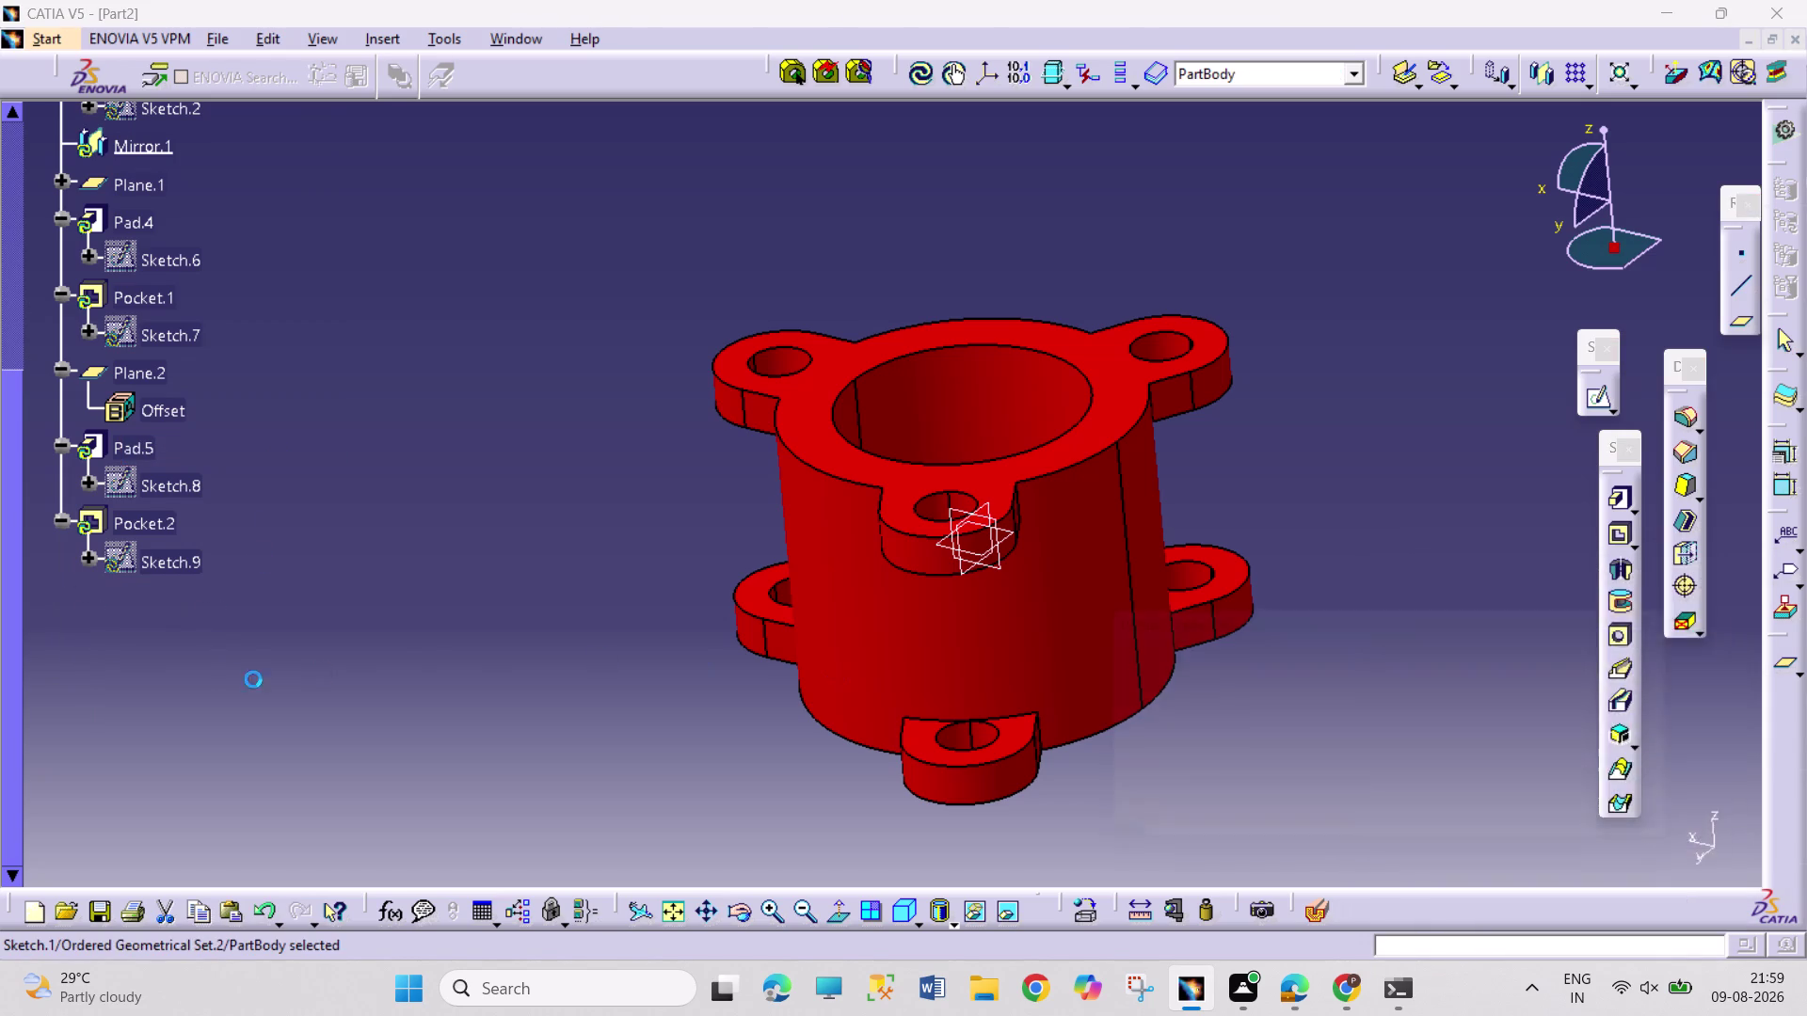
Delete Plane.2 together with its children.
click(1691, 851)
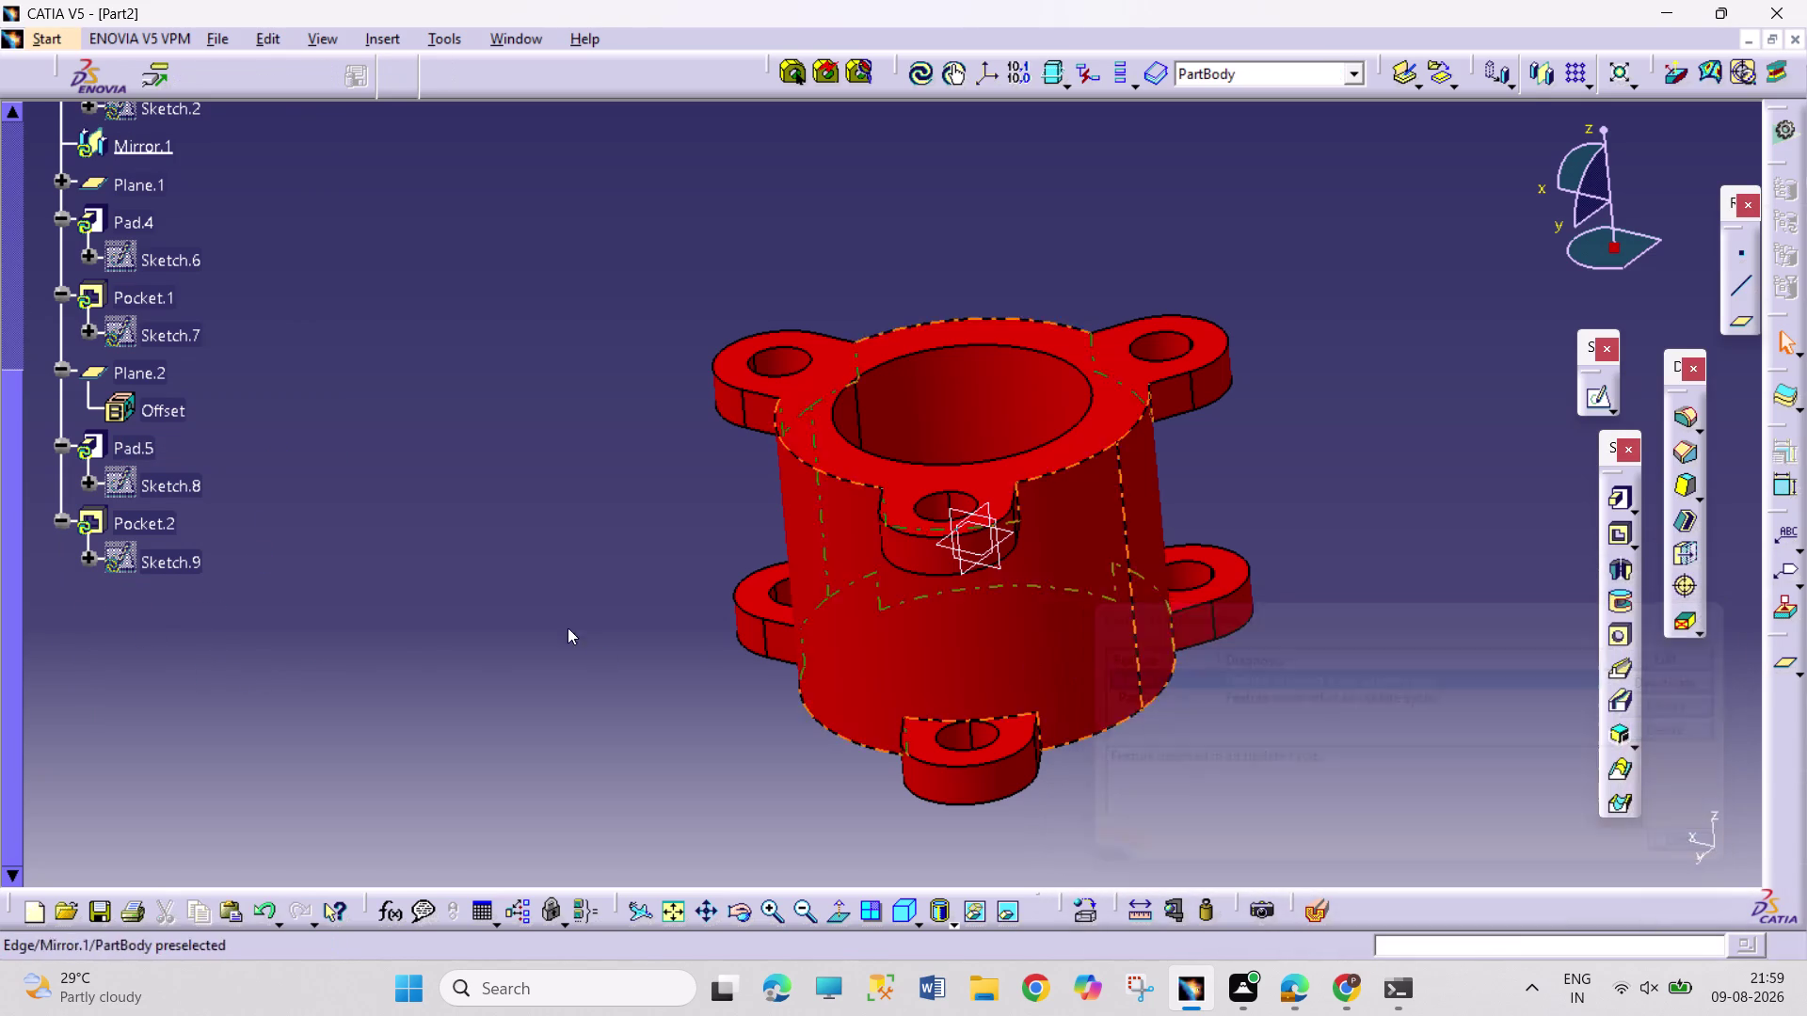
right_click(114, 374)
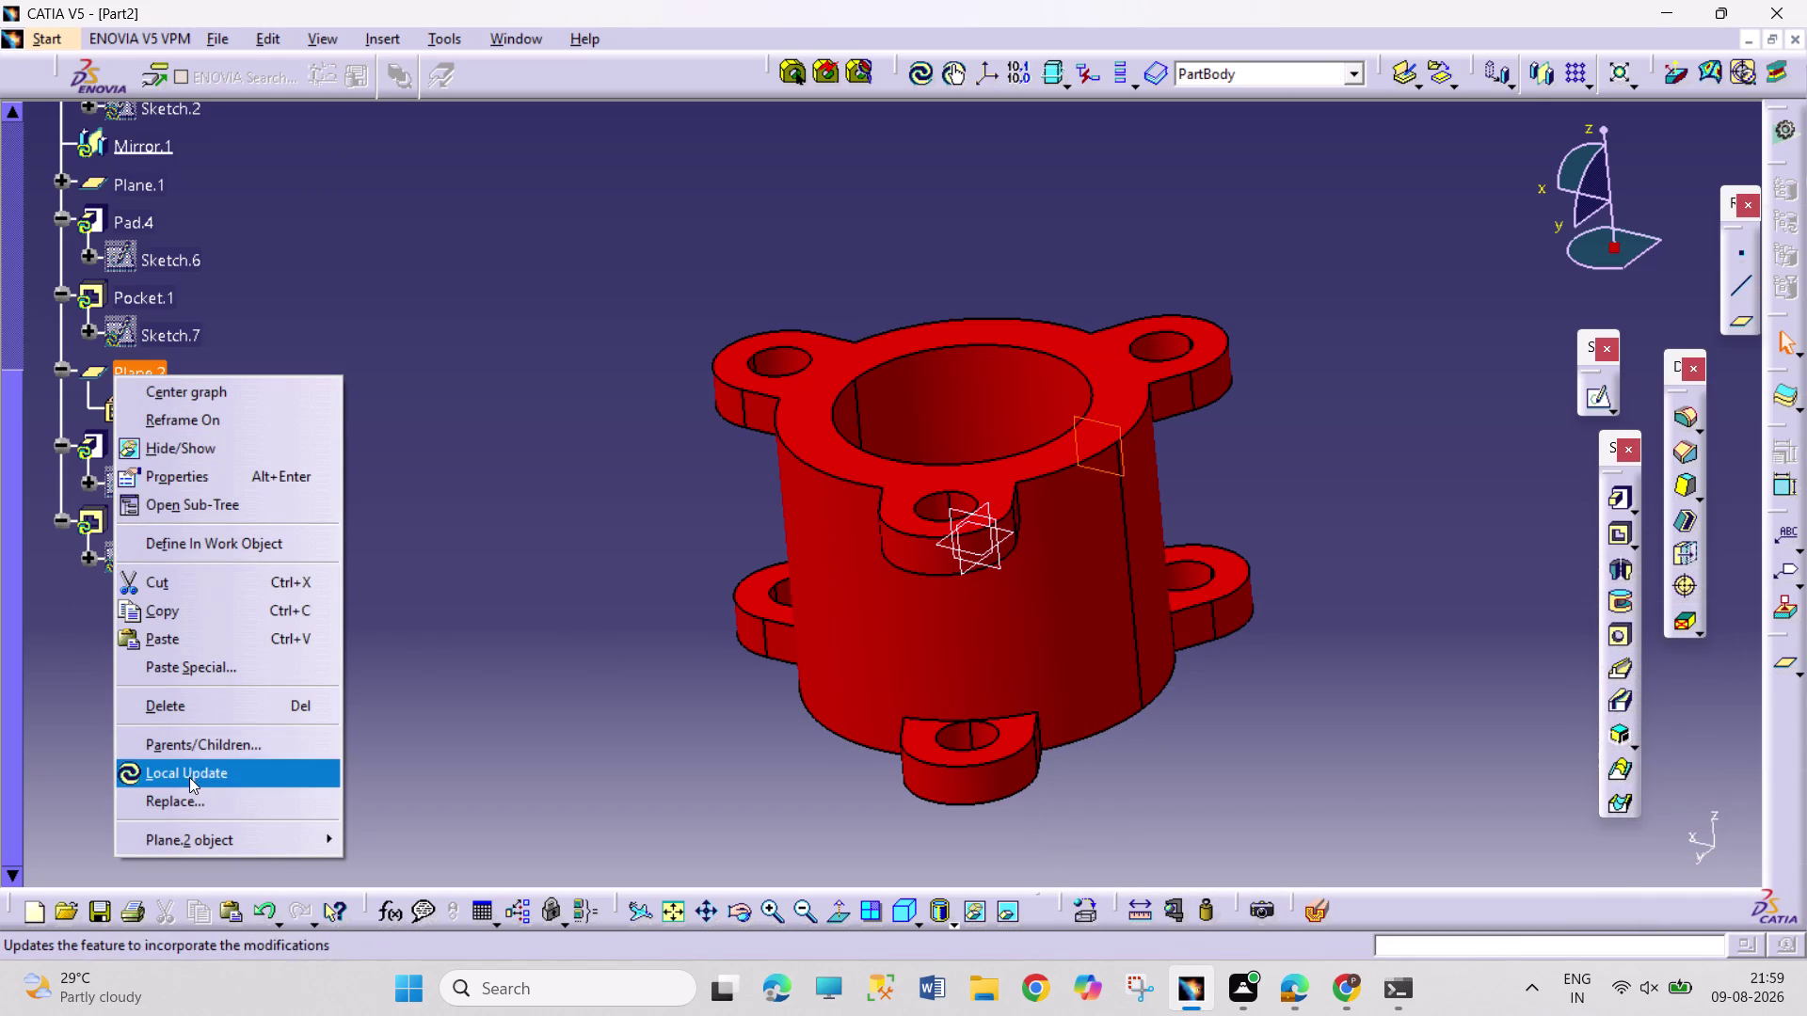
click(208, 777)
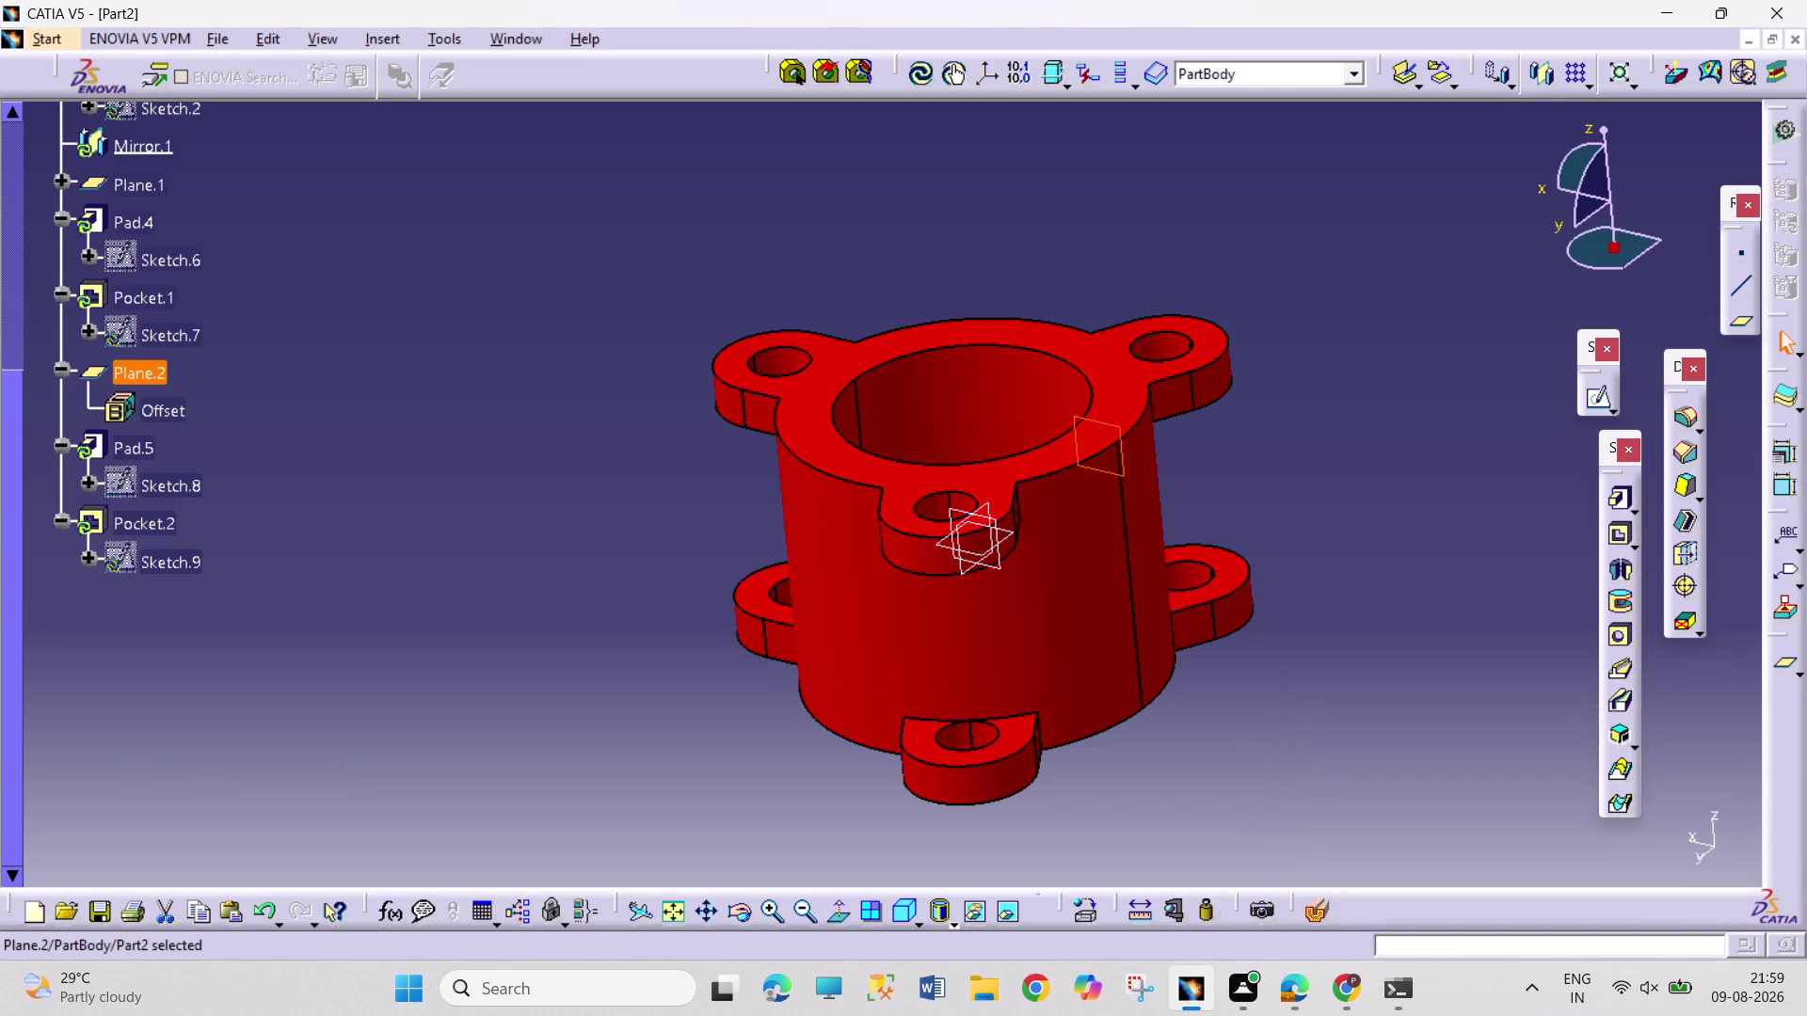
right_click(138, 382)
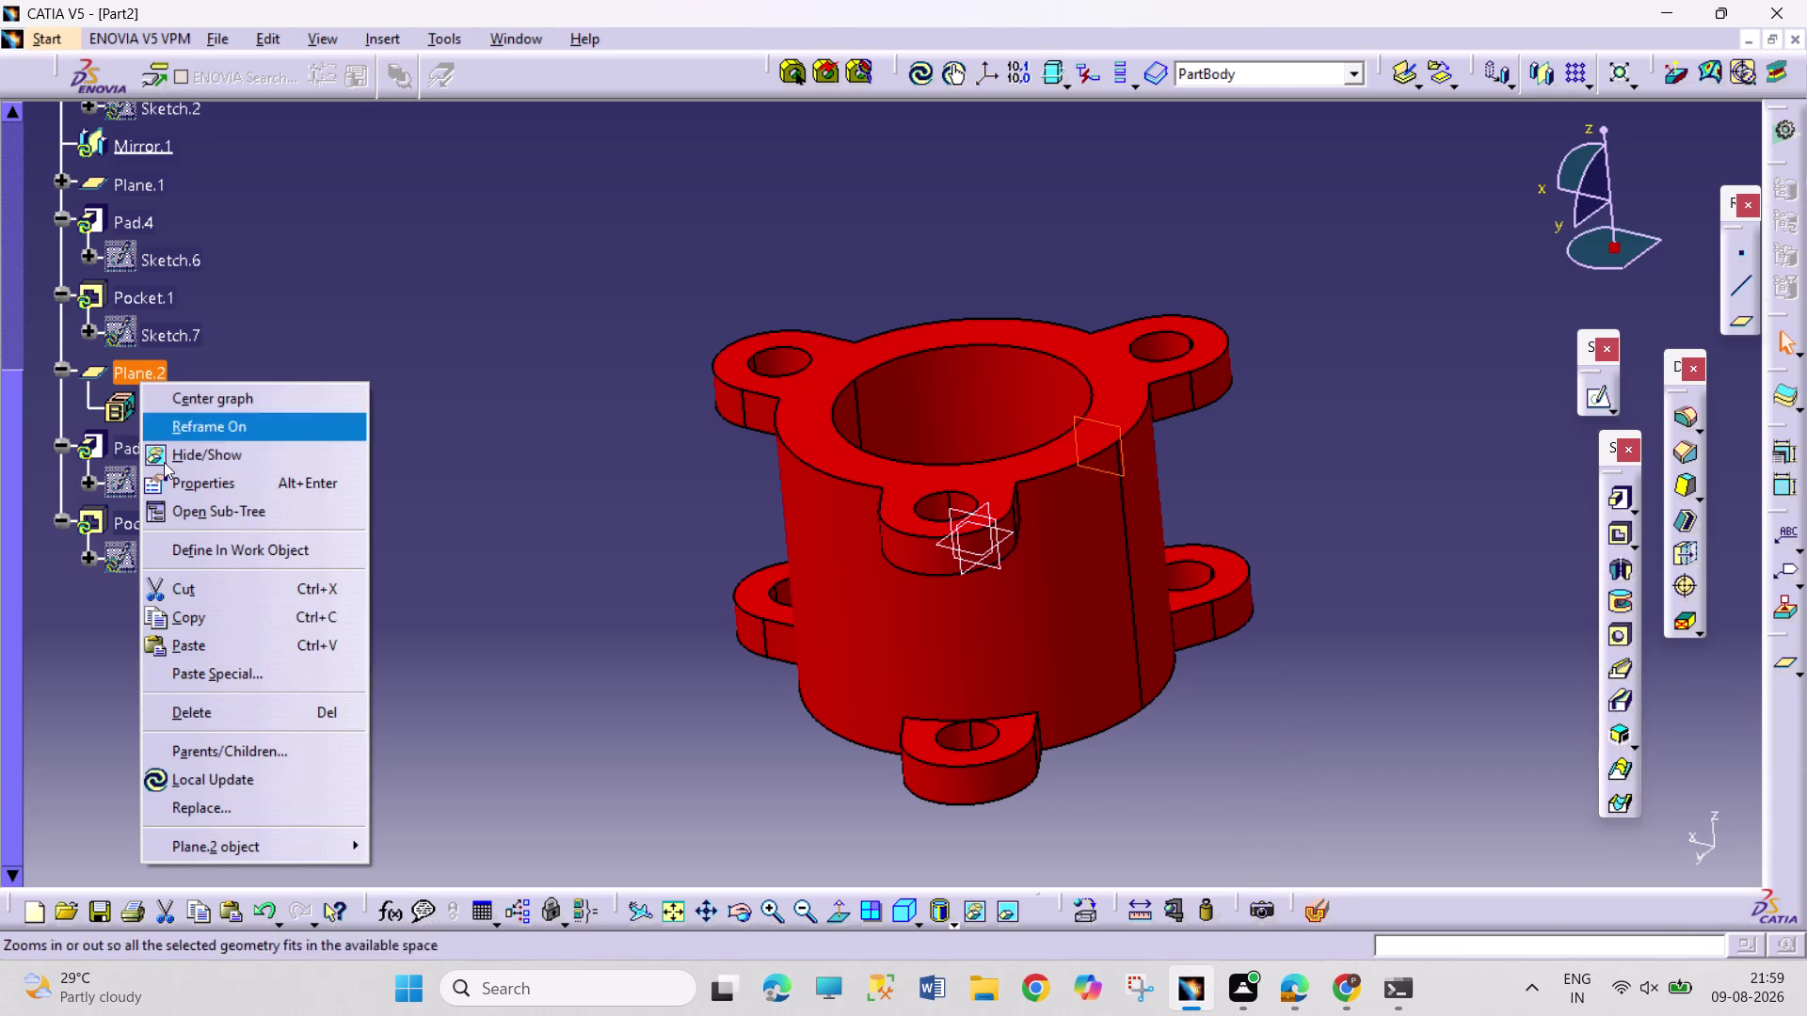
click(230, 711)
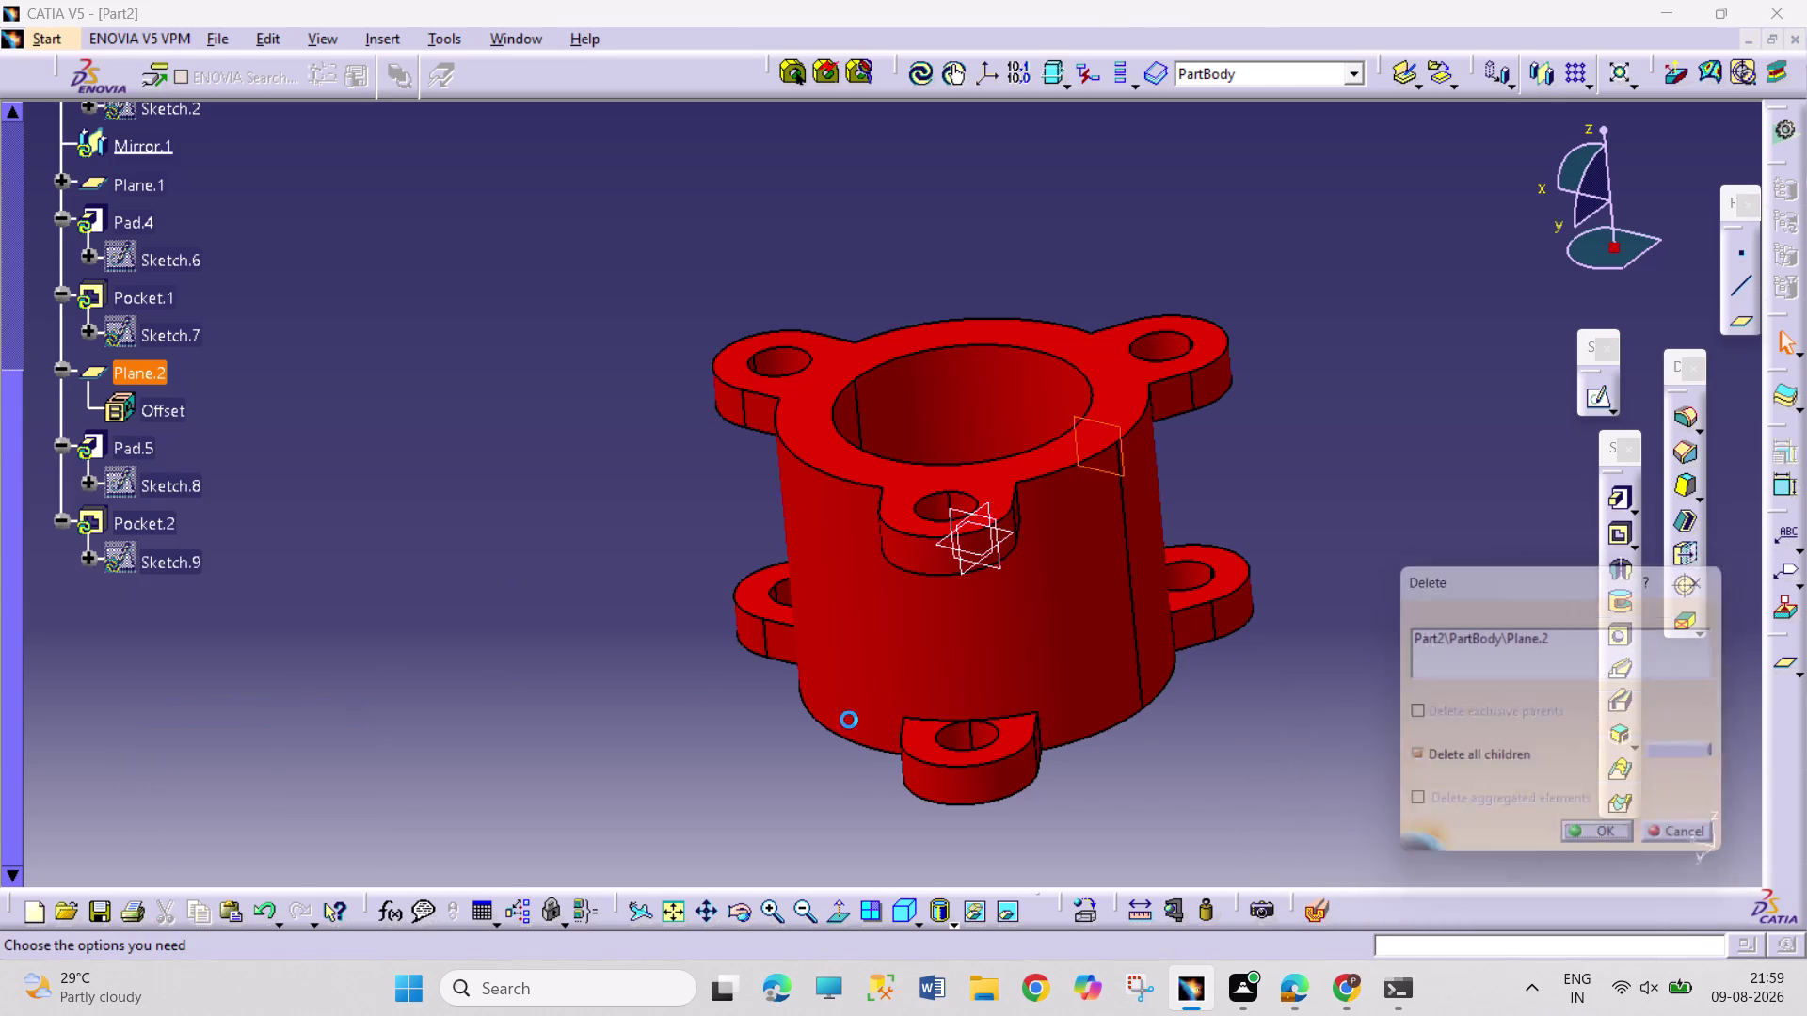
click(1606, 844)
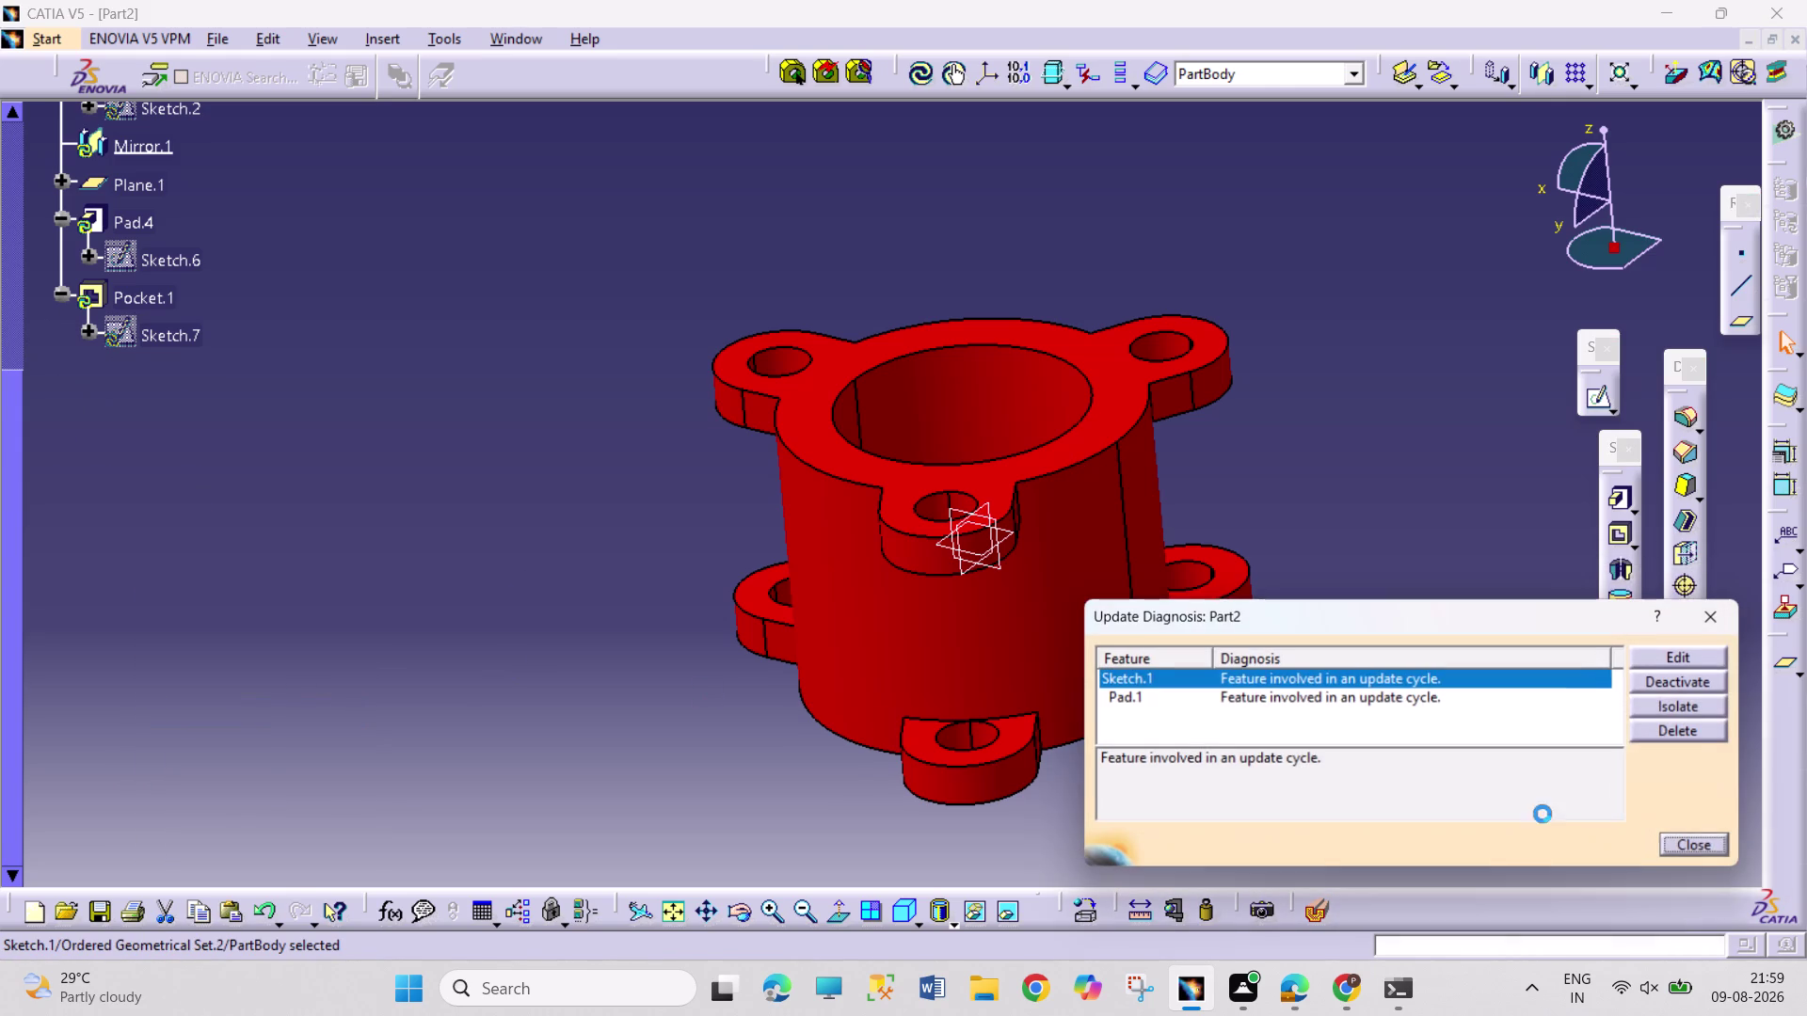
click(1706, 843)
Delete Pocket.1 from the part.
scroll(up, 3)
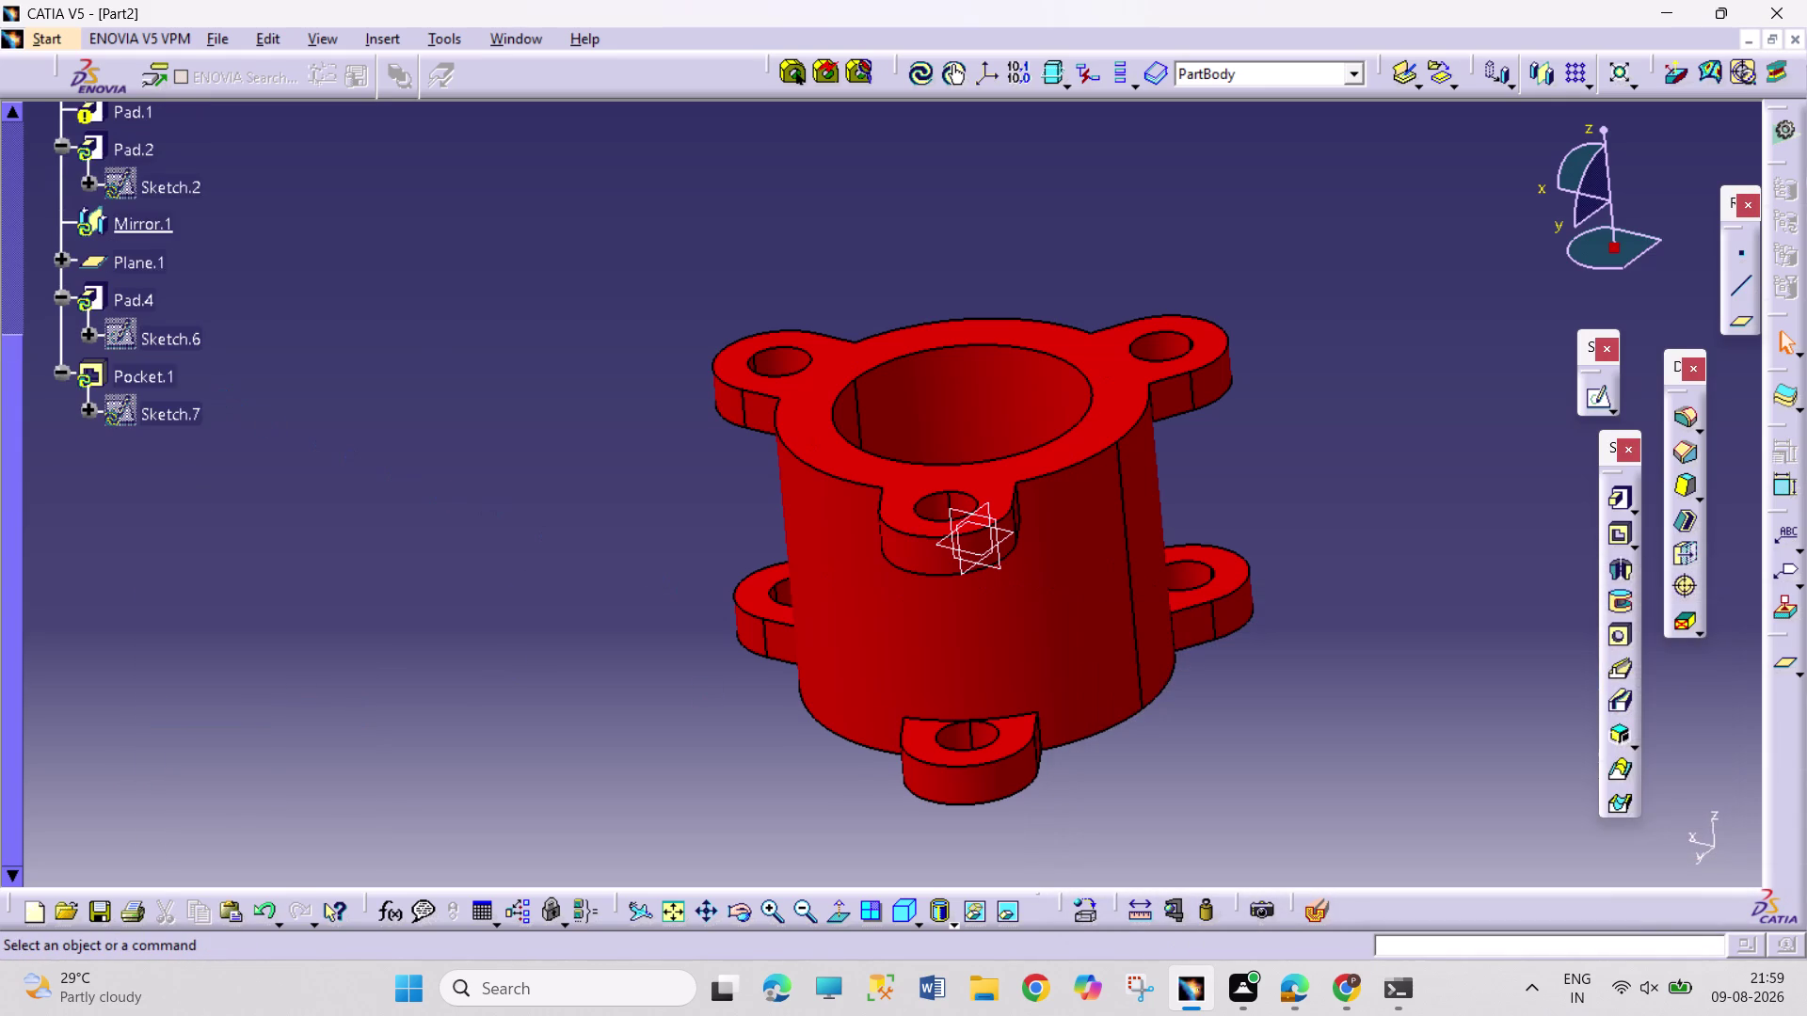
right_click(131, 468)
click(224, 803)
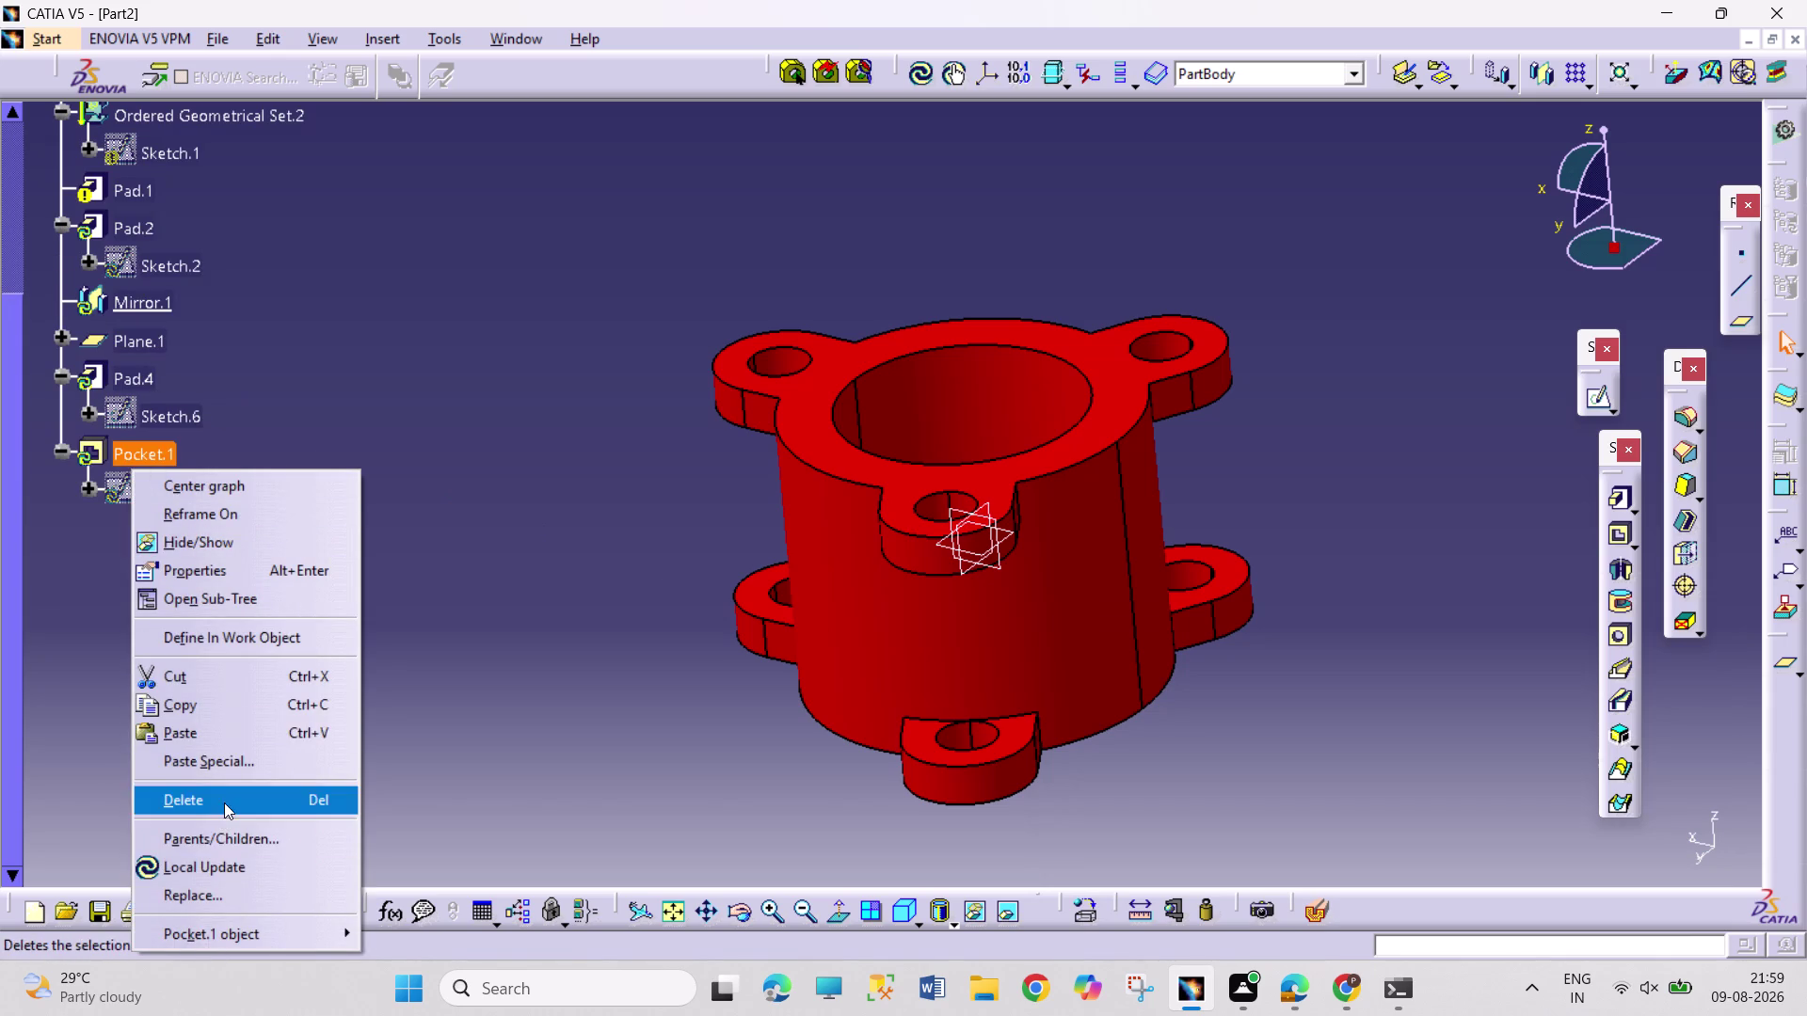
click(1596, 843)
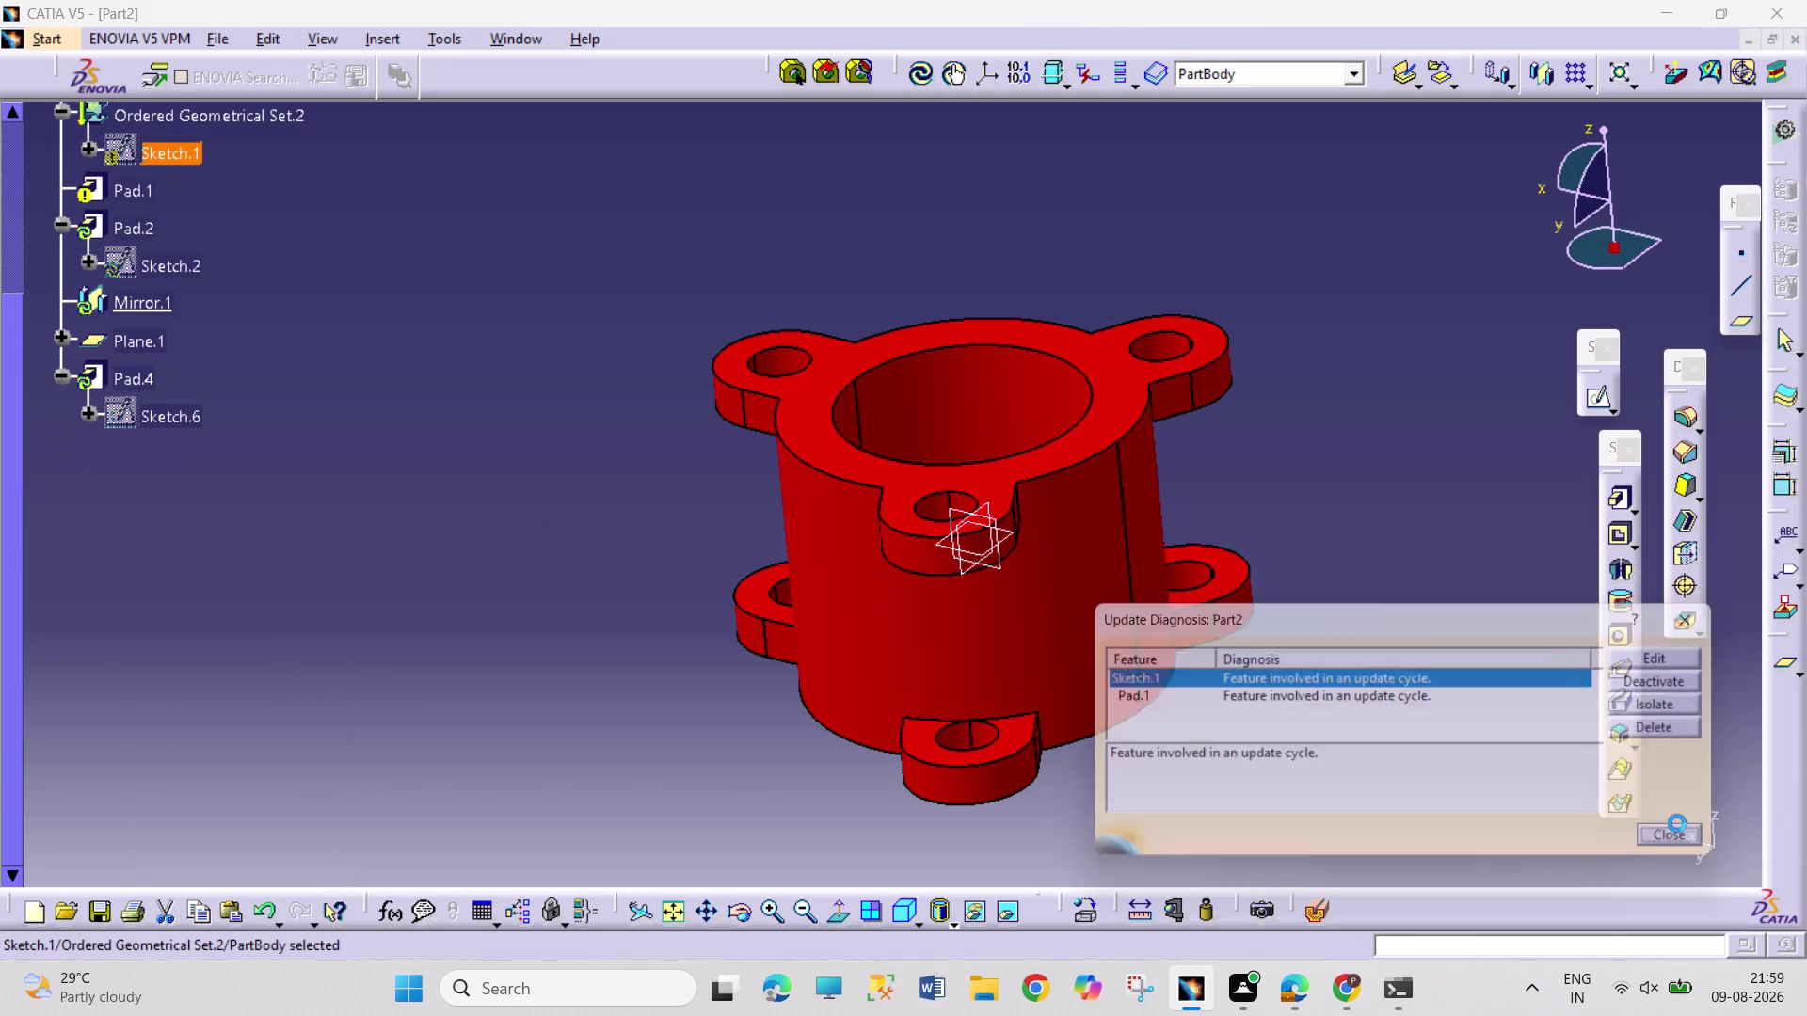
click(1689, 840)
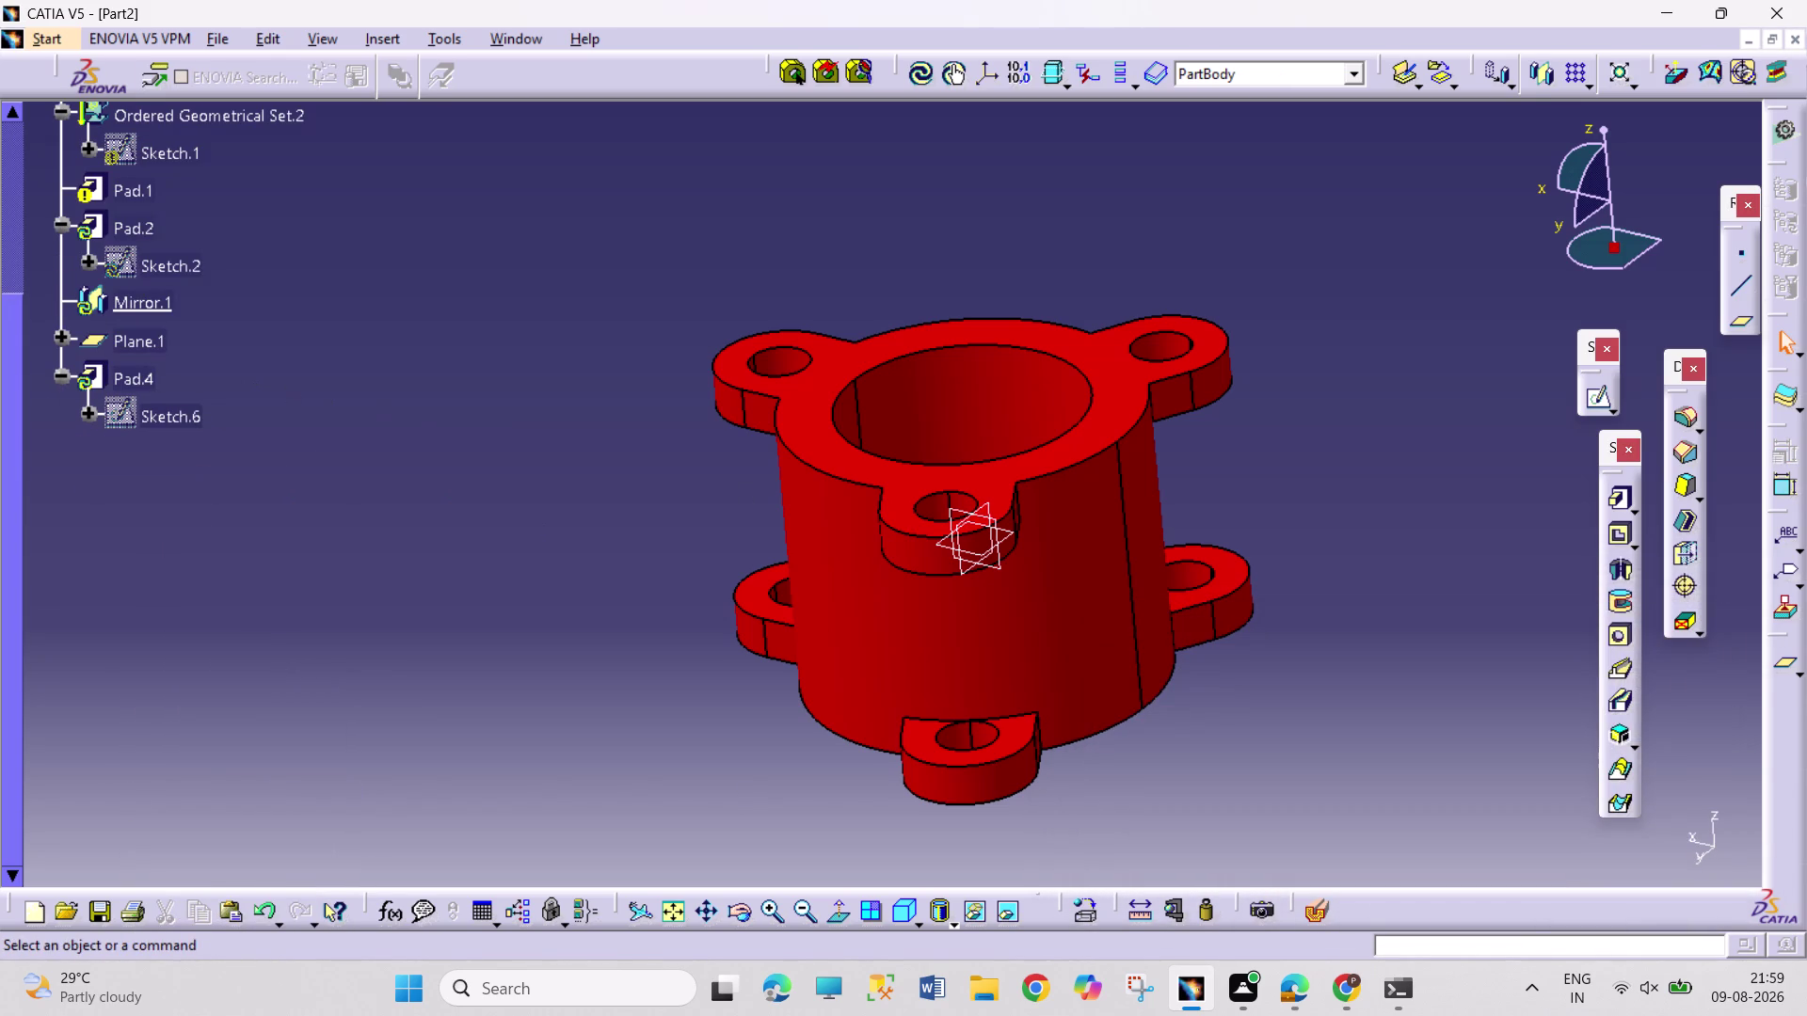
Delete Pad.4 from the part.
right_click(135, 376)
click(258, 708)
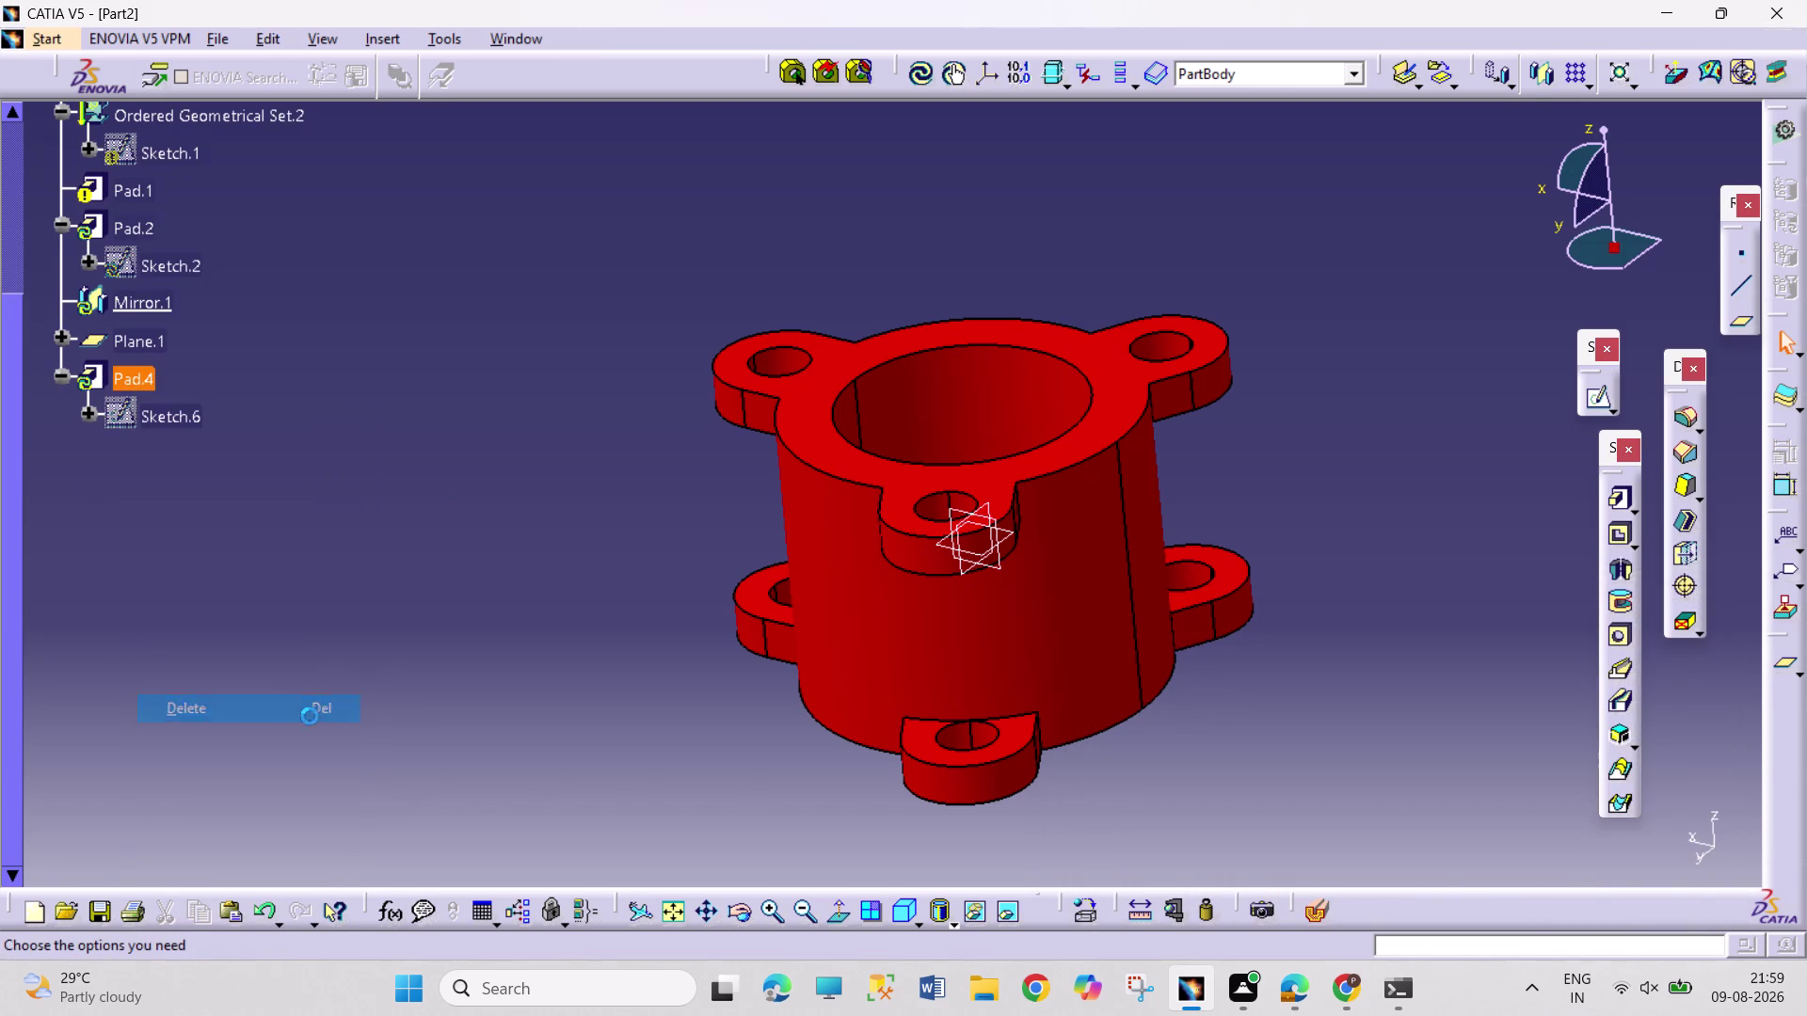
click(1607, 843)
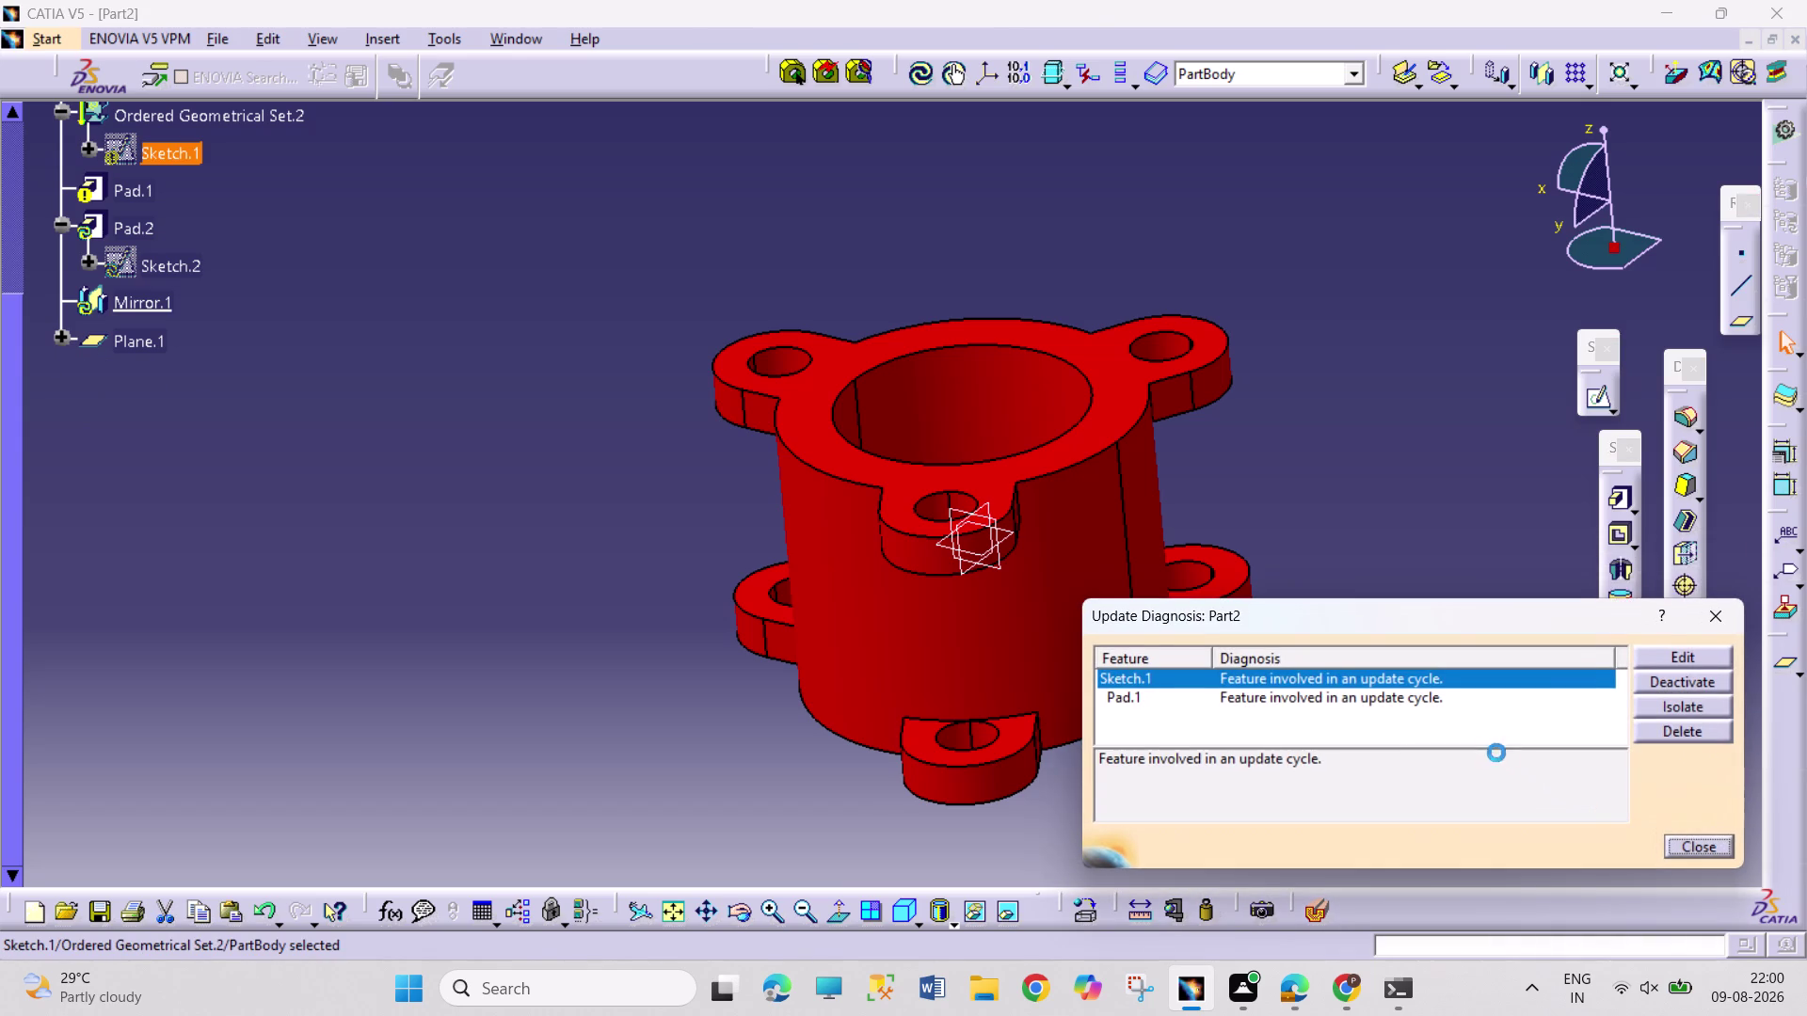
click(1702, 842)
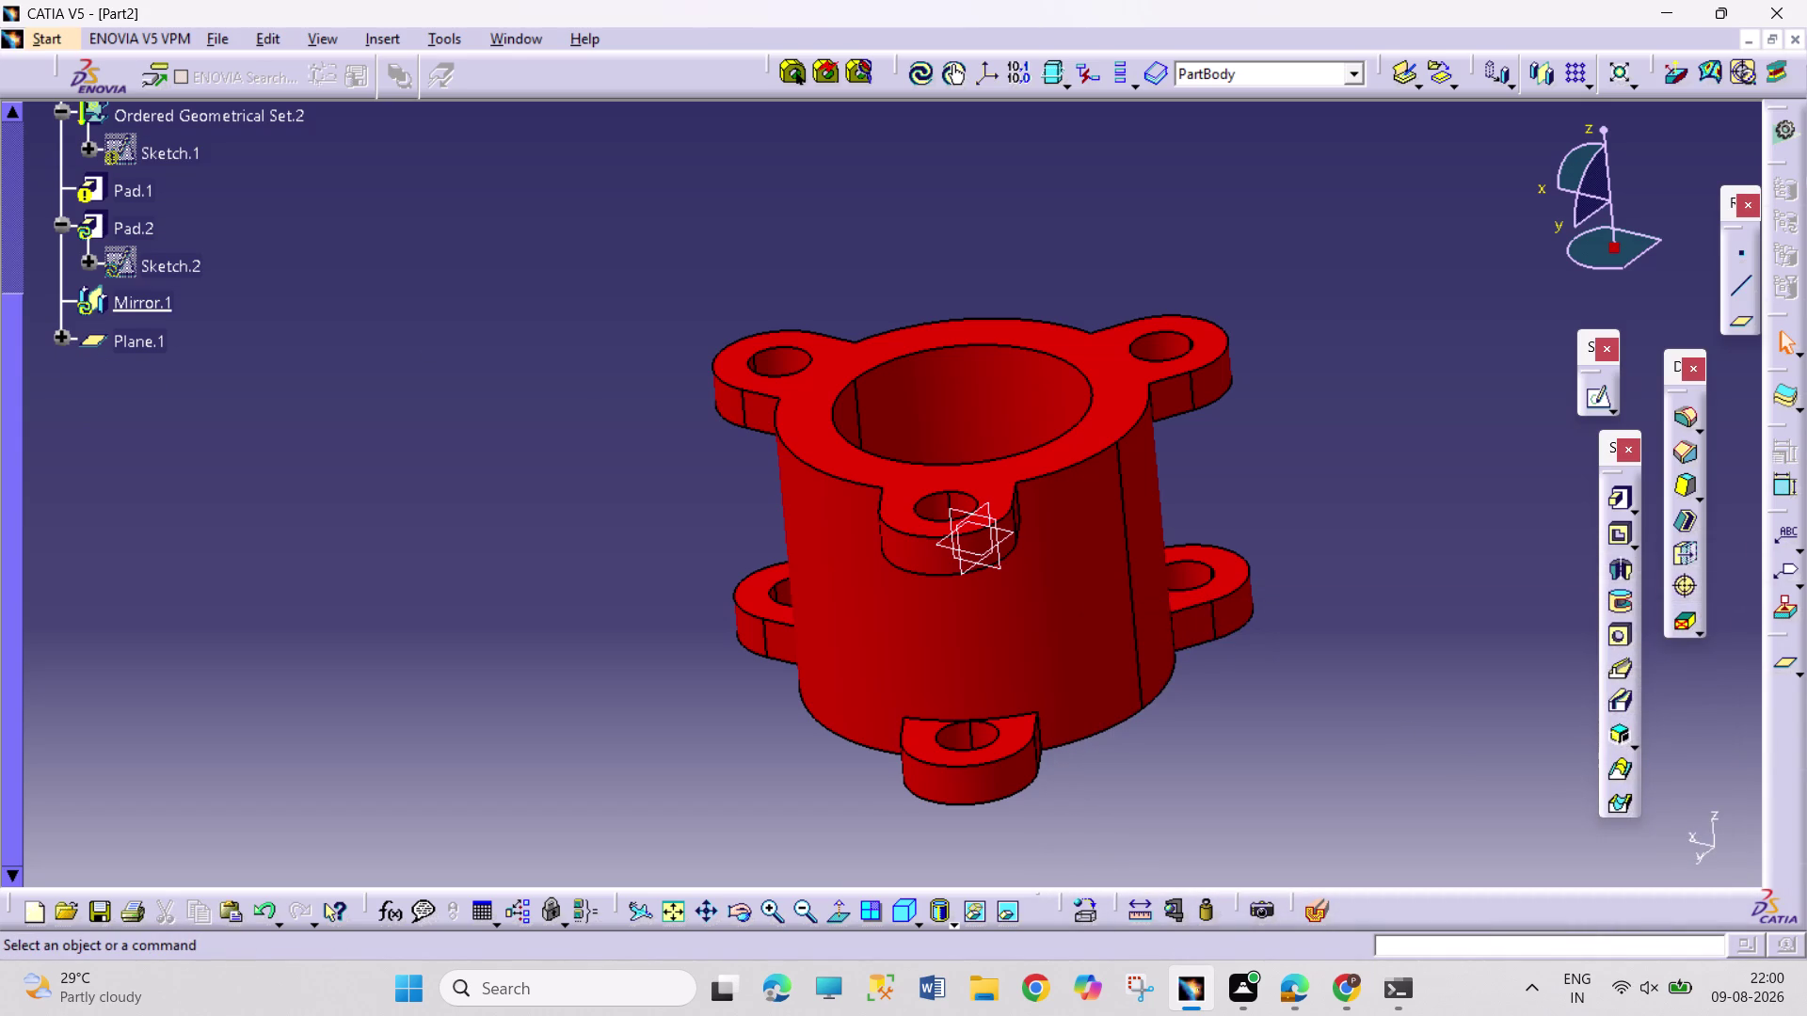
scroll(up, 3)
Delete Mirror.1, removing the mirrored flanges.
right_click(163, 452)
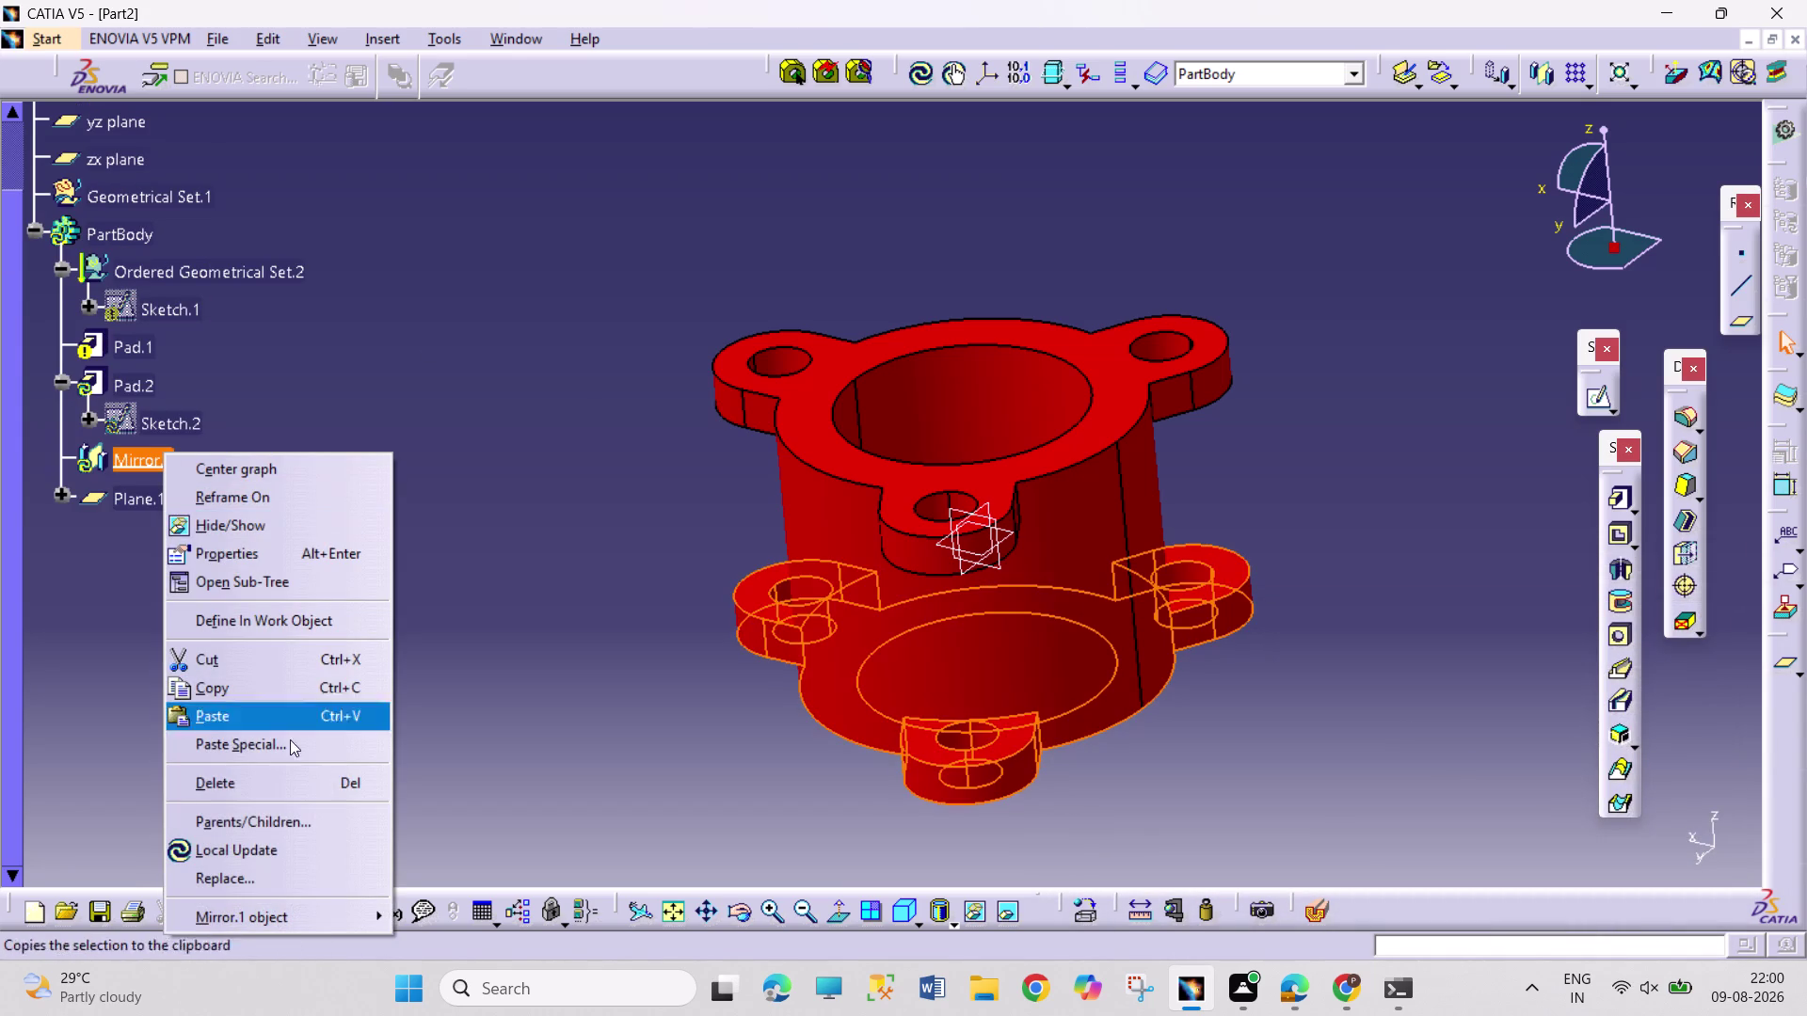
click(291, 796)
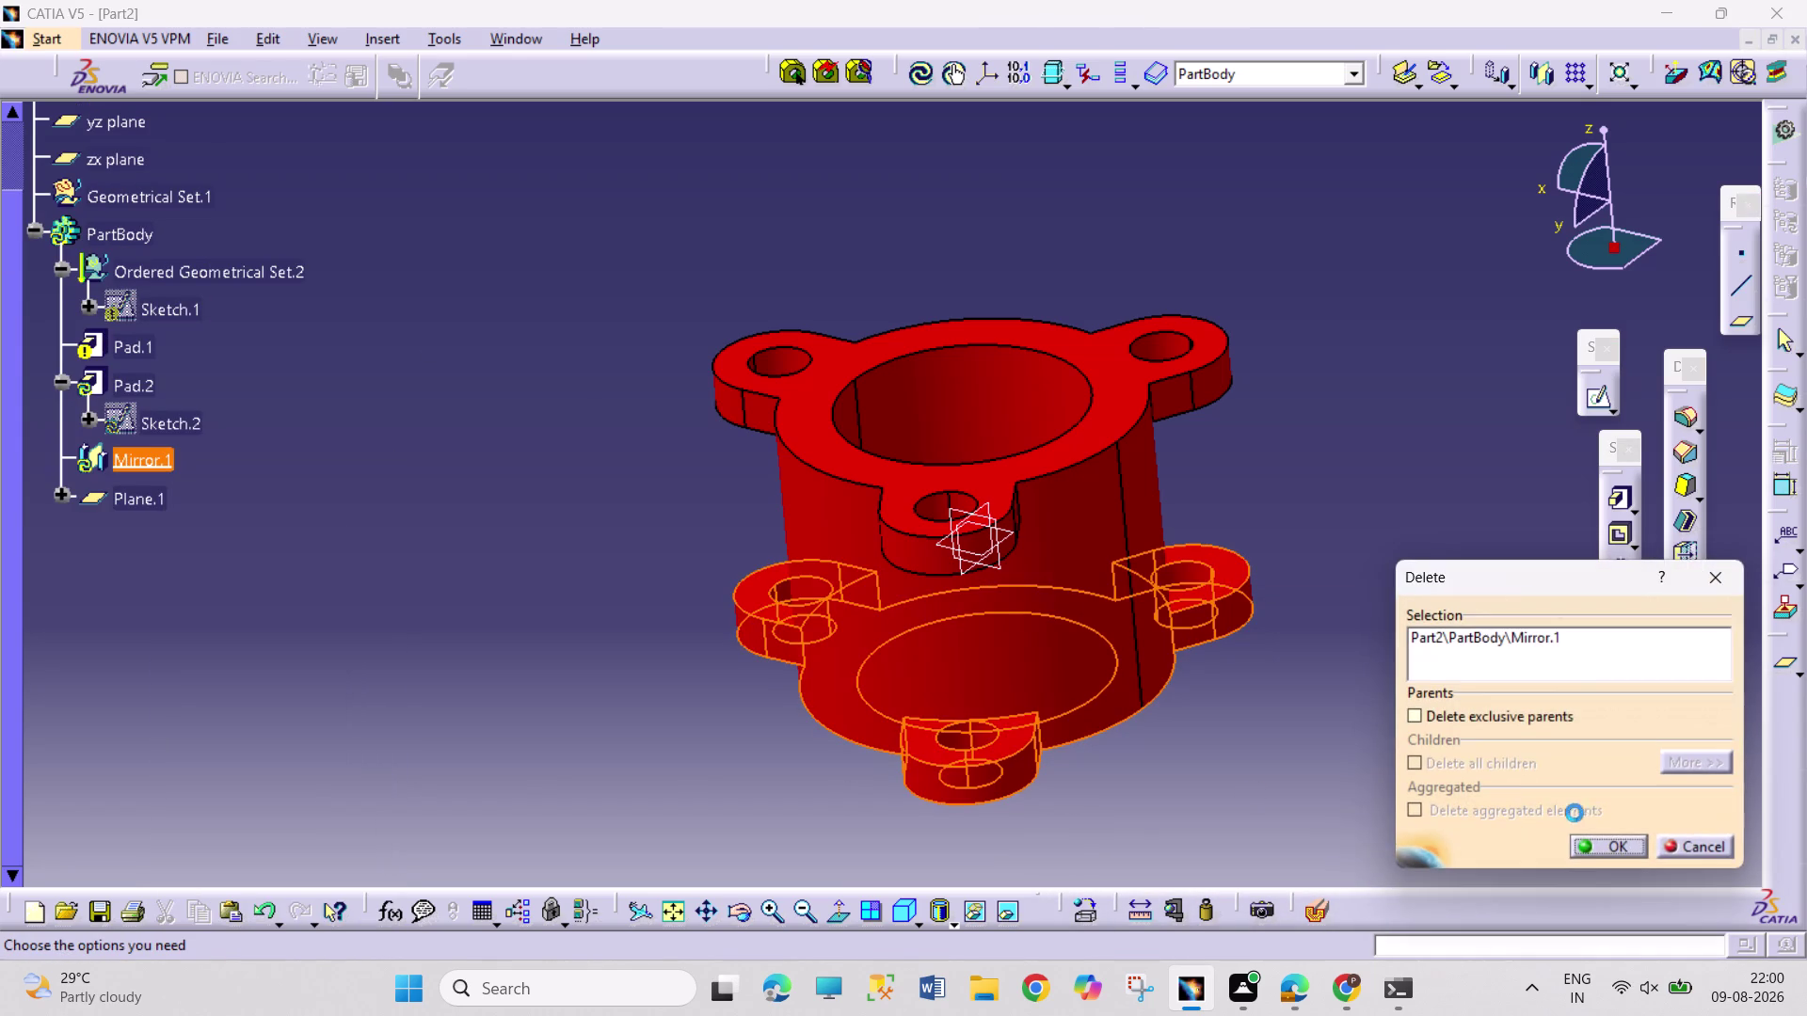
click(1588, 847)
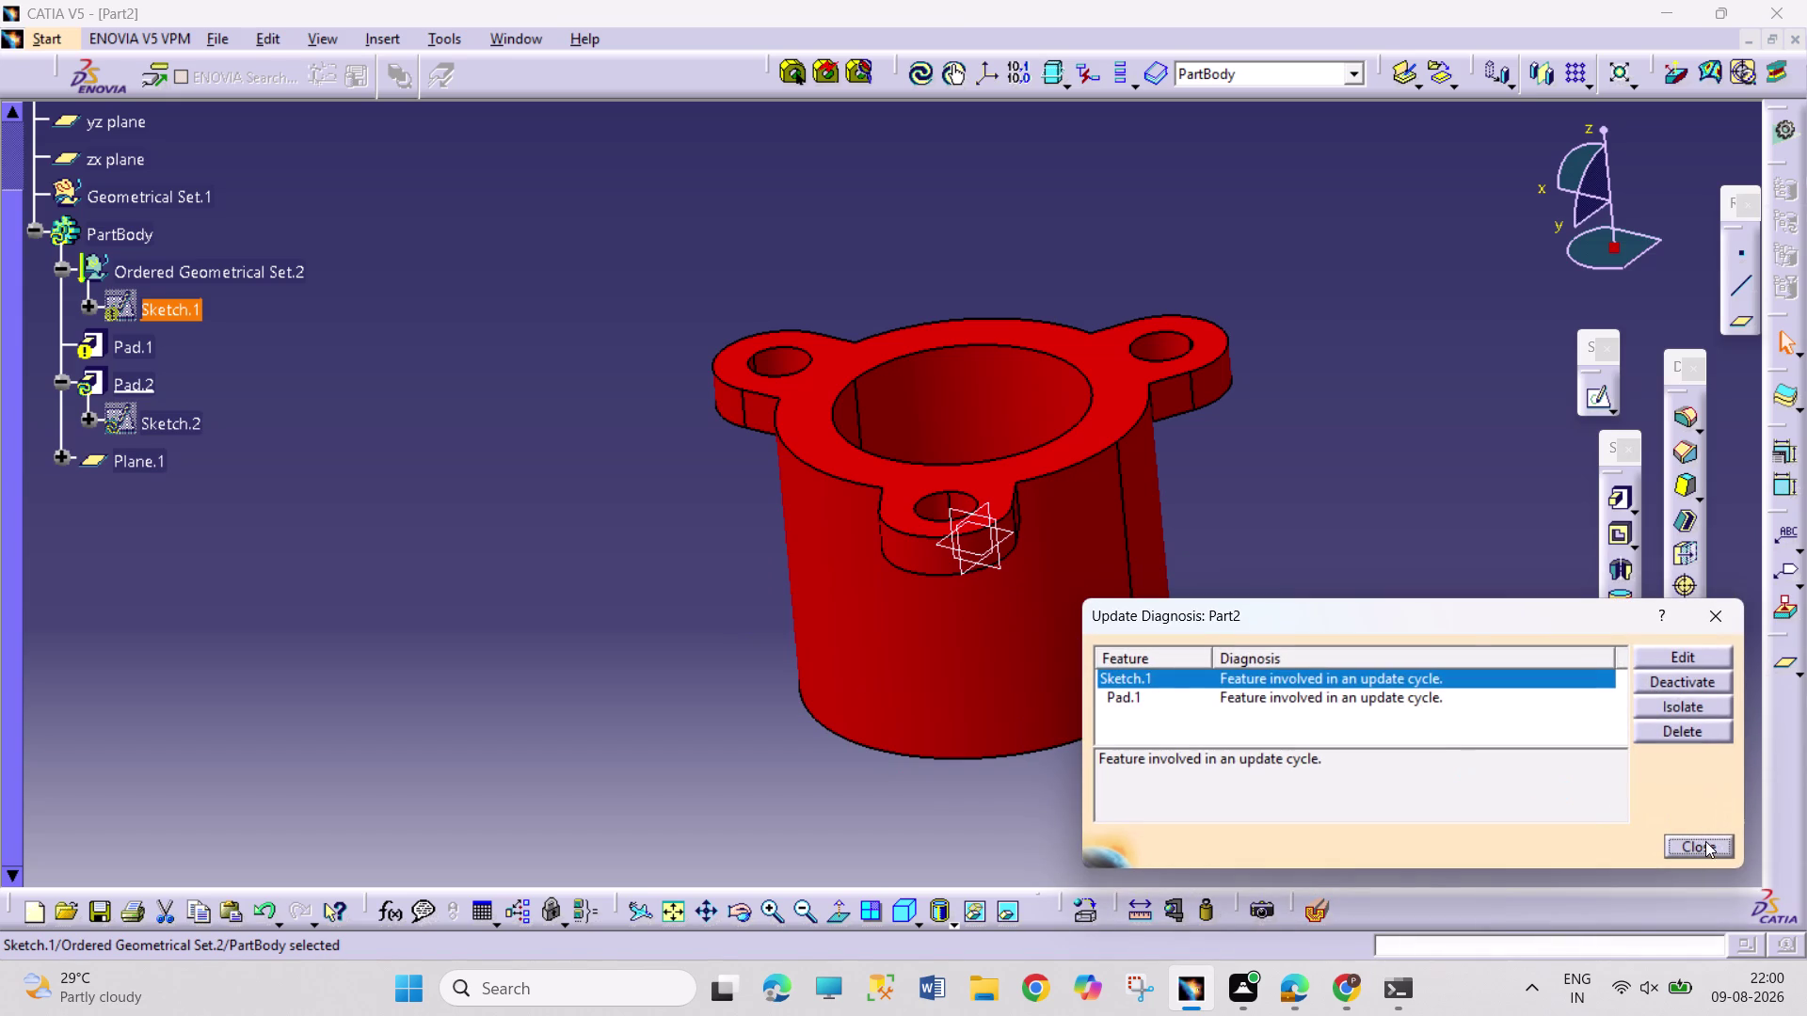
click(1705, 844)
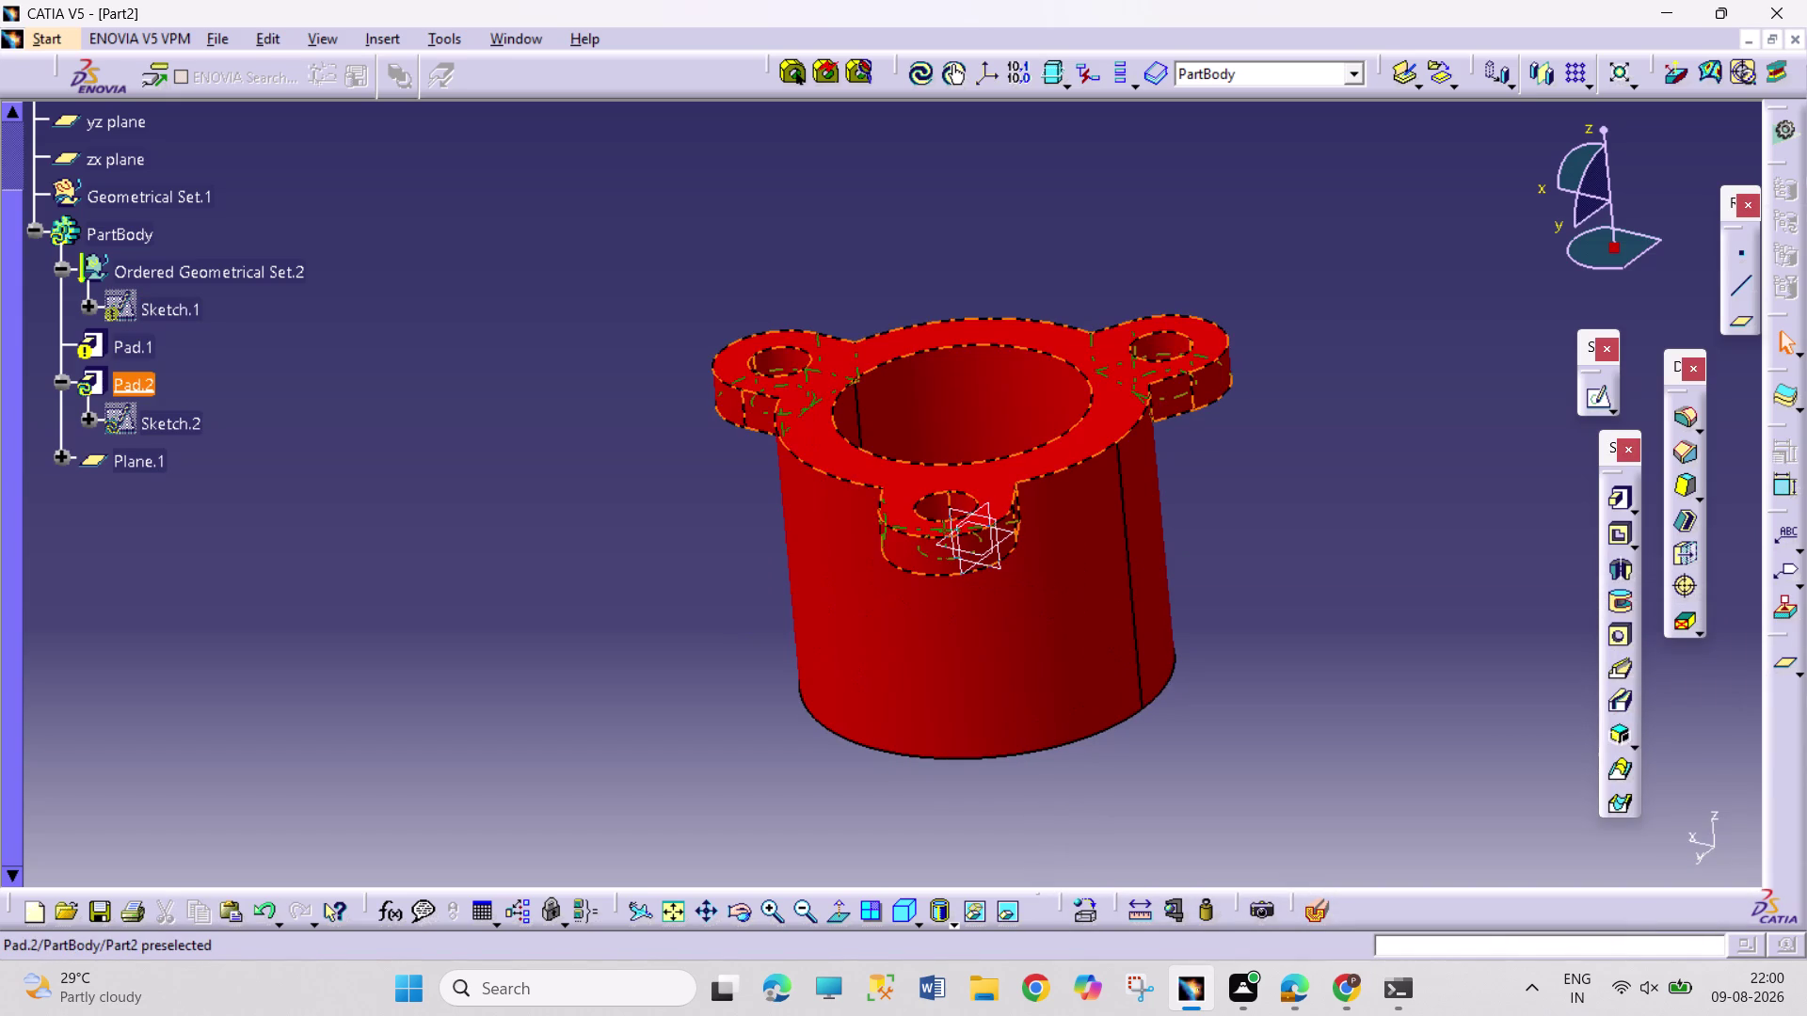
Locally update Pad.2, then delete it.
right_click(132, 382)
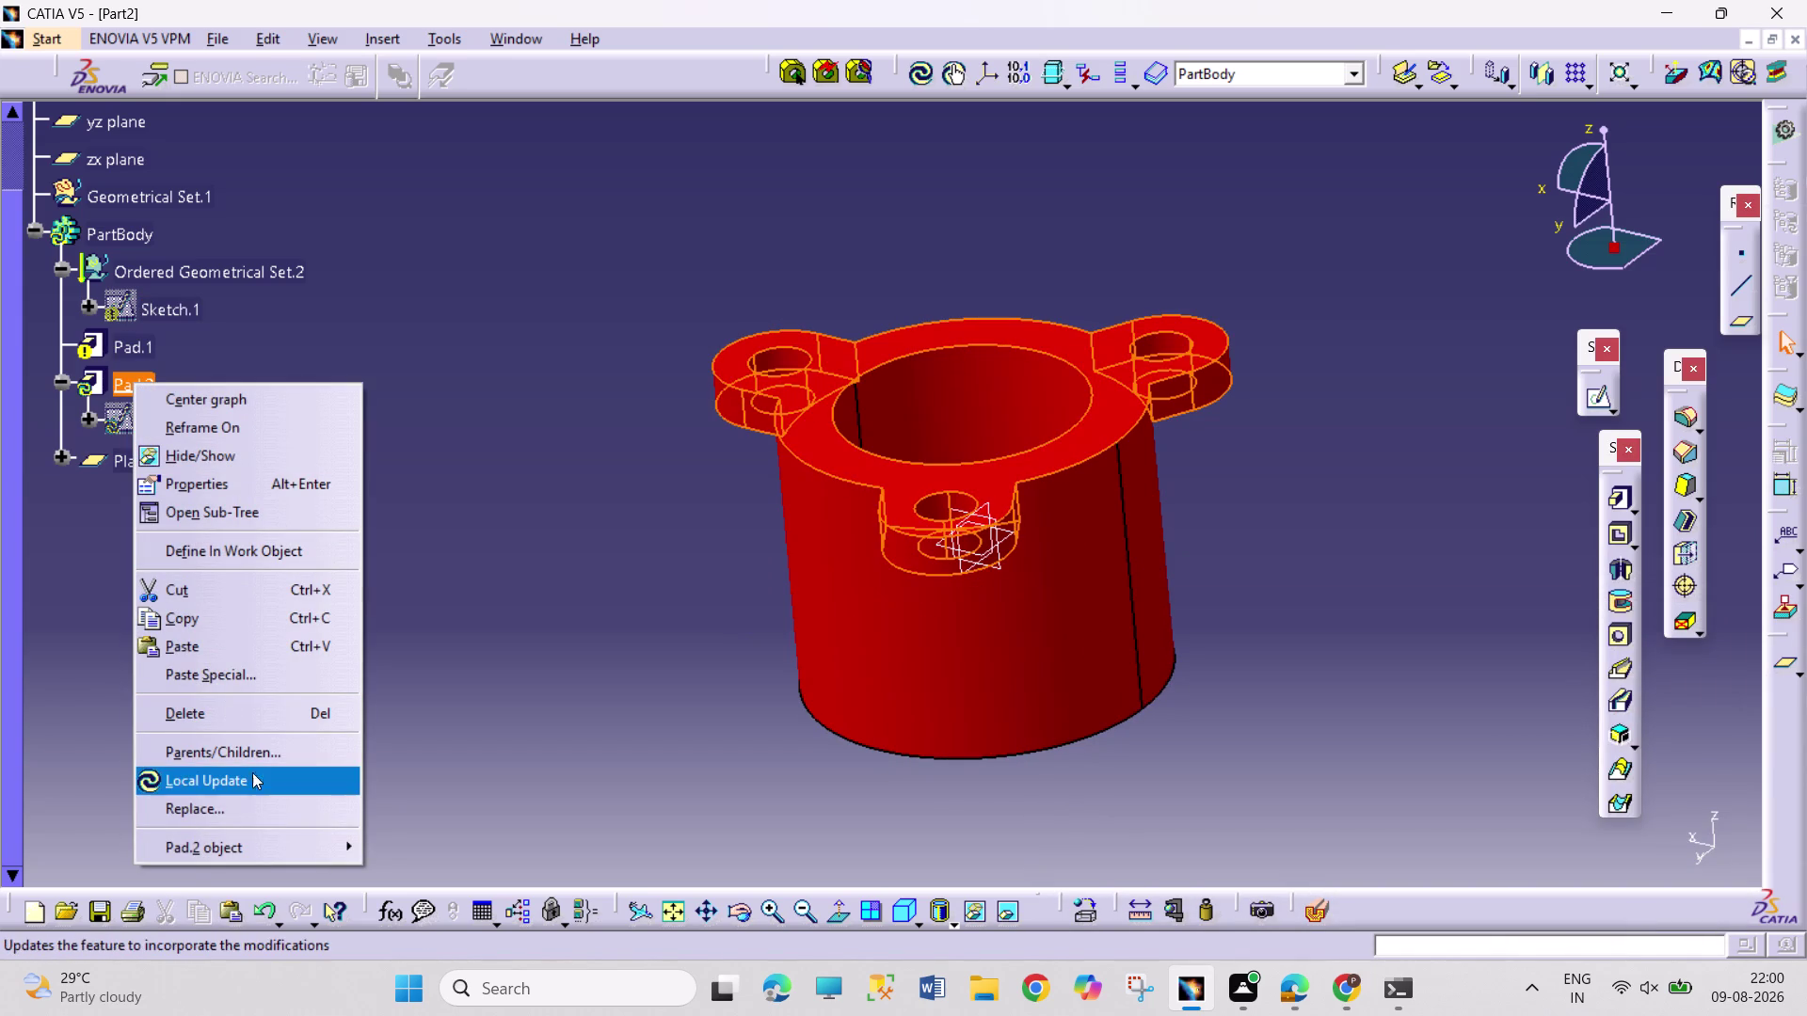
click(257, 784)
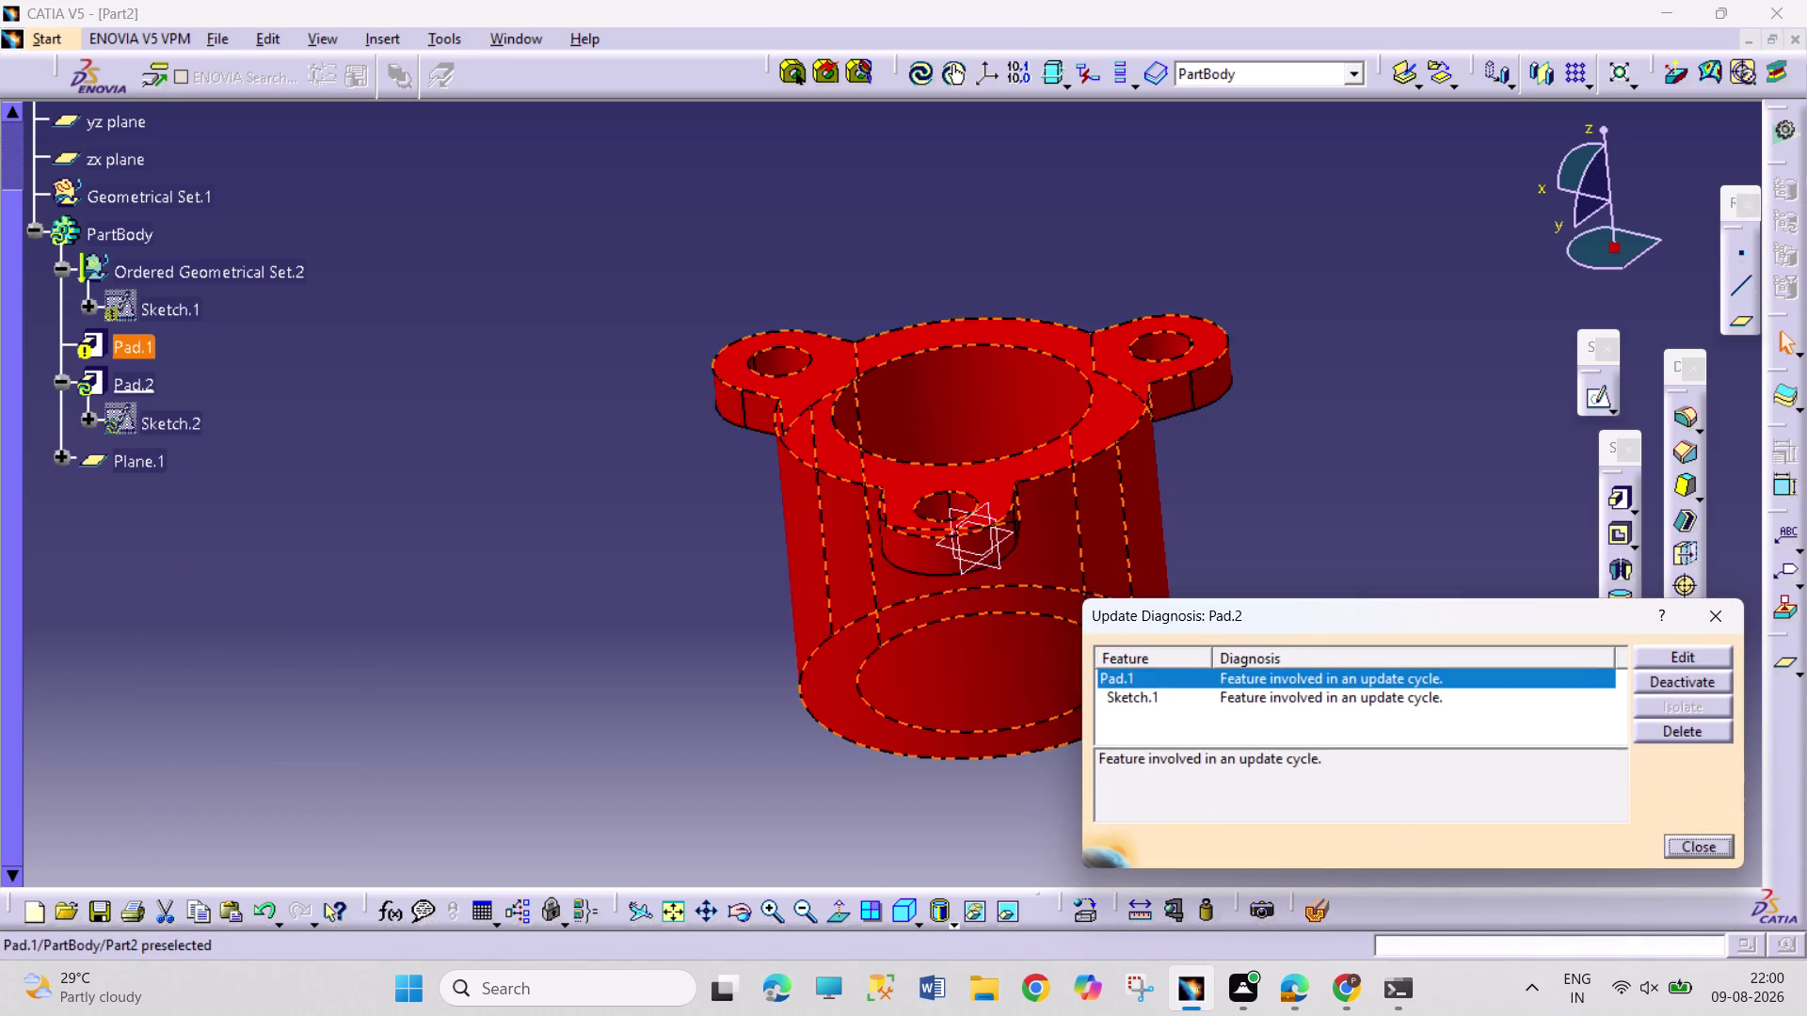
click(1725, 603)
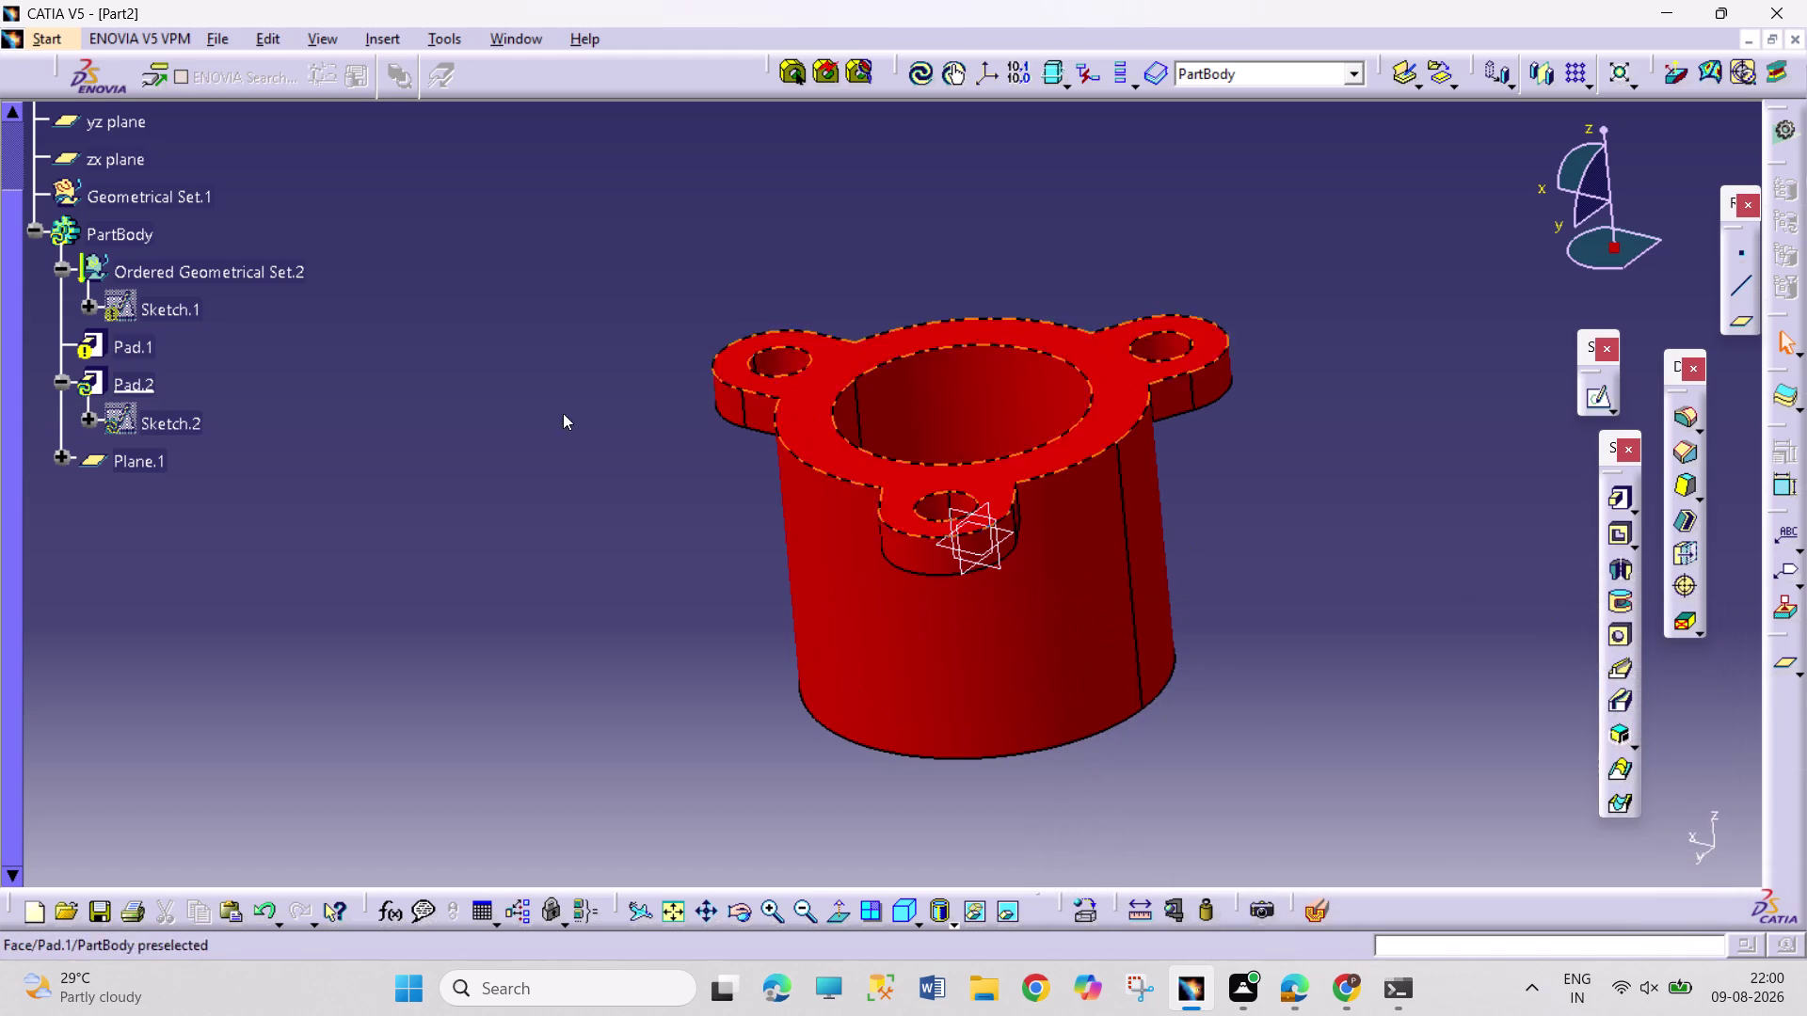
right_click(114, 385)
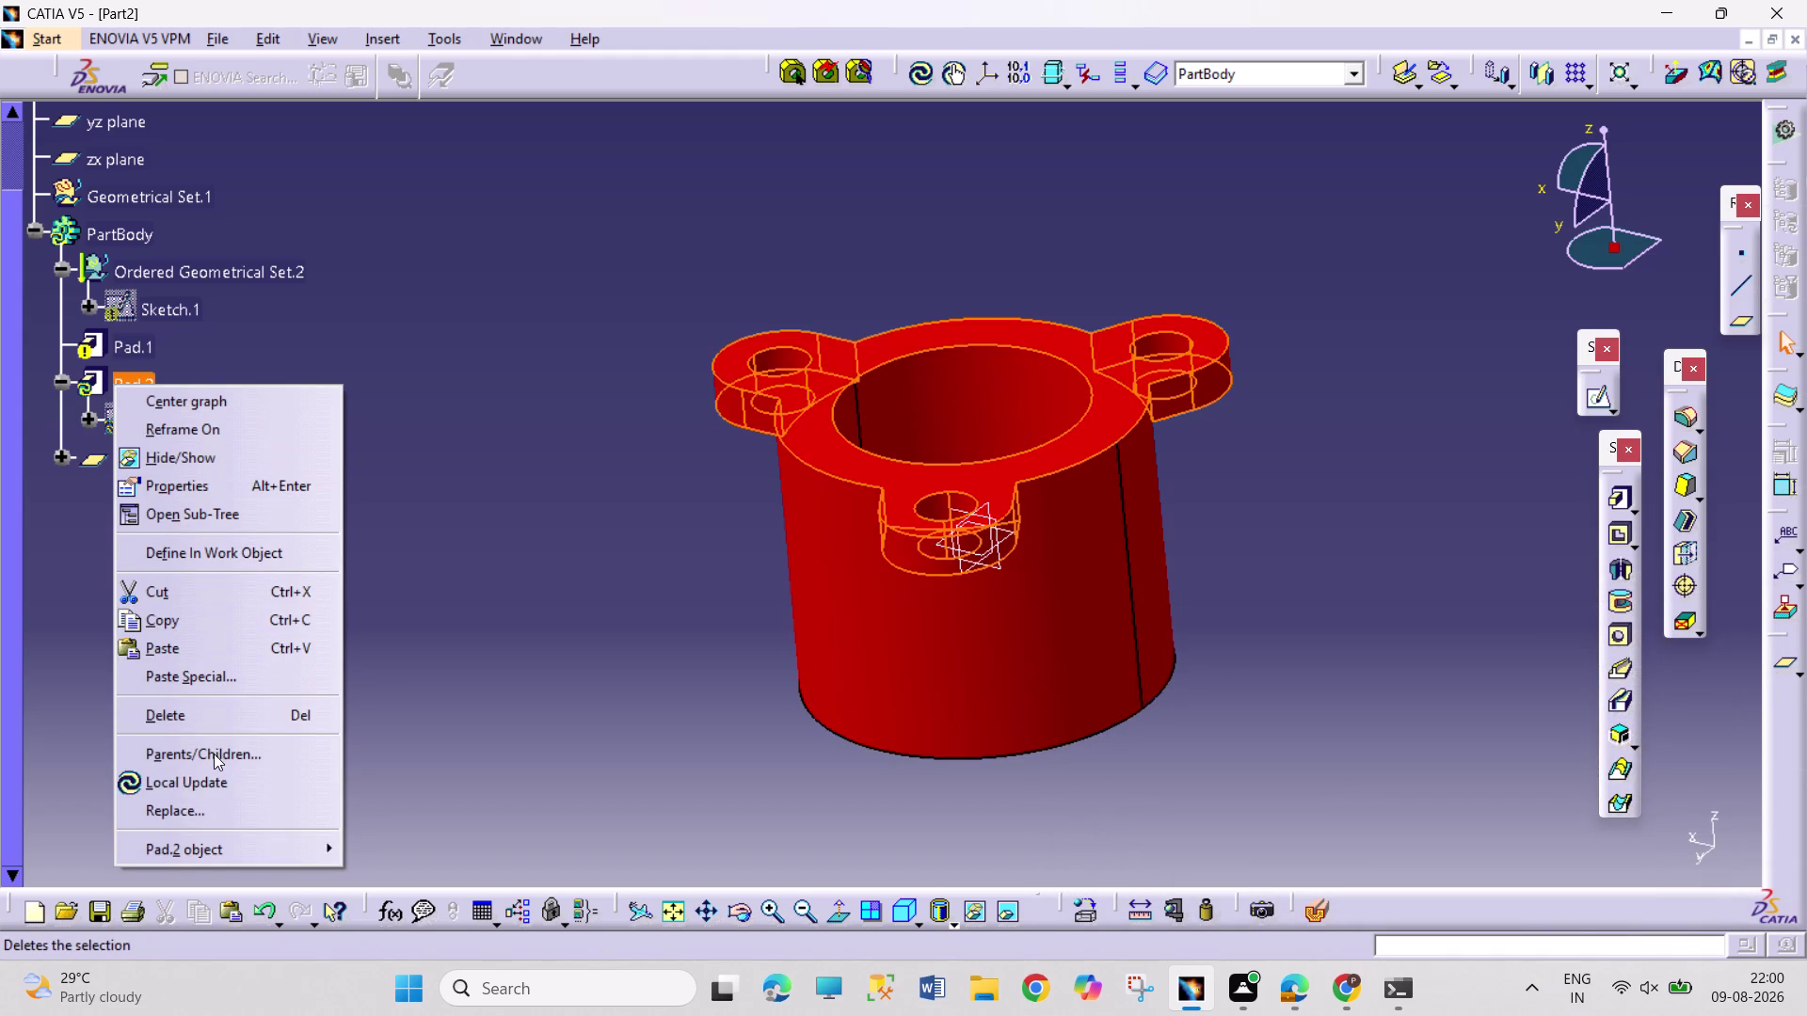
click(223, 723)
click(1625, 843)
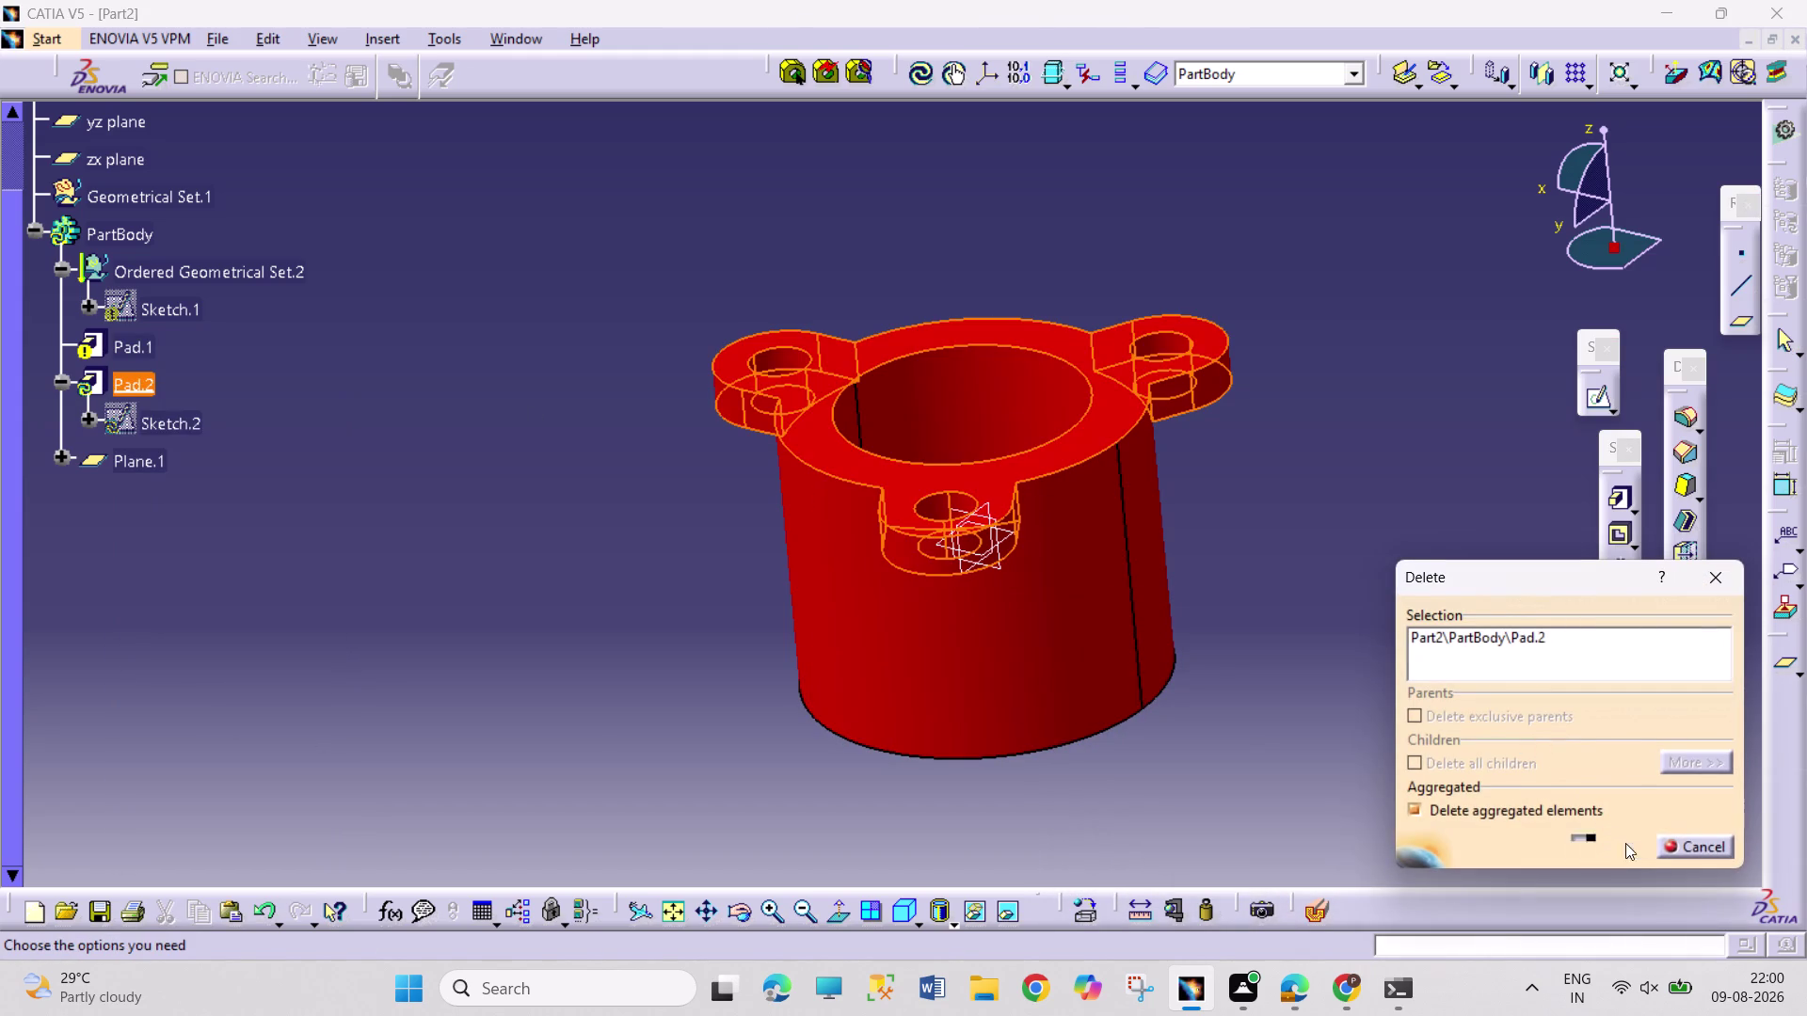
click(1705, 851)
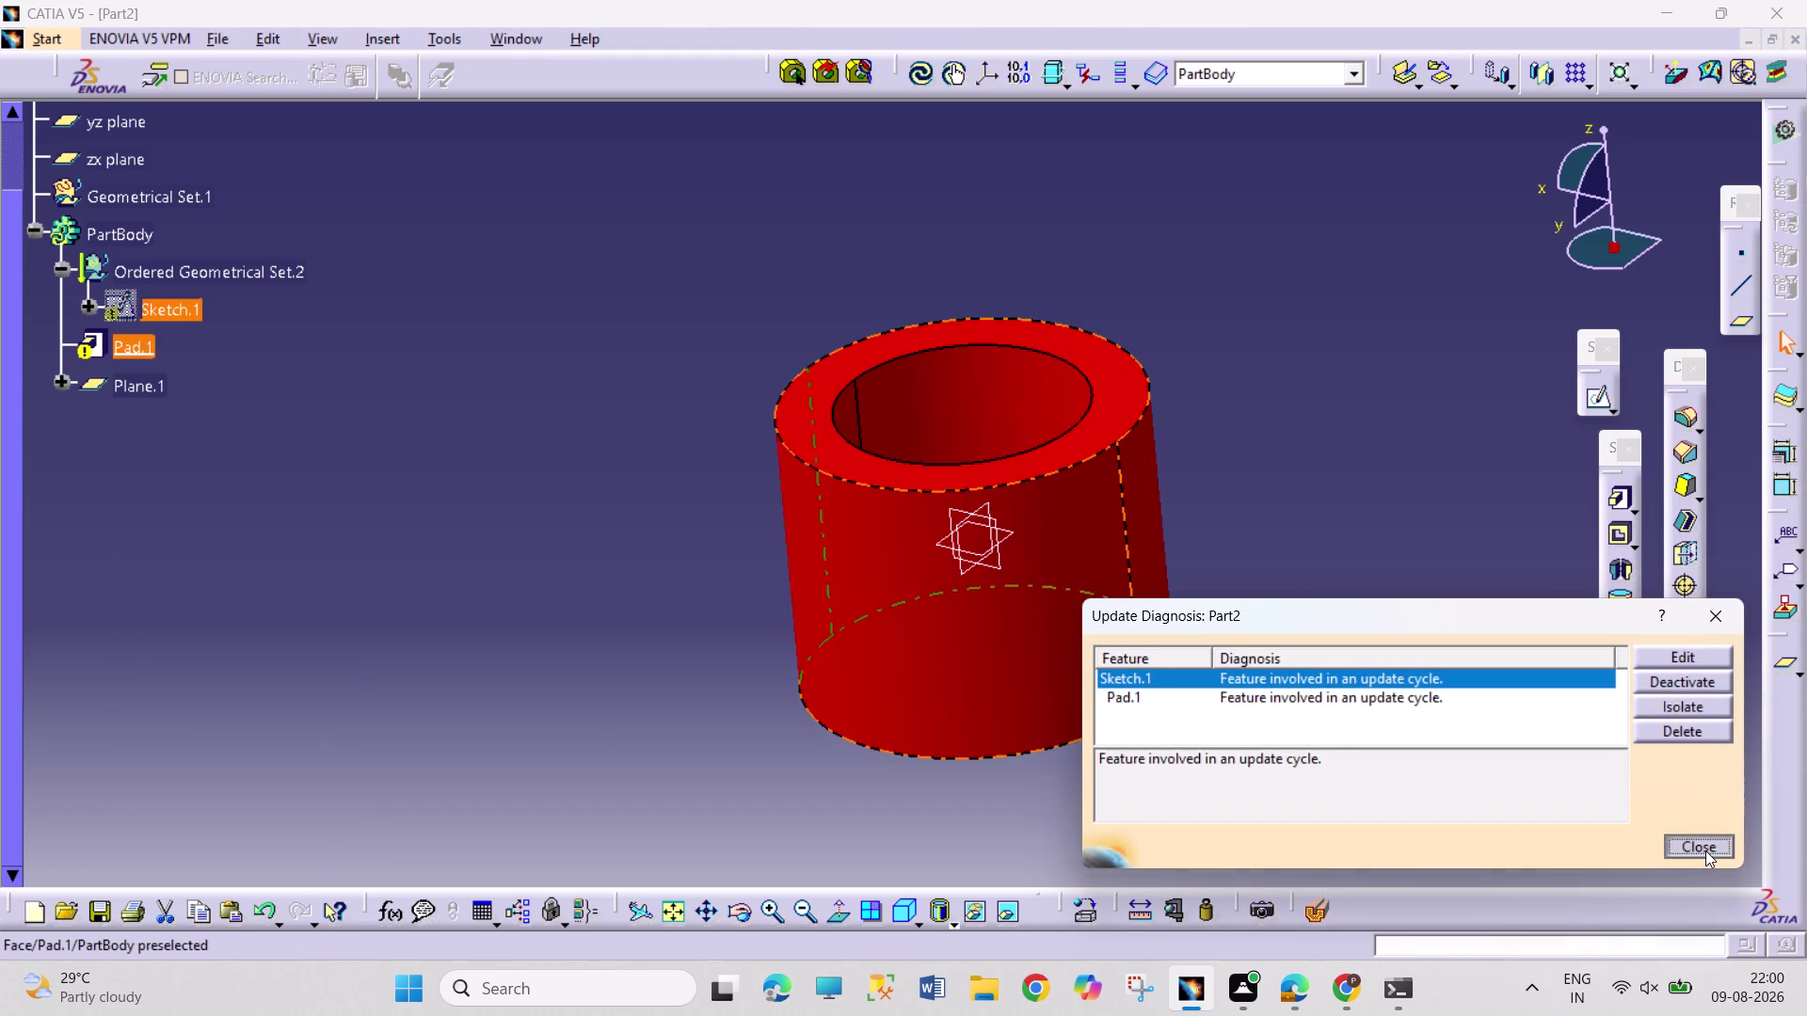
Update Pad.1, clear the selection and close the part document.
right_click(129, 350)
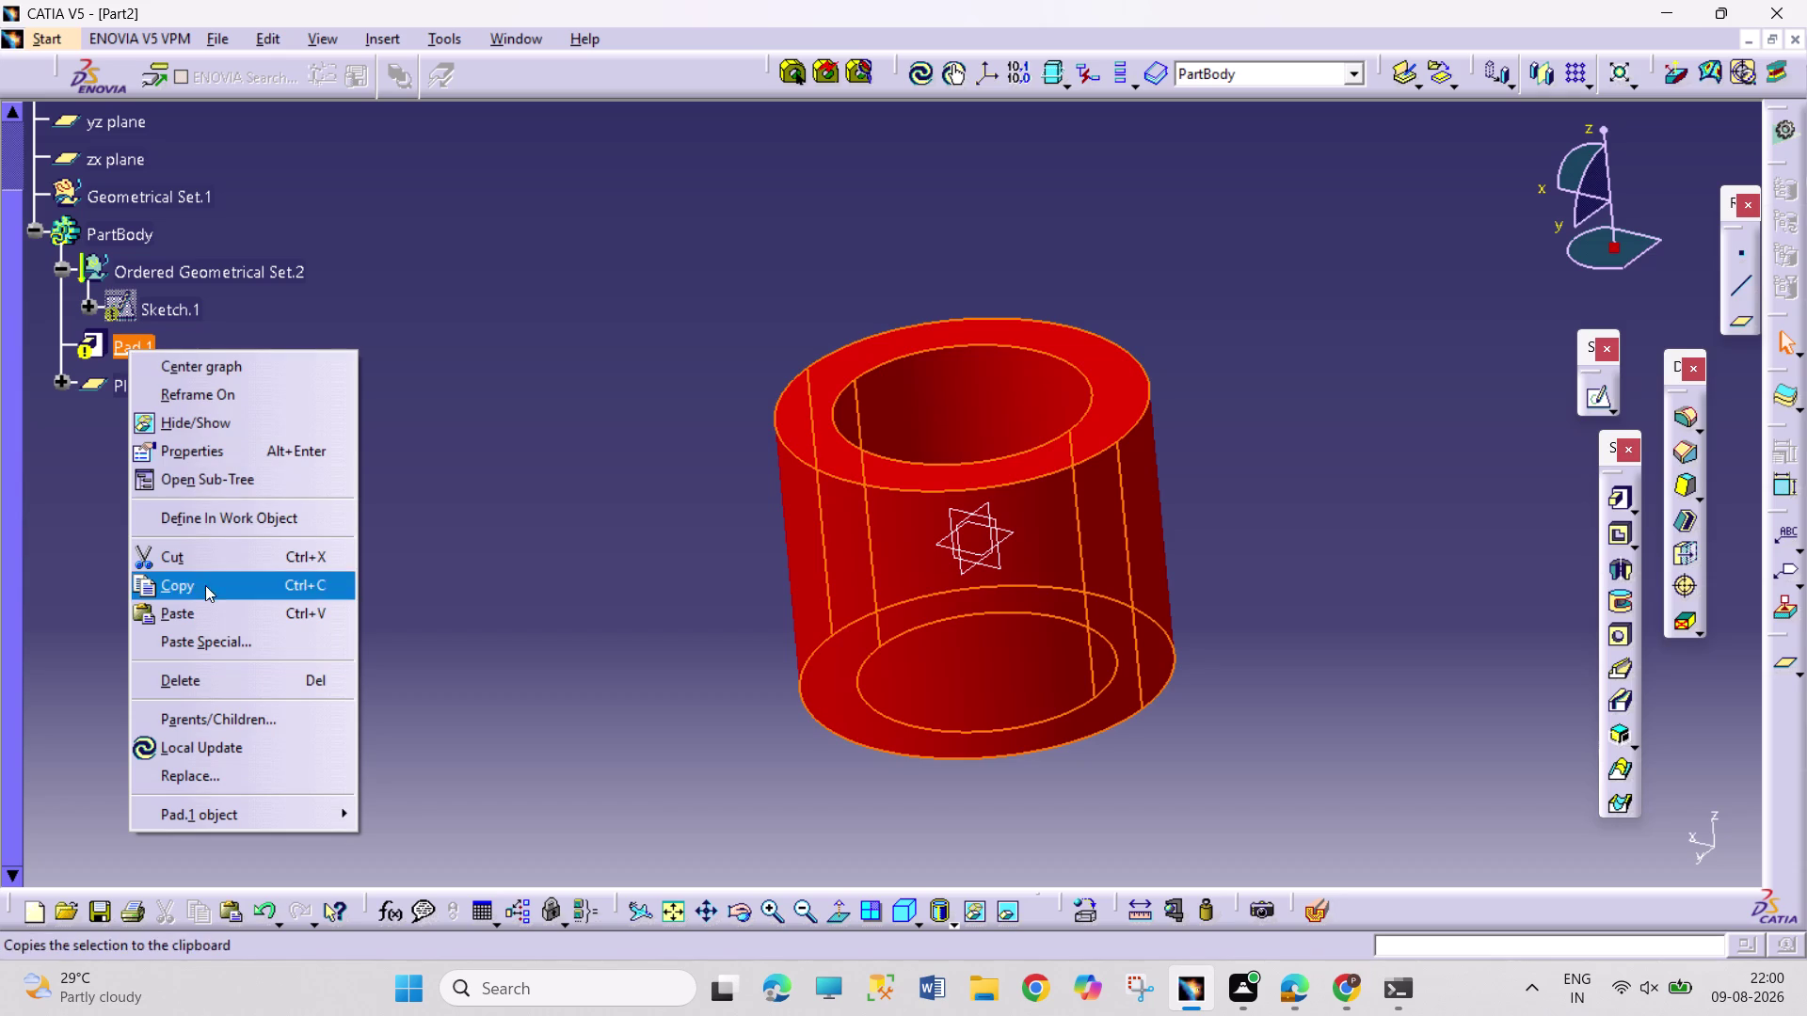
click(266, 748)
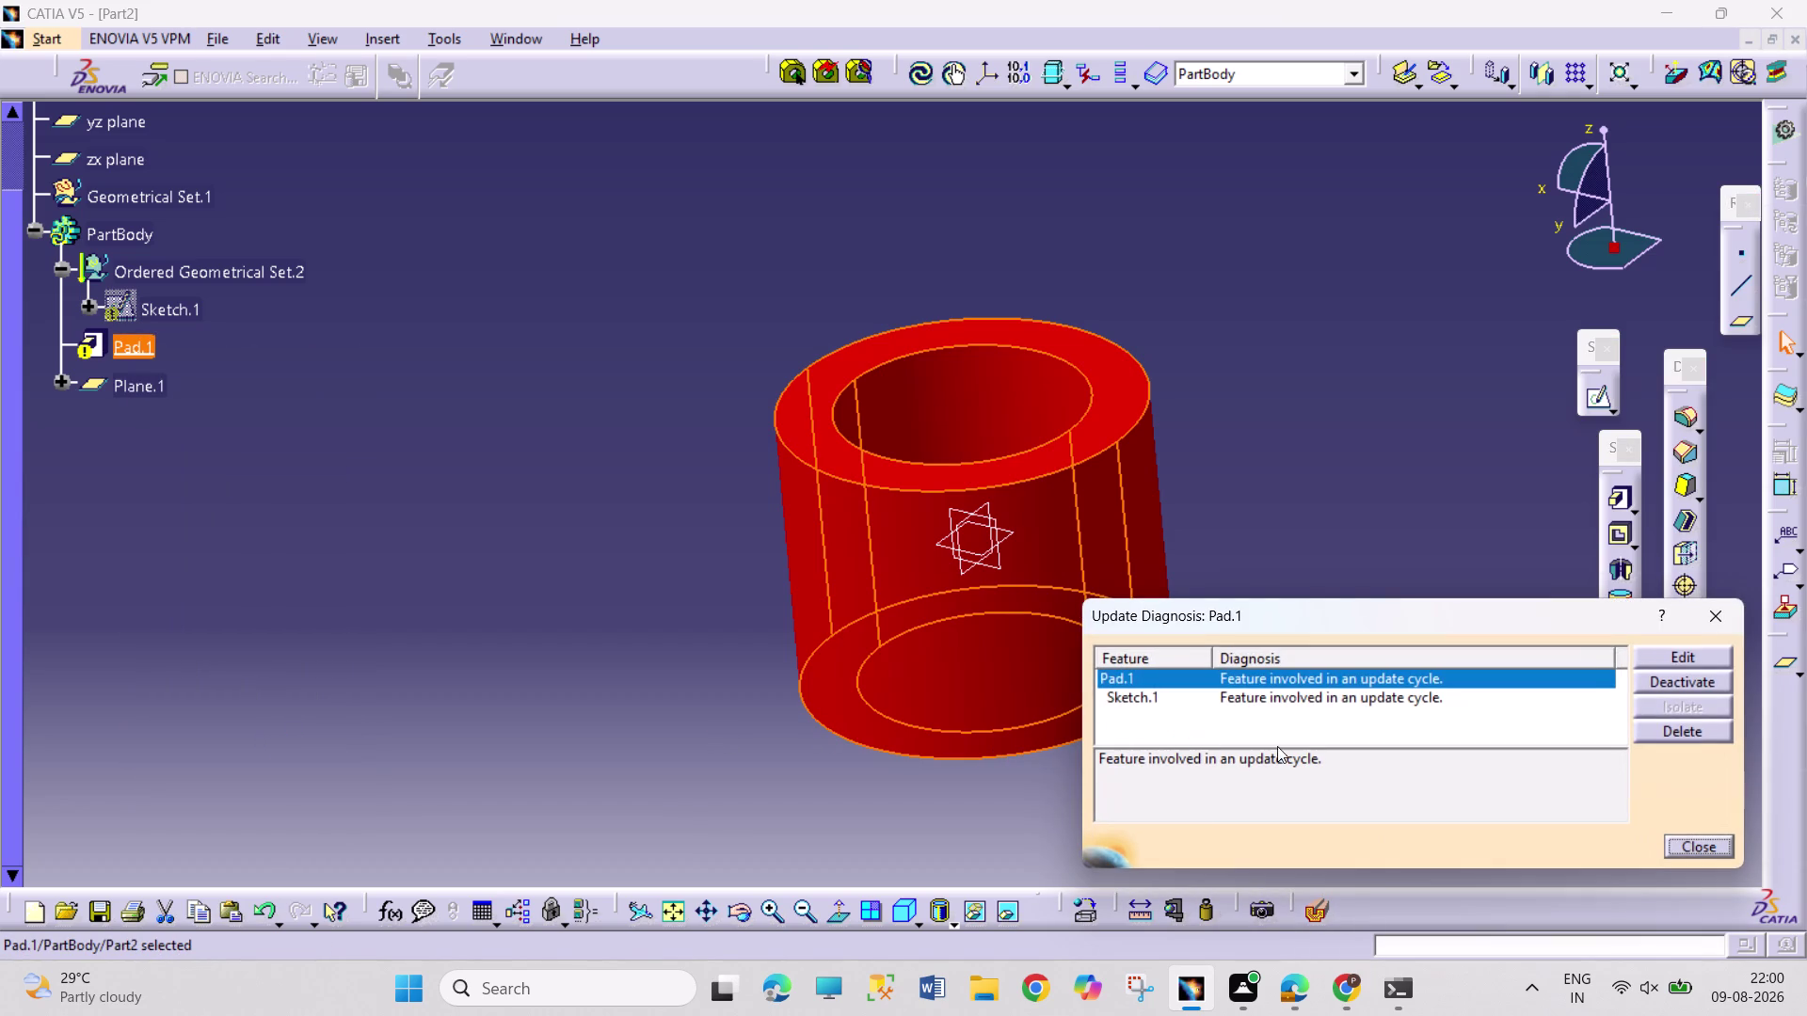
click(1732, 863)
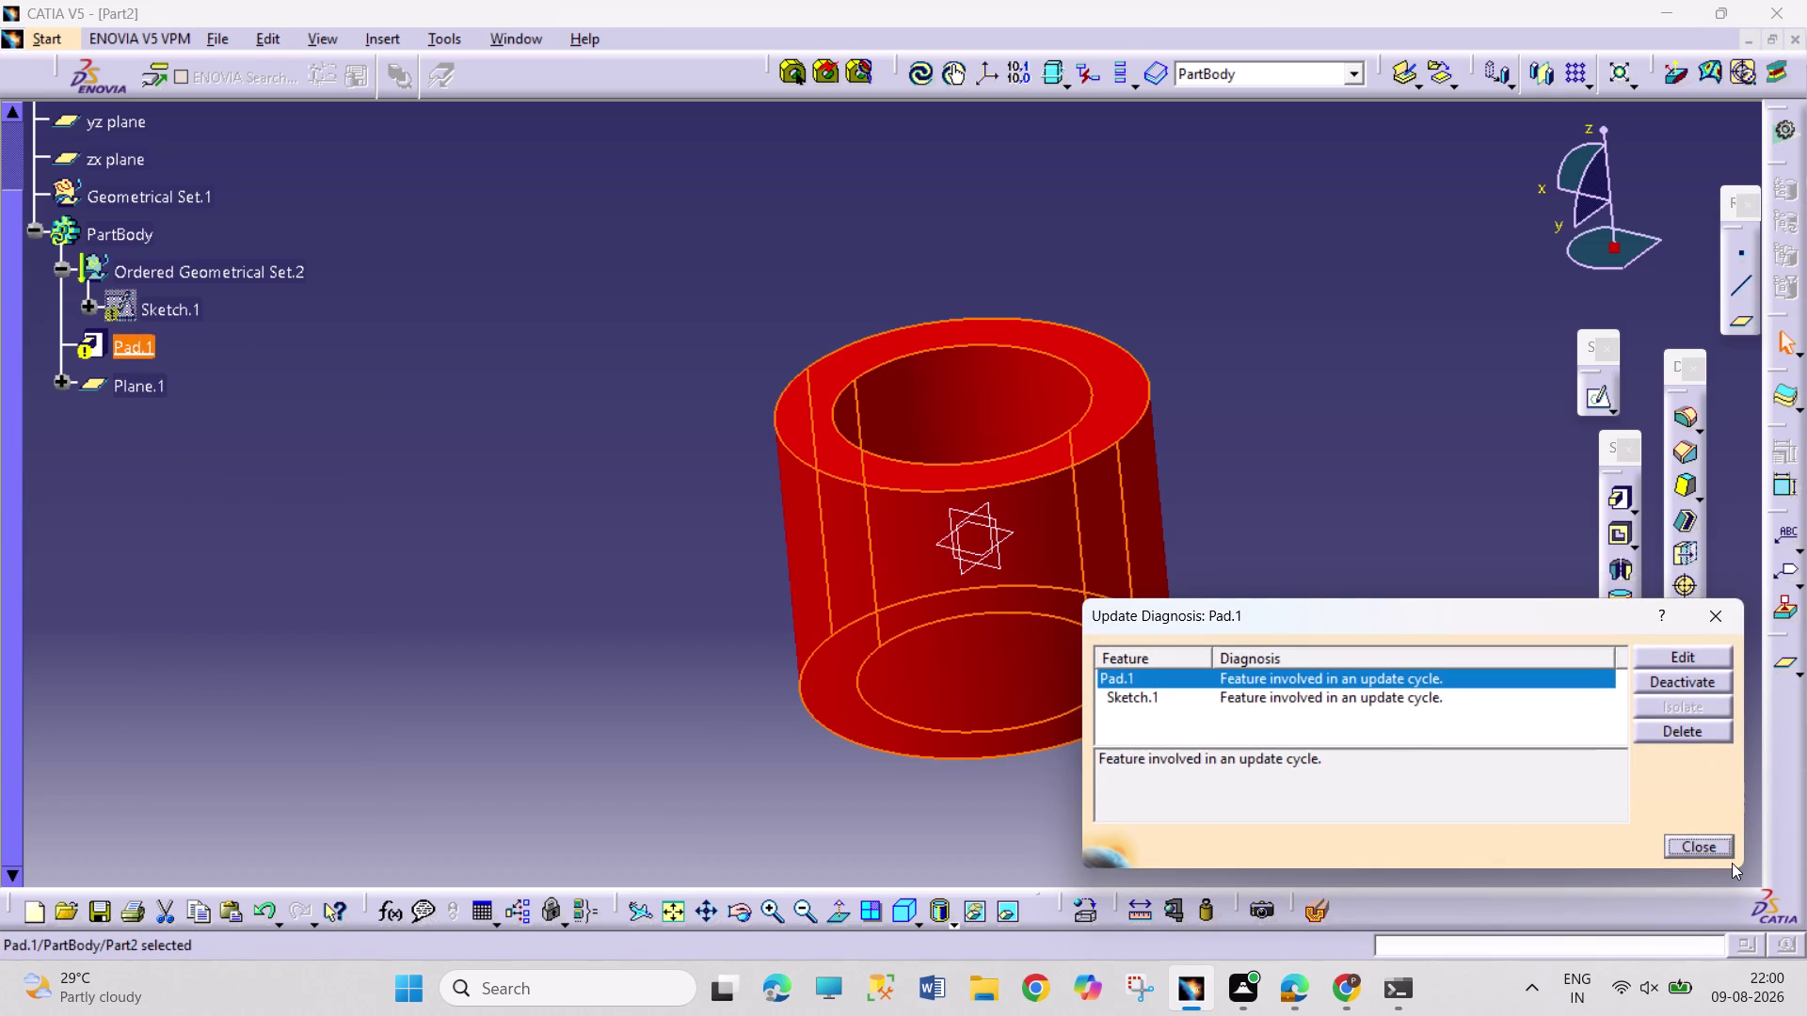
click(1726, 851)
click(1794, 38)
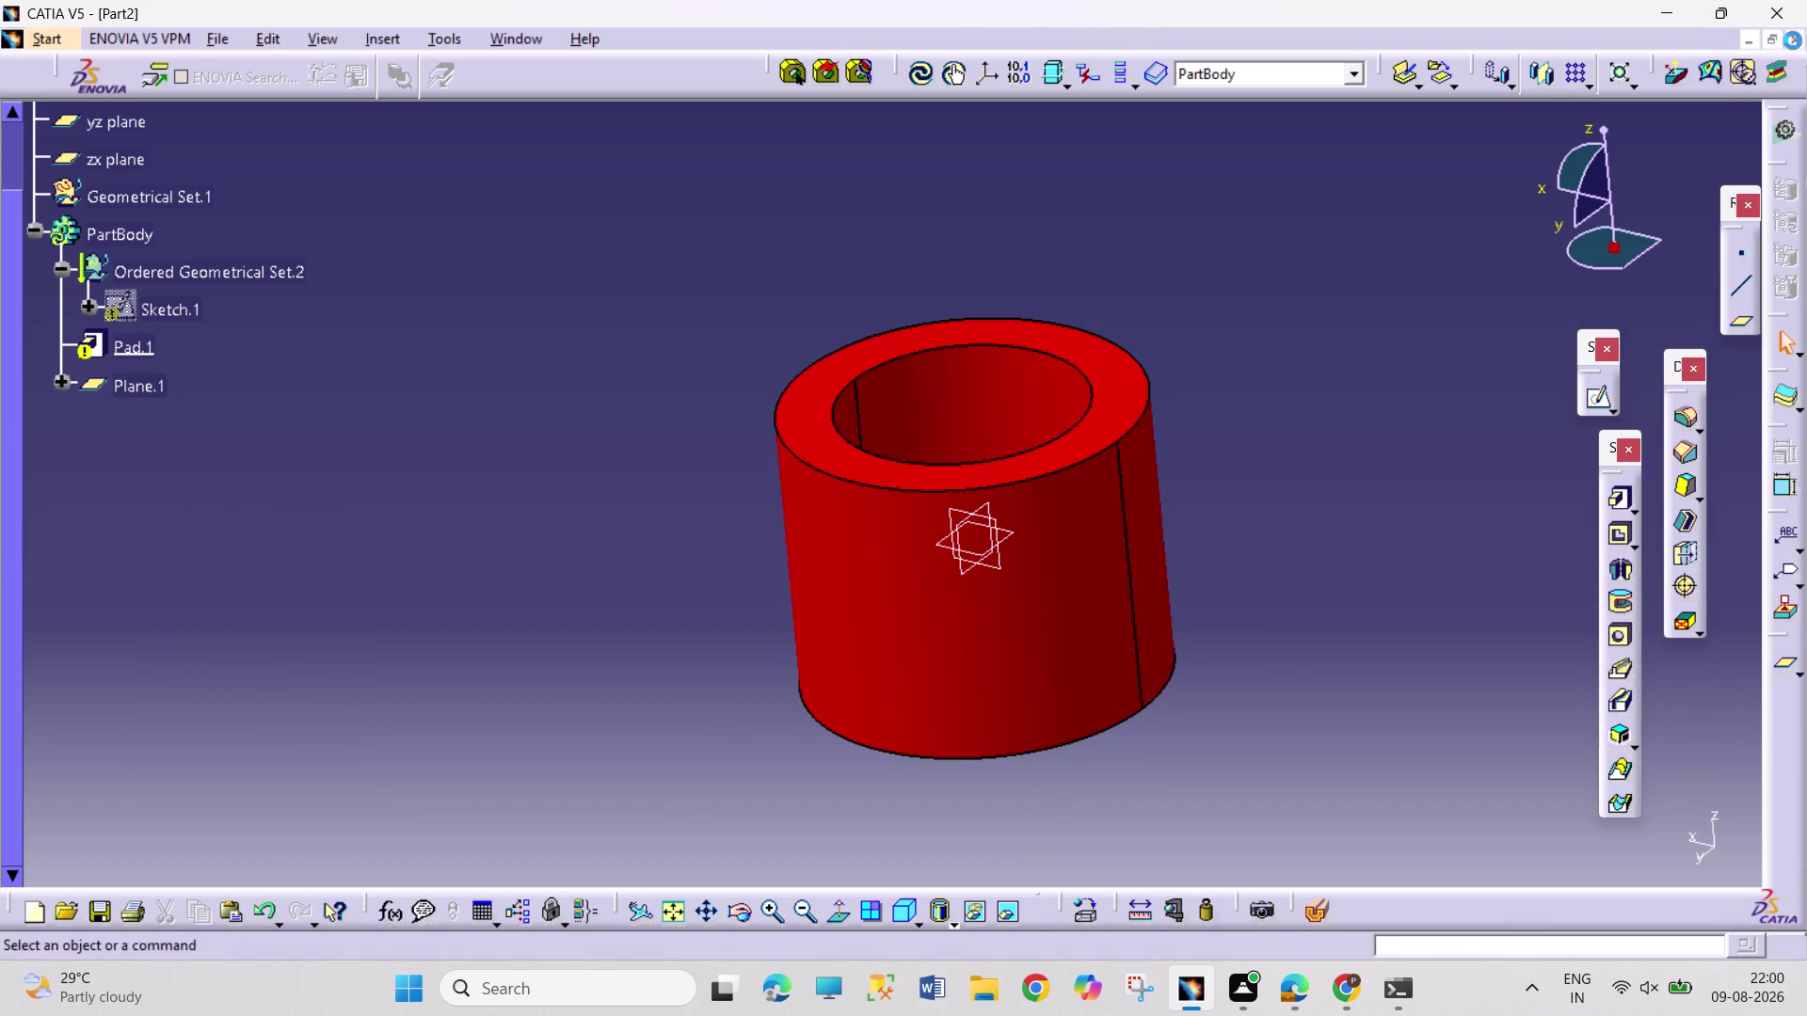
click(973, 538)
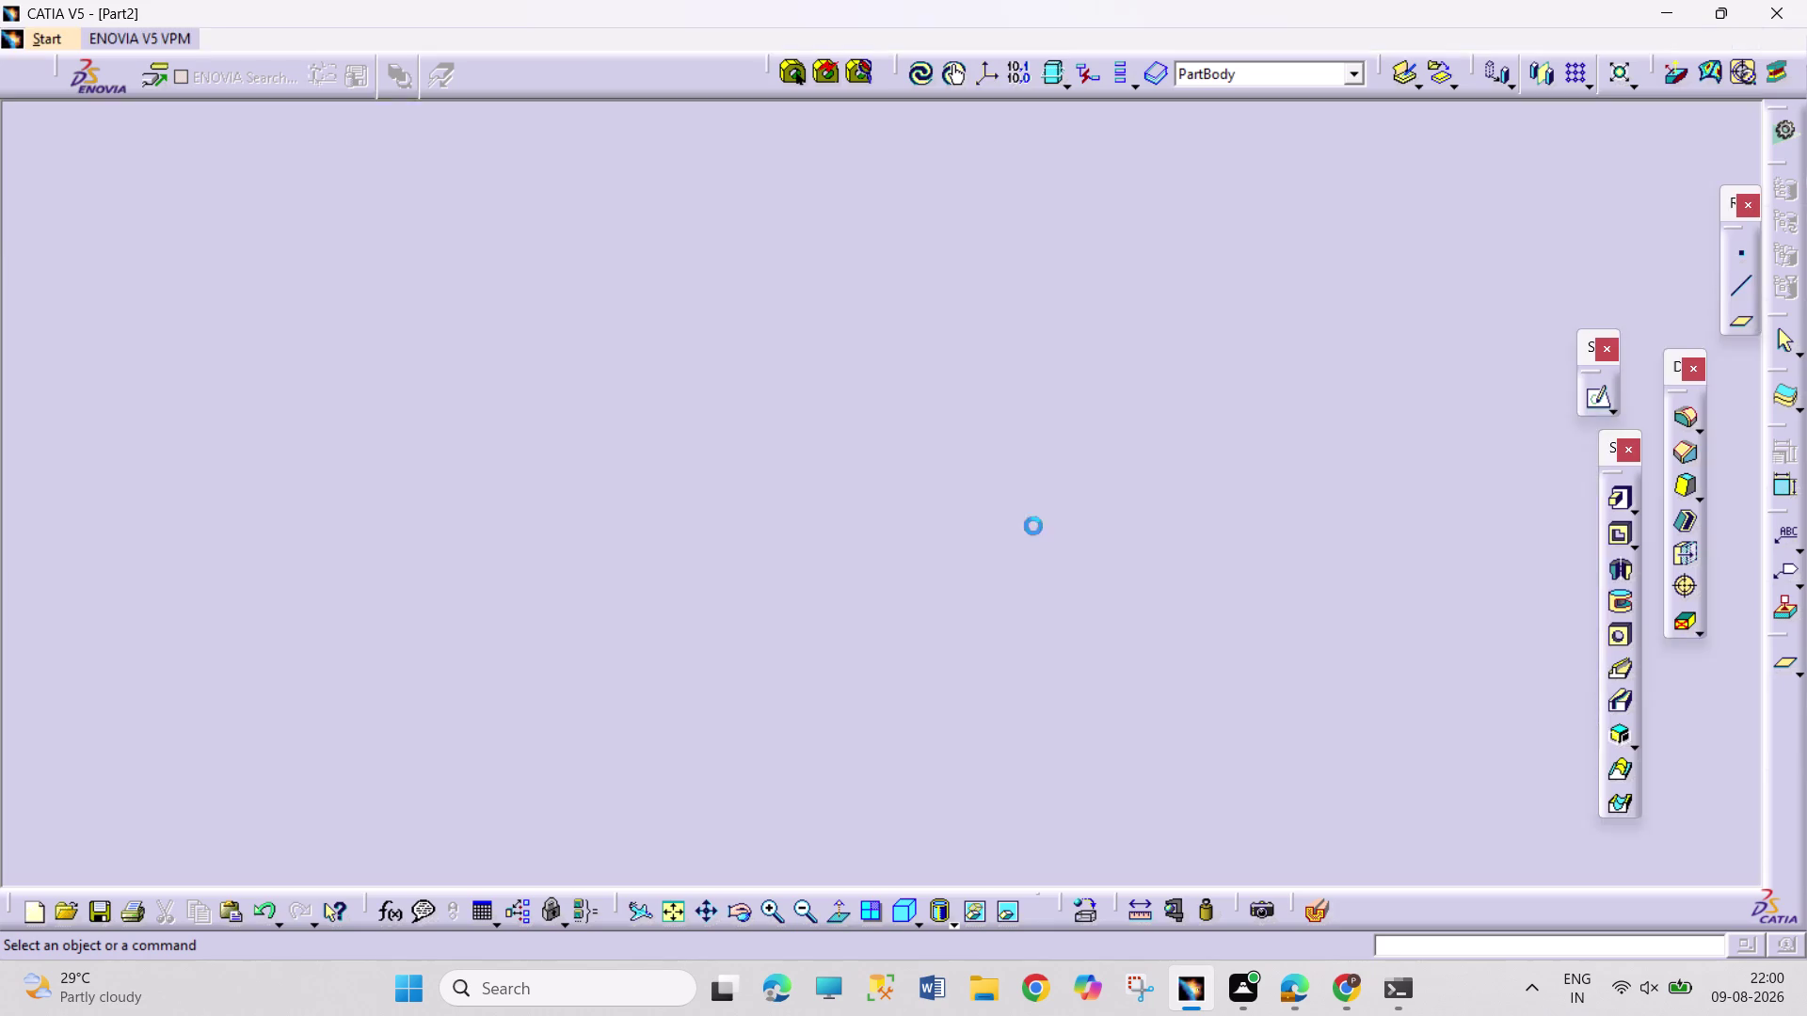
Create a new document of type Part with Ctrl+N.
key(ctrl+n)
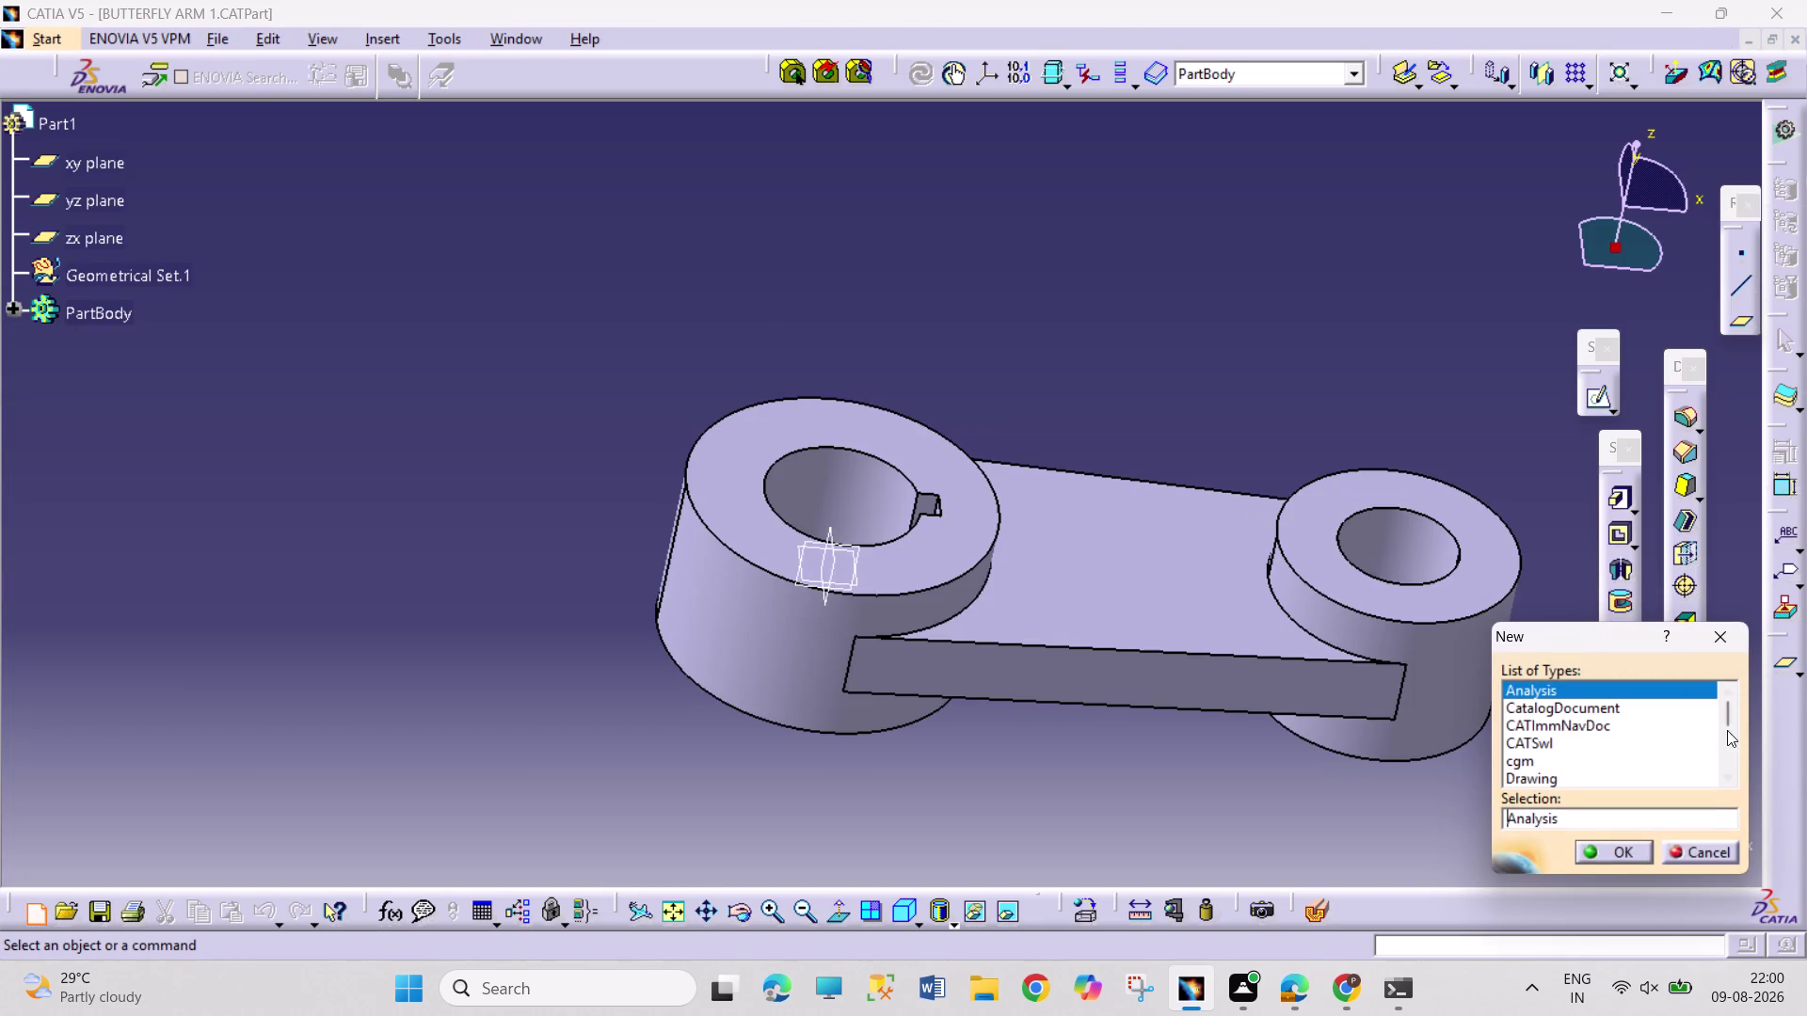
drag(1735, 708, 1746, 826)
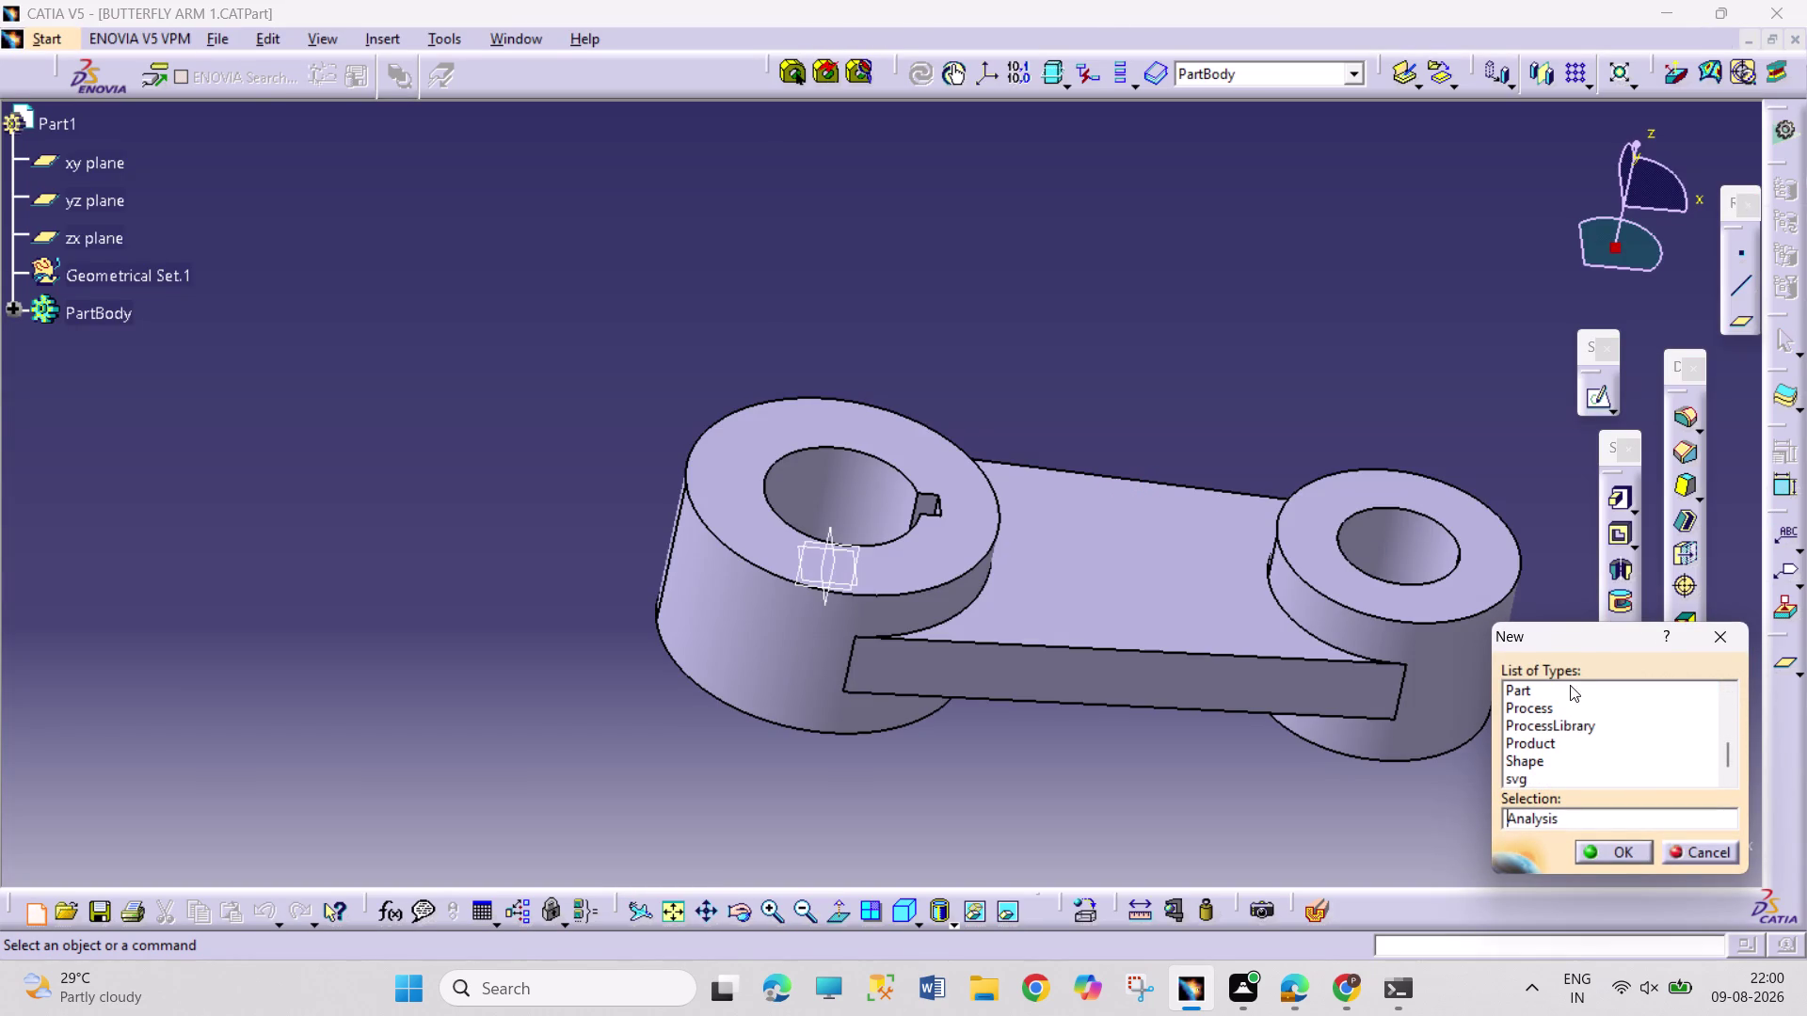
click(1569, 685)
click(1618, 853)
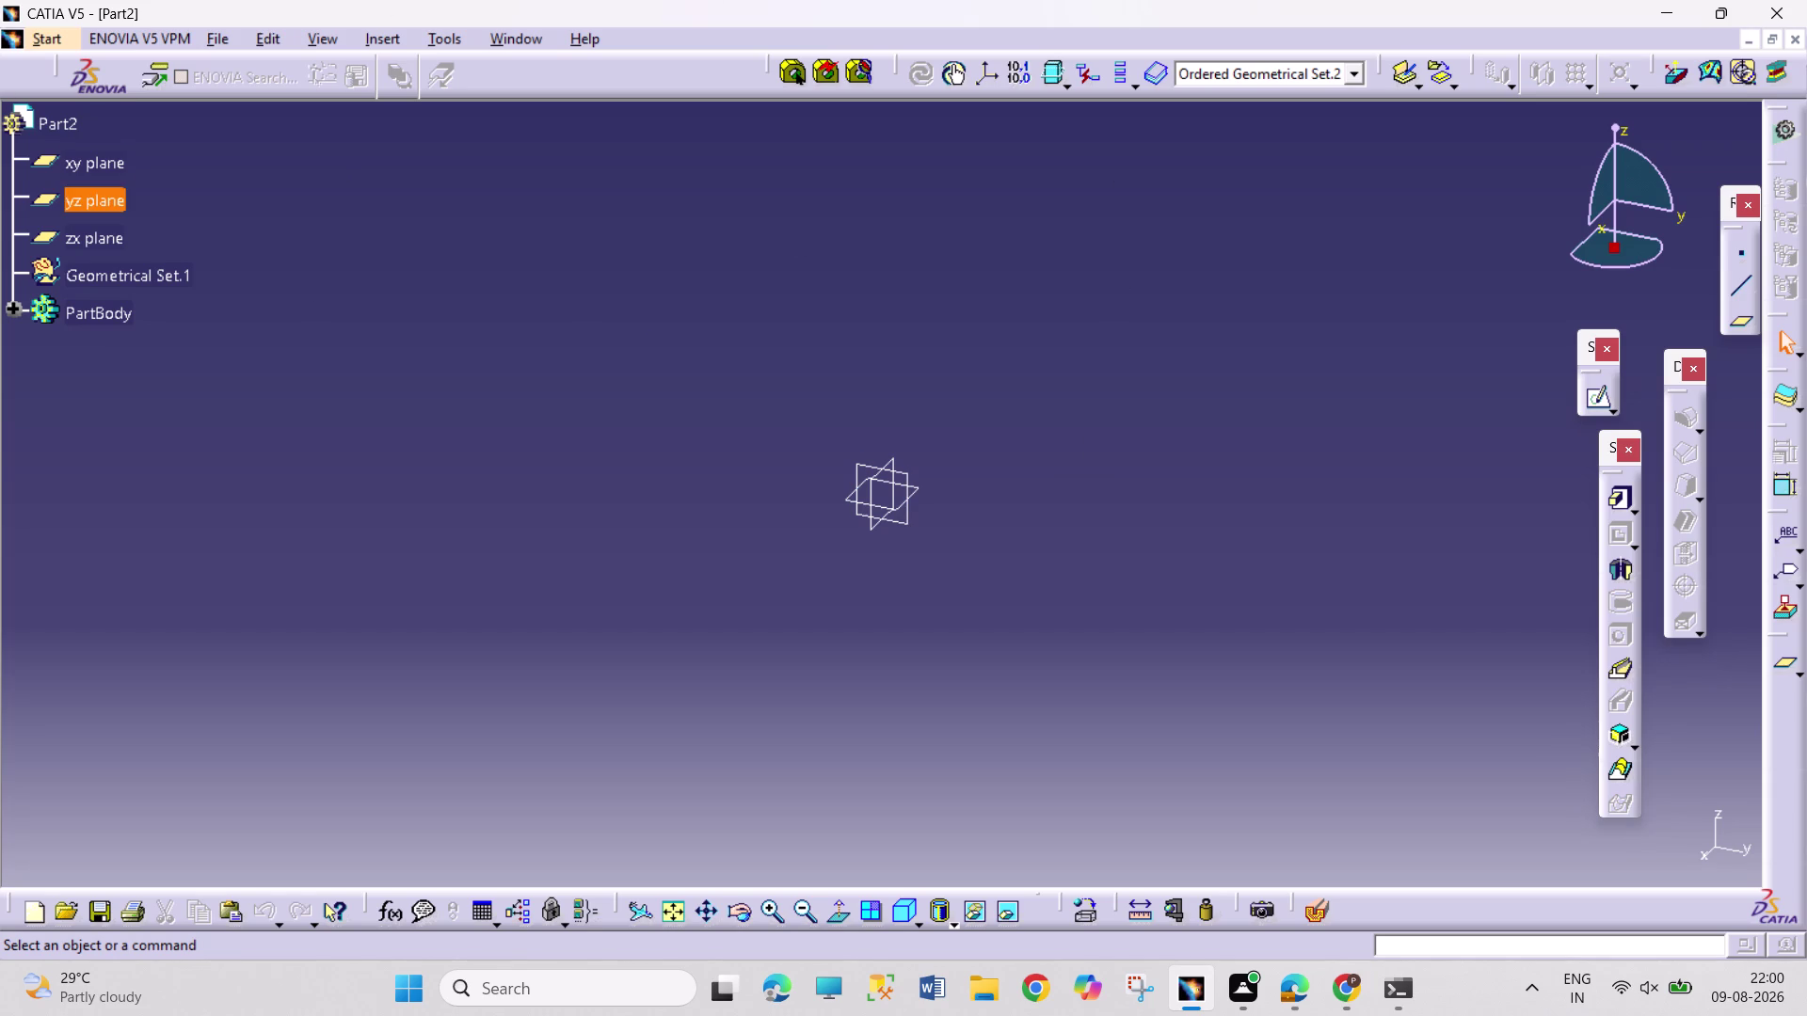
drag(916, 490, 925, 486)
Draw an outer and an inner circle, both centred on the sketch origin.
click(1593, 403)
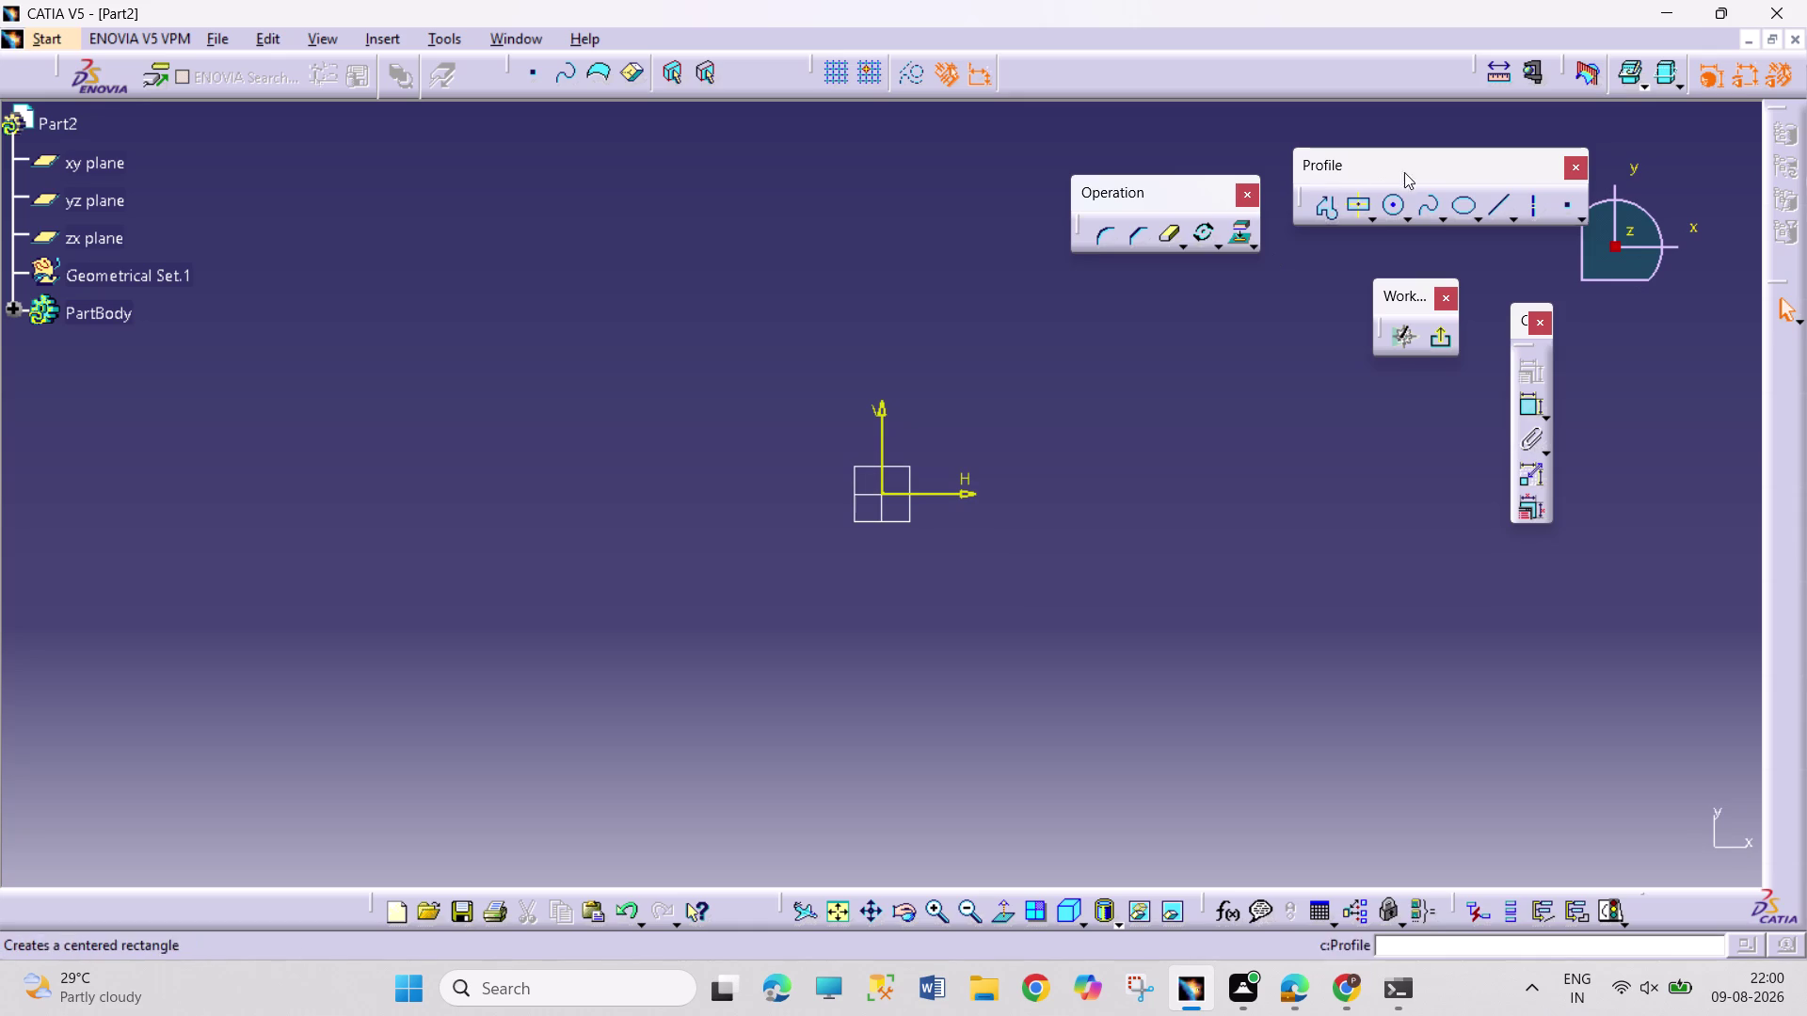
click(1396, 207)
drag(883, 493, 883, 518)
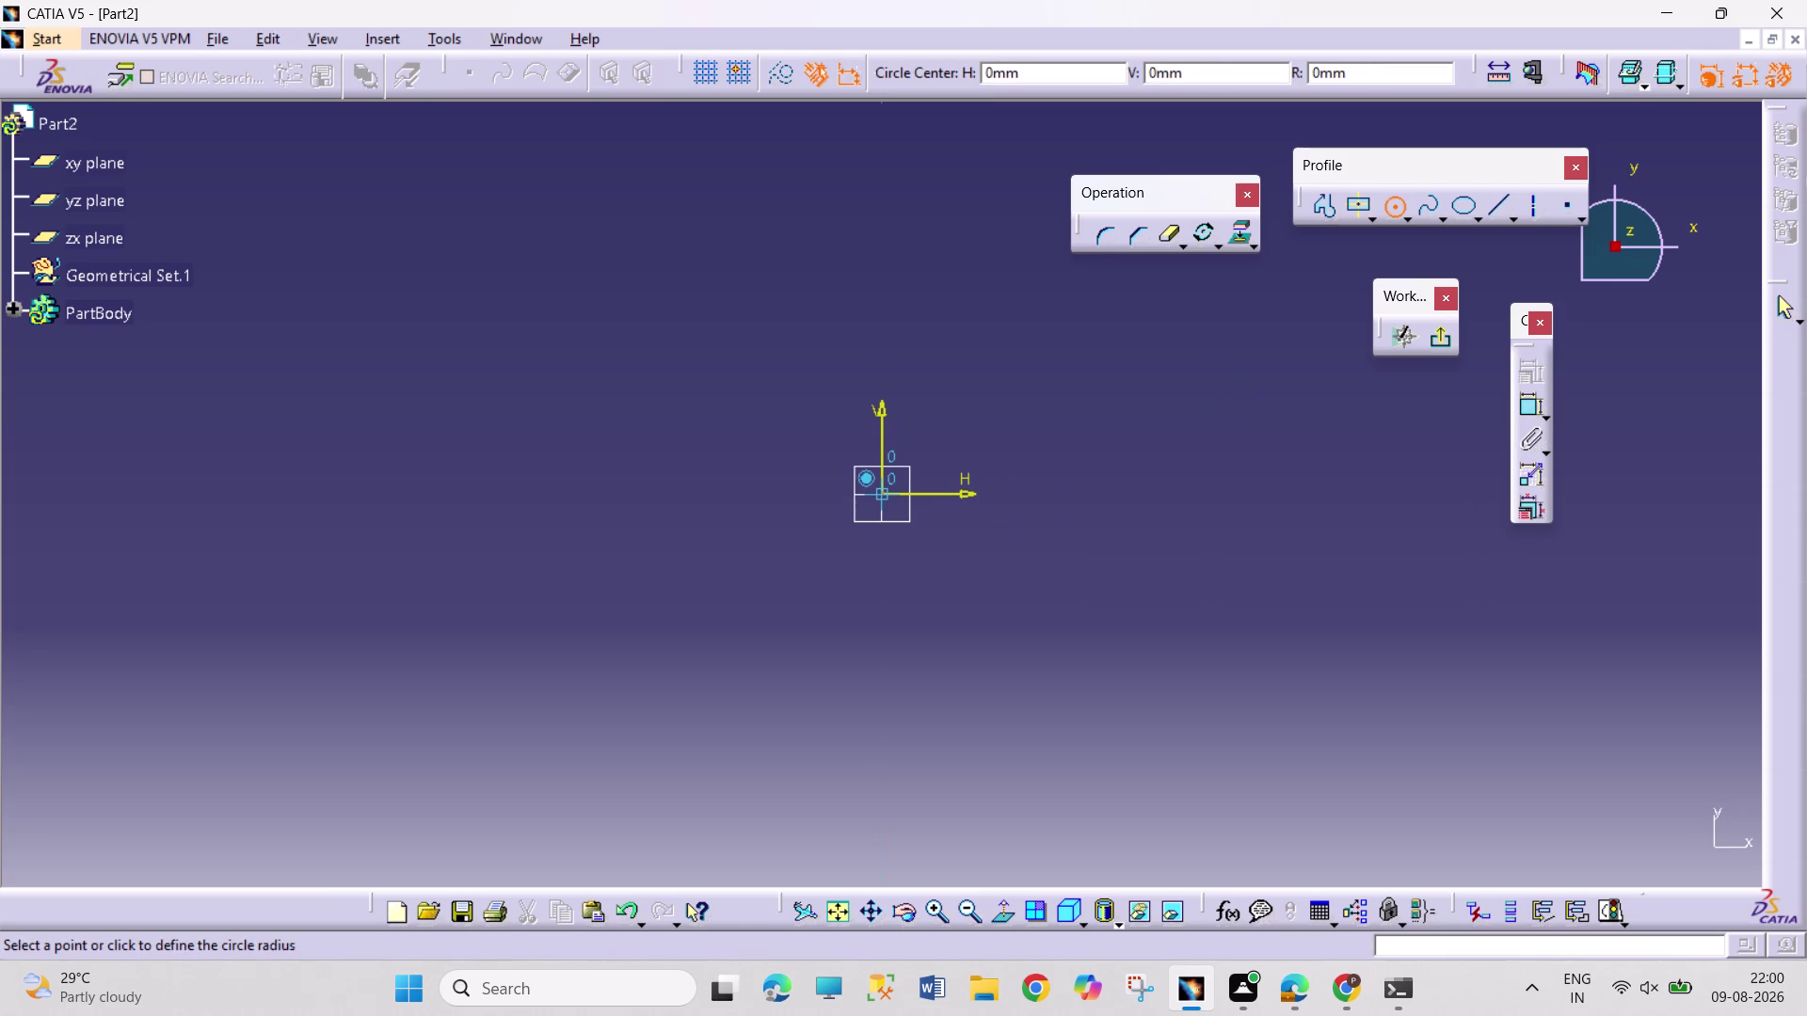
click(1004, 686)
click(1398, 197)
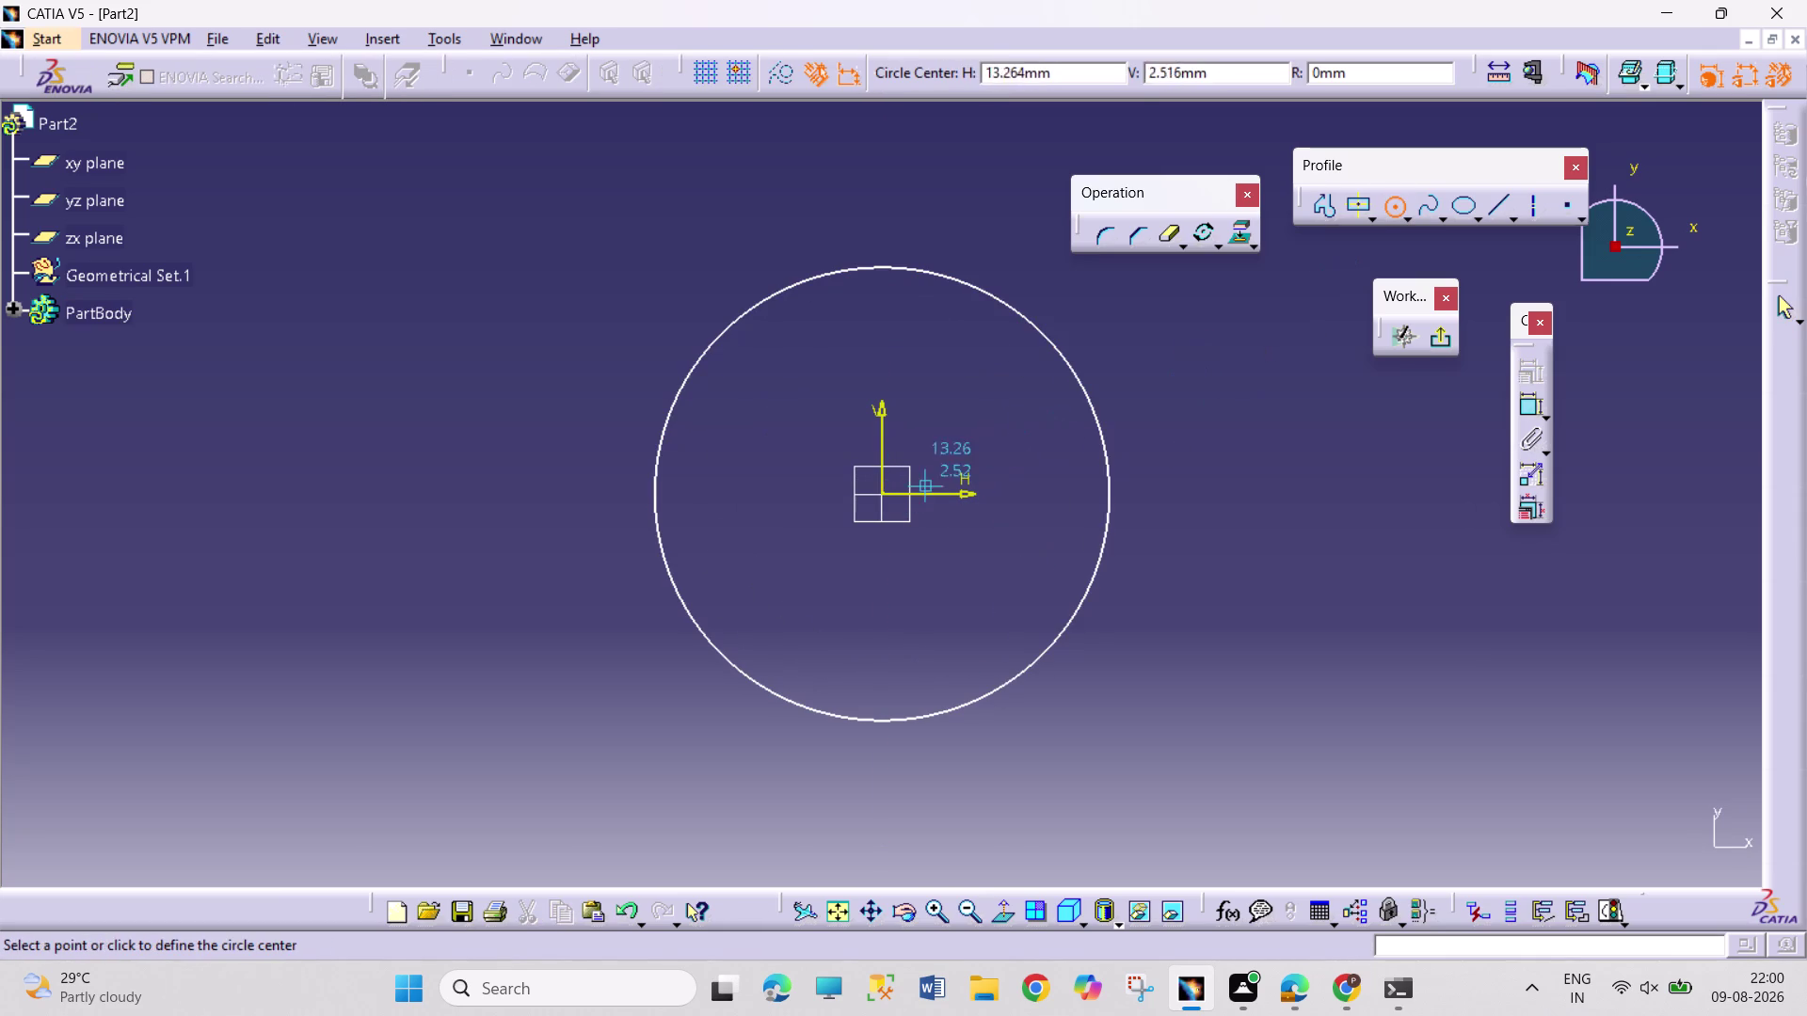
click(887, 498)
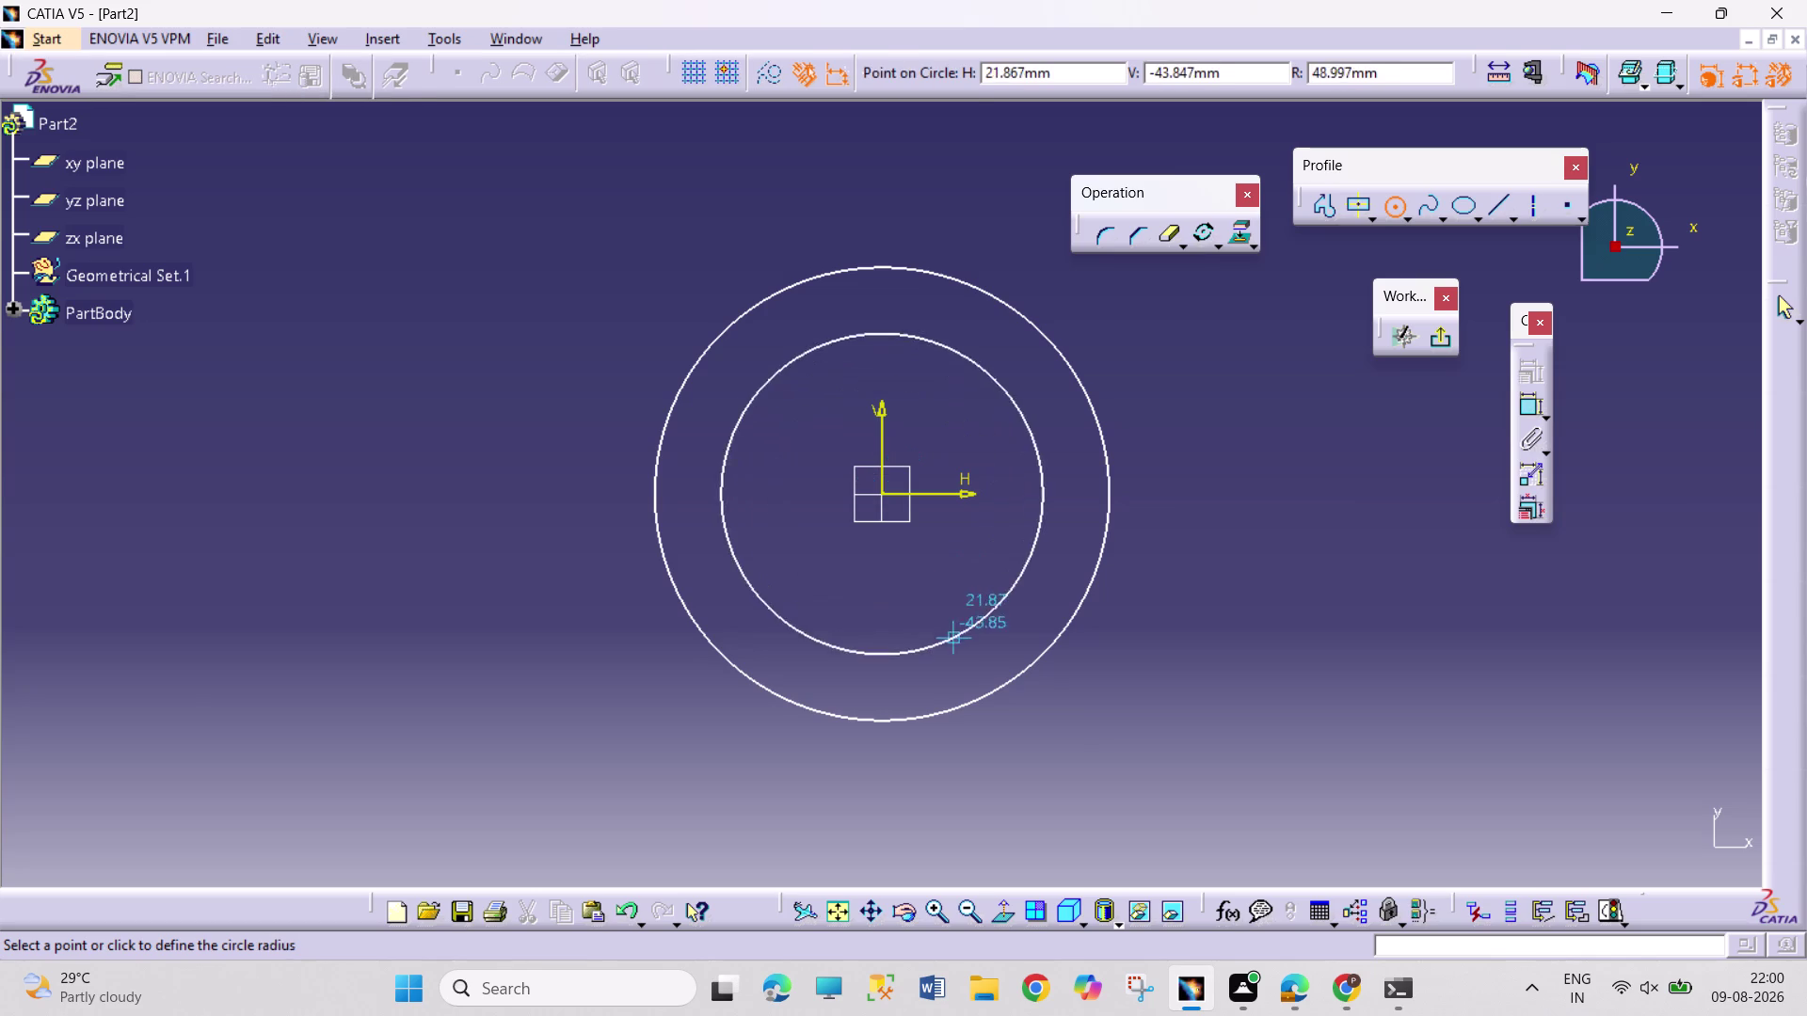
click(955, 640)
Add diameter dimensions to the inner and outer circles.
click(1525, 398)
click(1243, 361)
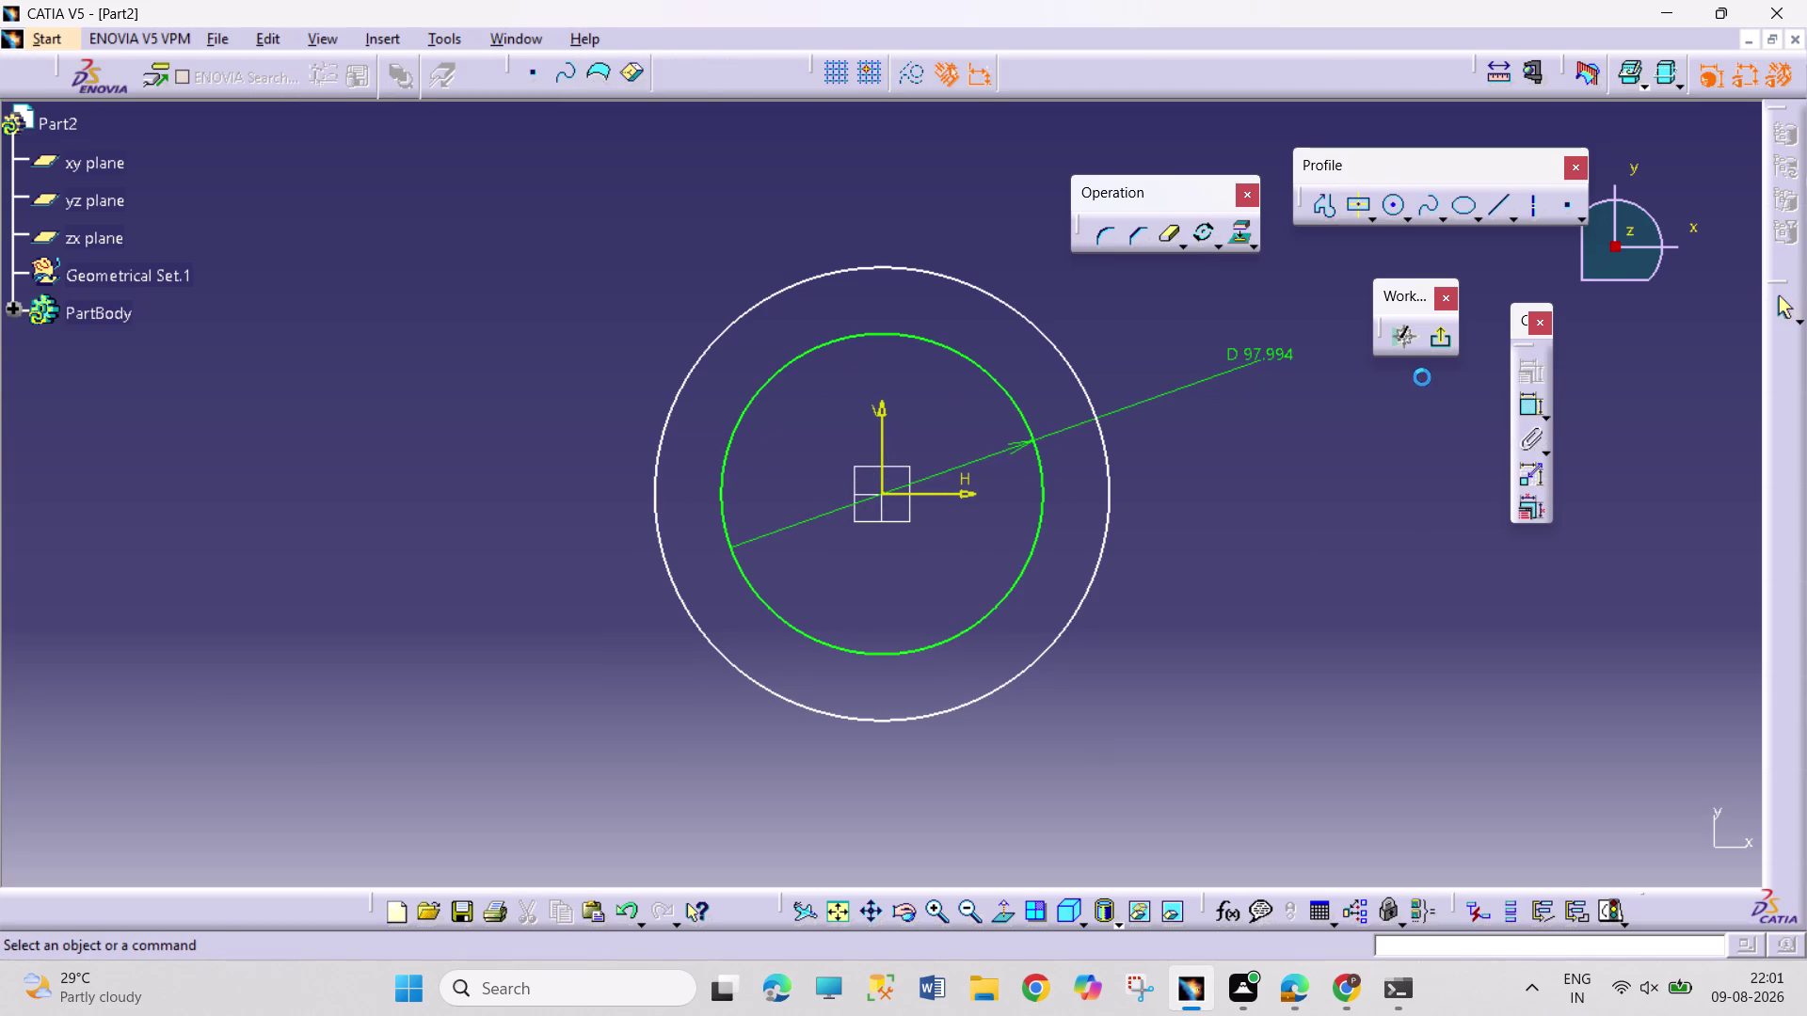
click(1519, 406)
click(1078, 376)
click(1120, 322)
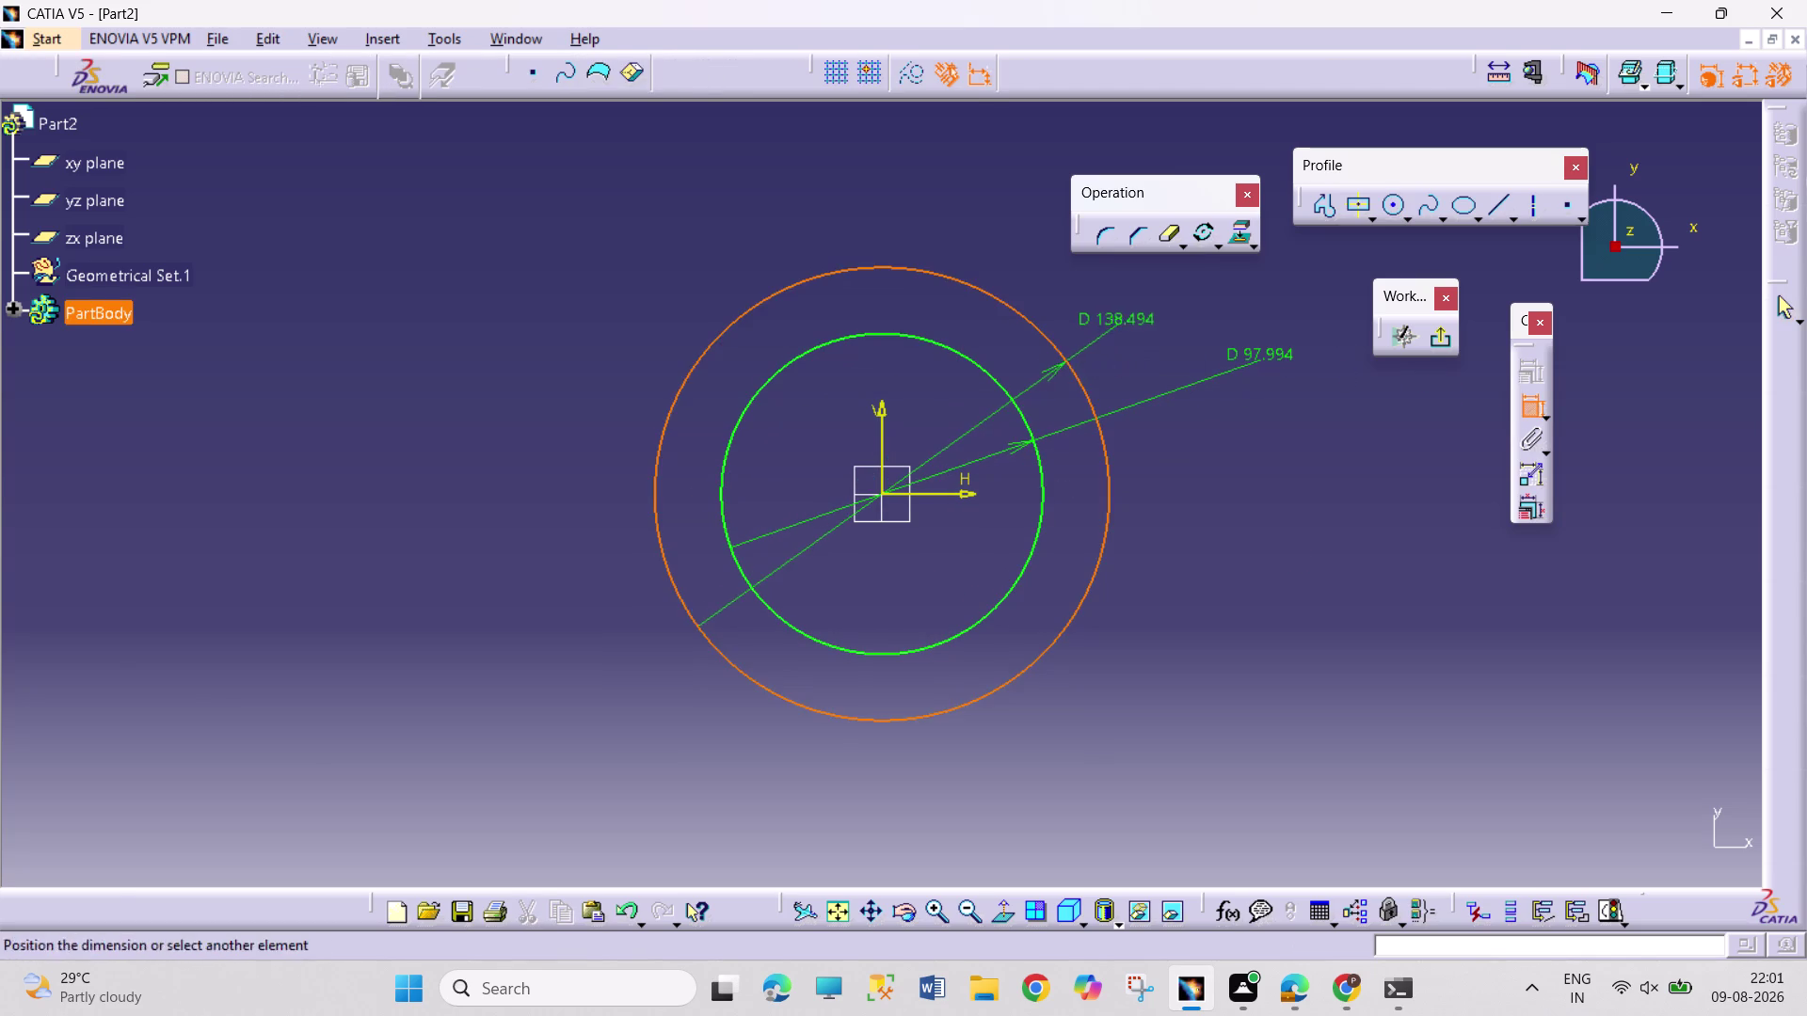
double_click(1127, 319)
Set the outer circle diameter to 280 and the inner circle diameter to 194.
text(2)
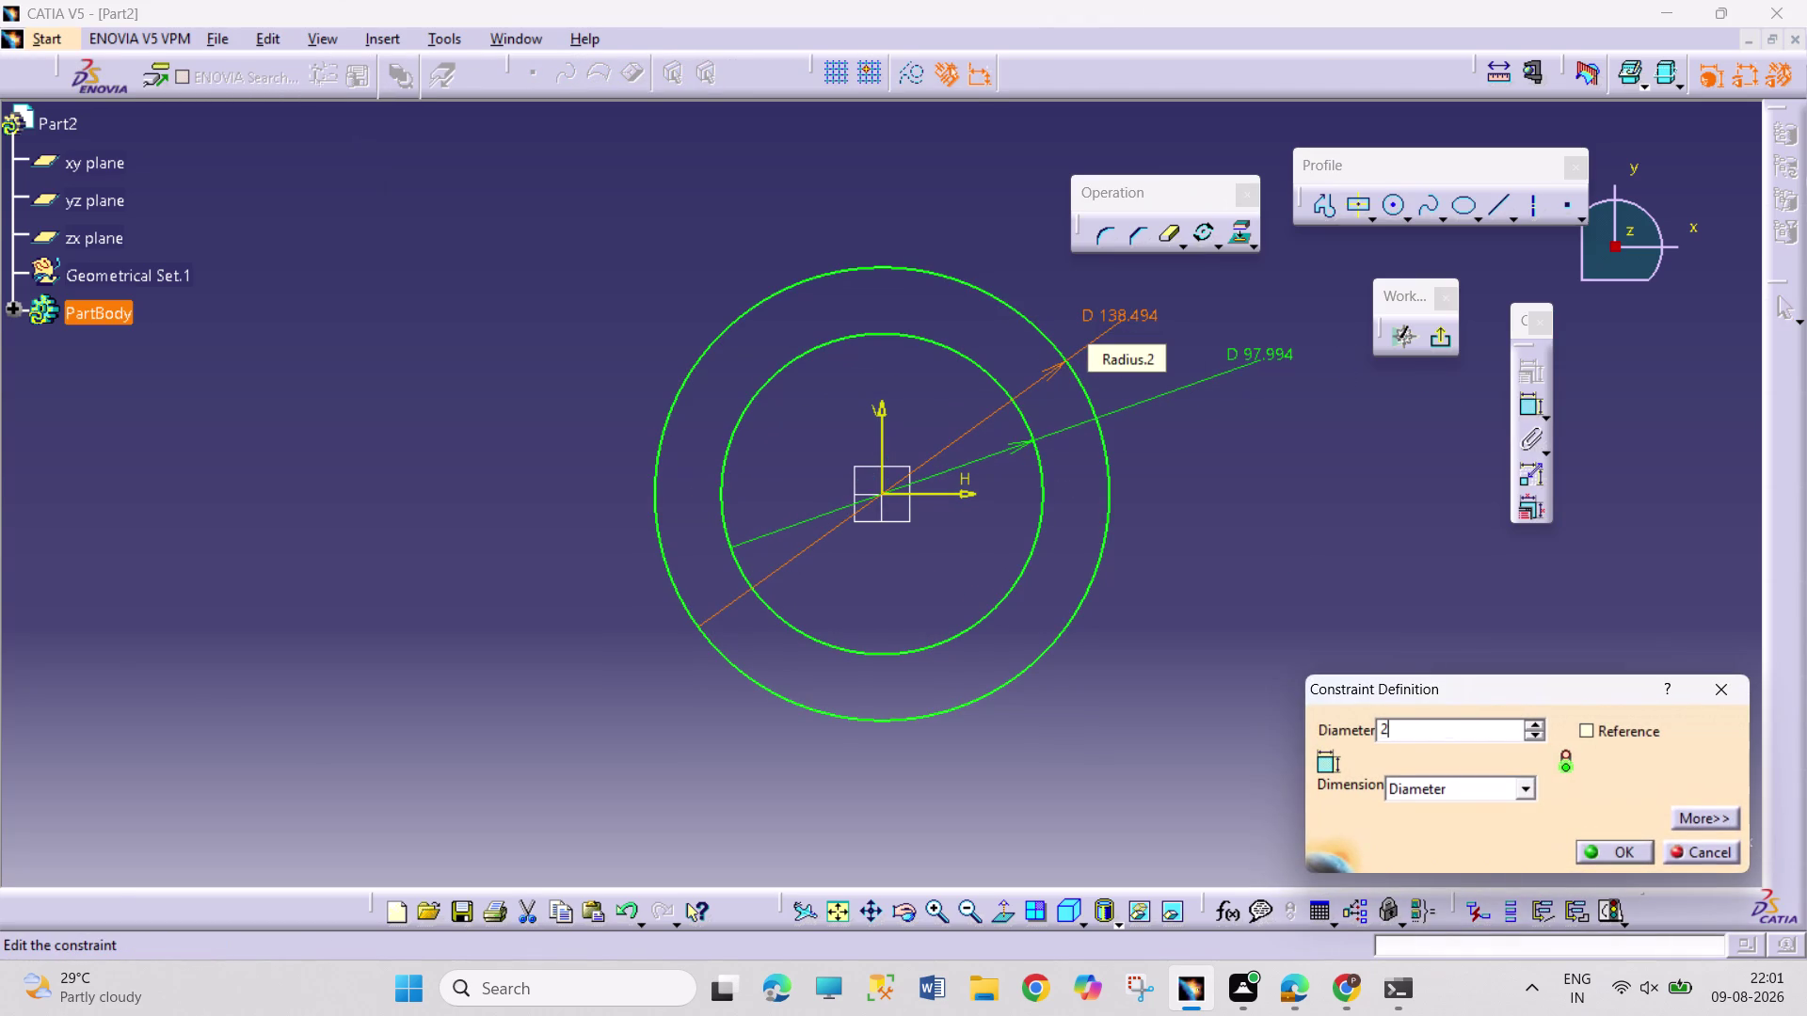
text(80)
key(Return)
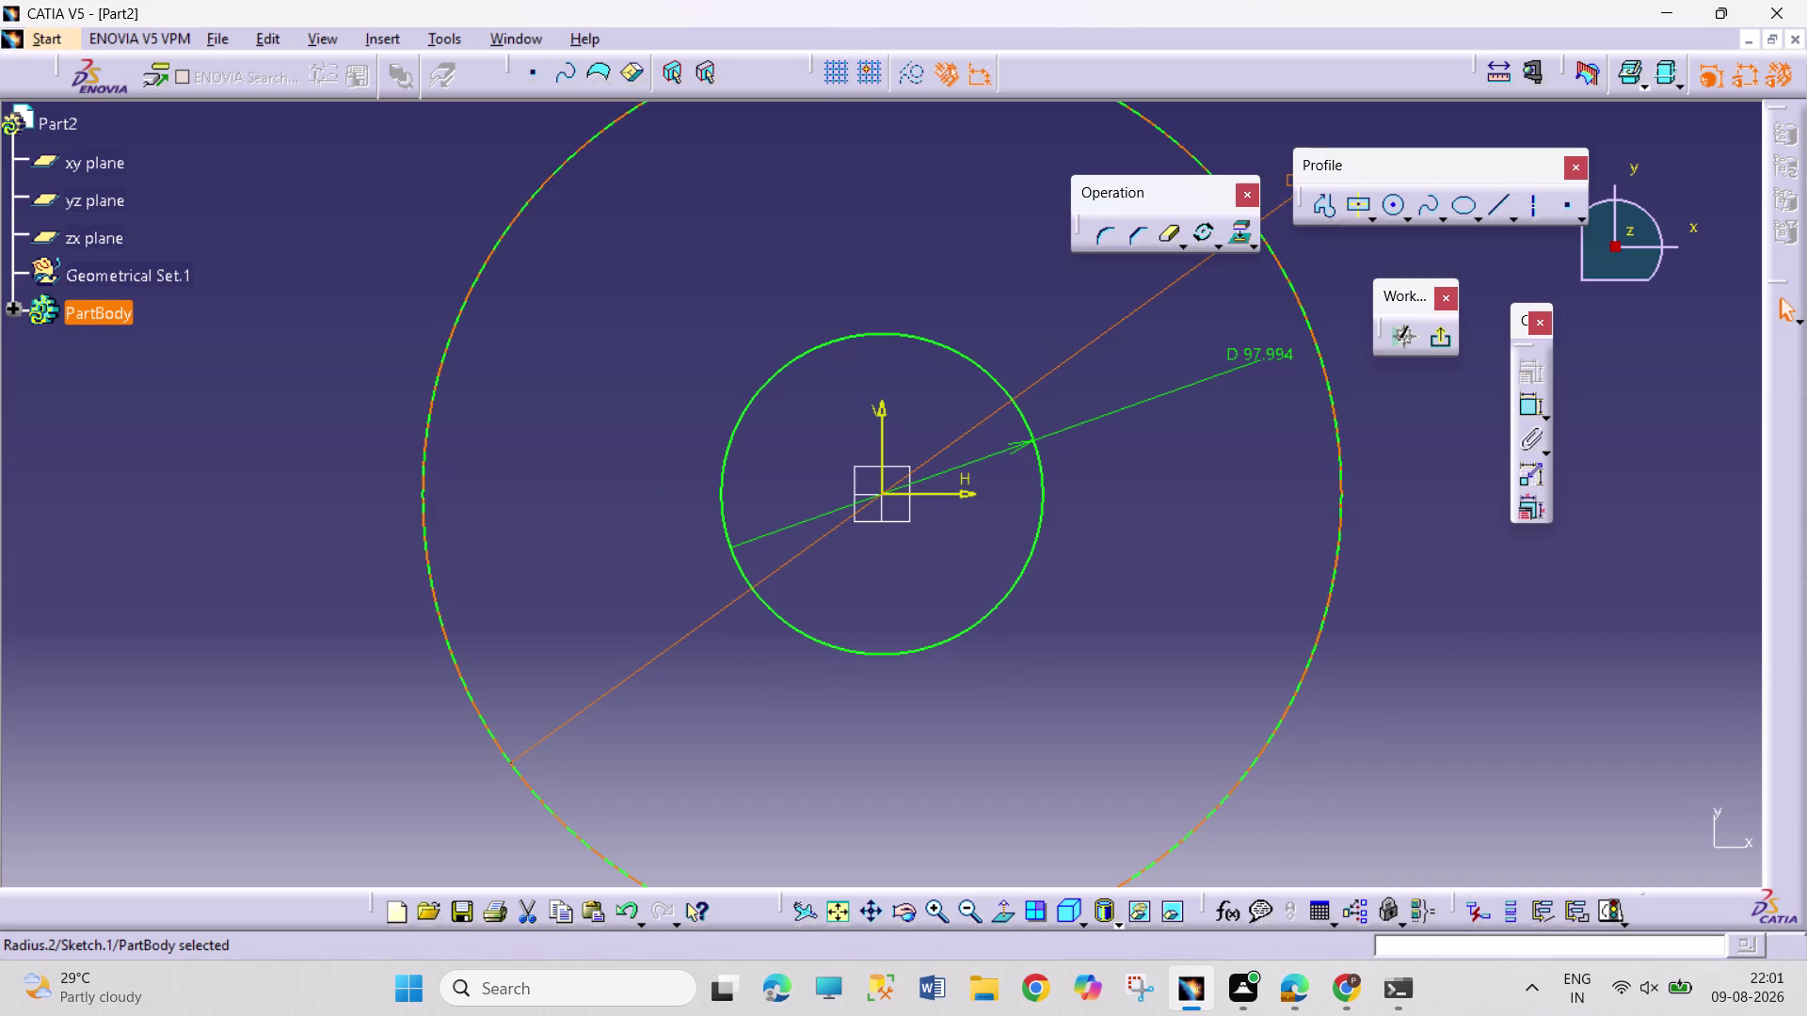
double_click(1261, 353)
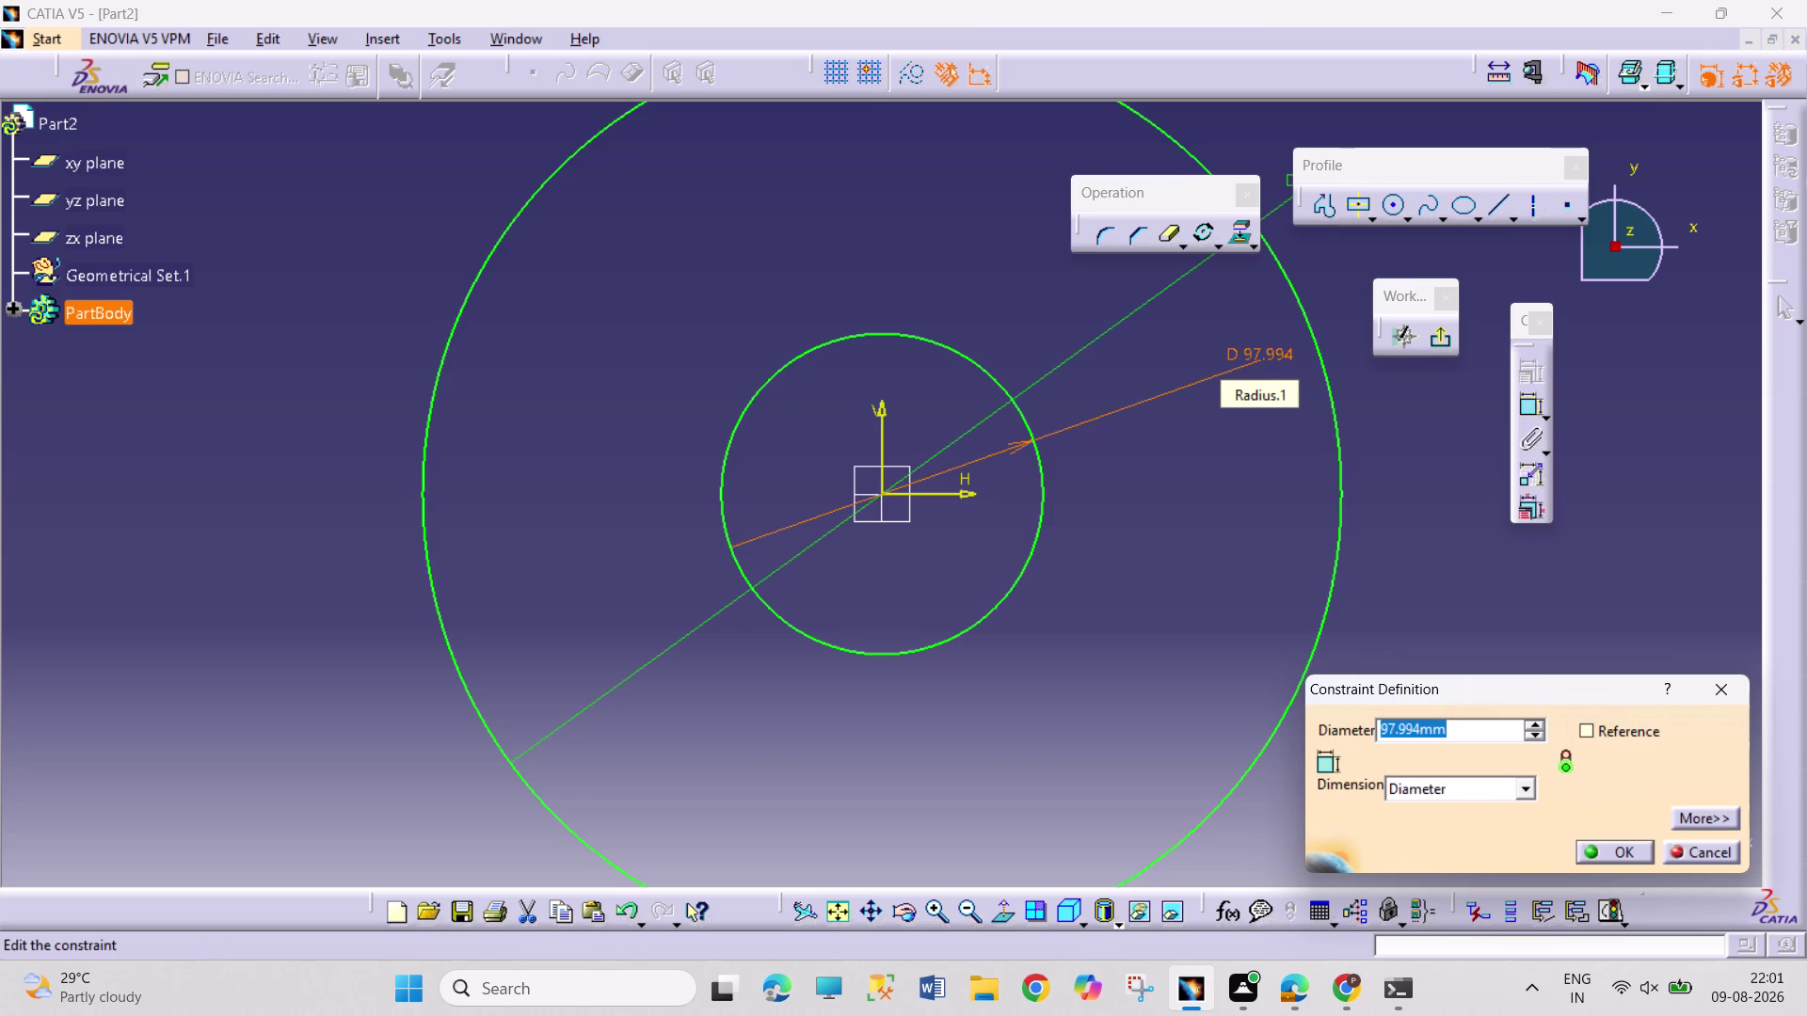
text(280)
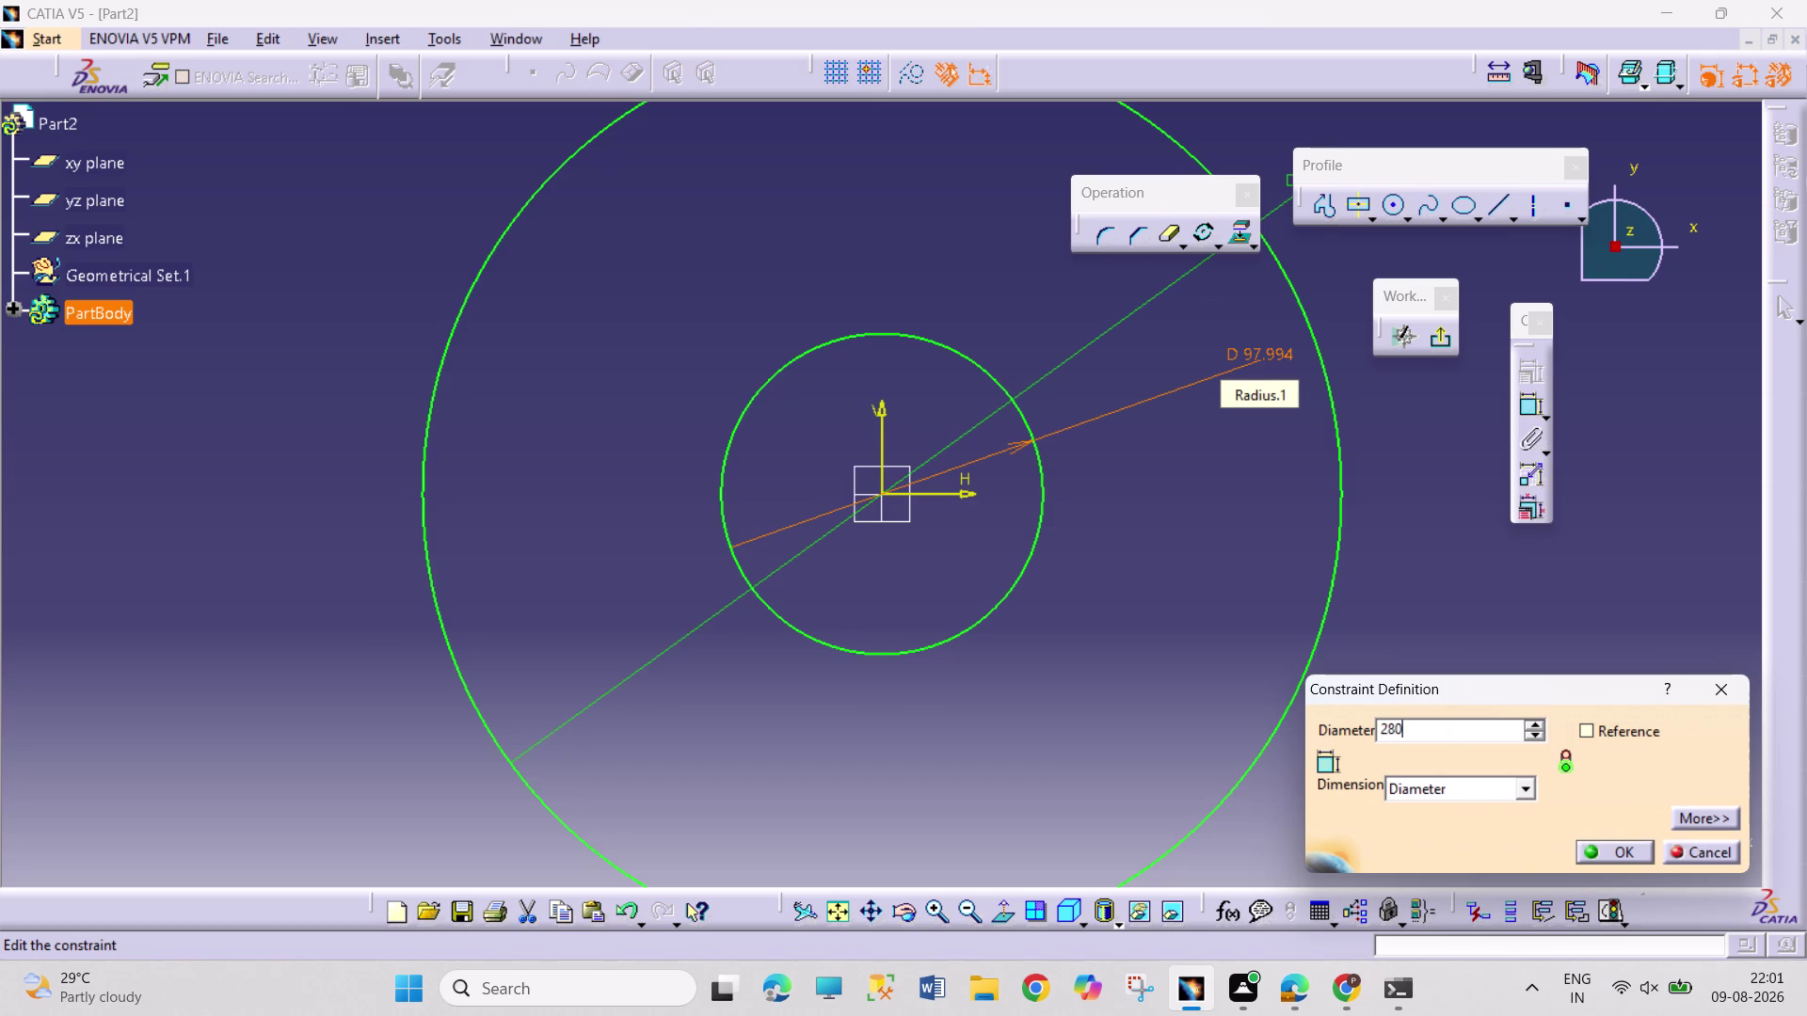
key(Return)
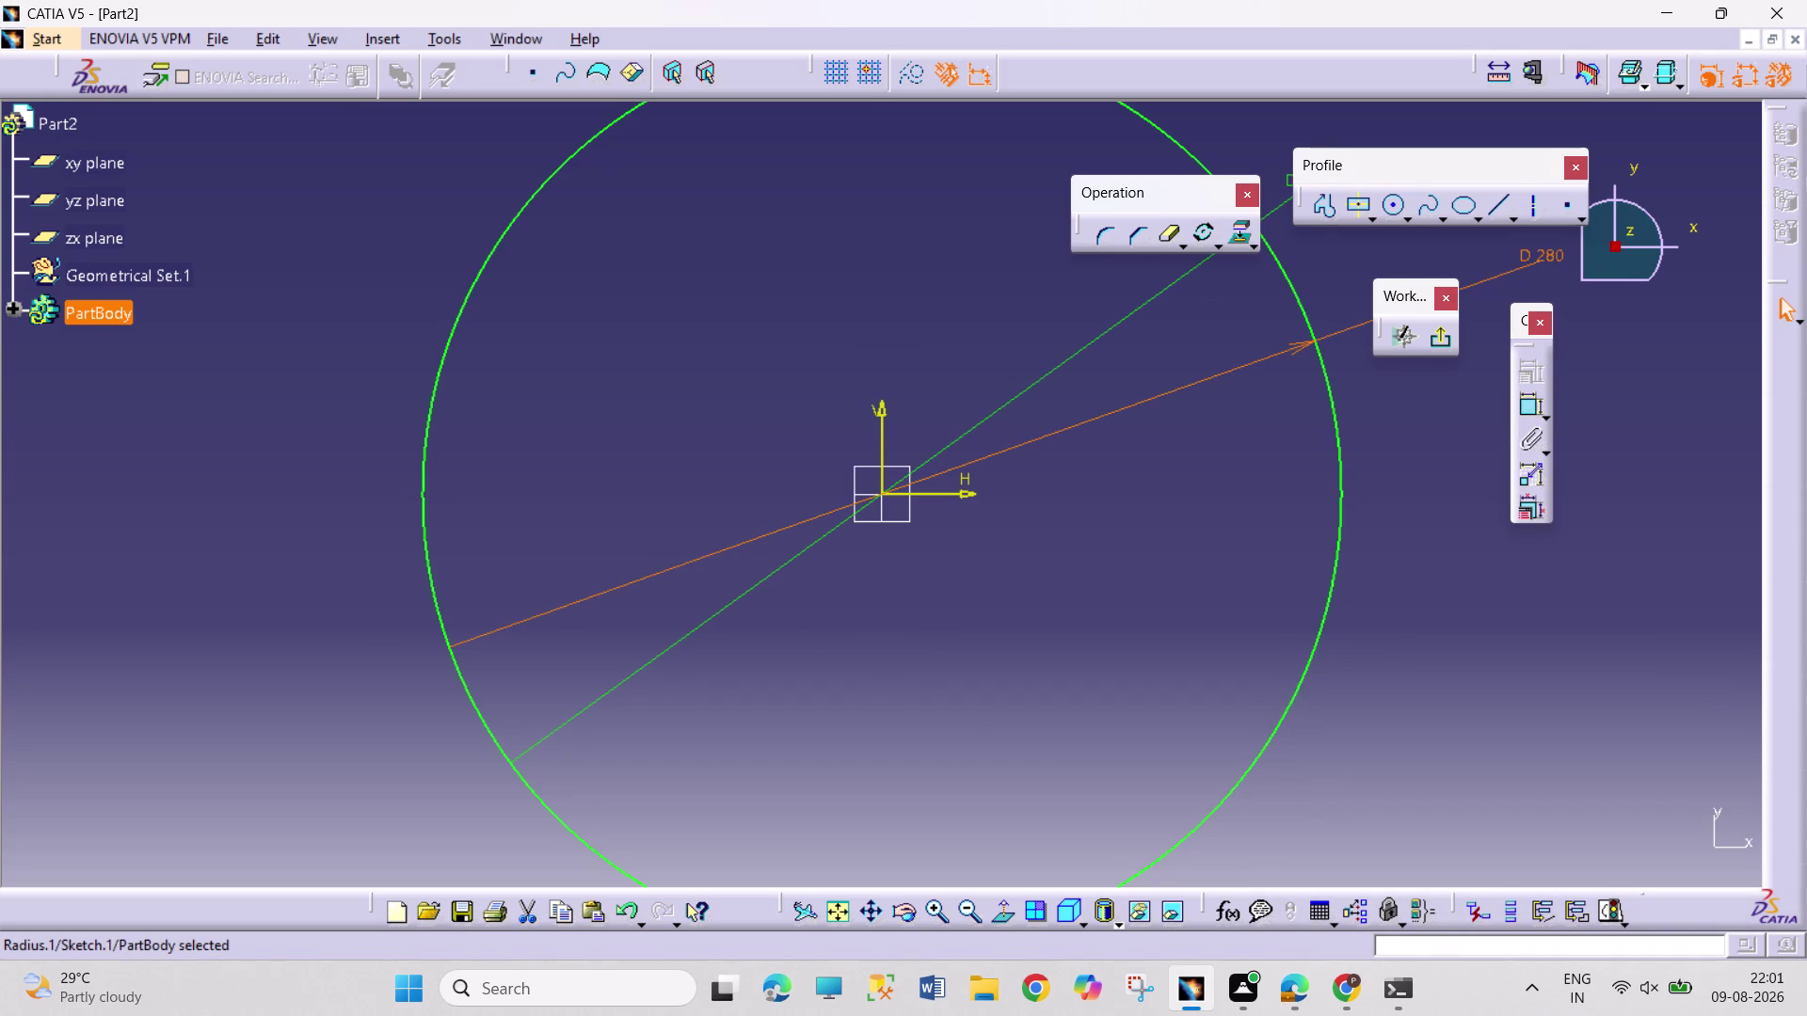
double_click(1546, 257)
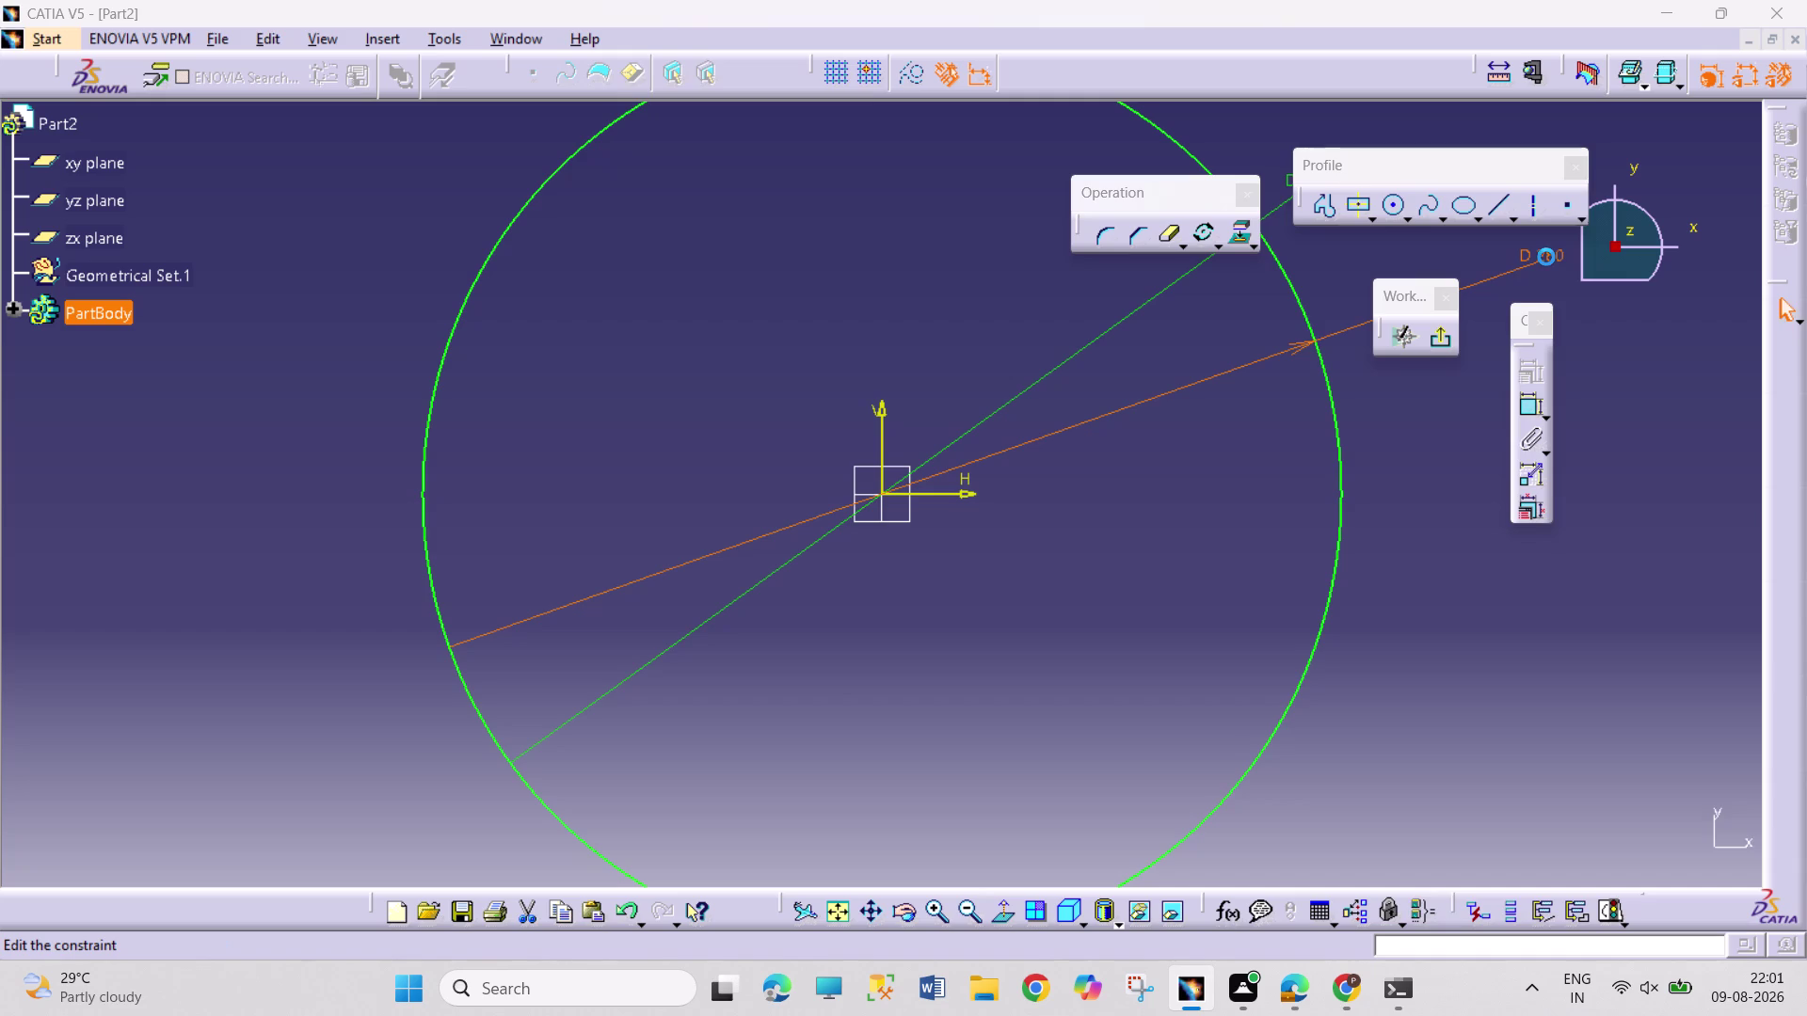
text(194)
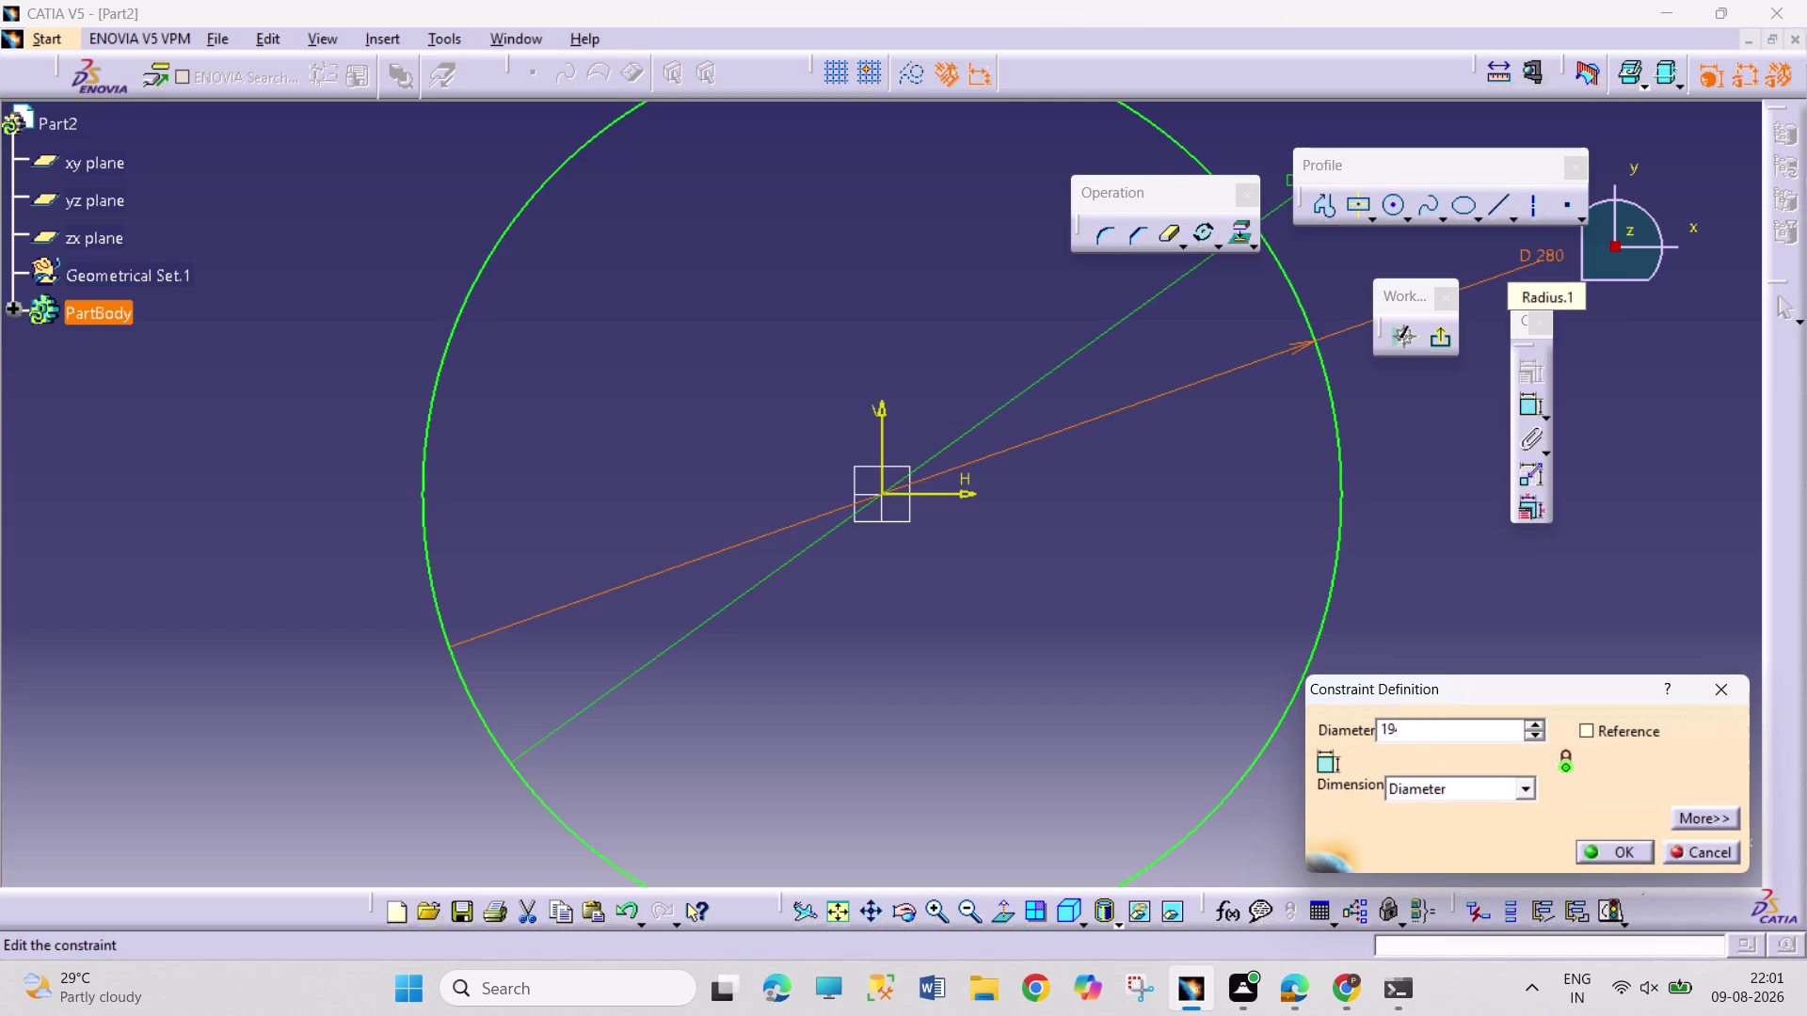
key(Return)
Exit the sketch and start a Pad on the ring profile, acknowledging the body warning.
click(1537, 633)
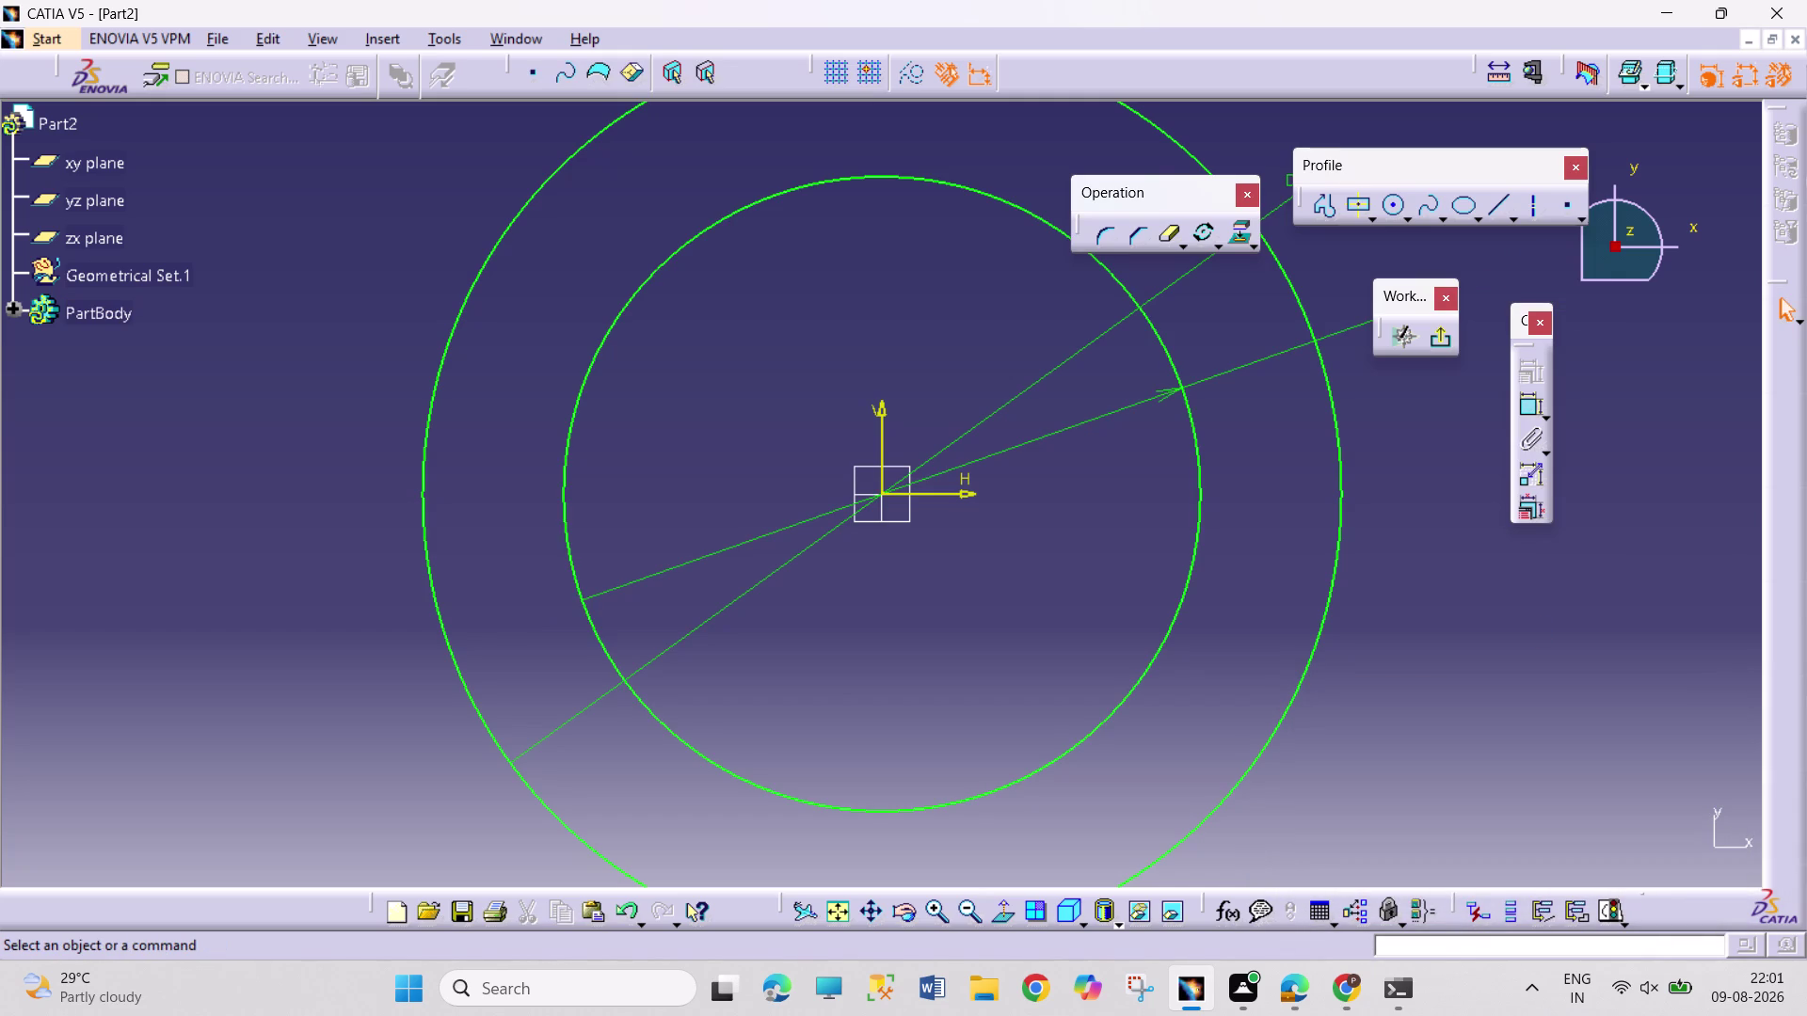
click(1441, 346)
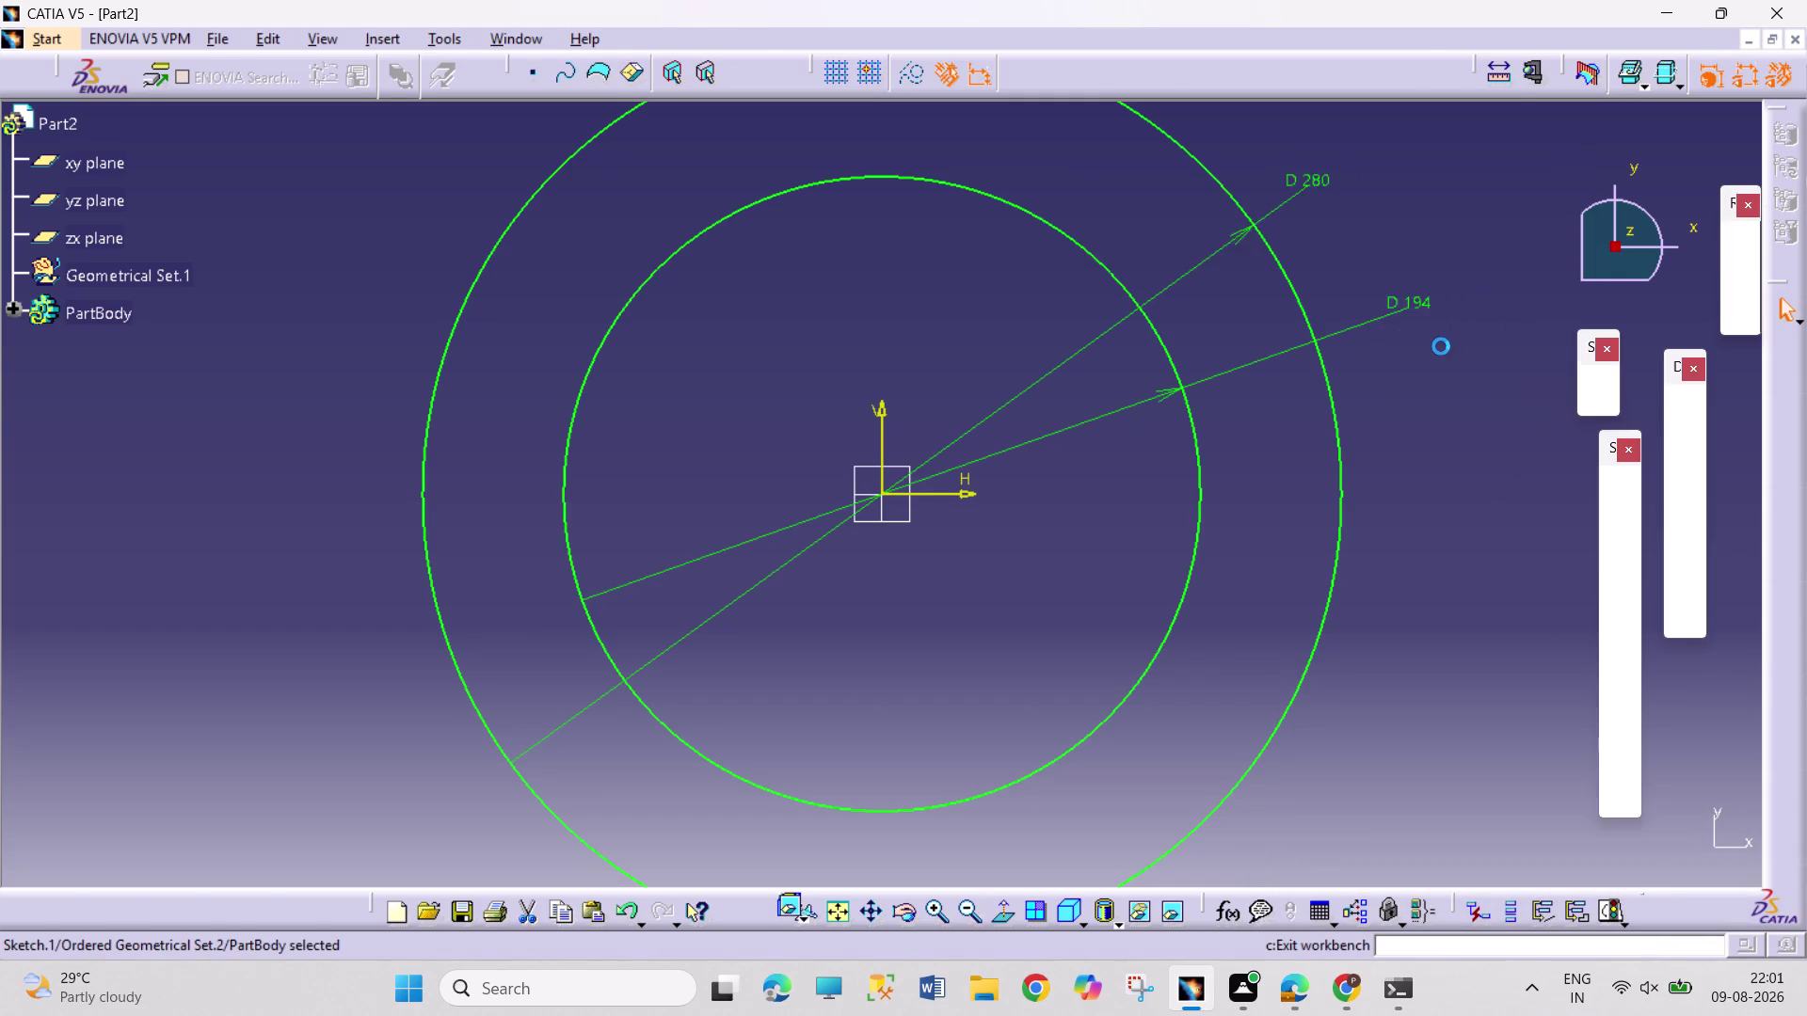
click(1614, 503)
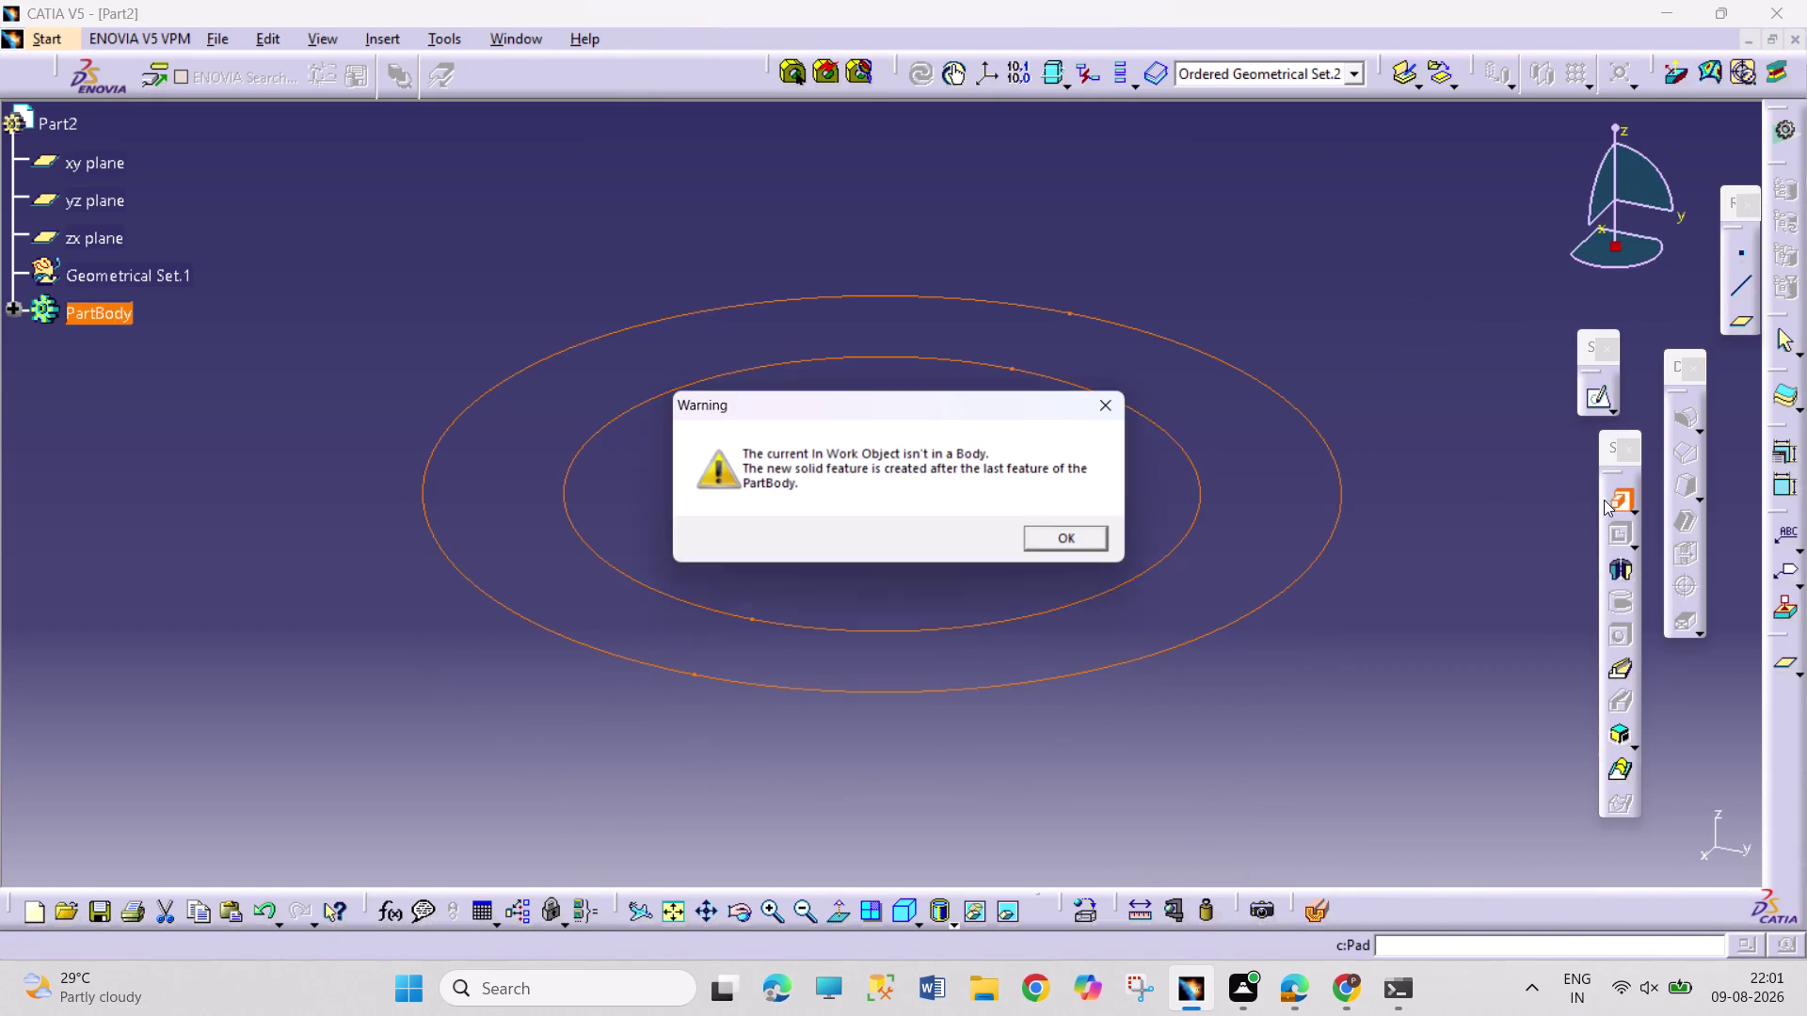
click(1093, 544)
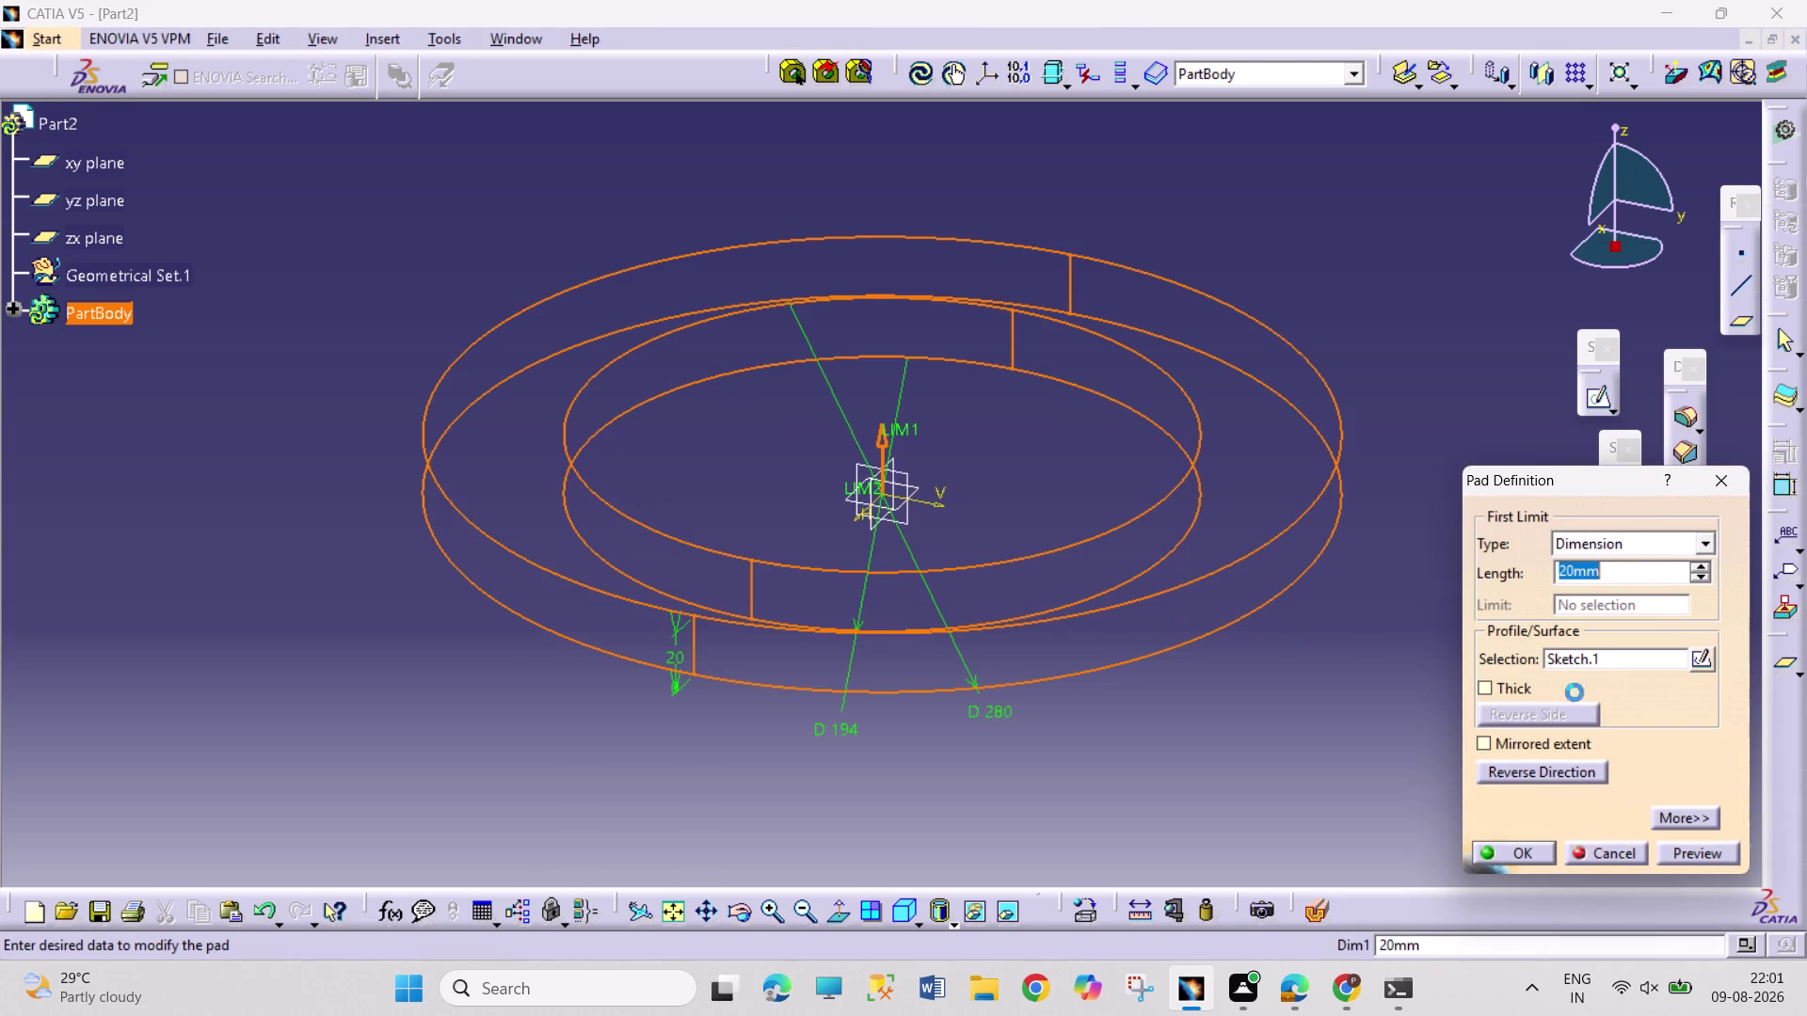
Pad the ring with Mirrored extent and length 225/2, then fit the cylinder in view.
click(1541, 752)
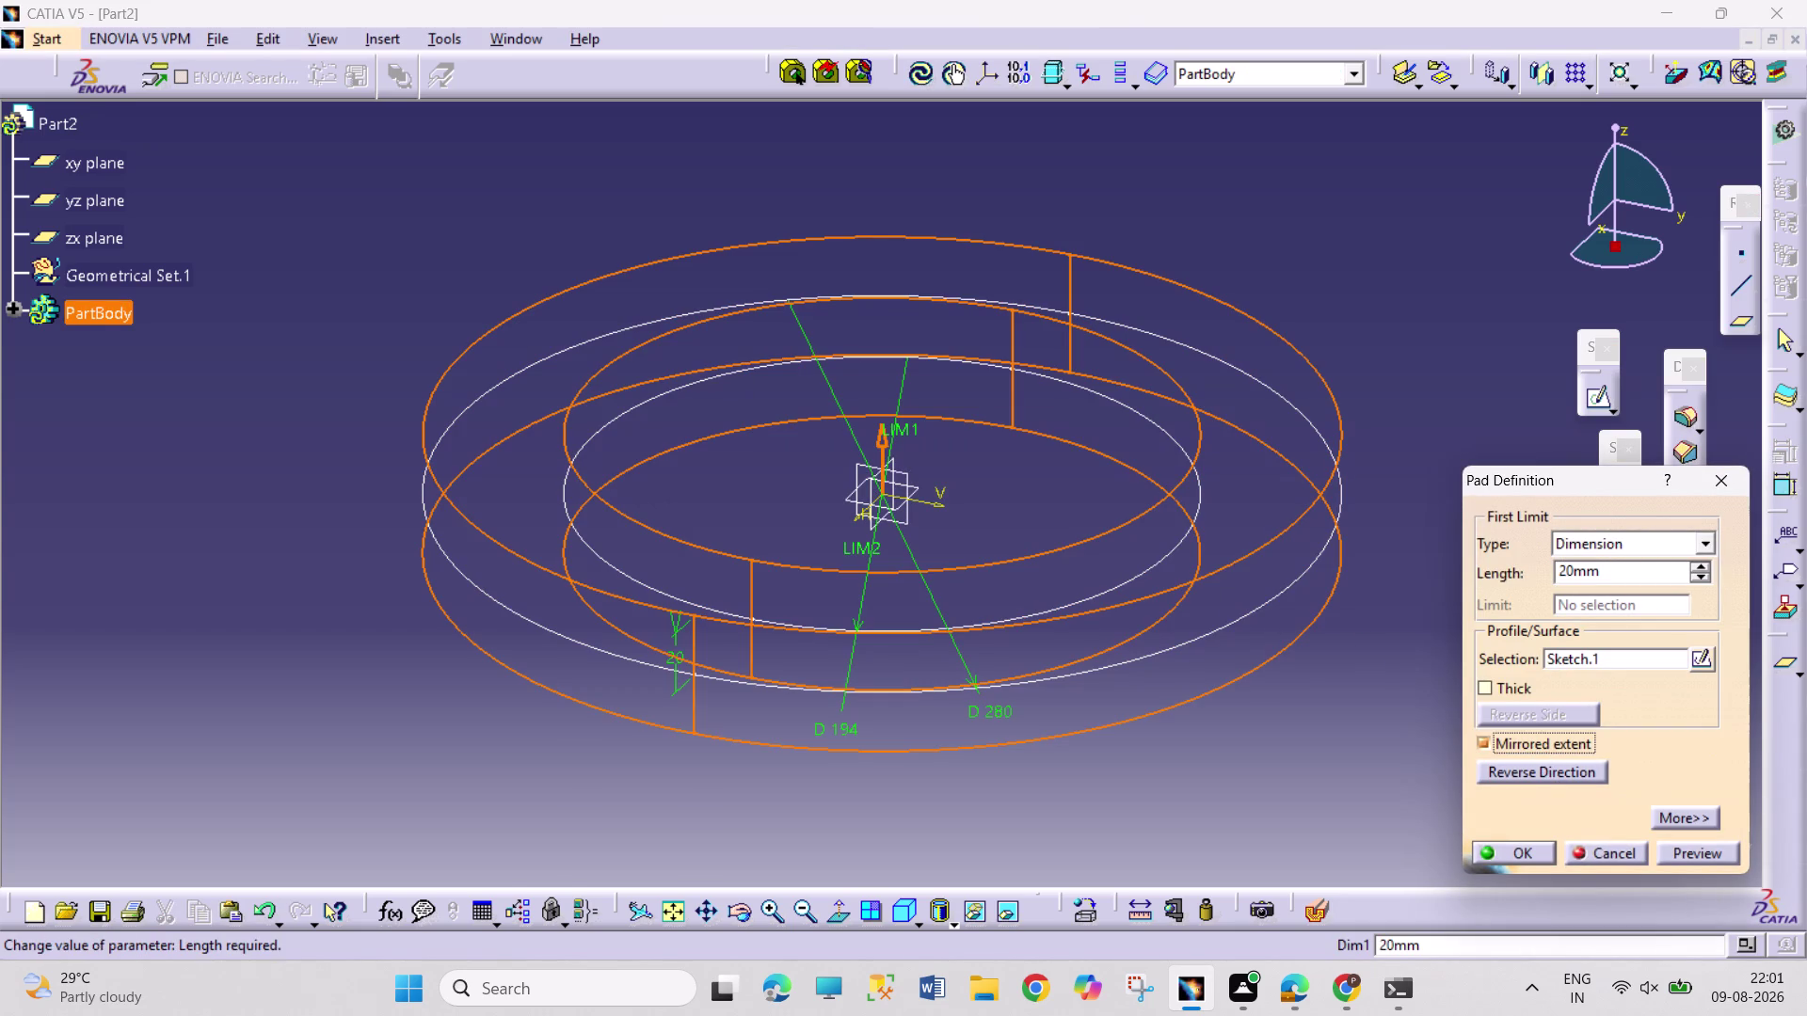
drag(1577, 569, 1495, 551)
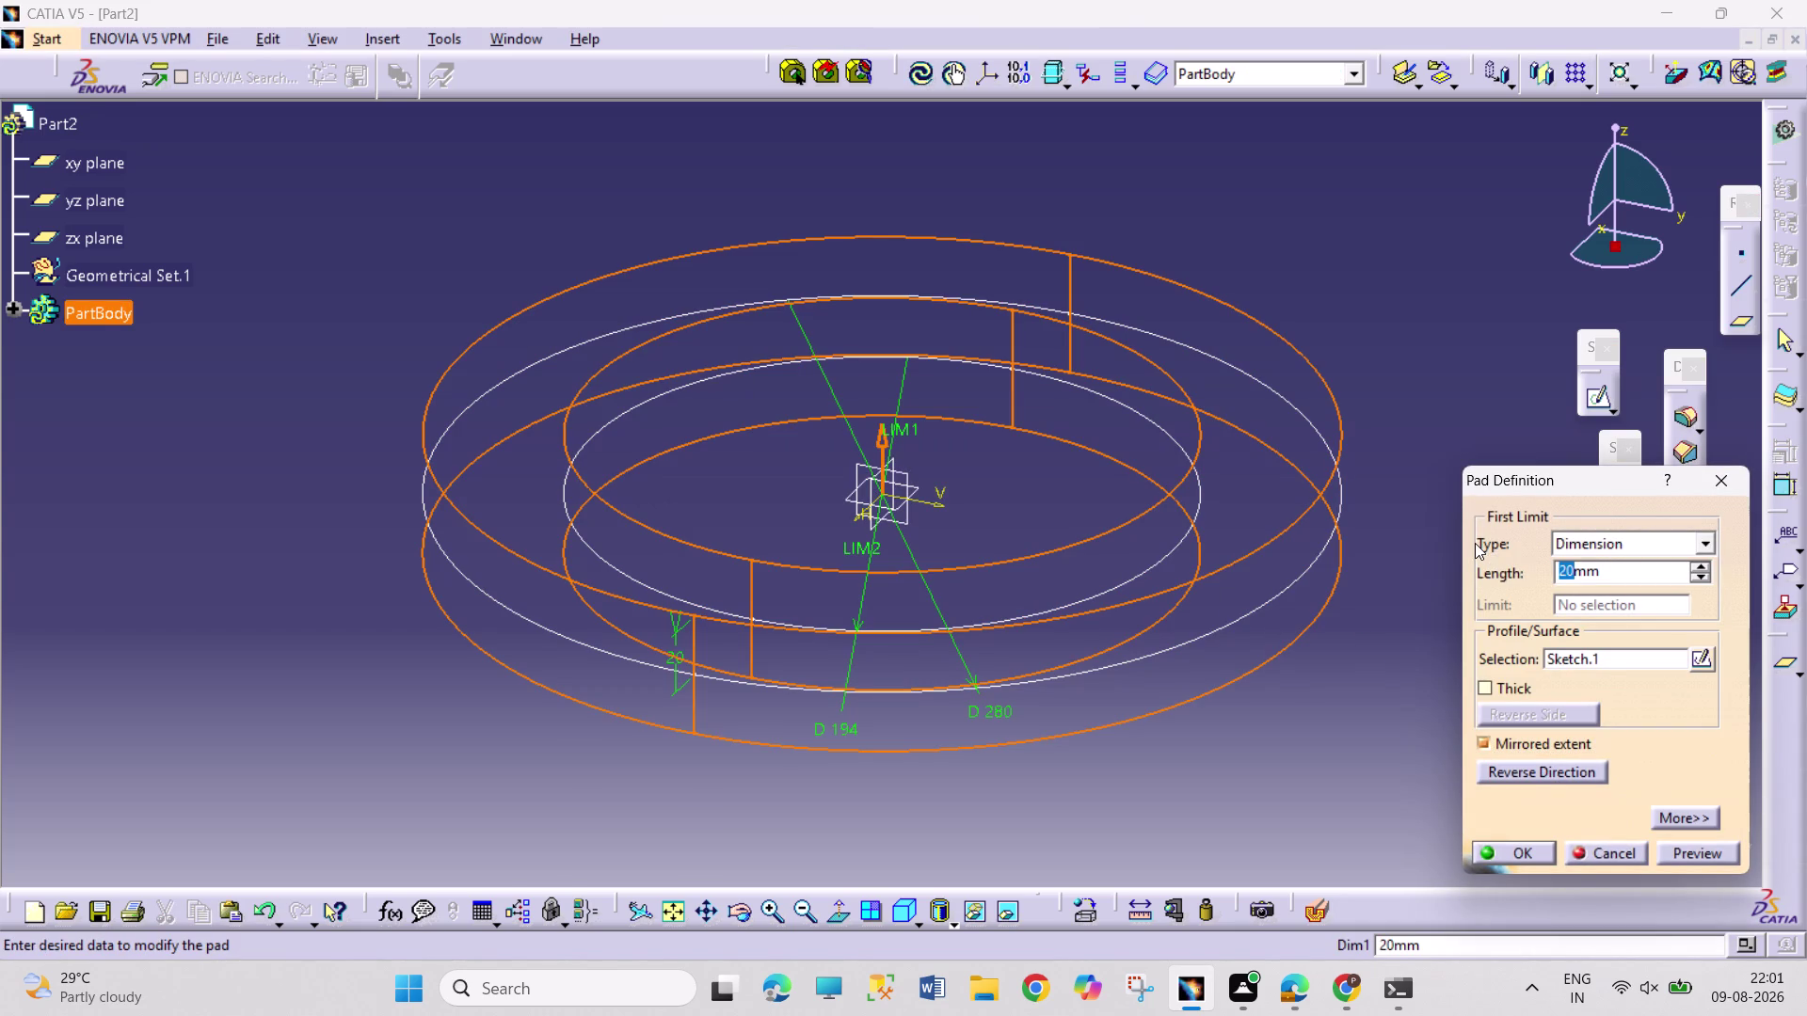
text(22)
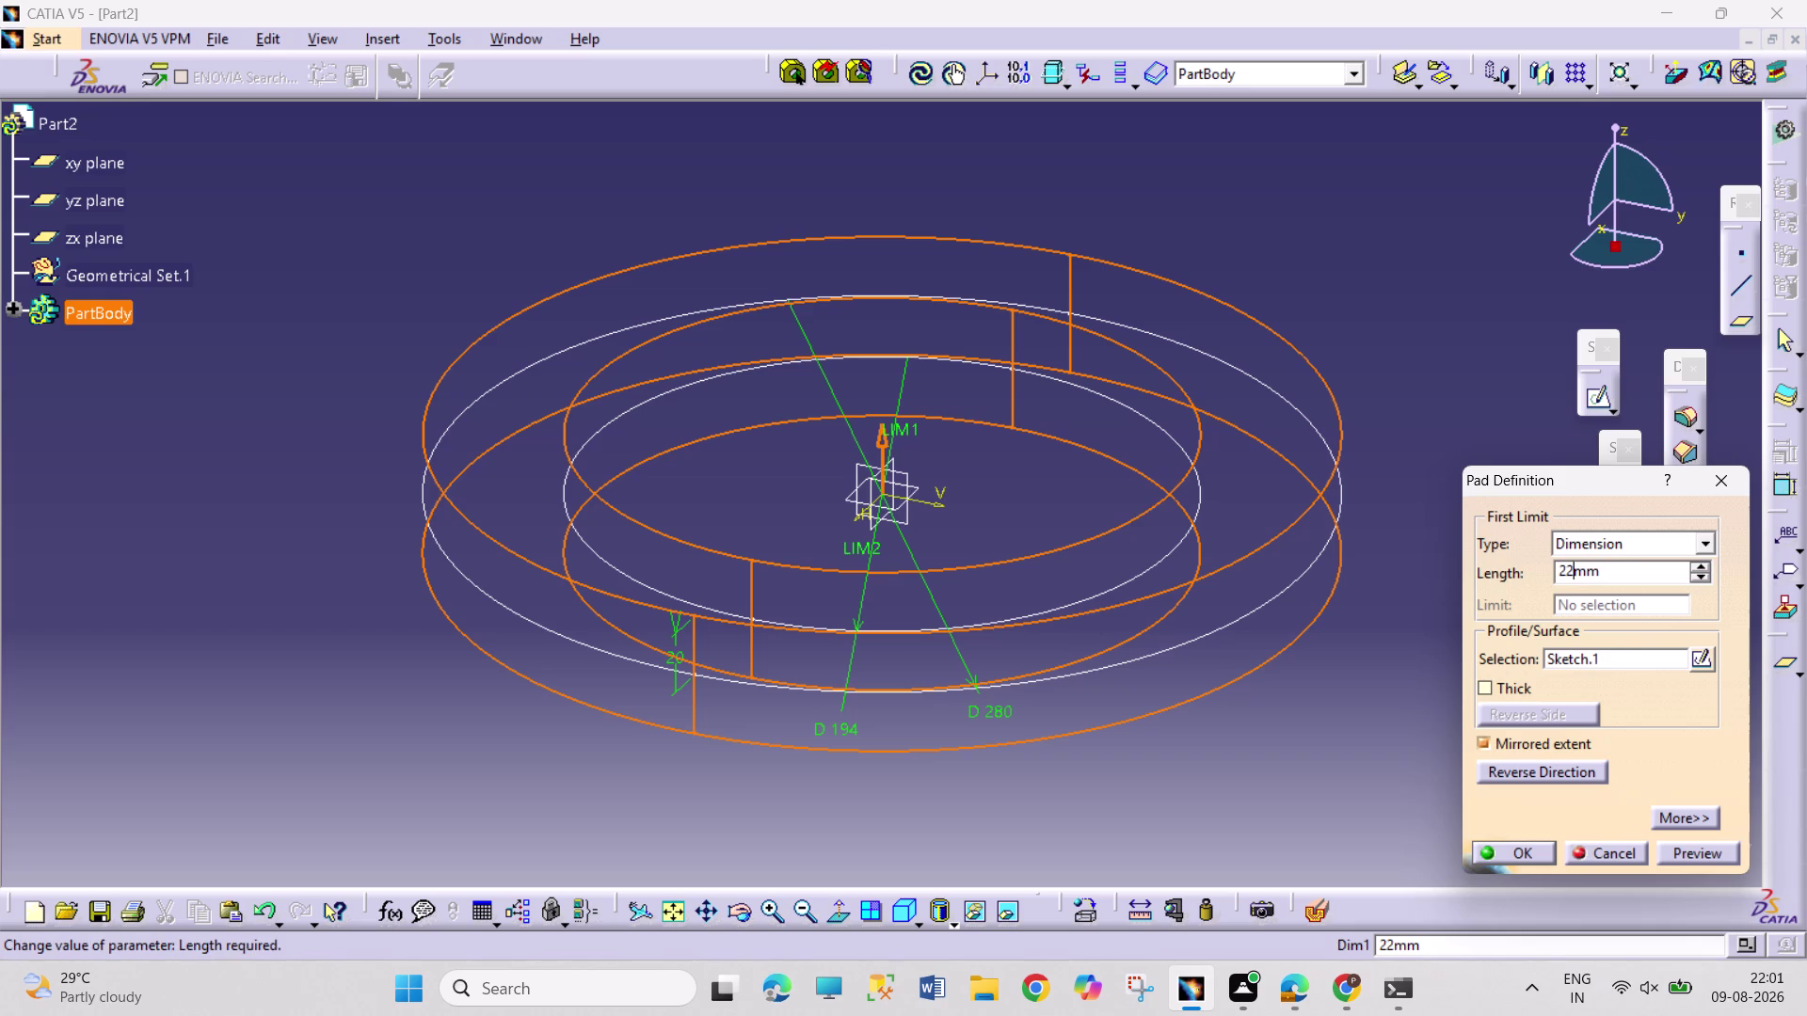
drag(1606, 568, 1449, 572)
text(225/2)
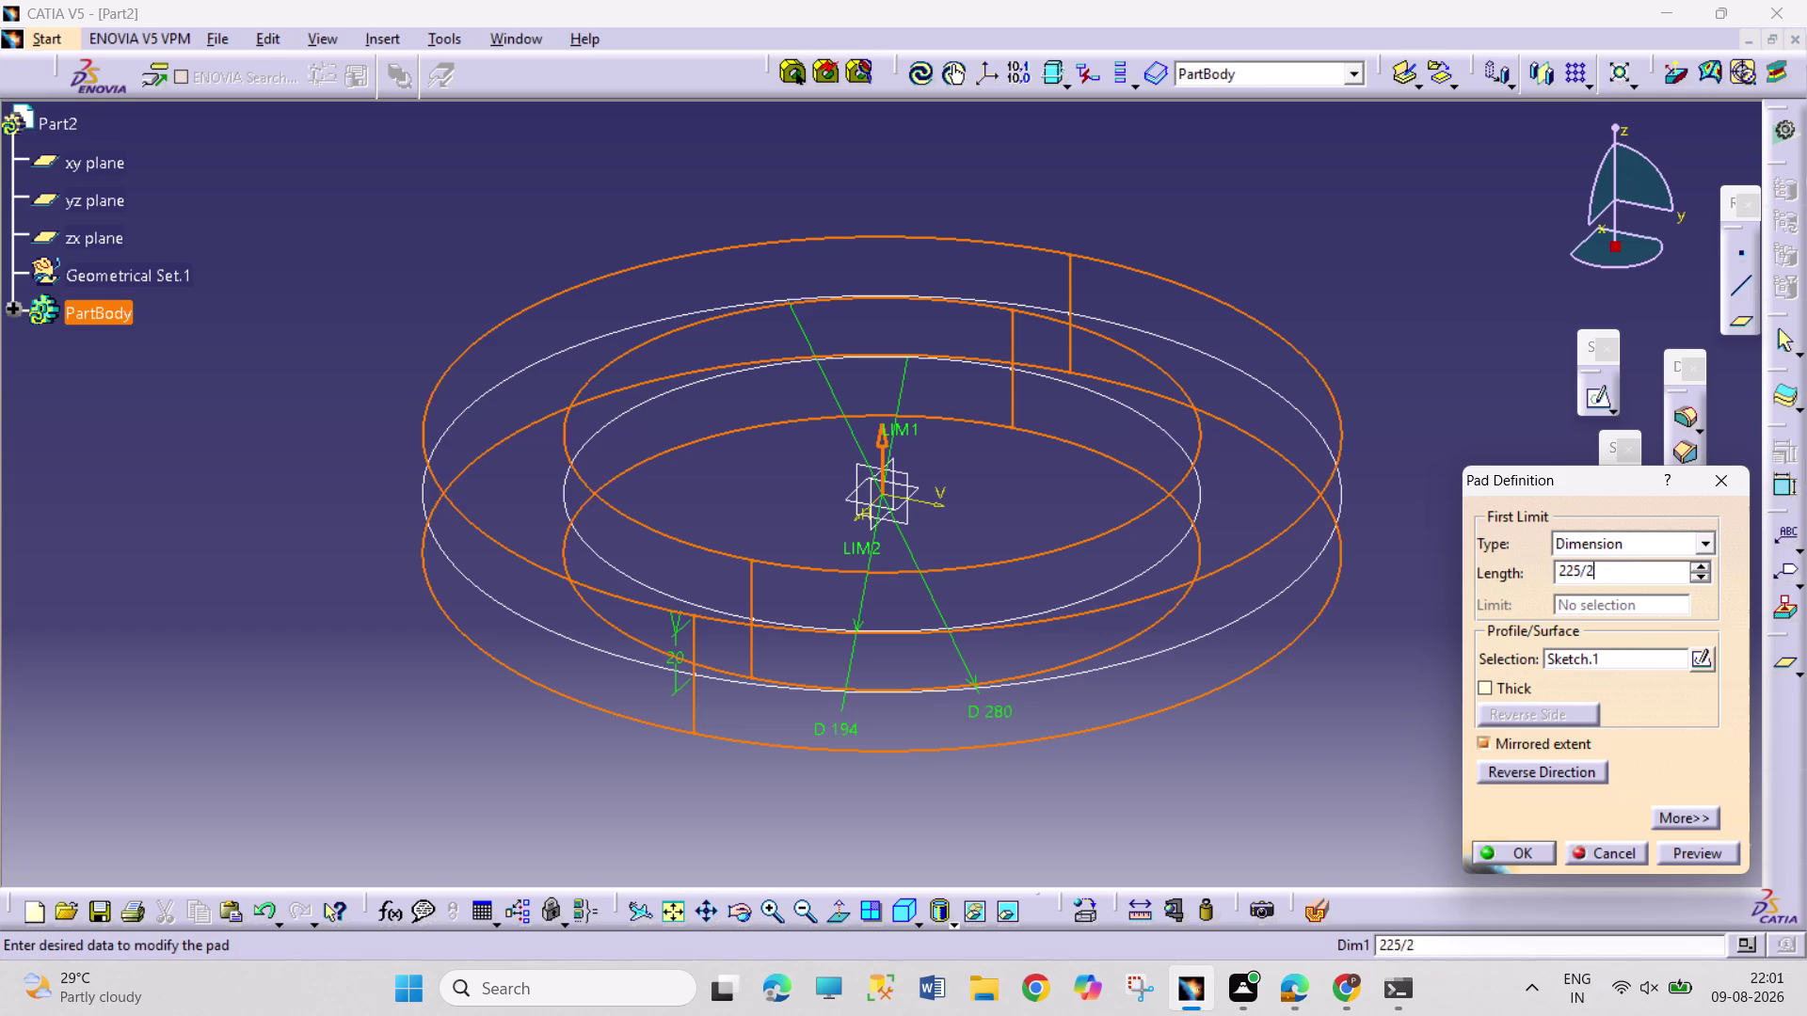
key(Return)
click(1455, 572)
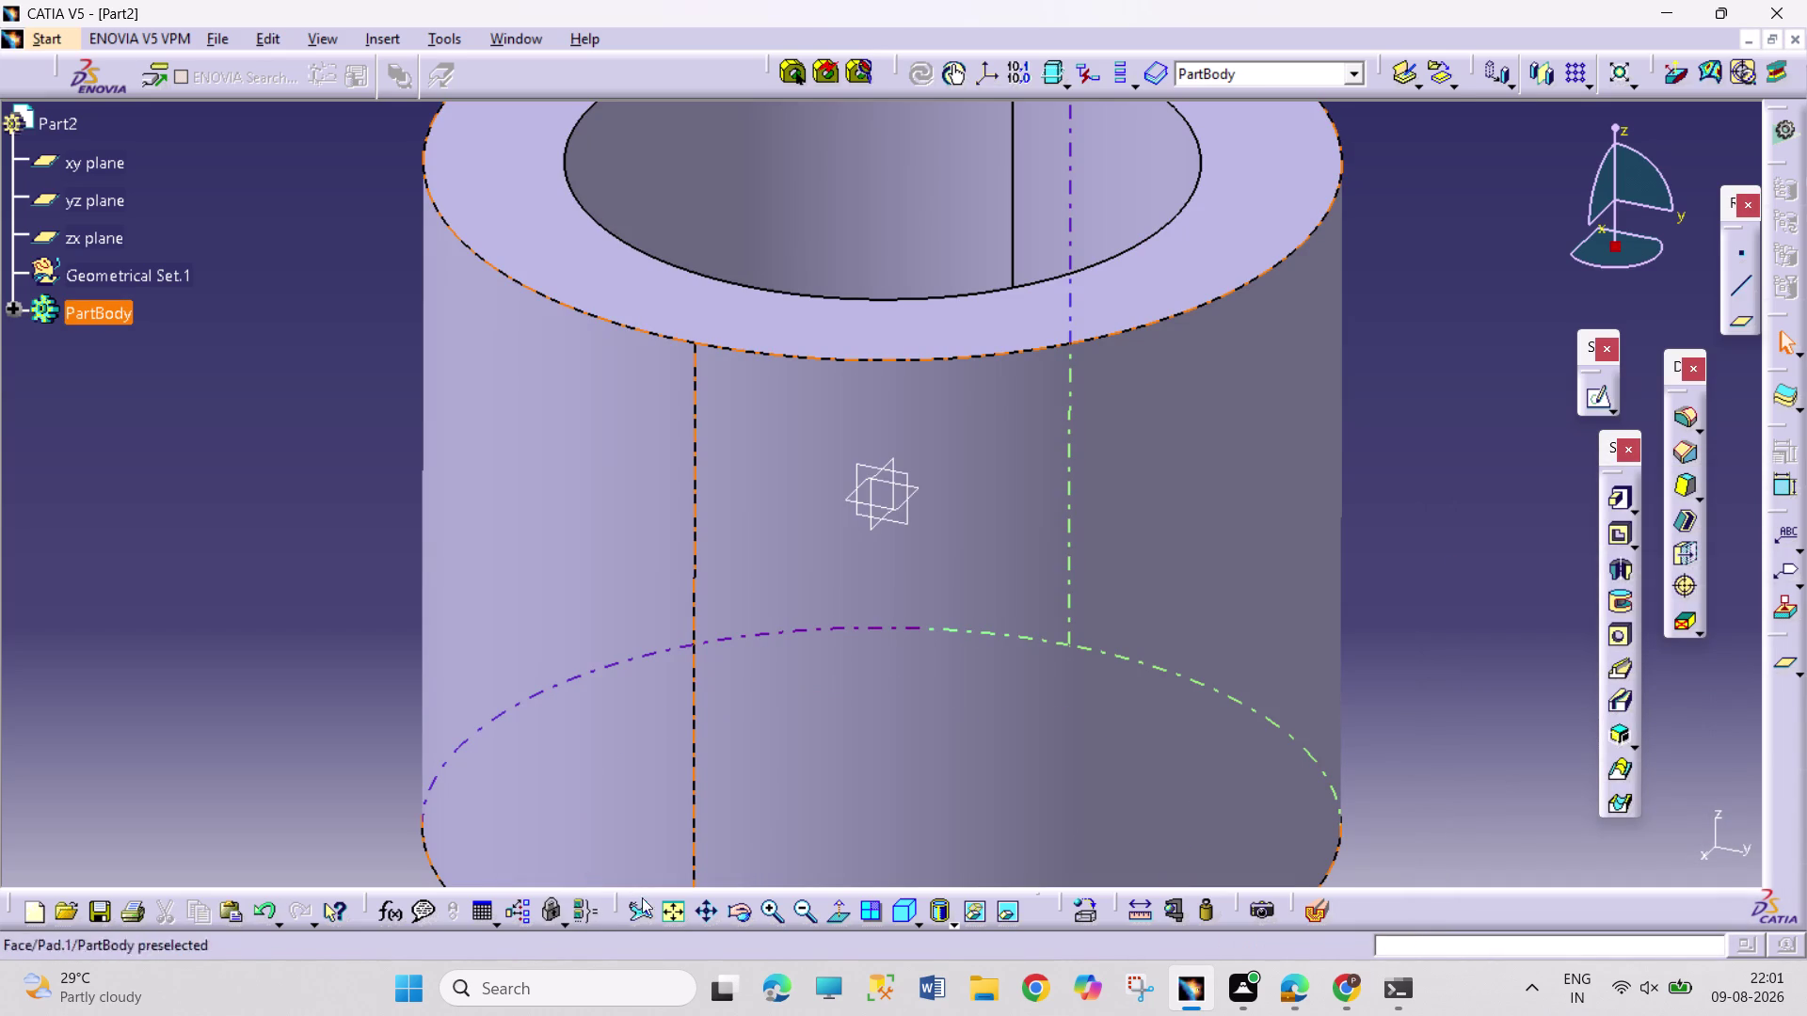
click(679, 908)
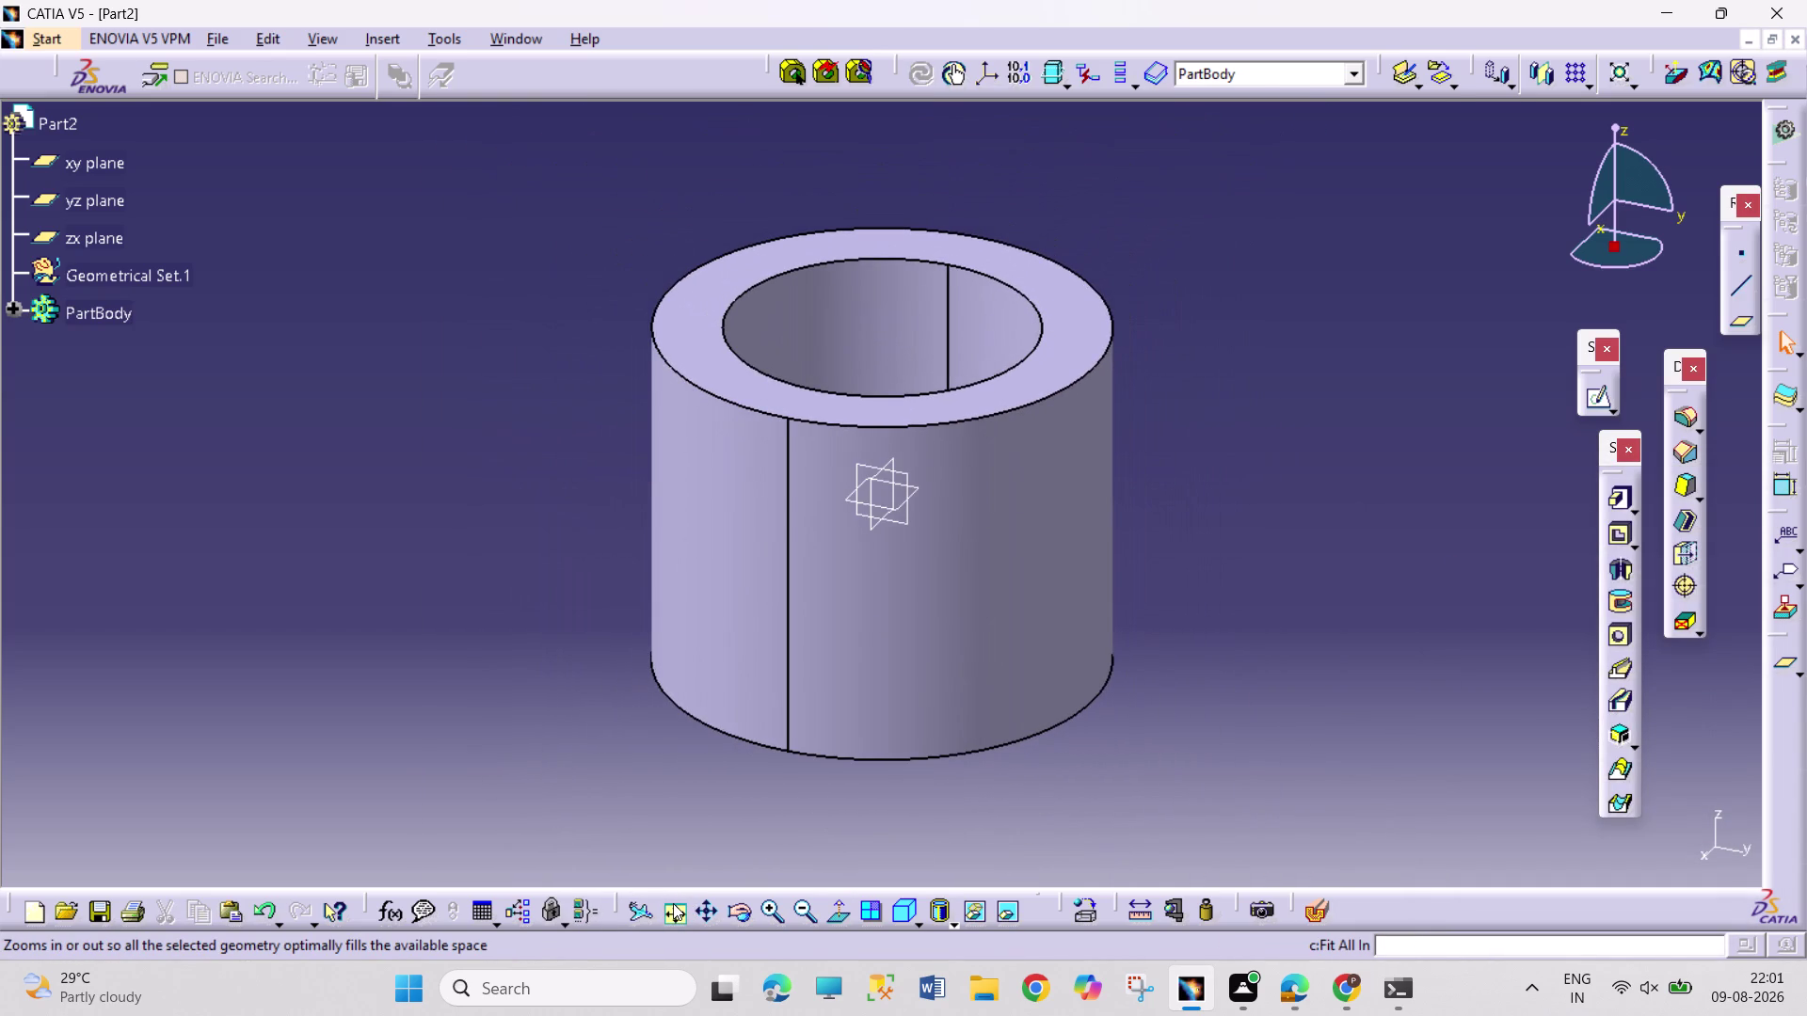
Create a plane offset 160 from the yz plane and open a sketch on it.
click(911, 515)
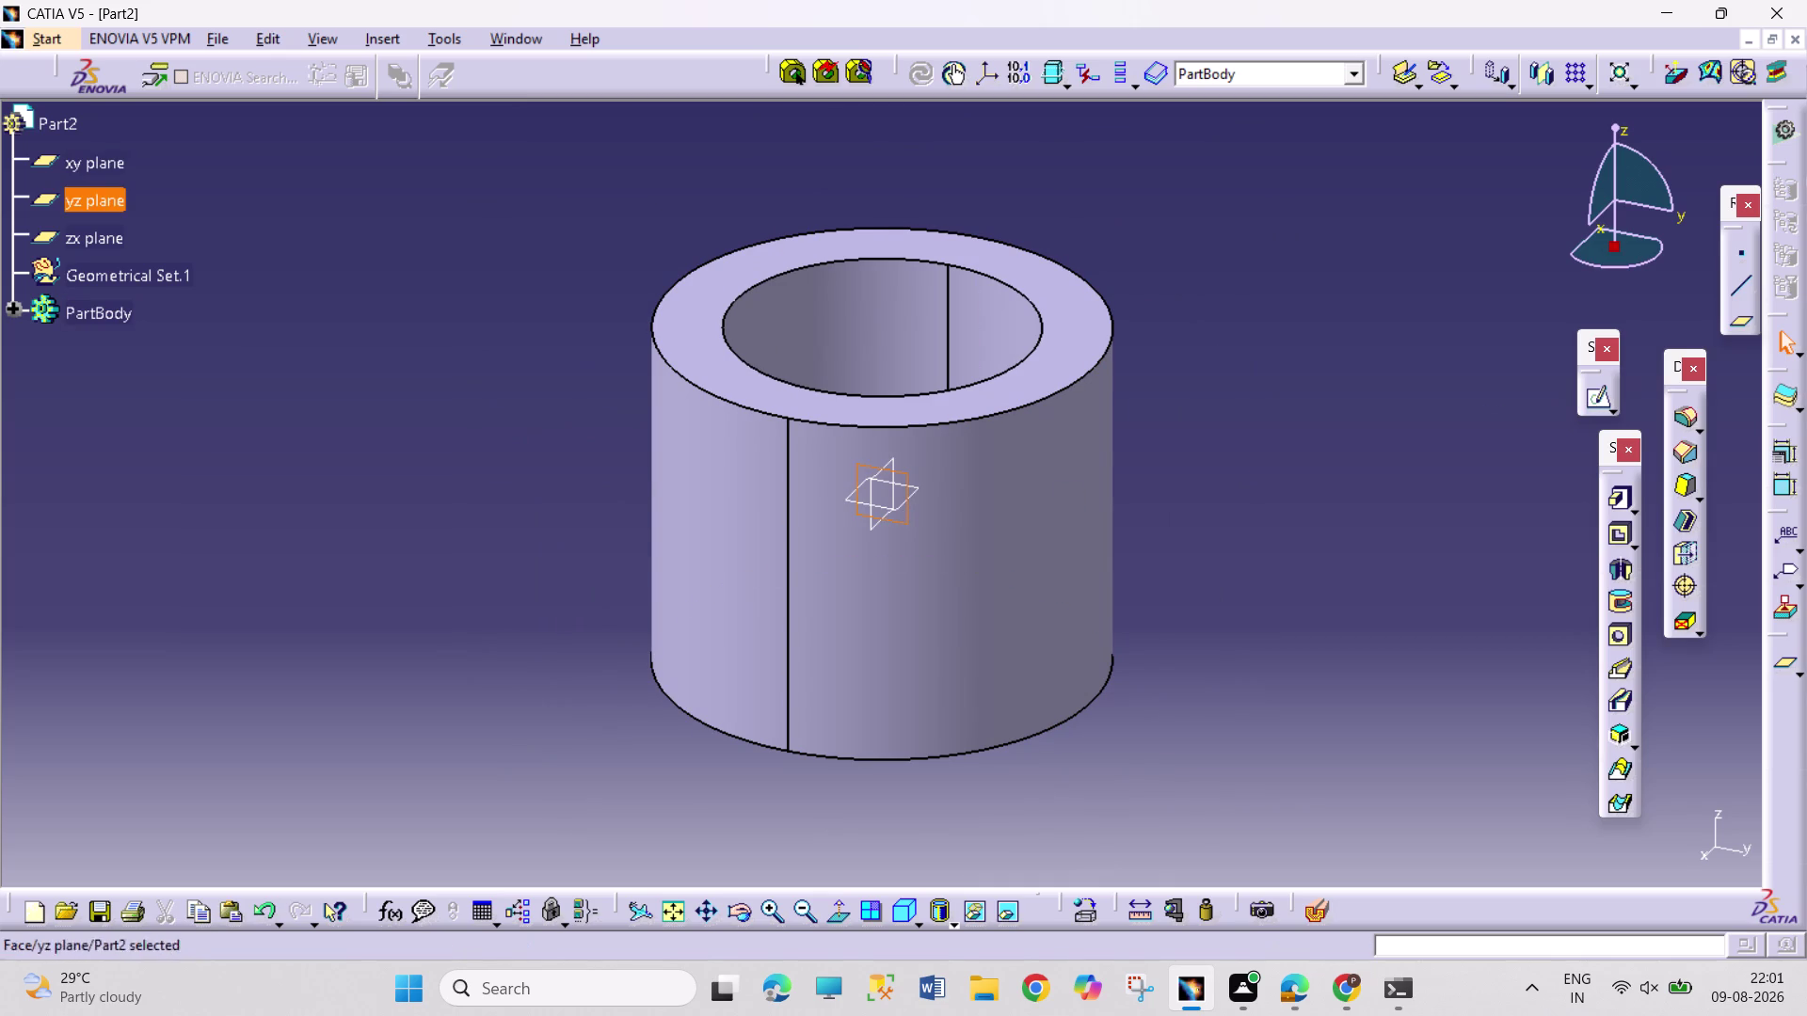
click(1740, 323)
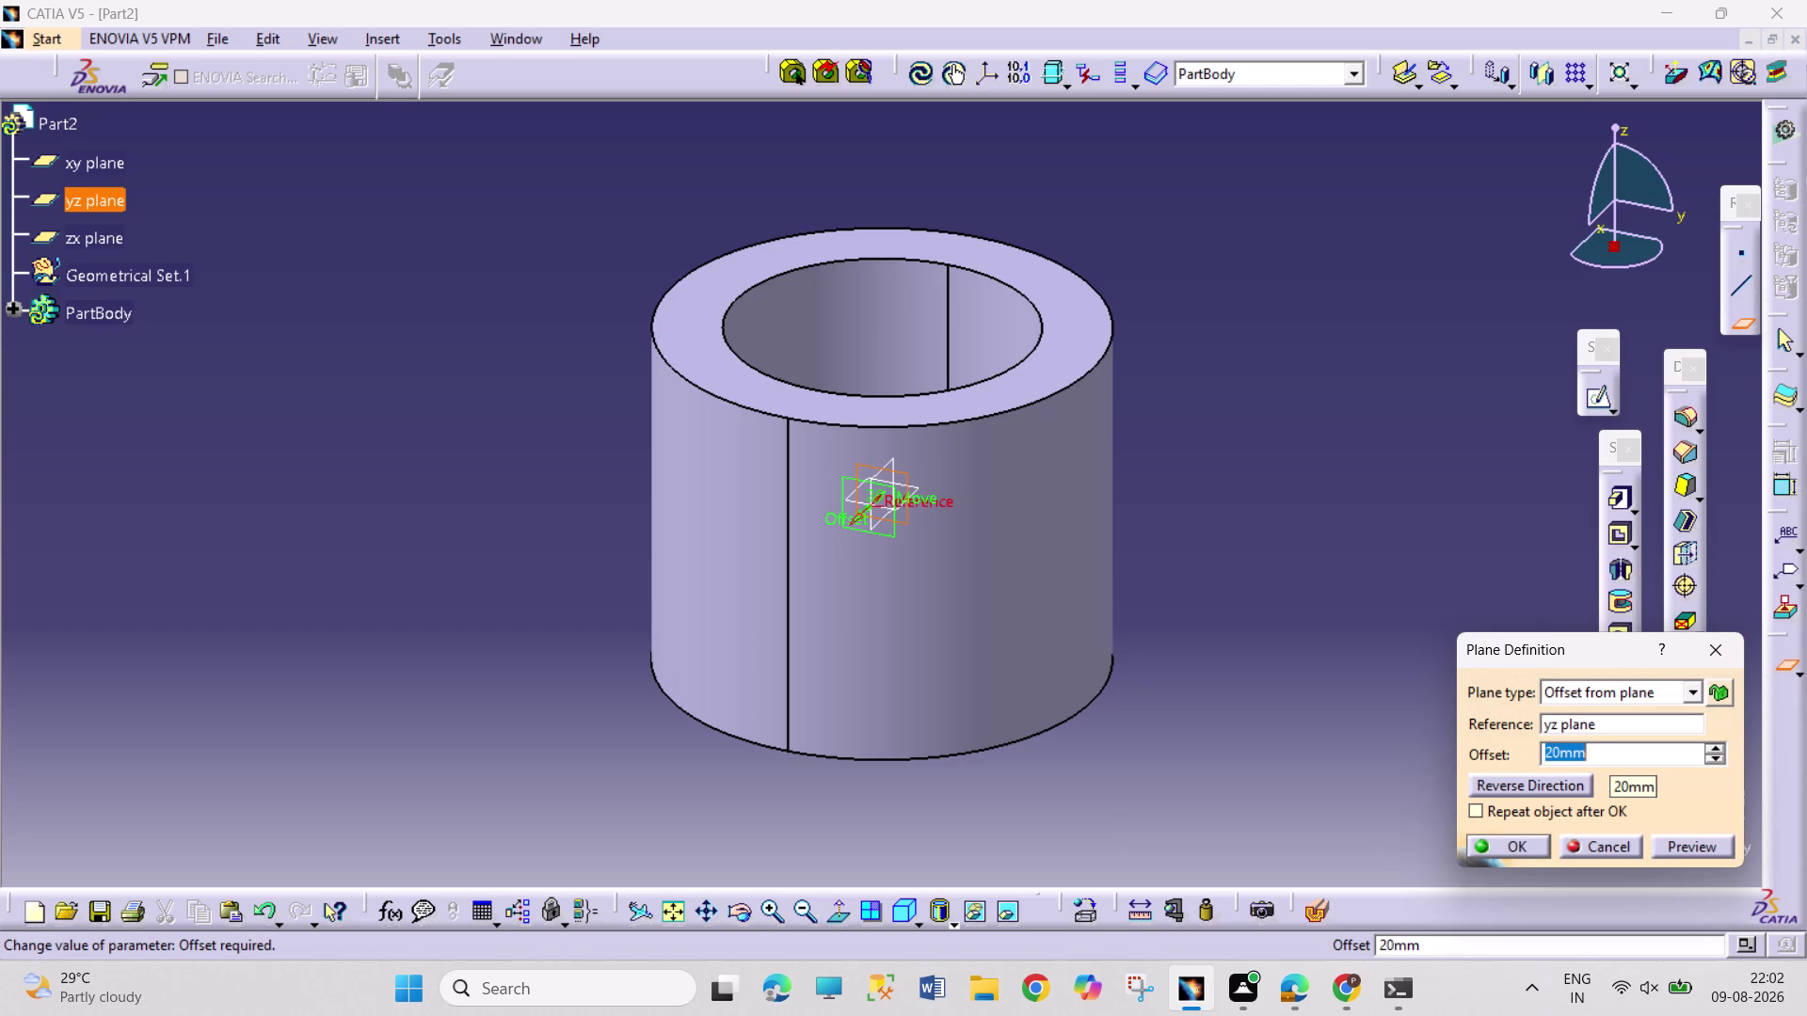
text(1)
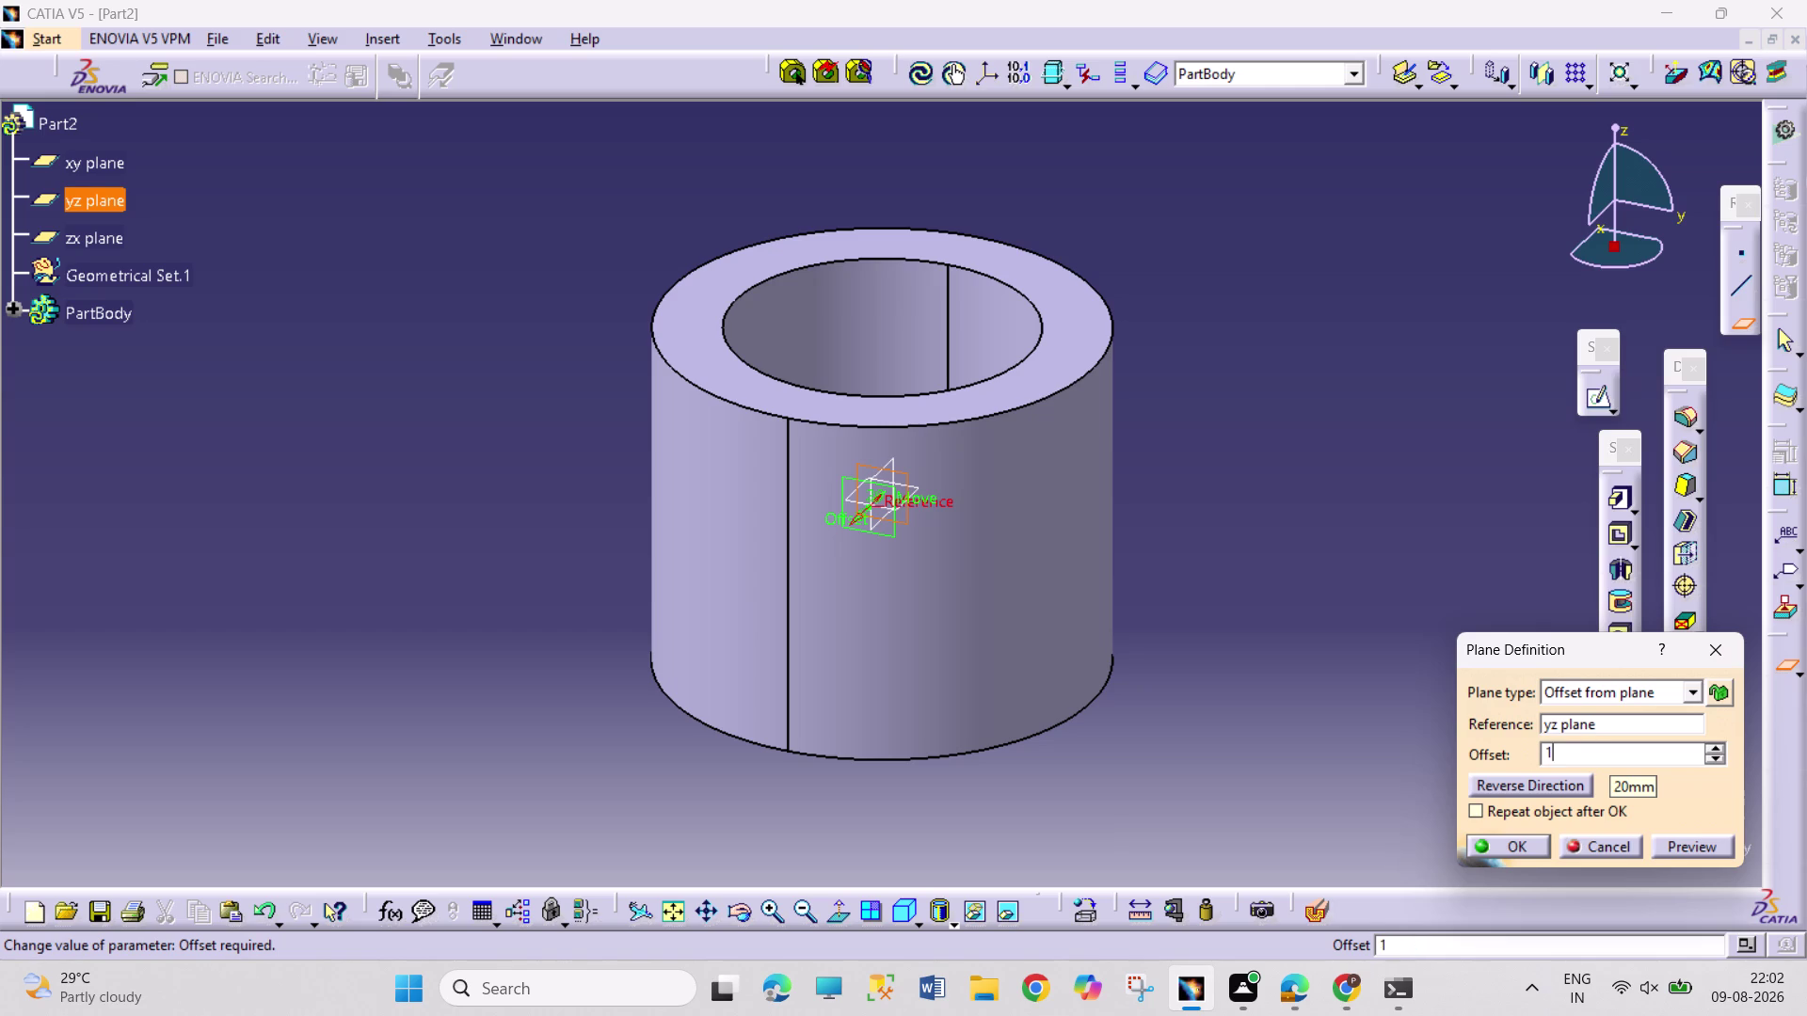
text(60)
key(Return)
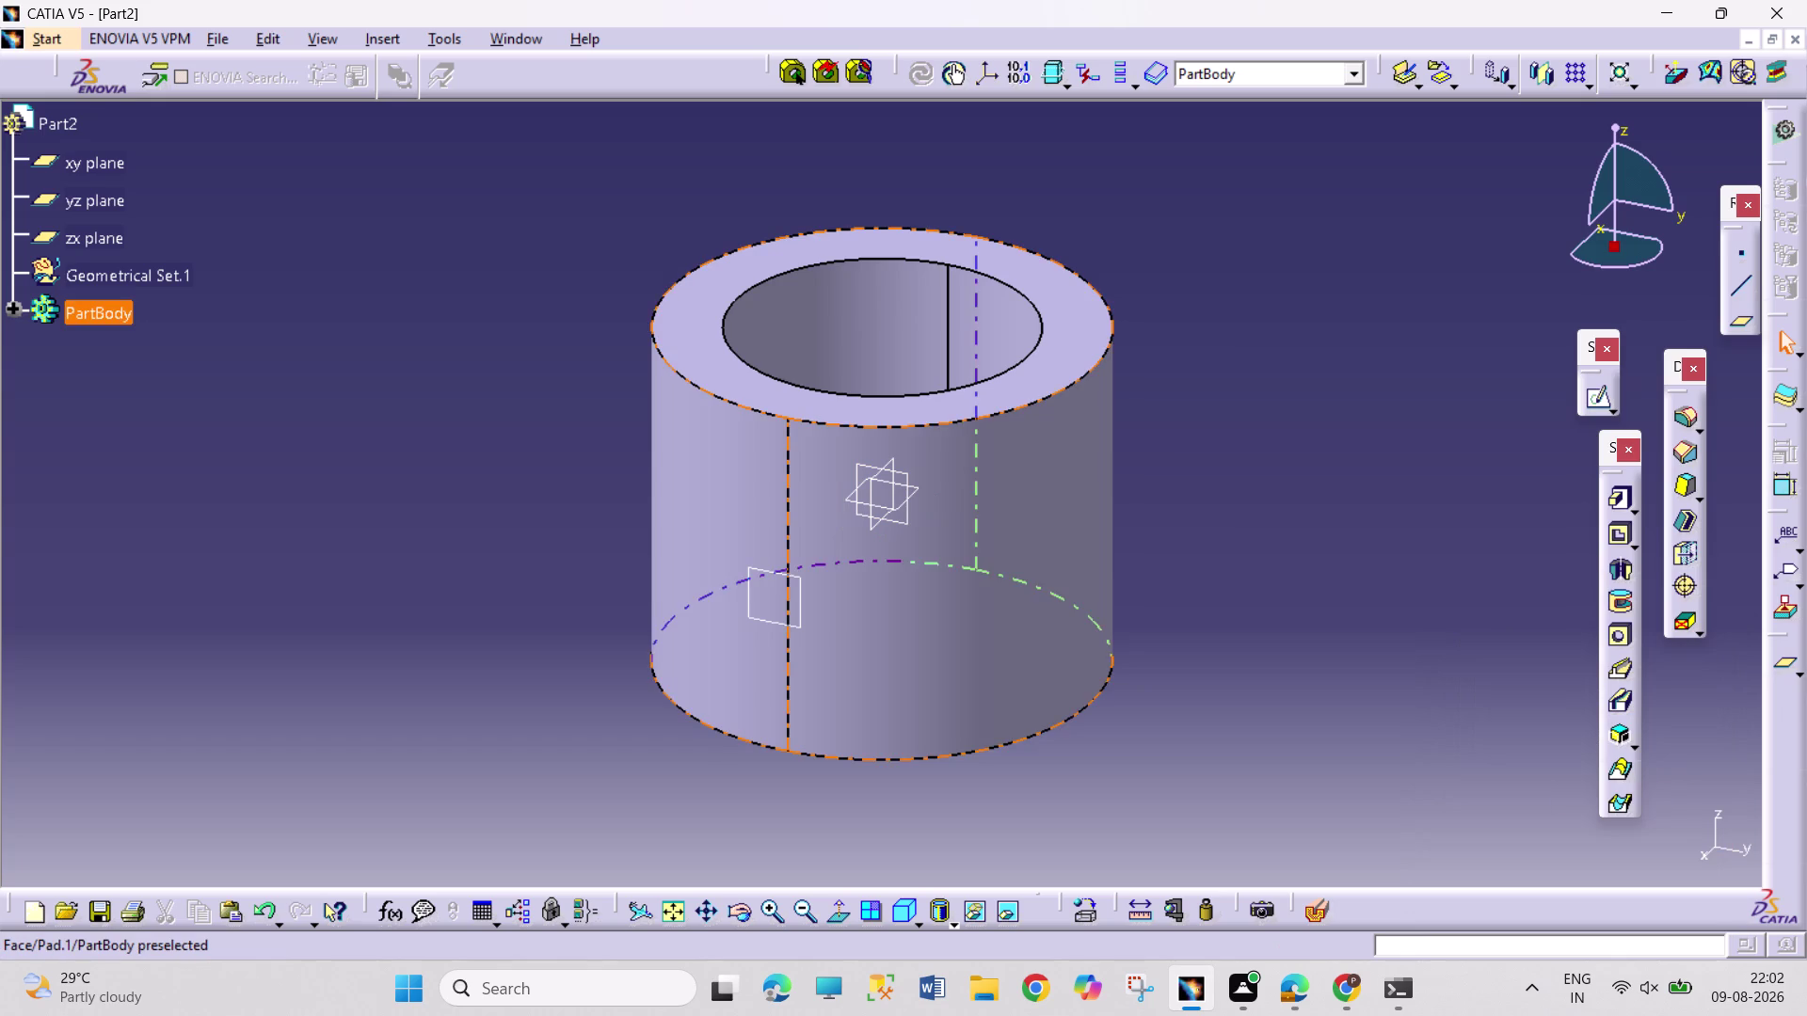
click(795, 614)
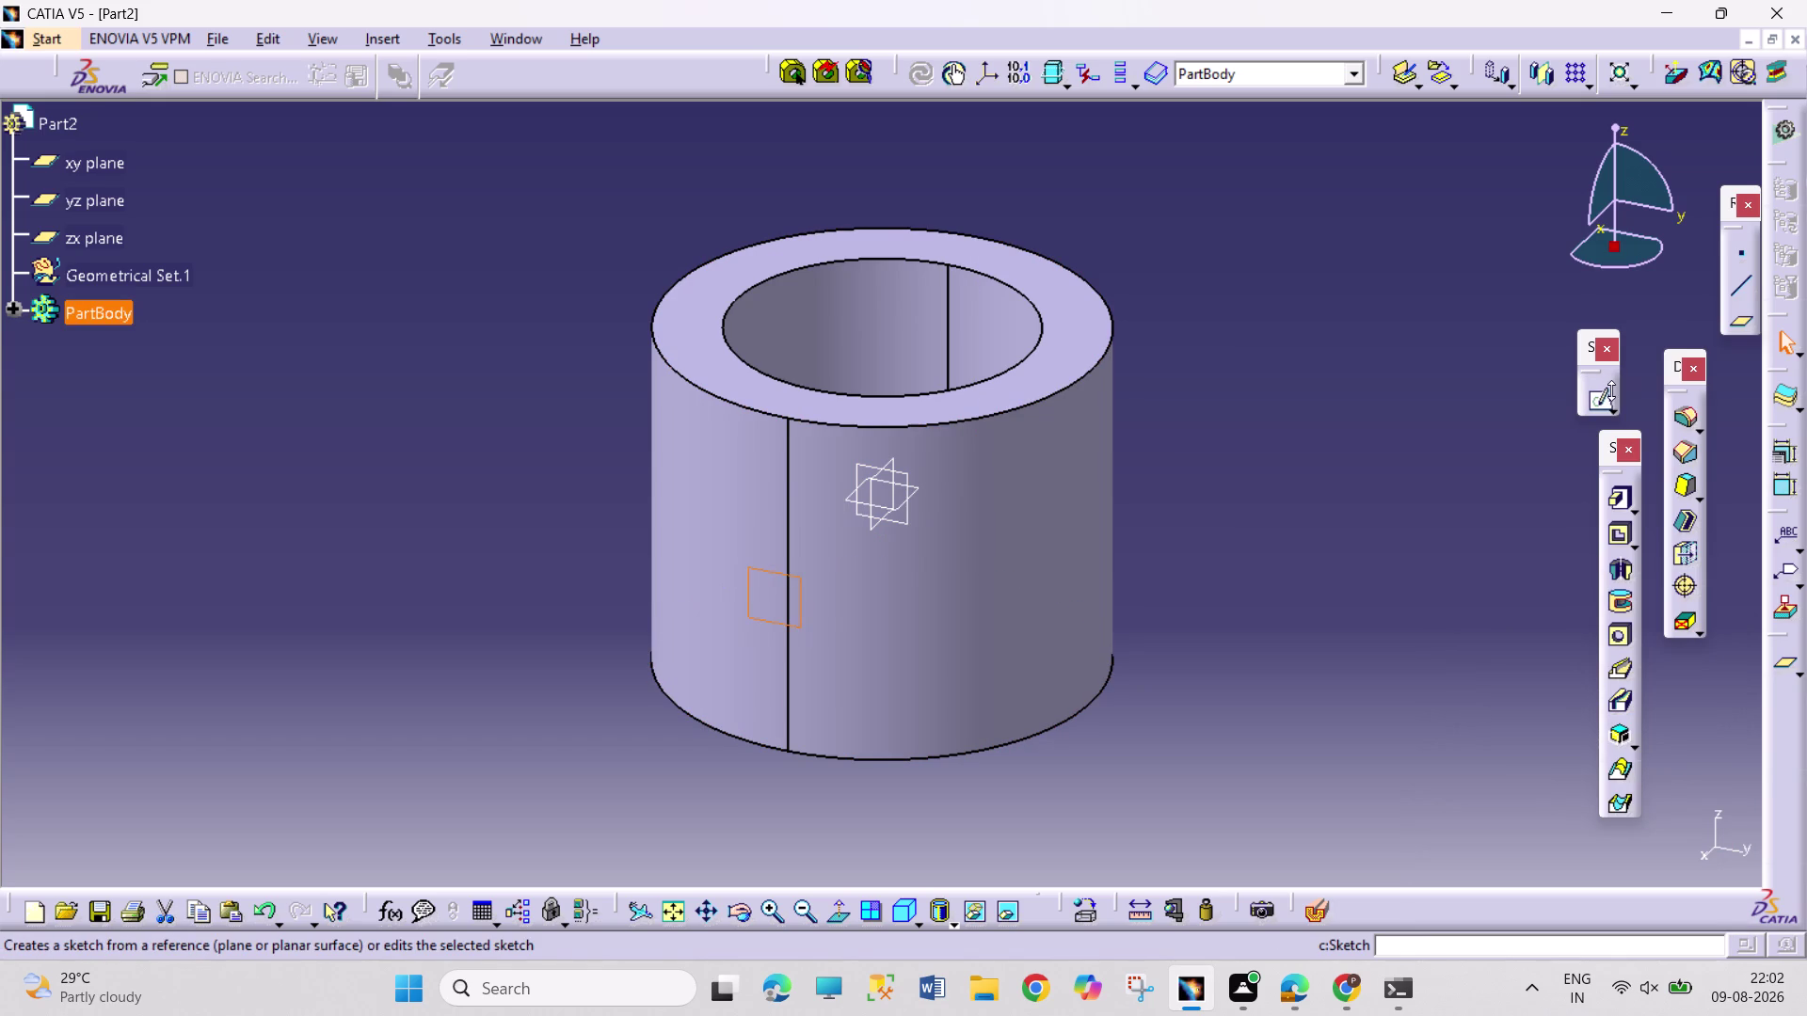
click(1603, 393)
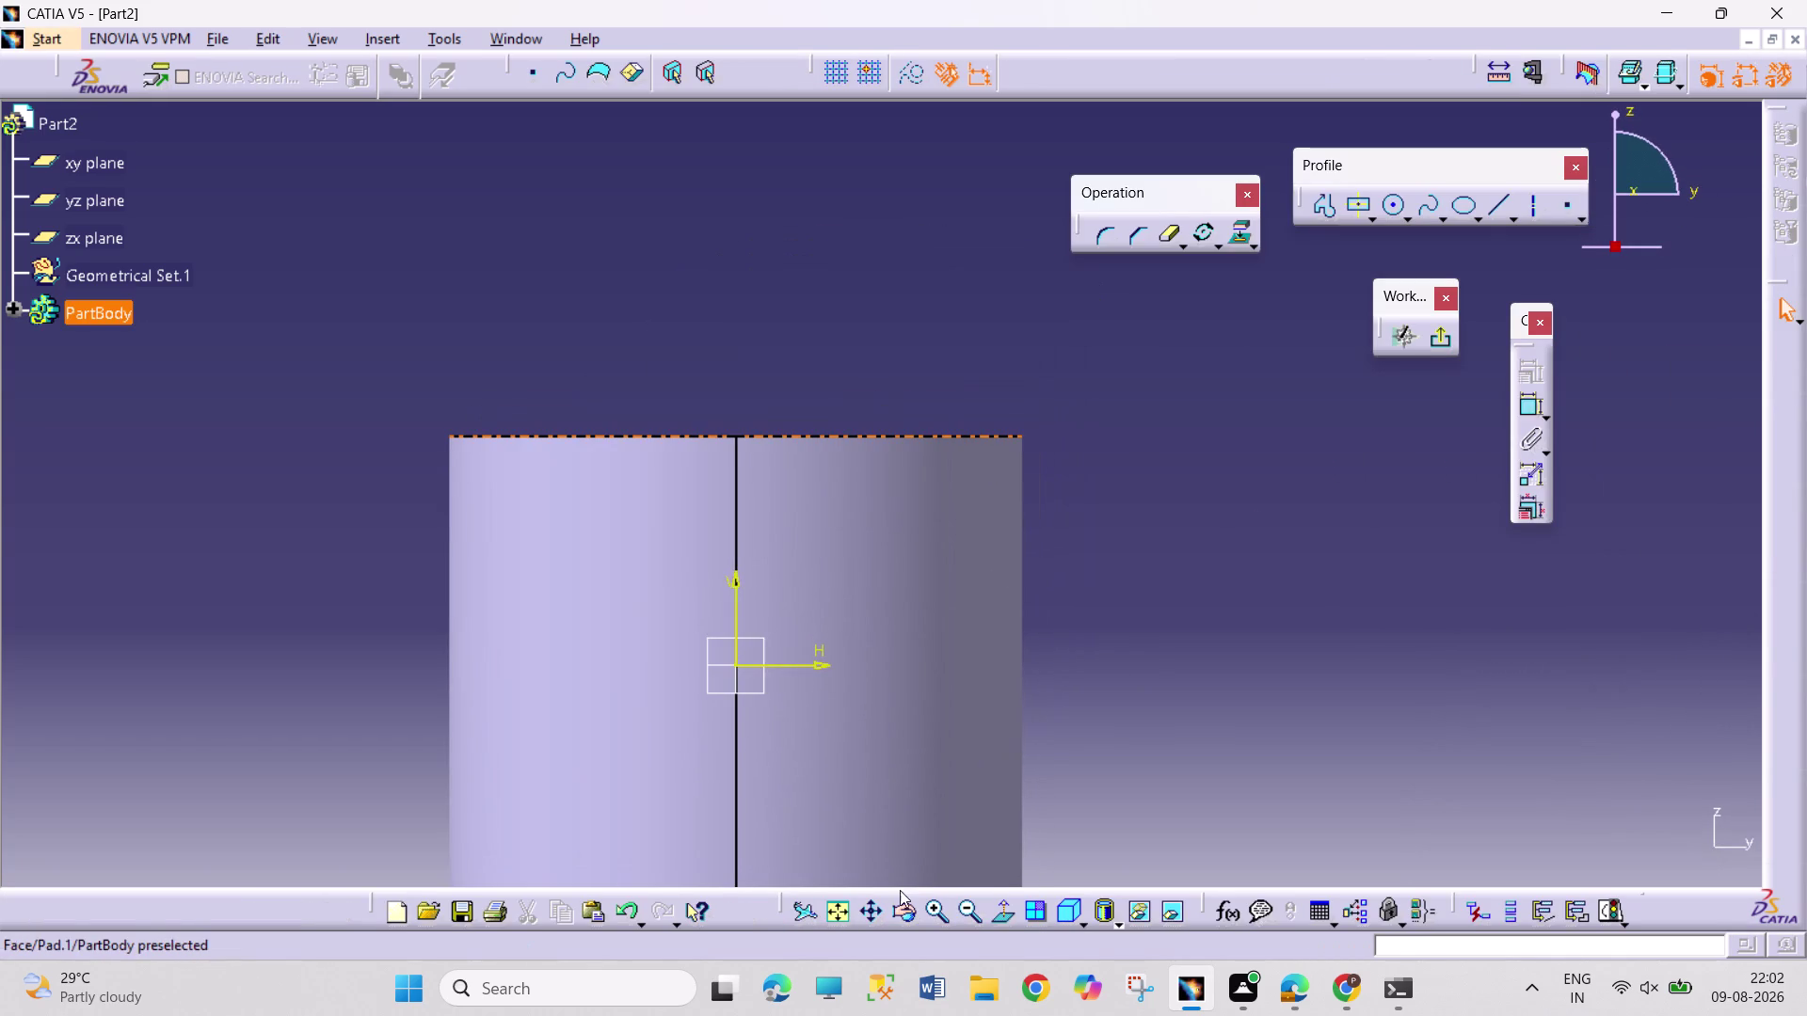
Draw a circle centred on the sketch origin and give it a 56 mm diameter.
click(845, 918)
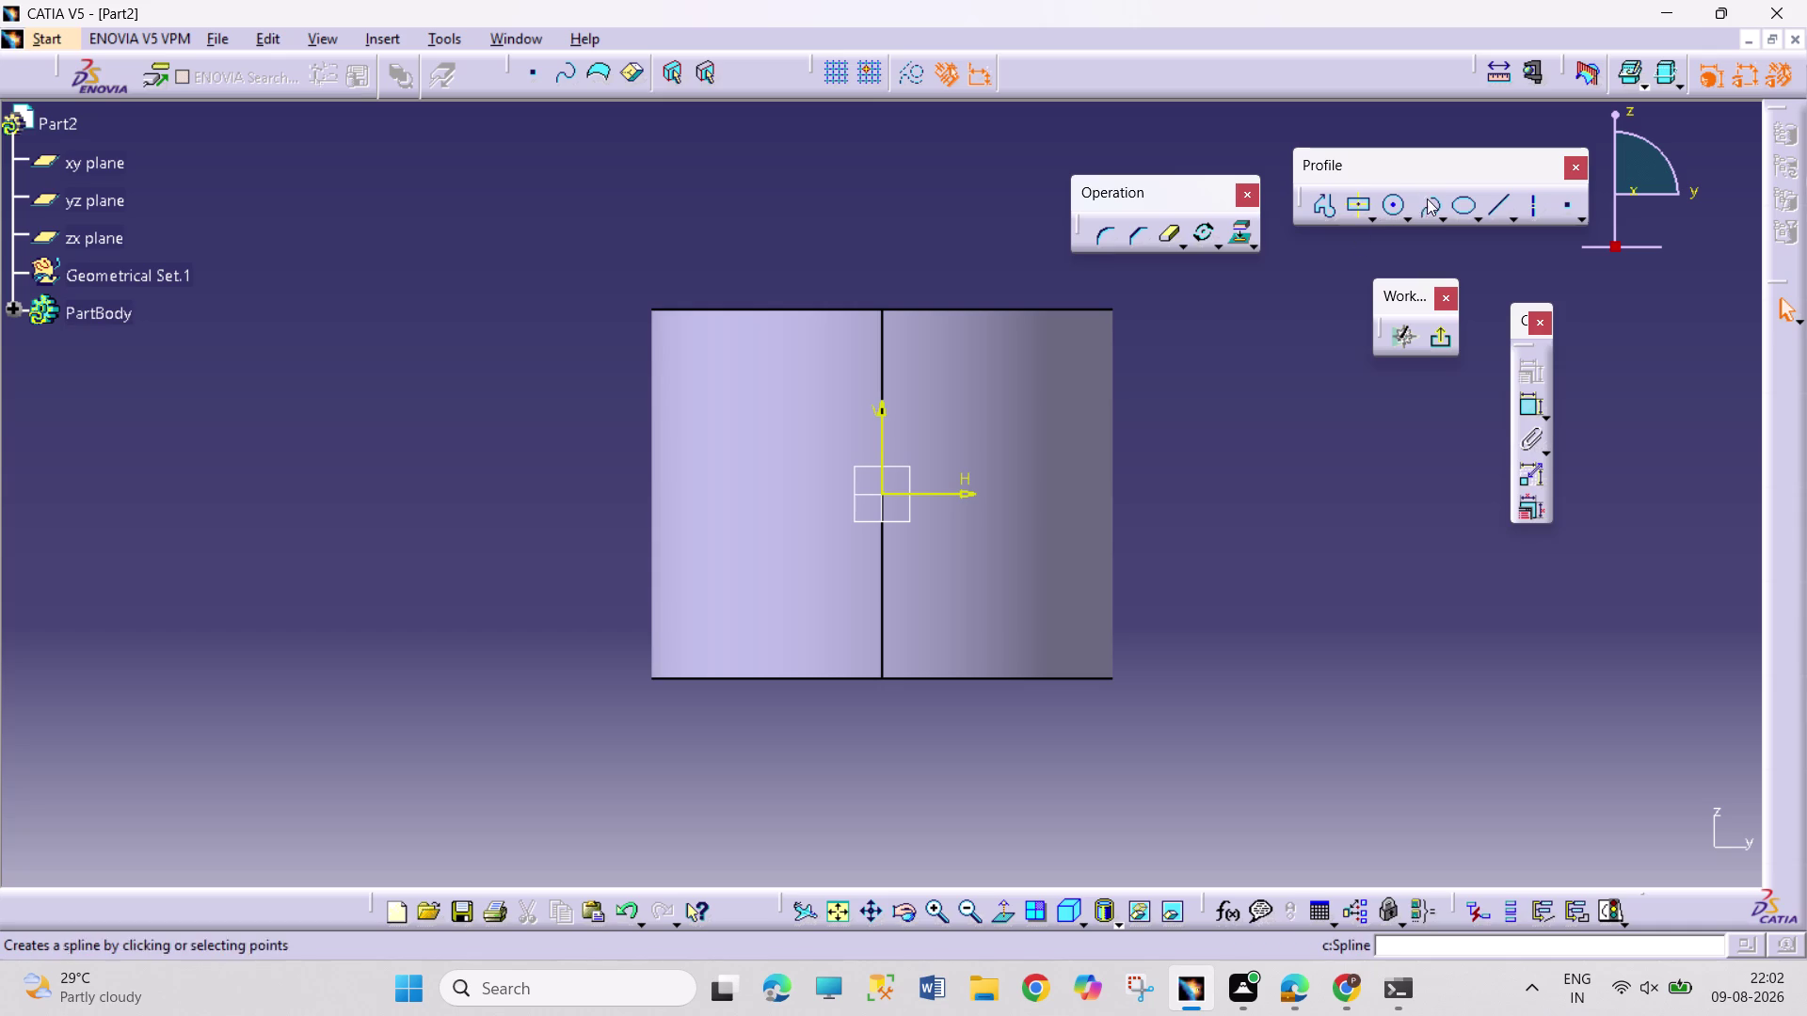
click(1396, 206)
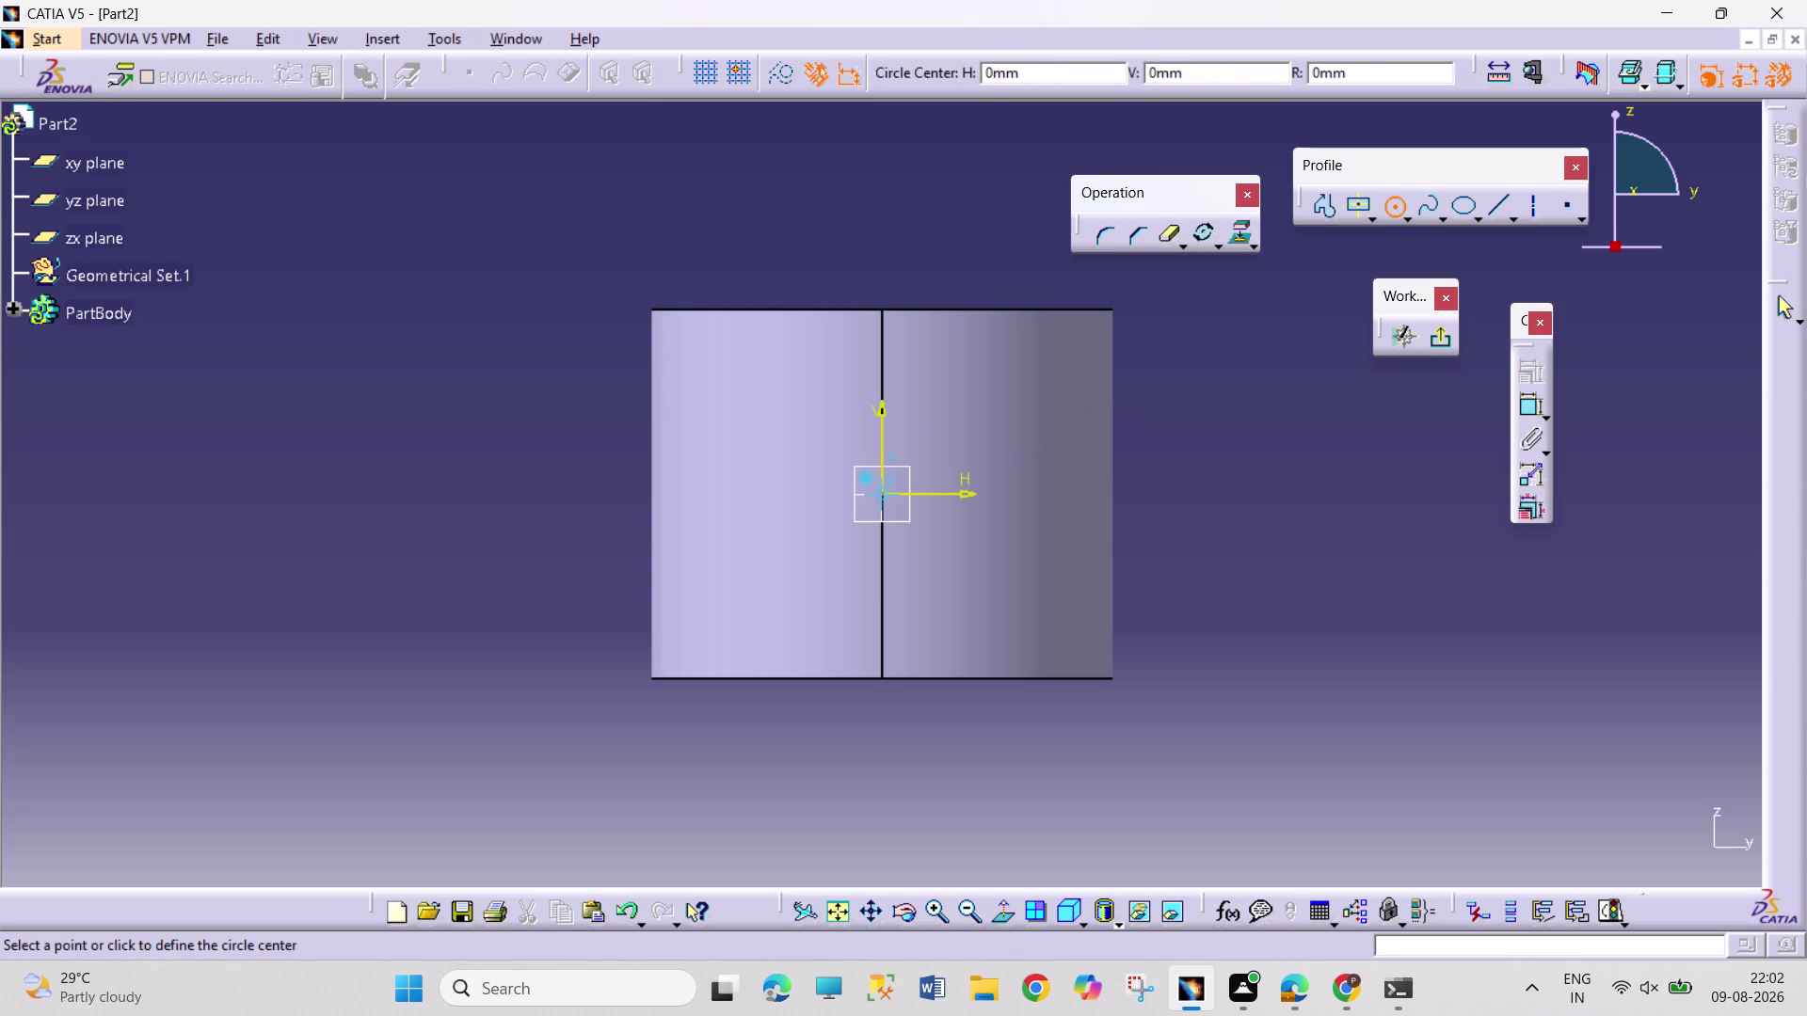
click(883, 491)
click(942, 593)
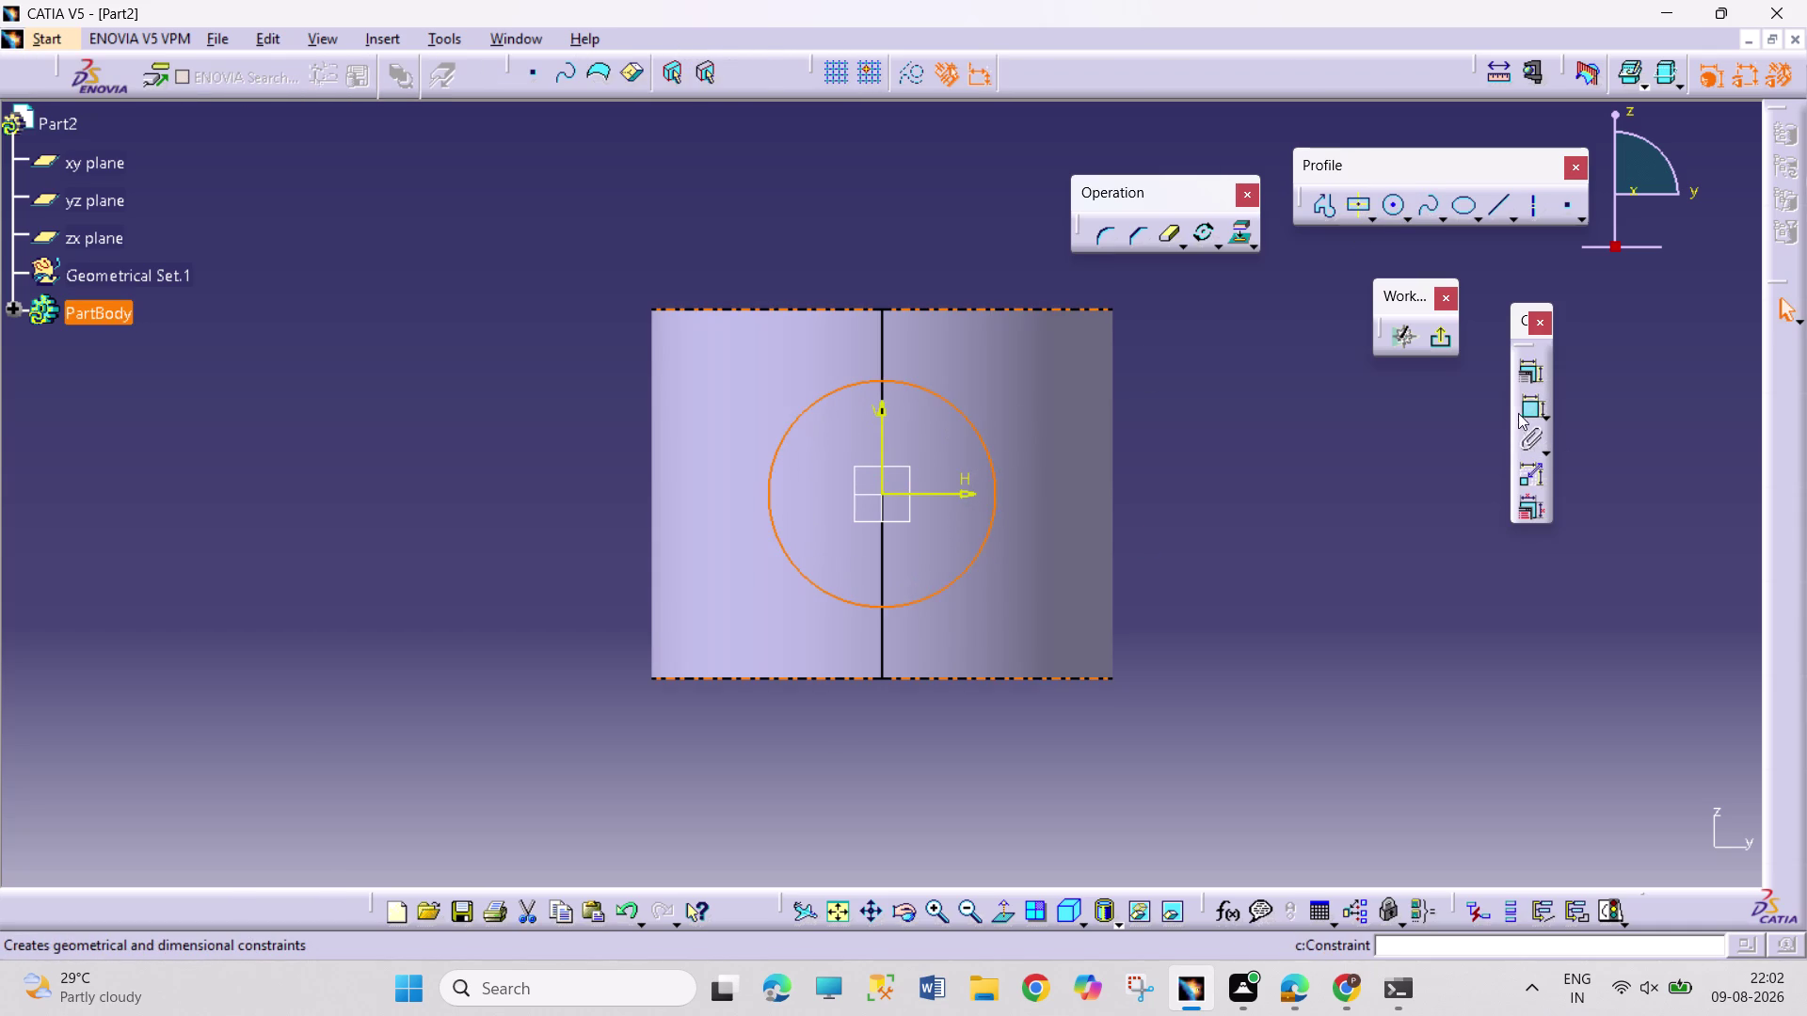
click(1528, 408)
click(1230, 382)
double_click(1240, 379)
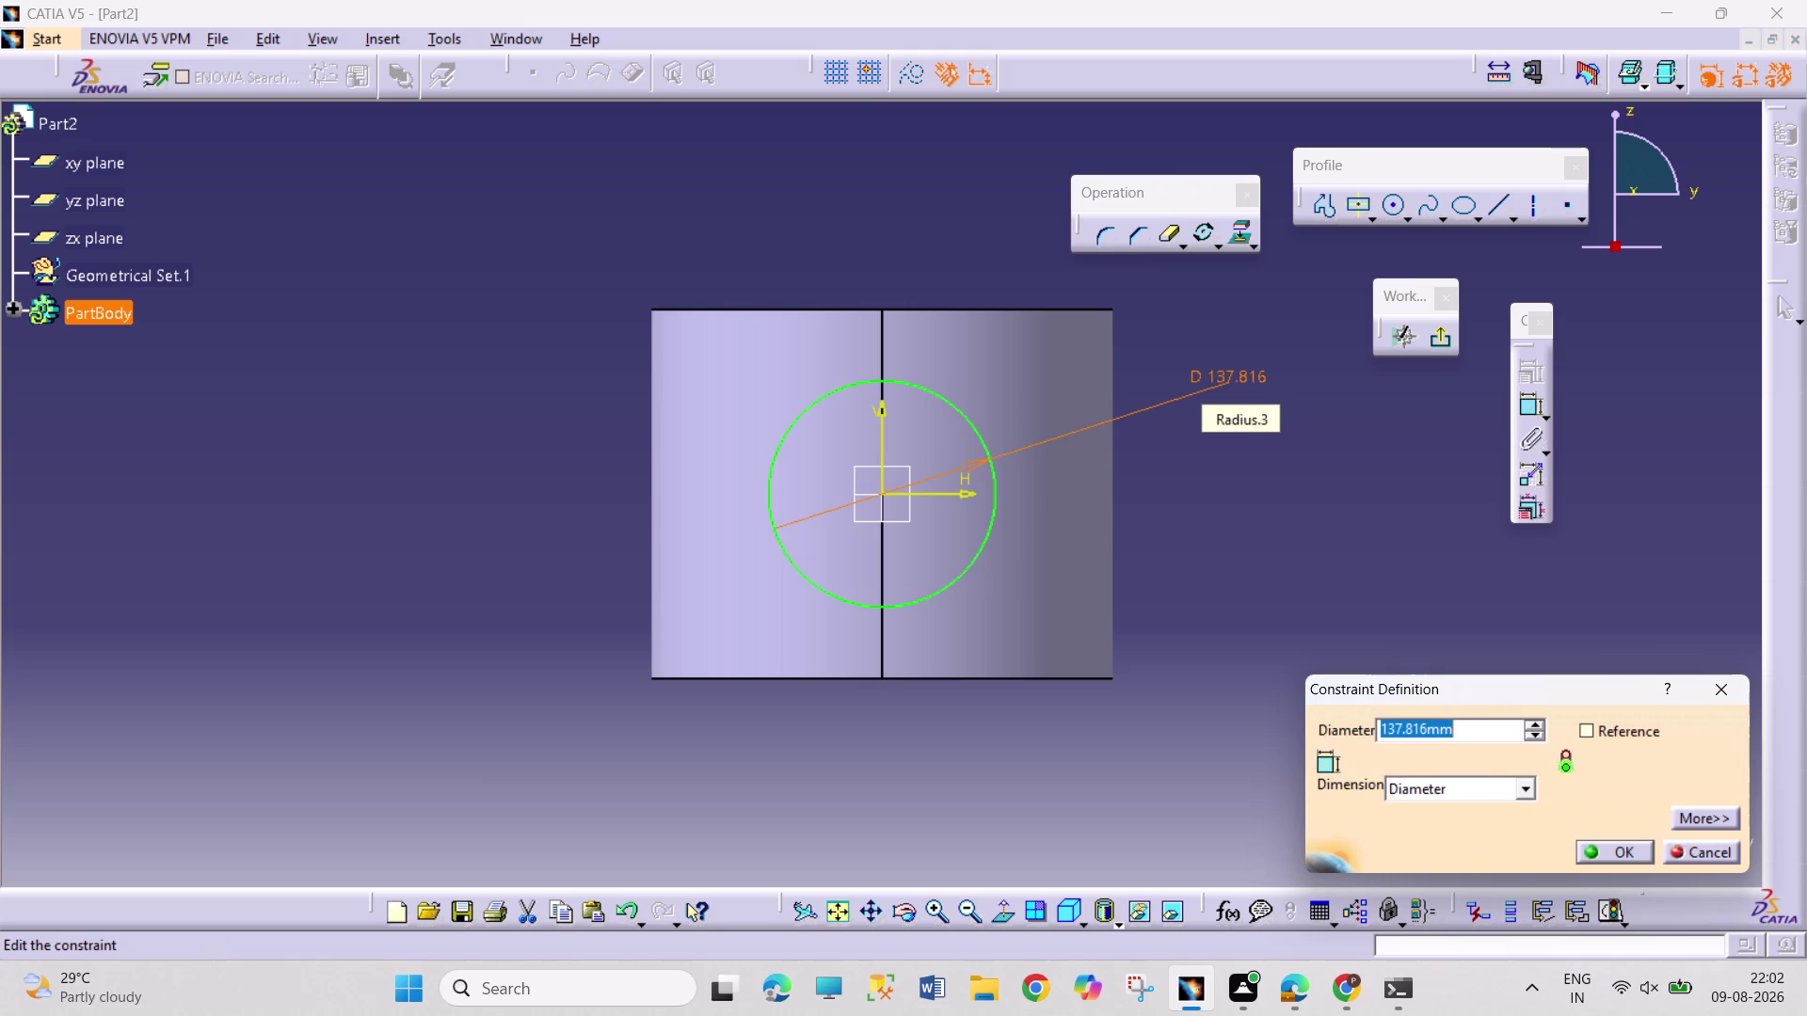
text(56)
key(Return)
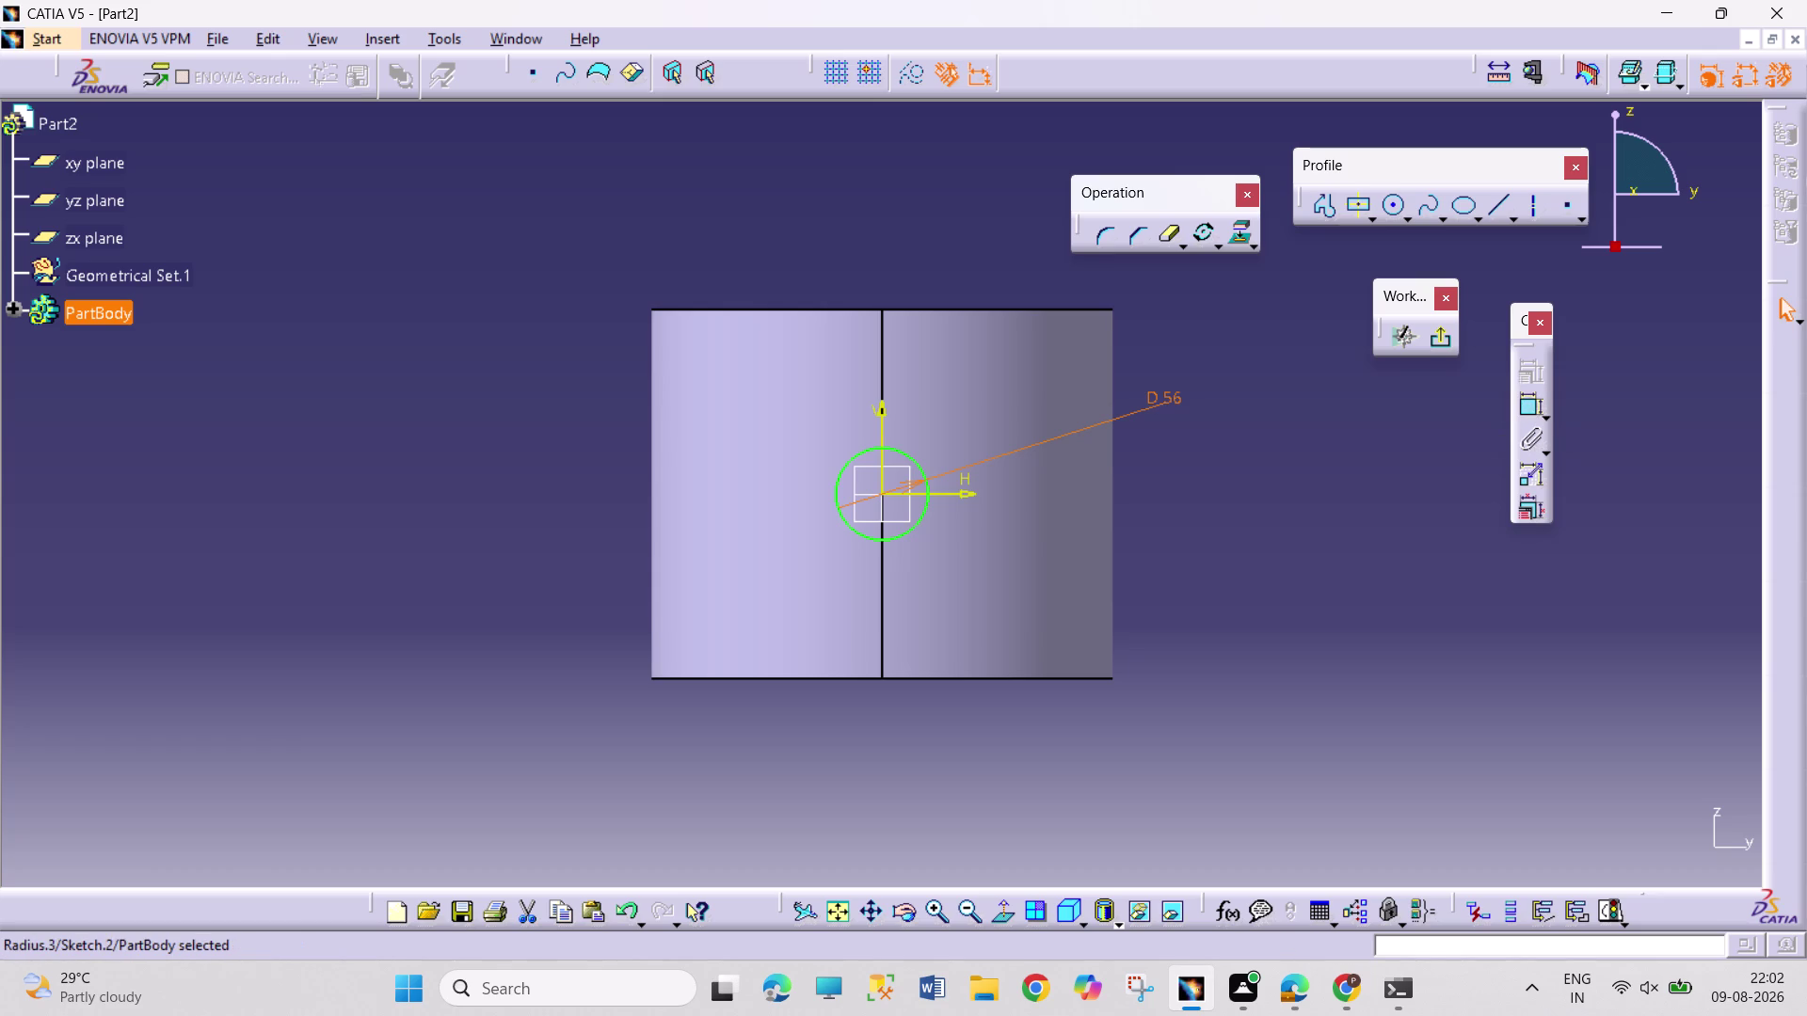
Change the circle's diameter to 100, then 200 mm, and exit the sketch.
double_click(1172, 399)
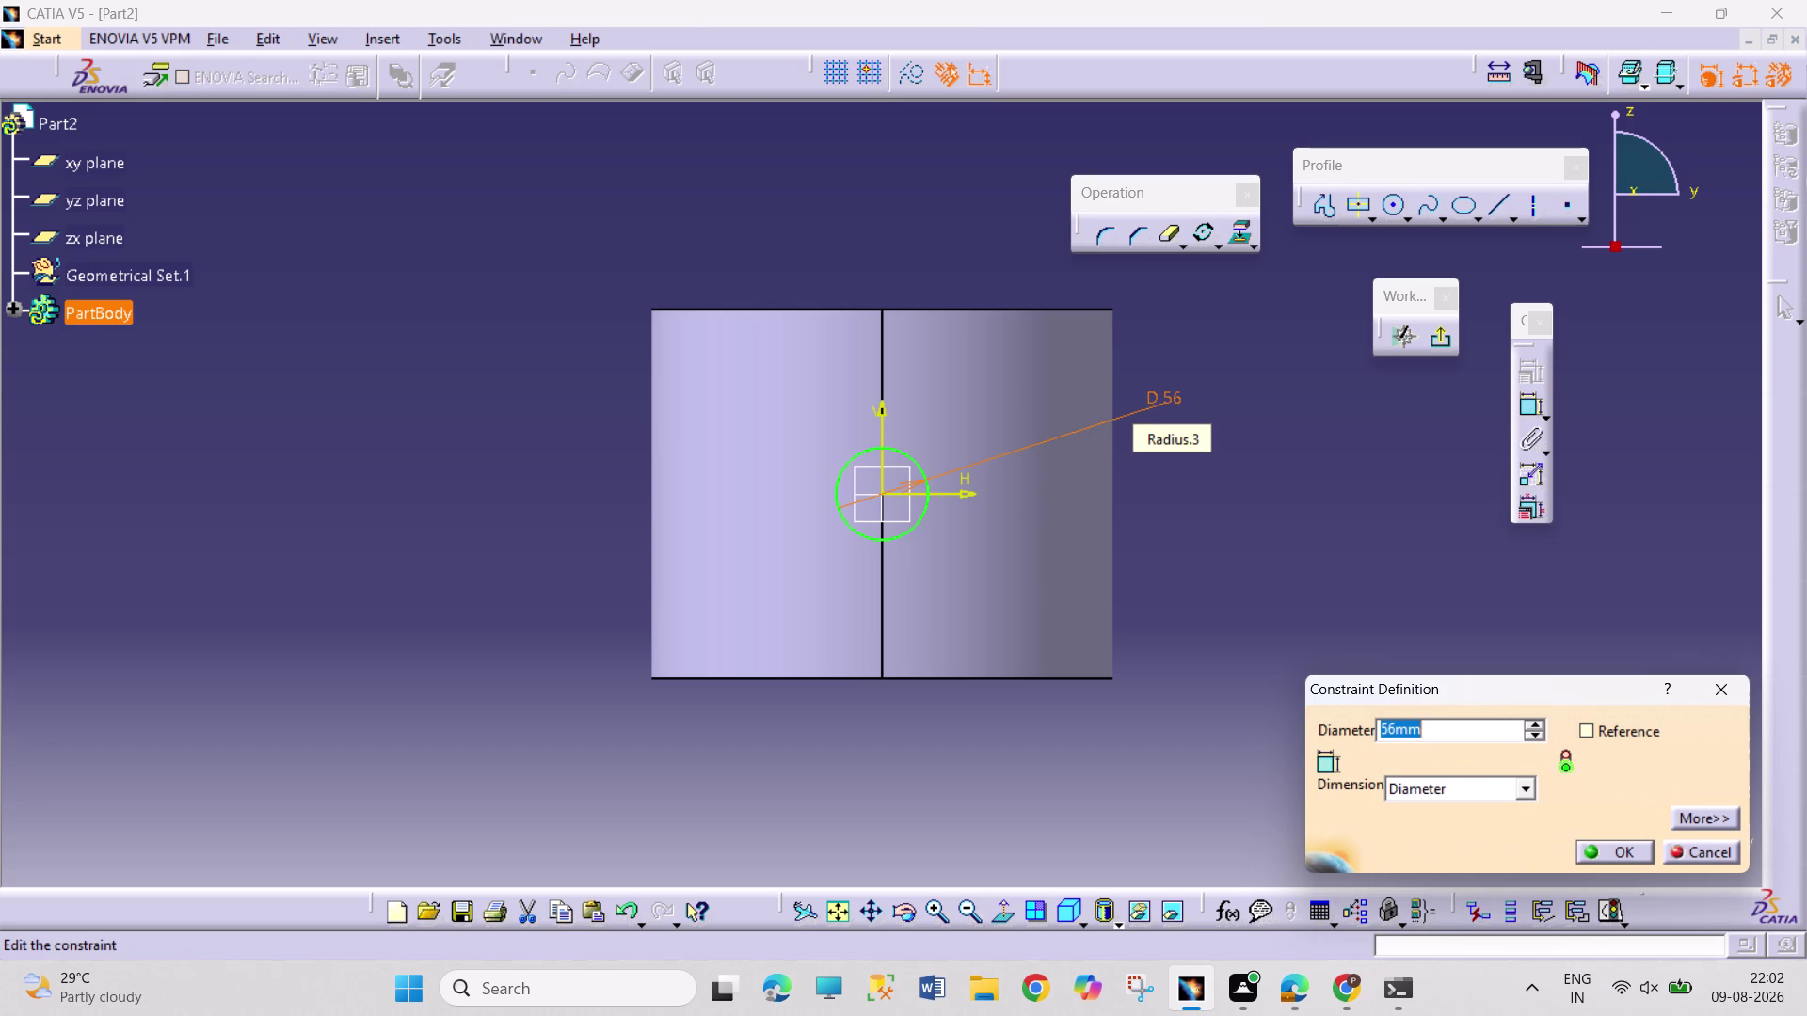
text(100)
key(Return)
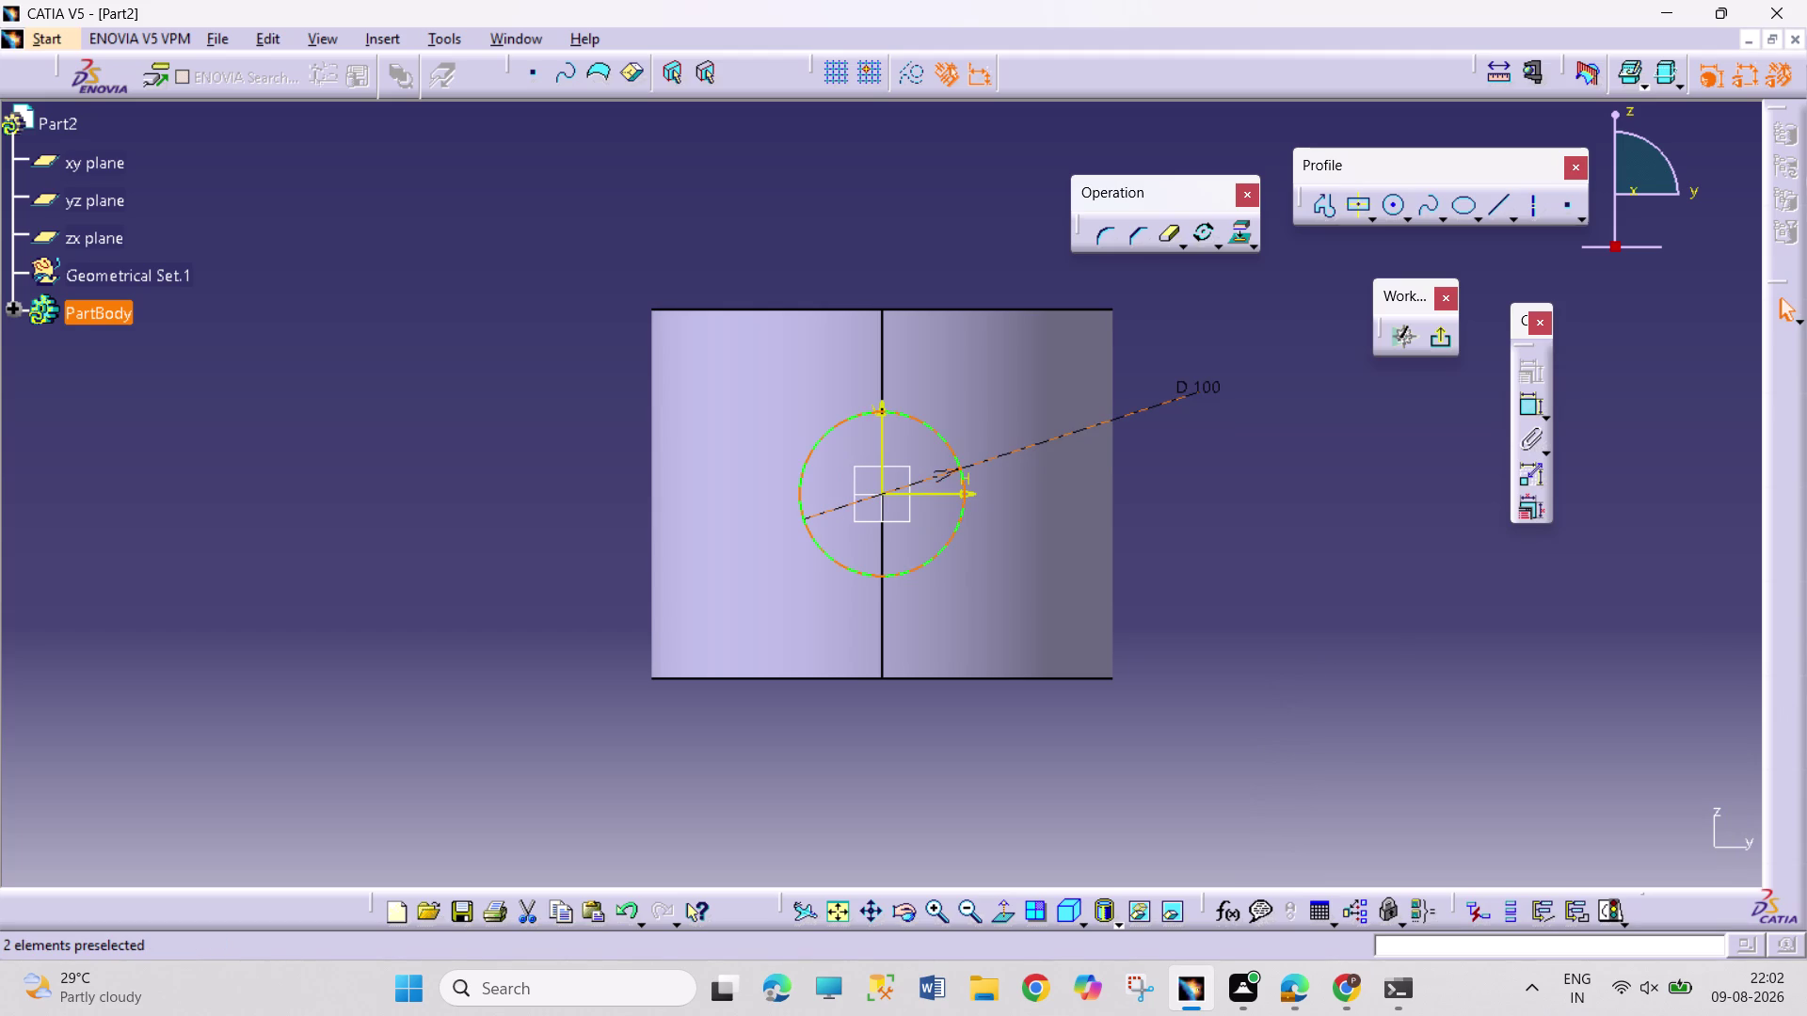
double_click(1198, 392)
text(200)
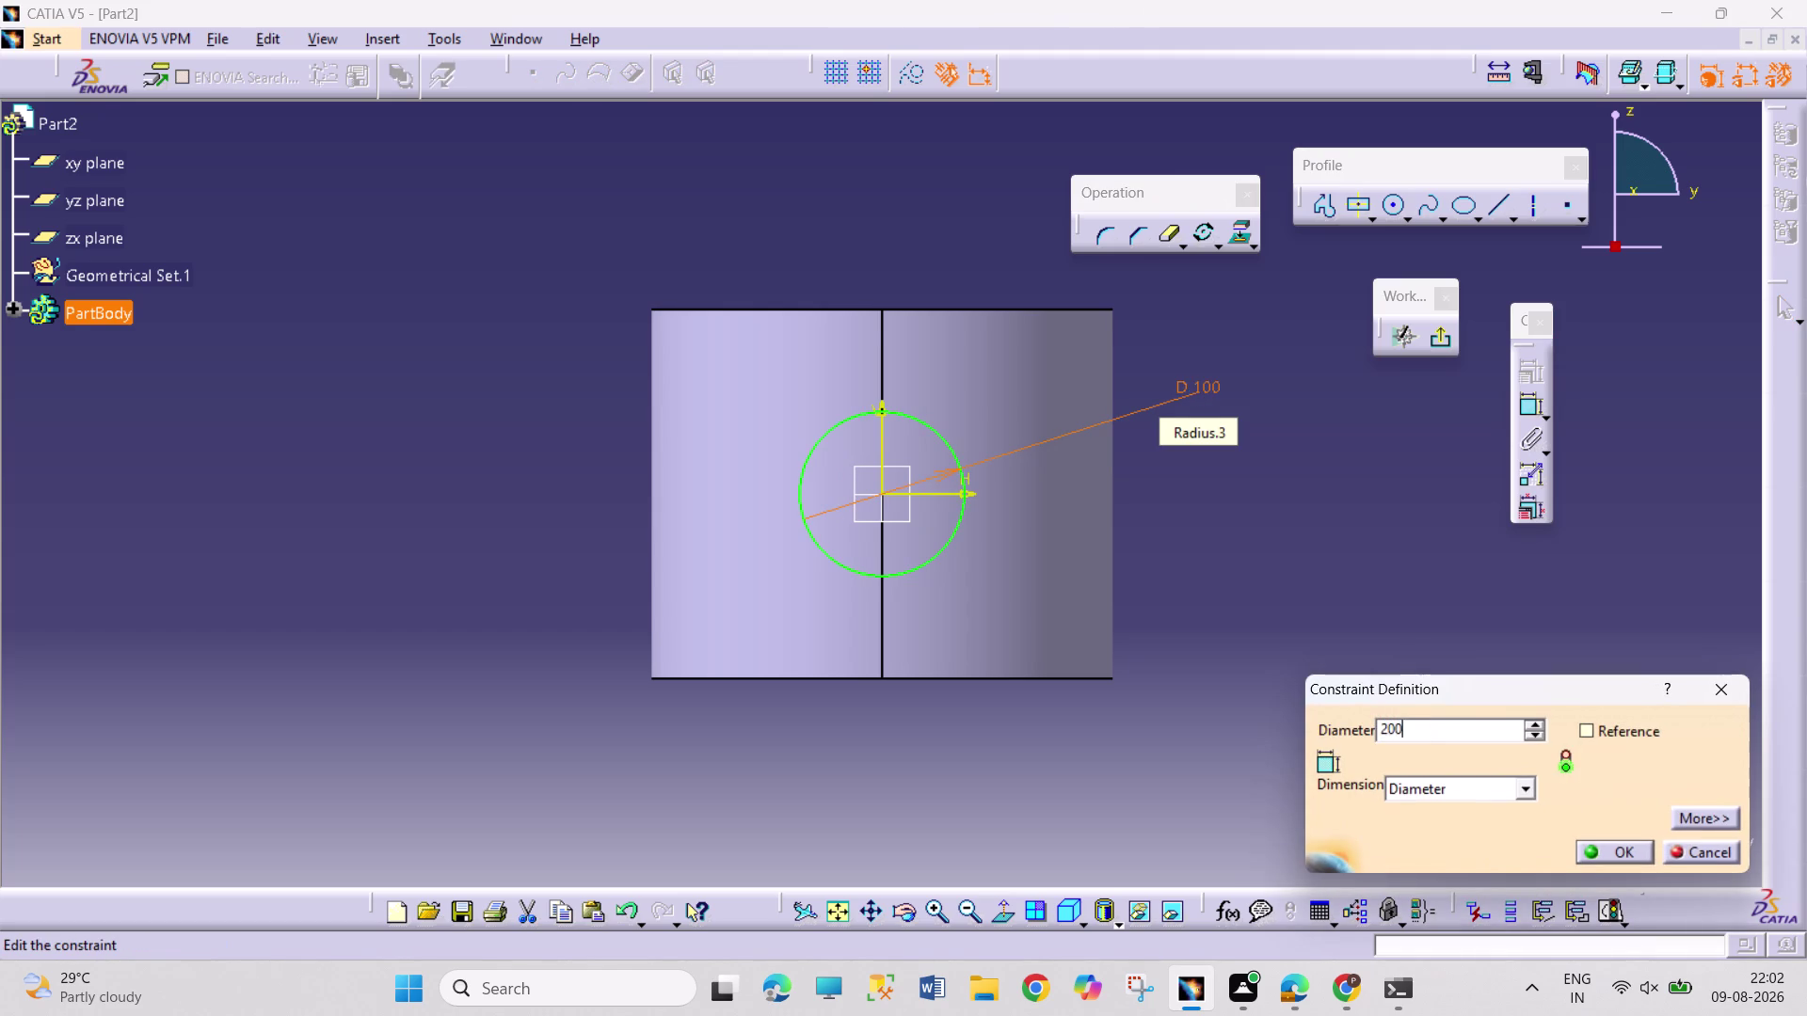
key(Return)
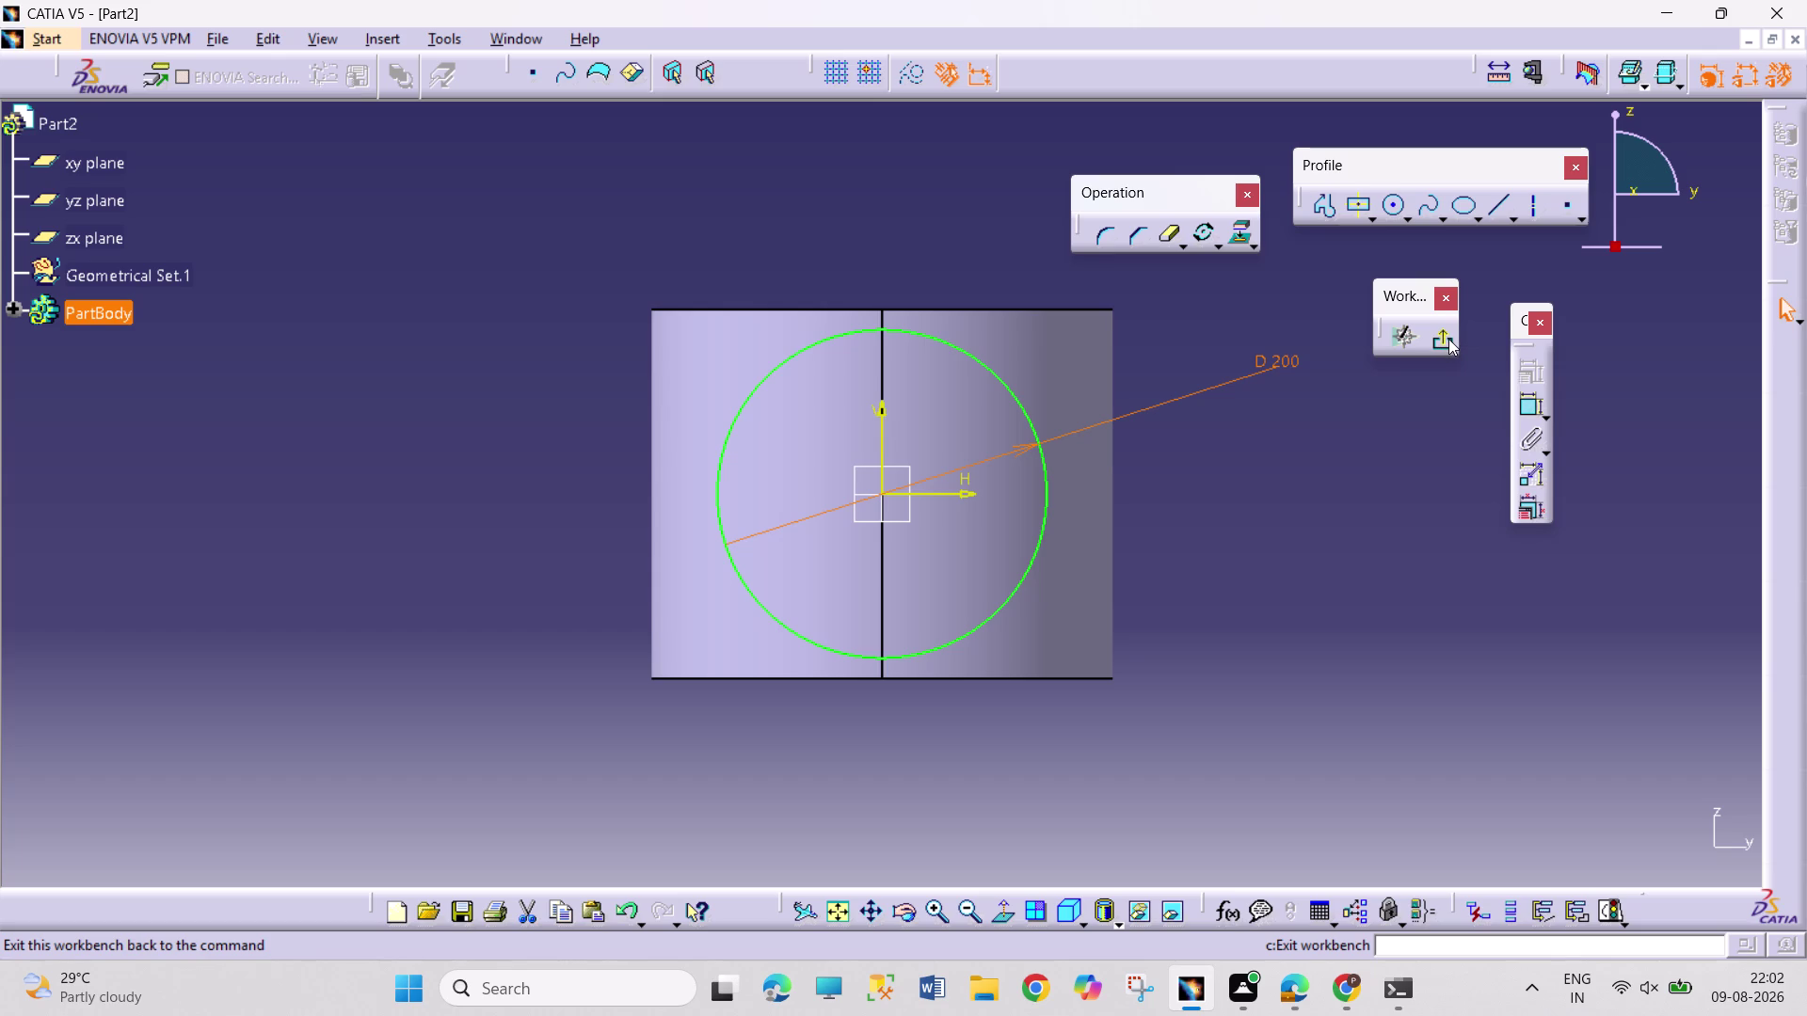
click(1448, 338)
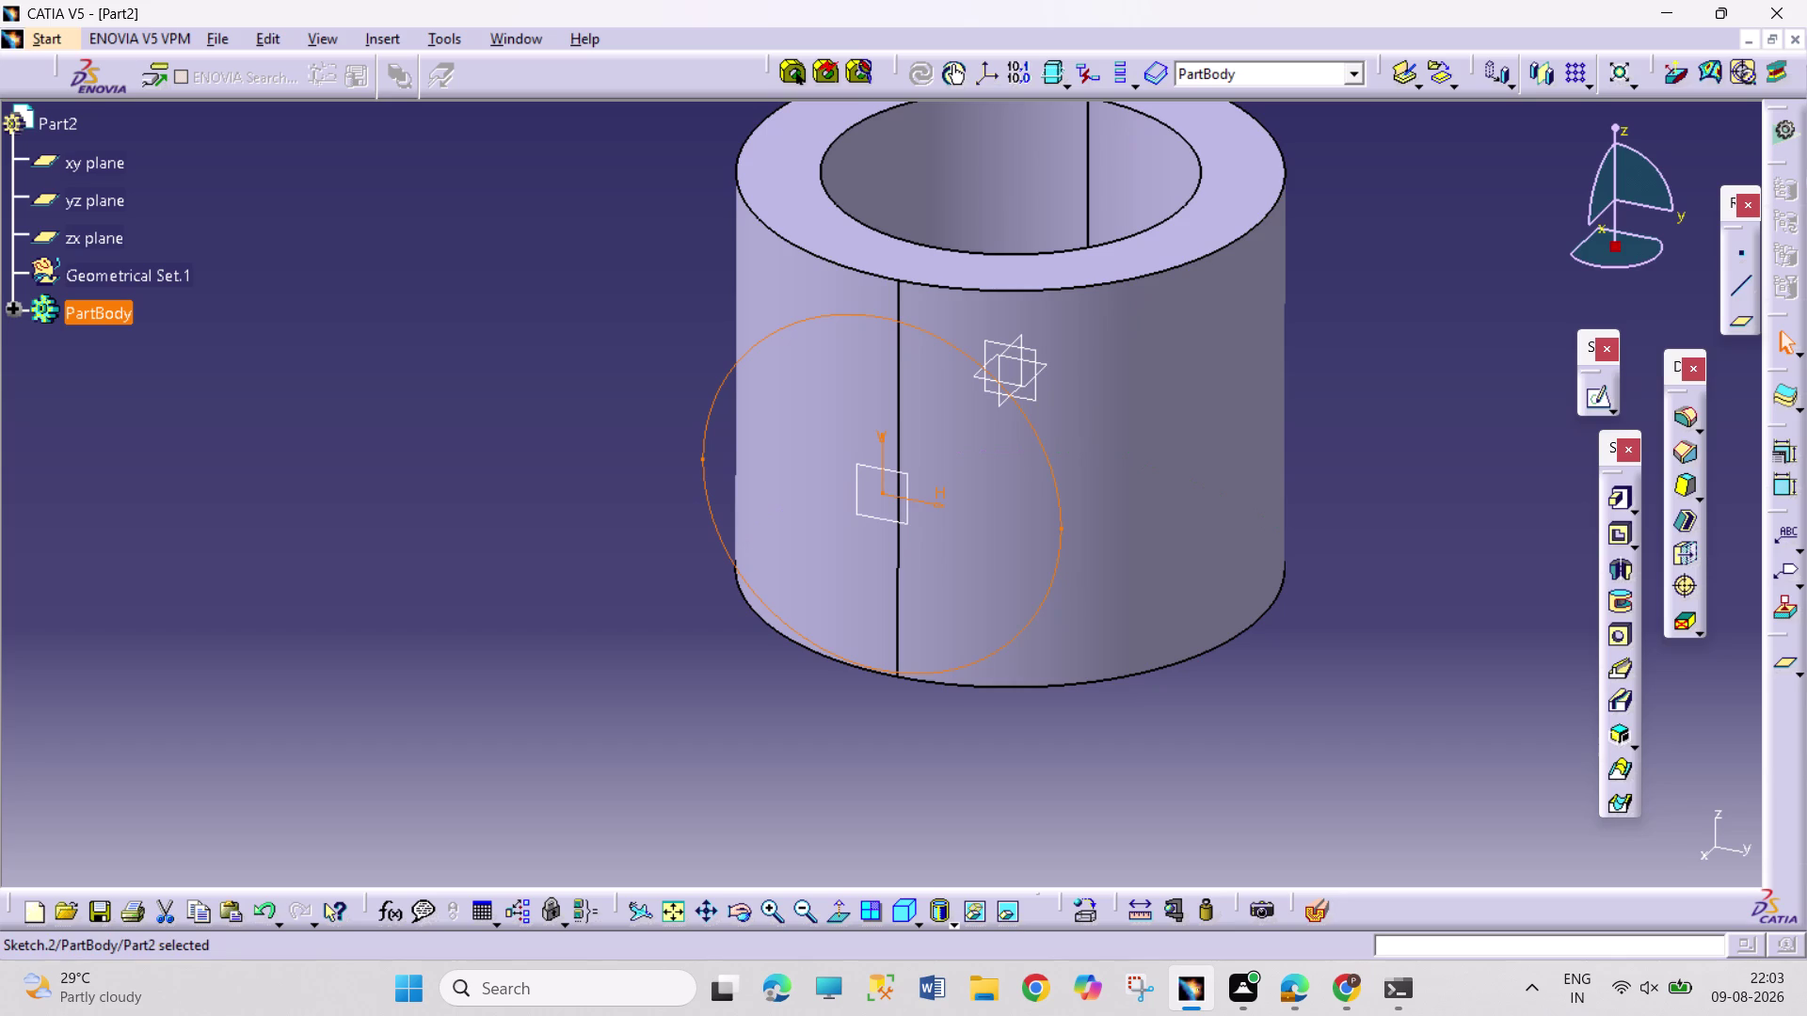
Pad Sketch.2 by 112.5 mm in the reversed direction.
click(1612, 497)
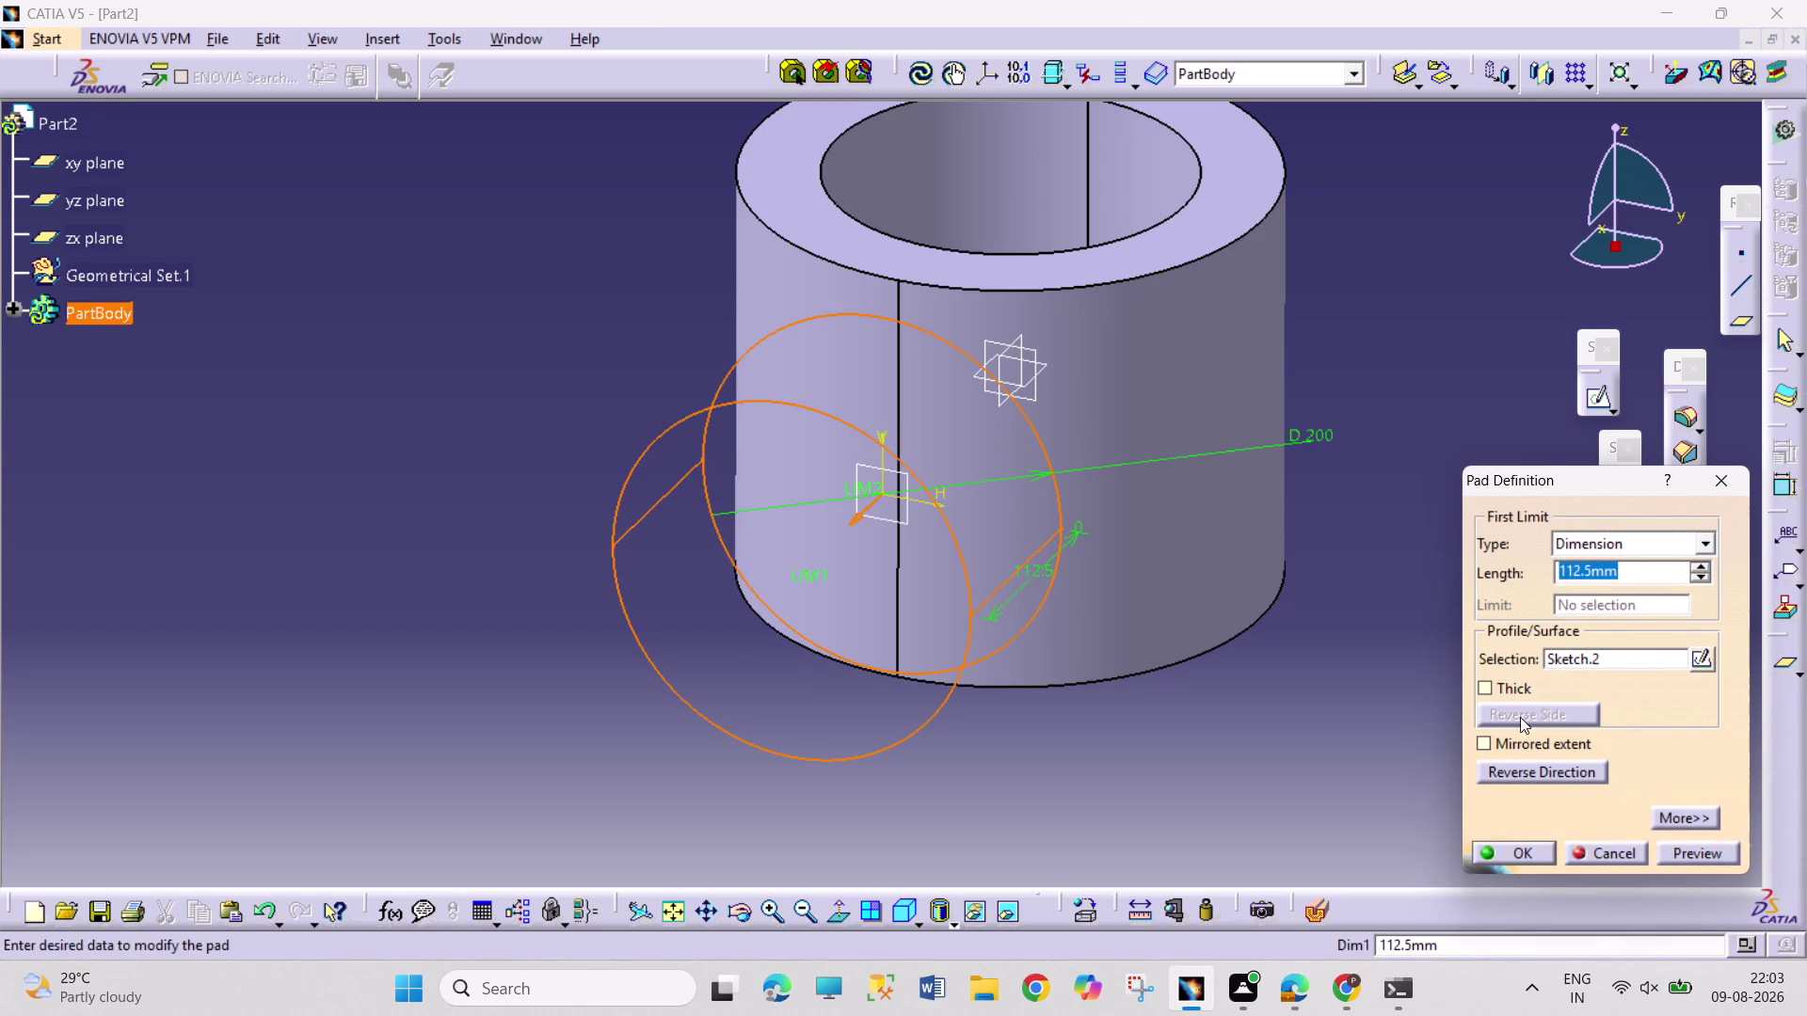
click(1528, 779)
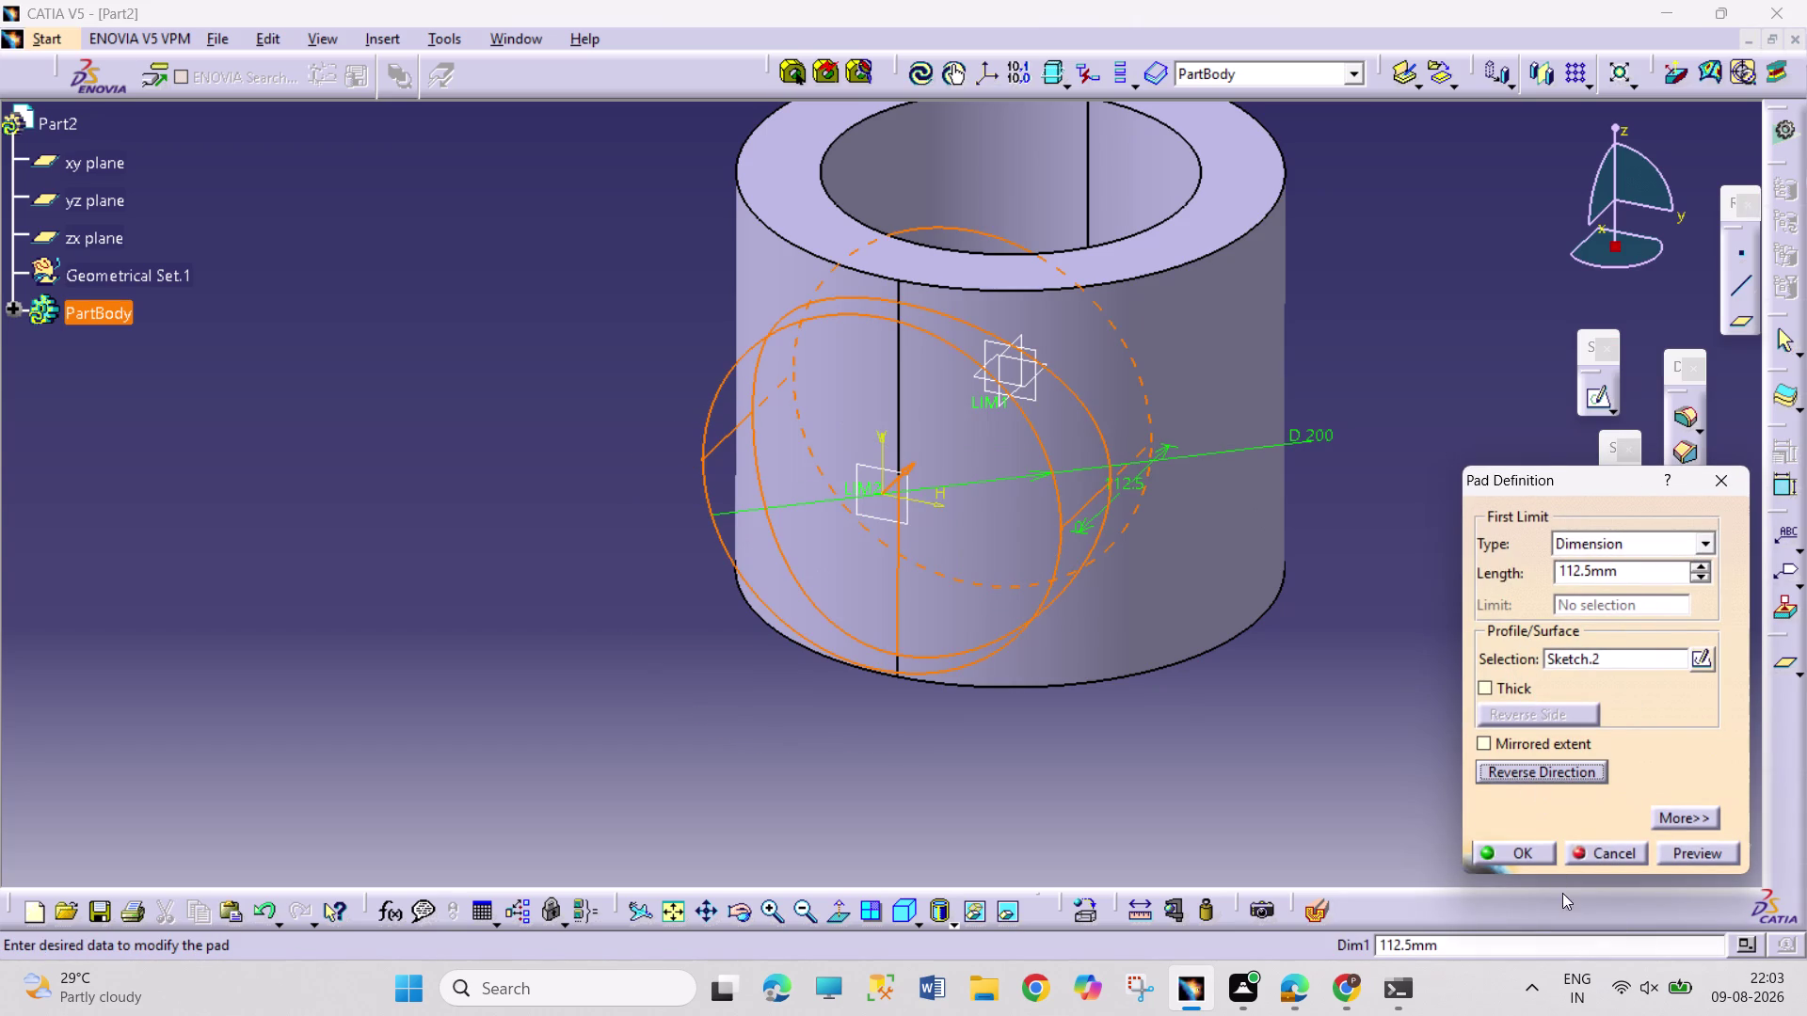
click(1537, 860)
click(1380, 761)
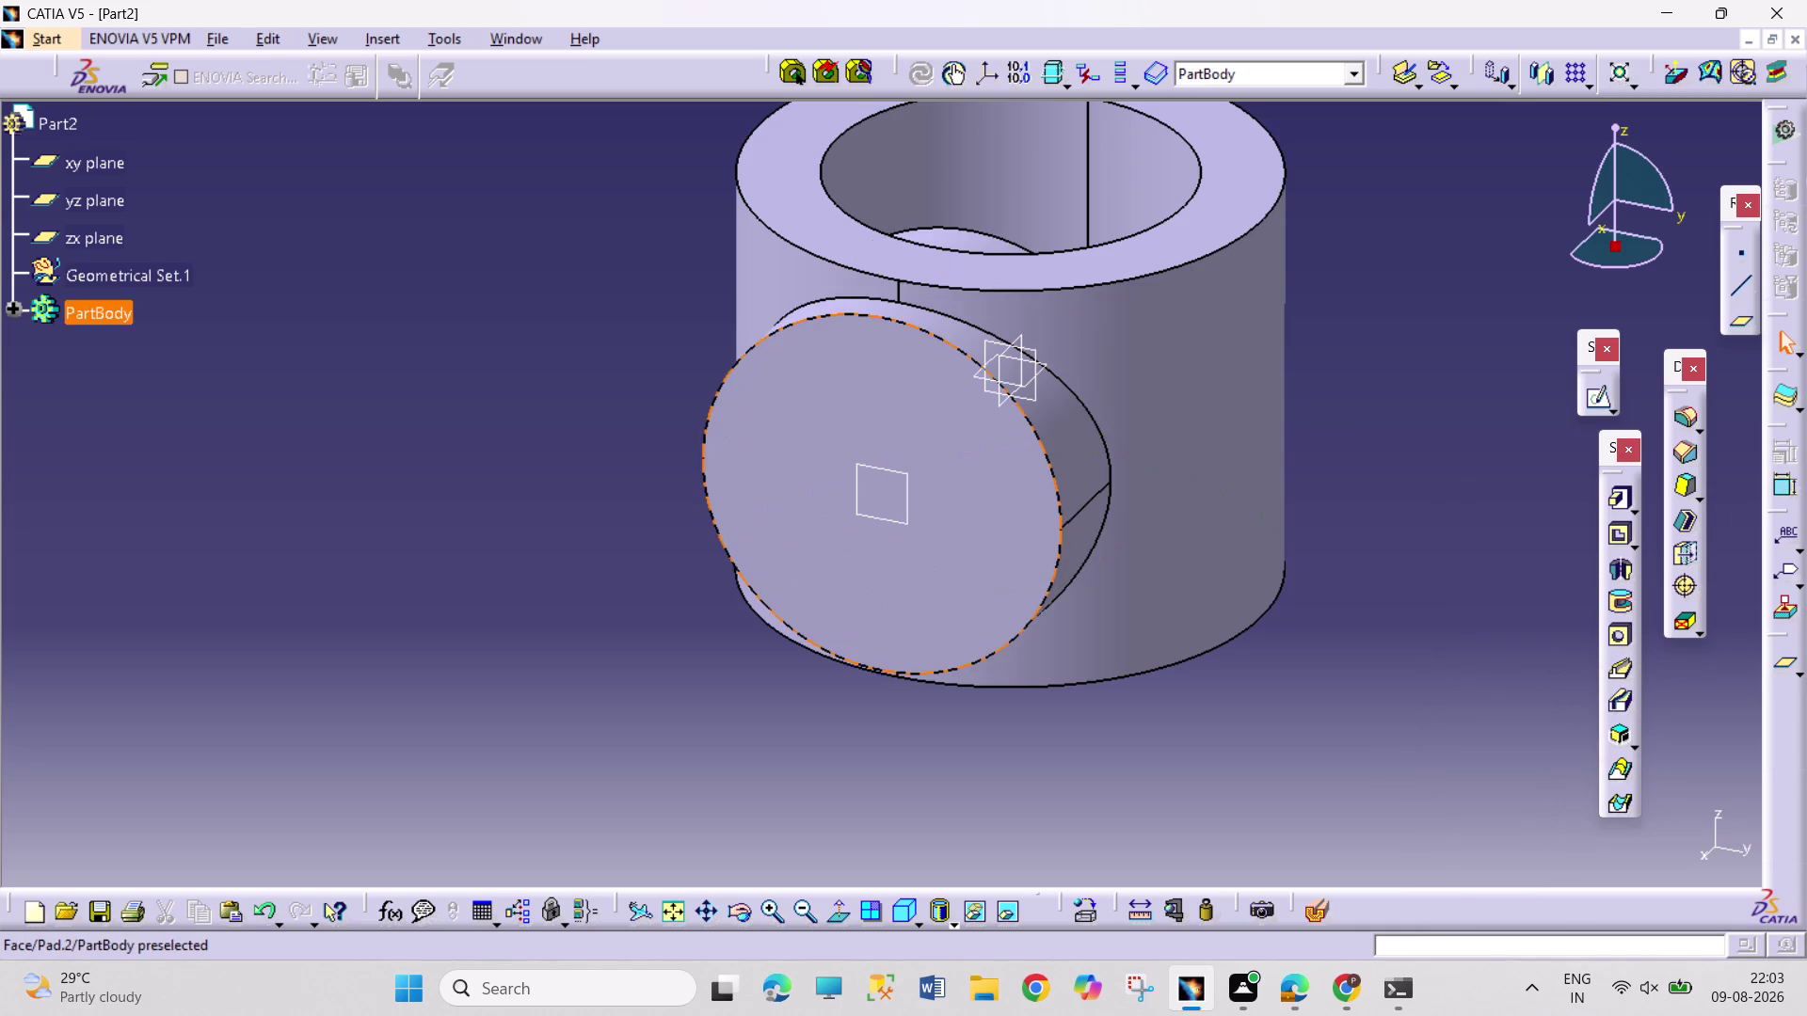
click(908, 514)
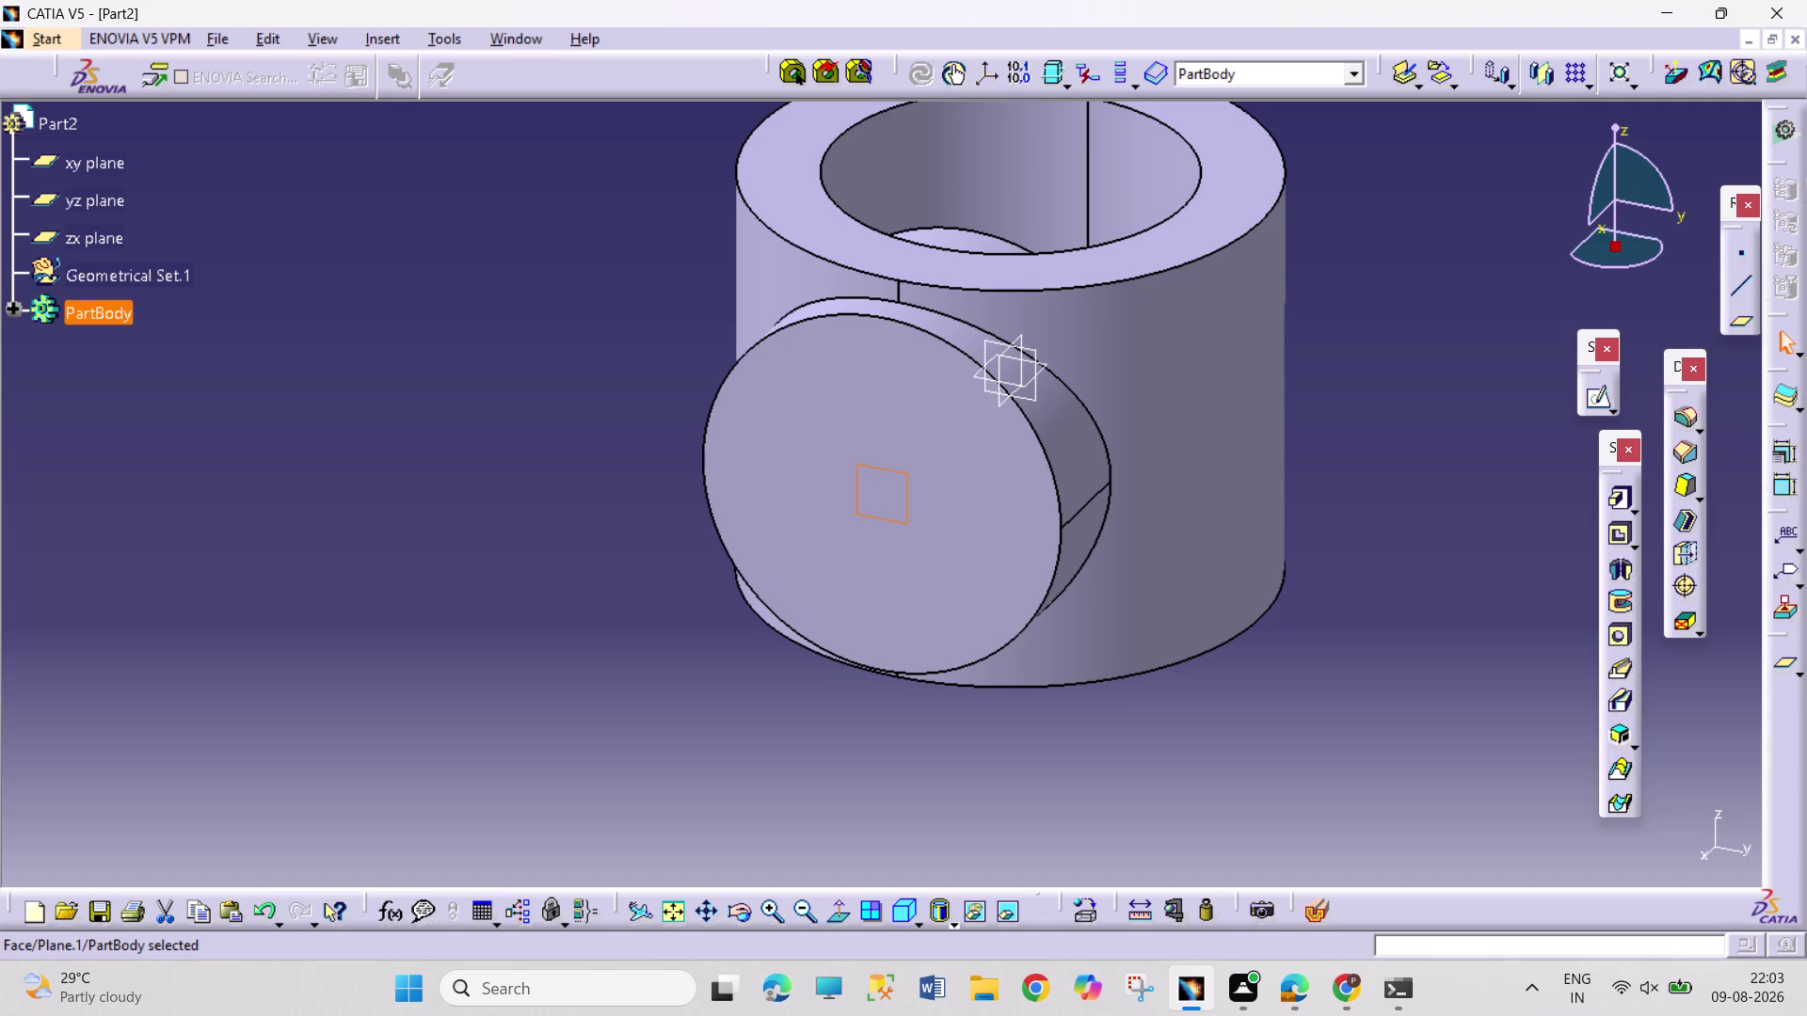
Open a sketch on the boss face, draw a circle at the origin and dimension its diameter.
click(1599, 402)
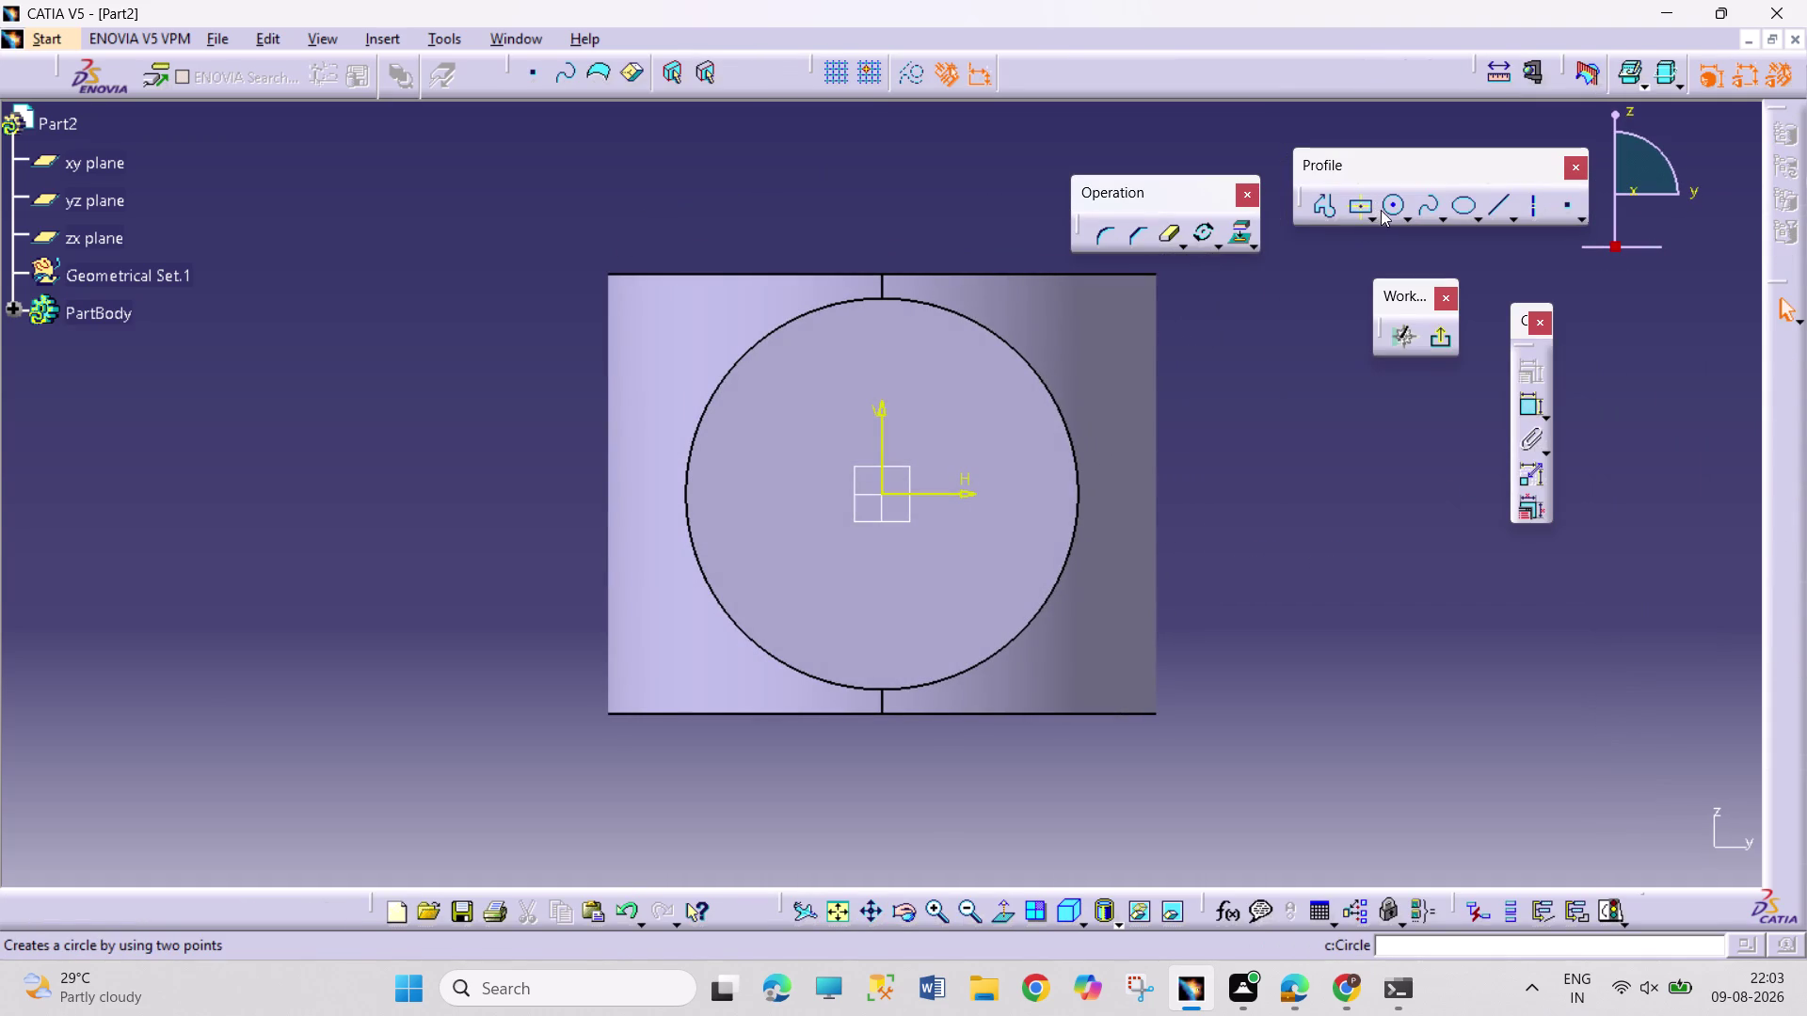
click(1385, 211)
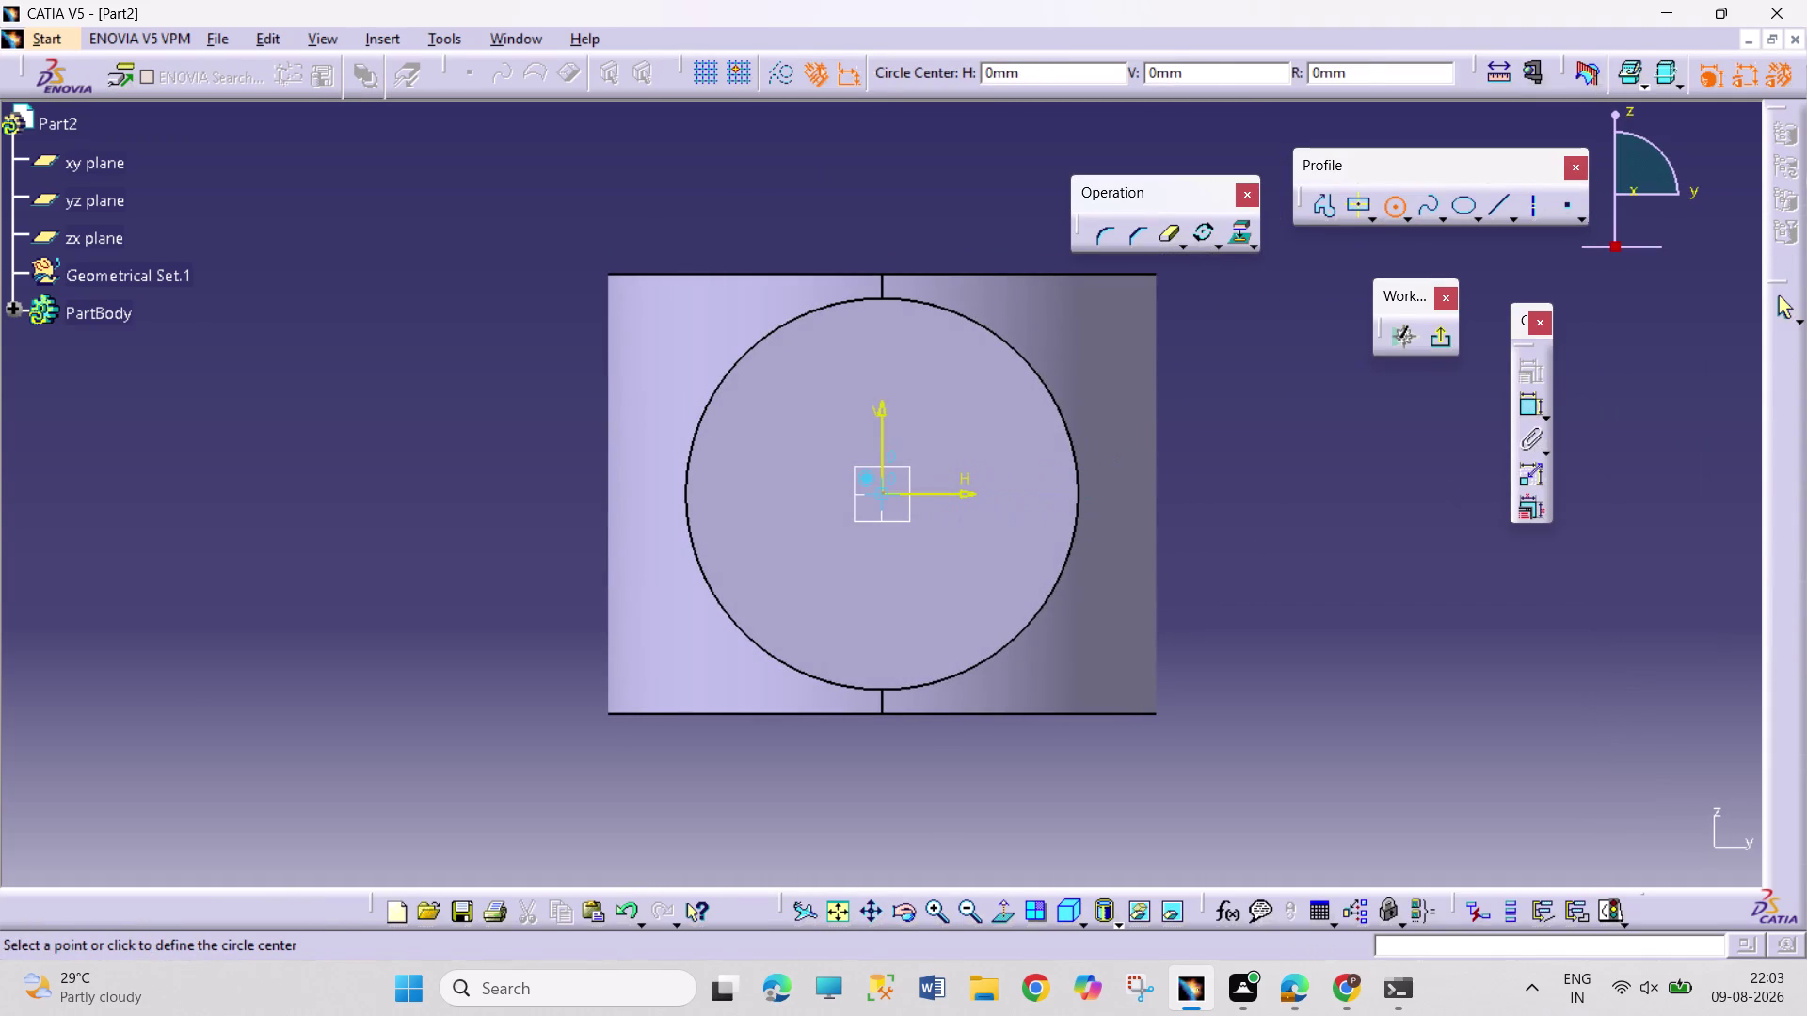
click(885, 492)
click(948, 554)
click(1541, 407)
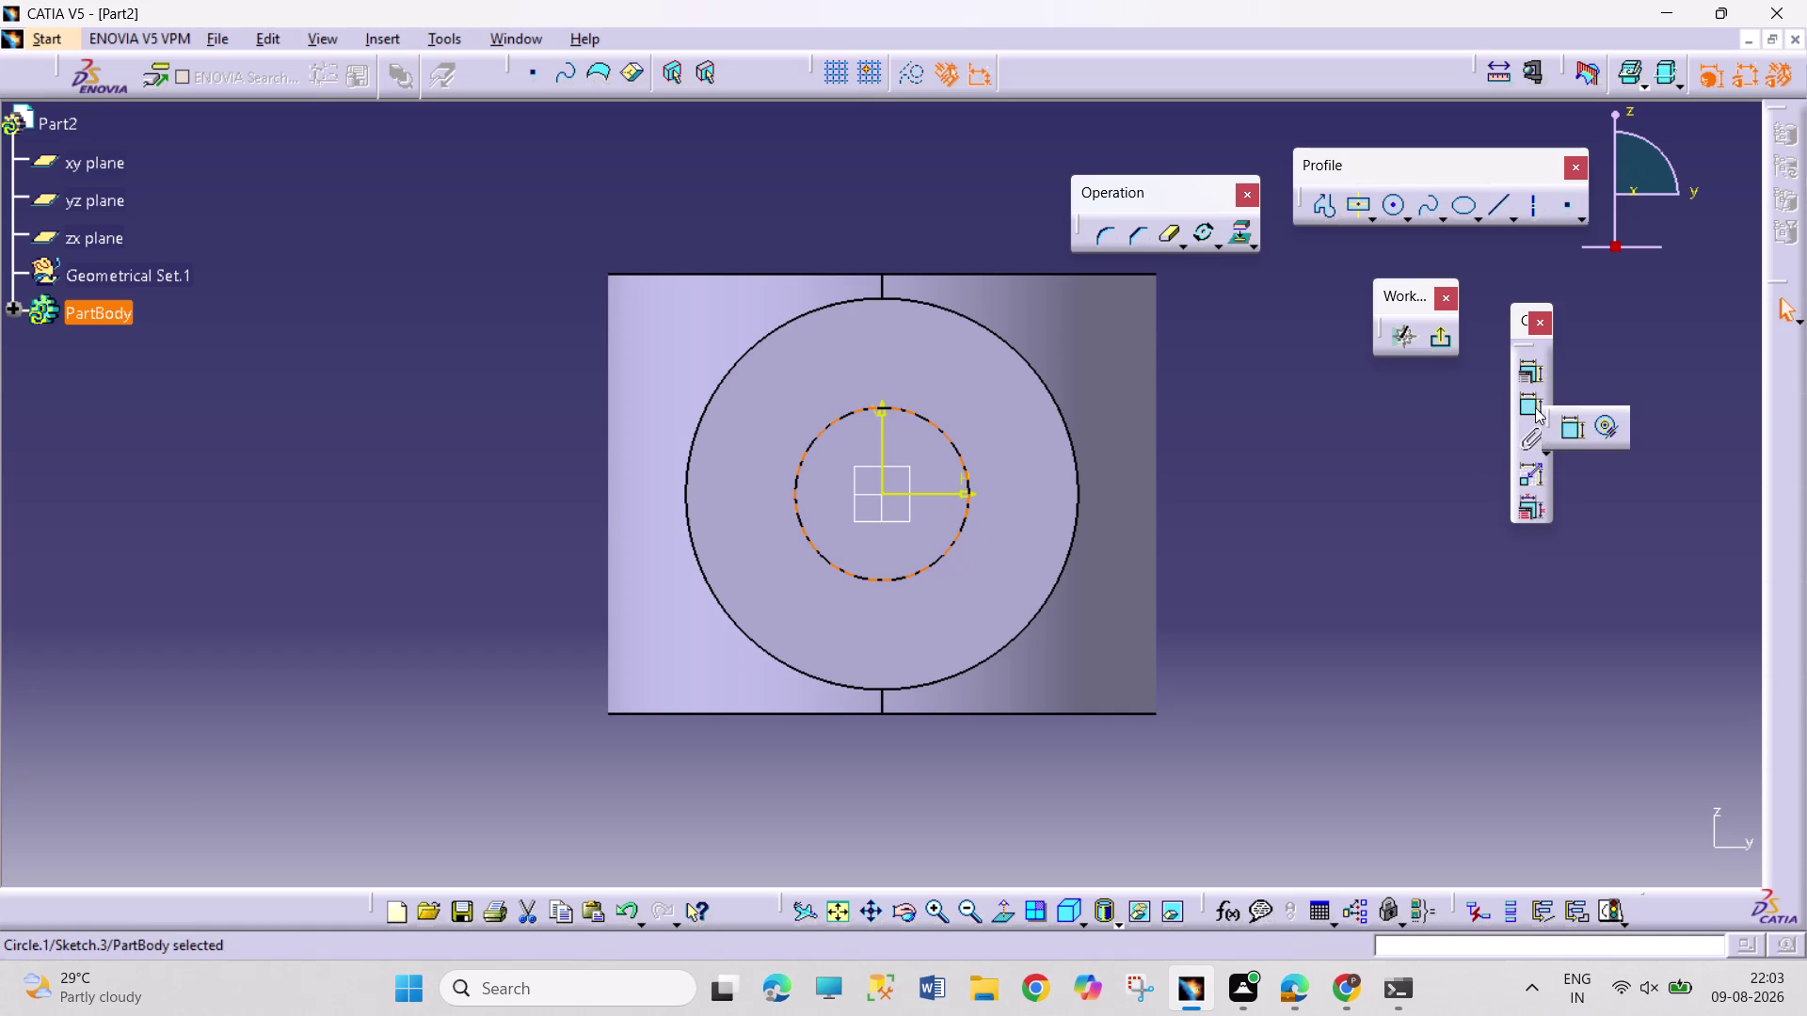
click(1534, 407)
click(1534, 407)
click(1312, 442)
double_click(1324, 441)
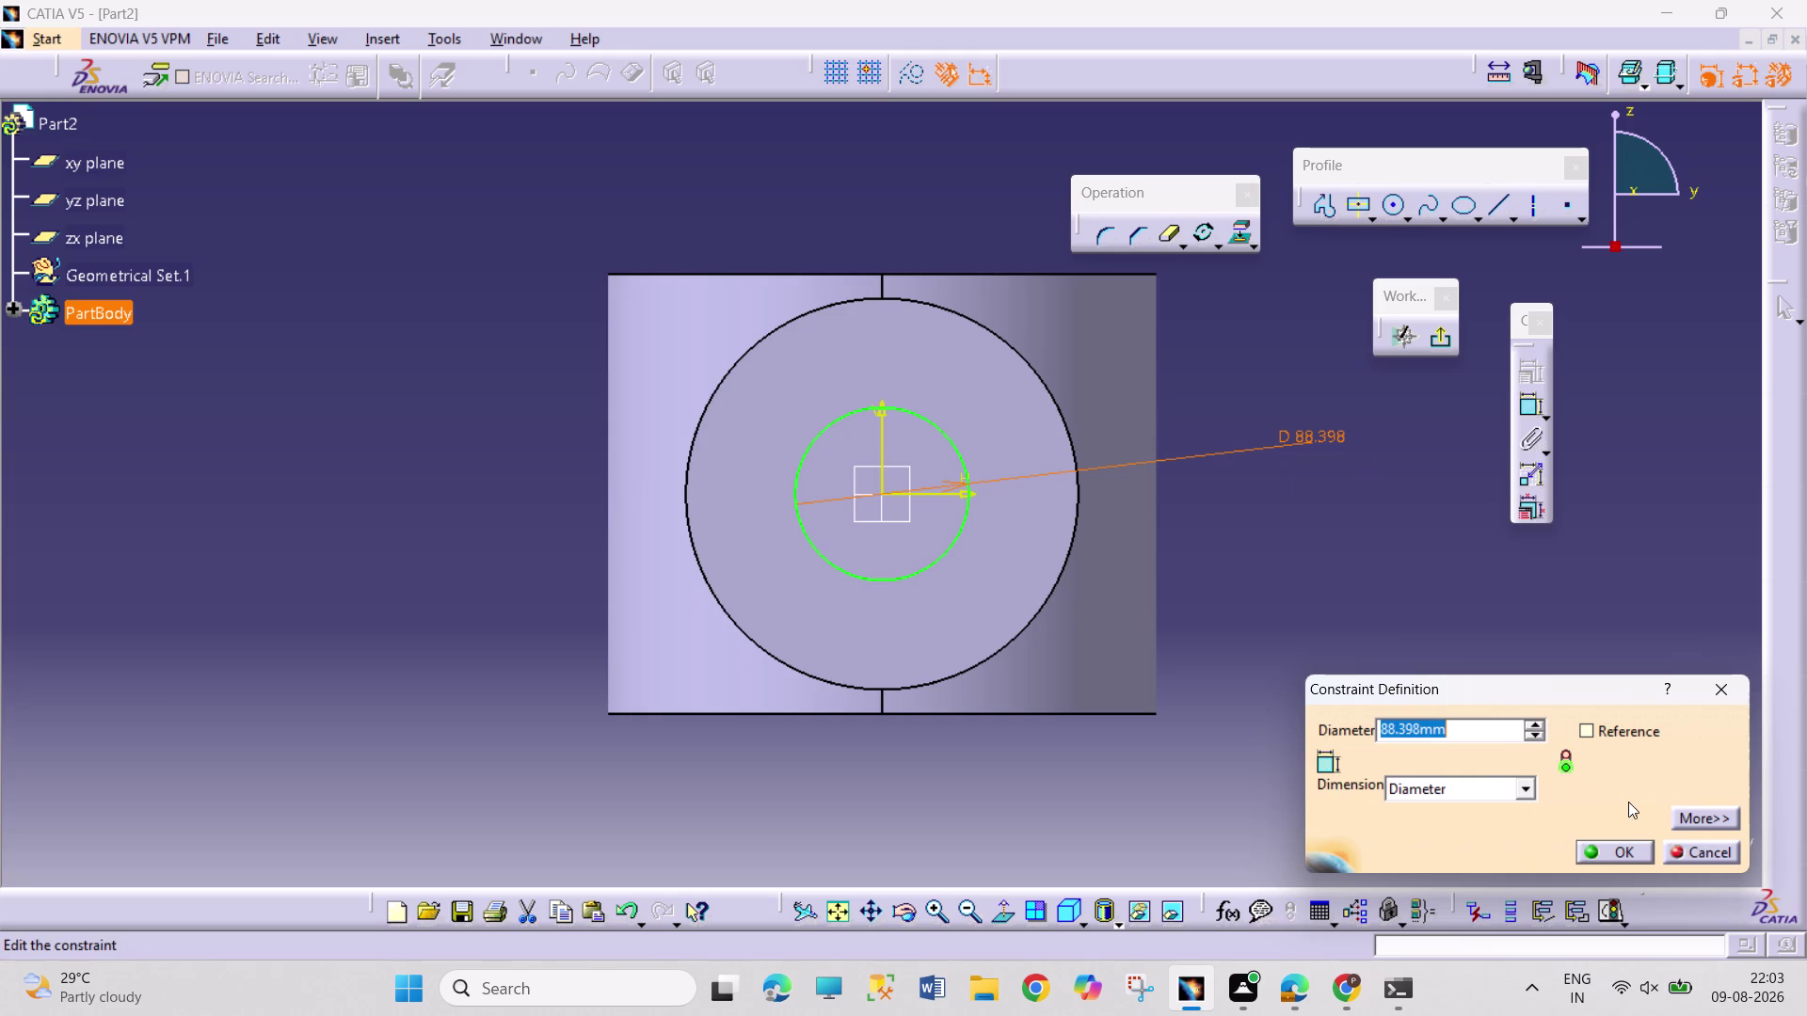
Undo the diameter dimension and trial circle, then exit the empty sketch.
click(1704, 851)
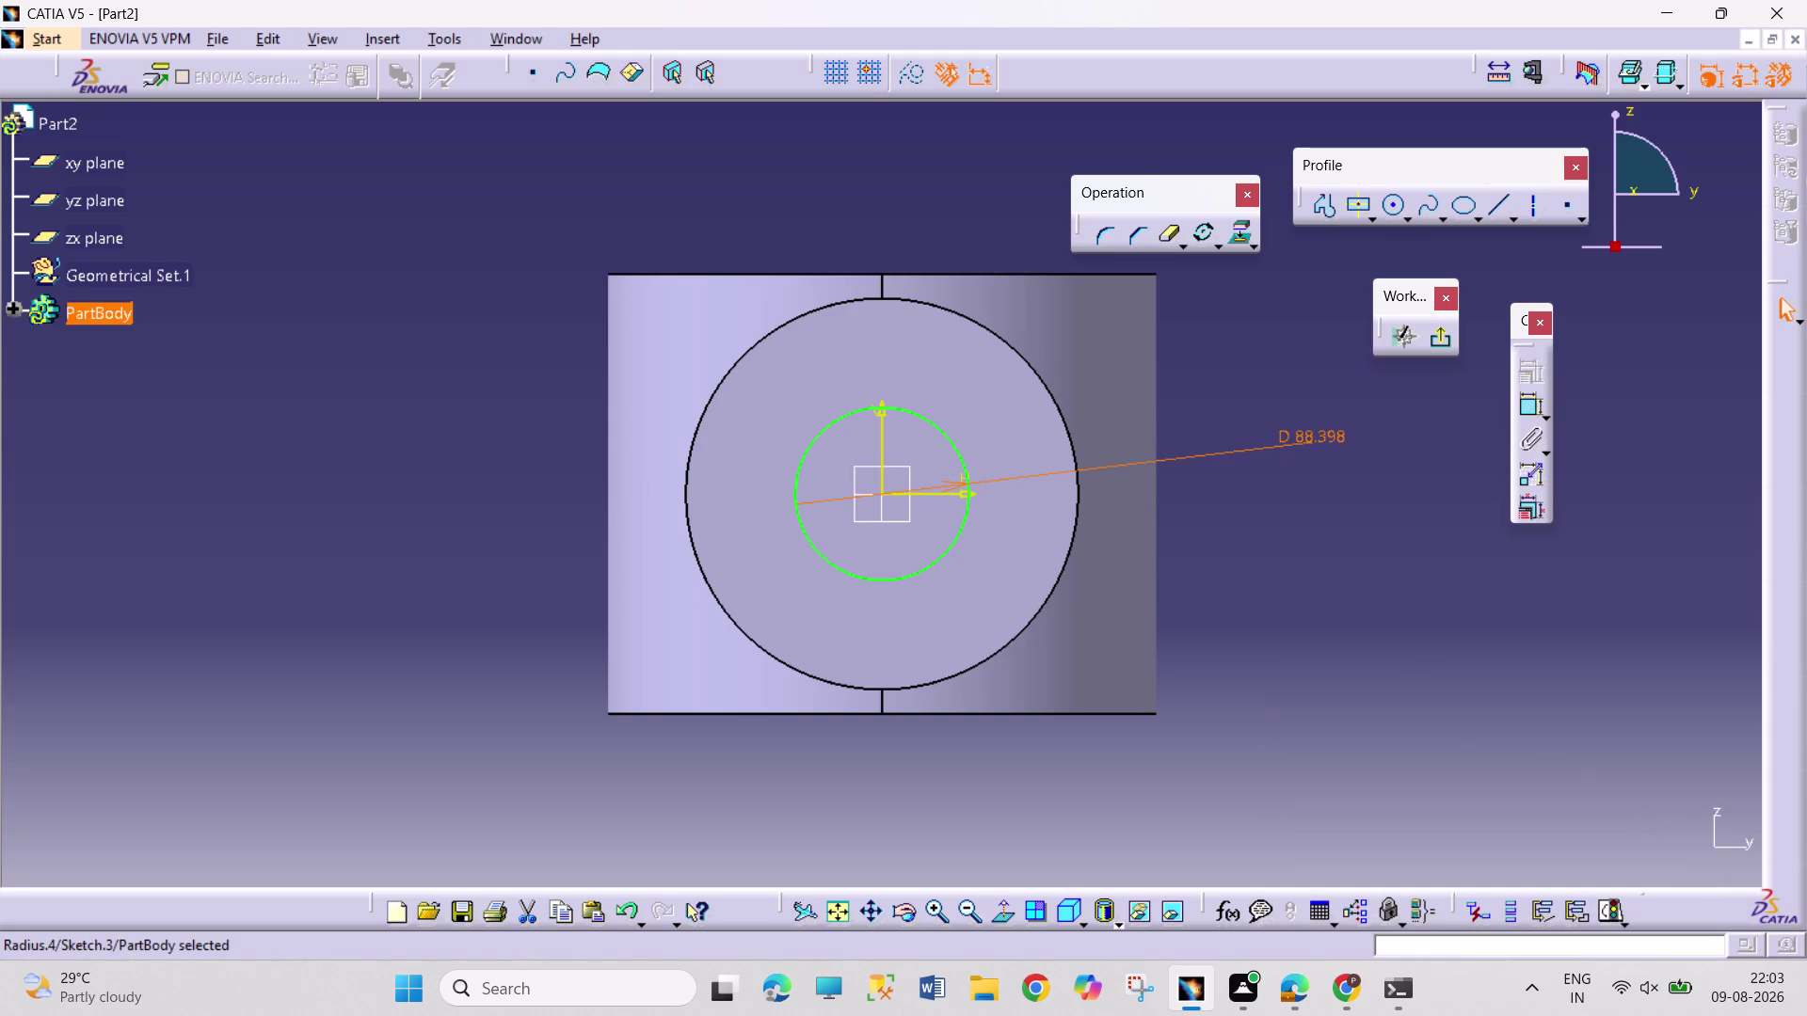
key(ctrl+z)
key(ctrl+z)
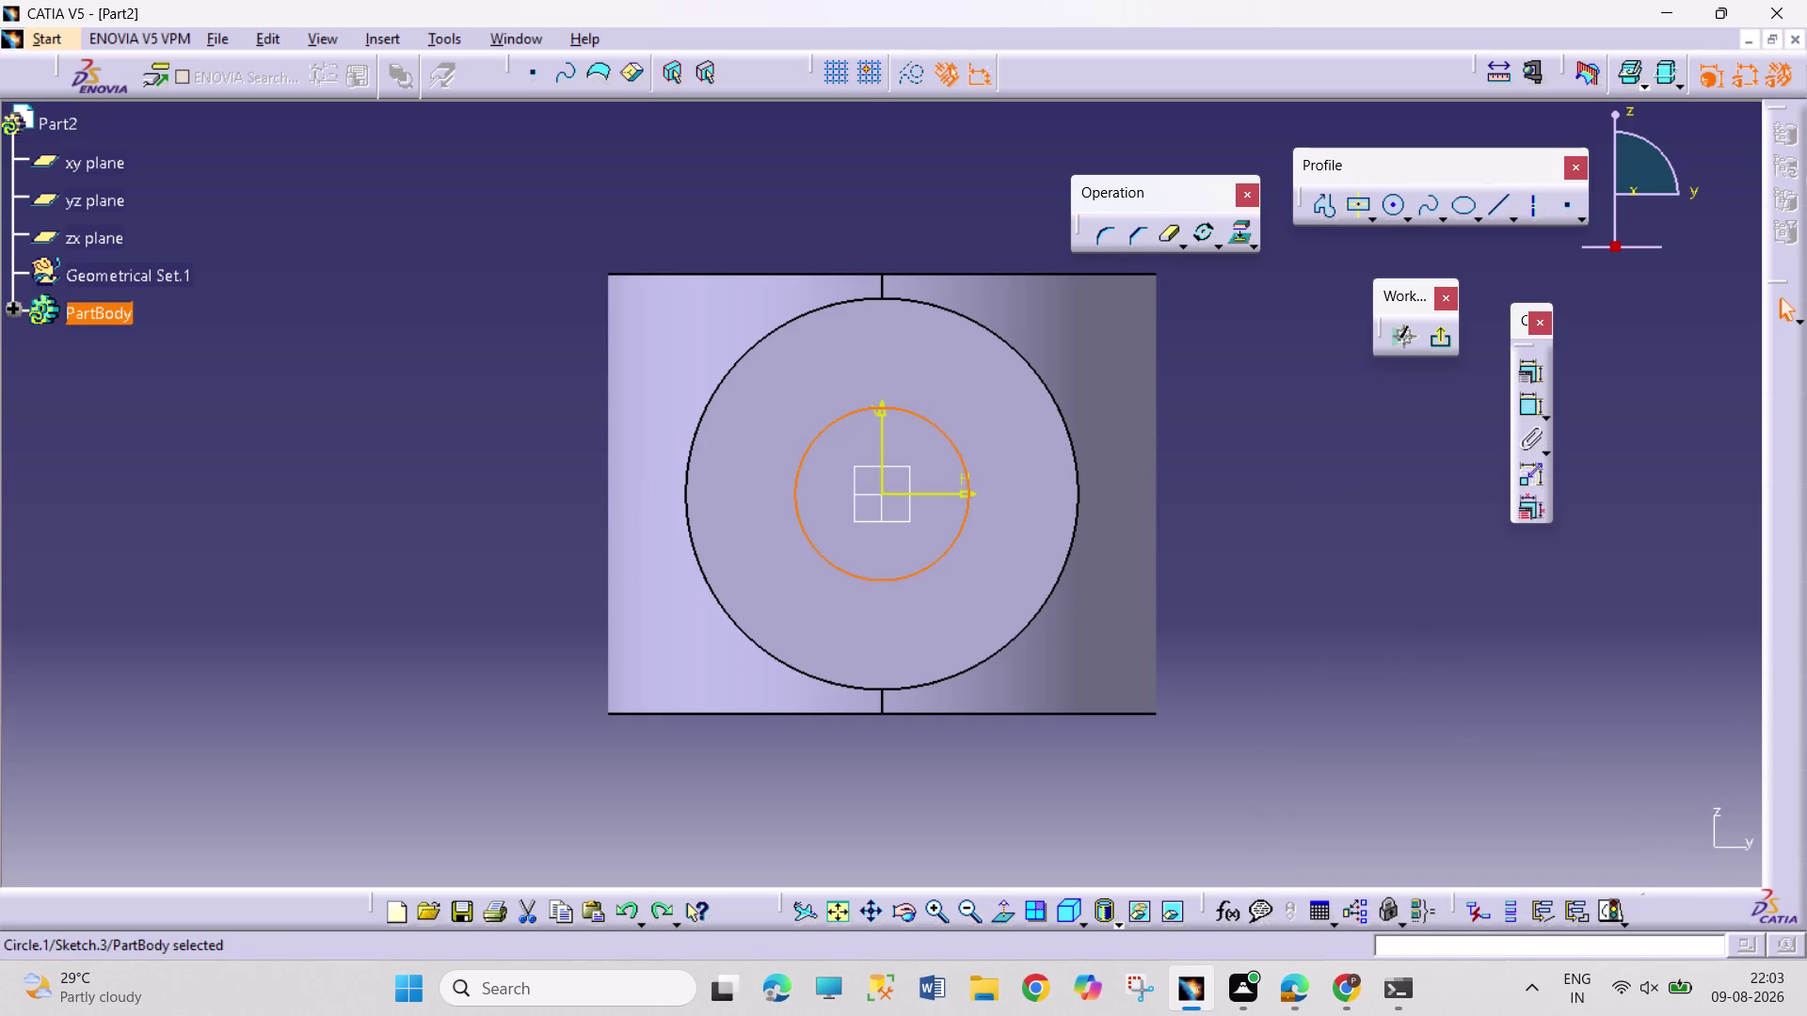
key(ctrl+z)
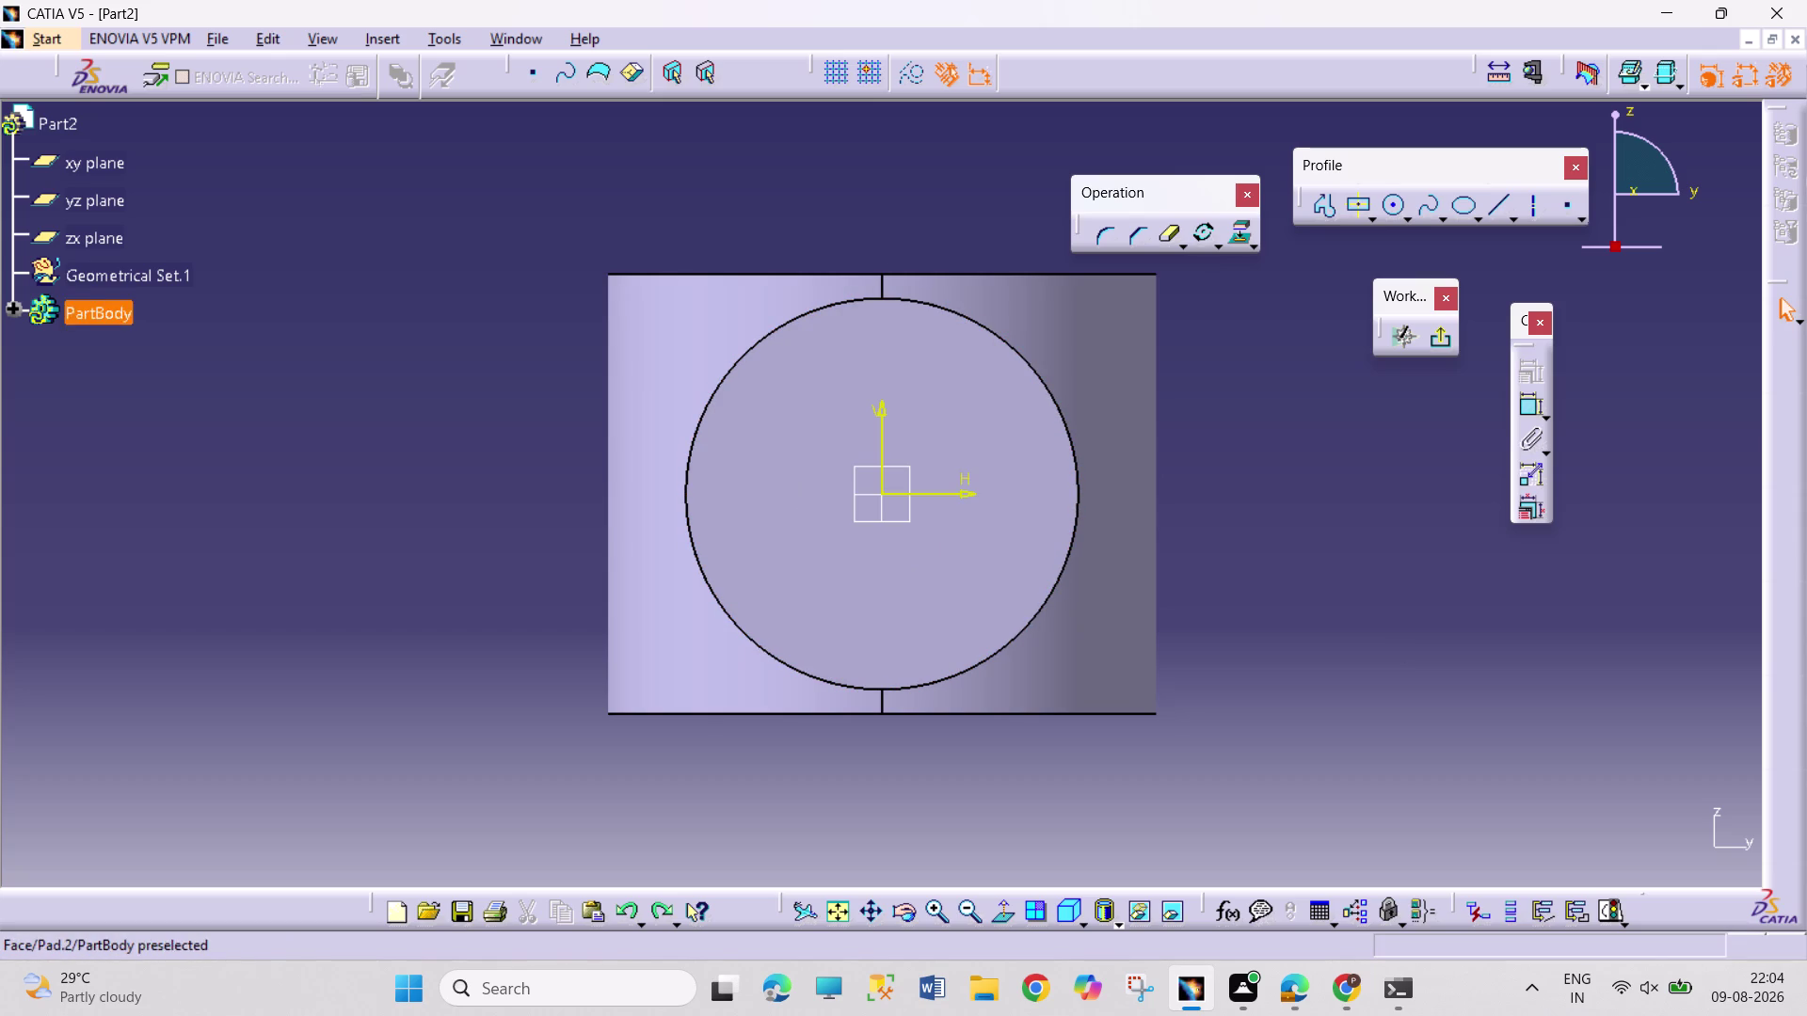
click(1444, 336)
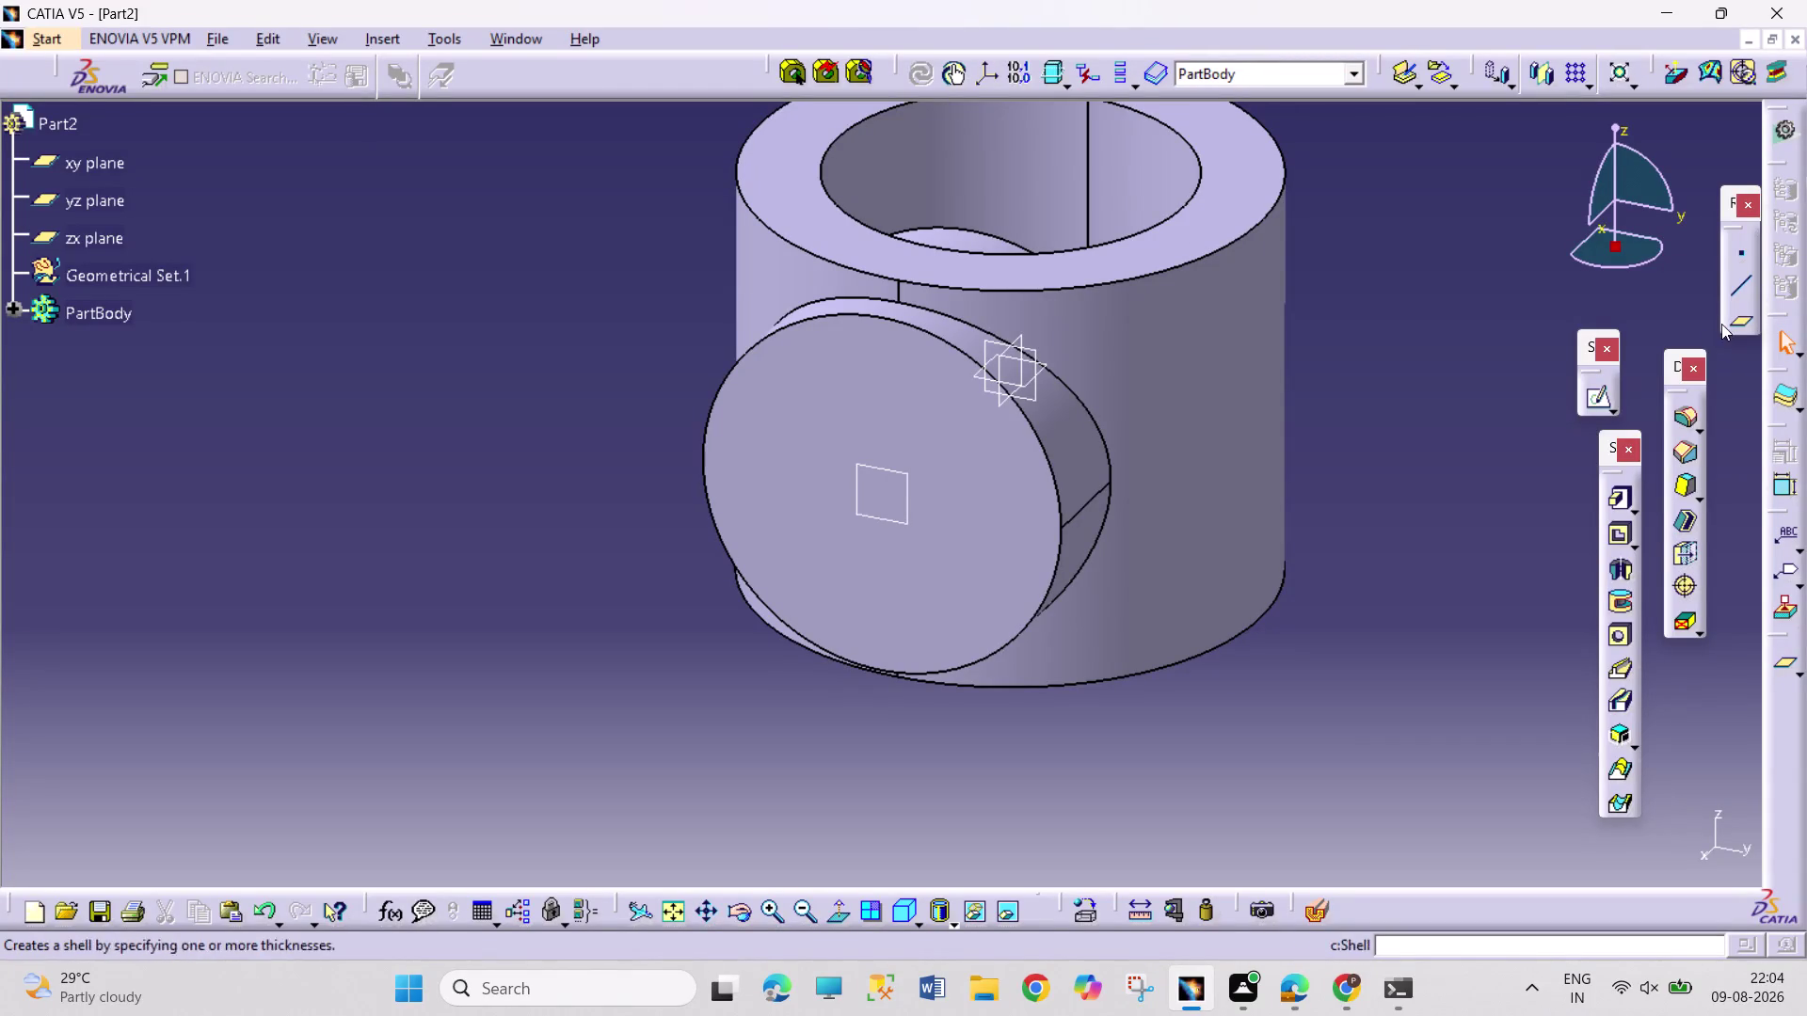
Create a plane offset 325 mm from Plane.1, with the offset direction reversed.
click(1741, 314)
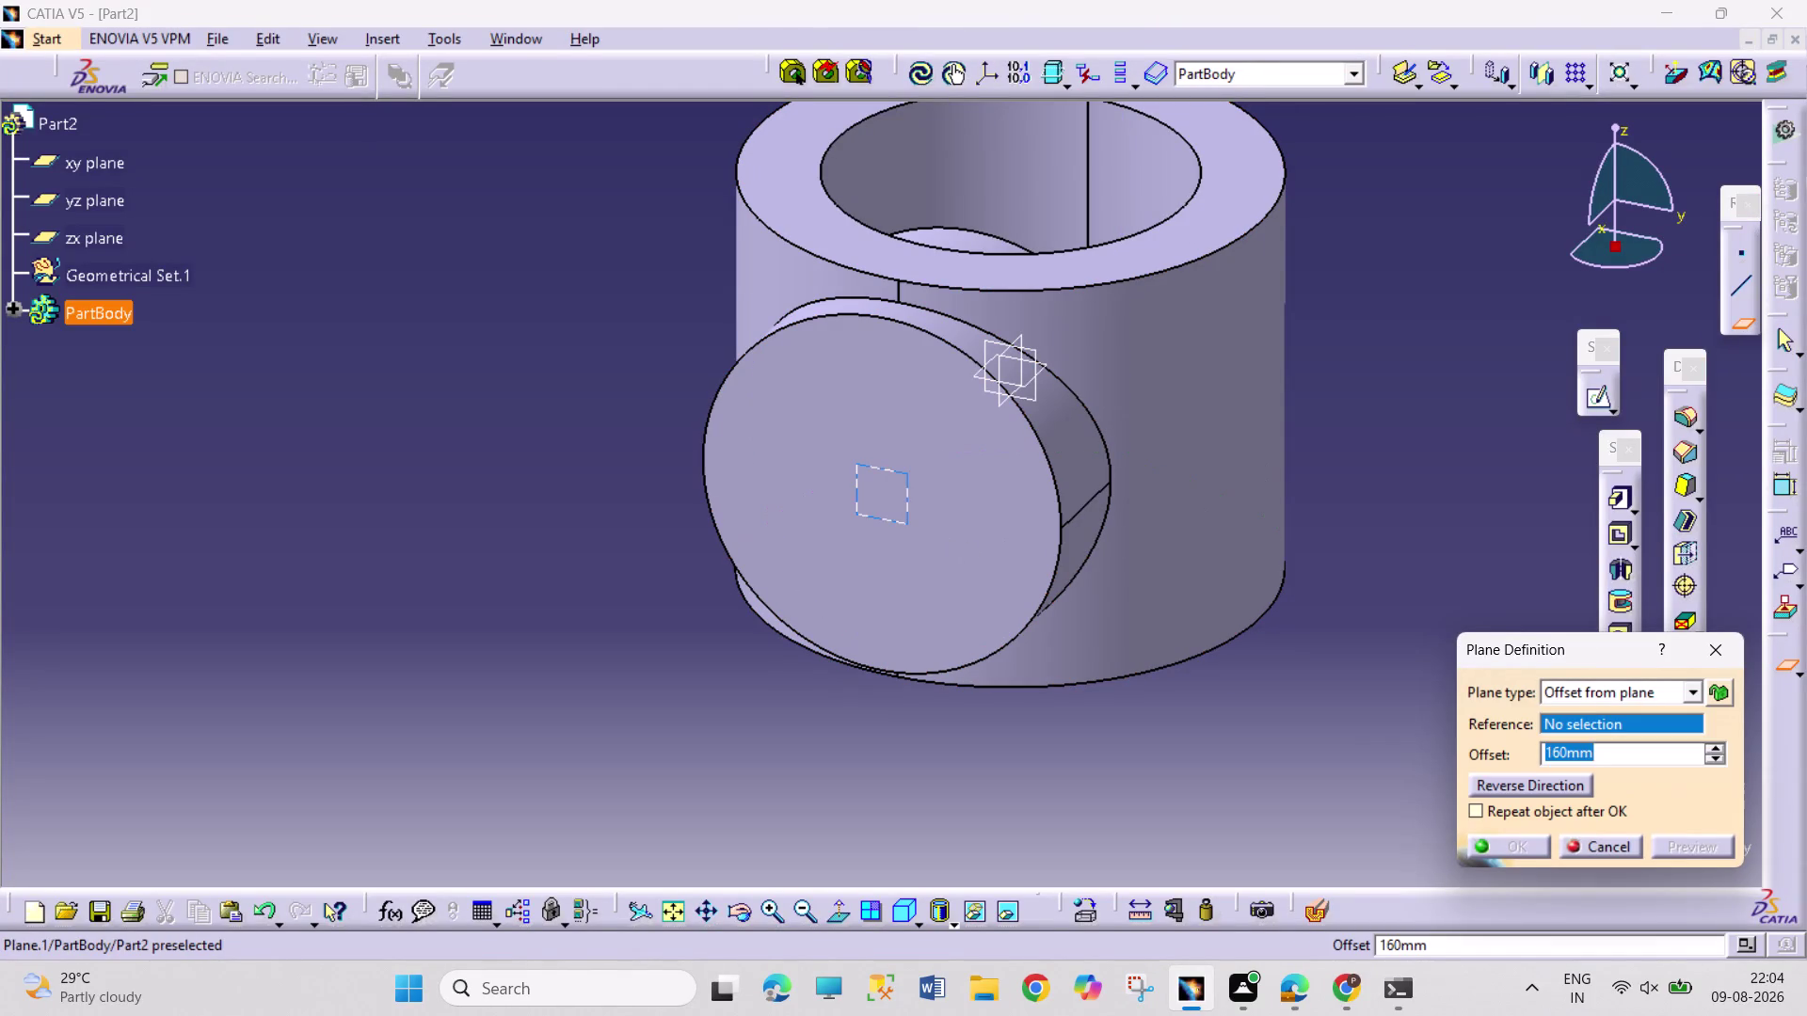
click(904, 515)
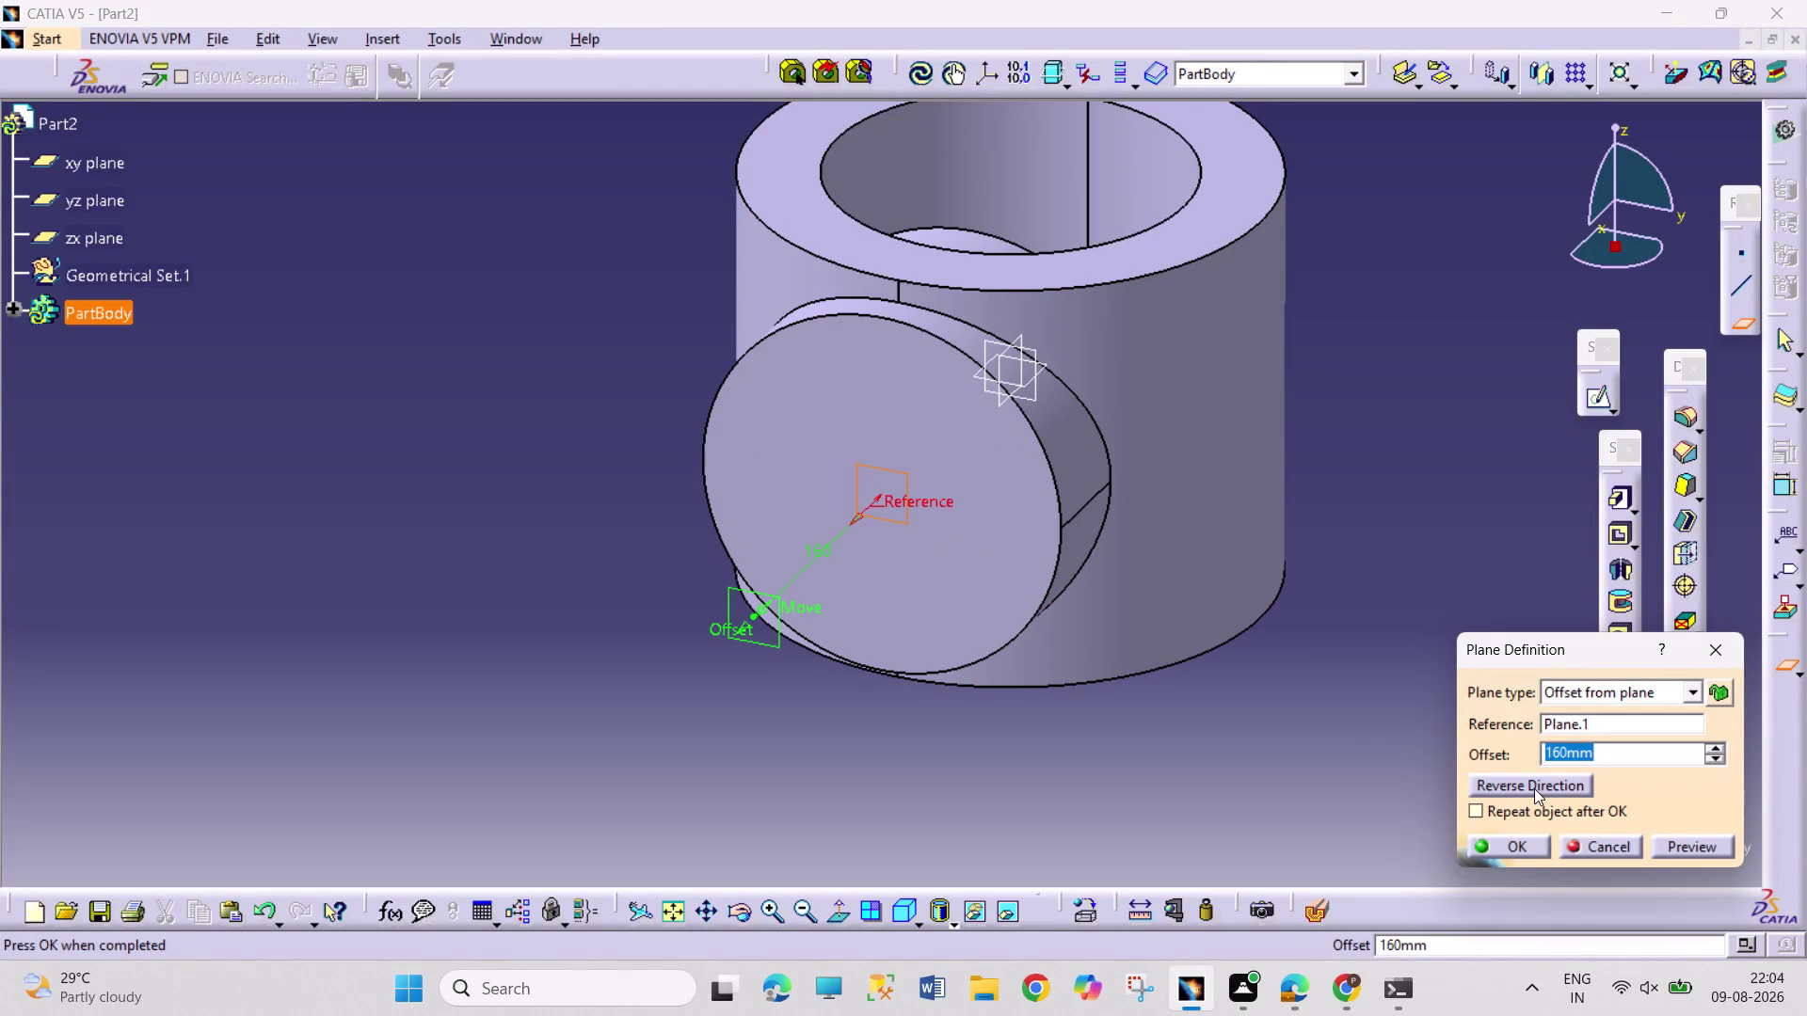
click(1533, 787)
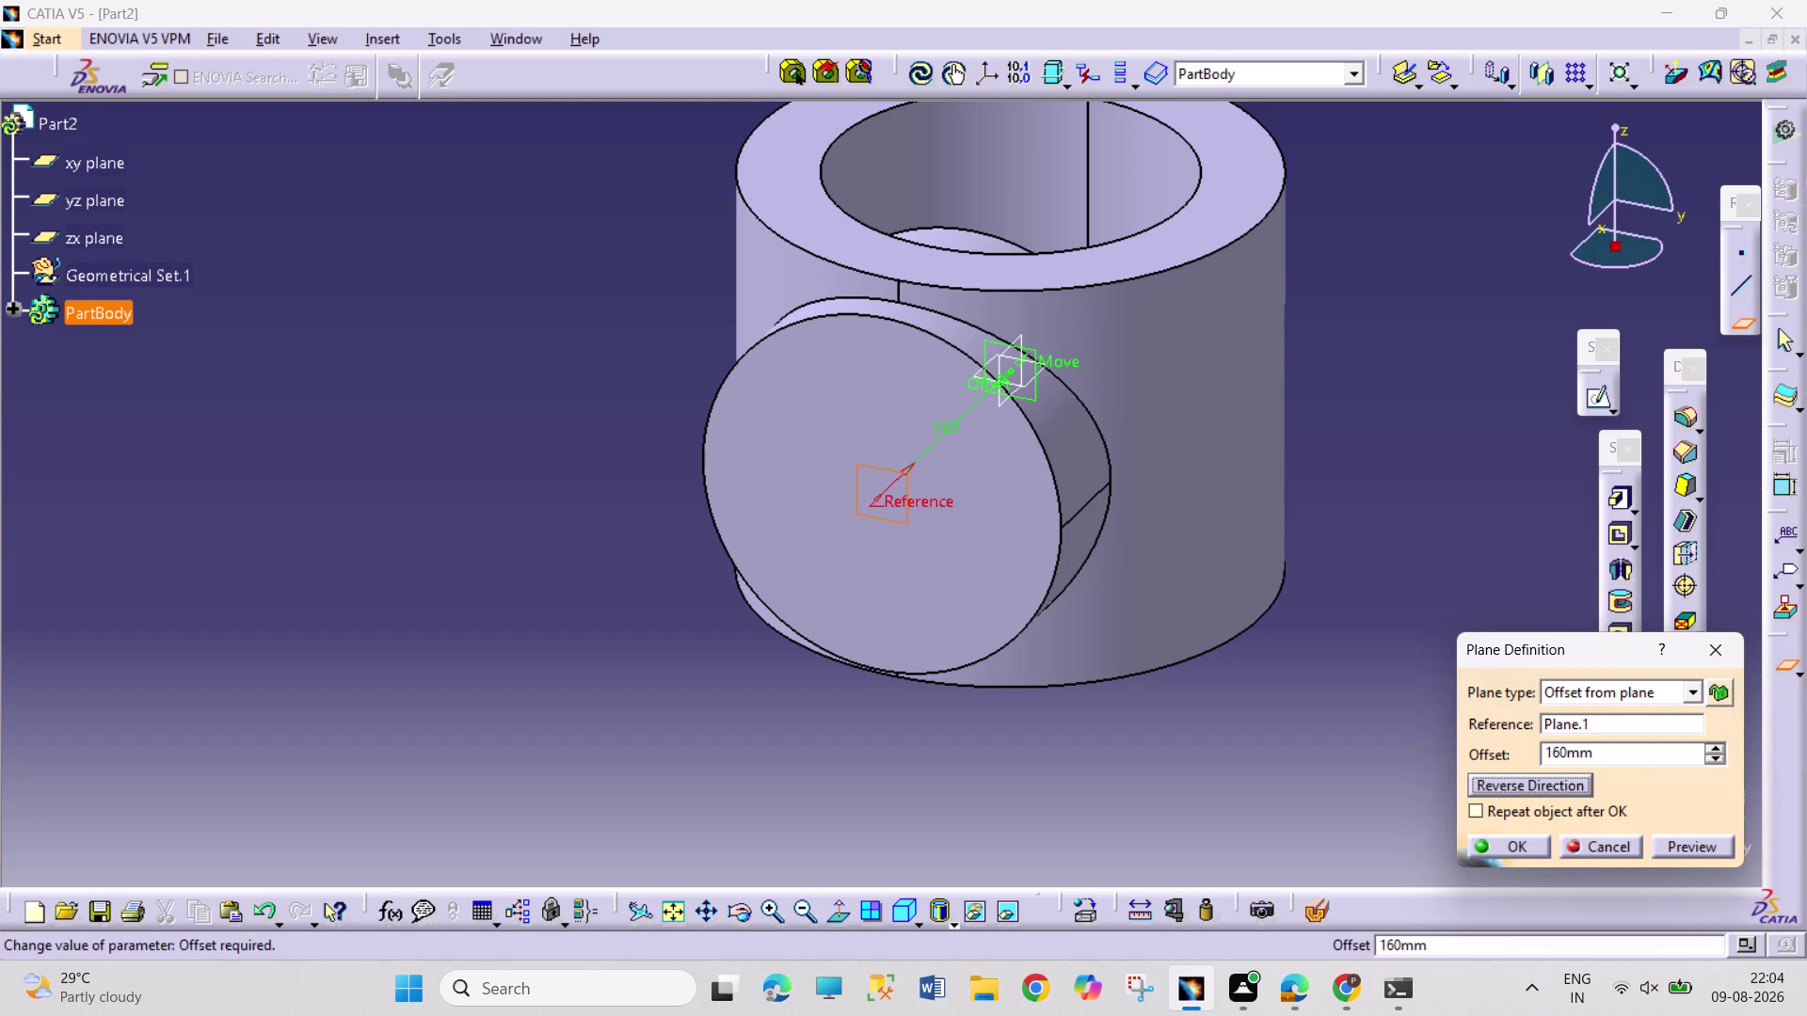
drag(1565, 750, 1491, 740)
text(325)
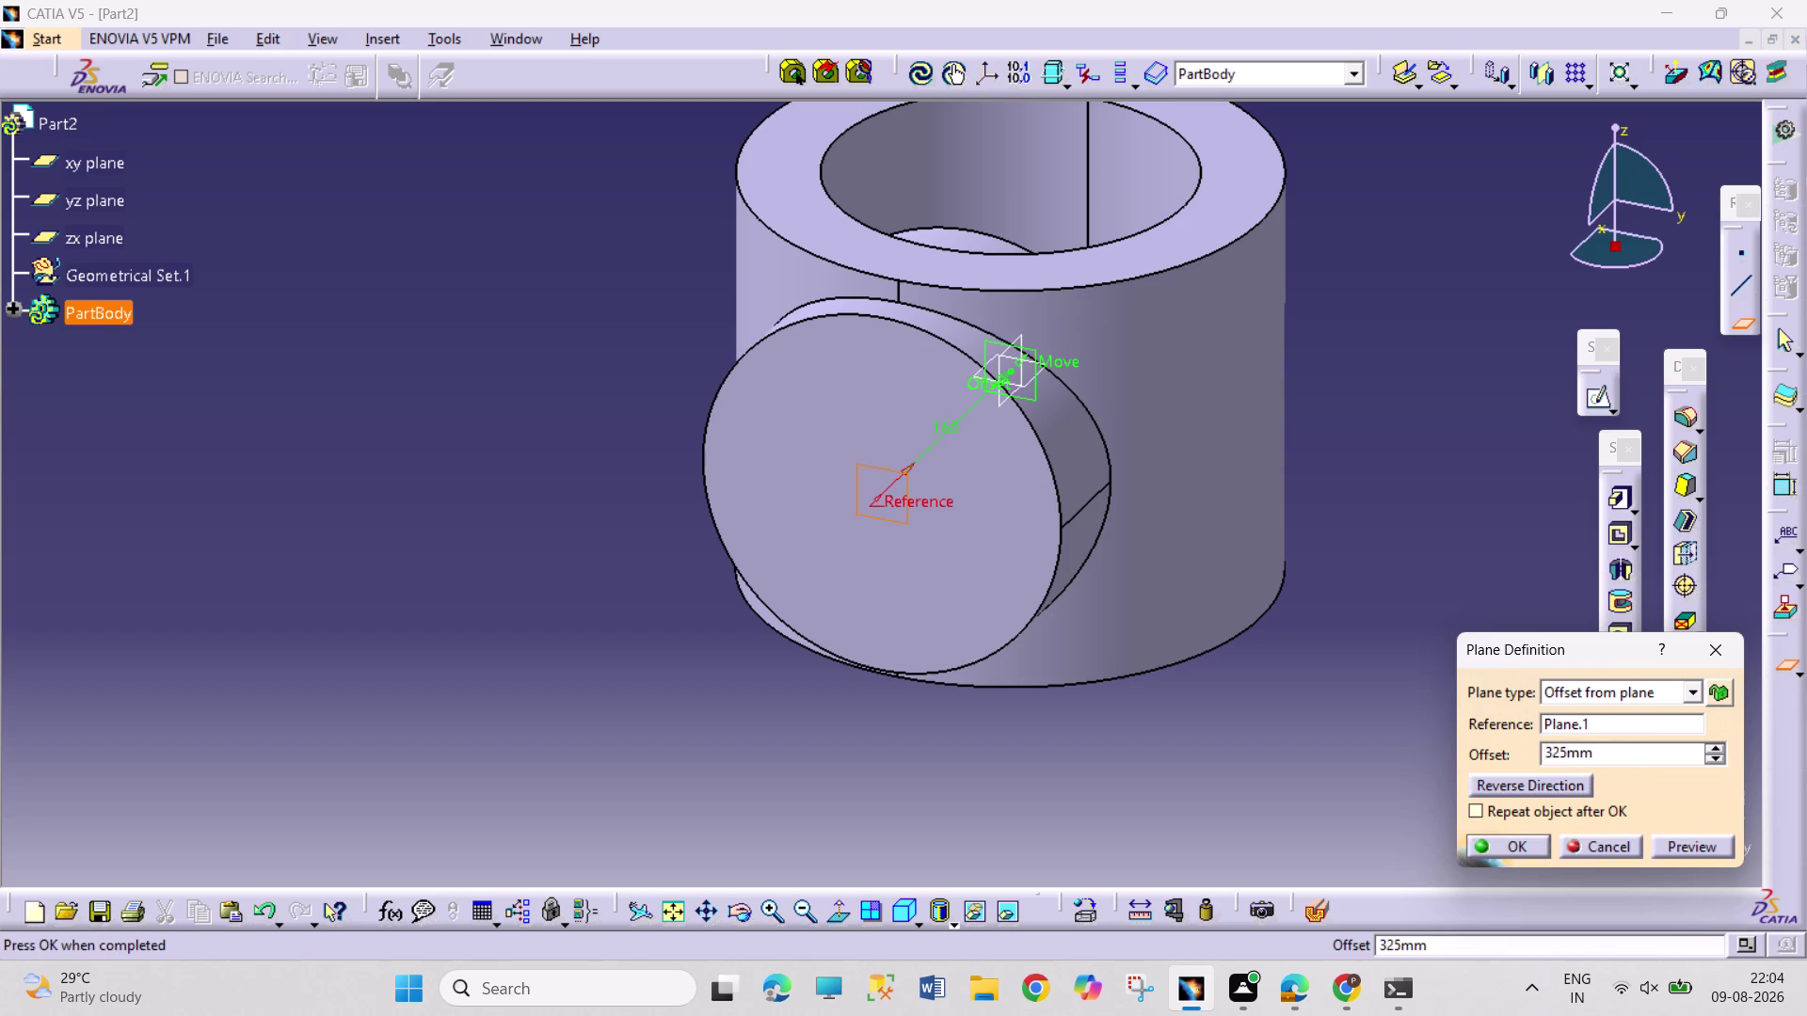
key(Return)
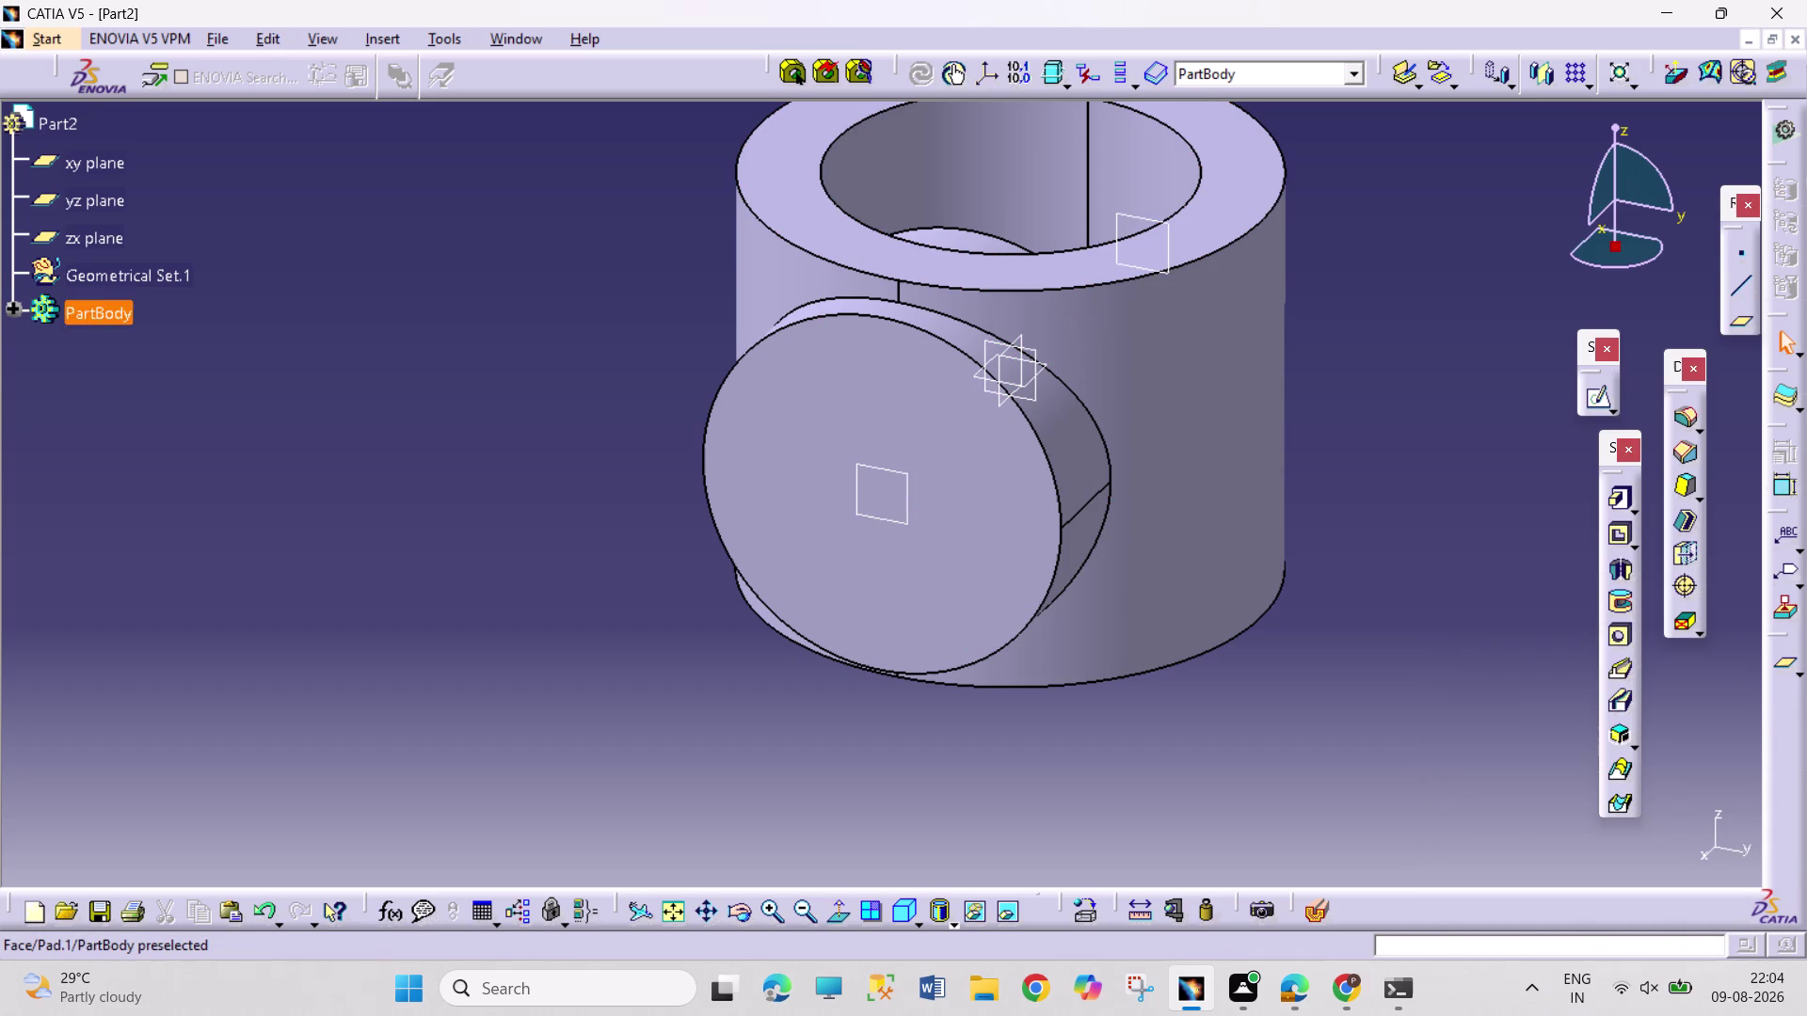
Open a sketch on the new offset plane and draw a circle centred at the origin.
click(1166, 247)
click(1604, 401)
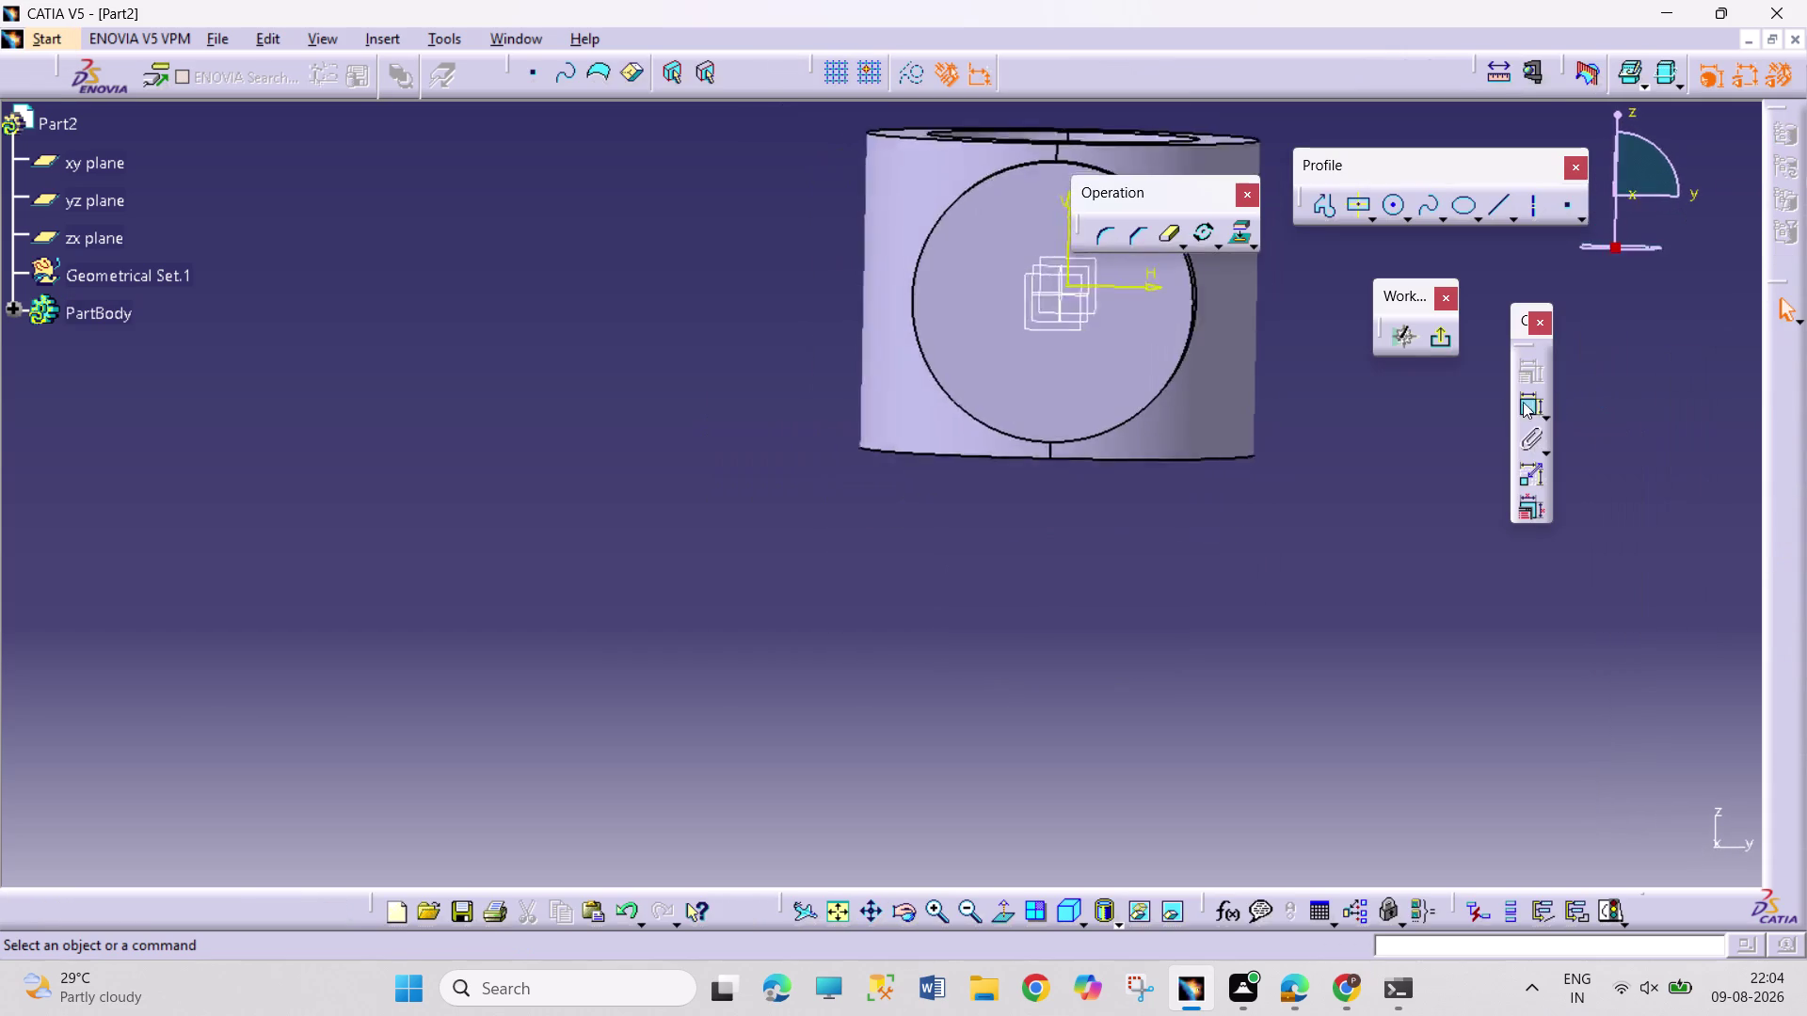
click(834, 921)
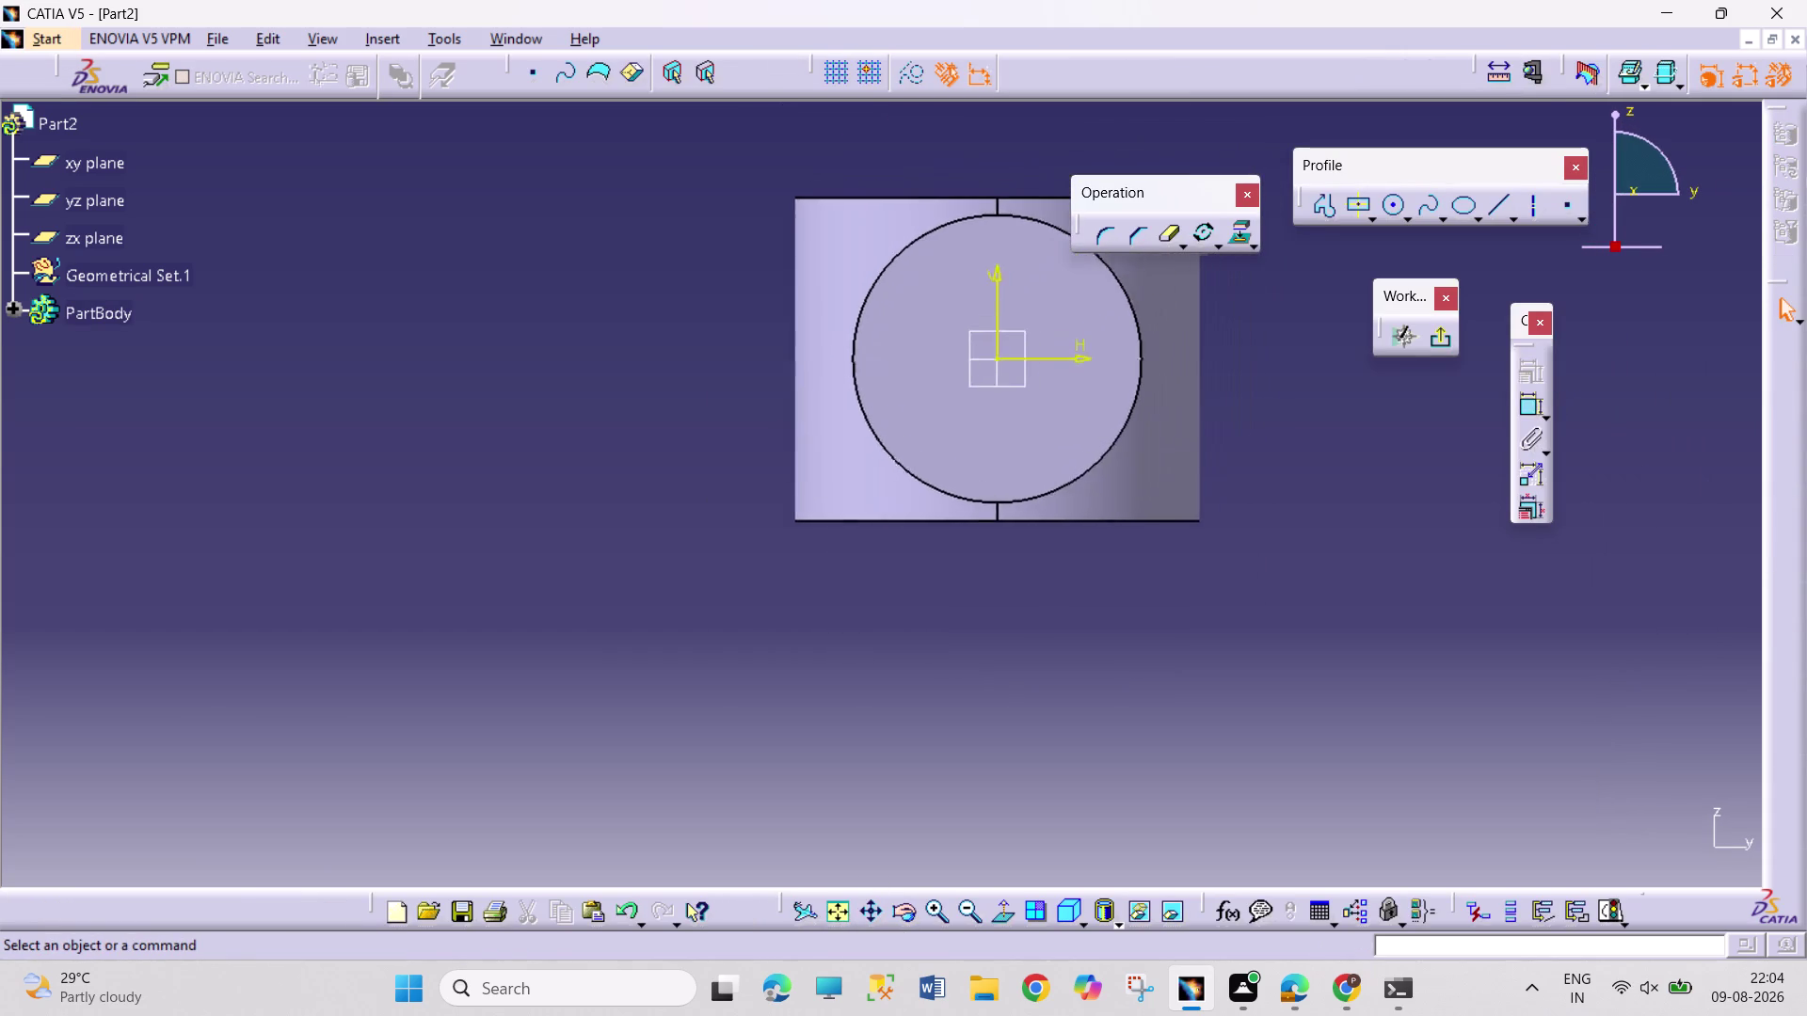
click(1388, 207)
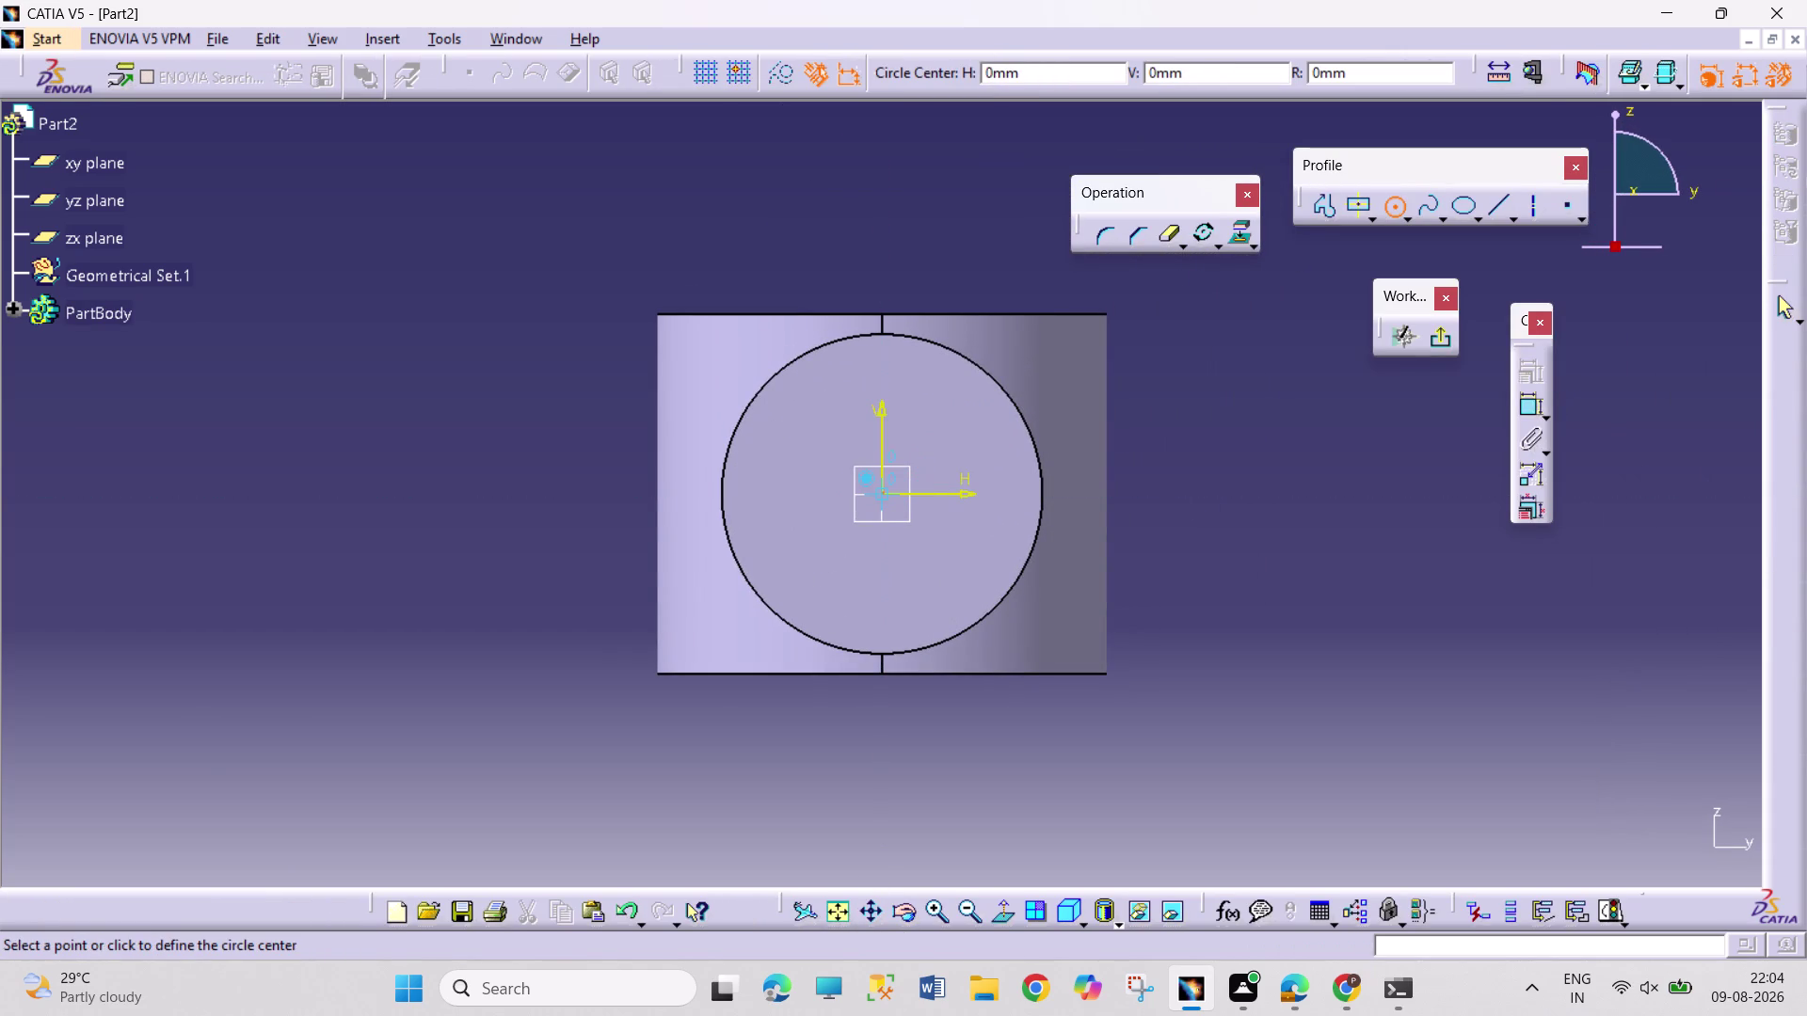
click(878, 495)
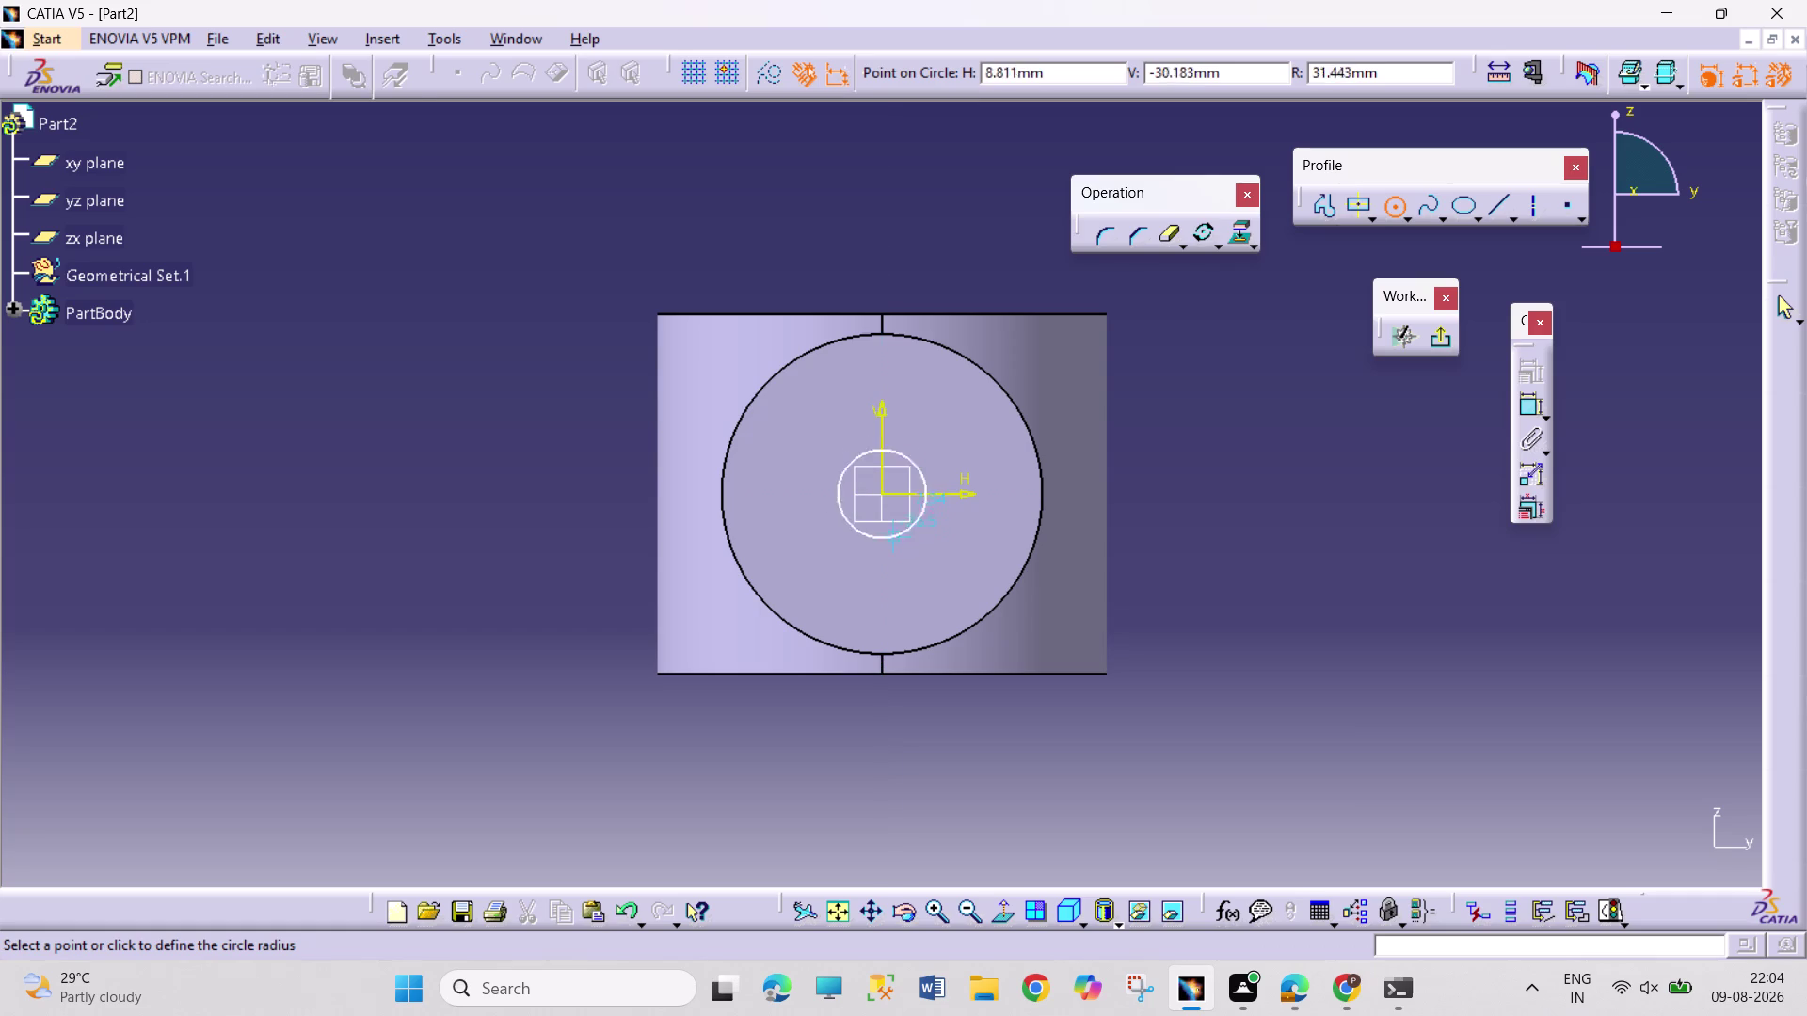
click(912, 568)
Constrain the circle's diameter to 75 mm.
click(1525, 417)
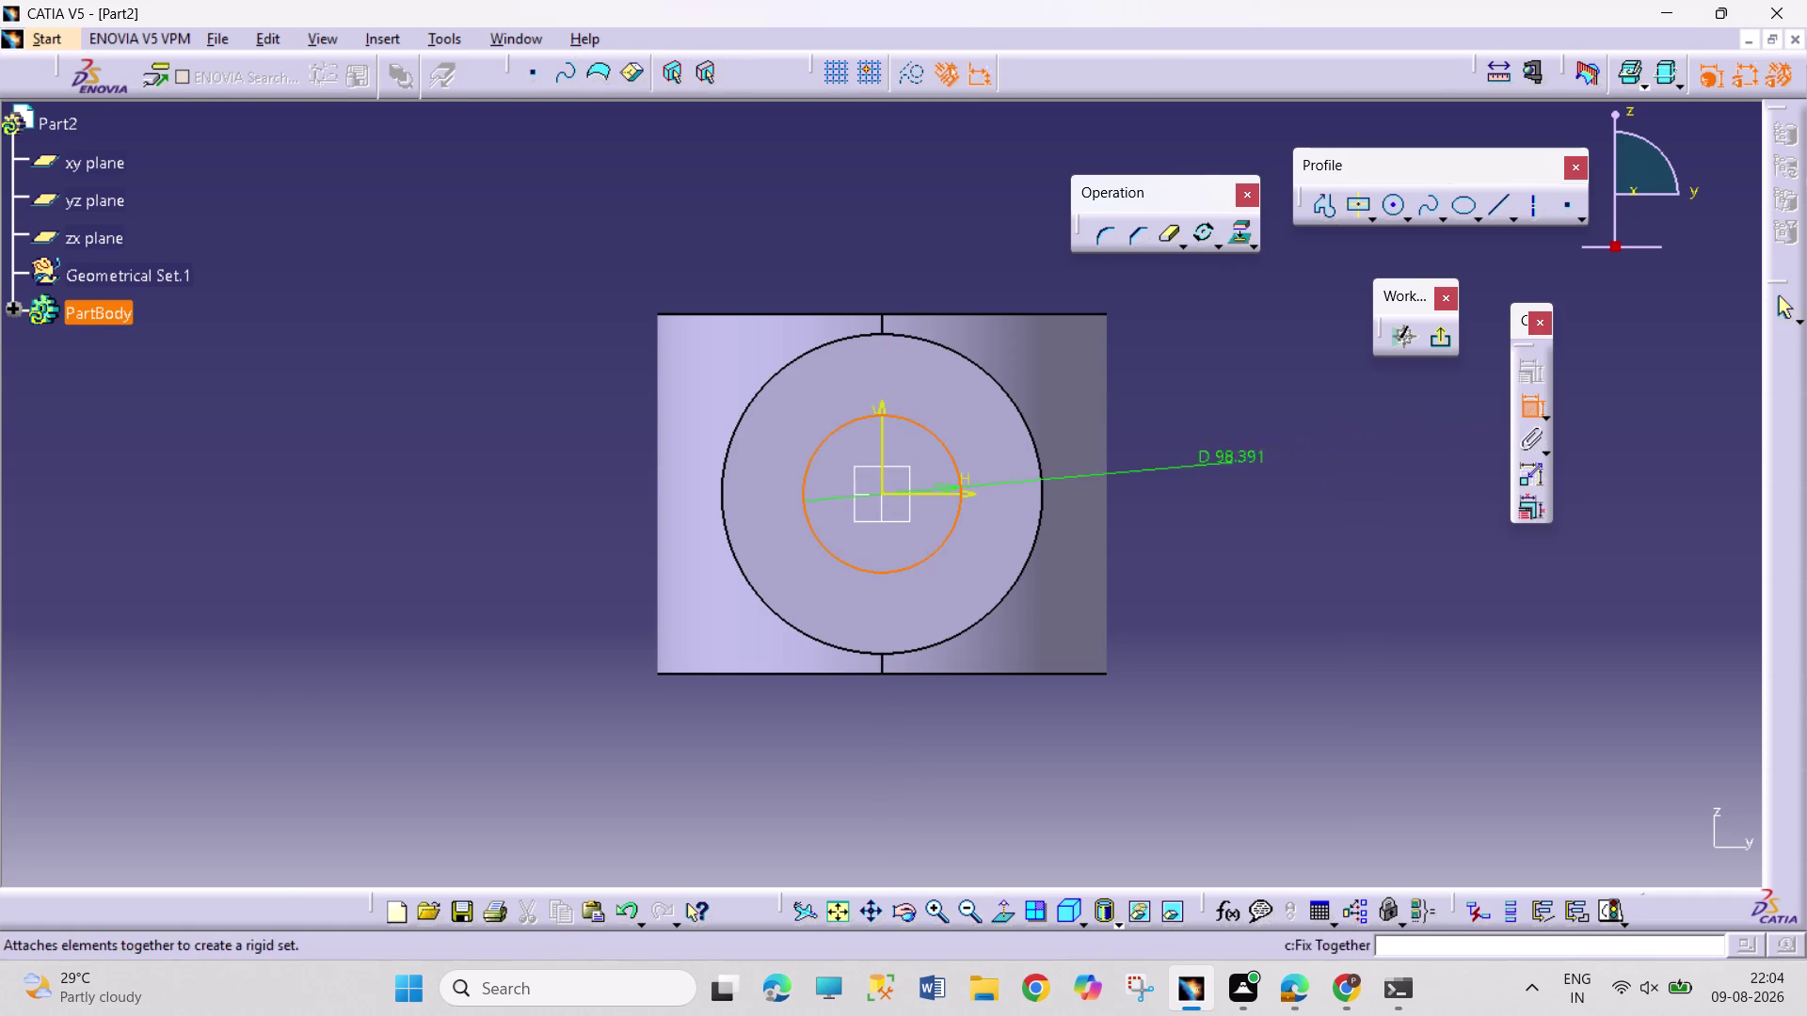
triple_click(1221, 482)
text(7)
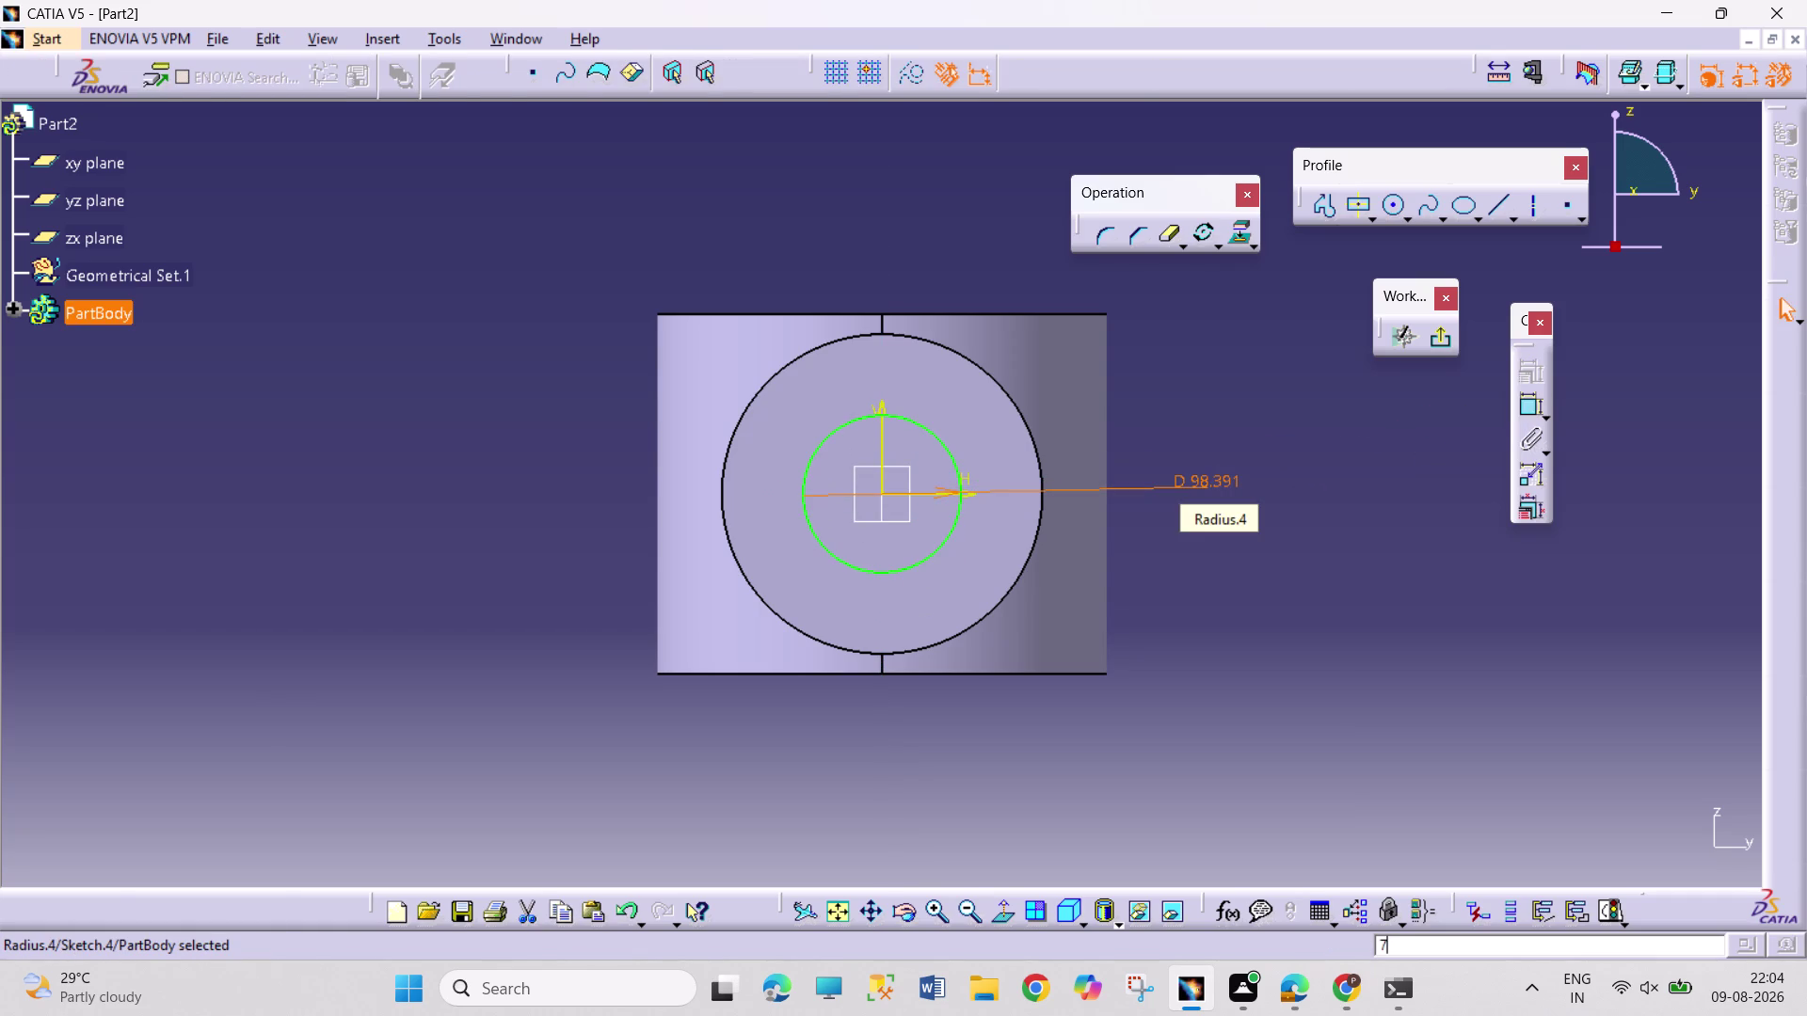
text(5)
double_click(1207, 478)
key(4)
key(BackSpace)
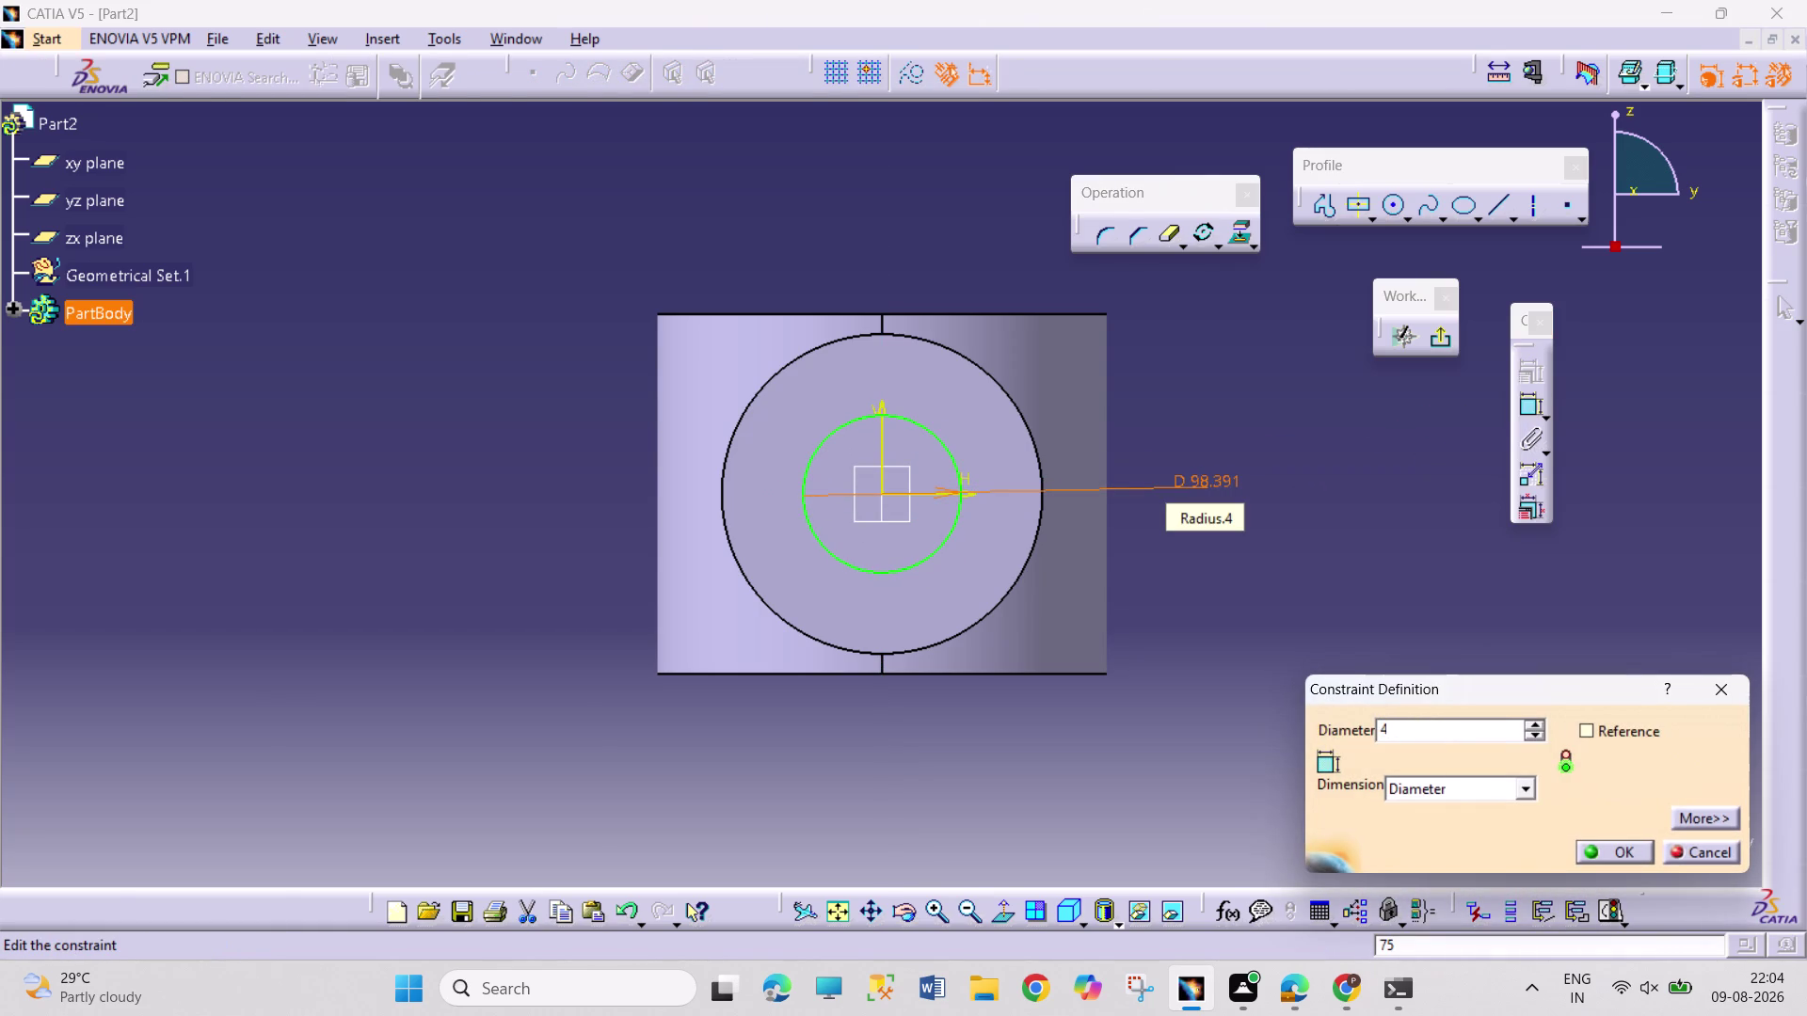
text(75)
key(Return)
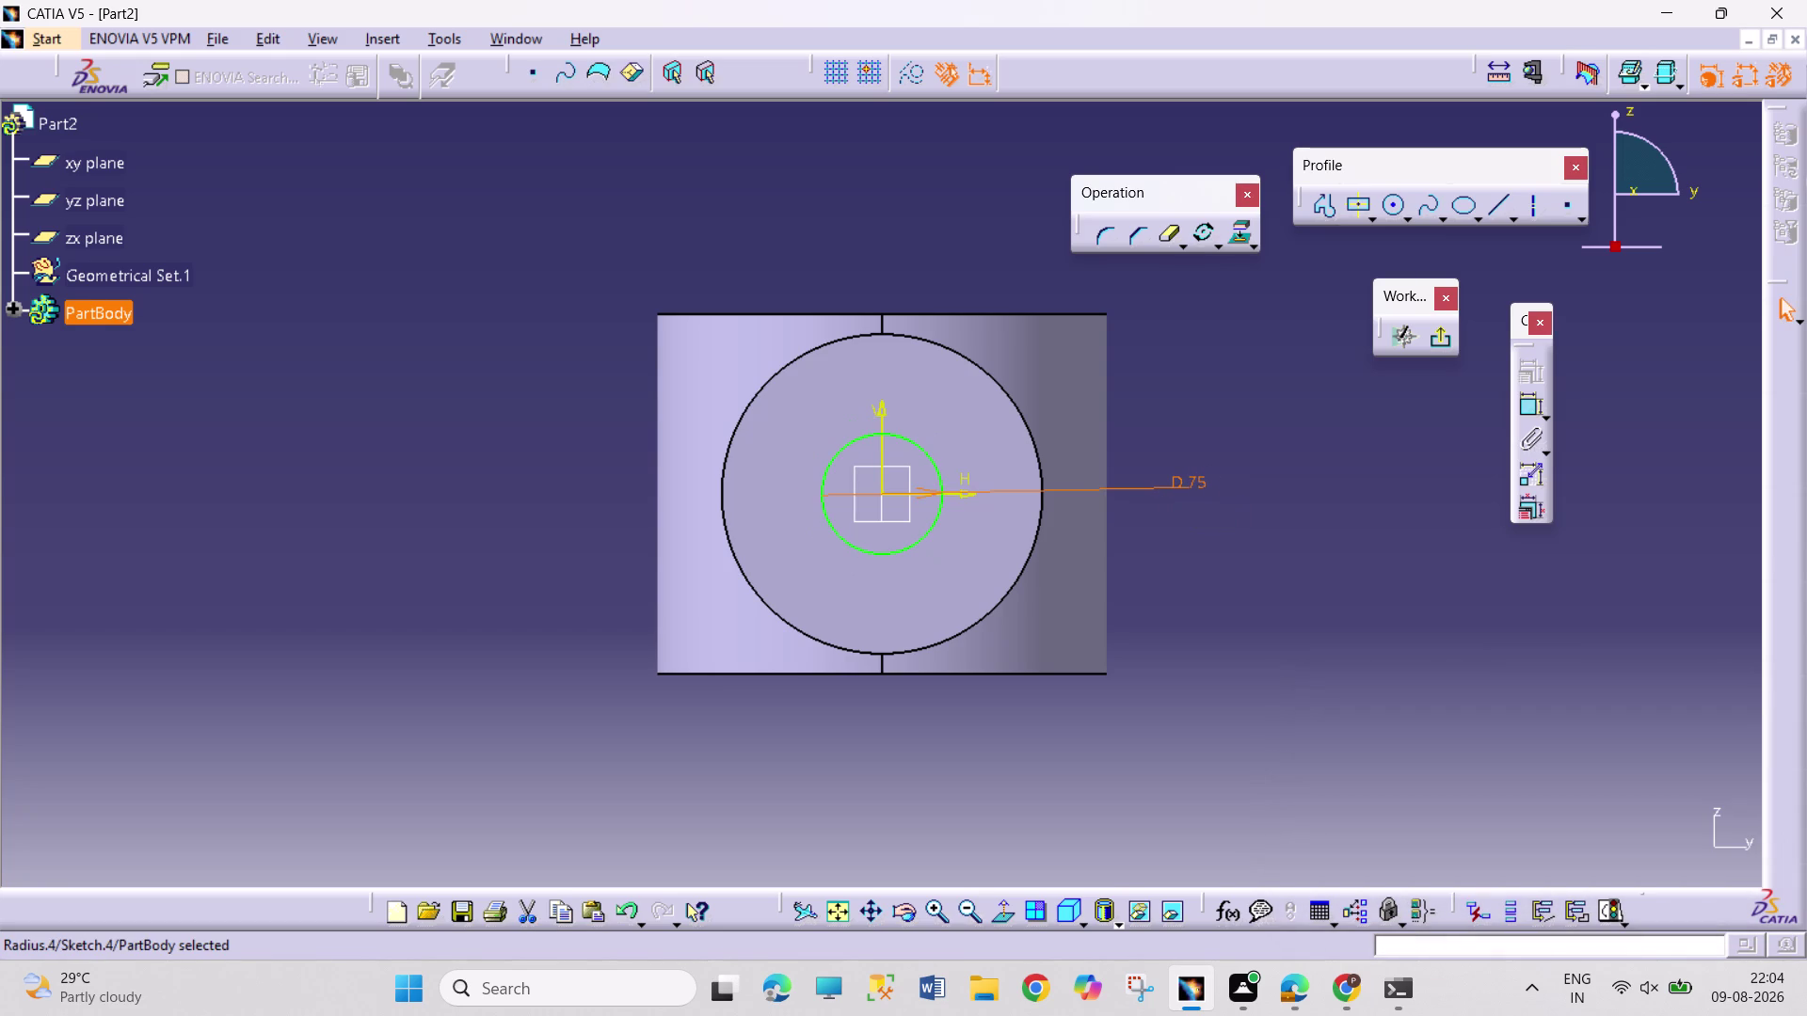
click(1331, 580)
Pad Sketch.4 to a length of 112.5 mm and orbit to inspect the new boss.
click(1434, 341)
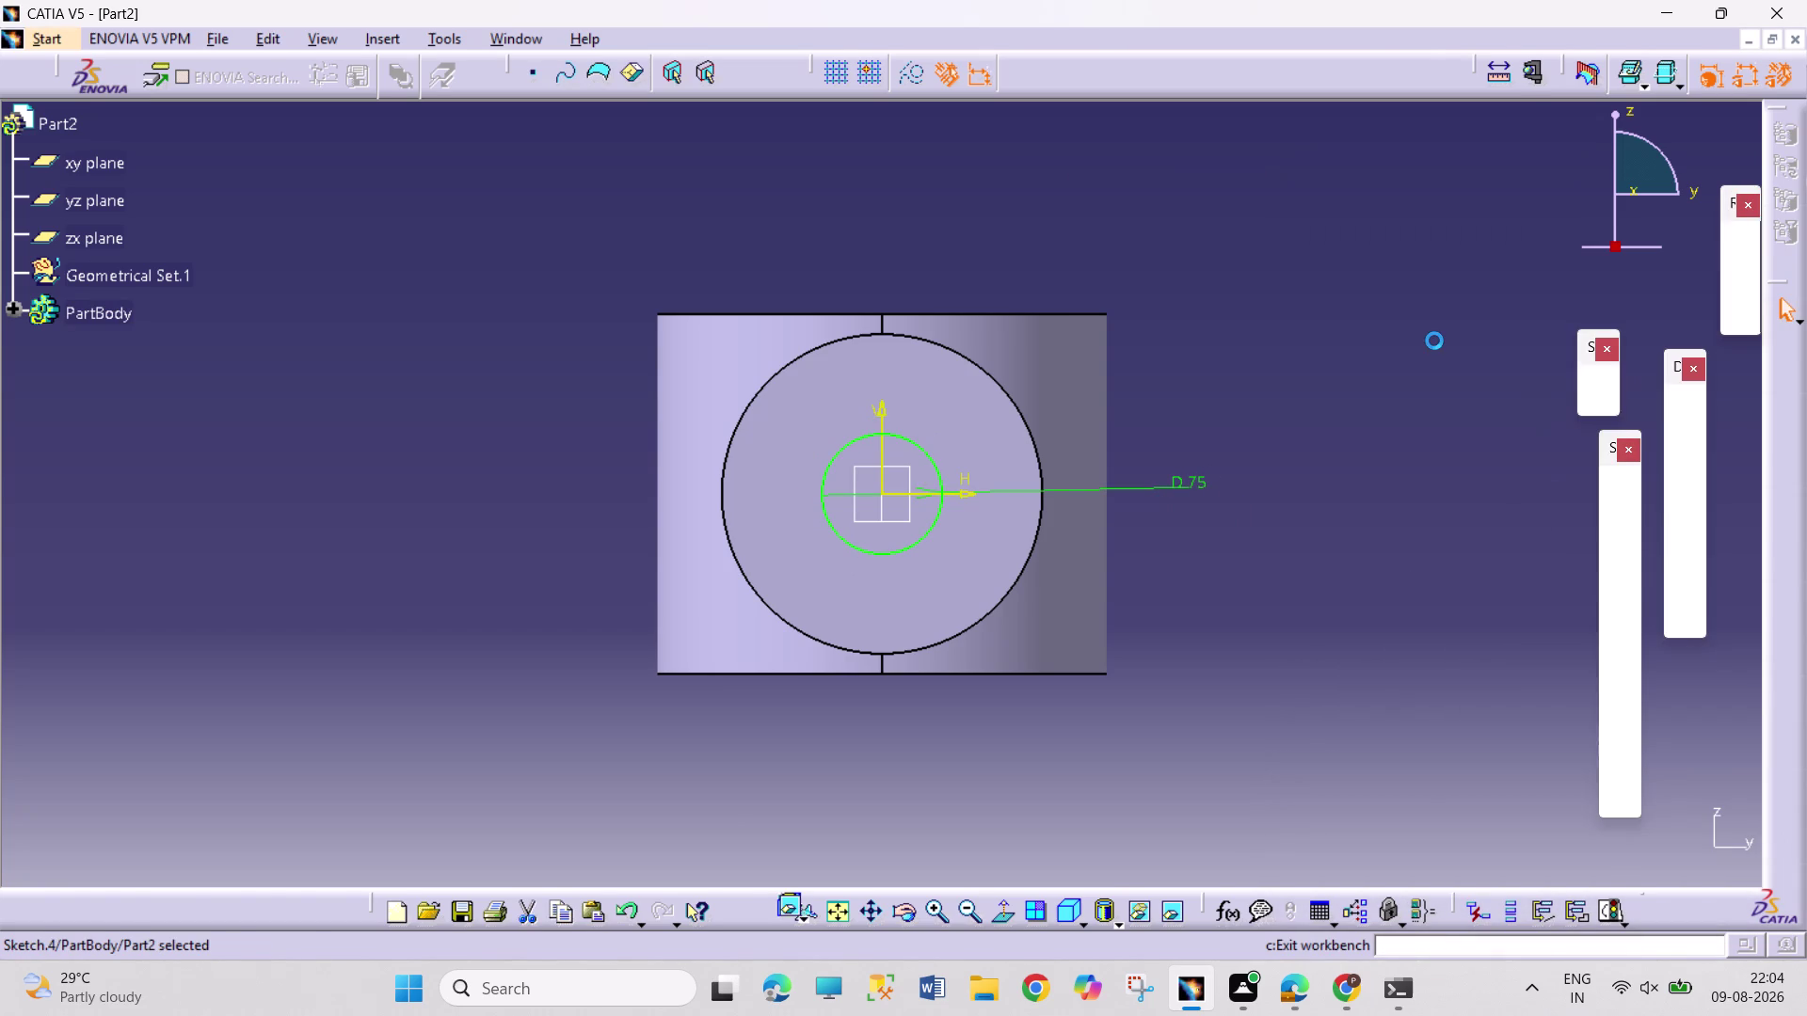
click(1612, 491)
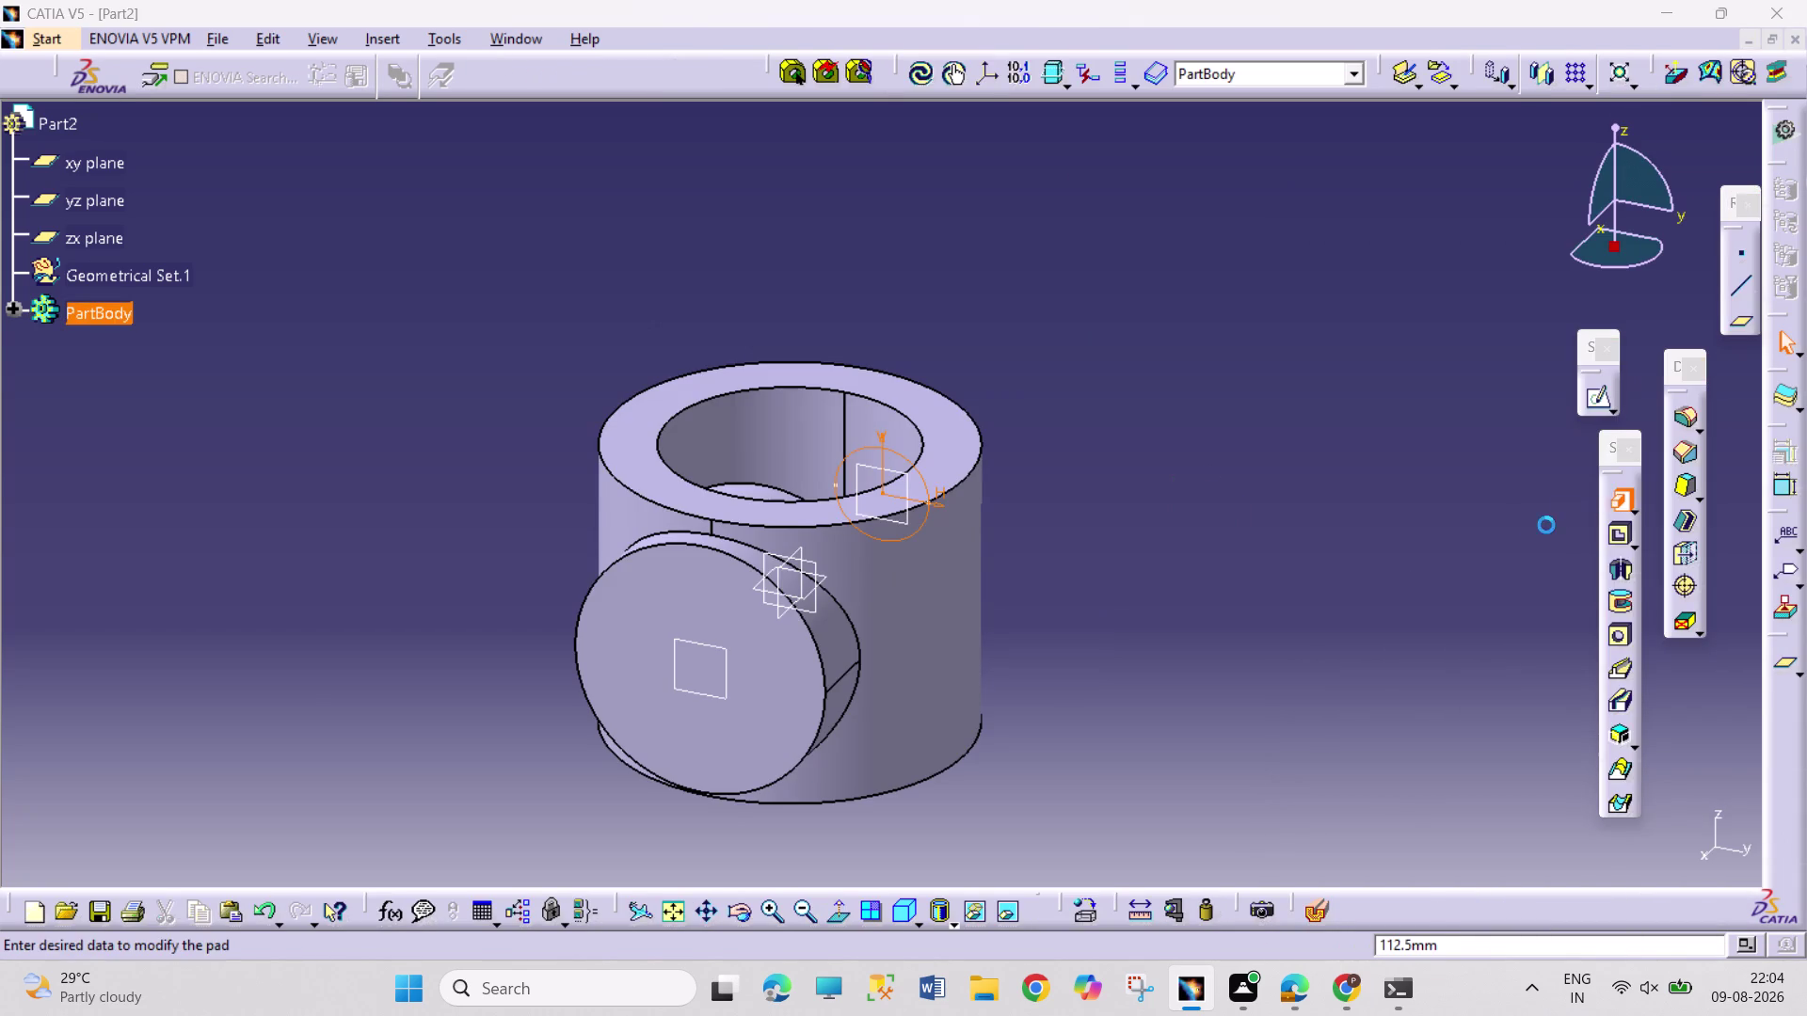
click(1501, 857)
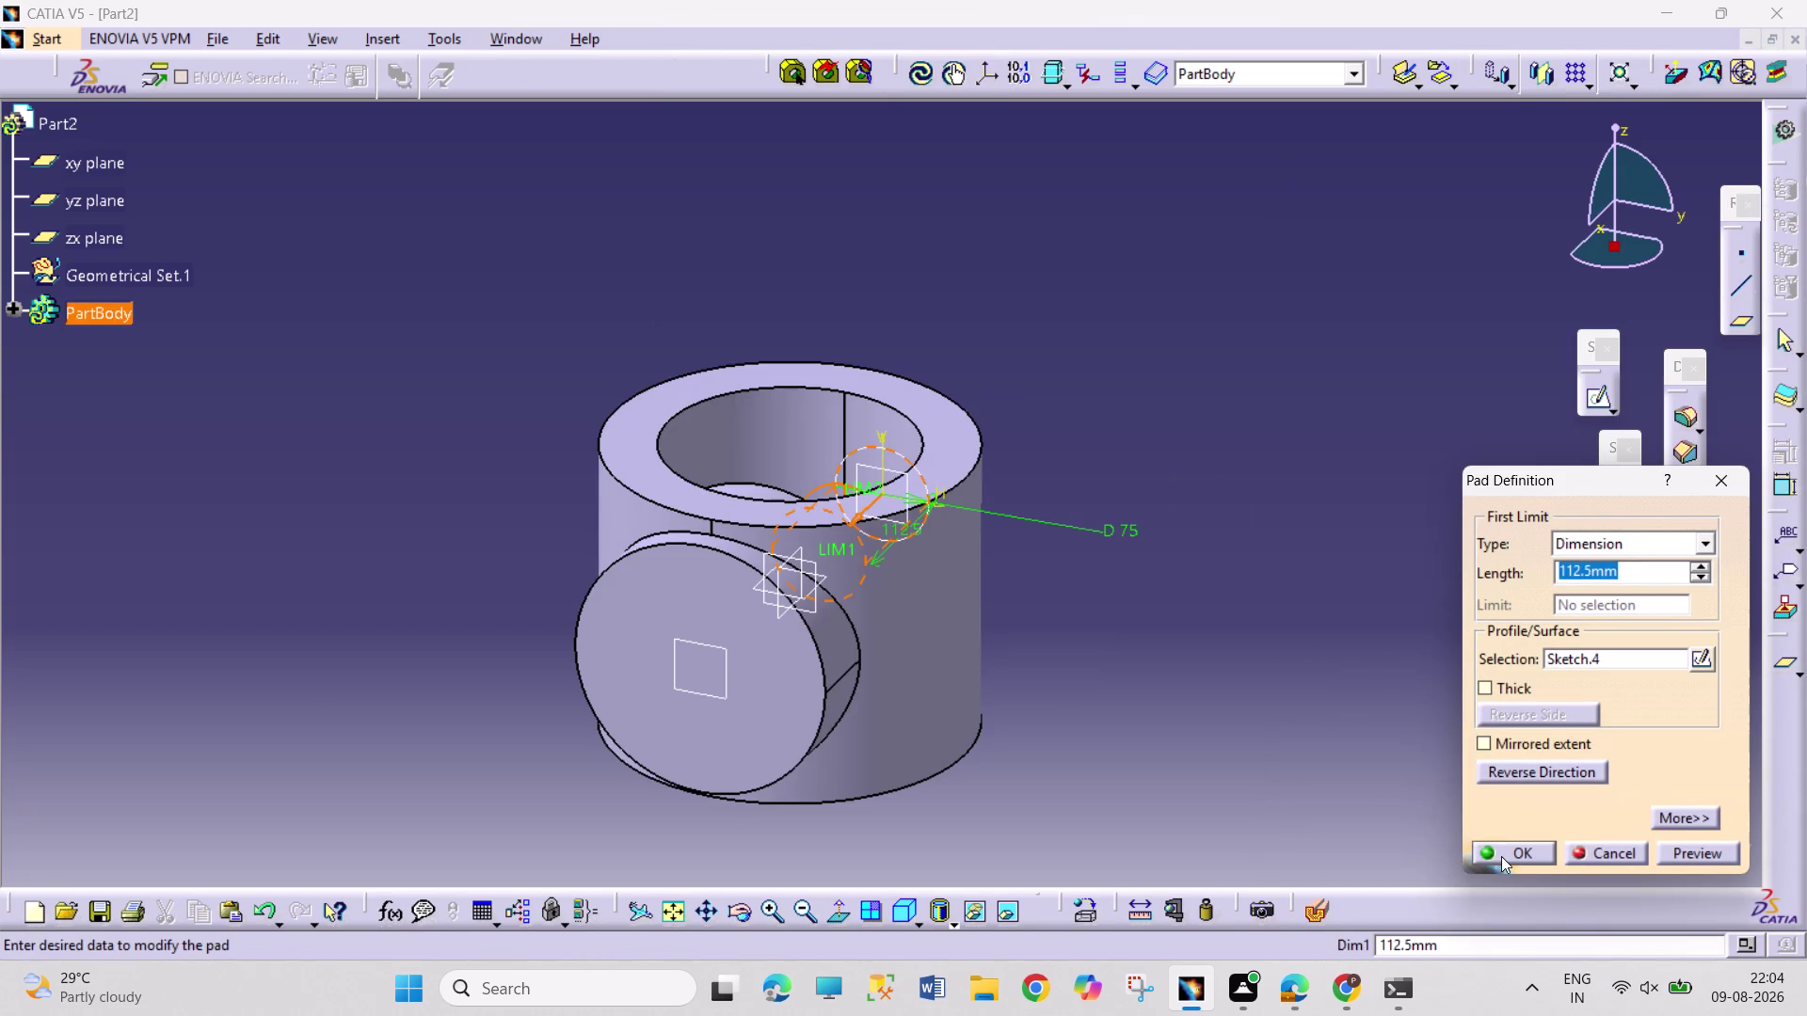
click(1412, 762)
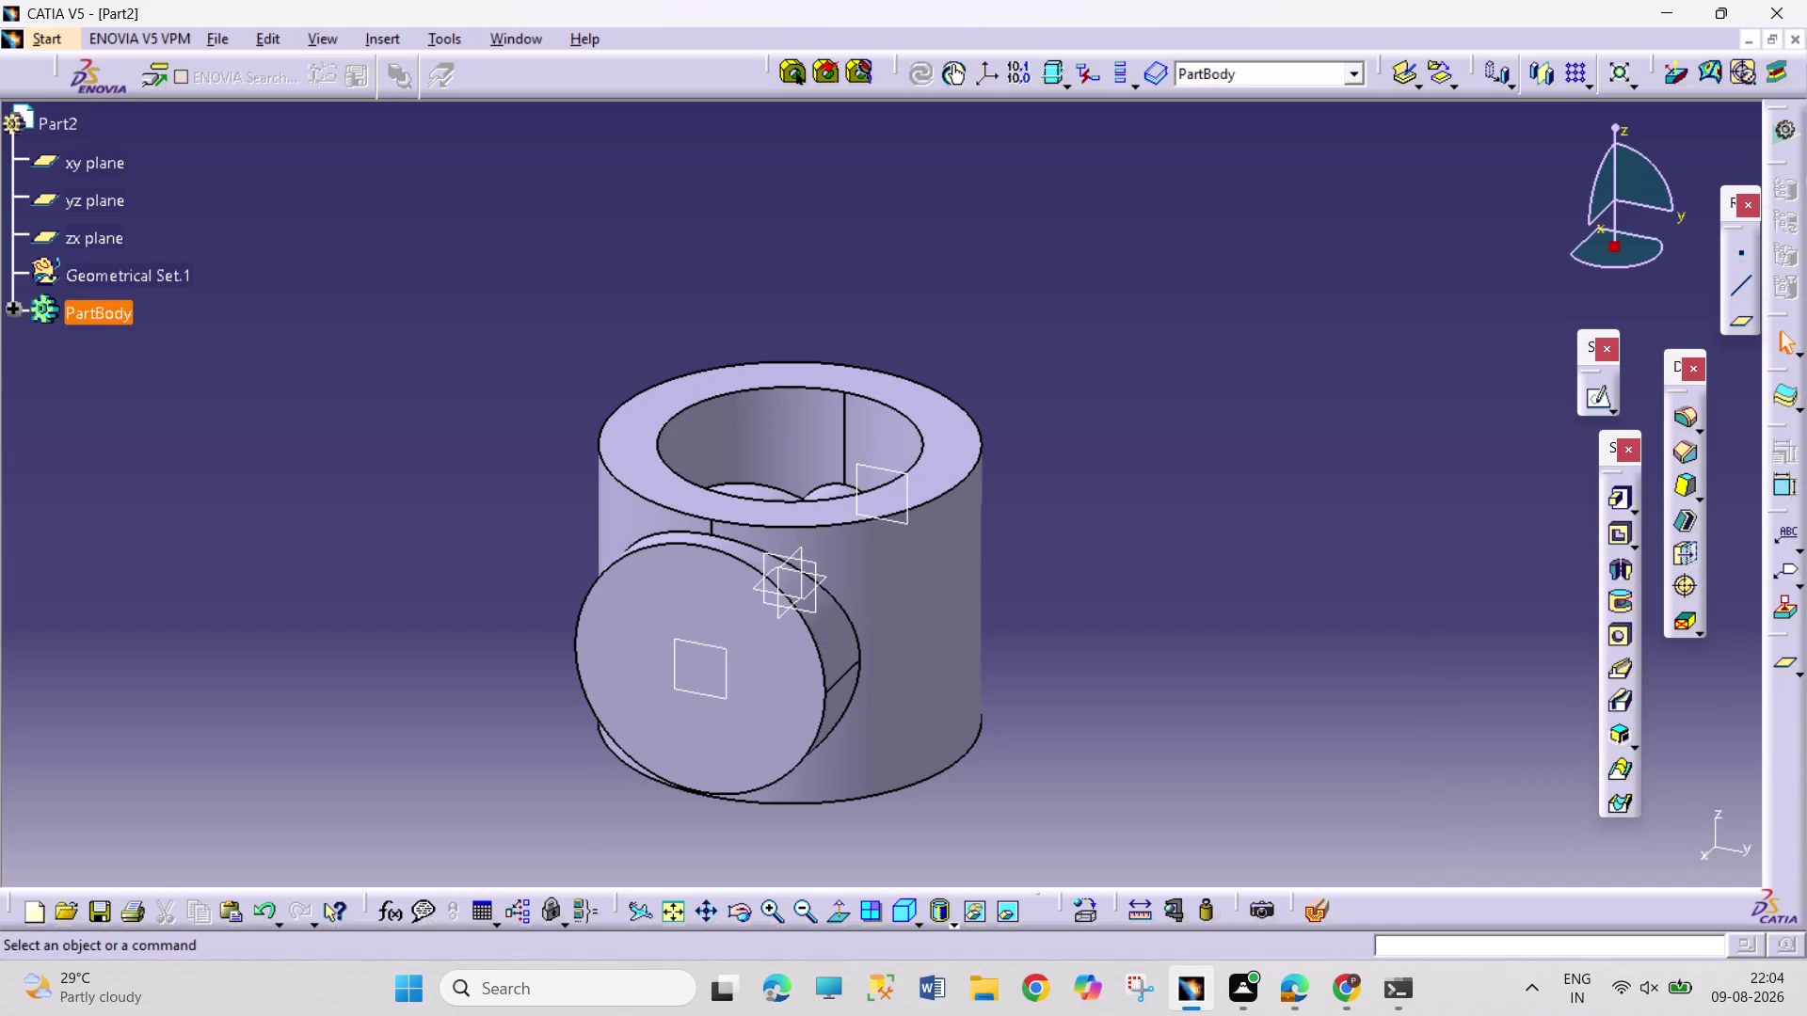
drag(734, 914, 735, 905)
drag(497, 274, 616, 467)
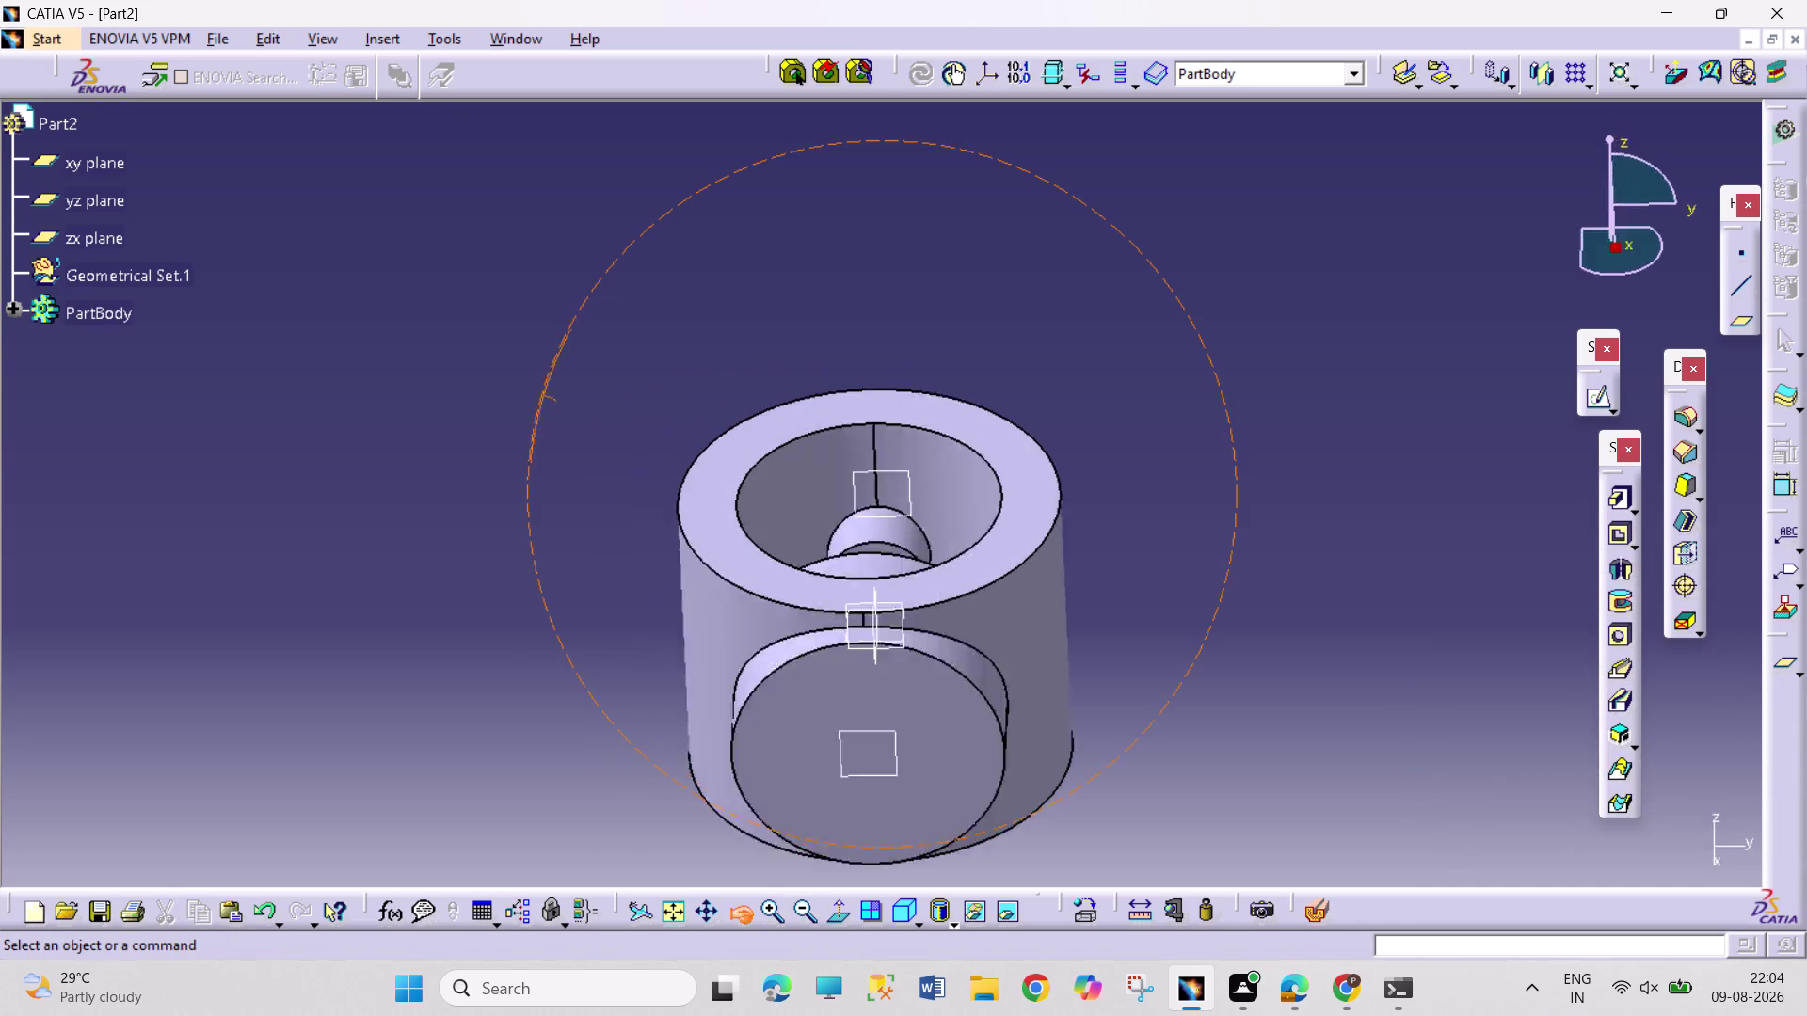
drag(616, 467, 929, 600)
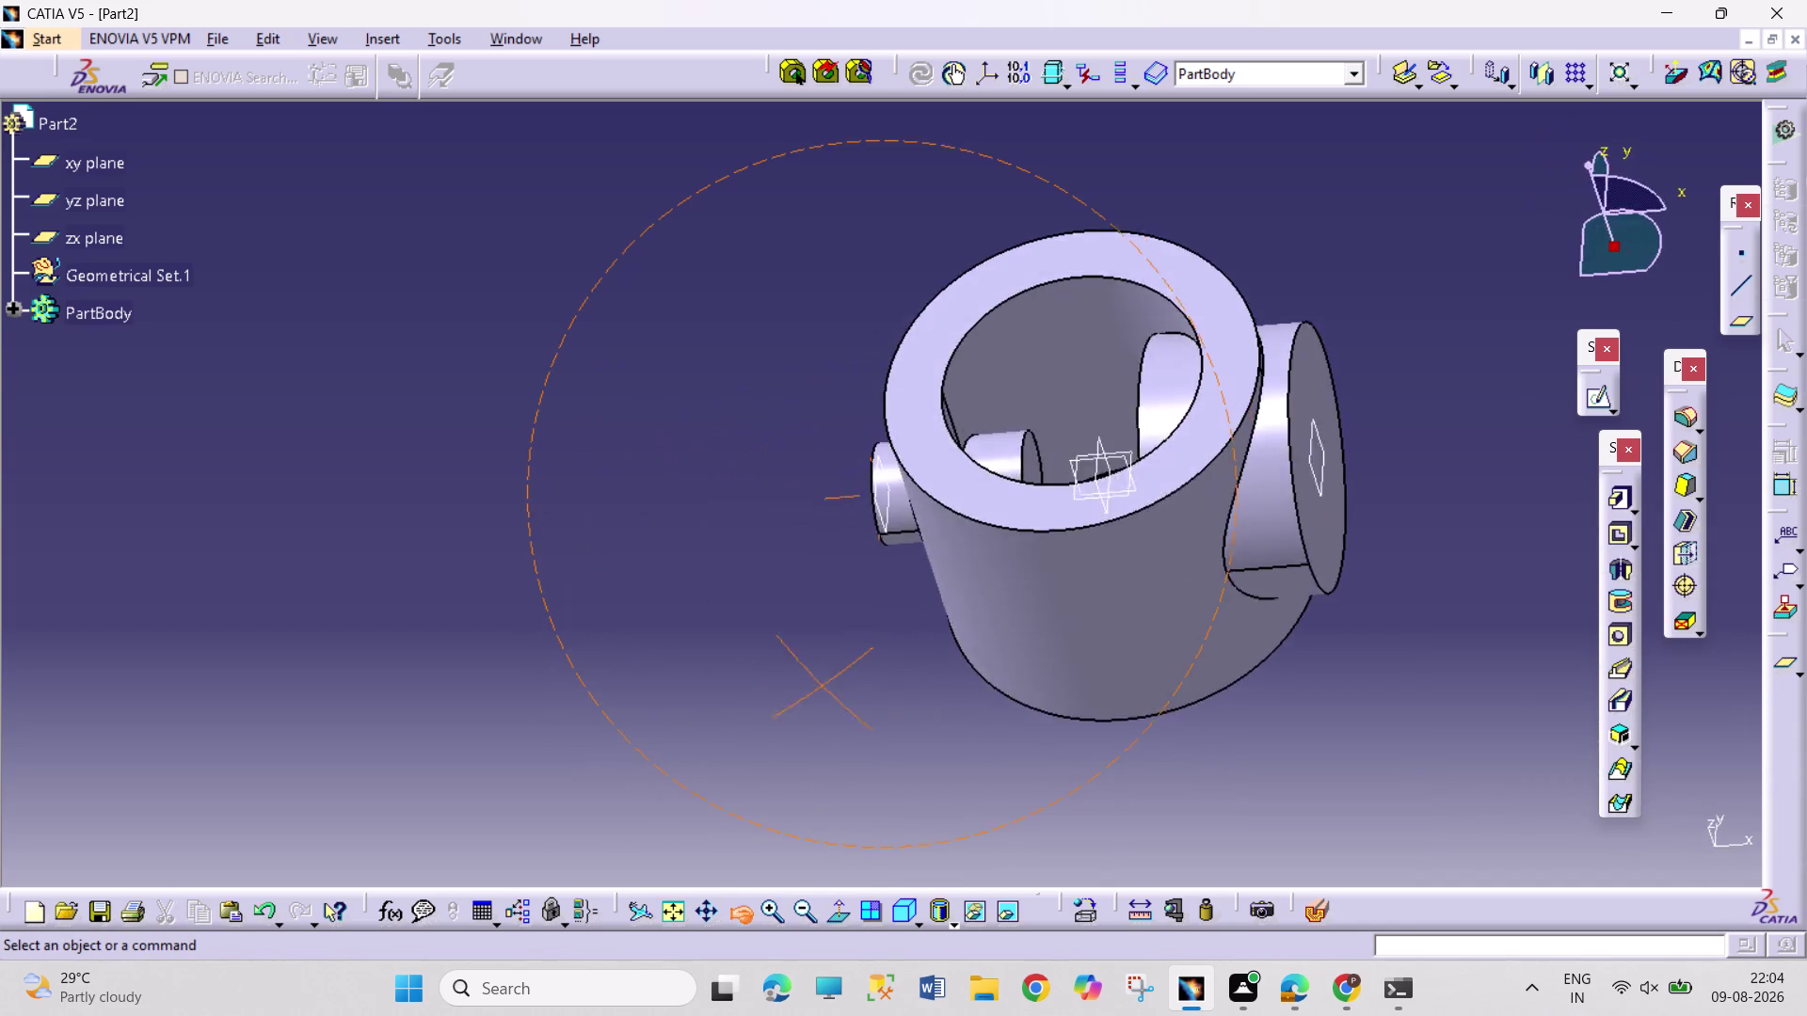
drag(929, 600, 826, 609)
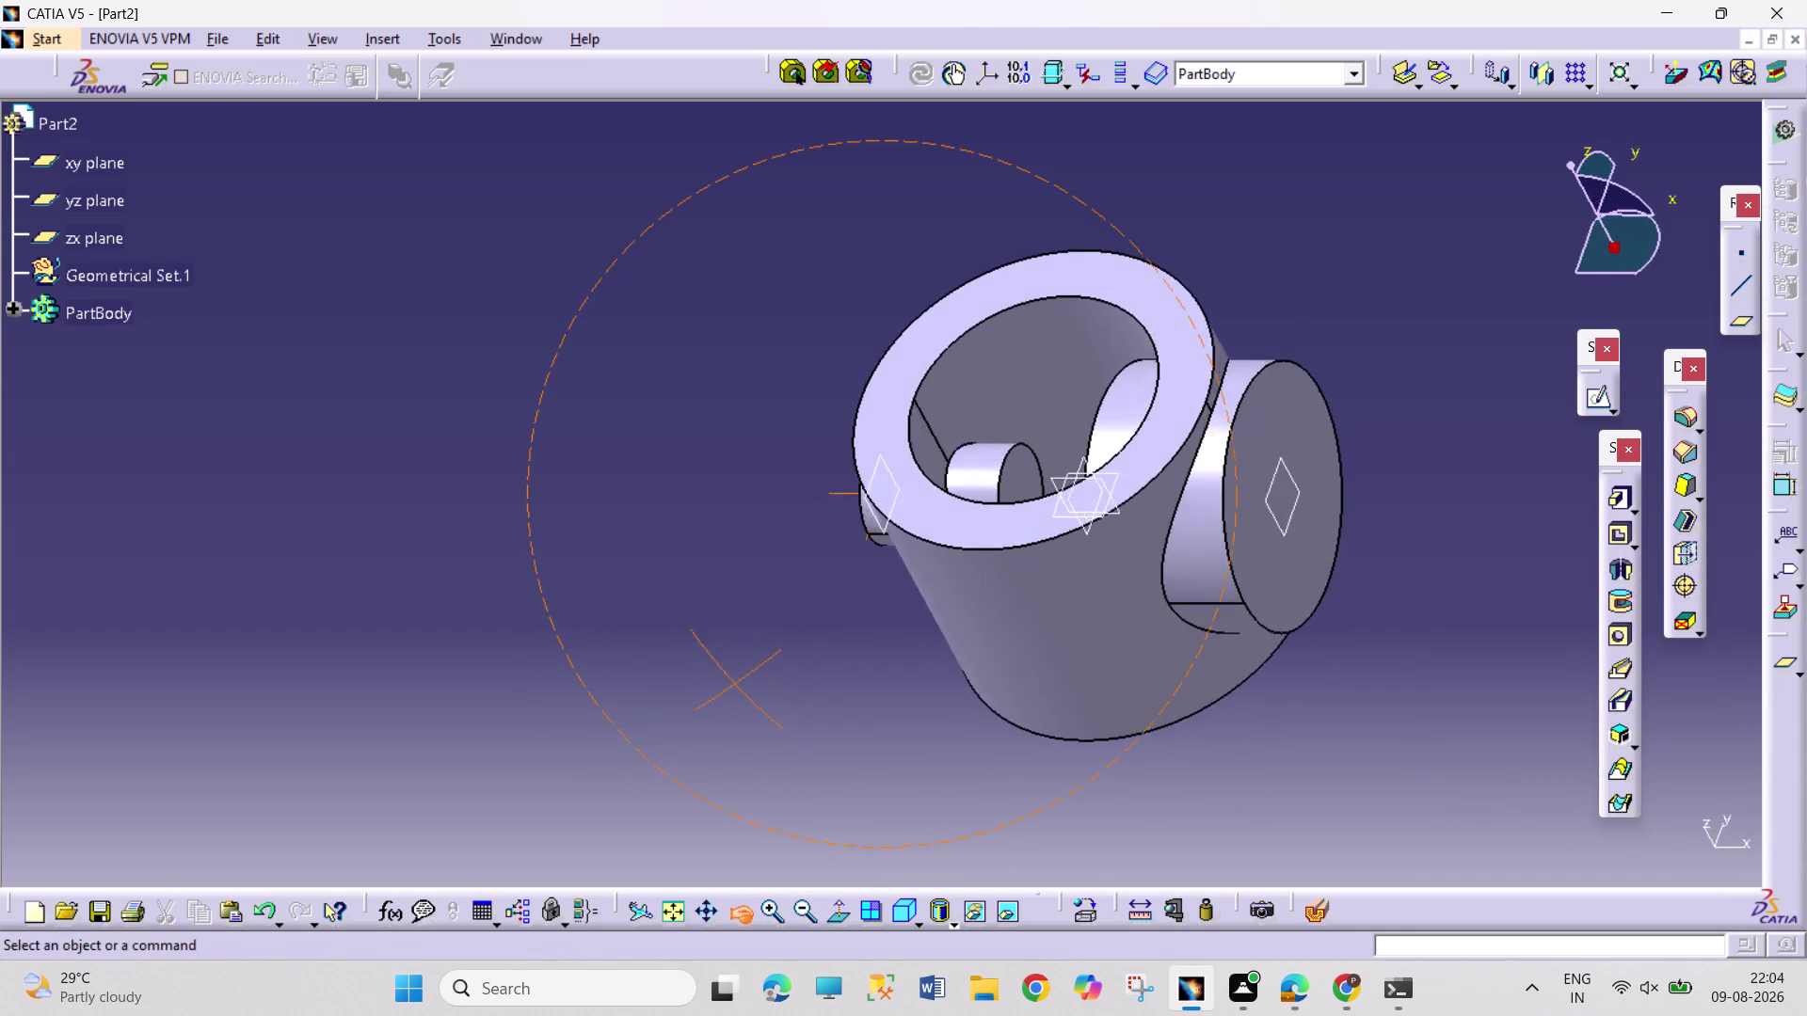
drag(826, 609, 584, 612)
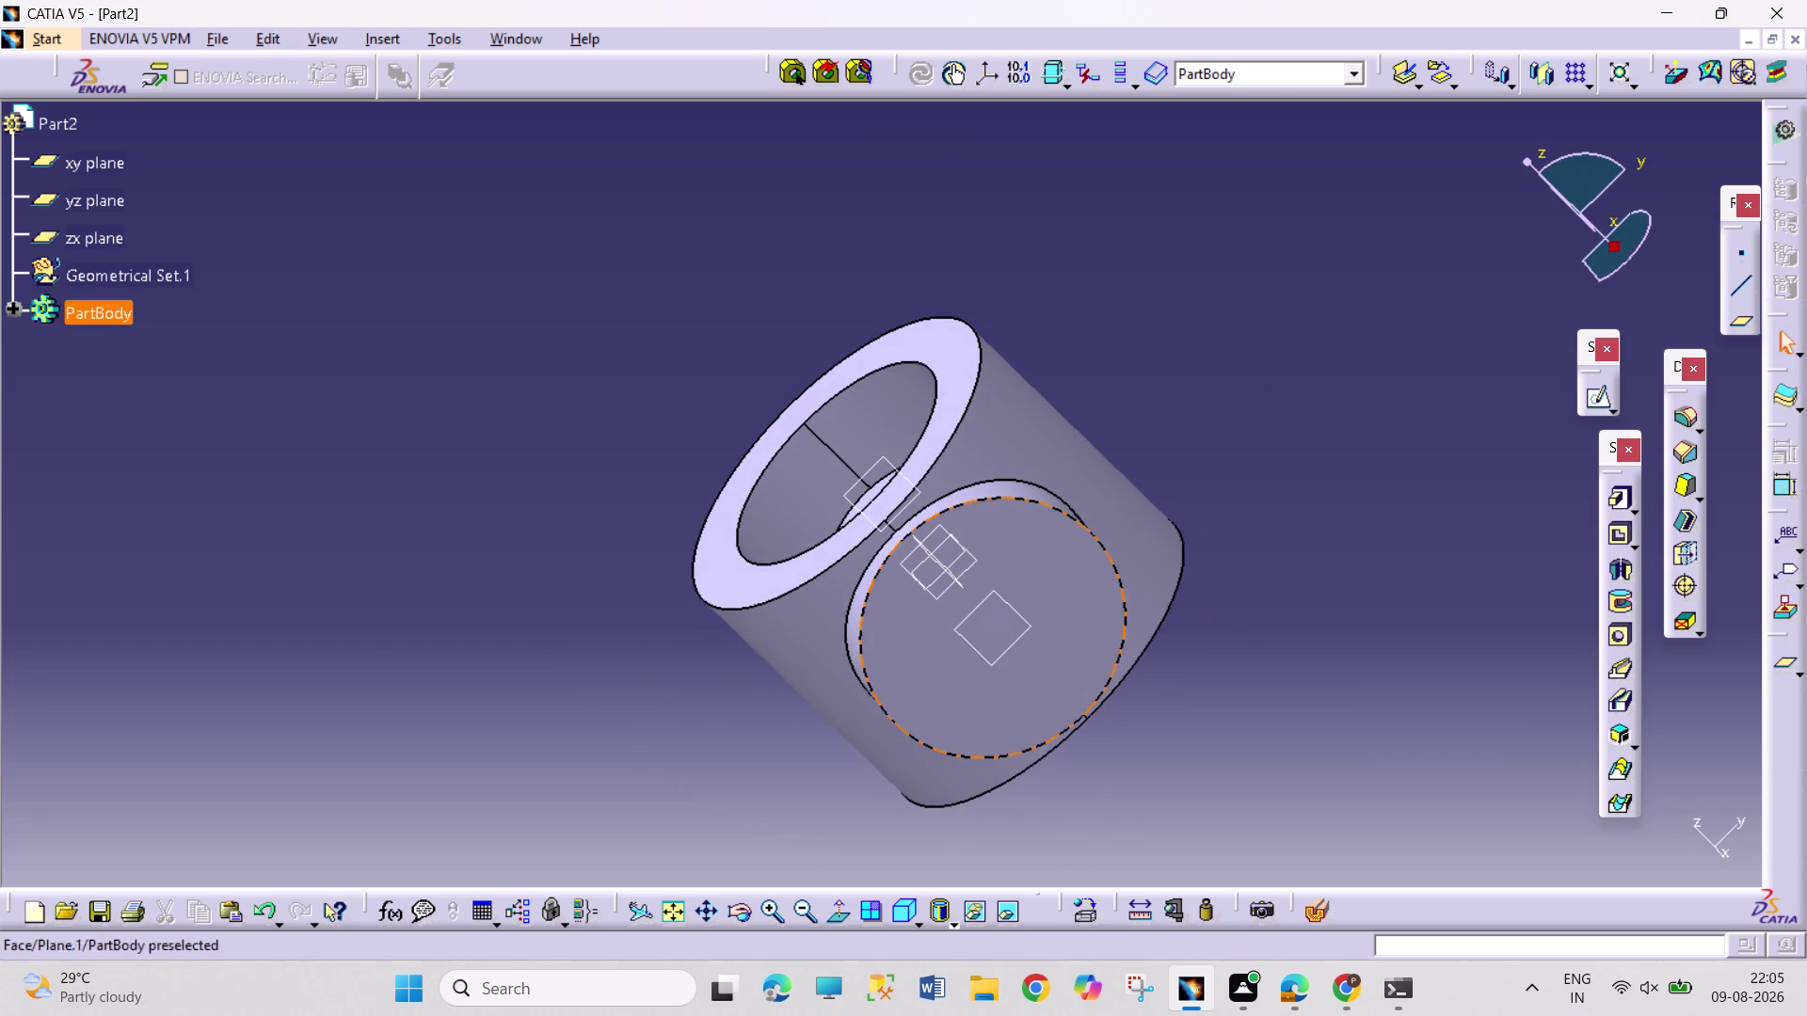
Open a sketch on the pad's end face and draw a circle centred at the origin.
click(1009, 652)
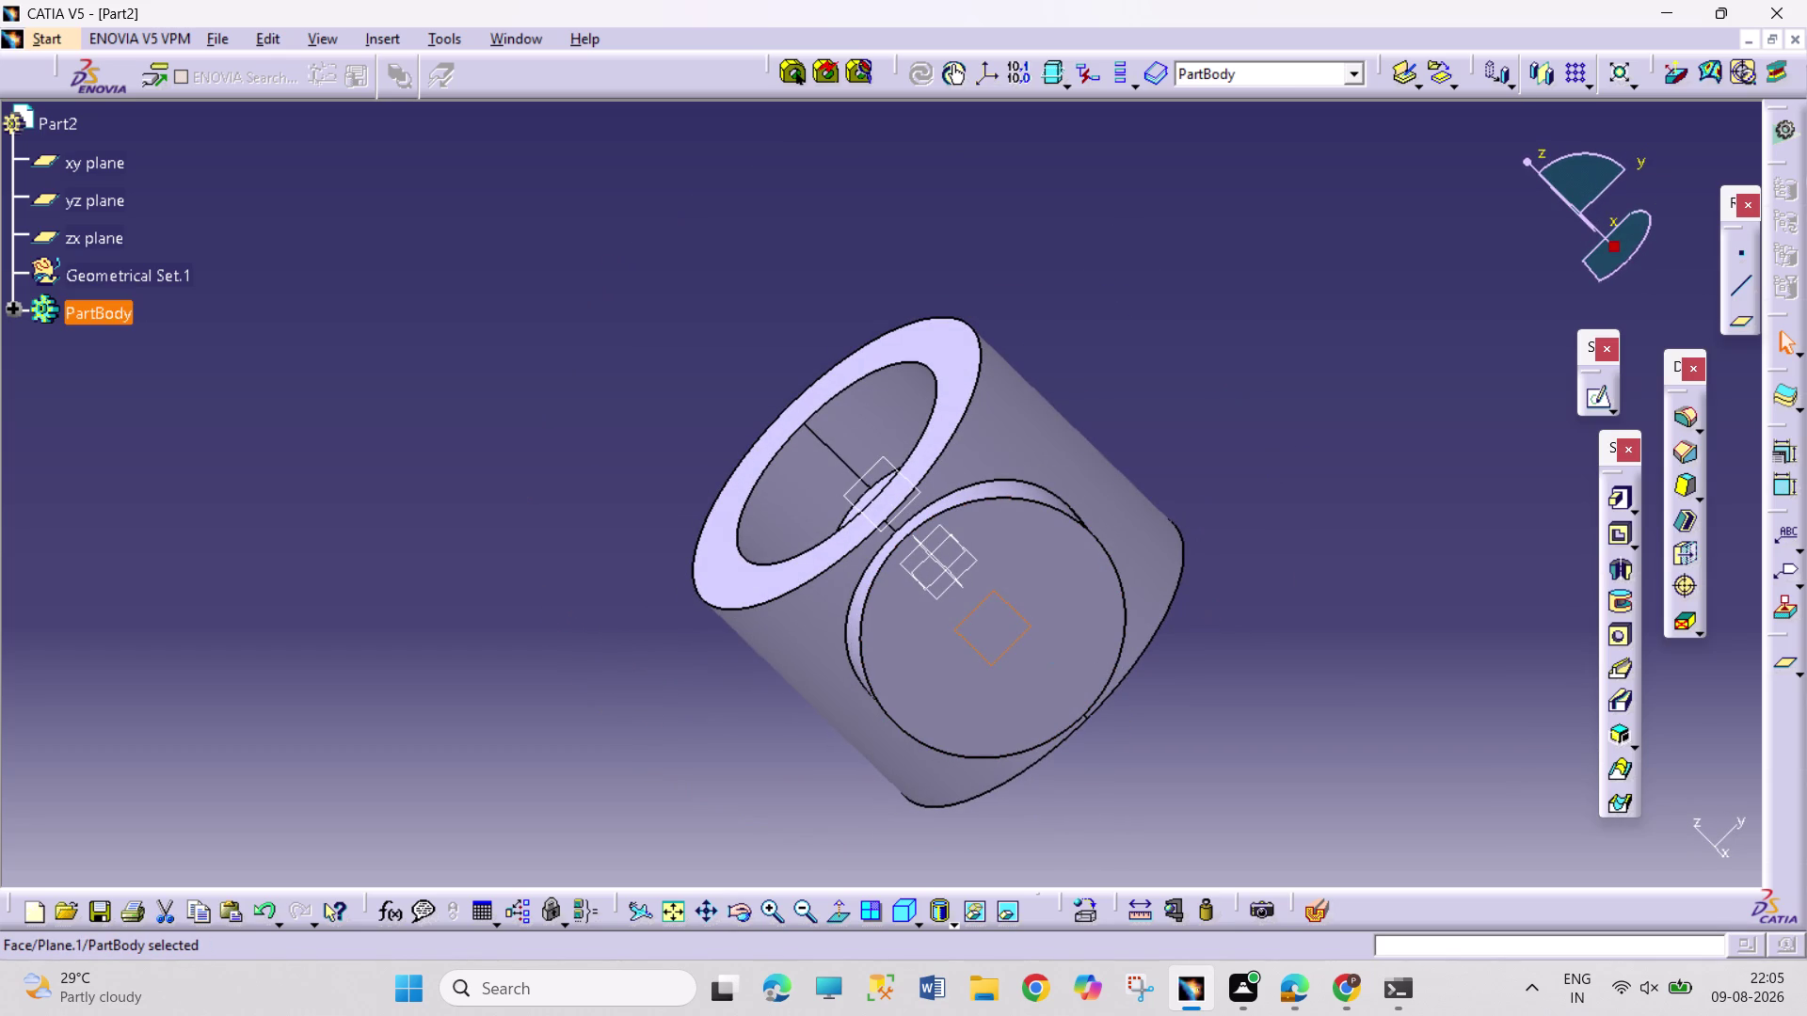
click(1588, 400)
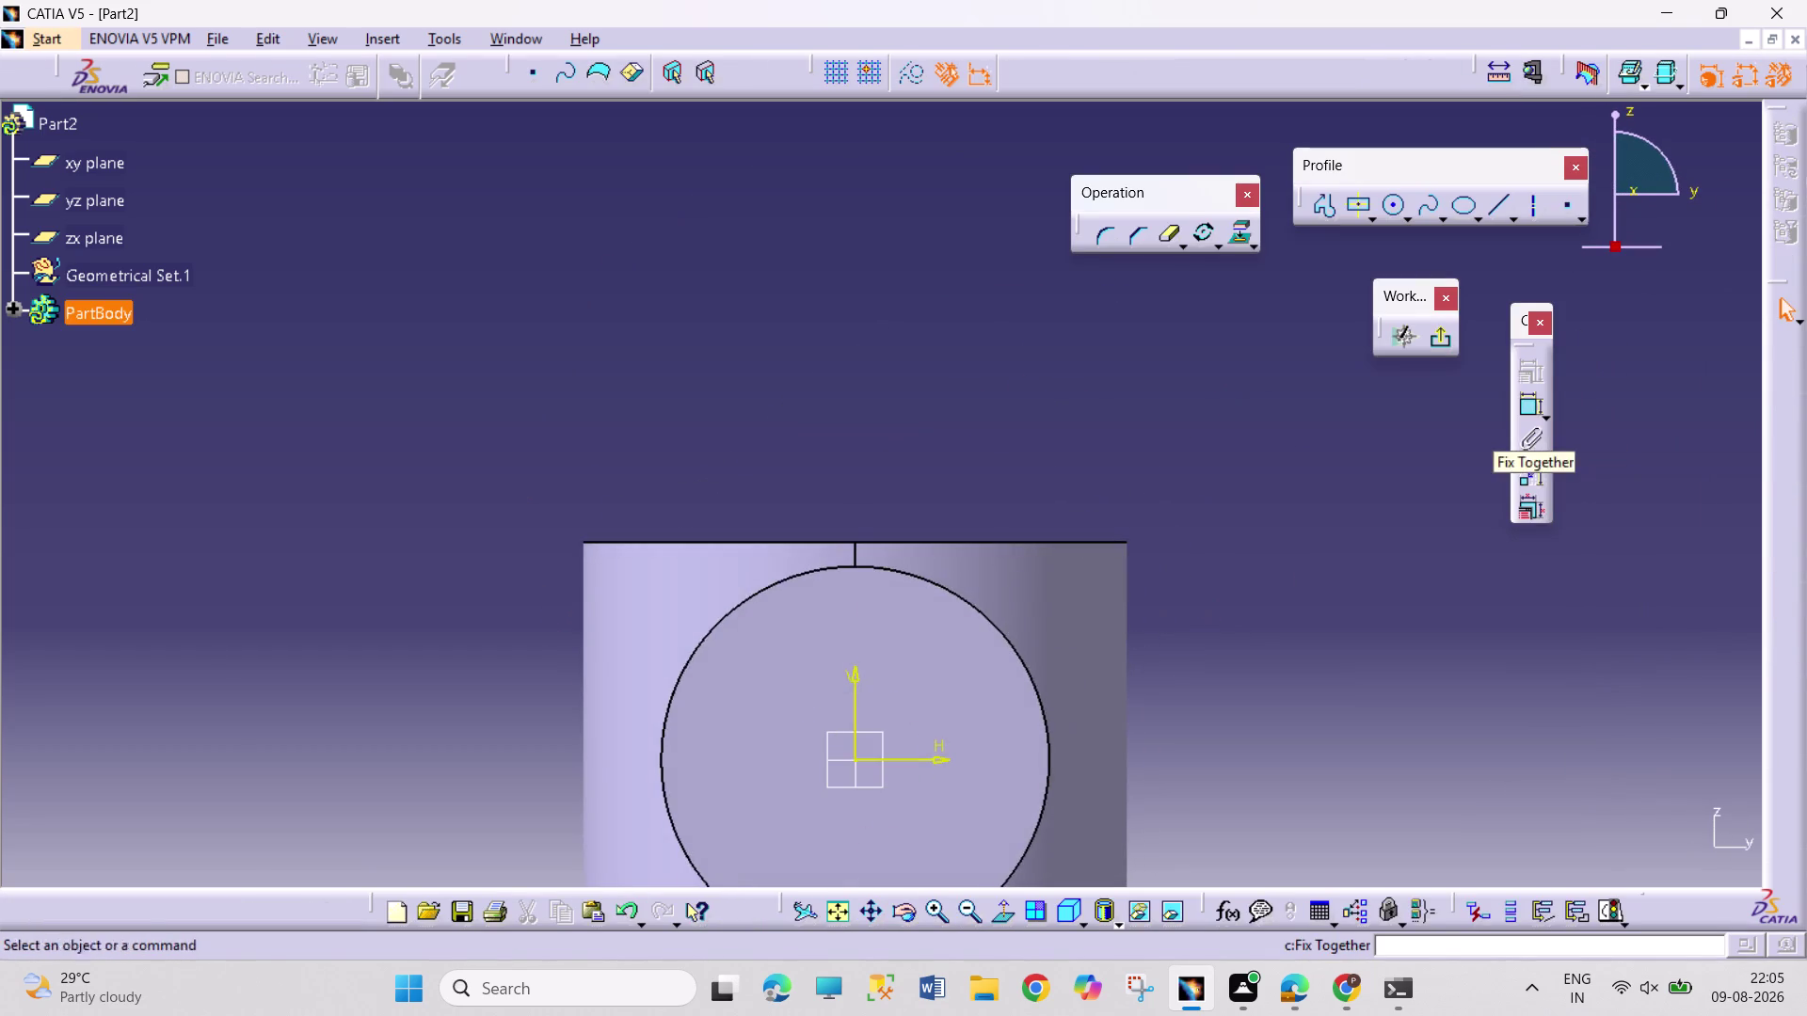
click(830, 916)
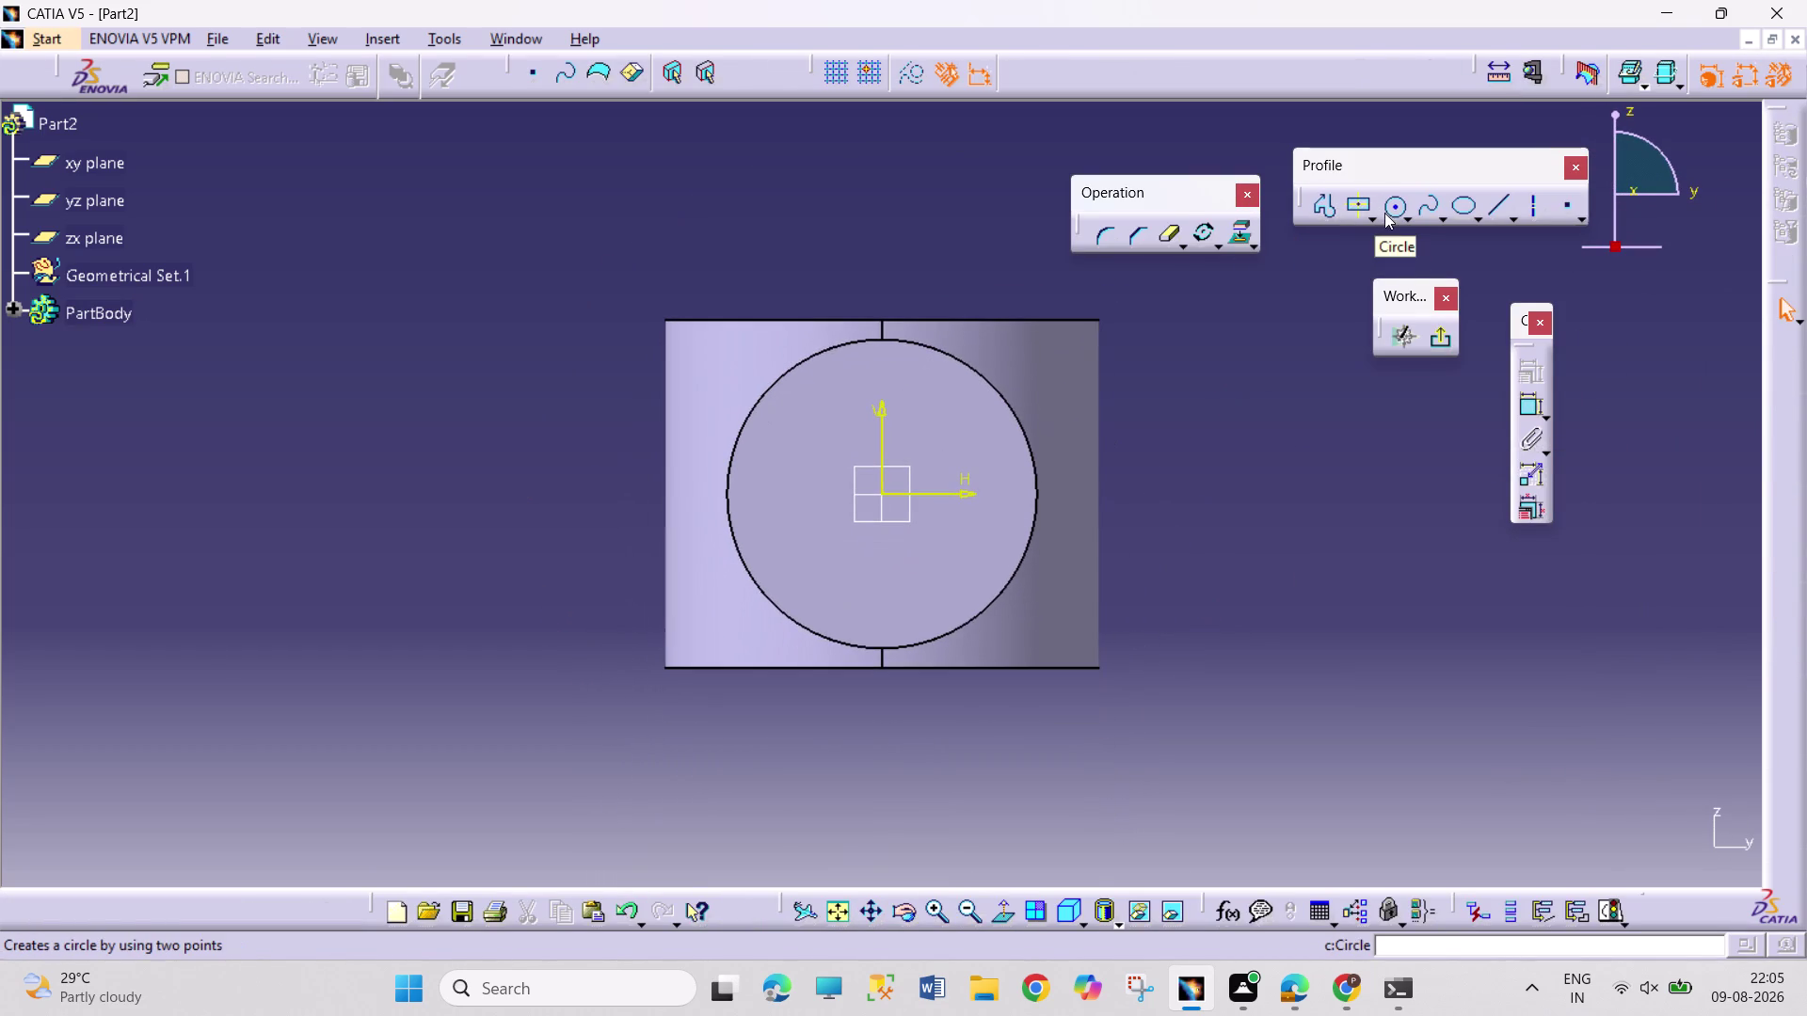
click(1385, 212)
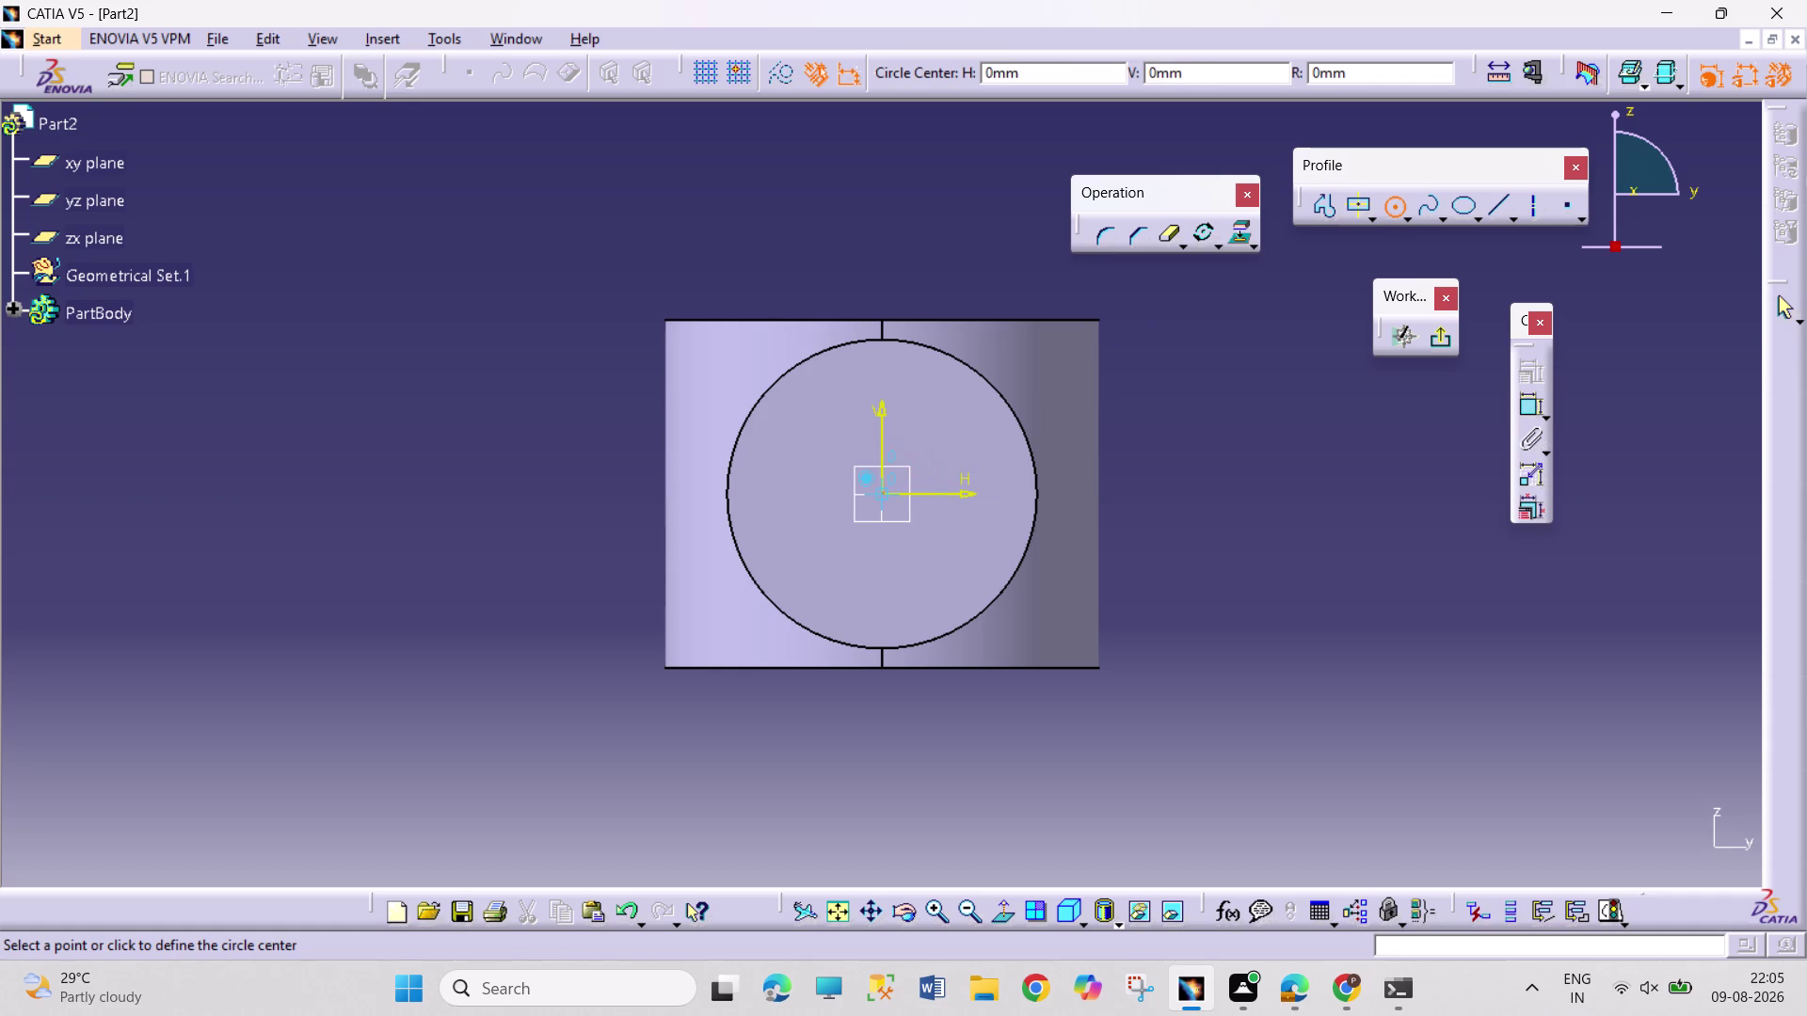
click(886, 494)
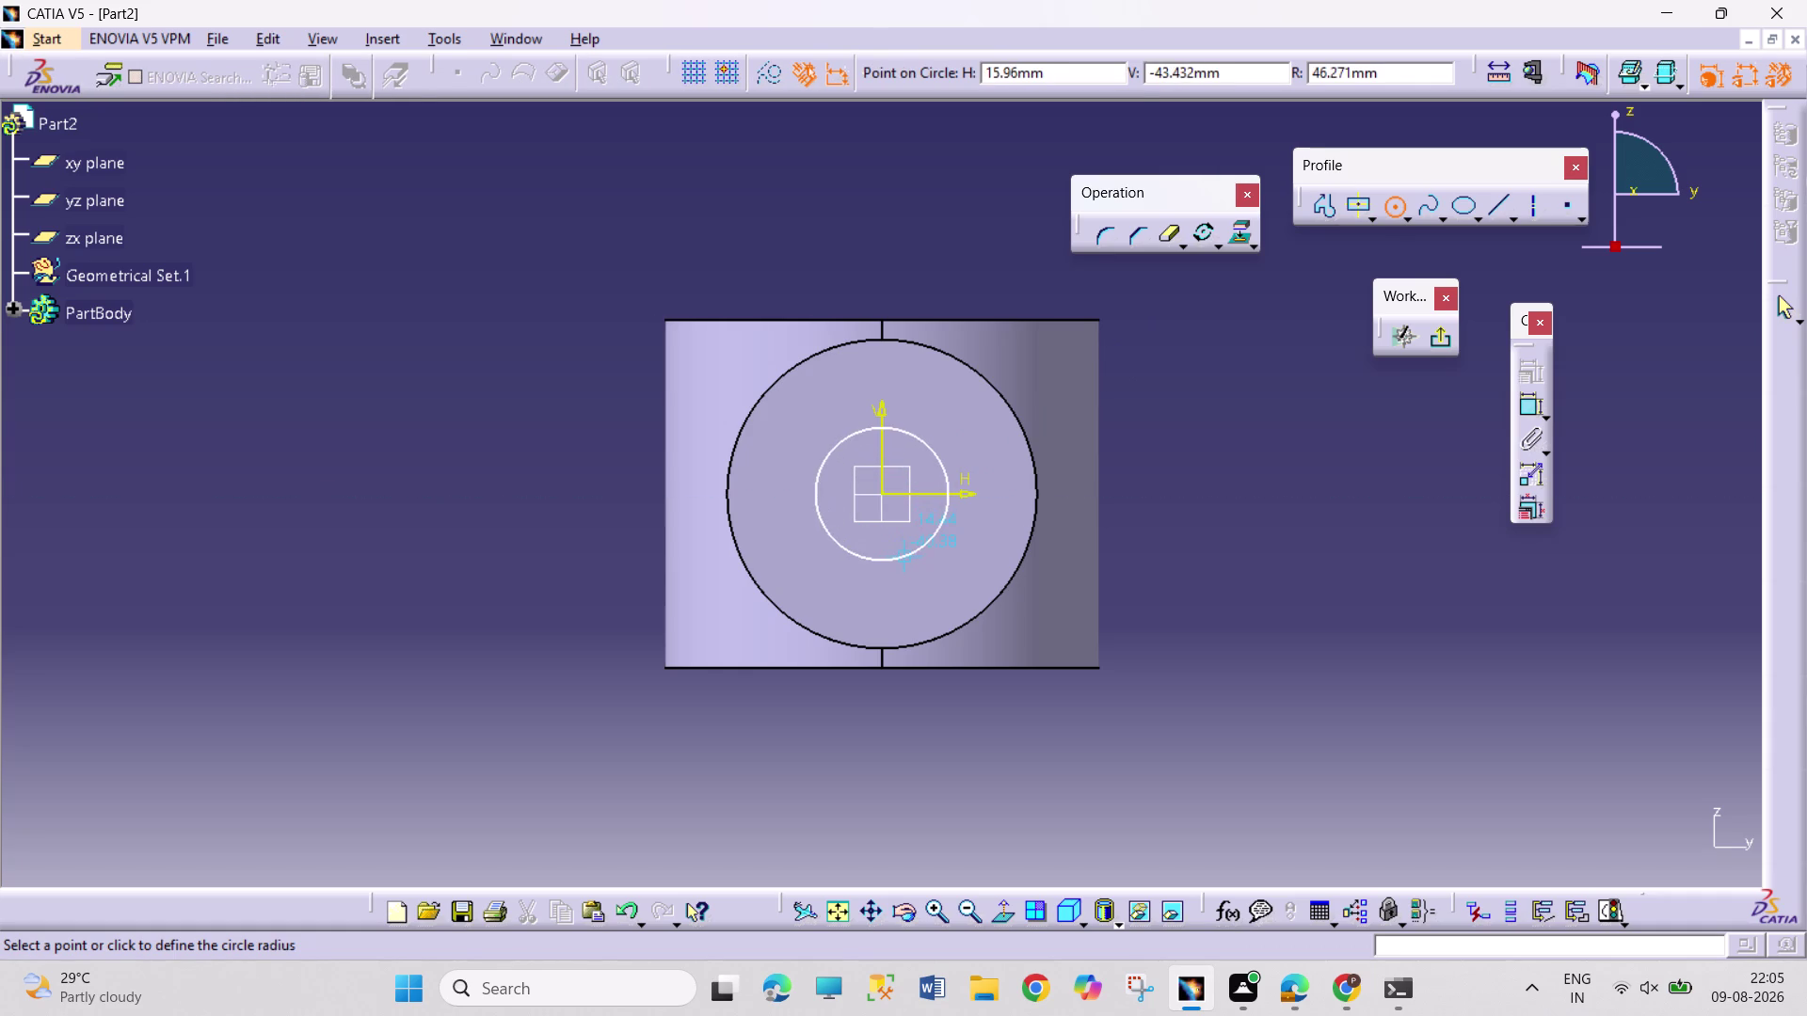
click(909, 563)
Dimension the circle to a 56 mm diameter and exit the sketch.
click(1529, 412)
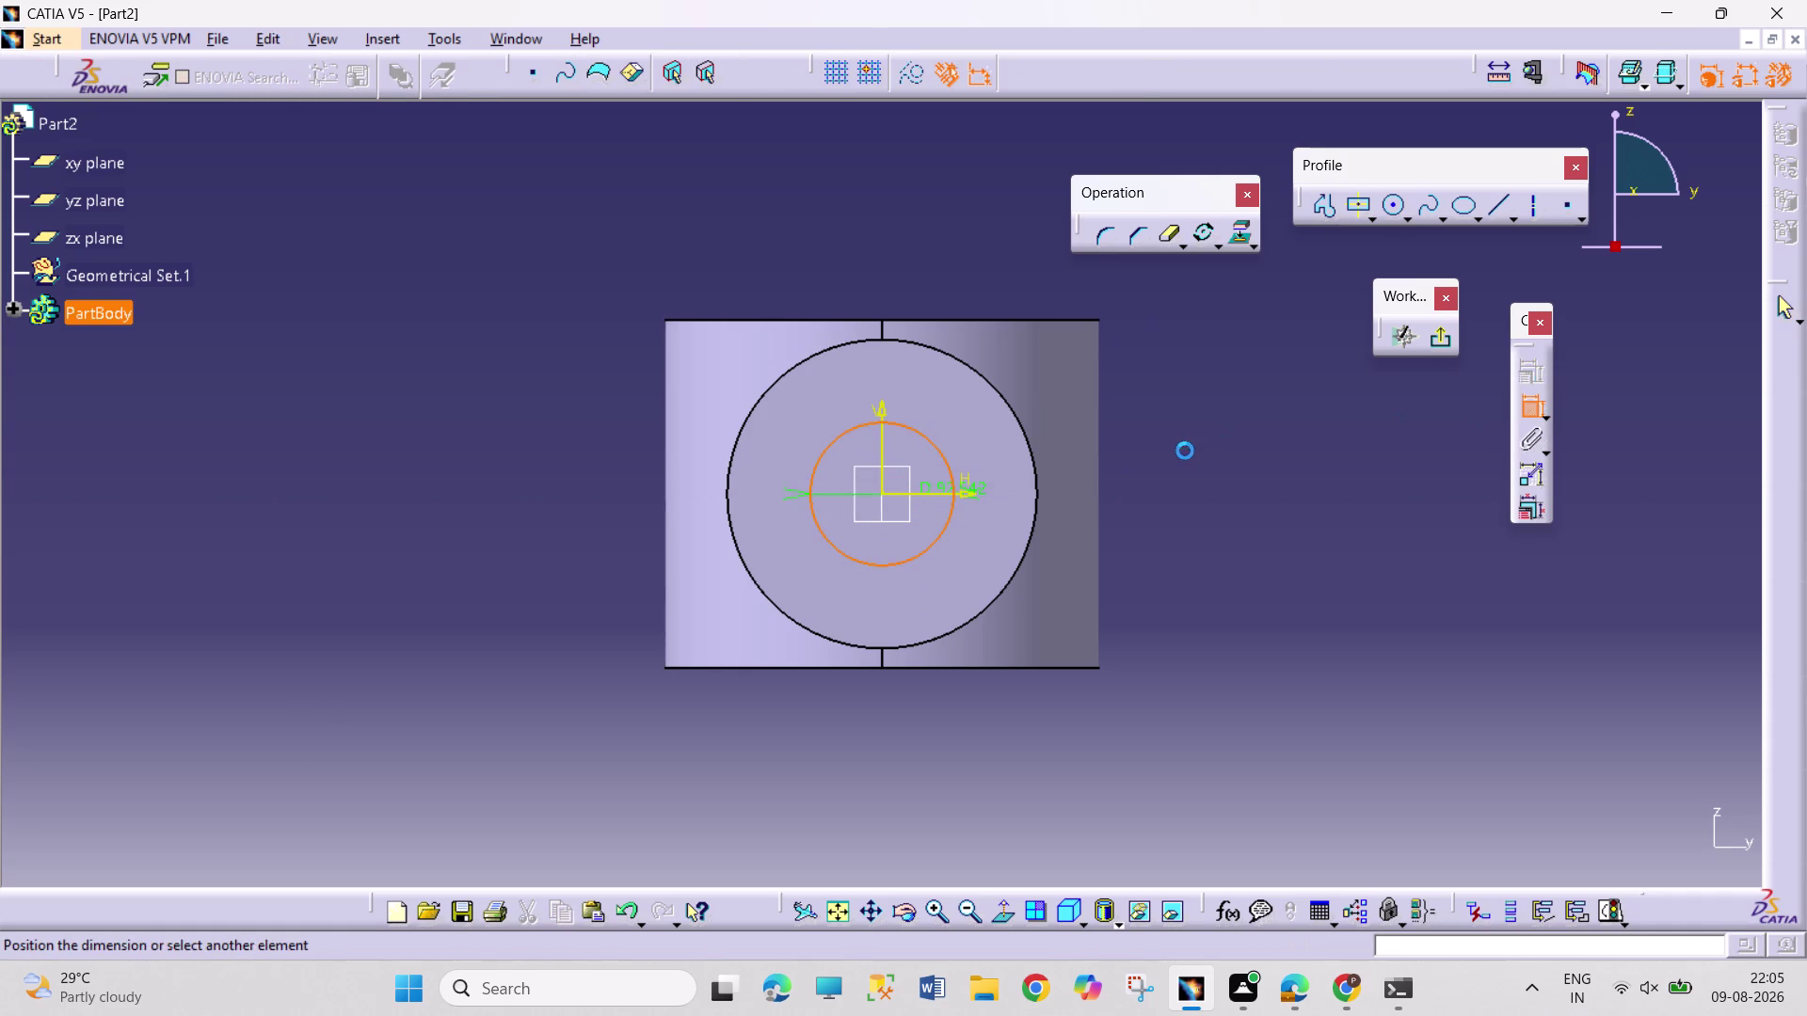
click(1184, 451)
double_click(1217, 438)
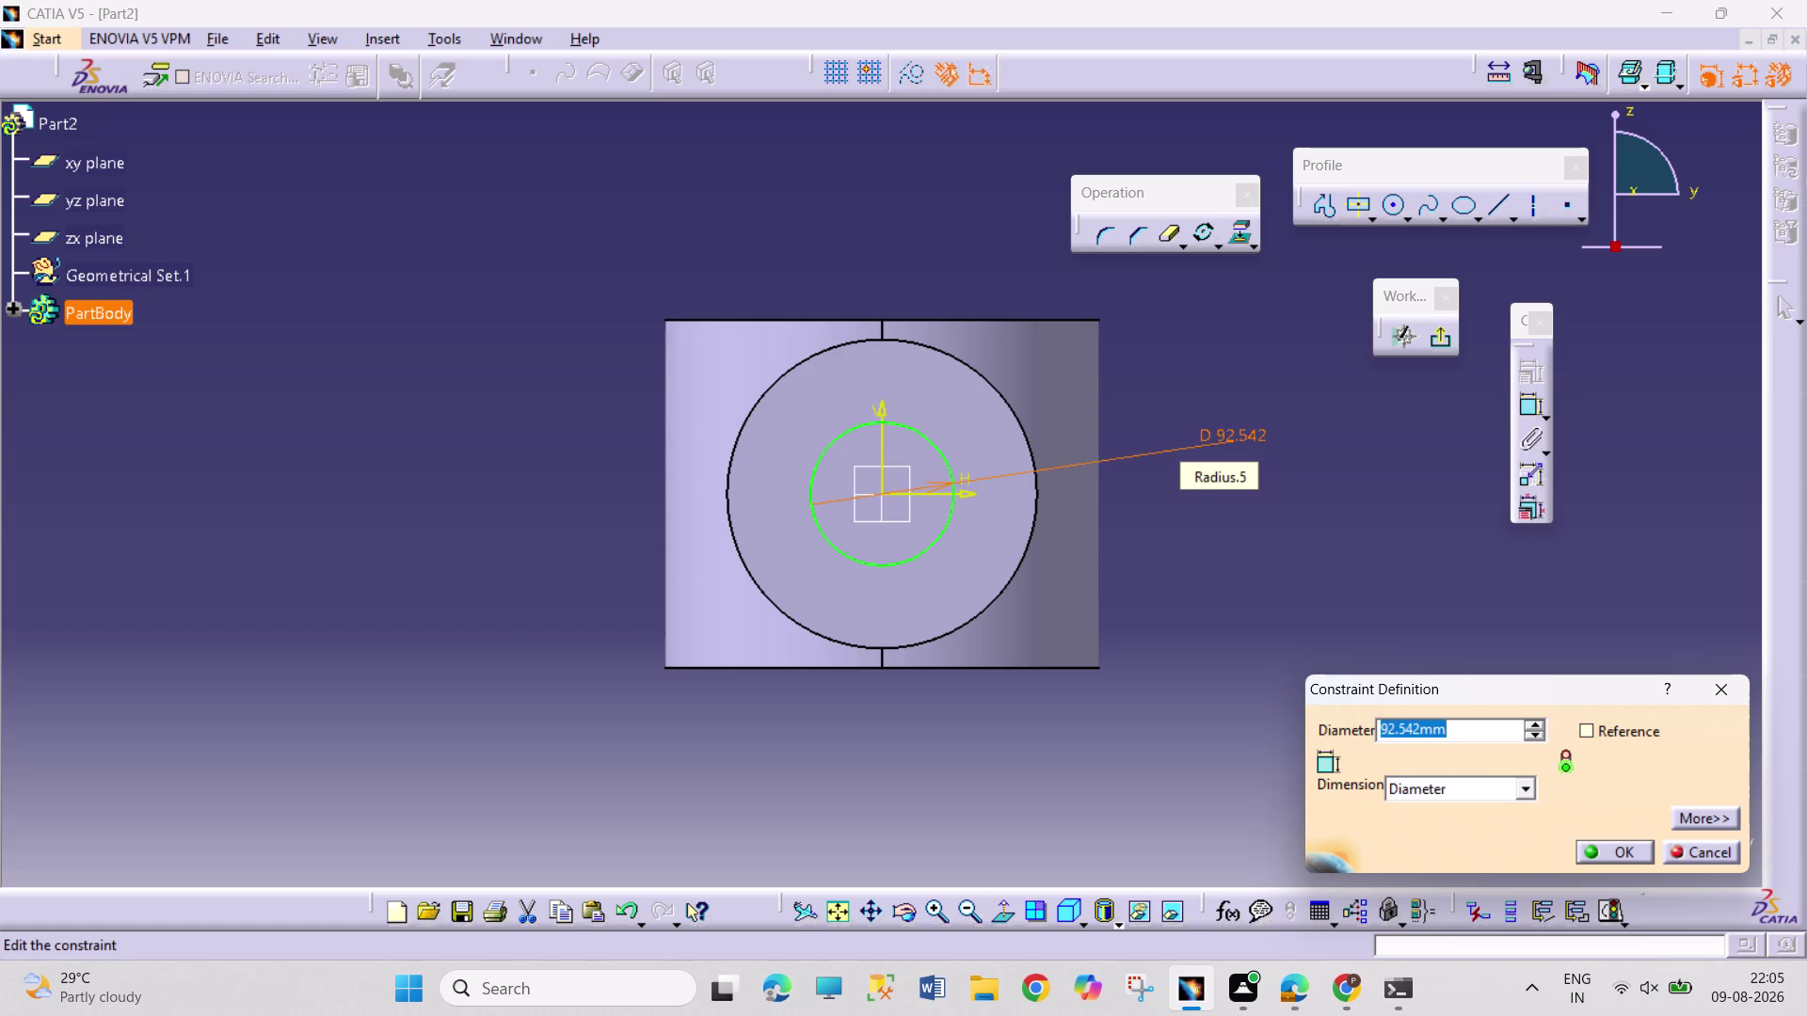
text(56)
key(Return)
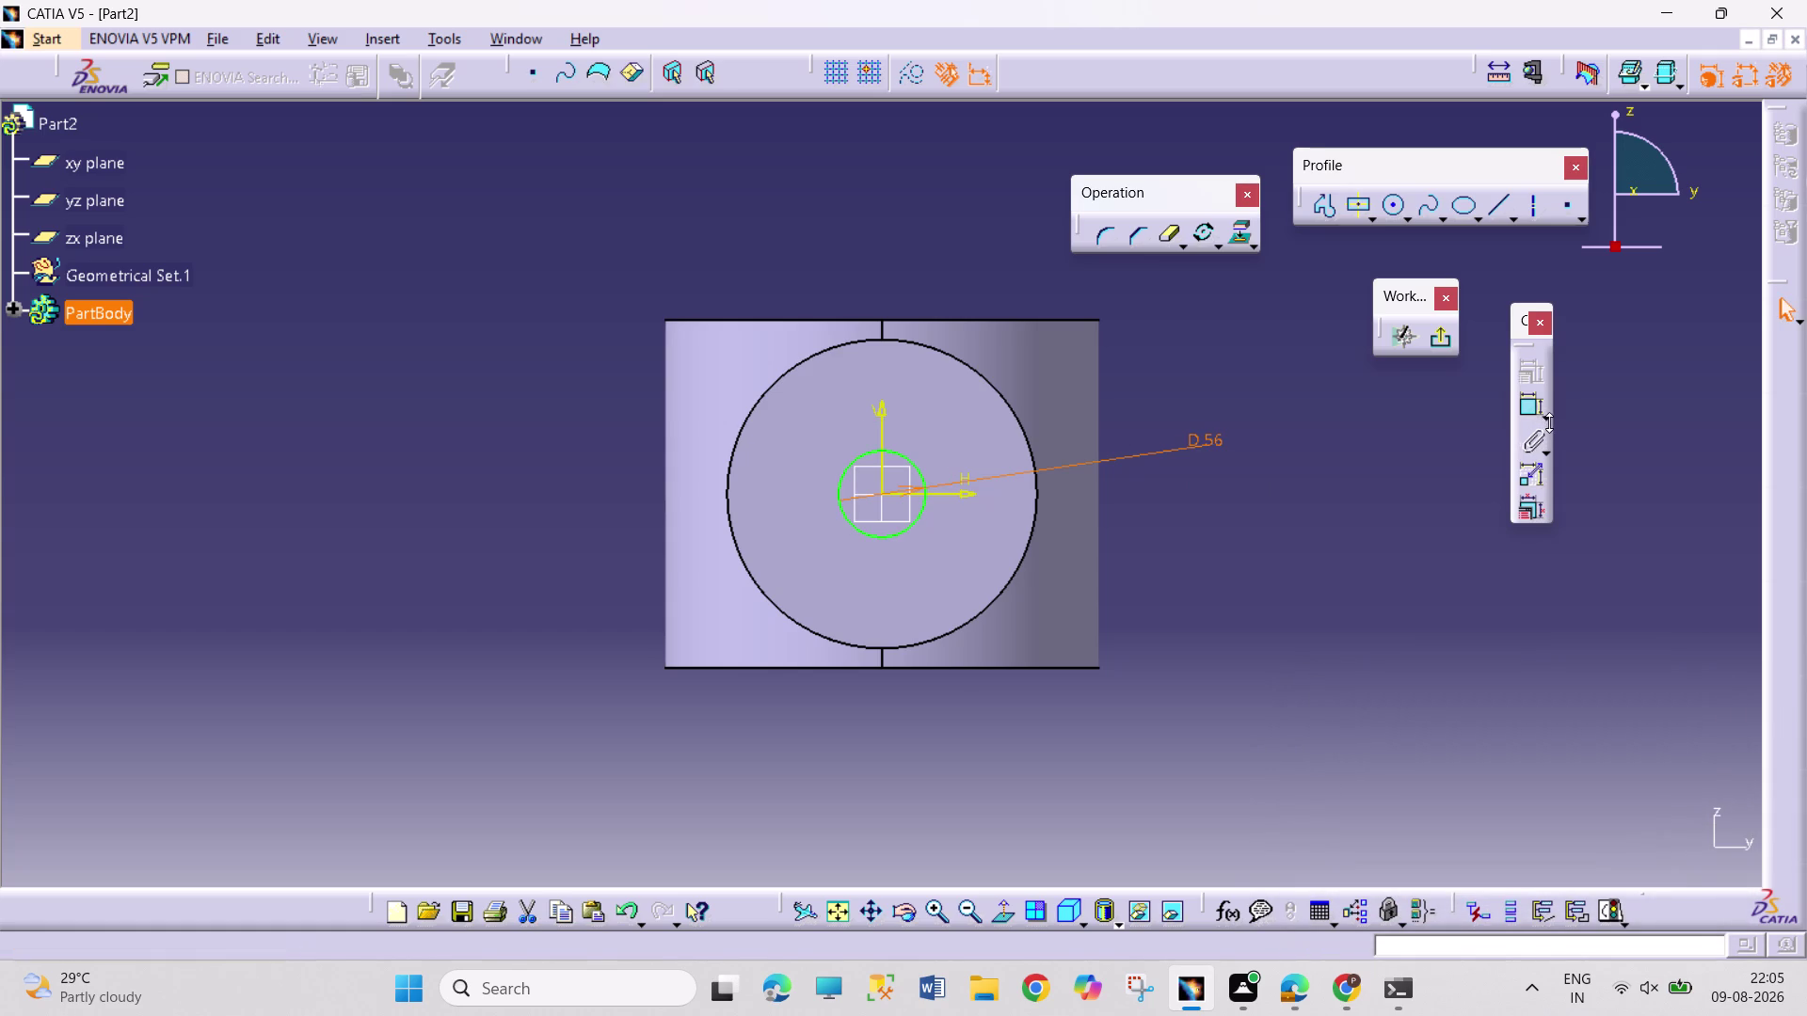
click(1432, 335)
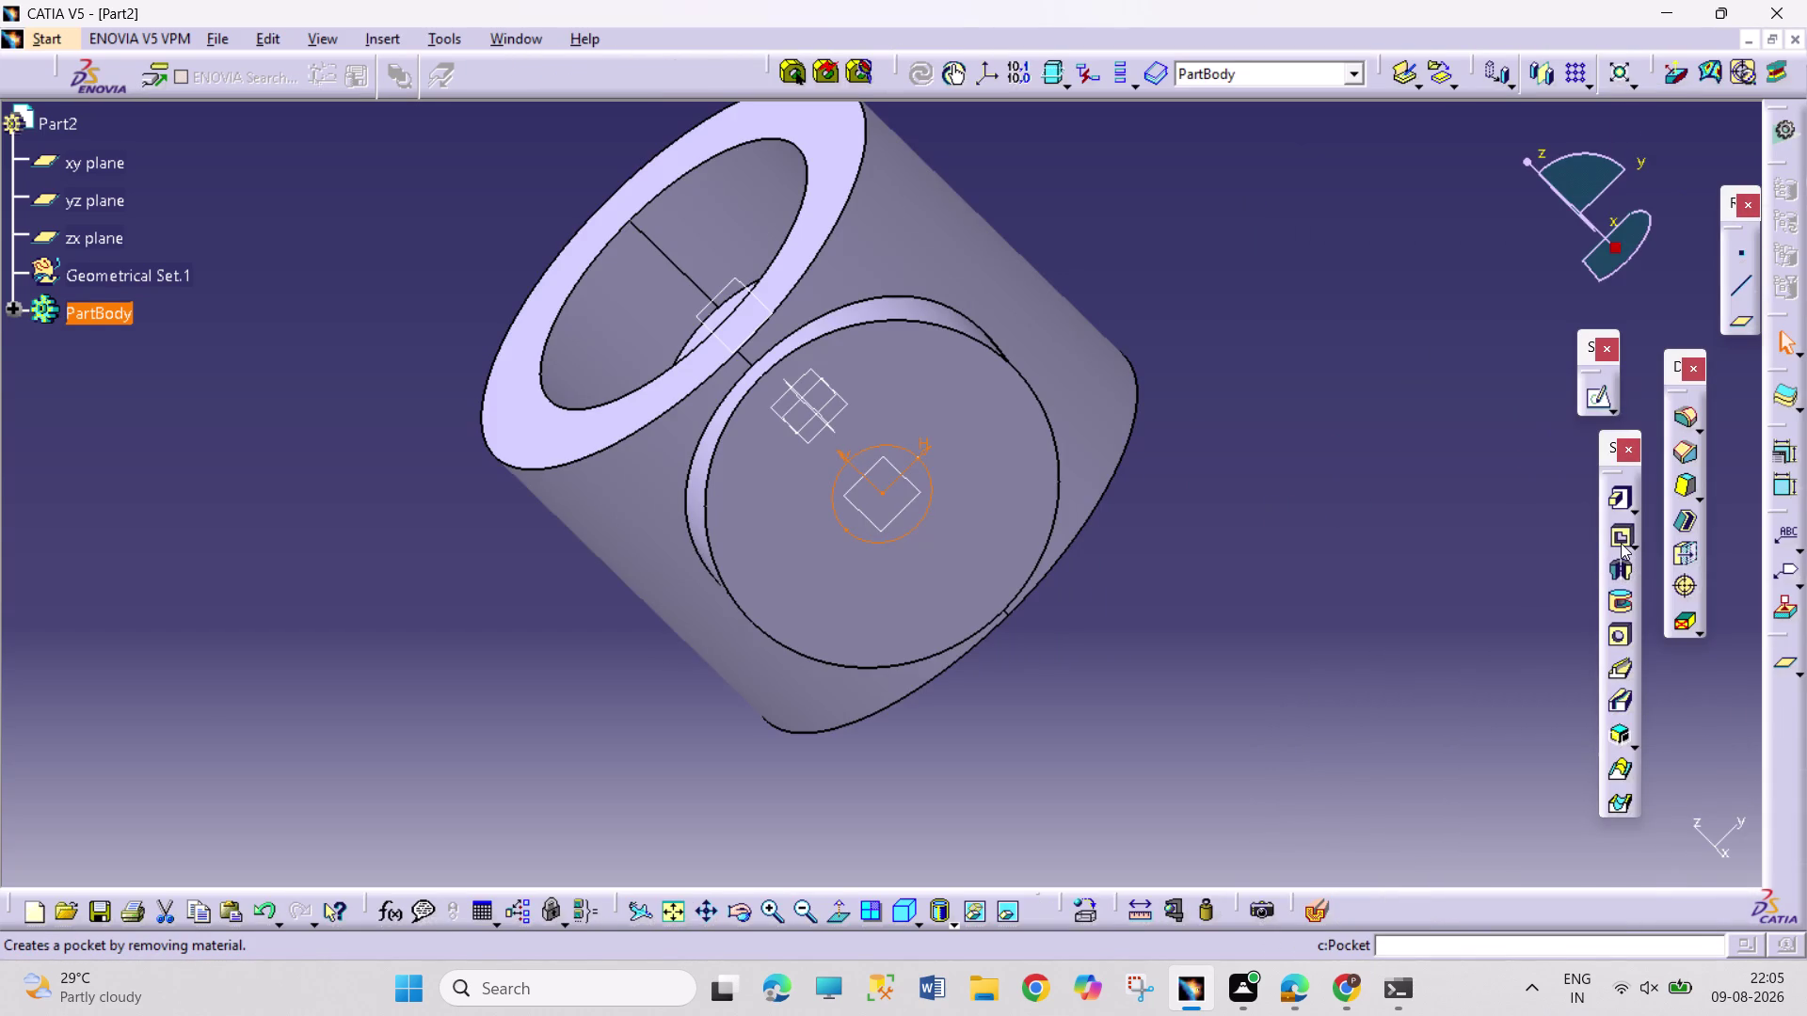
Pocket Sketch.5 with the newly entered depth, then orbit to inspect the hole.
click(1621, 543)
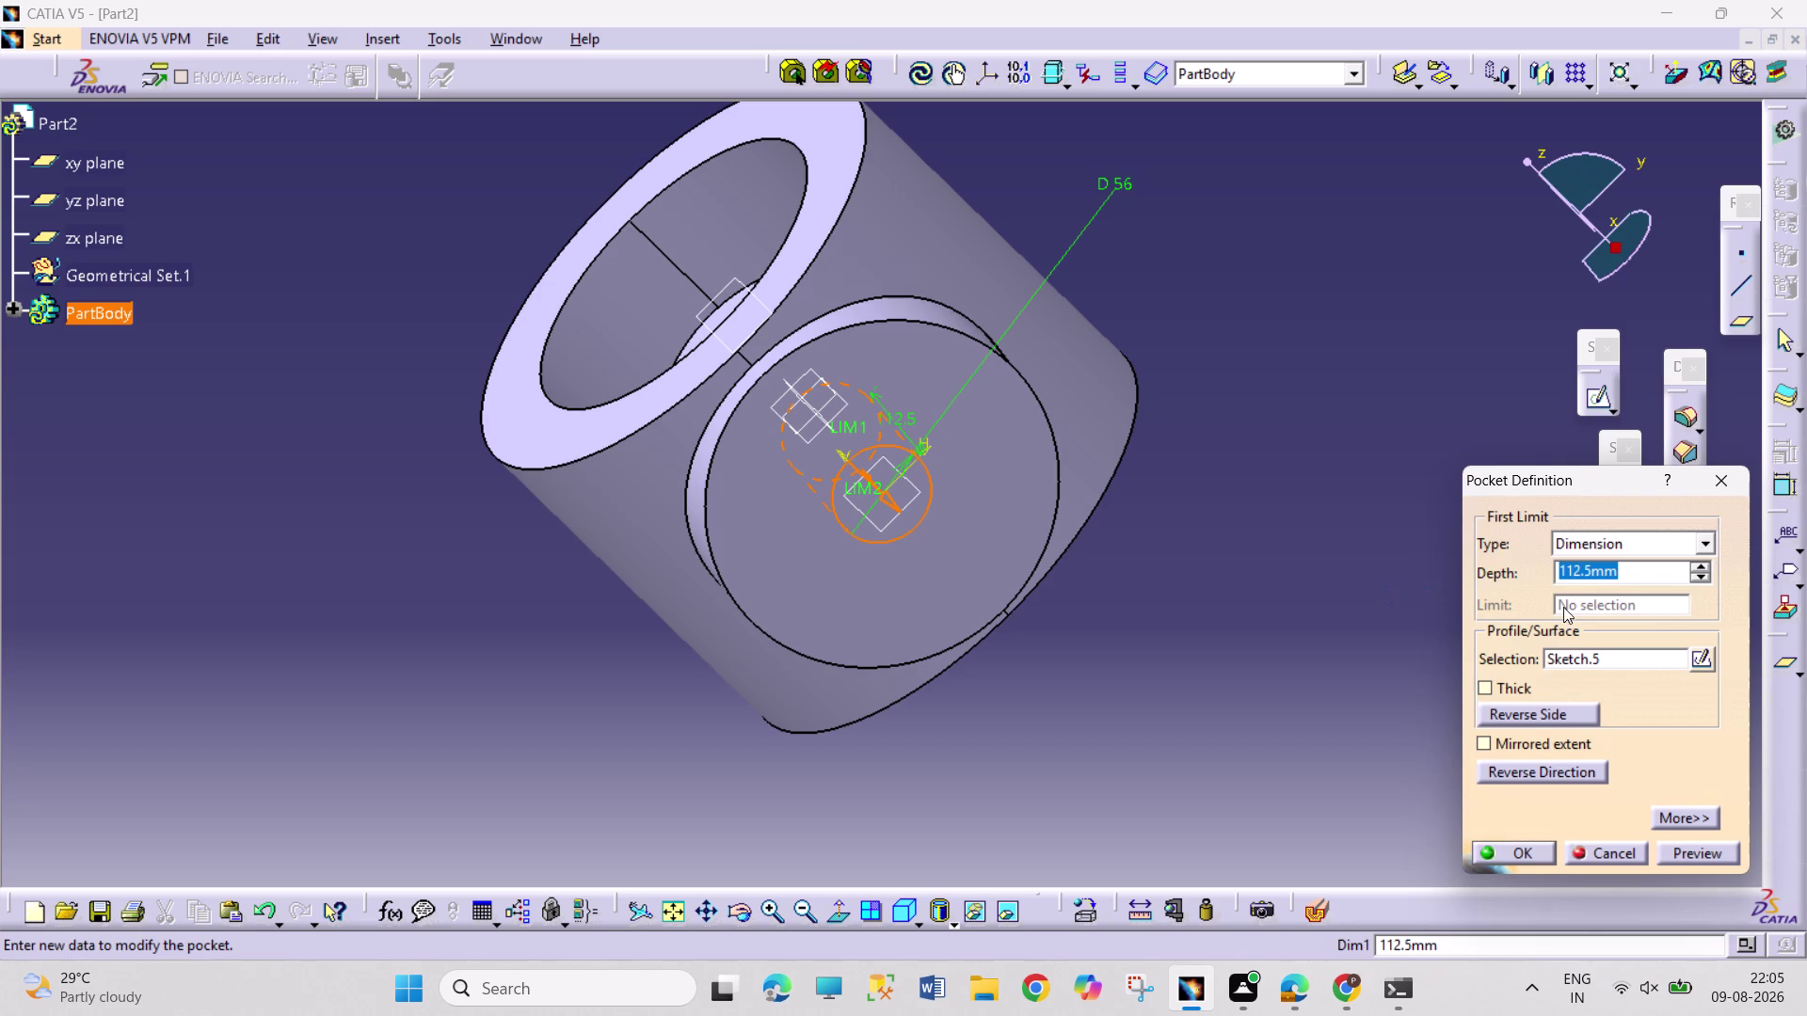
drag(1588, 567, 1414, 528)
text(31)
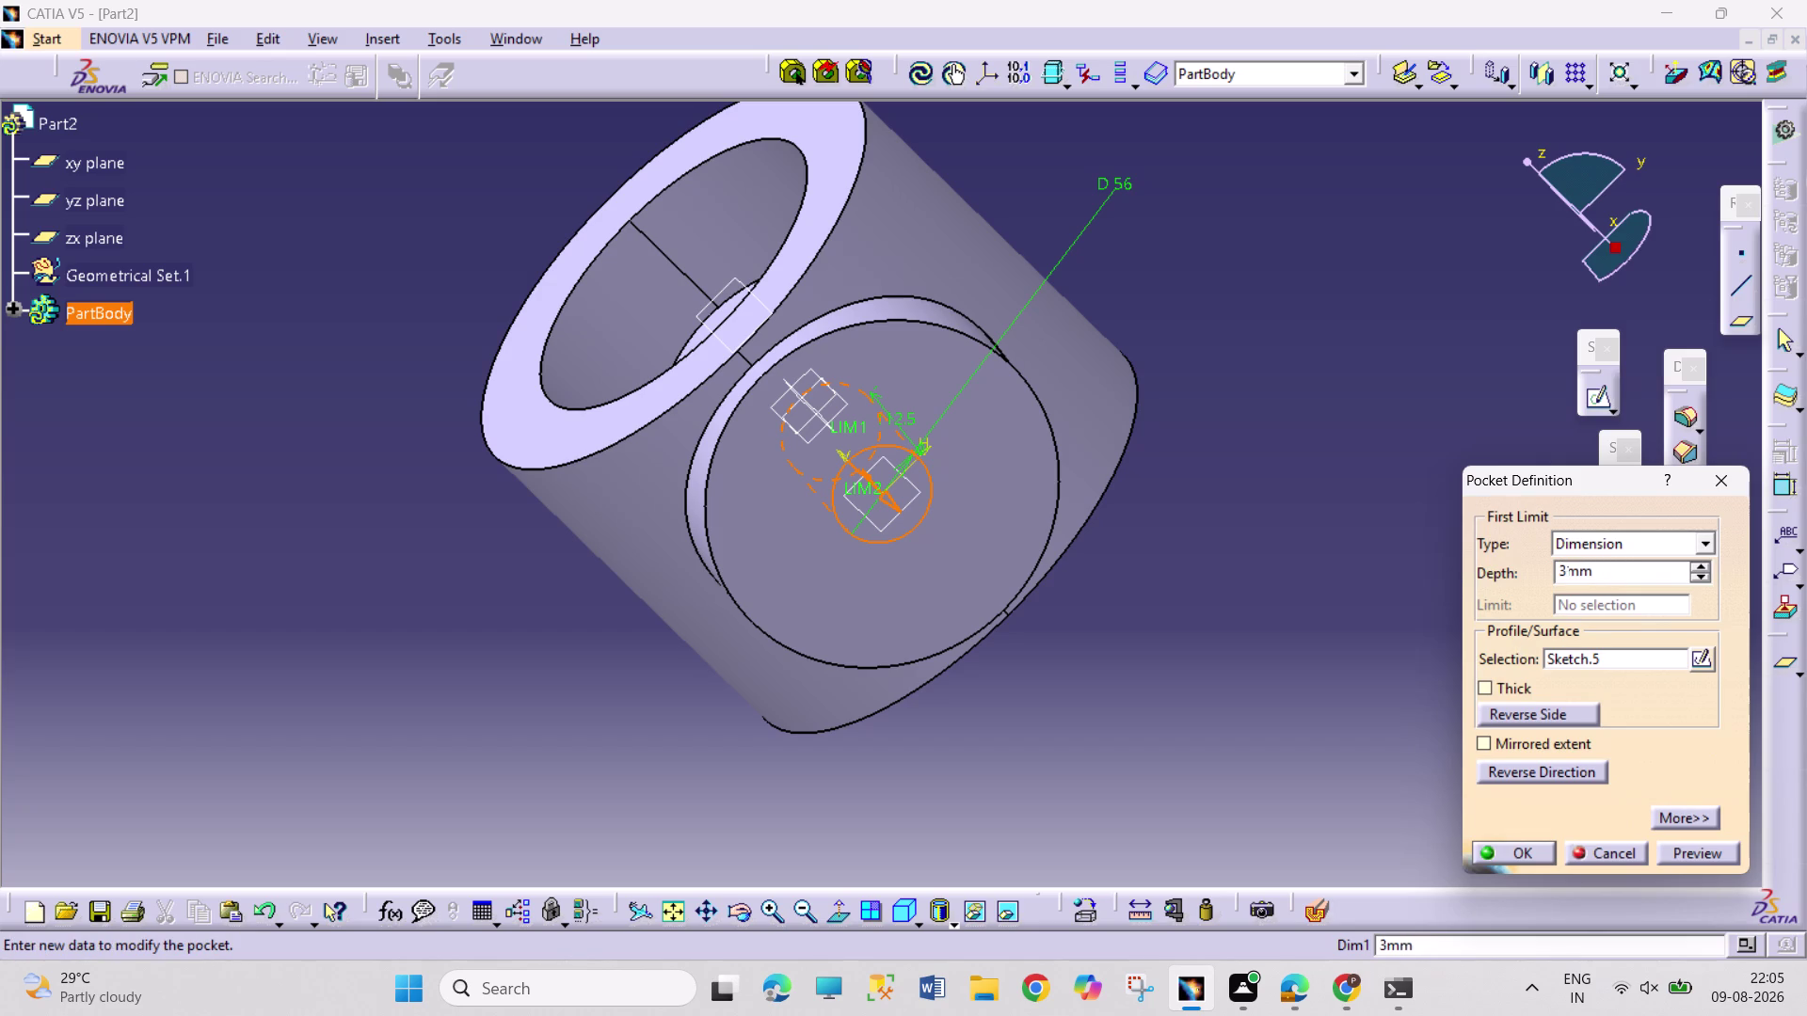
text(5)
key(Return)
click(1404, 473)
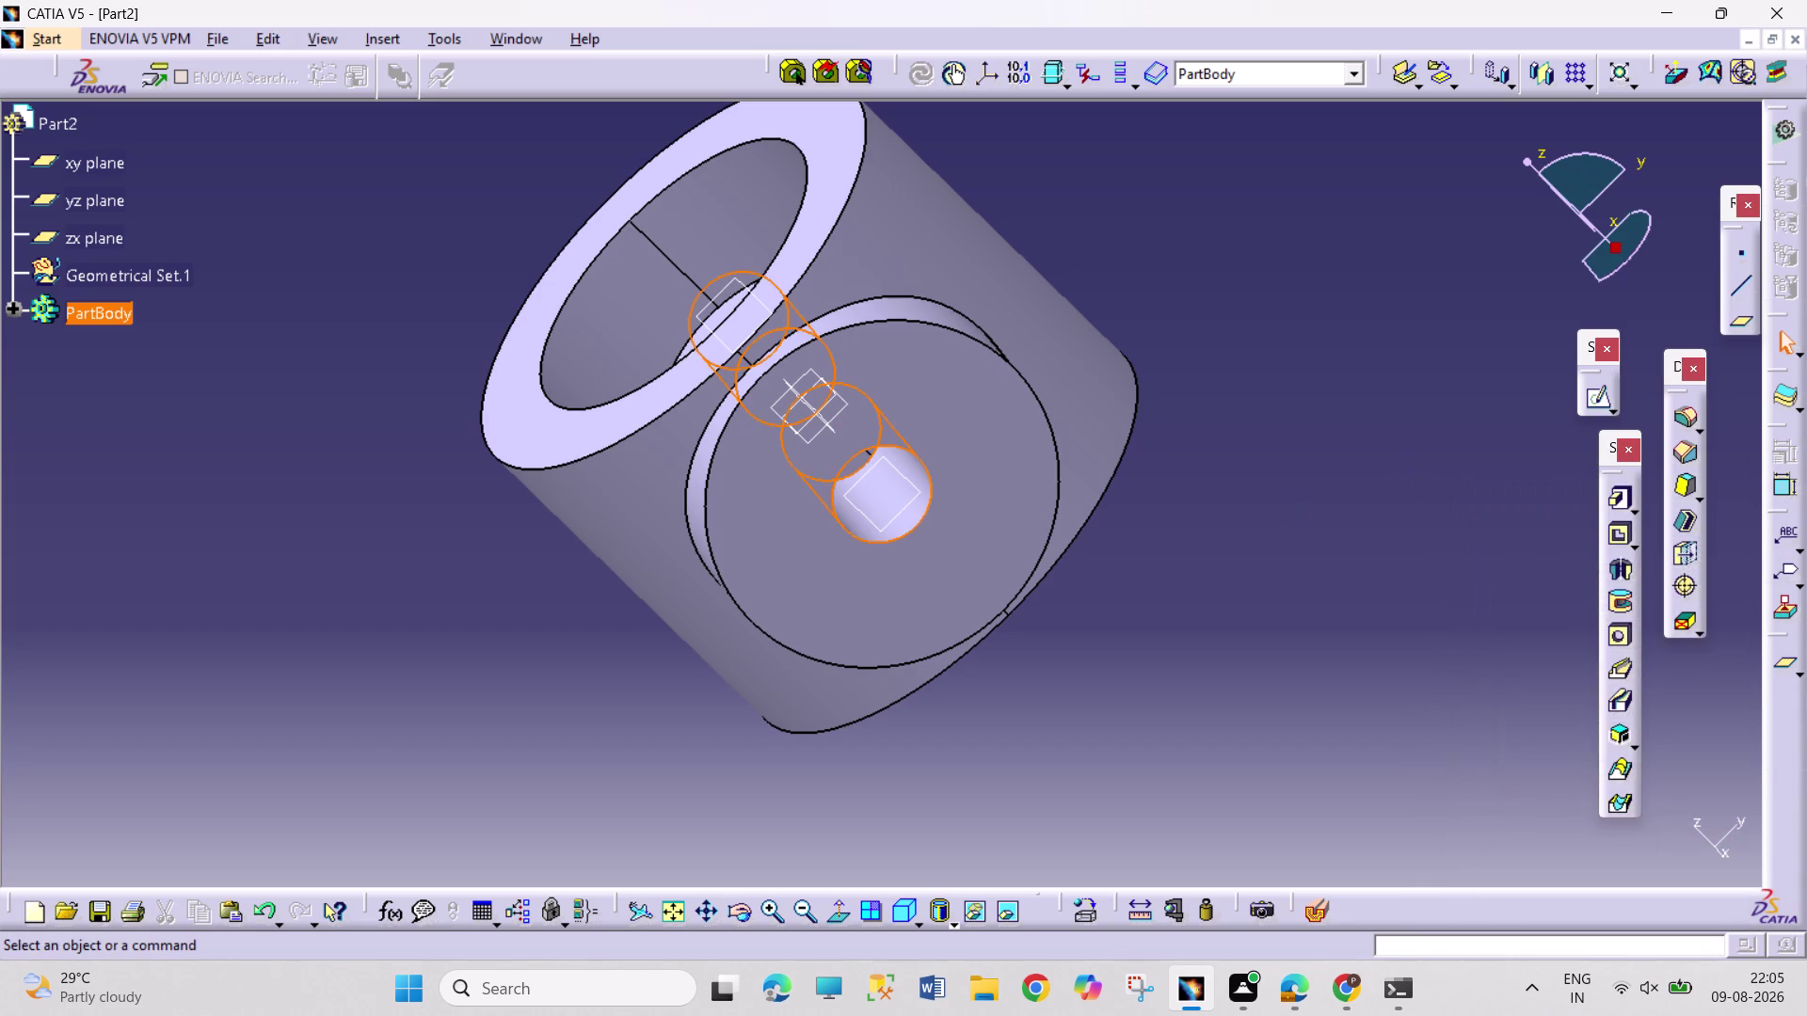
drag(736, 909, 743, 901)
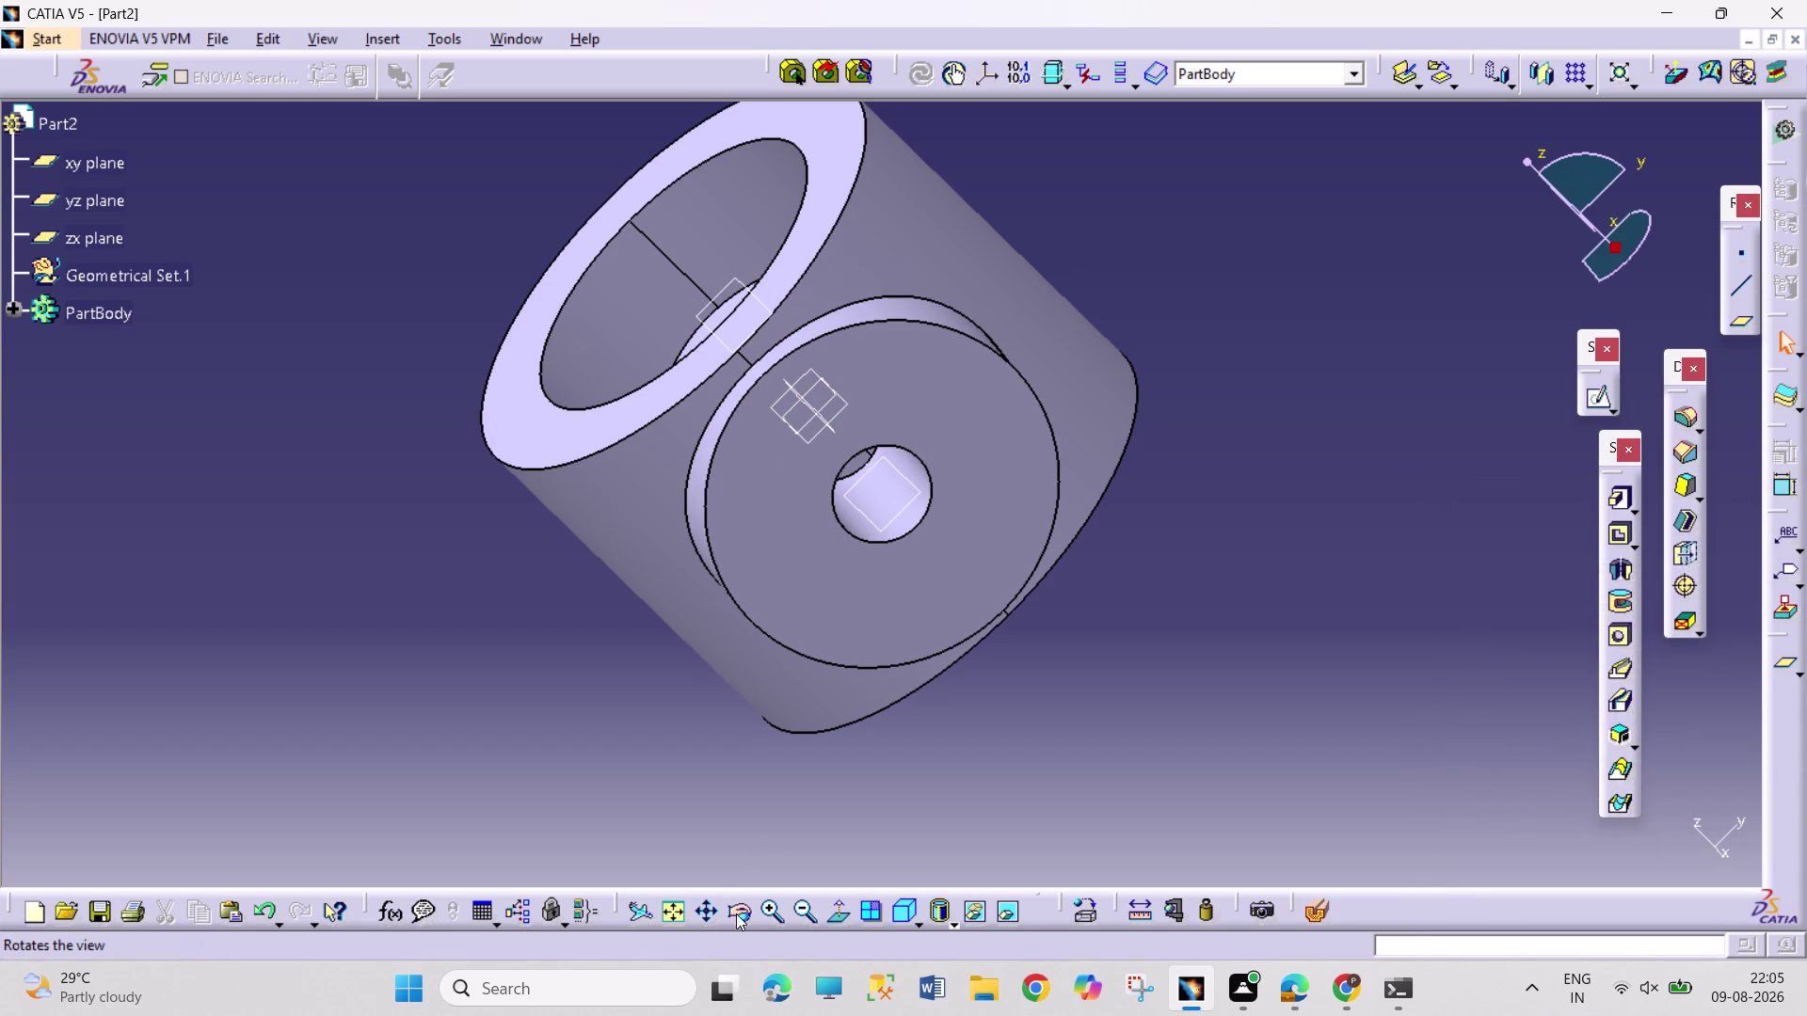
click(738, 914)
drag(1138, 235, 598, 592)
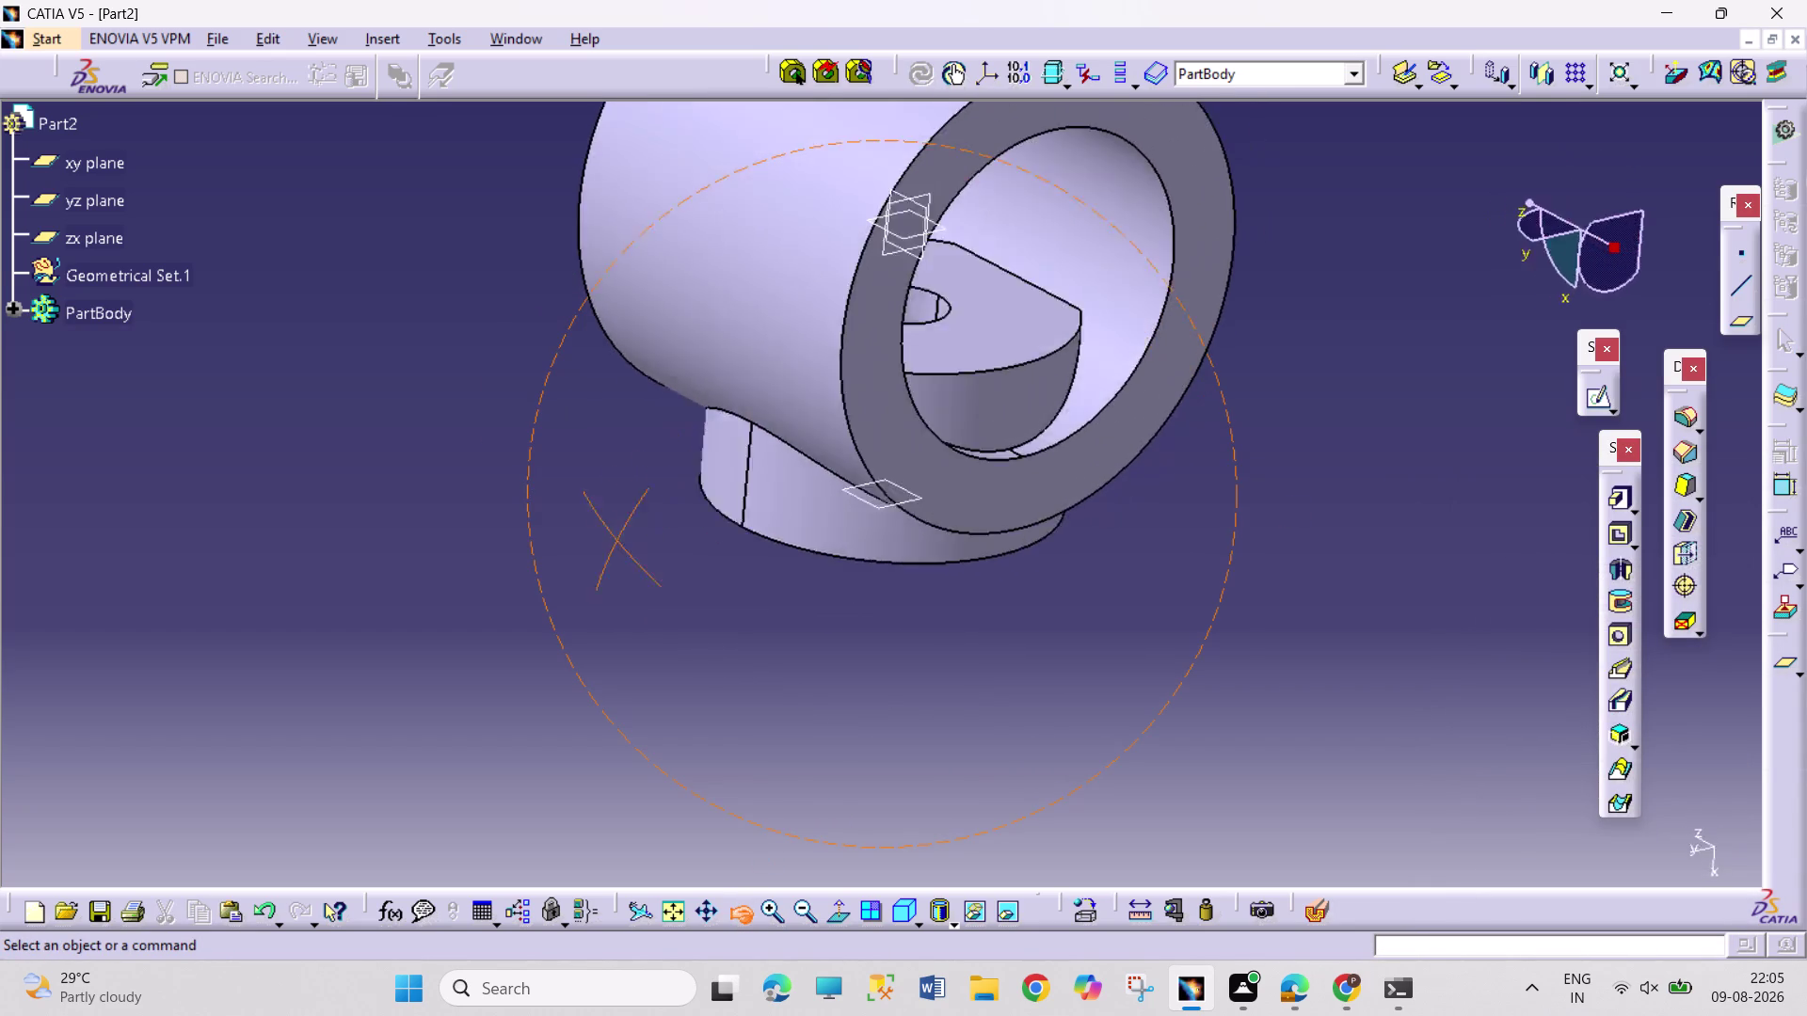
drag(598, 592, 1227, 586)
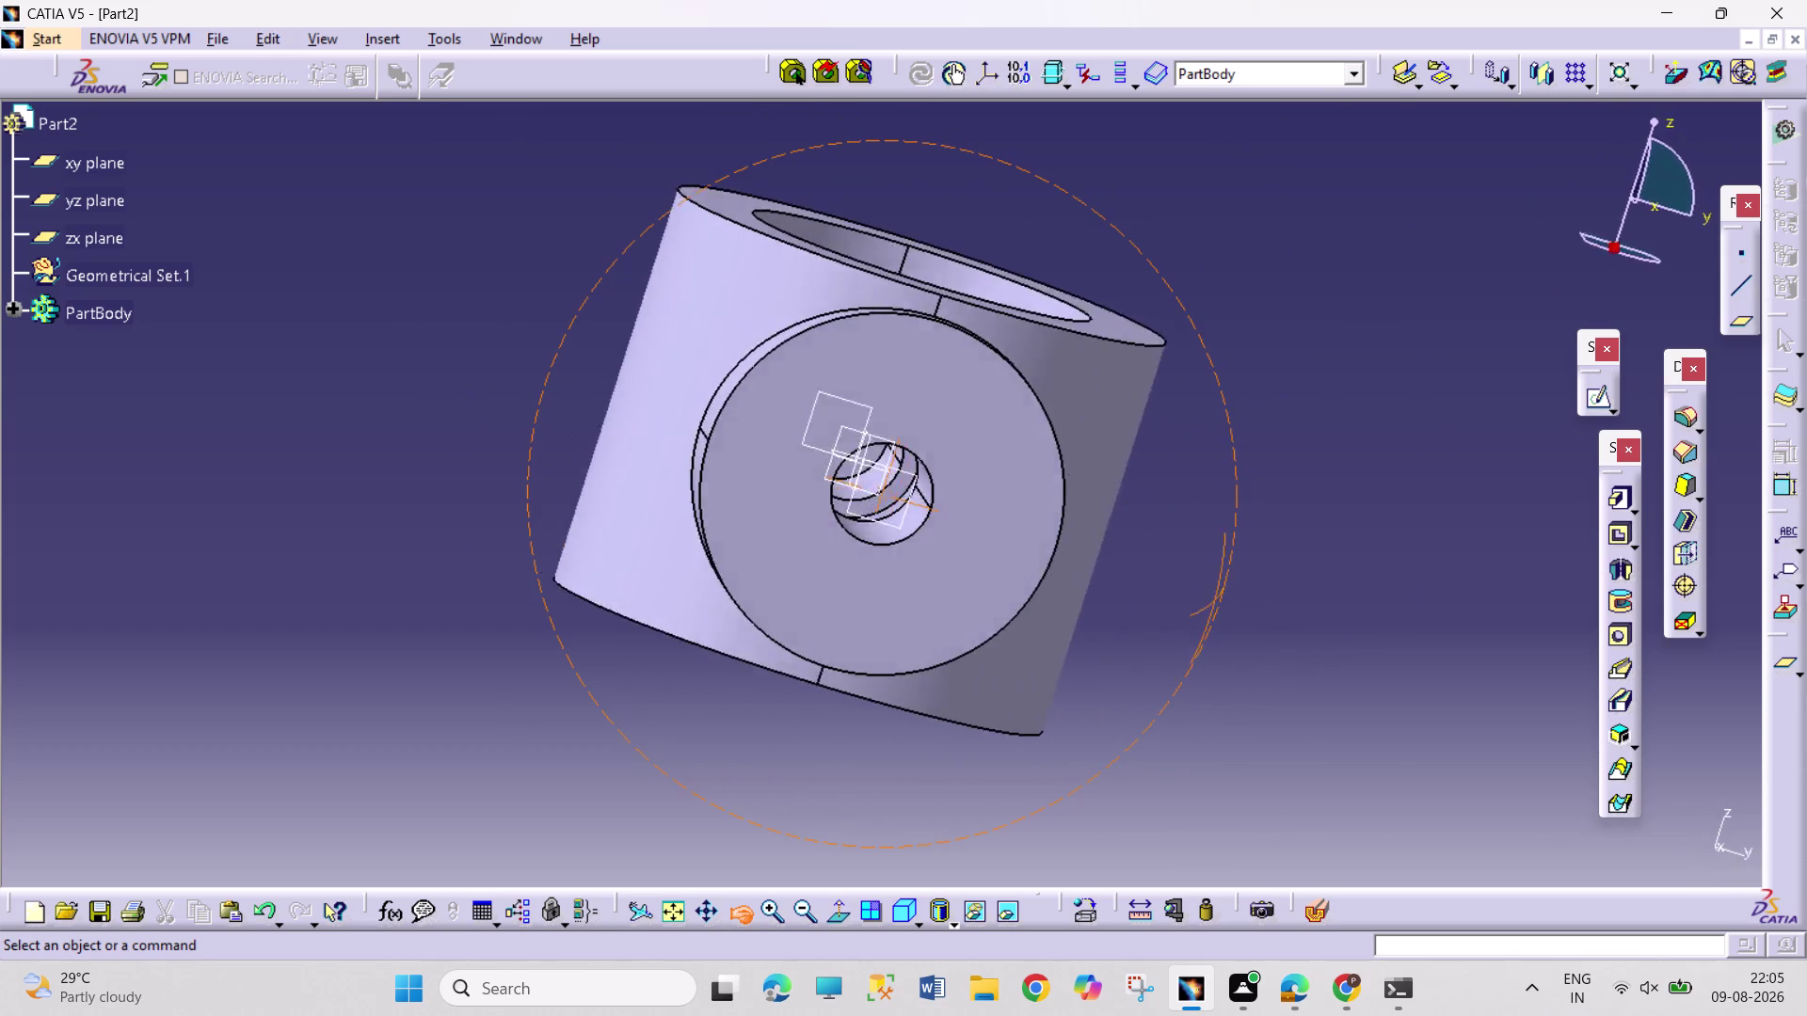
drag(1227, 586, 1230, 586)
click(1318, 610)
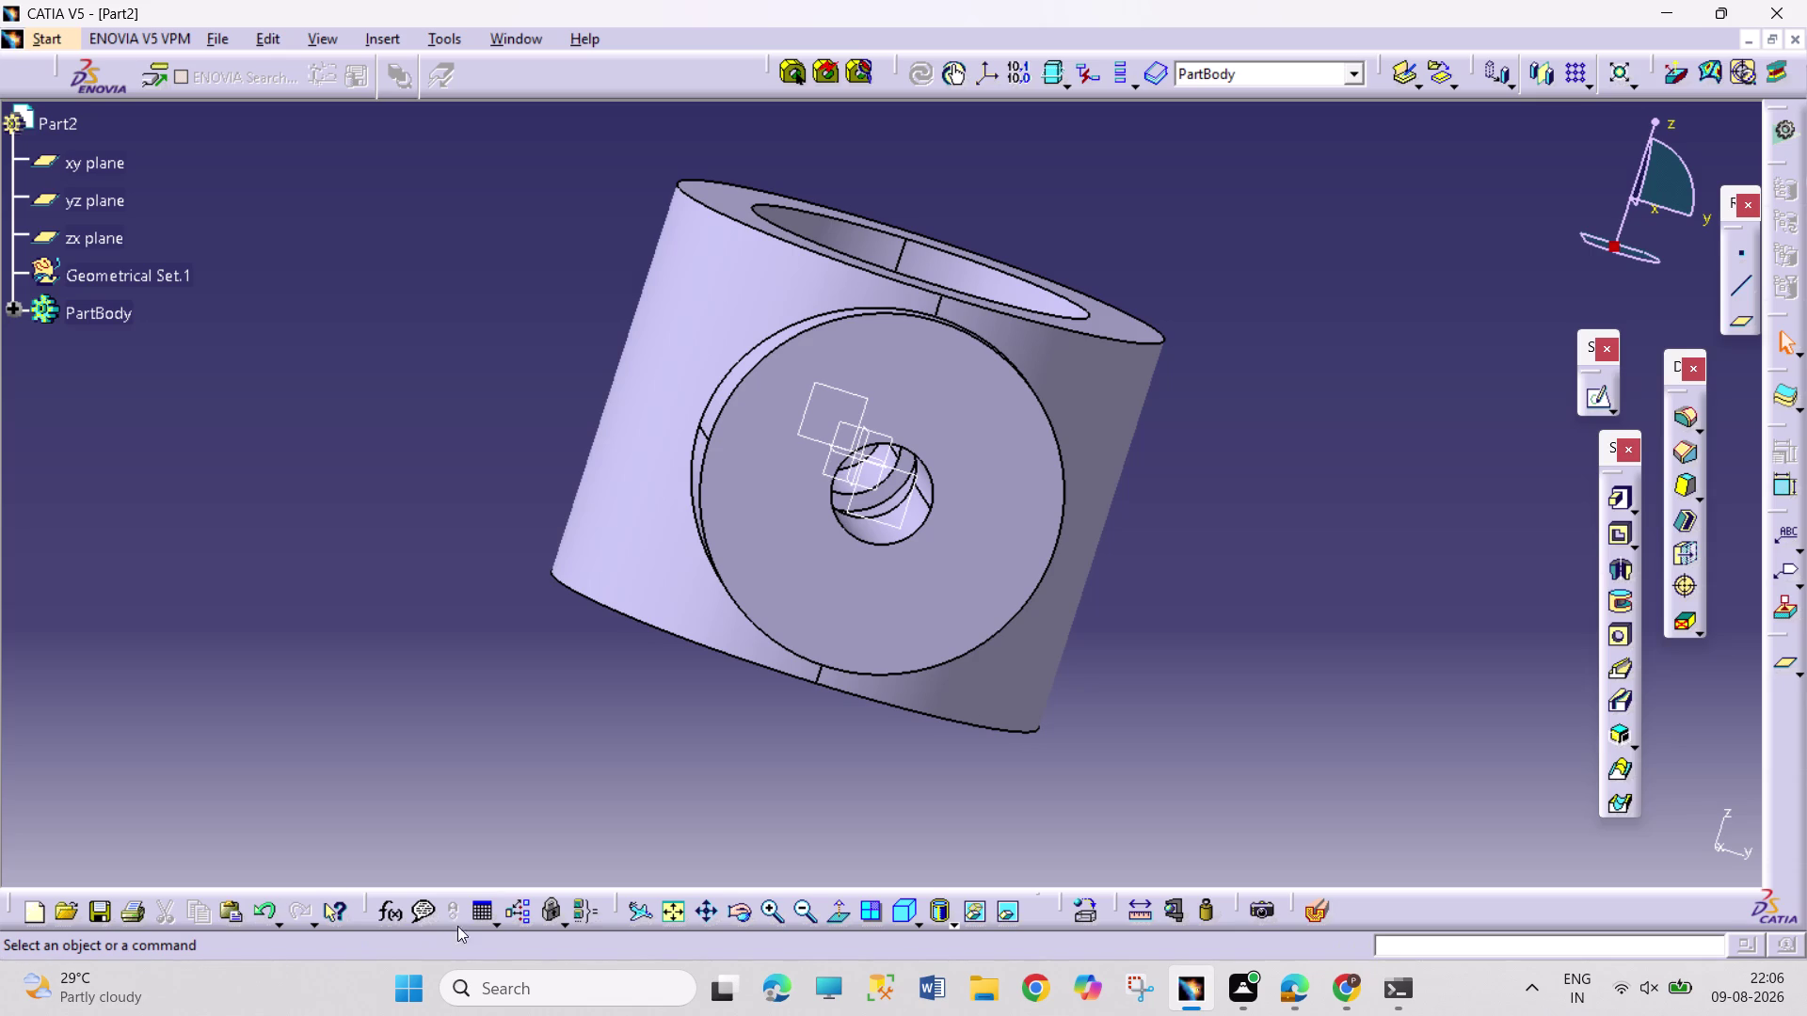
Orbit round to the boss end face and start a new sketch on it.
click(746, 908)
drag(1206, 605, 983, 584)
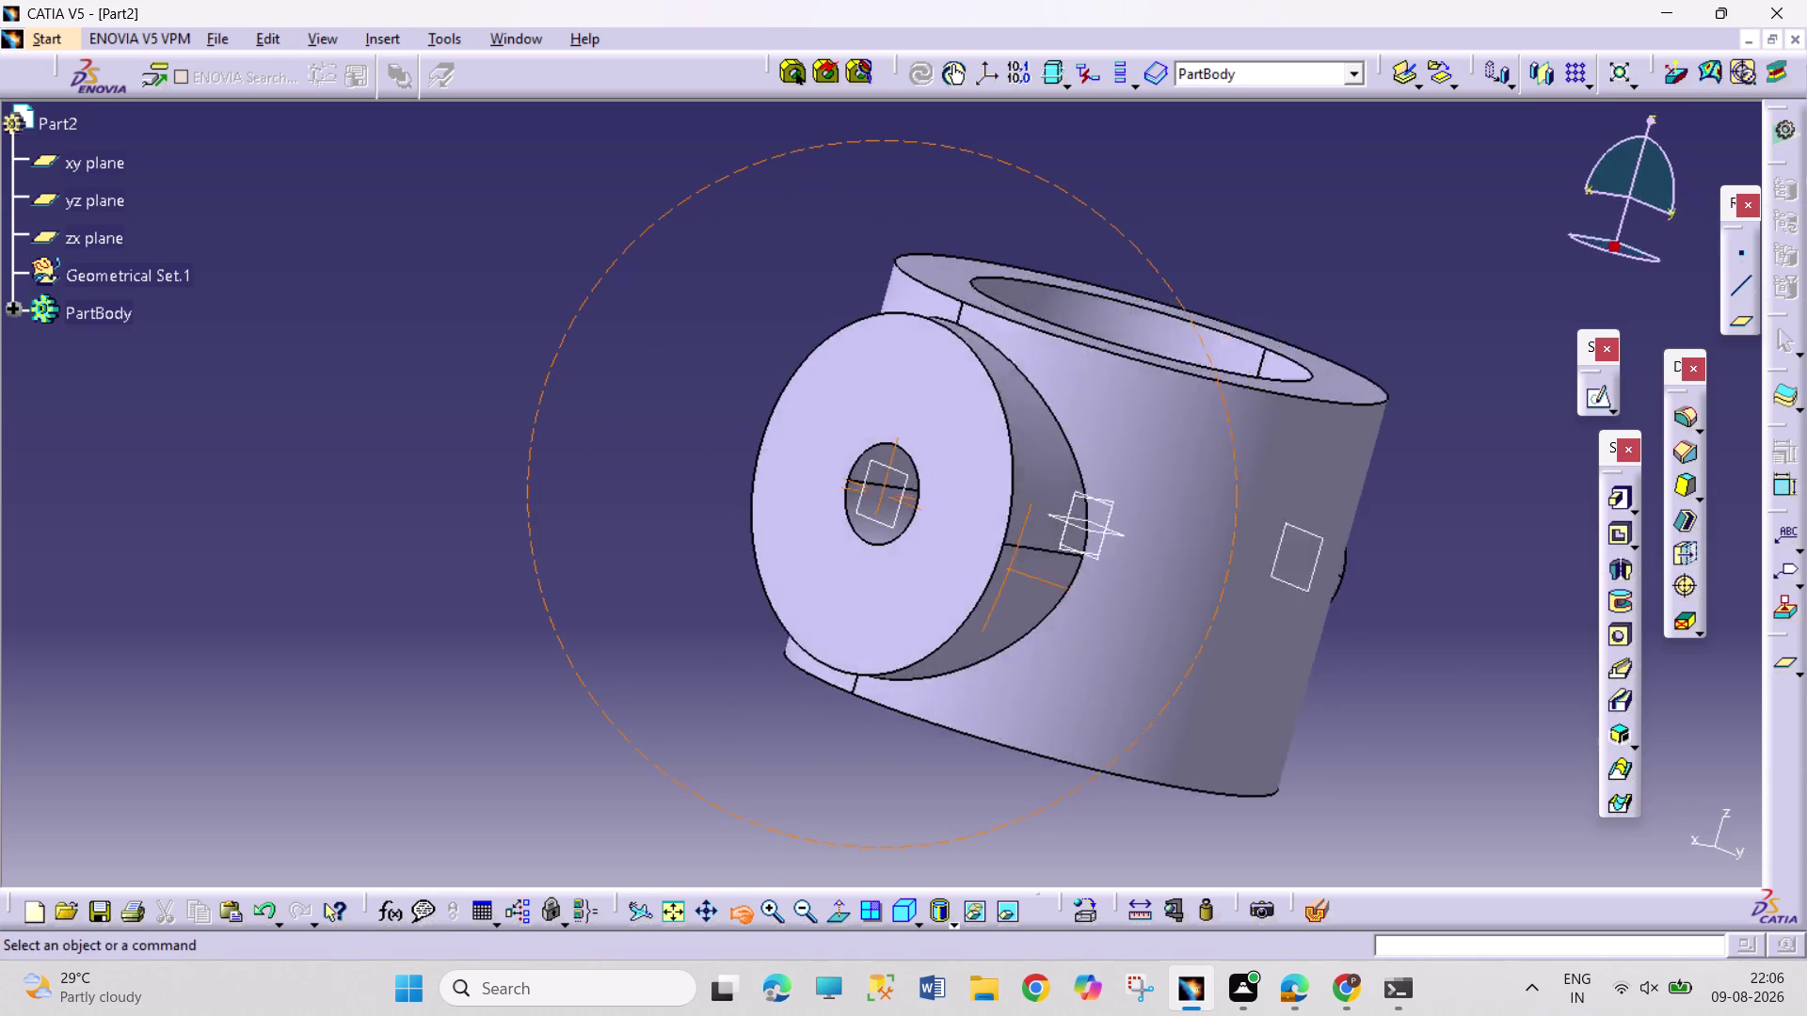
drag(983, 584, 862, 777)
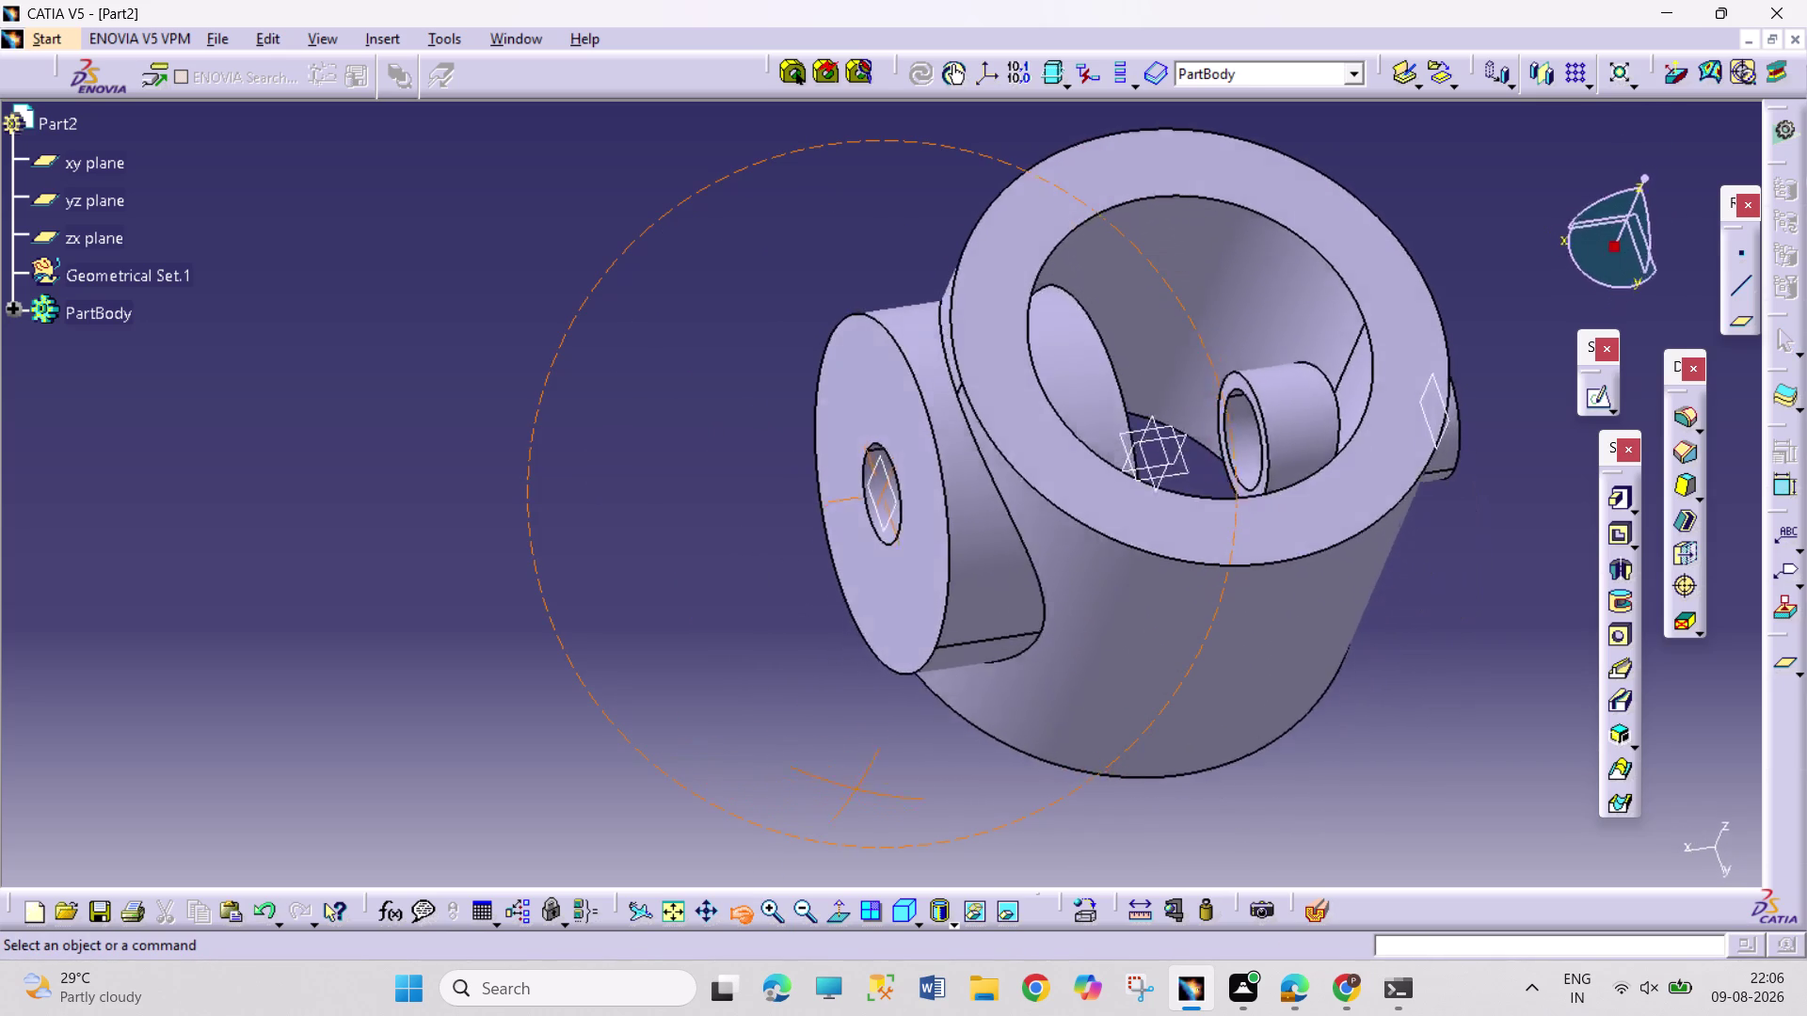
drag(862, 777, 856, 637)
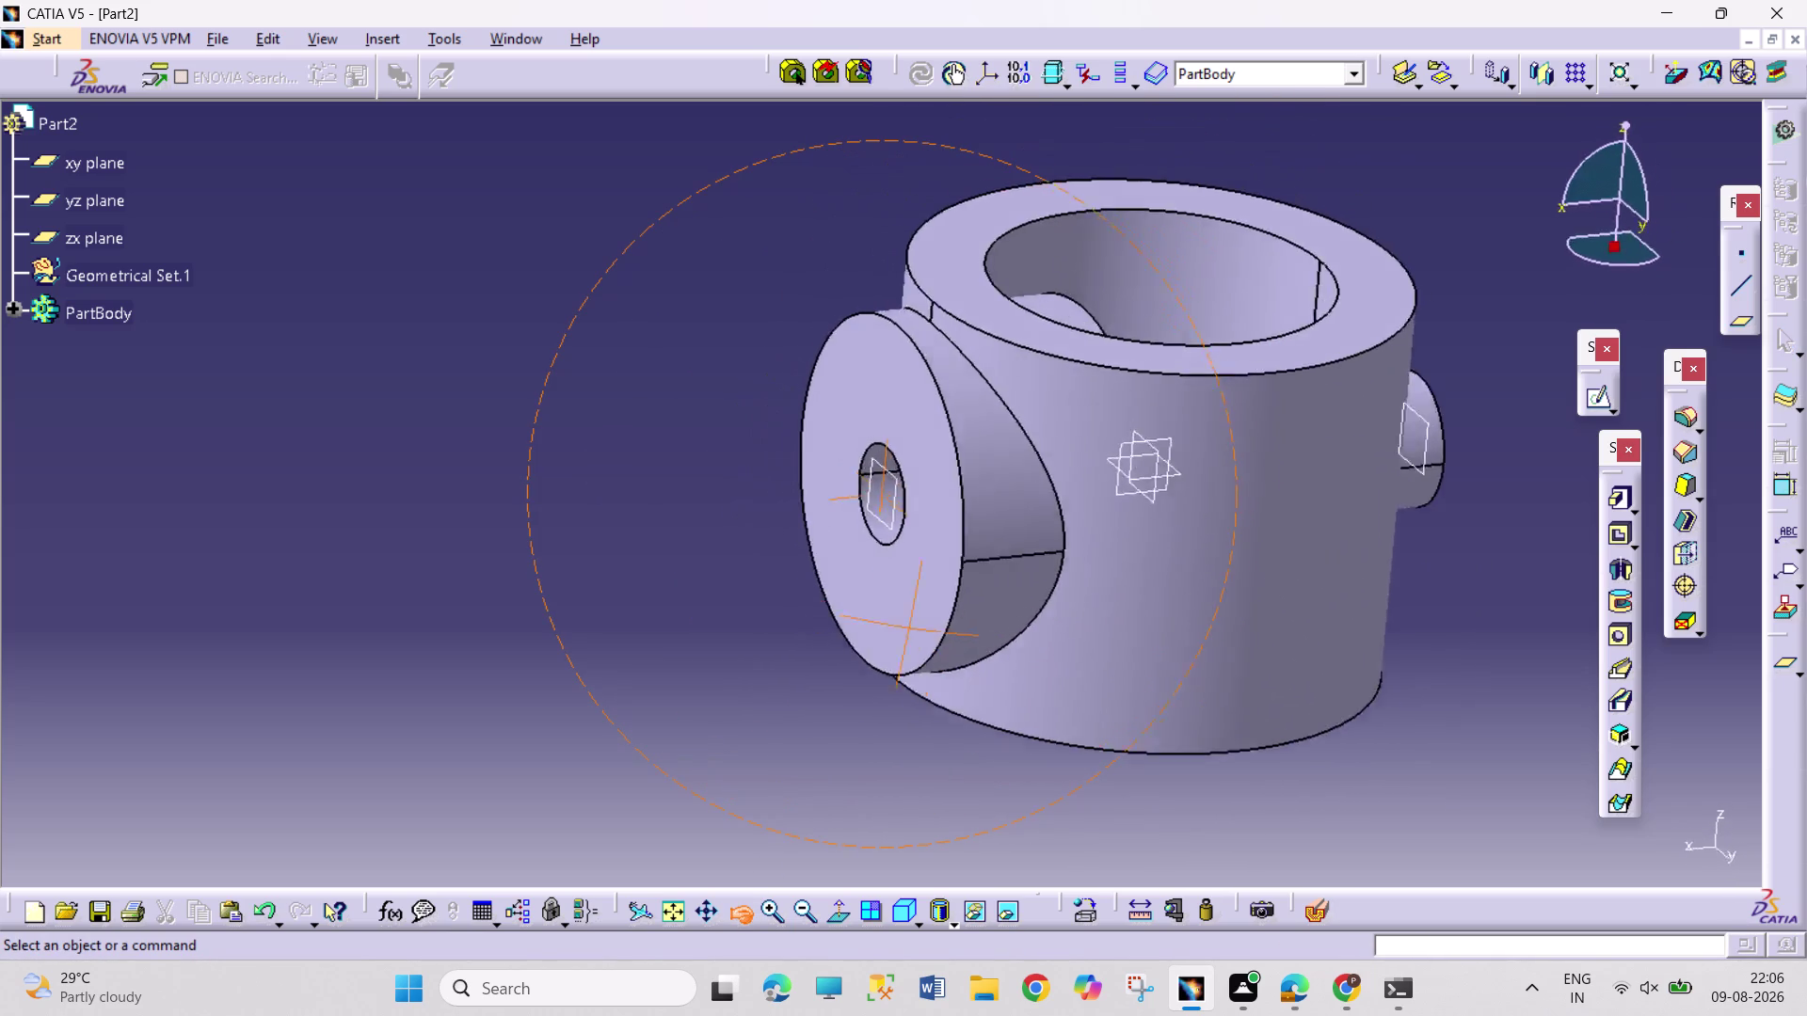
drag(857, 637, 942, 465)
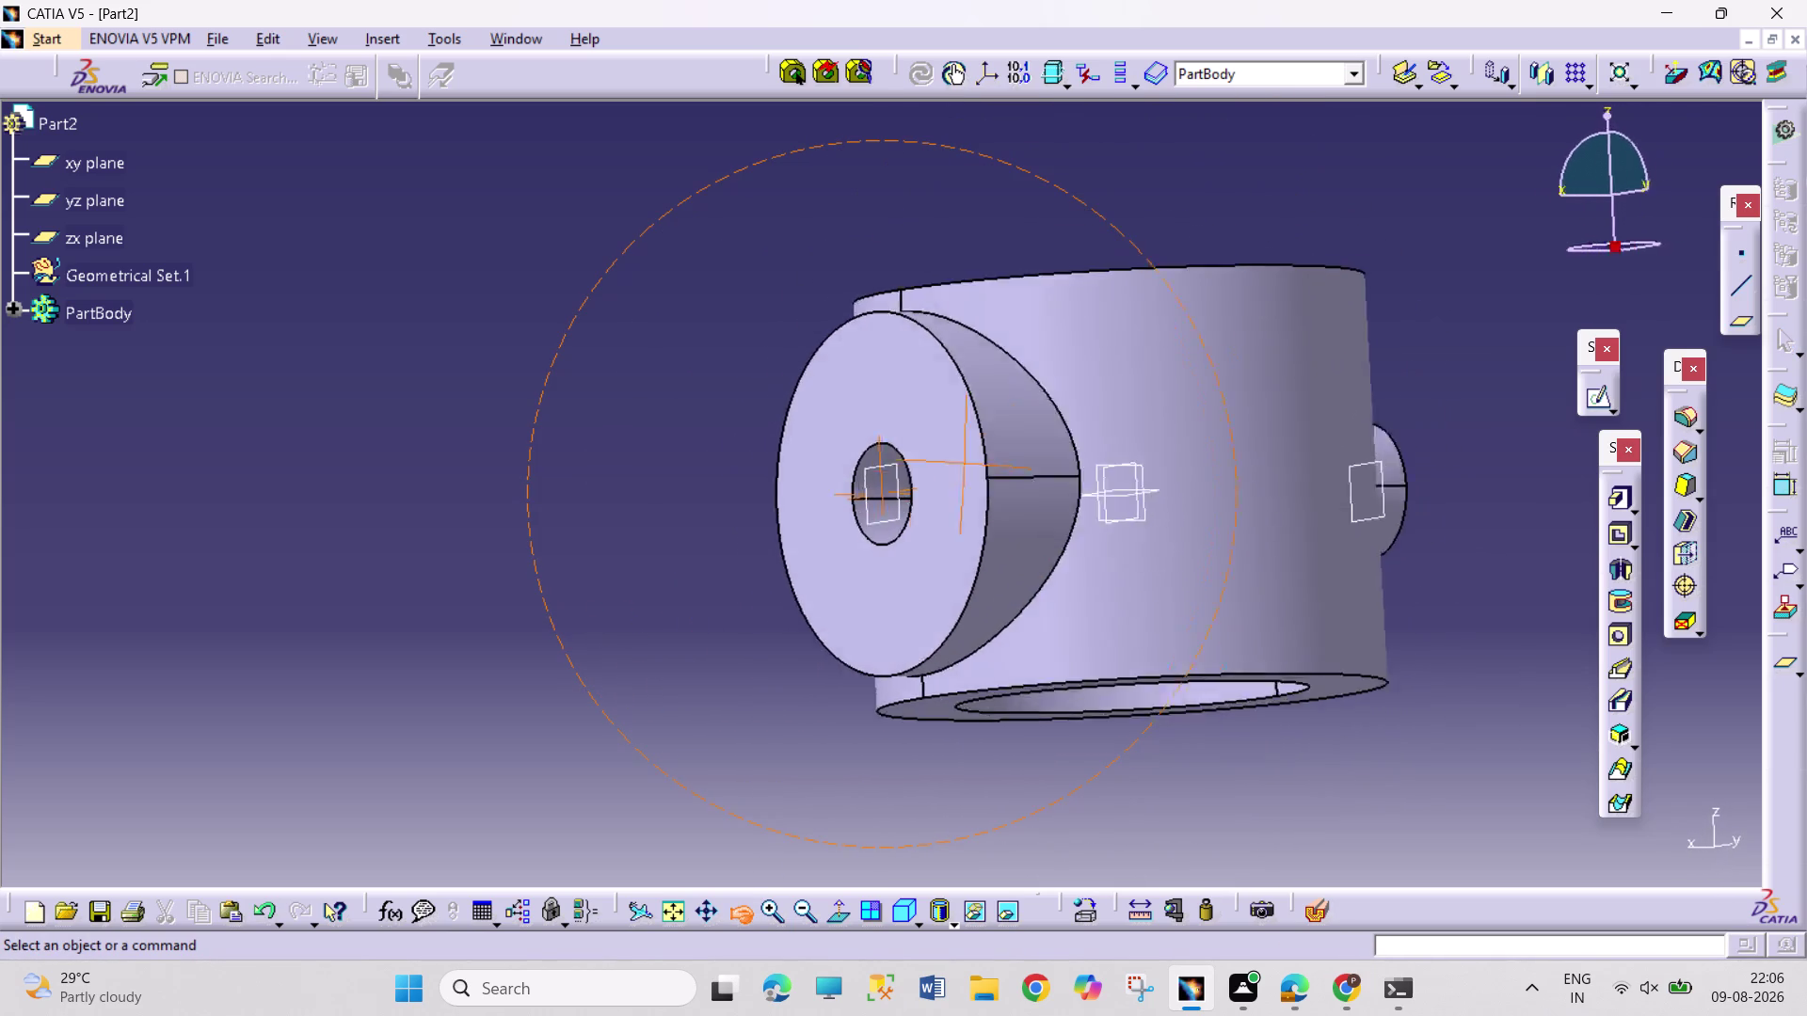
drag(942, 465, 869, 686)
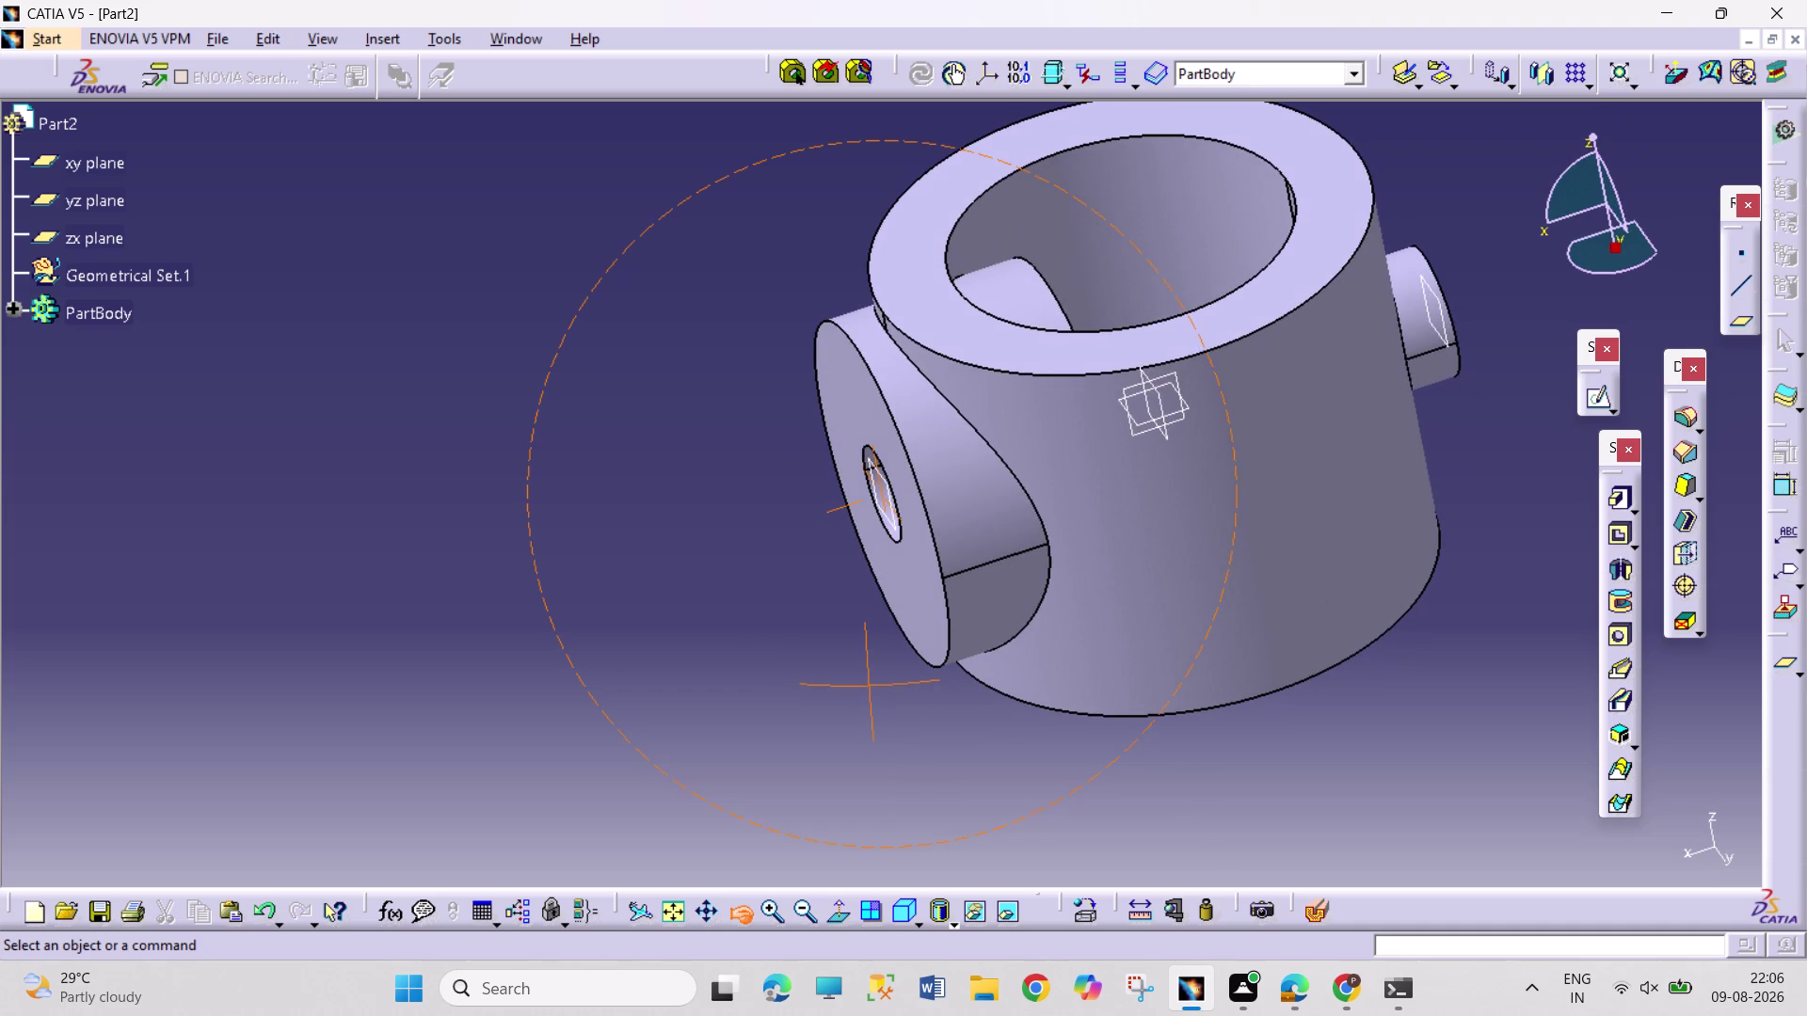
drag(869, 686, 1183, 522)
click(1034, 514)
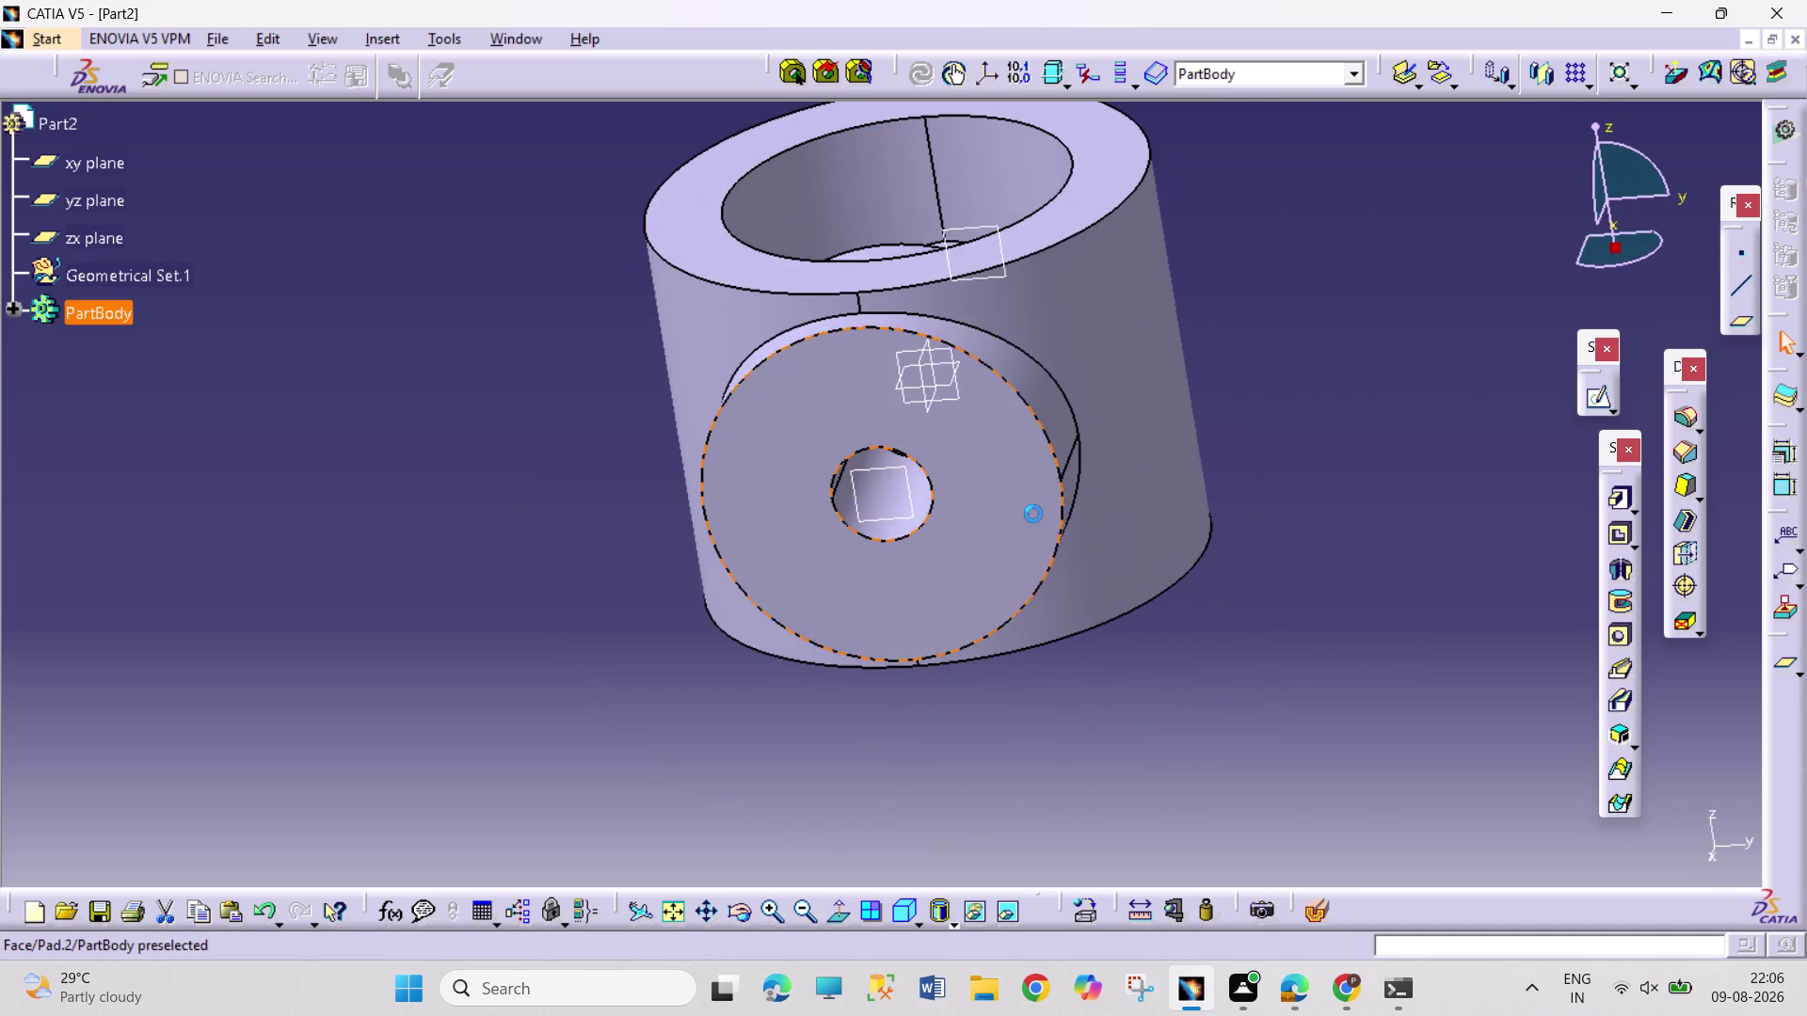
click(1587, 402)
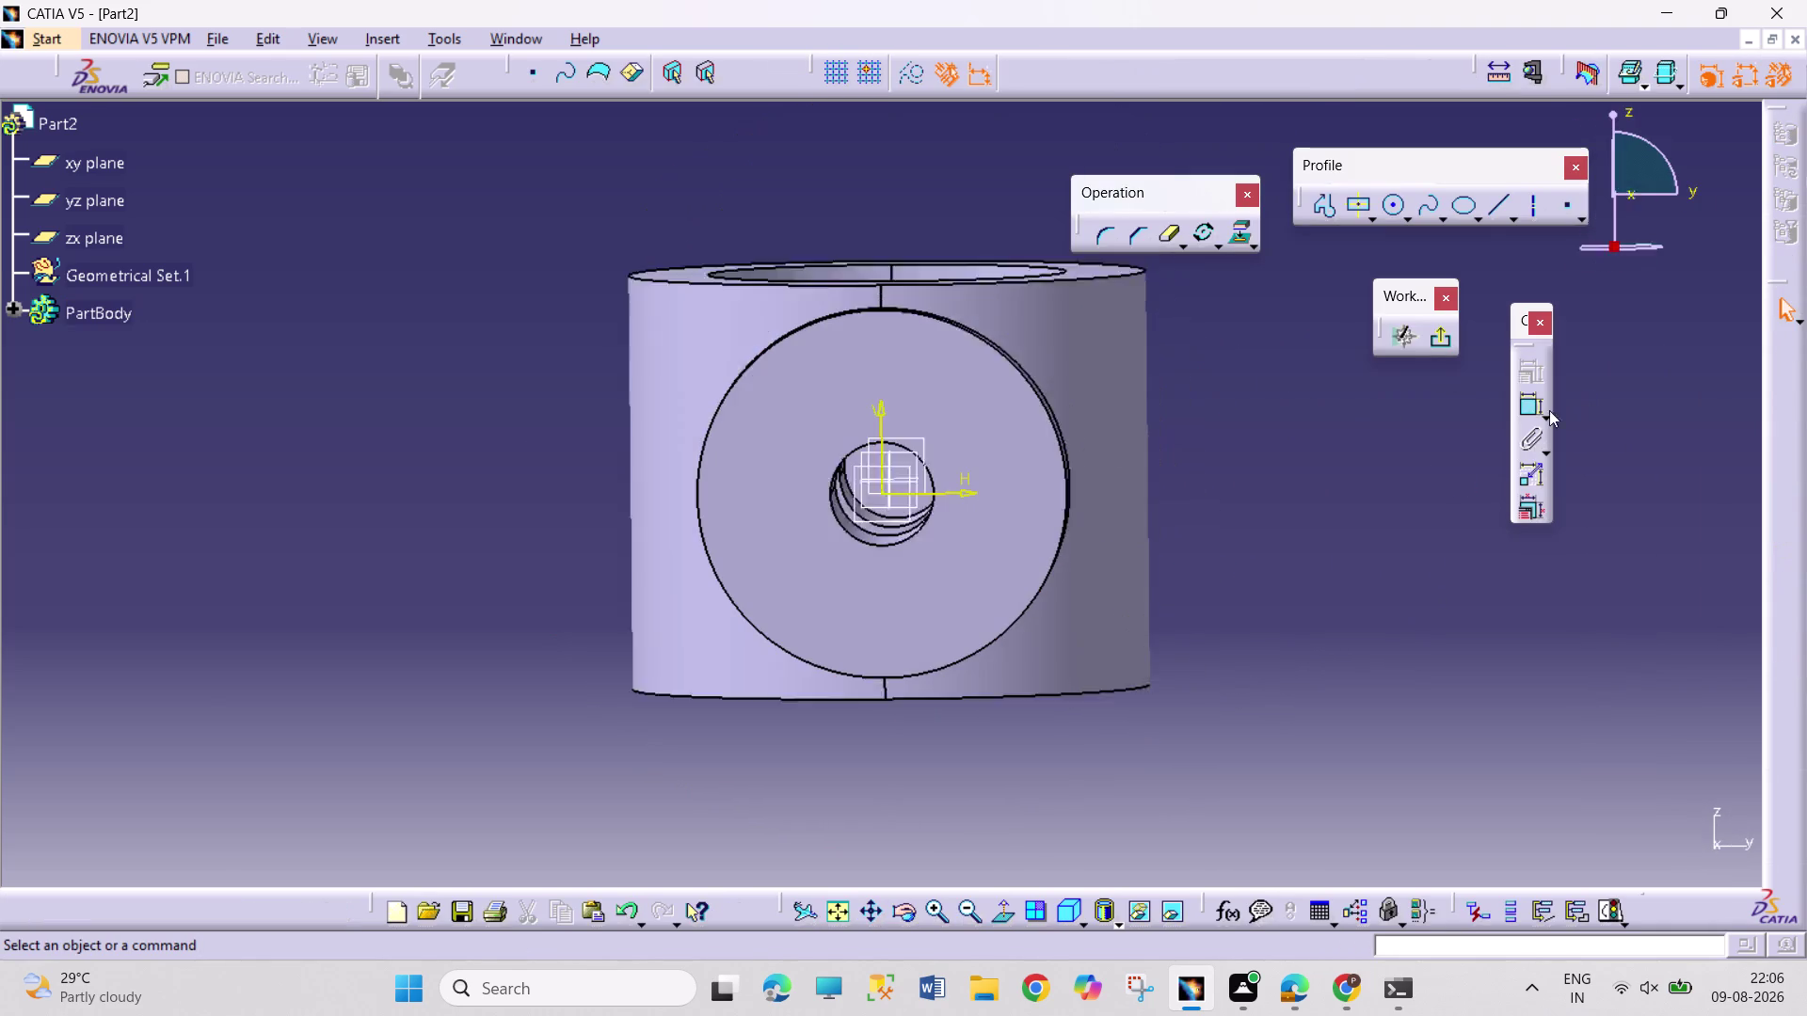
Draw an origin-centred circle, give it a 100 mm diameter, and exit the sketch.
click(1398, 204)
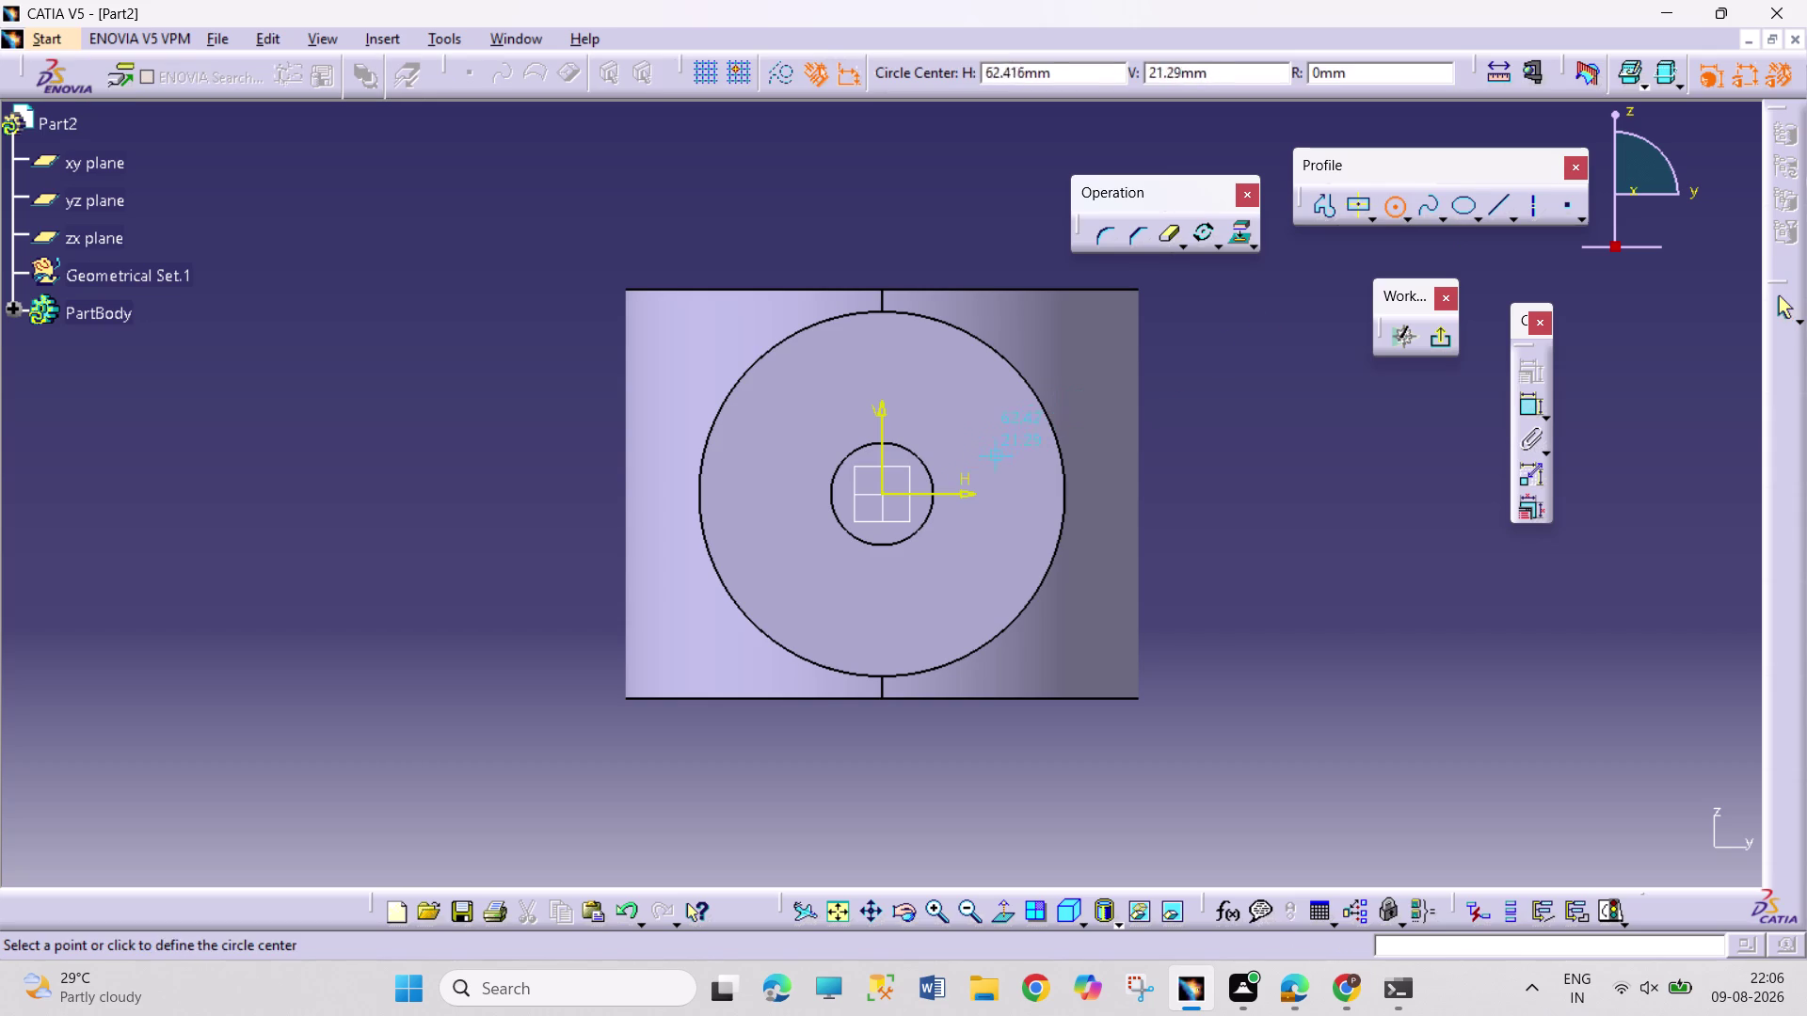
click(884, 496)
click(968, 561)
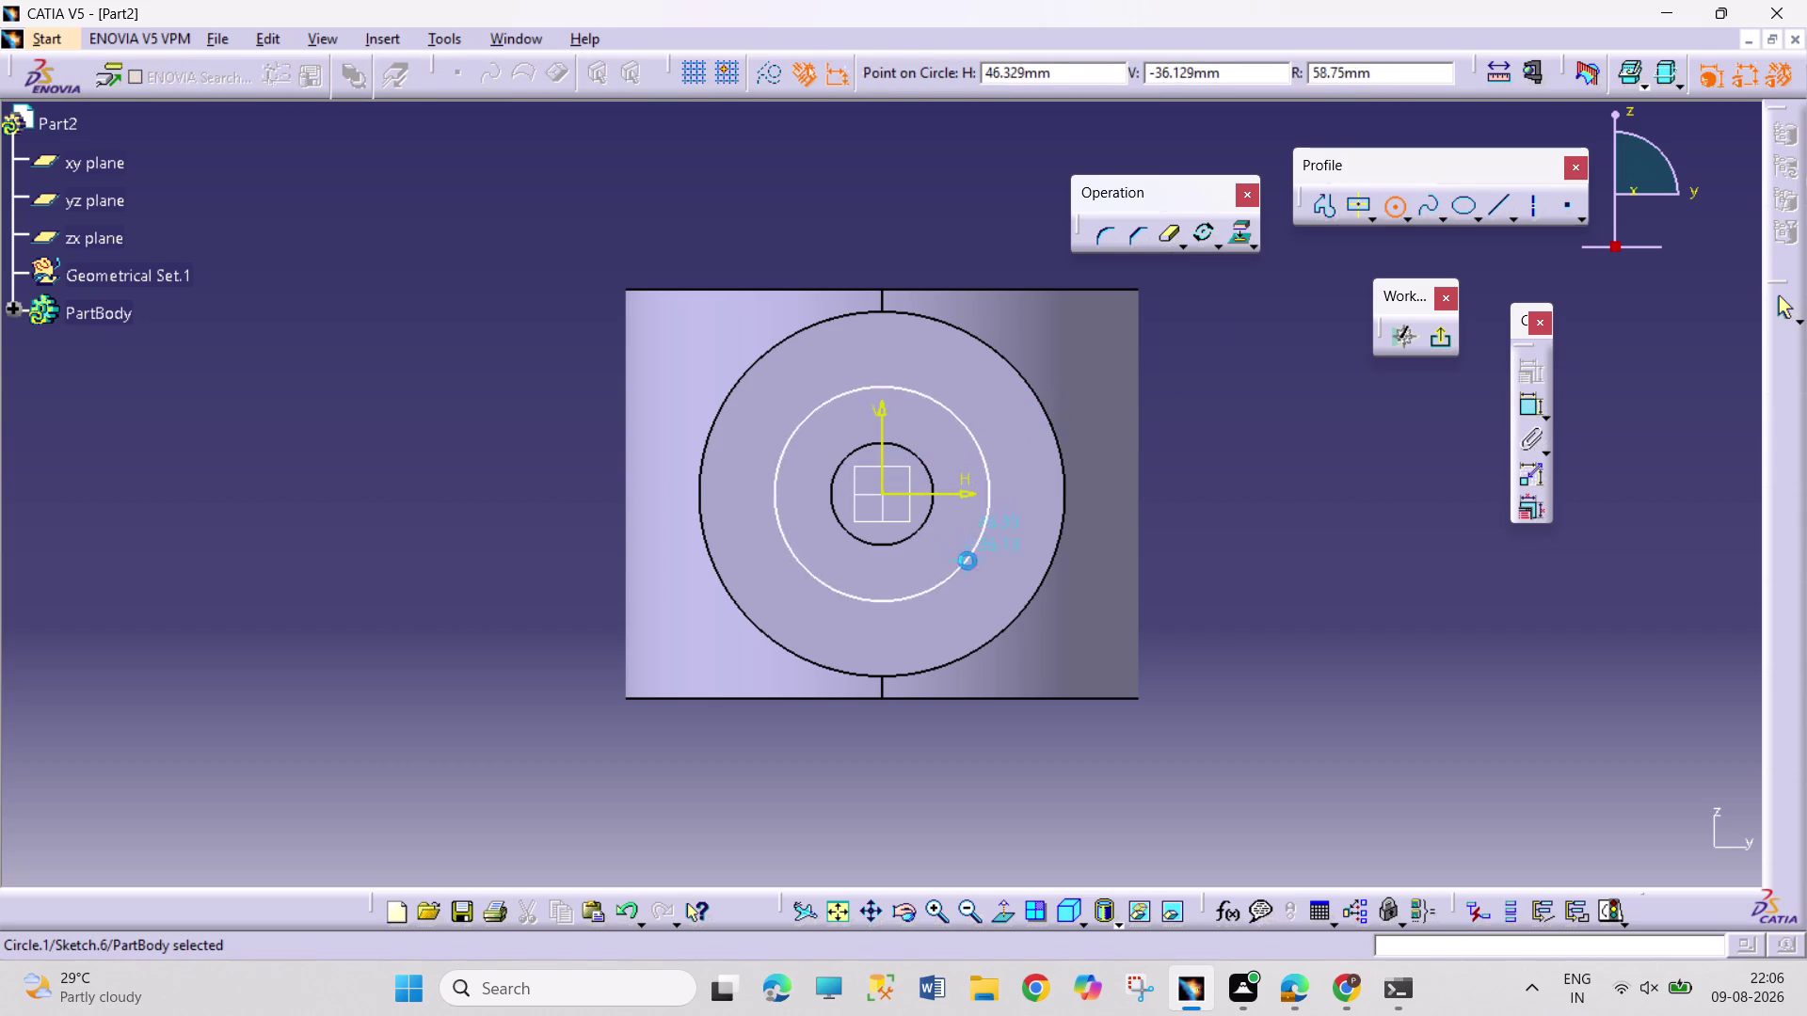
click(1529, 407)
click(1197, 415)
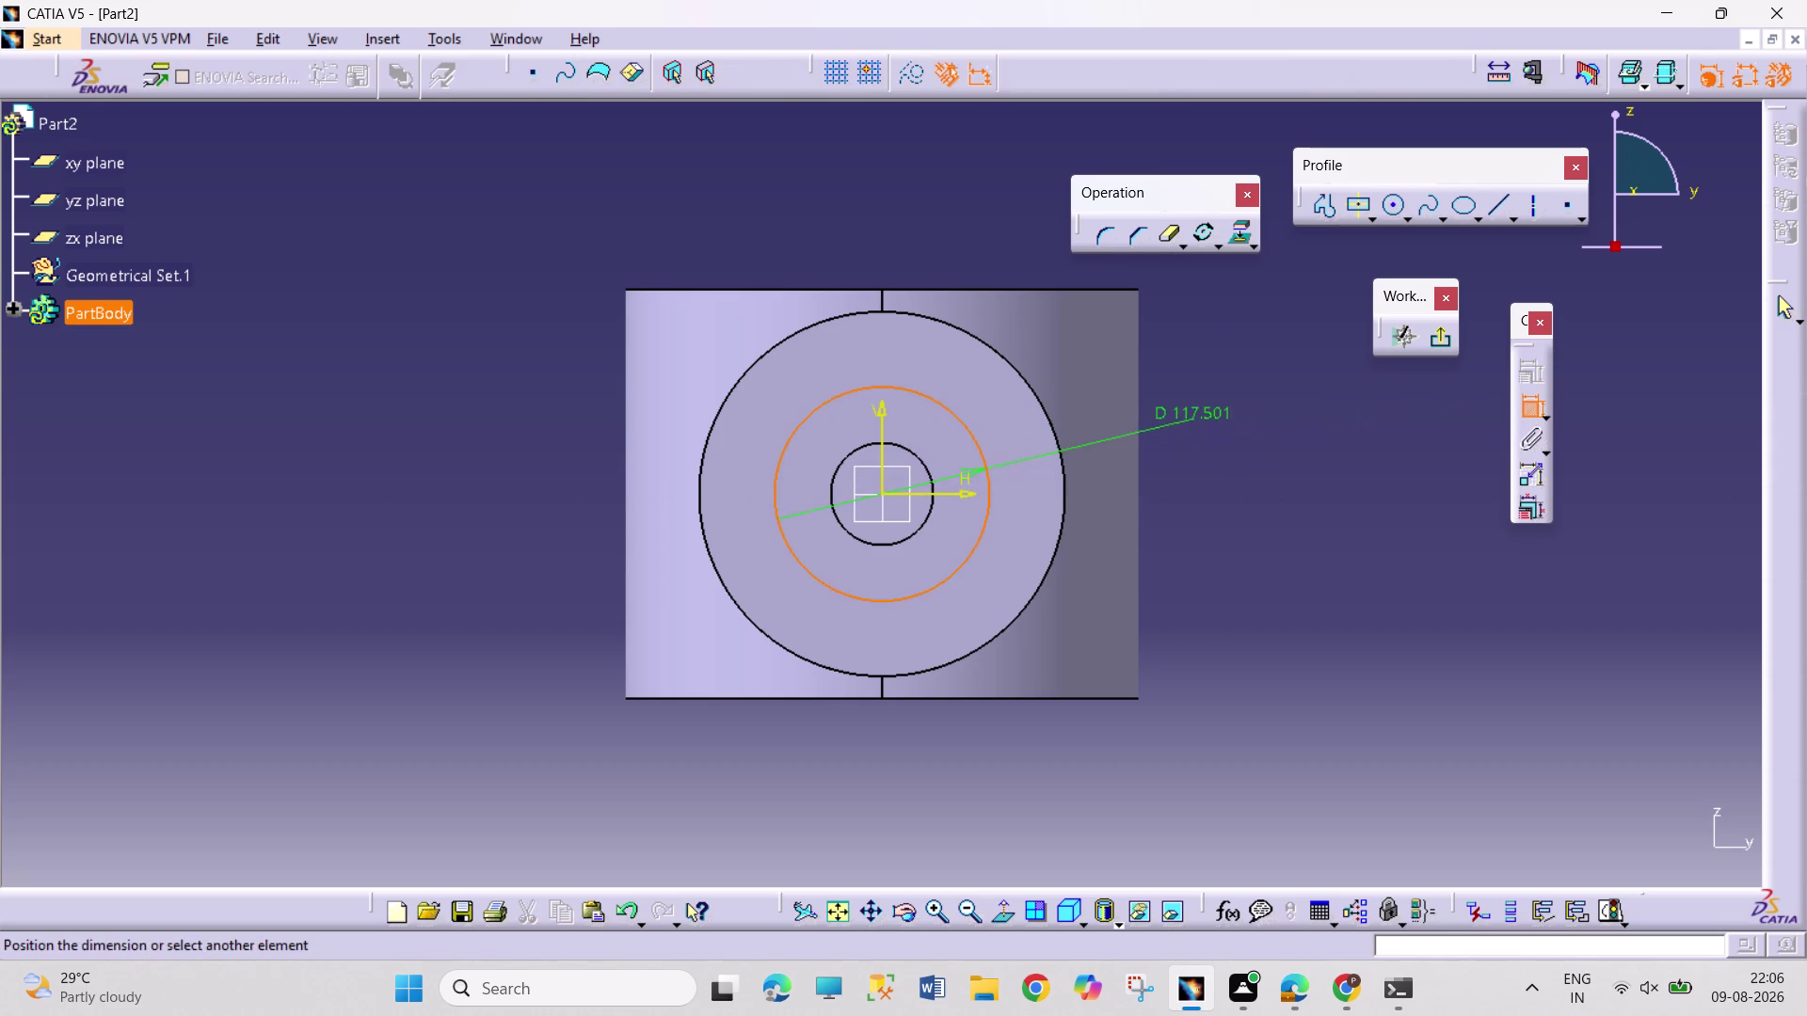
double_click(1200, 411)
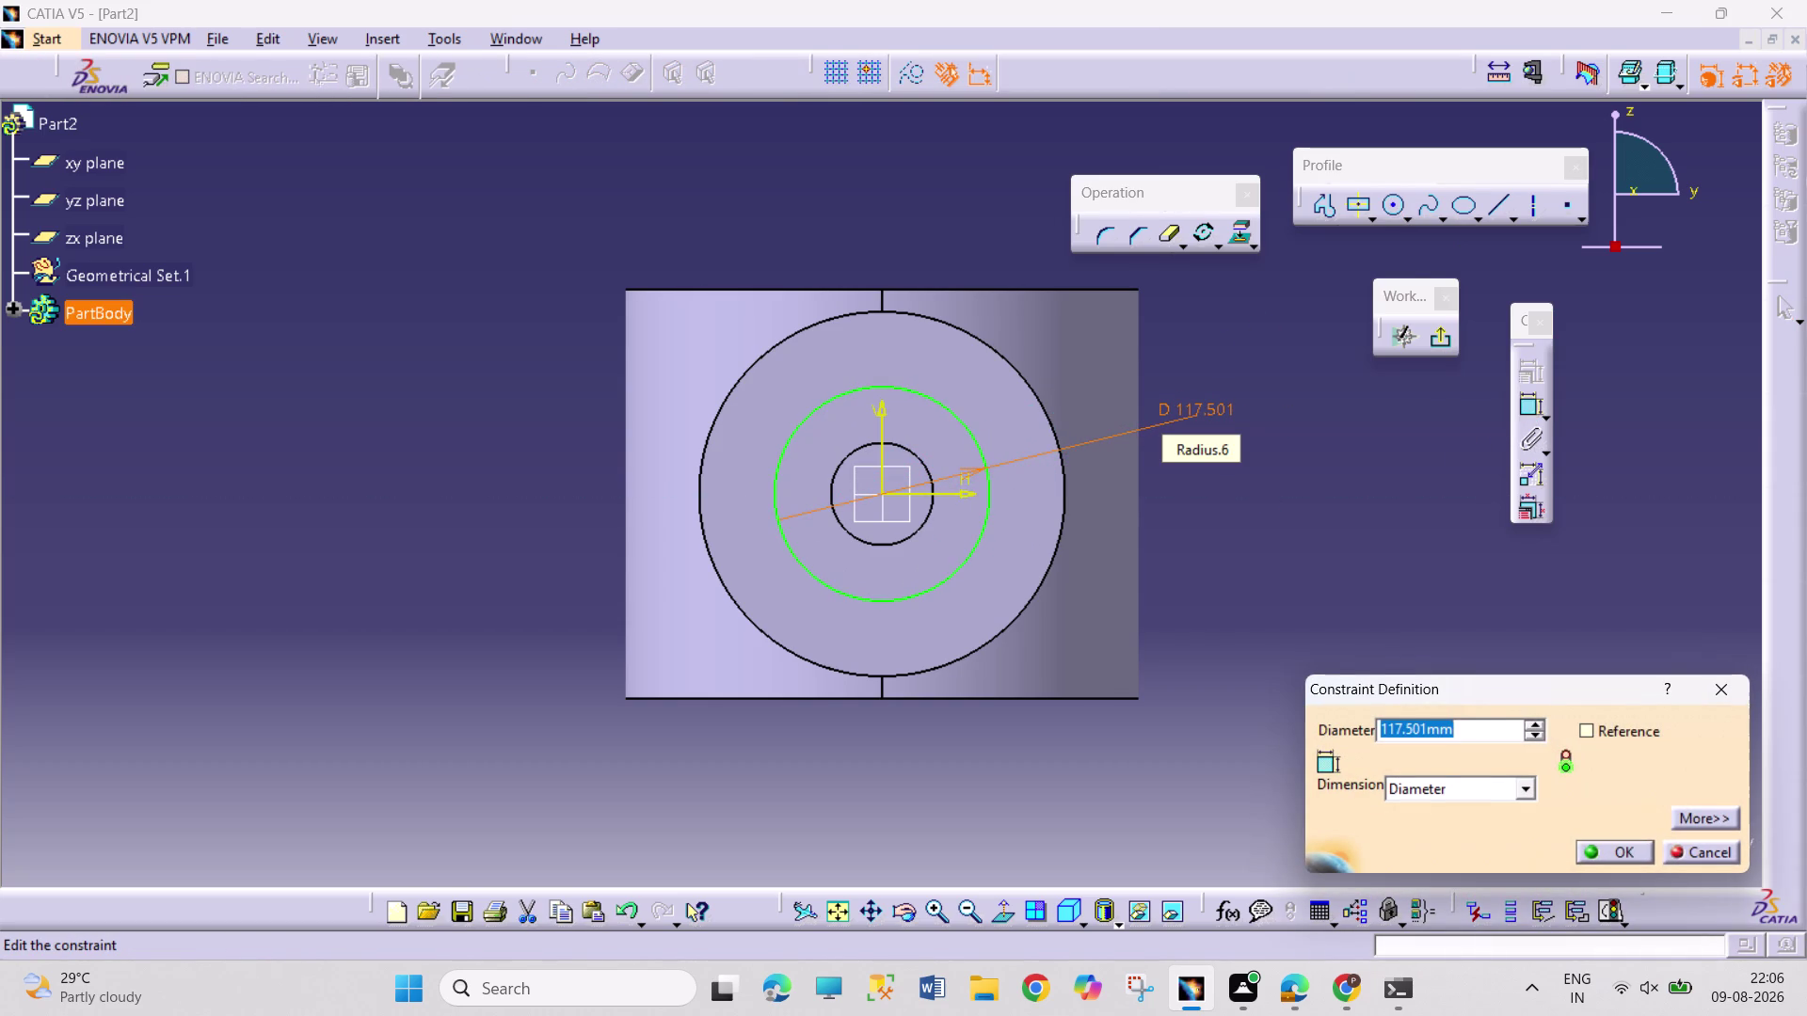
text(100)
key(Return)
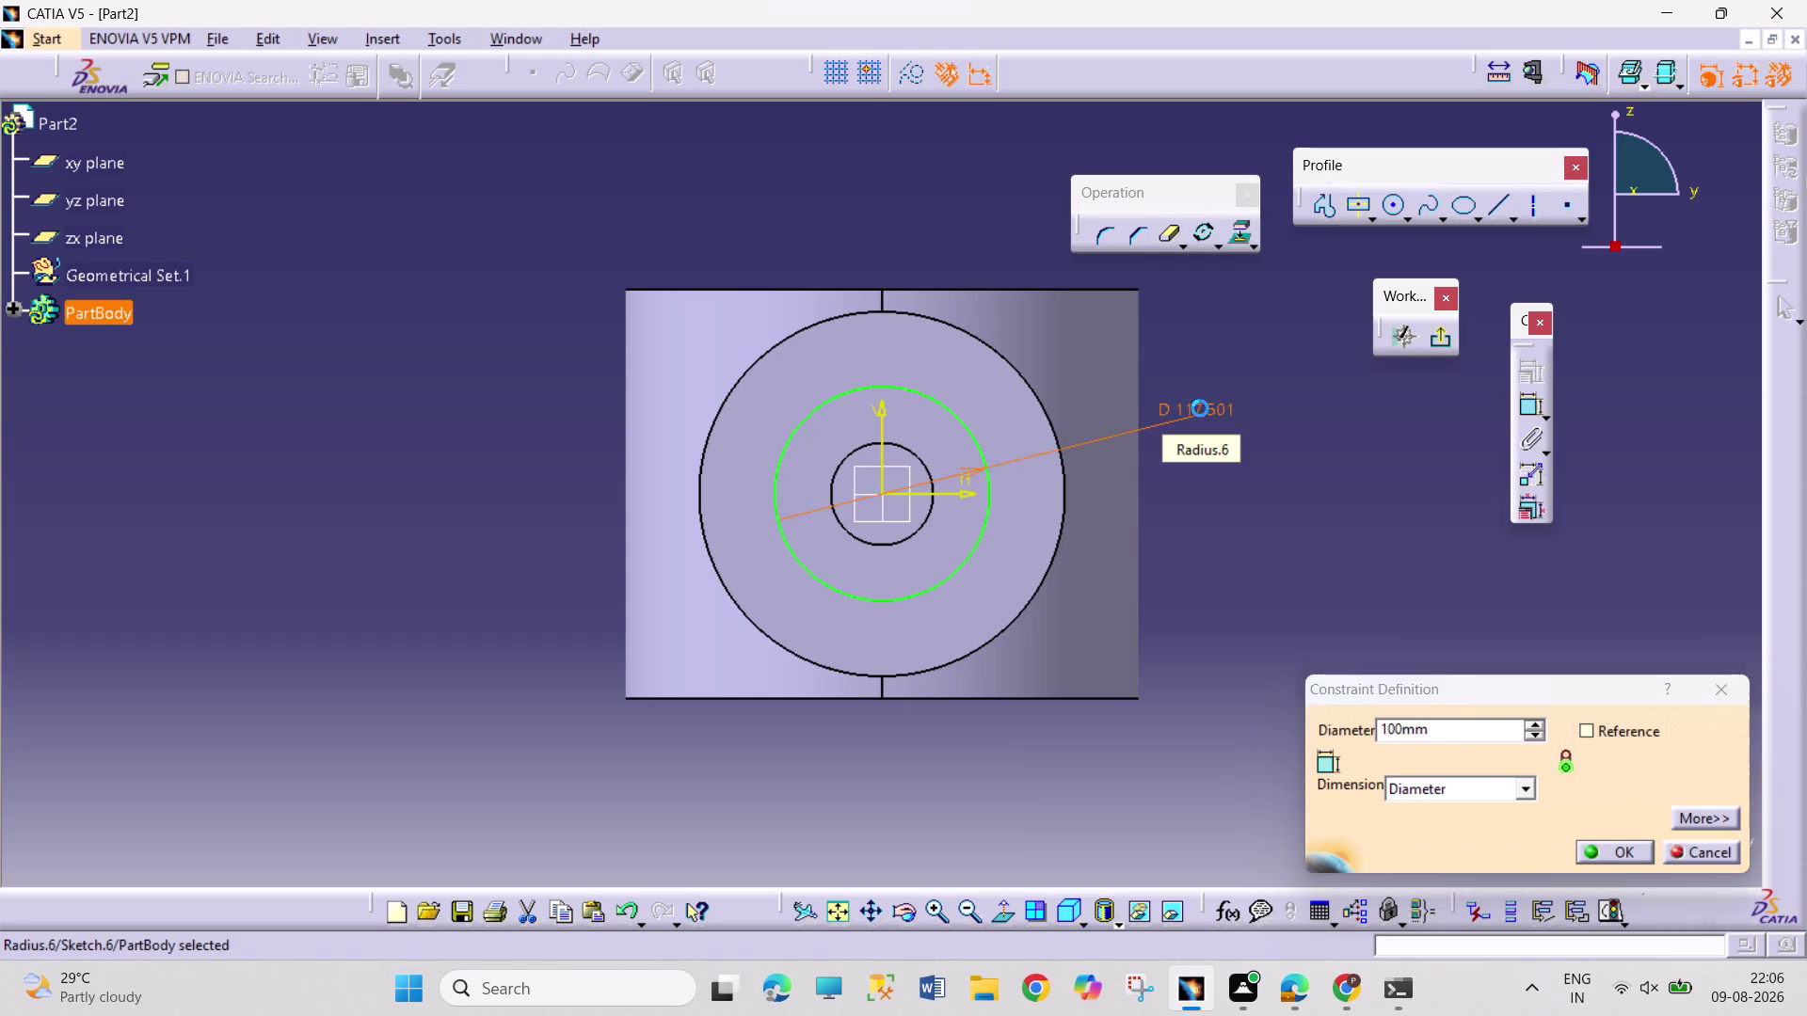
click(1439, 350)
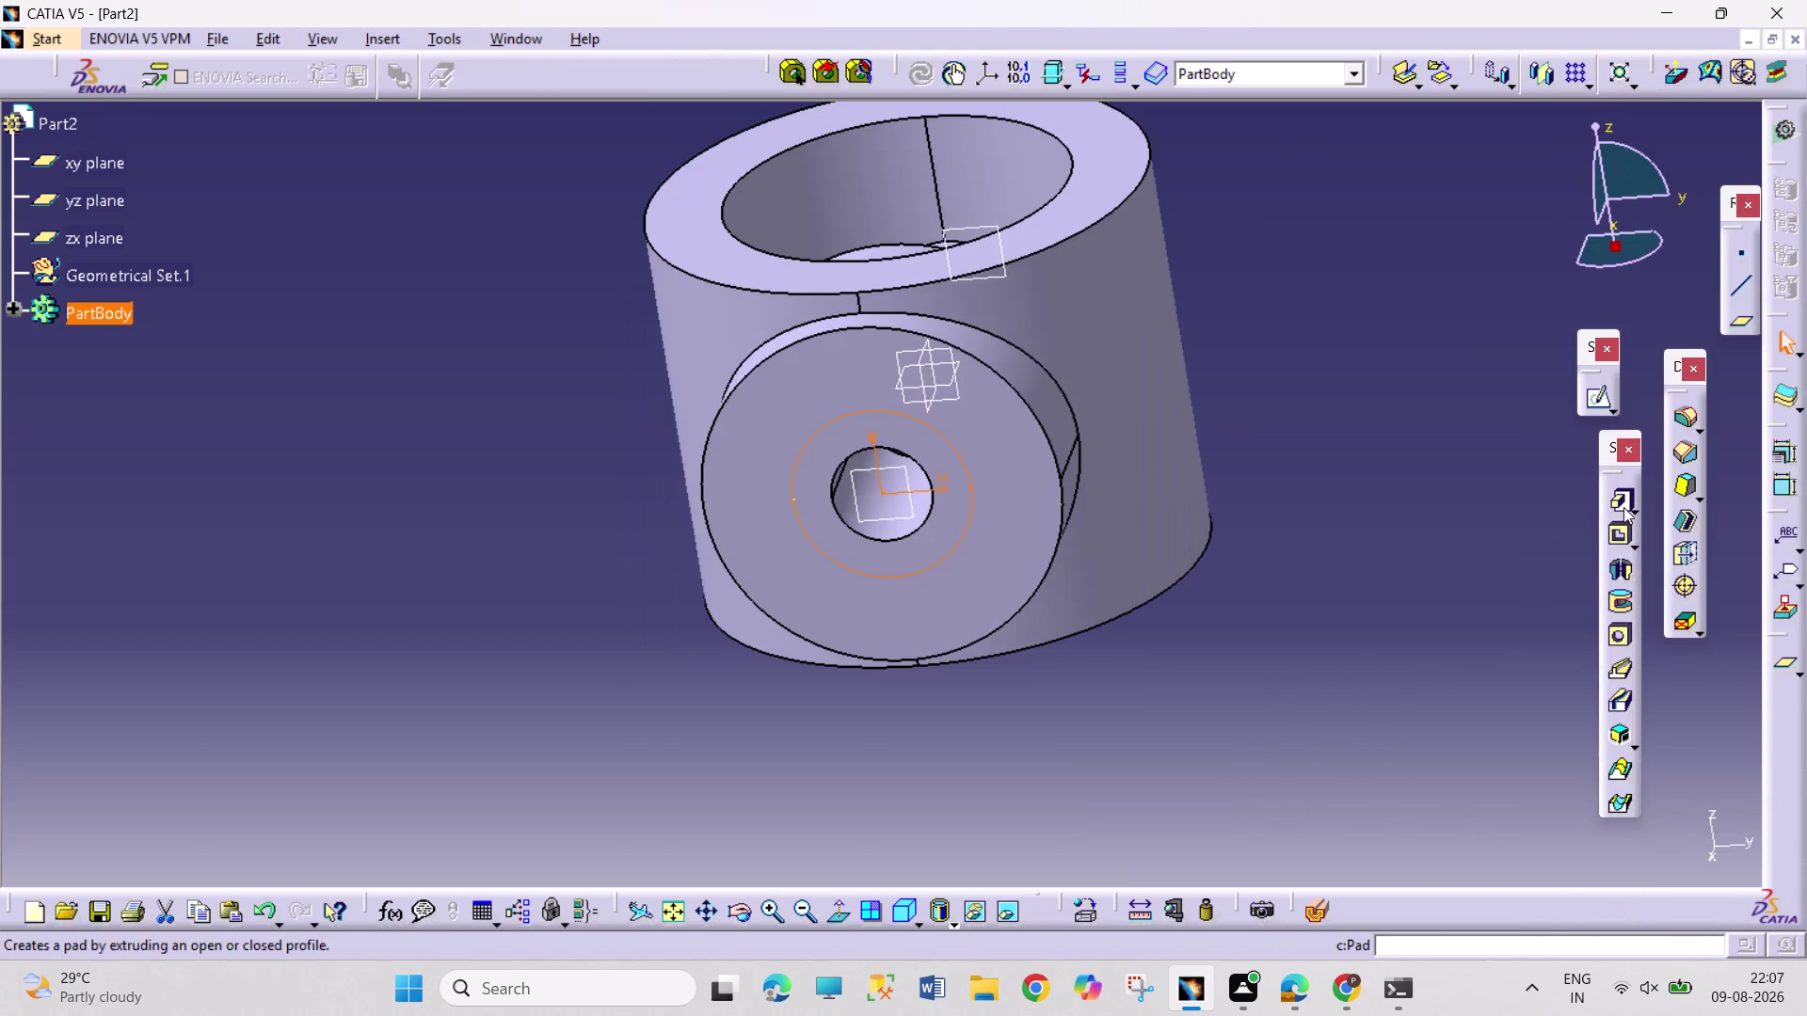
Pocket the 100 mm circle sketch 25 mm deep.
click(1622, 532)
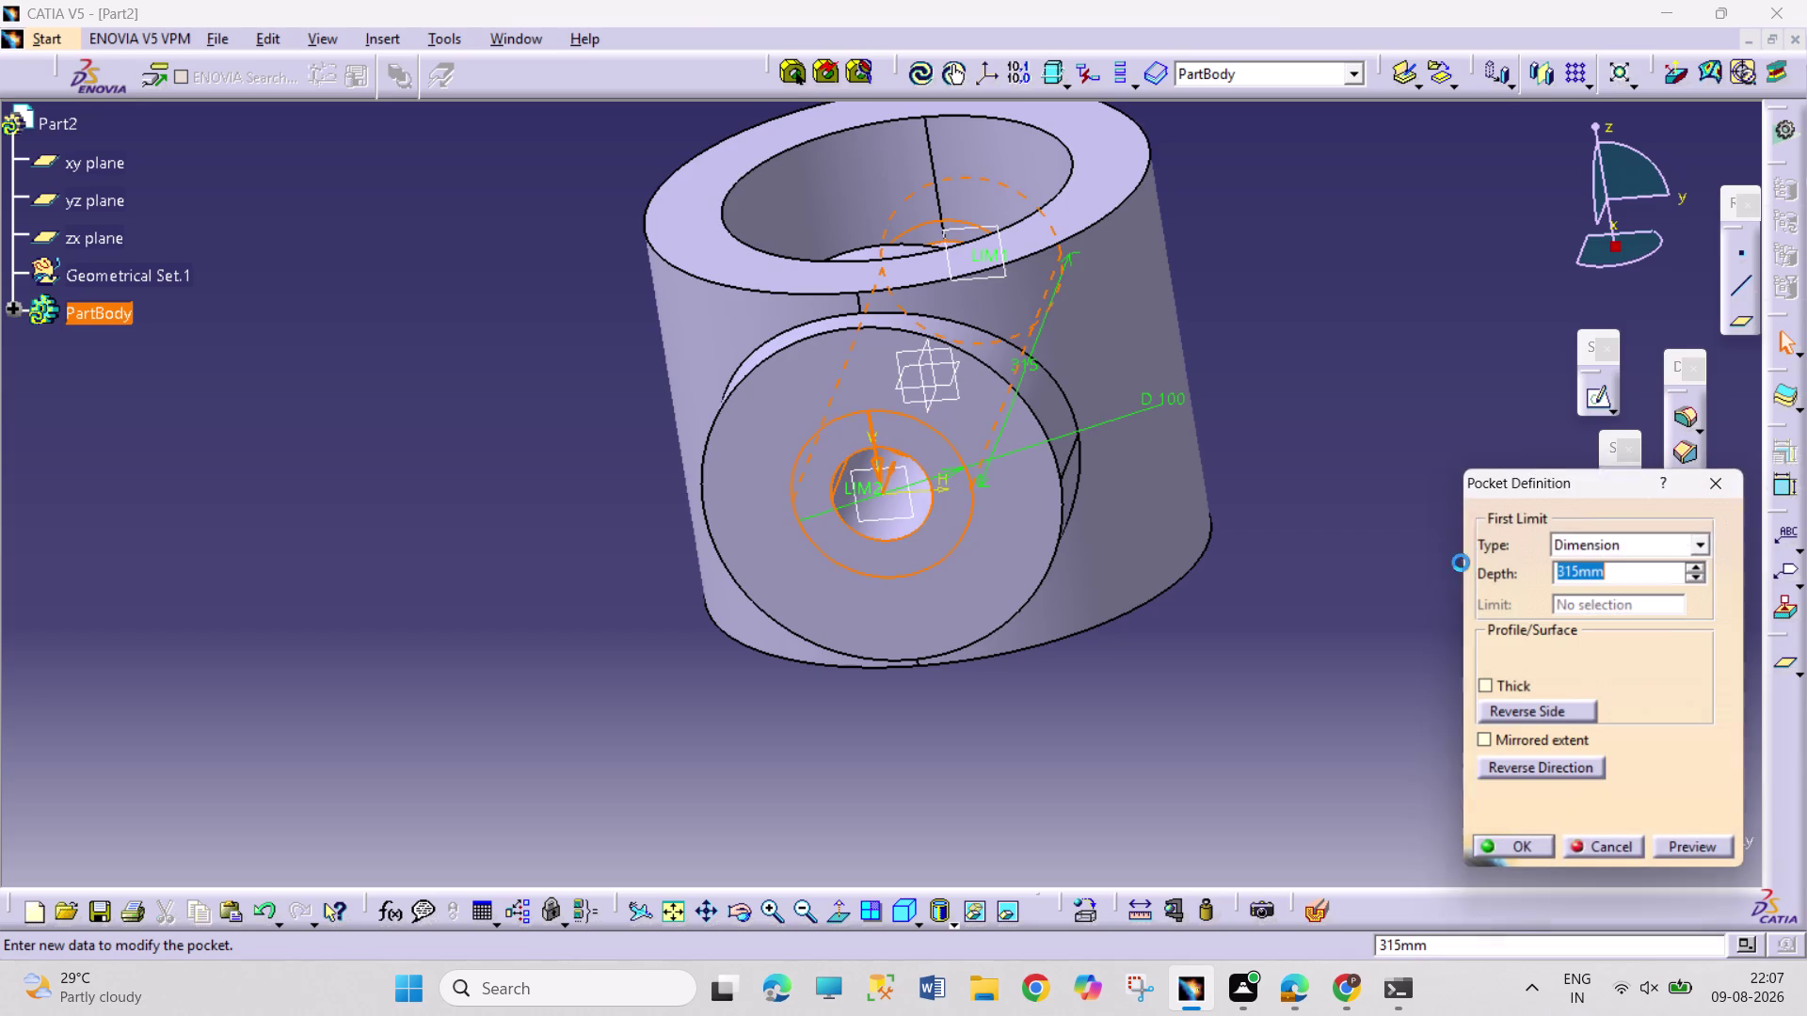
text(25)
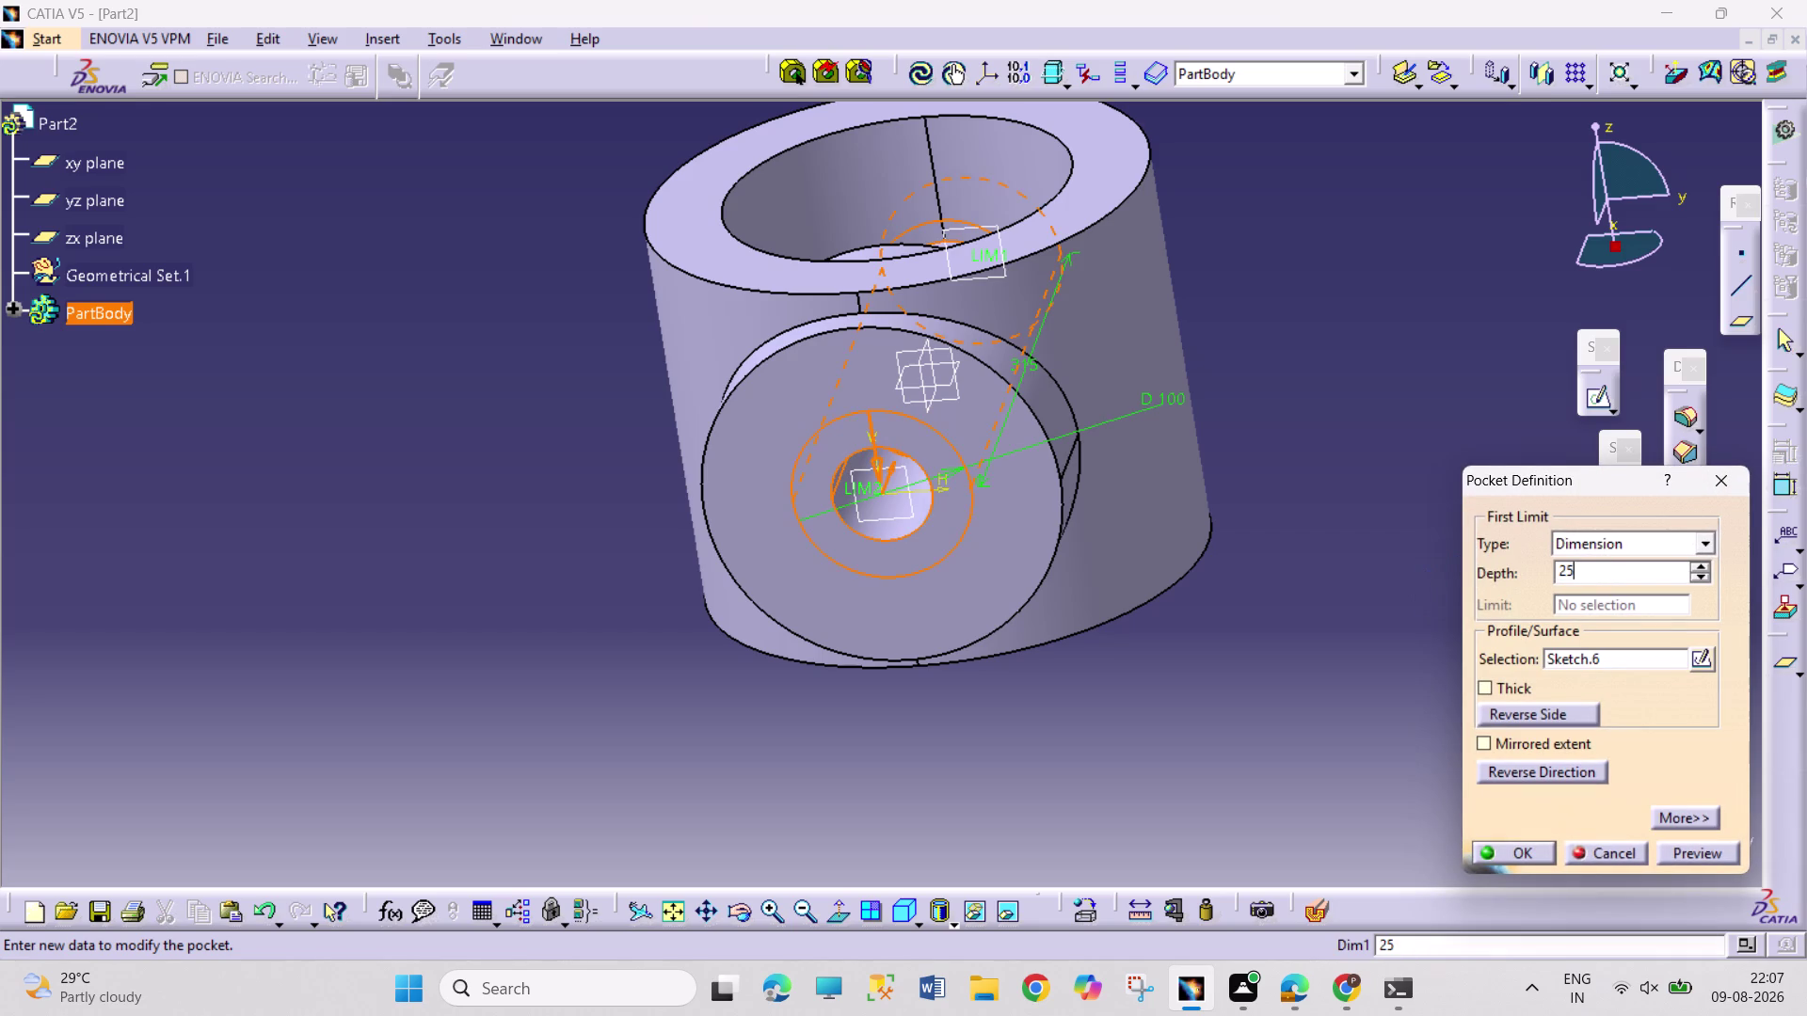
key(Return)
click(1393, 642)
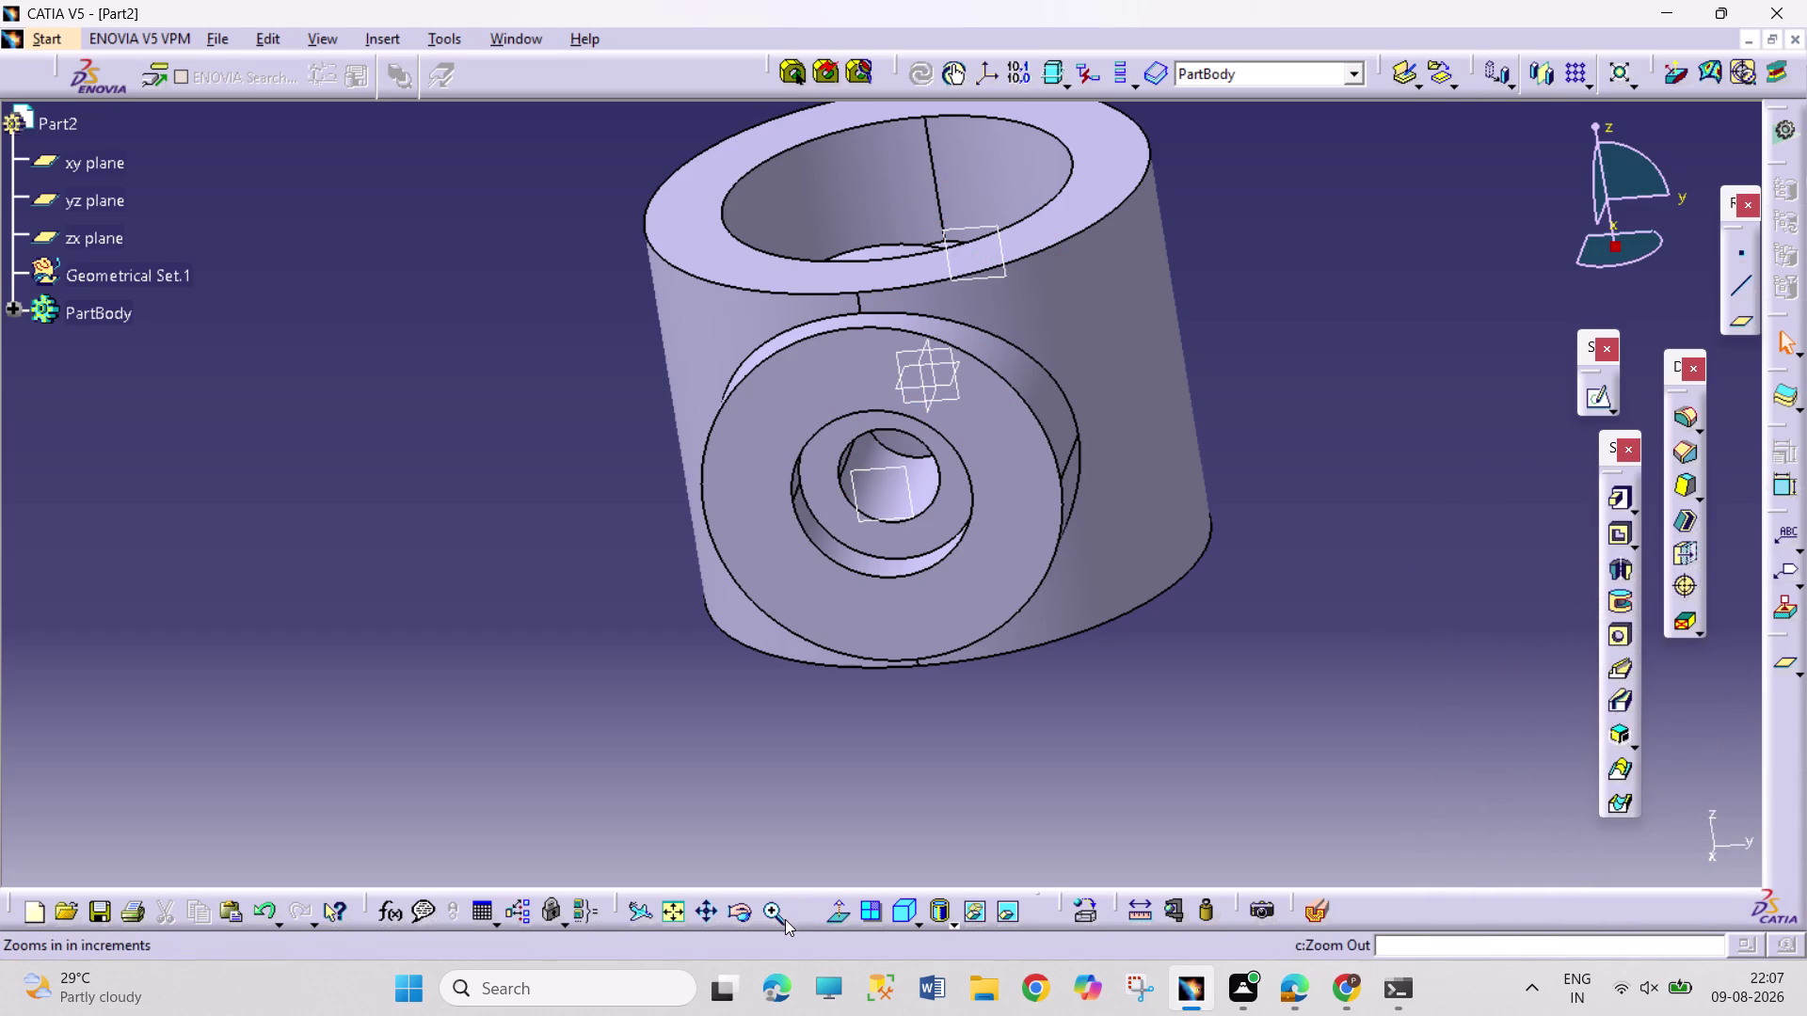
Orbit to look down the large bore and start a new sketch.
click(738, 914)
drag(647, 427, 821, 529)
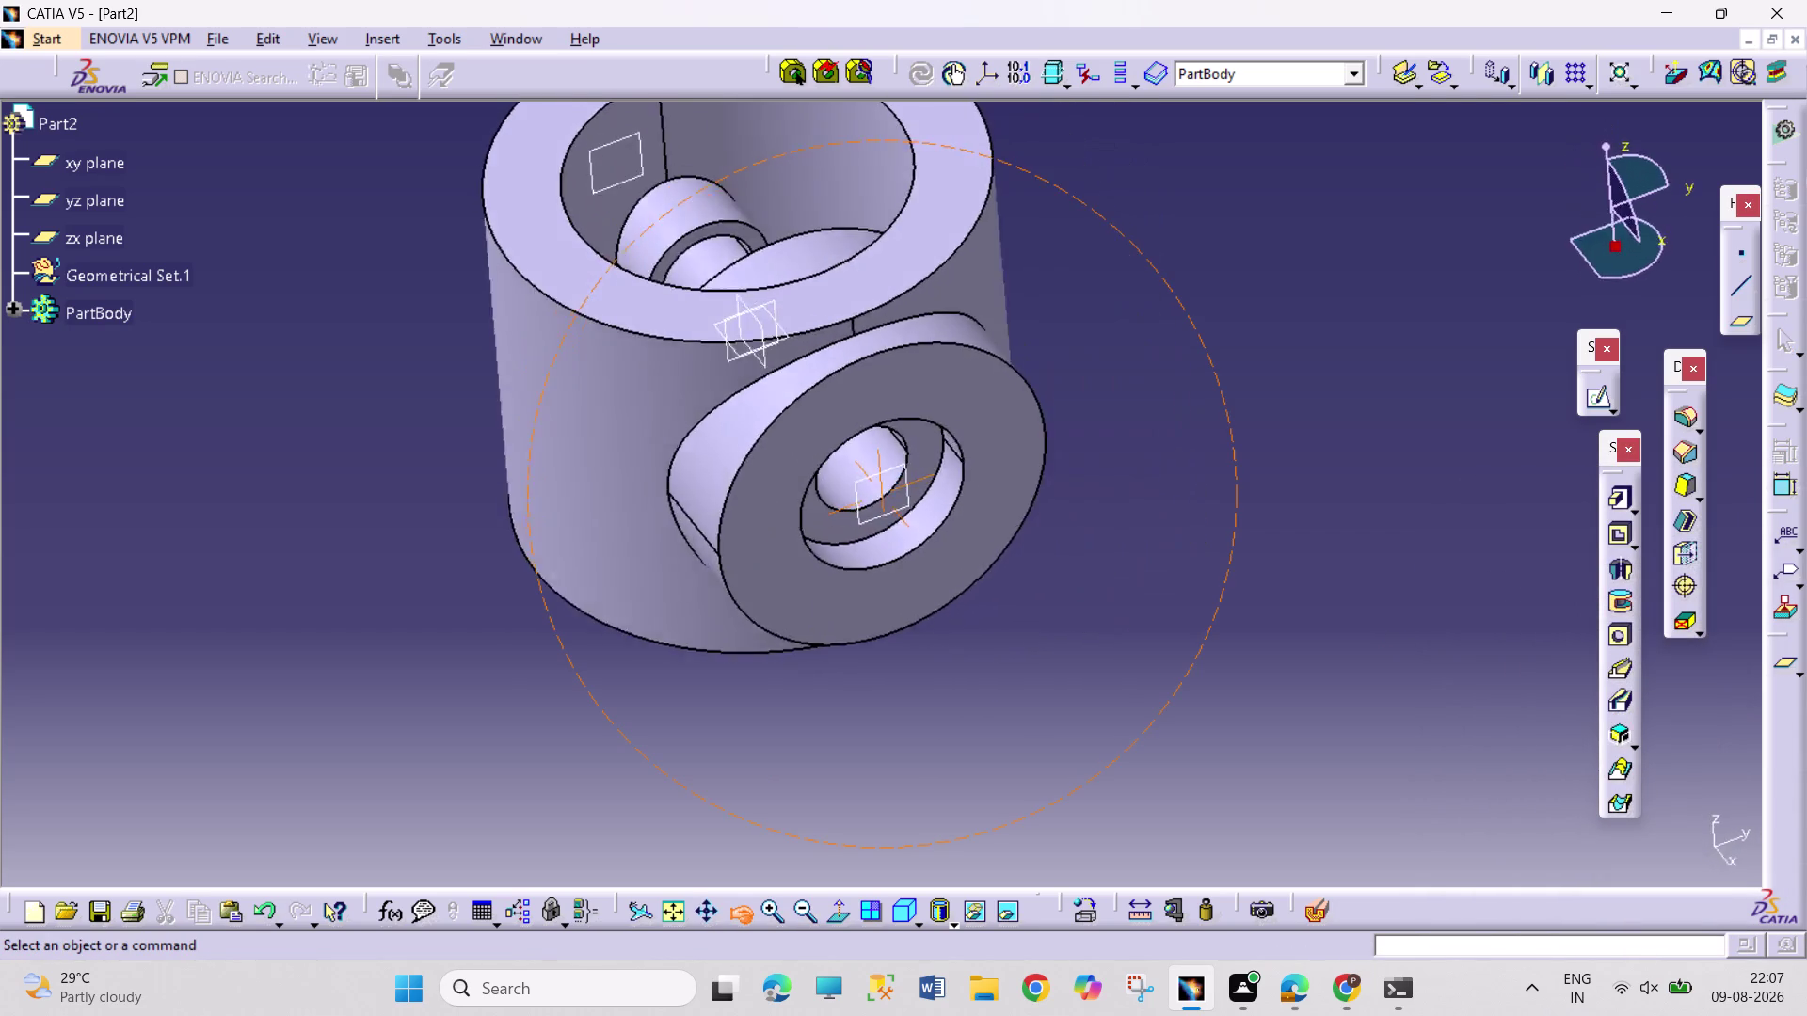
drag(821, 529, 1021, 631)
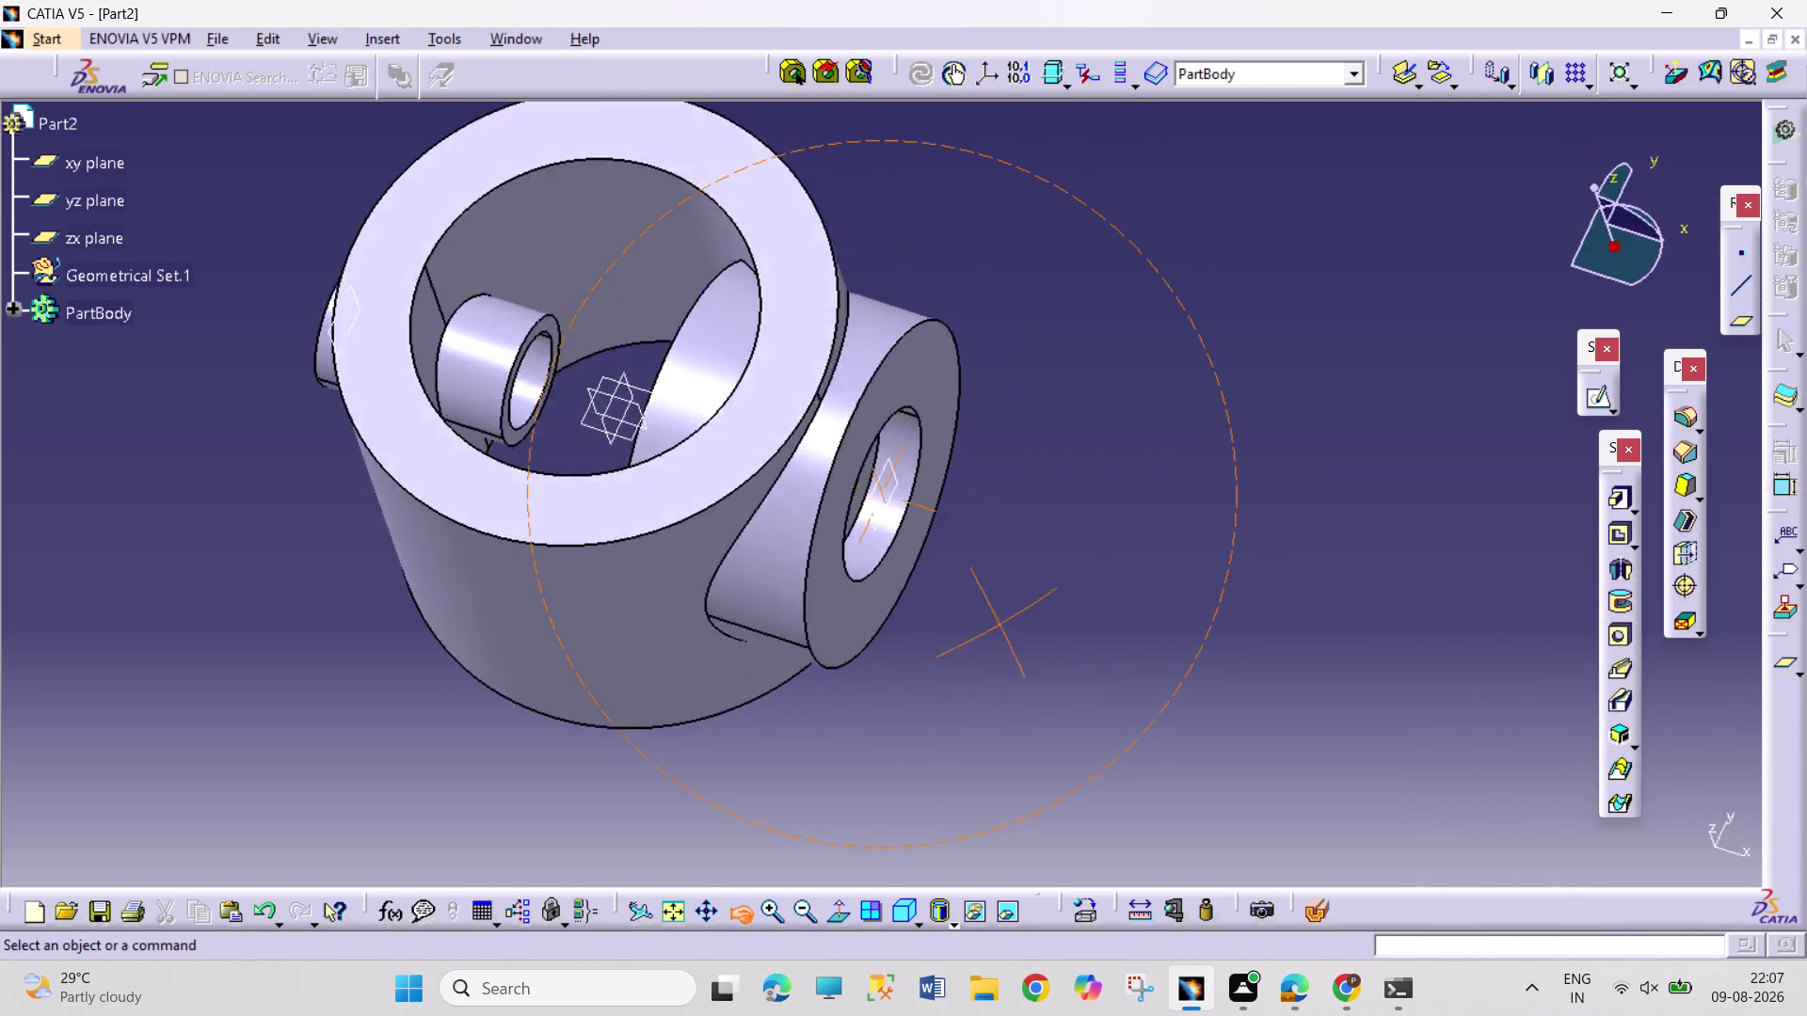
drag(1020, 631, 1105, 663)
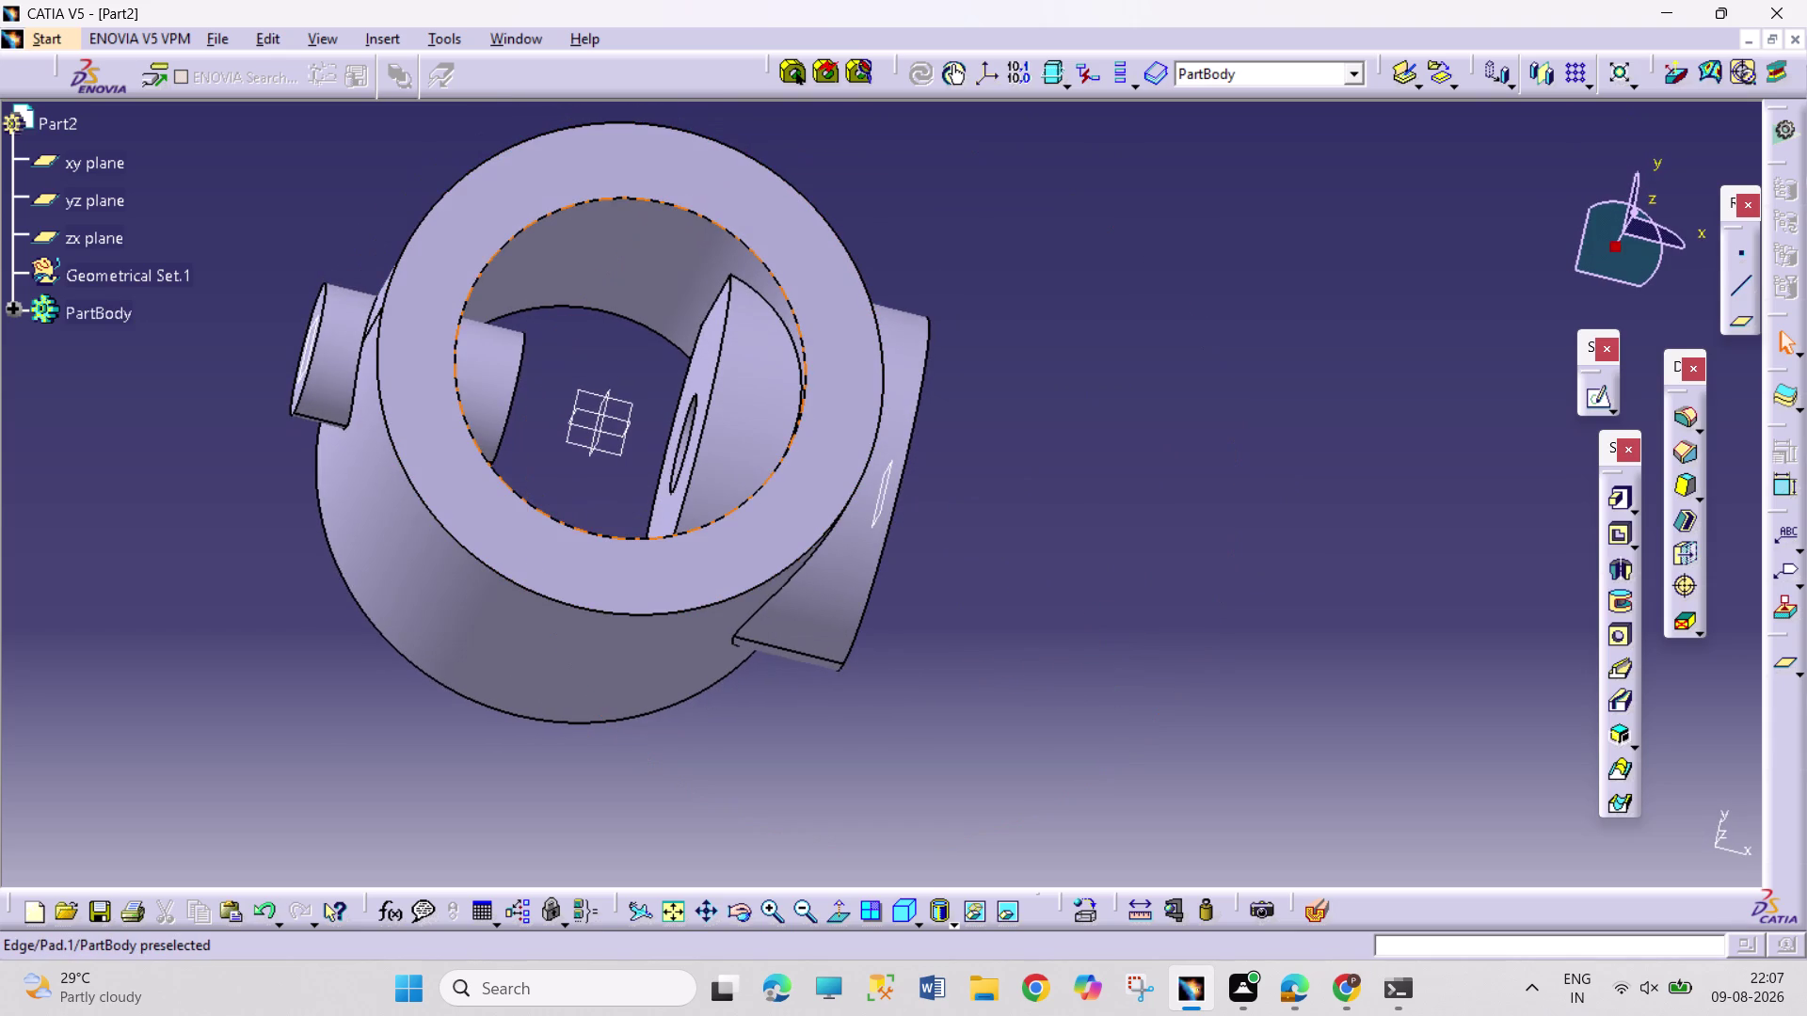
click(797, 425)
click(1602, 397)
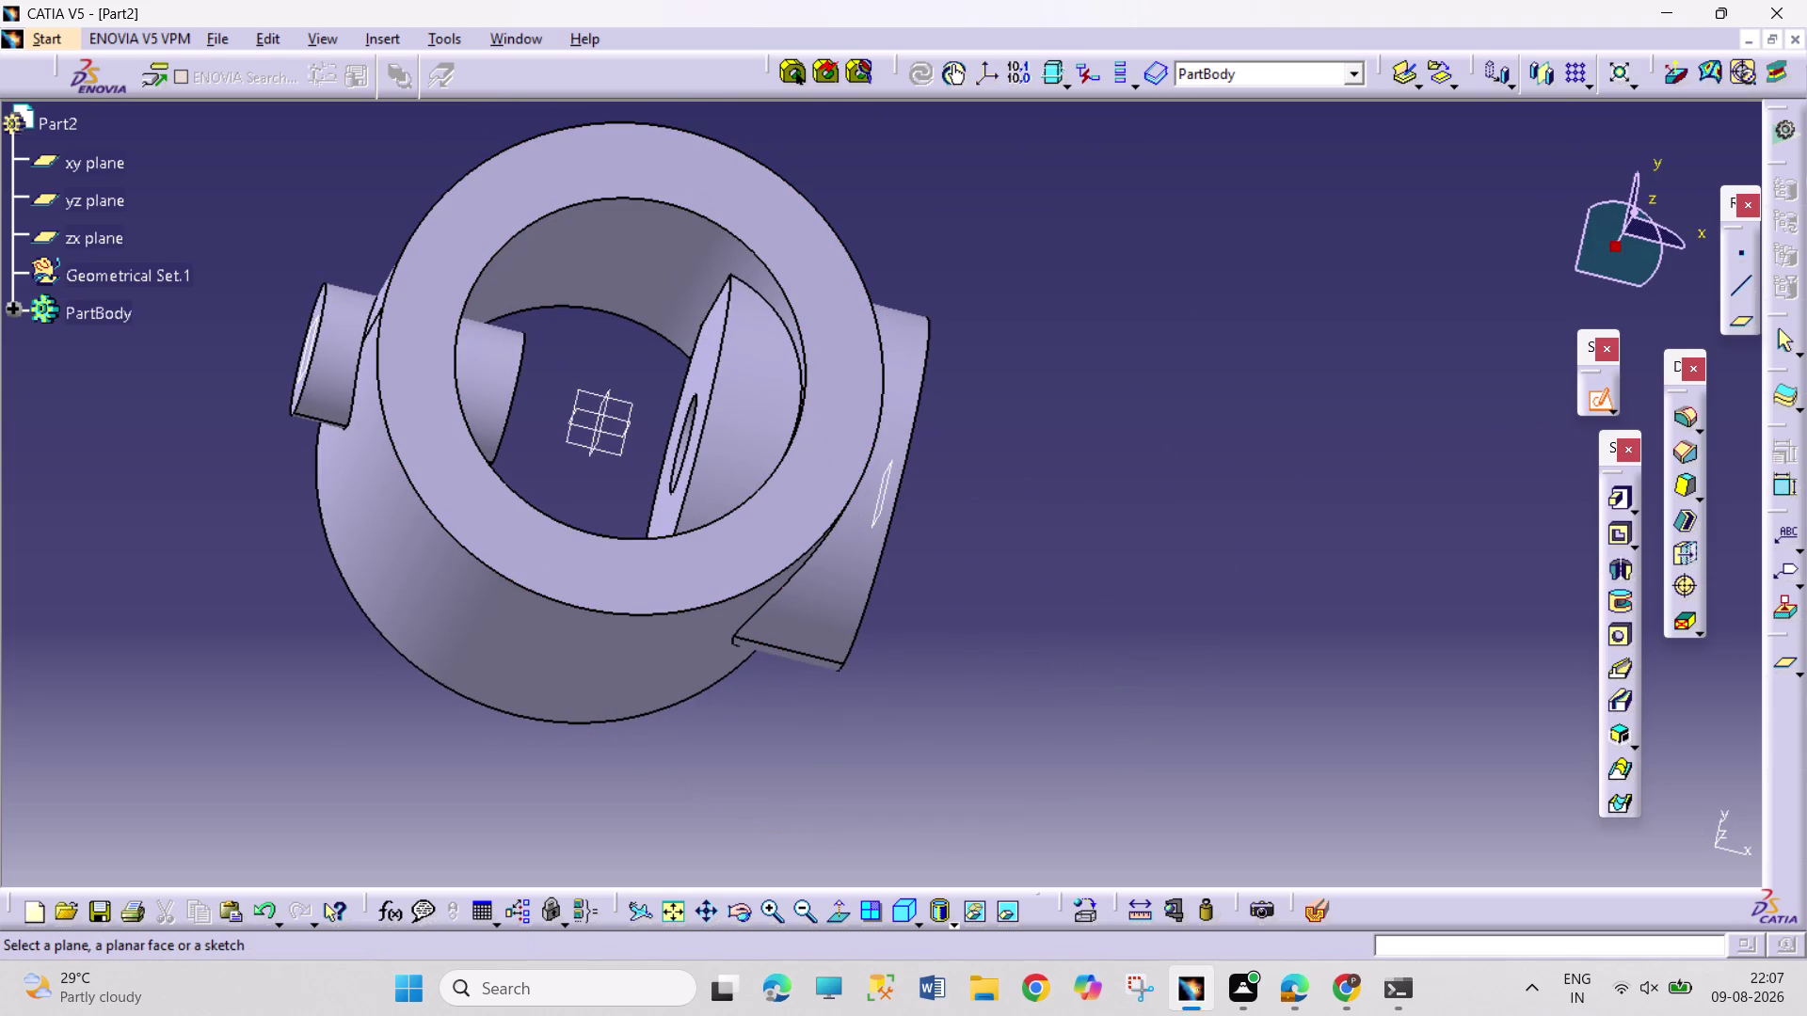
Project the bore's inner circular edge into a sketch on the ring face, then exit.
click(778, 485)
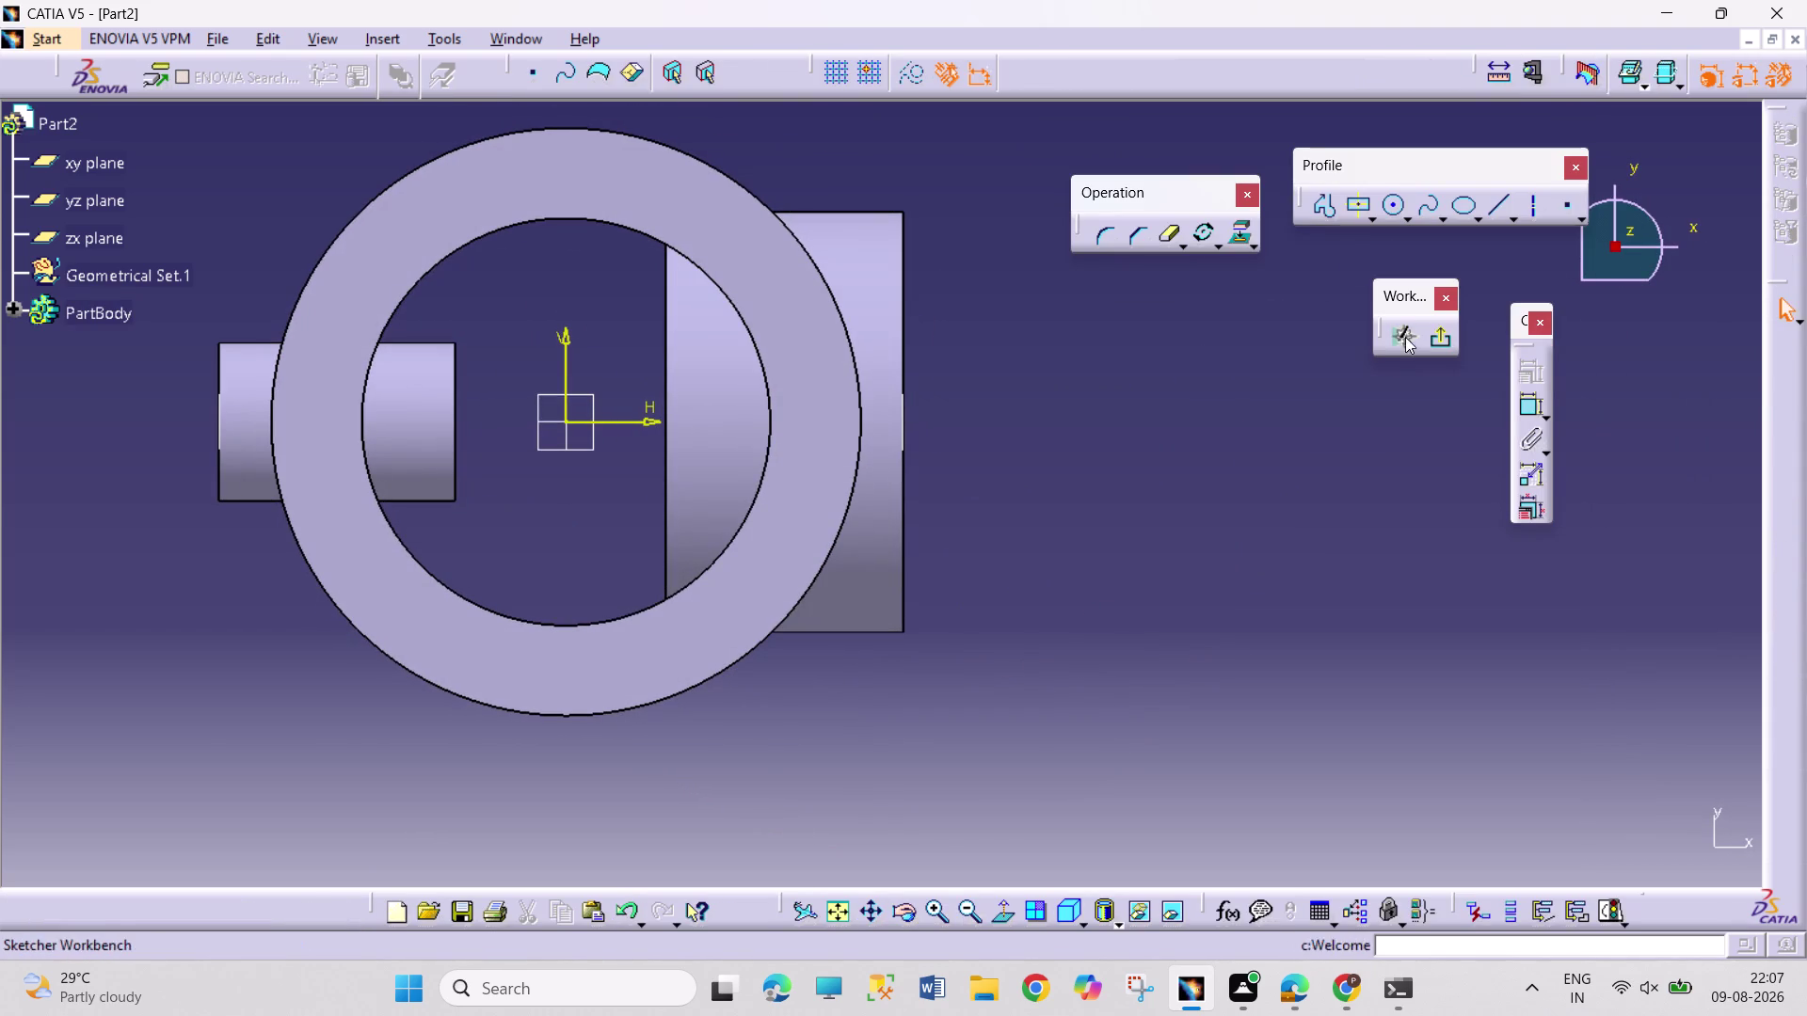
click(762, 481)
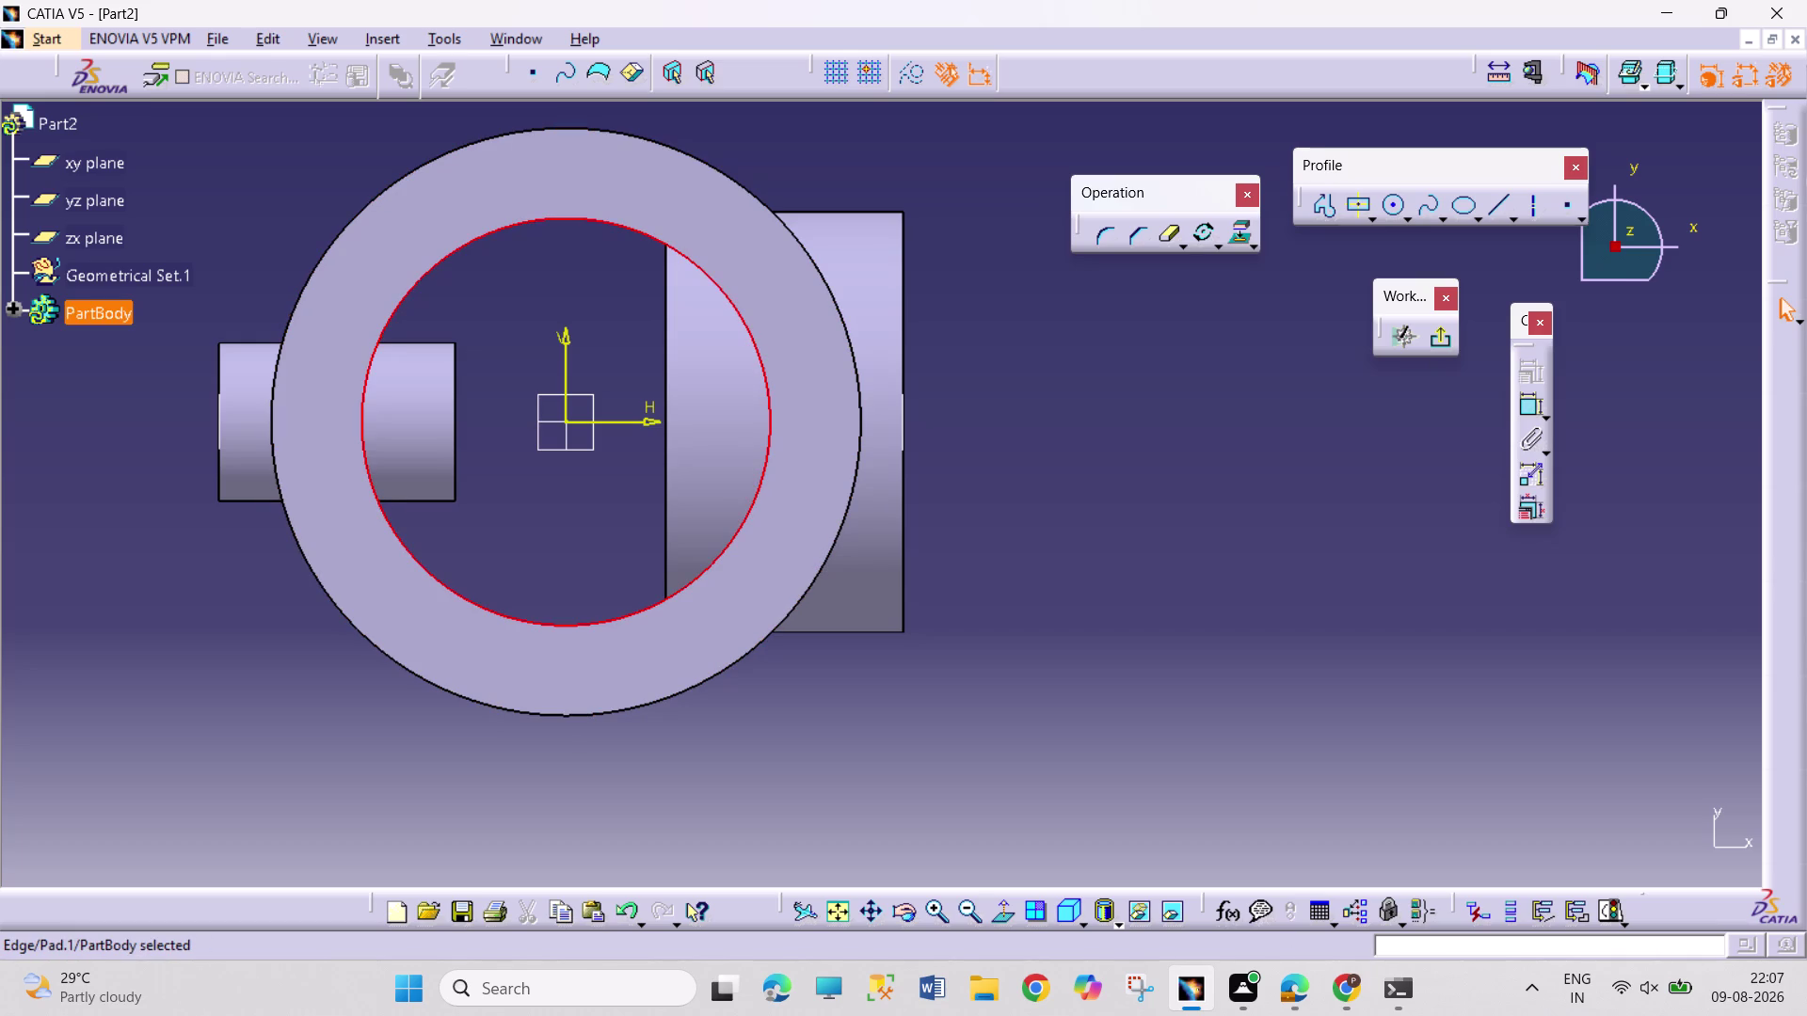
click(1237, 233)
click(1191, 504)
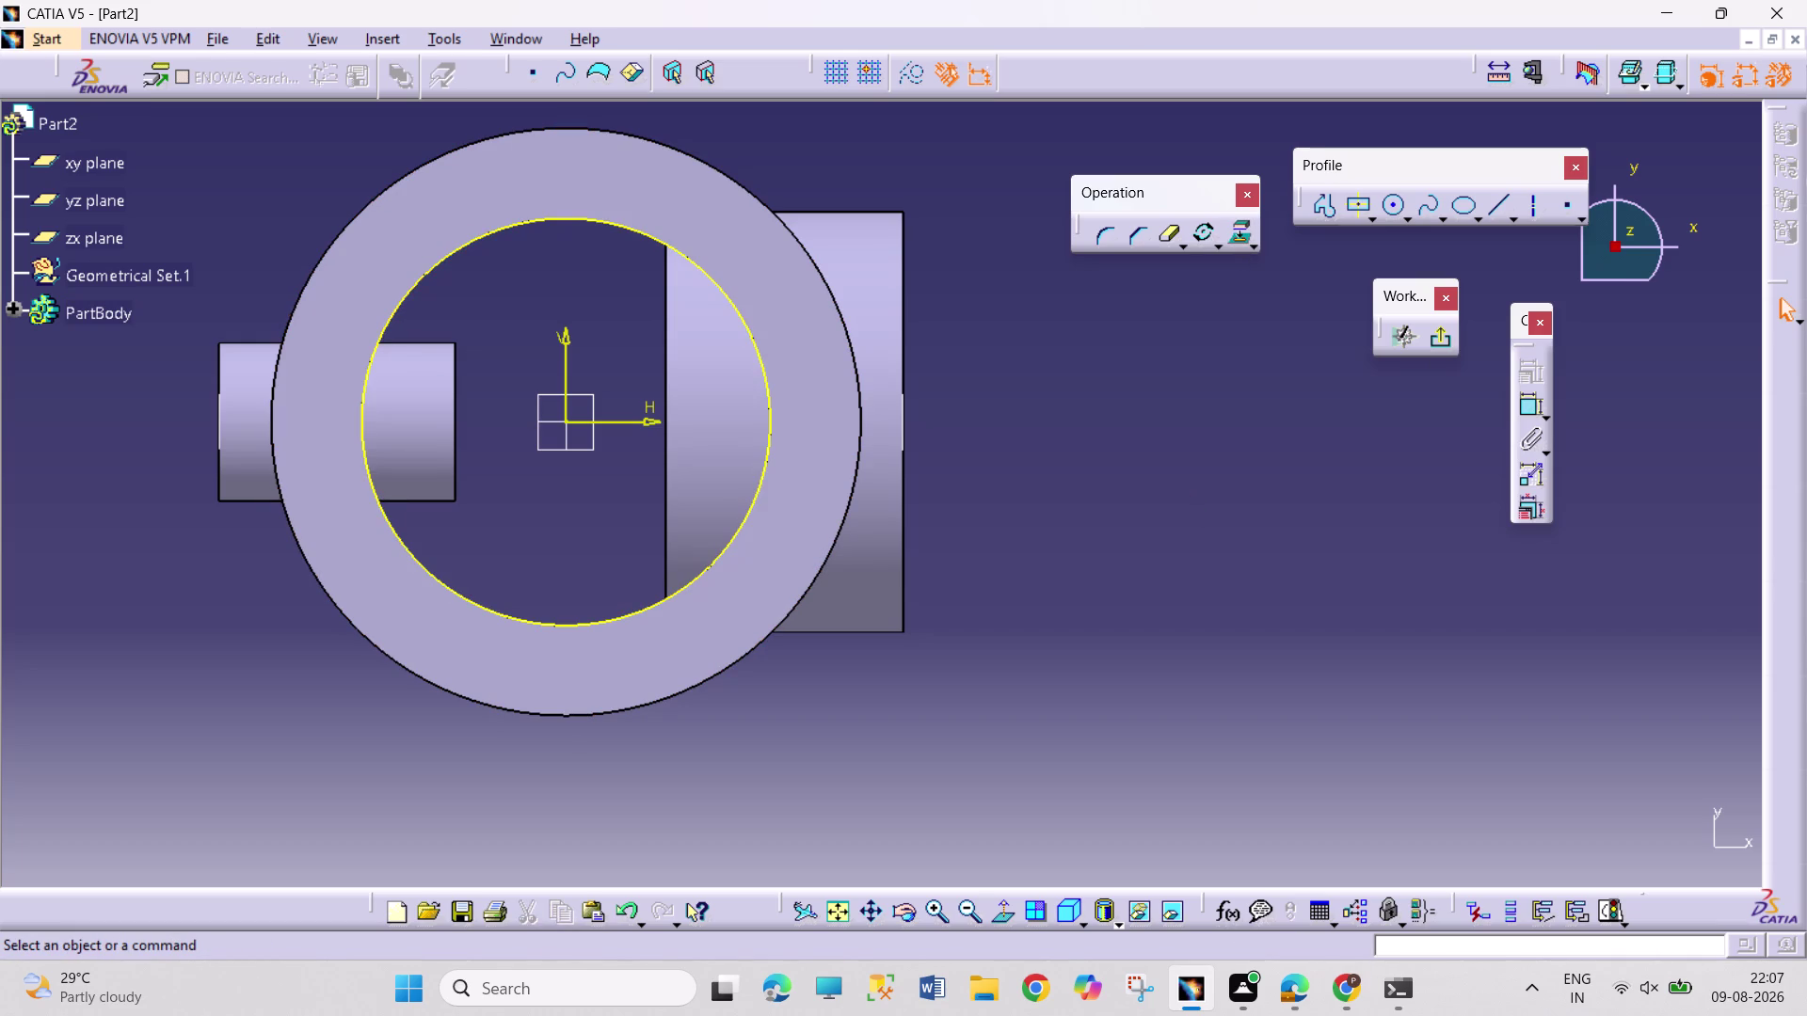
click(1439, 341)
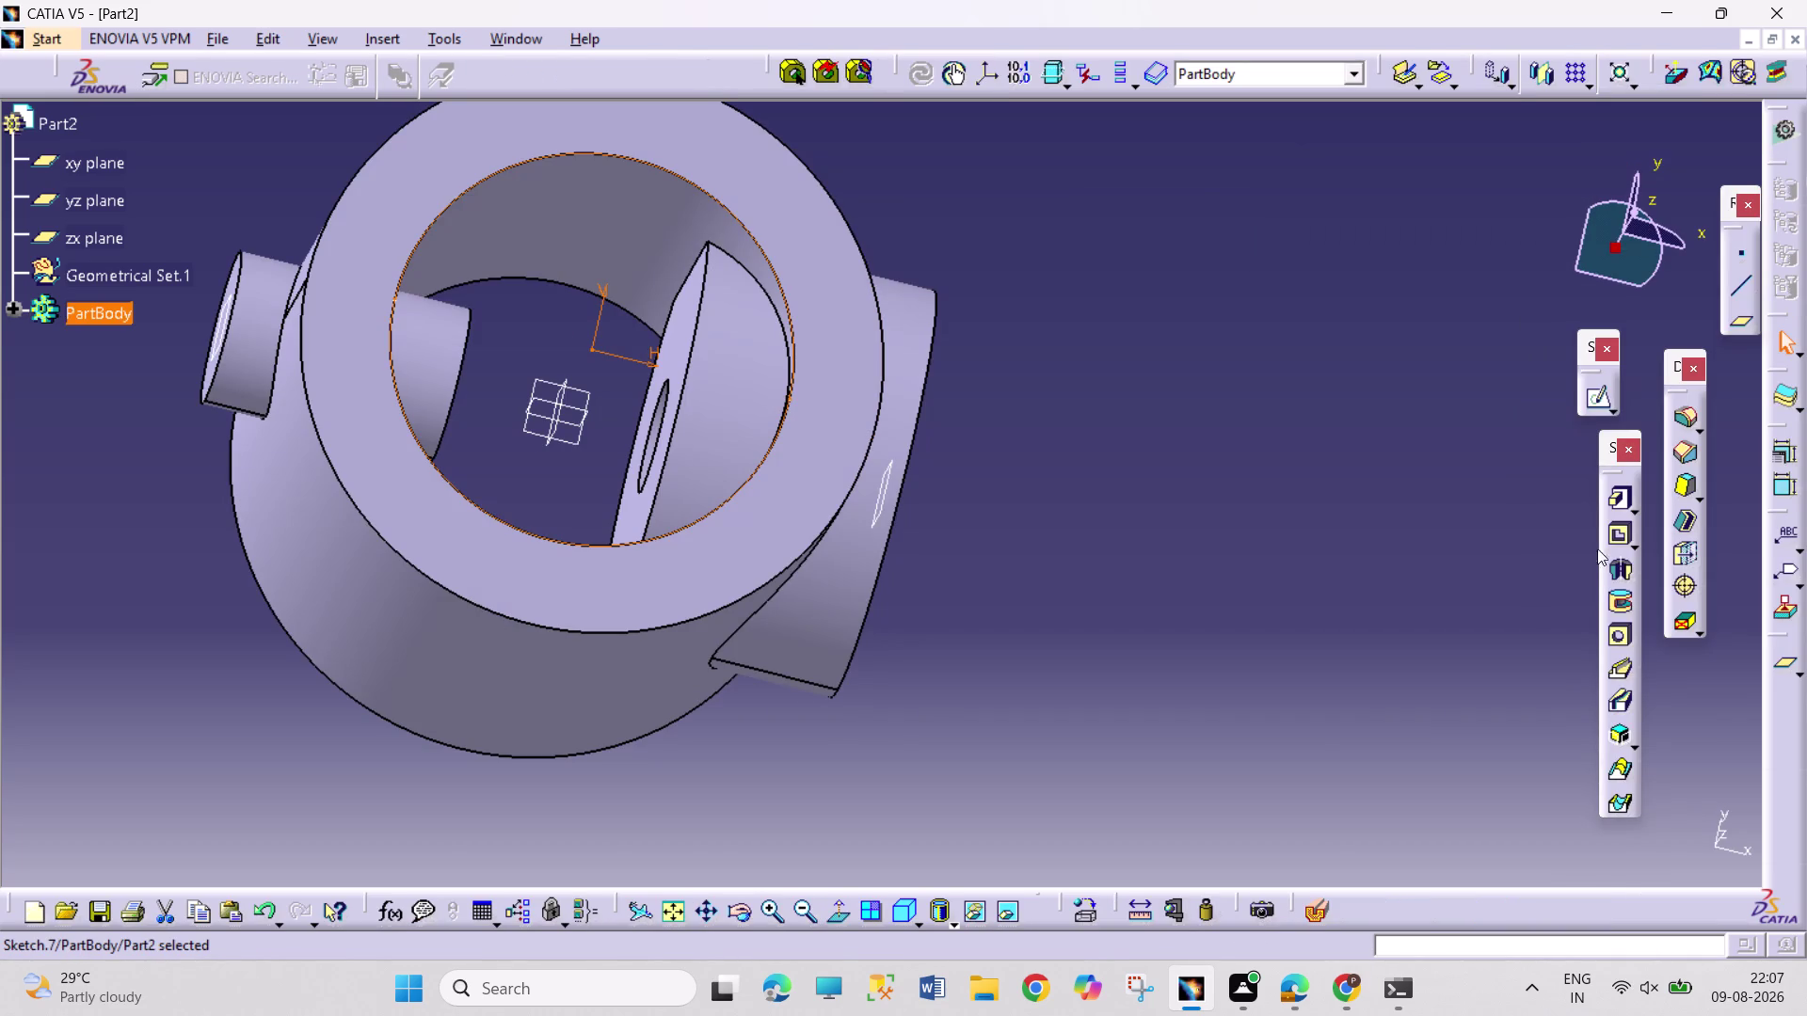
click(1618, 534)
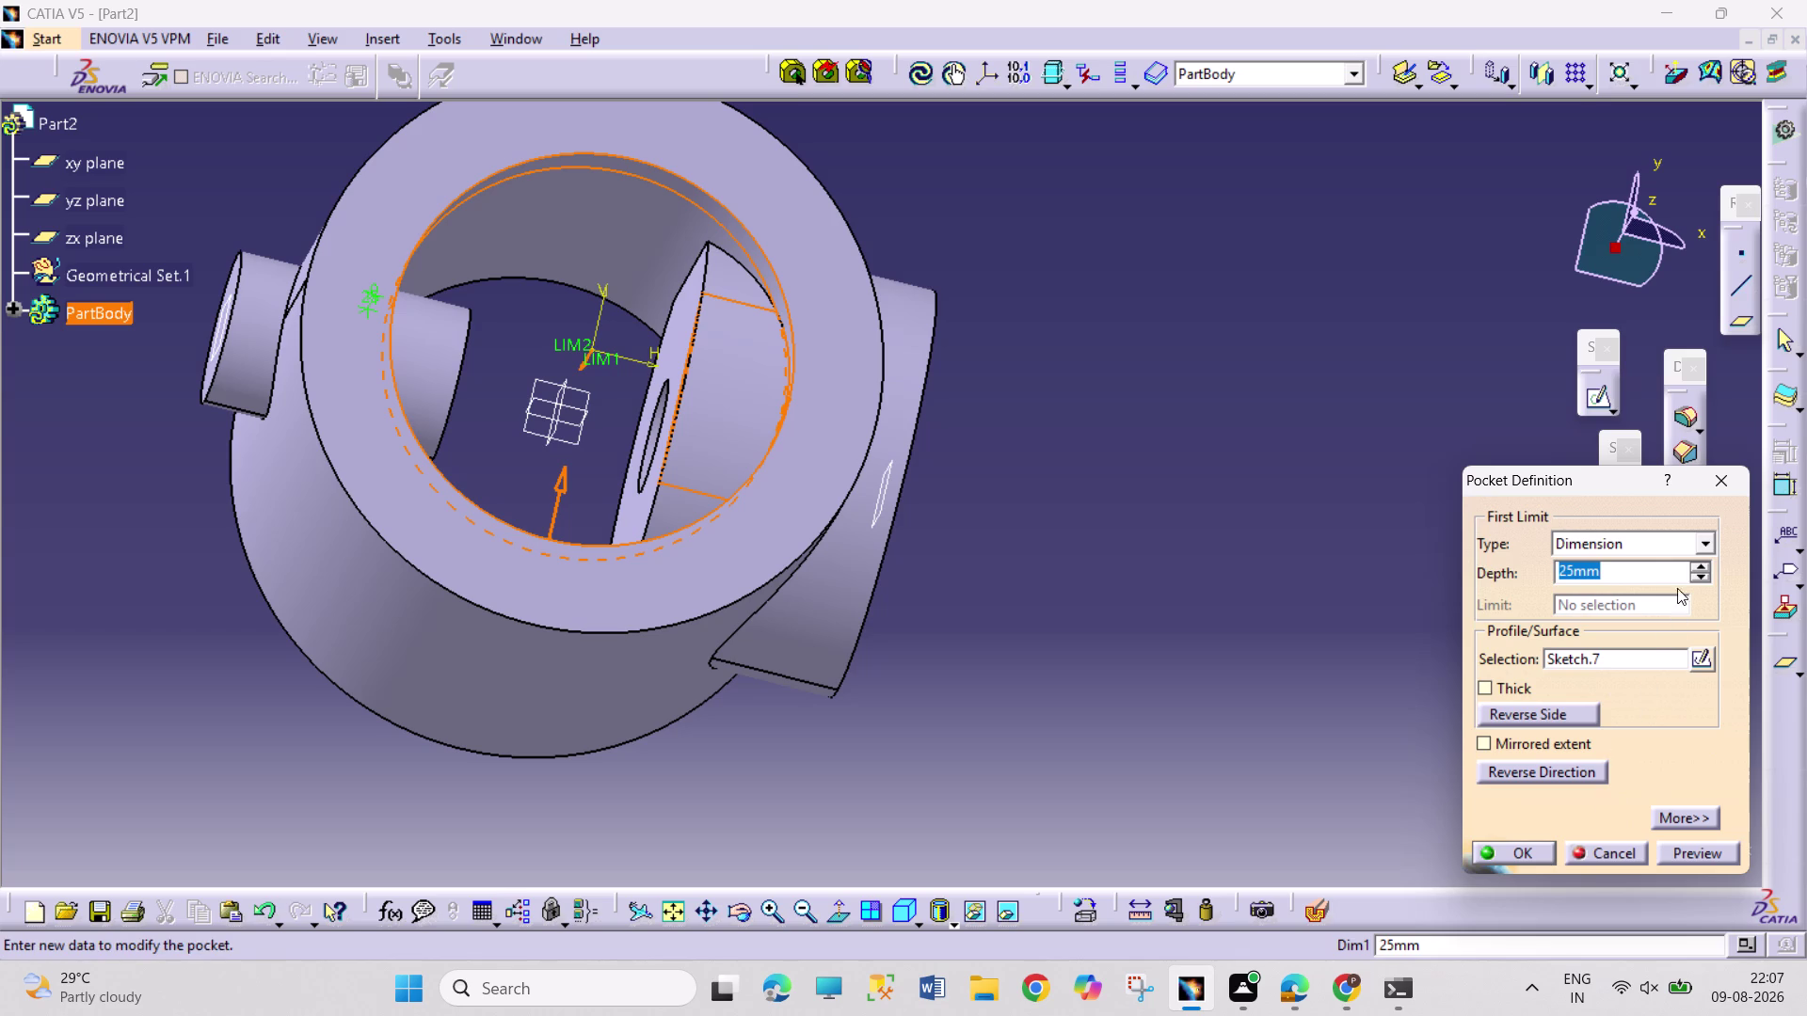
Set the Sketch.7 pocket depth to 230 mm and confirm it.
click(1703, 570)
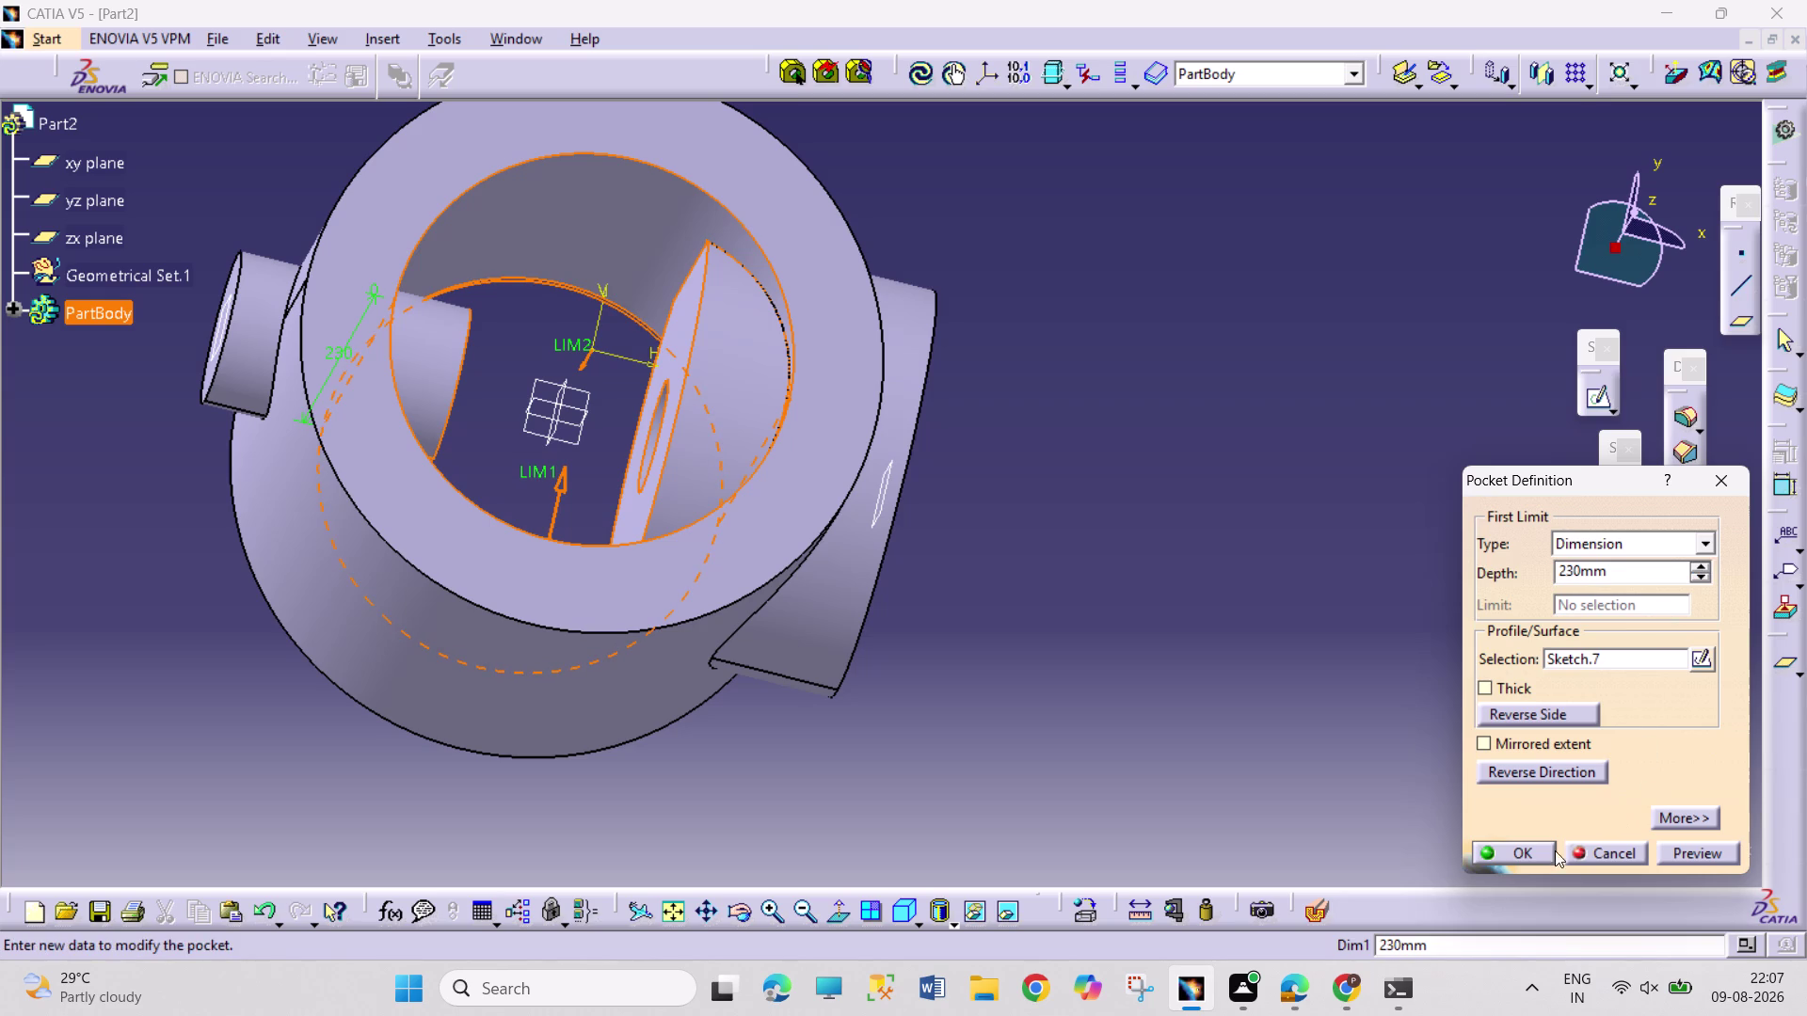
click(1514, 854)
click(1311, 737)
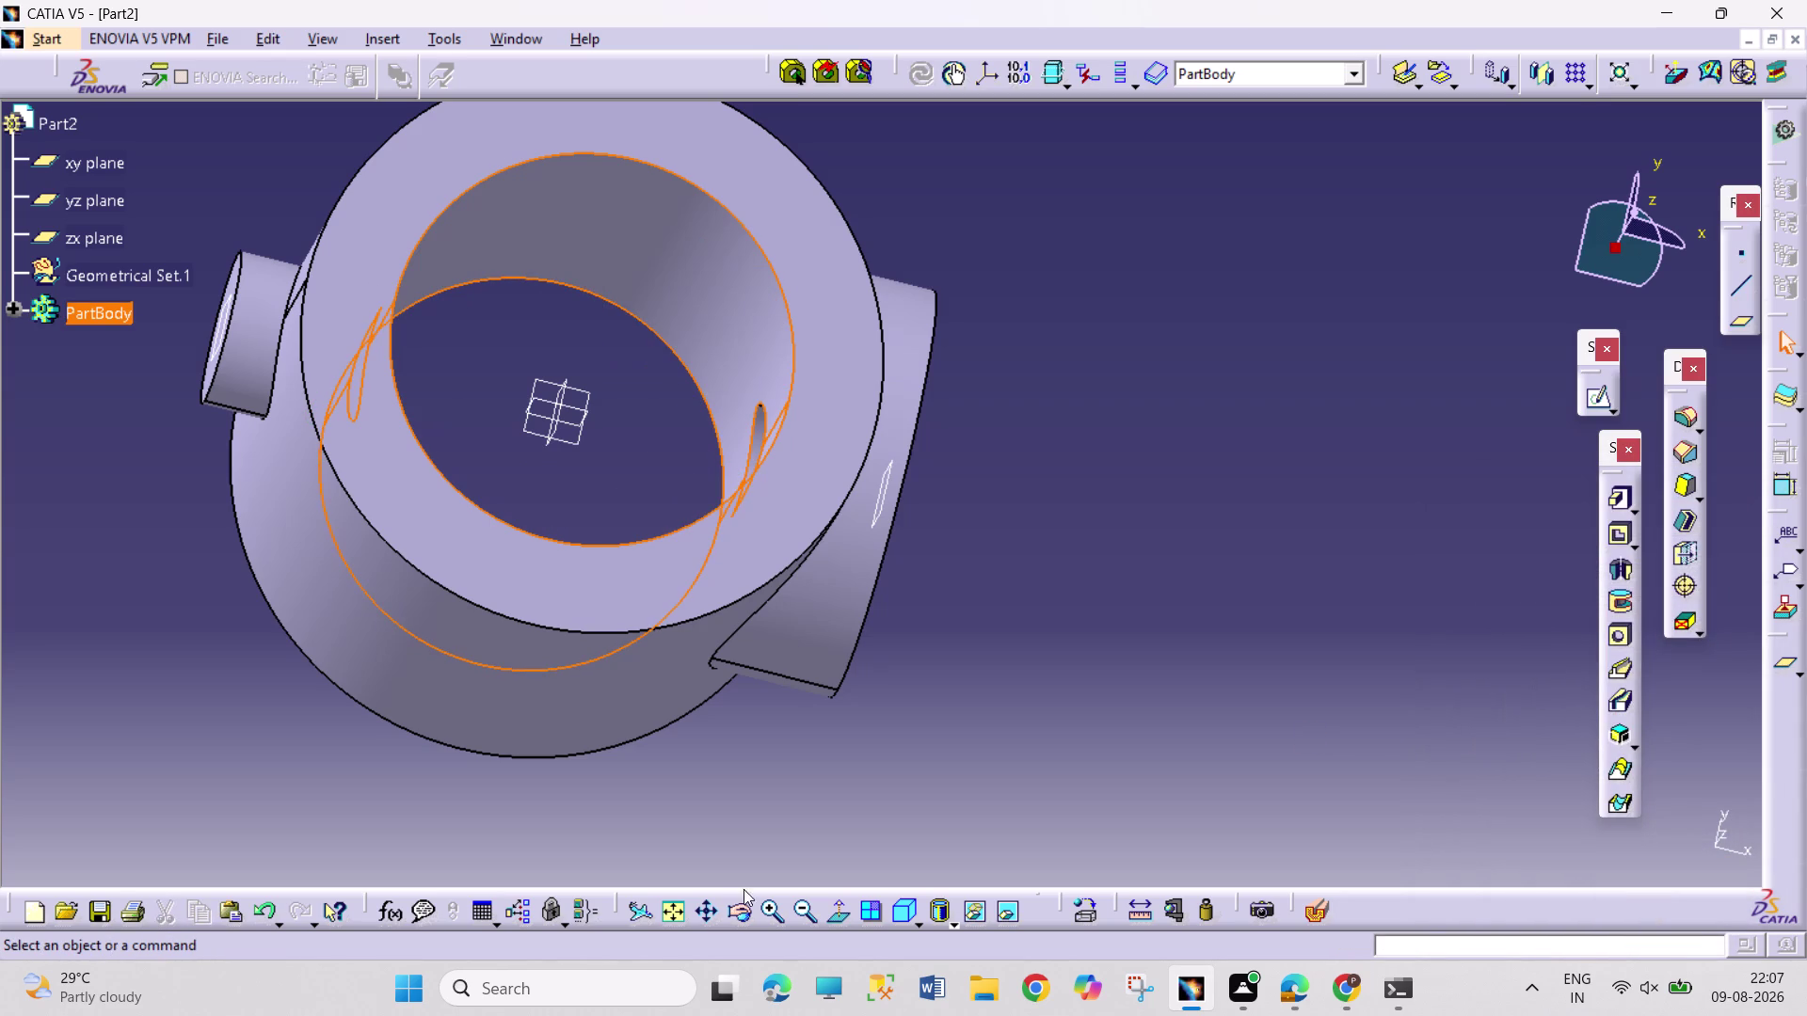
Orbit round to the counterbored boss and place a new sketch on its end face.
click(739, 921)
drag(1043, 646, 810, 629)
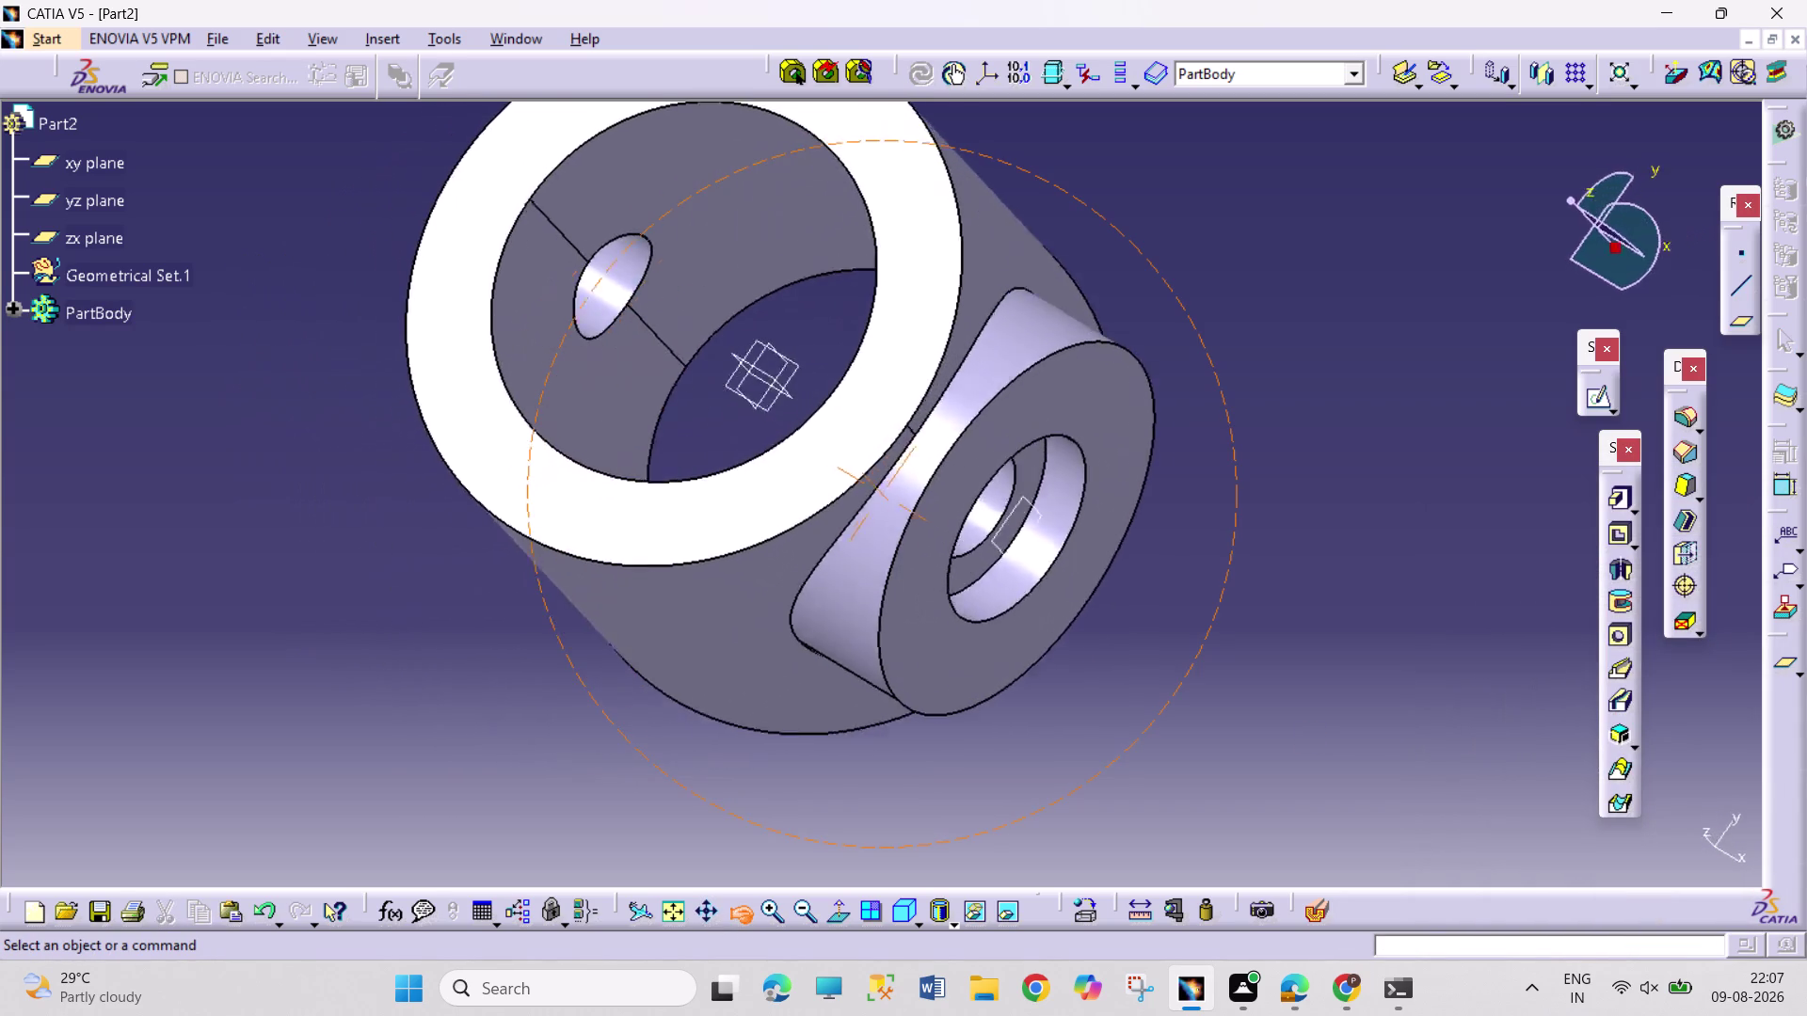
drag(810, 628, 633, 432)
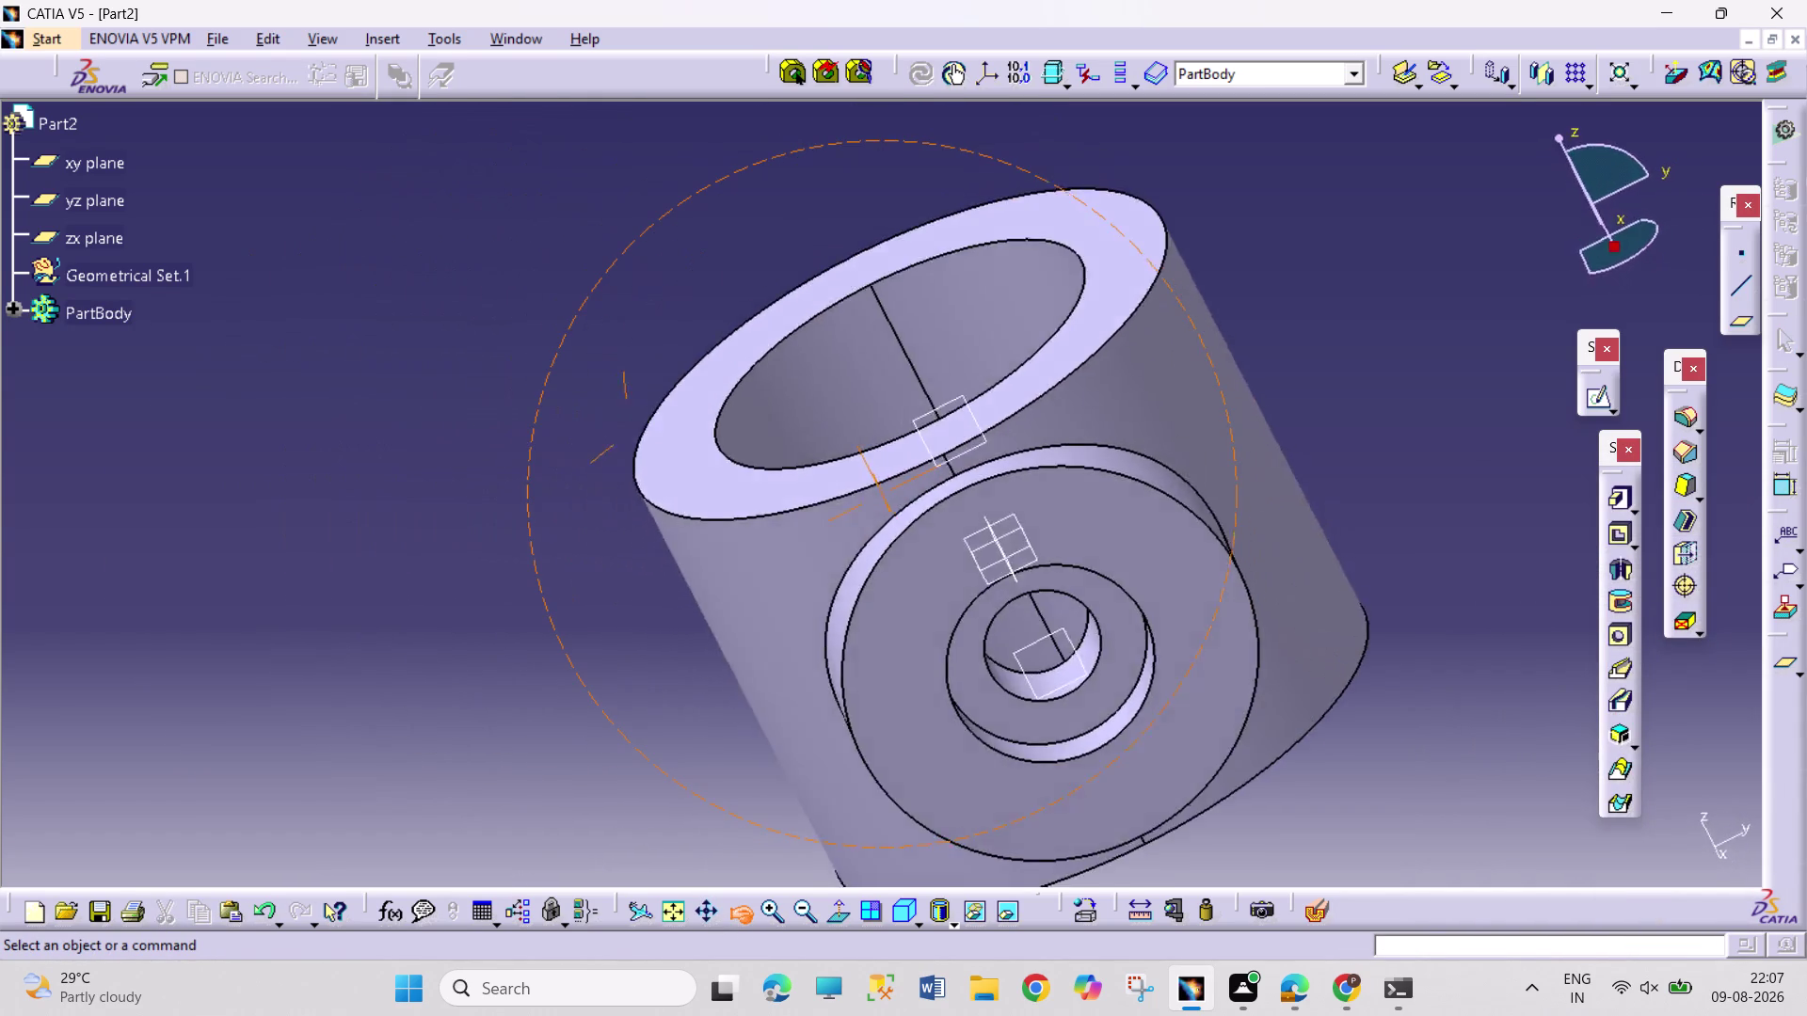
drag(633, 433, 658, 354)
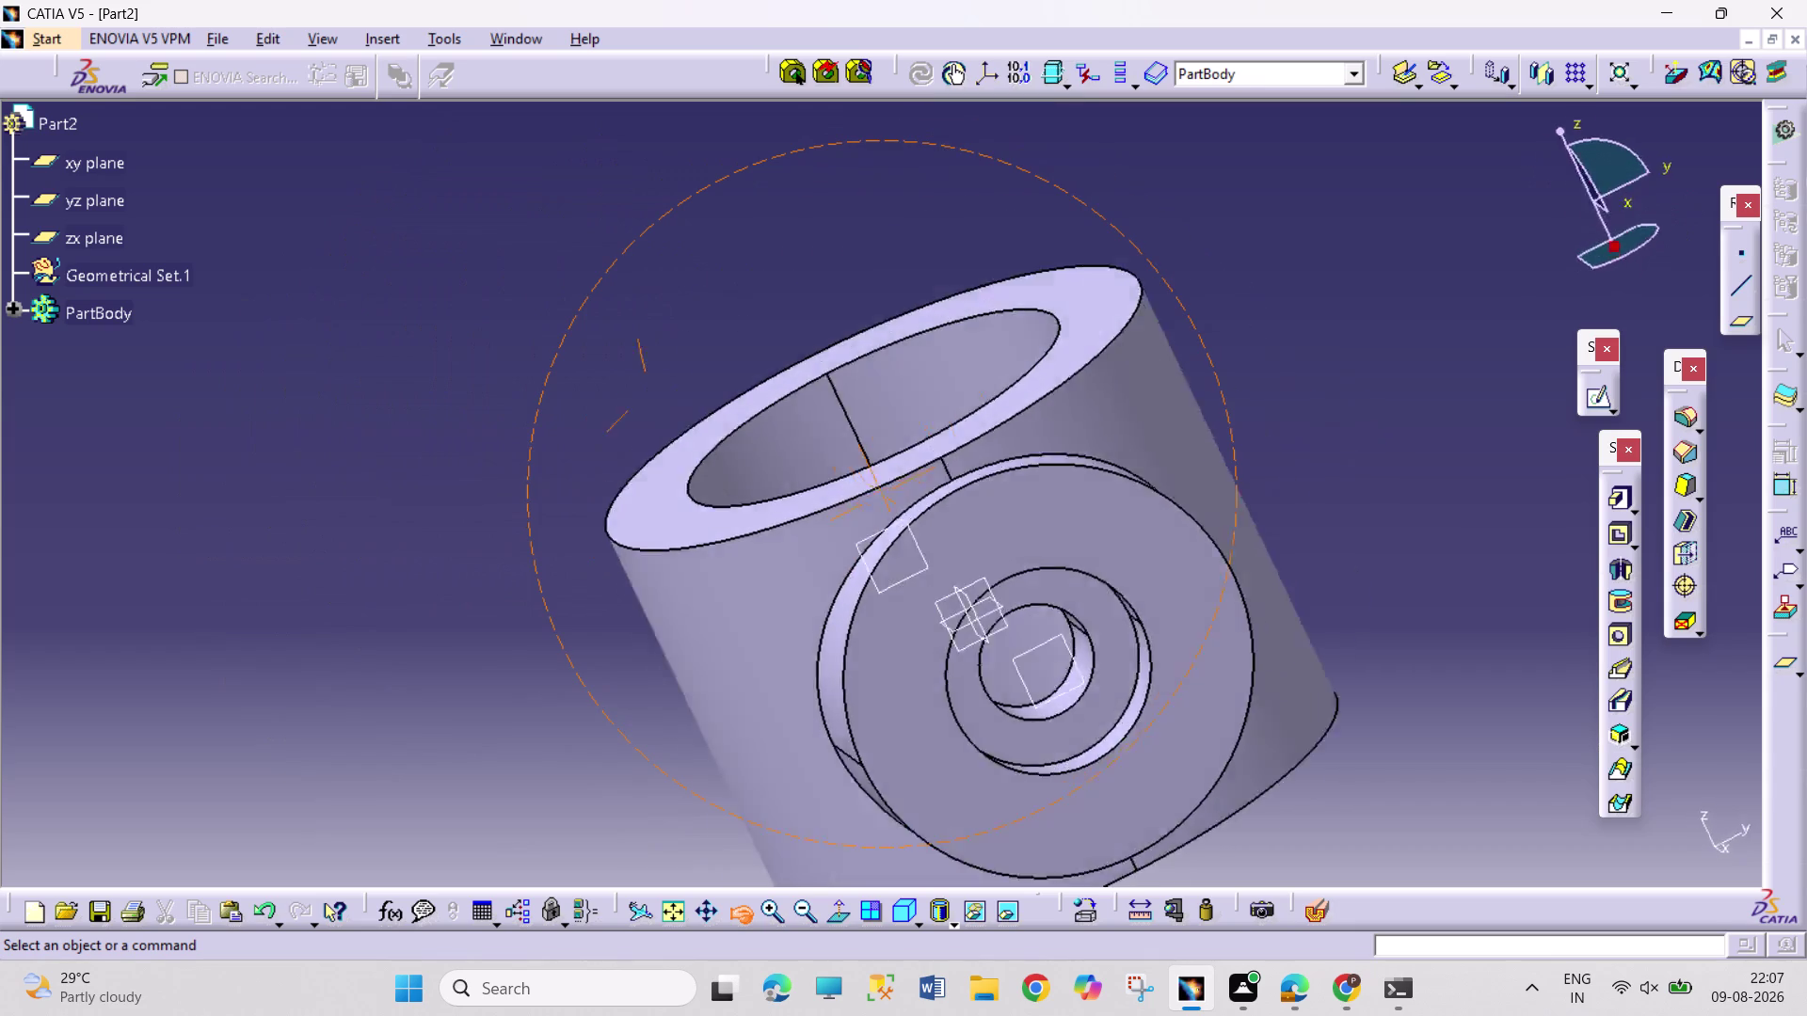
drag(657, 354, 694, 438)
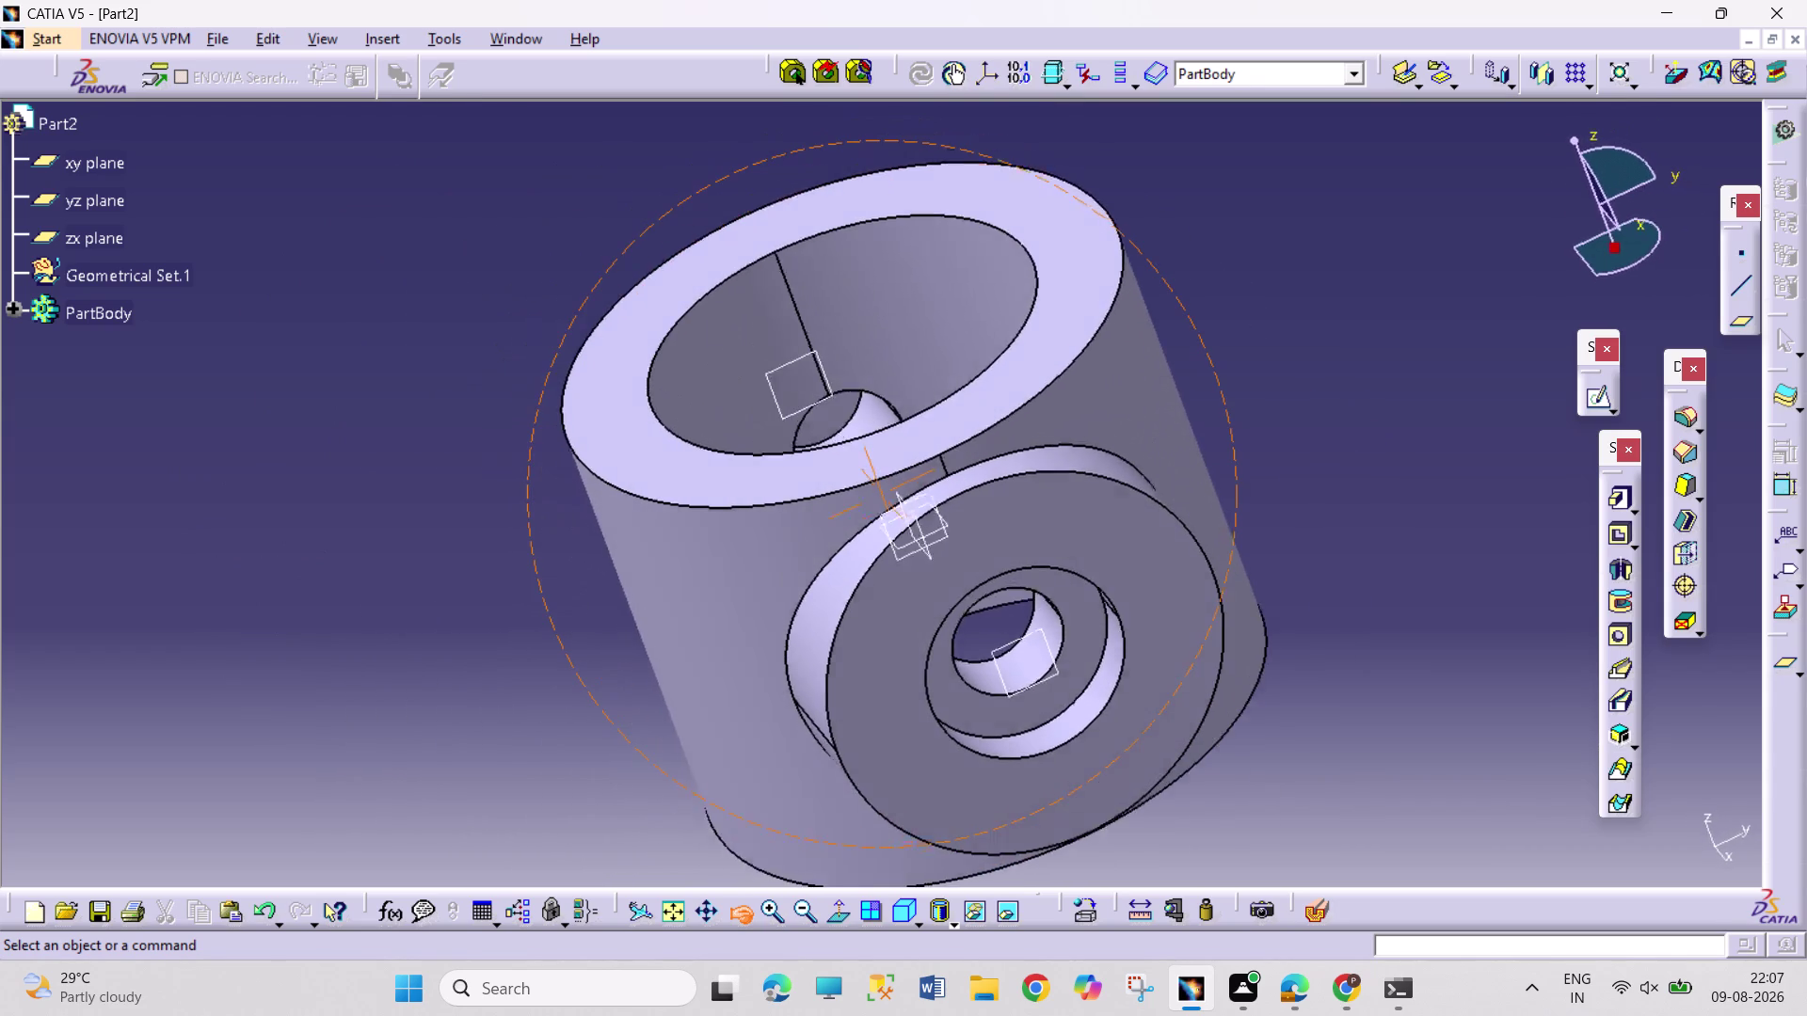
drag(694, 438, 693, 418)
click(687, 475)
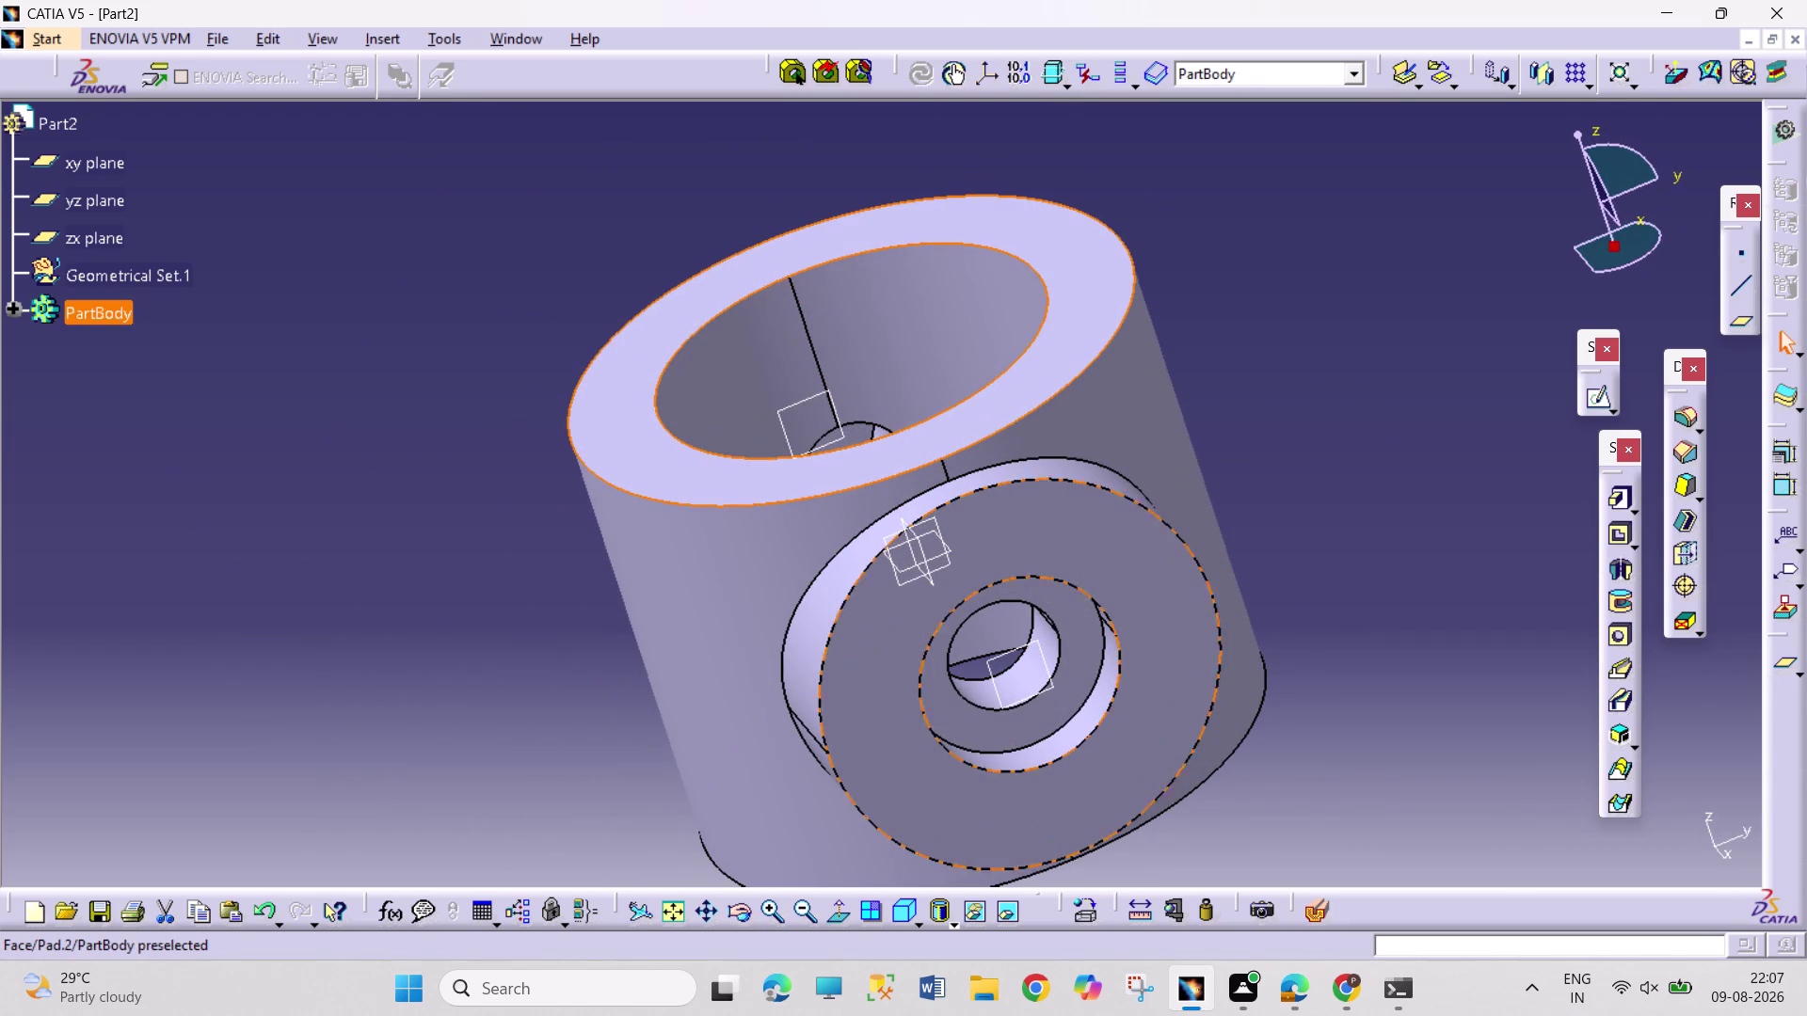
click(1176, 707)
click(1594, 401)
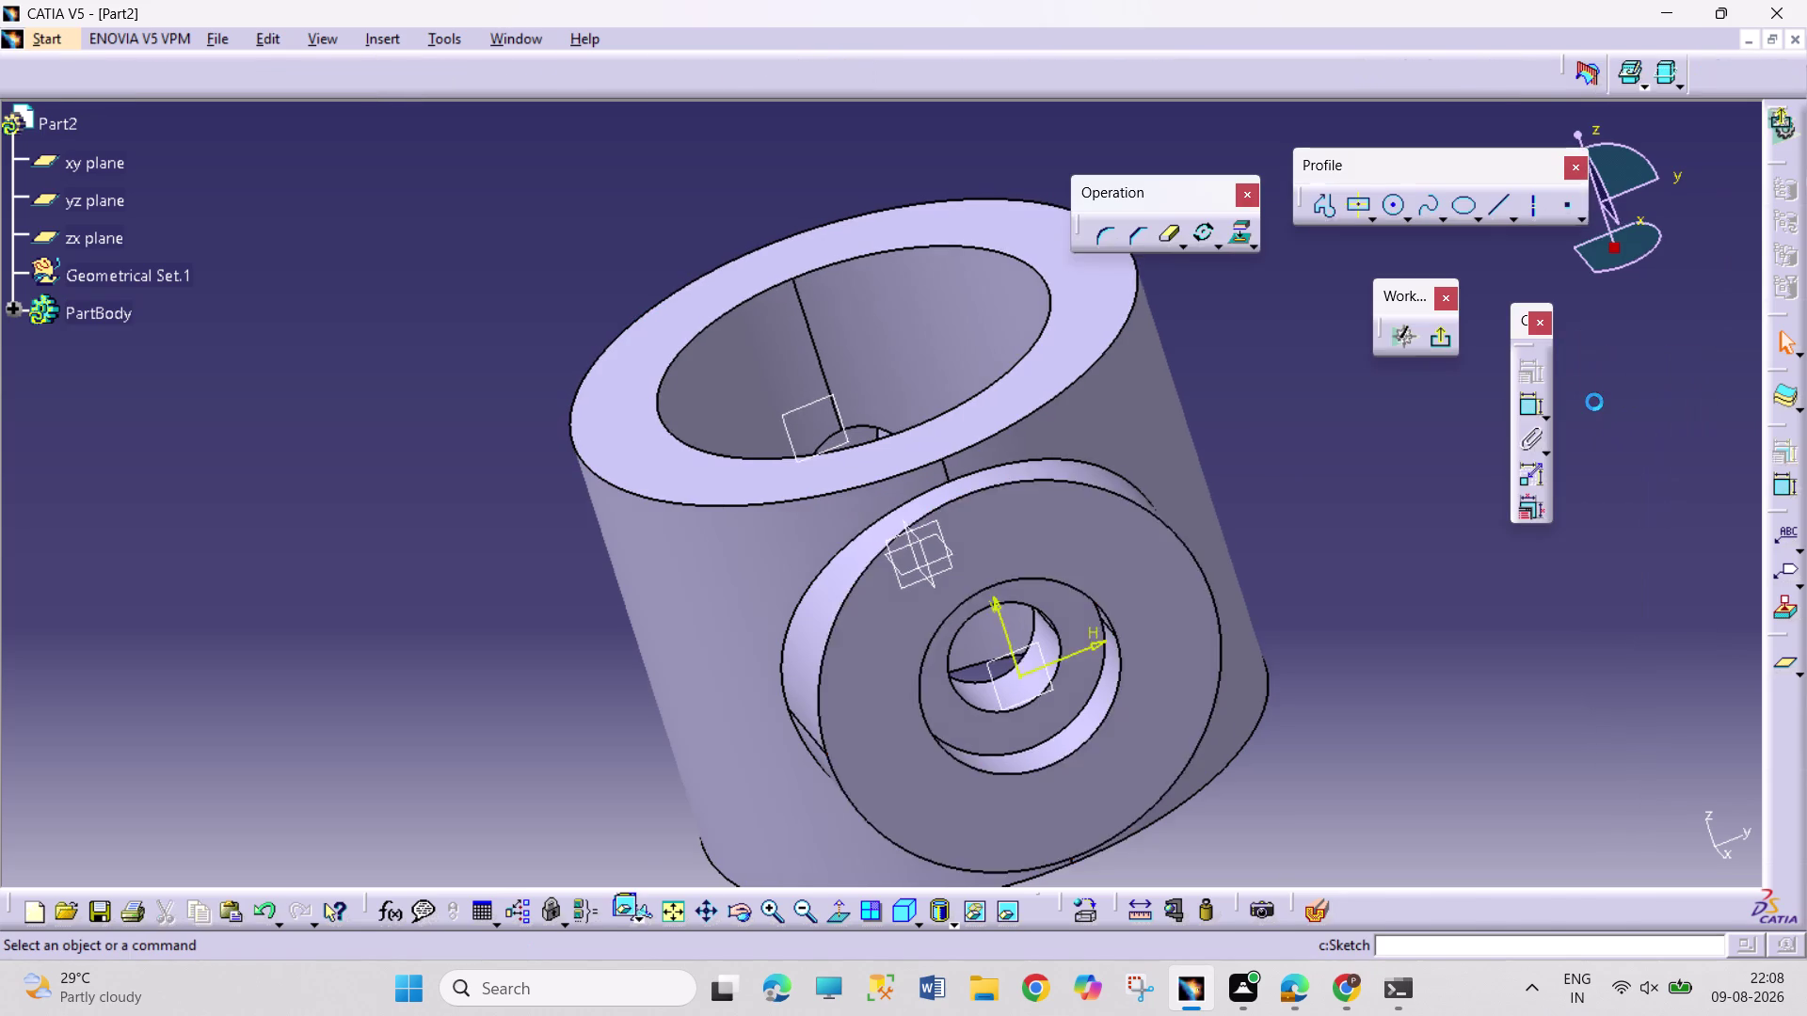
Draw a small circle left of the bore and give it a 20 mm diameter.
click(833, 919)
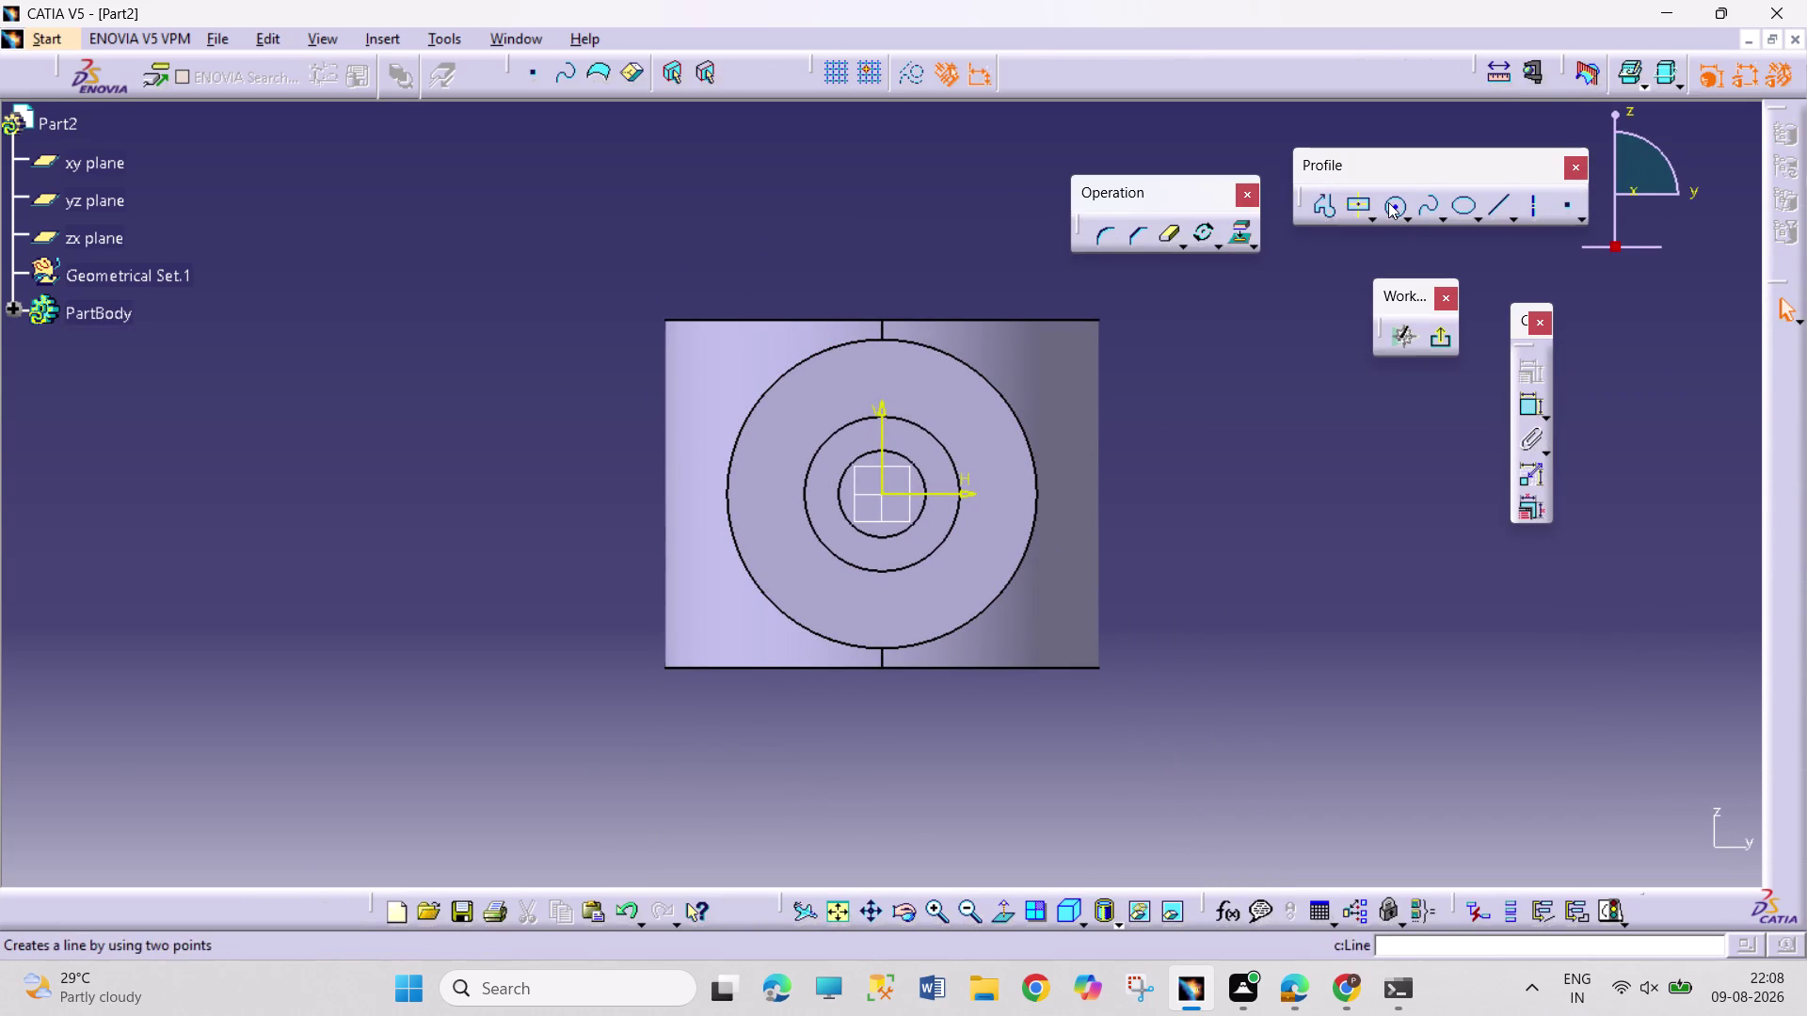
click(1390, 202)
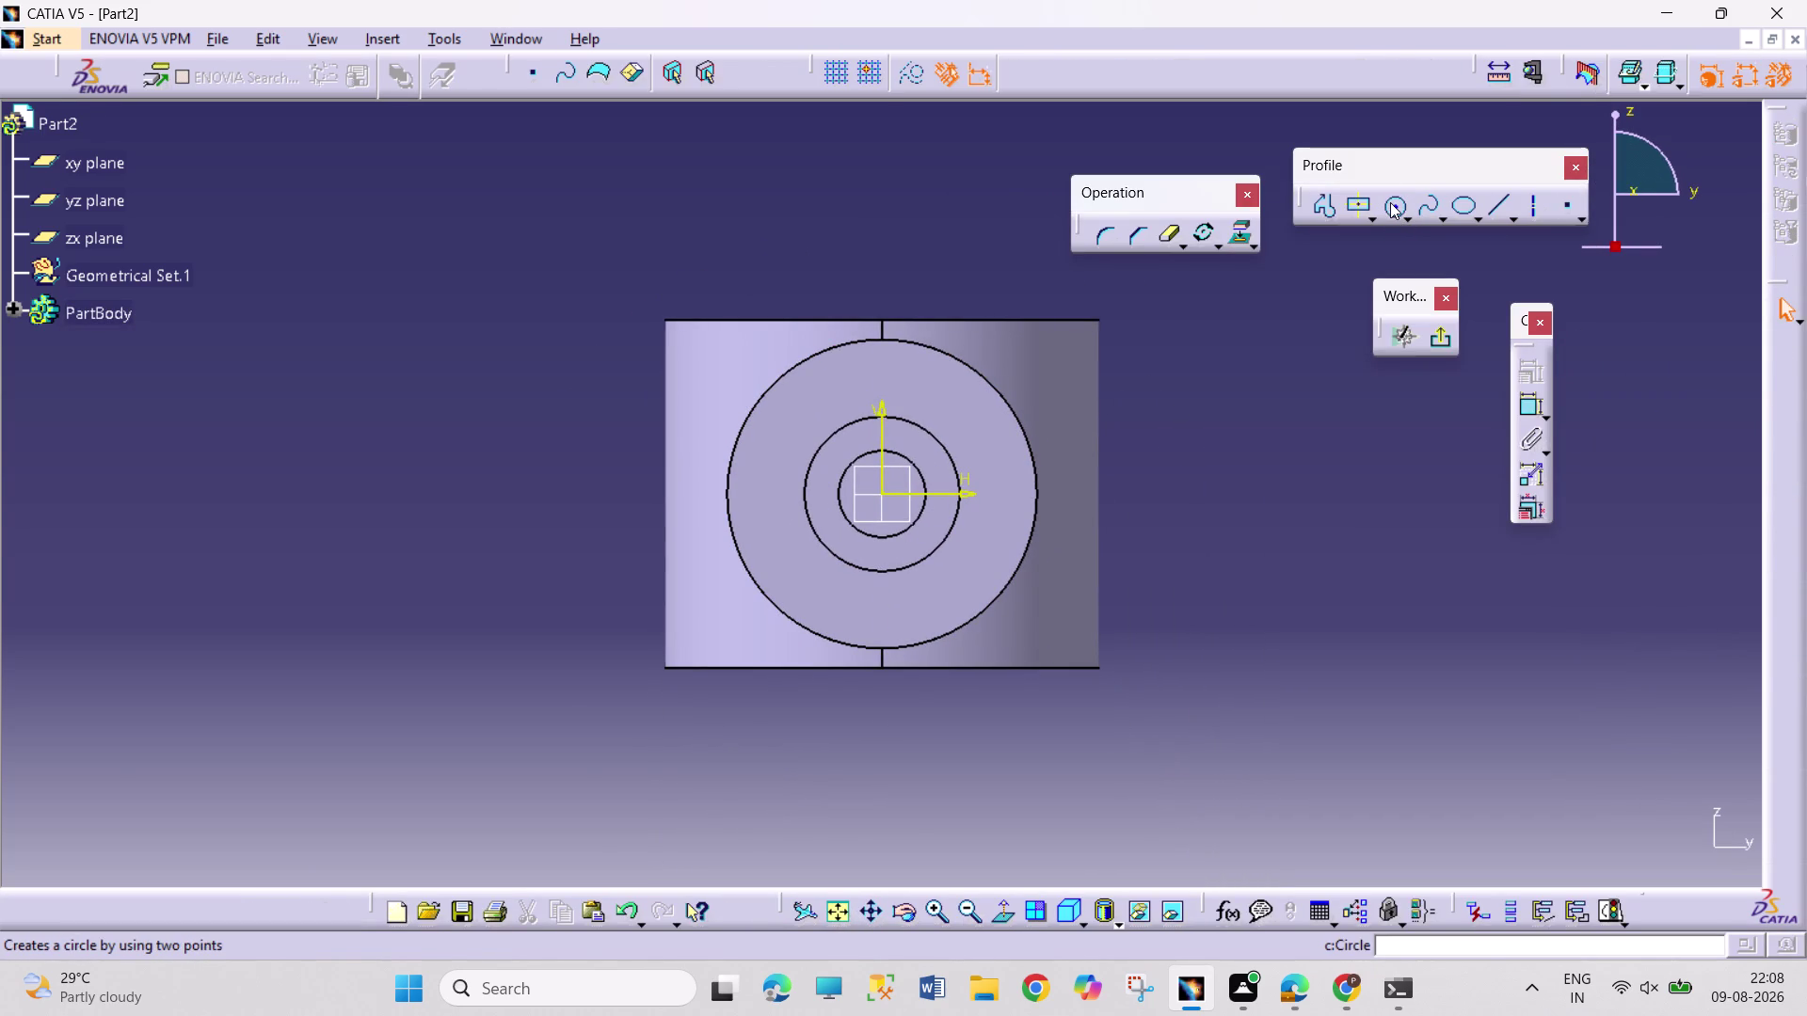
click(772, 498)
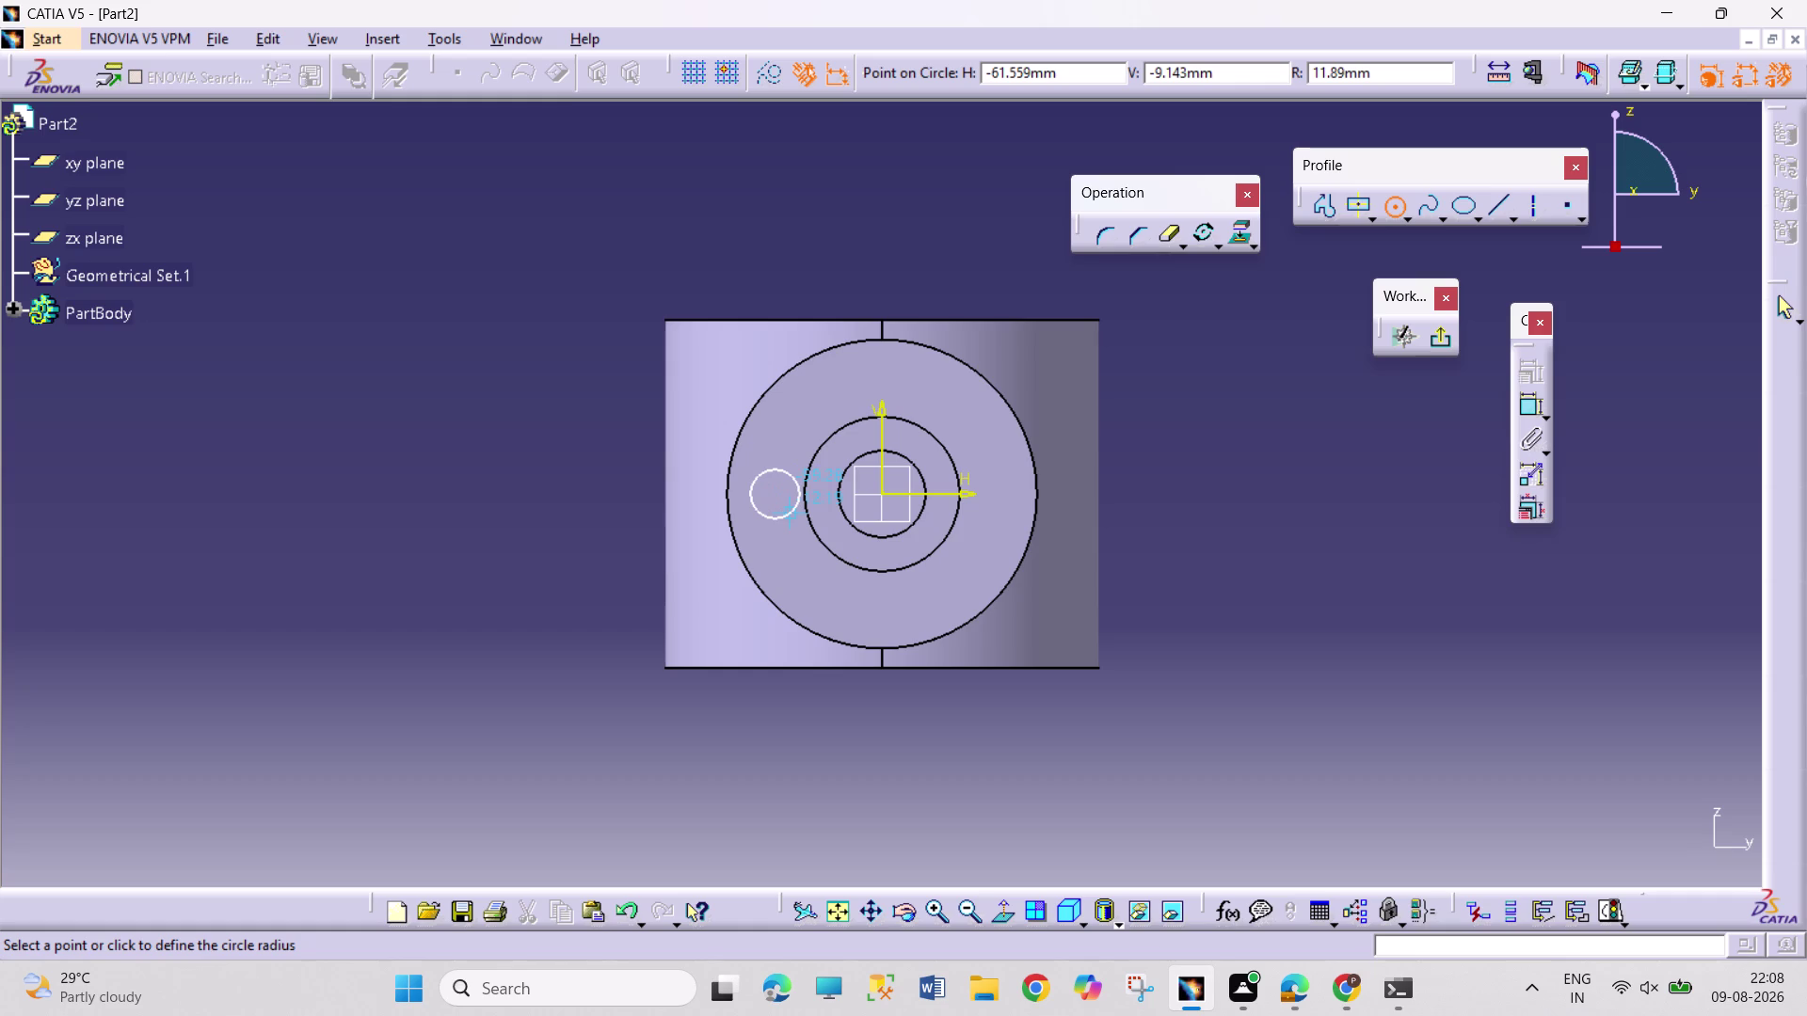
click(785, 503)
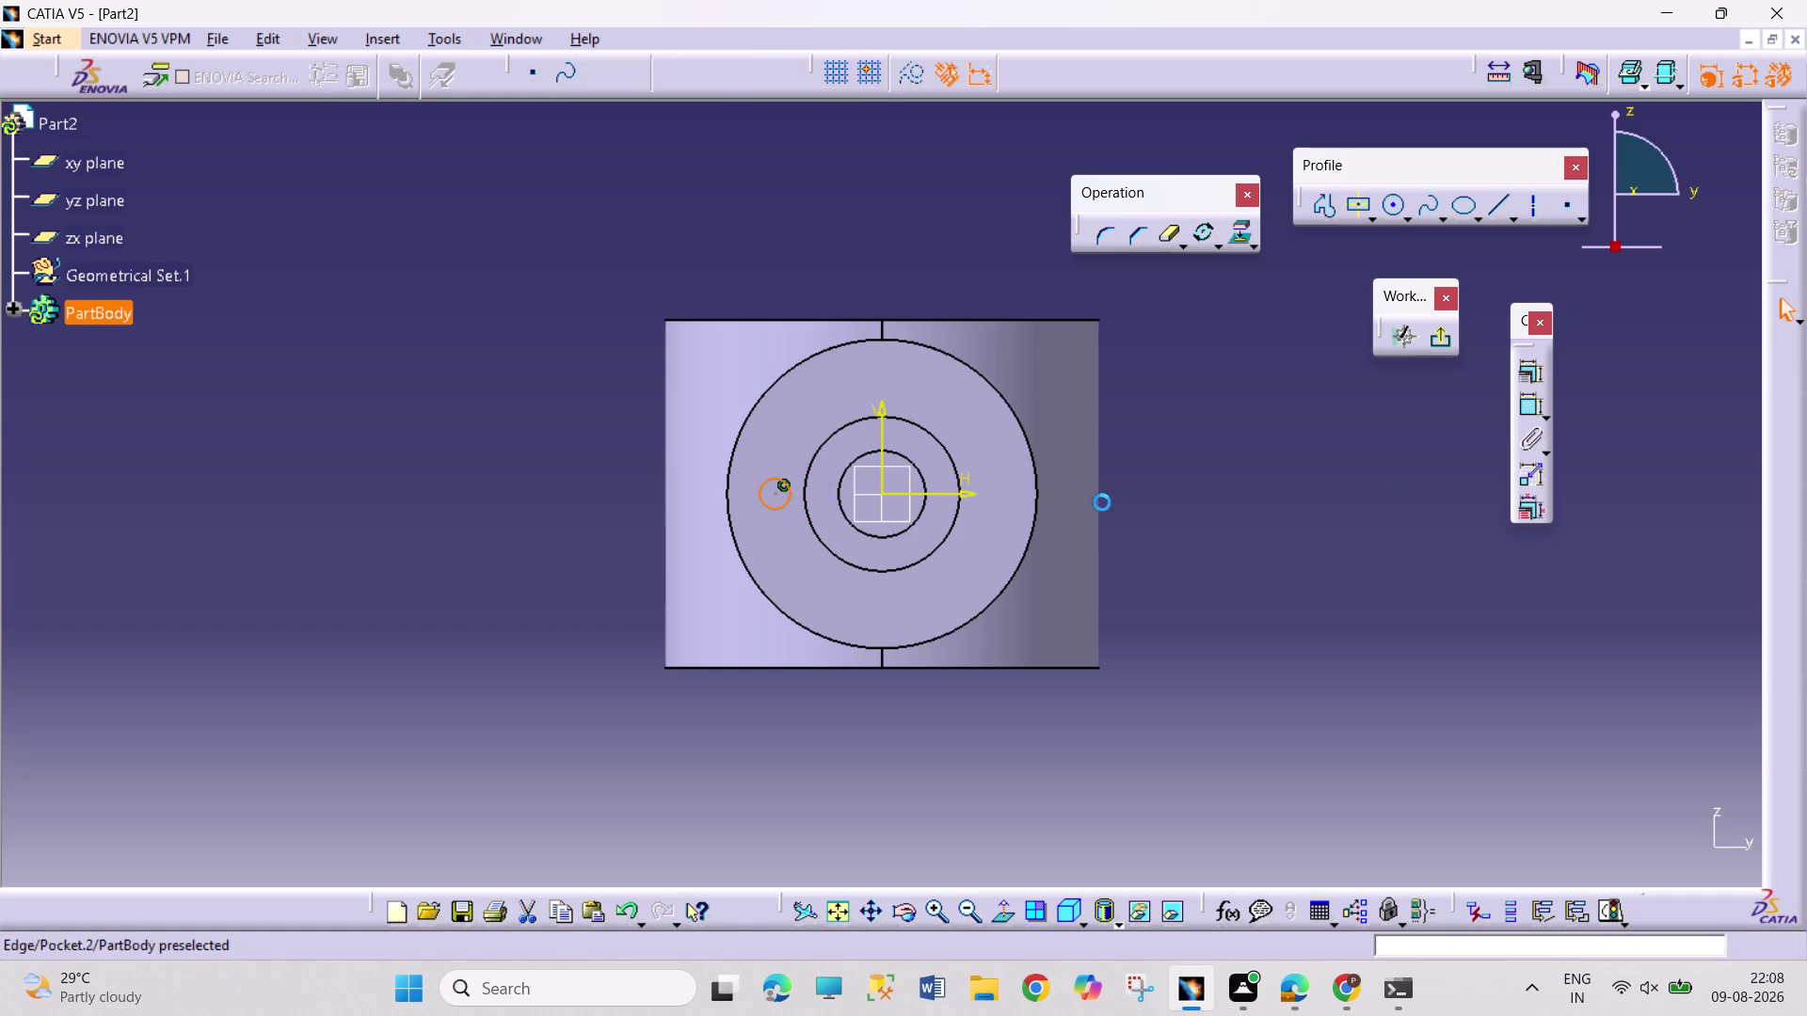
click(1530, 409)
click(574, 232)
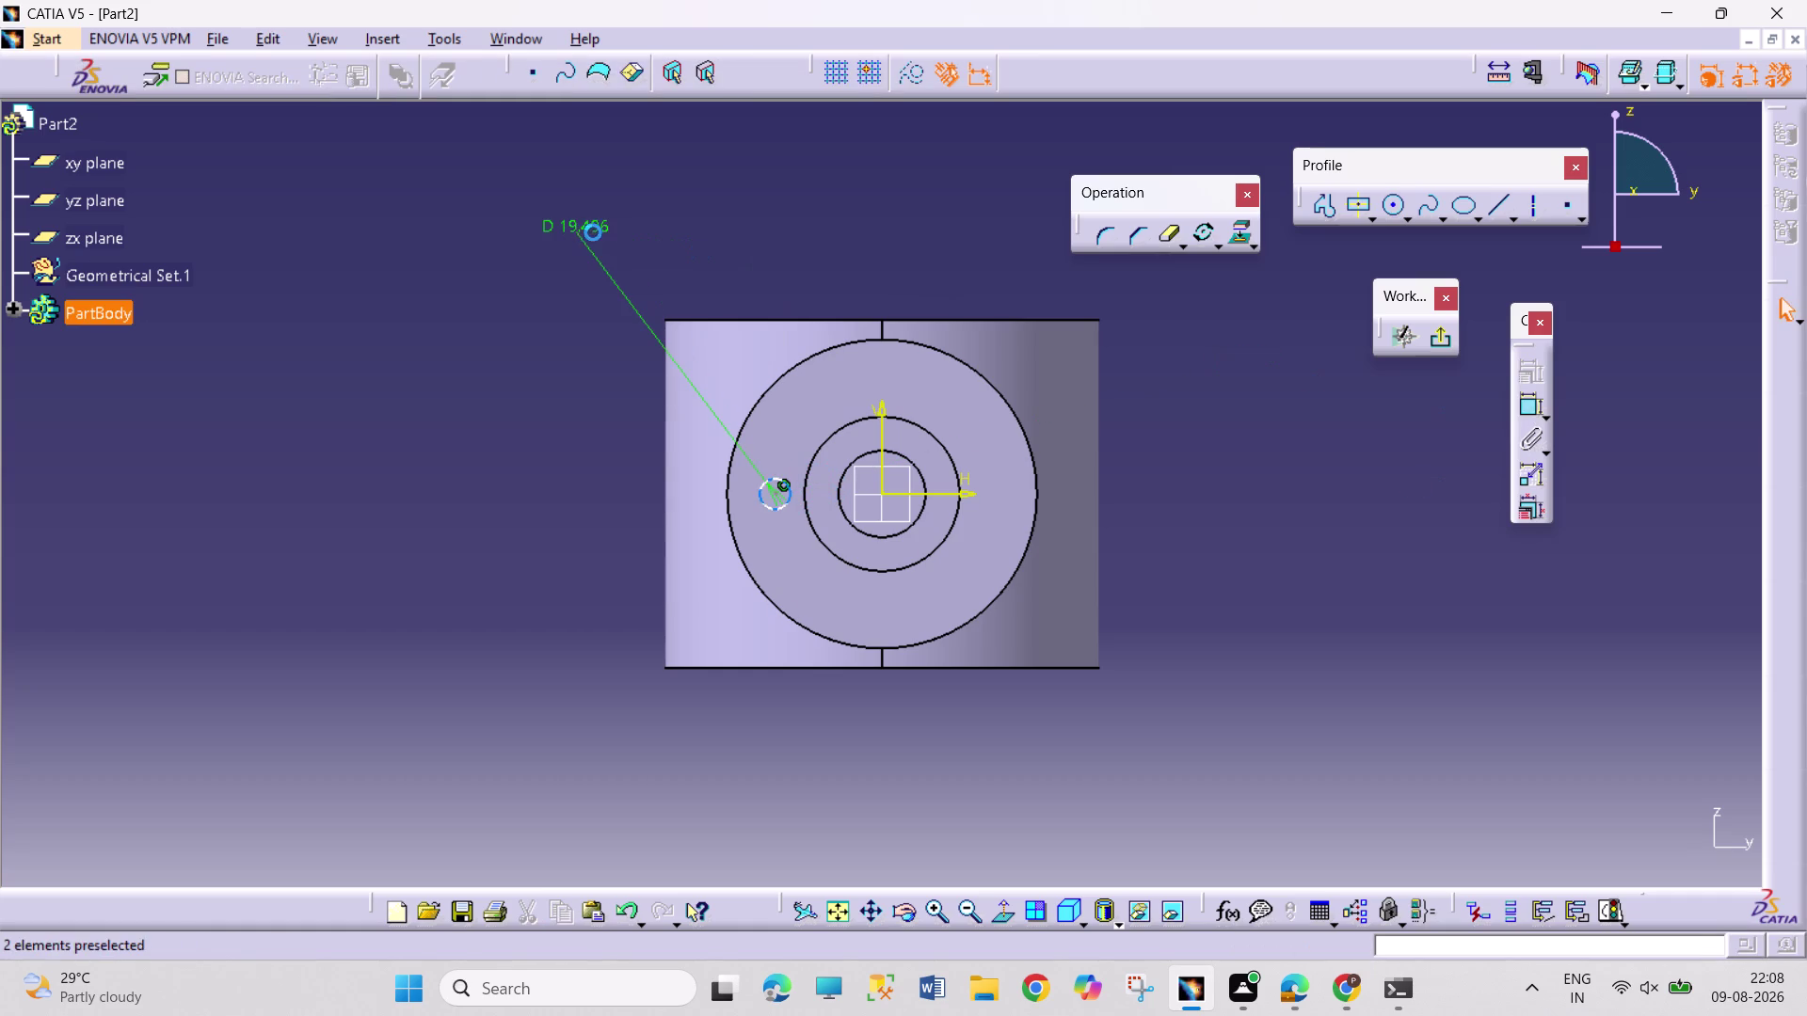
double_click(594, 224)
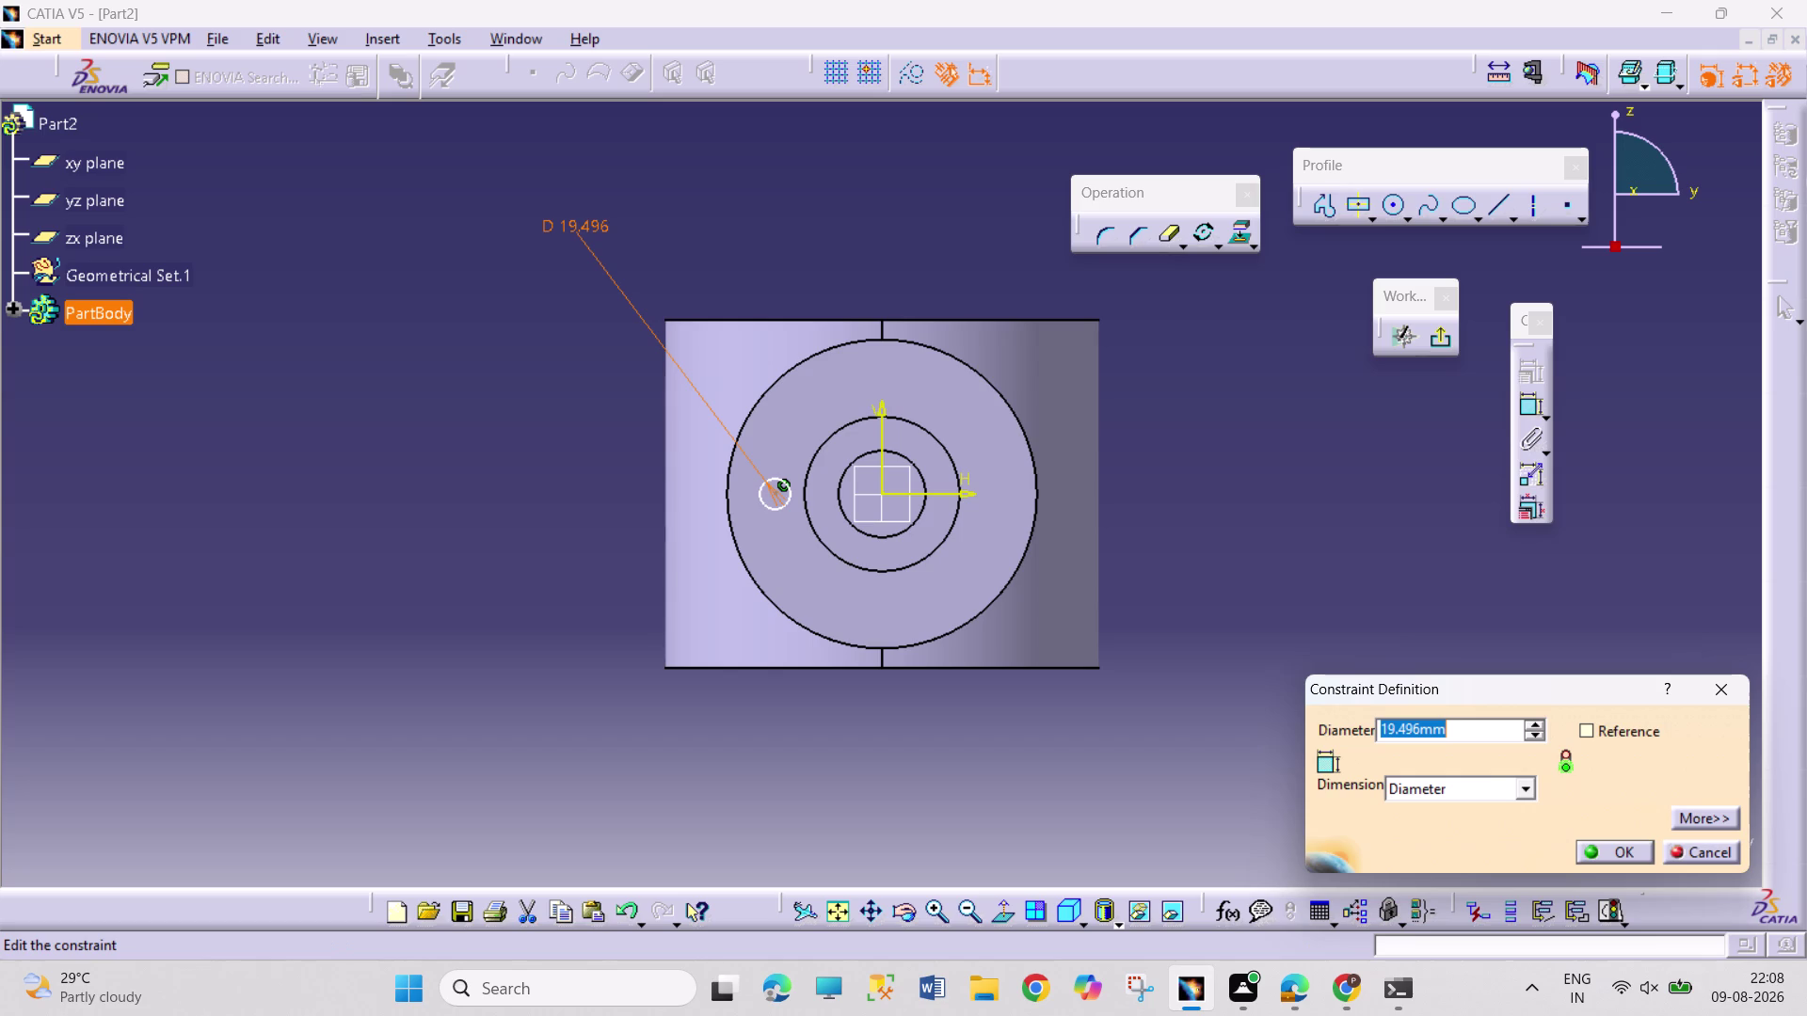
text(20)
key(Return)
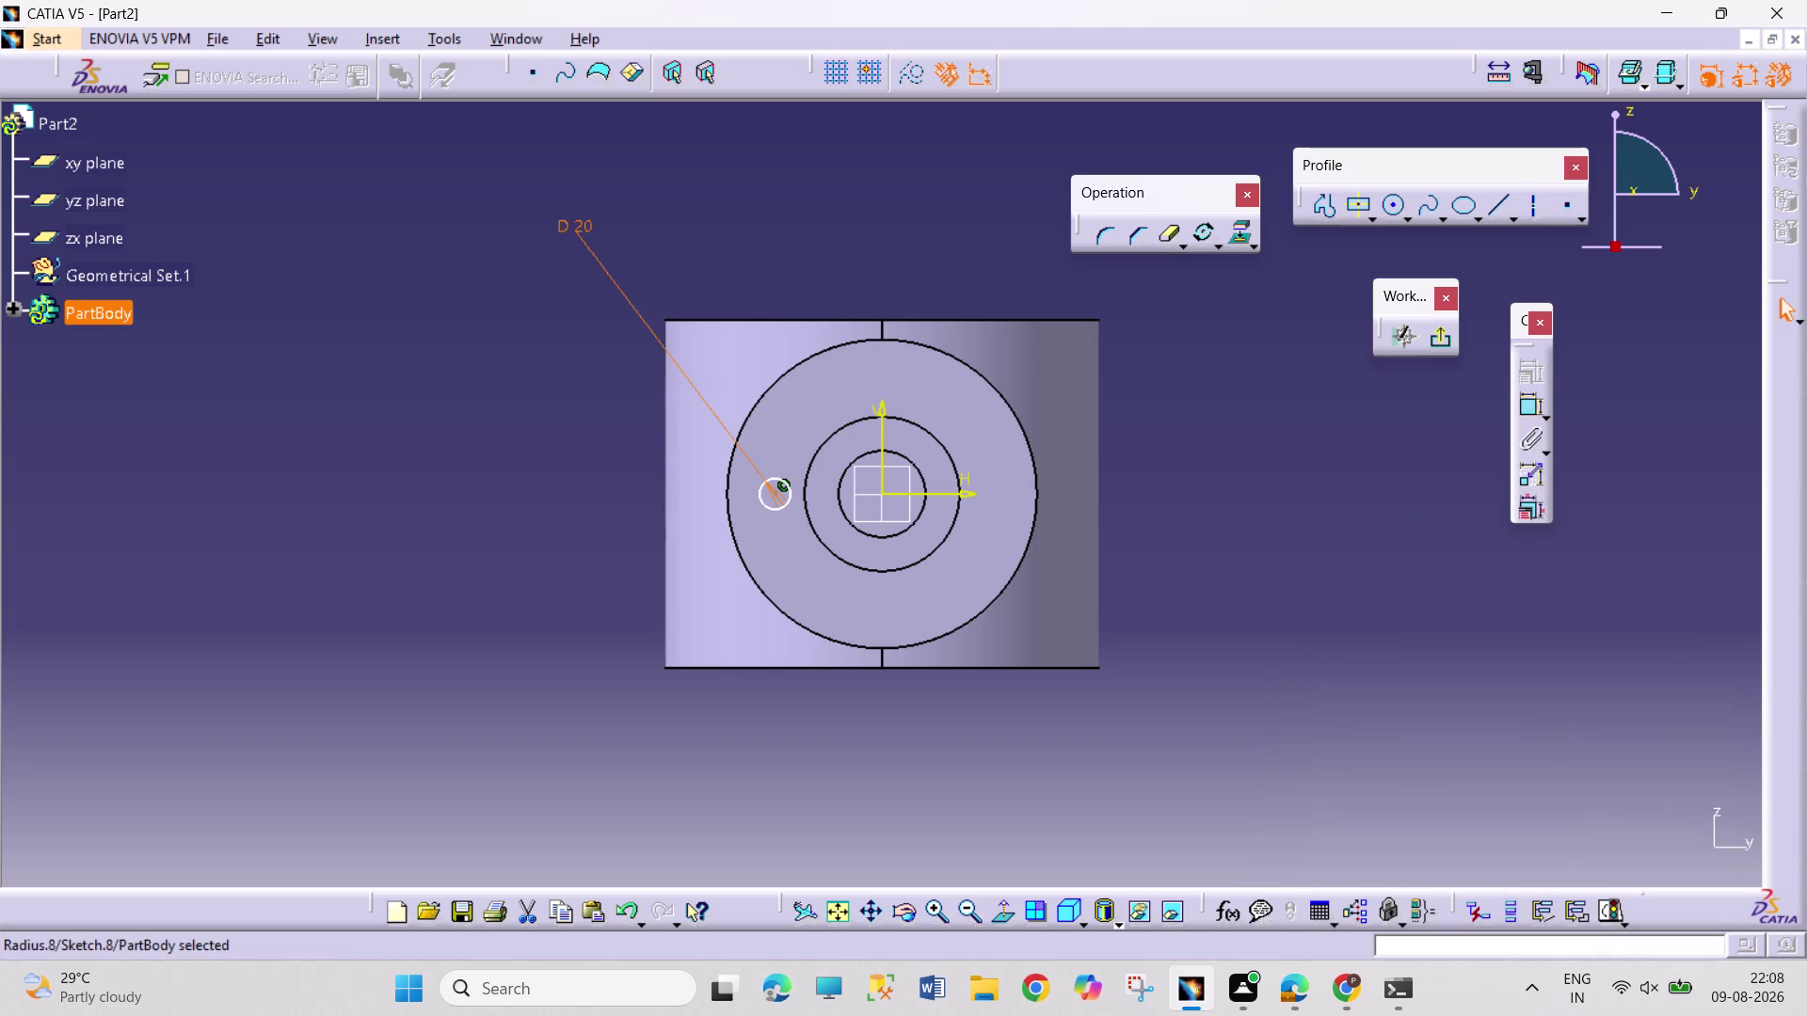
click(1357, 525)
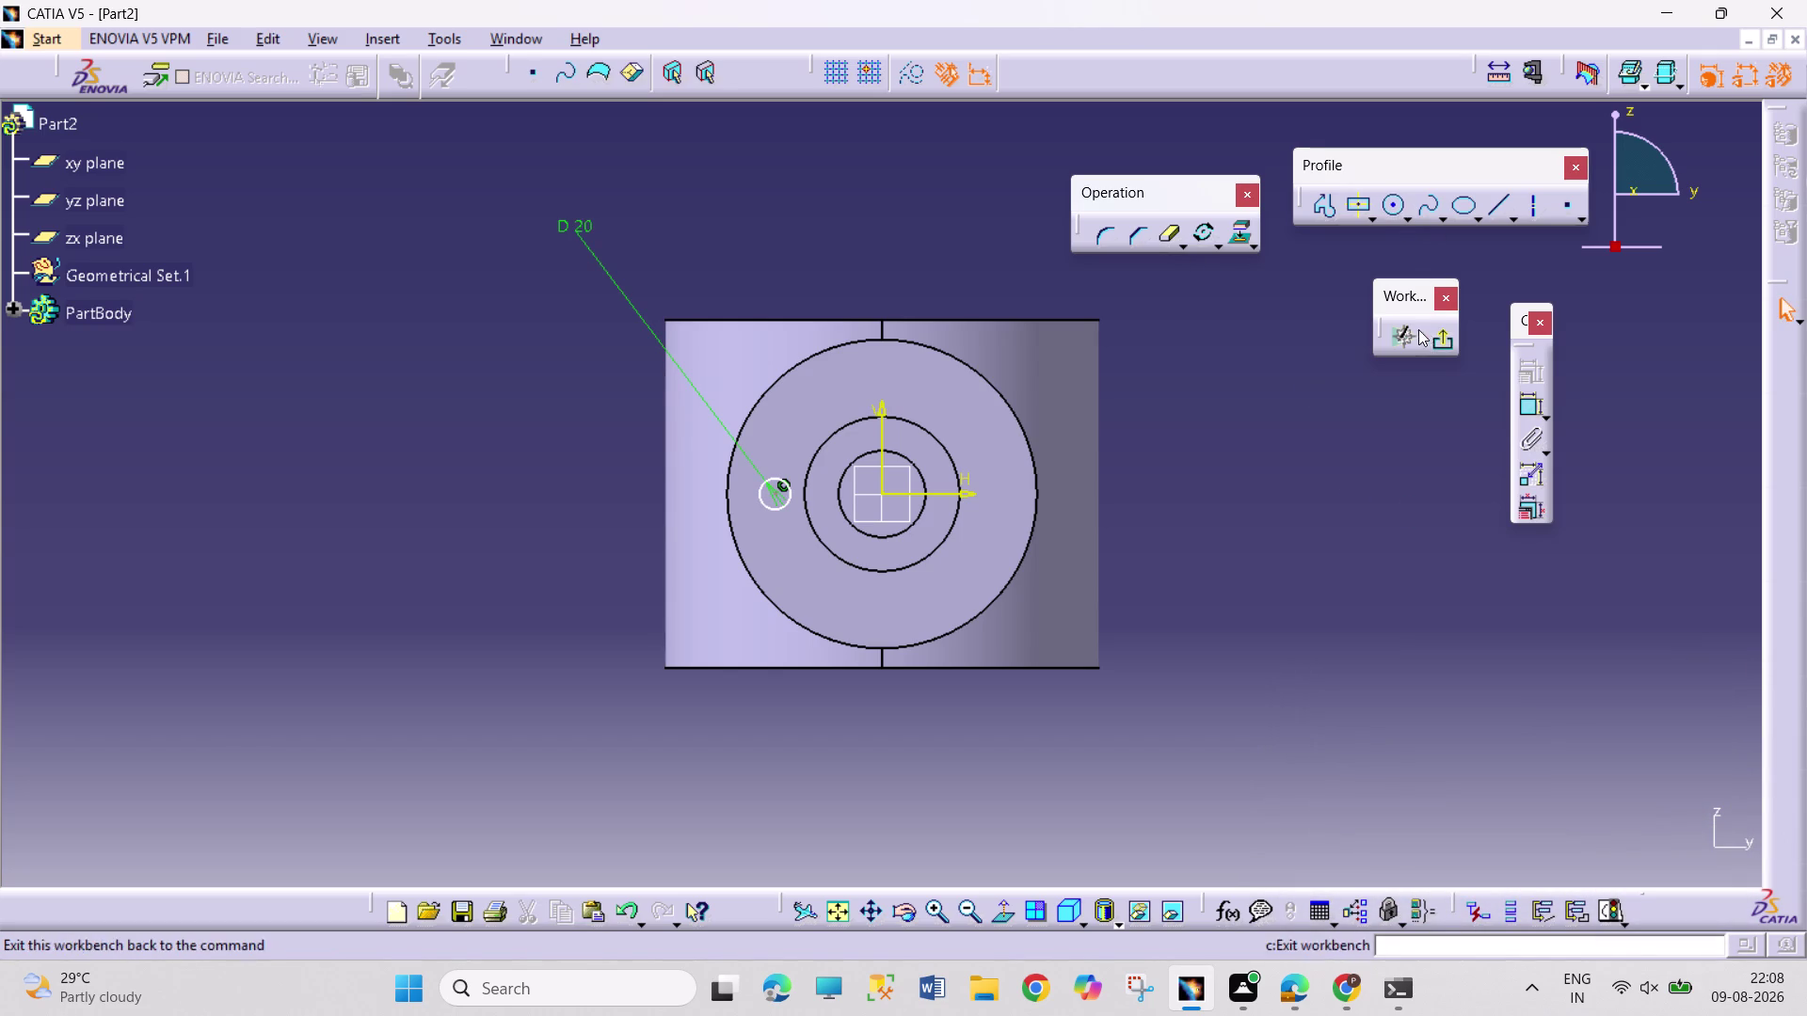
Draw an origin-centred circle through the small hole's centre and dimension it 150 mm.
click(1390, 207)
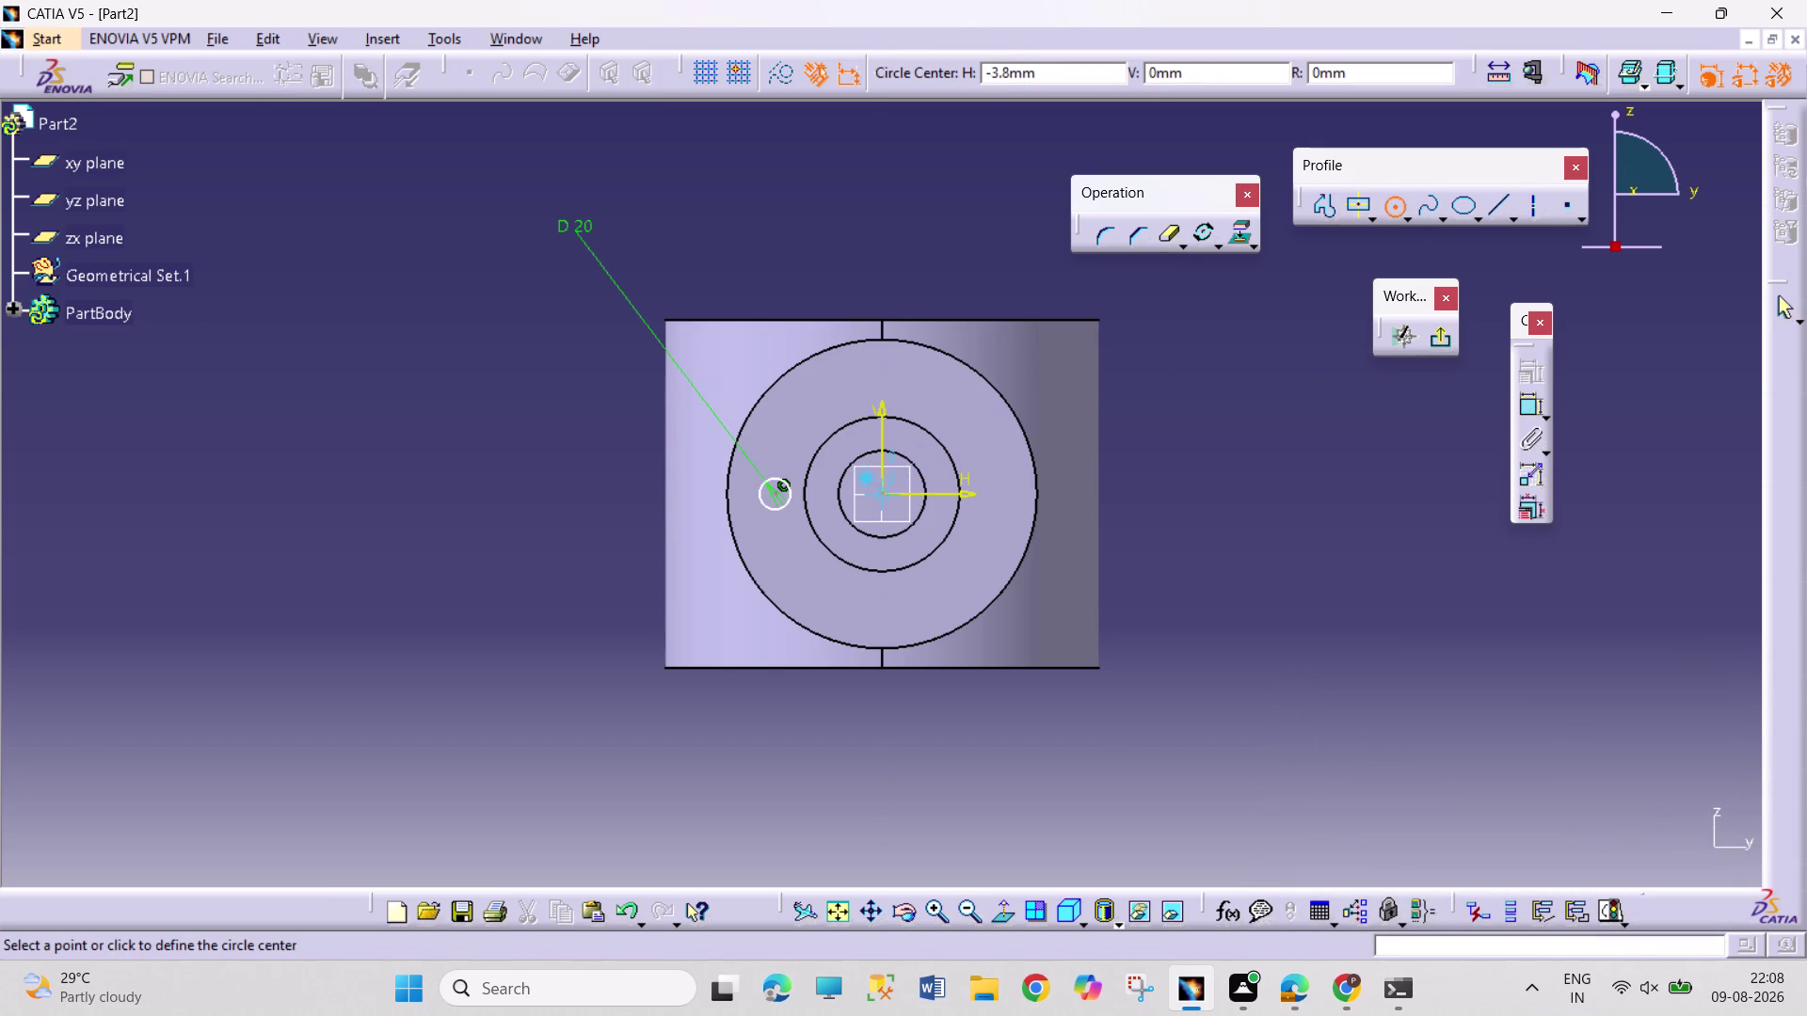
click(881, 493)
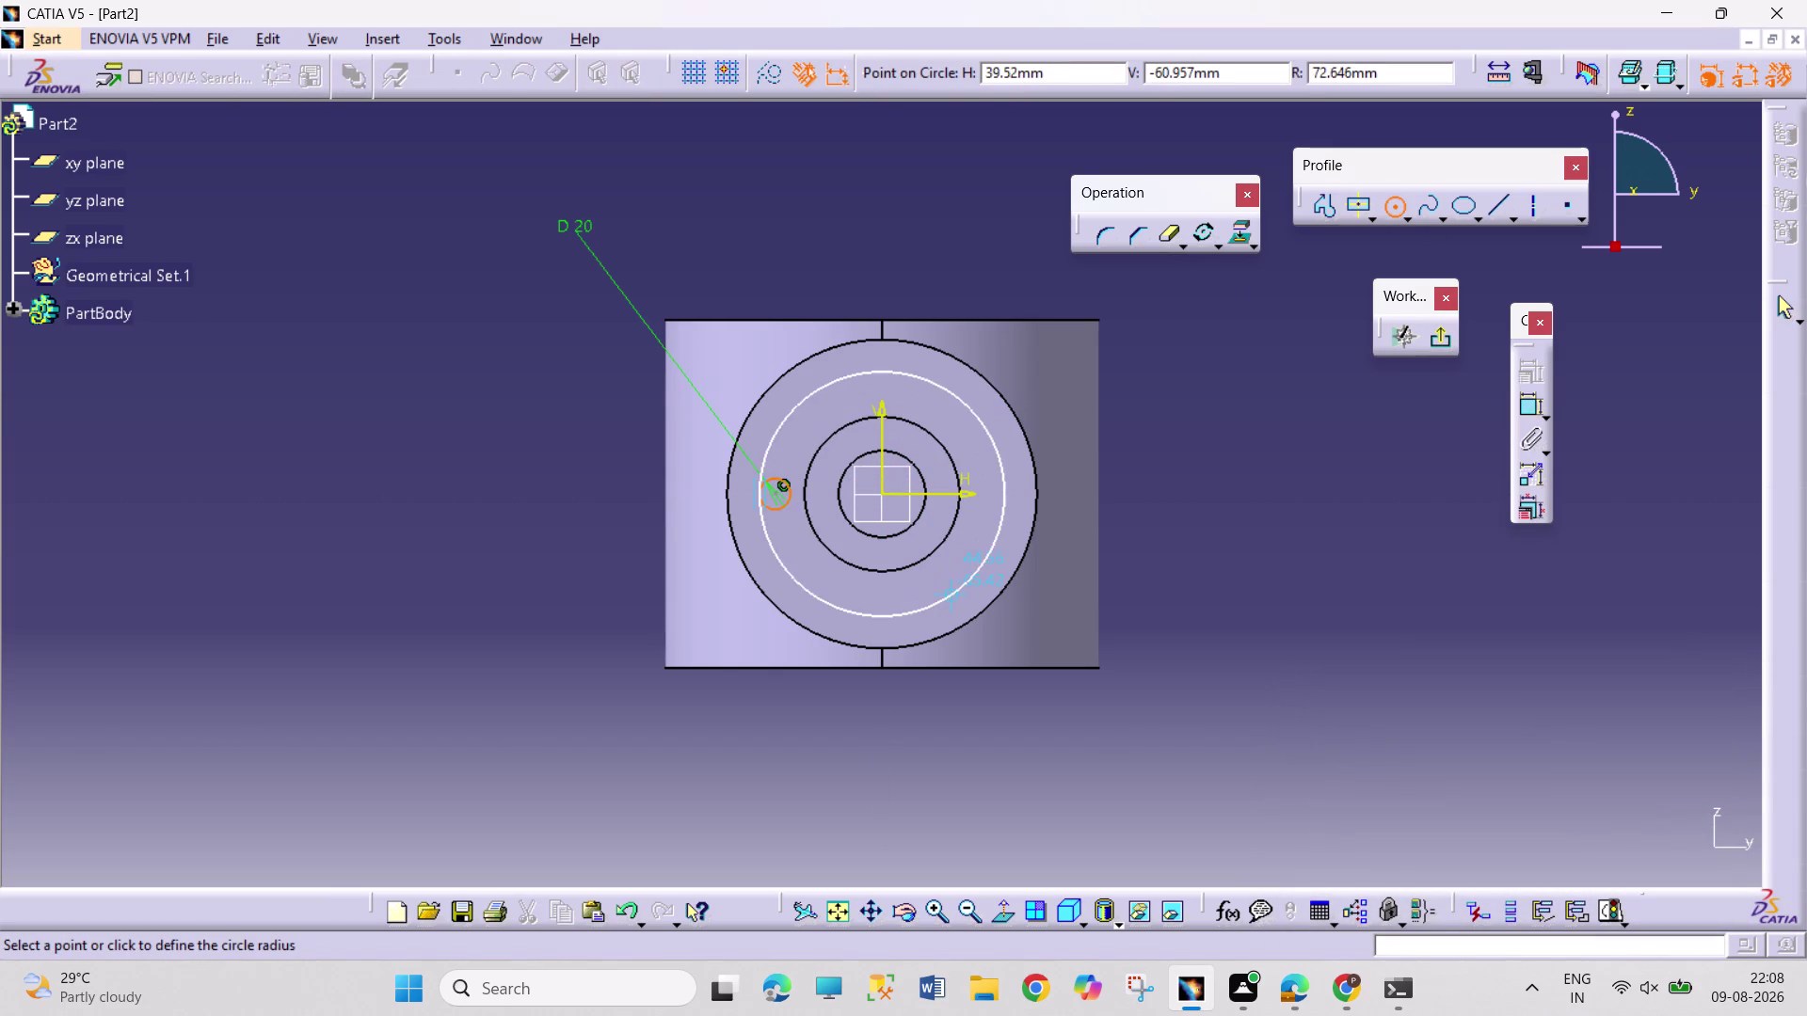
click(941, 584)
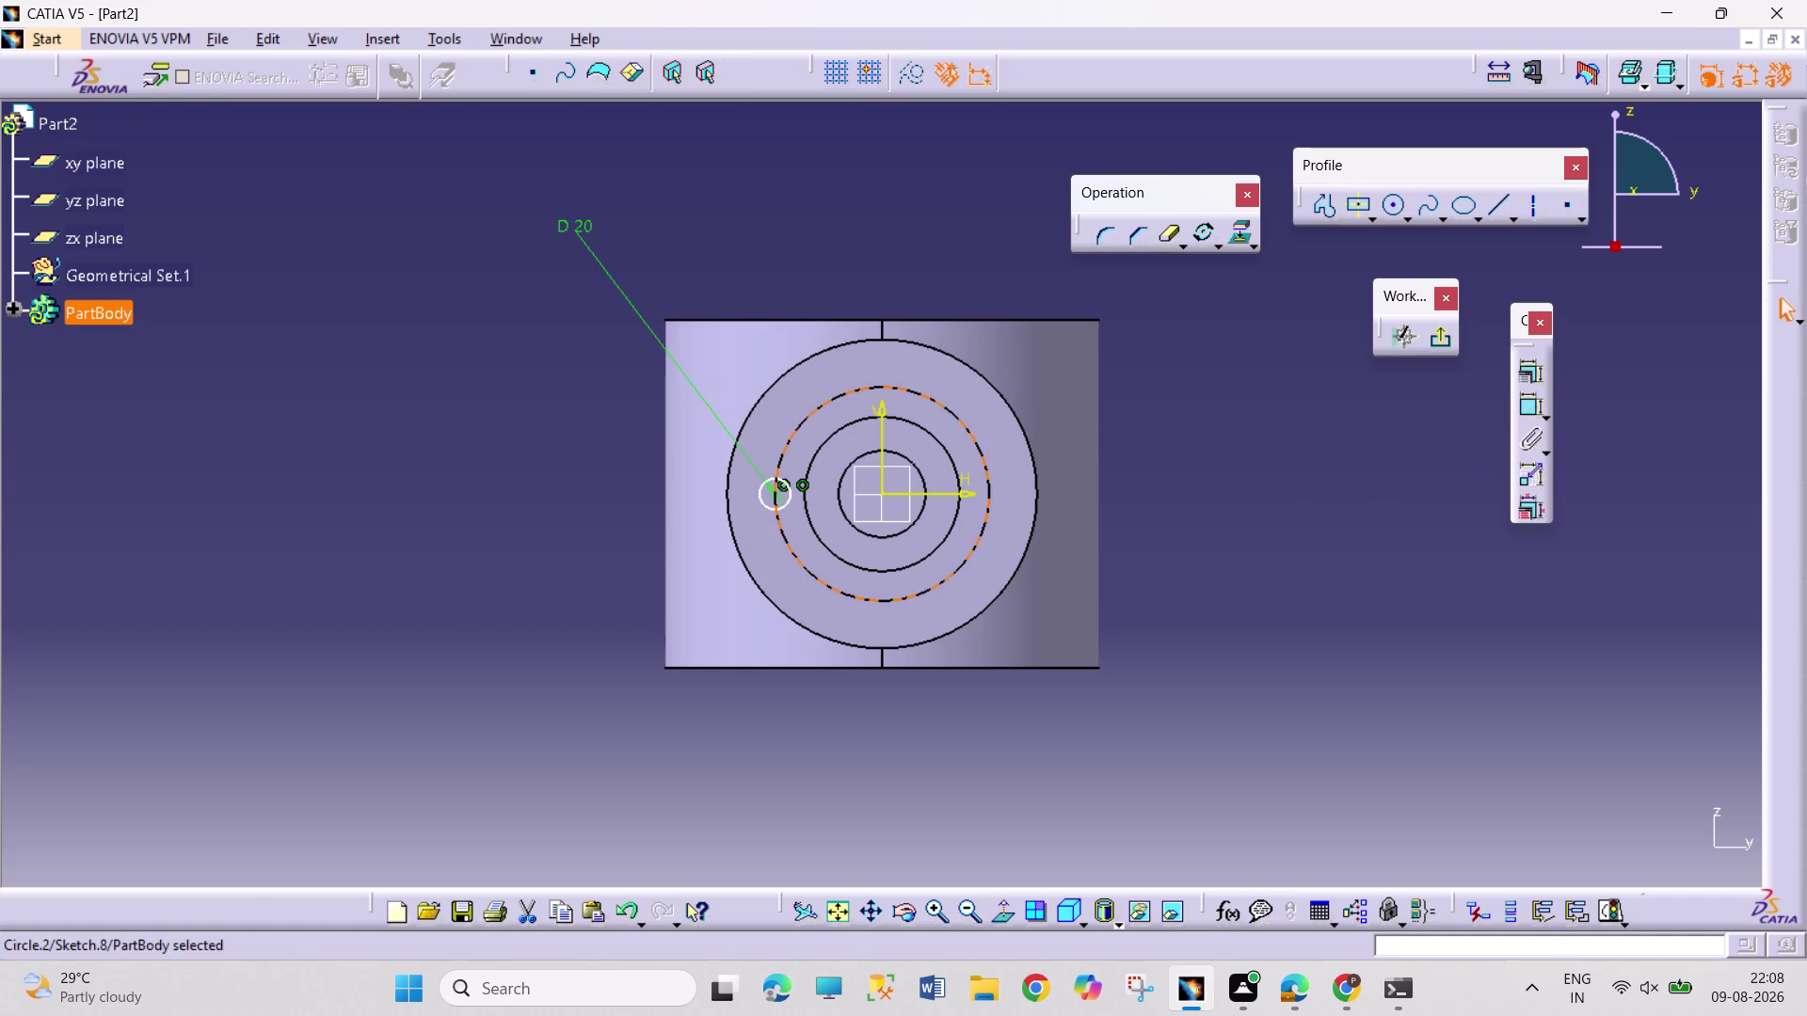
click(1533, 406)
click(1250, 430)
double_click(1266, 423)
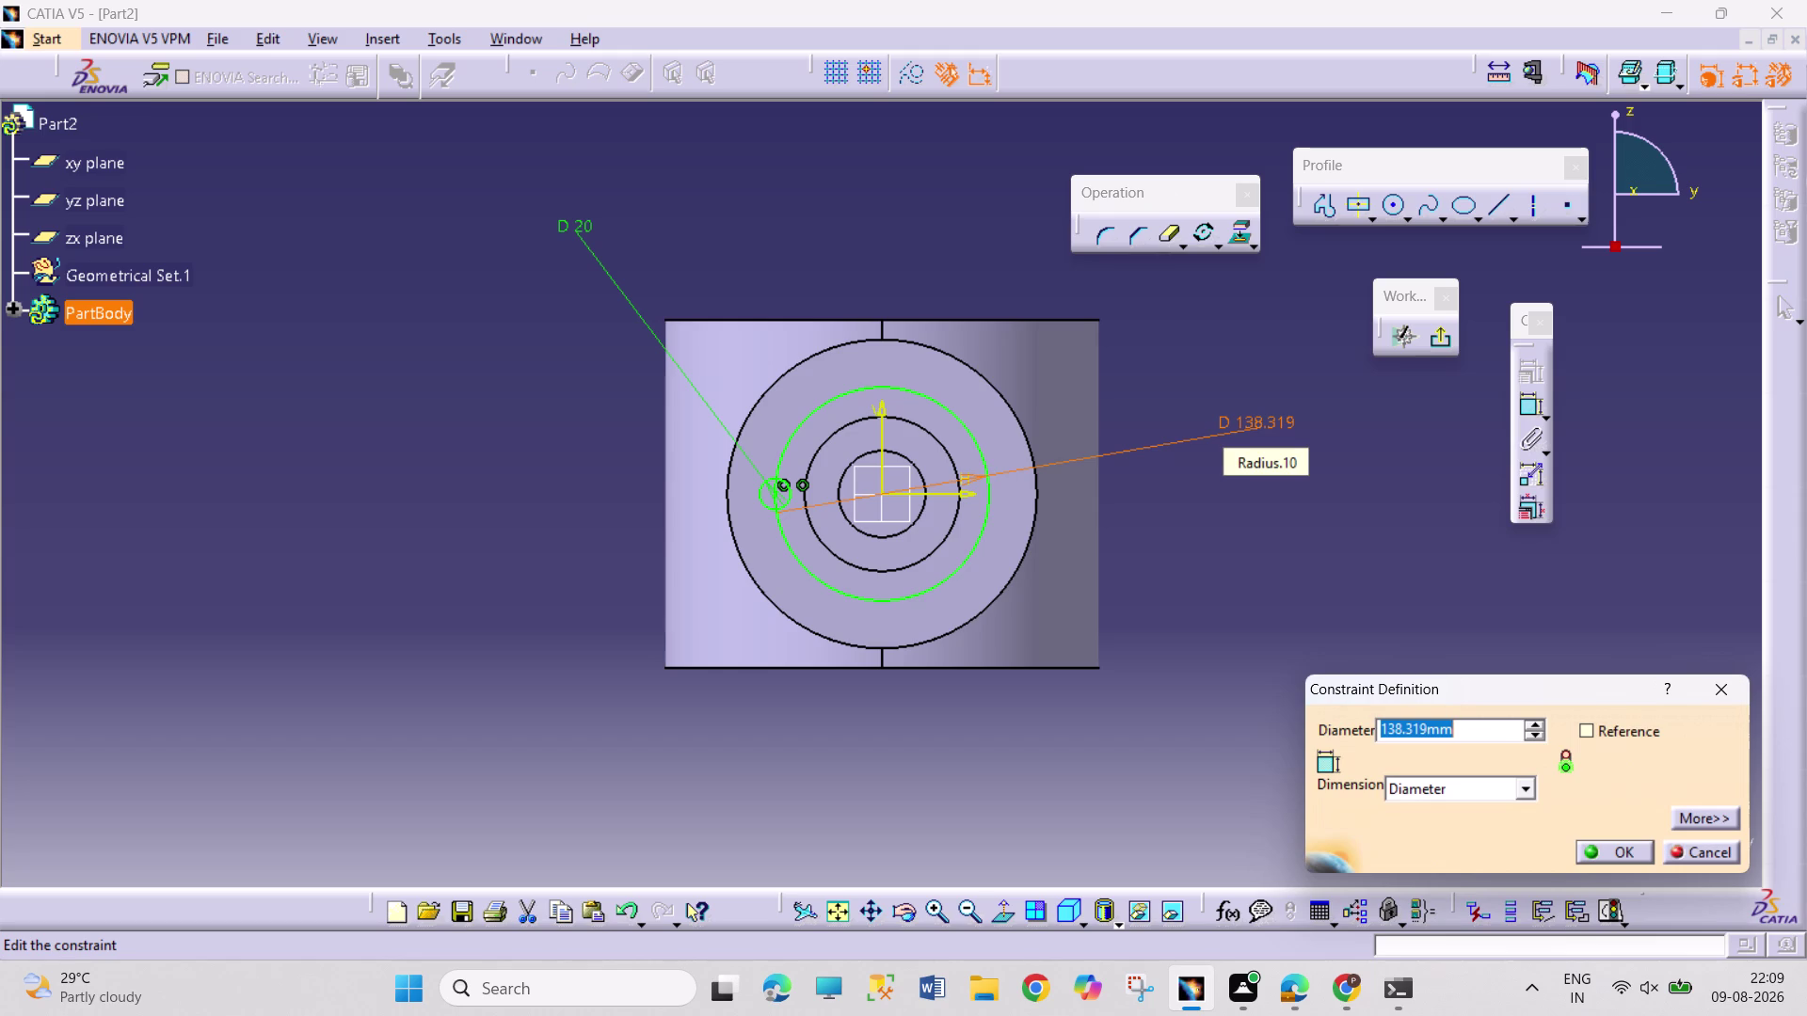
text(150)
key(Return)
click(1228, 573)
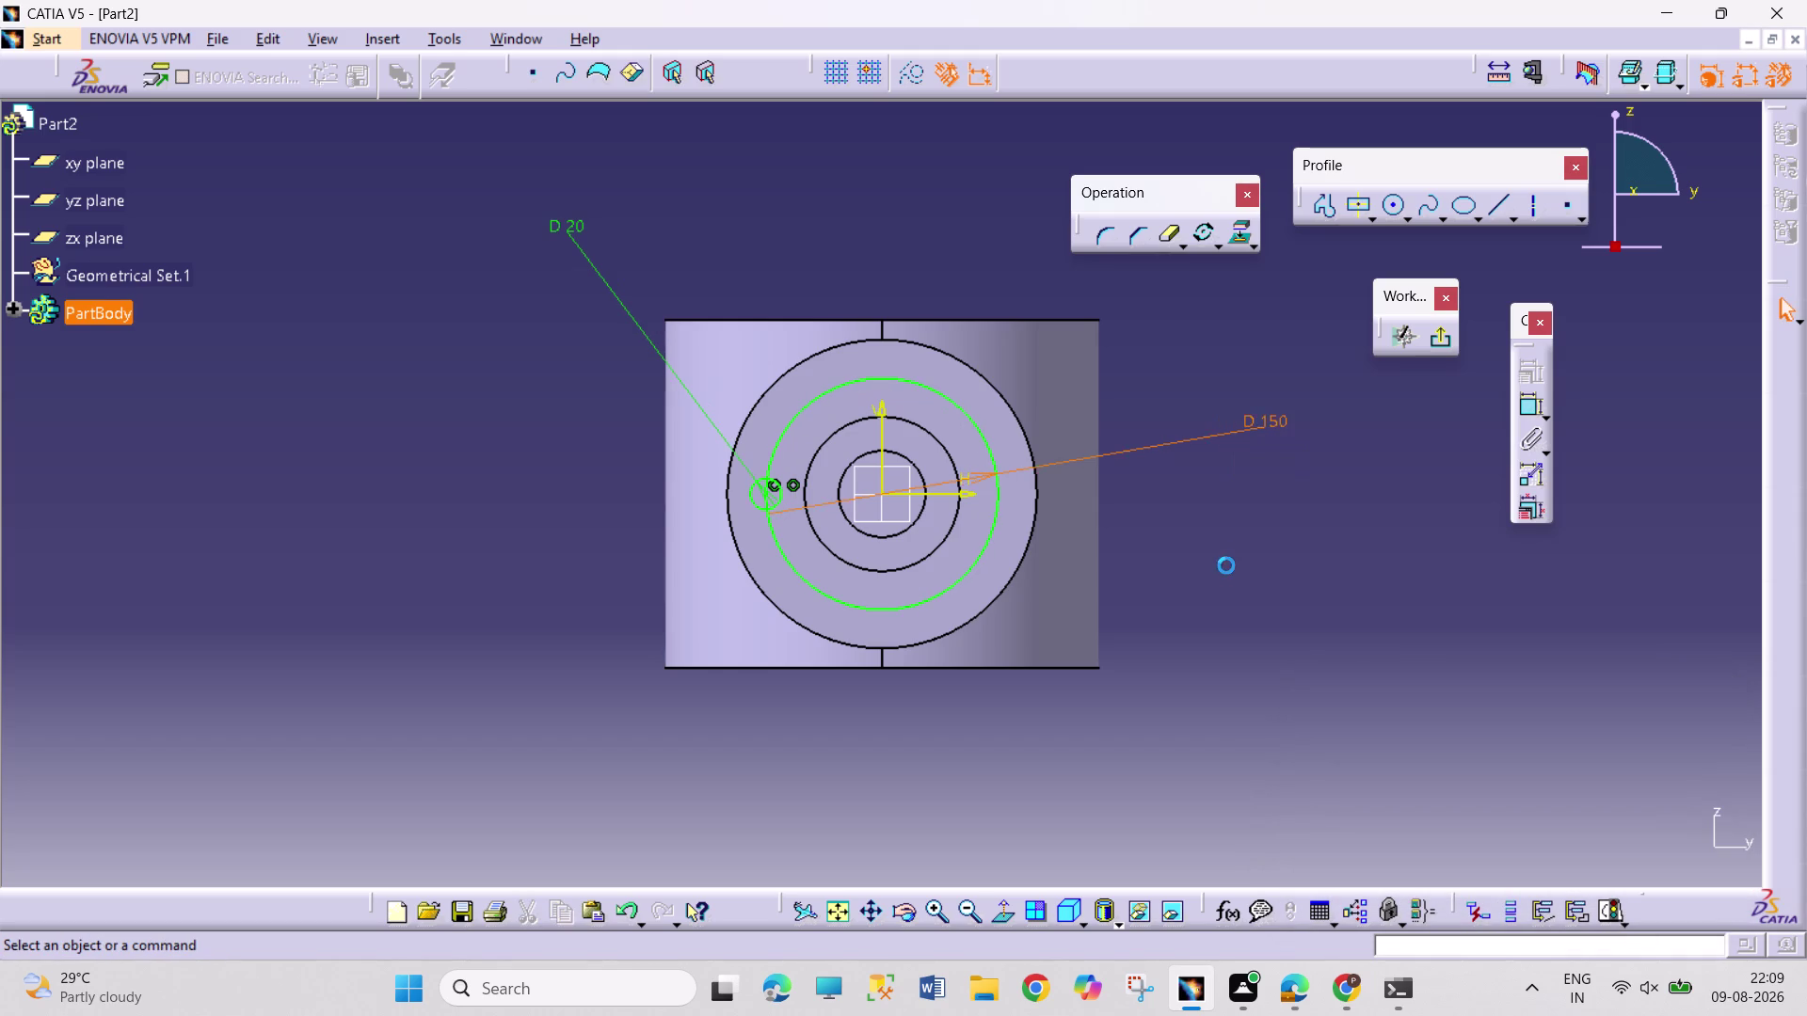
click(758, 508)
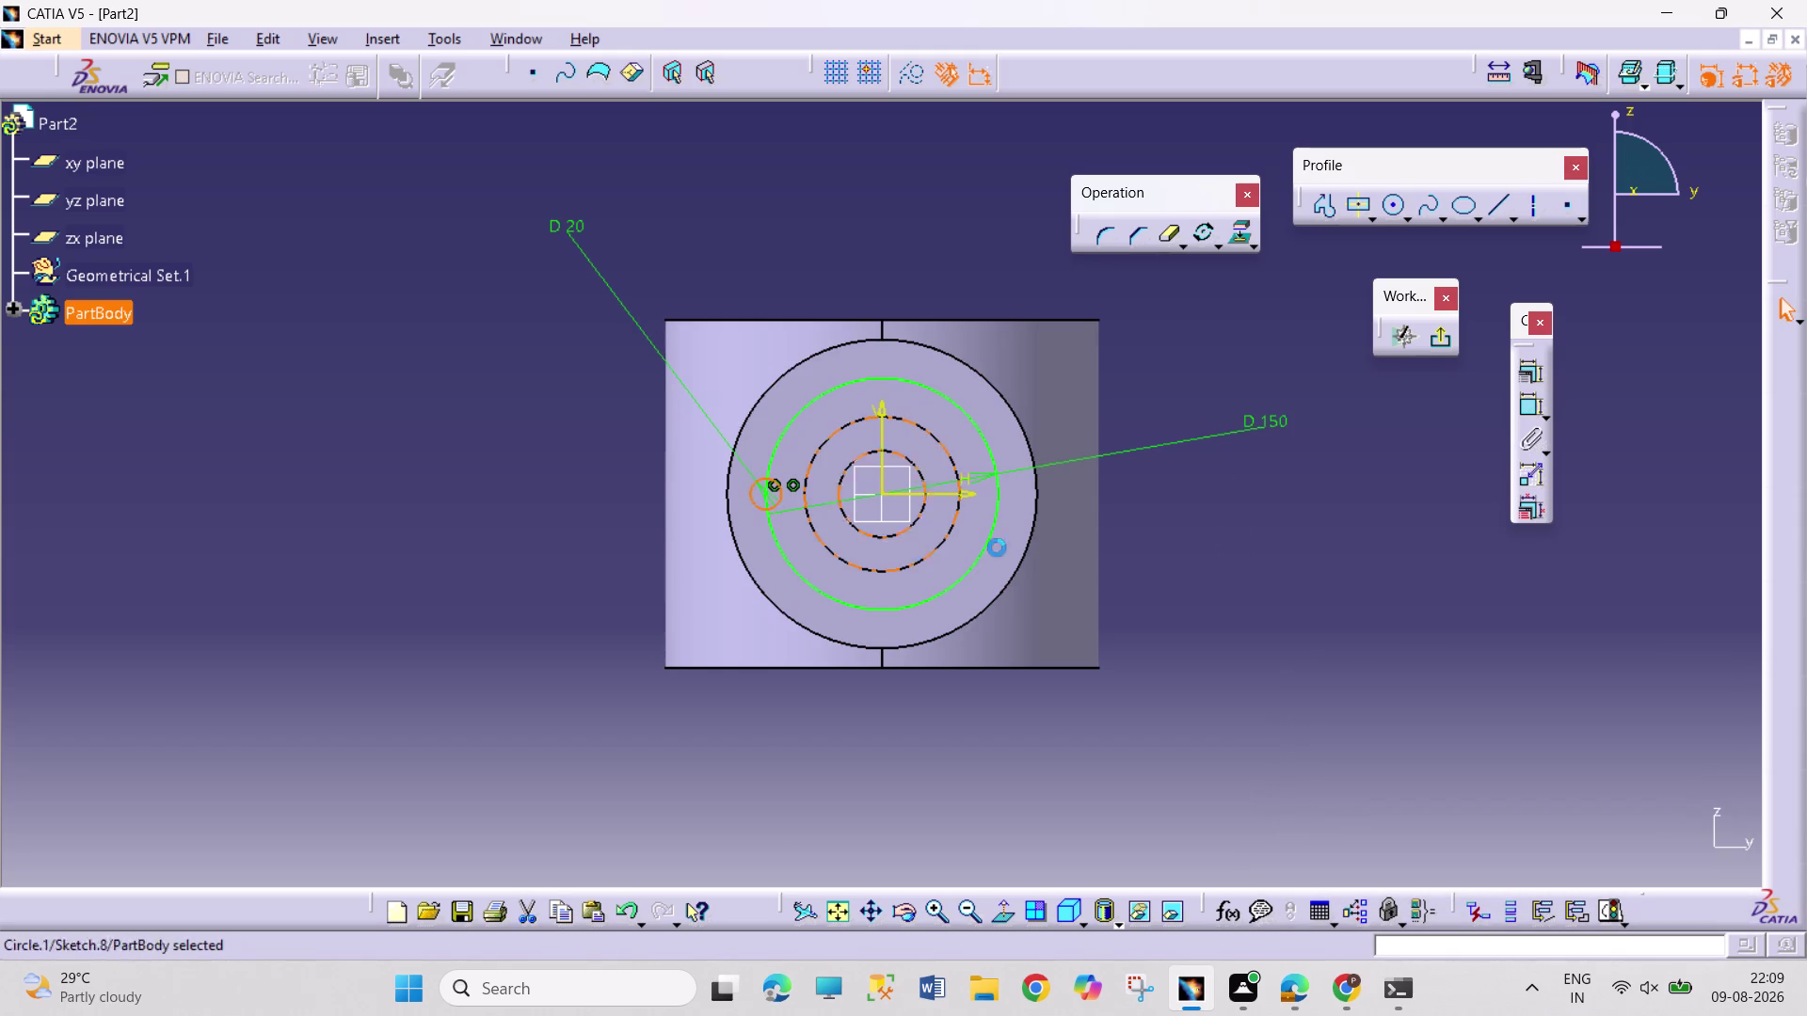
click(1206, 230)
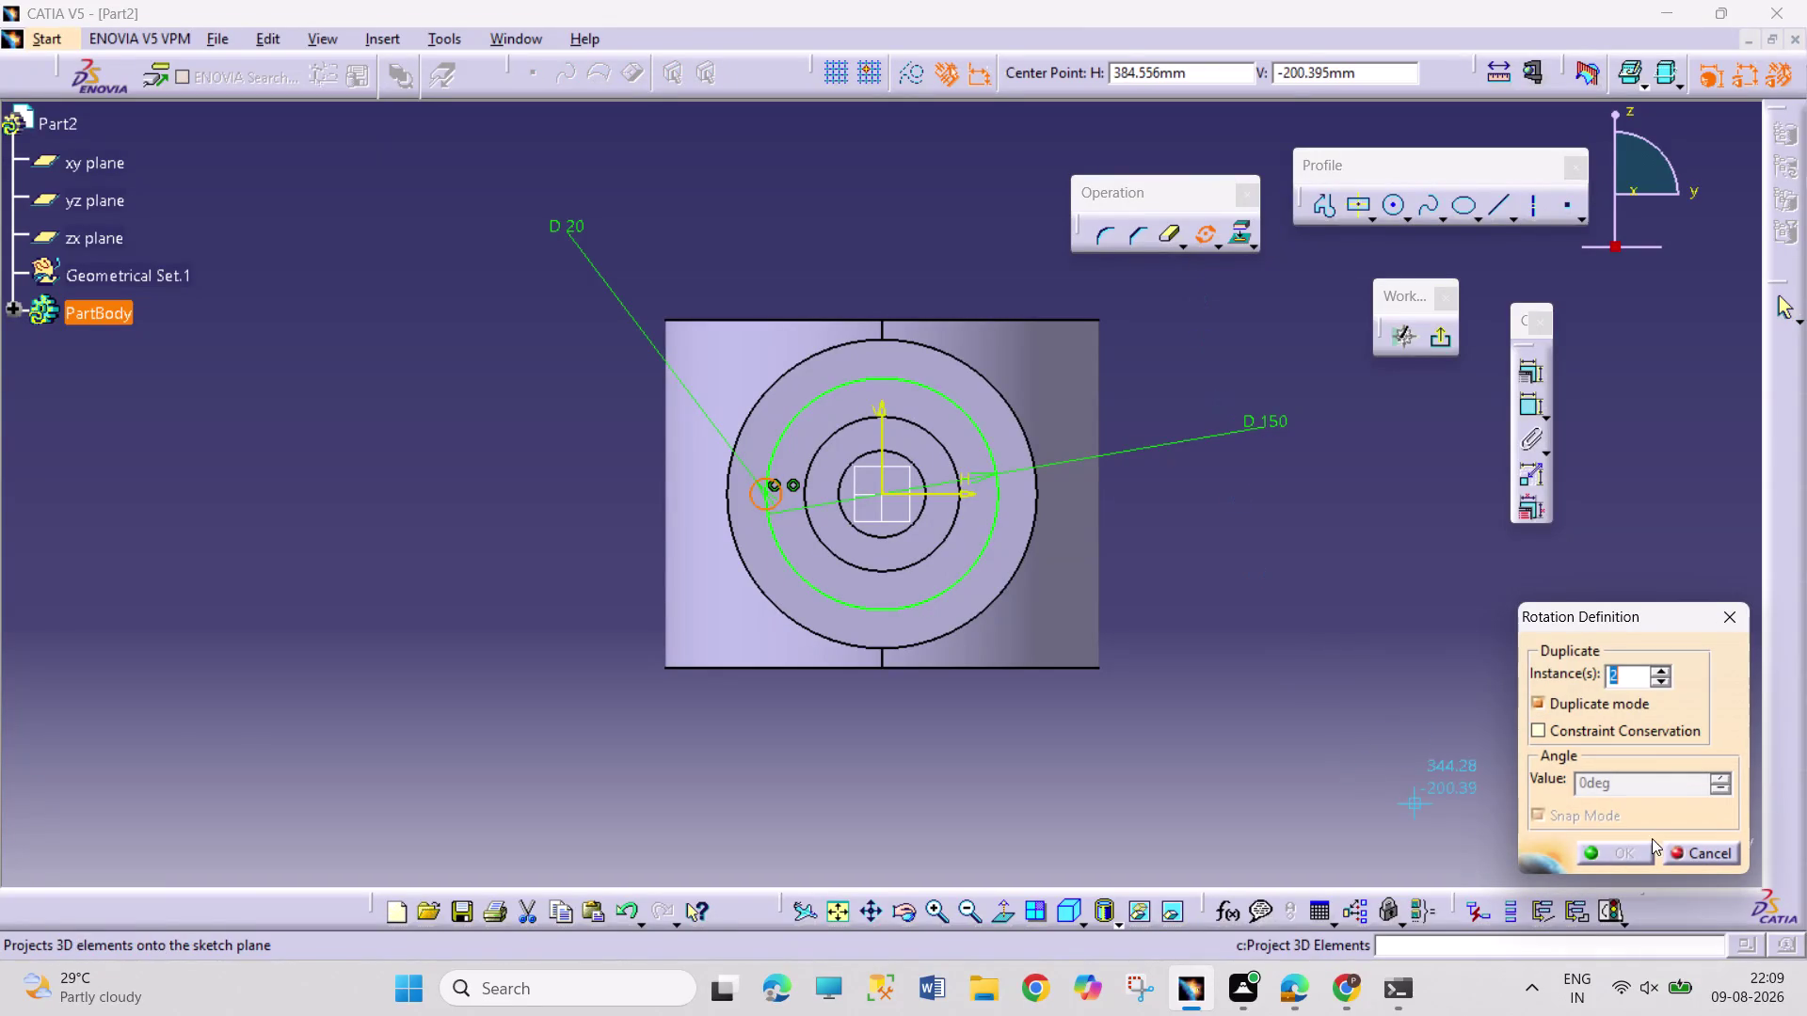
Rotate two copies of the 20 mm circle 120° about the origin.
key(Return)
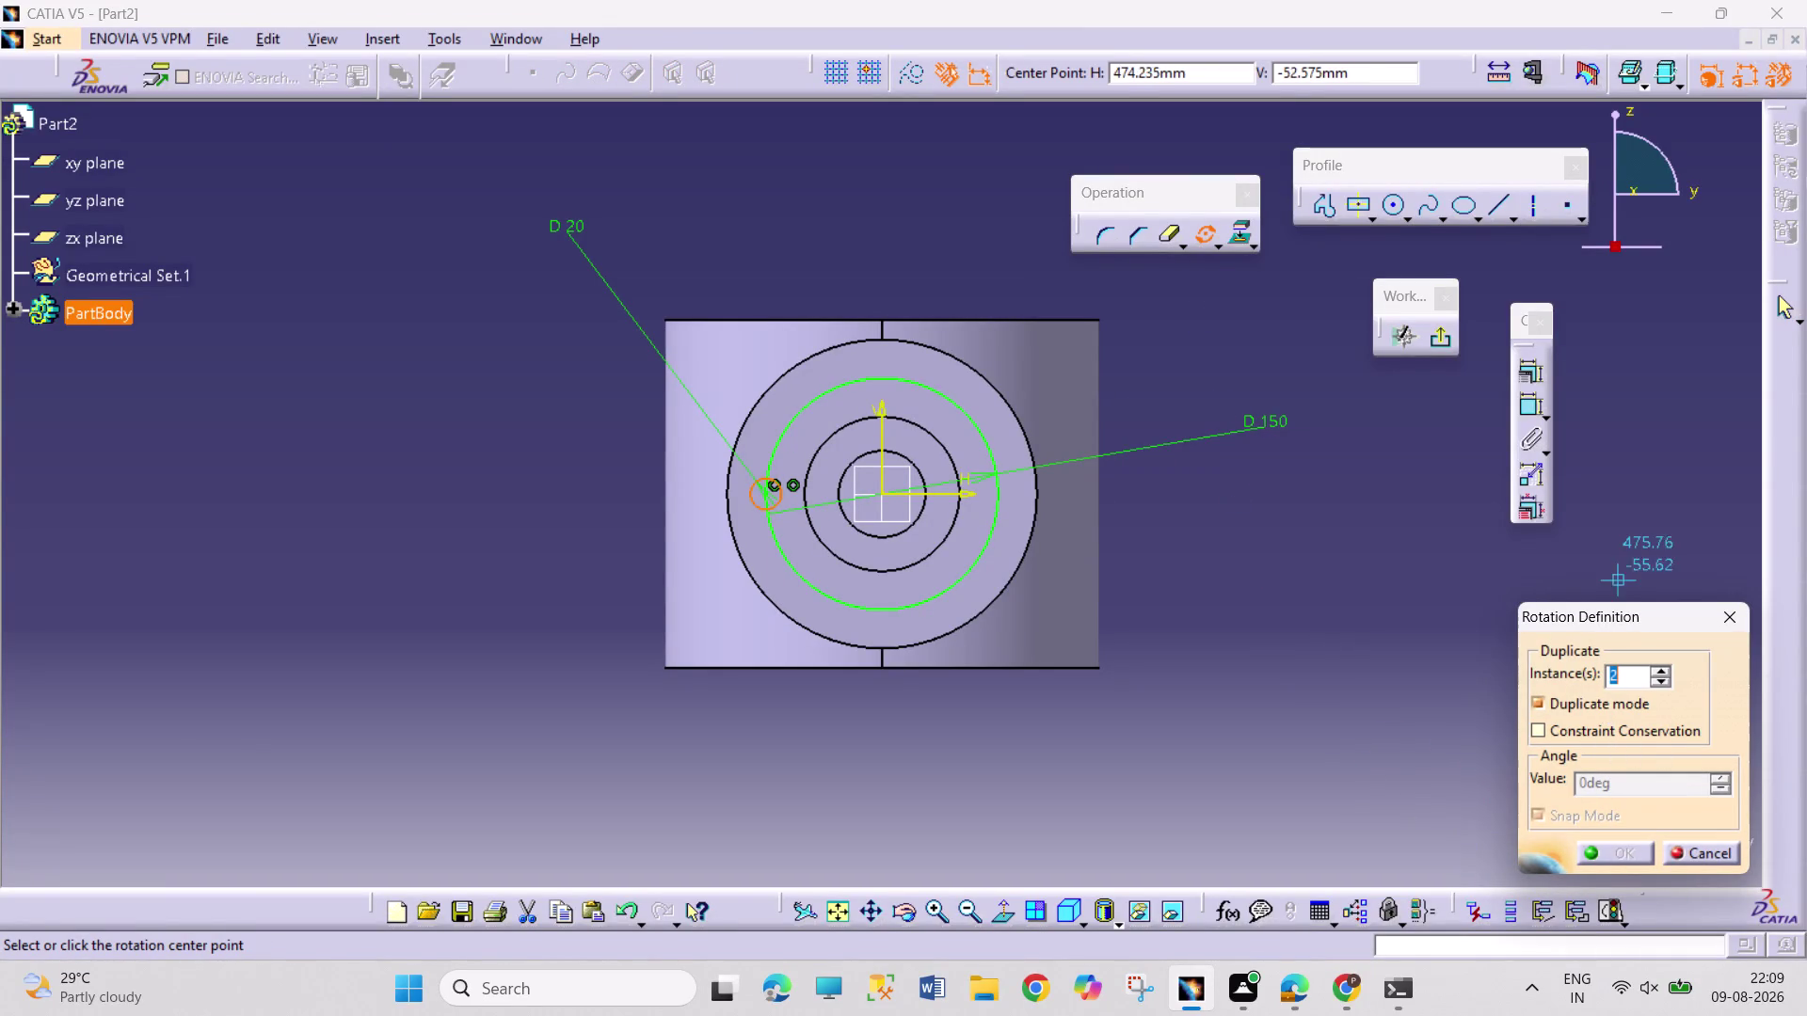
click(880, 493)
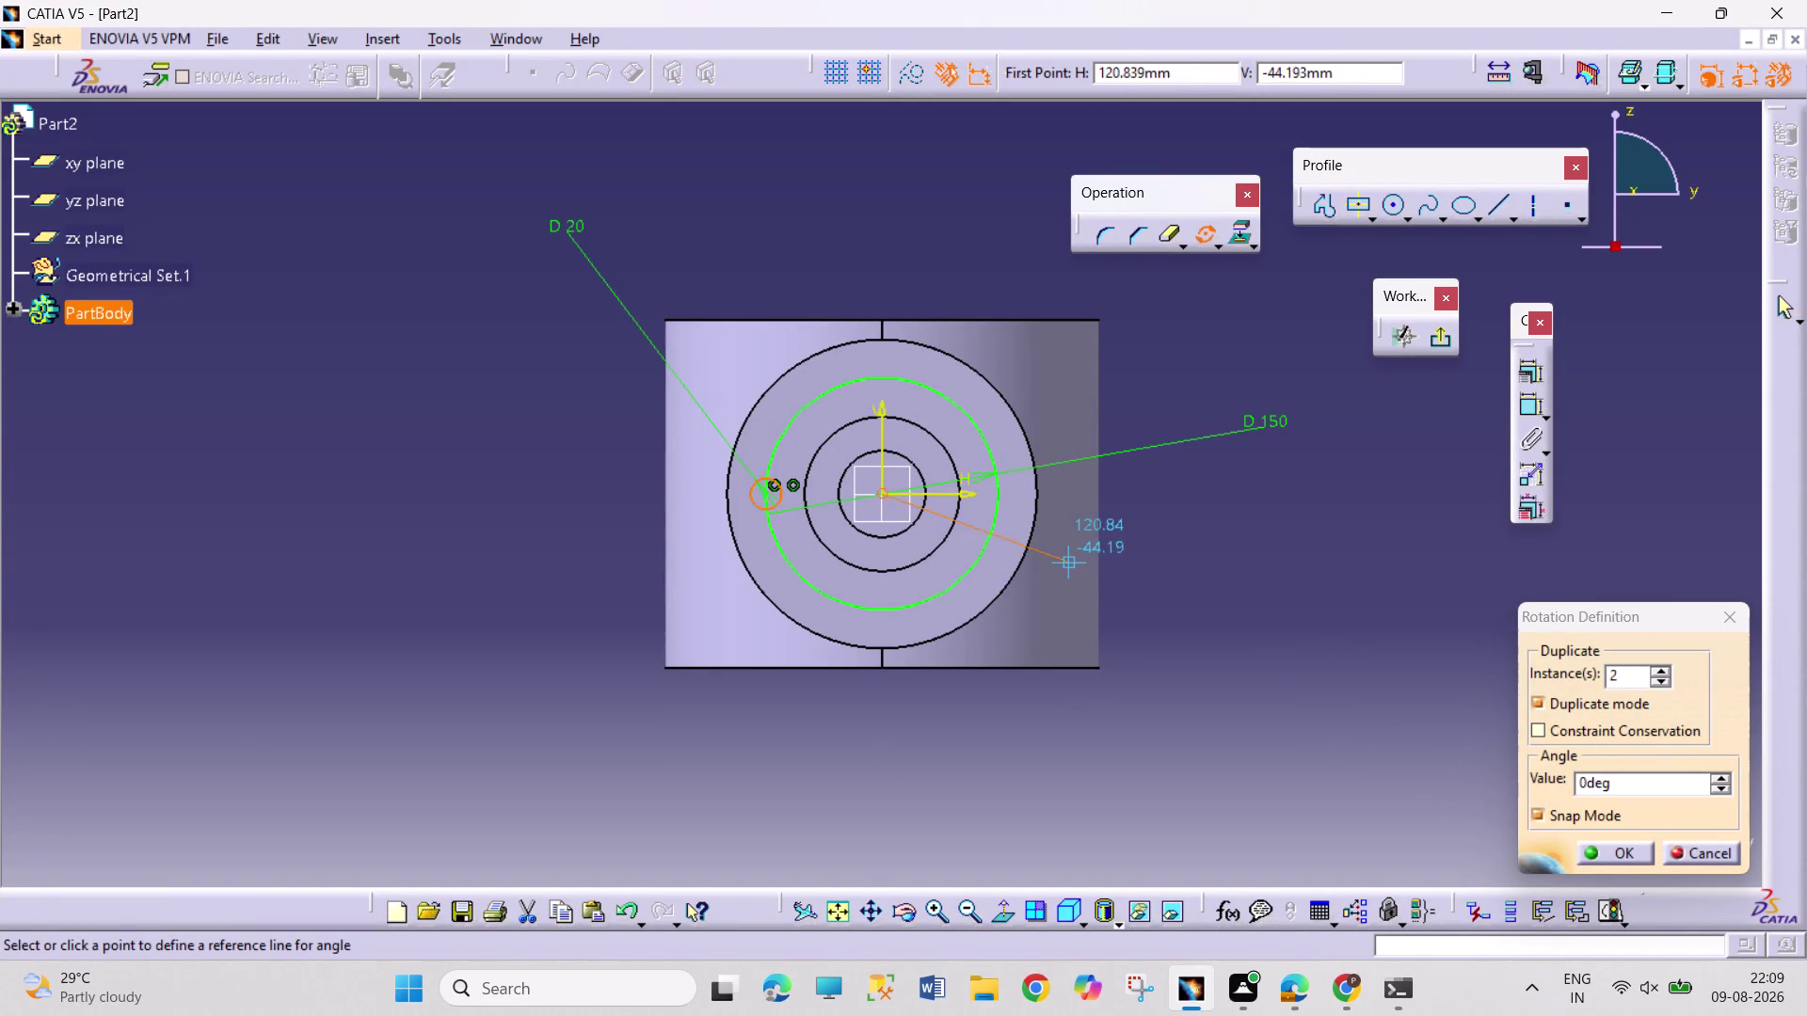
drag(1586, 783, 1548, 764)
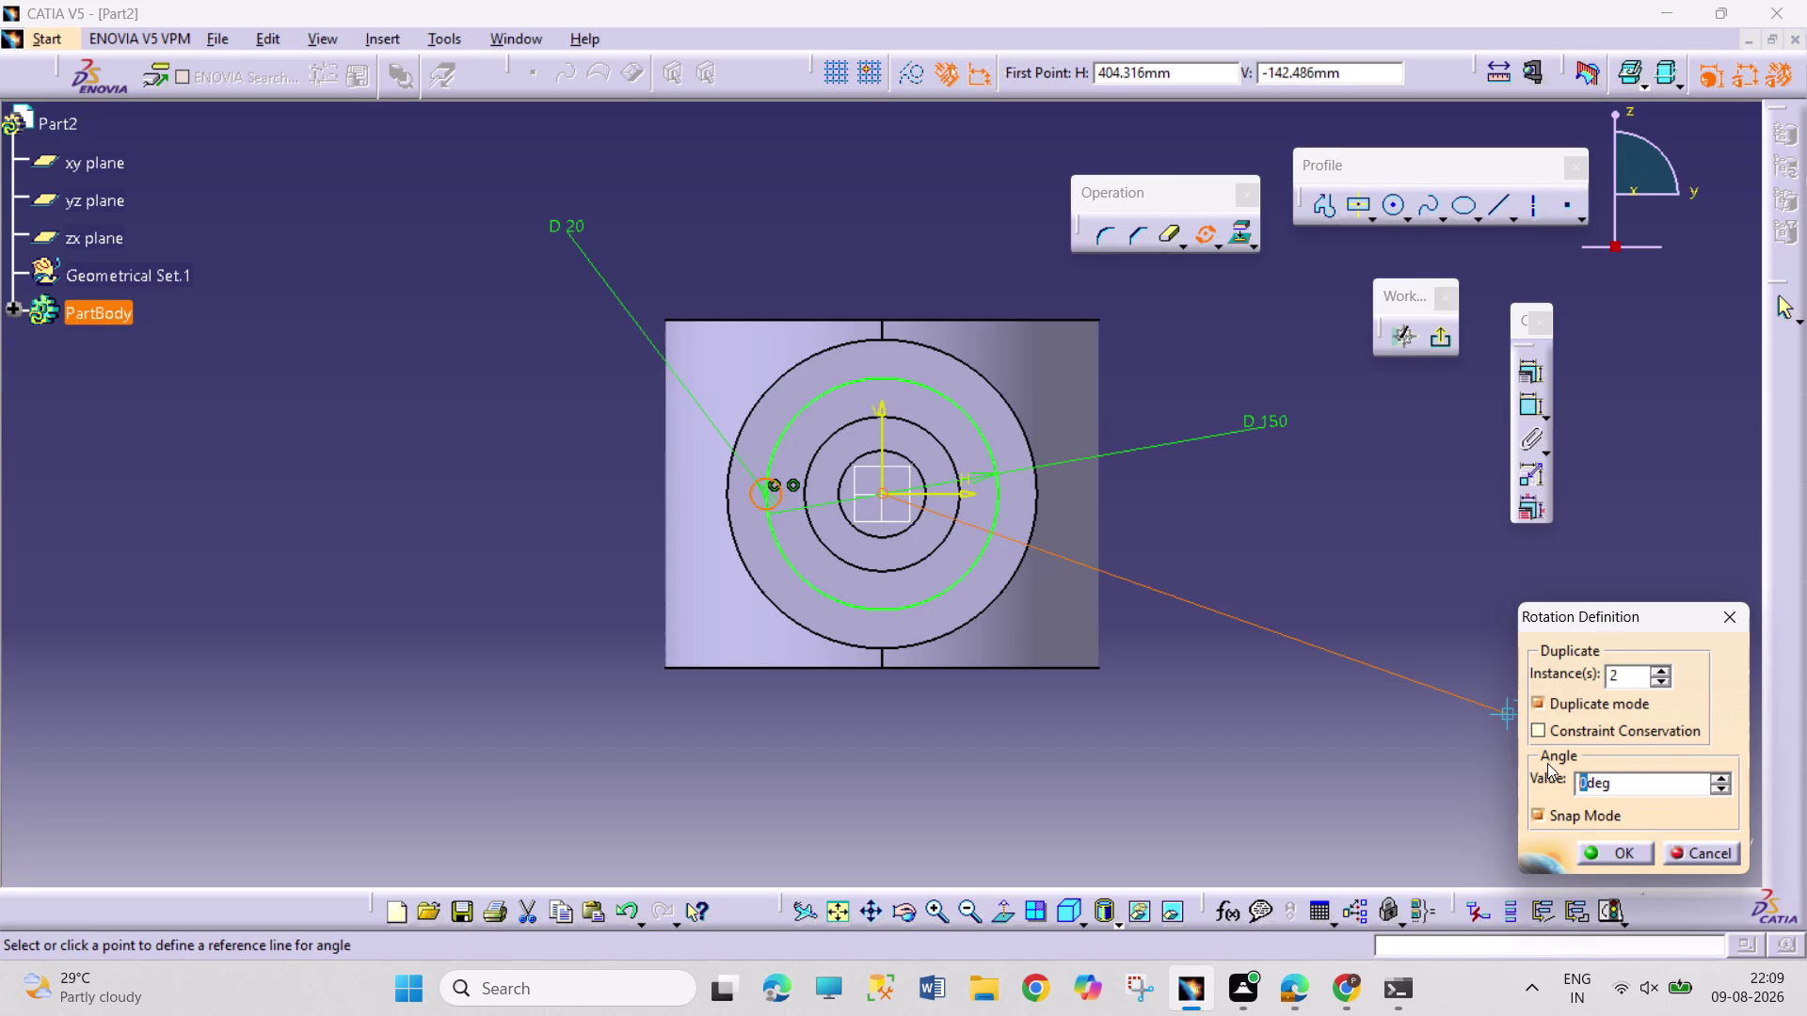
text(12)
text(0)
key(Return)
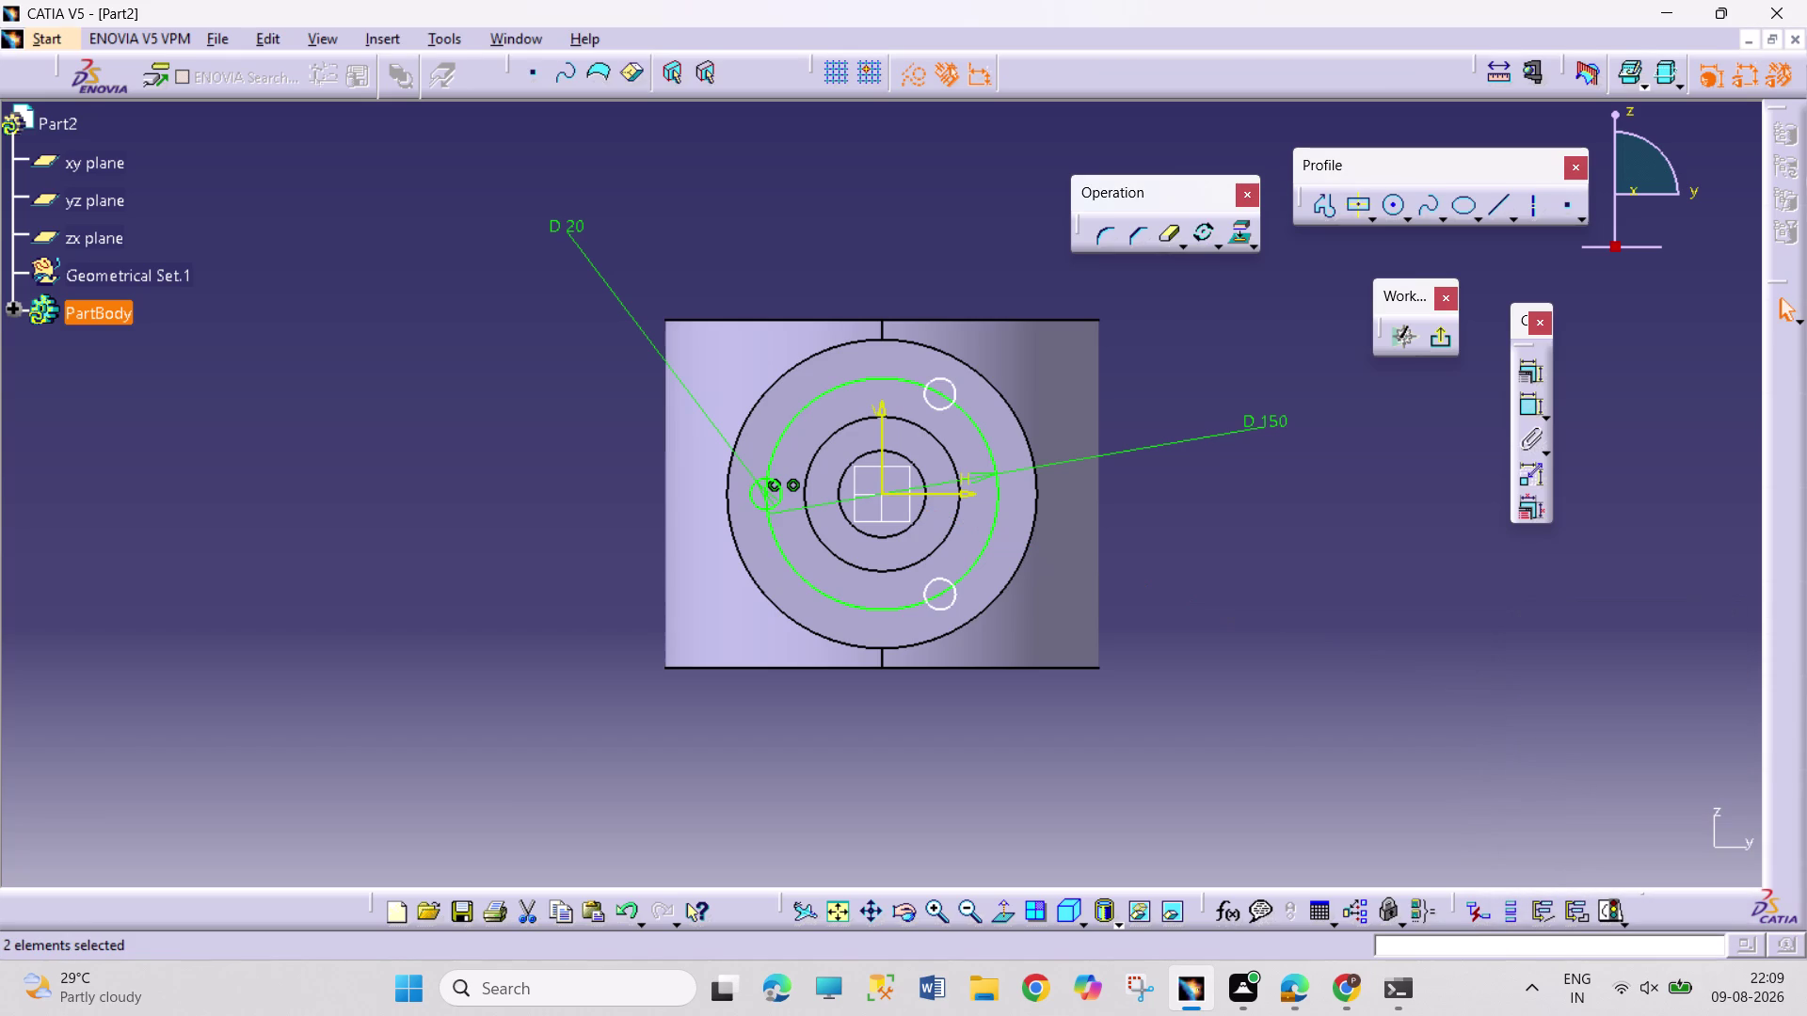
Make the 150 mm circle construction geometry and exit the sketch.
click(996, 522)
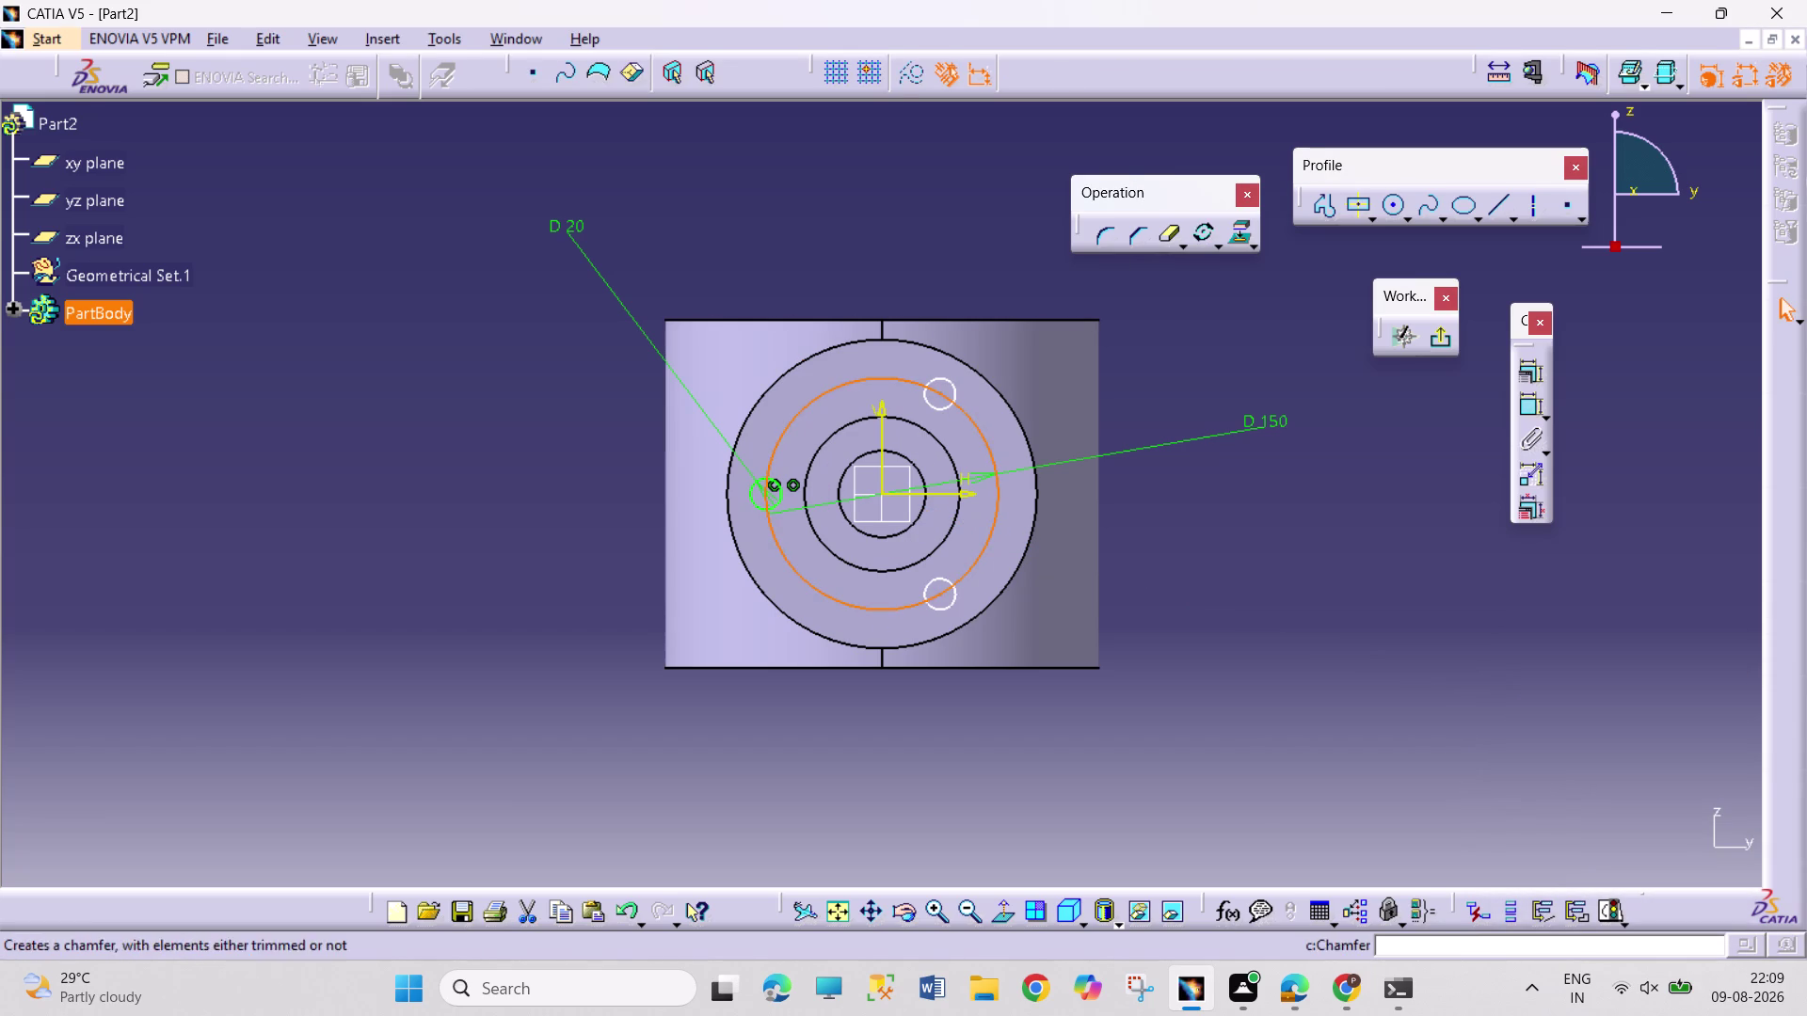
click(916, 69)
click(1171, 526)
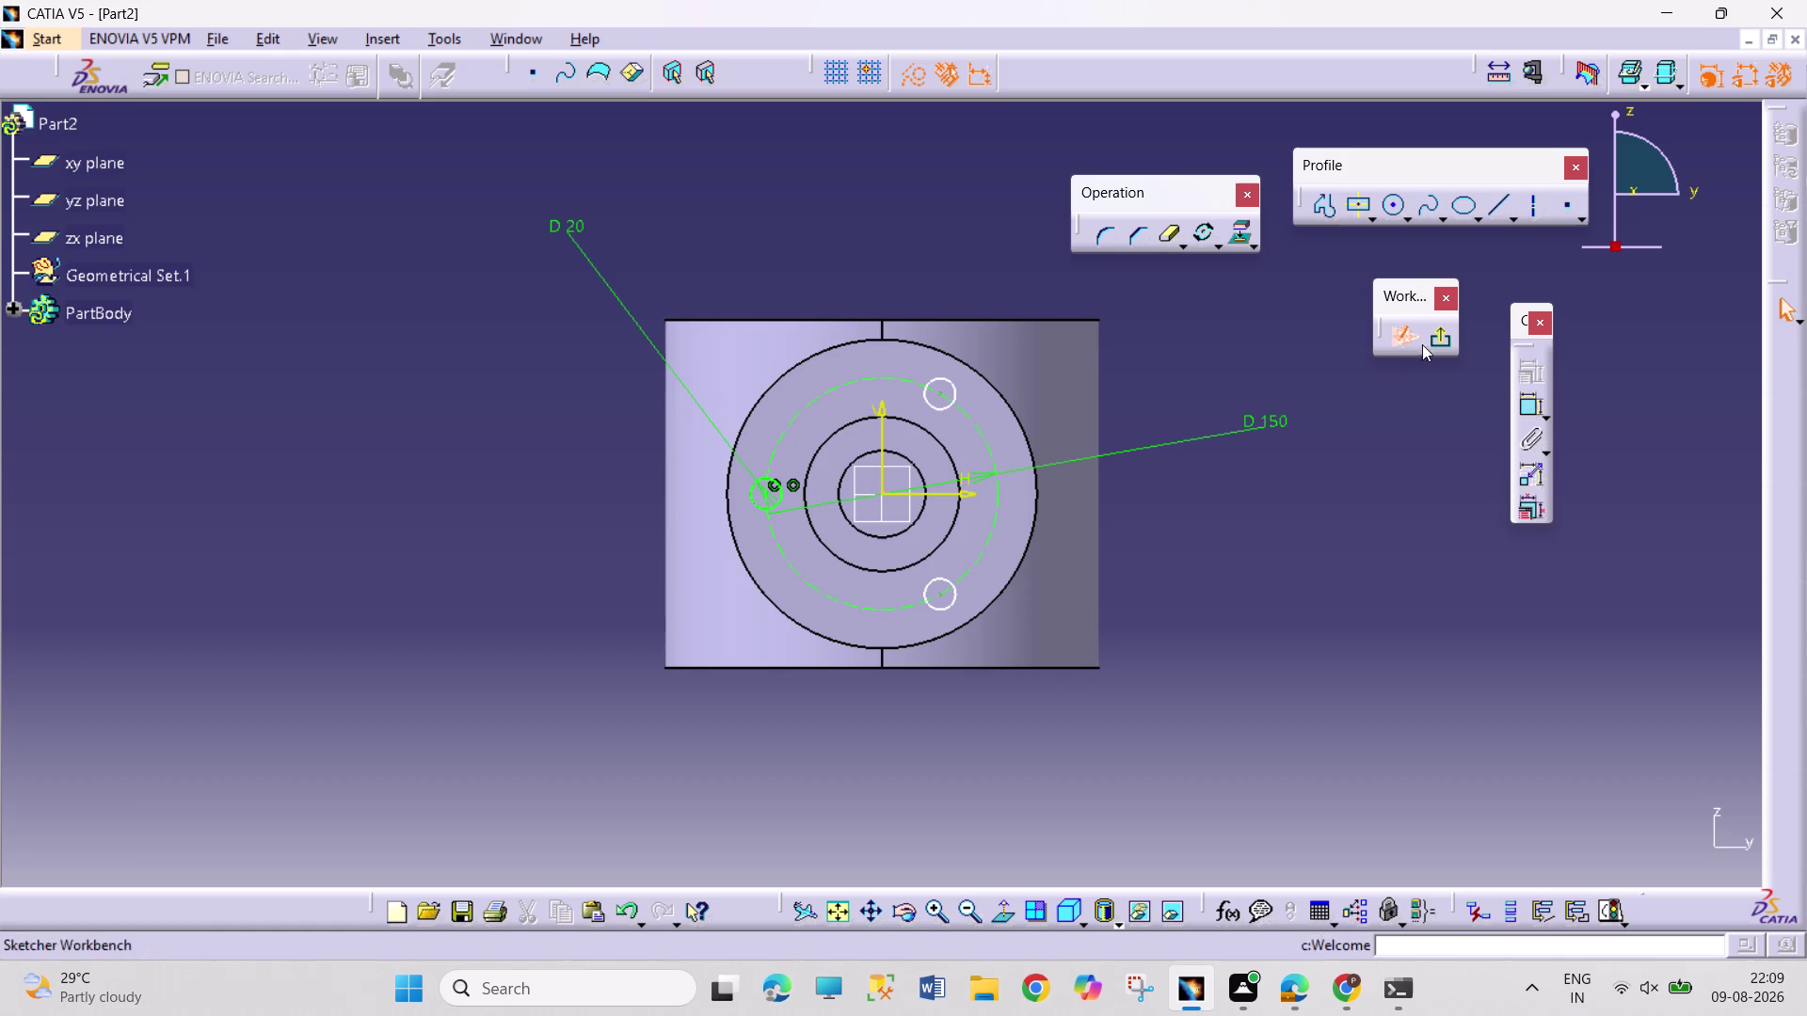
click(1434, 337)
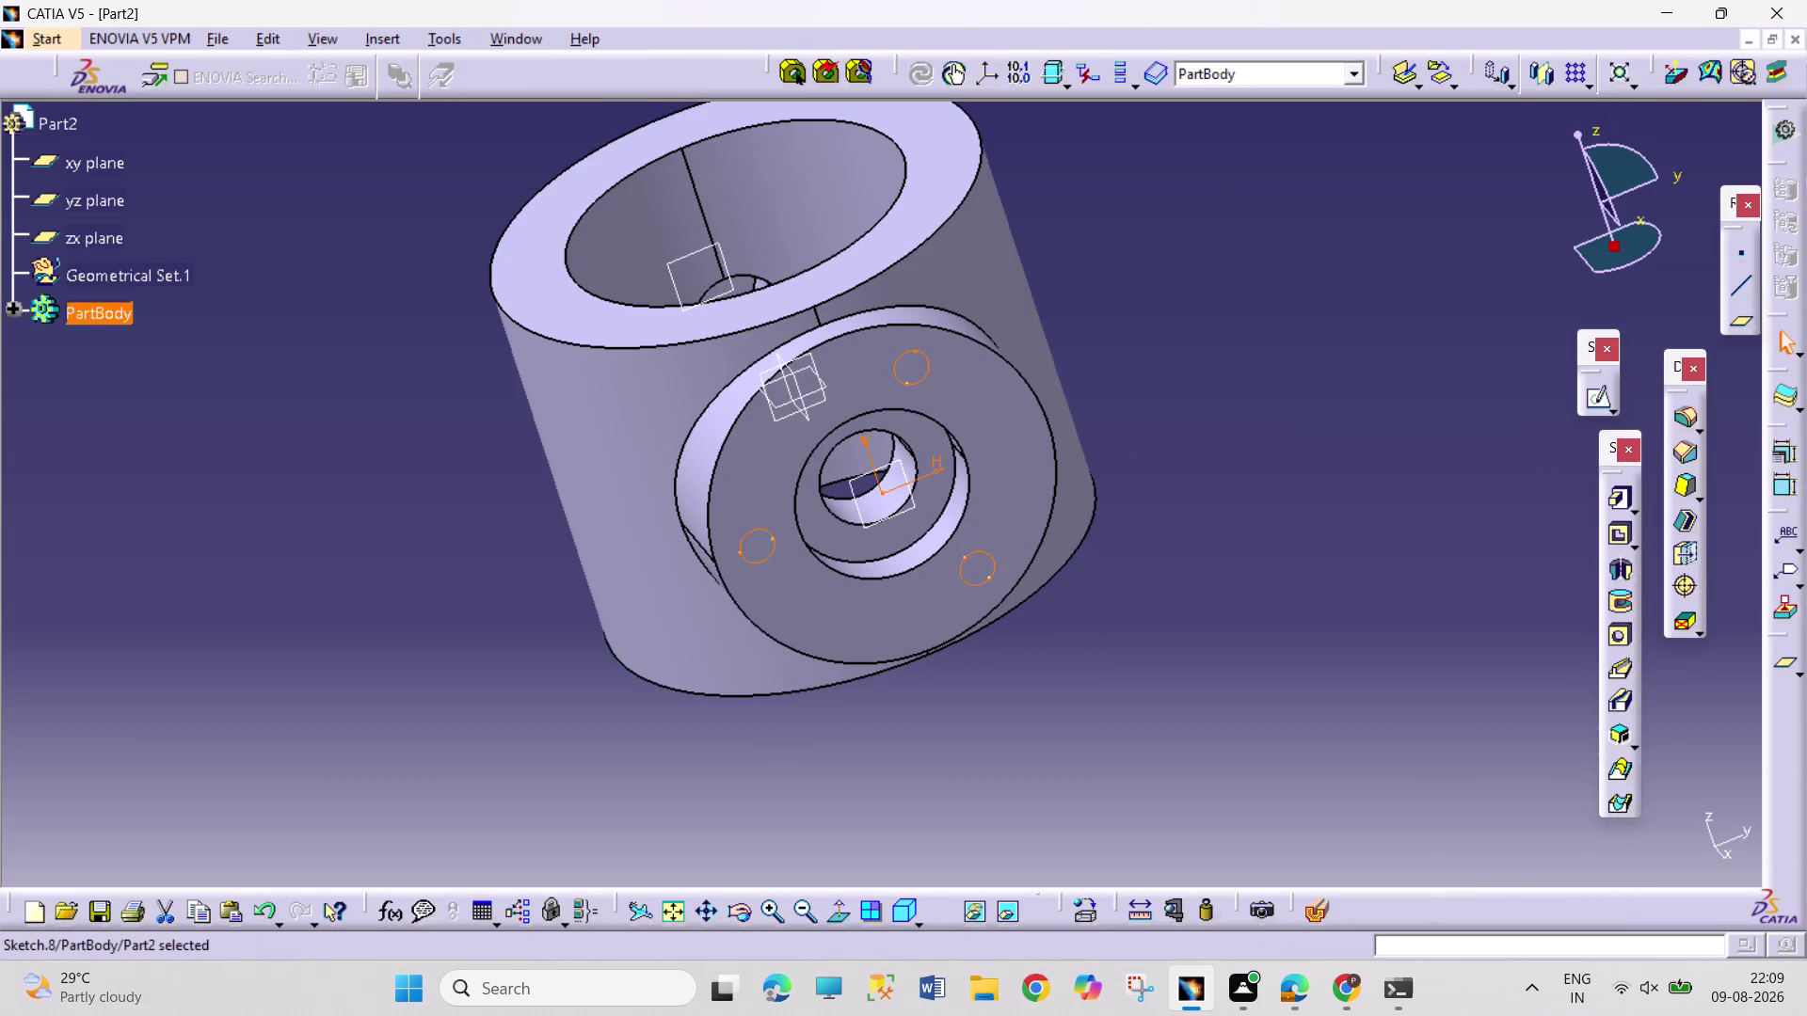
Pocket the three 20 mm hole circles 15 mm deep into the flange.
click(1621, 537)
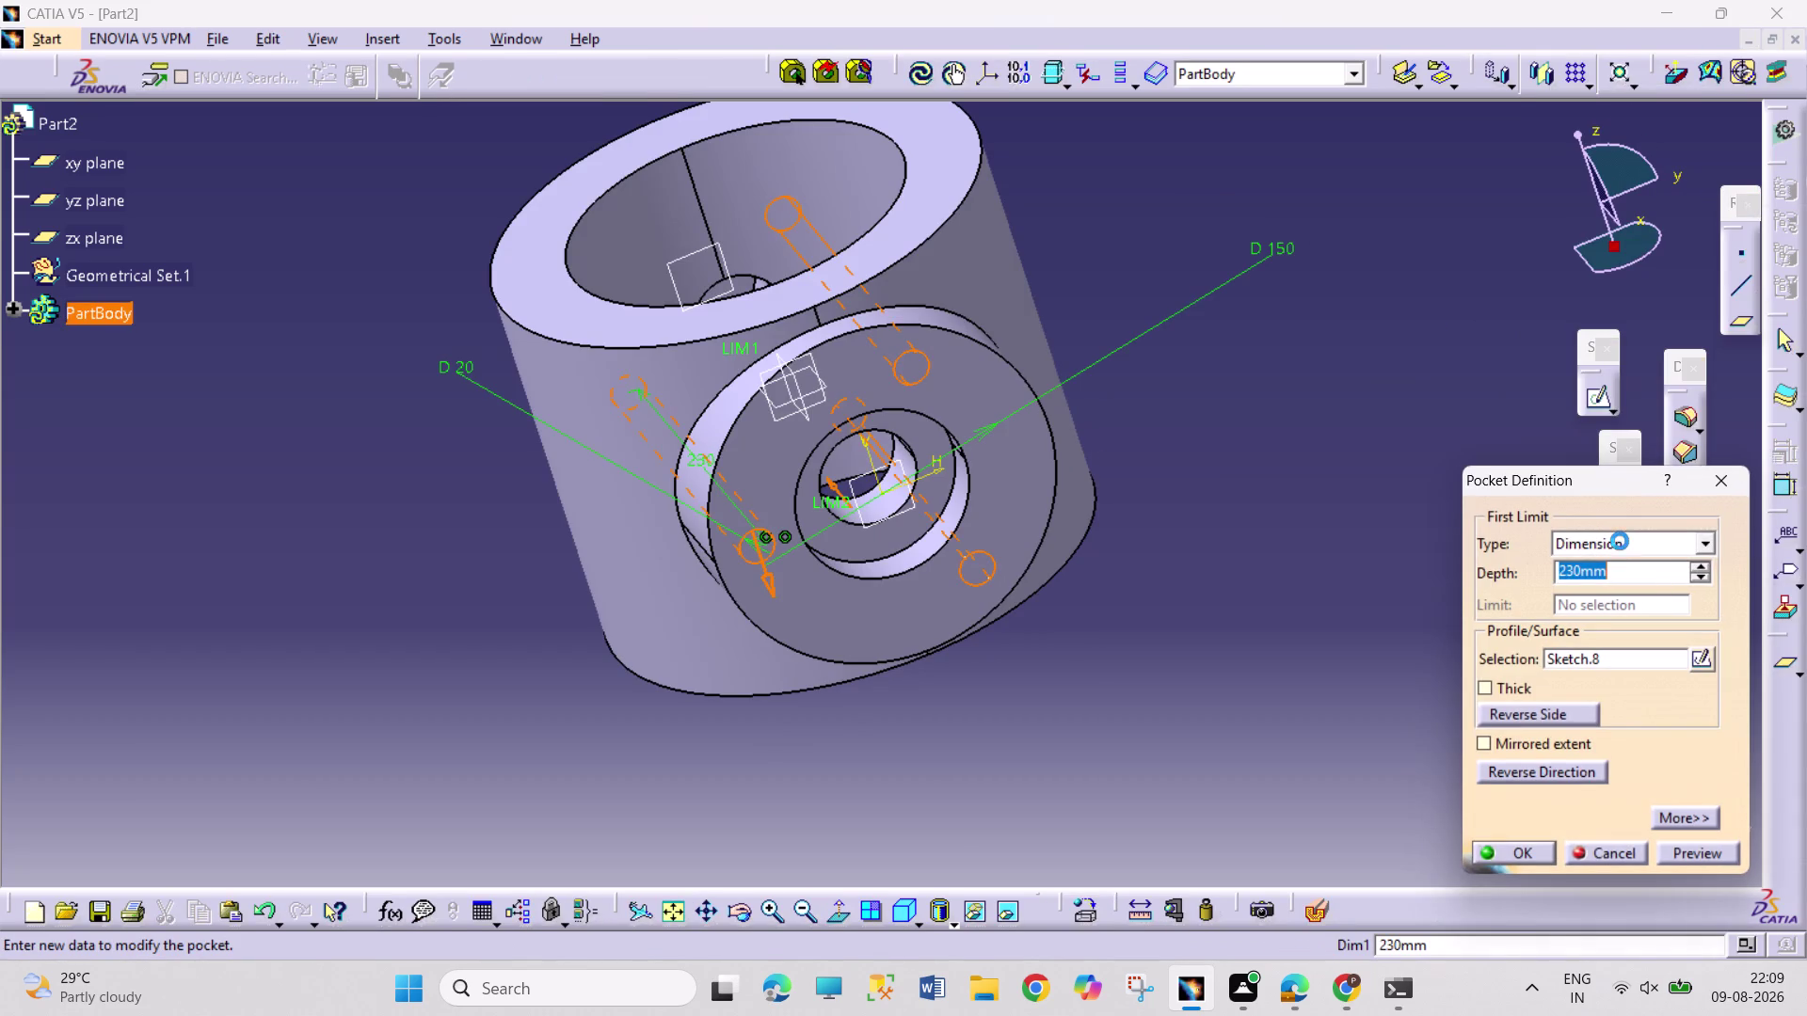
drag(1581, 574, 1500, 553)
key(1)
key(5)
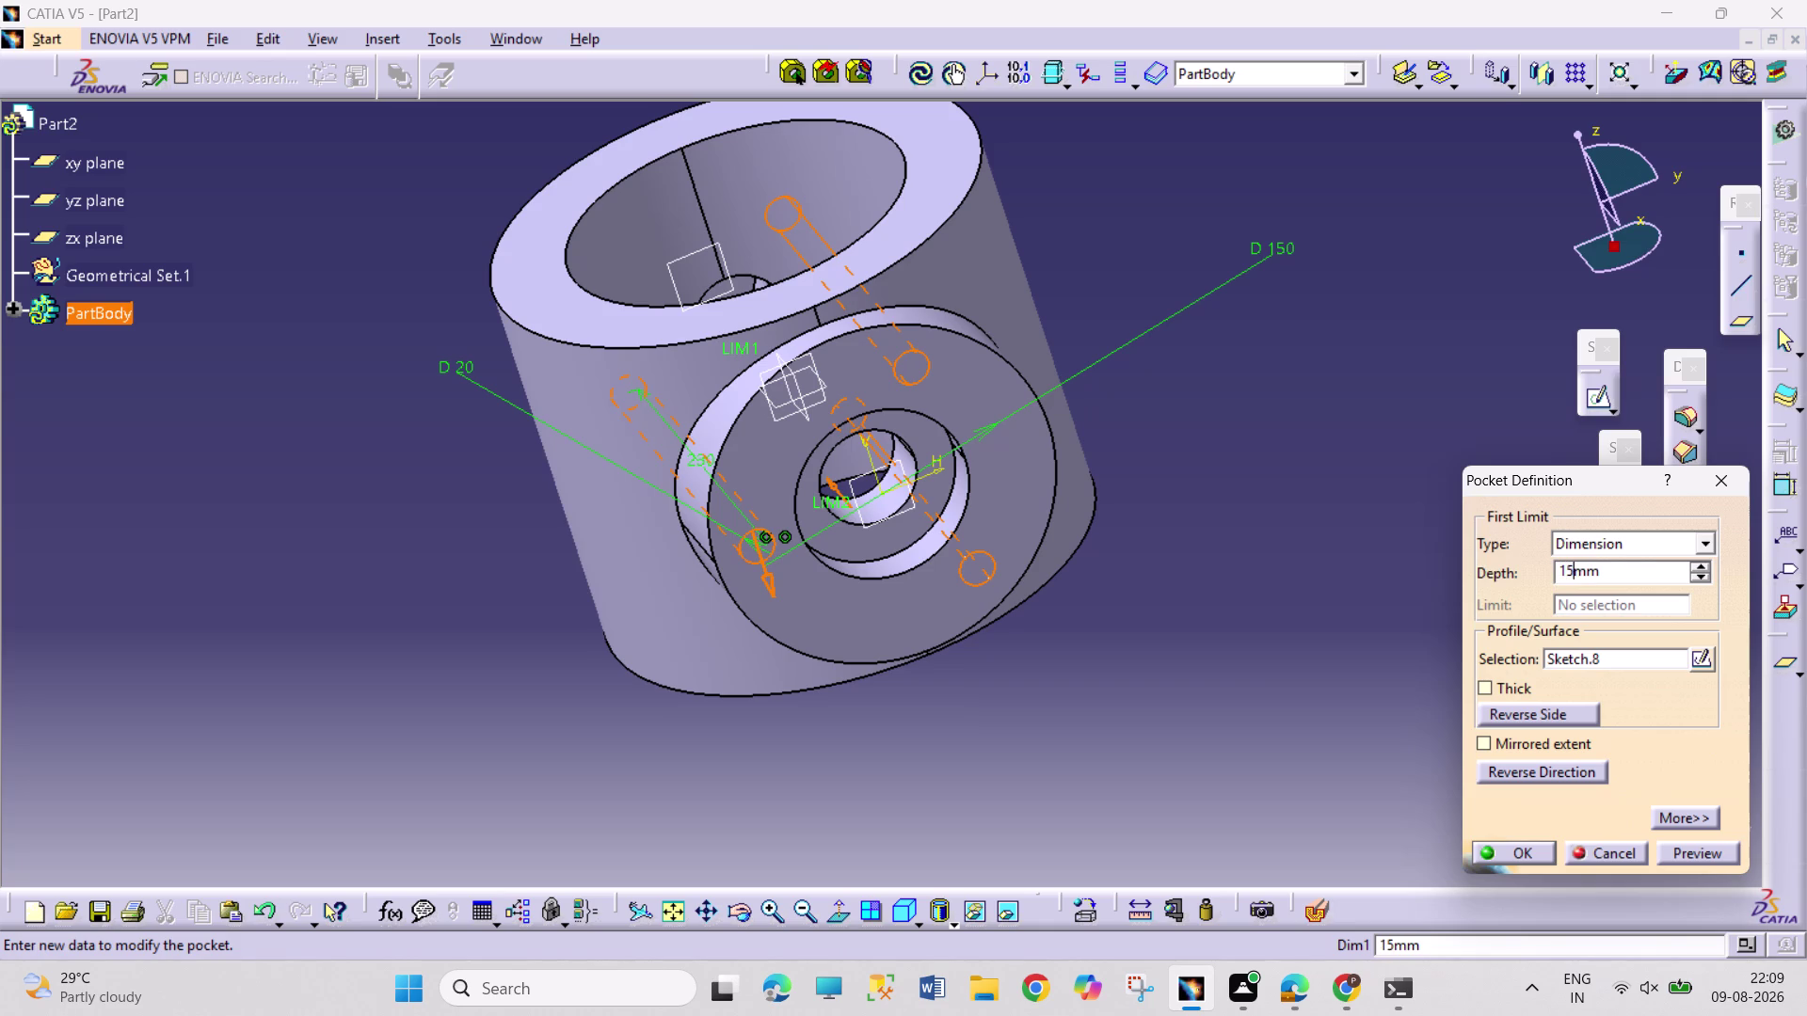
key(Return)
click(1320, 570)
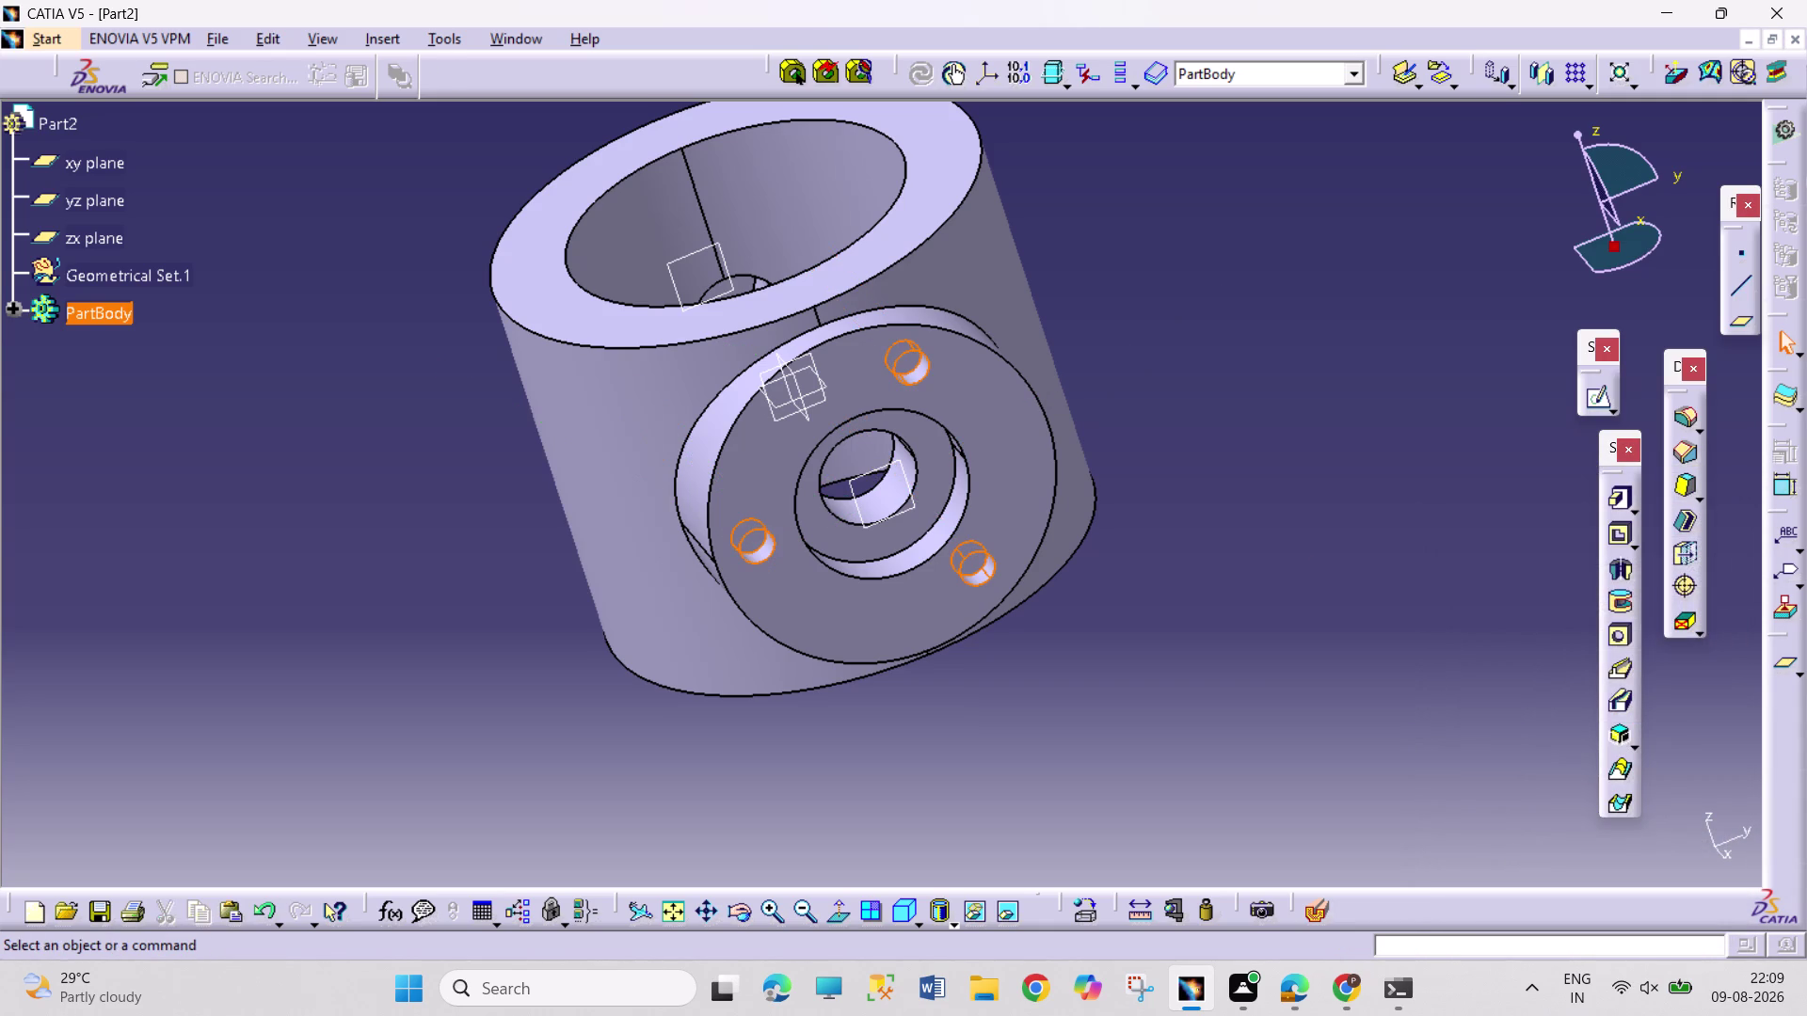
click(730, 910)
Start a new sketch on the part's top ring face, viewed normal to it.
drag(1109, 704, 848, 714)
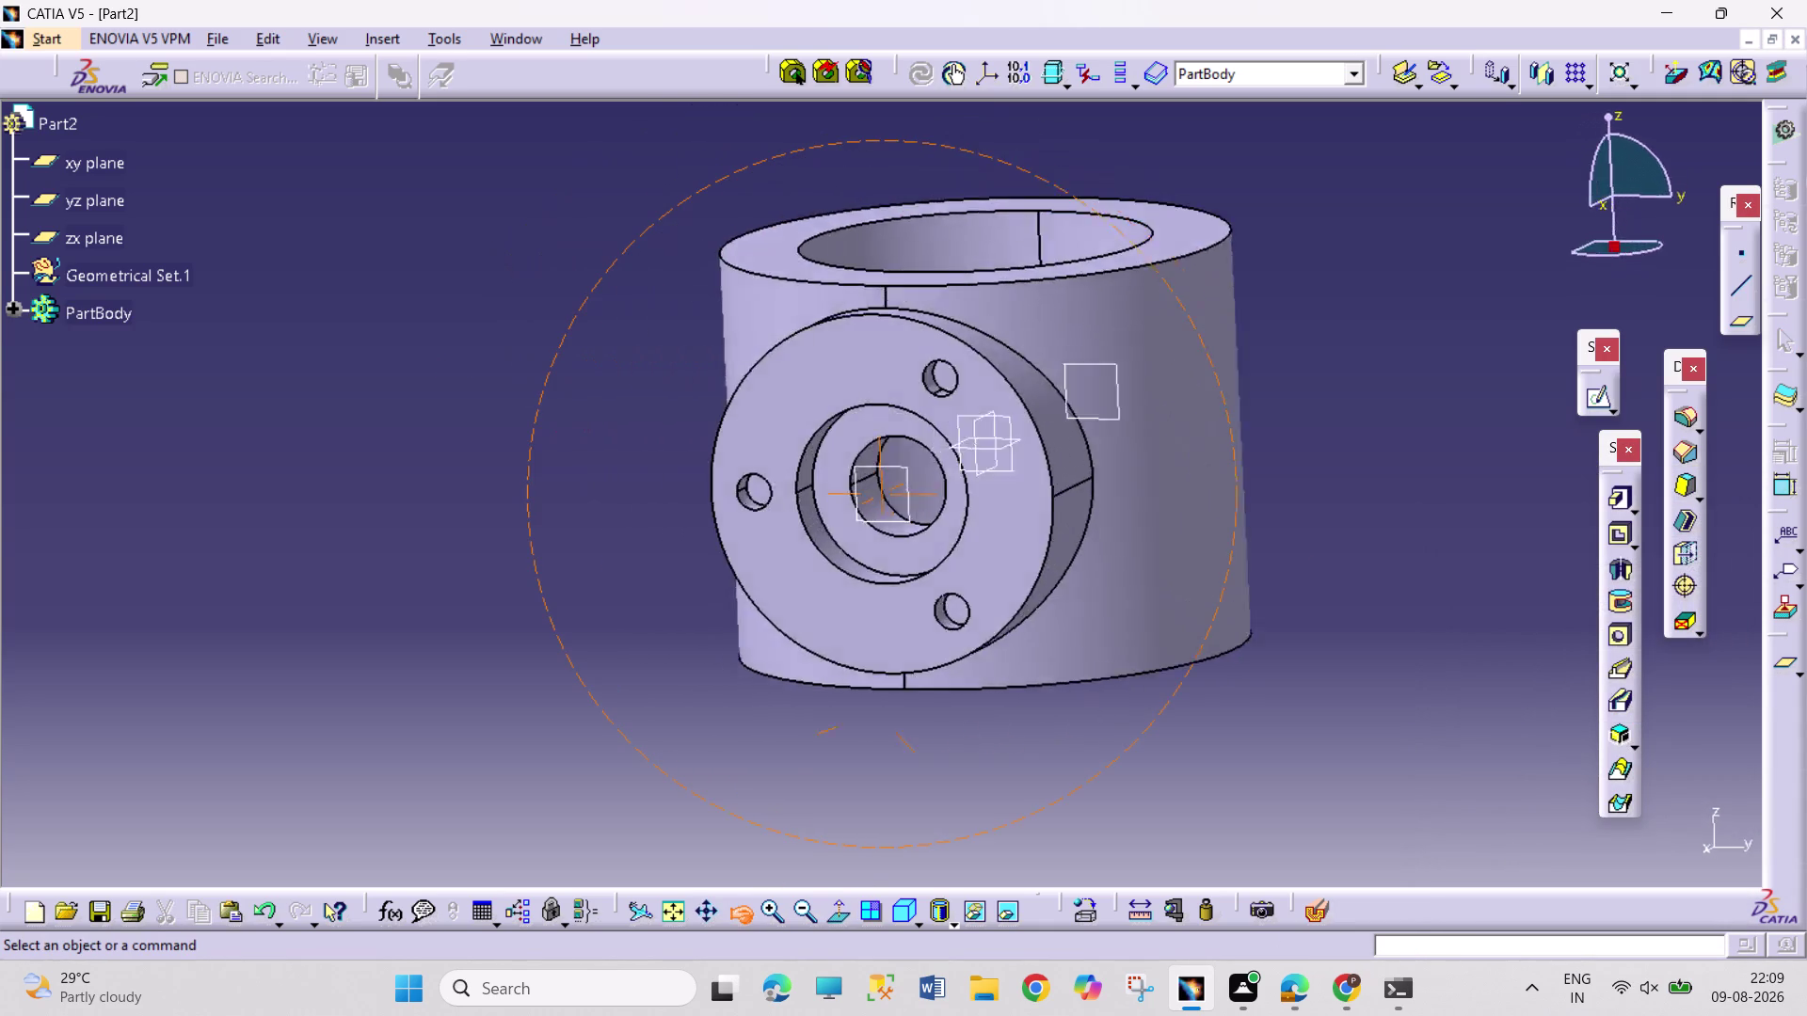
drag(848, 714, 711, 774)
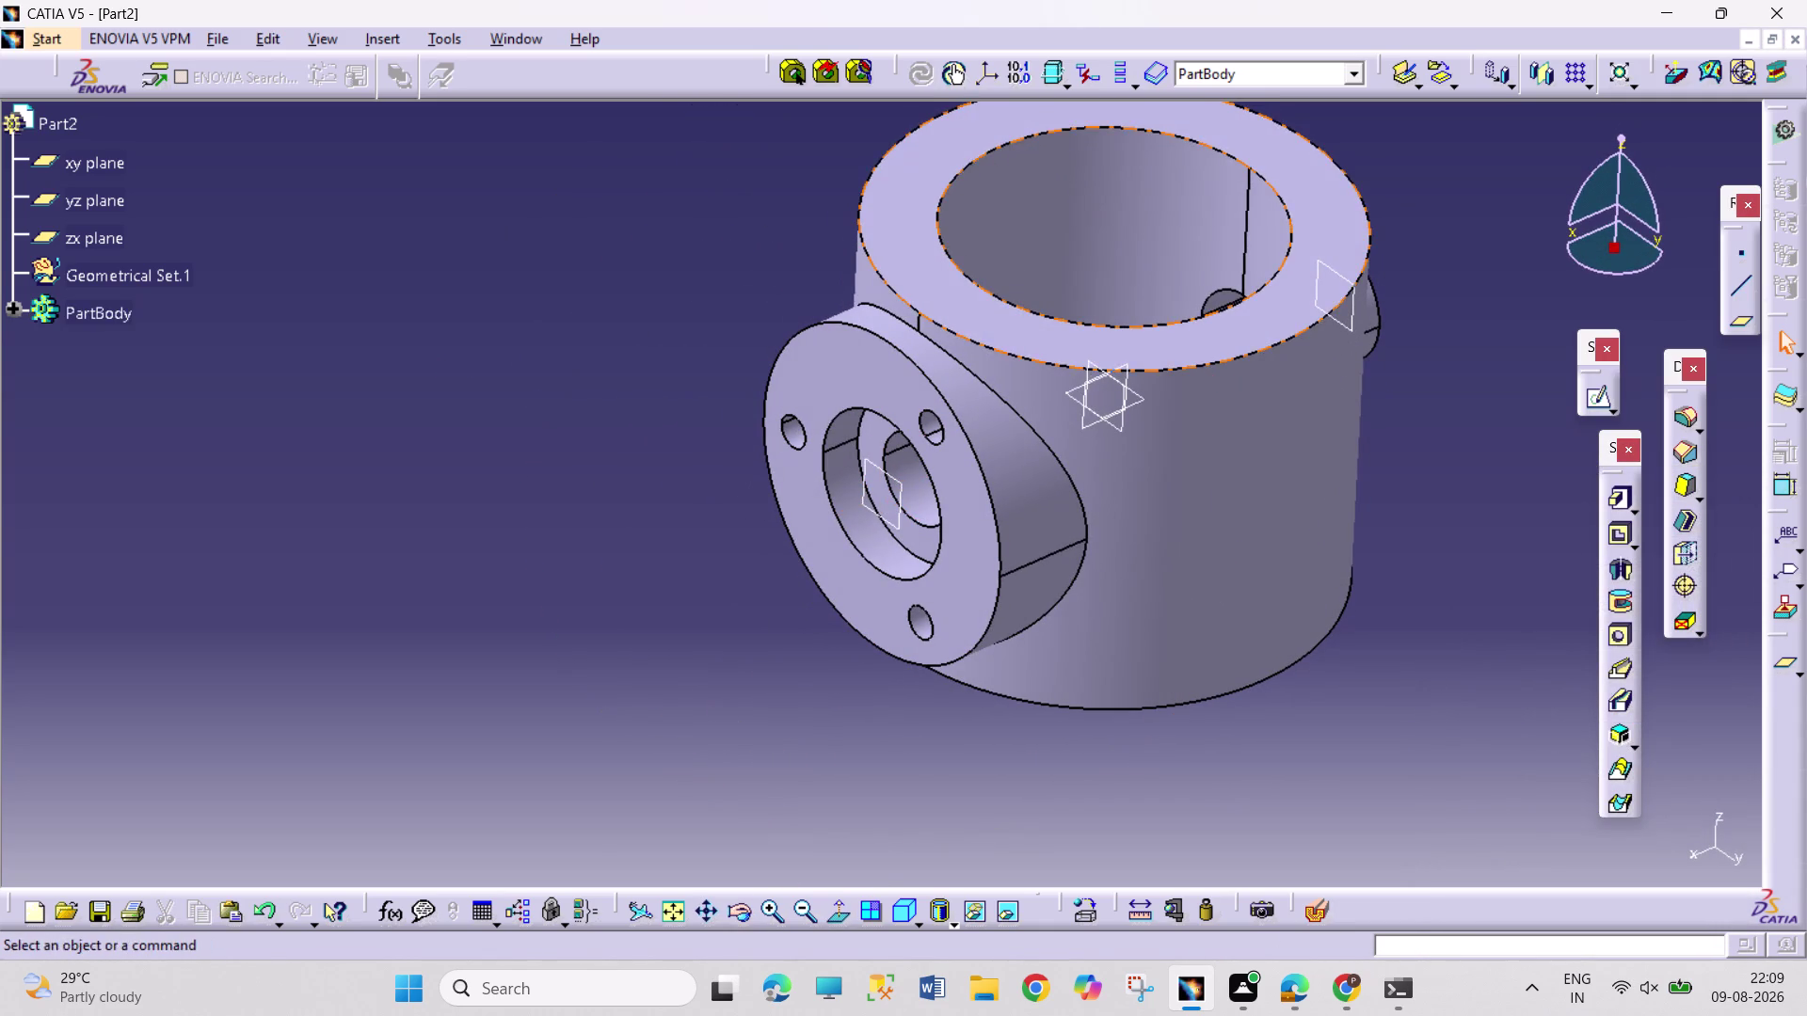
click(1216, 325)
click(1590, 398)
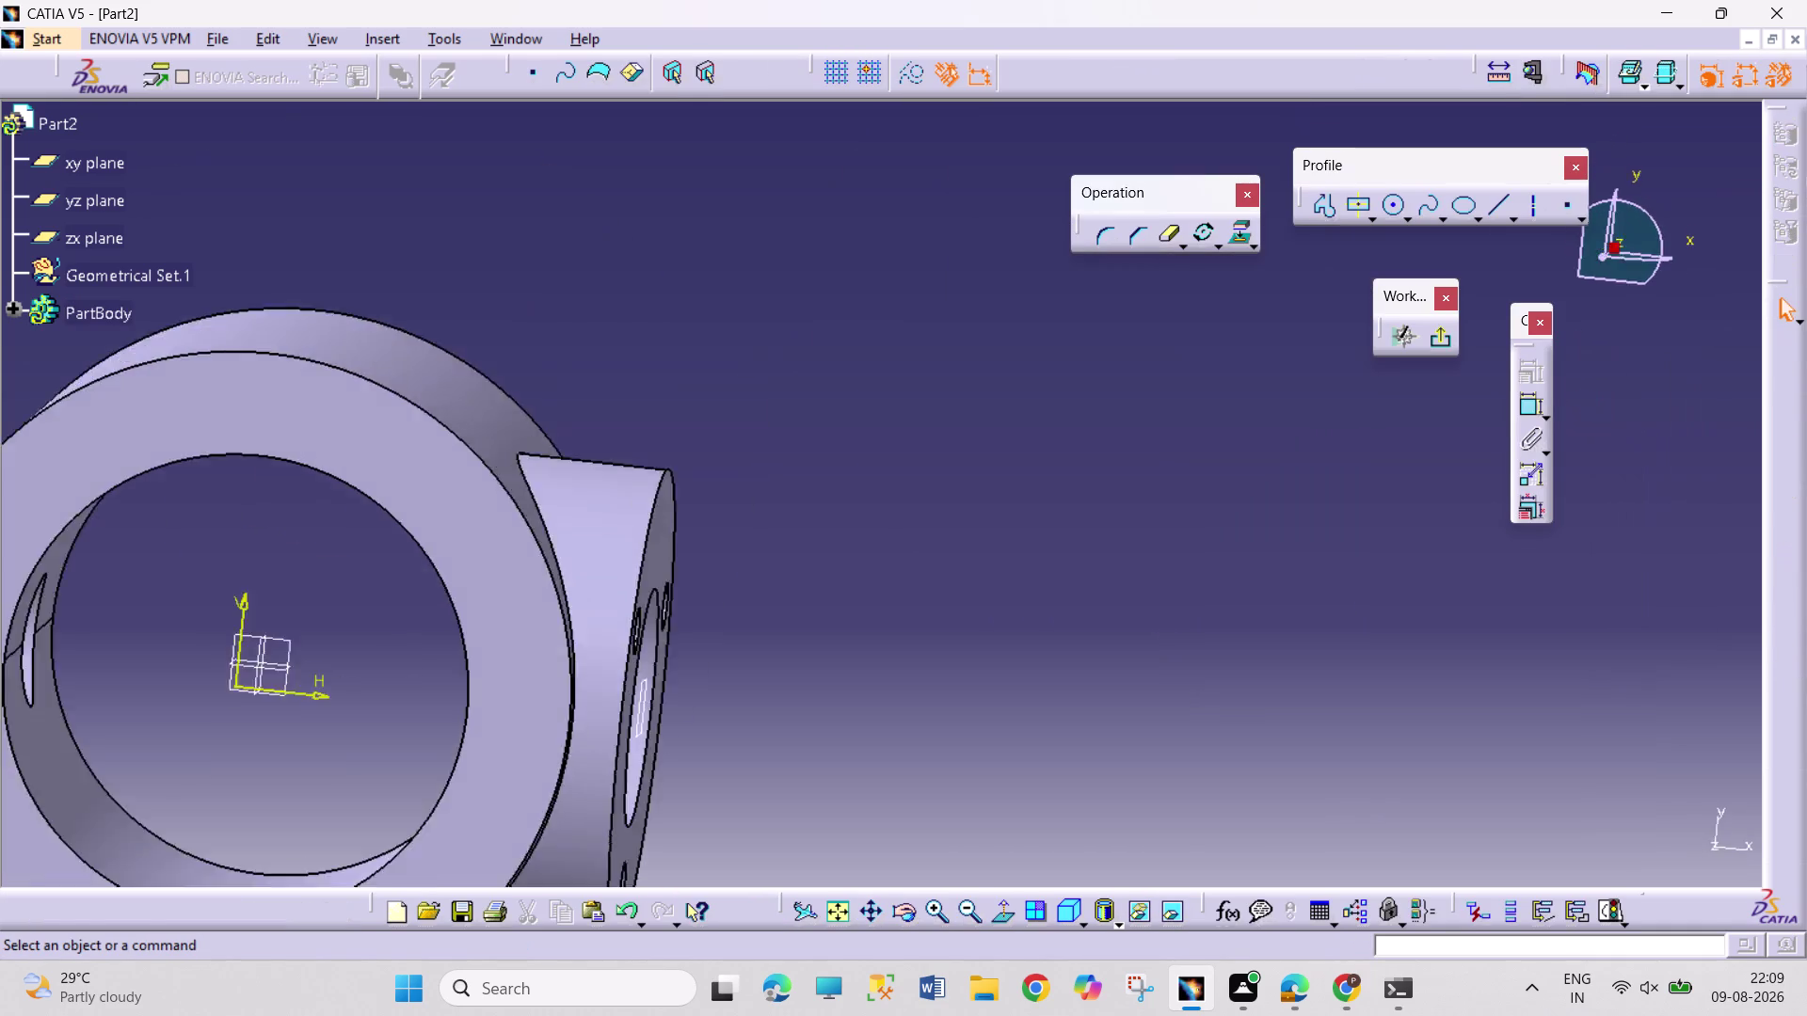
click(854, 917)
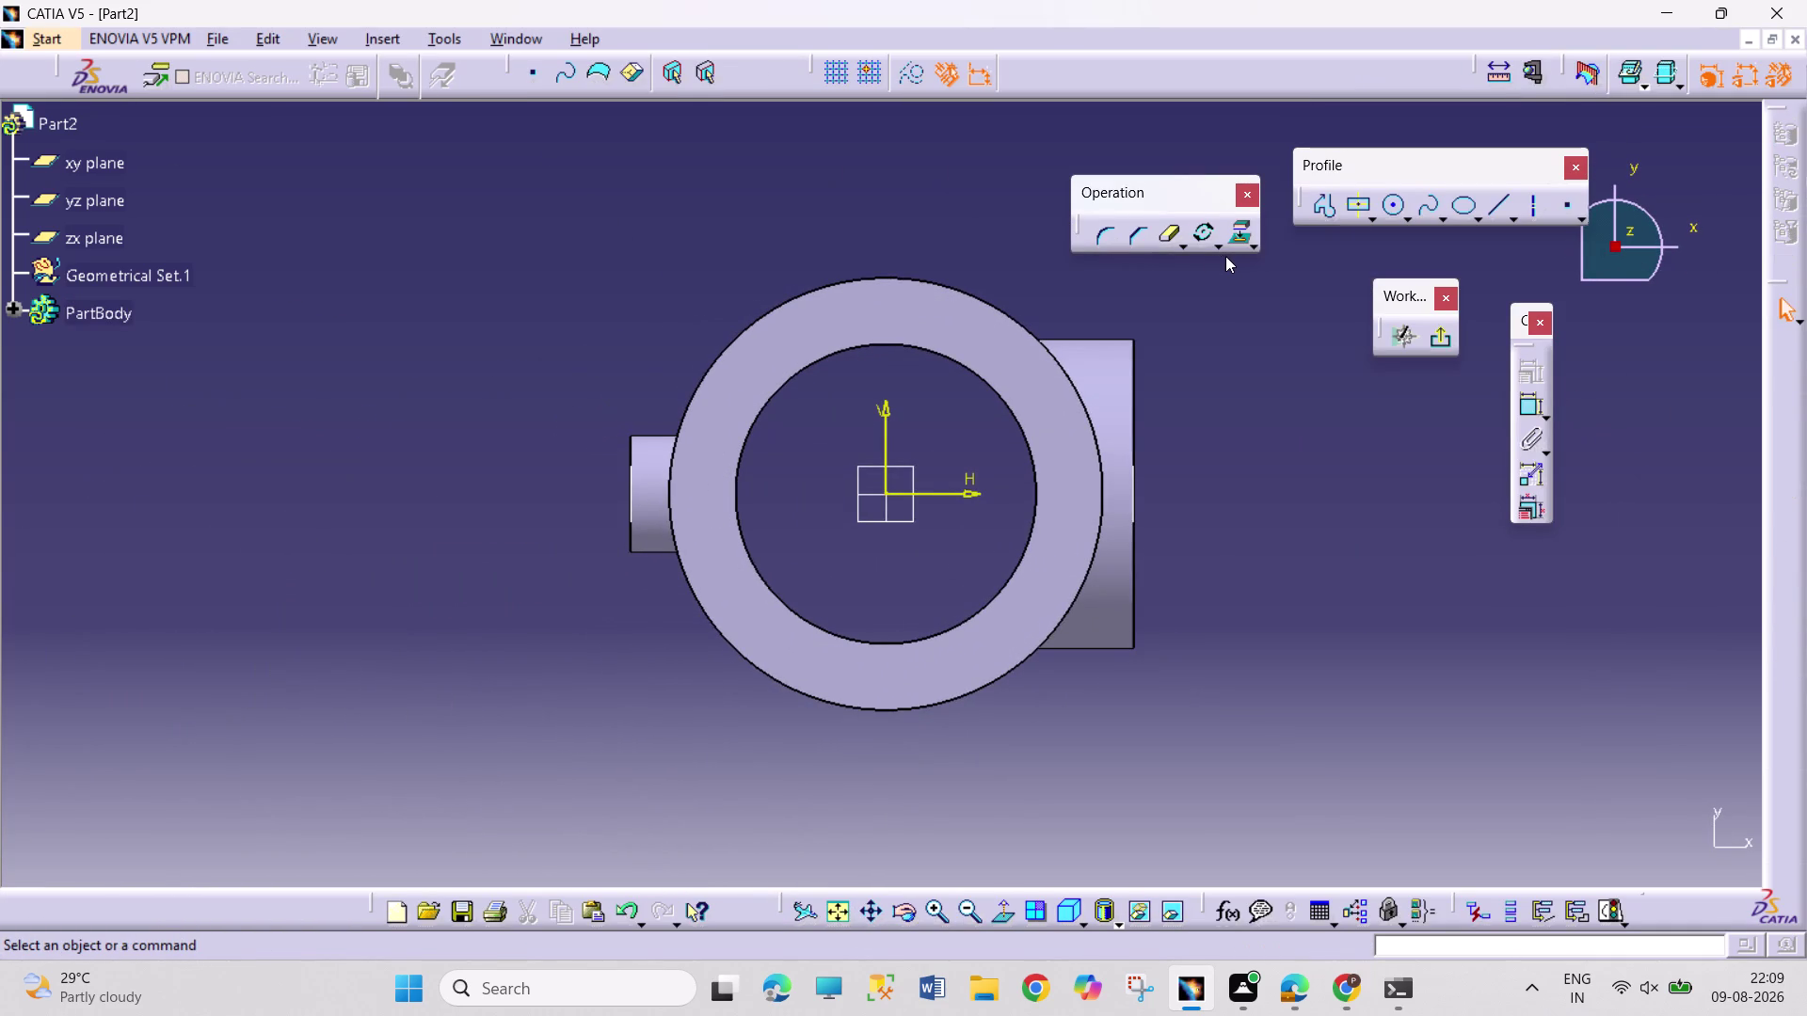
Draw two concentric circles on the side lug.
click(1393, 206)
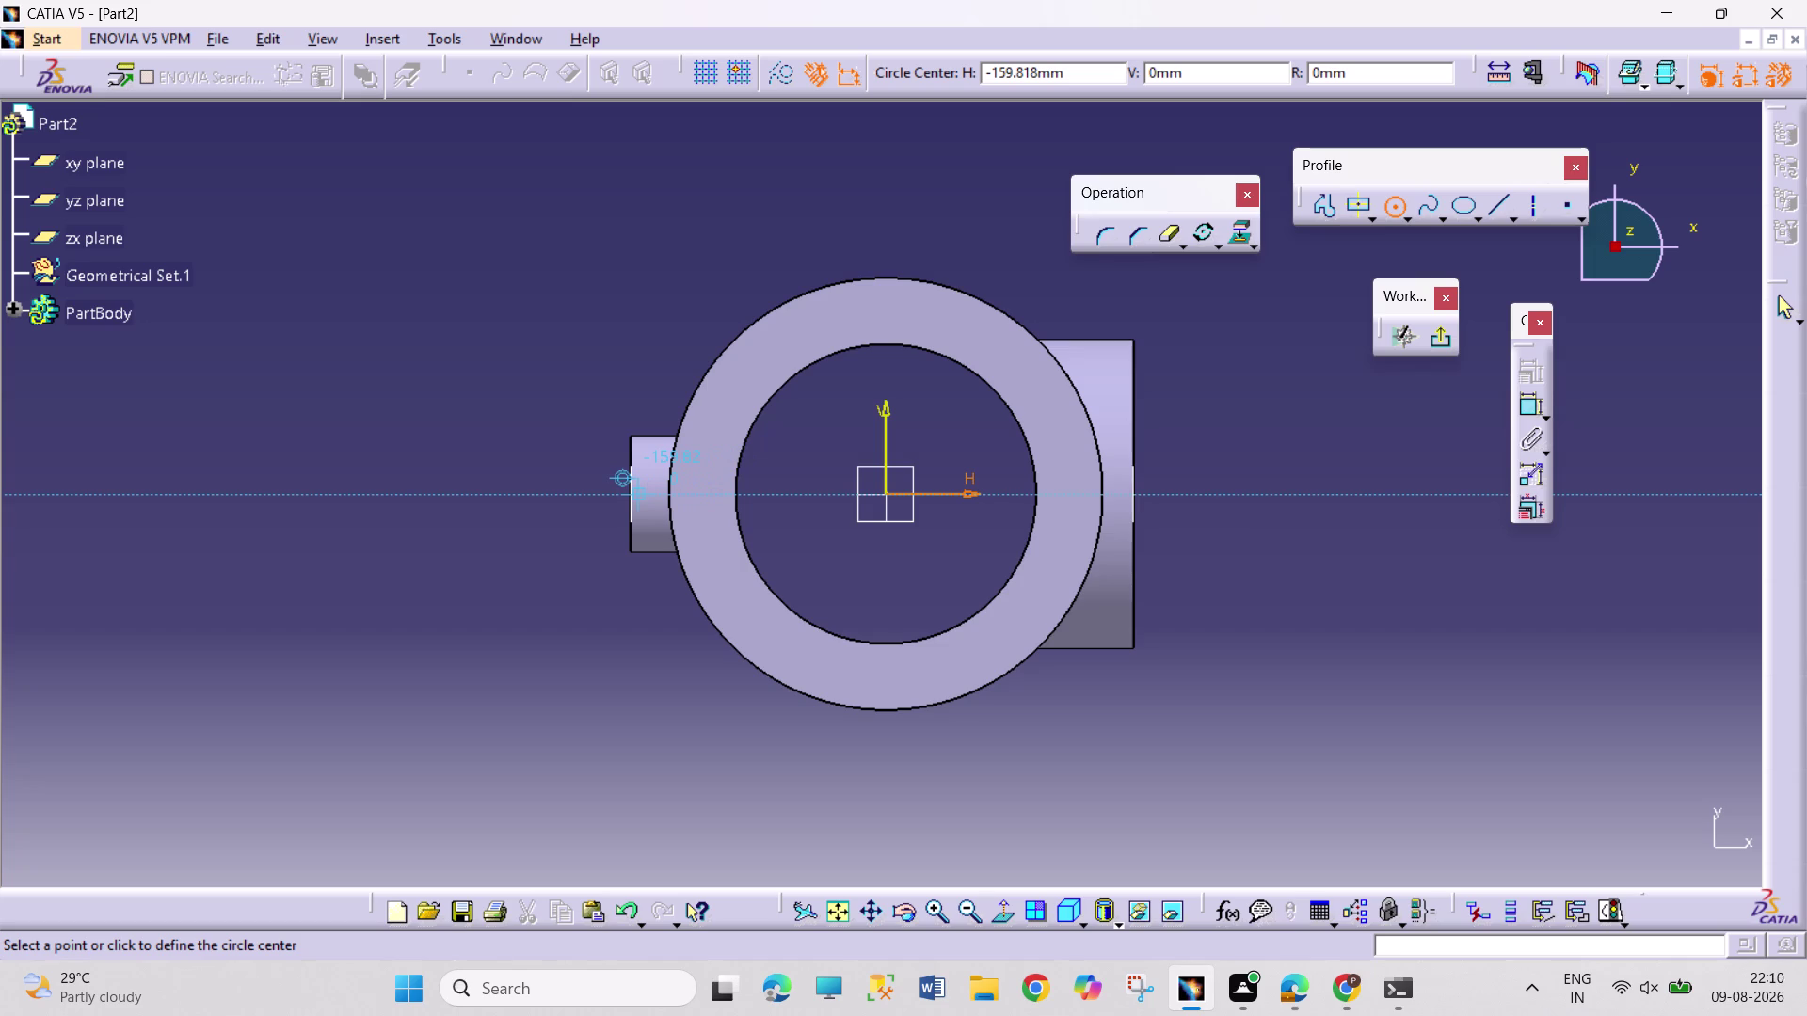
click(603, 495)
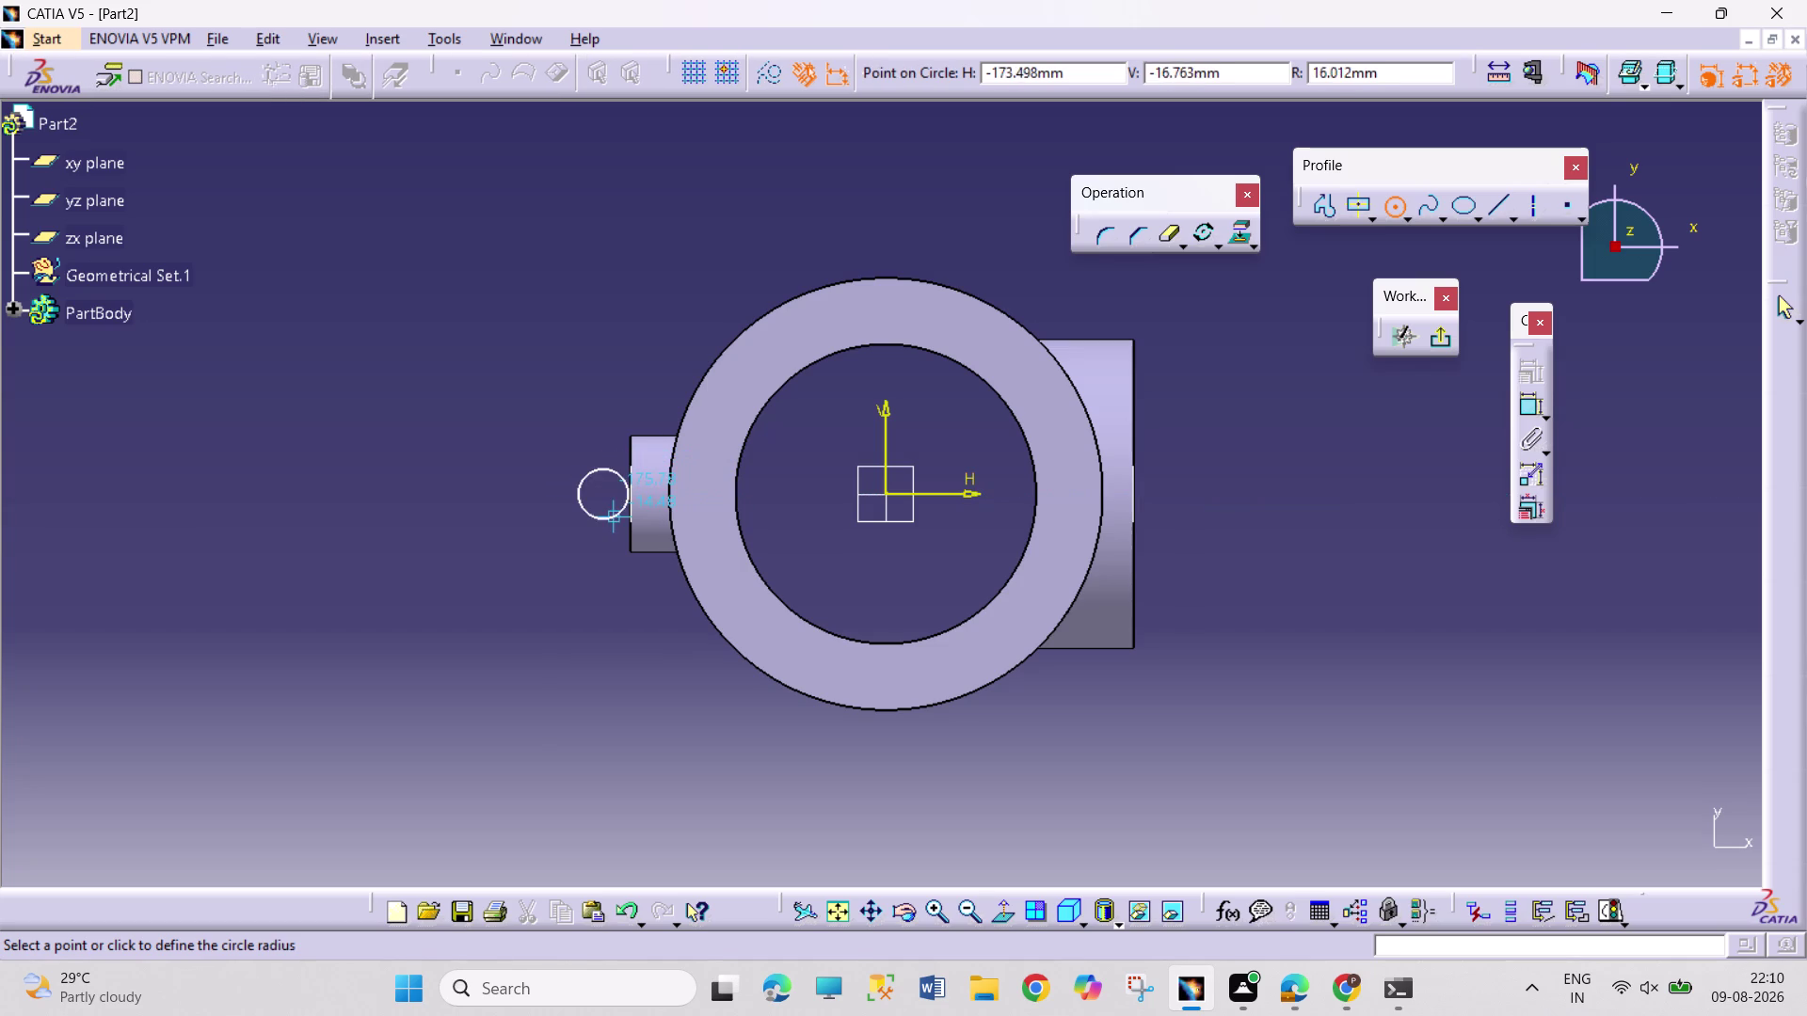
click(630, 534)
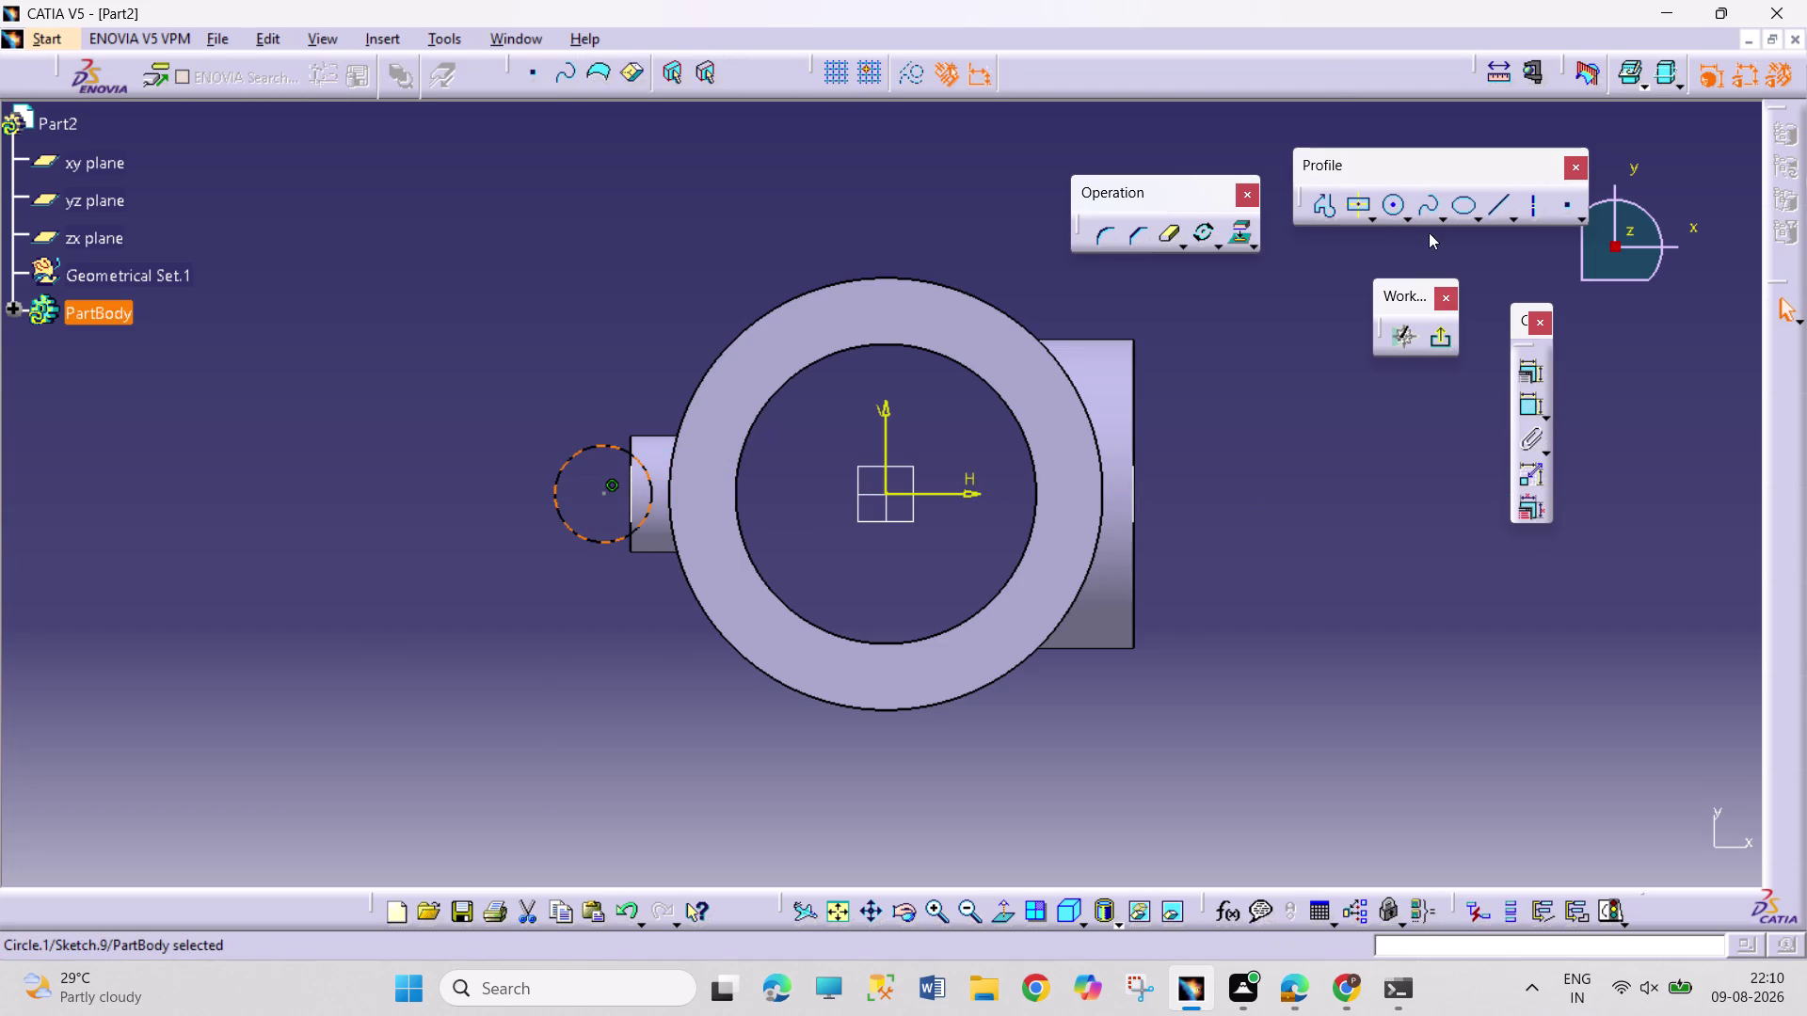
click(1391, 207)
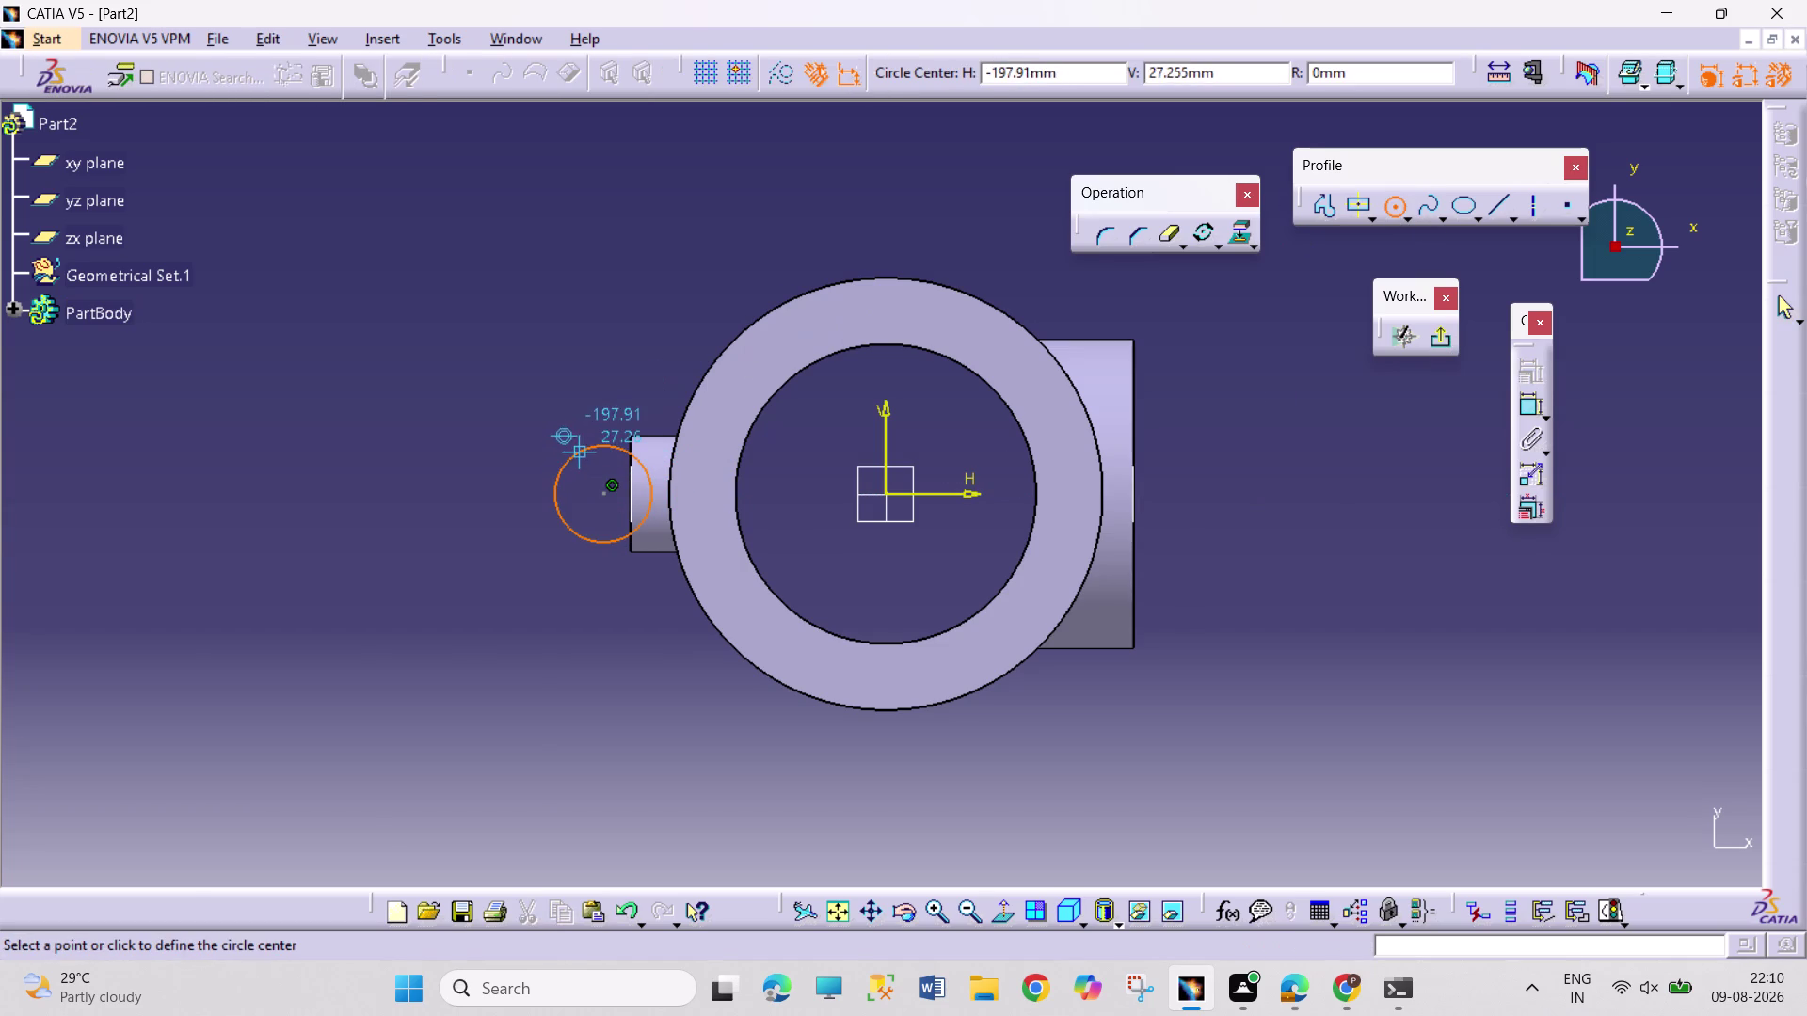
right_click(587, 444)
click(660, 579)
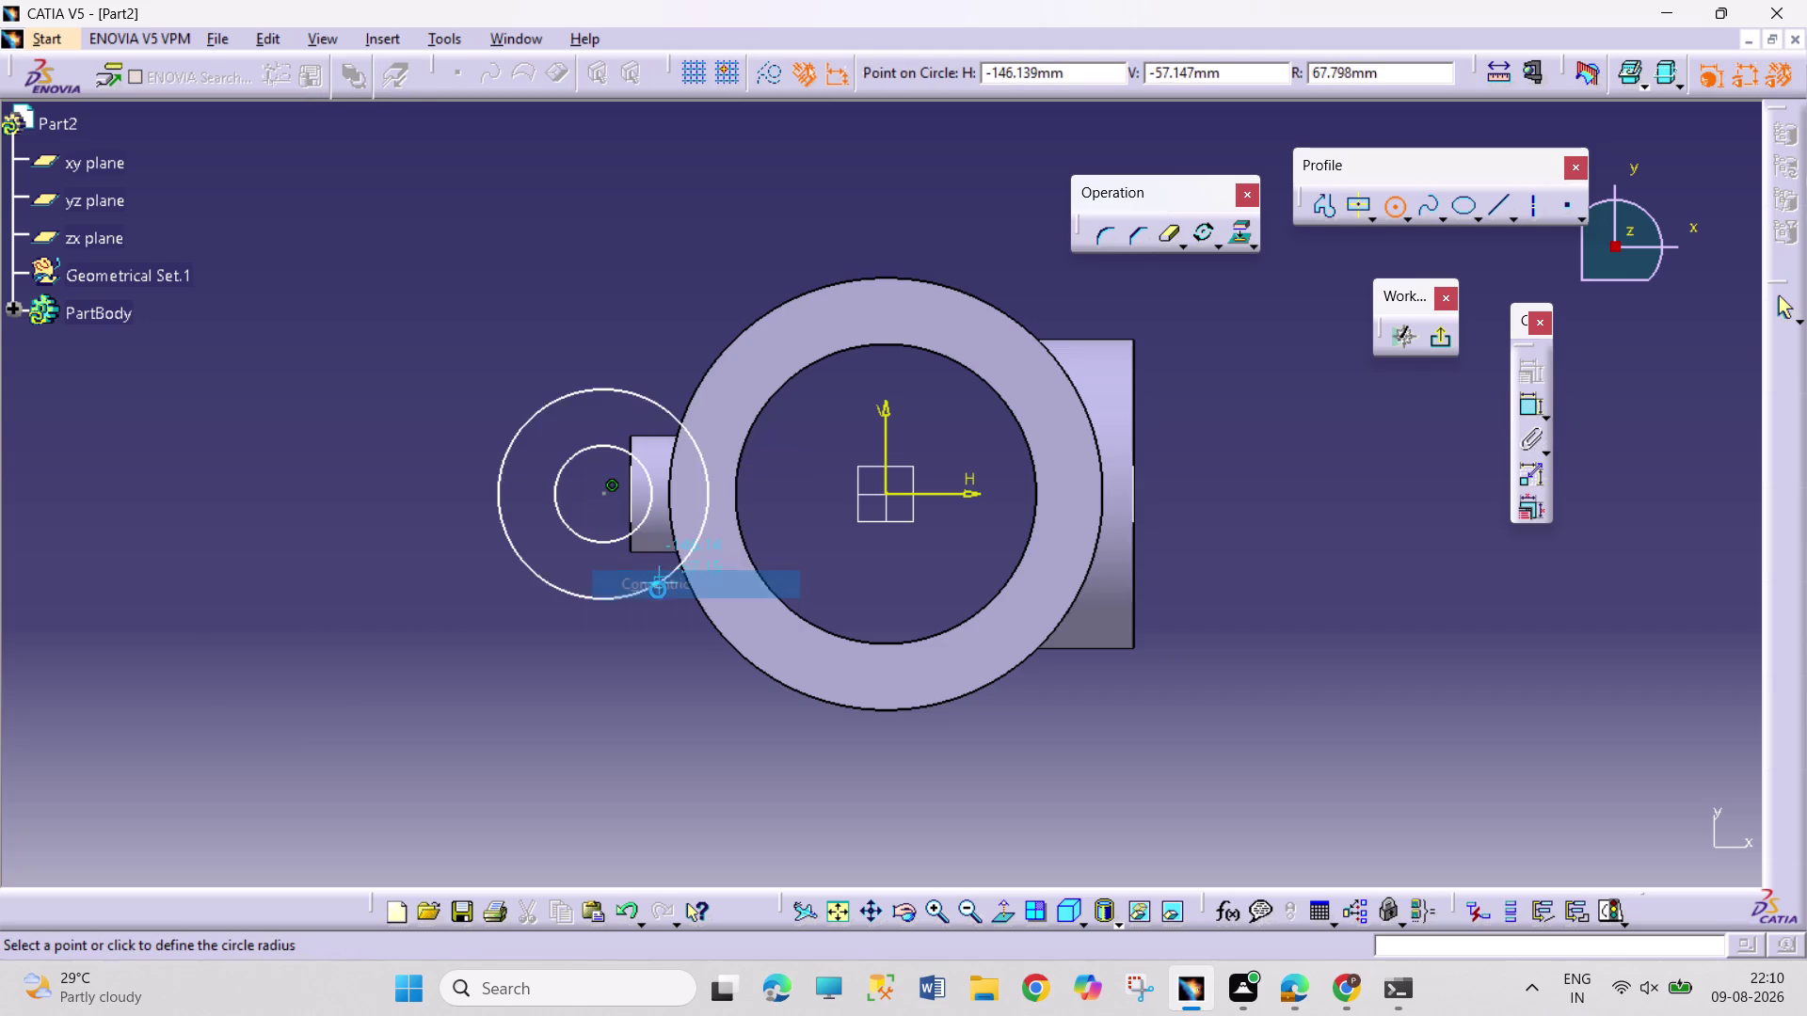
click(659, 594)
Dimension the outer circle to 100 mm and the inner circle to 47 mm diameter.
click(1524, 407)
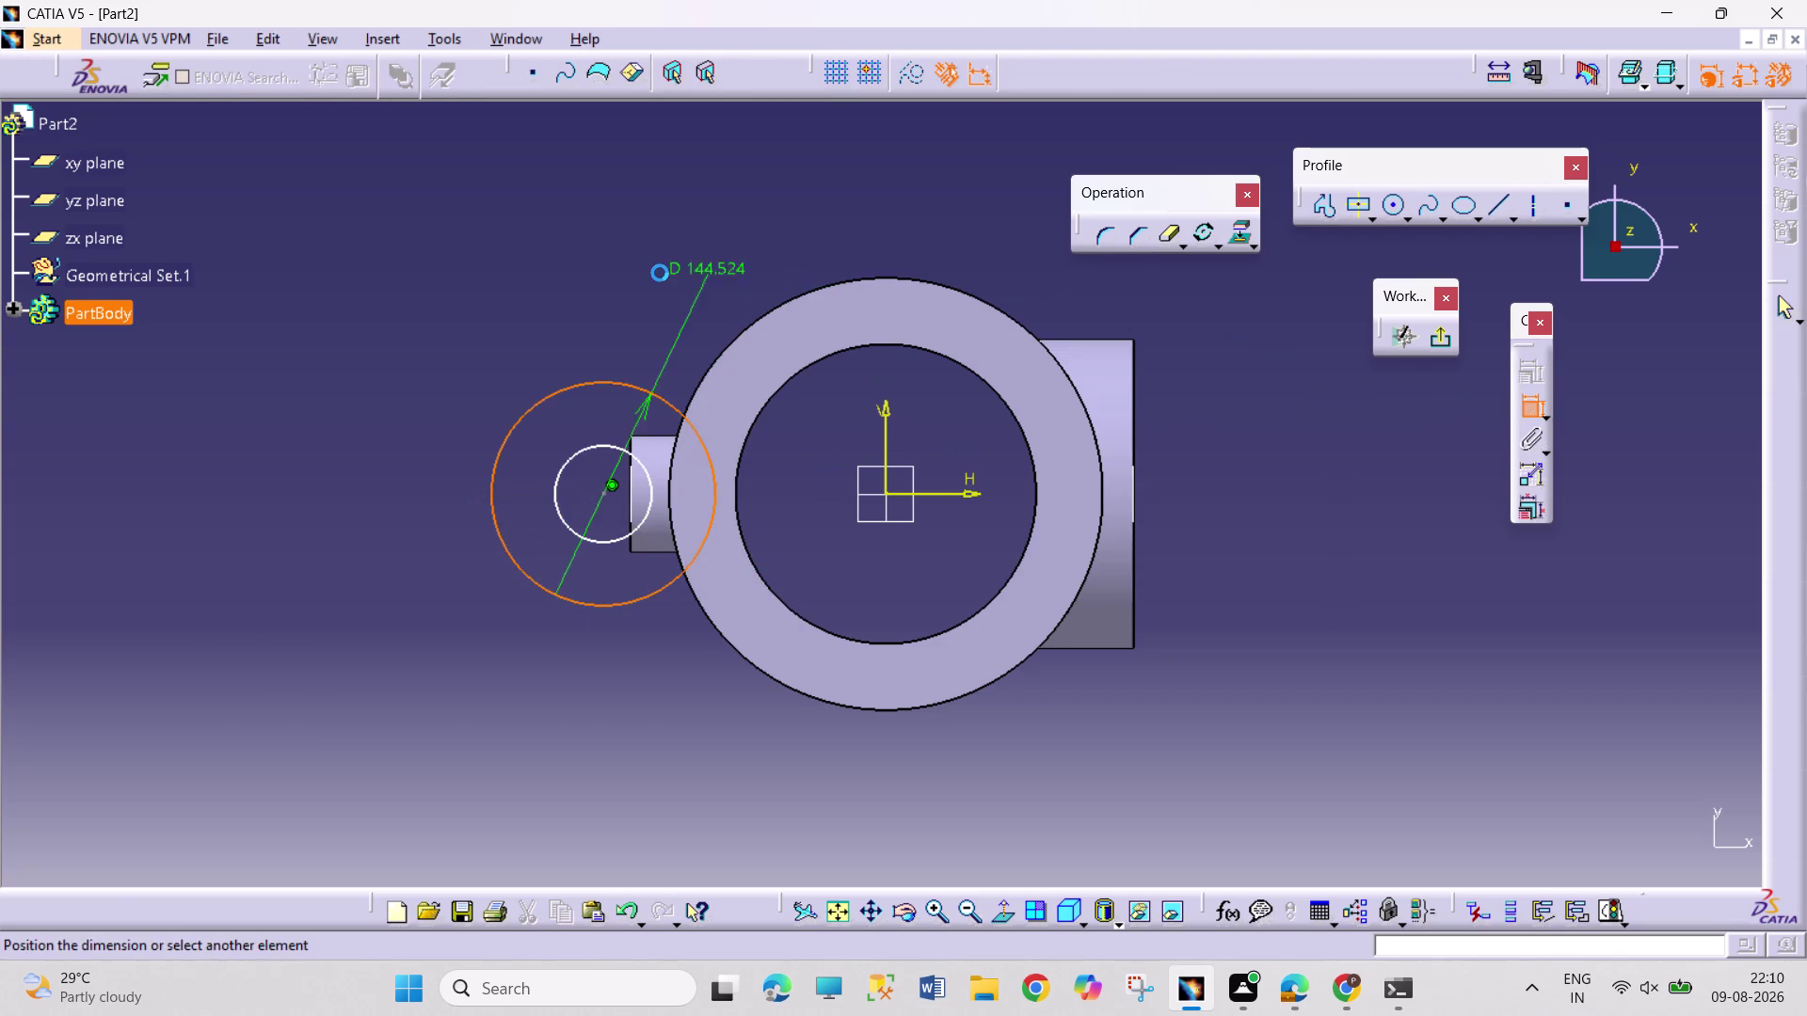
click(660, 273)
drag(1535, 406, 1522, 402)
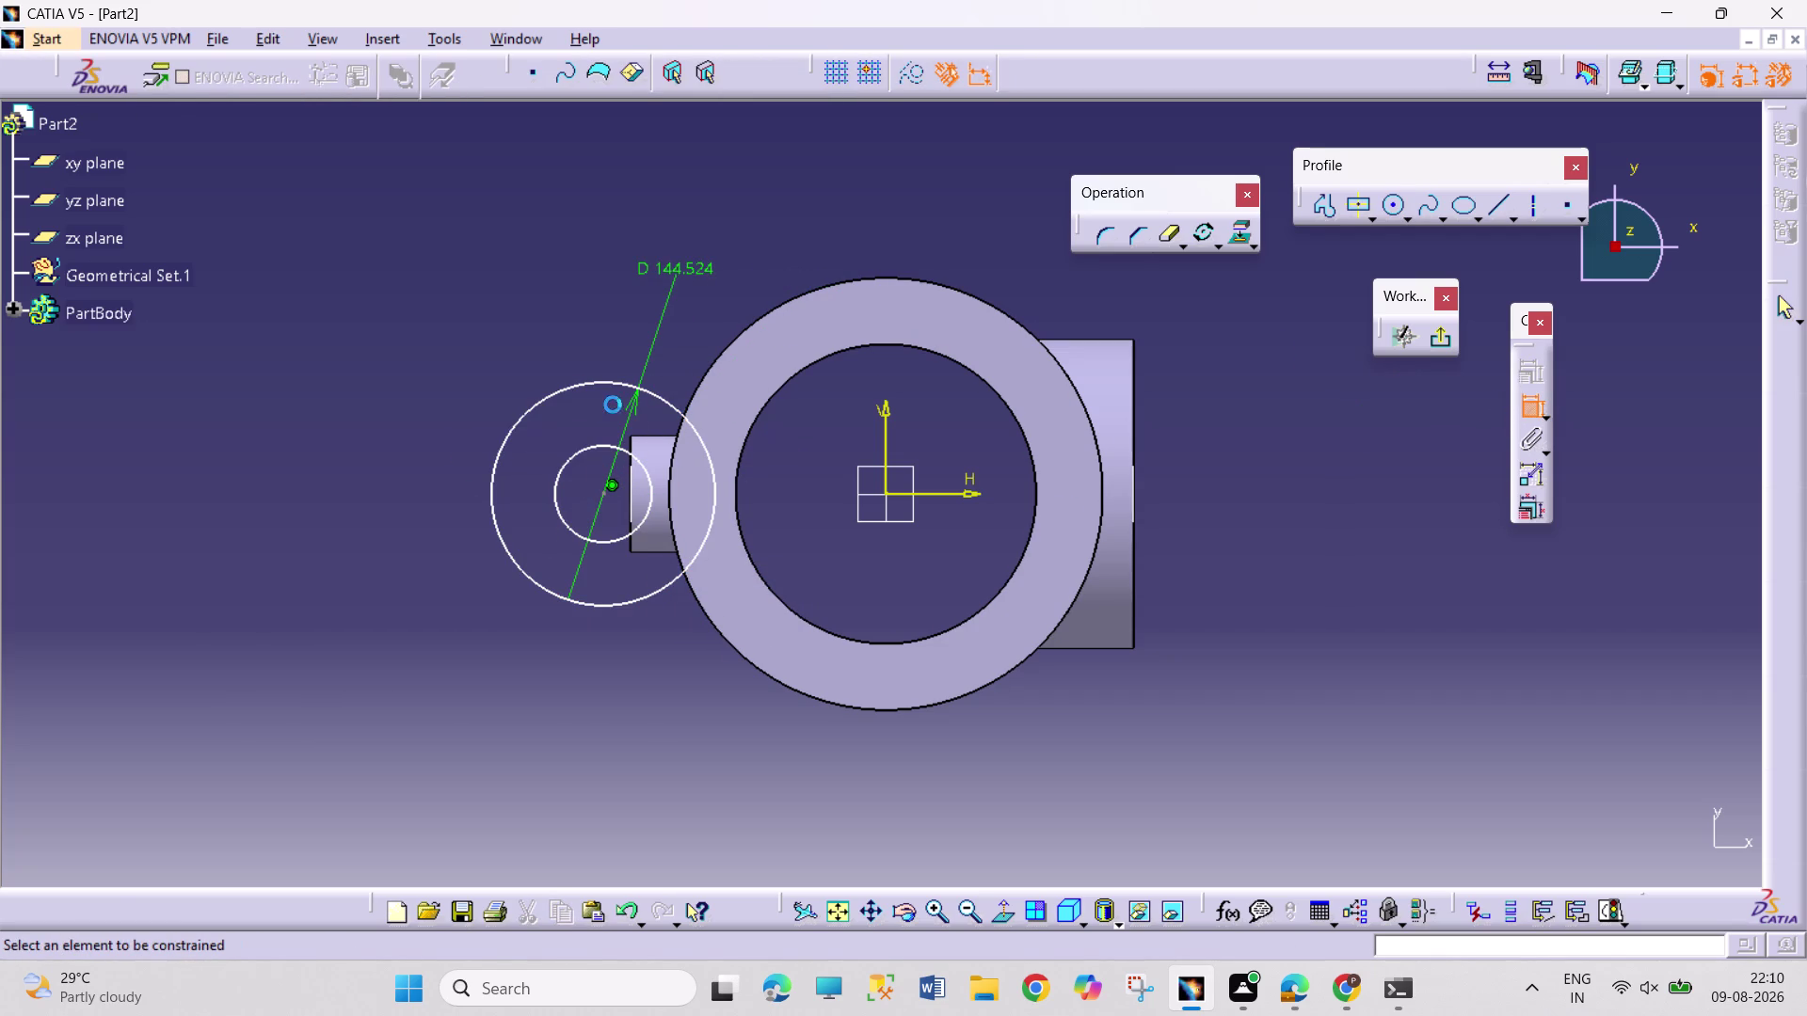
drag(596, 443, 584, 406)
click(536, 317)
double_click(662, 264)
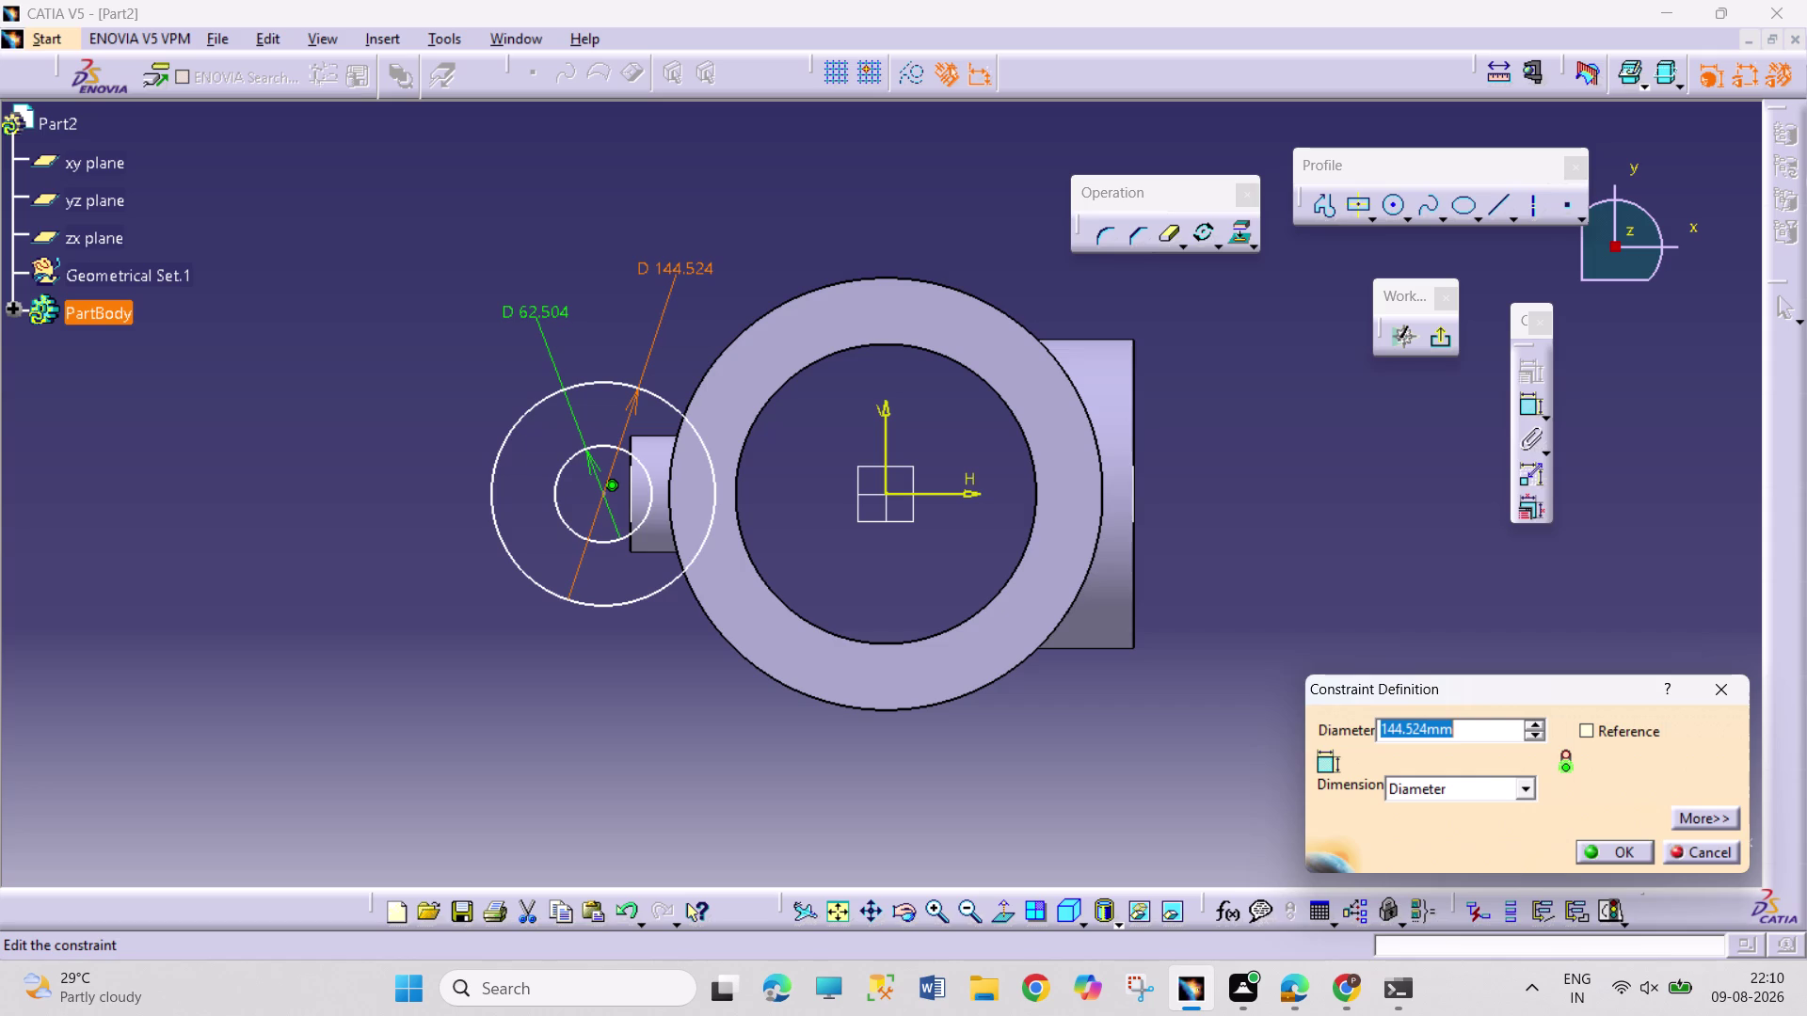
text(10)
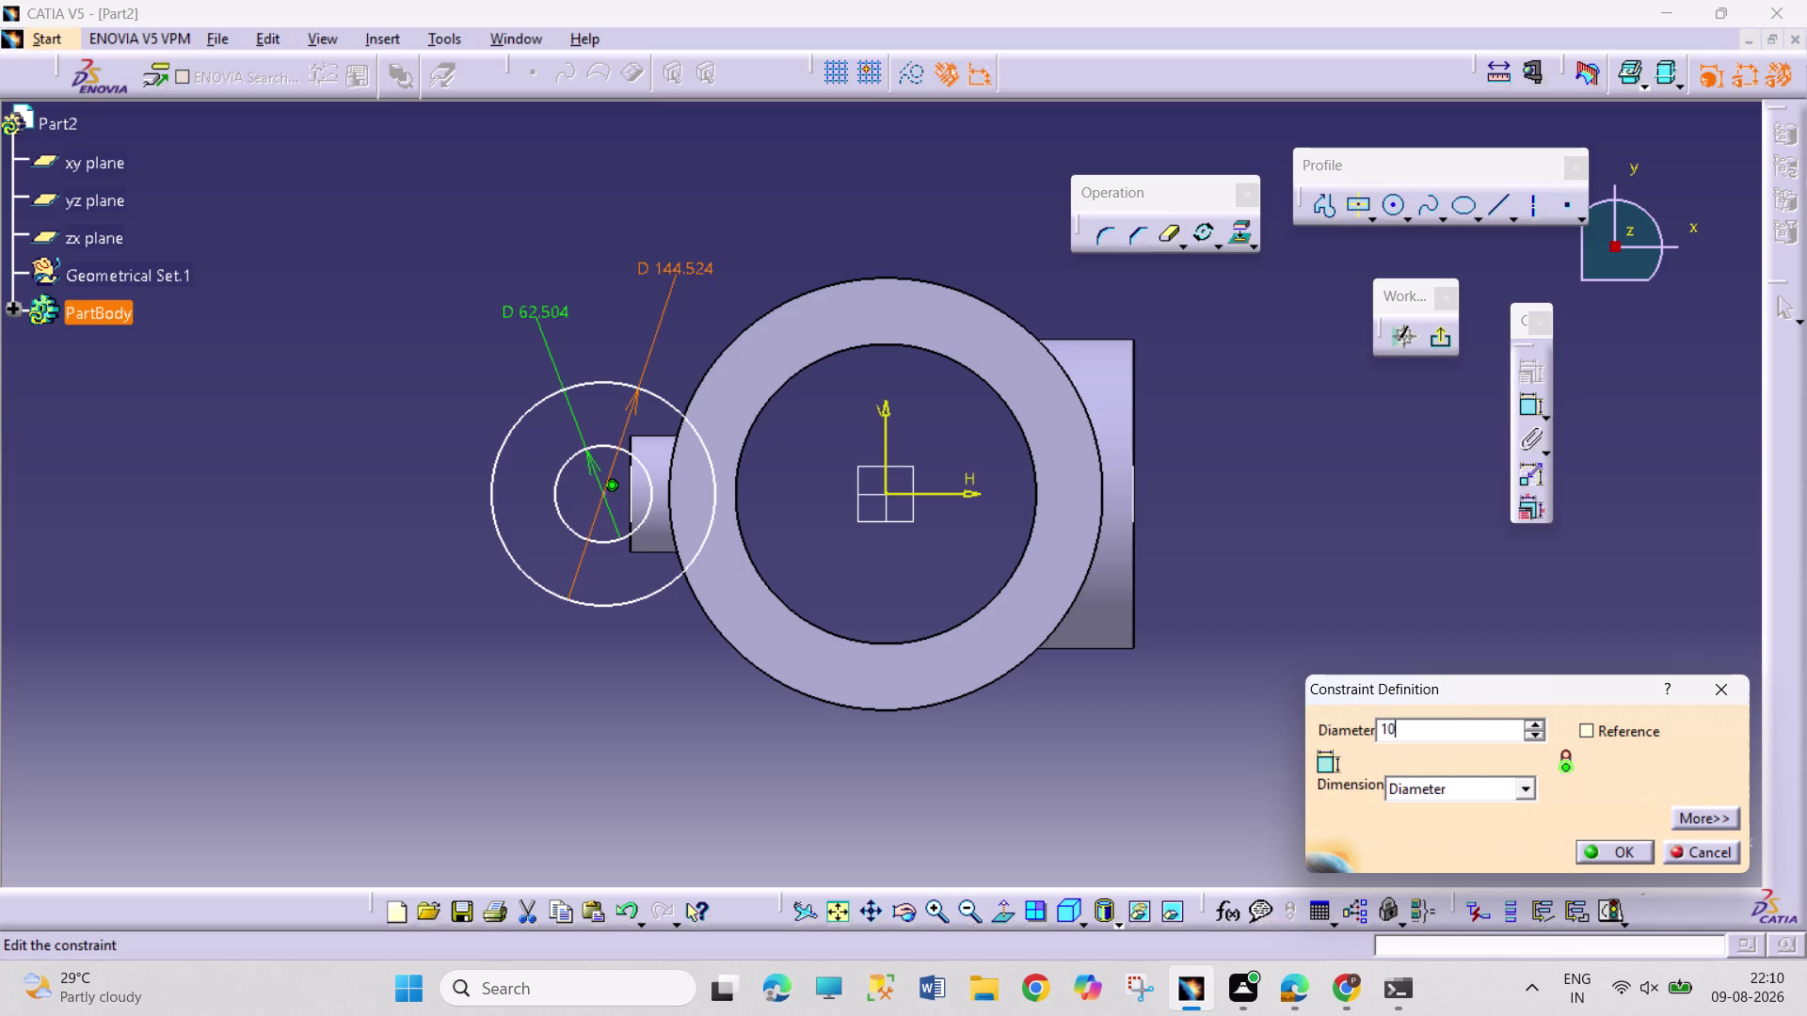
text(0)
key(Return)
double_click(546, 304)
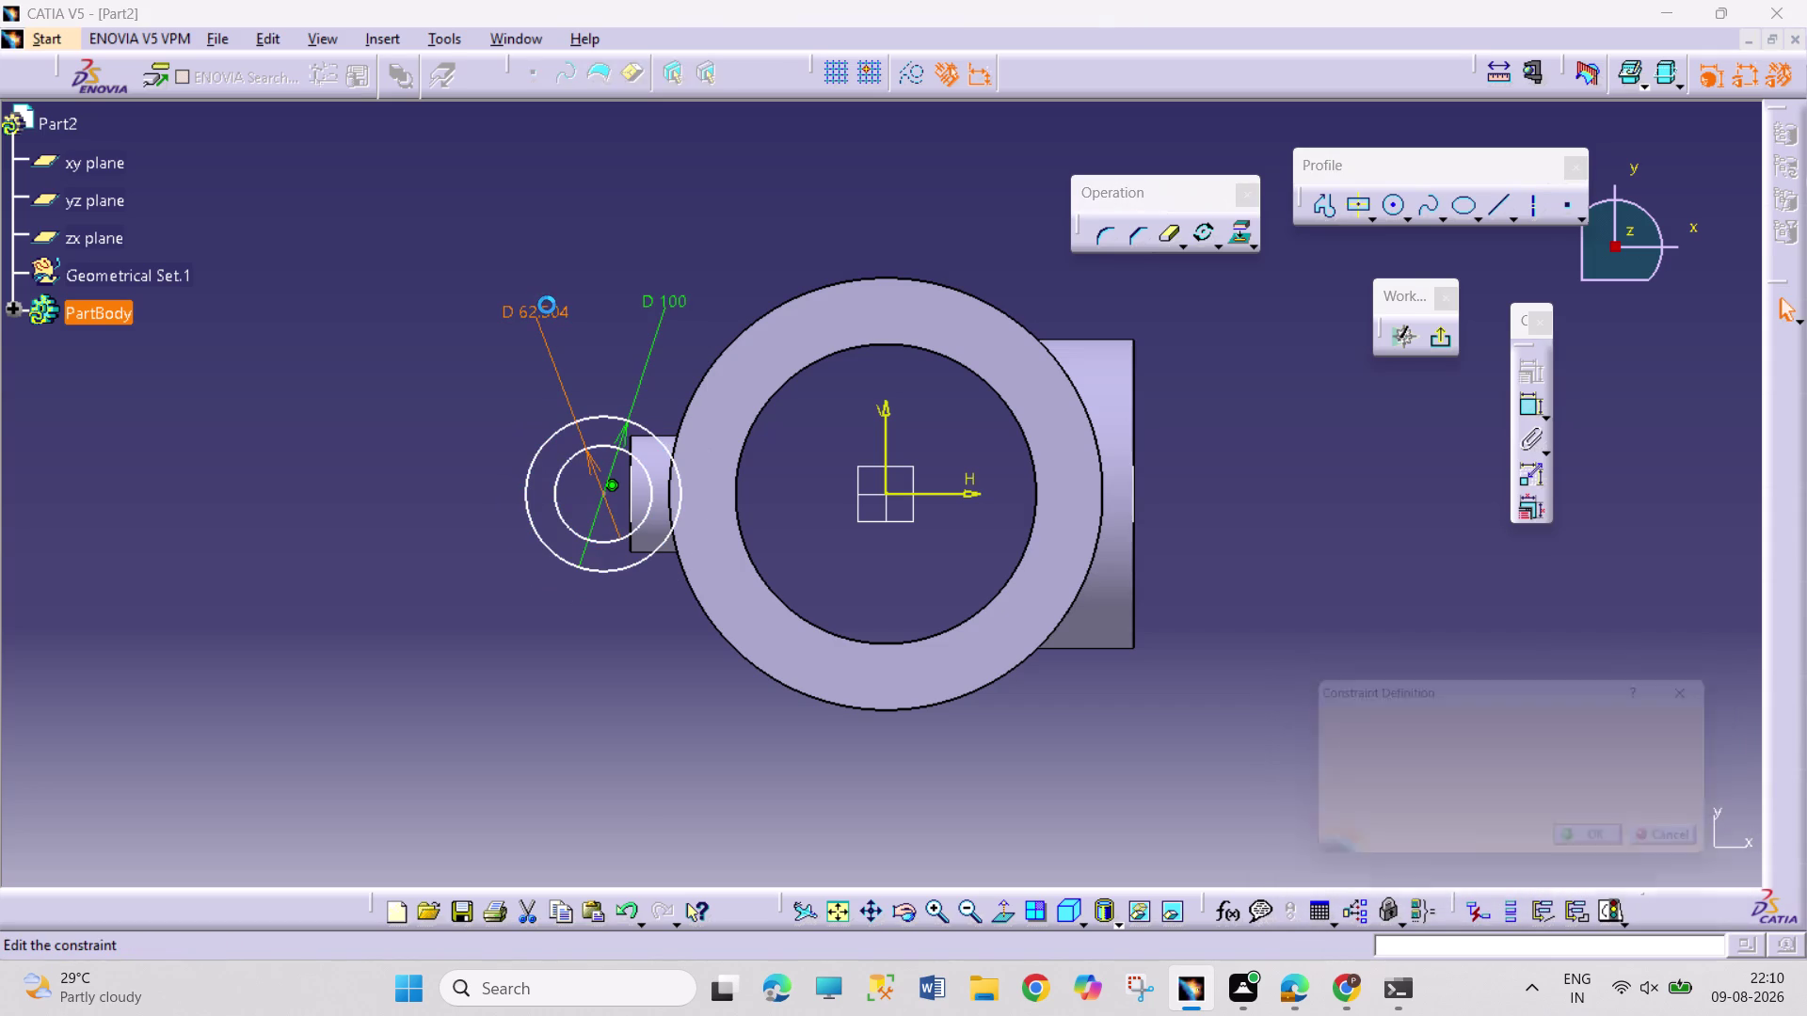
text(47)
key(Return)
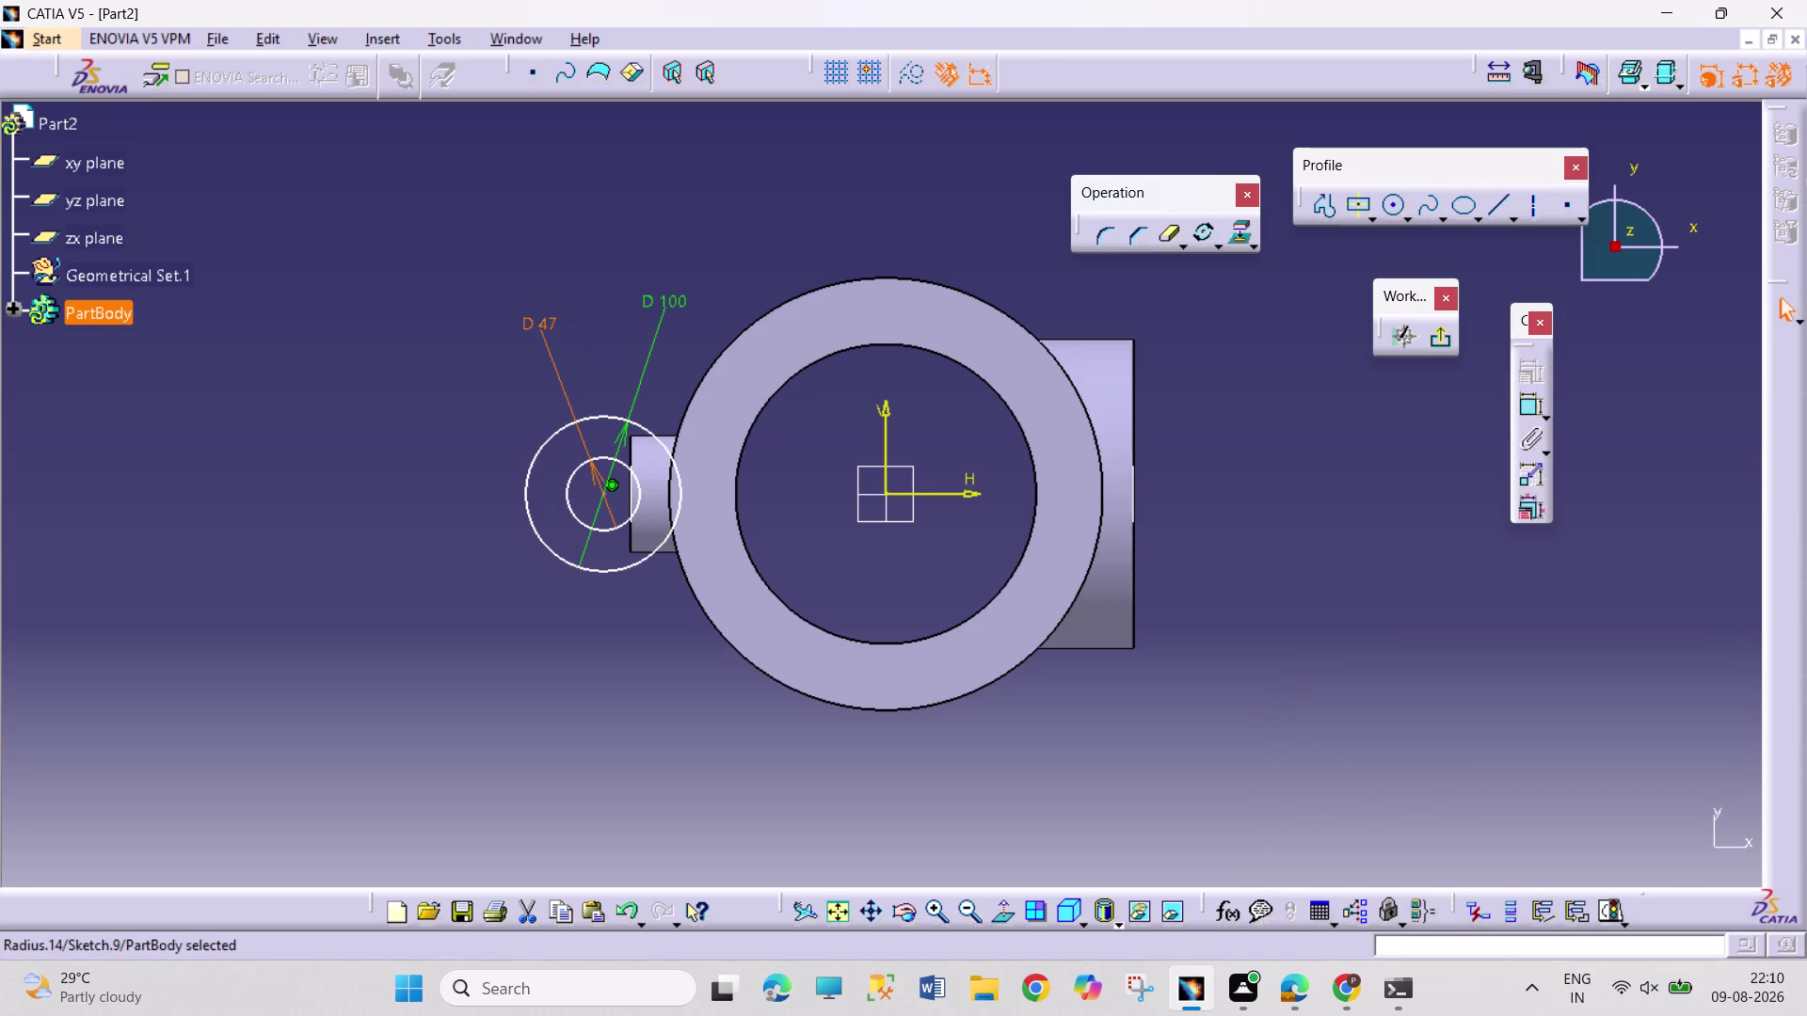
click(1069, 384)
Project the ring's outer edge into the sketch.
click(1235, 236)
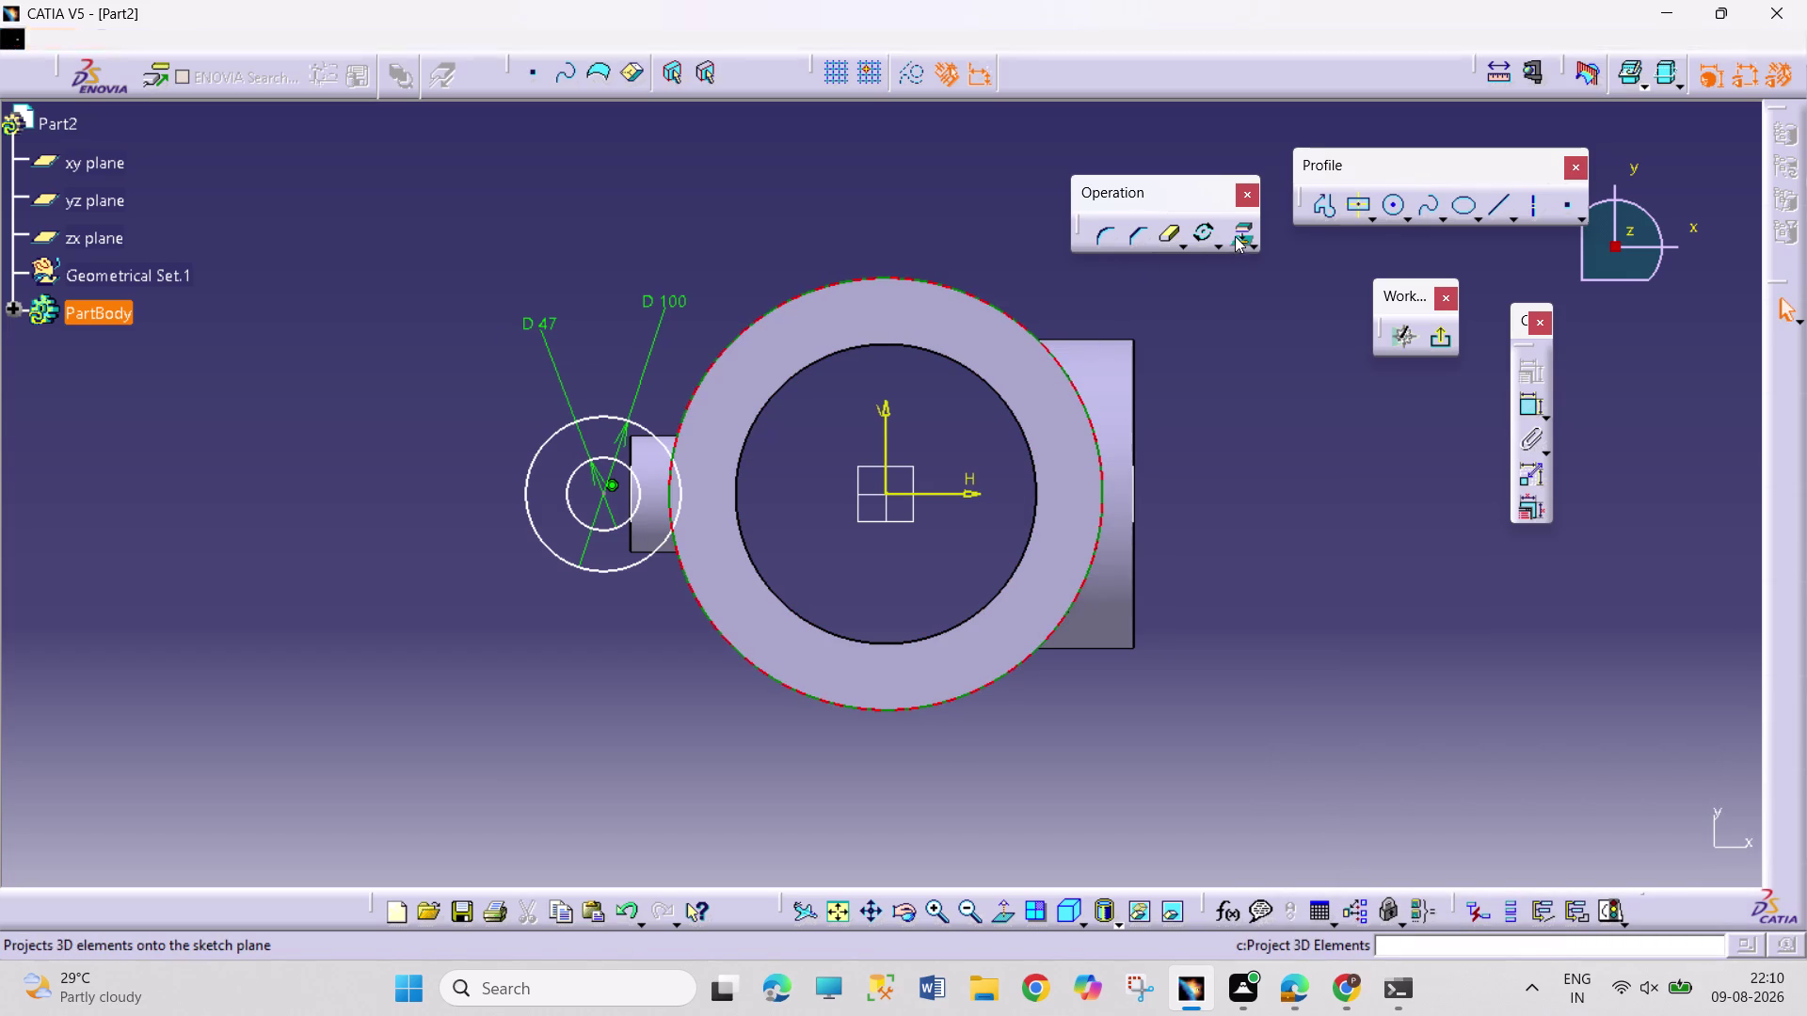
click(1302, 443)
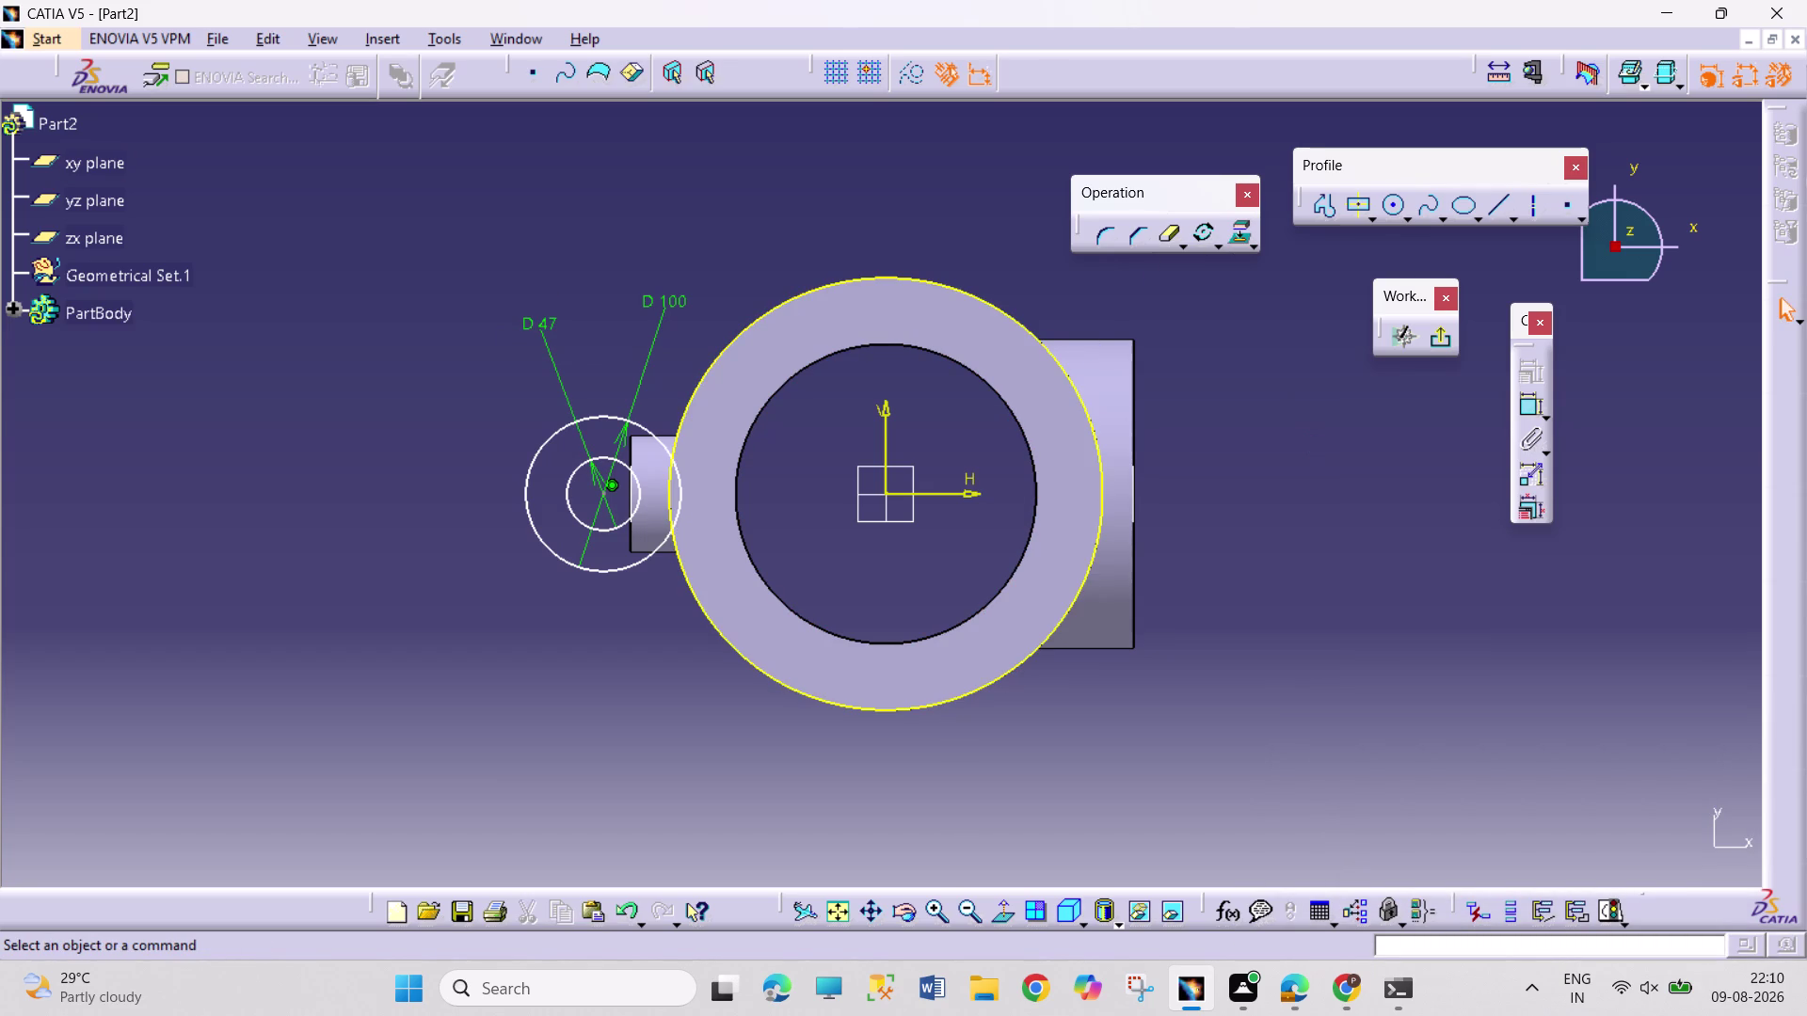
click(1528, 400)
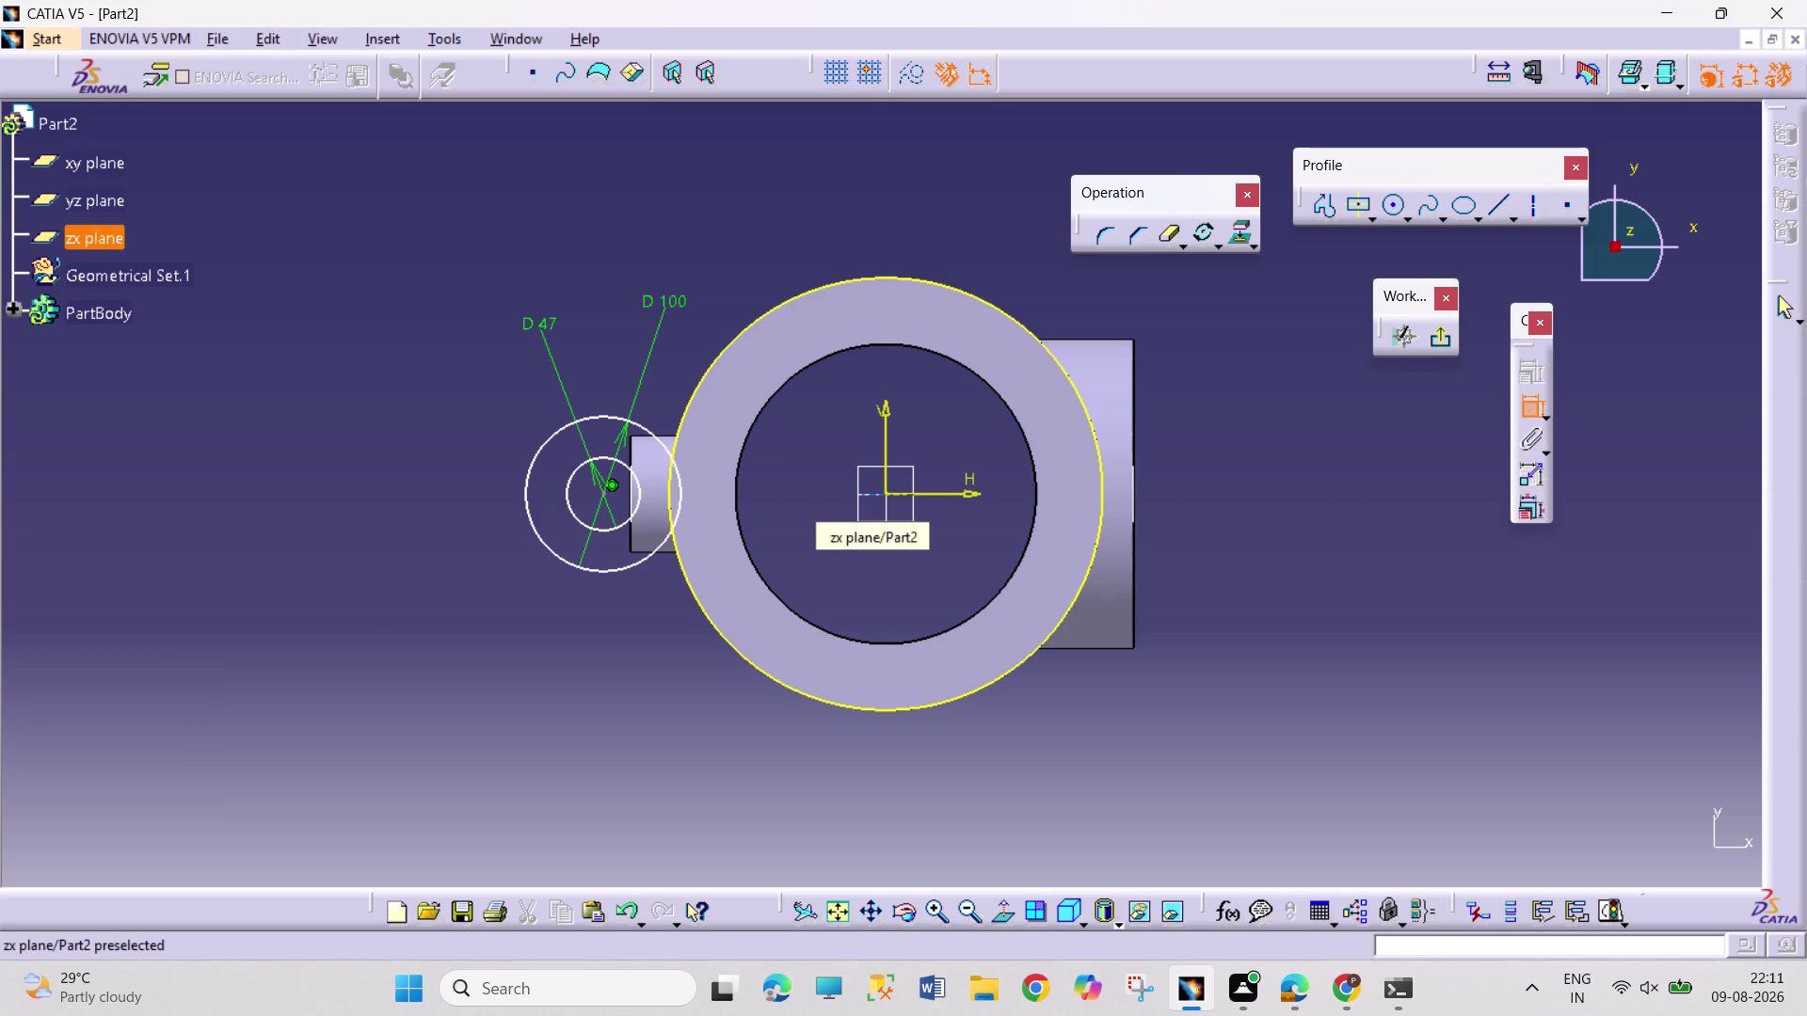
click(1533, 406)
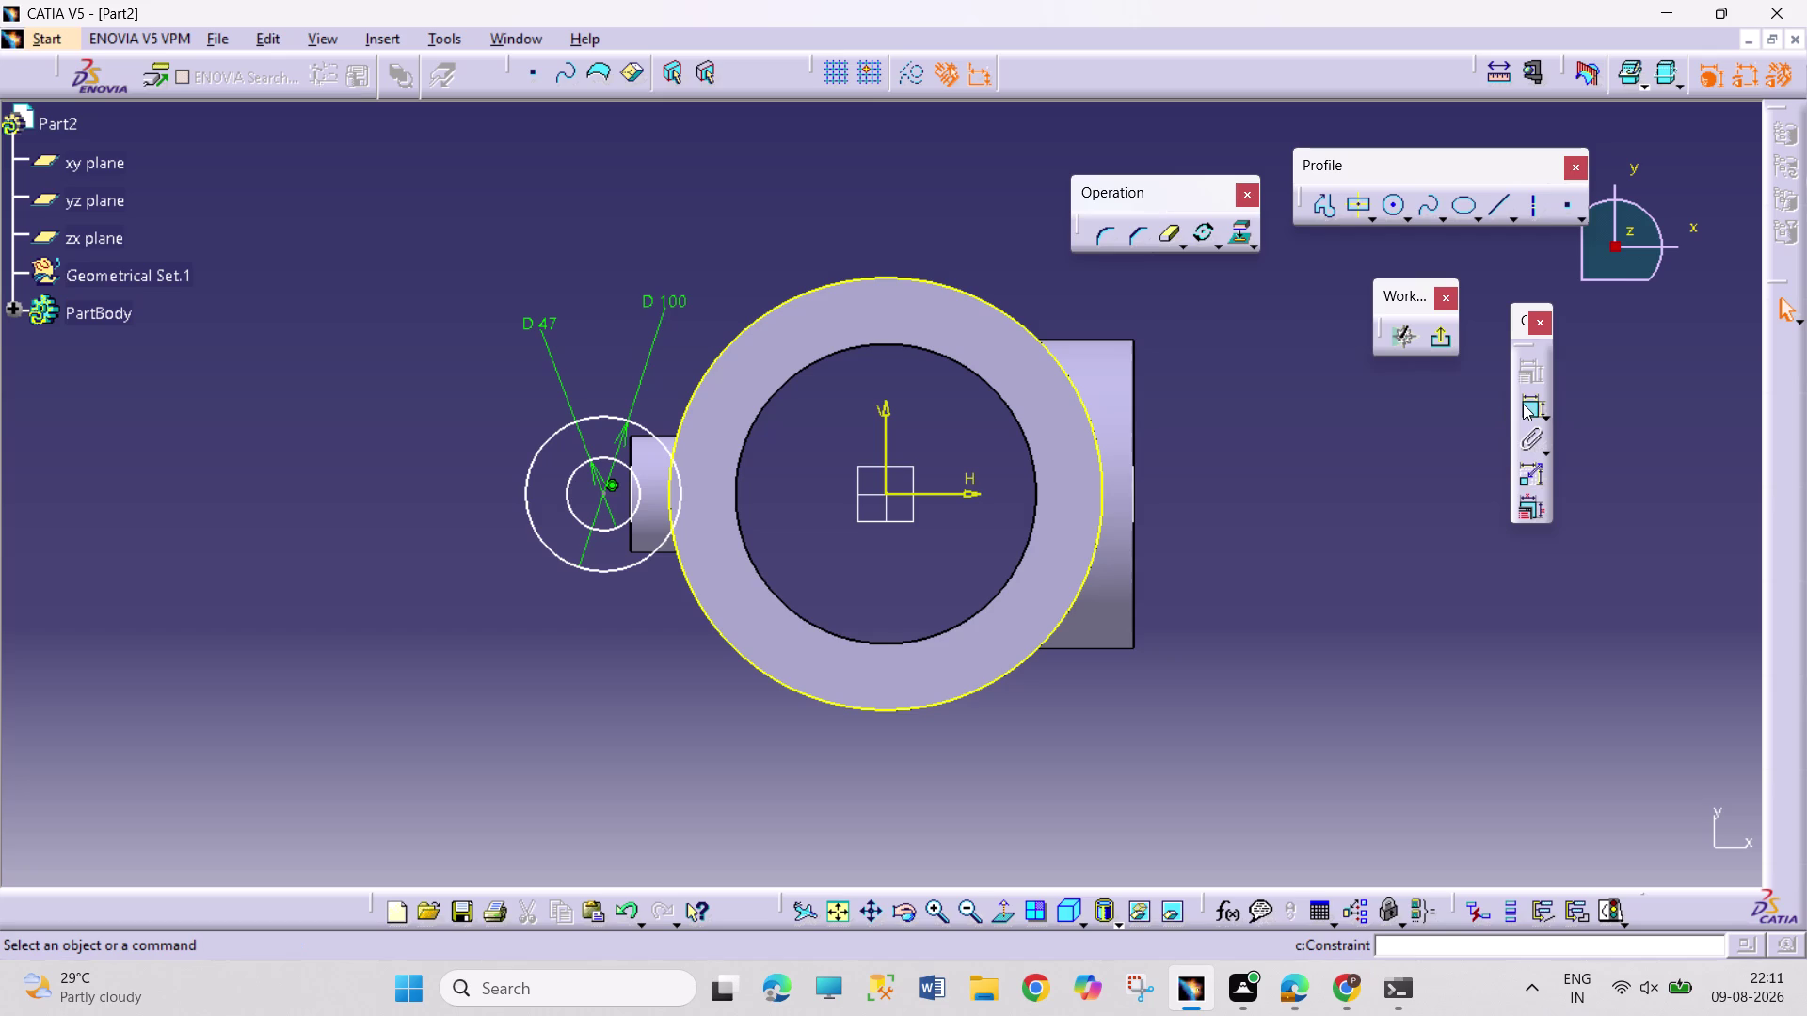
Dimension the circles' centre 165 mm from the vertical axis.
click(1525, 409)
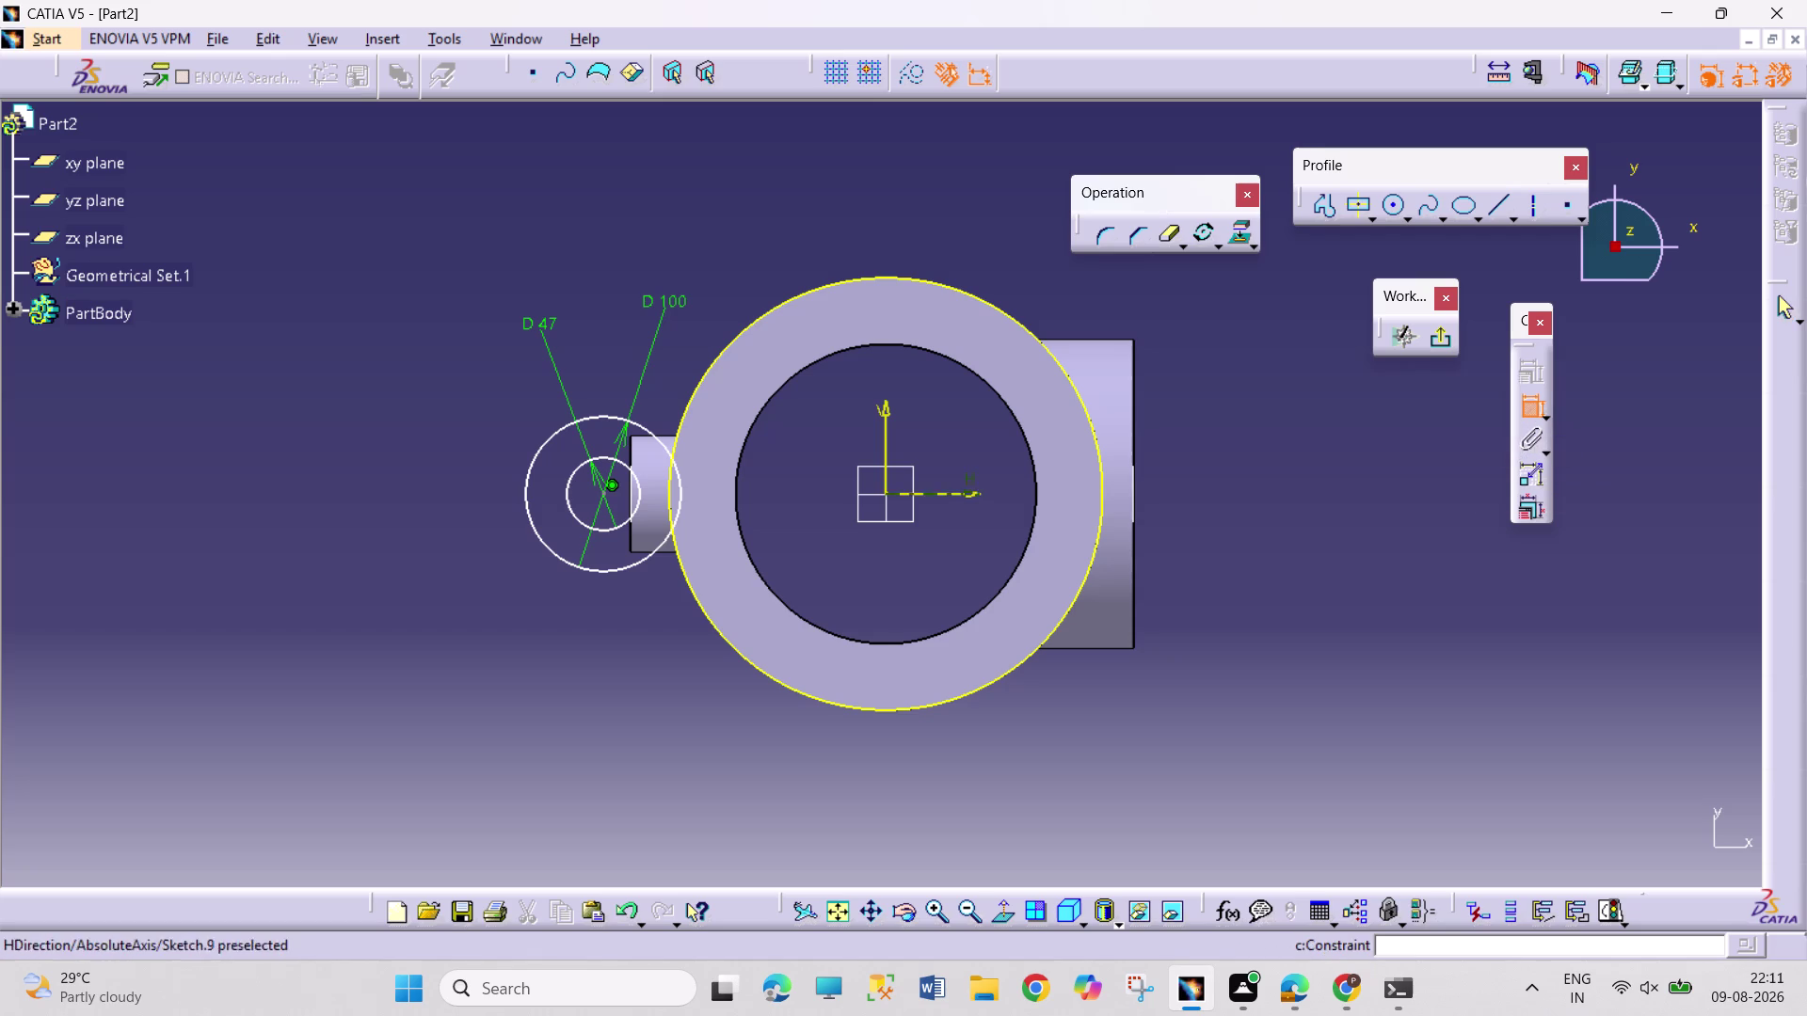
click(887, 456)
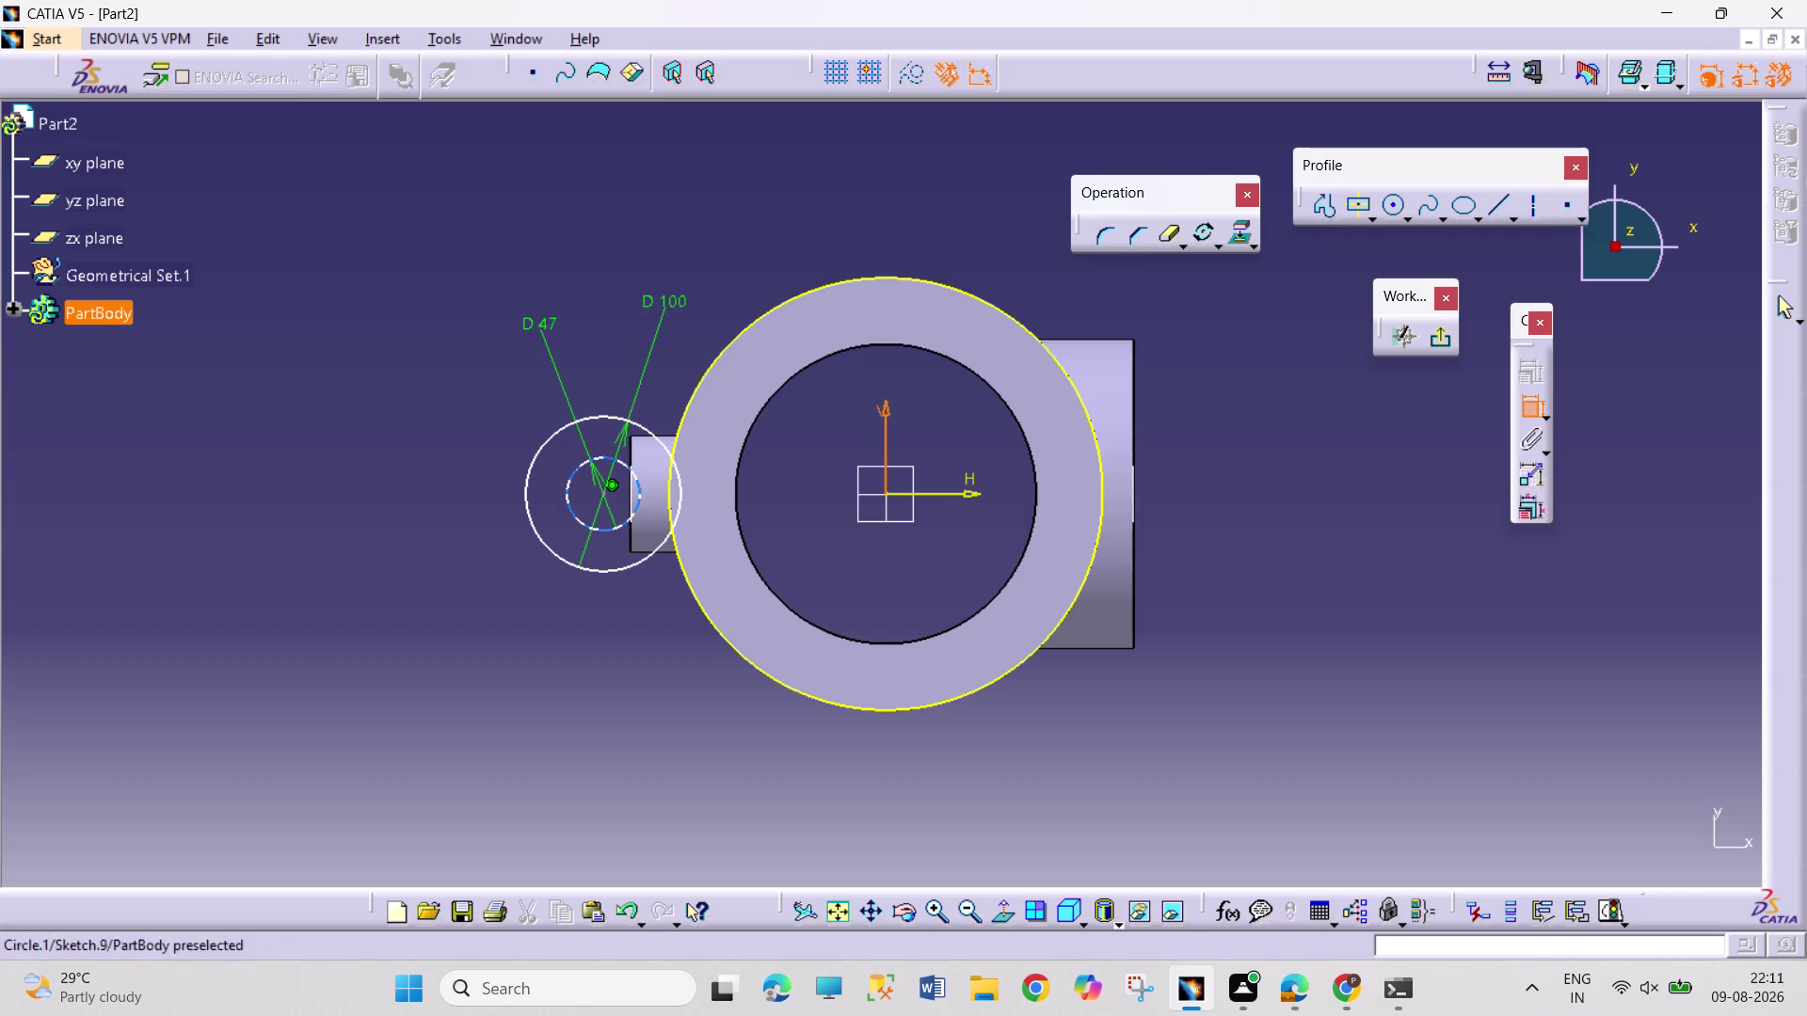
drag(610, 494, 610, 462)
click(743, 224)
double_click(748, 217)
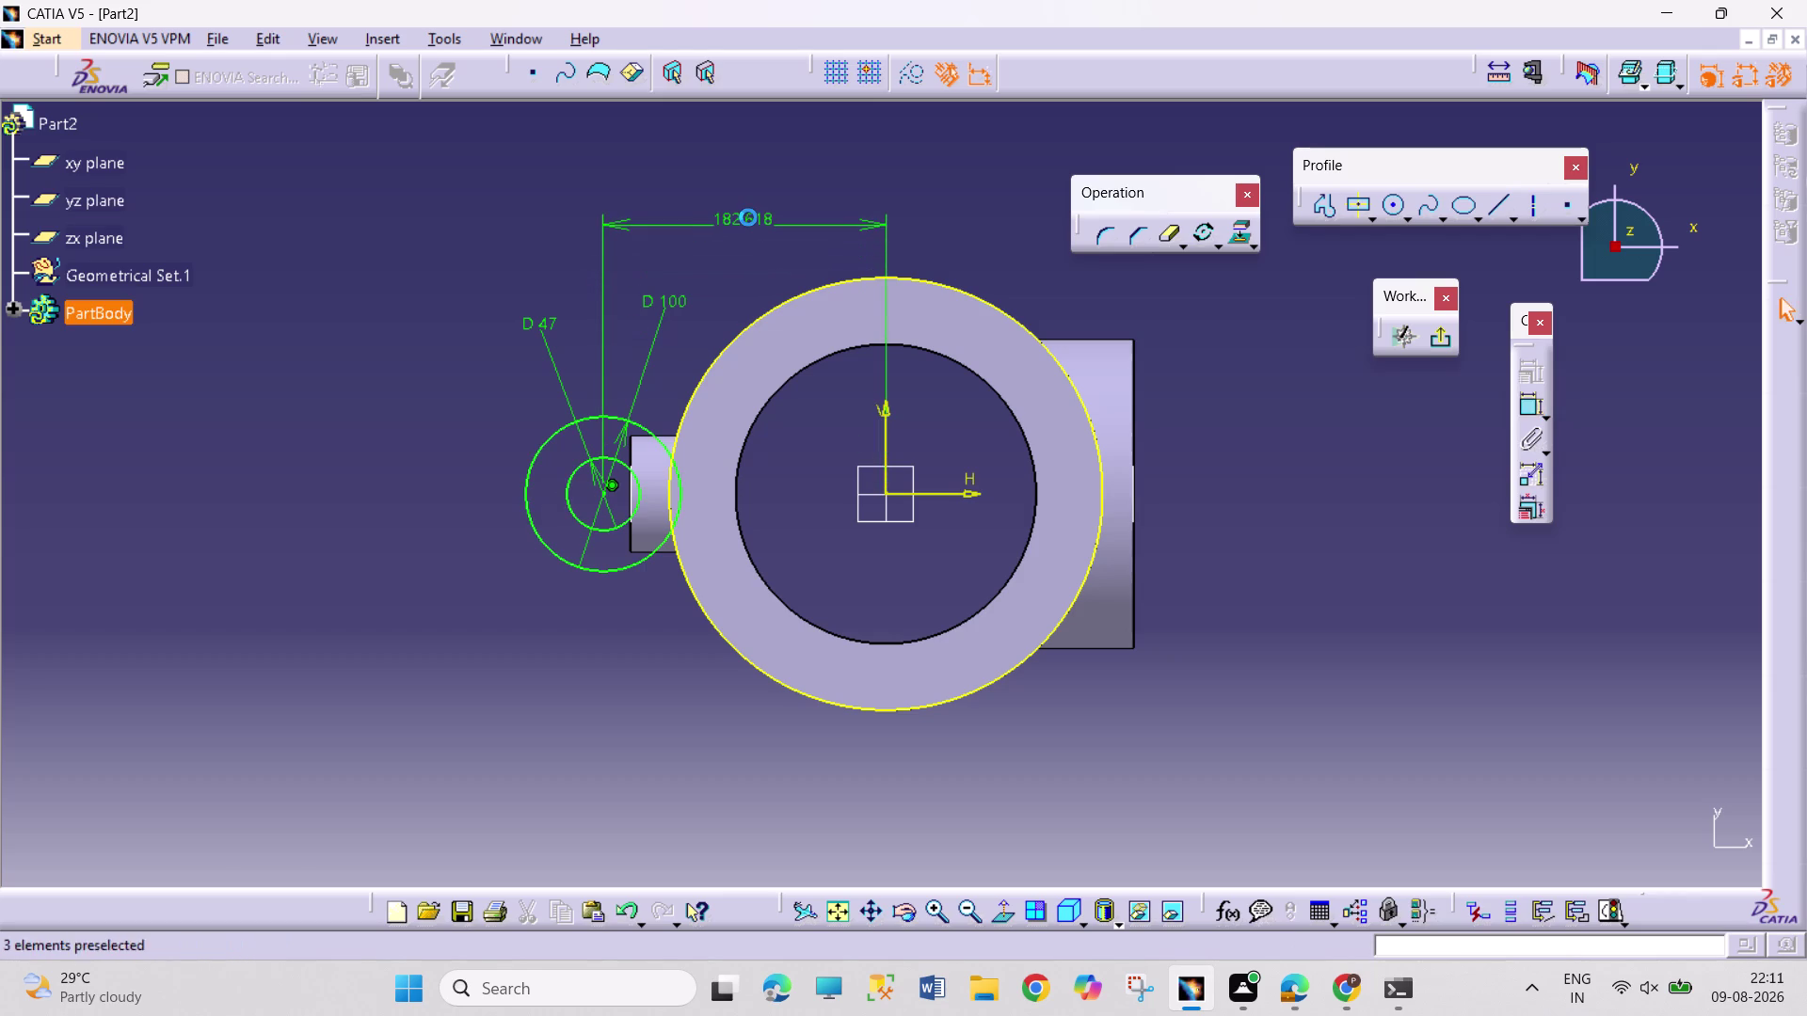
text(165)
key(Return)
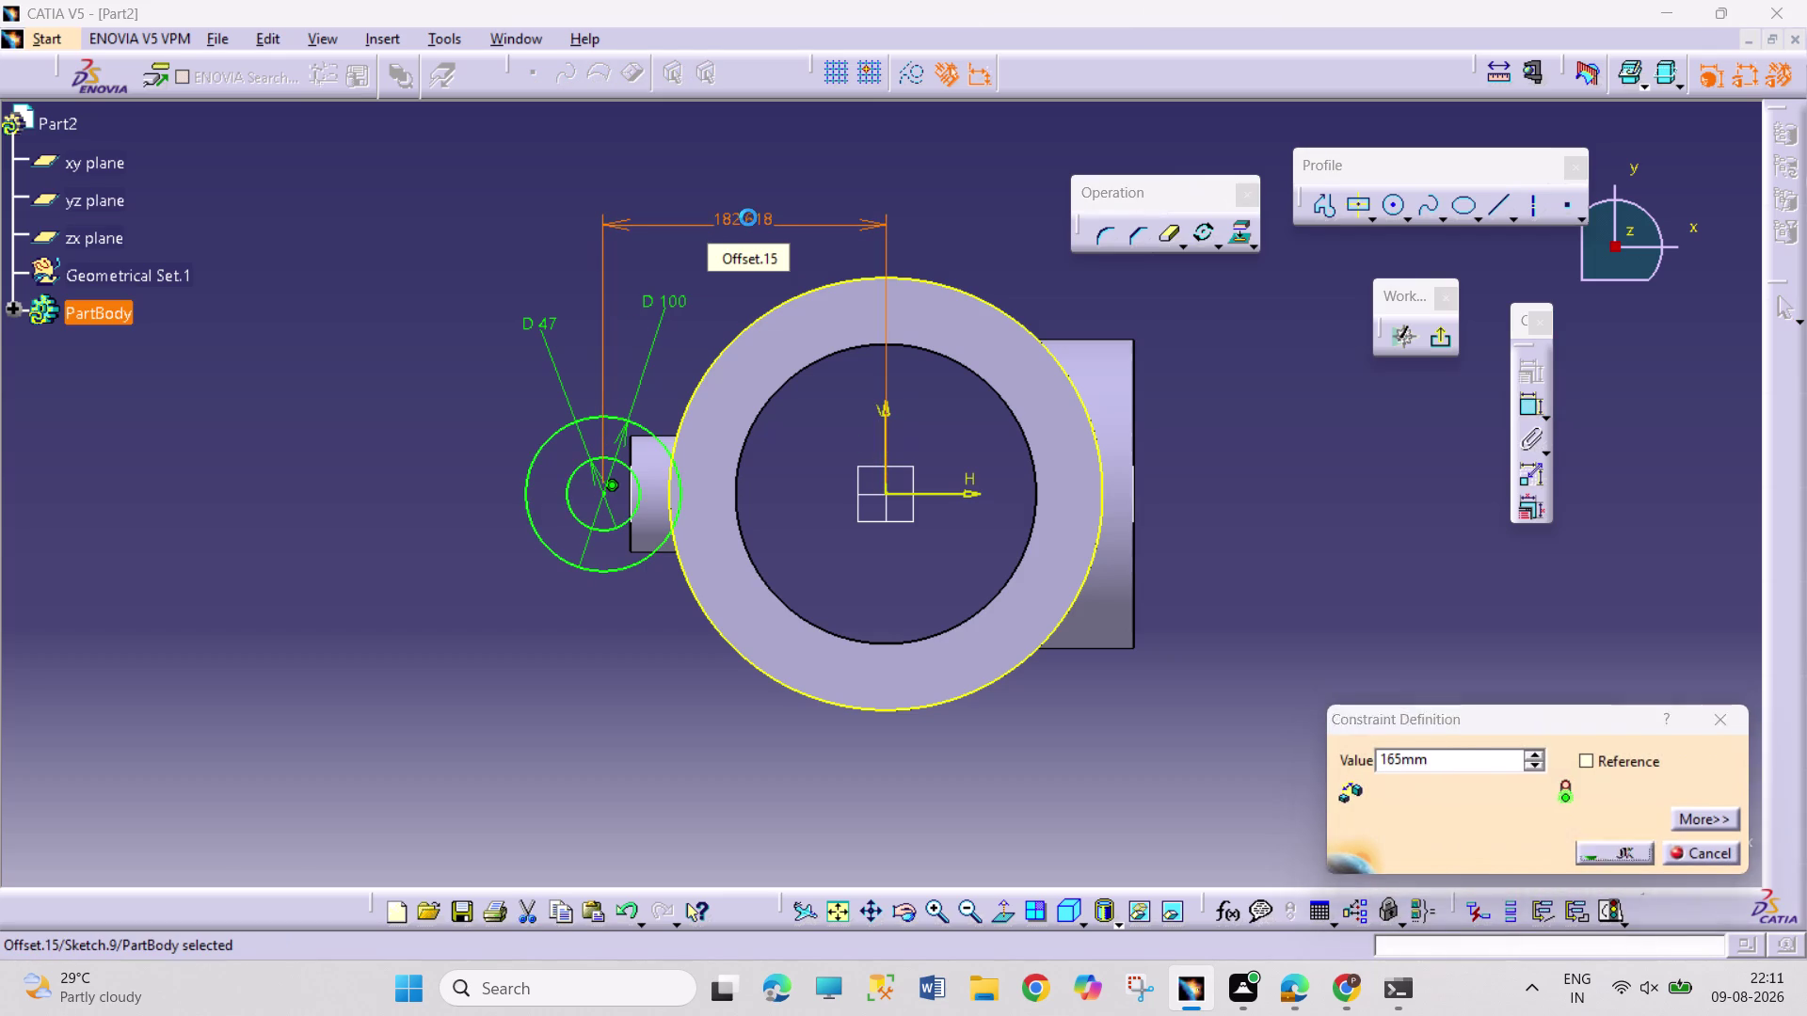
drag(1165, 566, 1168, 544)
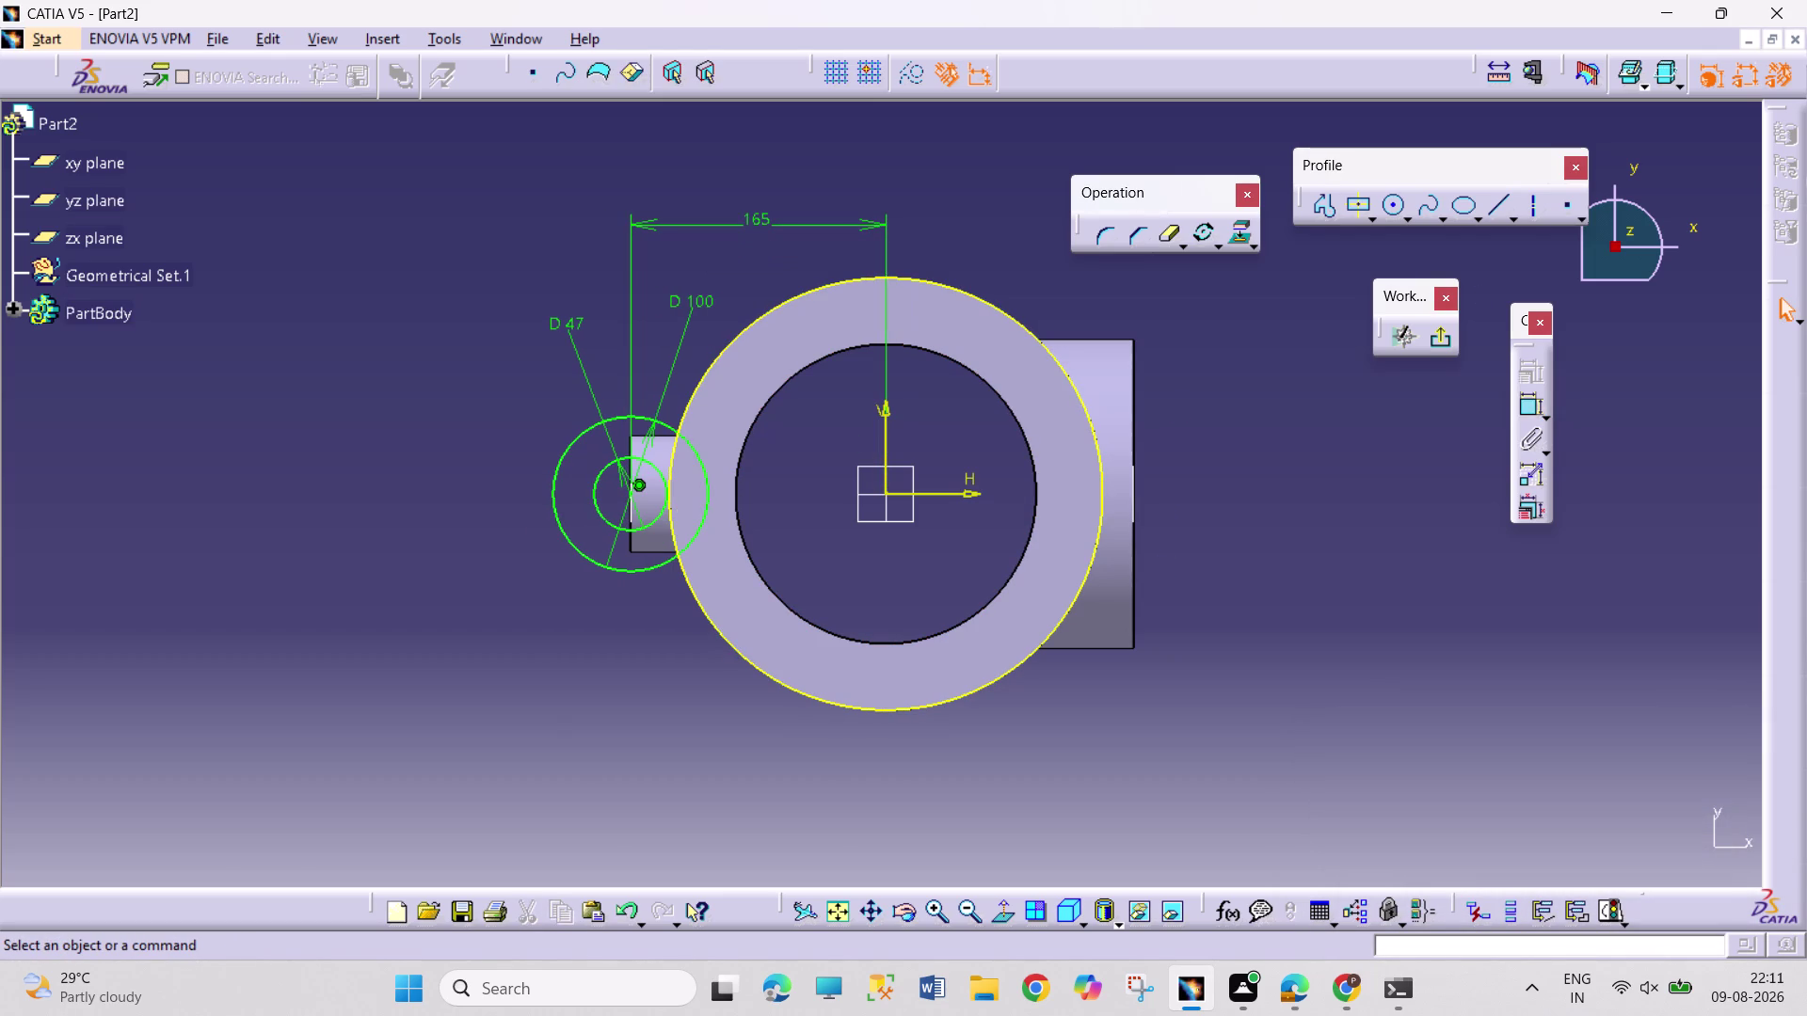
click(1495, 208)
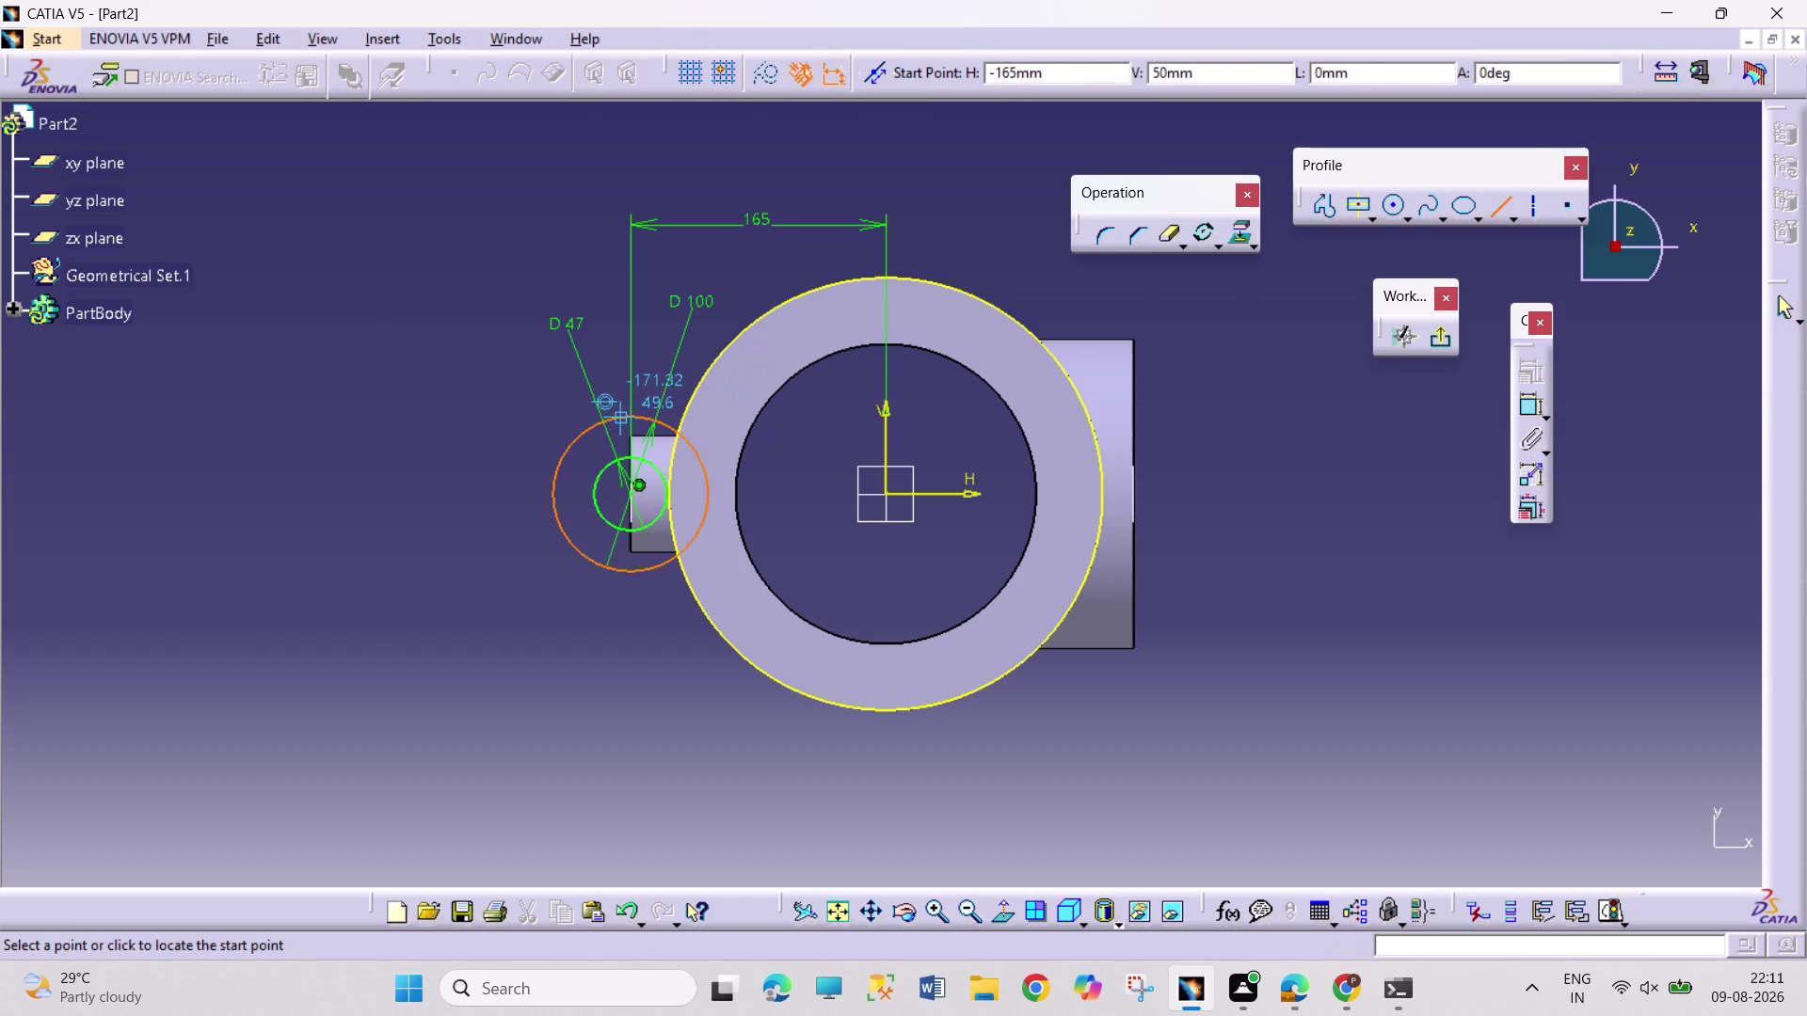
Draw a horizontal line from the D100 circle's top to the ring, mirrored across the horizontal axis.
click(629, 418)
click(778, 418)
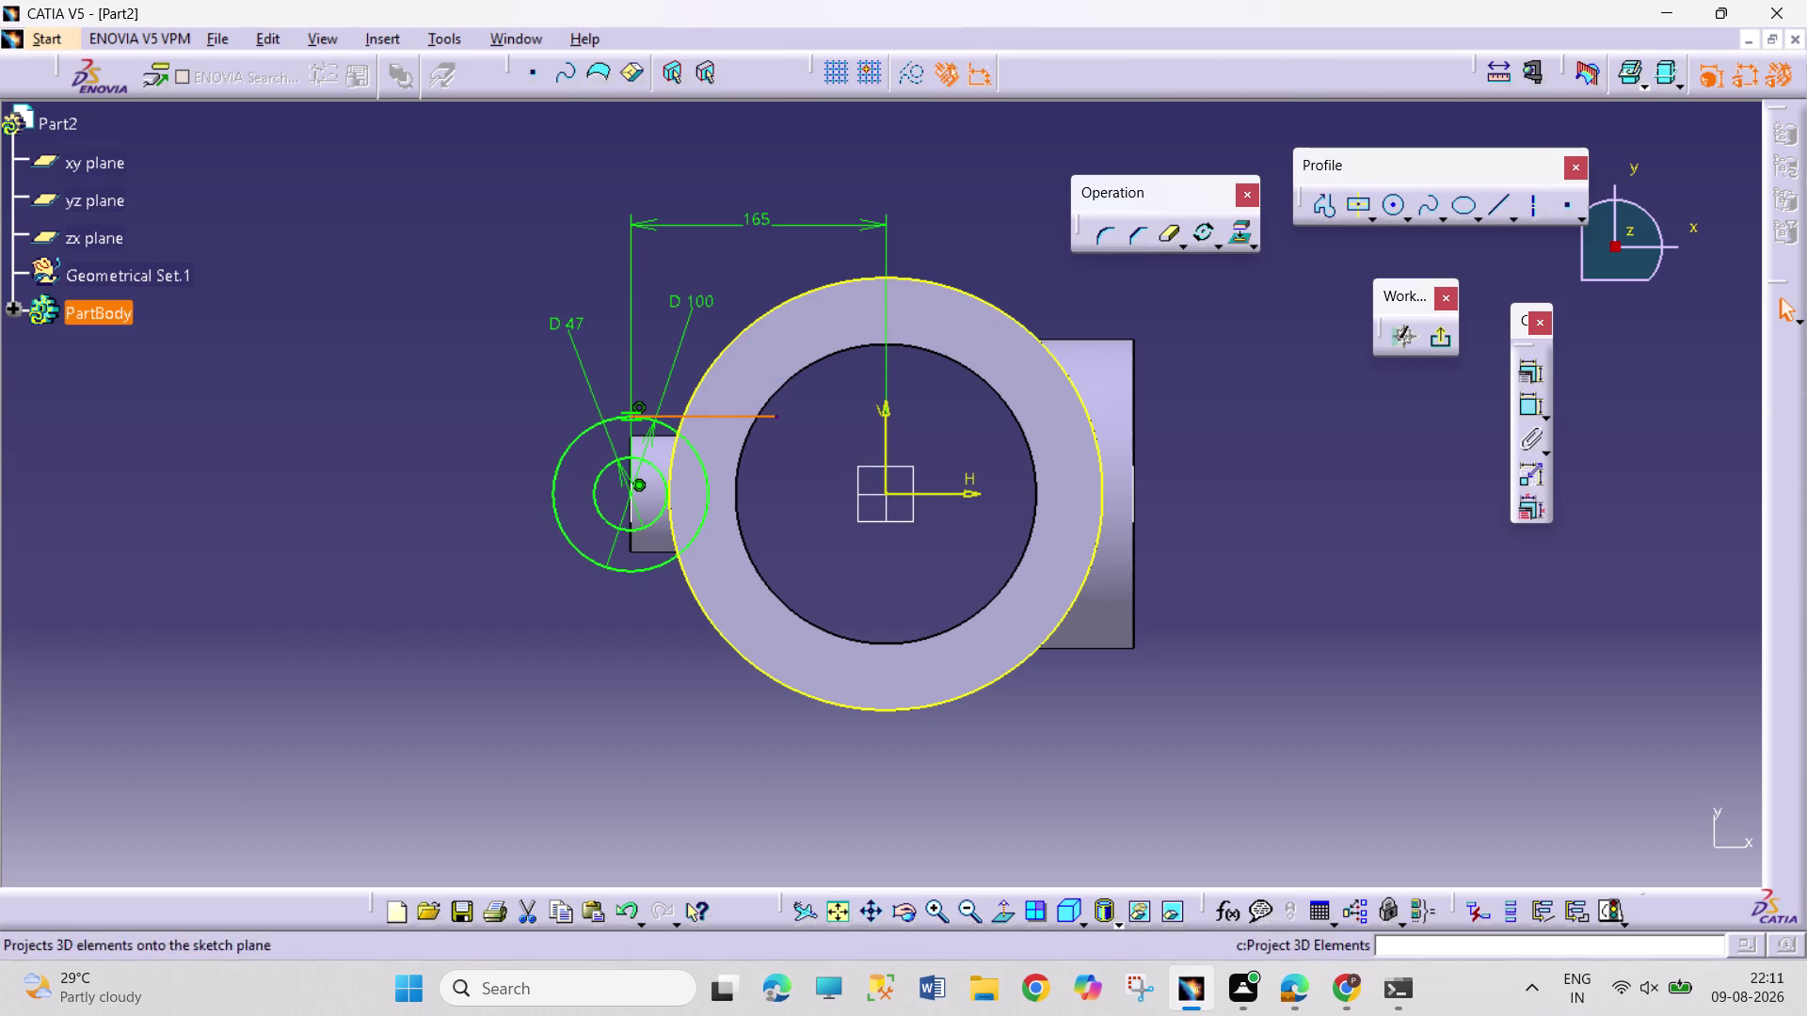
click(1219, 247)
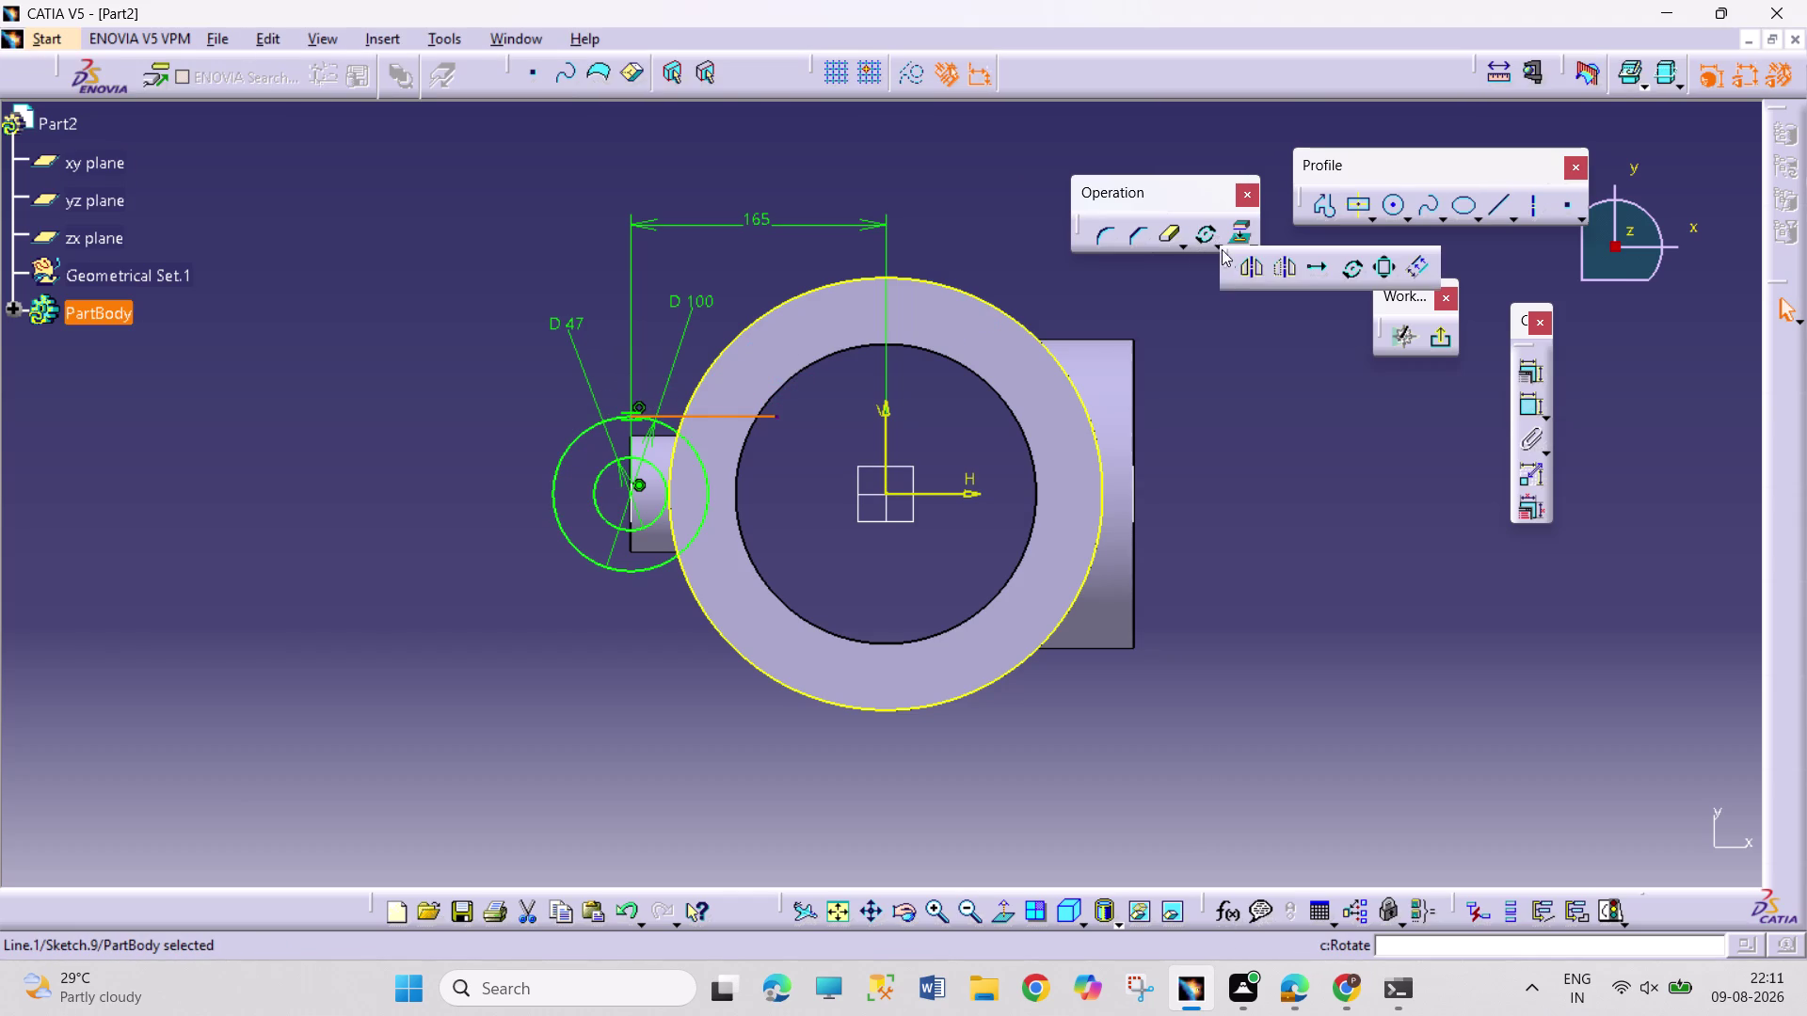
click(1249, 267)
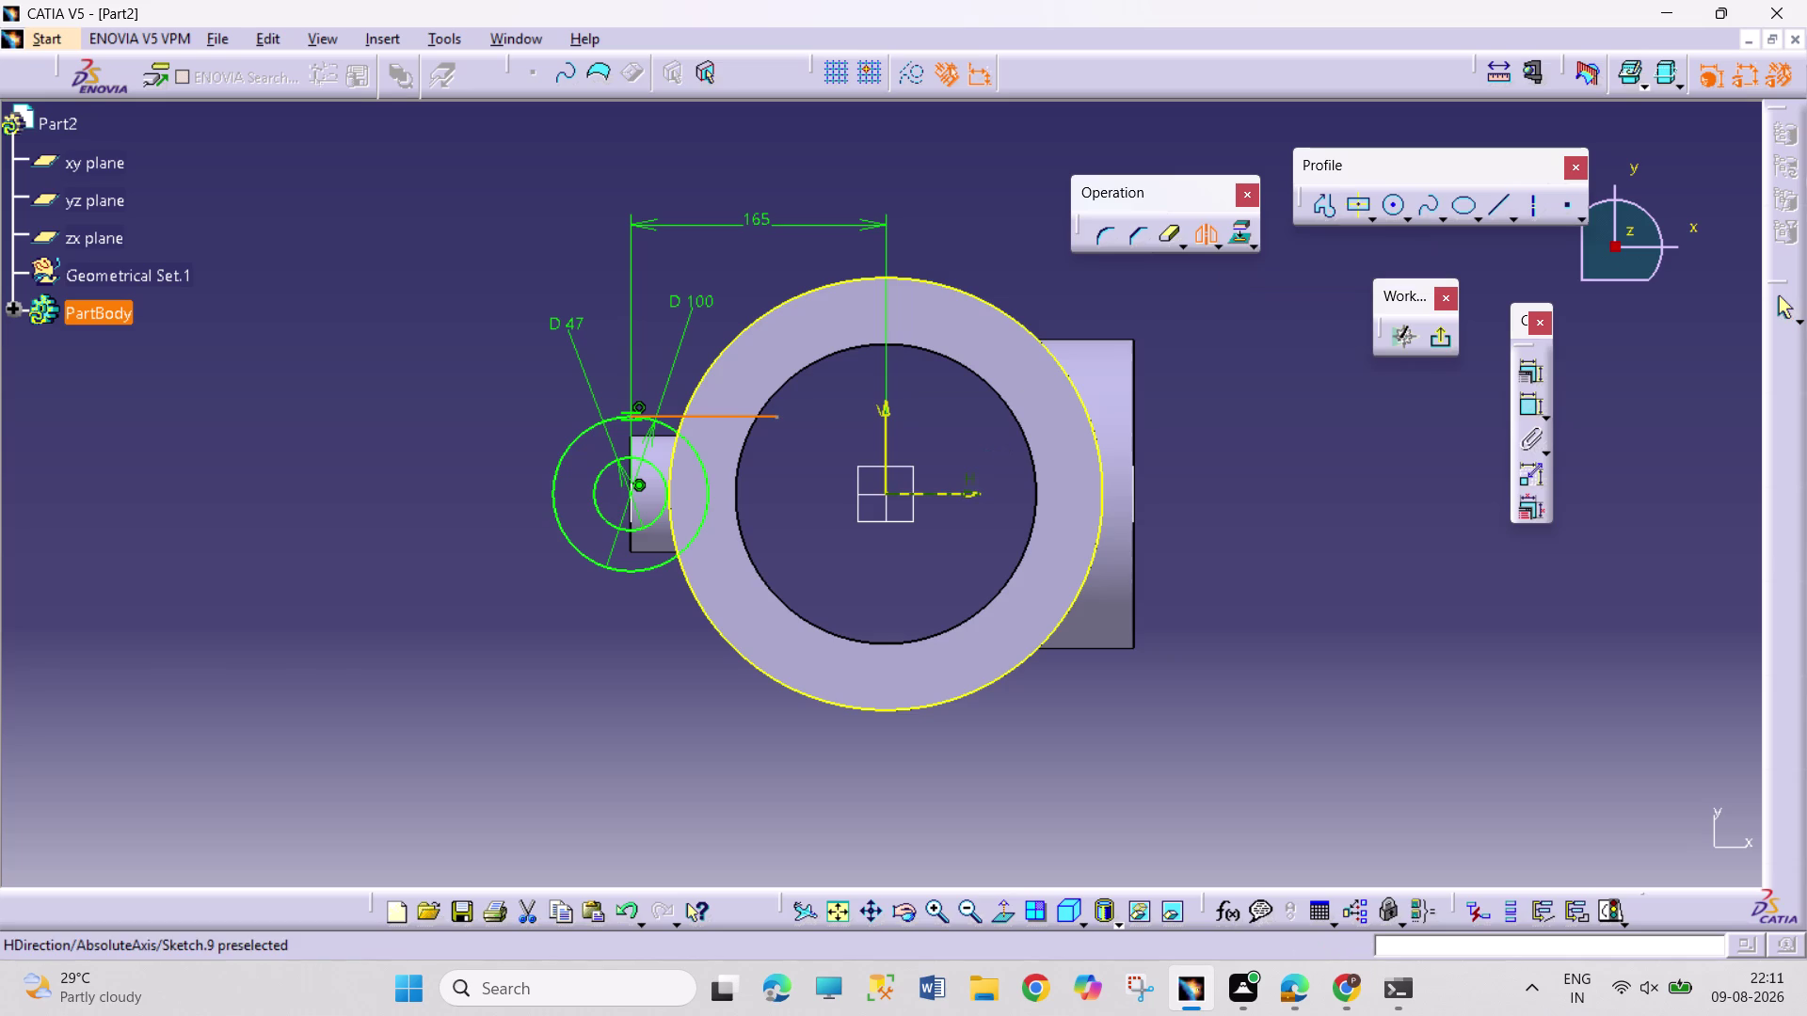
click(966, 496)
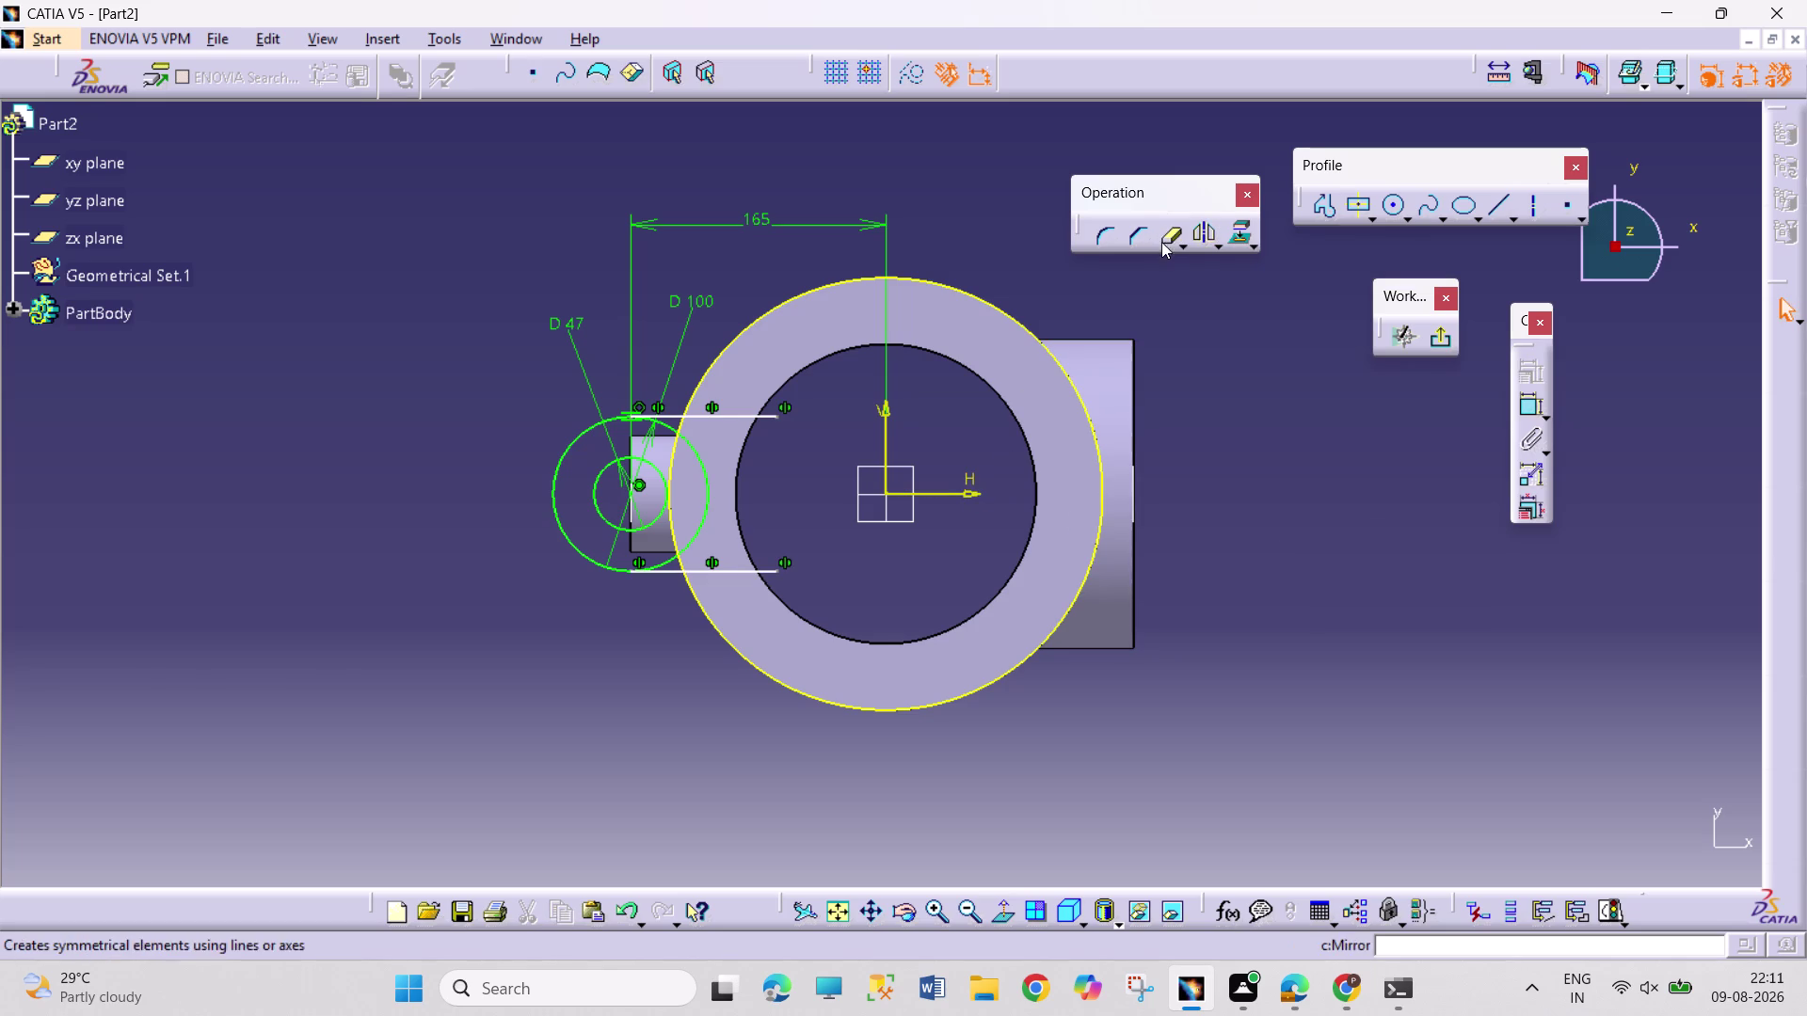
Quick Trim the excess line ends and inner arc into the lug outline.
double_click(1163, 237)
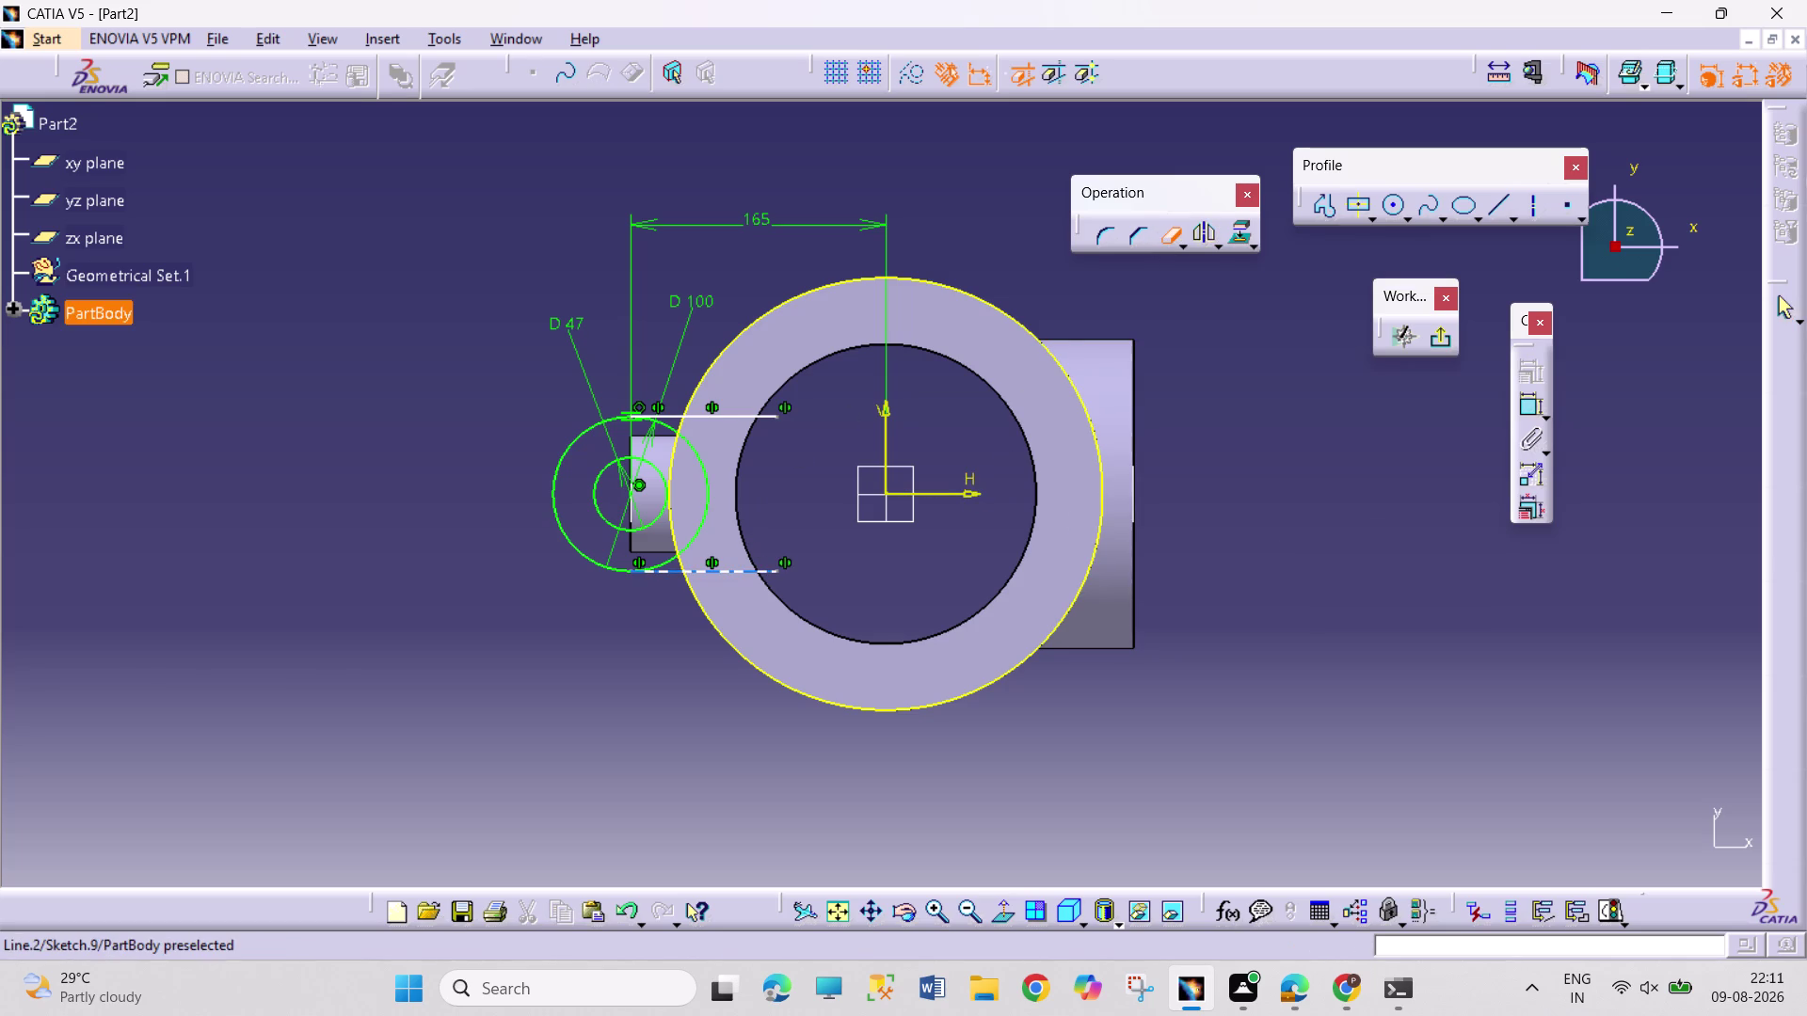
click(753, 570)
click(749, 418)
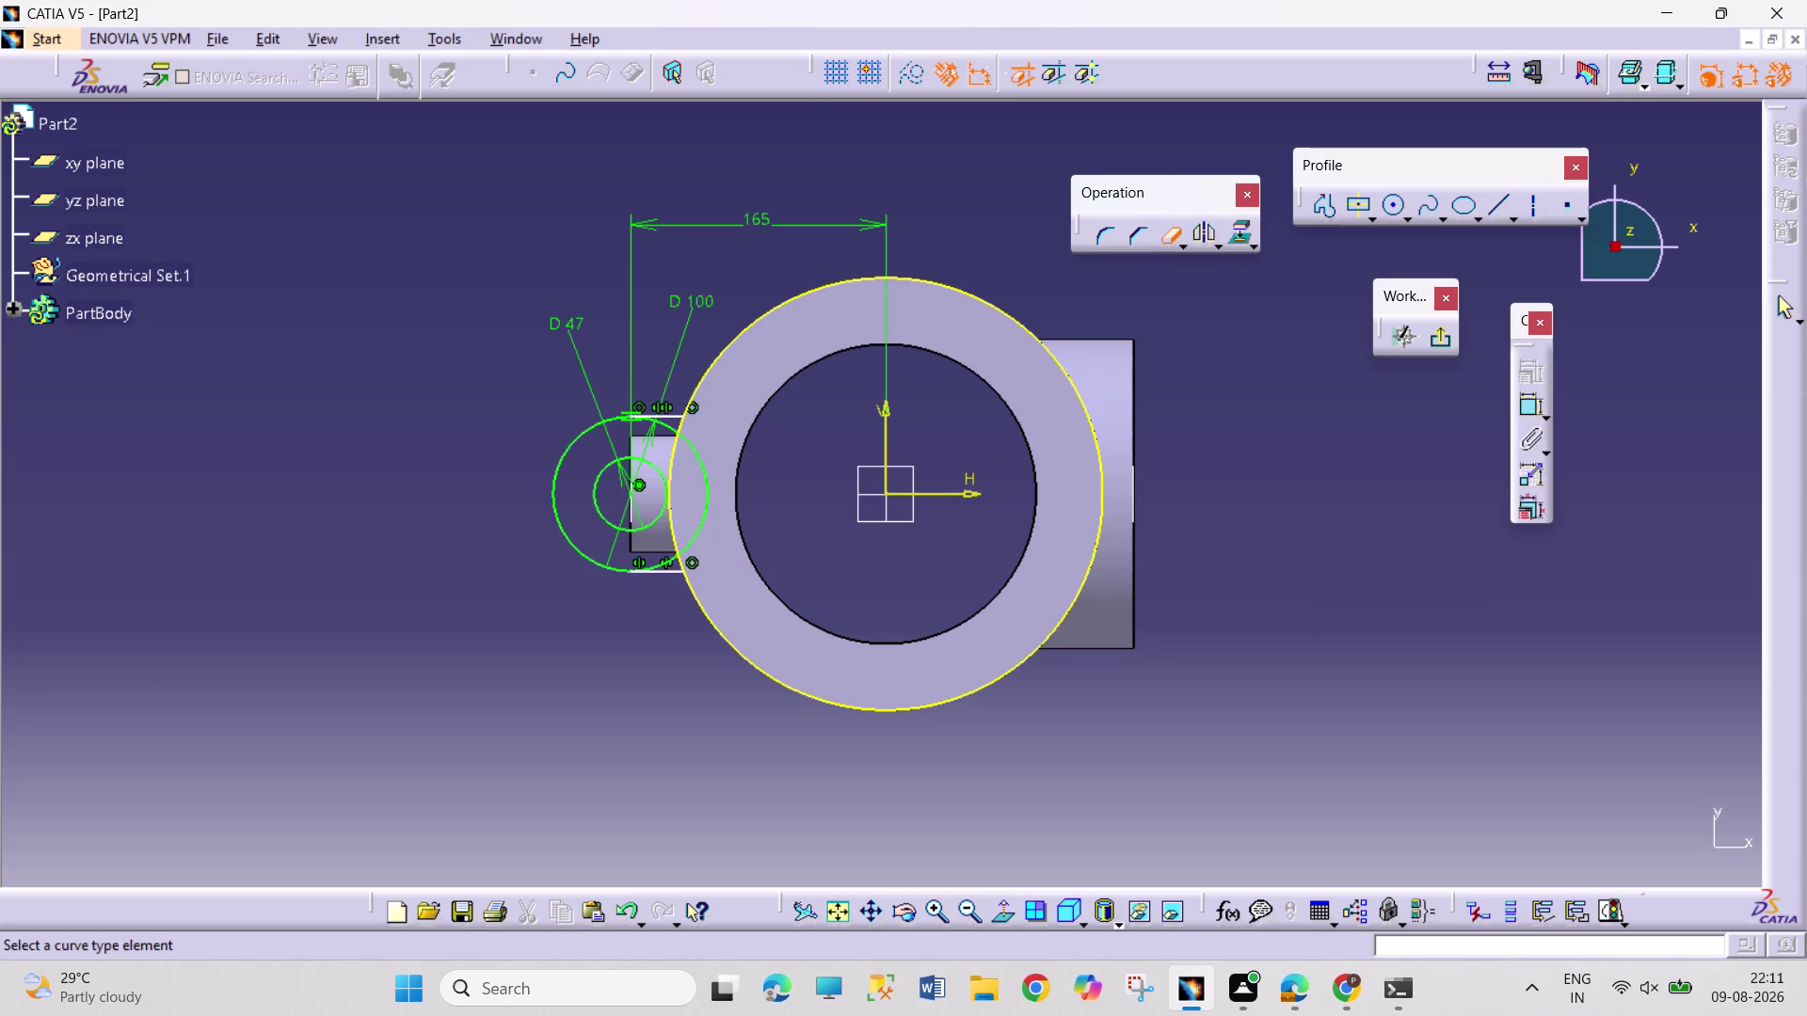
click(709, 488)
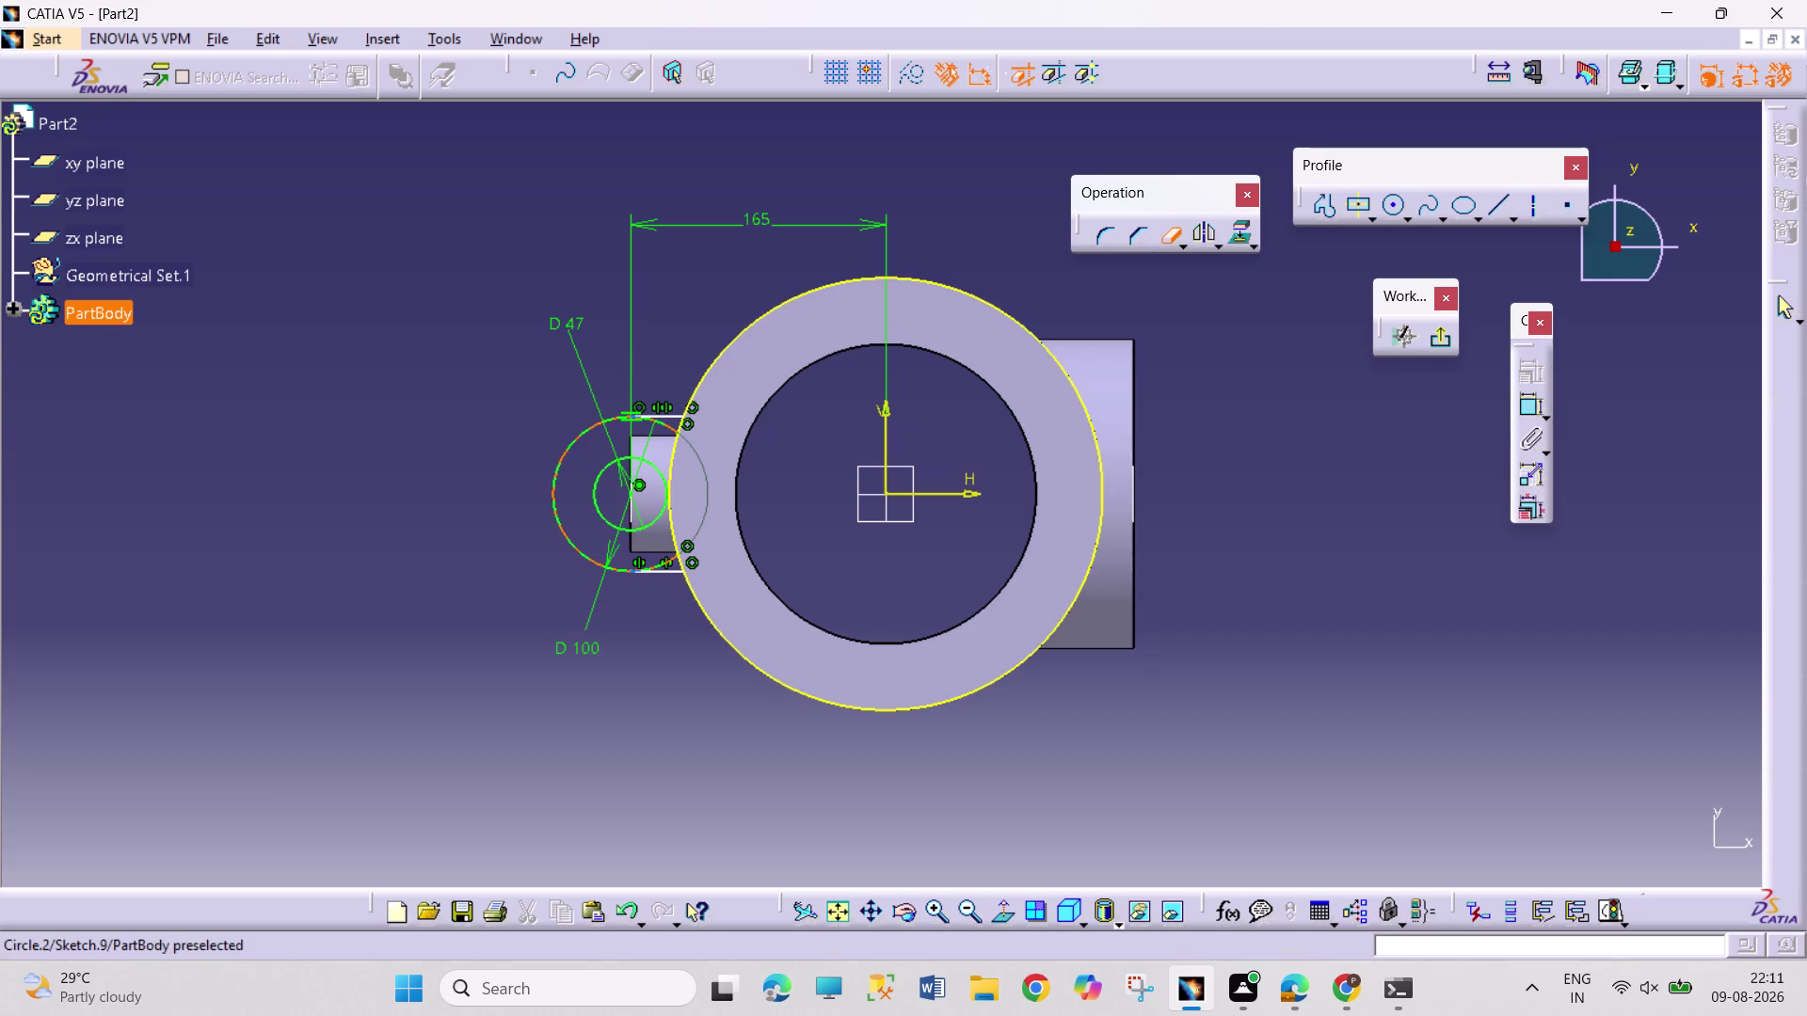
click(664, 566)
click(672, 431)
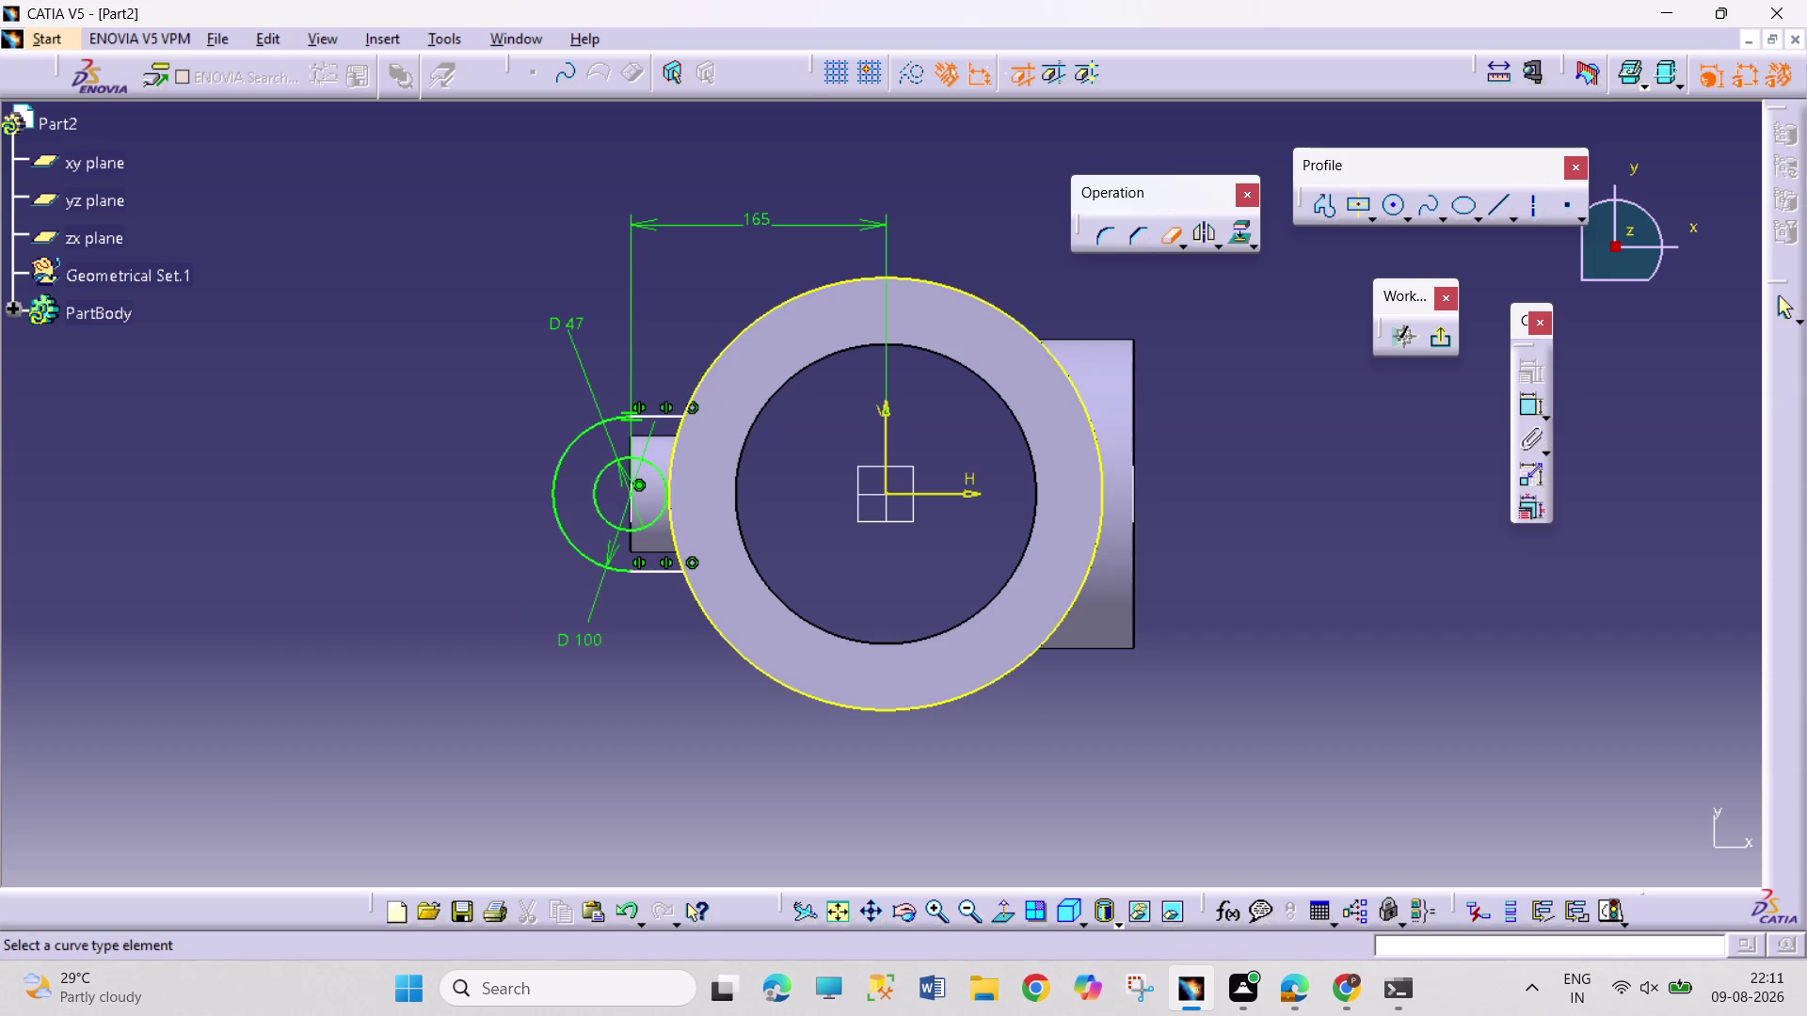
click(1168, 235)
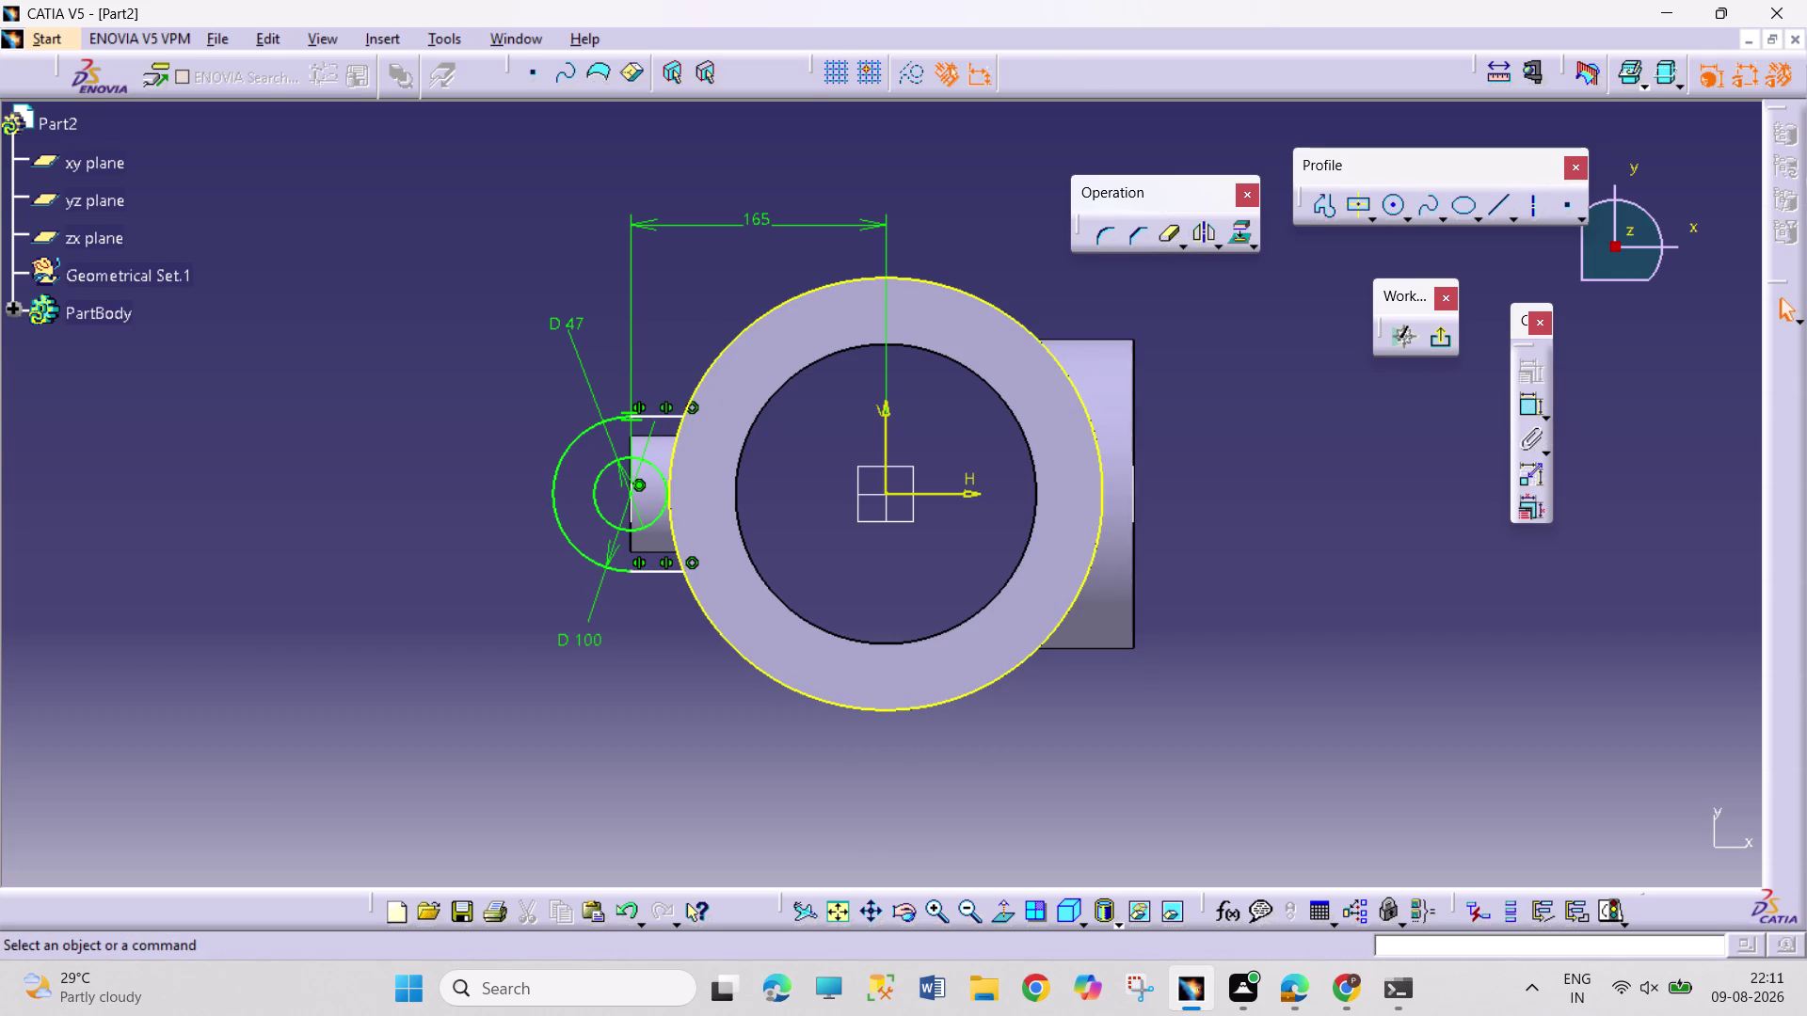
click(1217, 242)
click(1355, 271)
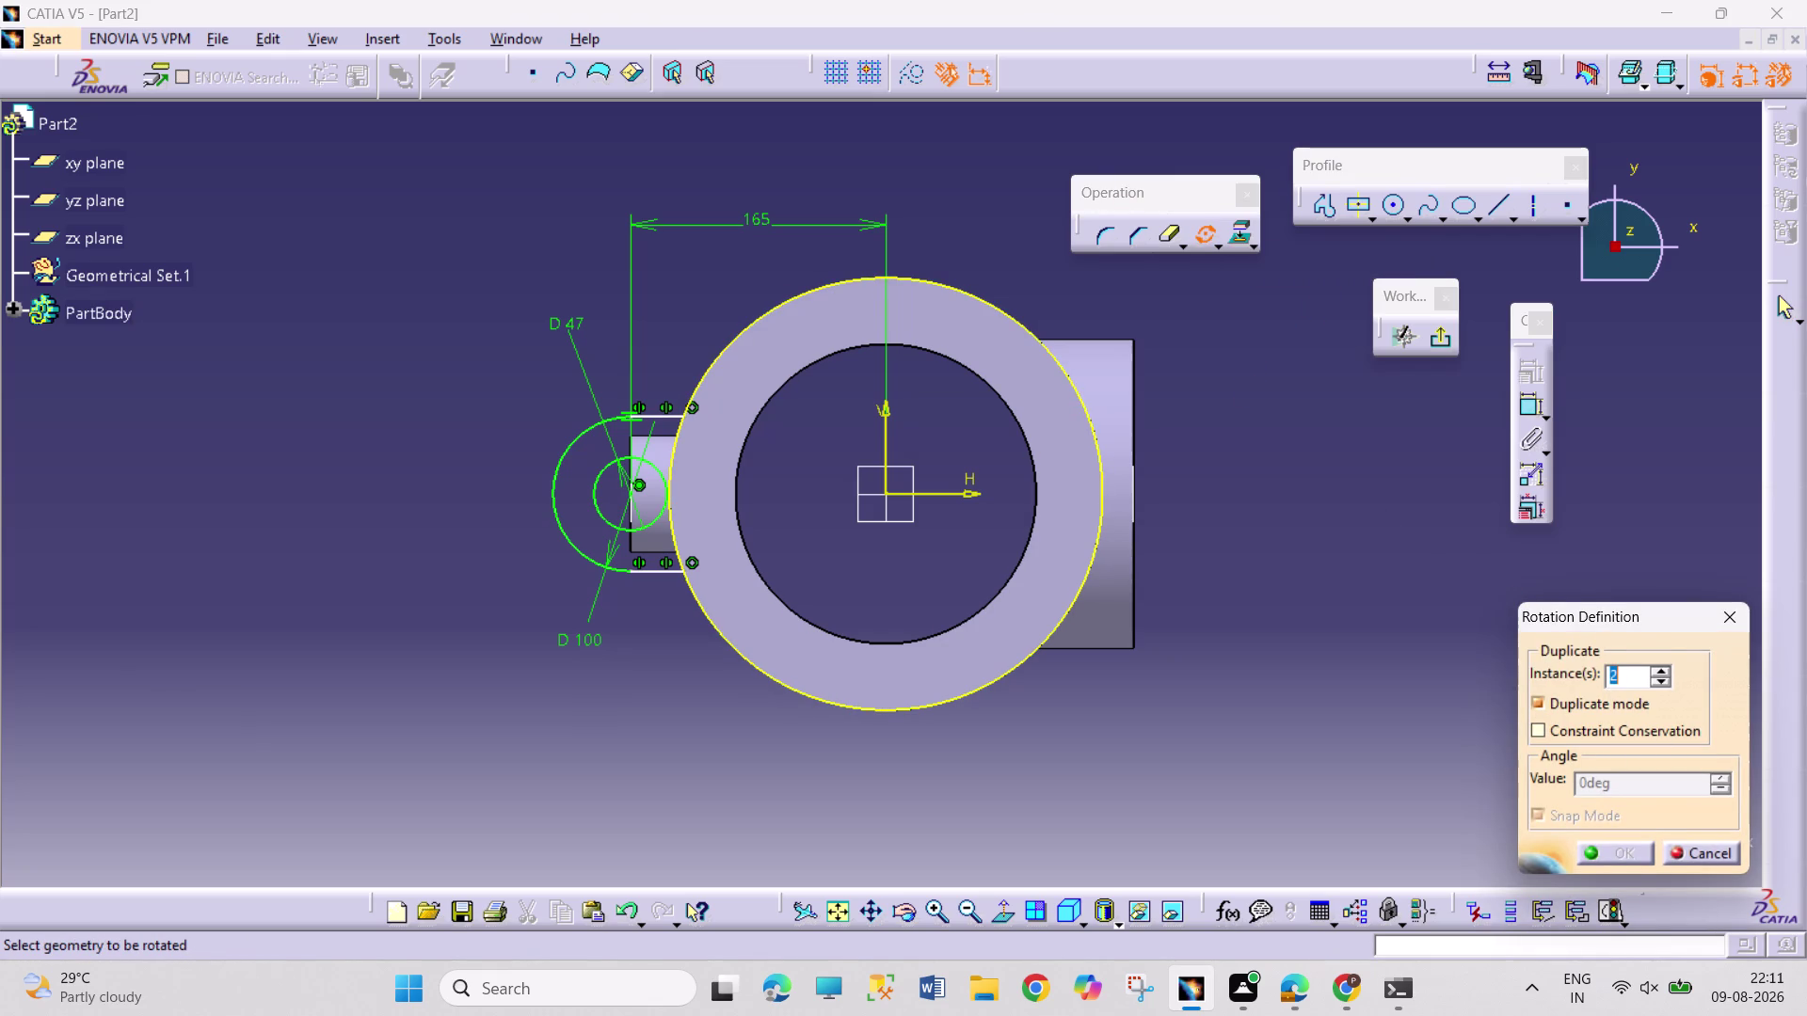
Box-select the lug geometry, then cancel an aborted rotation attempt.
drag(455, 362, 701, 604)
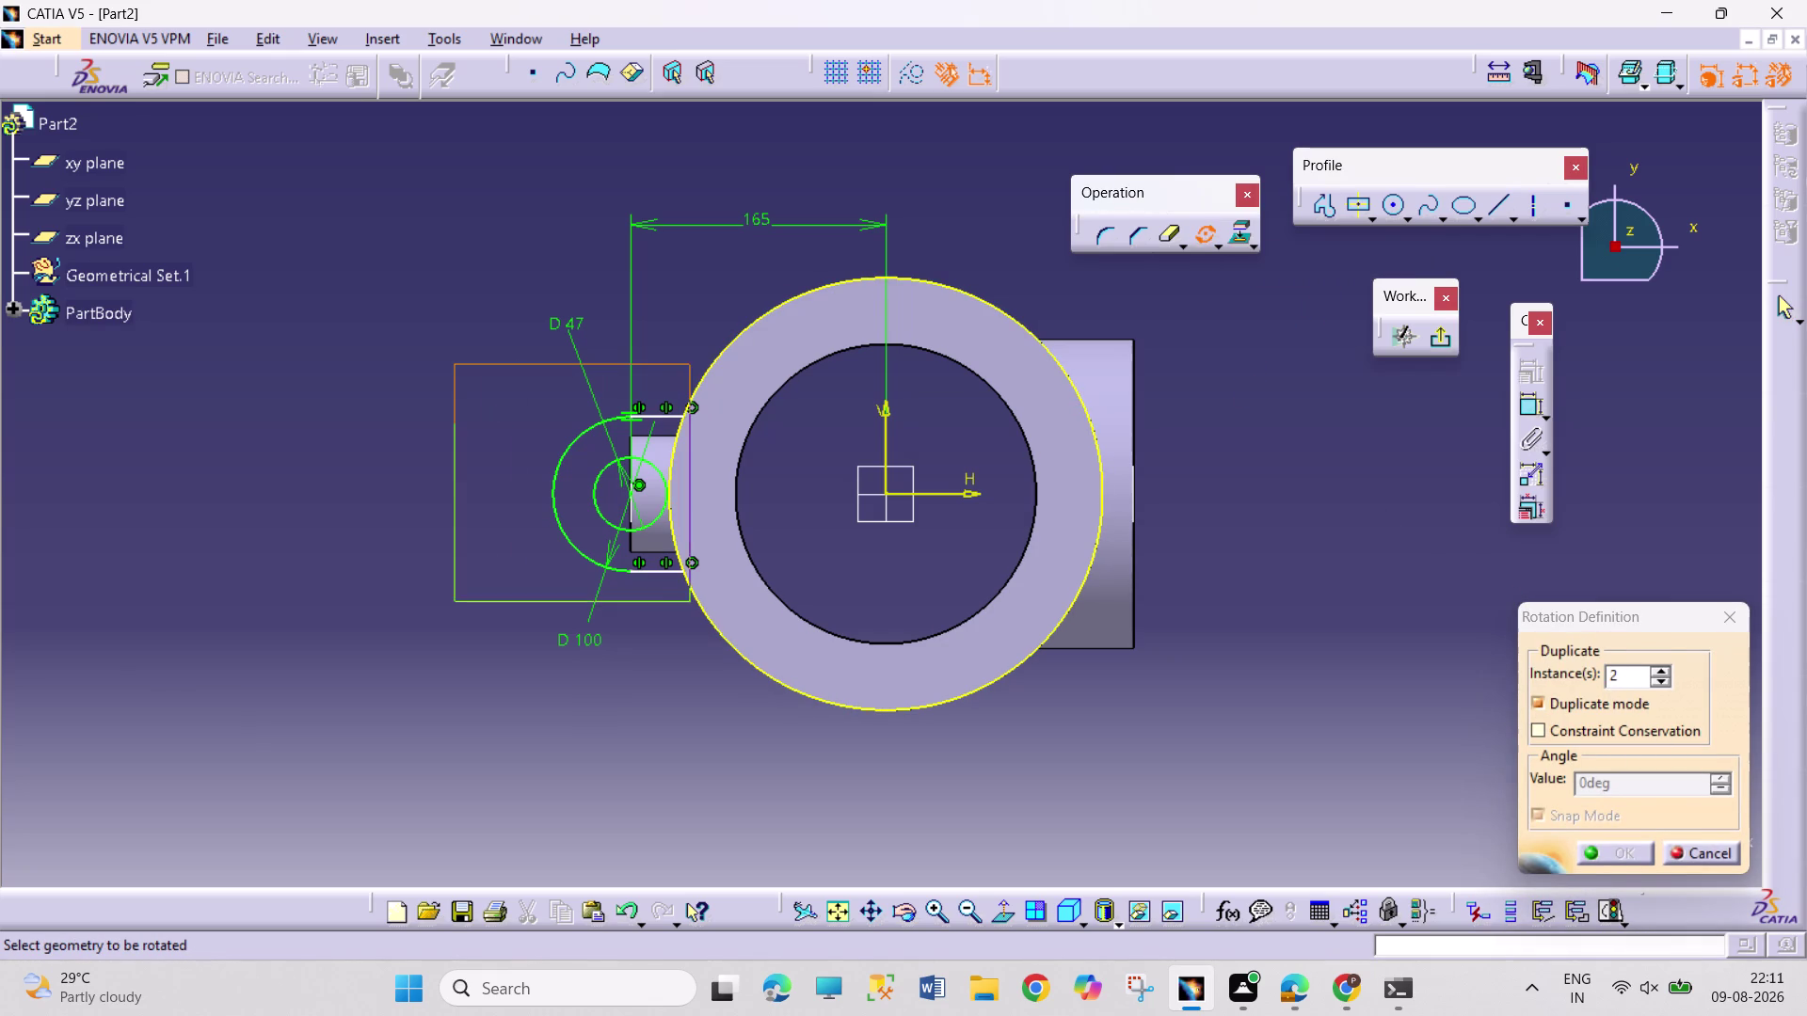
drag(701, 604, 705, 604)
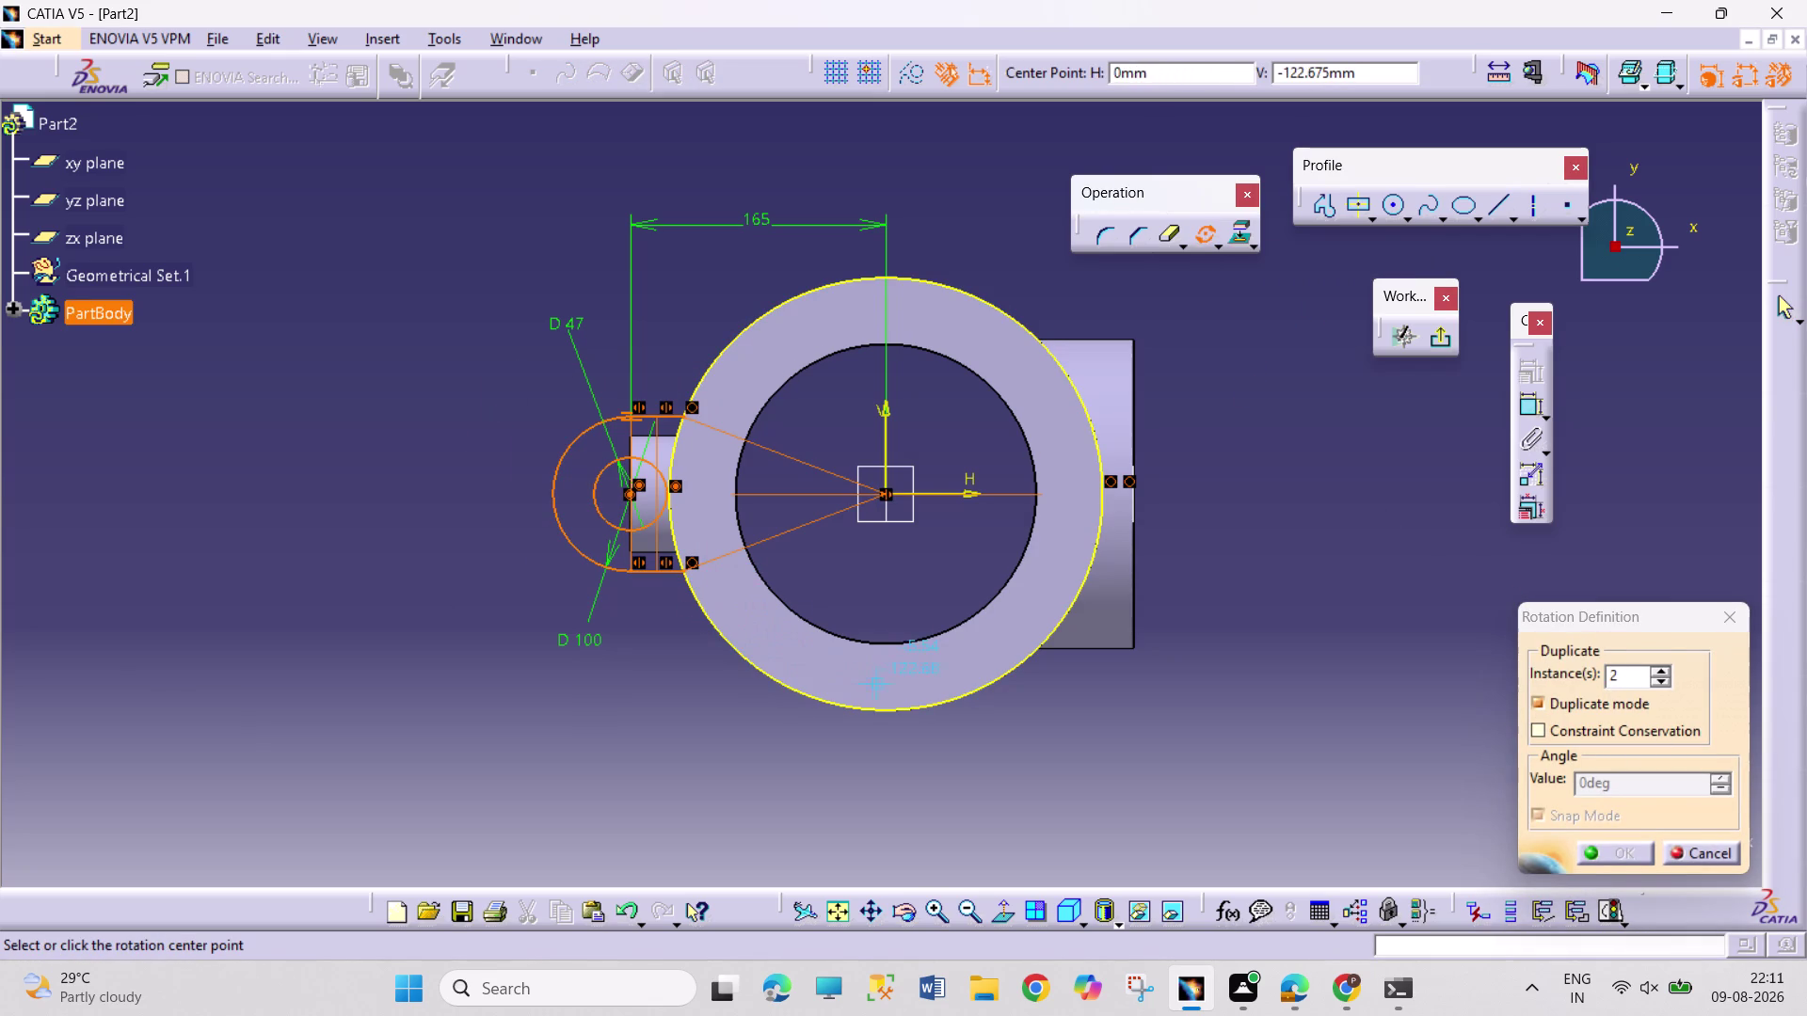
key(Escape)
key(Escape)
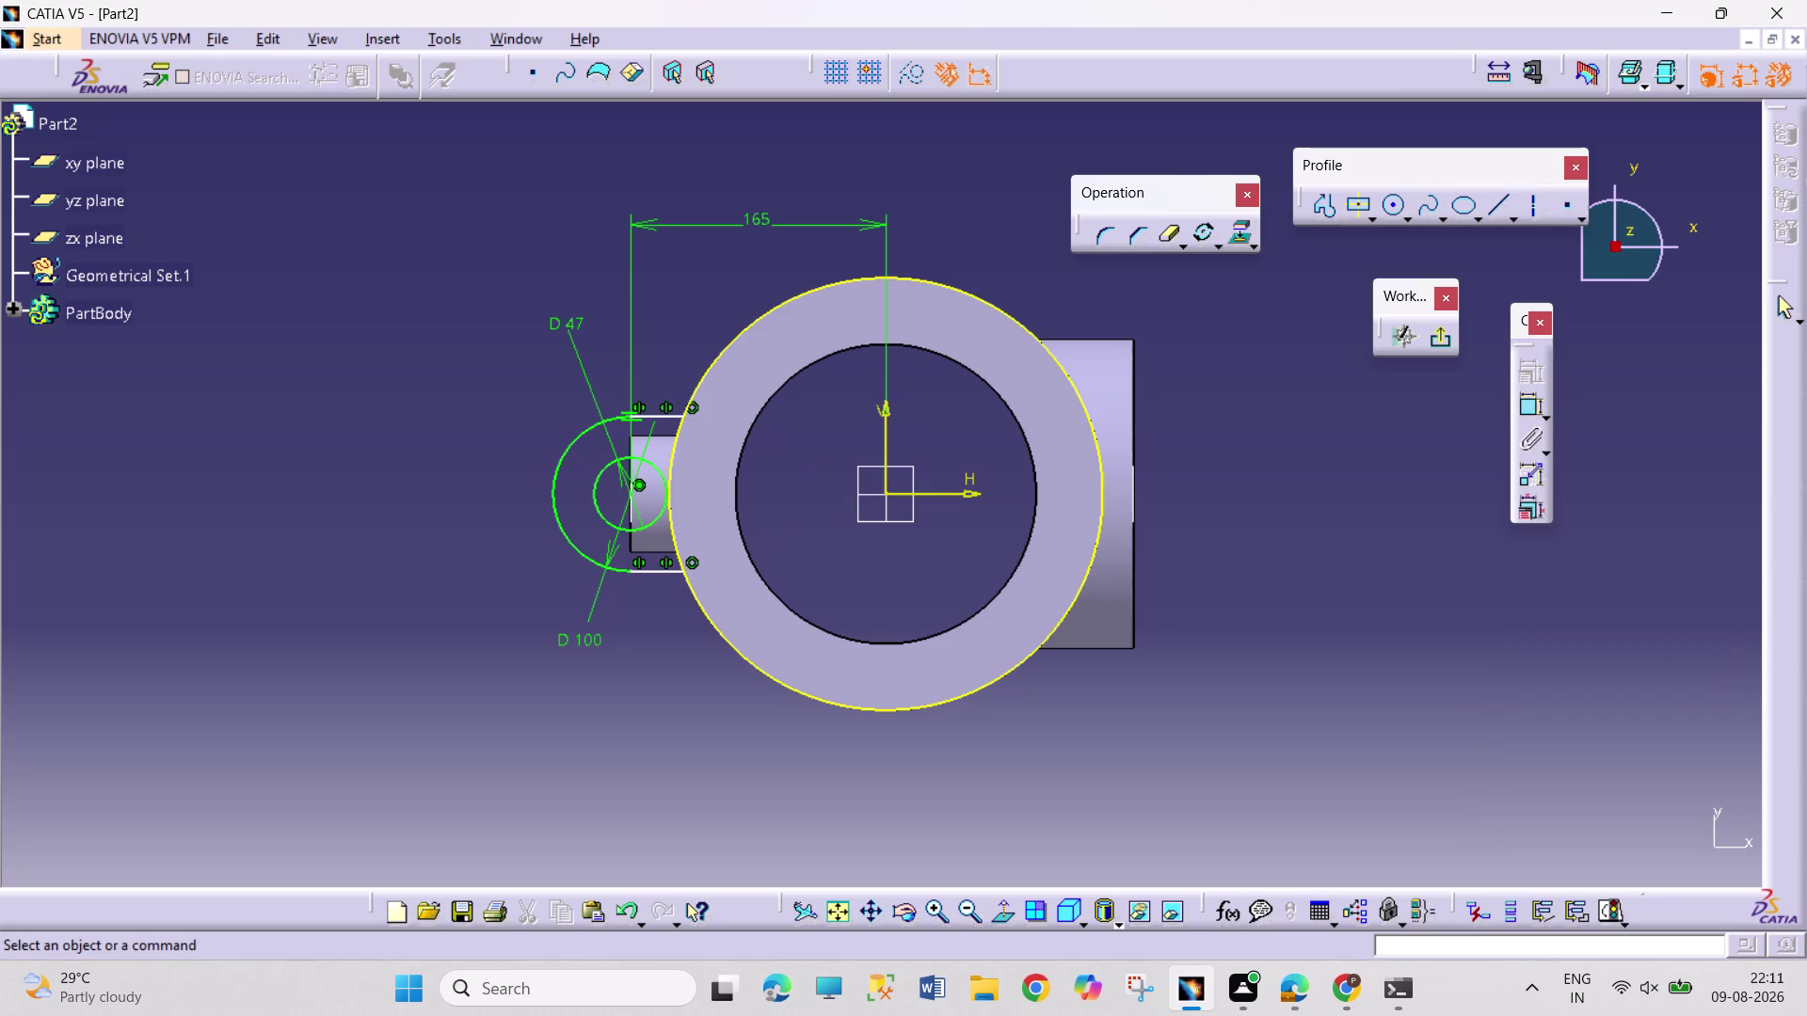
click(1174, 233)
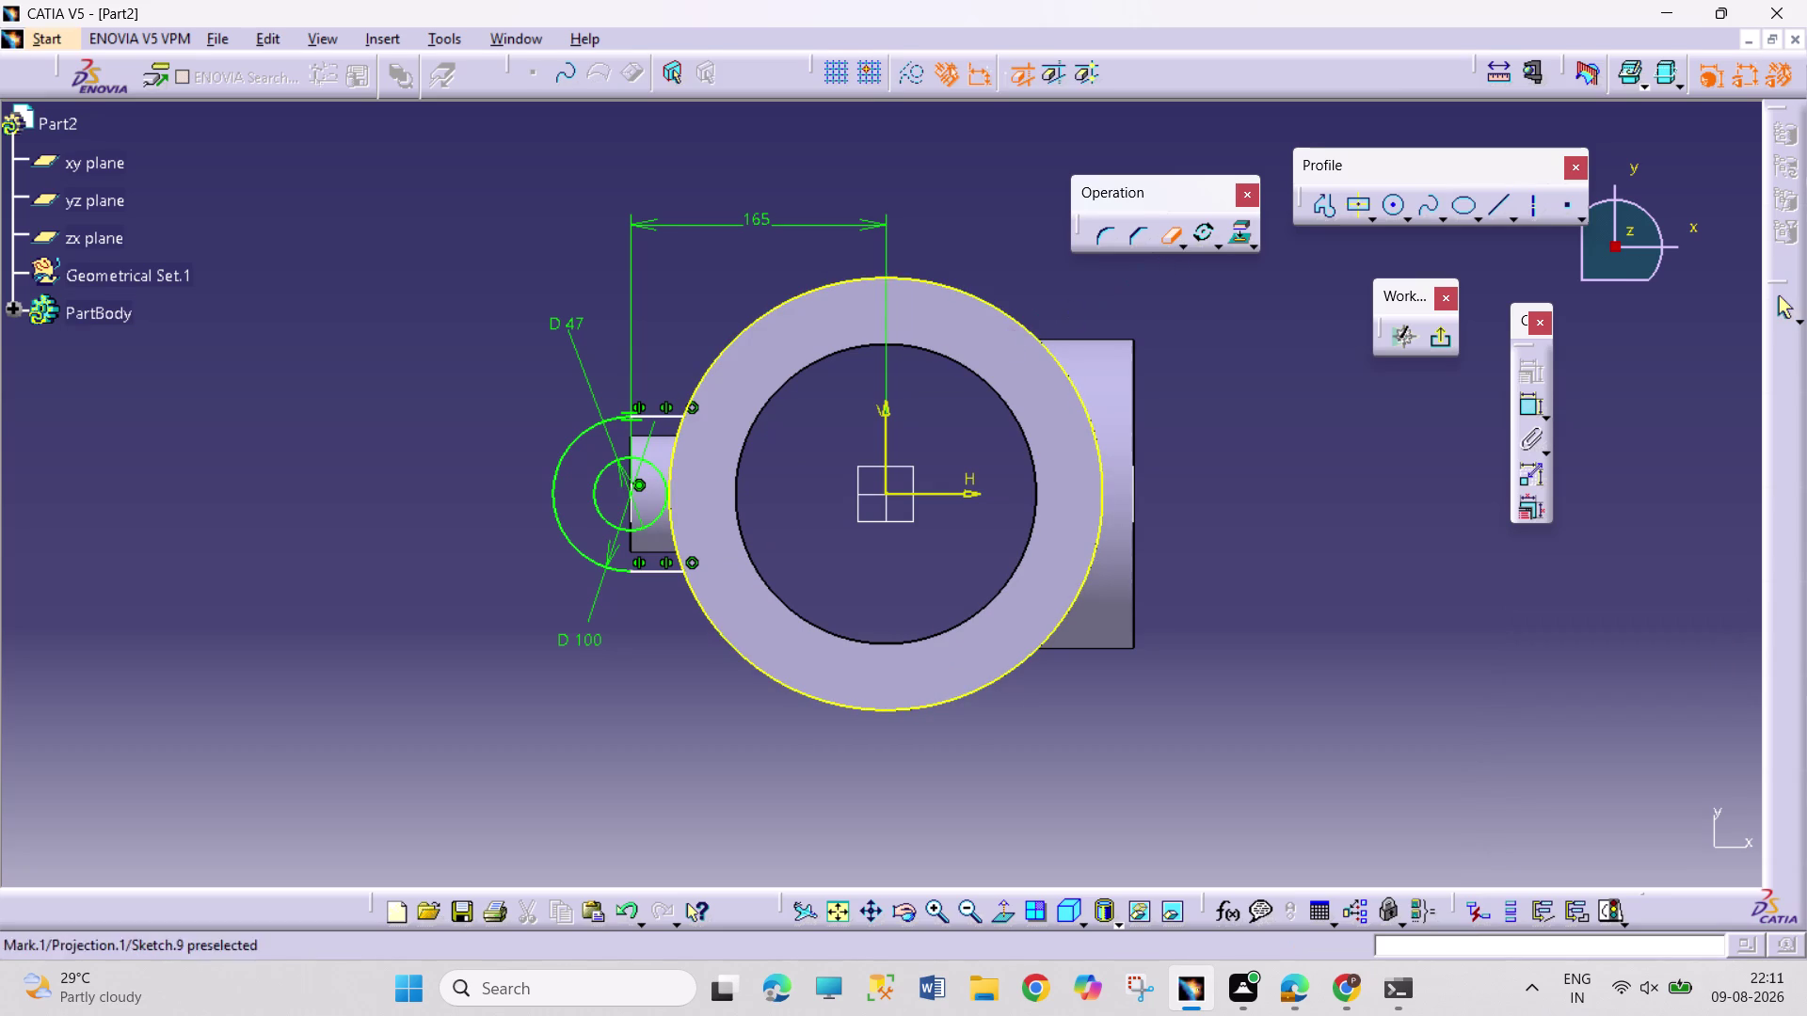
click(1026, 333)
key(Escape)
key(Escape)
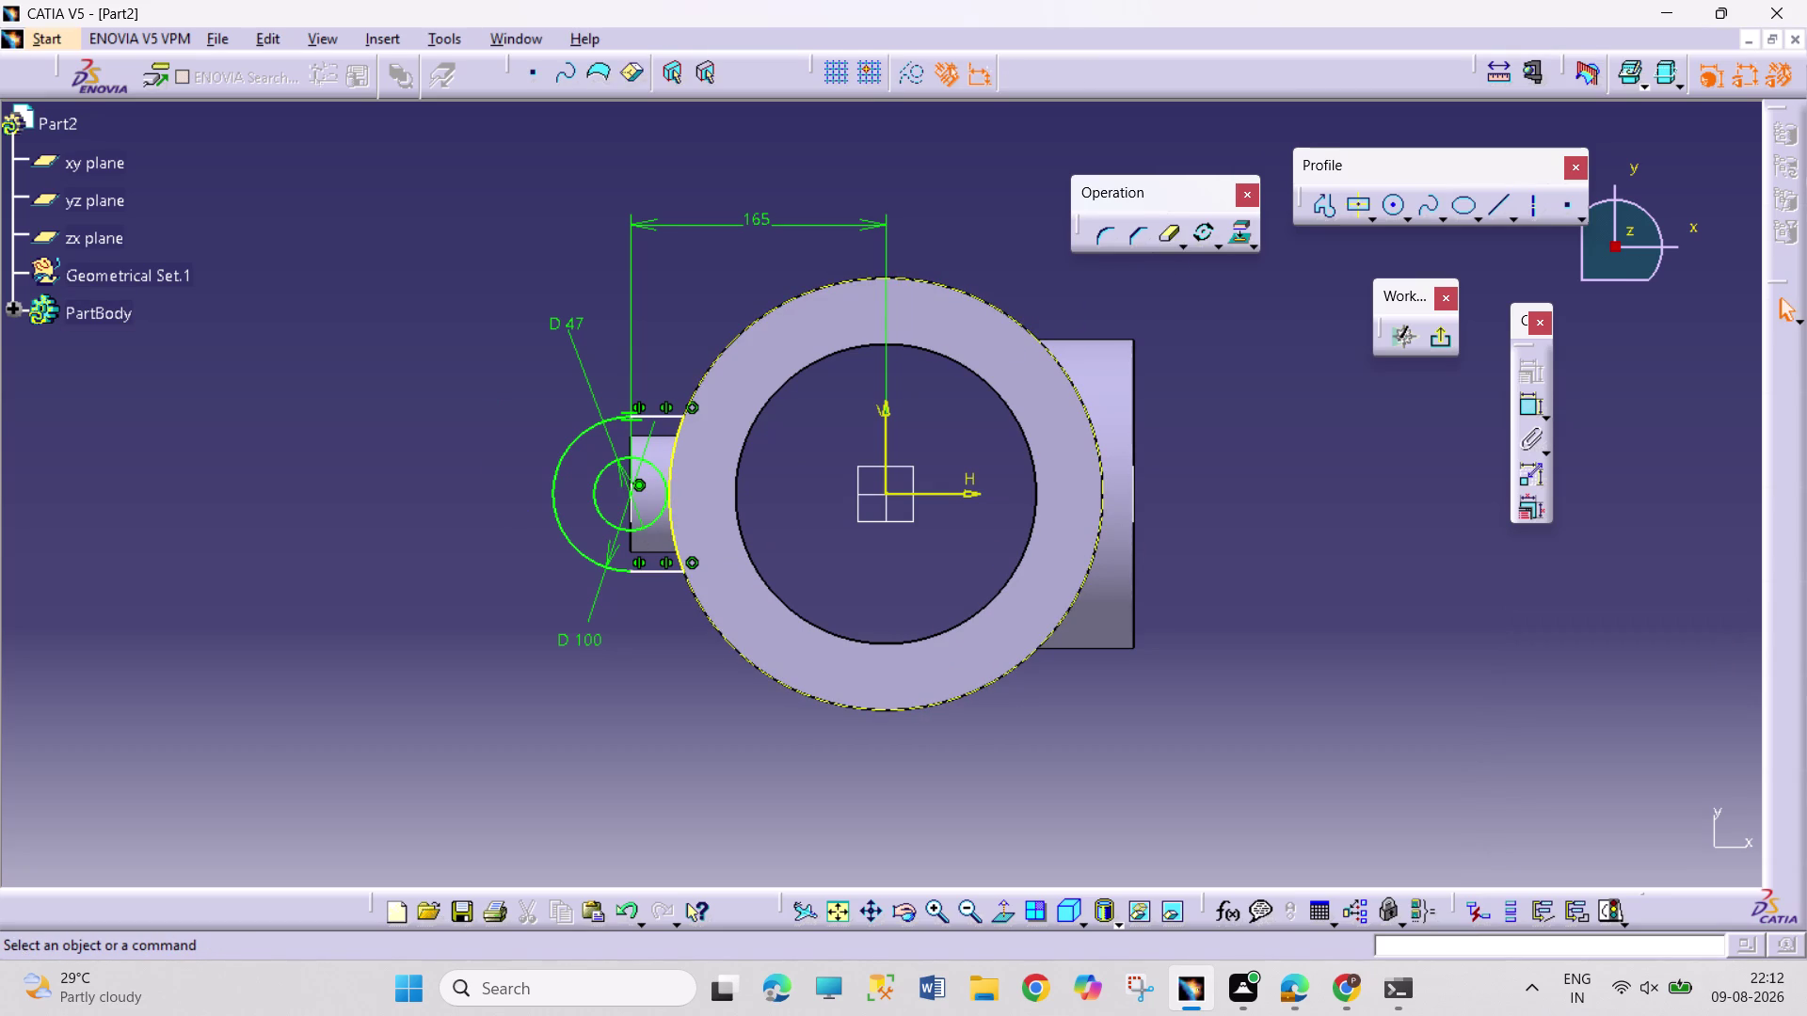
Rotate two copies of the lug profile 120° about the origin and exit the sketch.
drag(492, 397, 700, 603)
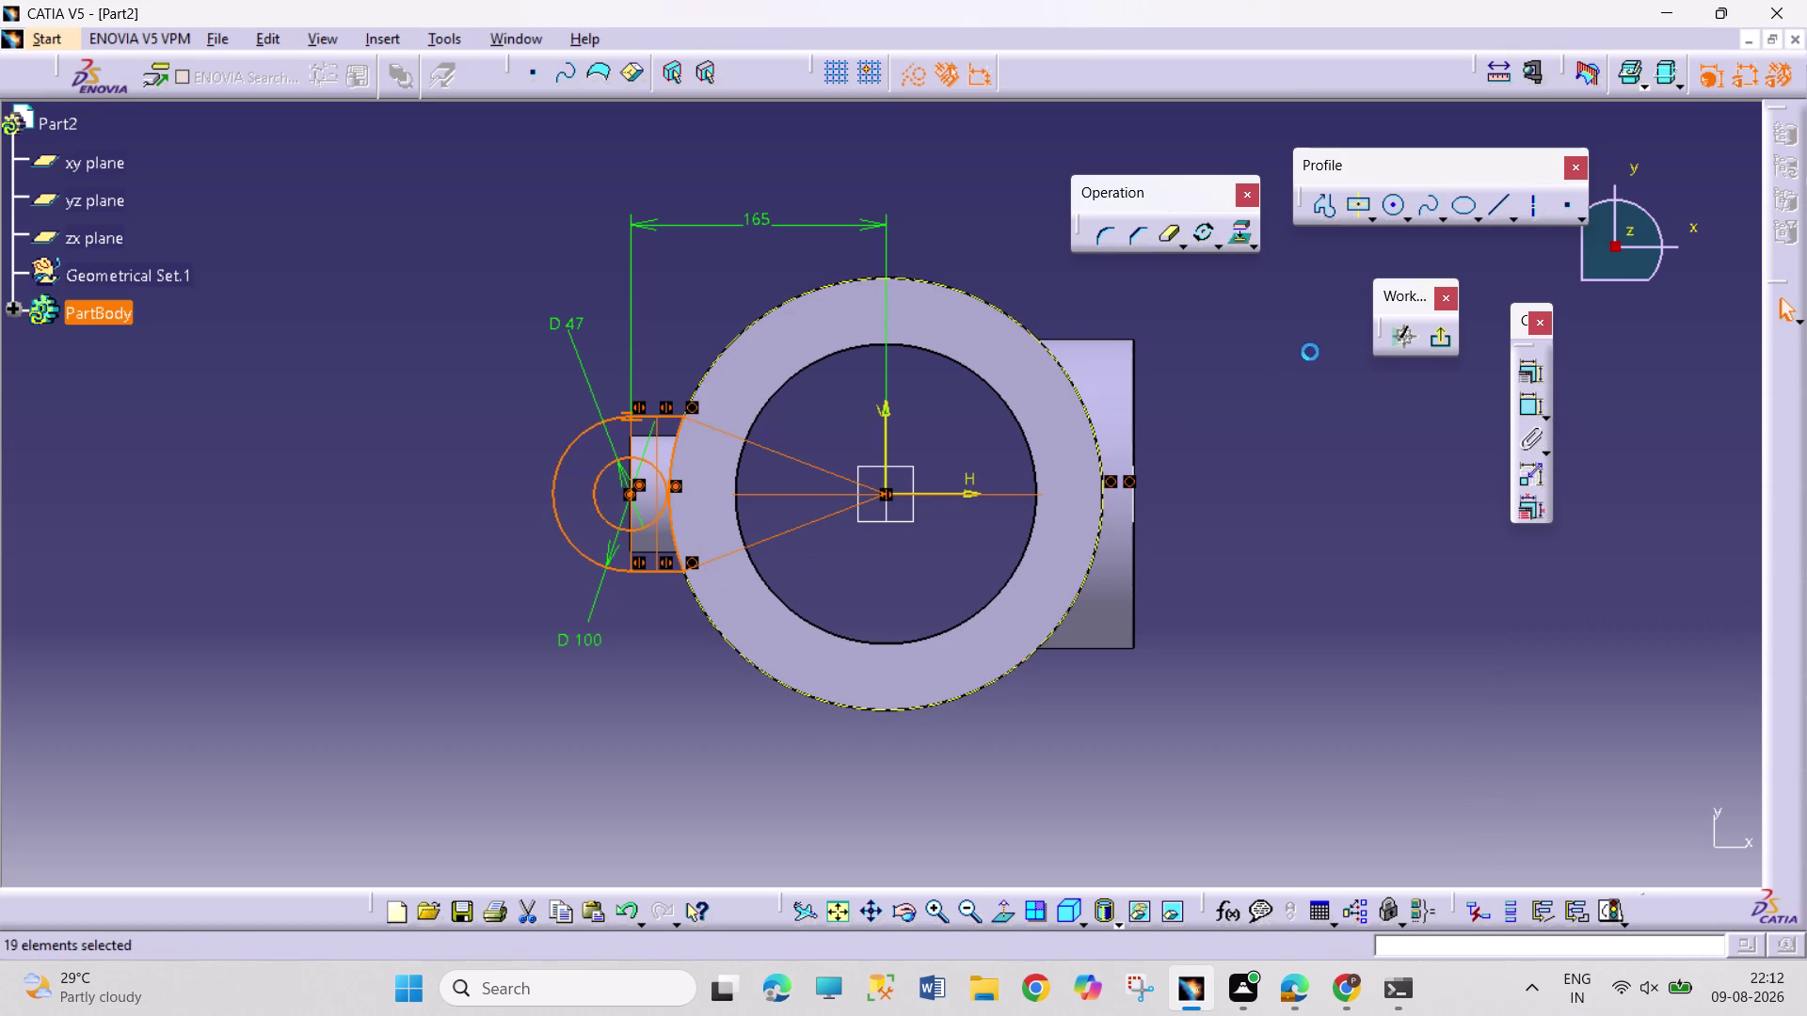
click(1202, 239)
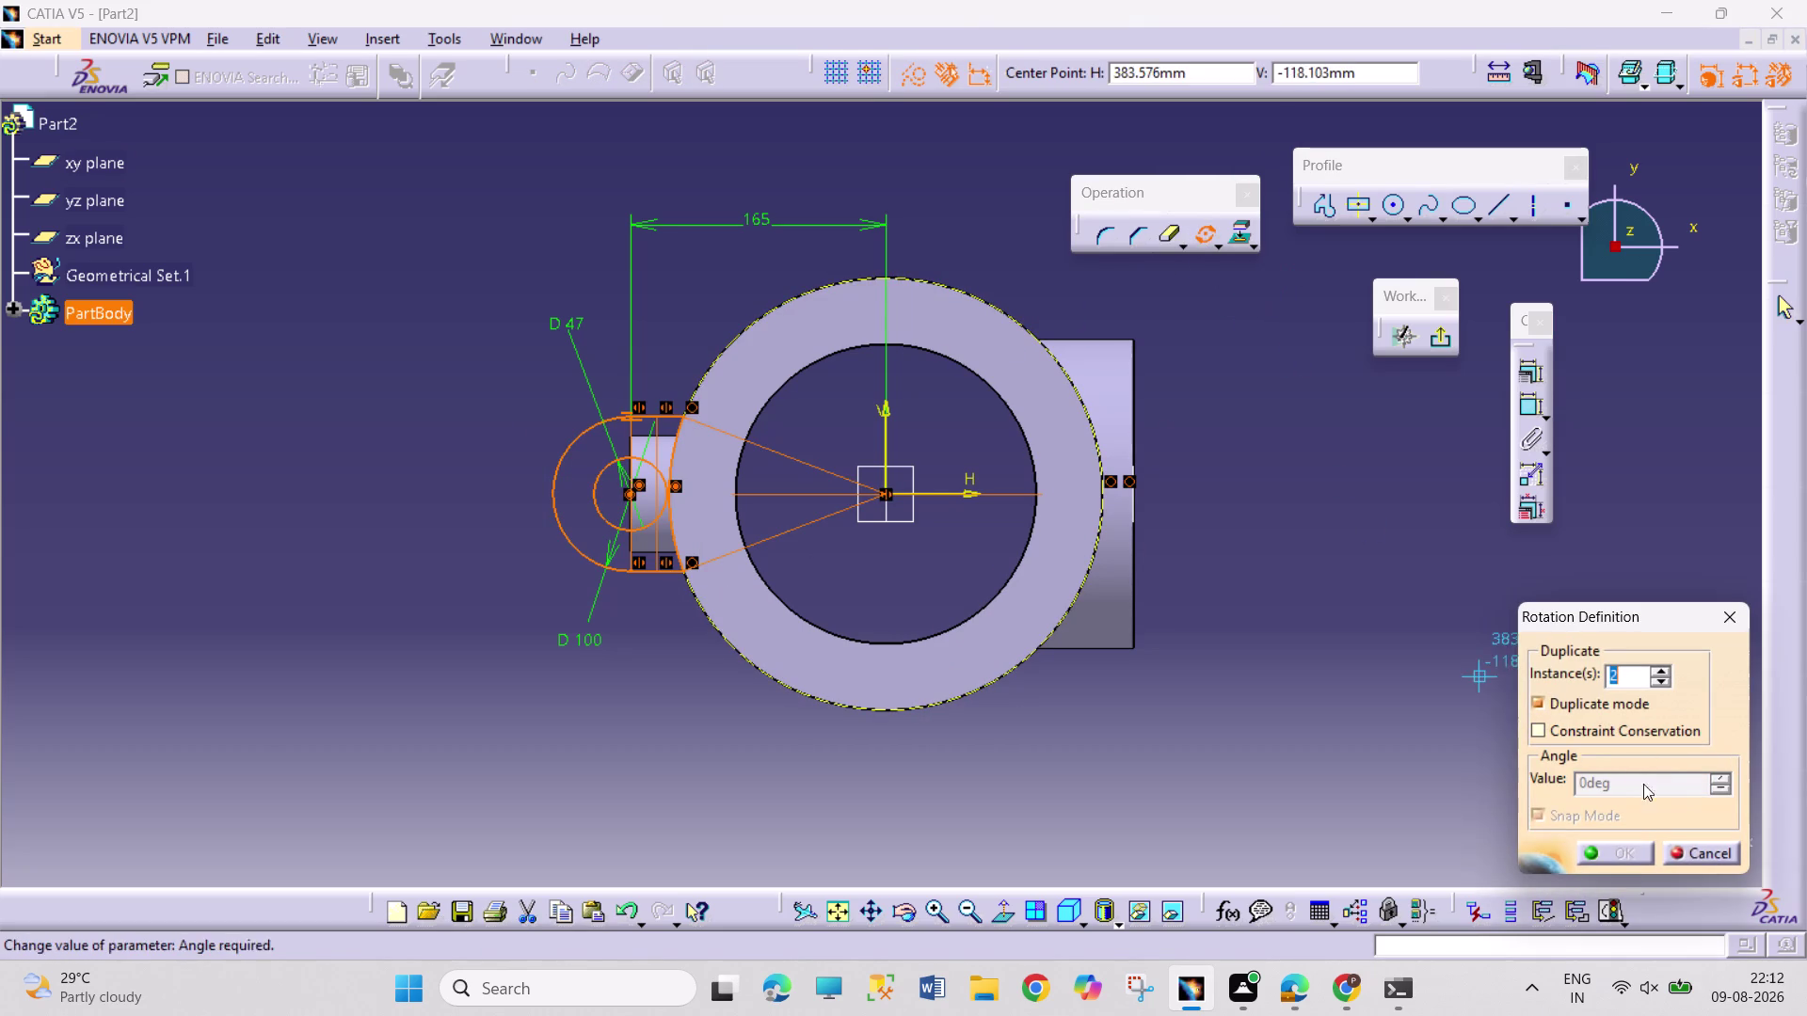
click(888, 497)
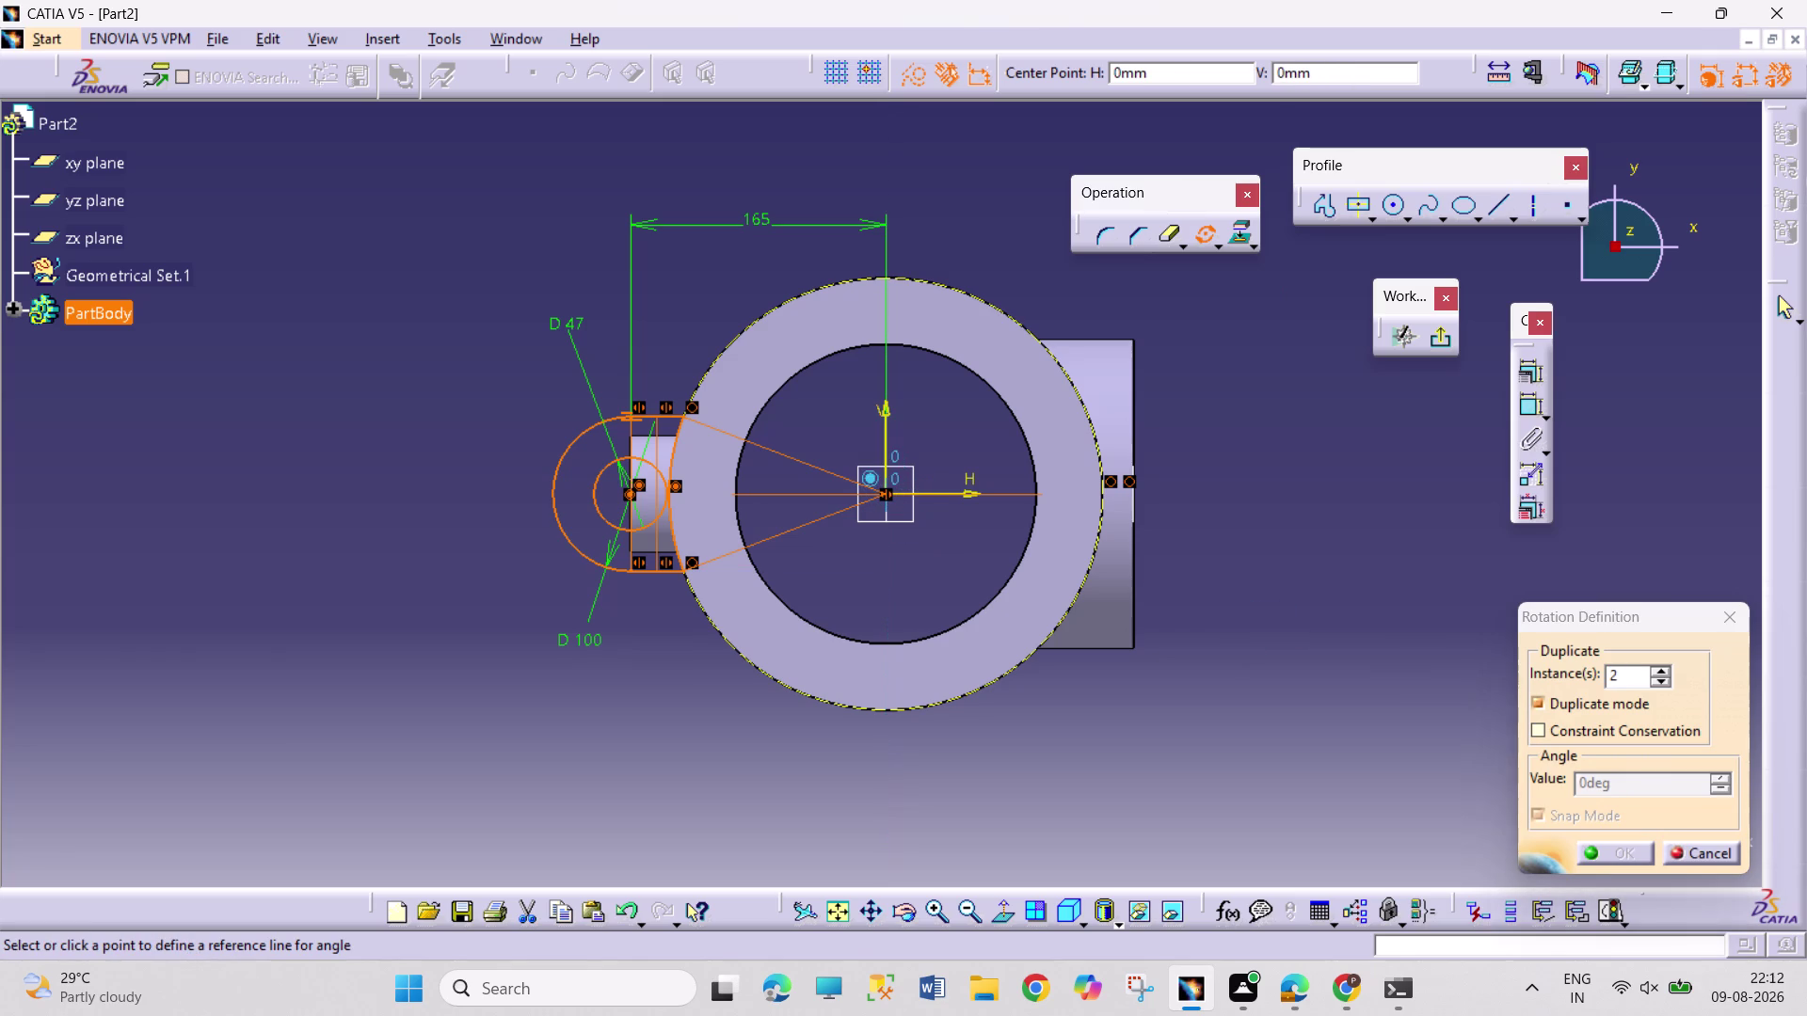
drag(1580, 783, 1566, 780)
drag(1586, 782, 1551, 783)
text(12)
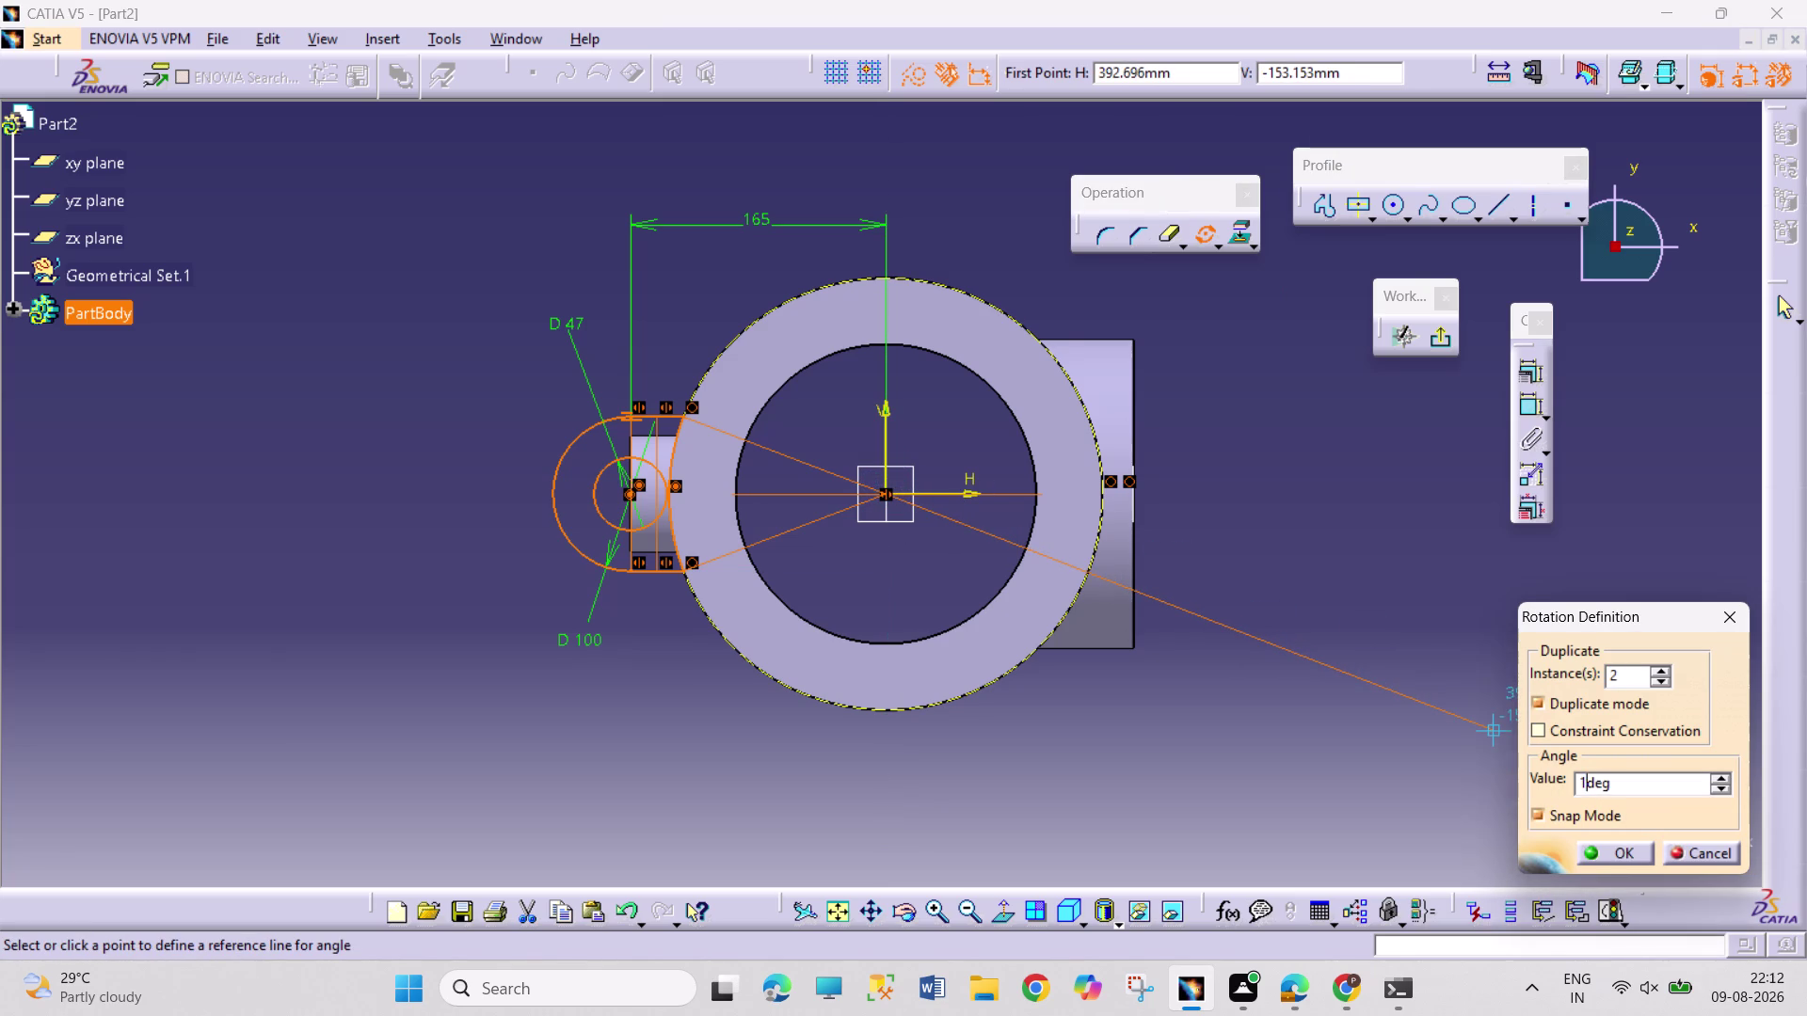
text(0)
key(Return)
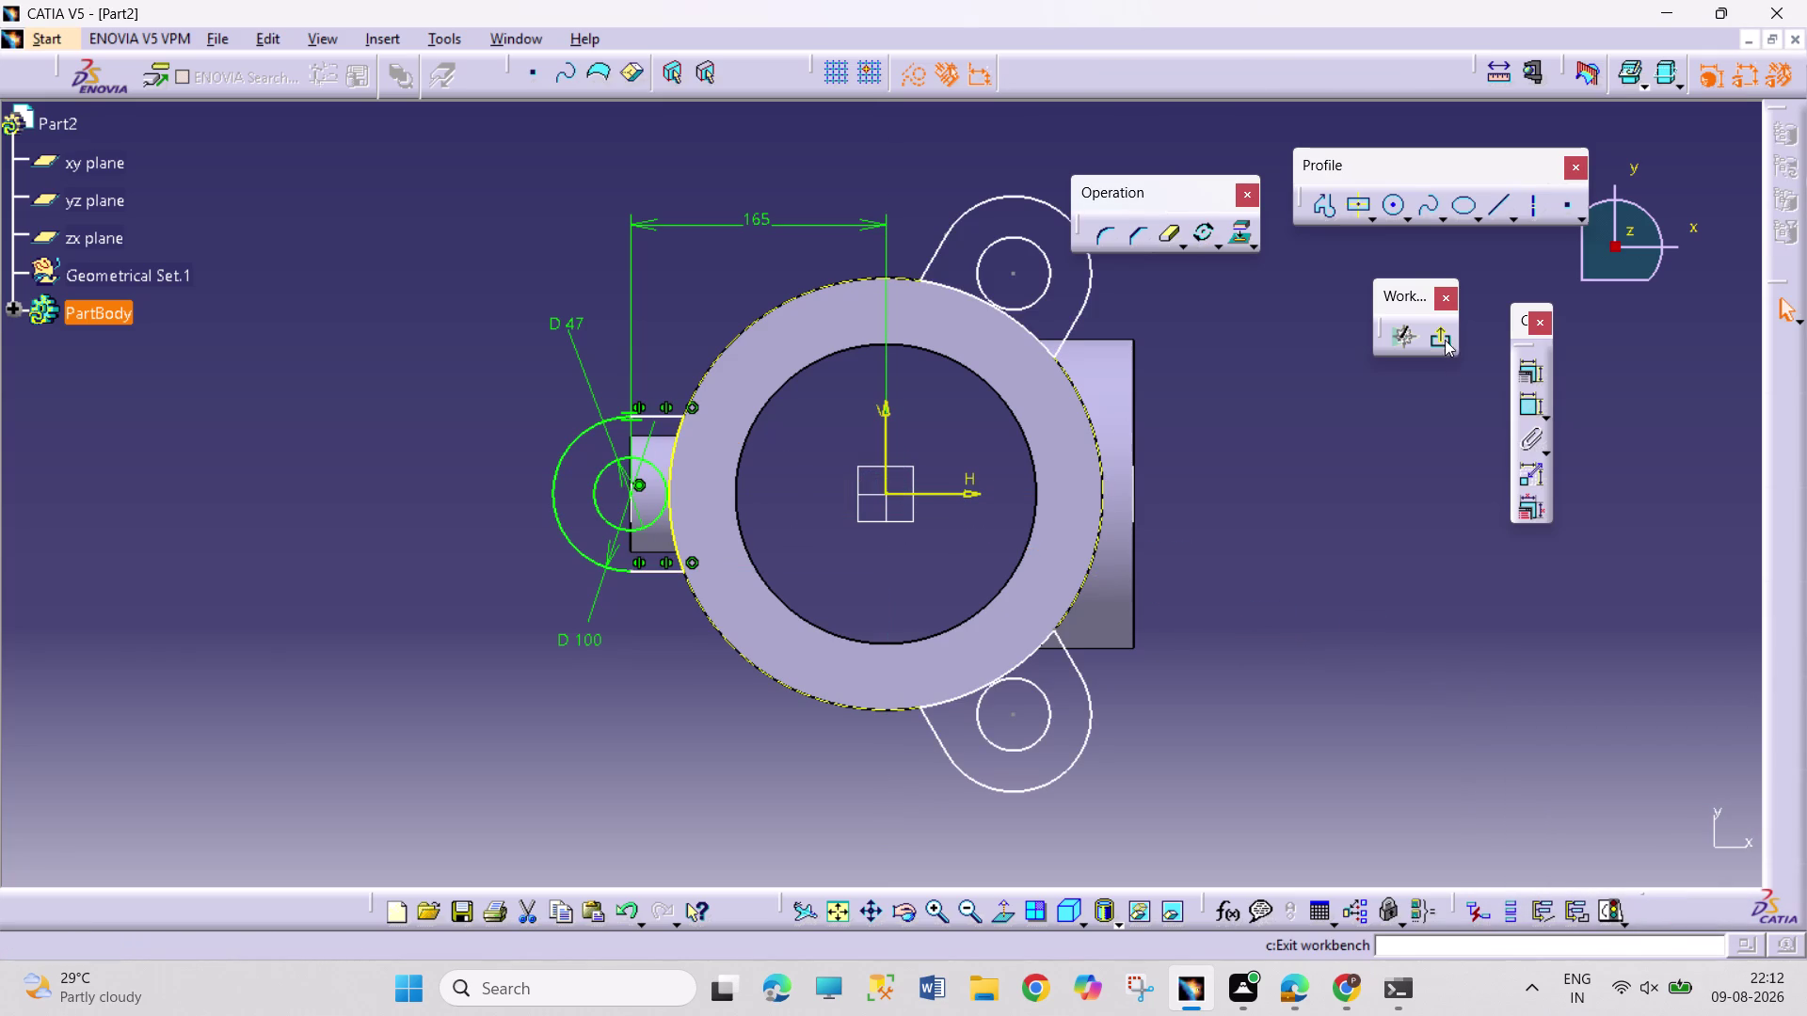
click(1445, 340)
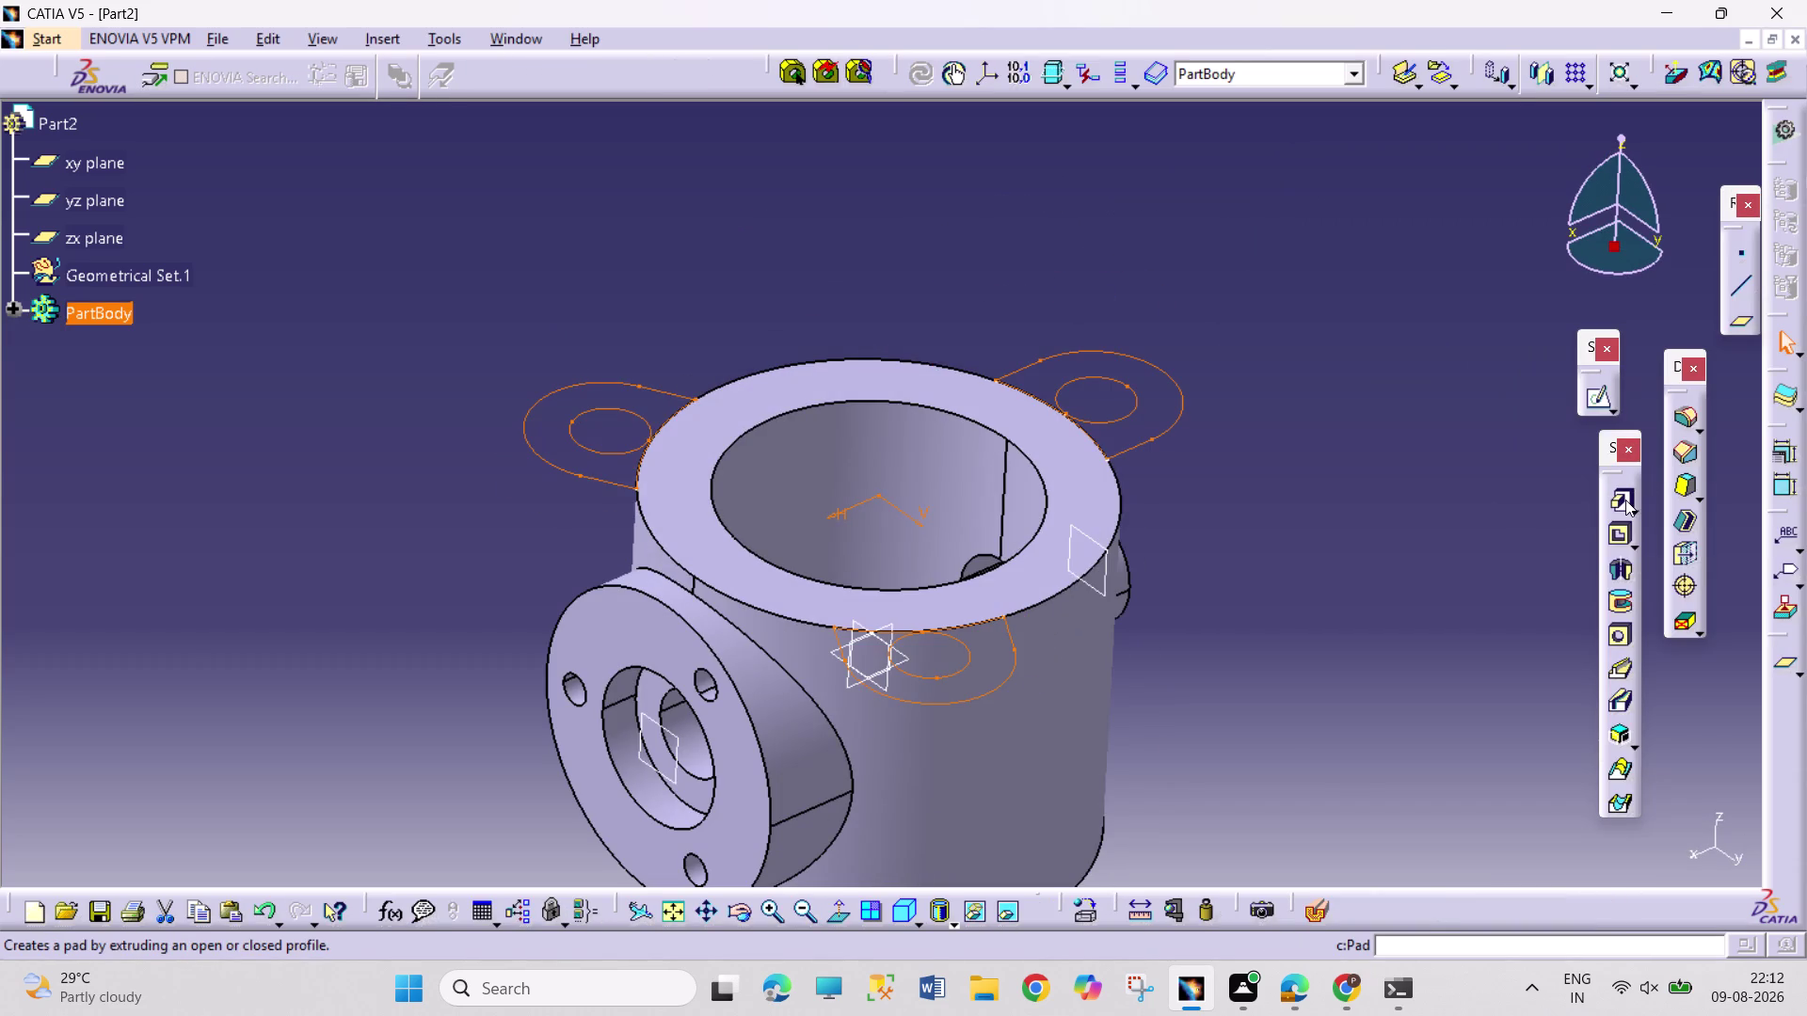
Pad the three-lug sketch 32 mm in the reversed direction.
click(1623, 499)
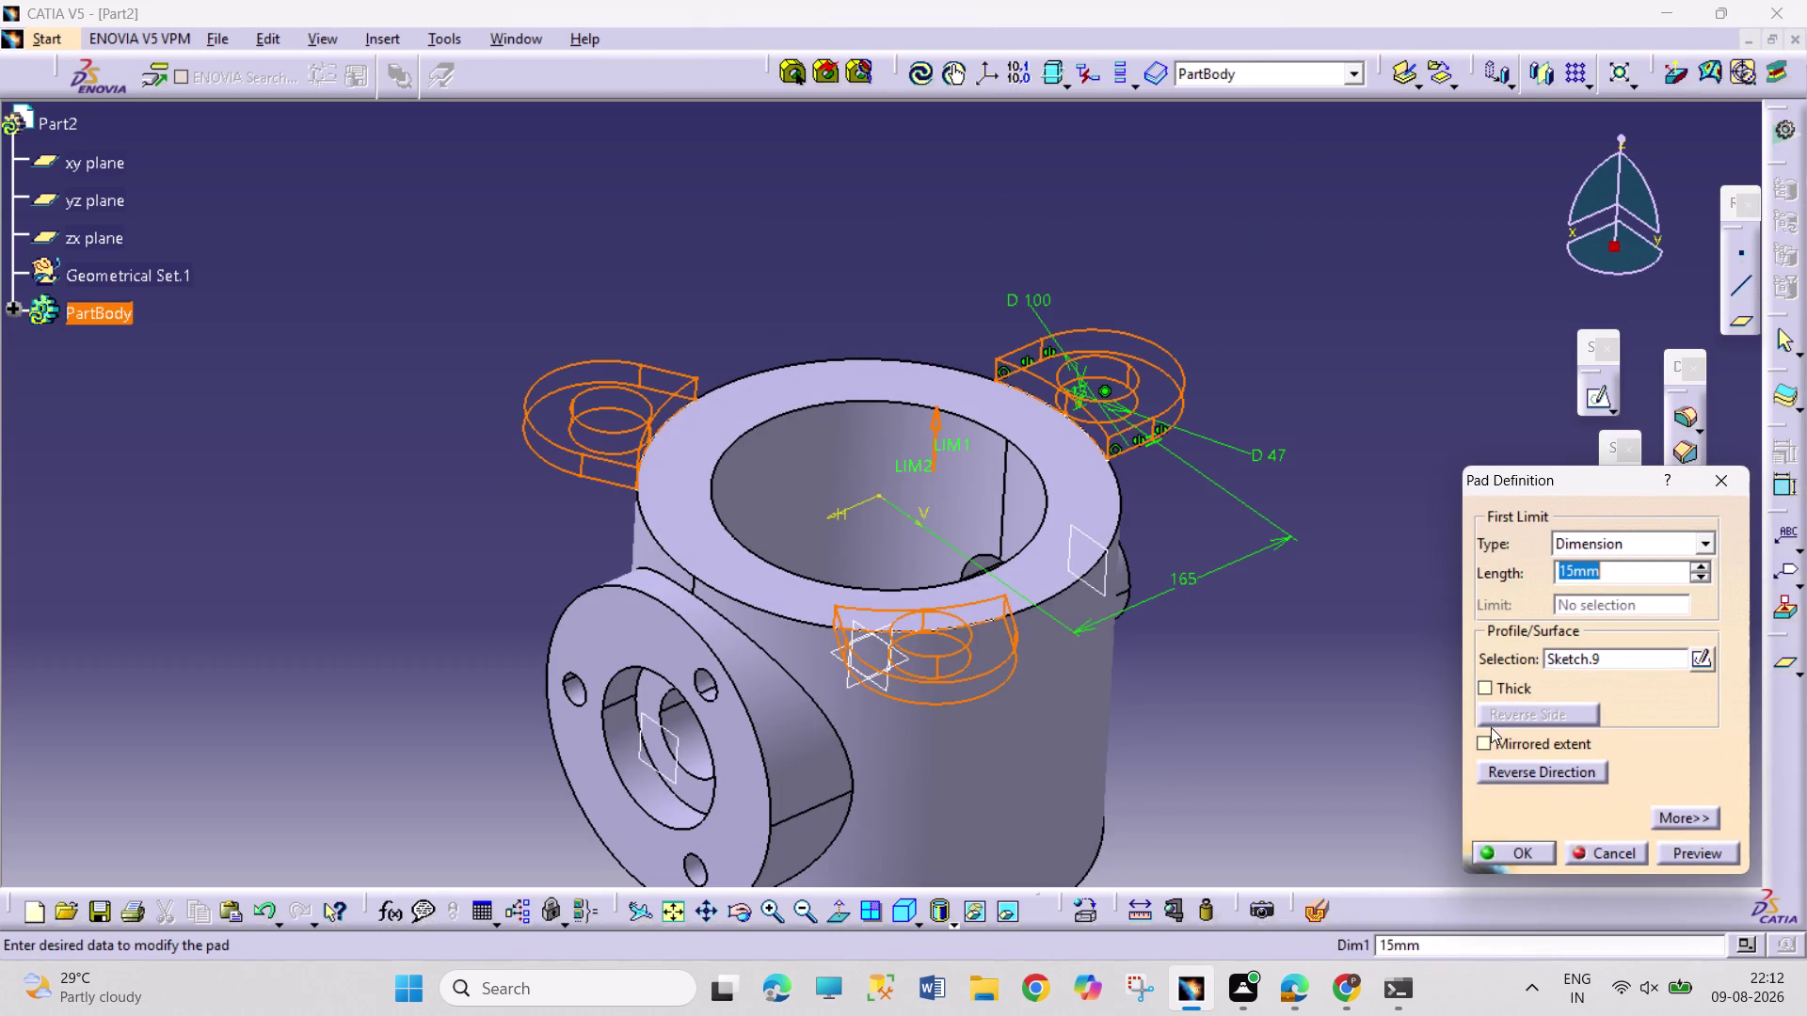
click(1505, 771)
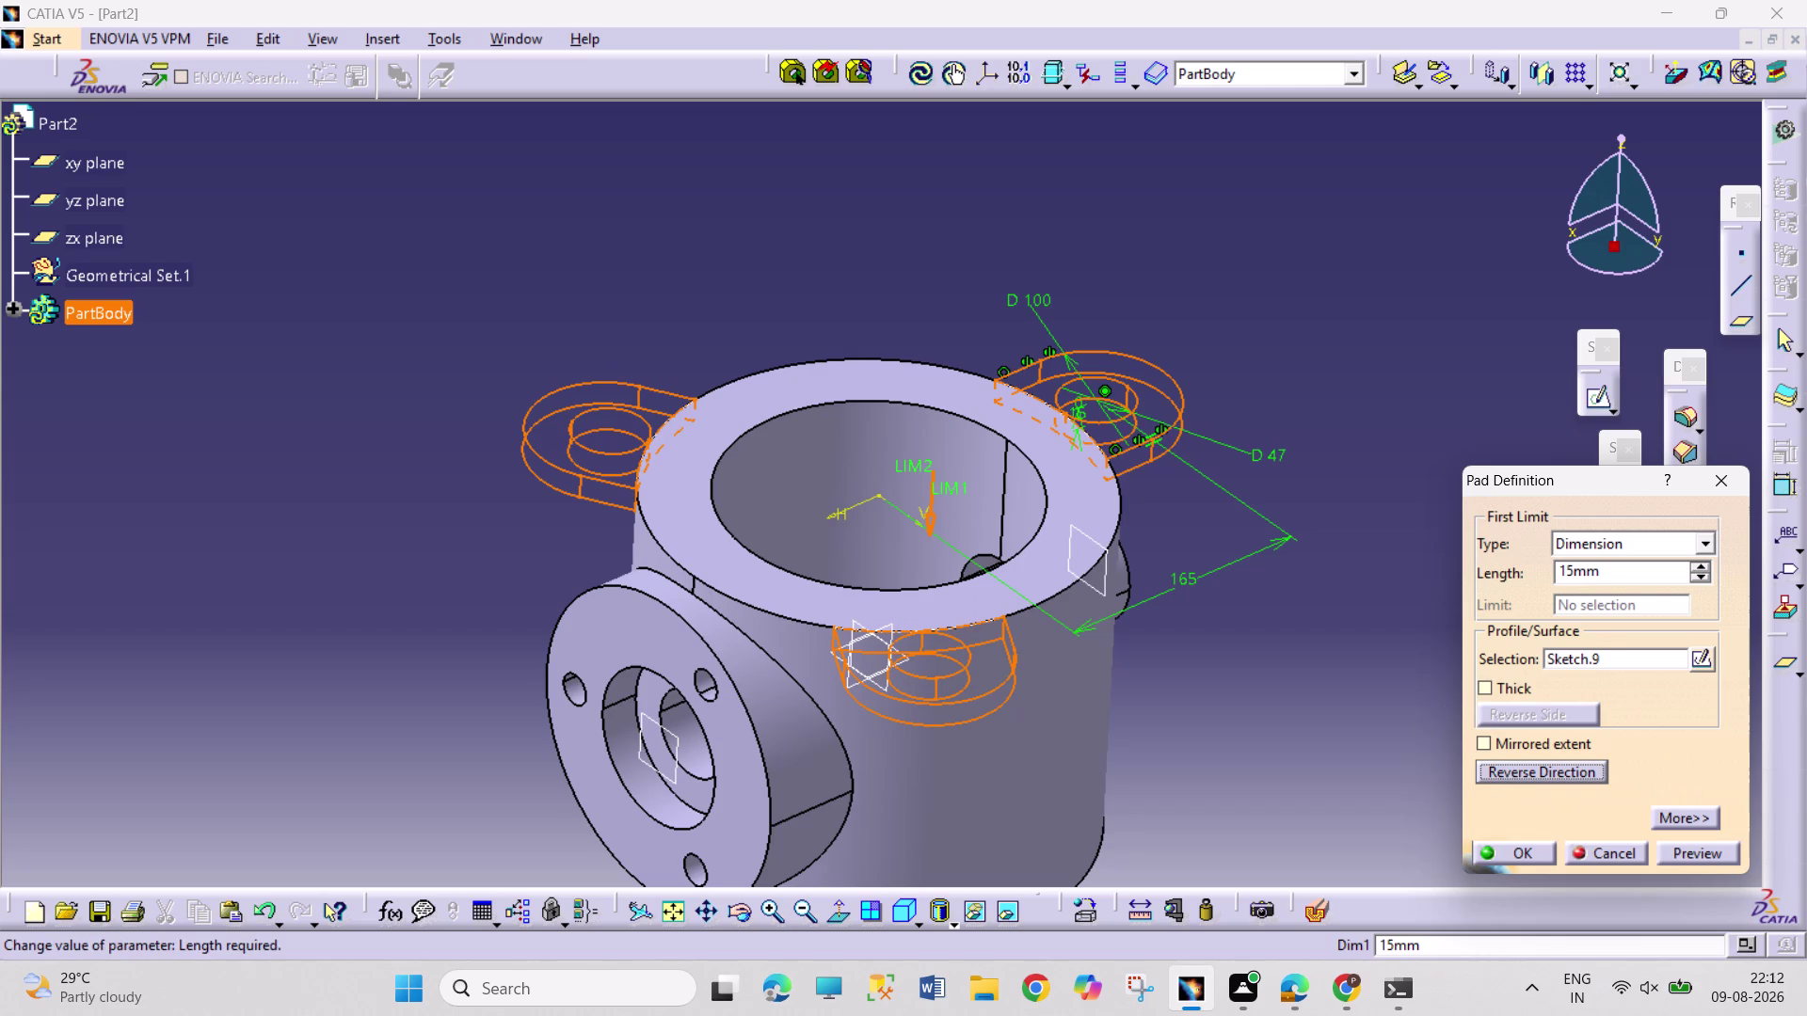
drag(1575, 571, 1545, 565)
text(32)
key(Return)
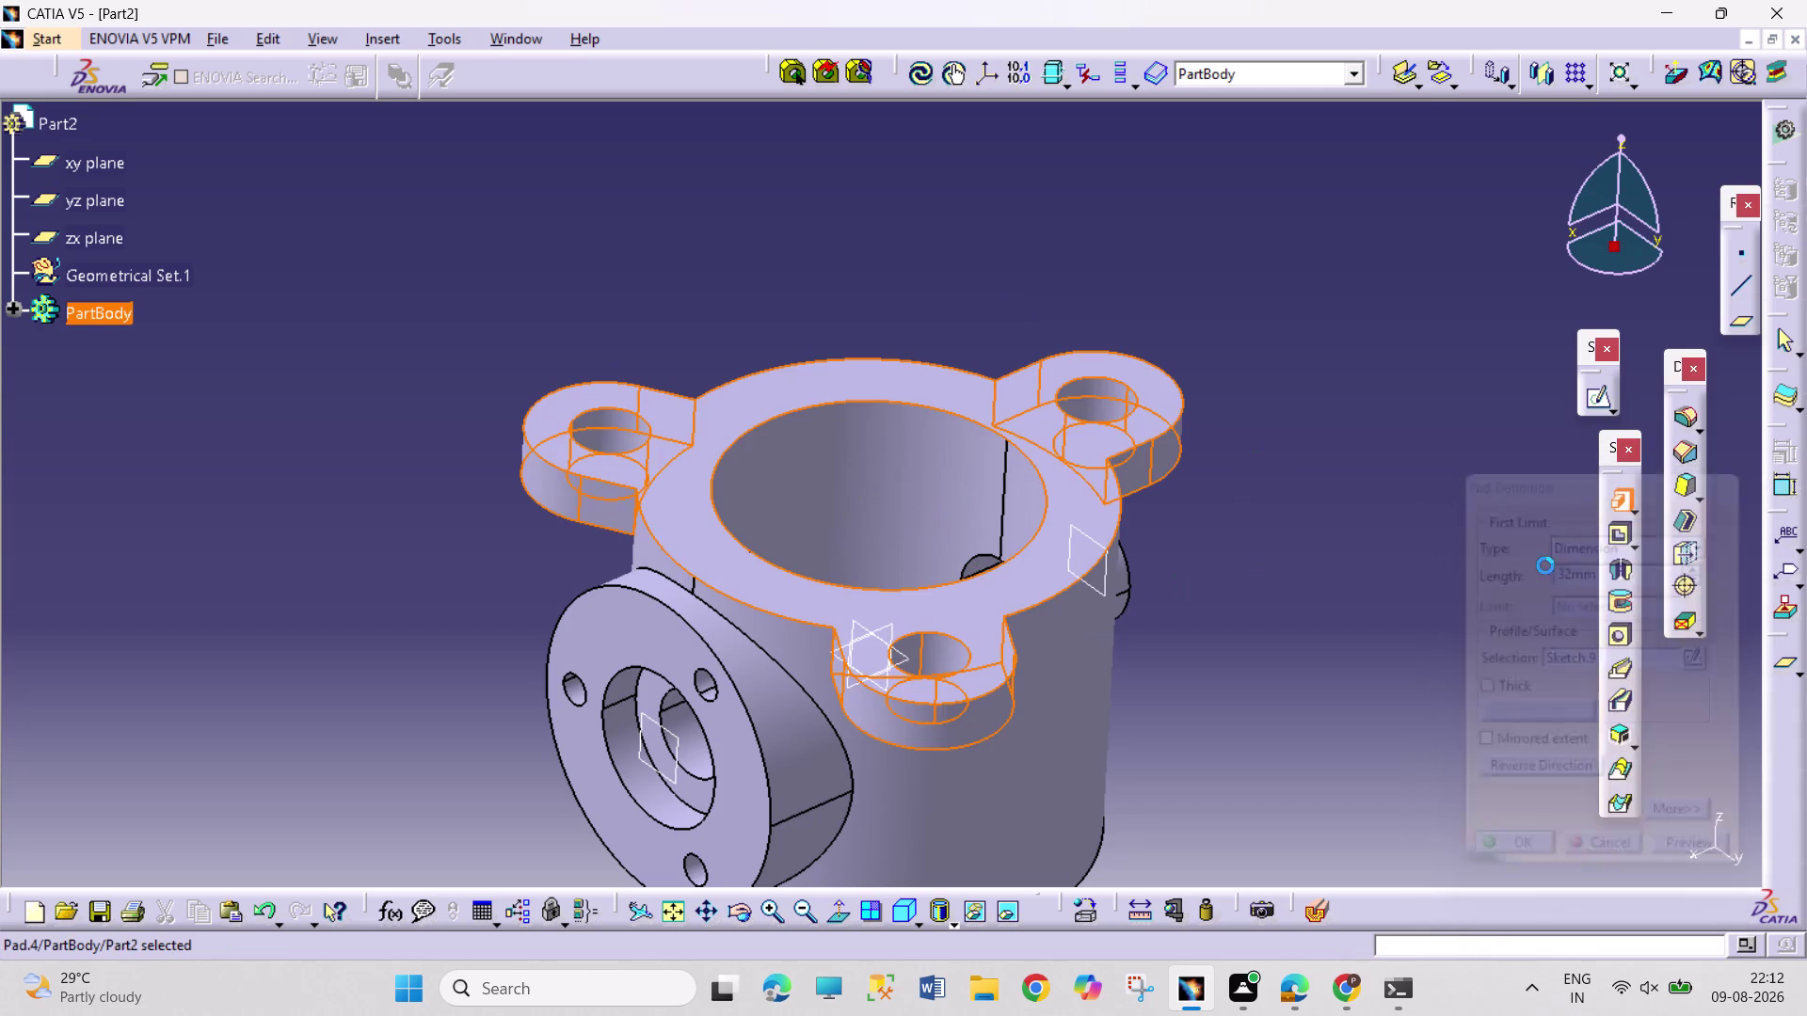
click(1432, 629)
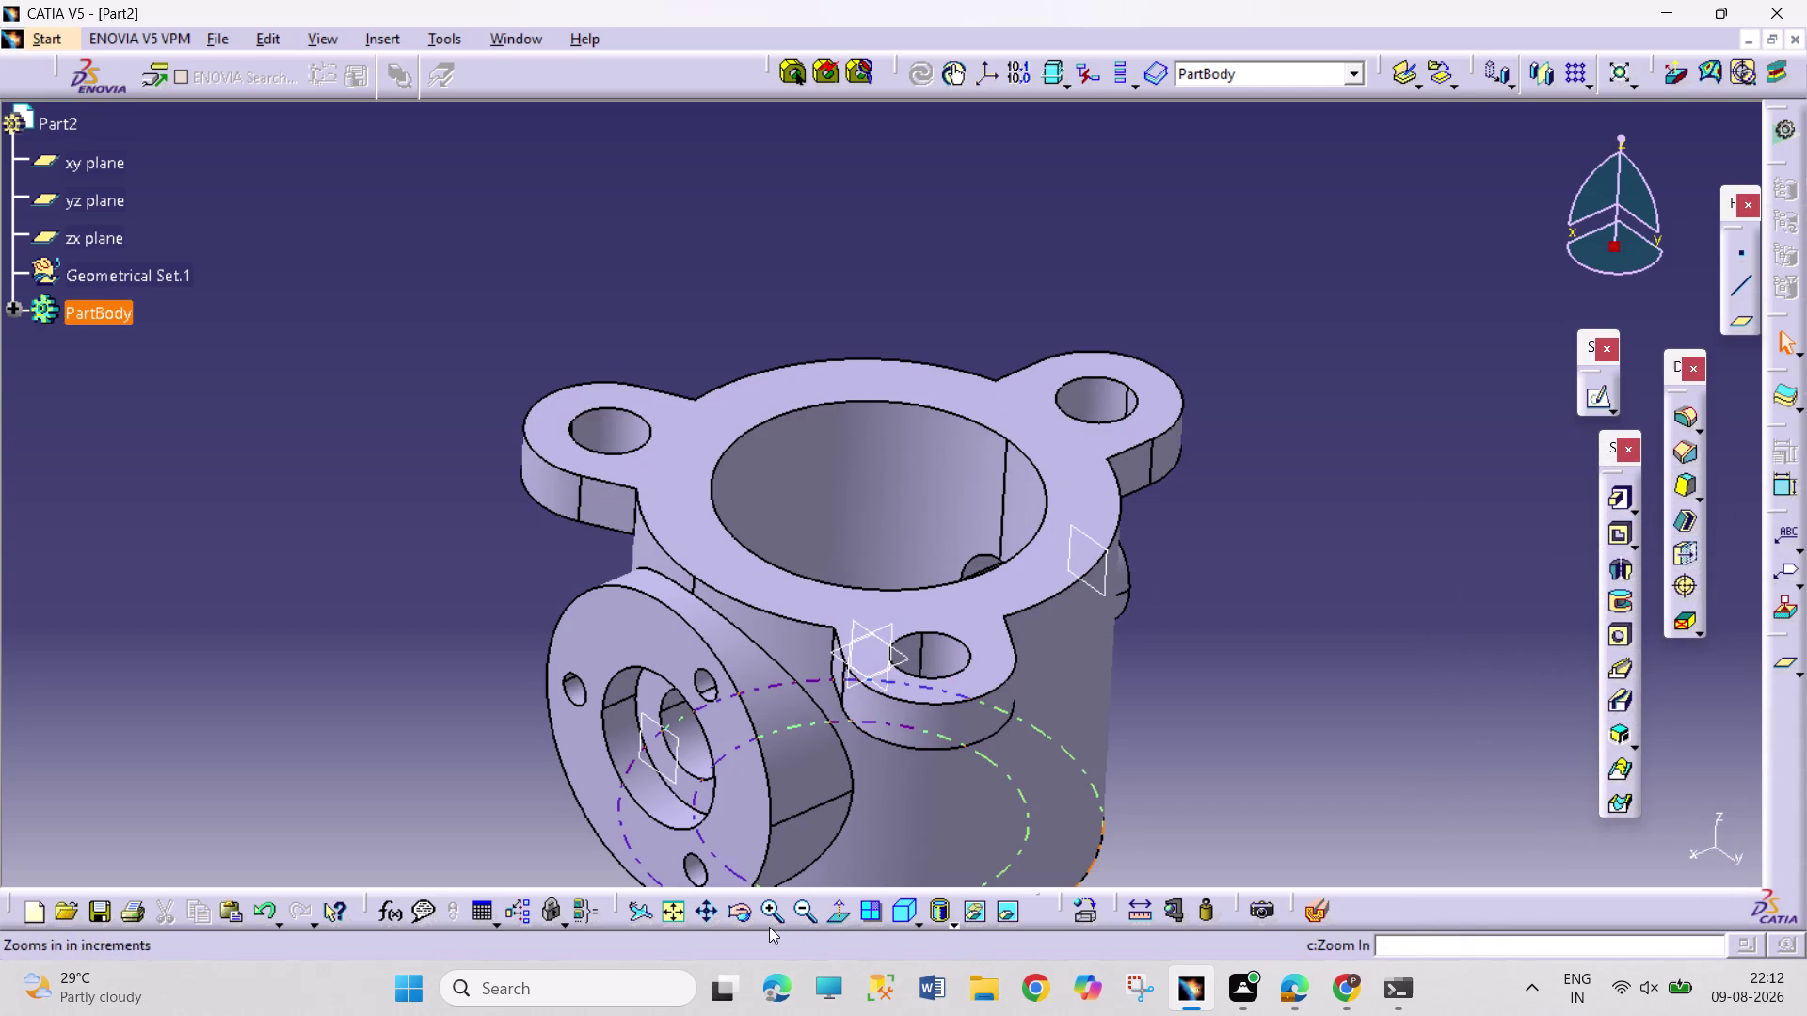
Fit the model in view and select Pad.4 in the expanded feature tree.
middle_drag(1247, 551, 1231, 633)
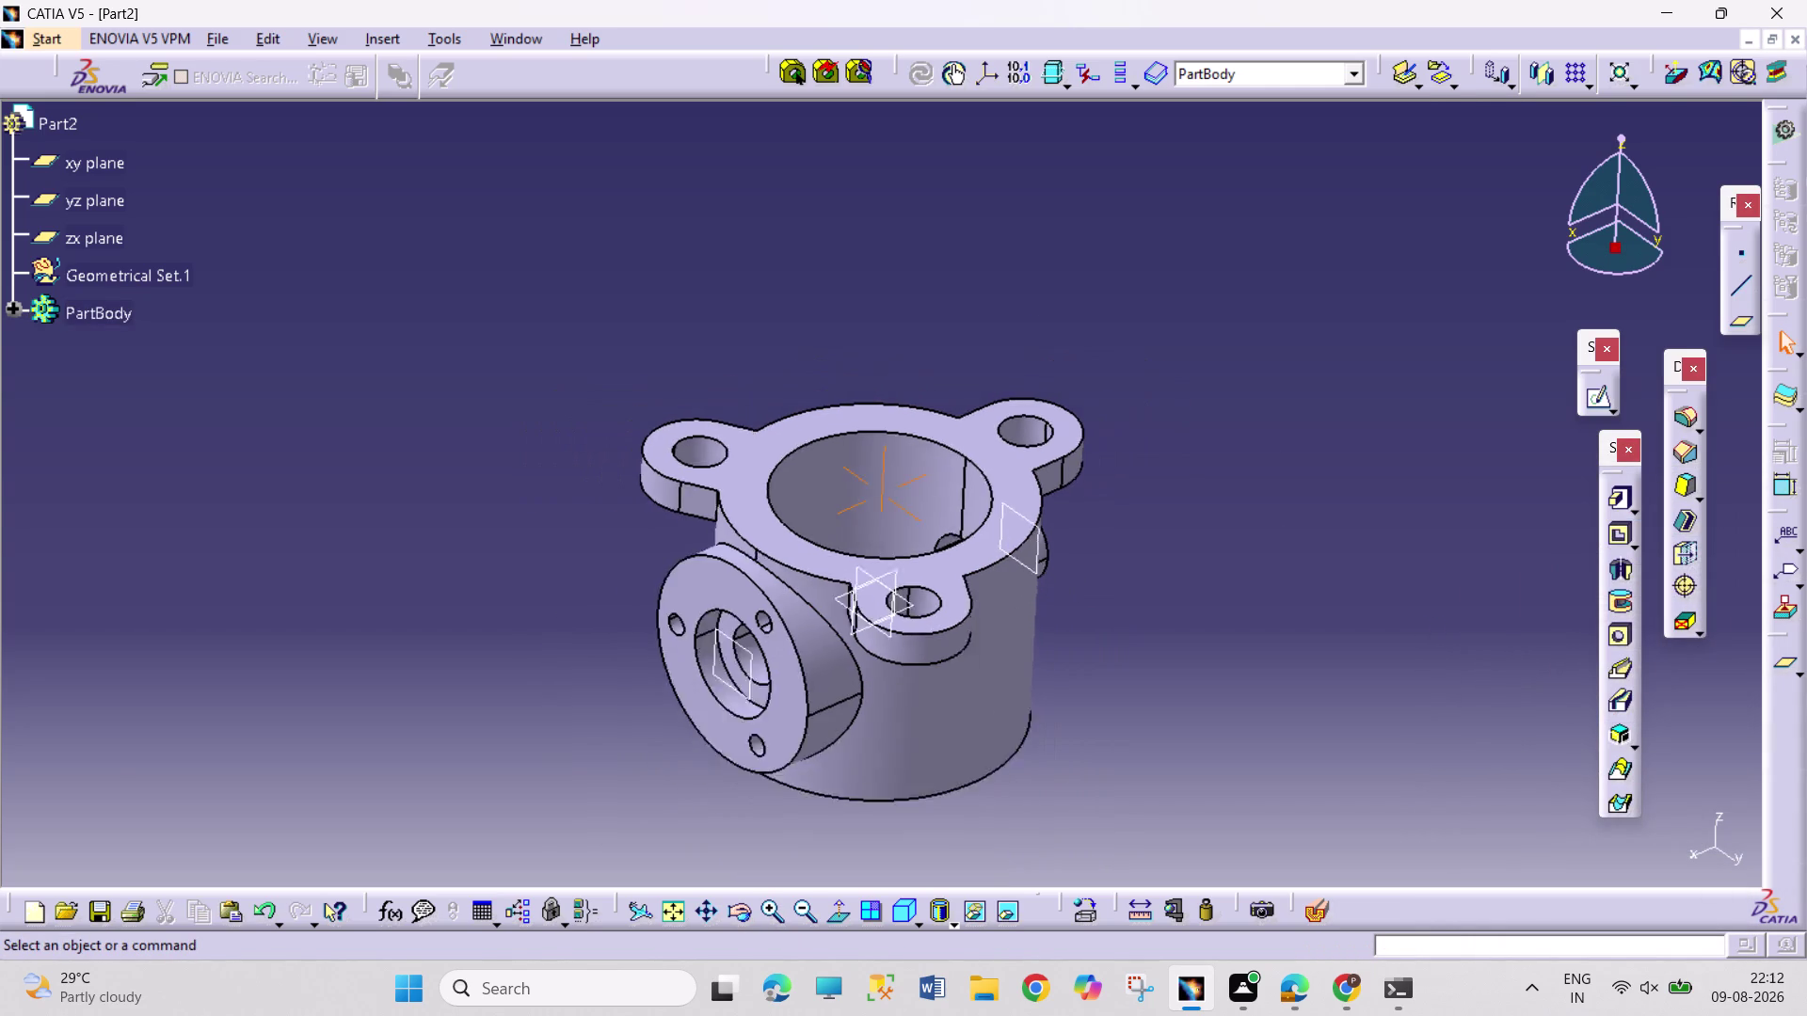
middle_drag(1231, 634, 1233, 644)
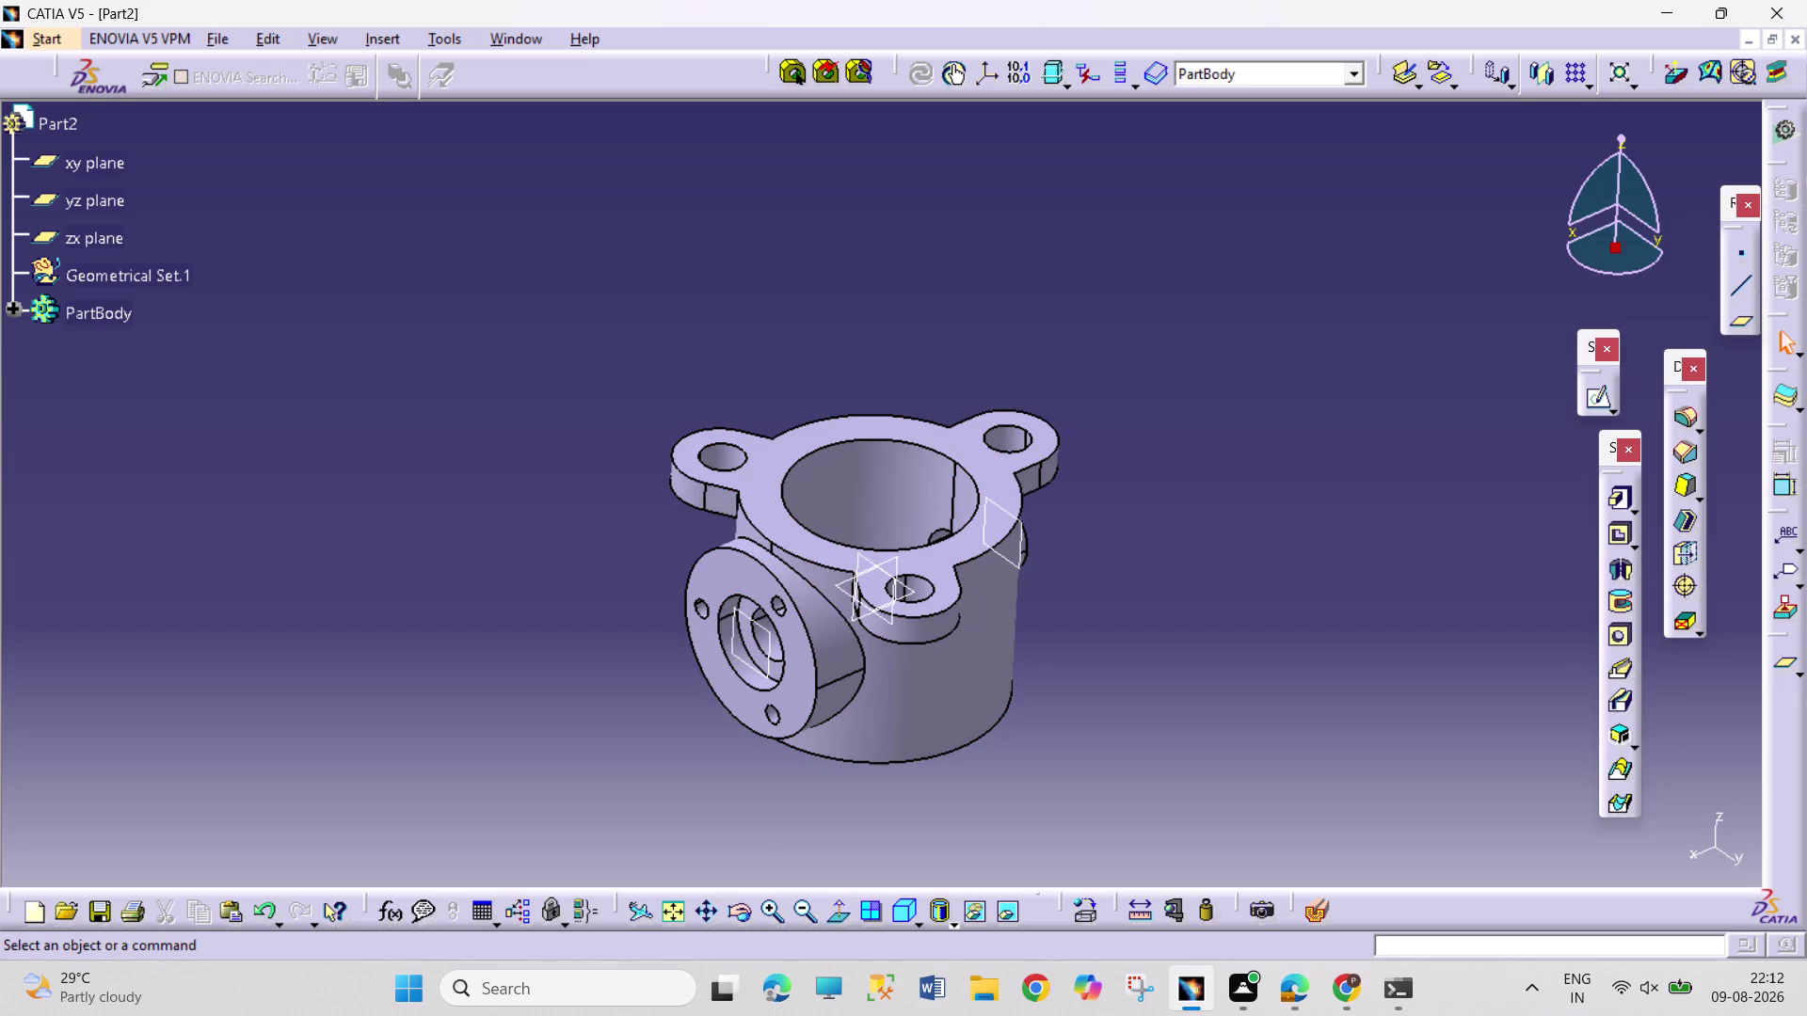
click(14, 309)
scroll(down, 3)
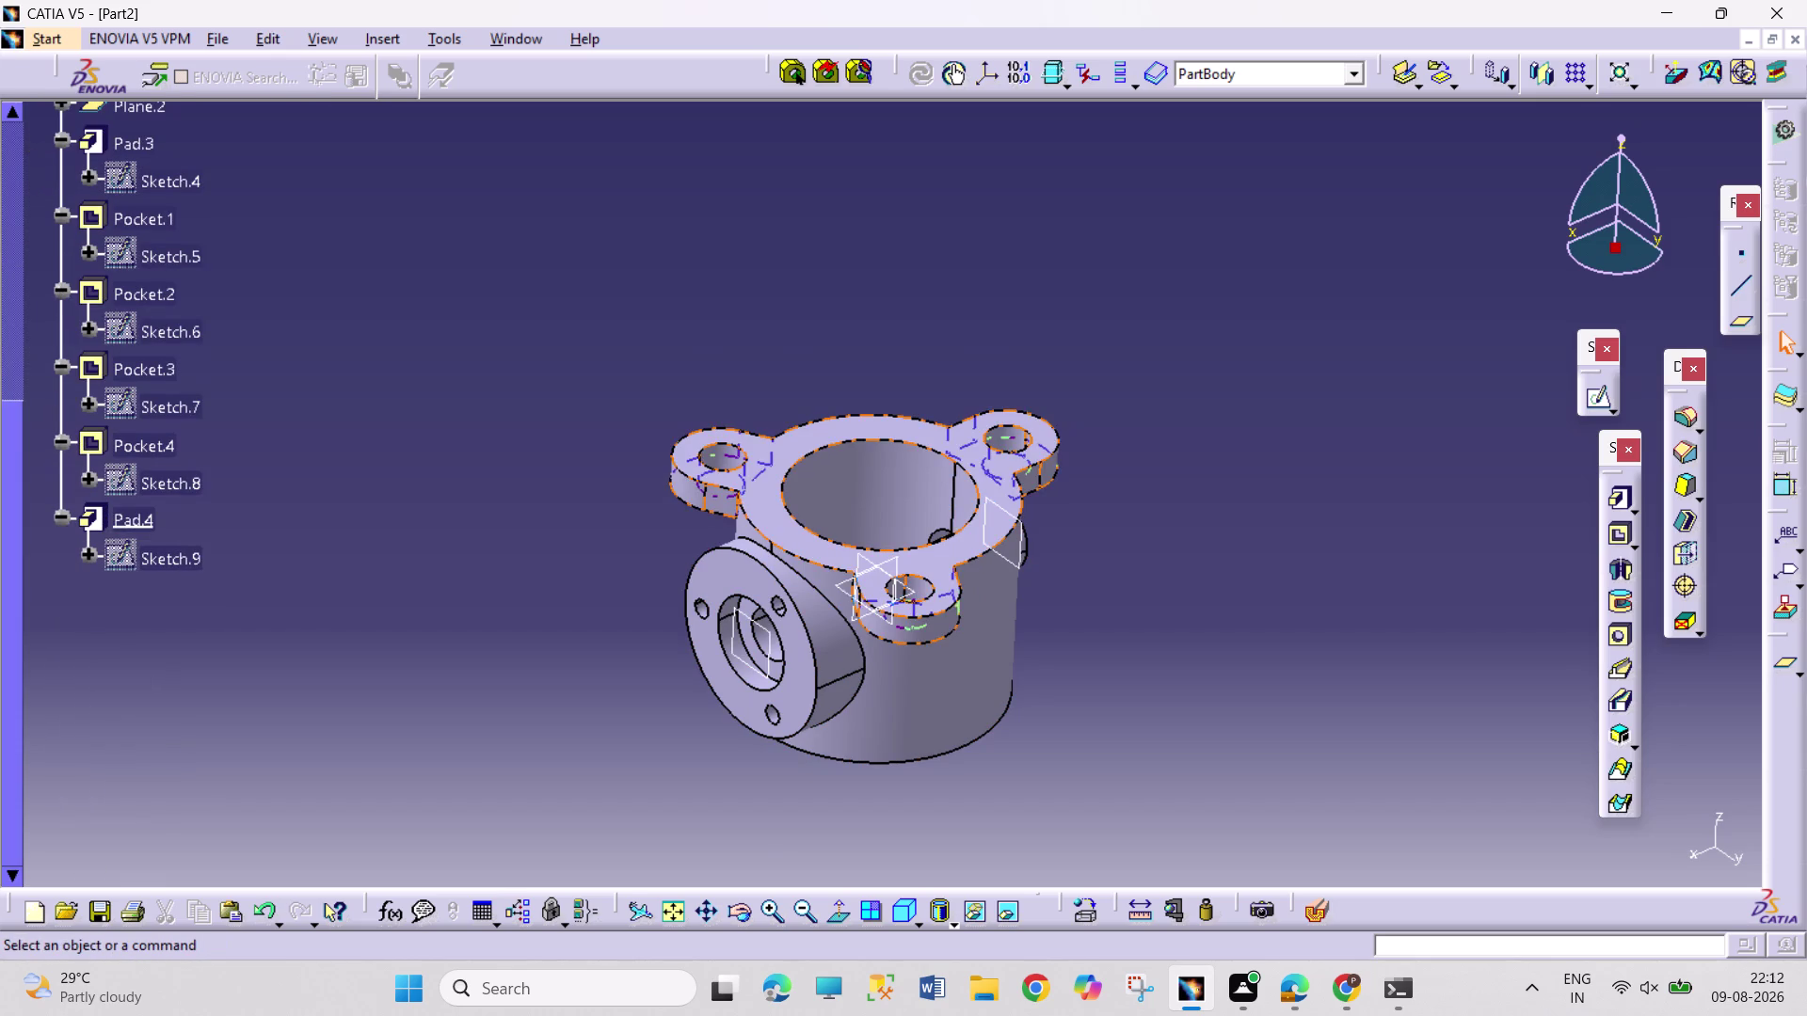
click(118, 522)
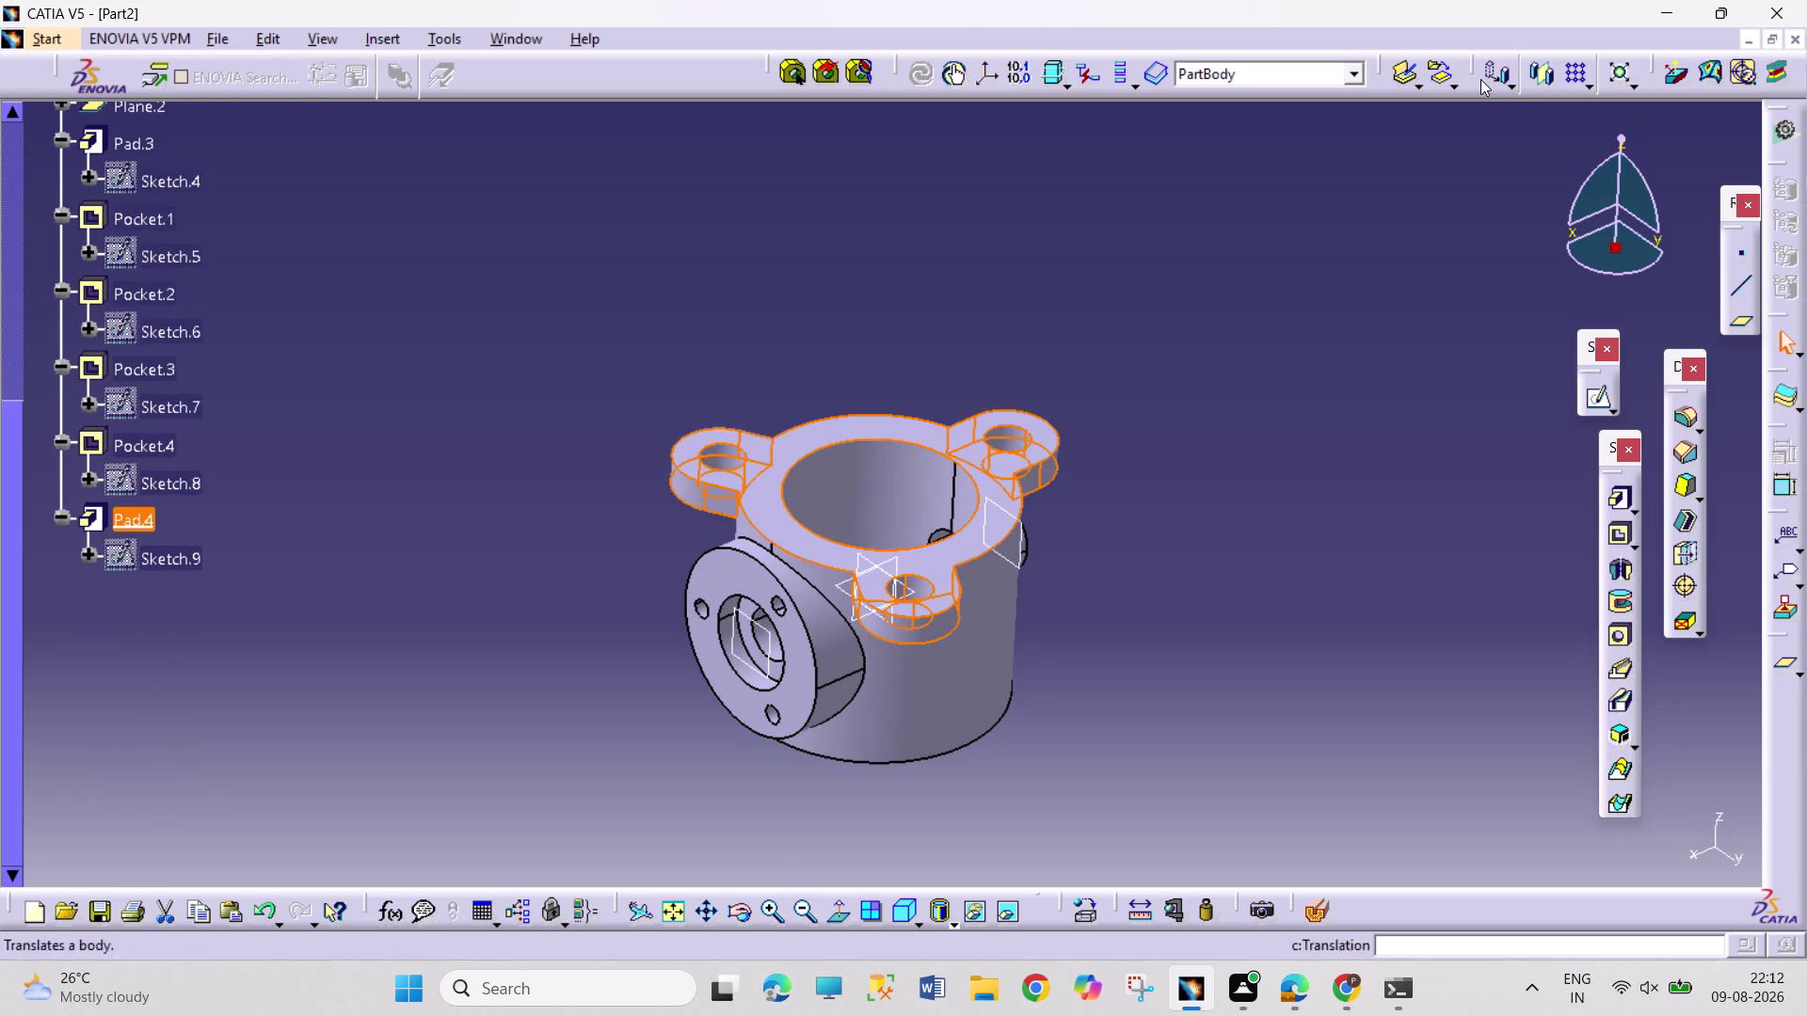
click(1540, 72)
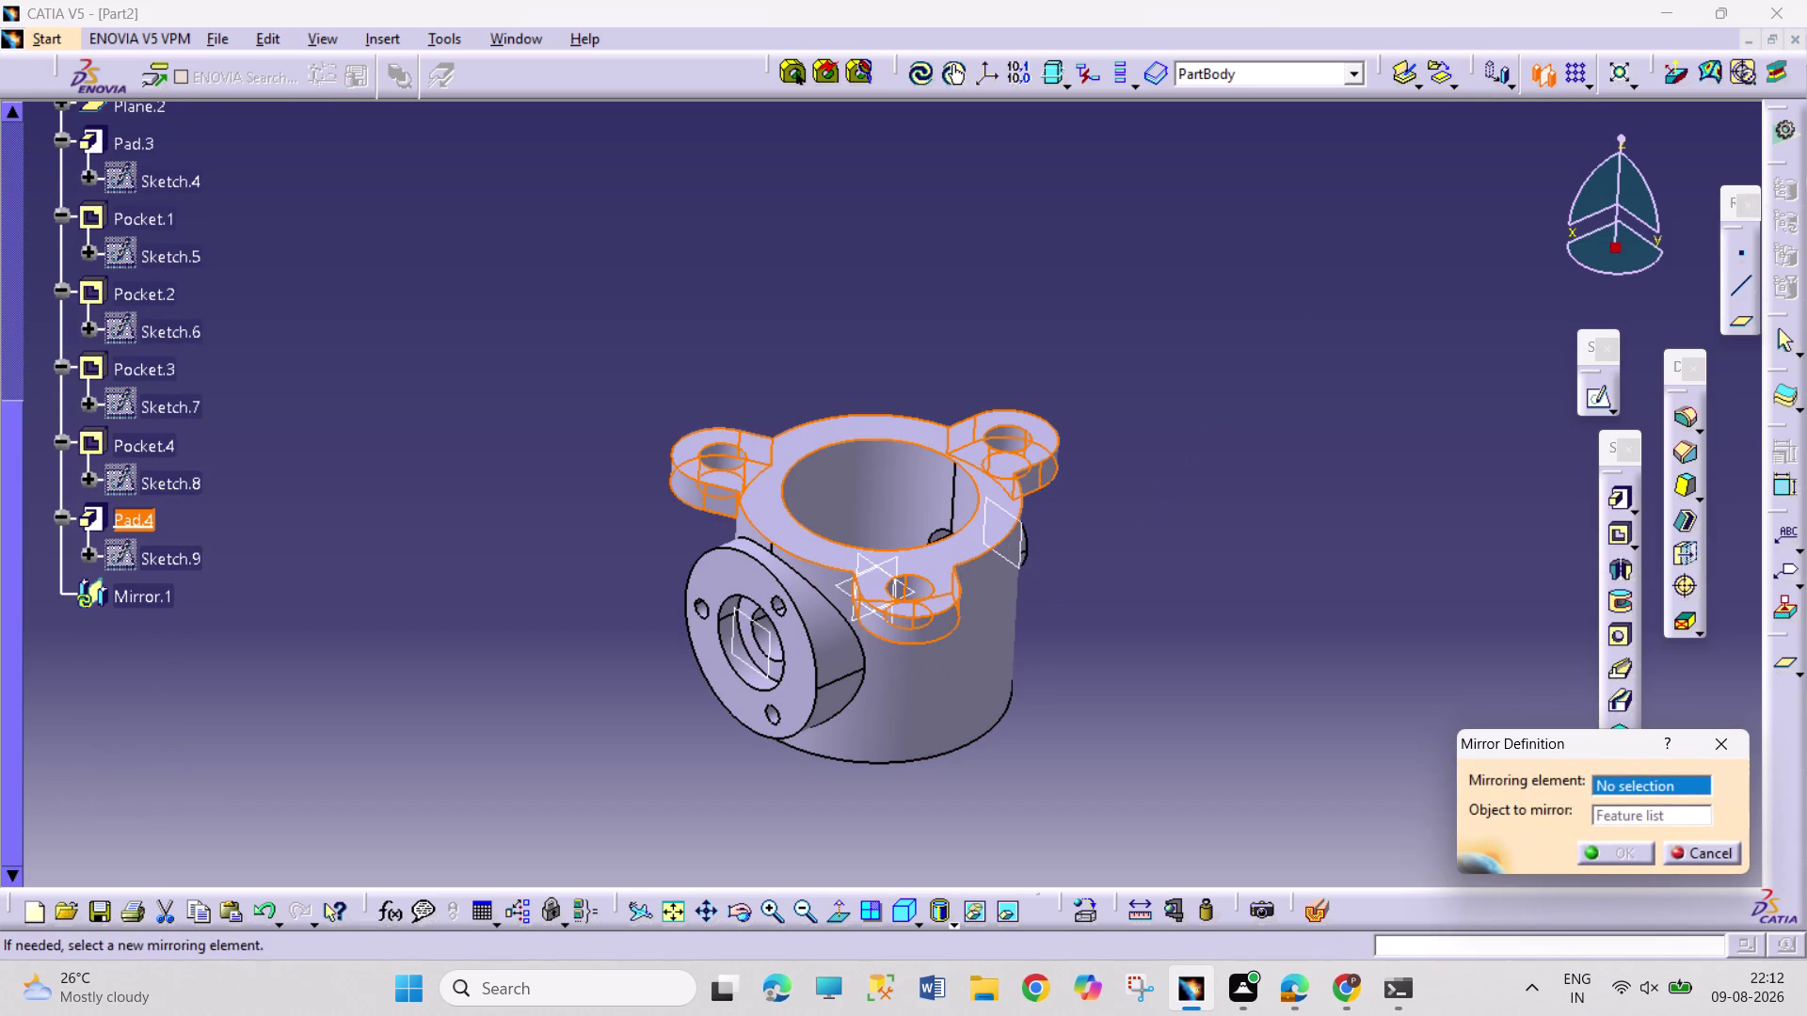
Mirror Pad.4 across the xy plane to create Mirror.1.
click(918, 591)
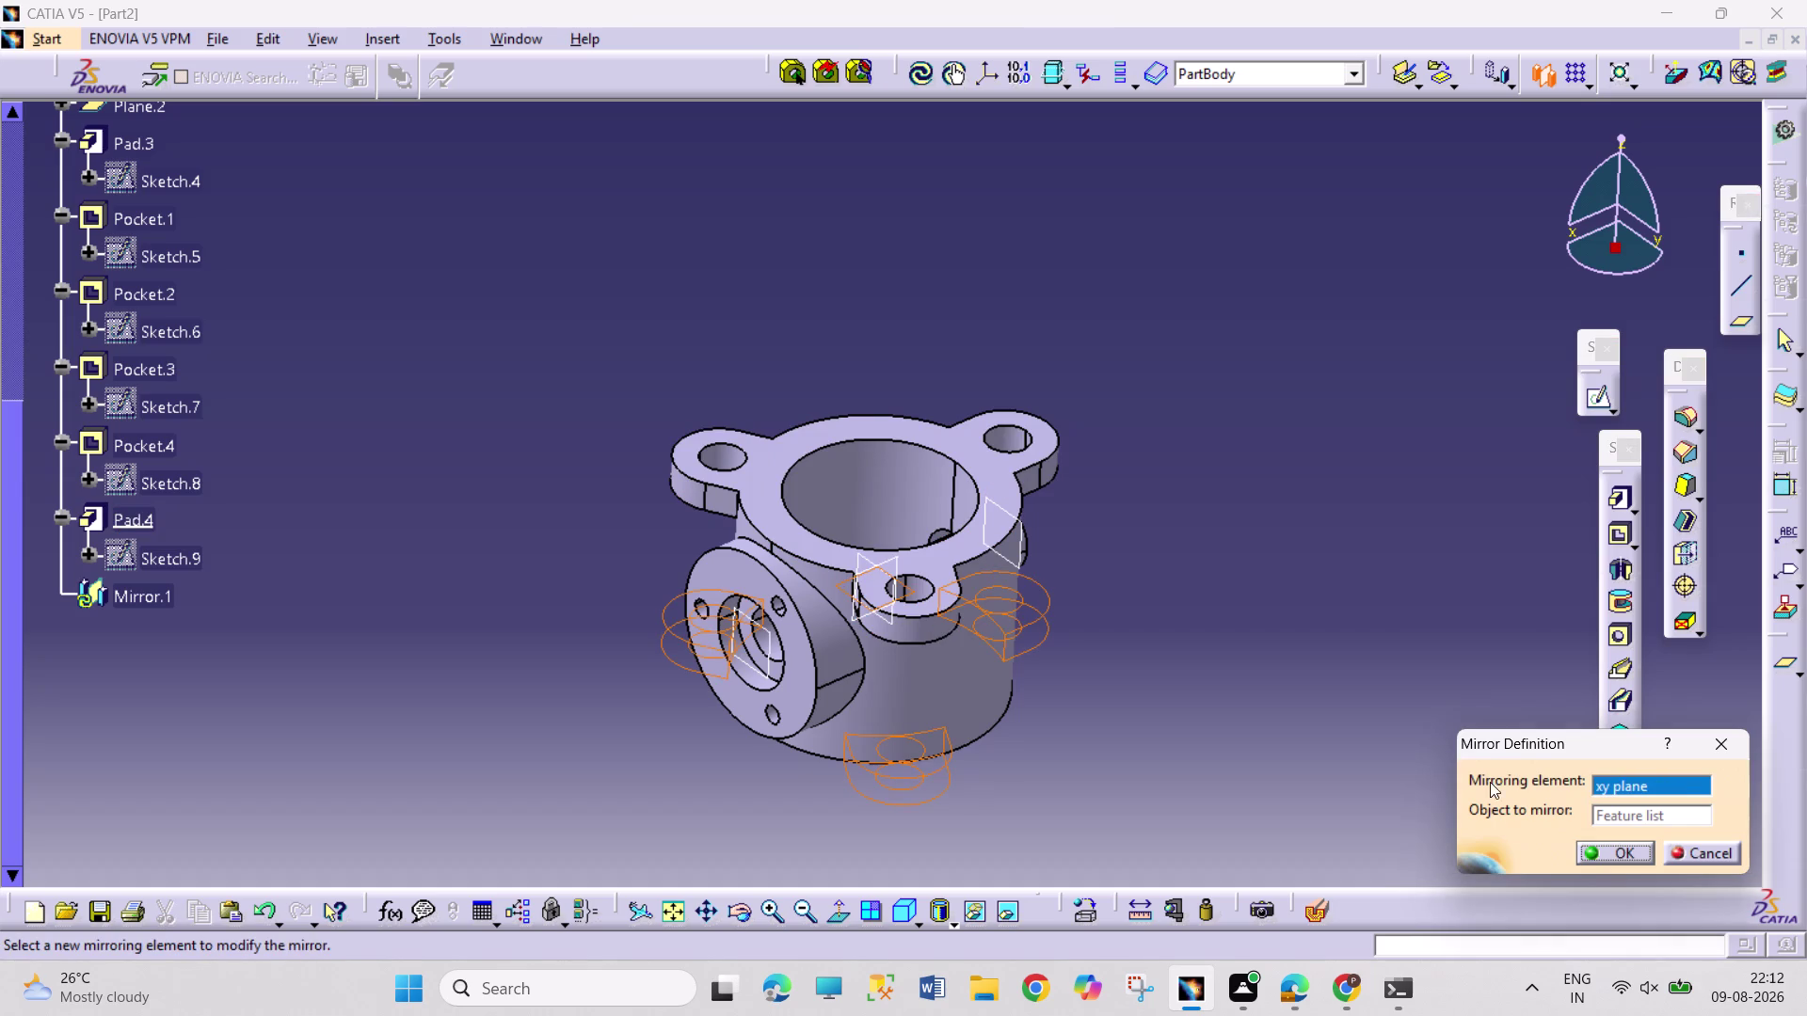
click(1590, 855)
click(1309, 609)
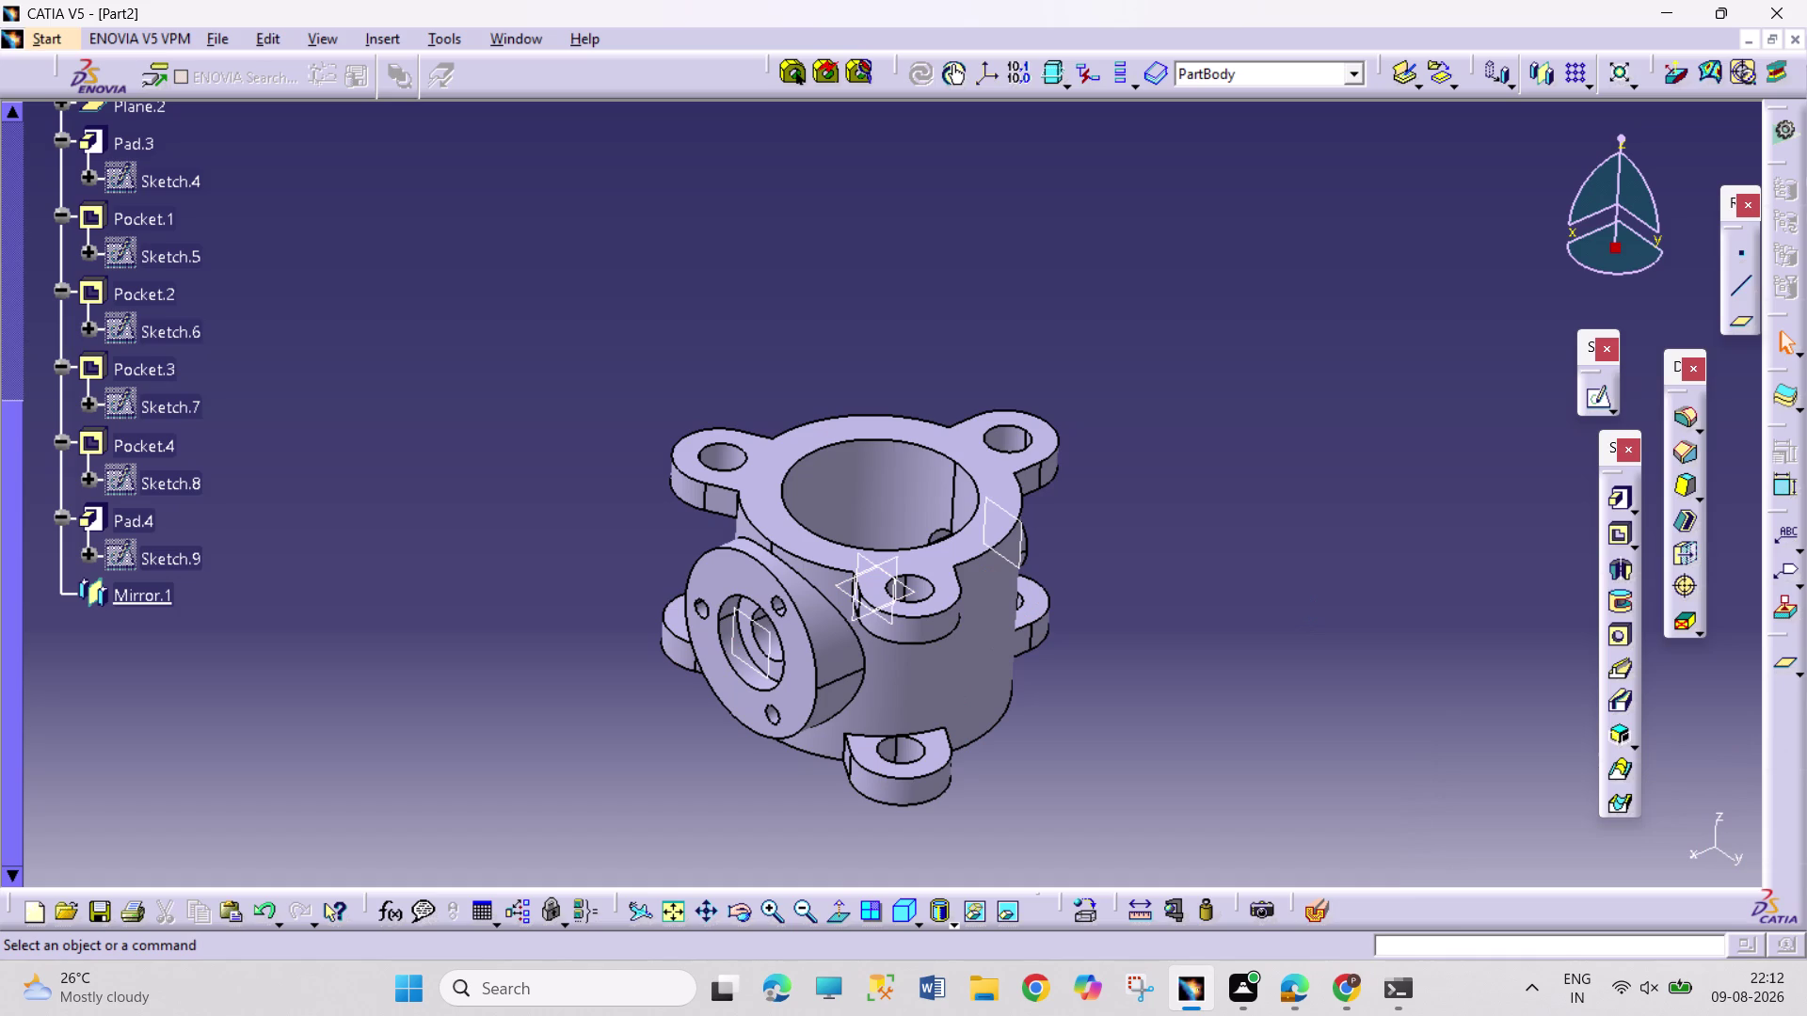
key(ctrl+s)
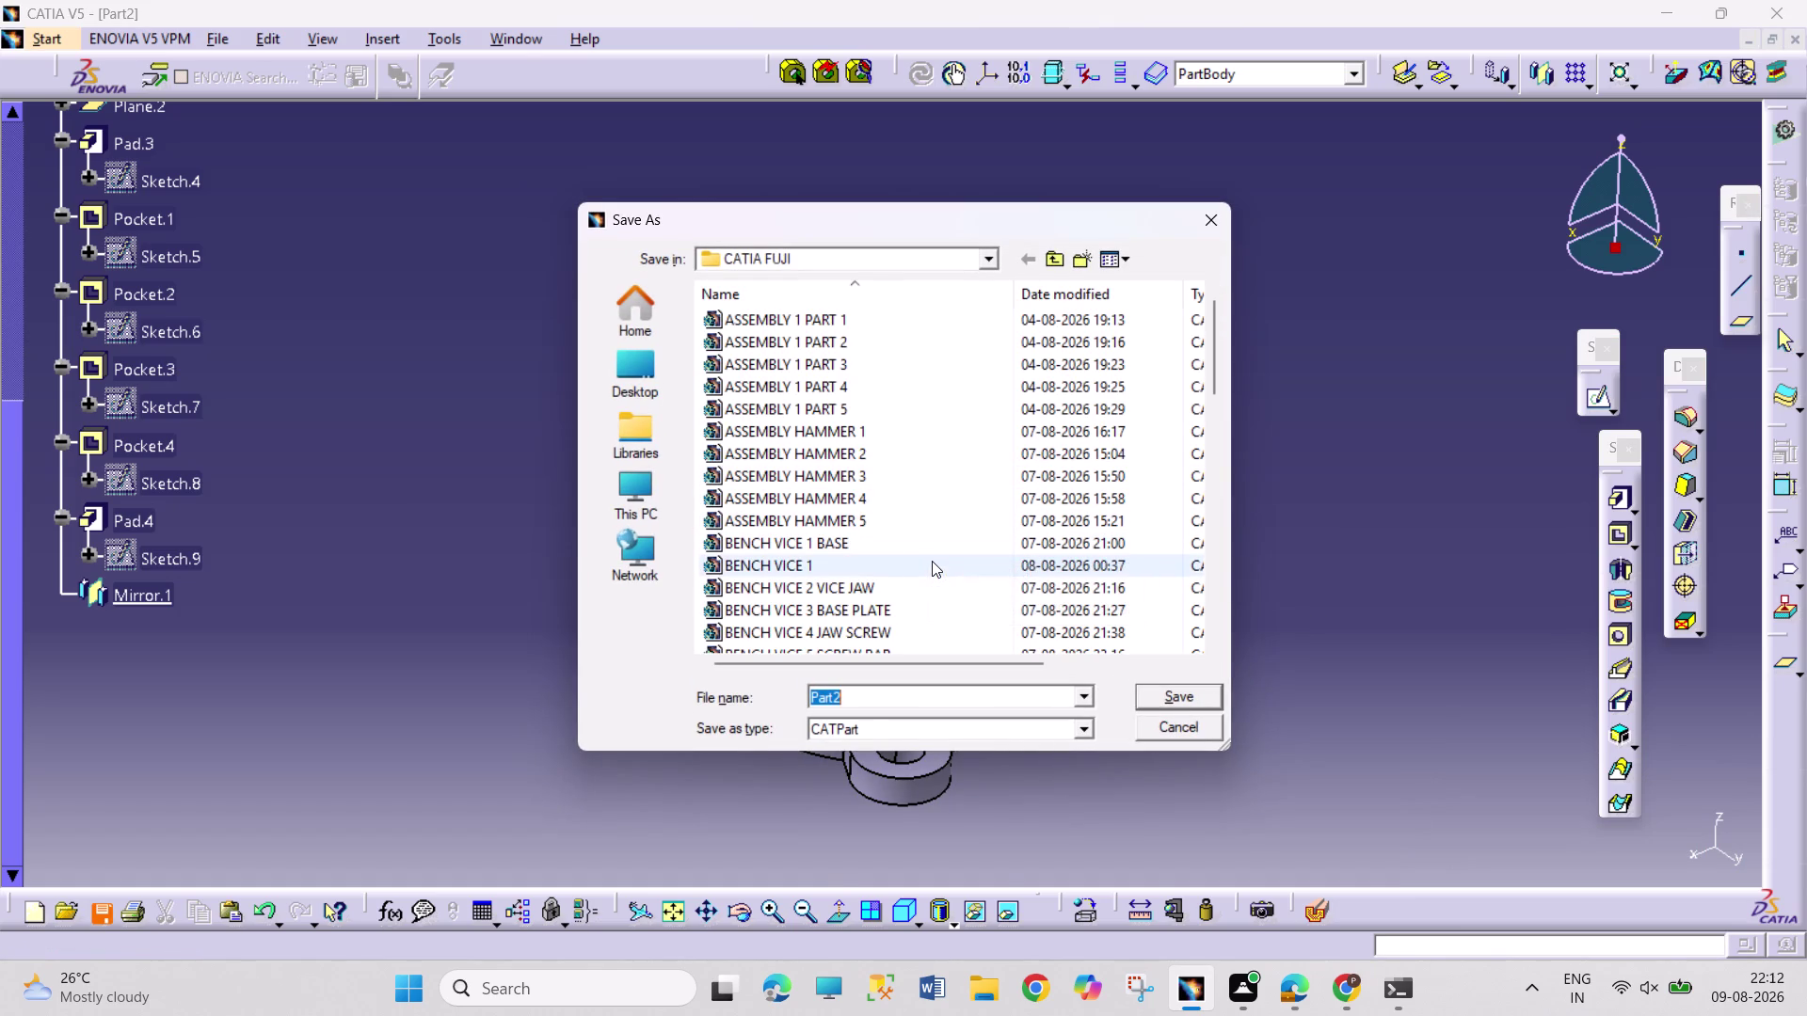
Save the part as 'BUTTERFLY BODY 2', editing the name from BUTTERFLY ARM 1.
scroll(down, 3)
scroll(down, 3)
scroll(down, 3)
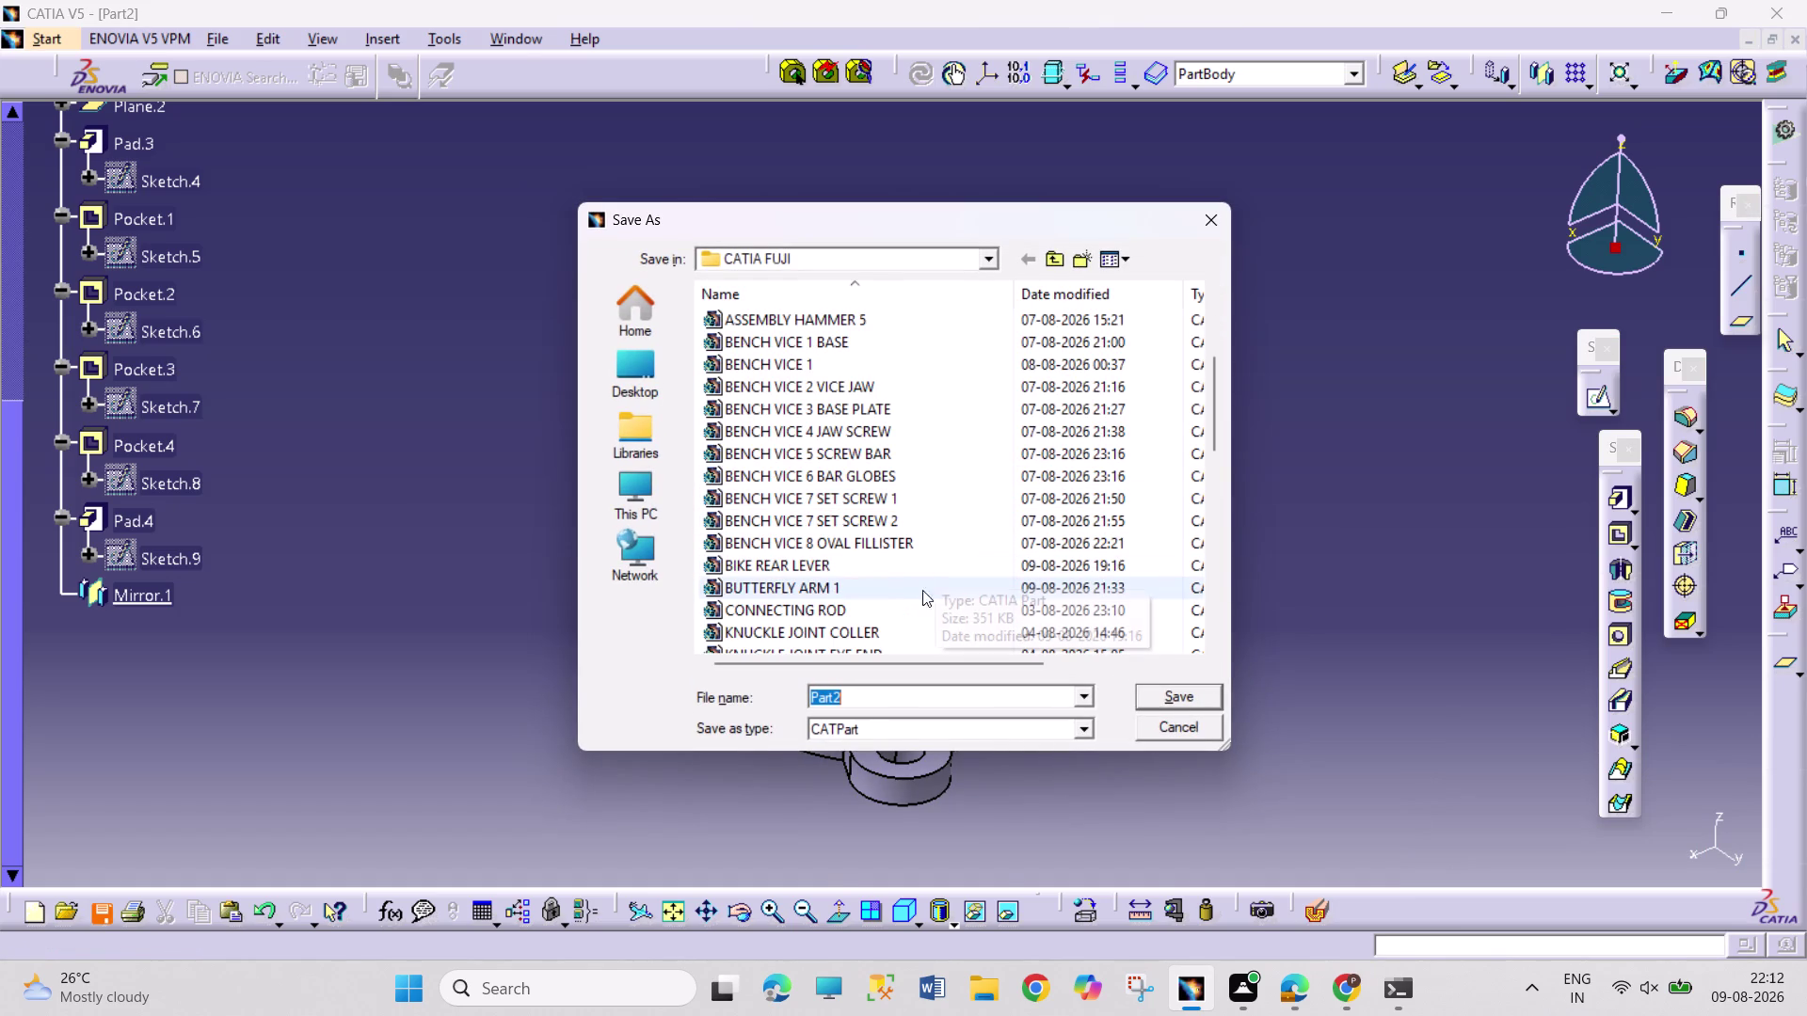
click(873, 588)
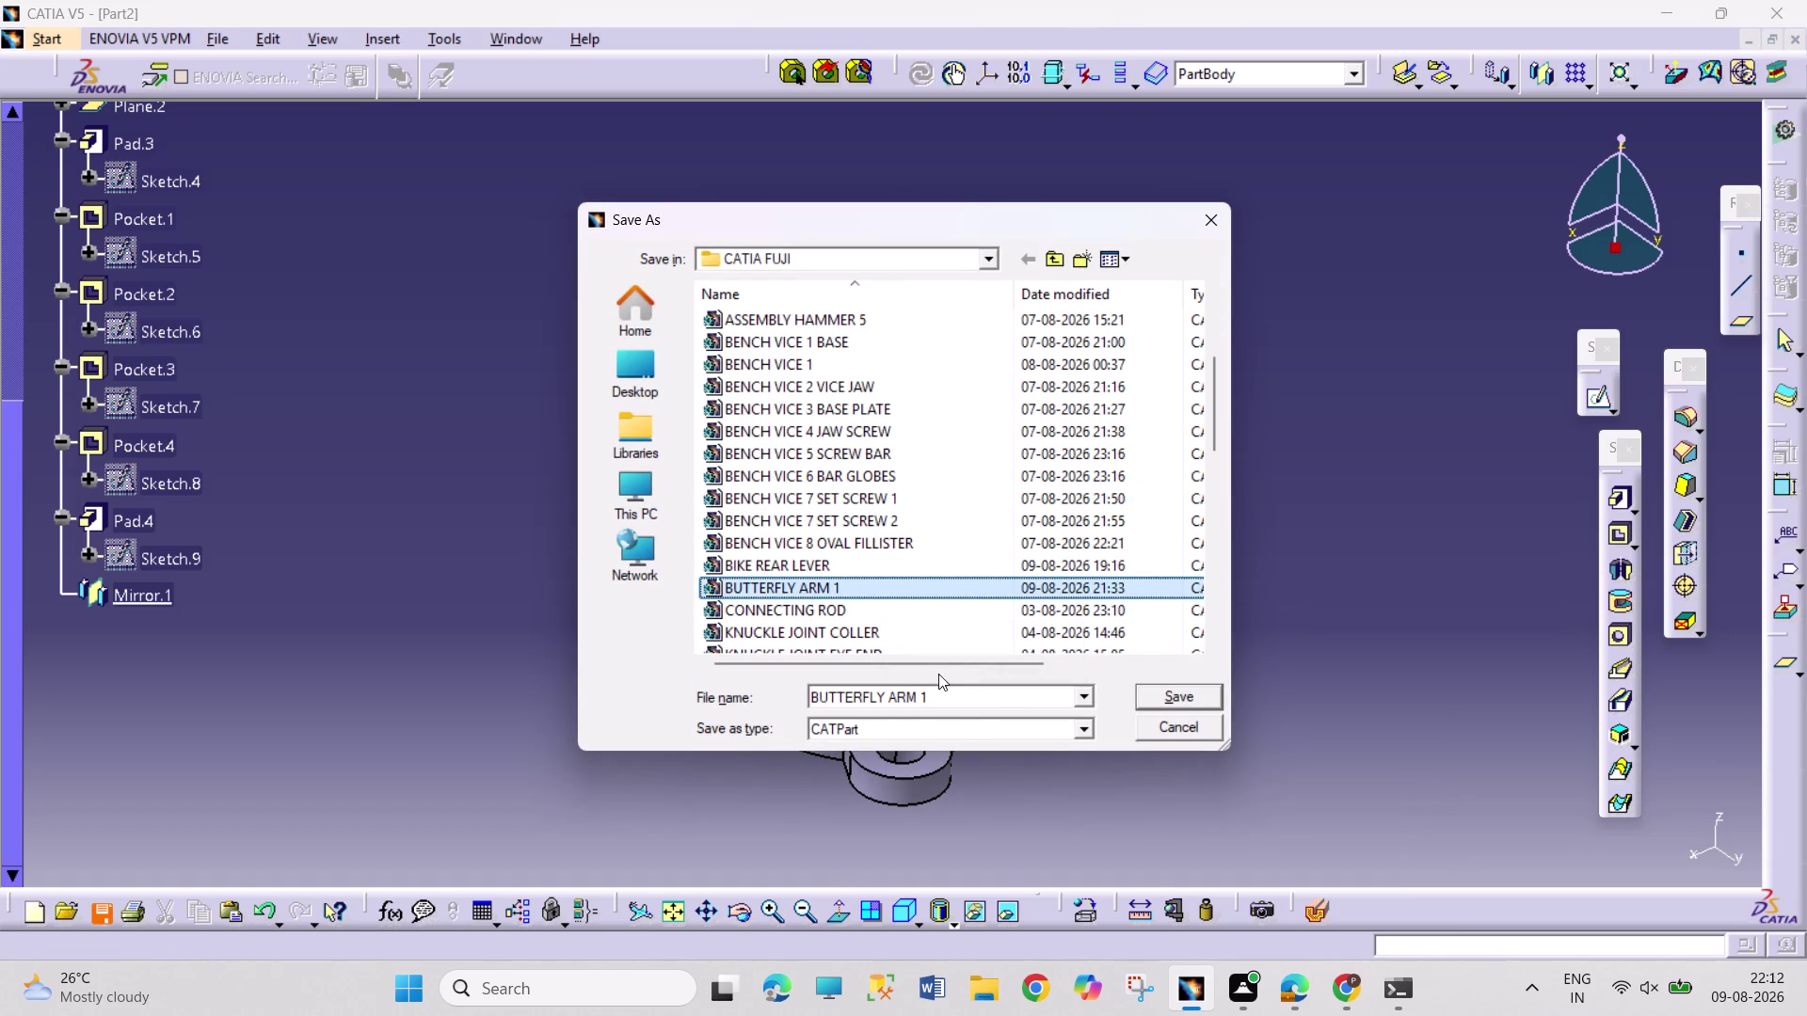
double_click(945, 700)
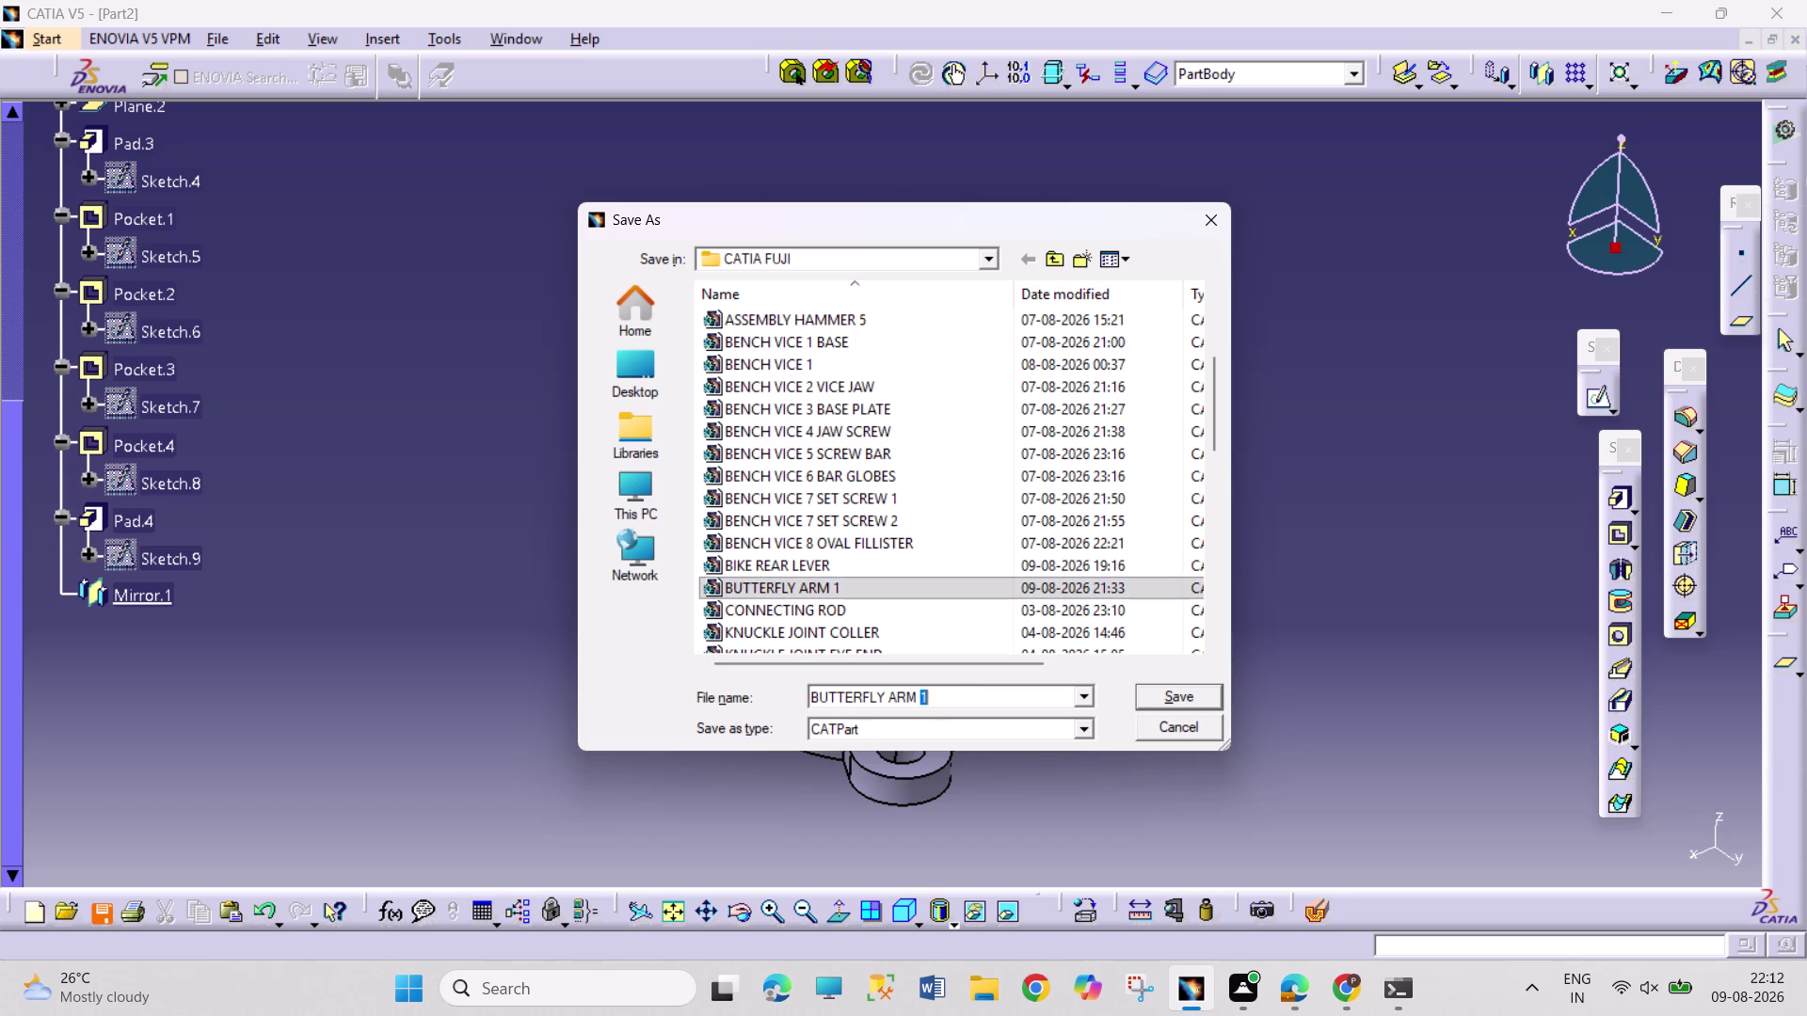
key(2)
key(Left)
key(Left)
key(BackSpace)
key(BackSpace)
key(BackSpace)
text(BOD)
key(y)
key(BackSpace)
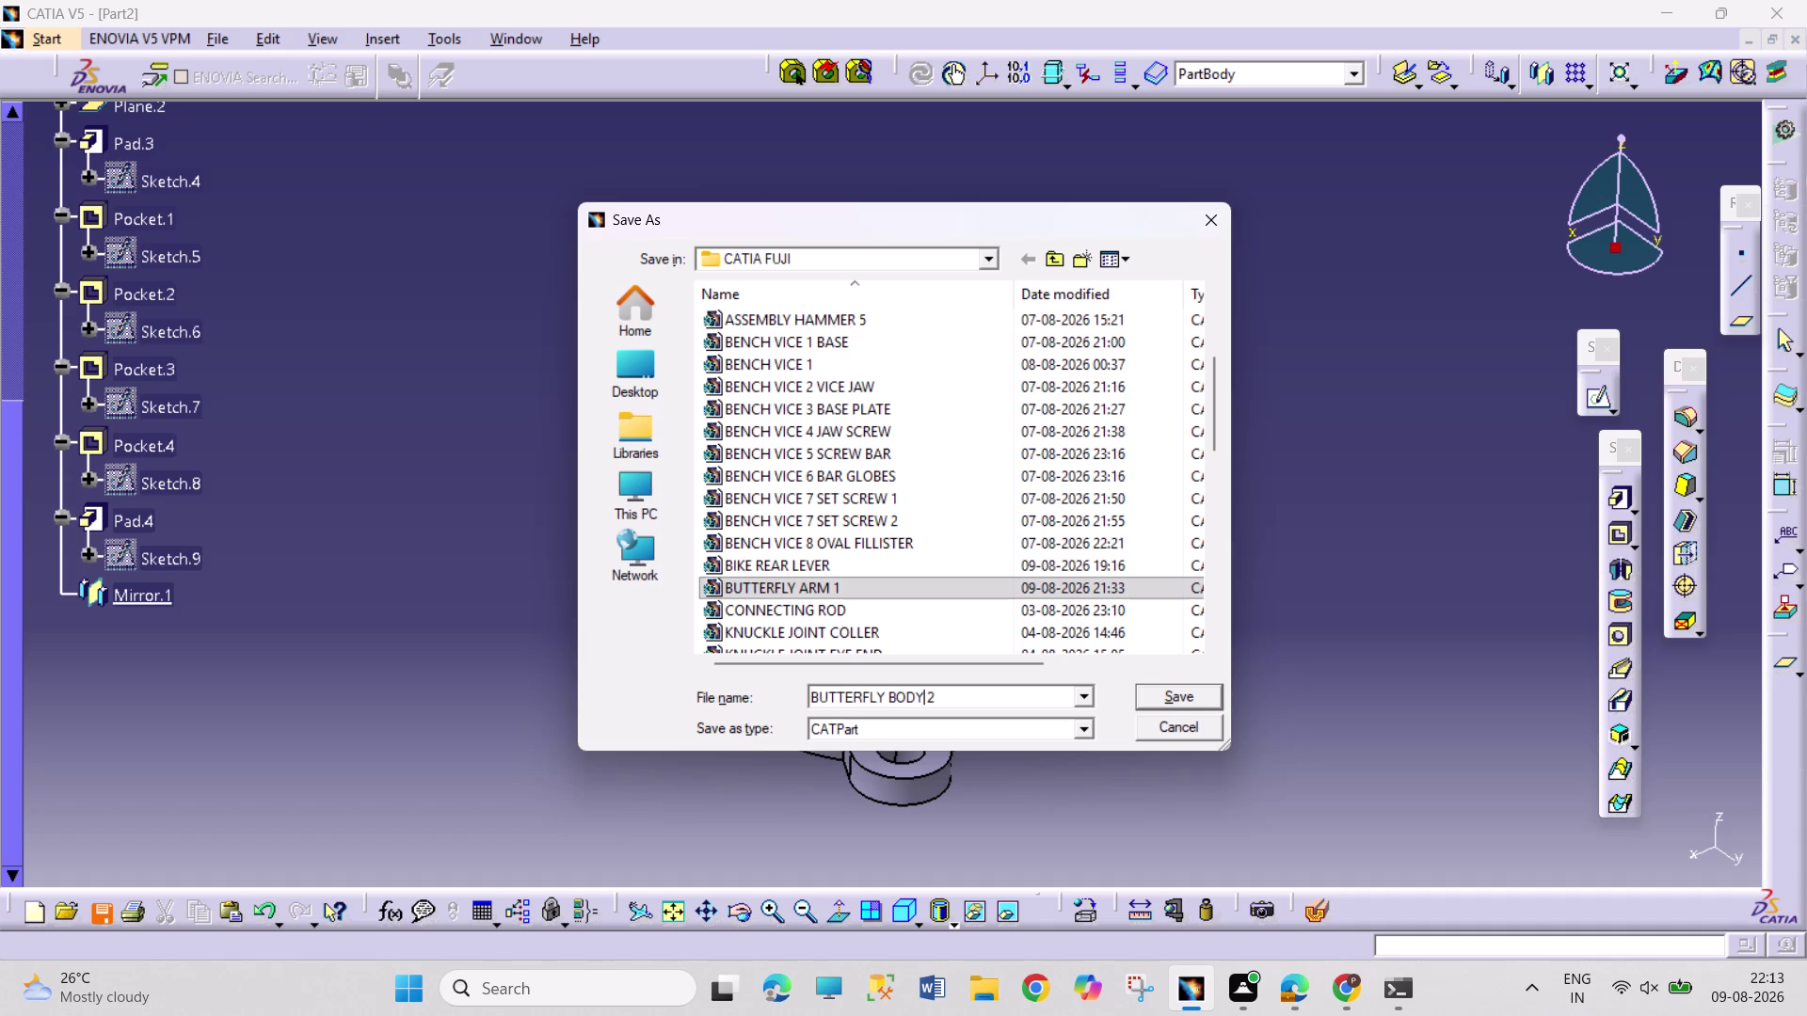
Confirm saving the previous part under its new name and start a new document.
key(y)
key(Return)
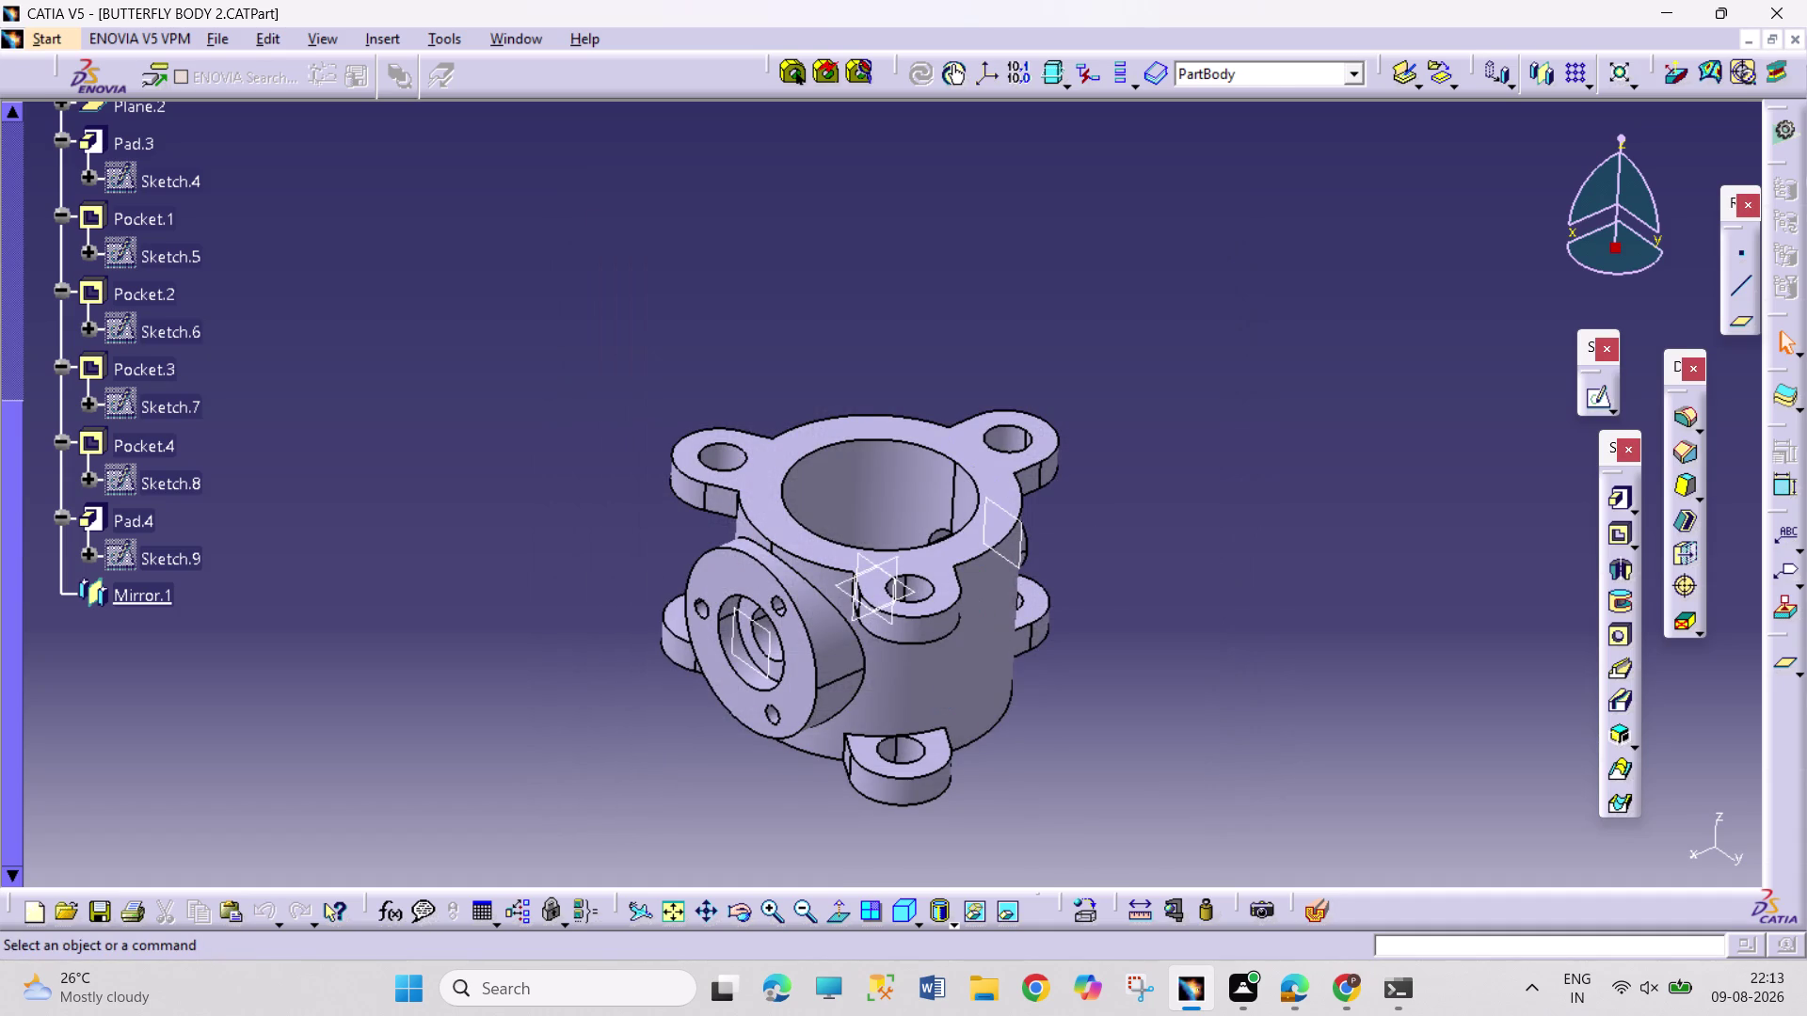
key(ctrl+n)
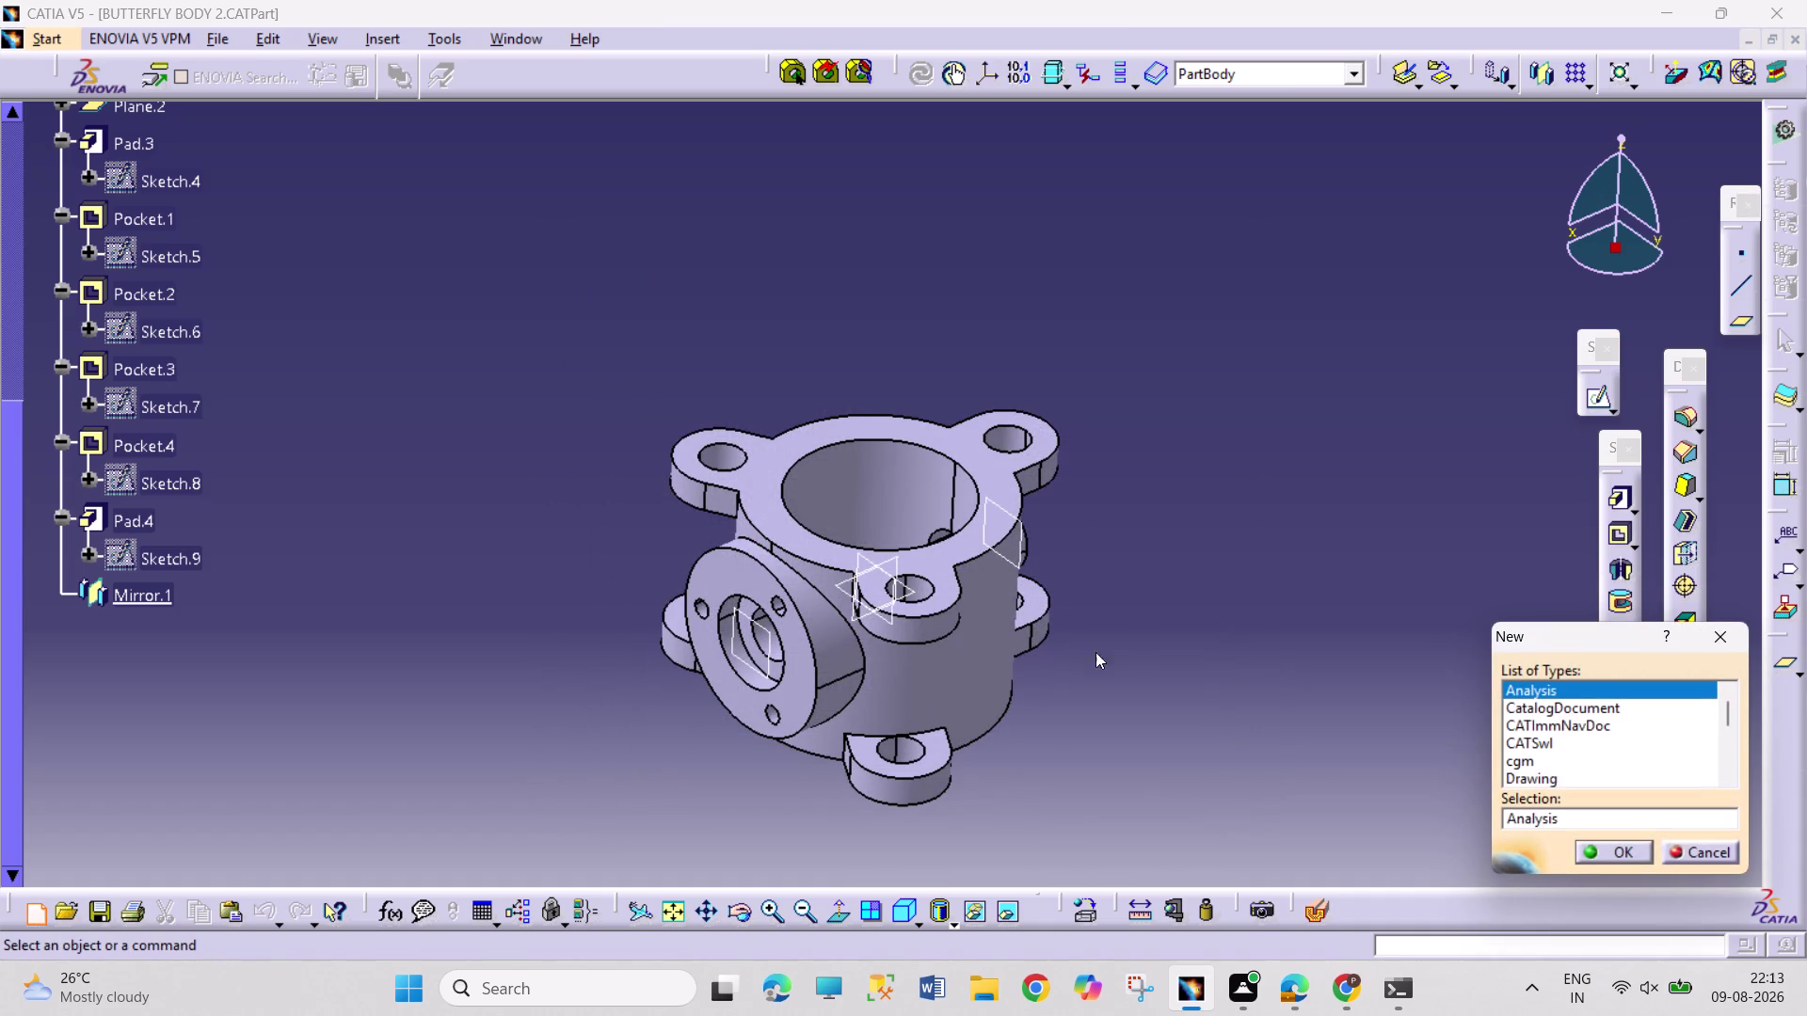
scroll(down, 3)
Create Part3 as a new Part and begin a sketch on its xy plane.
scroll(down, 3)
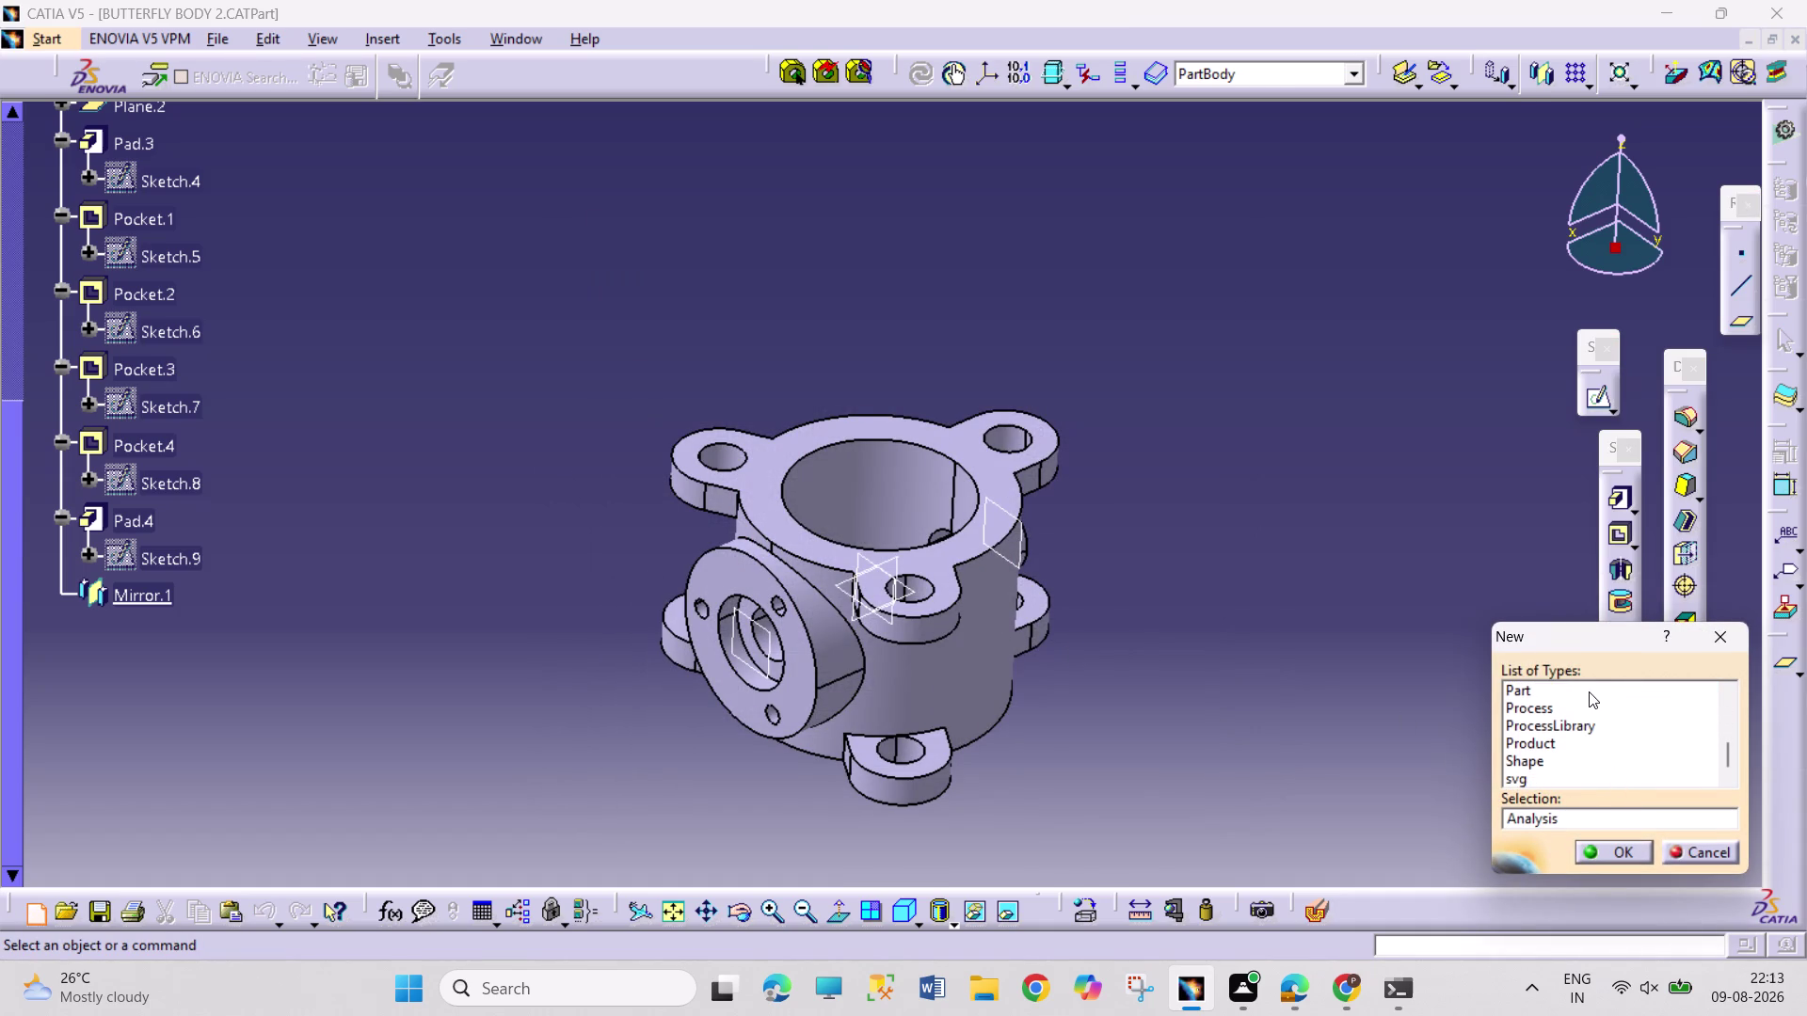
click(1588, 690)
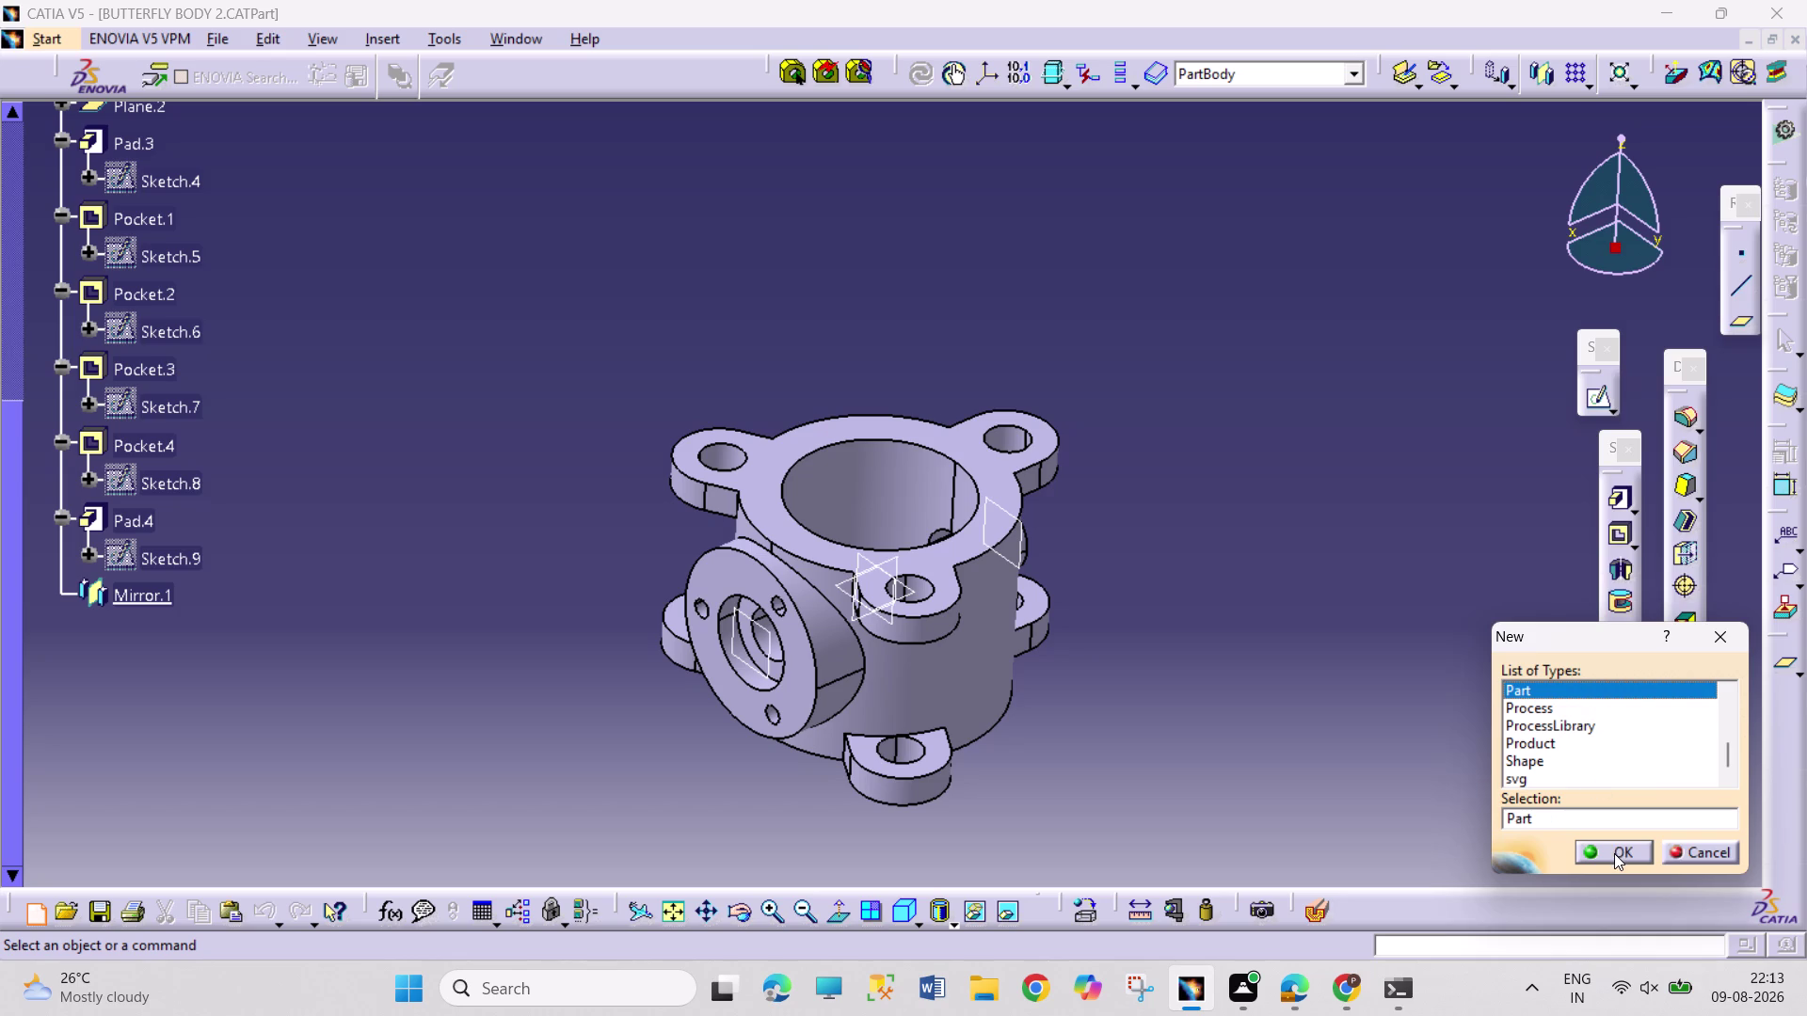
click(1614, 854)
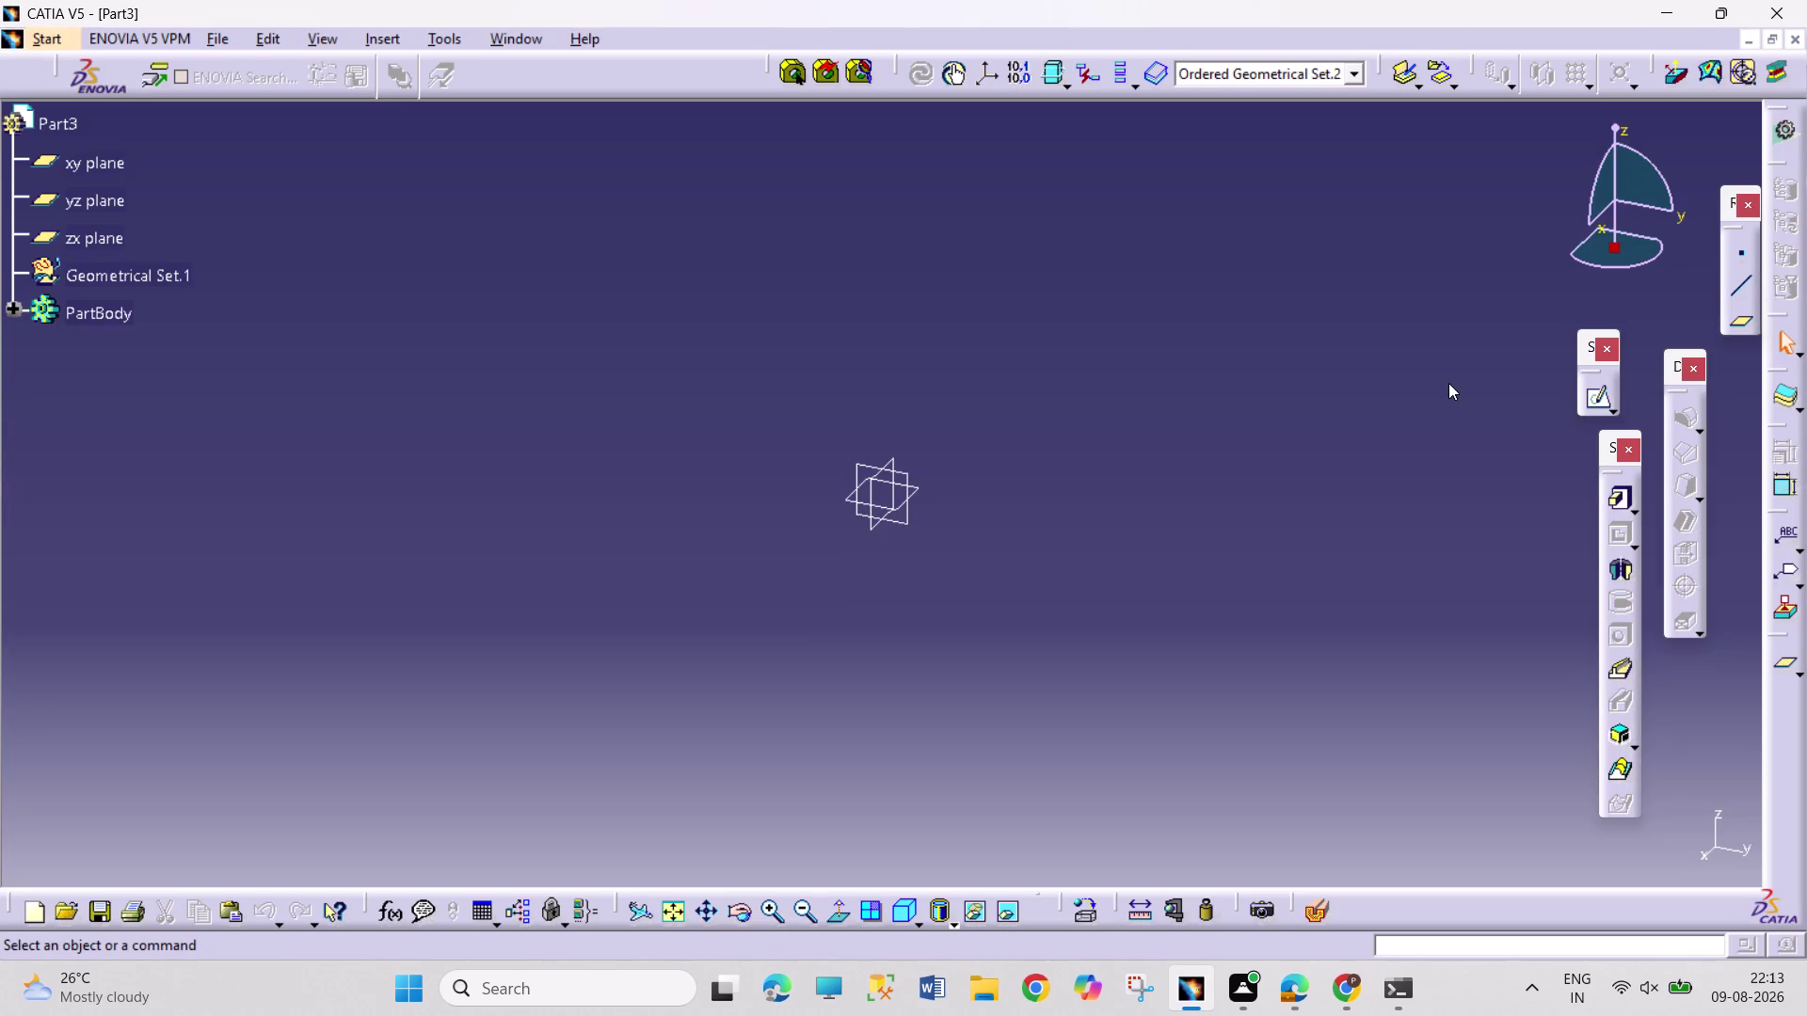
click(920, 489)
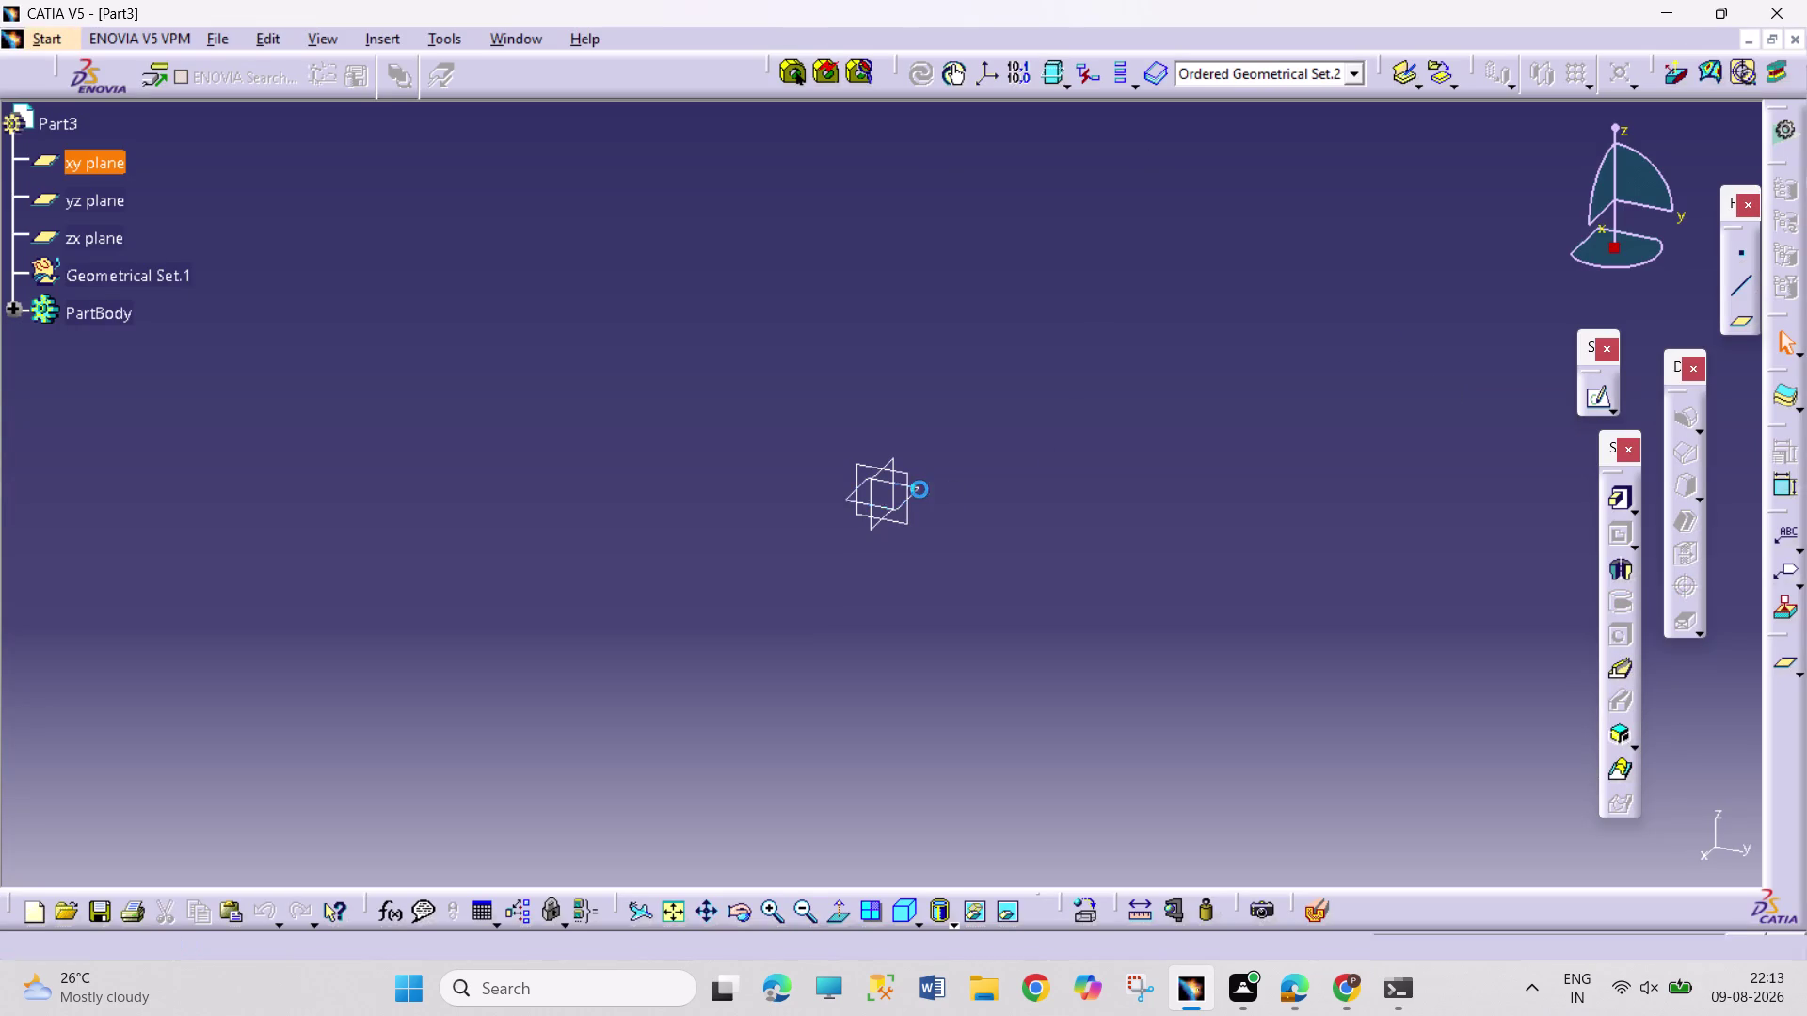
click(1591, 406)
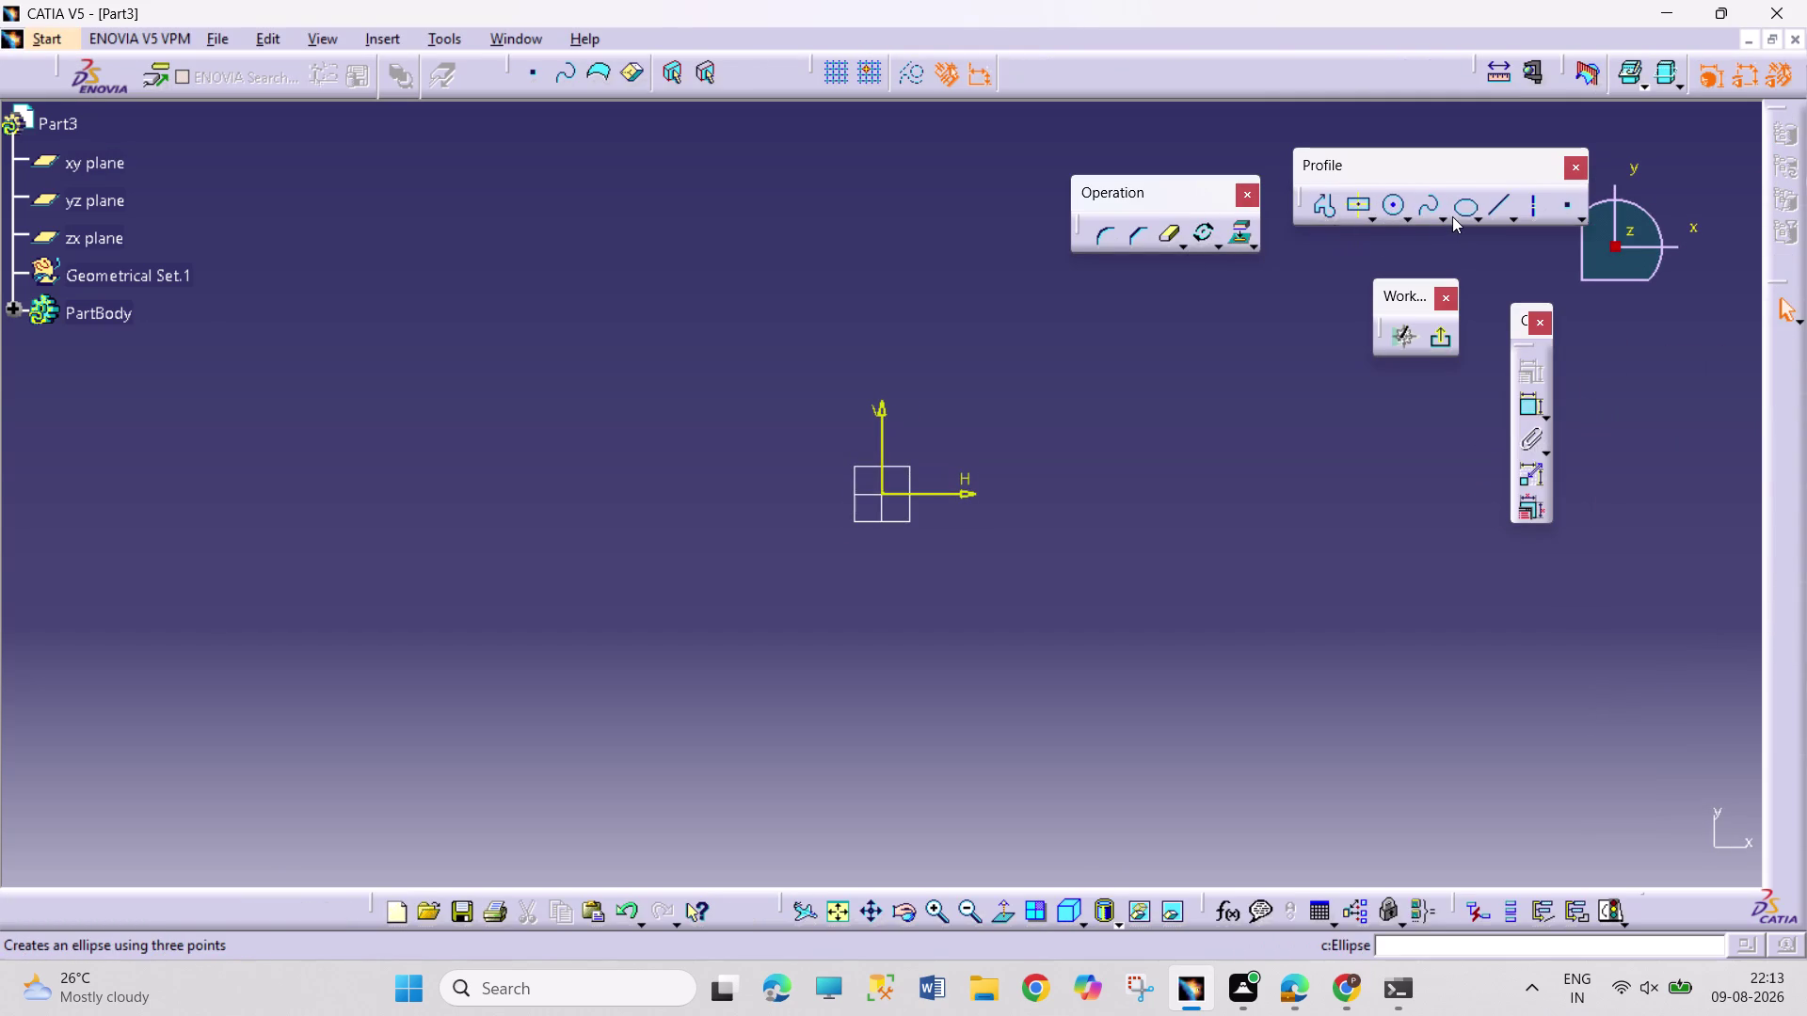
Draw a predefined hexagon centred on the sketch origin.
click(1477, 216)
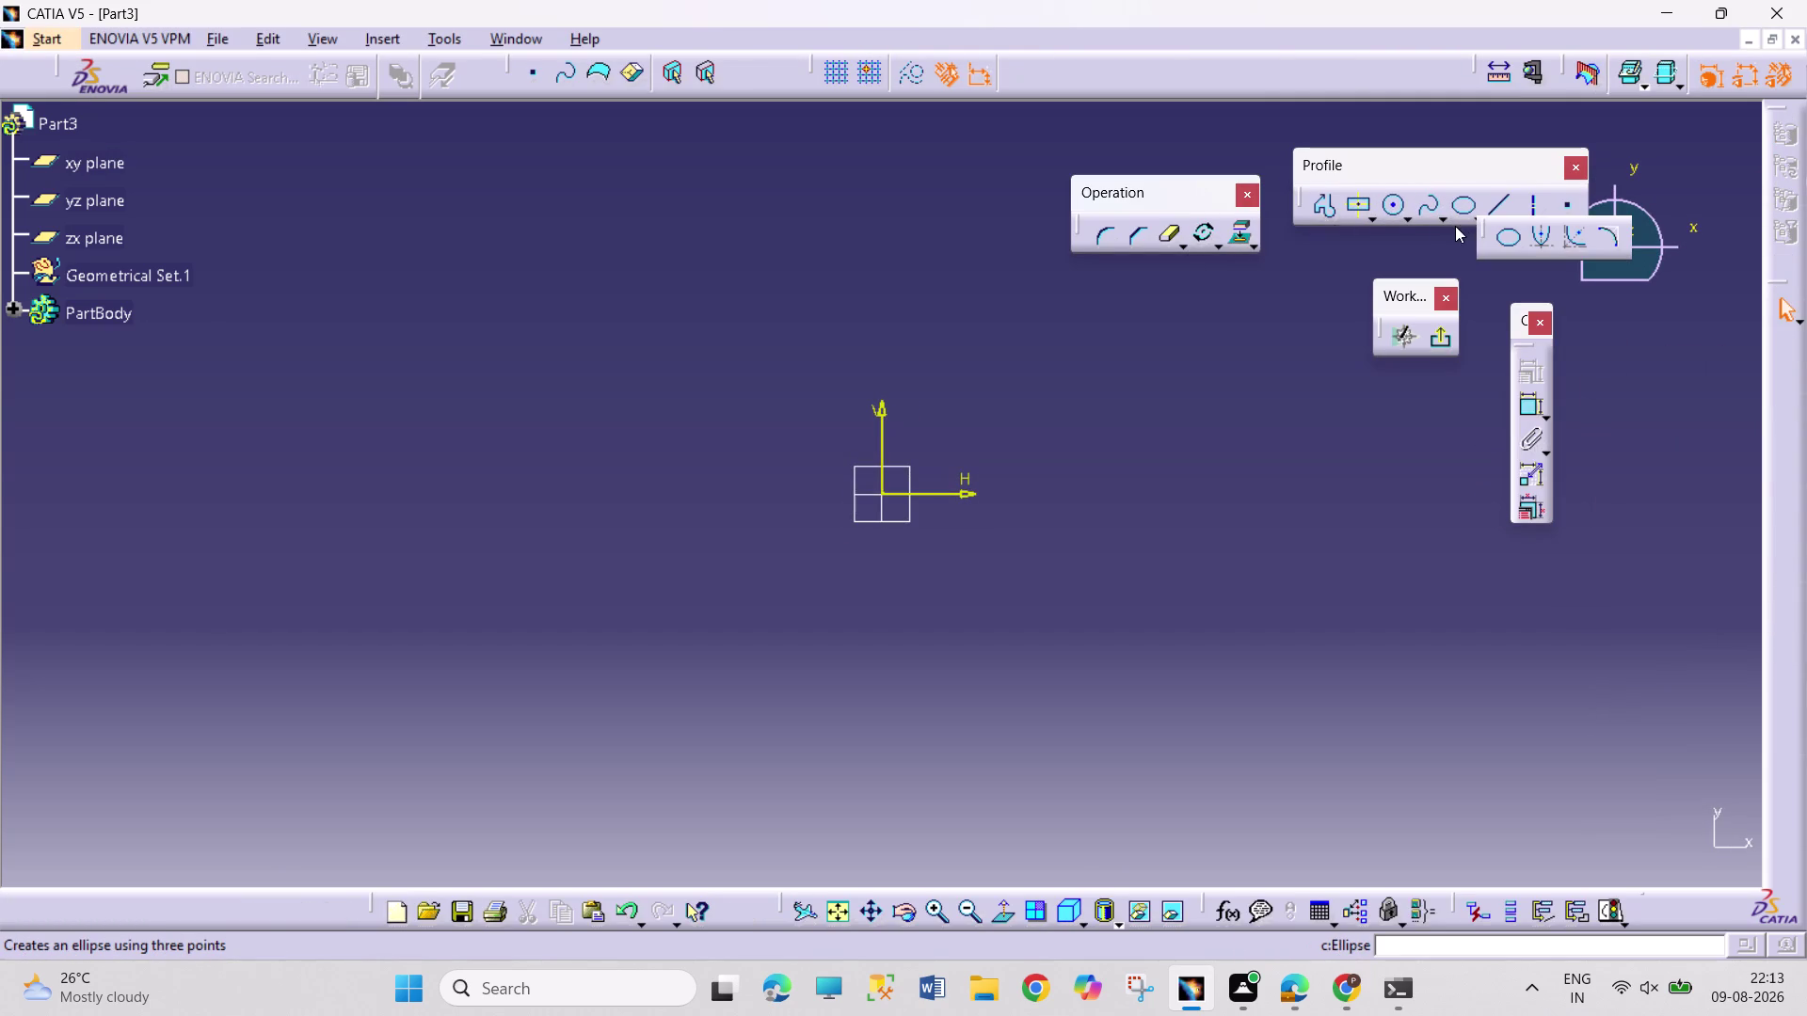
click(1374, 219)
click(1374, 219)
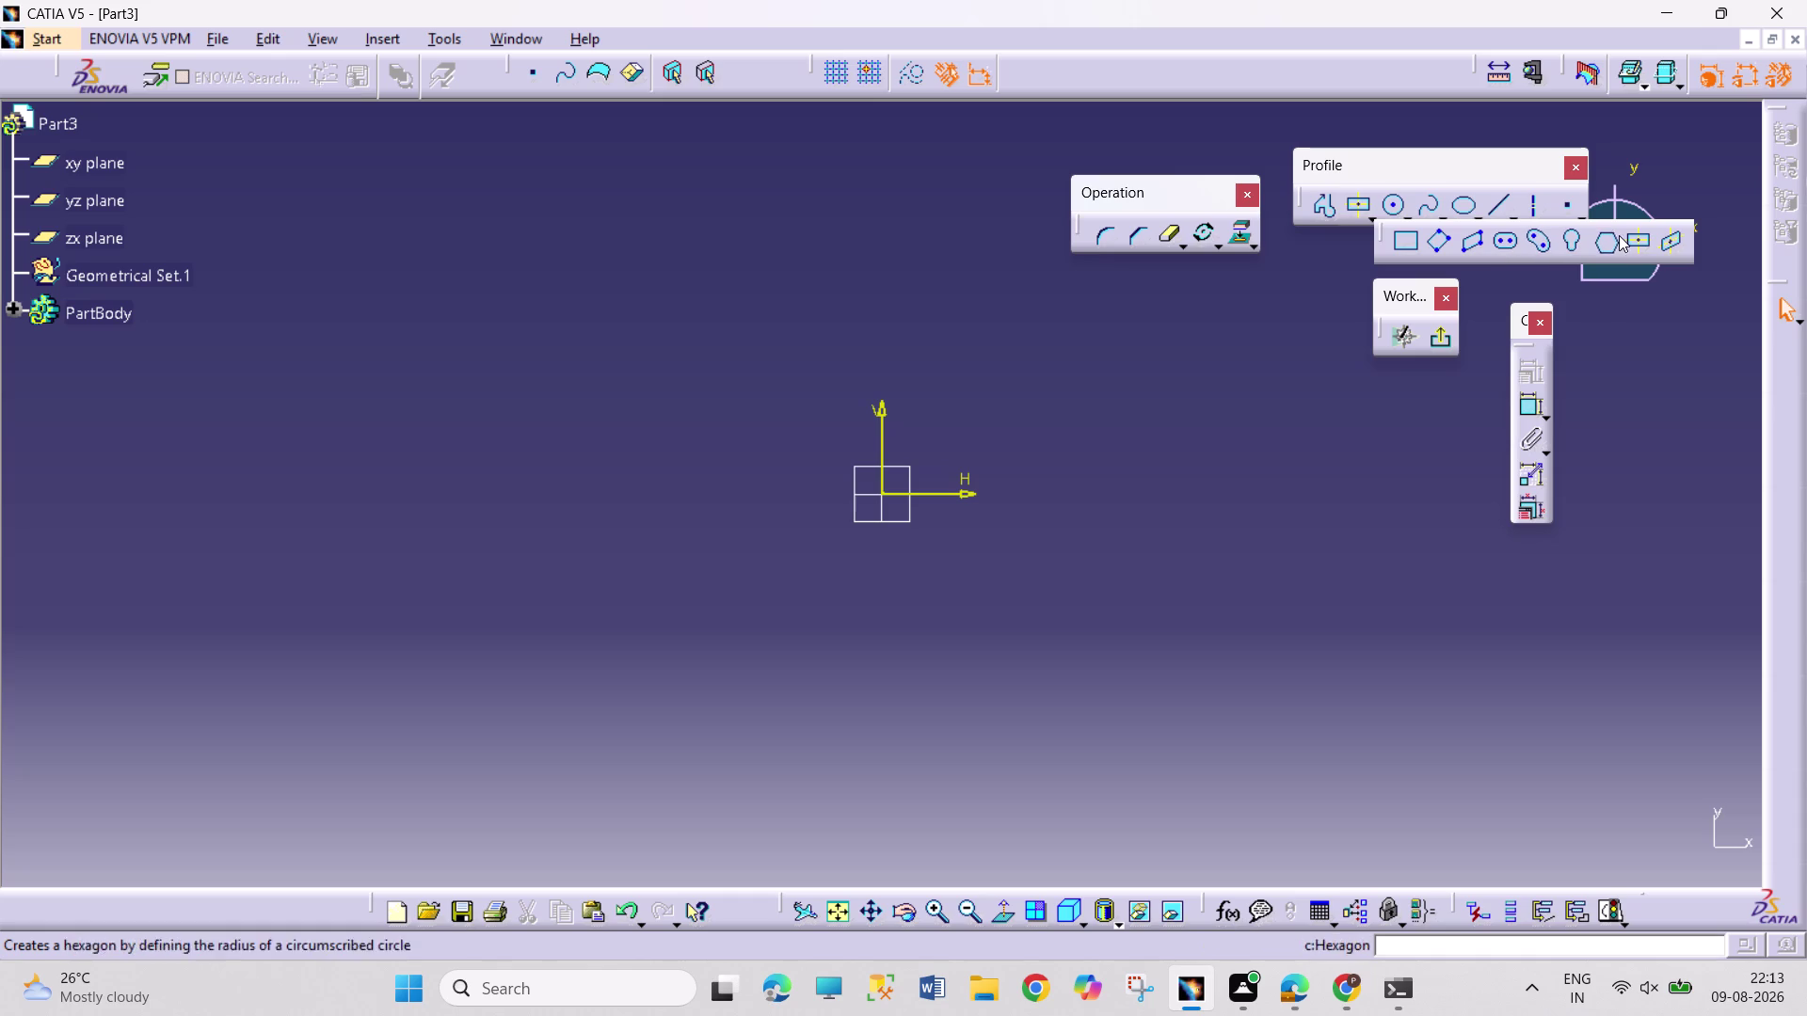
click(1597, 242)
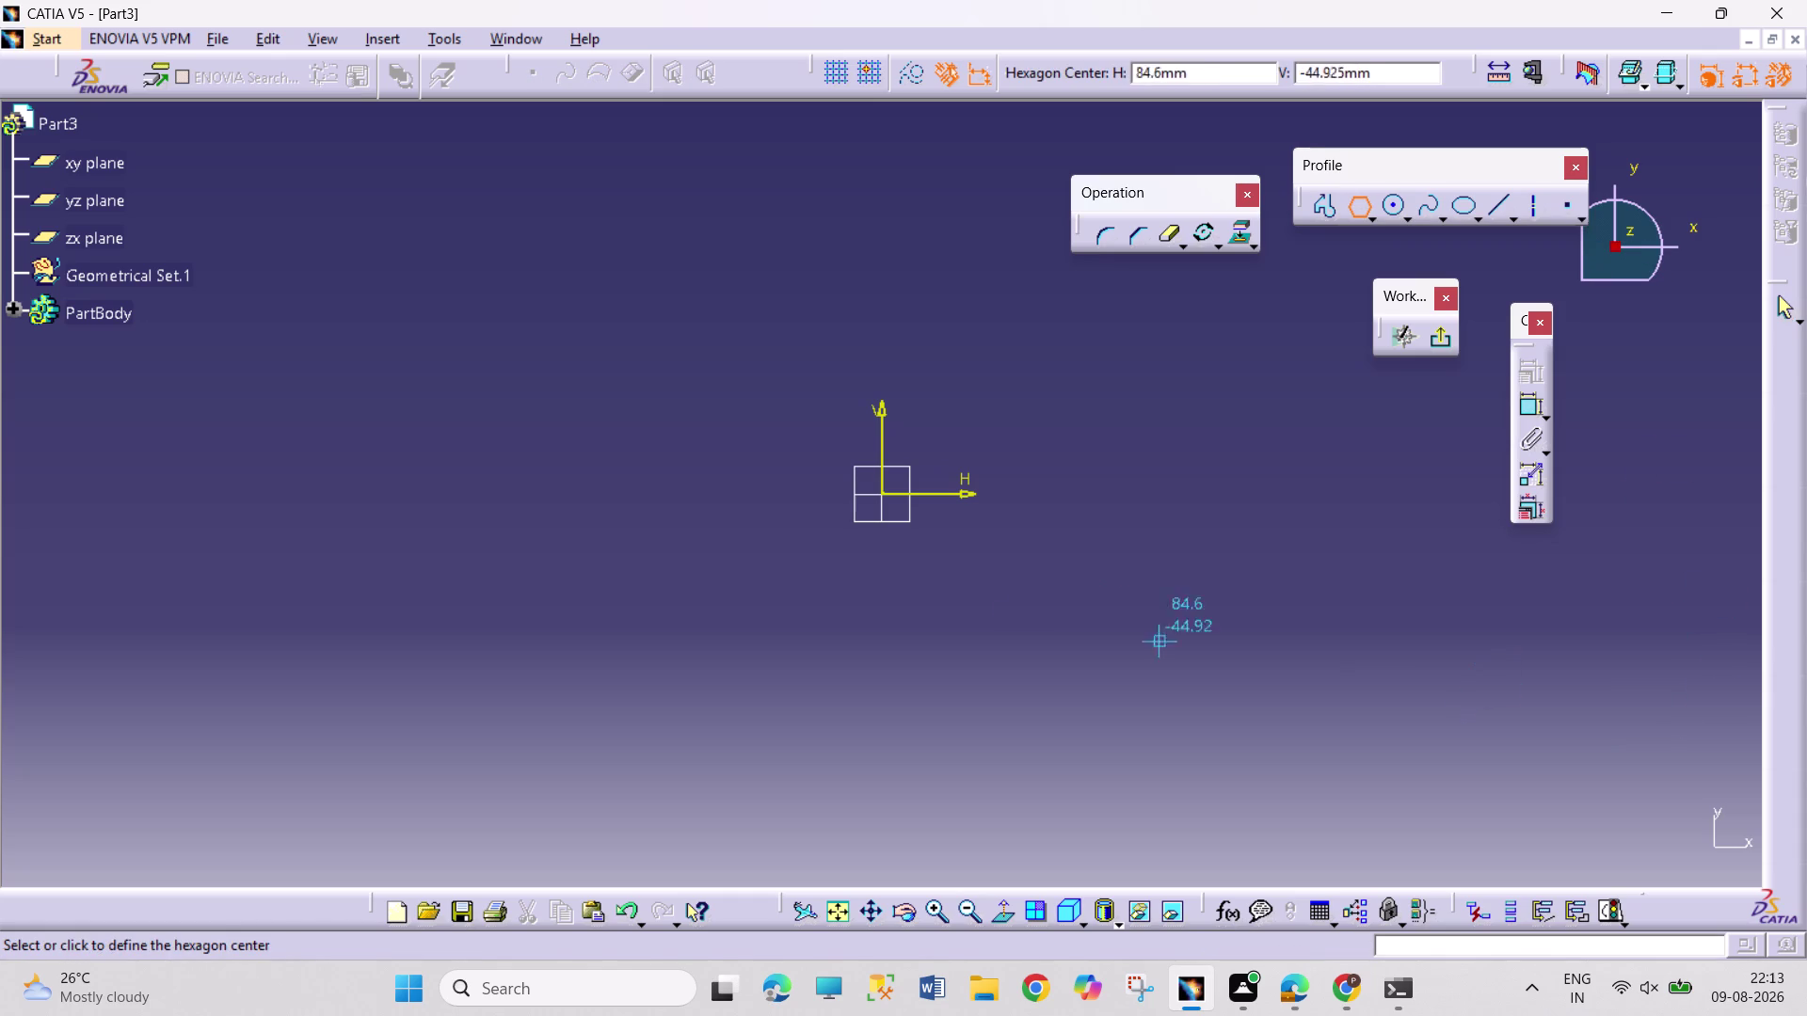
click(881, 494)
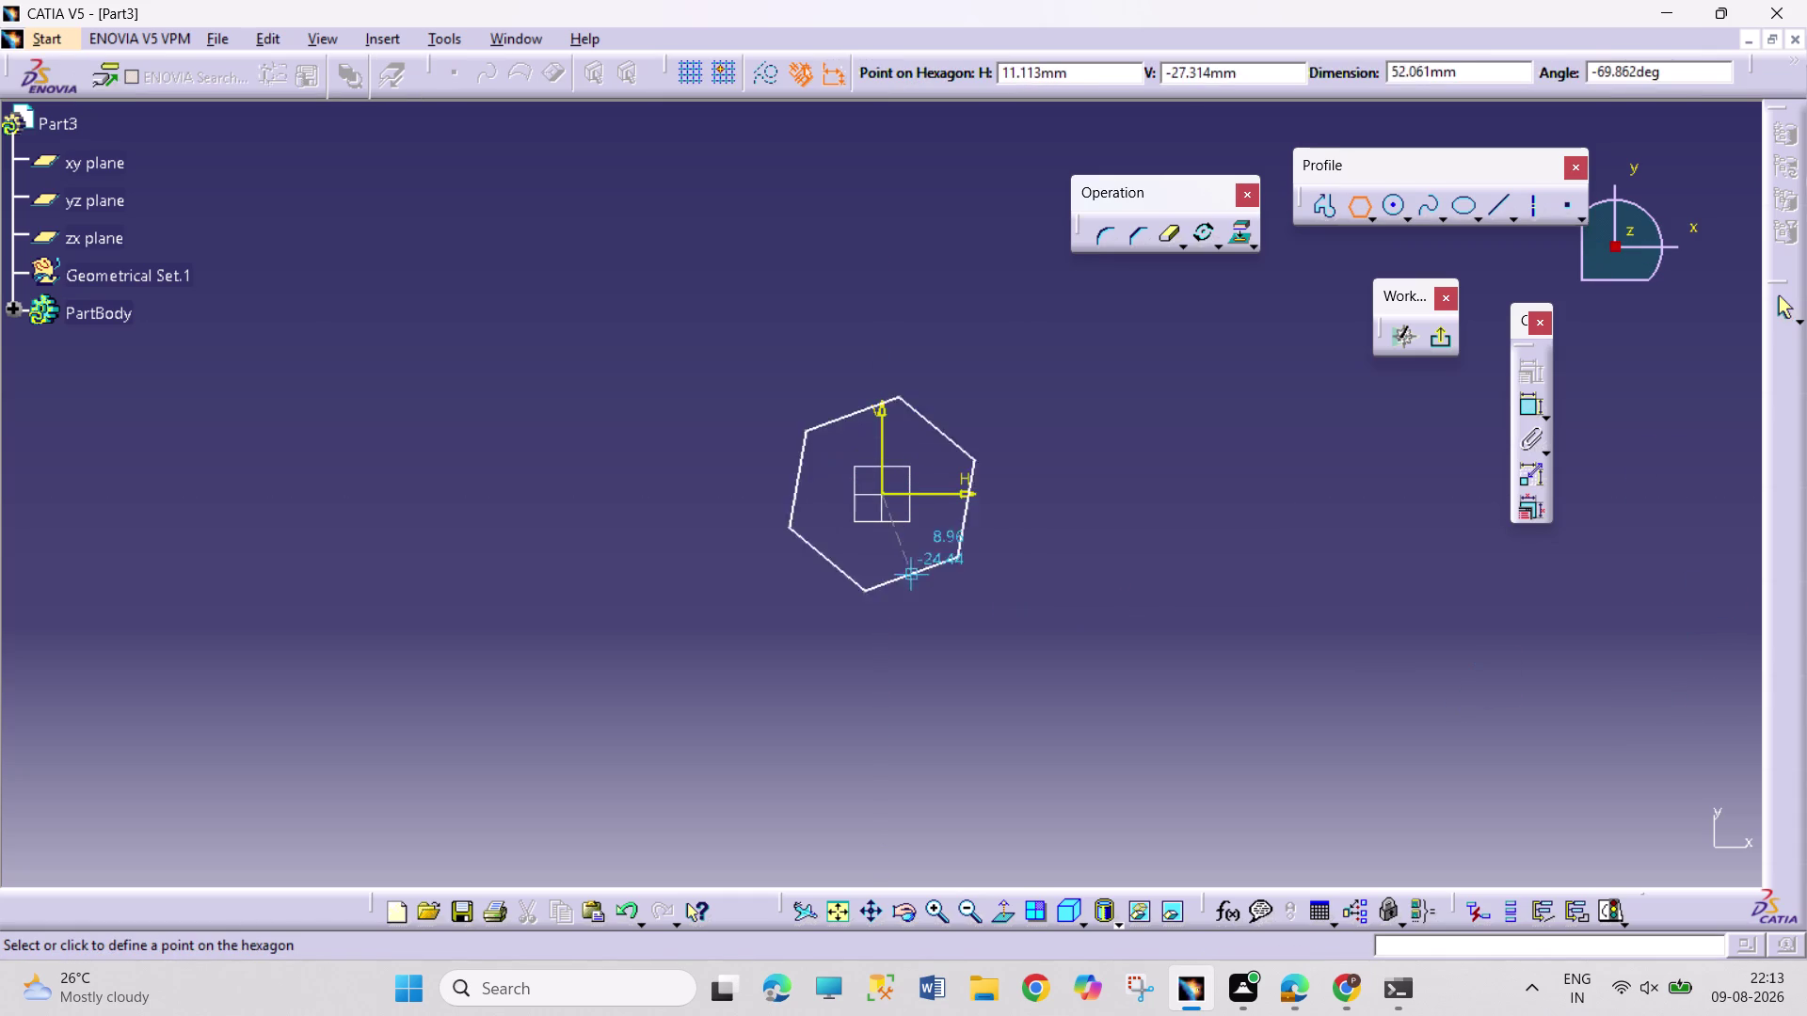
click(1039, 587)
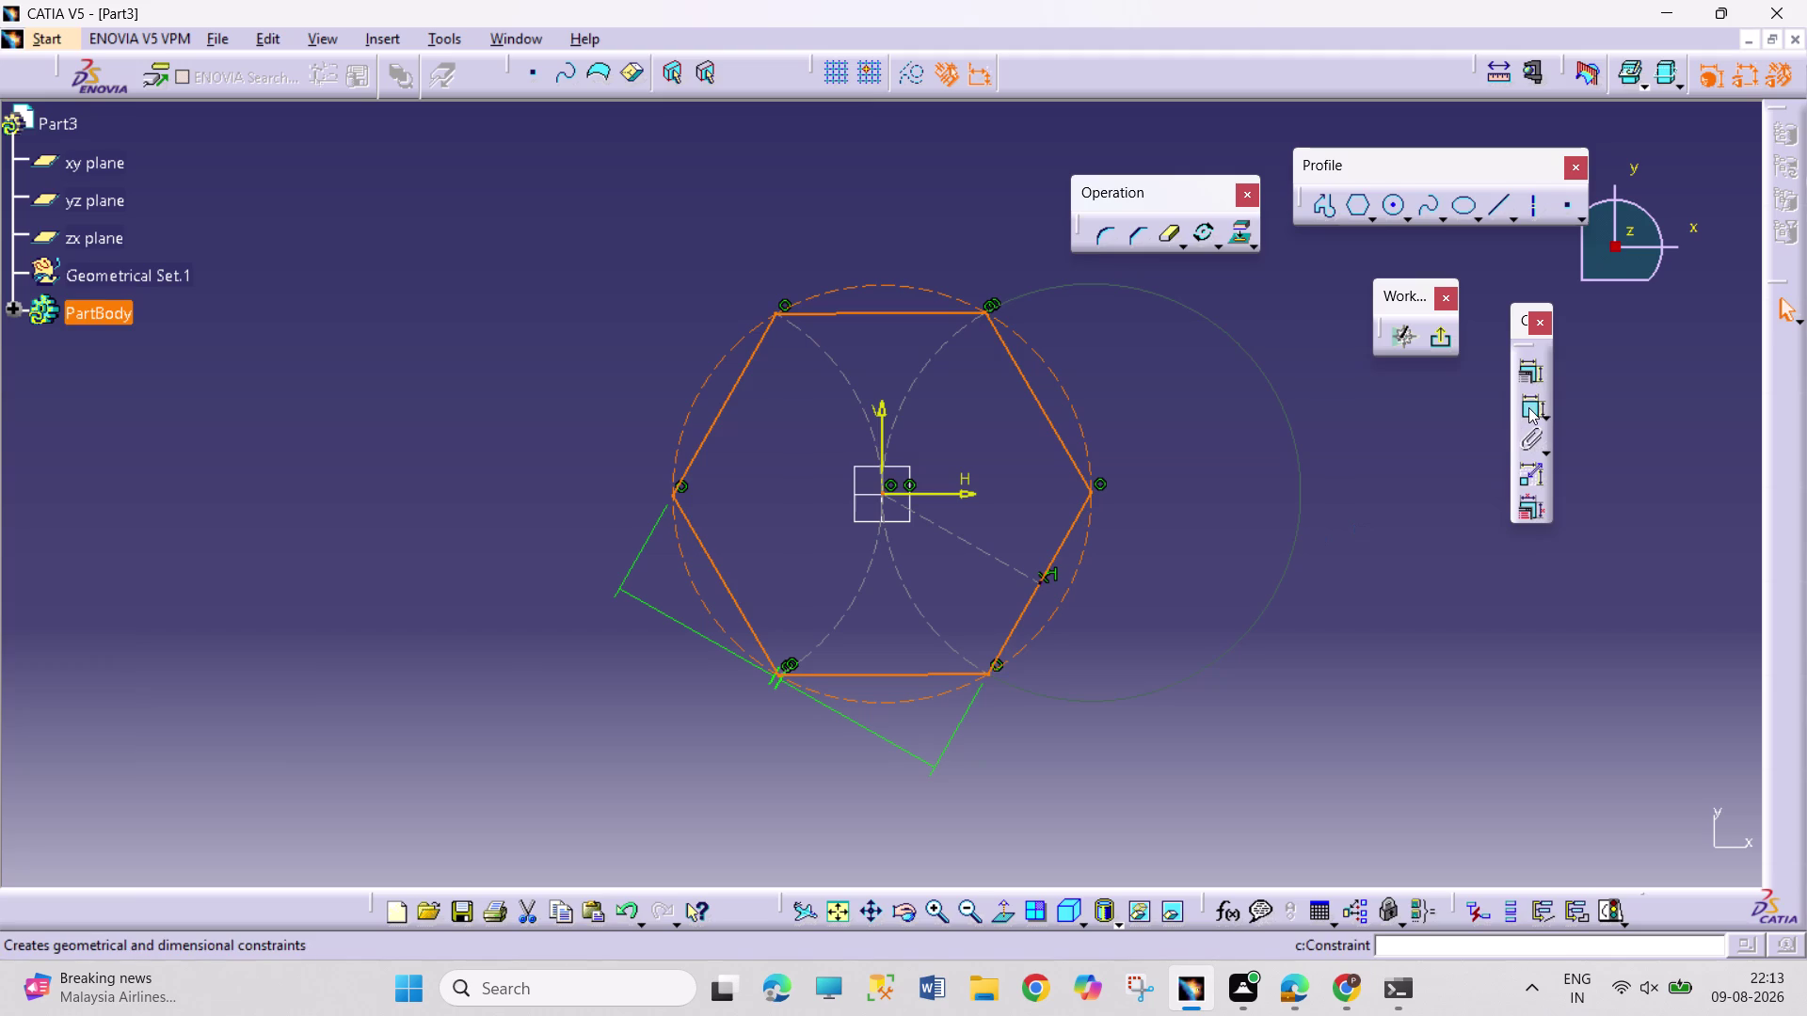
Begin a dimension on the hexagon's upper-right side, then cancel it.
click(1528, 408)
click(1072, 455)
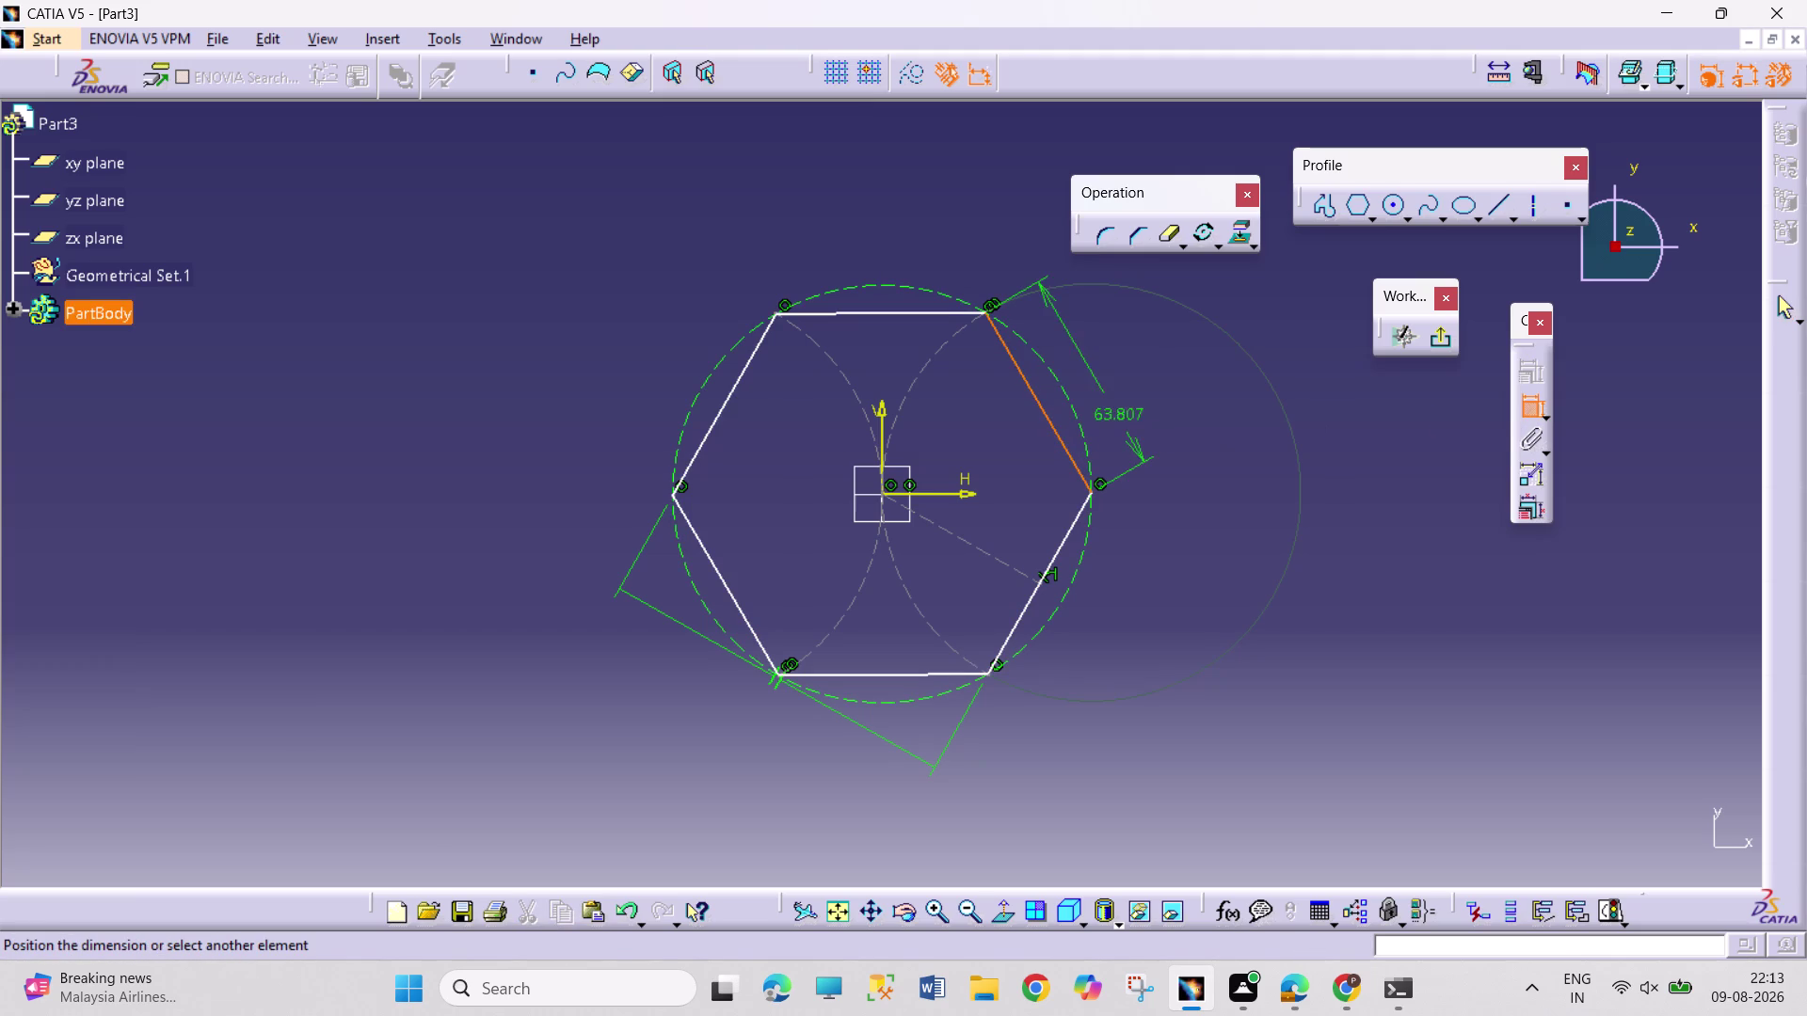
right_click(1145, 410)
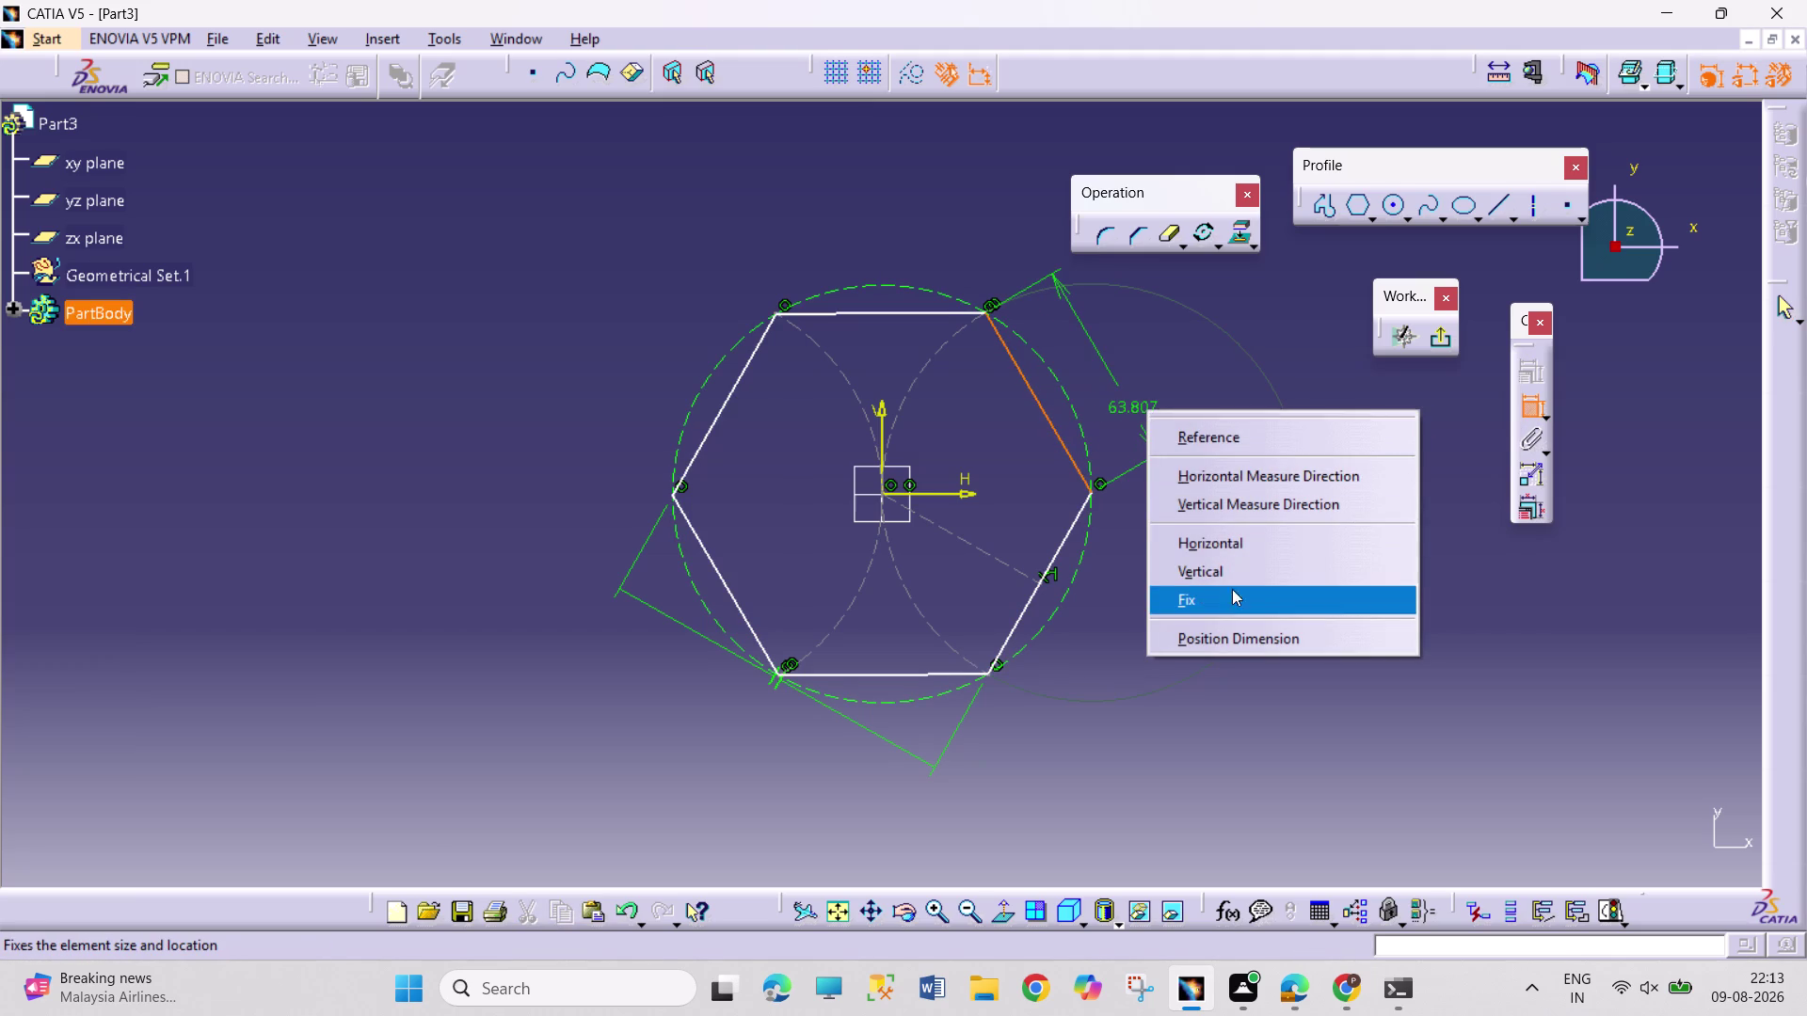
key(Escape)
key(Escape)
key(Escape)
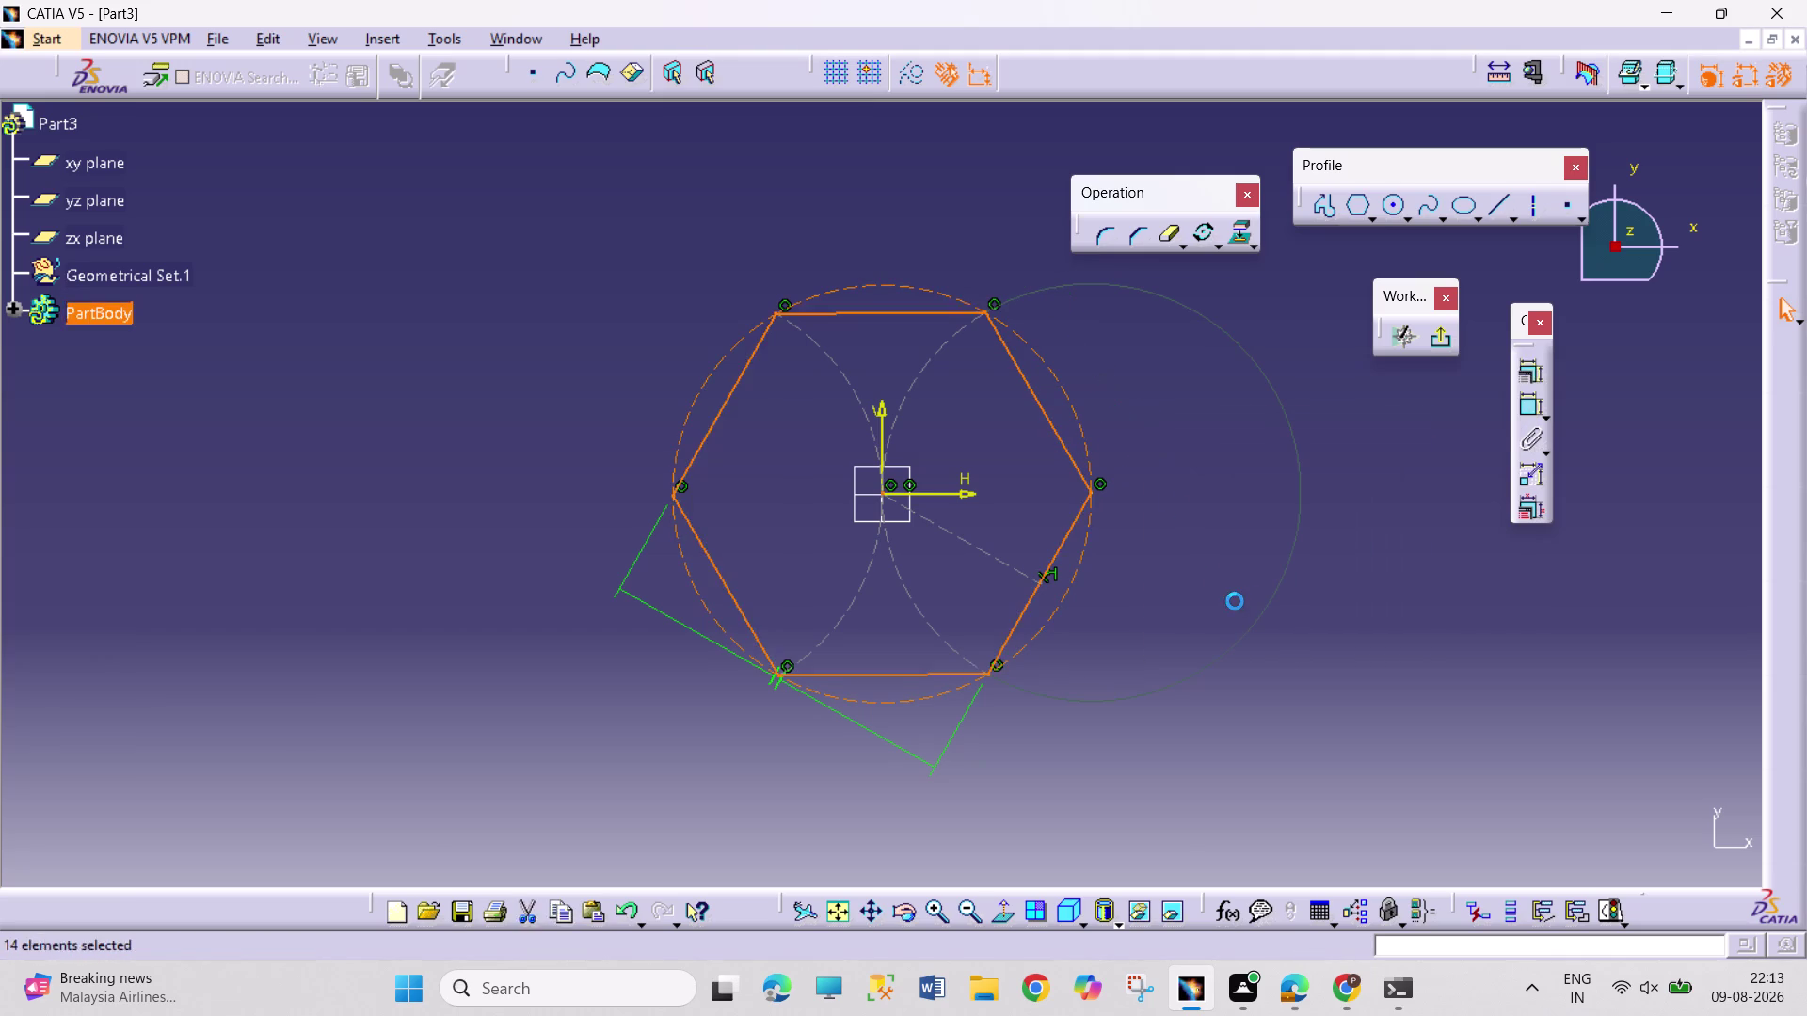
key(Escape)
click(1533, 403)
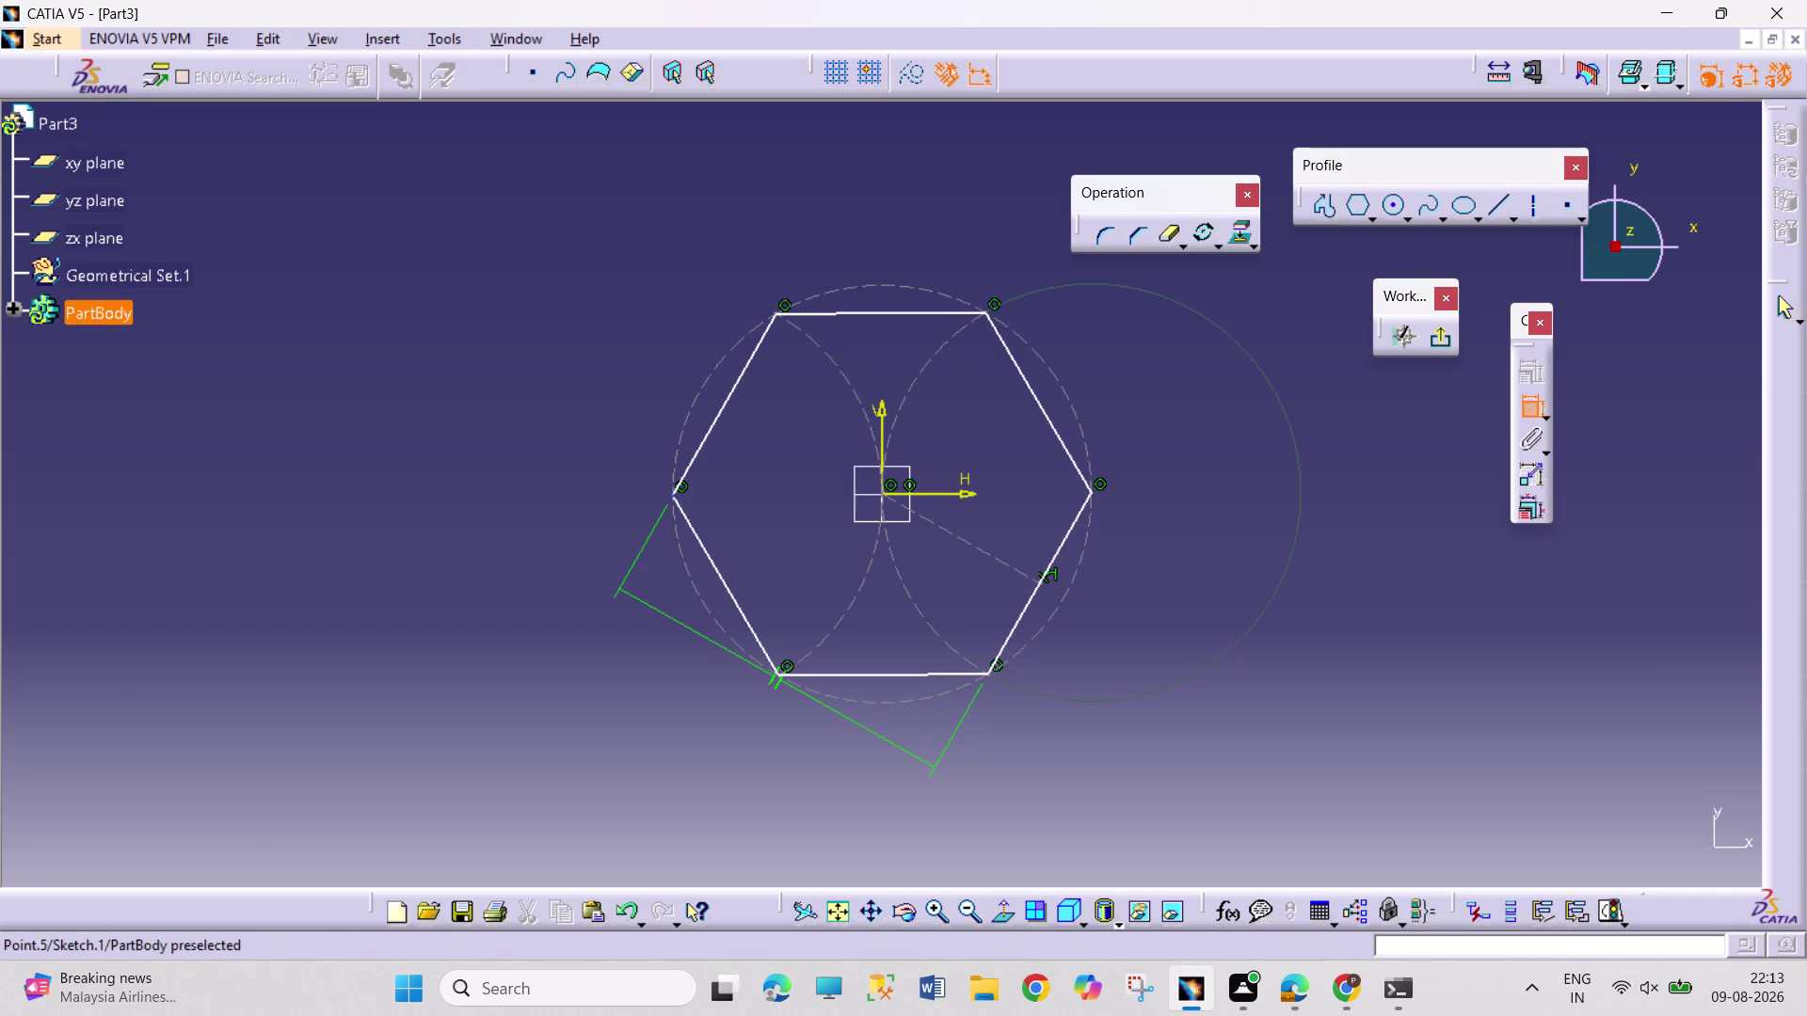
Add a 64 mm across-flats dimension between two opposite hexagon sides.
click(720, 574)
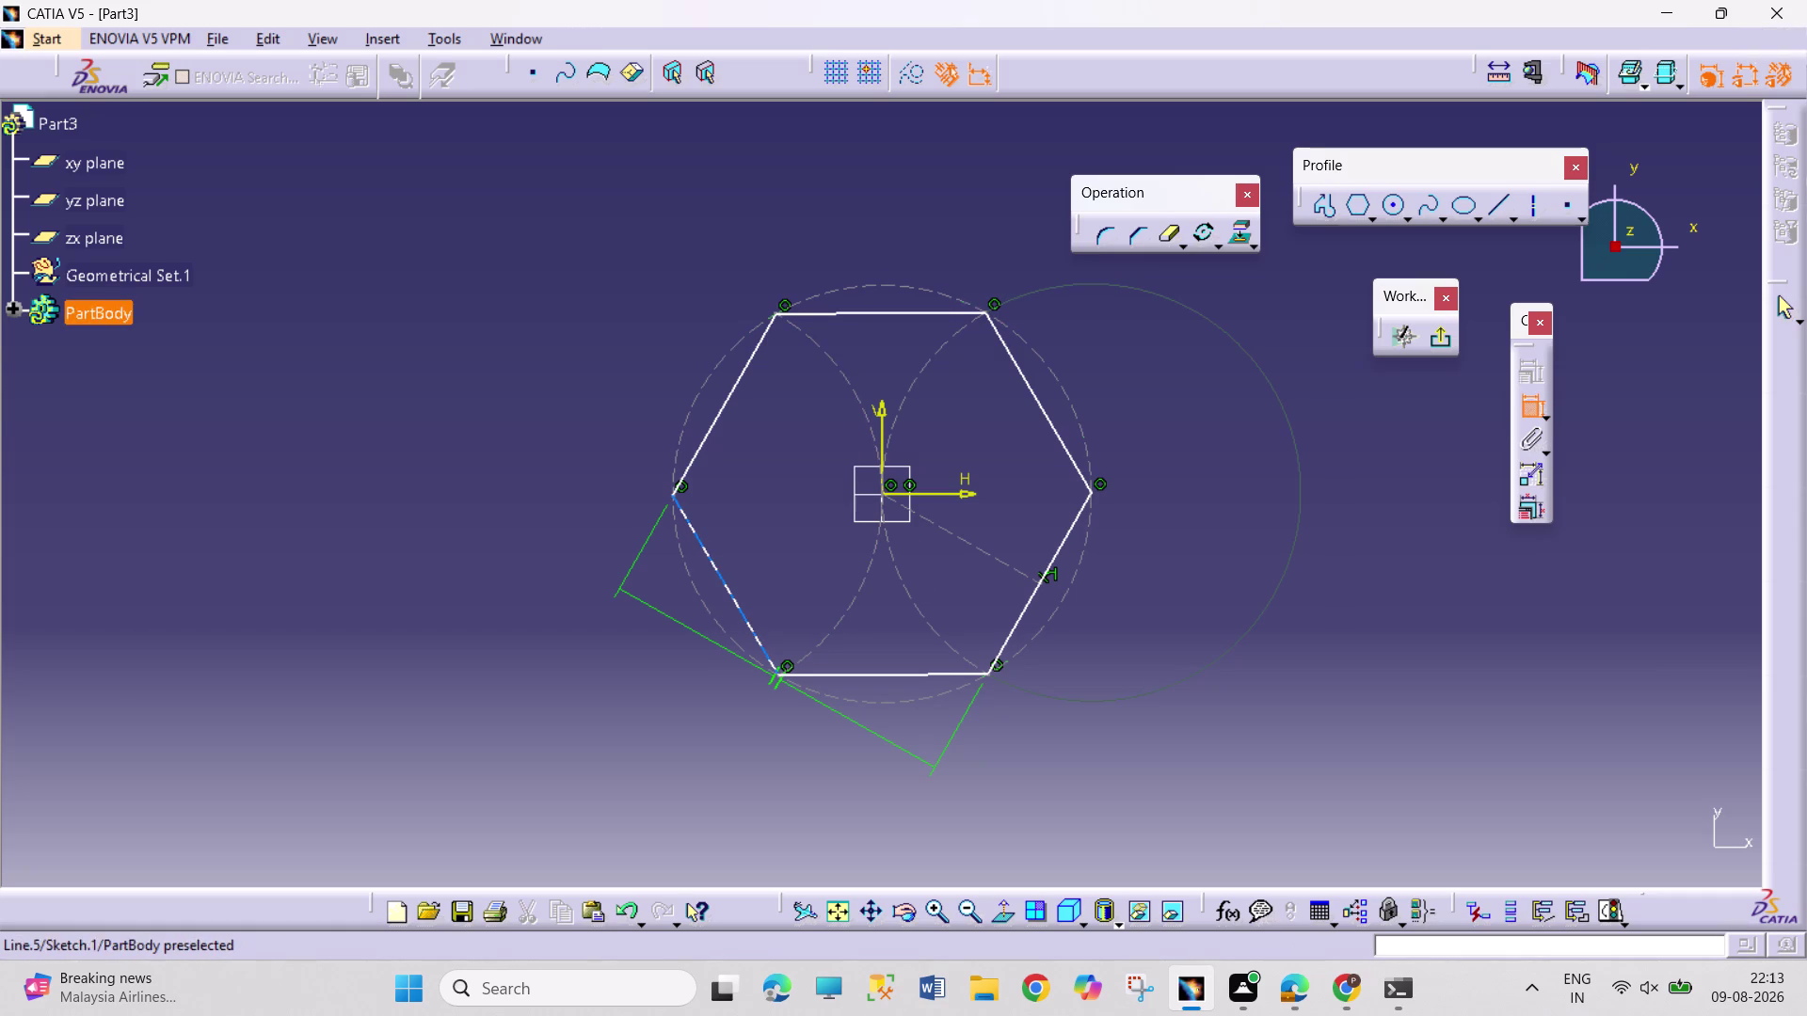
click(1077, 467)
click(1180, 708)
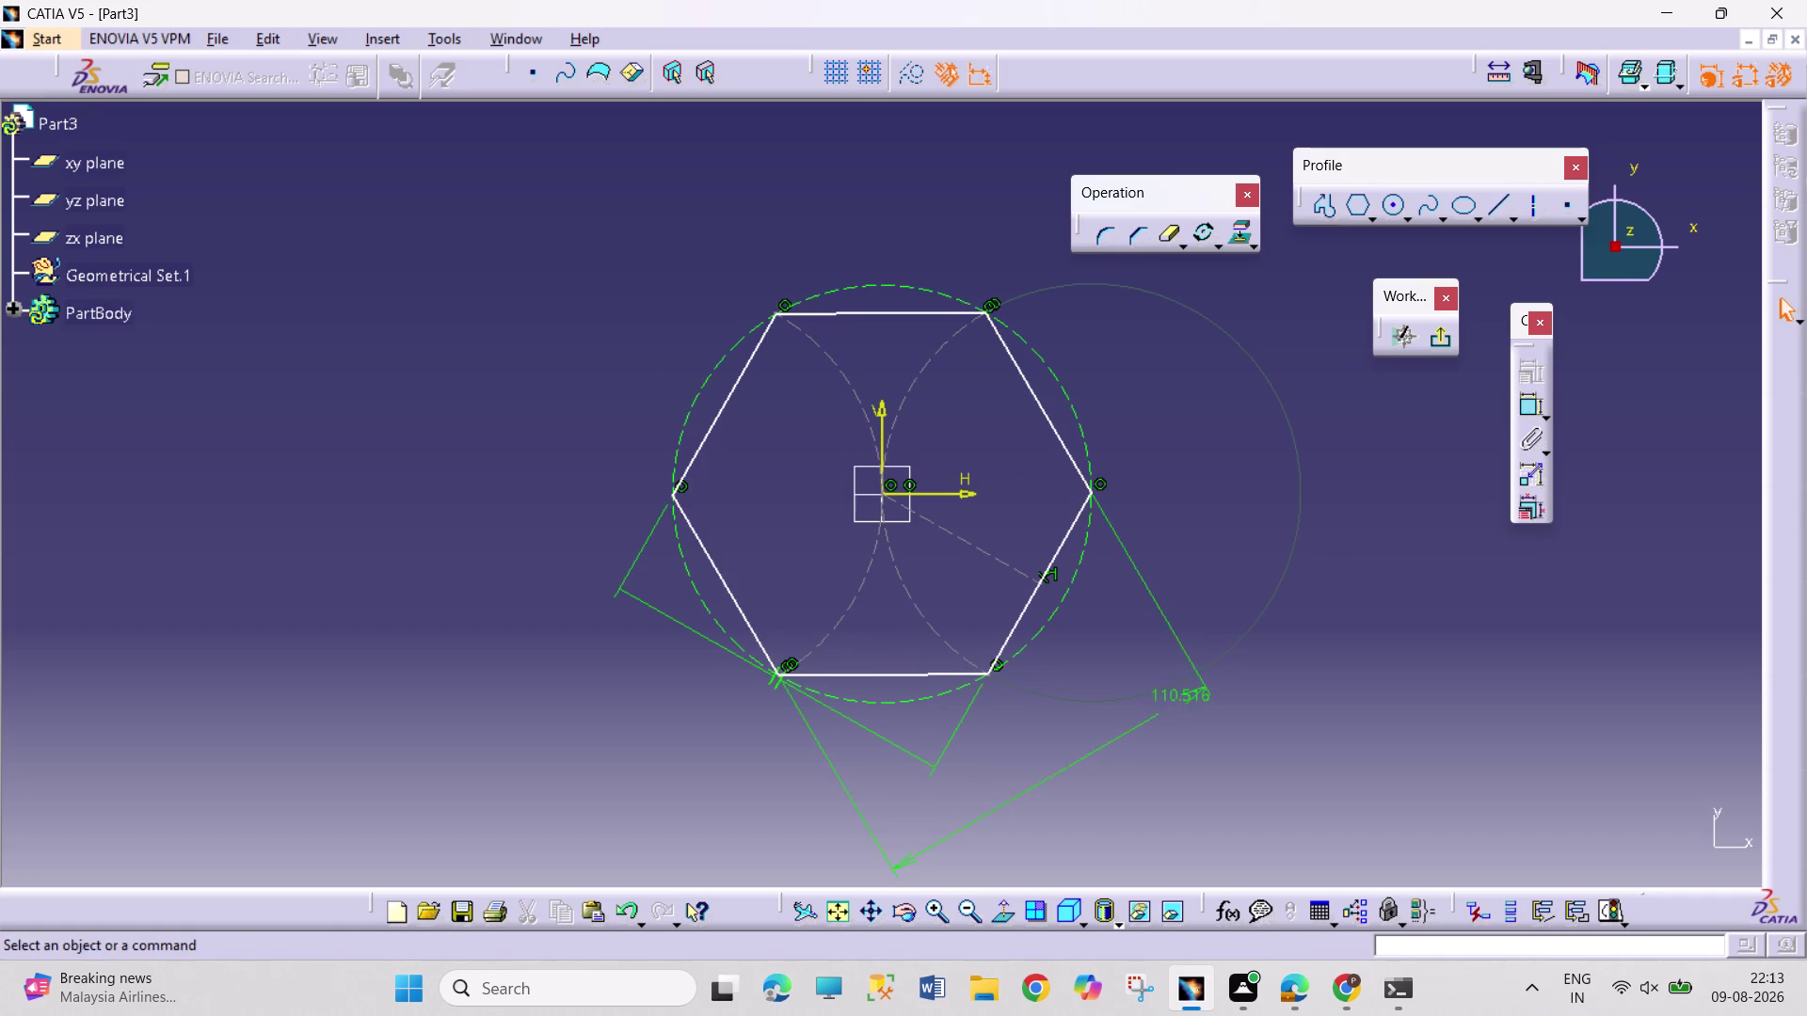
double_click(1180, 696)
text(64)
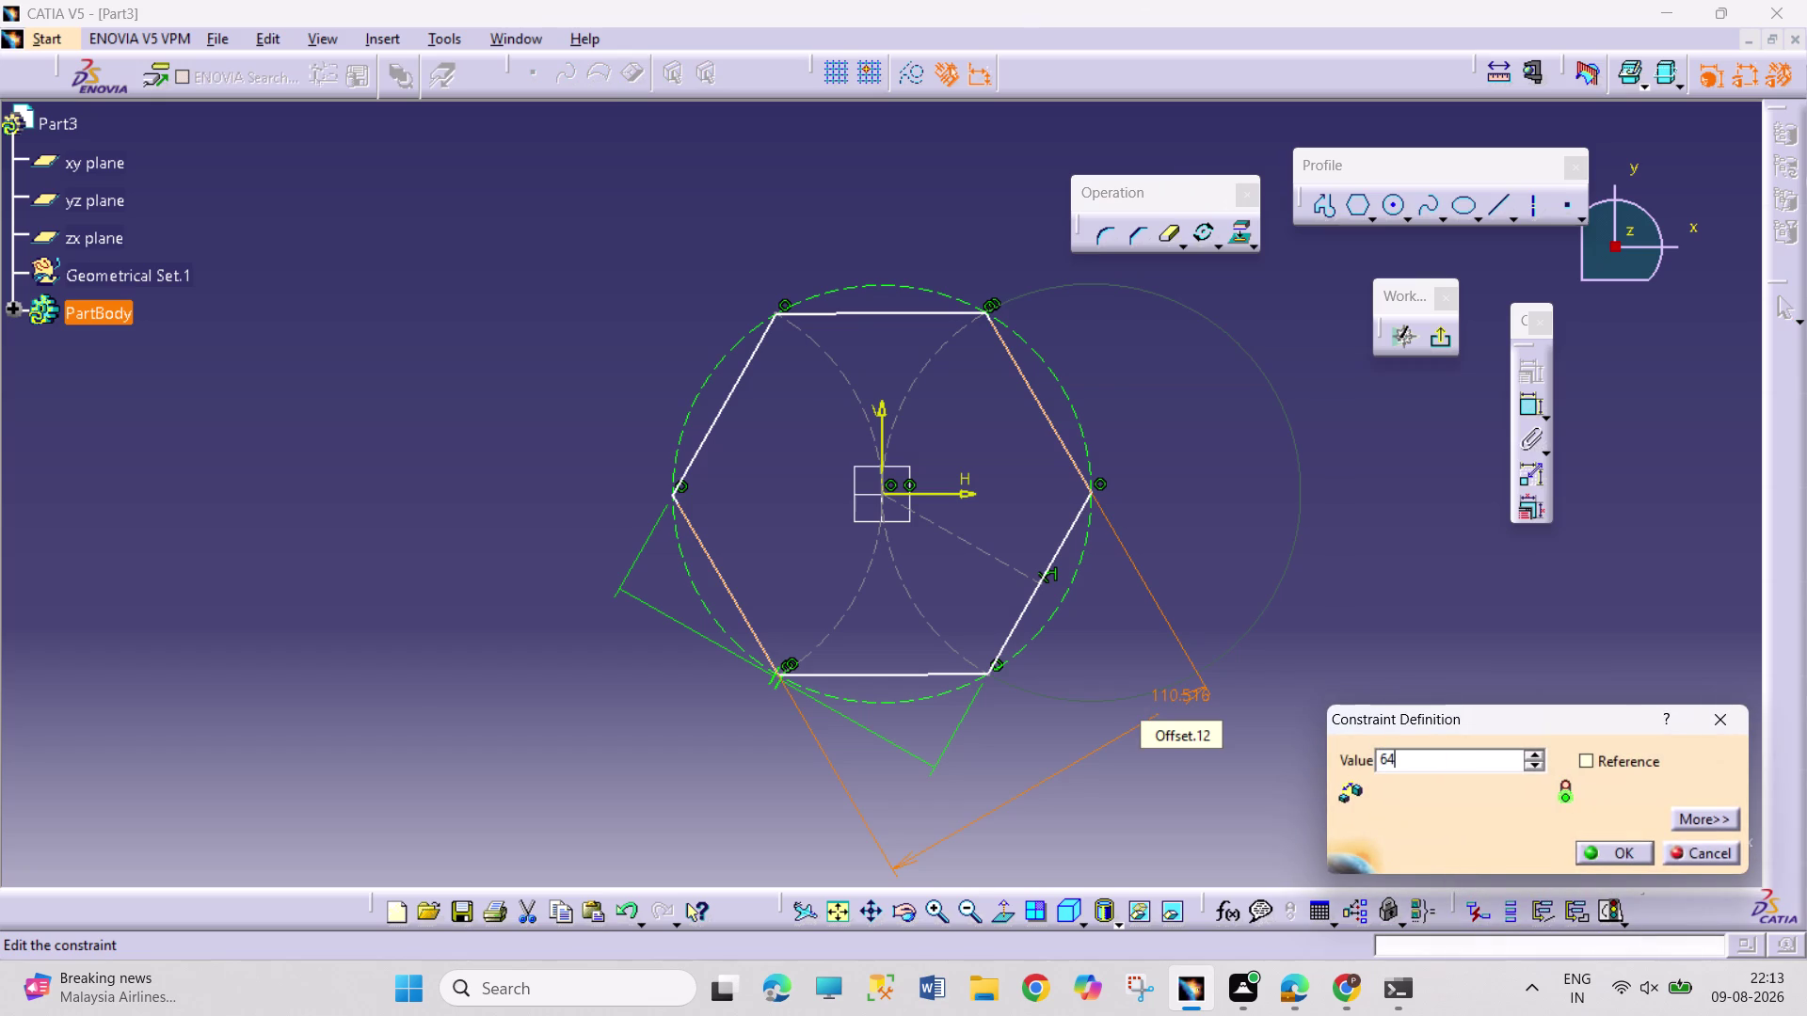
key(Return)
drag(1202, 738, 1102, 553)
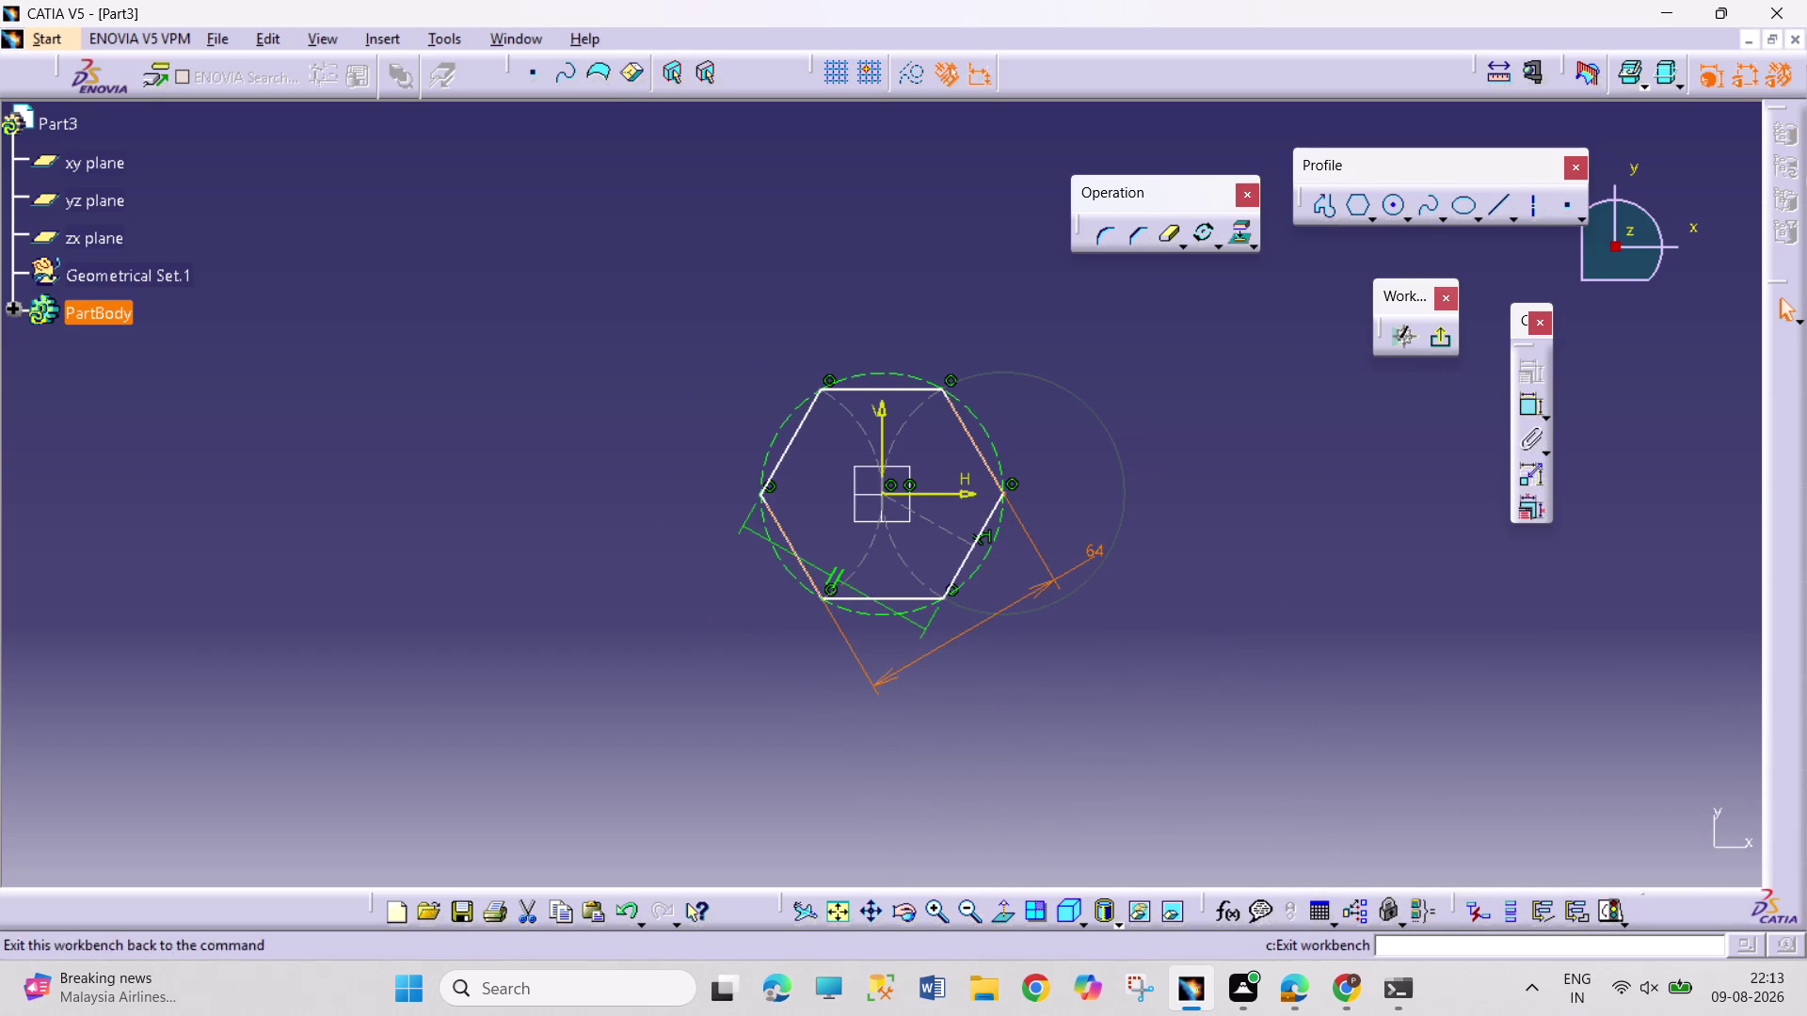
click(1391, 212)
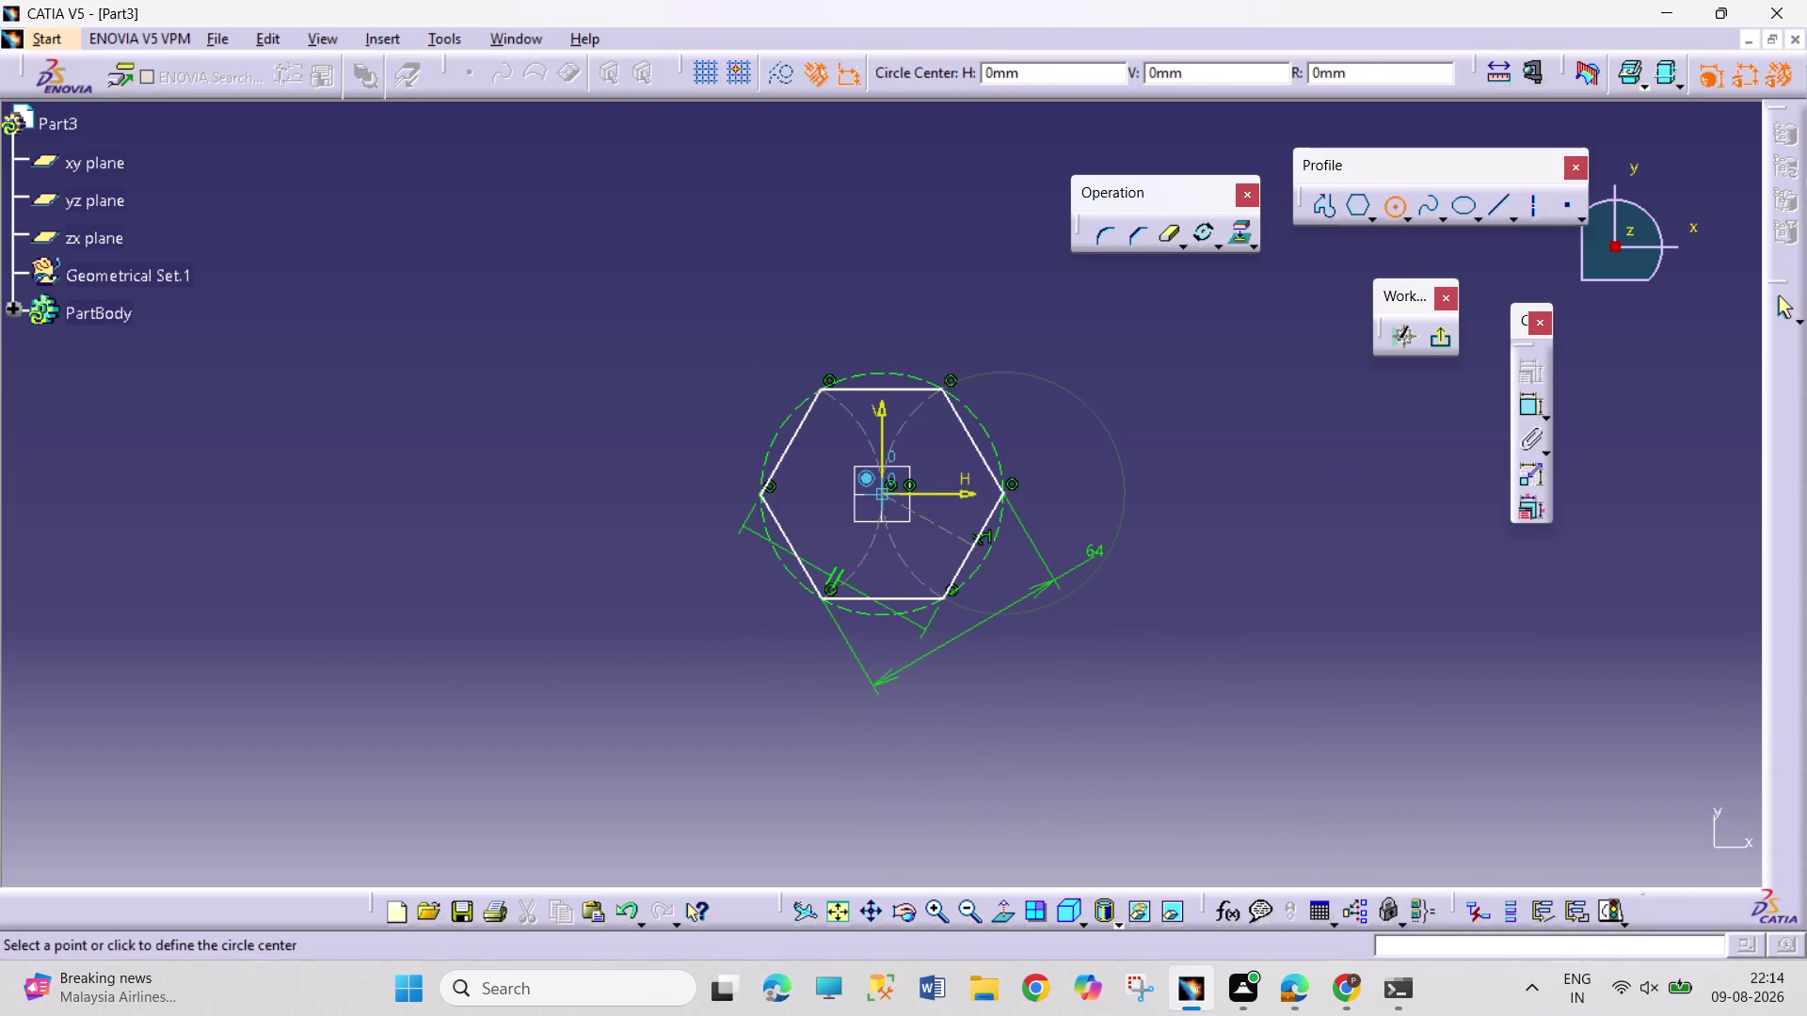
Draw a circle at the sketch origin and place its diameter dimension.
click(881, 495)
click(911, 548)
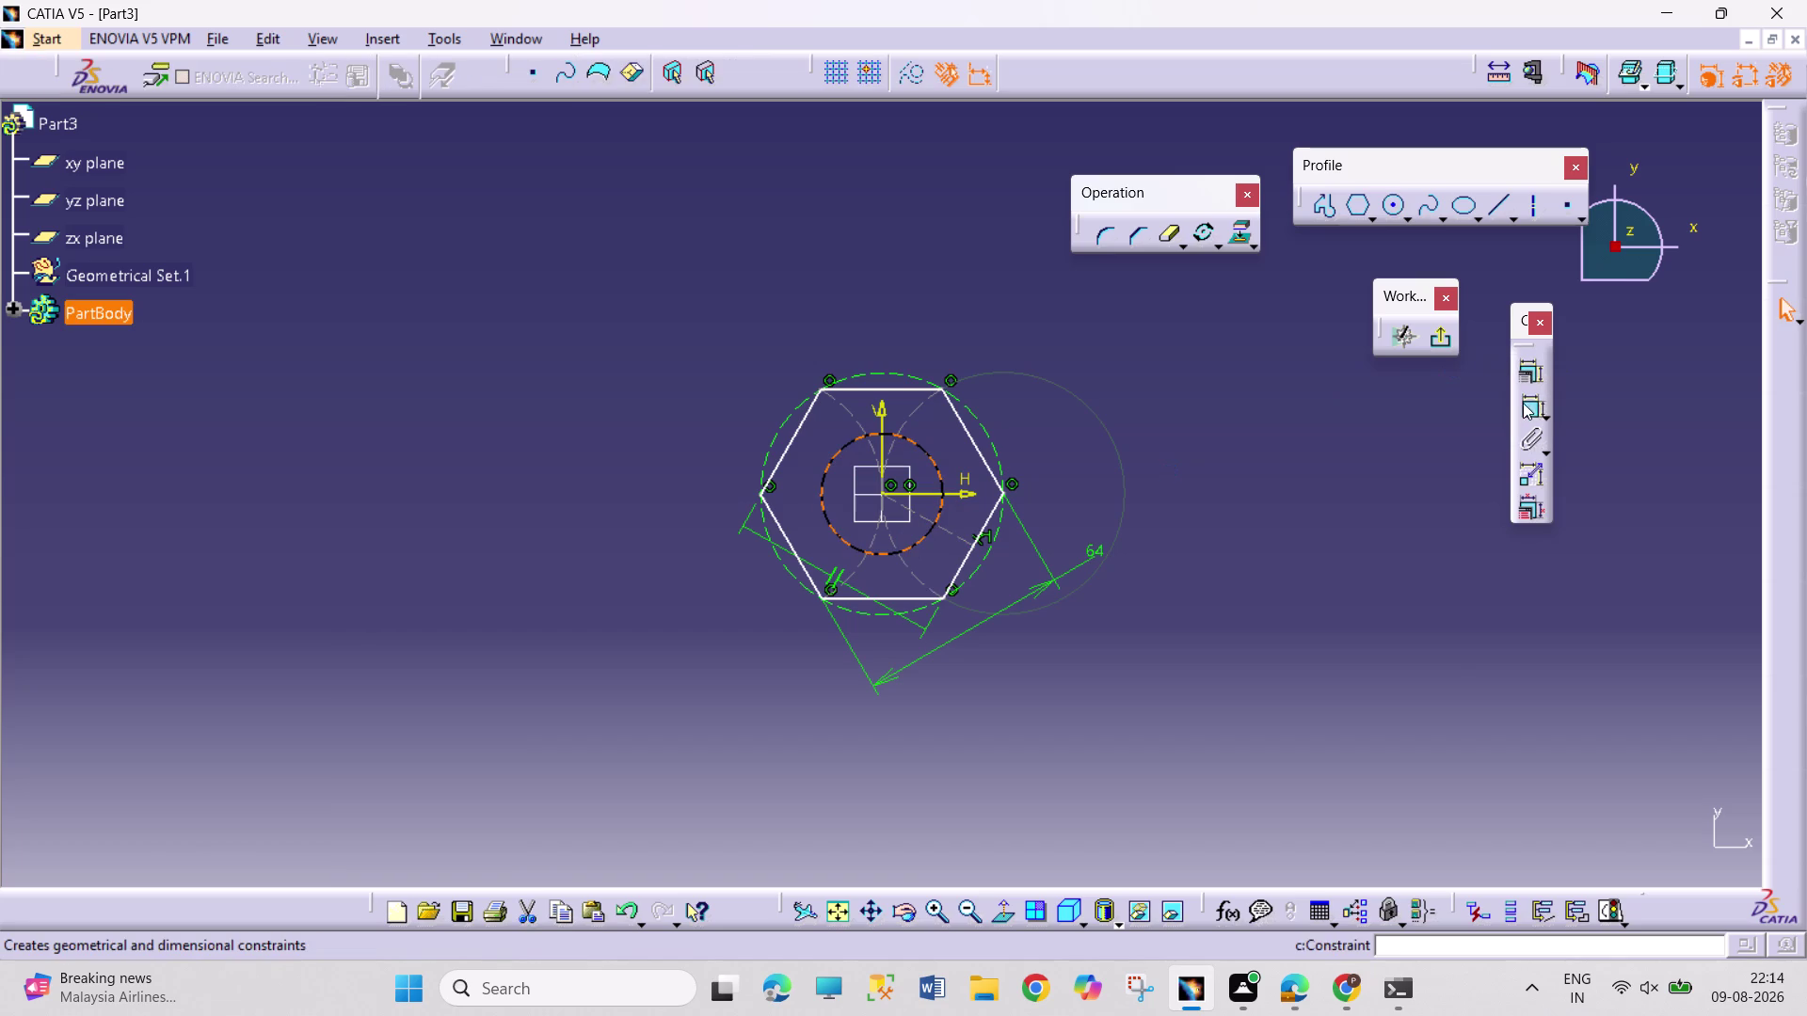
drag(1525, 402, 1504, 404)
click(1532, 401)
click(1174, 367)
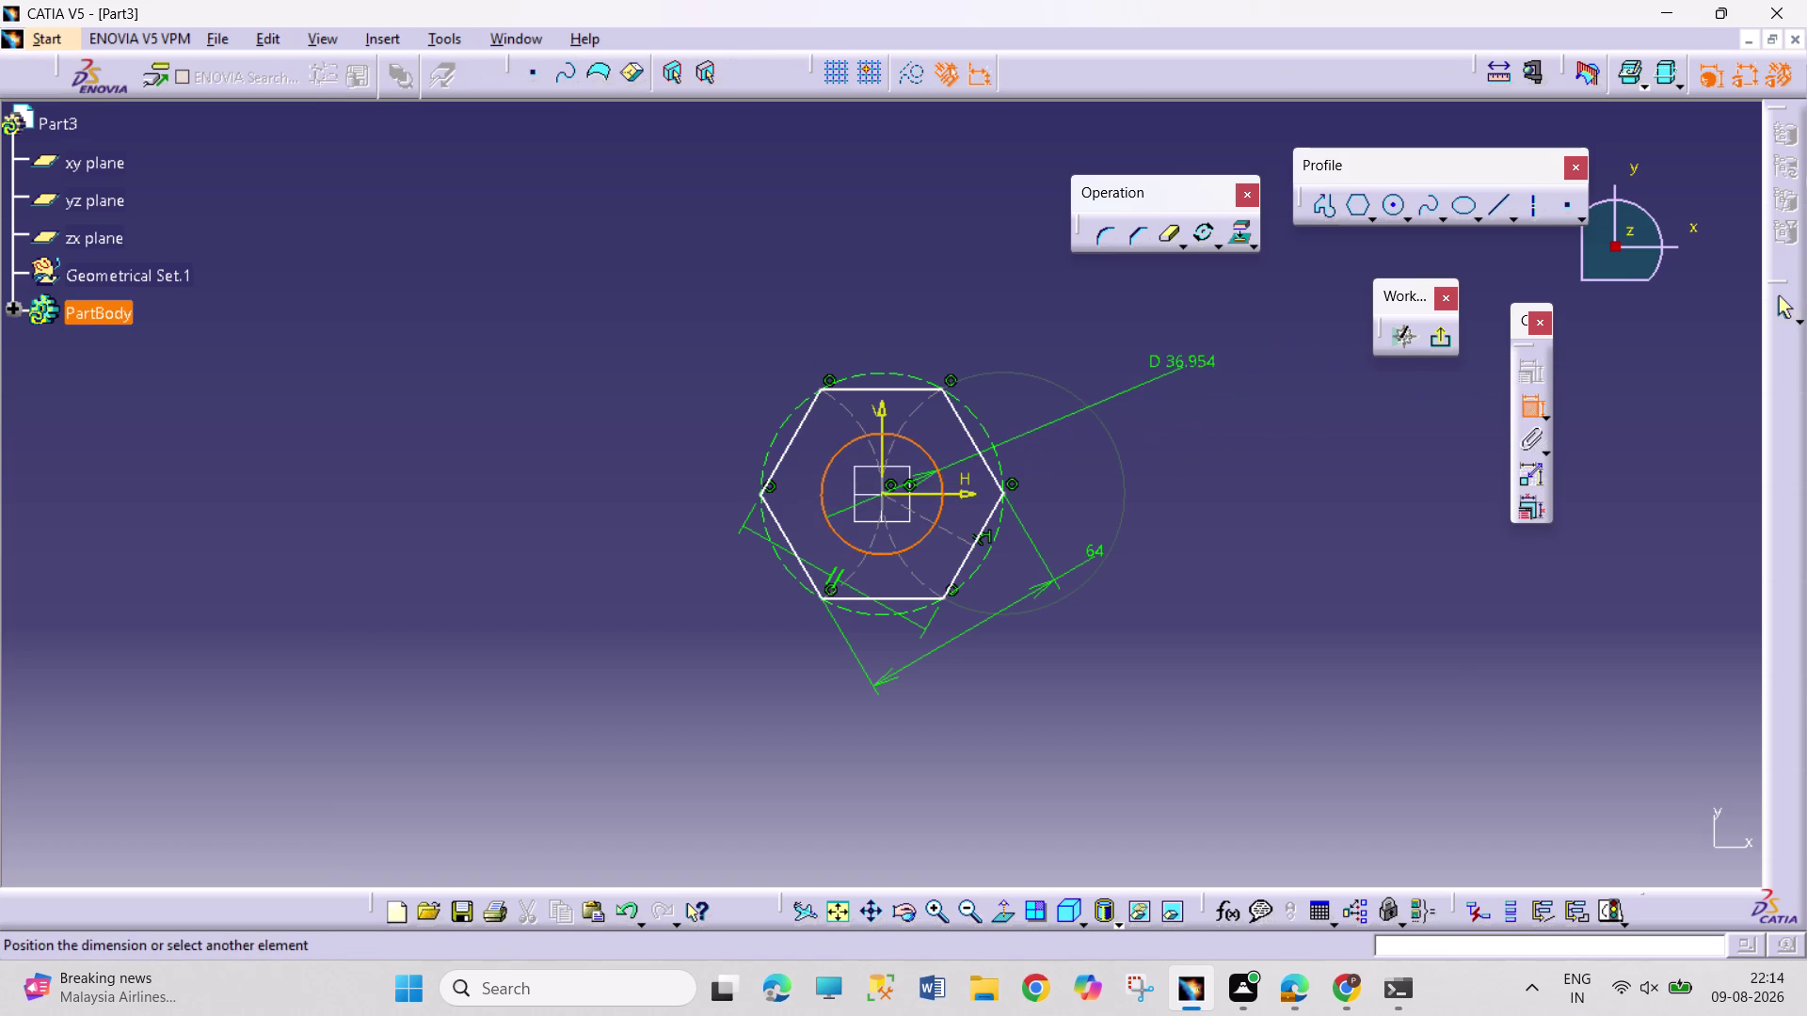
Constrain the hexagon's bottom edge to be horizontal.
click(908, 604)
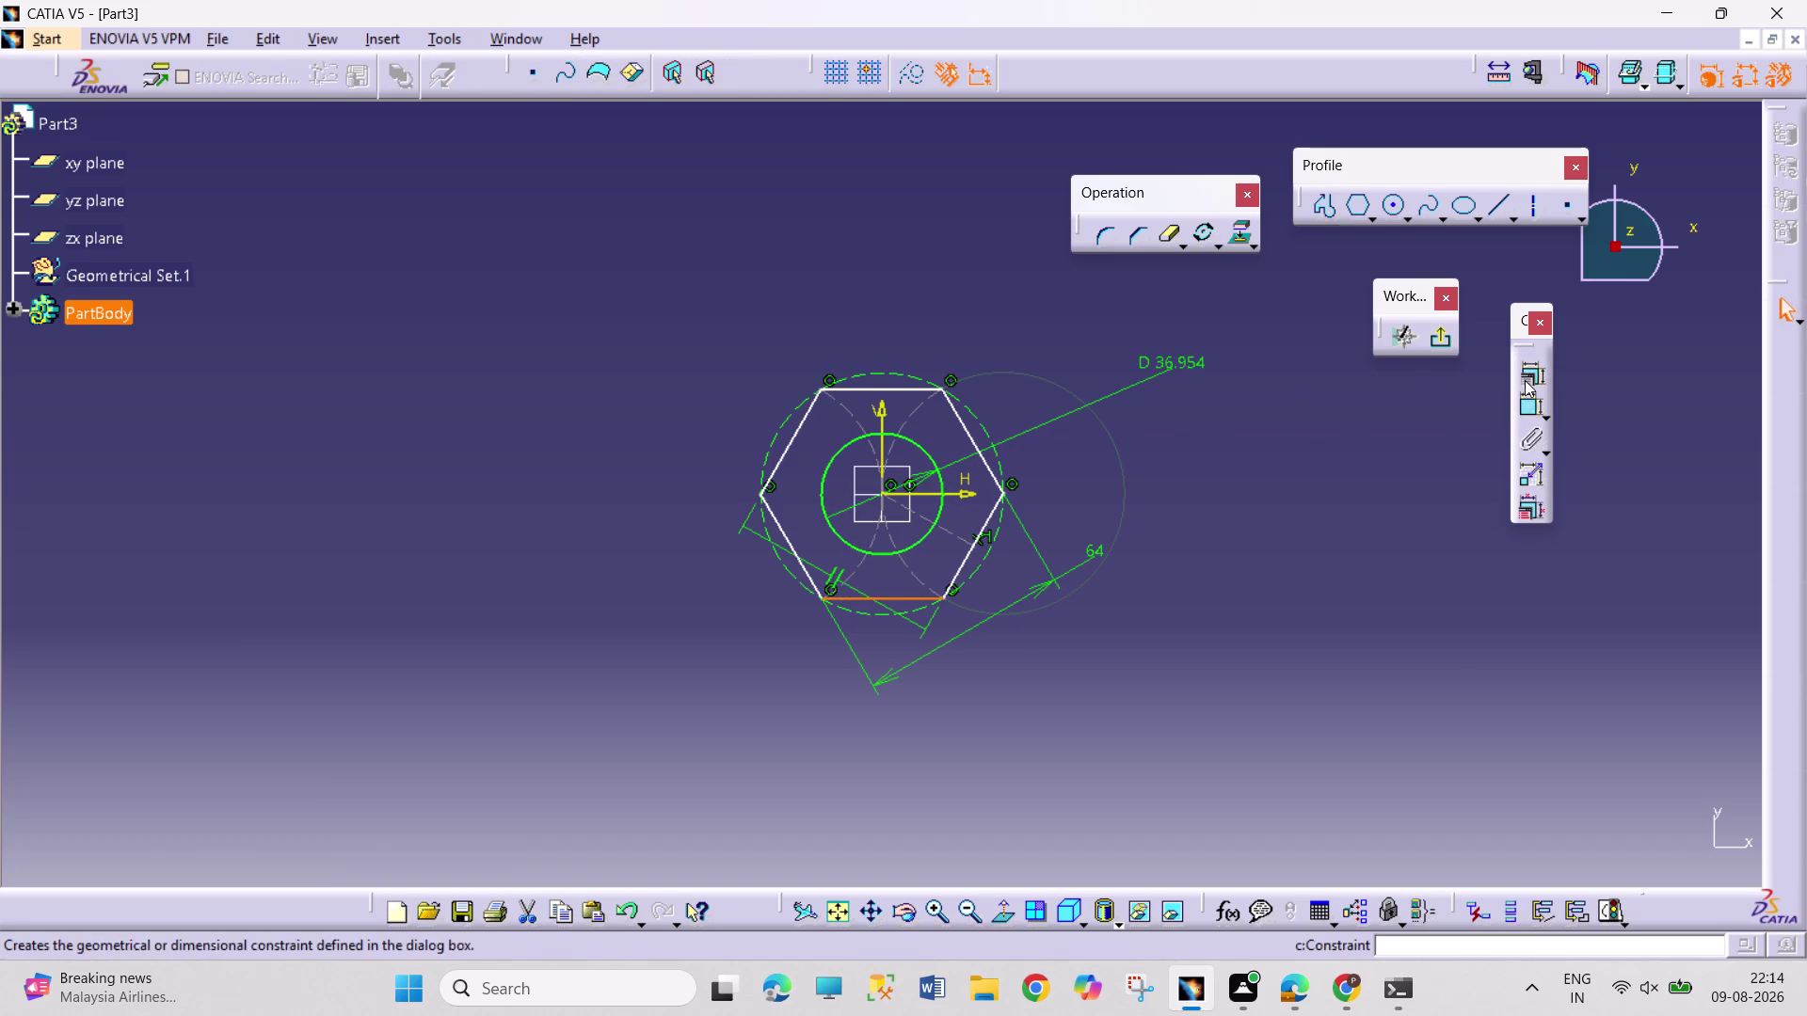
click(1525, 379)
click(1652, 766)
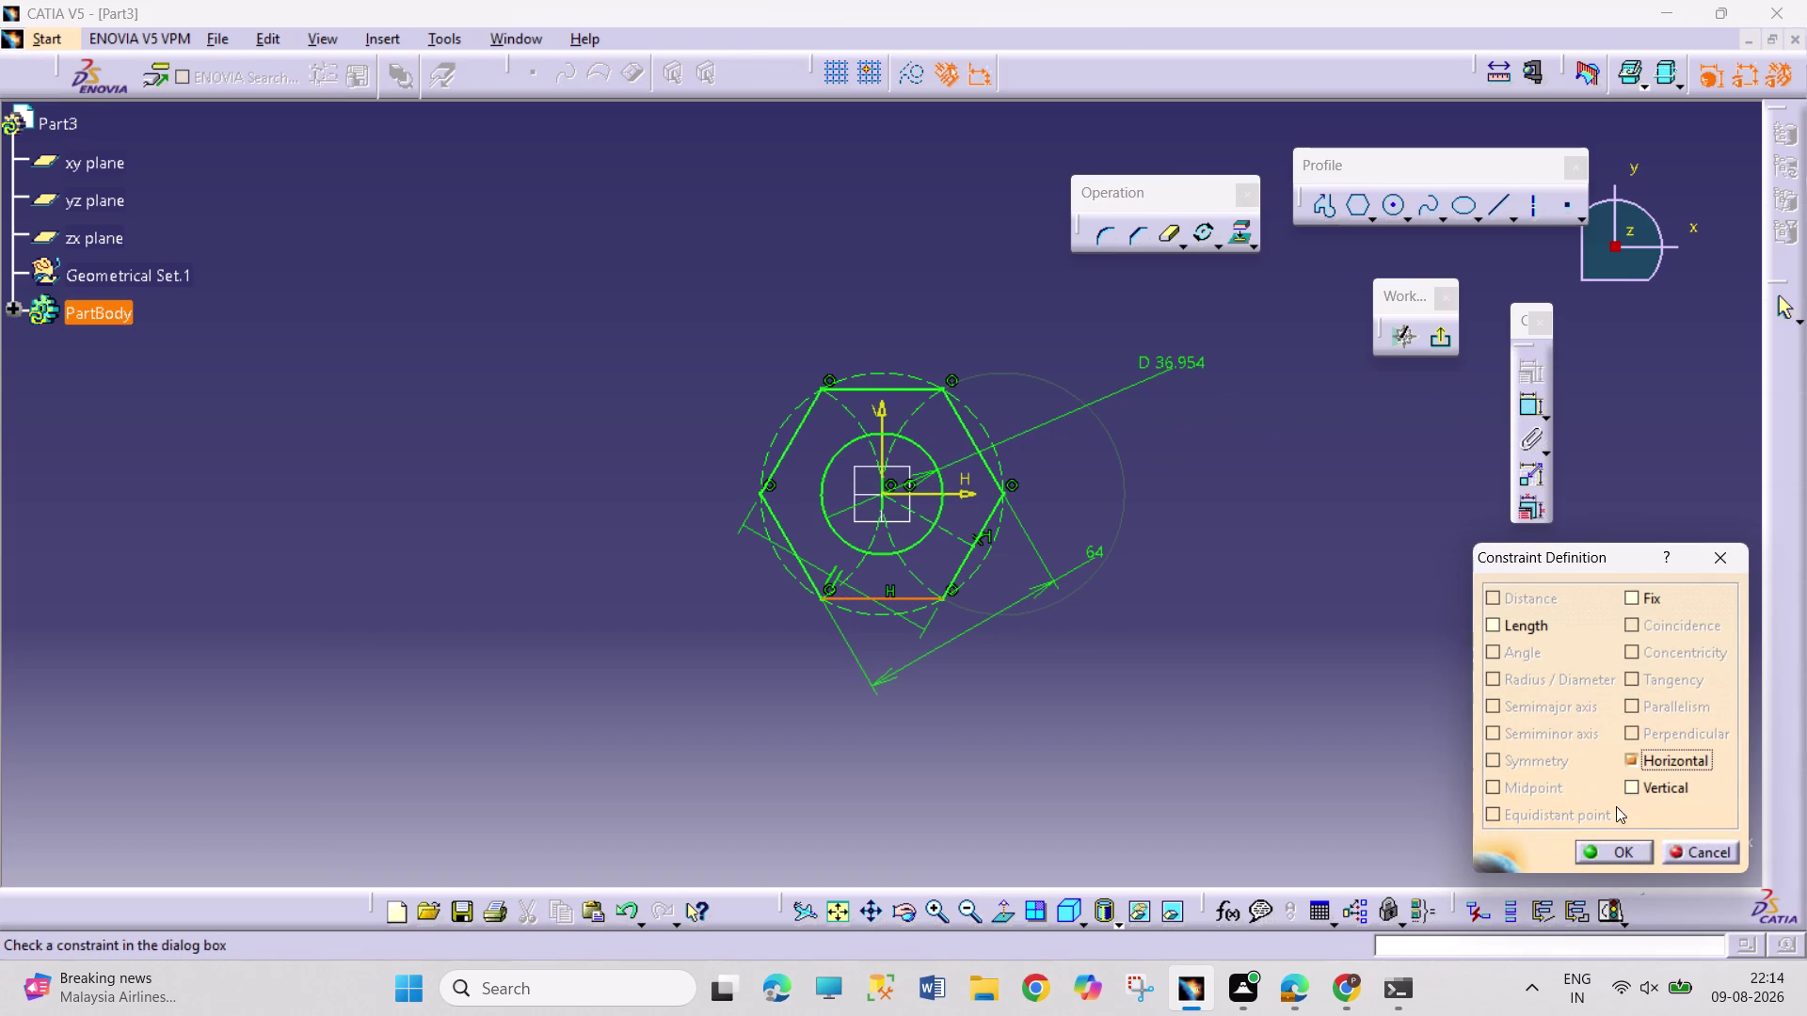
click(1613, 859)
Set the circle diameter to 37 mm and exit the sketch.
double_click(1189, 353)
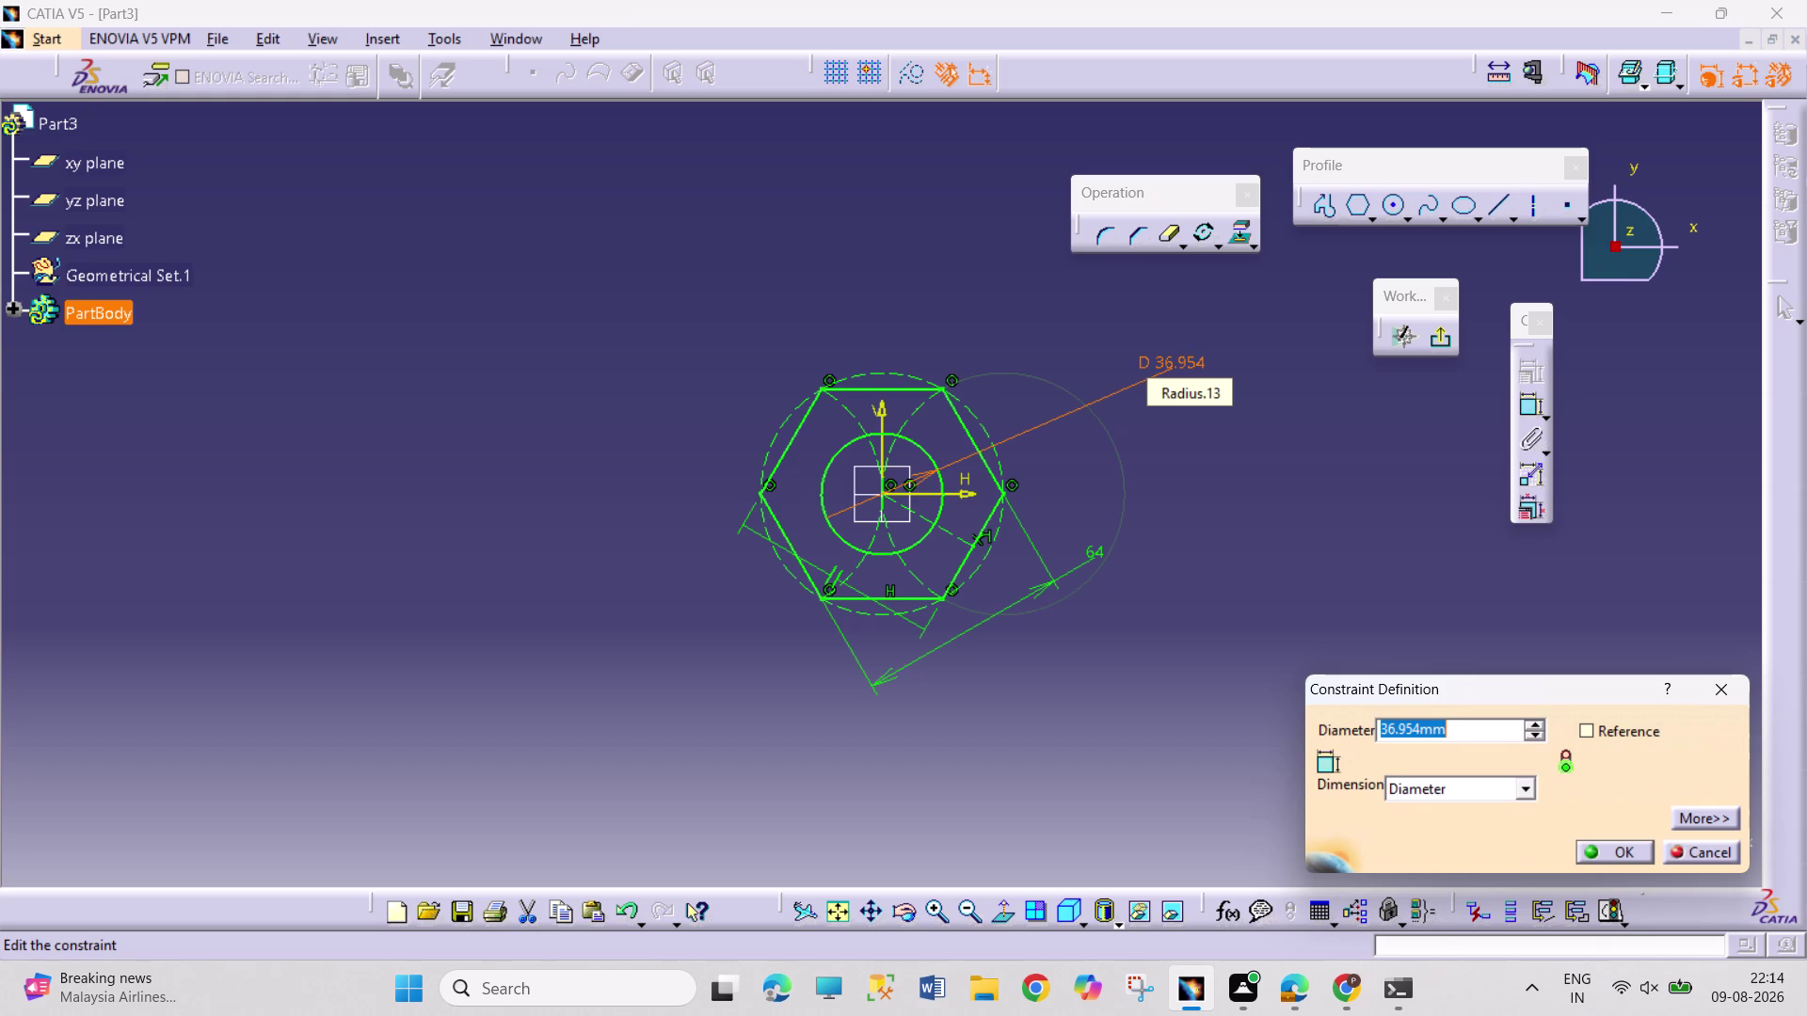
text(37)
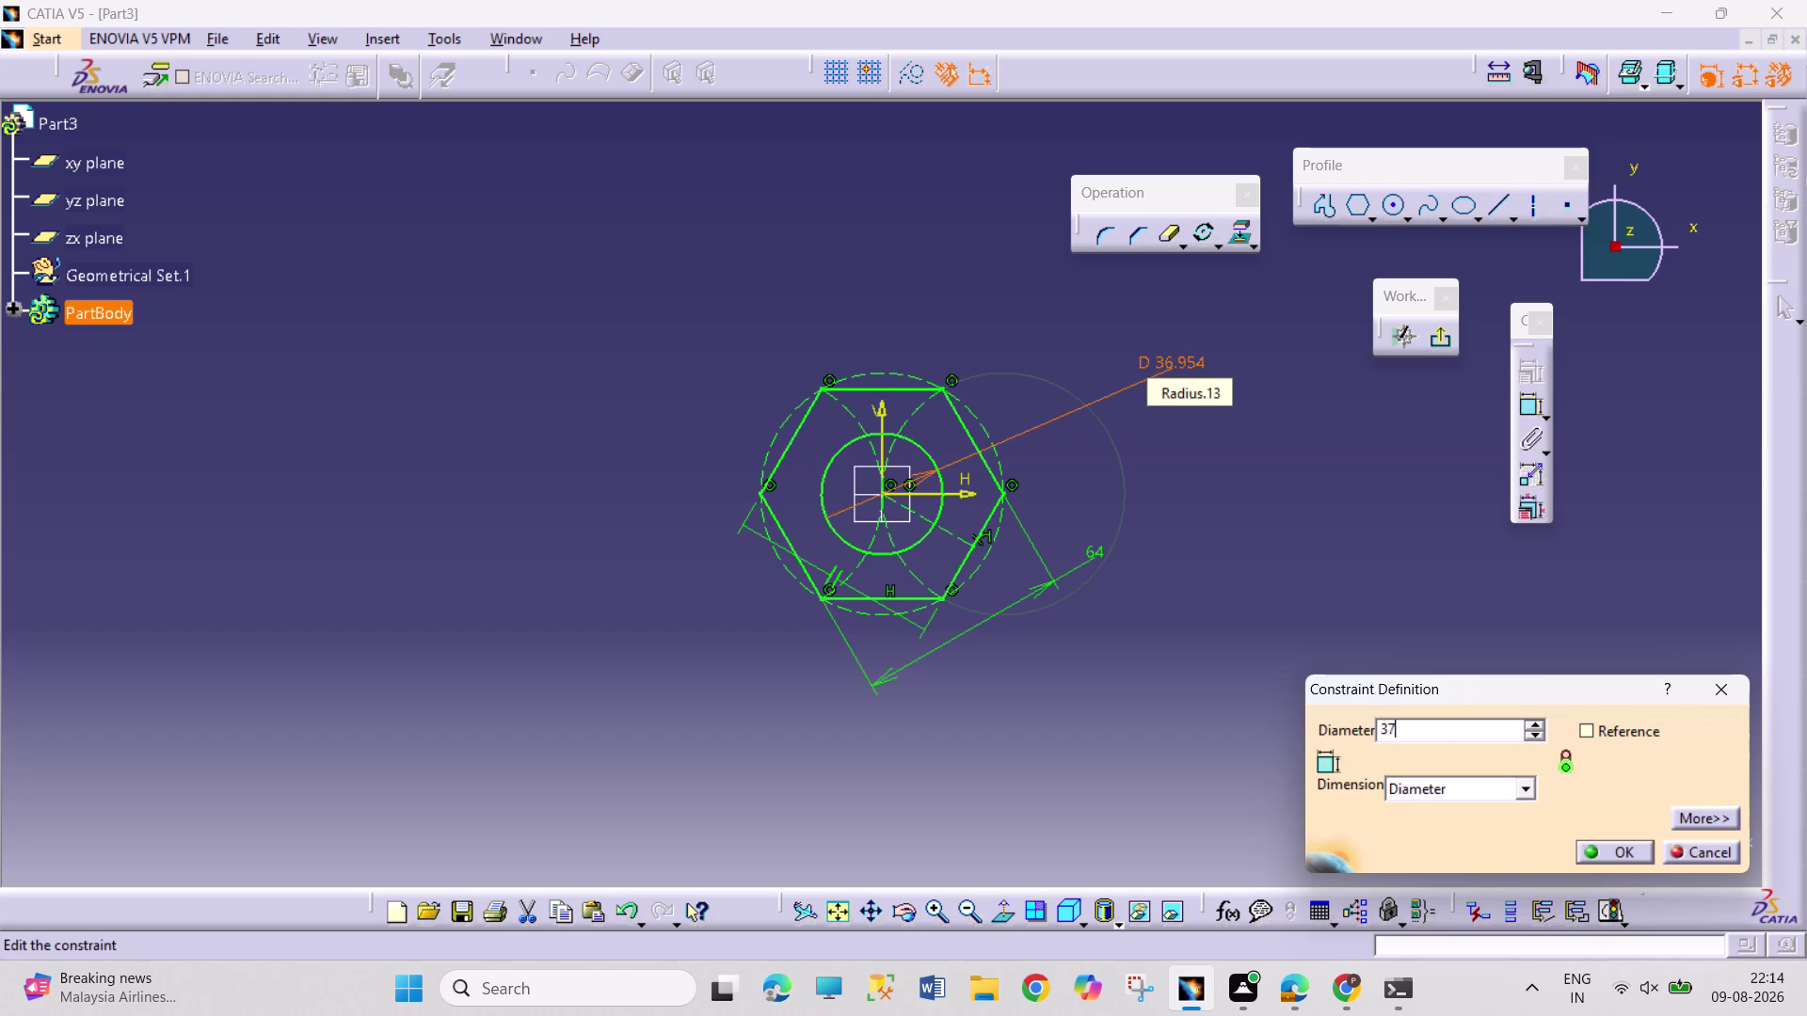
key(Return)
drag(1308, 427, 1326, 431)
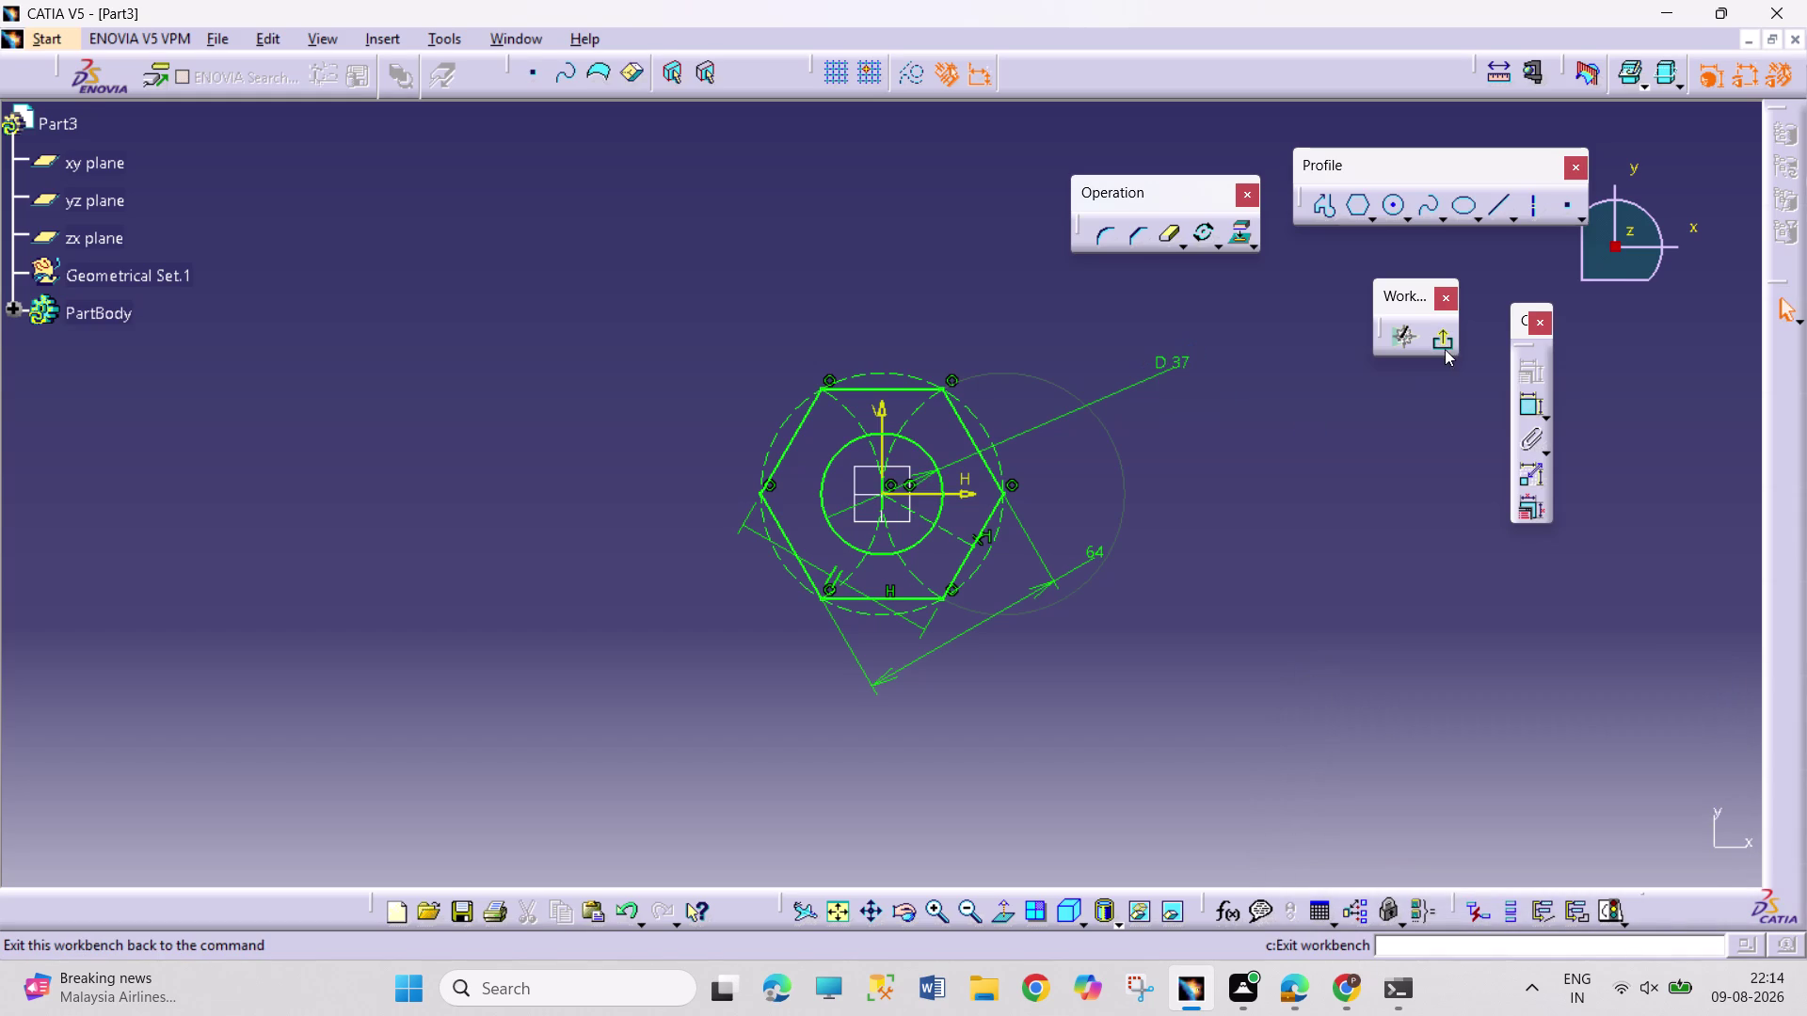
click(1445, 349)
Pad the hexagon sketch 25 mm into a hollow nut, then sketch on a plane.
click(1615, 494)
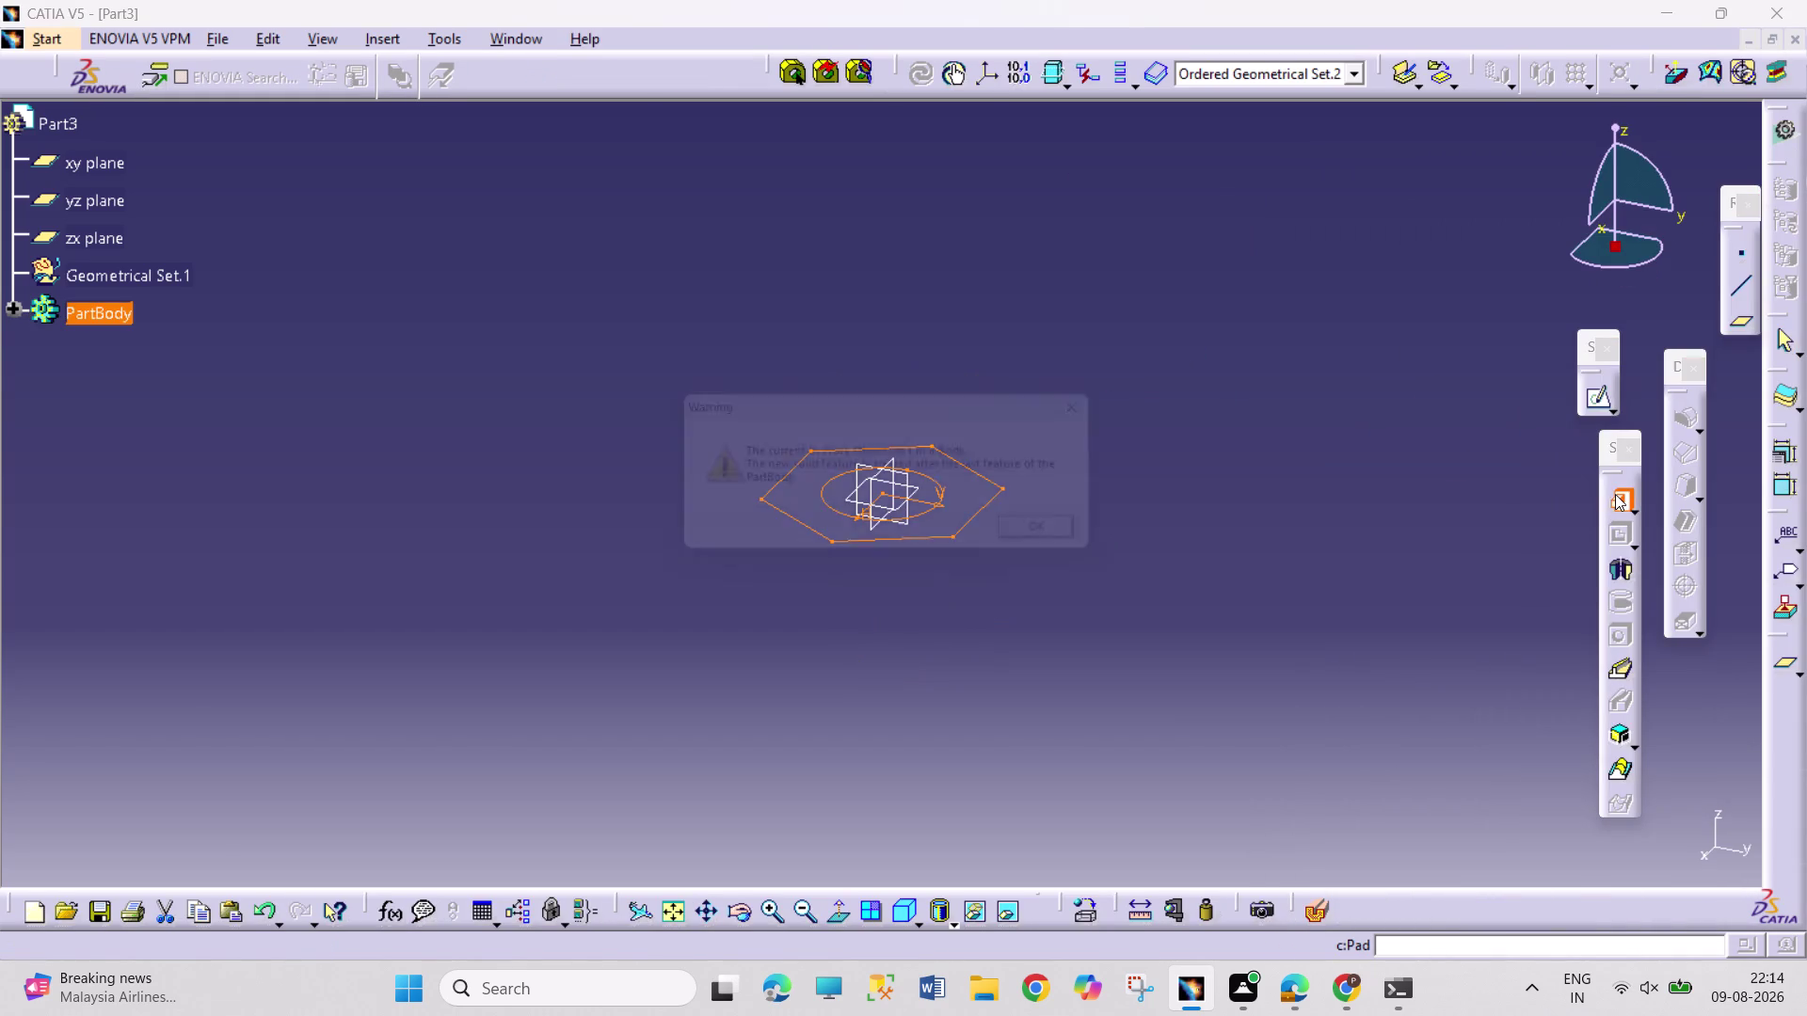
click(1081, 546)
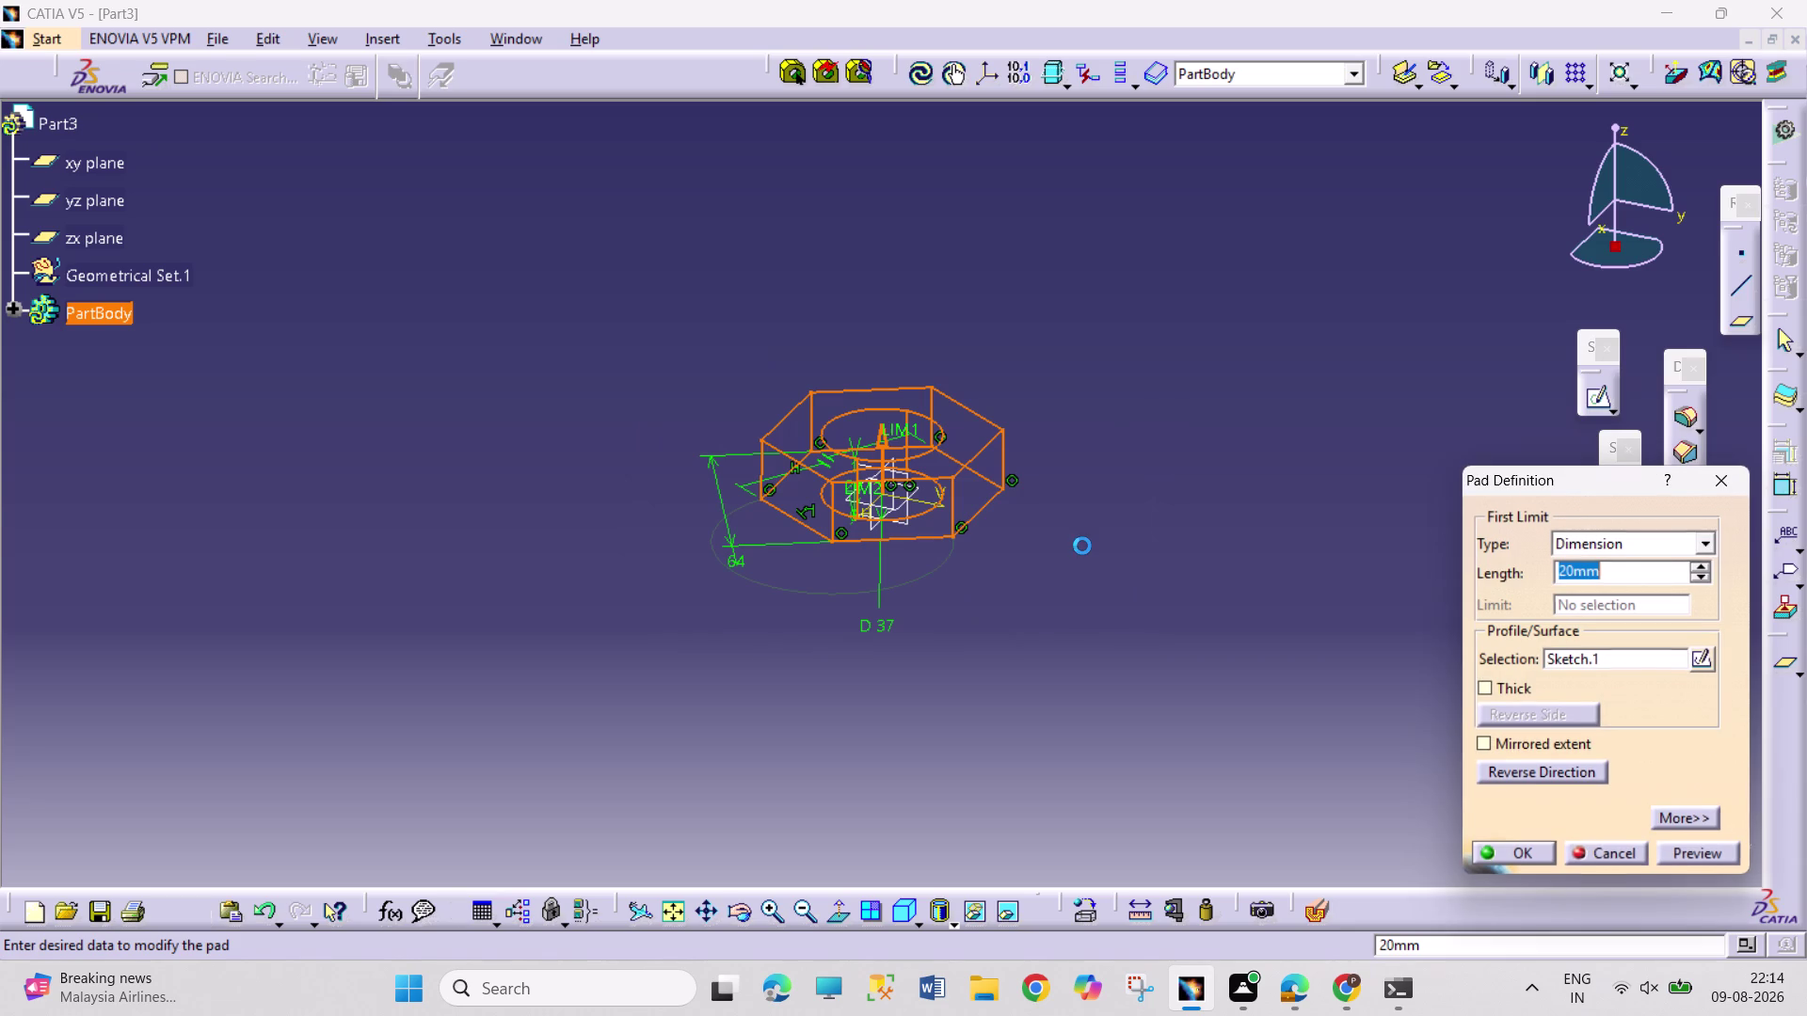
text(2)
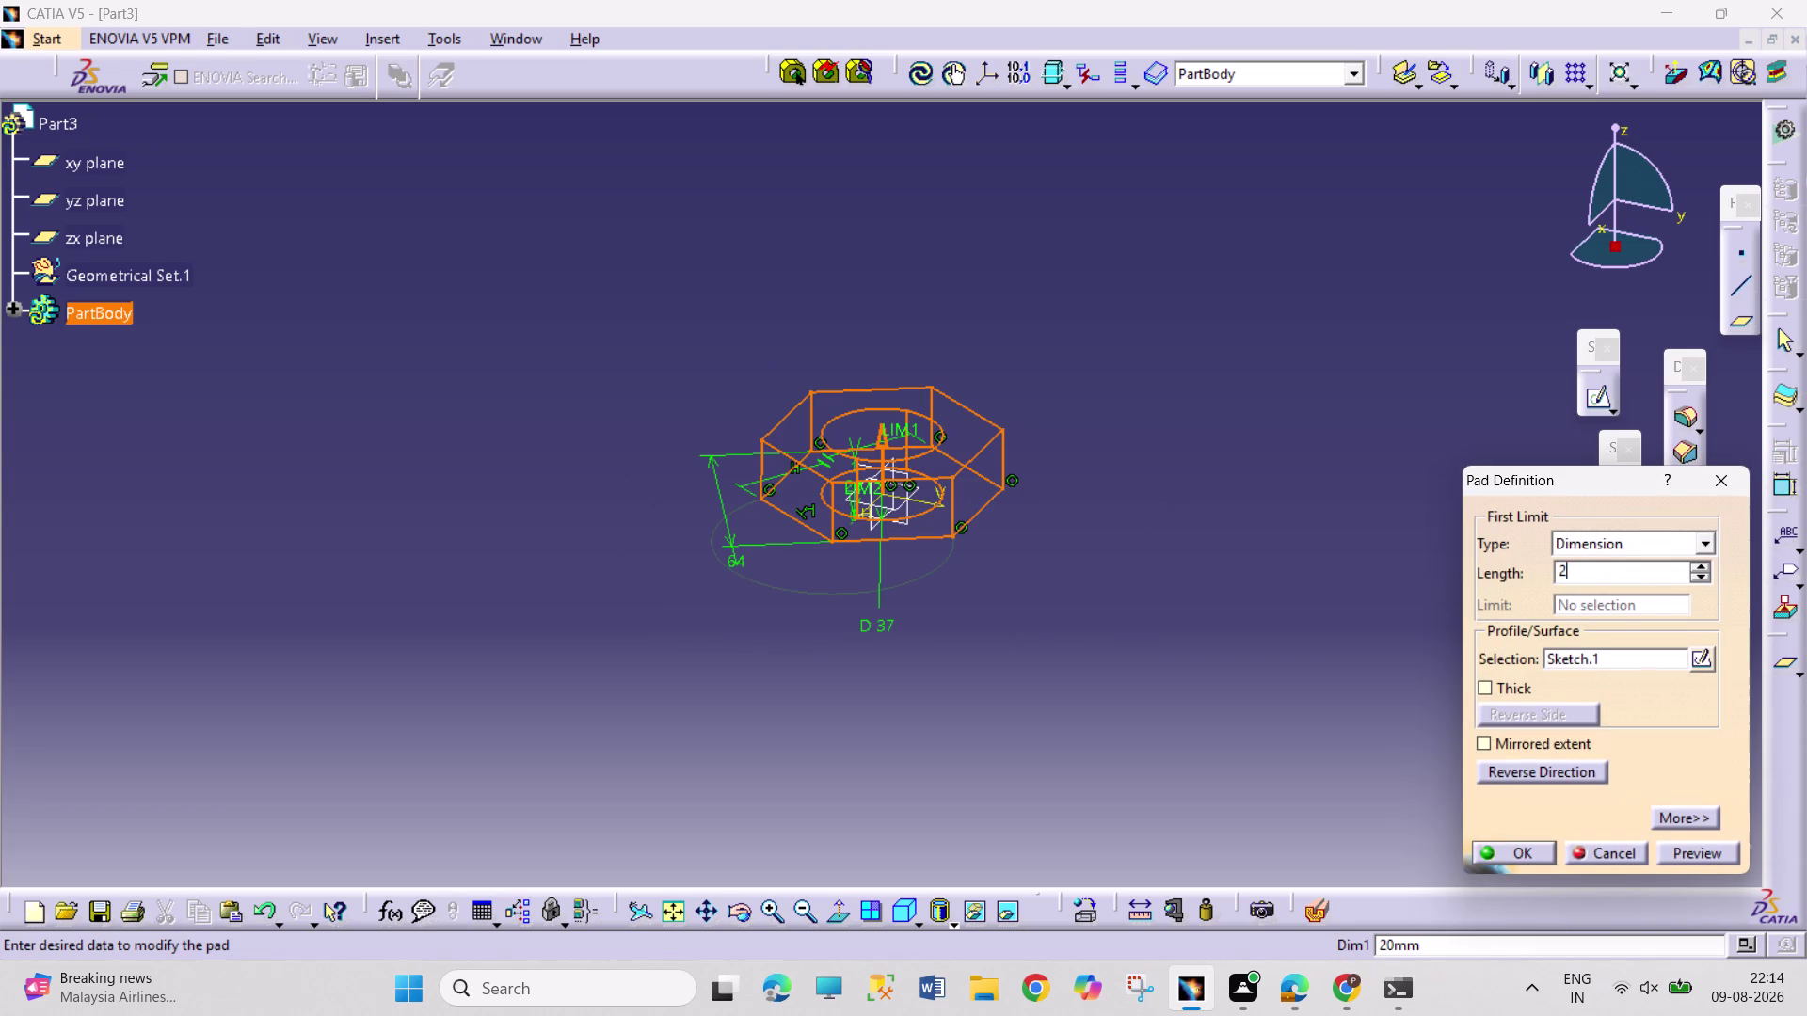
text(5)
key(Return)
click(1300, 552)
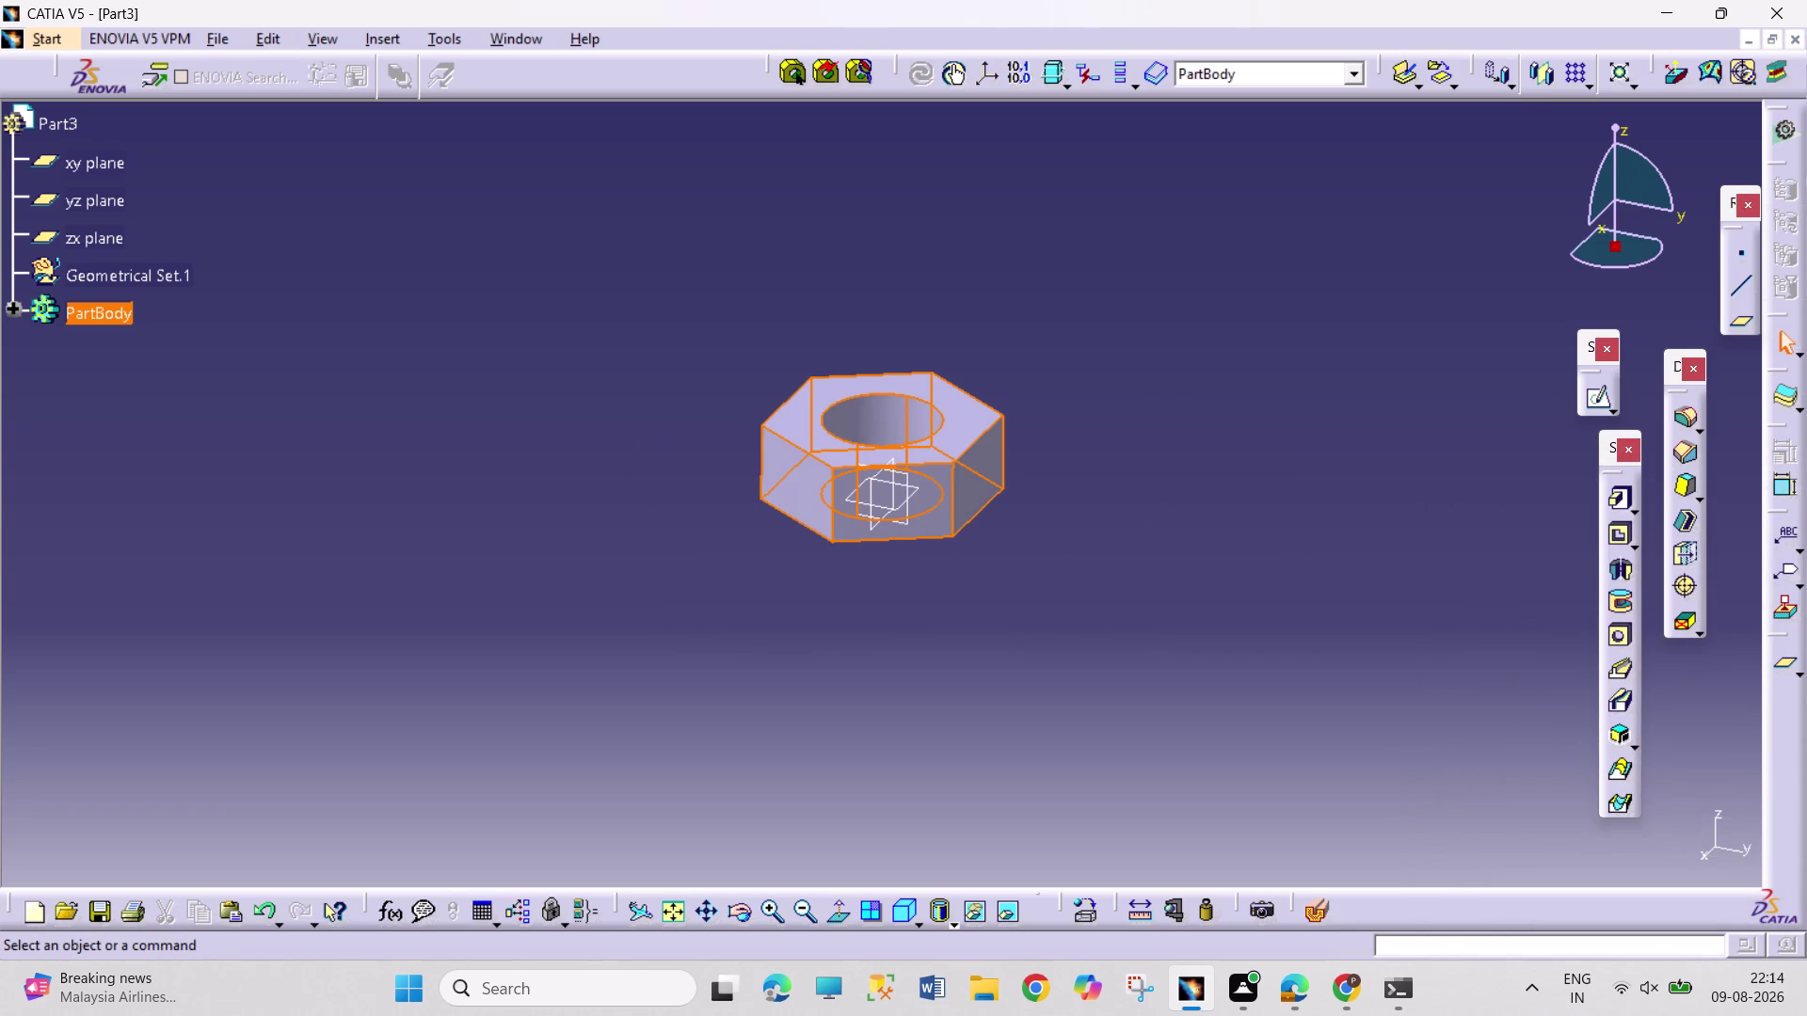
click(941, 497)
click(1583, 402)
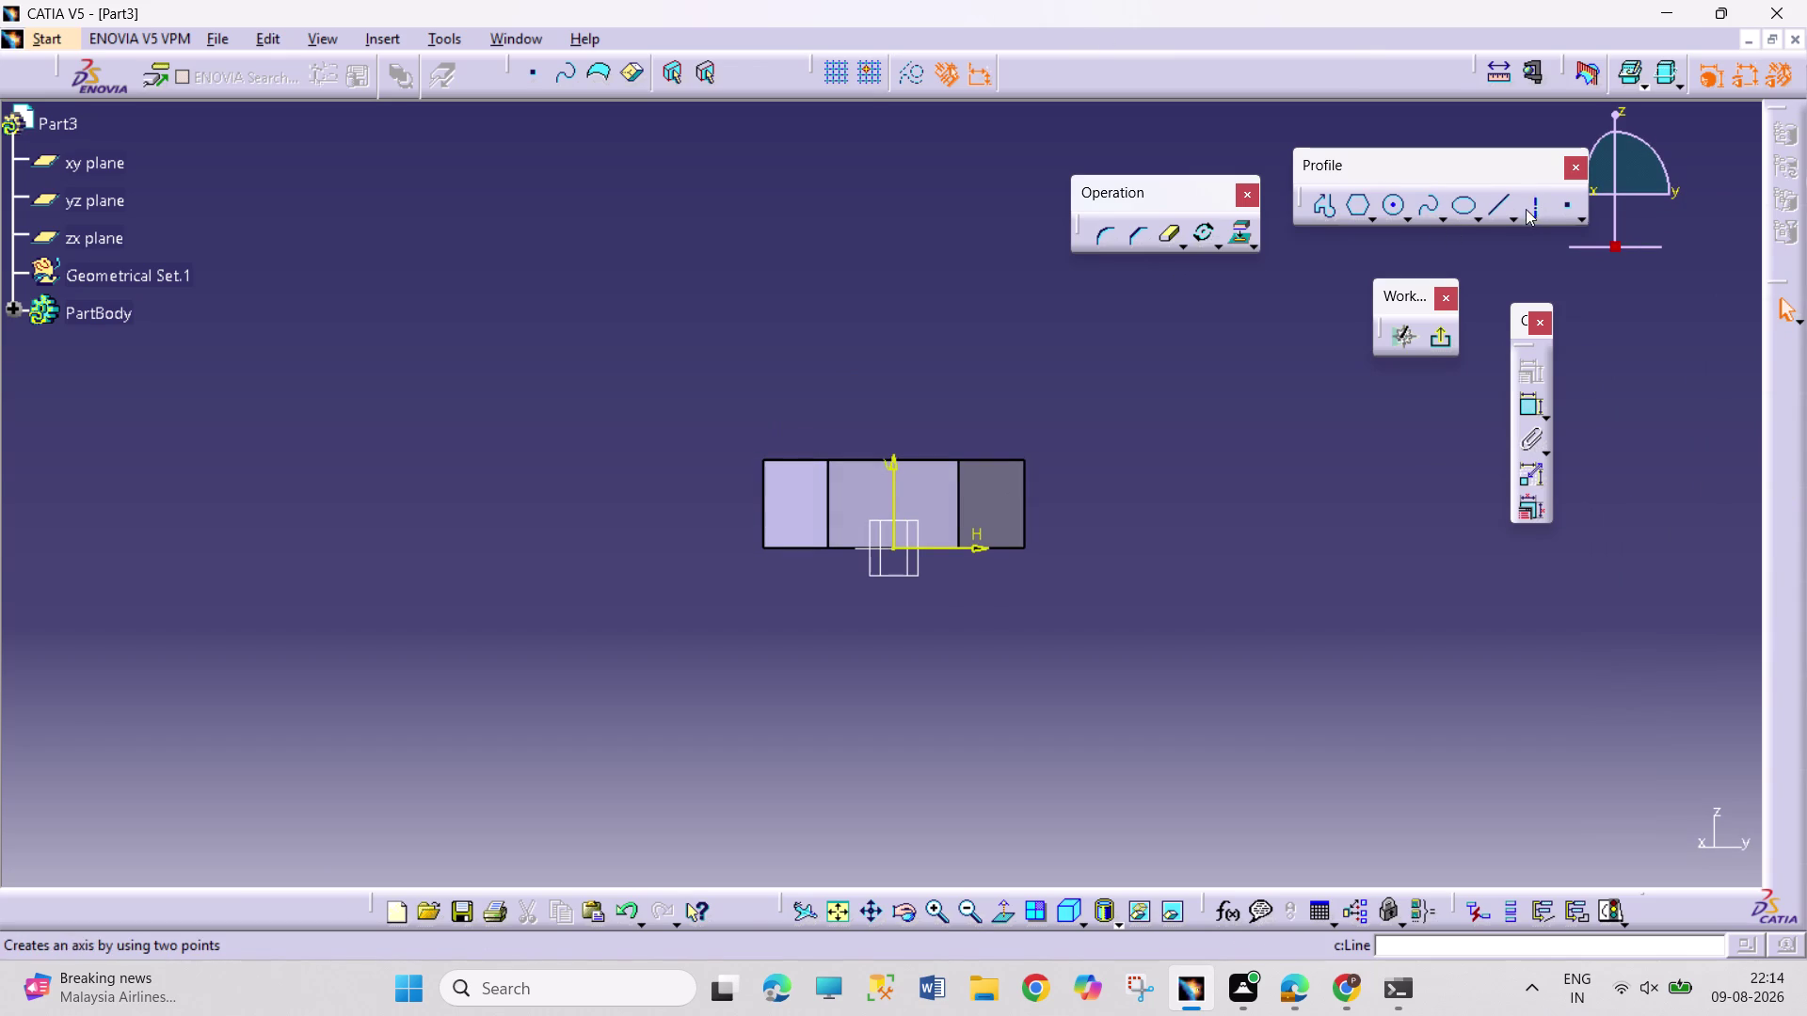
Draw a profile from the nut's top edge: top line, short drop, slanted return.
click(1494, 209)
click(1318, 198)
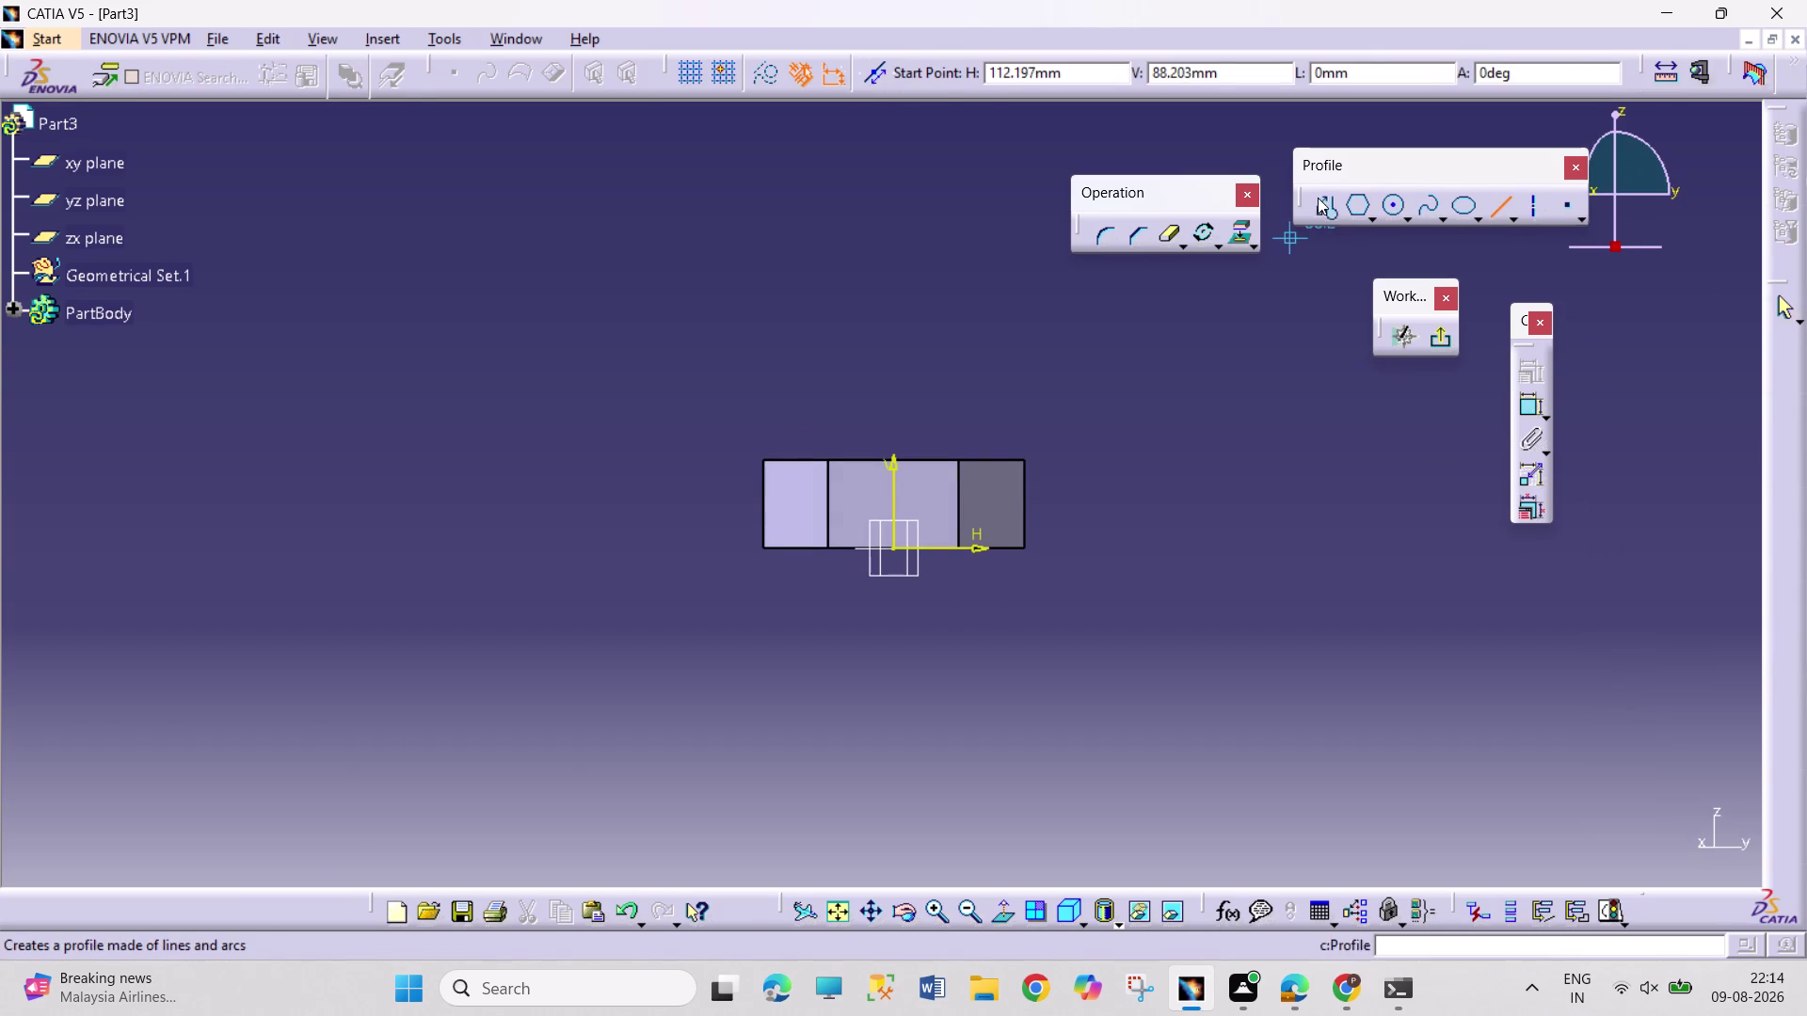
click(828, 905)
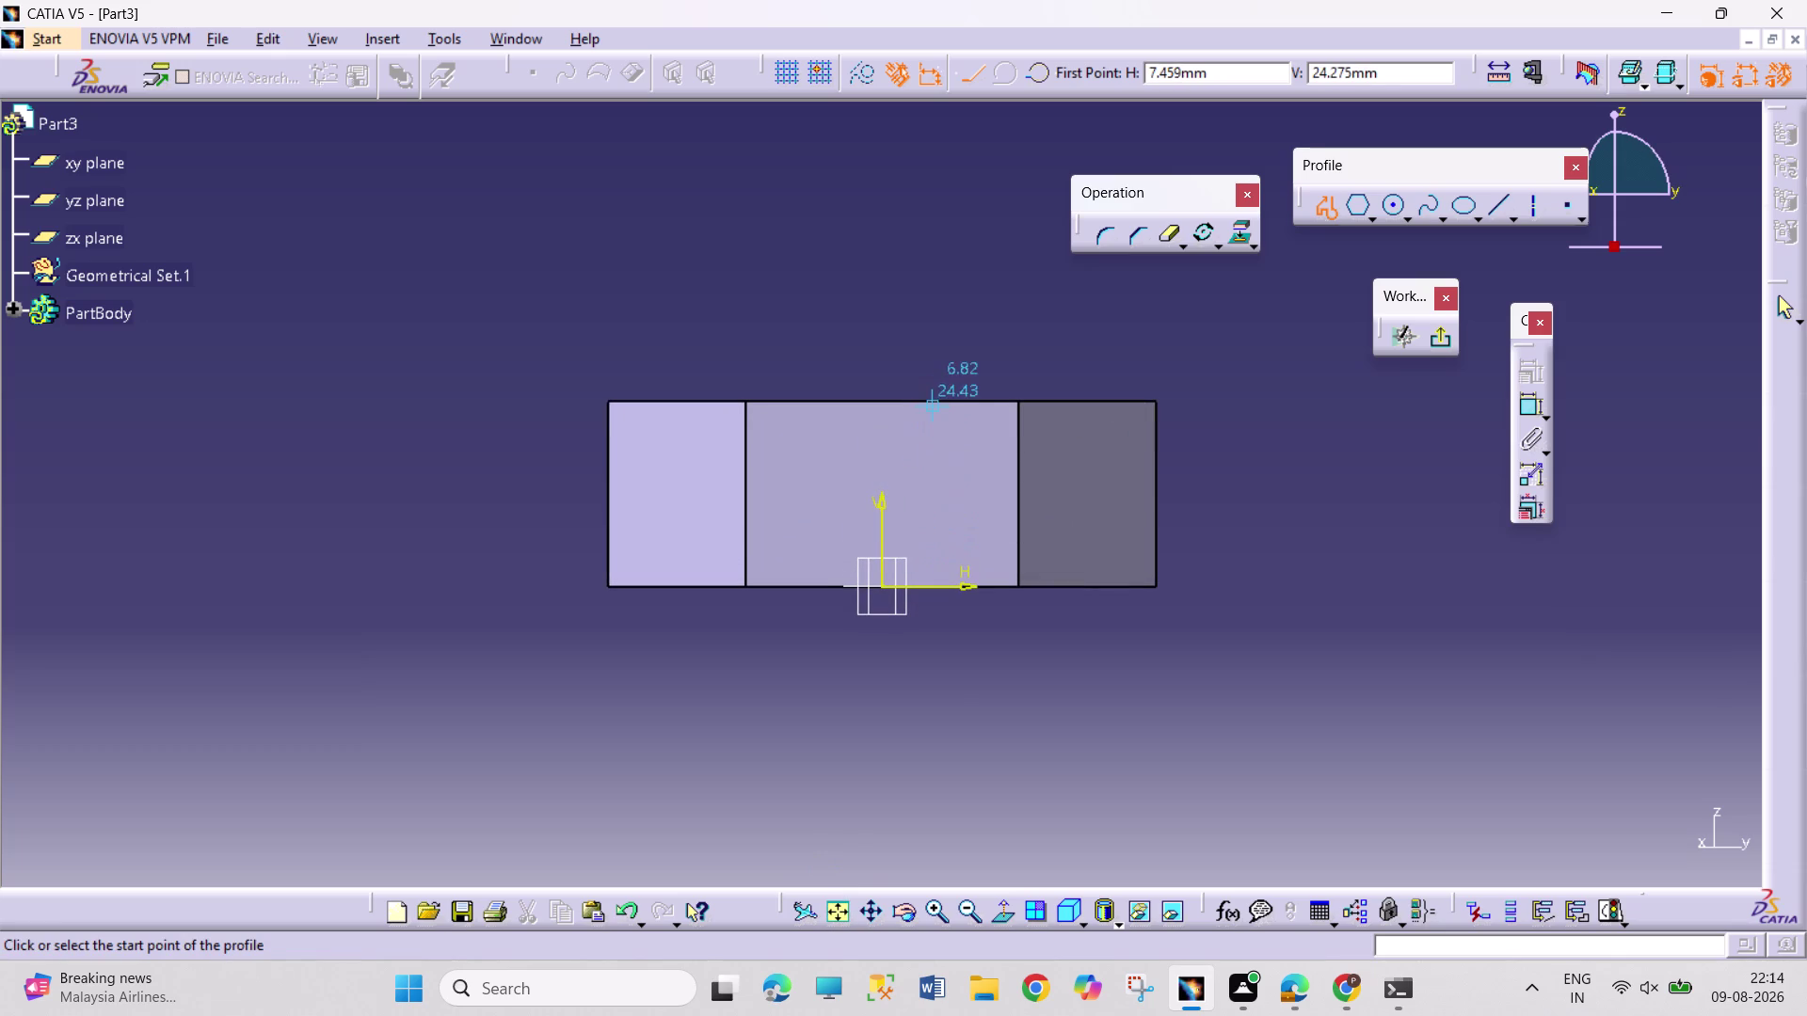
click(887, 405)
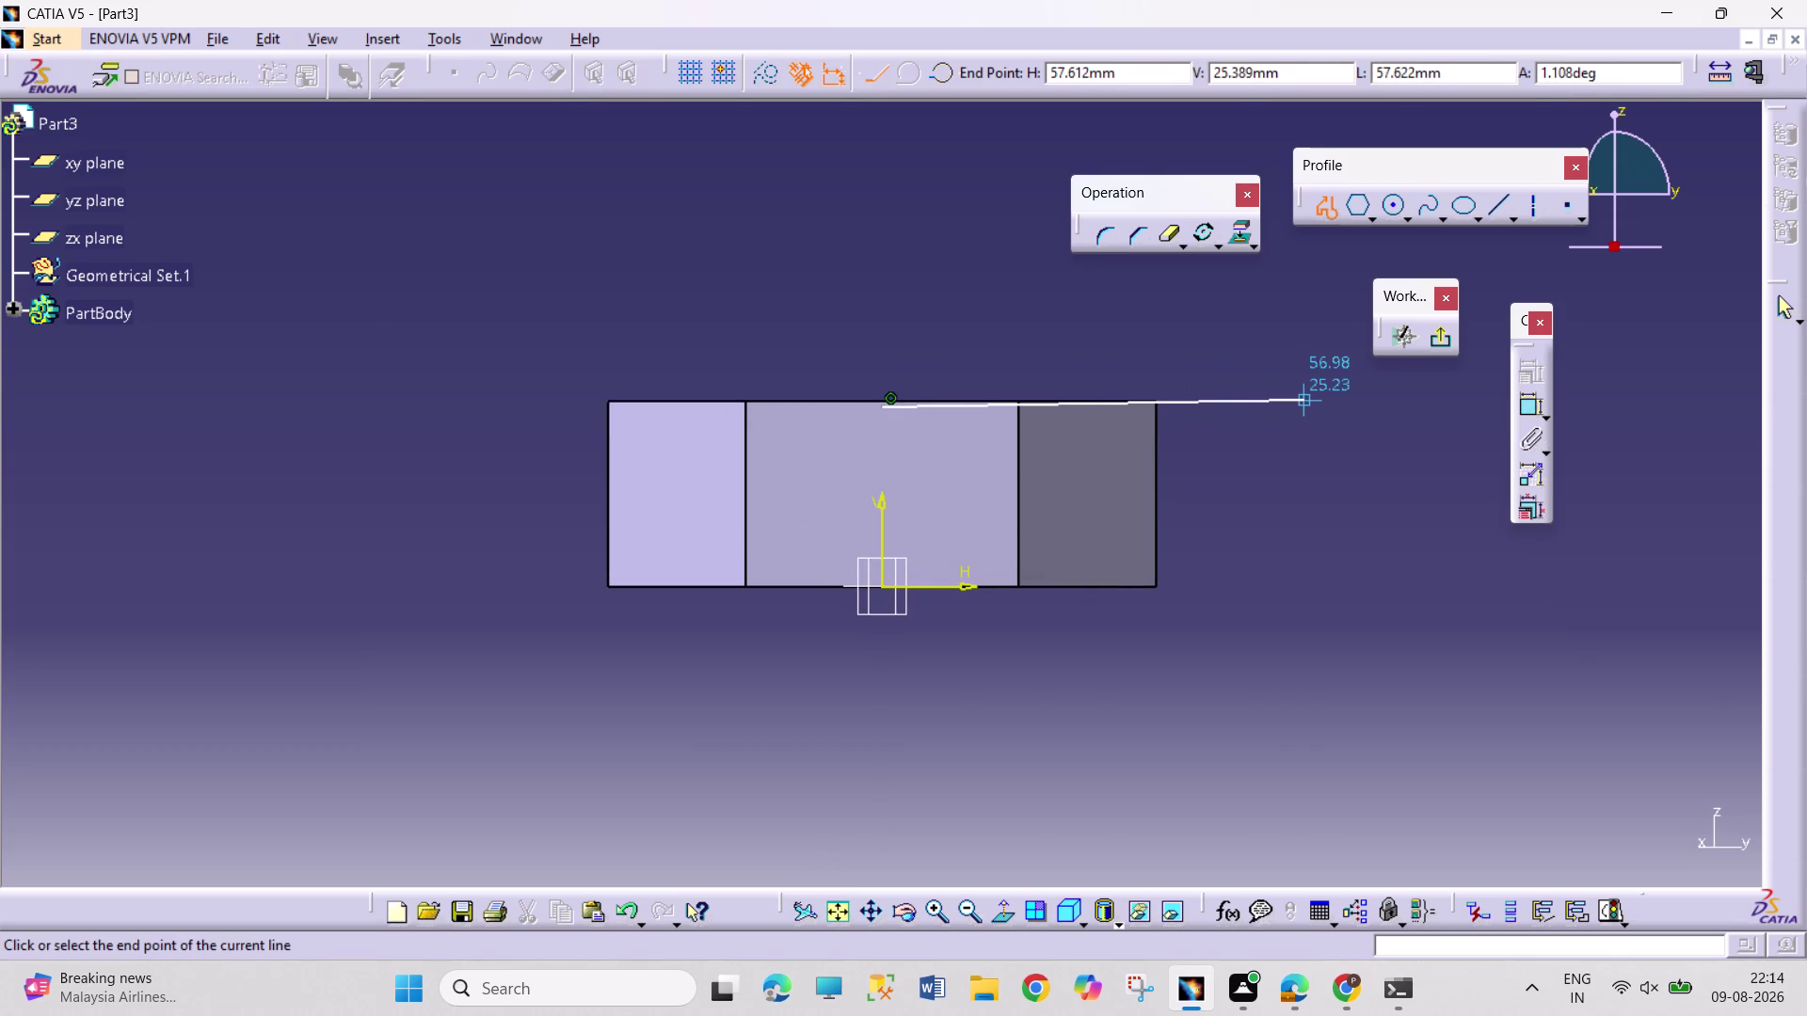
click(1328, 397)
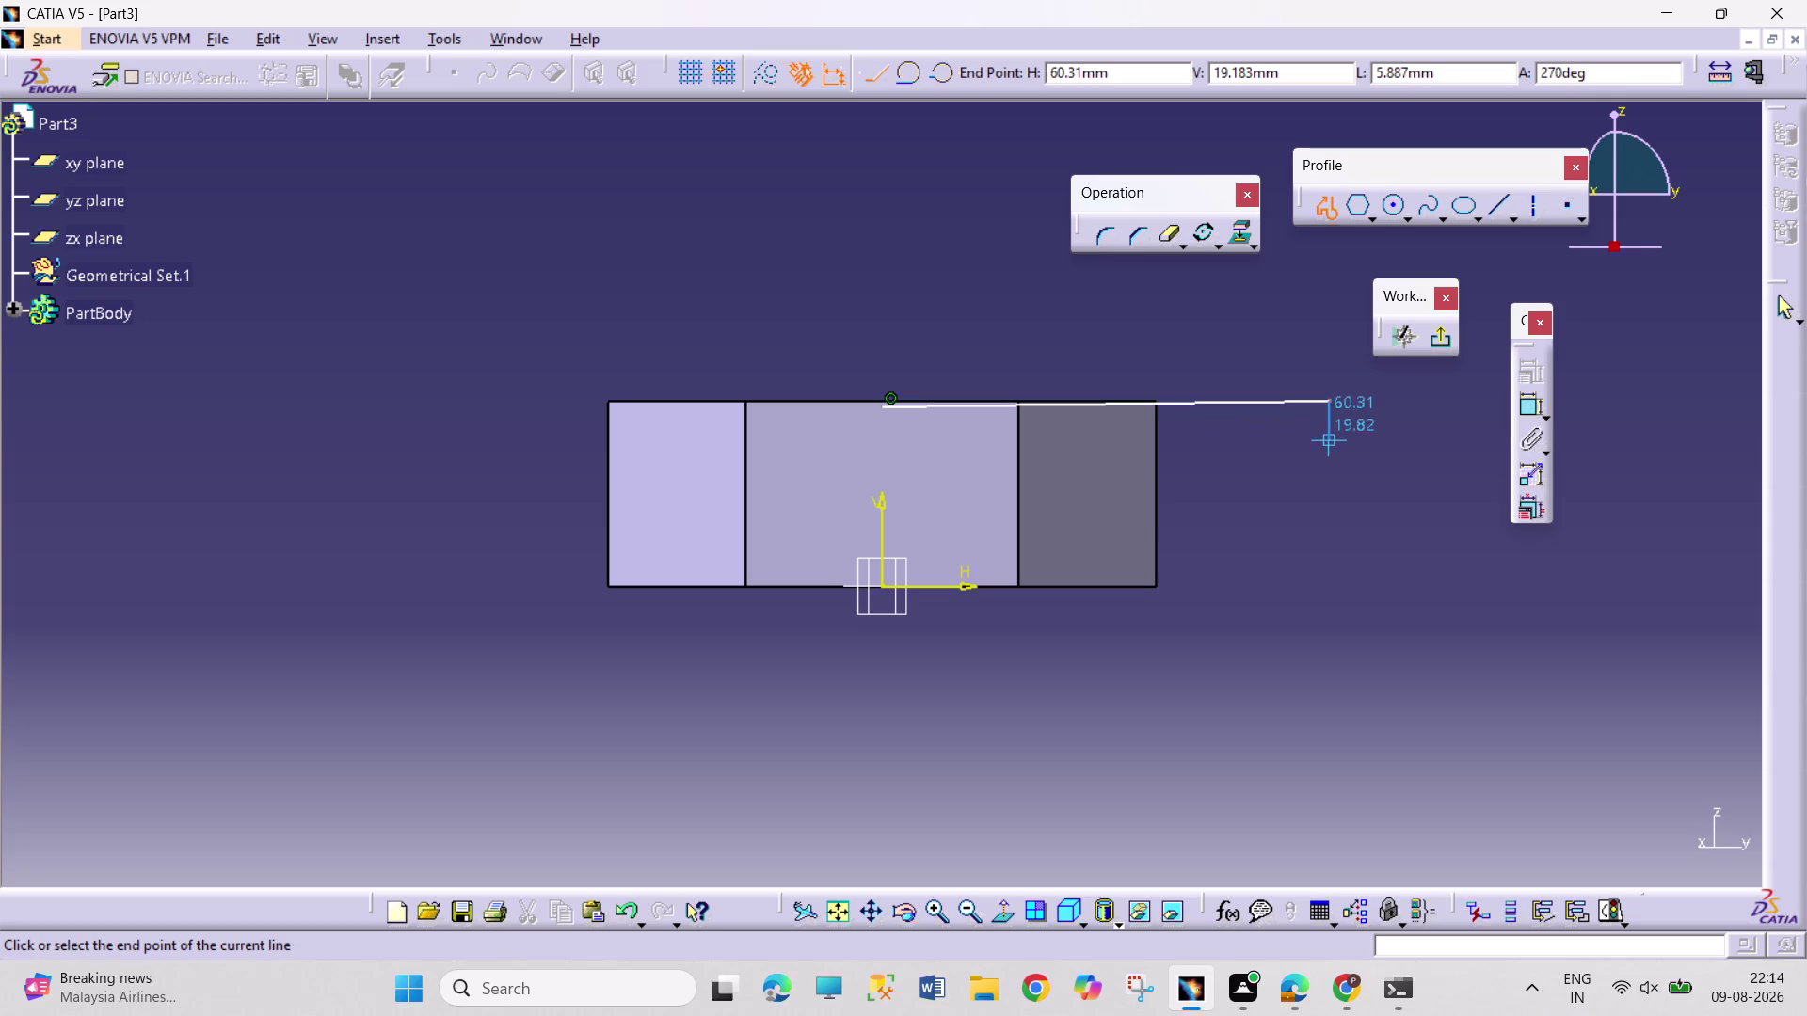
click(1325, 444)
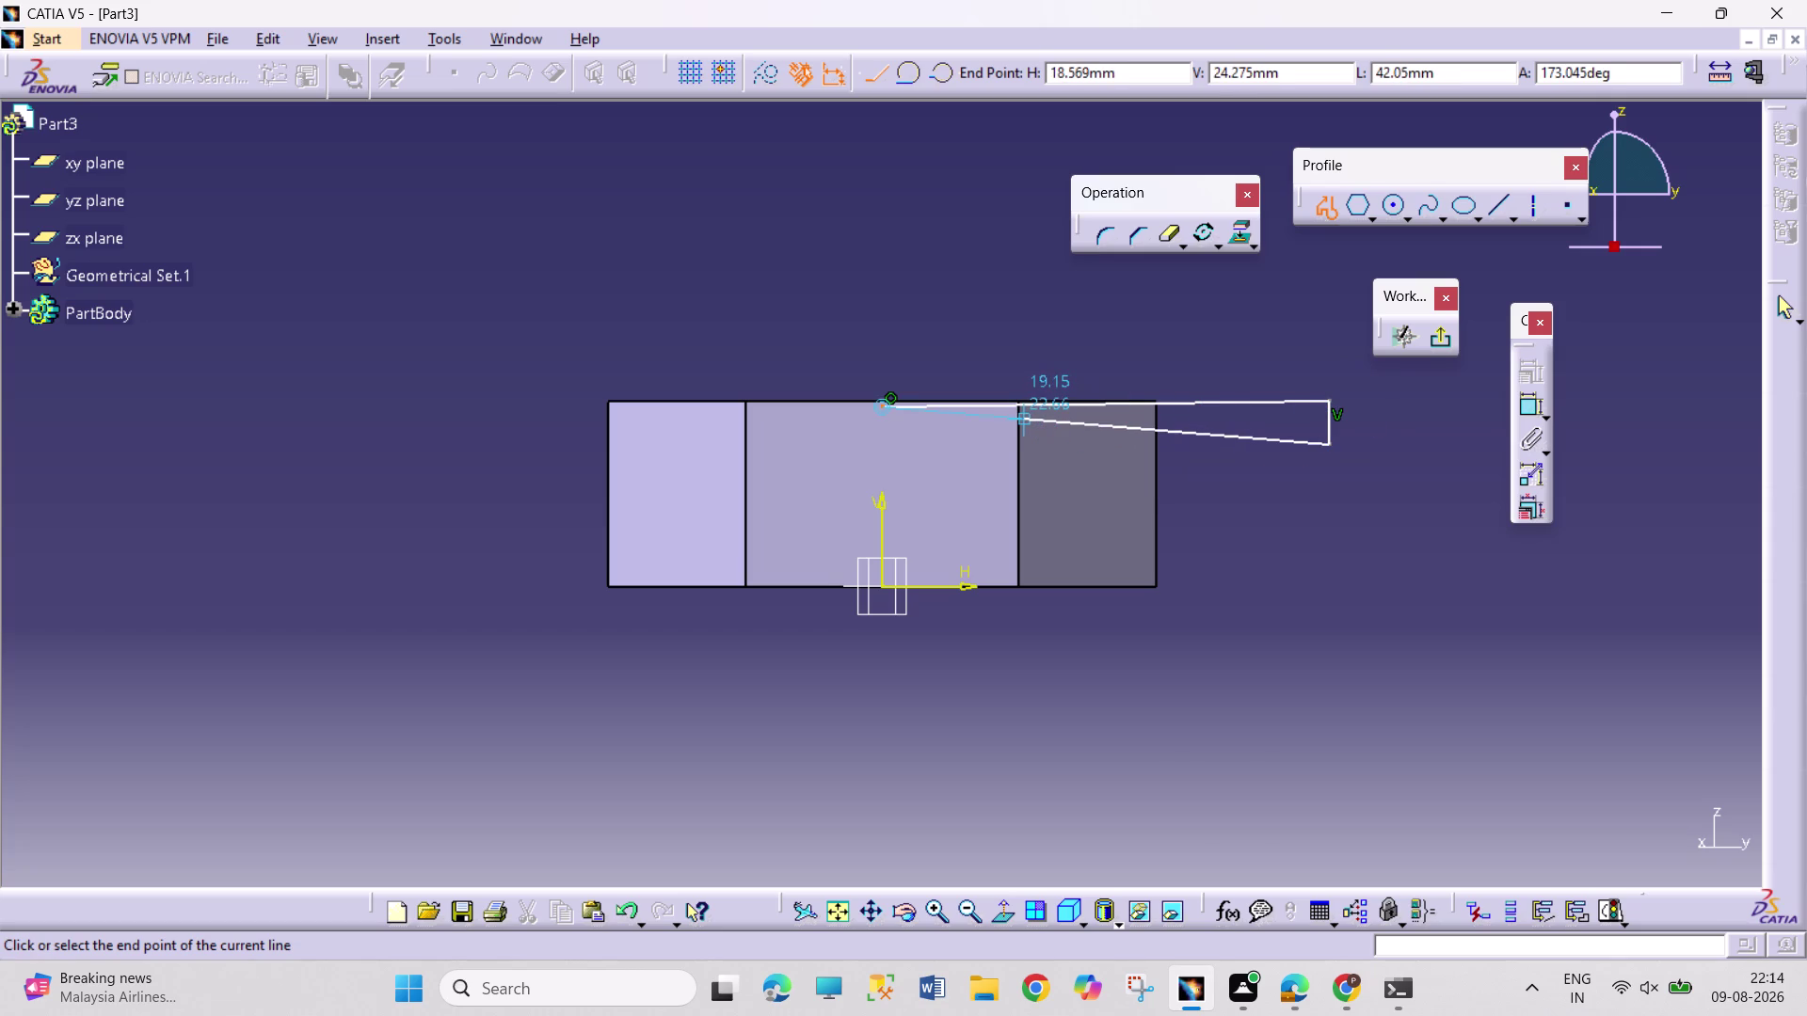
click(1019, 410)
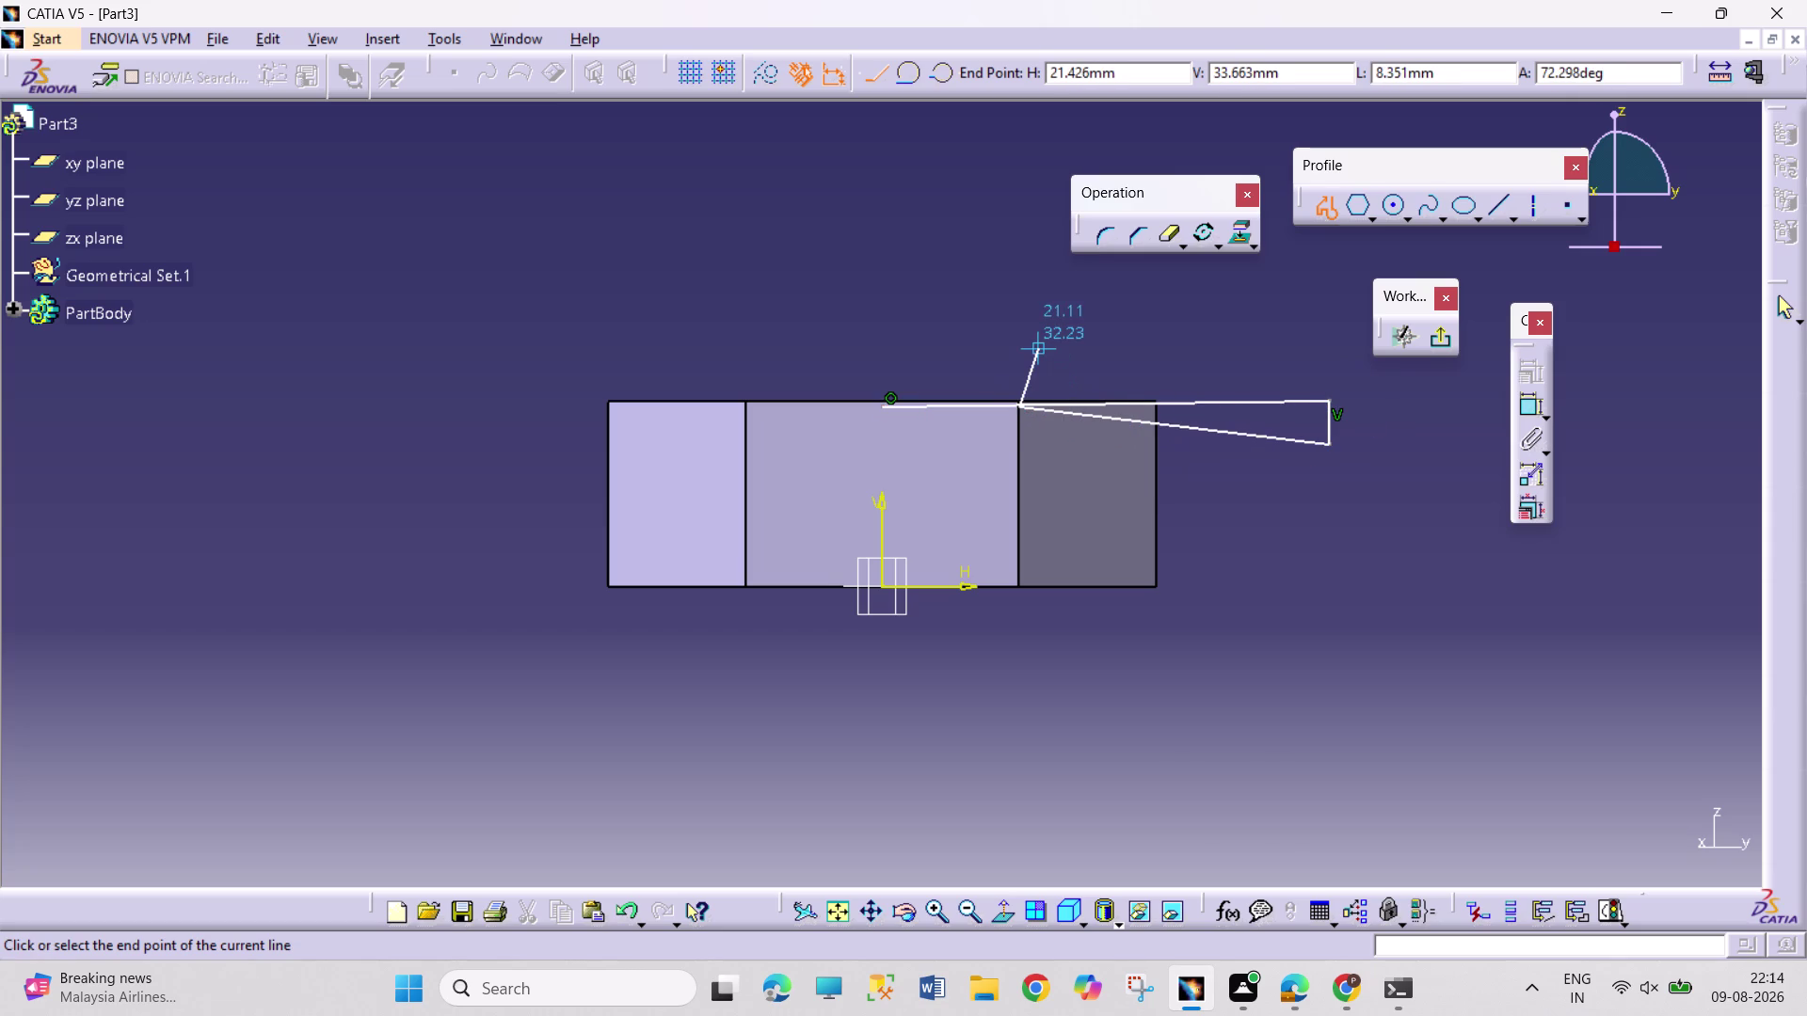
key(Escape)
key(Escape)
key(Escape)
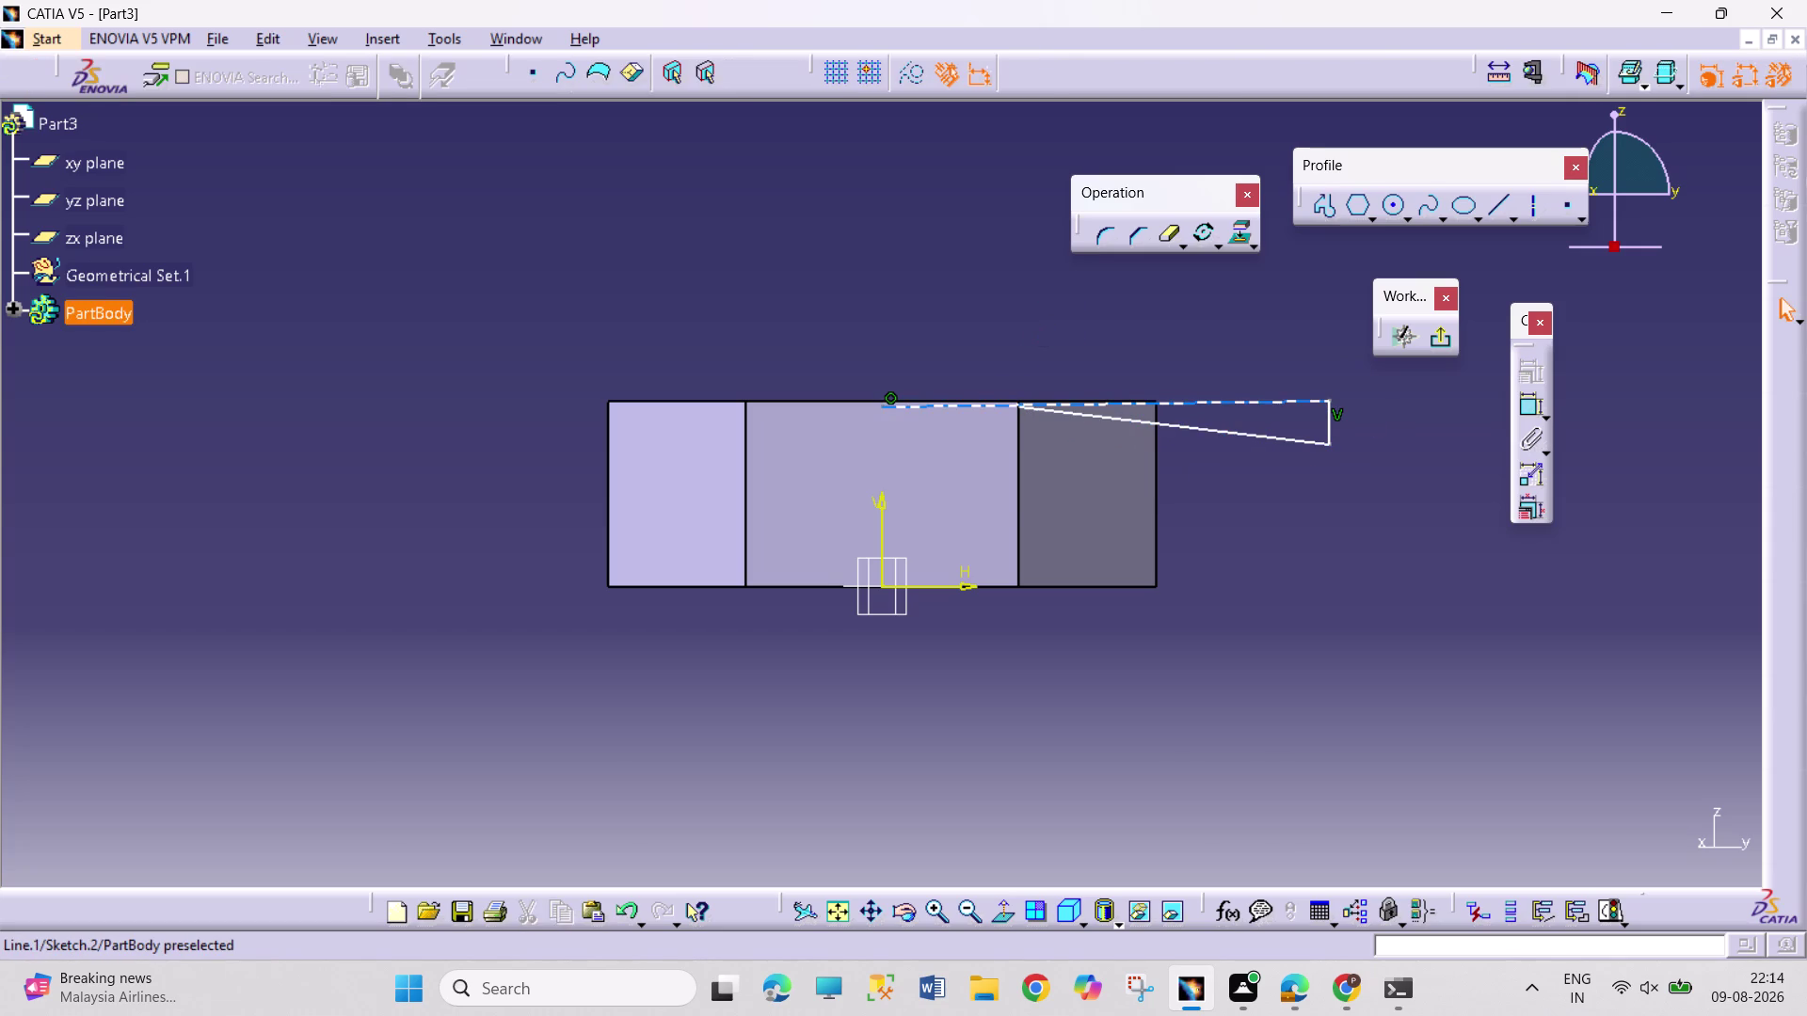
click(1169, 240)
Trim away the part of the top line lying over the nut.
click(958, 401)
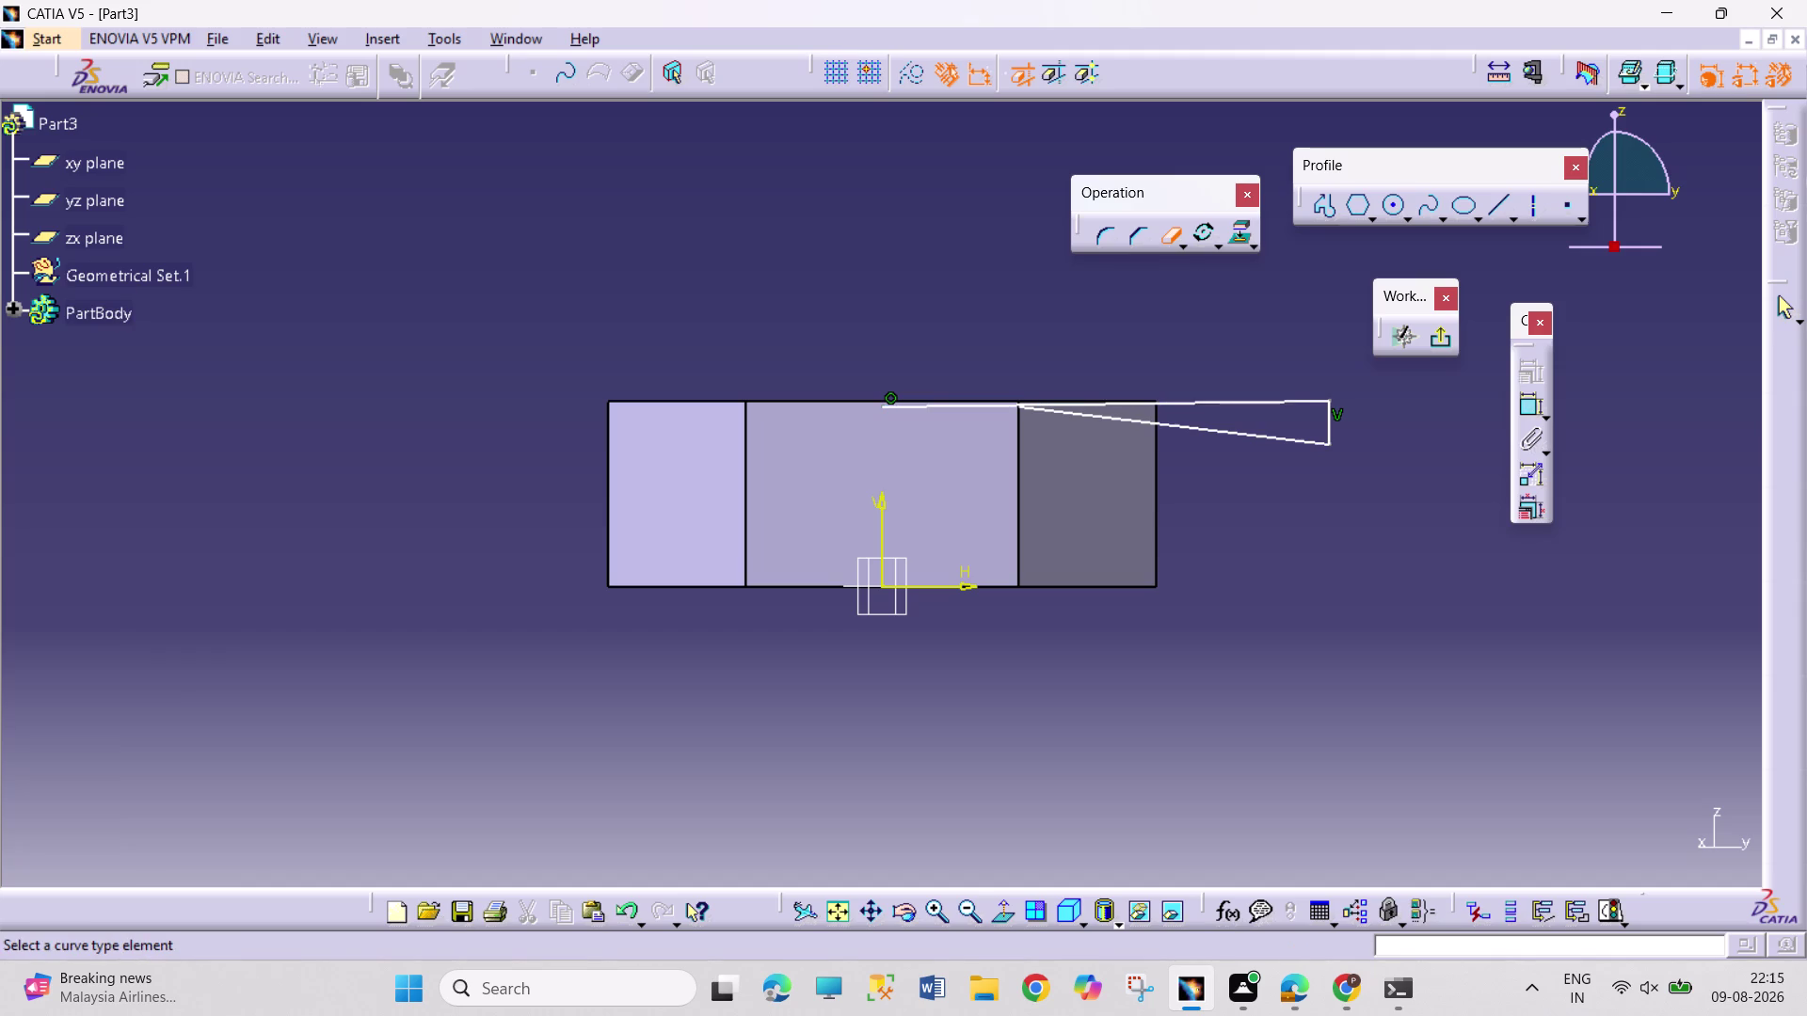
click(927, 405)
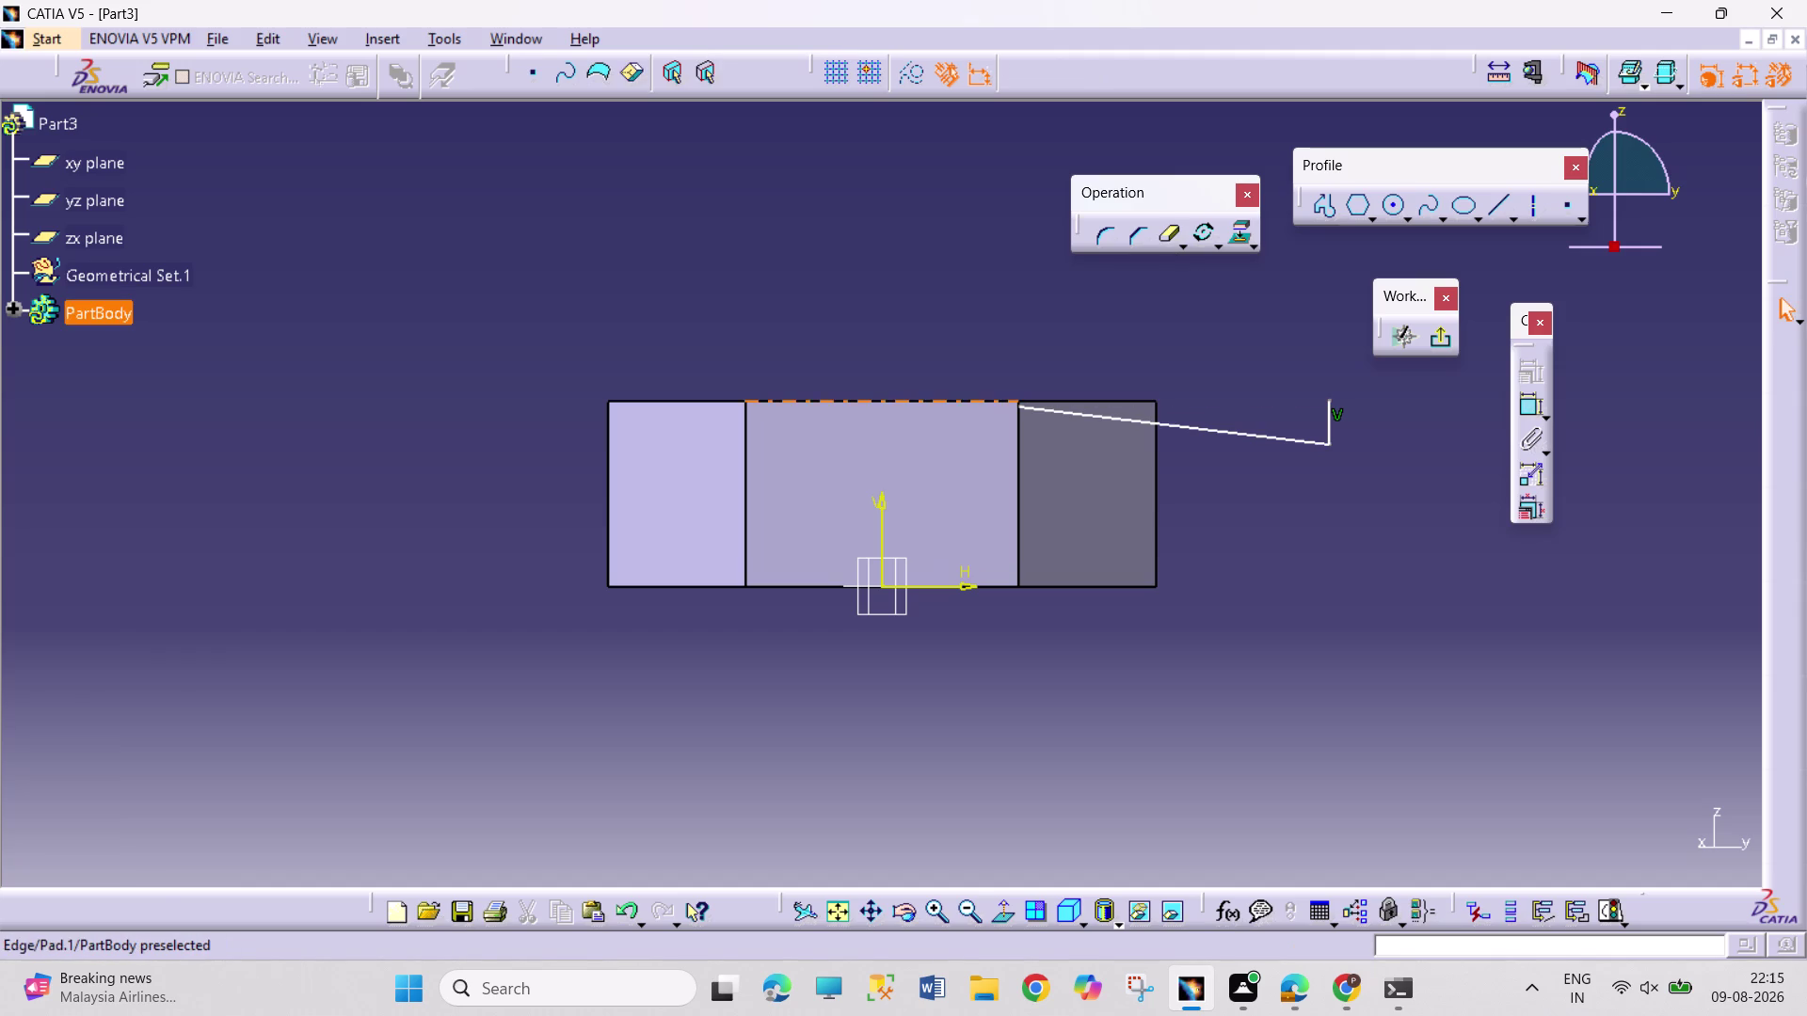
key(Escape)
key(Escape)
key(Escape)
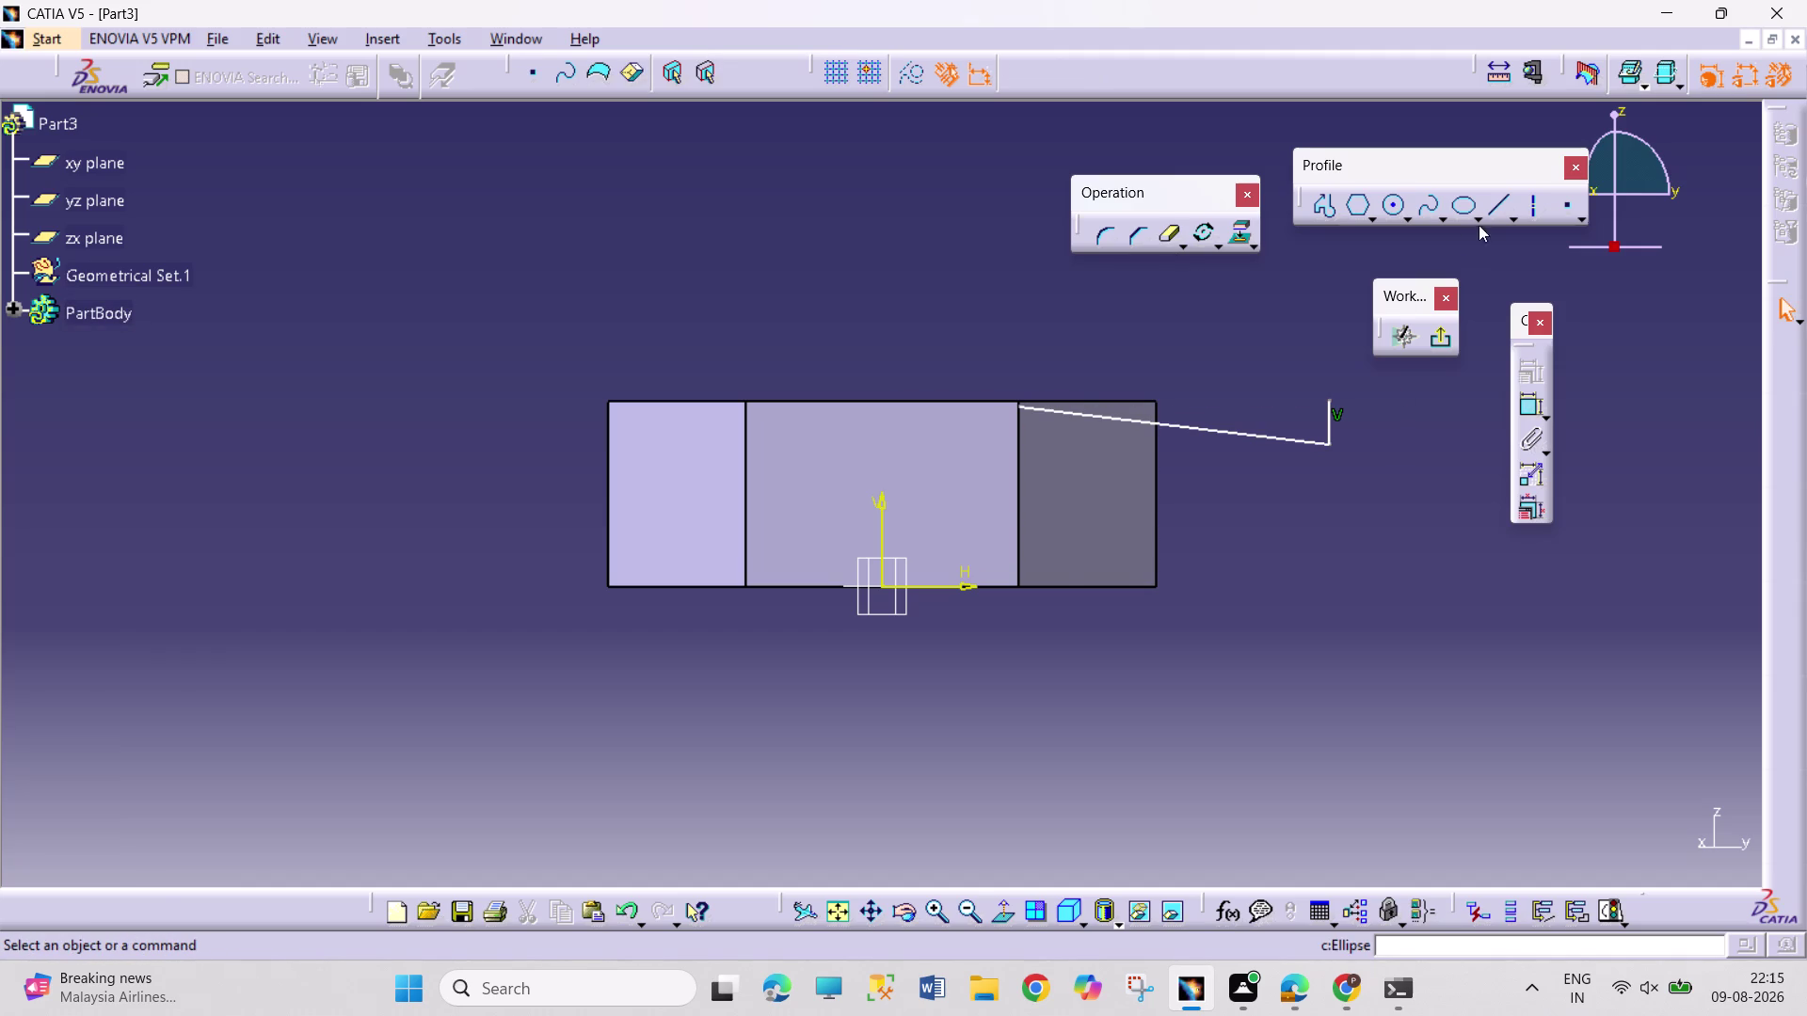
Draw a new line from the nut's top edge to the profile's upper corner.
click(1493, 209)
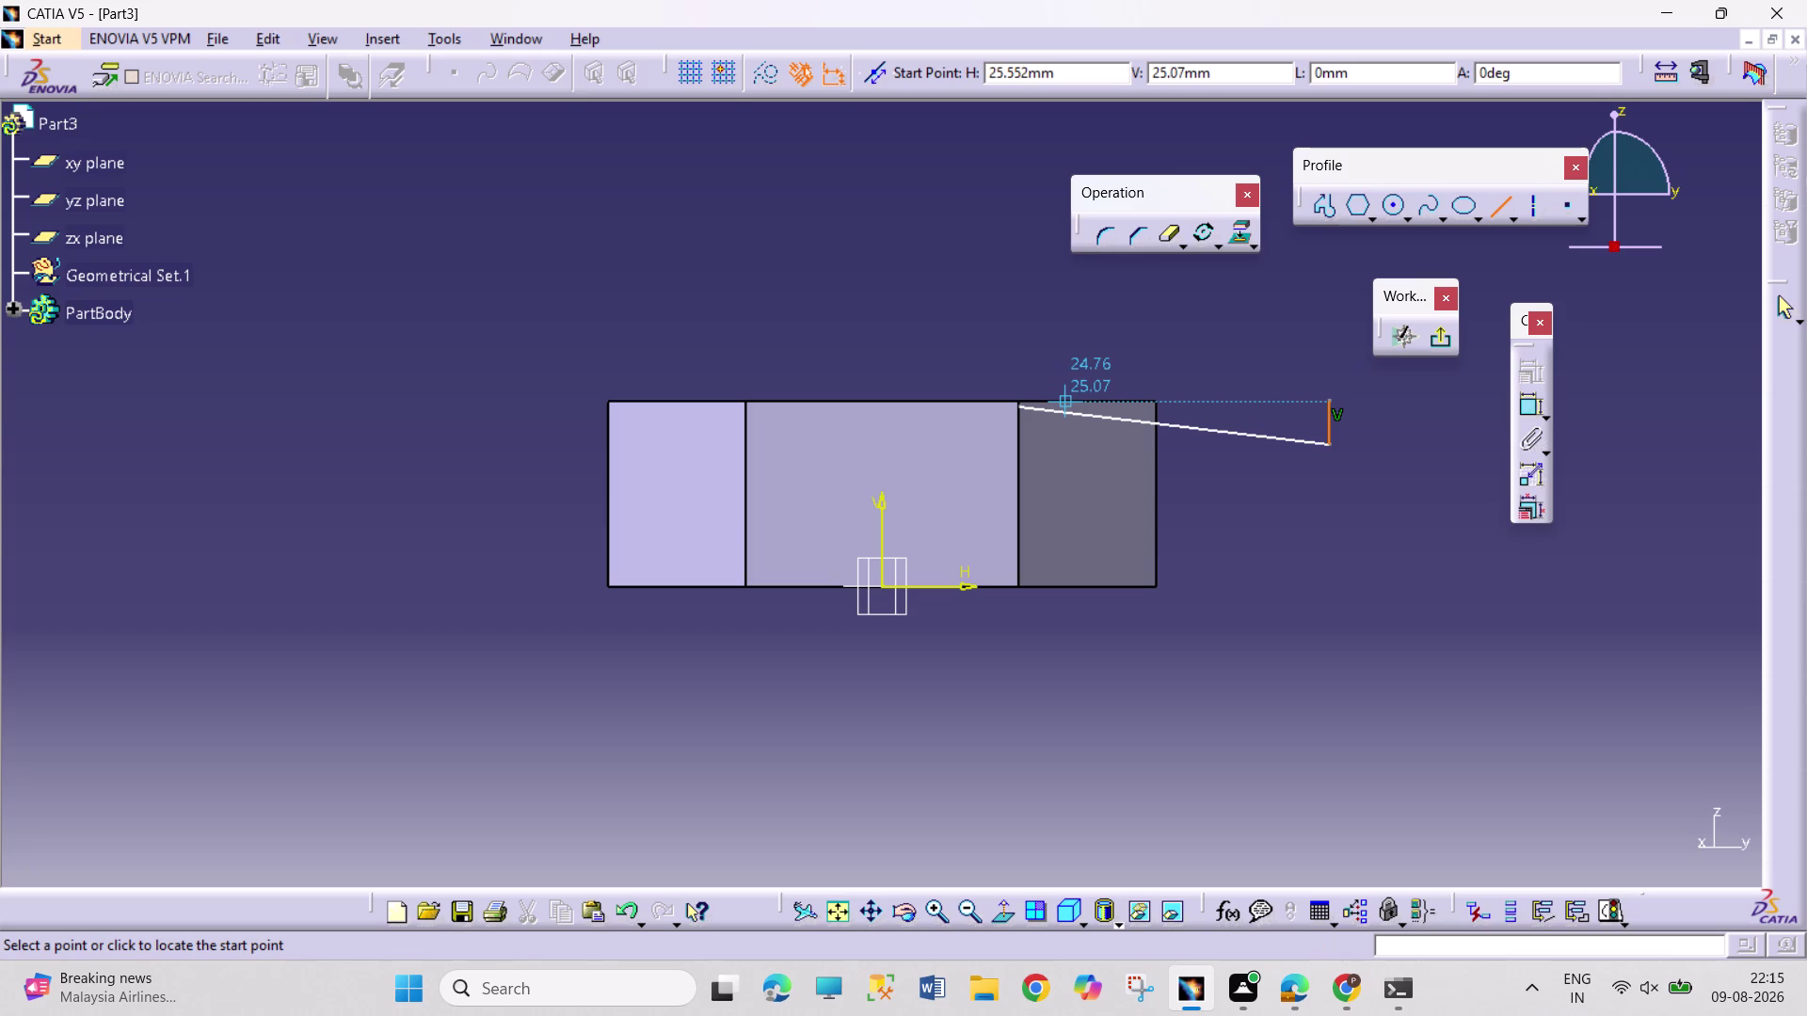
click(1073, 399)
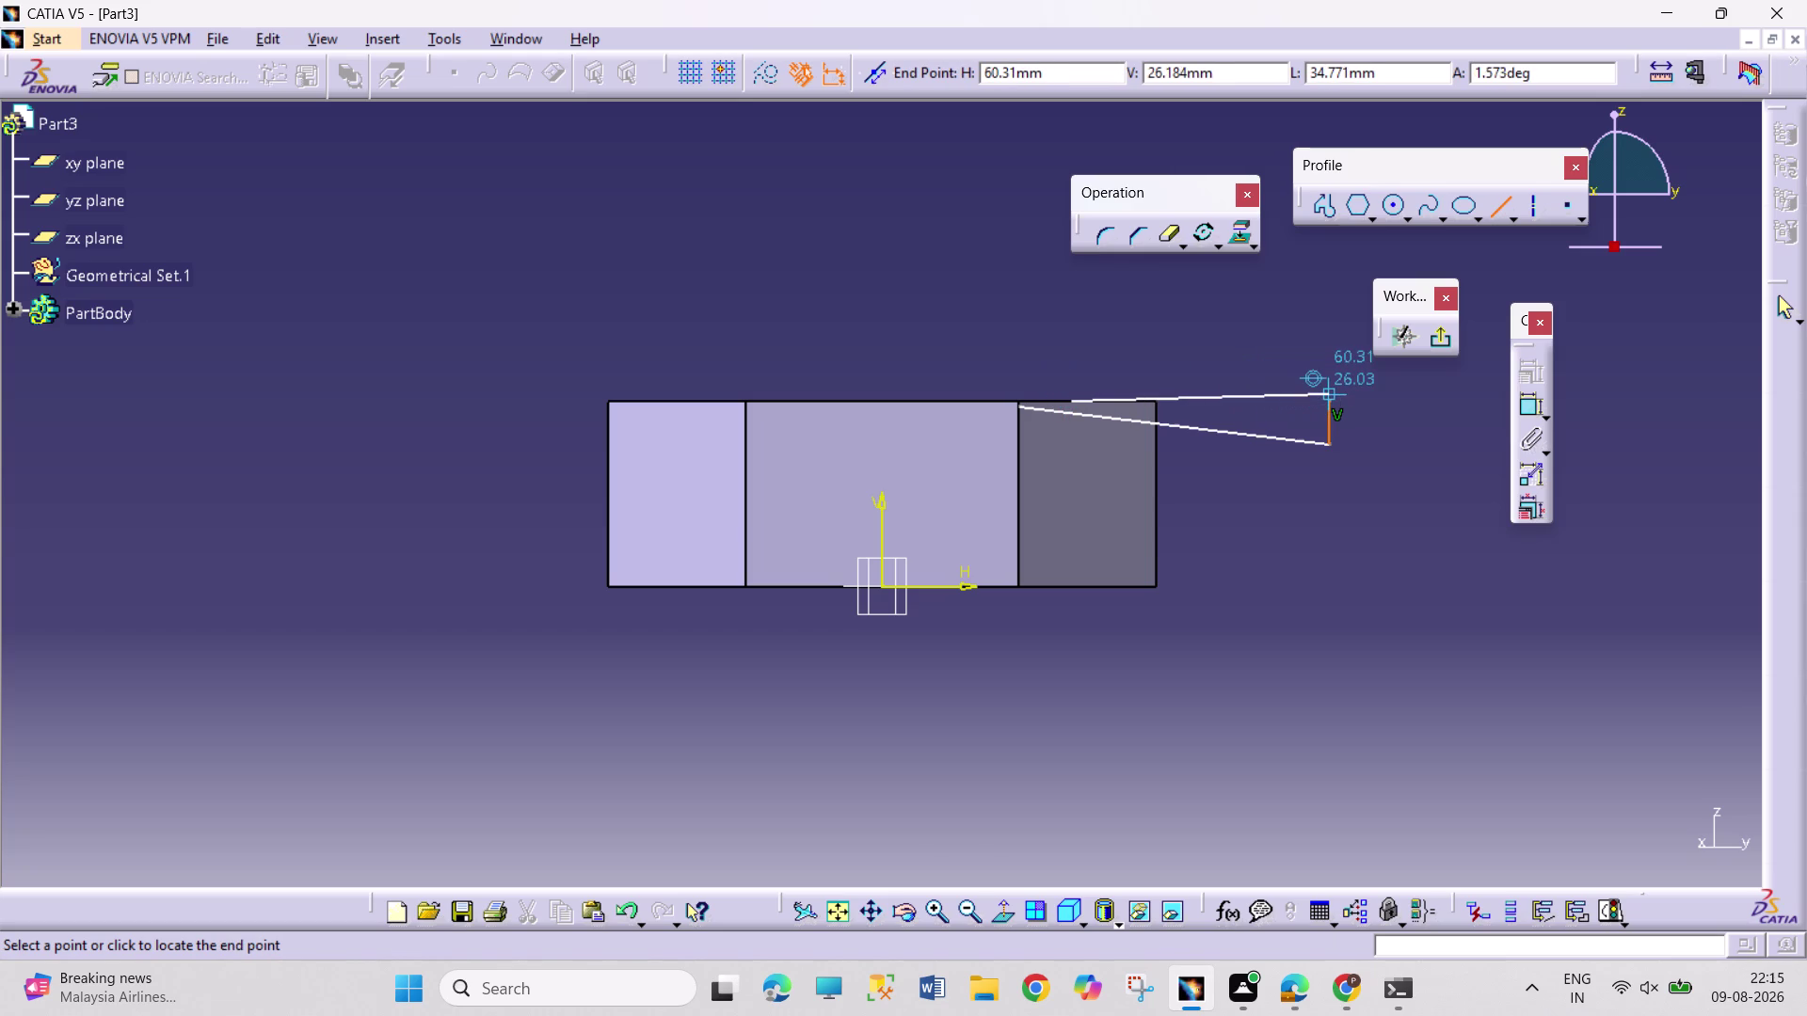
click(1330, 399)
click(1401, 411)
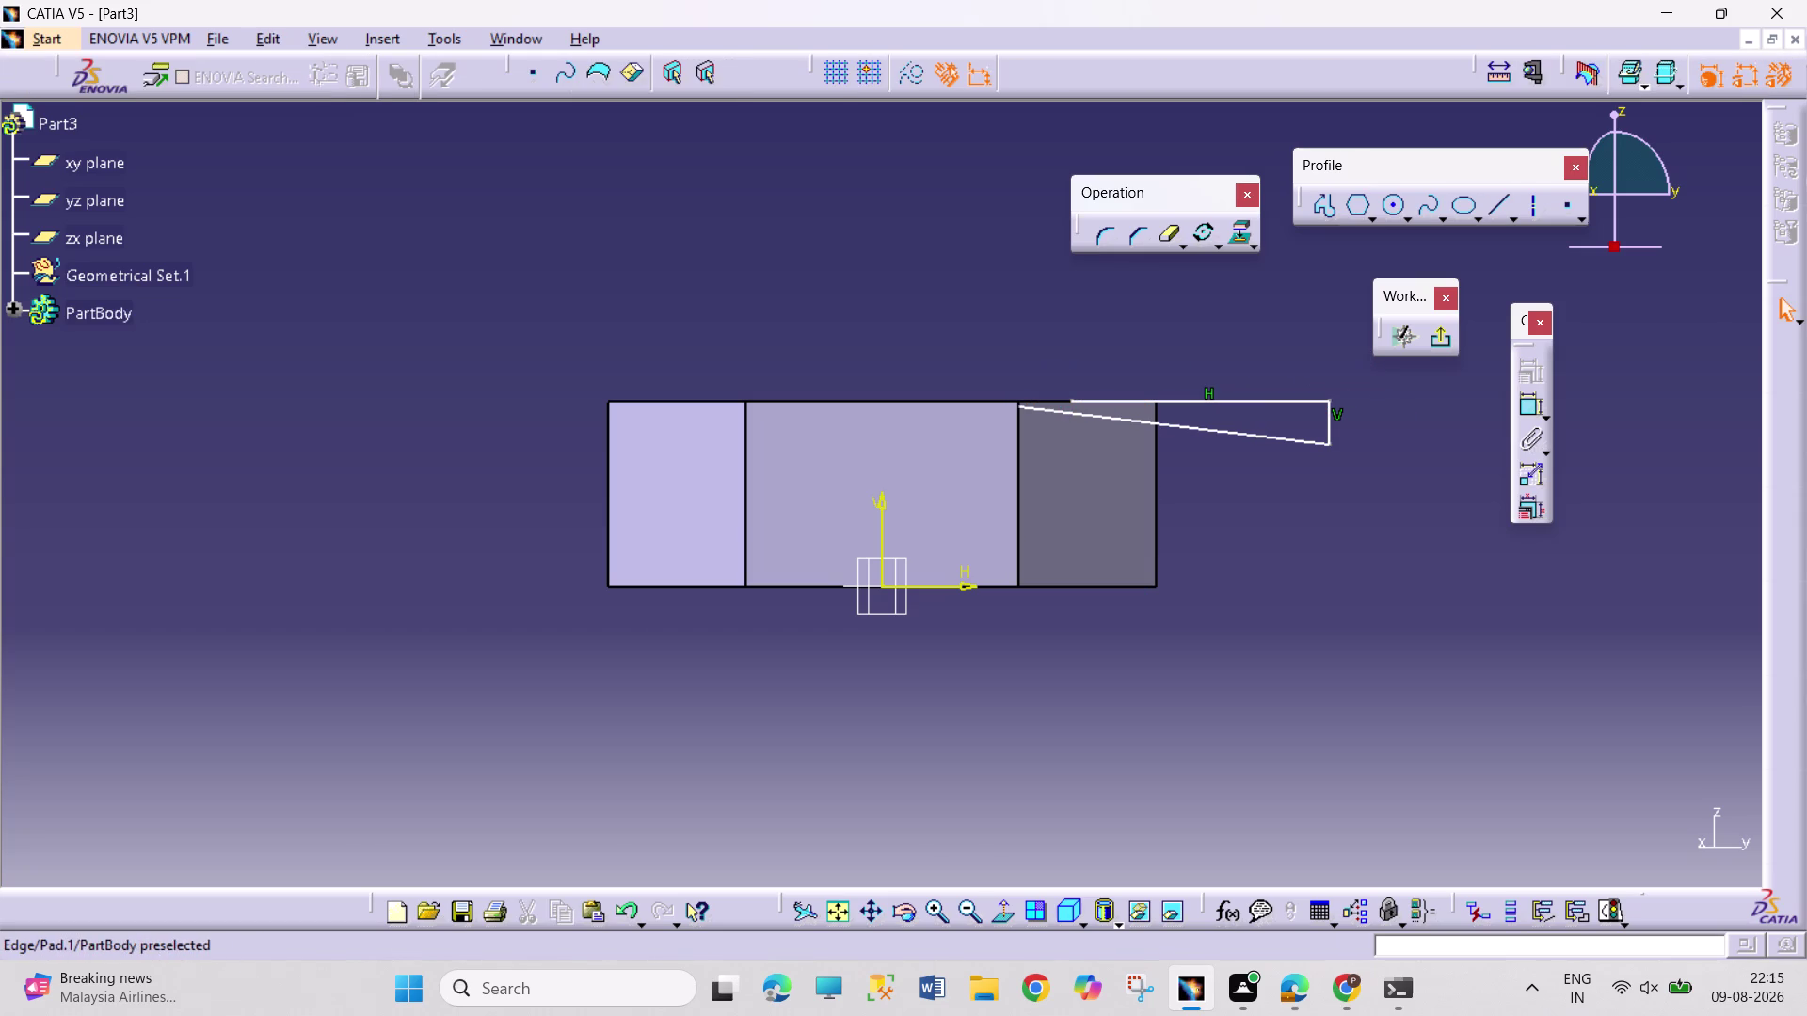
drag(1019, 406, 1070, 401)
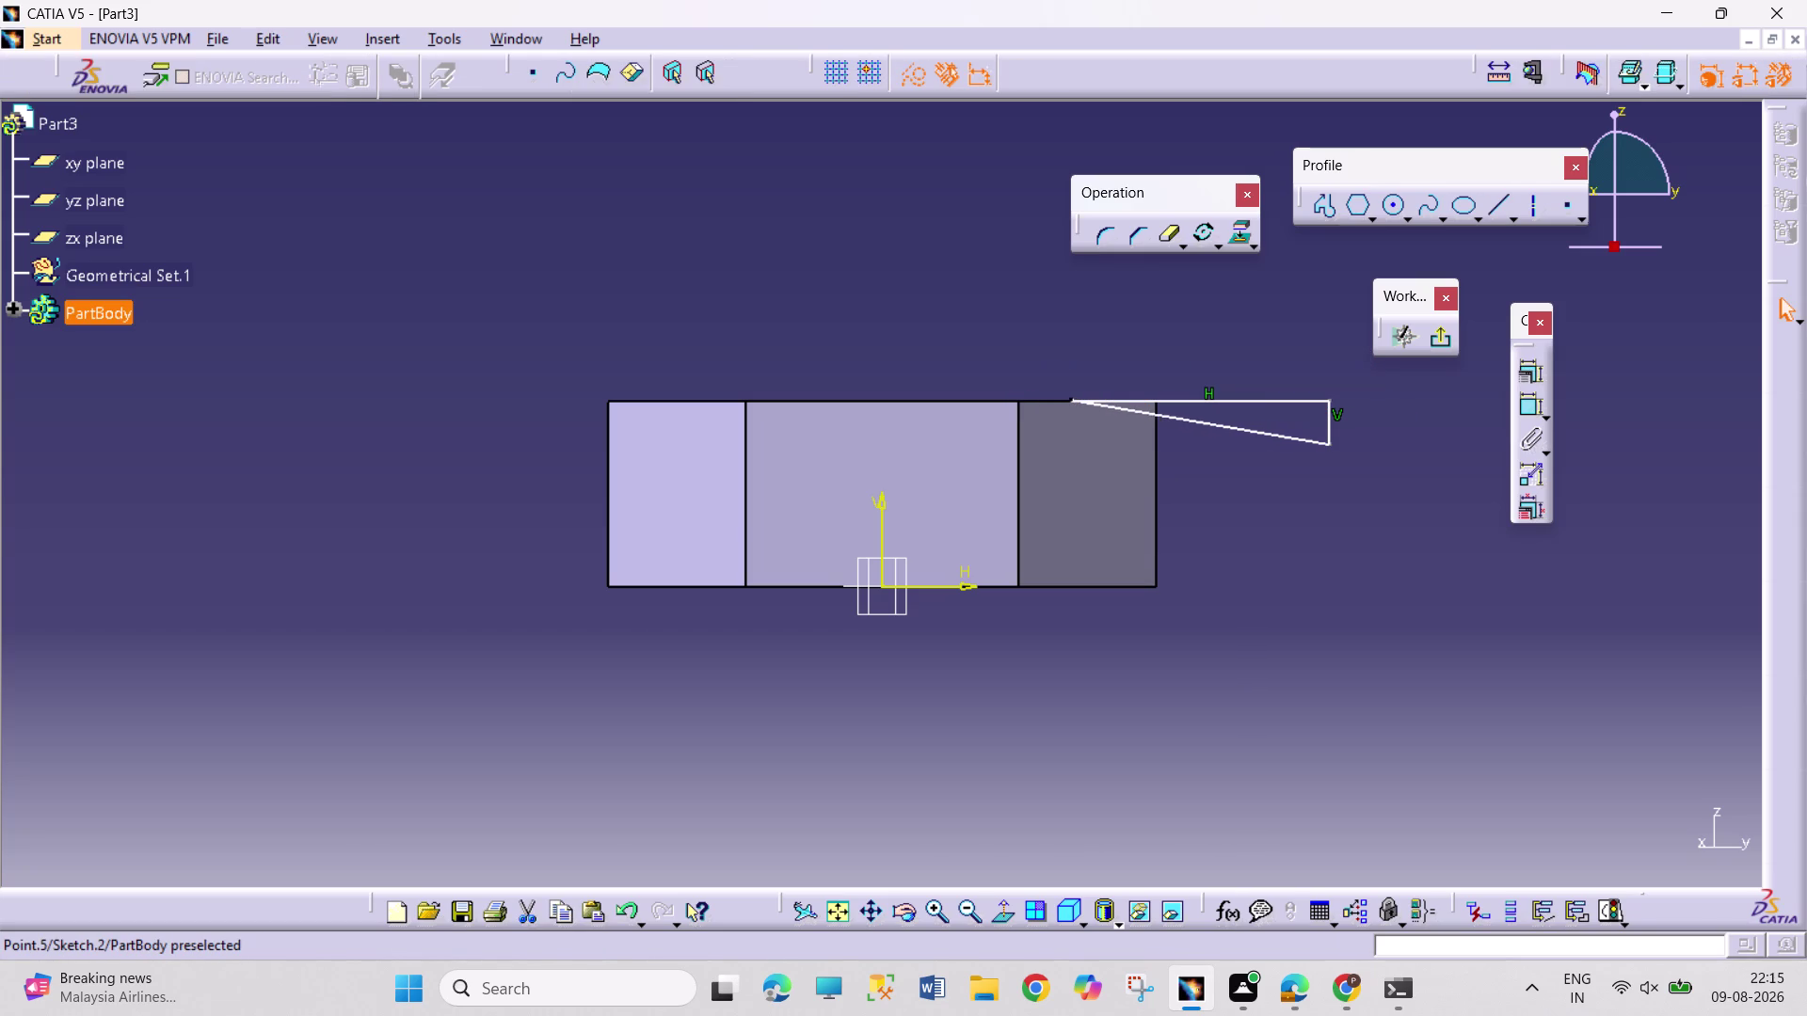
drag(1070, 401, 1076, 411)
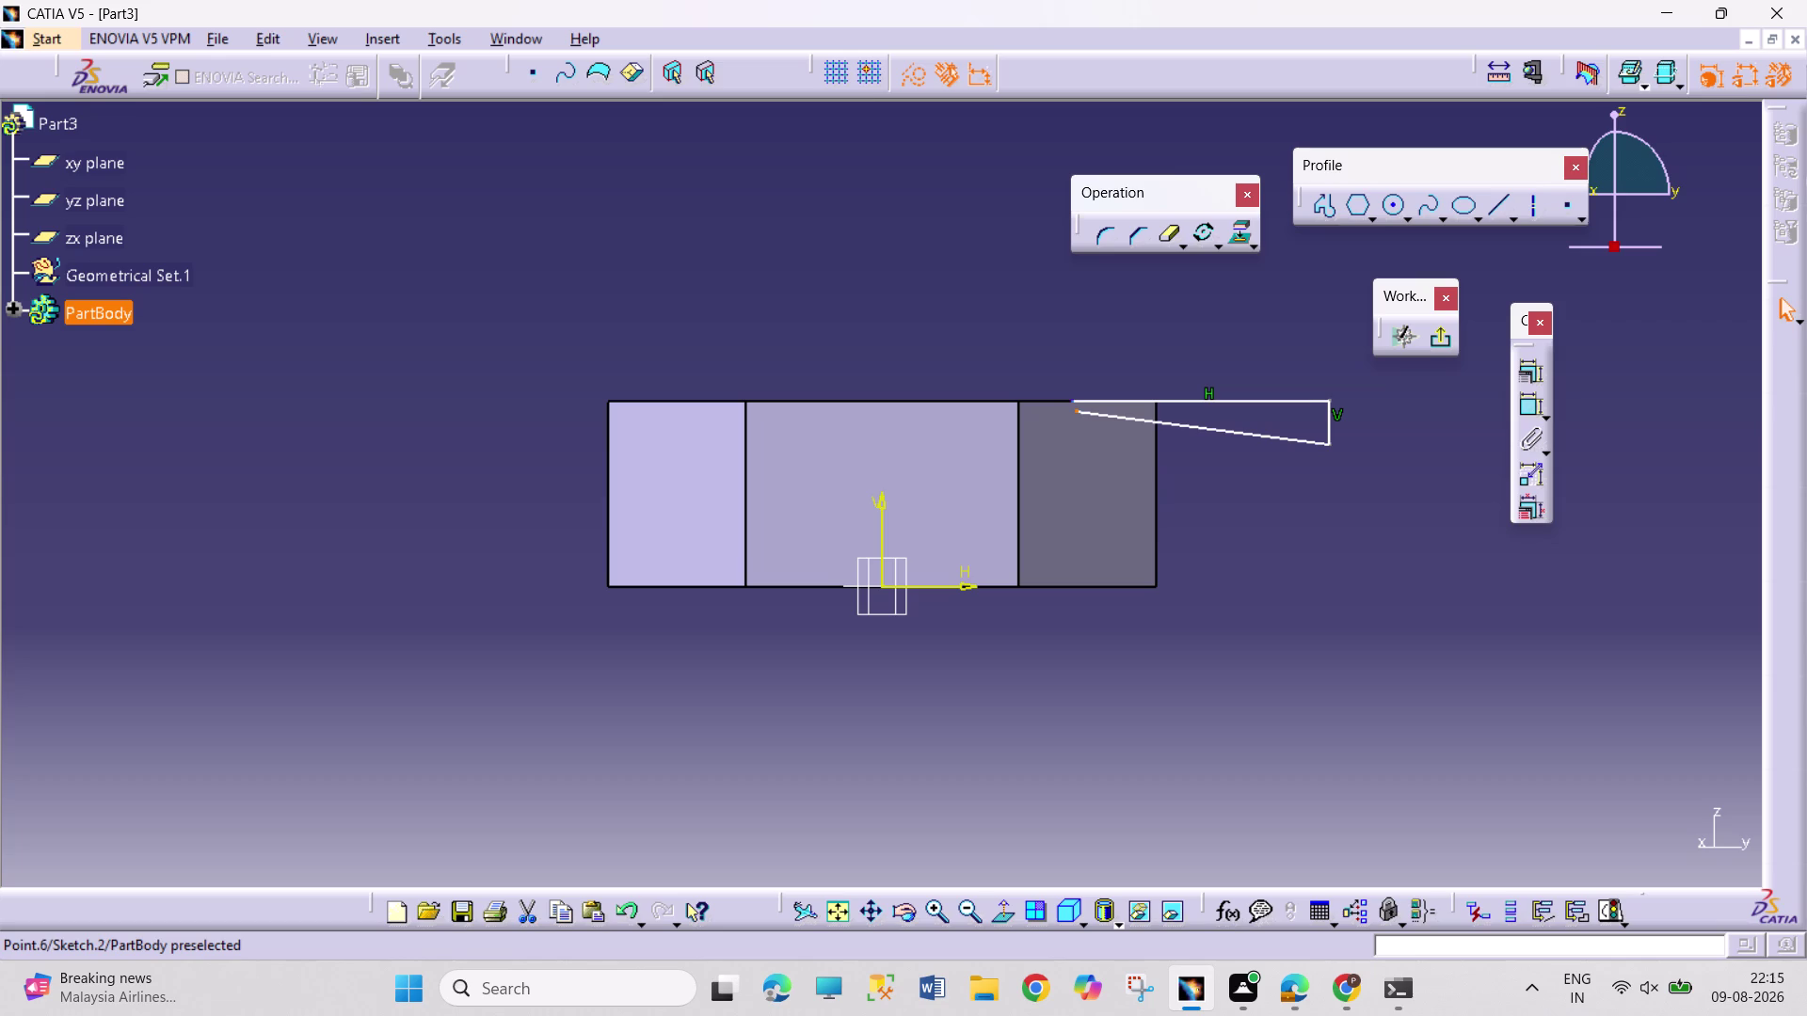
Make the triangle corner coincident with the nut's top edge.
click(1072, 400)
click(1526, 361)
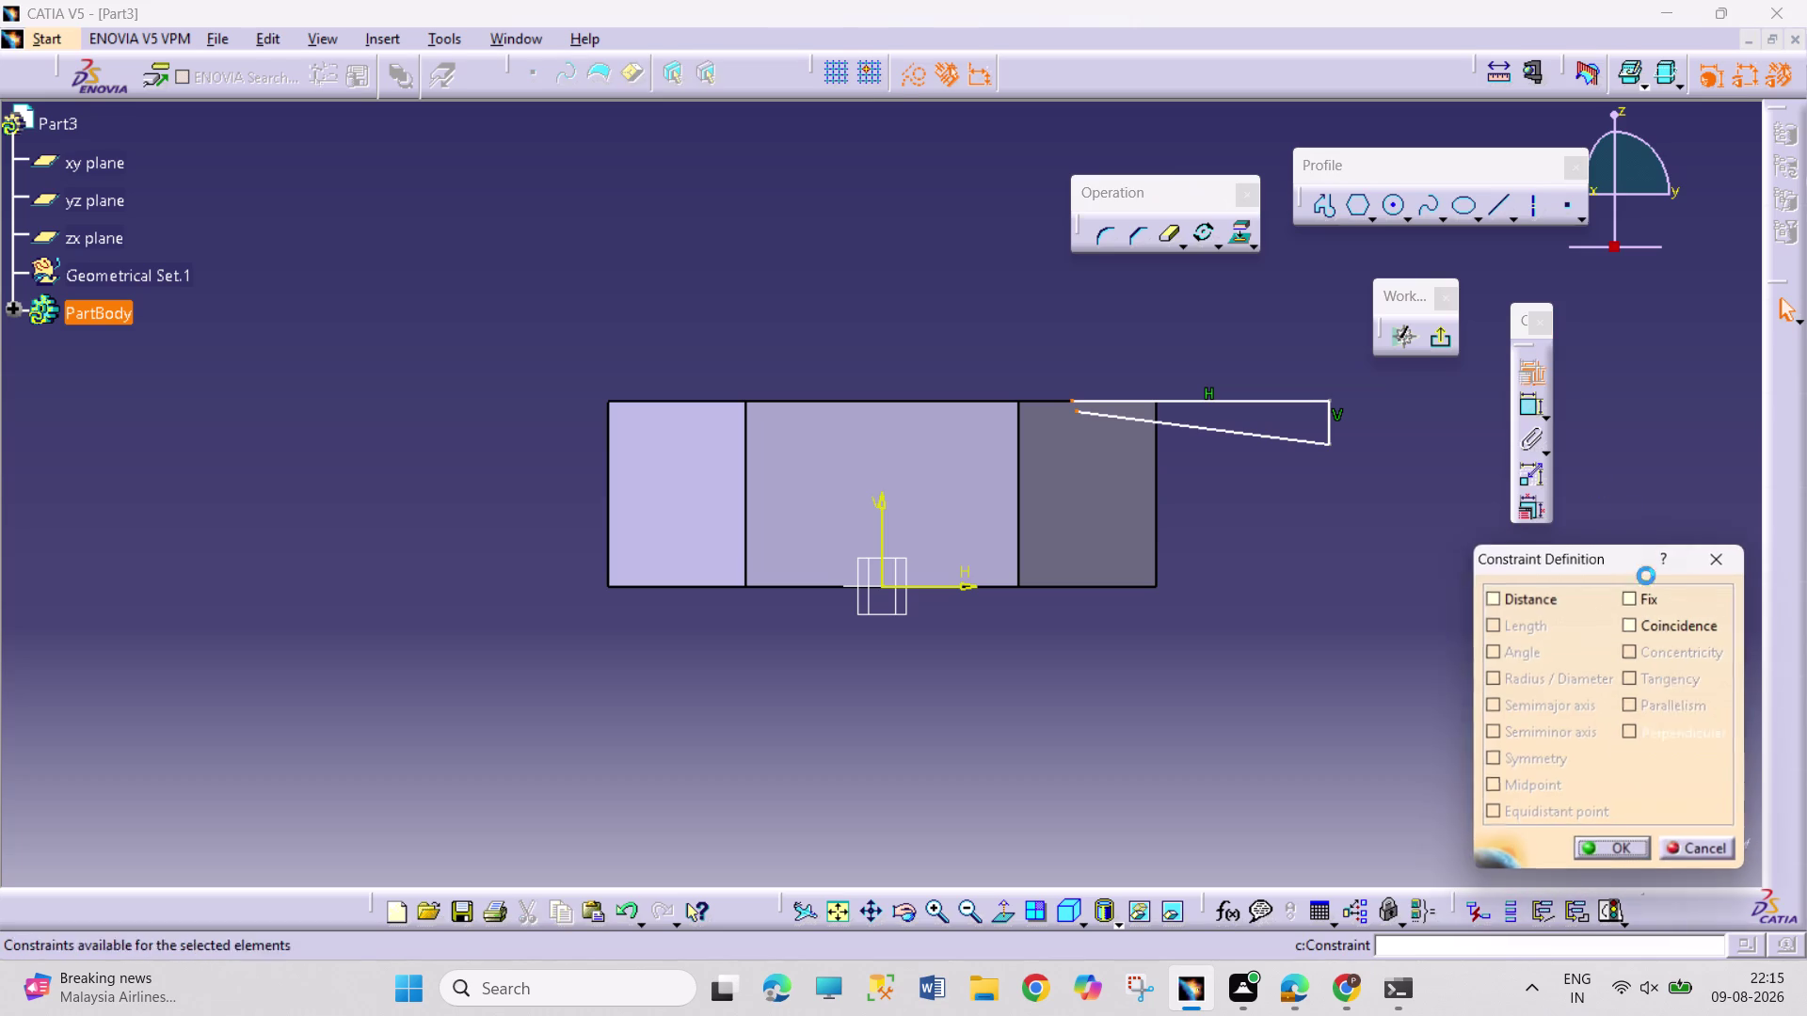
click(1670, 627)
click(1629, 852)
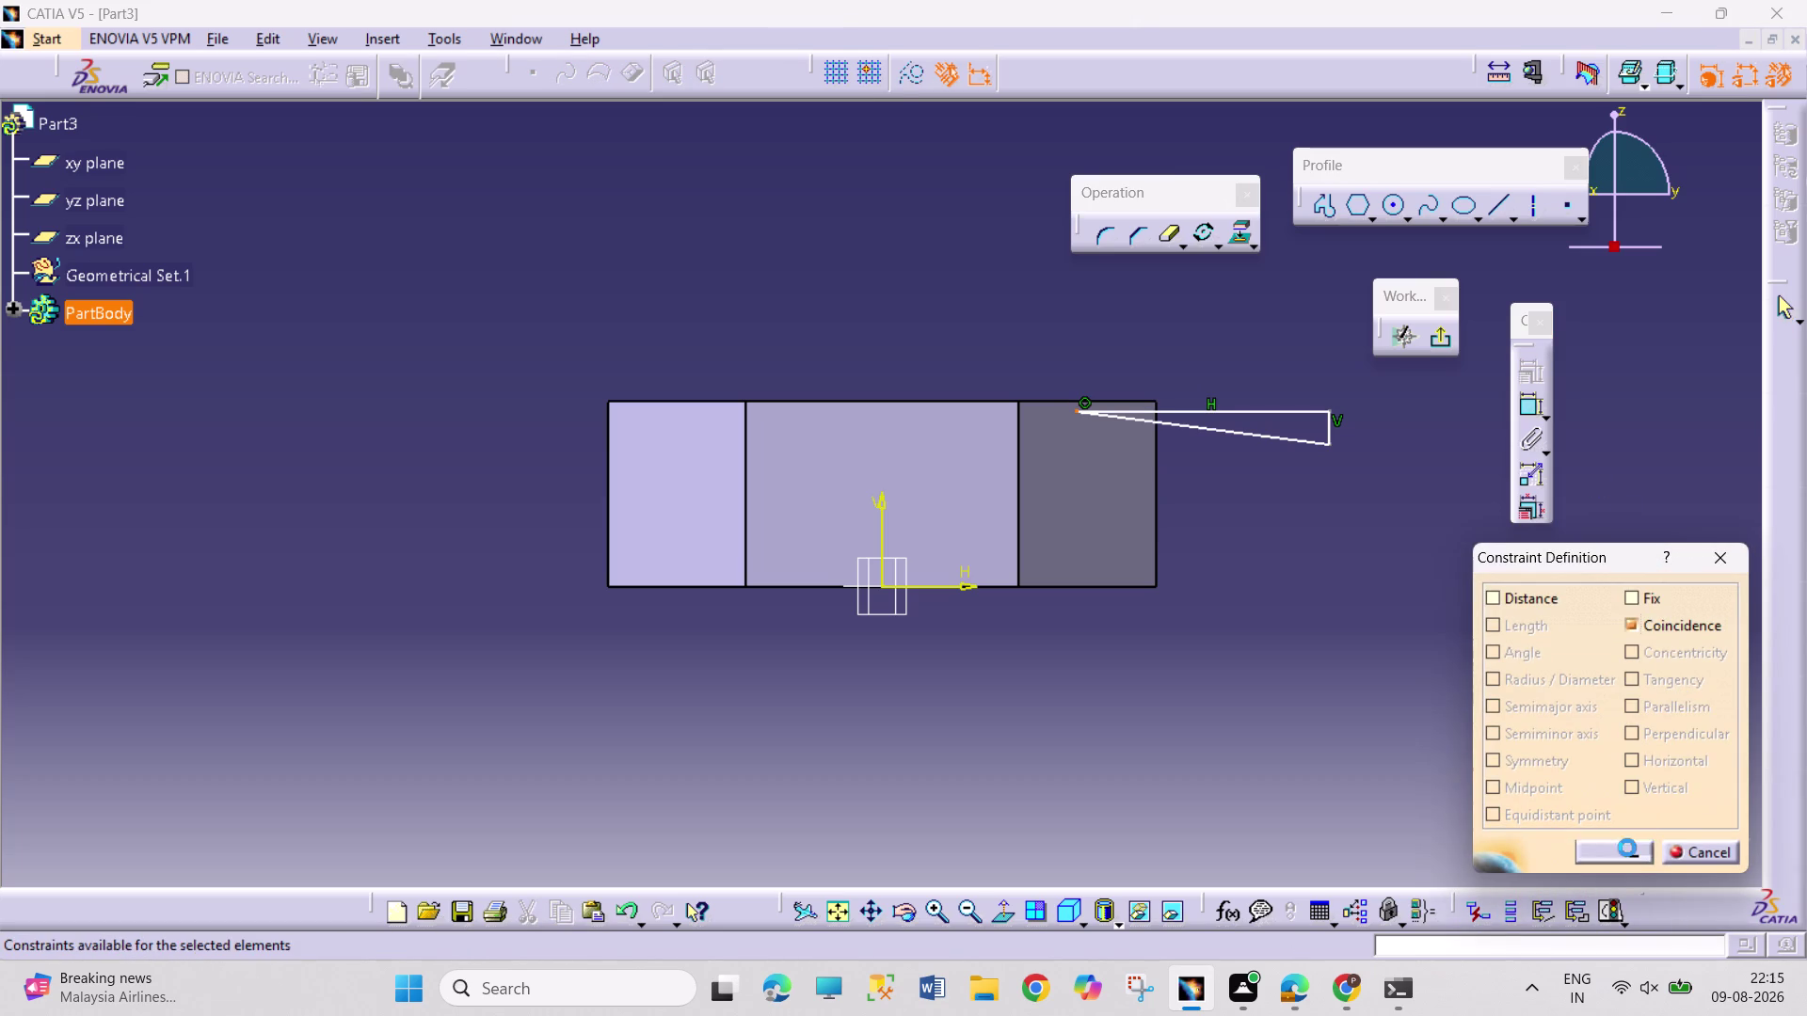
click(1179, 413)
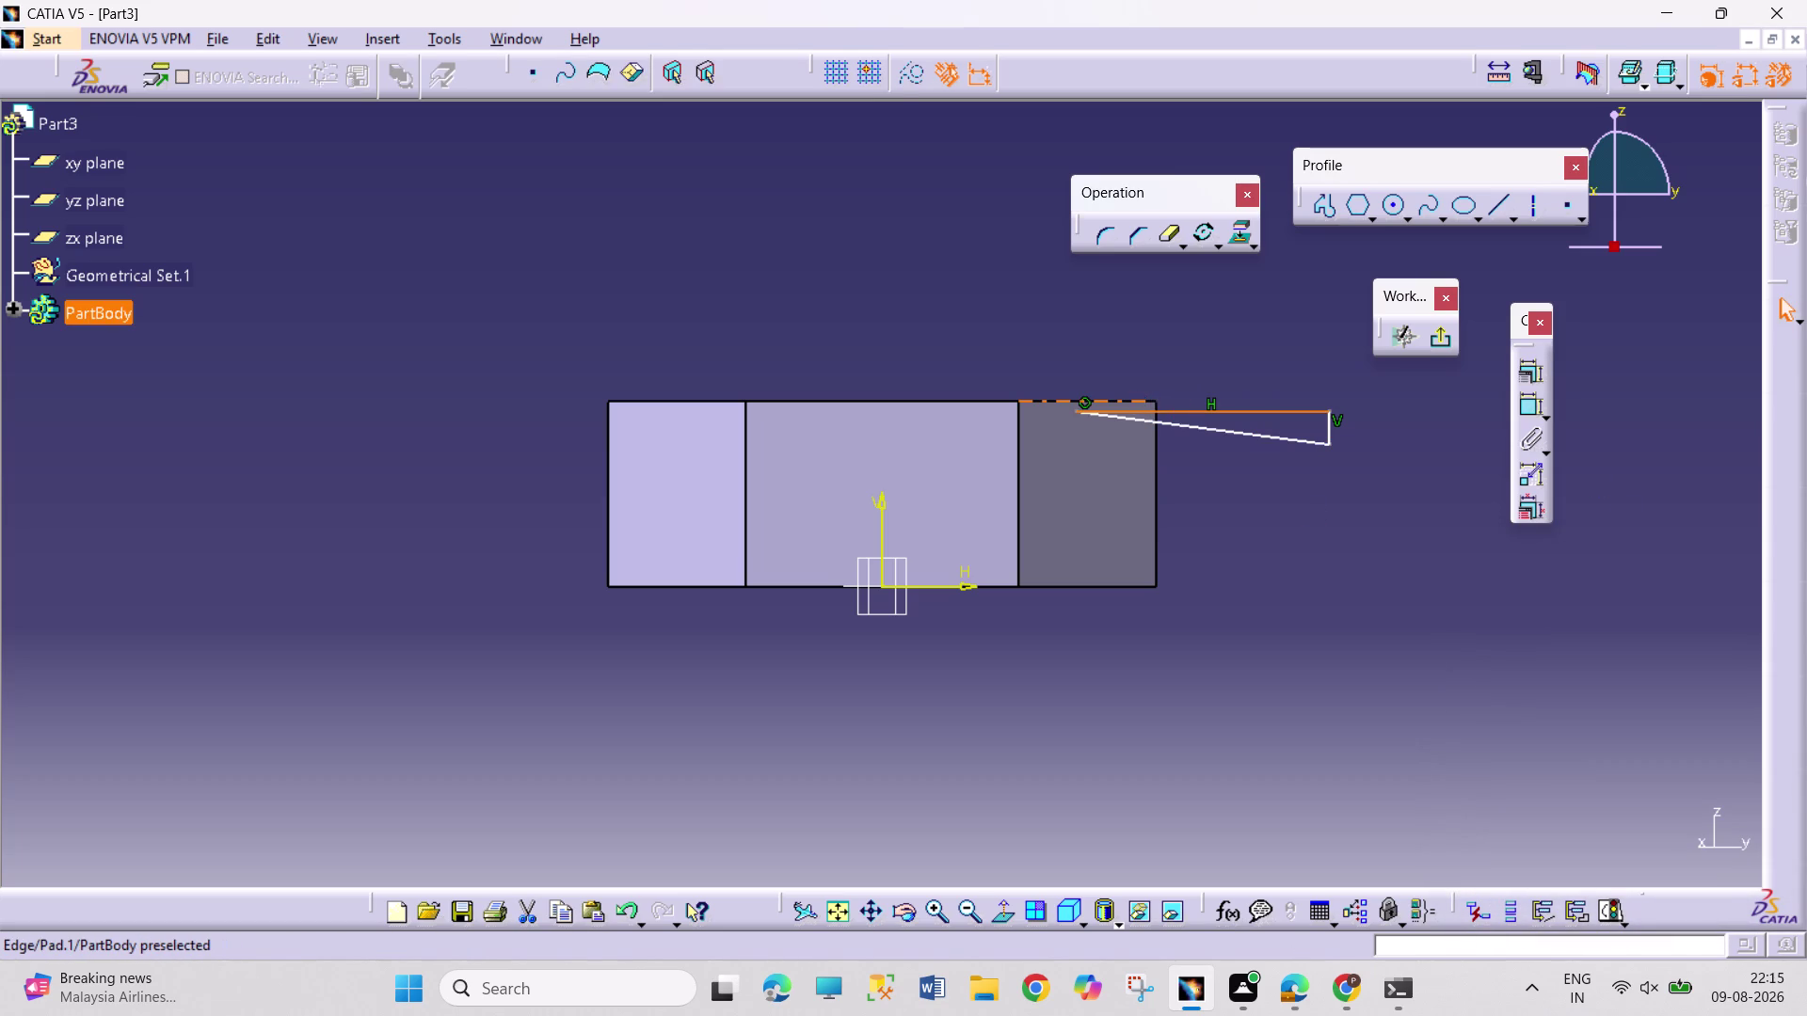
Make the triangle's top line horizontal, slide it along the edge, and exit.
click(1141, 404)
click(1531, 369)
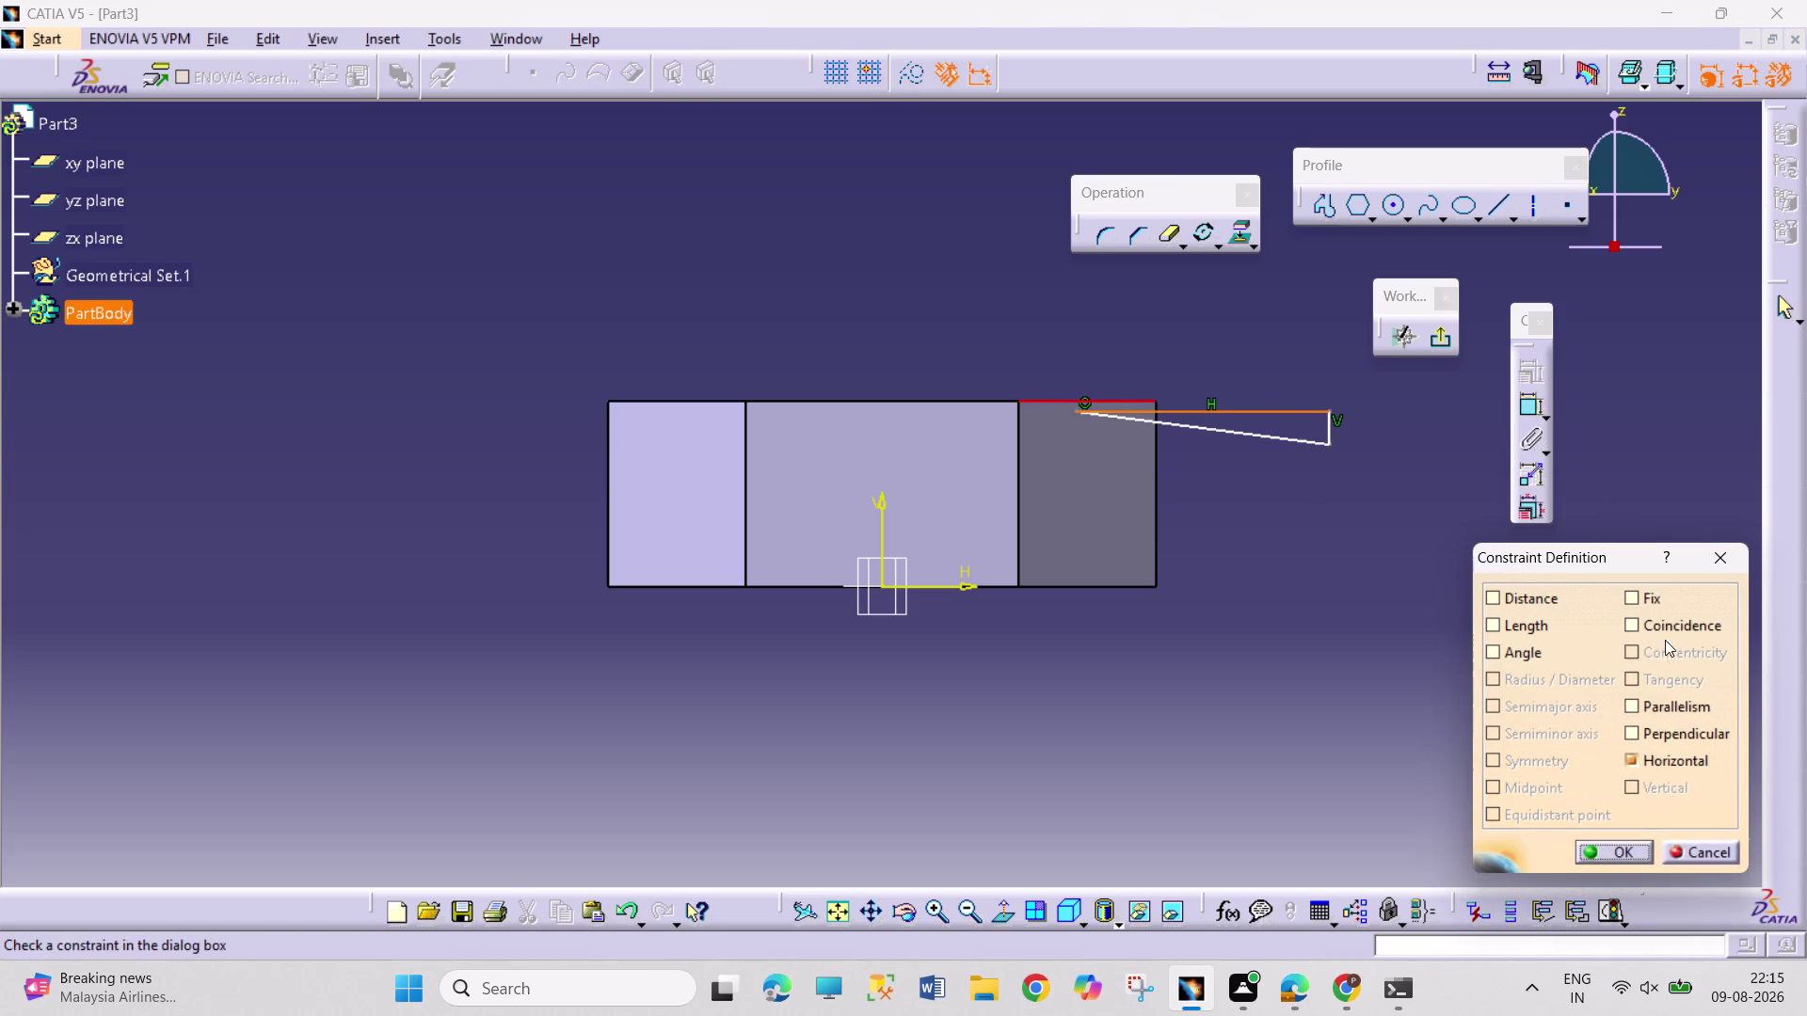
click(1665, 626)
click(1639, 852)
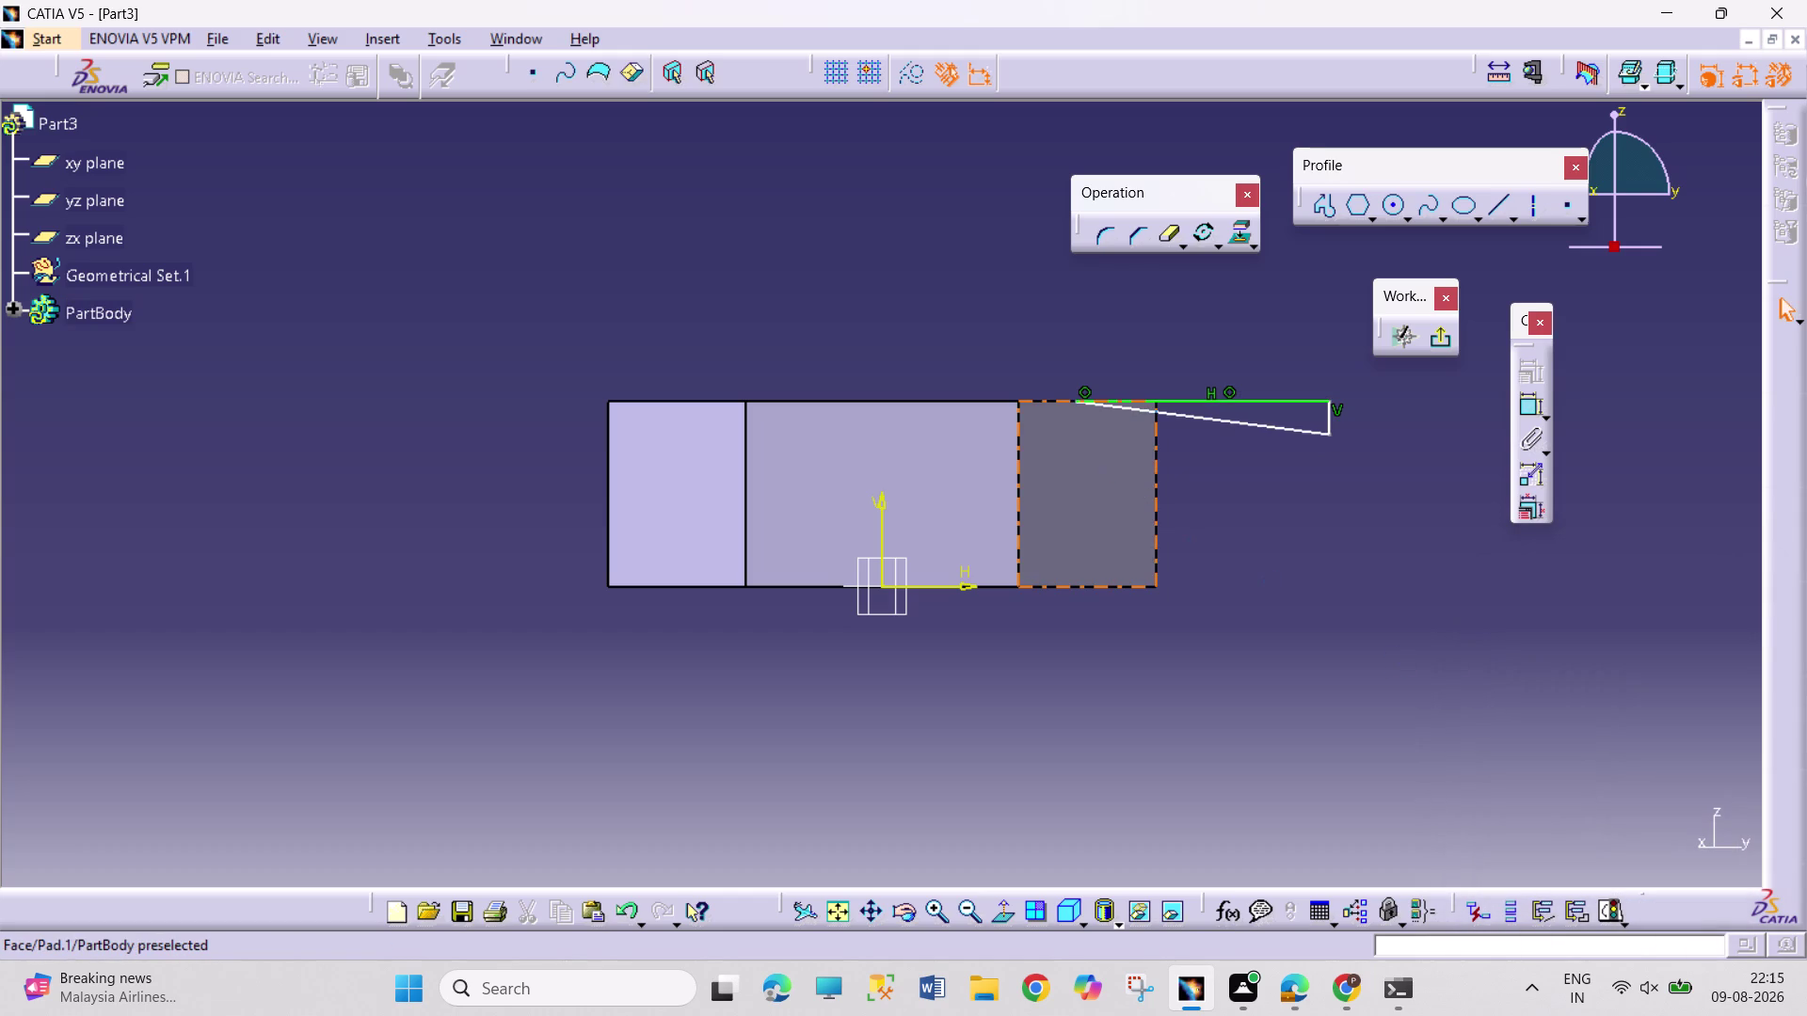
drag(1082, 403, 1097, 406)
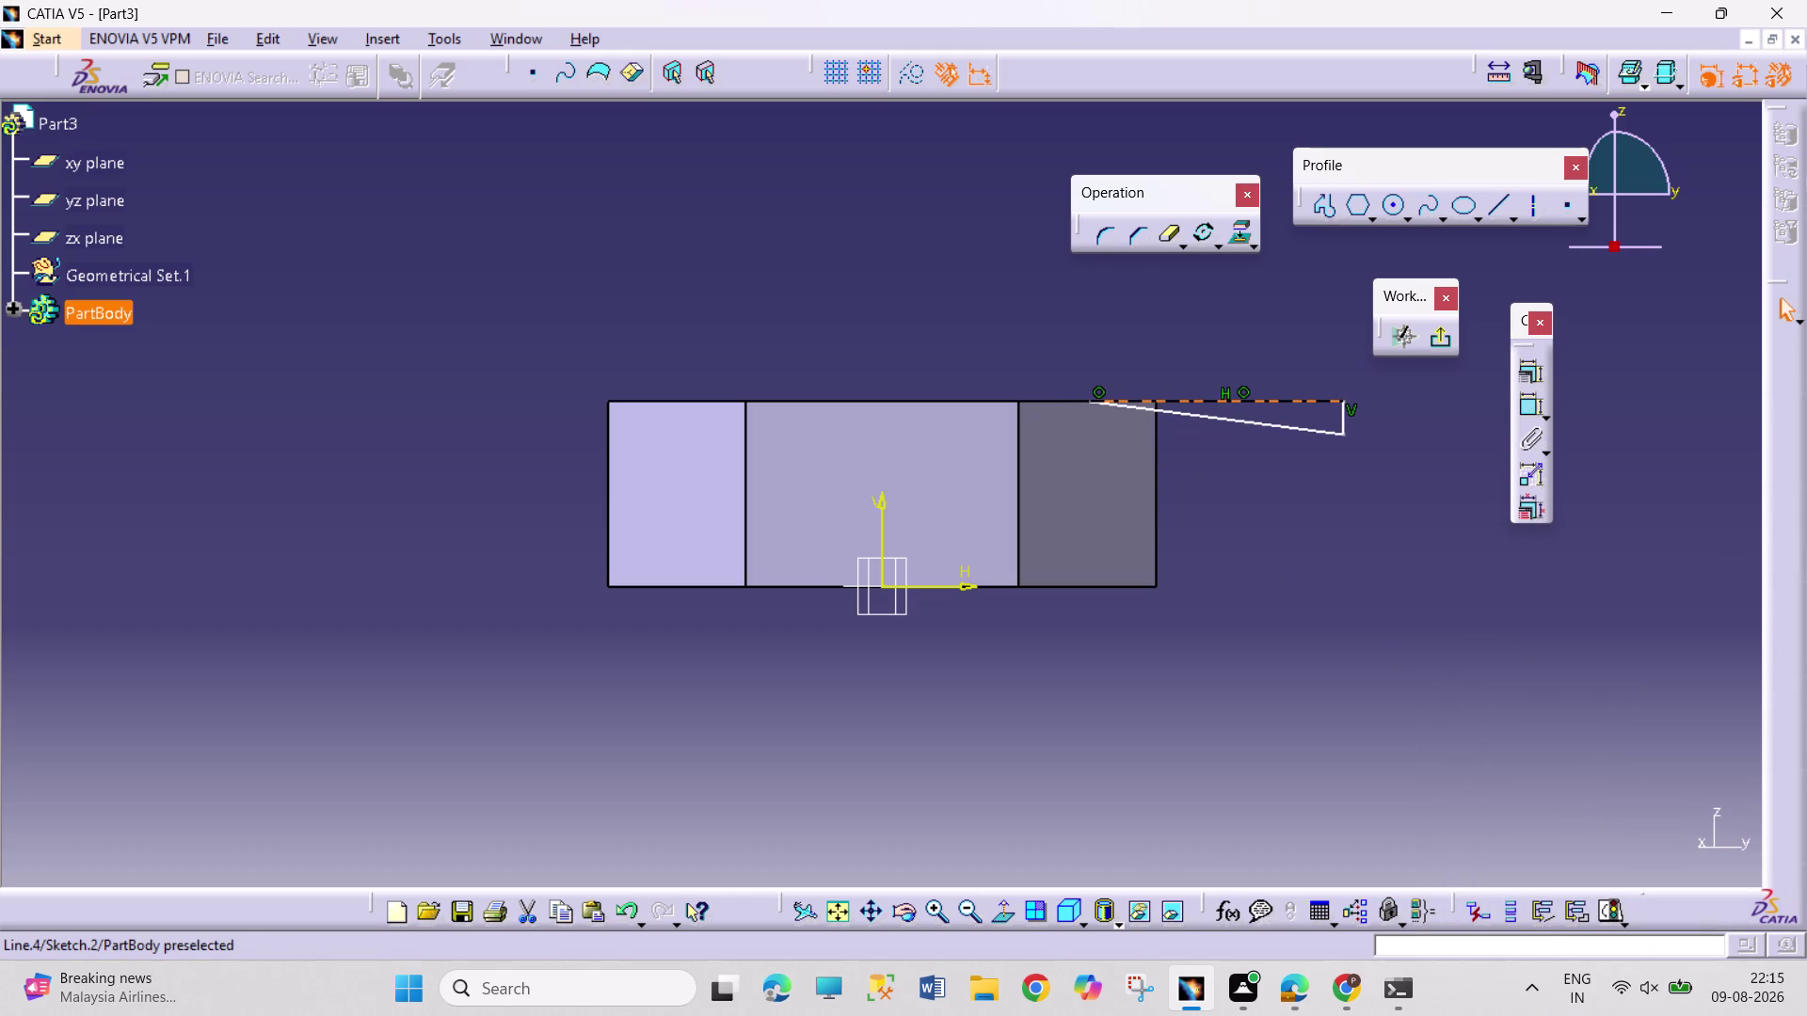
drag(1096, 406, 1097, 405)
click(1438, 342)
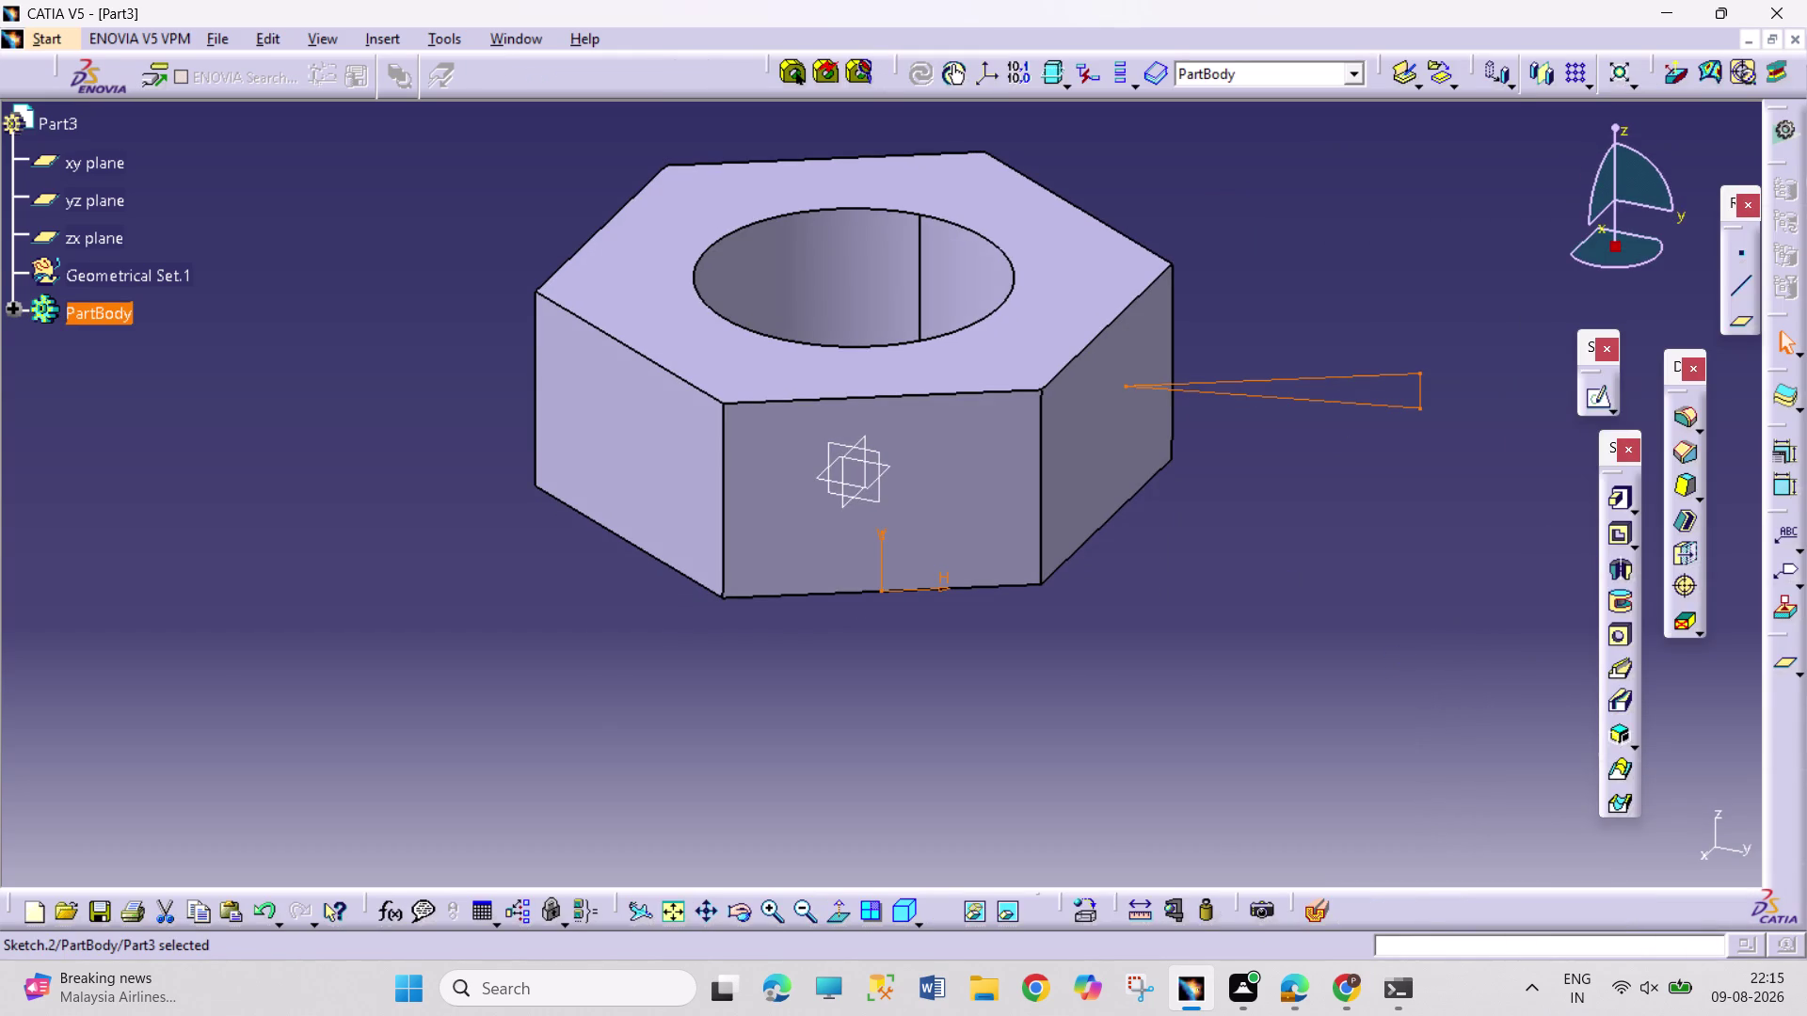
Reopen the triangle sketch from a top view and undo its last two changes.
click(738, 915)
drag(1265, 662, 1100, 539)
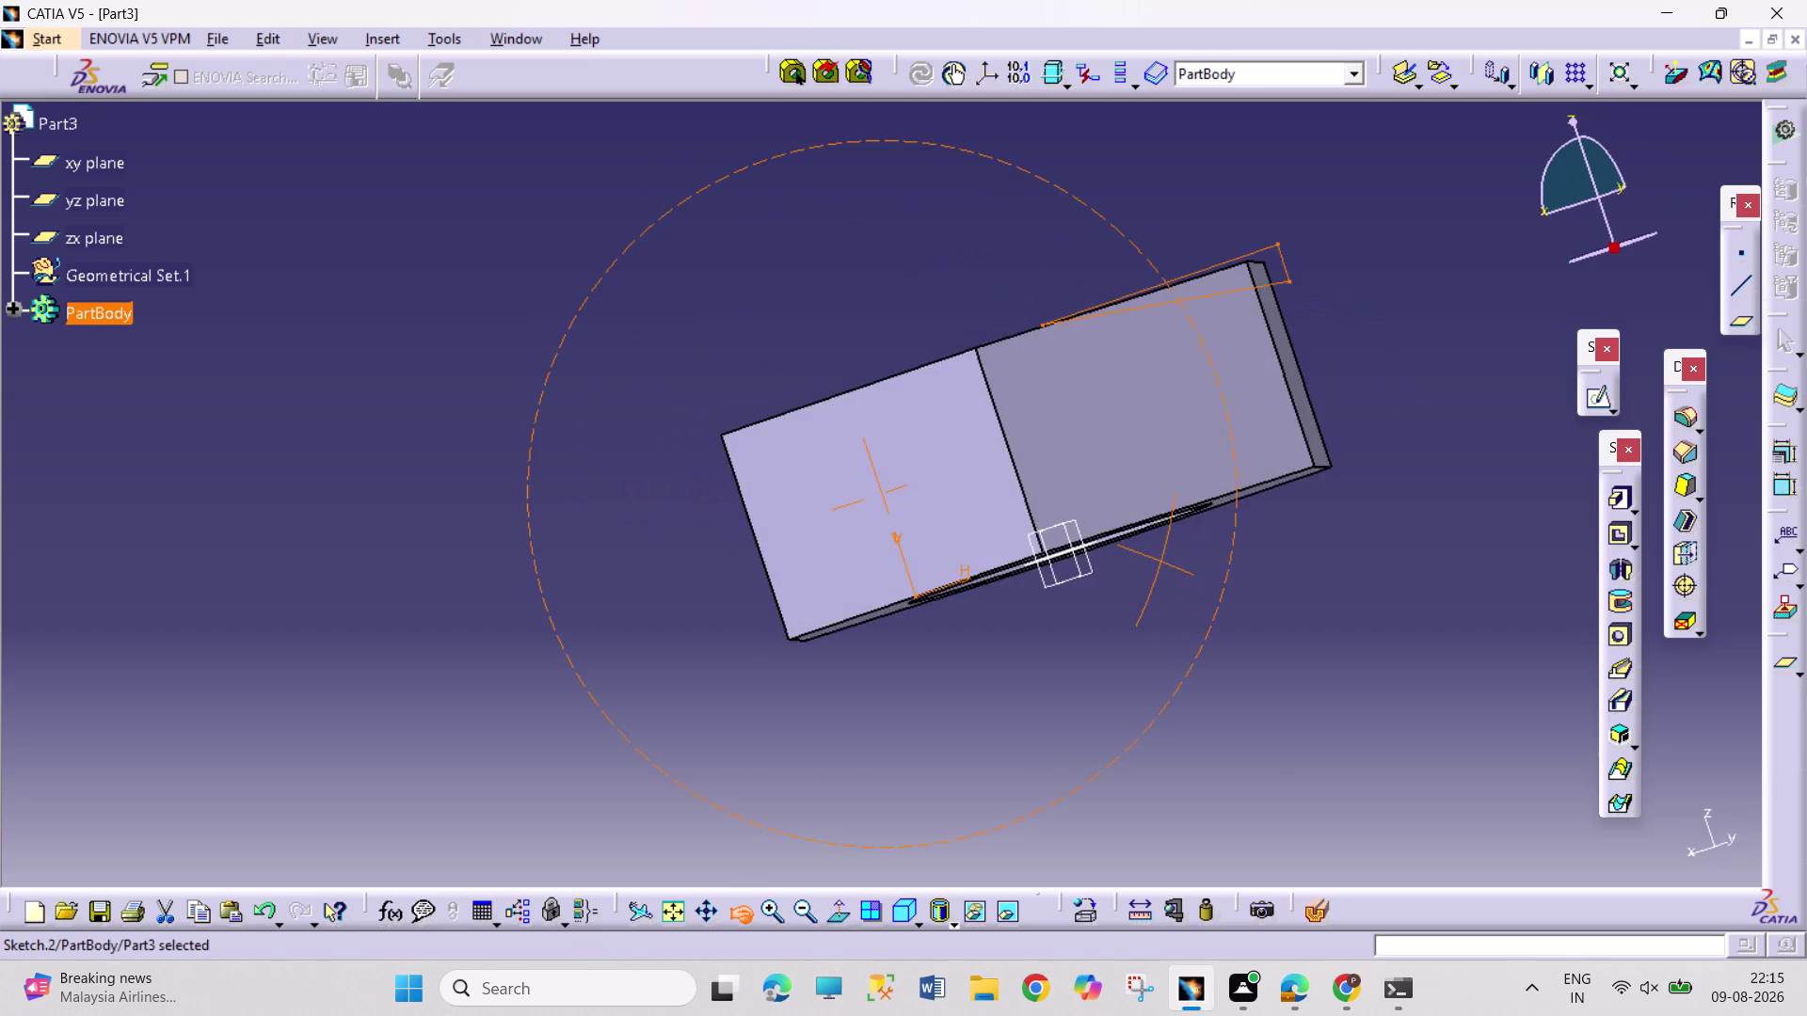
drag(1100, 538, 1183, 613)
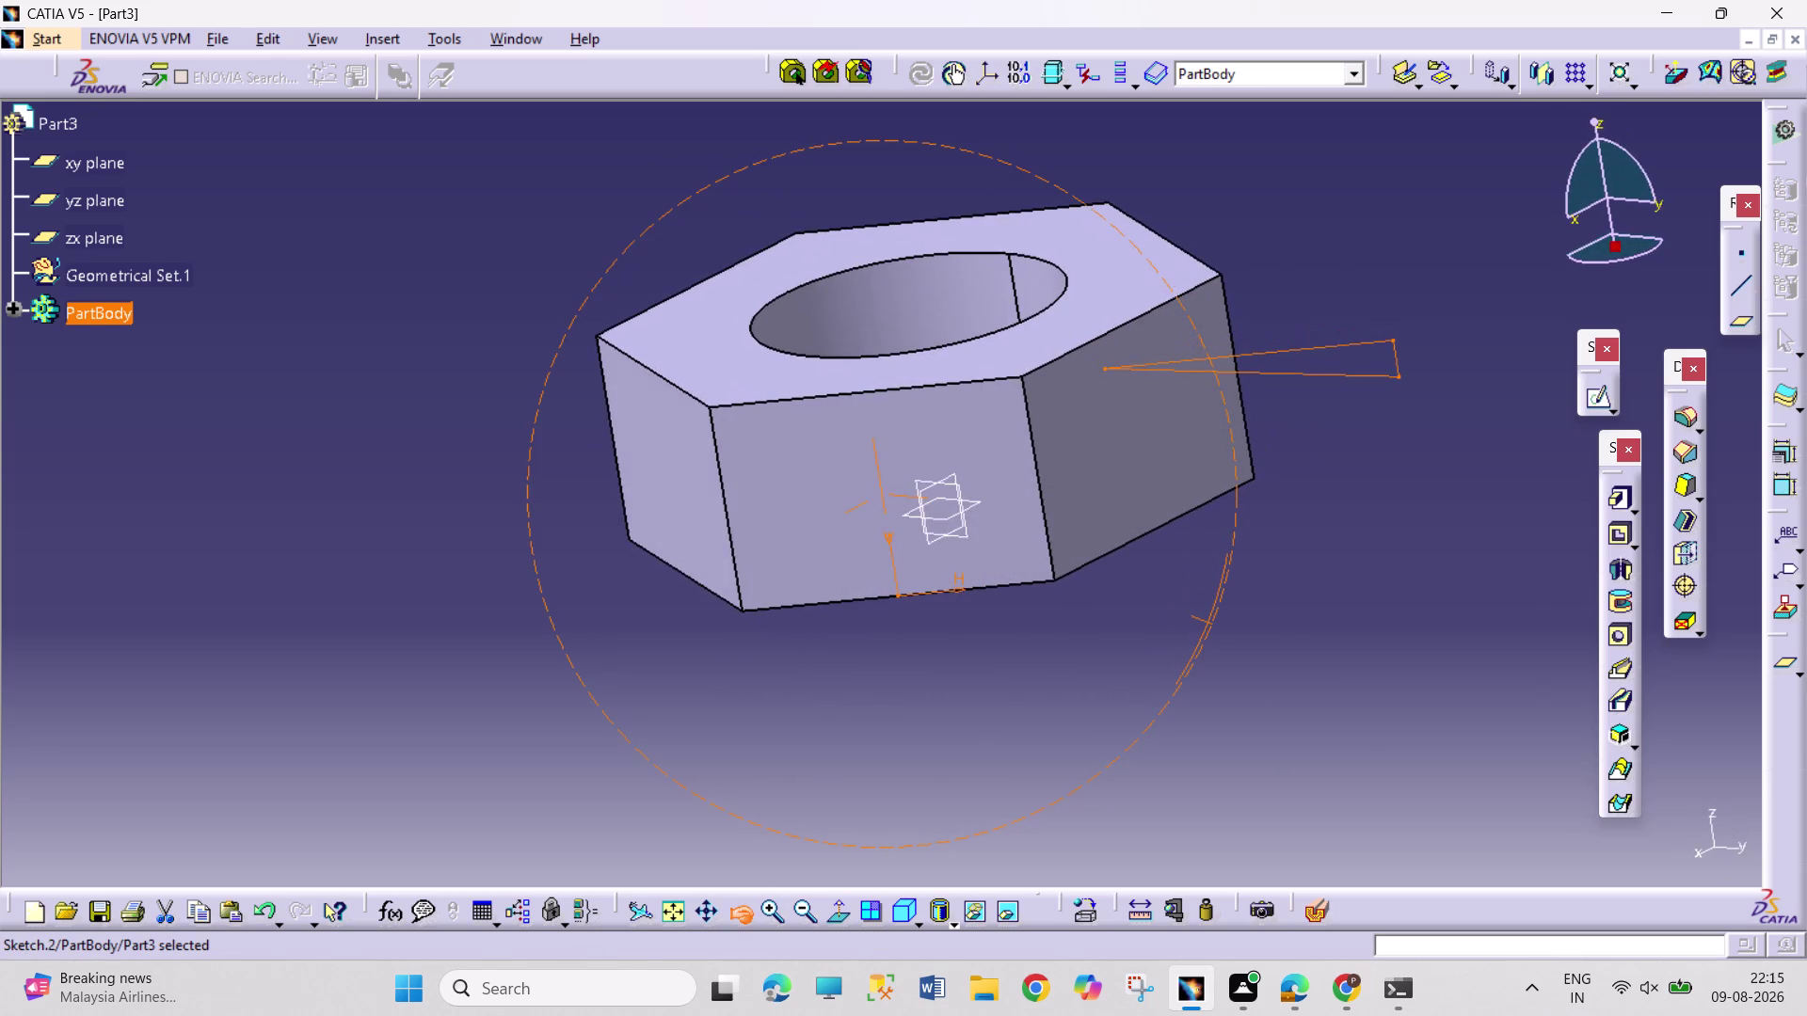
drag(1183, 612, 1293, 620)
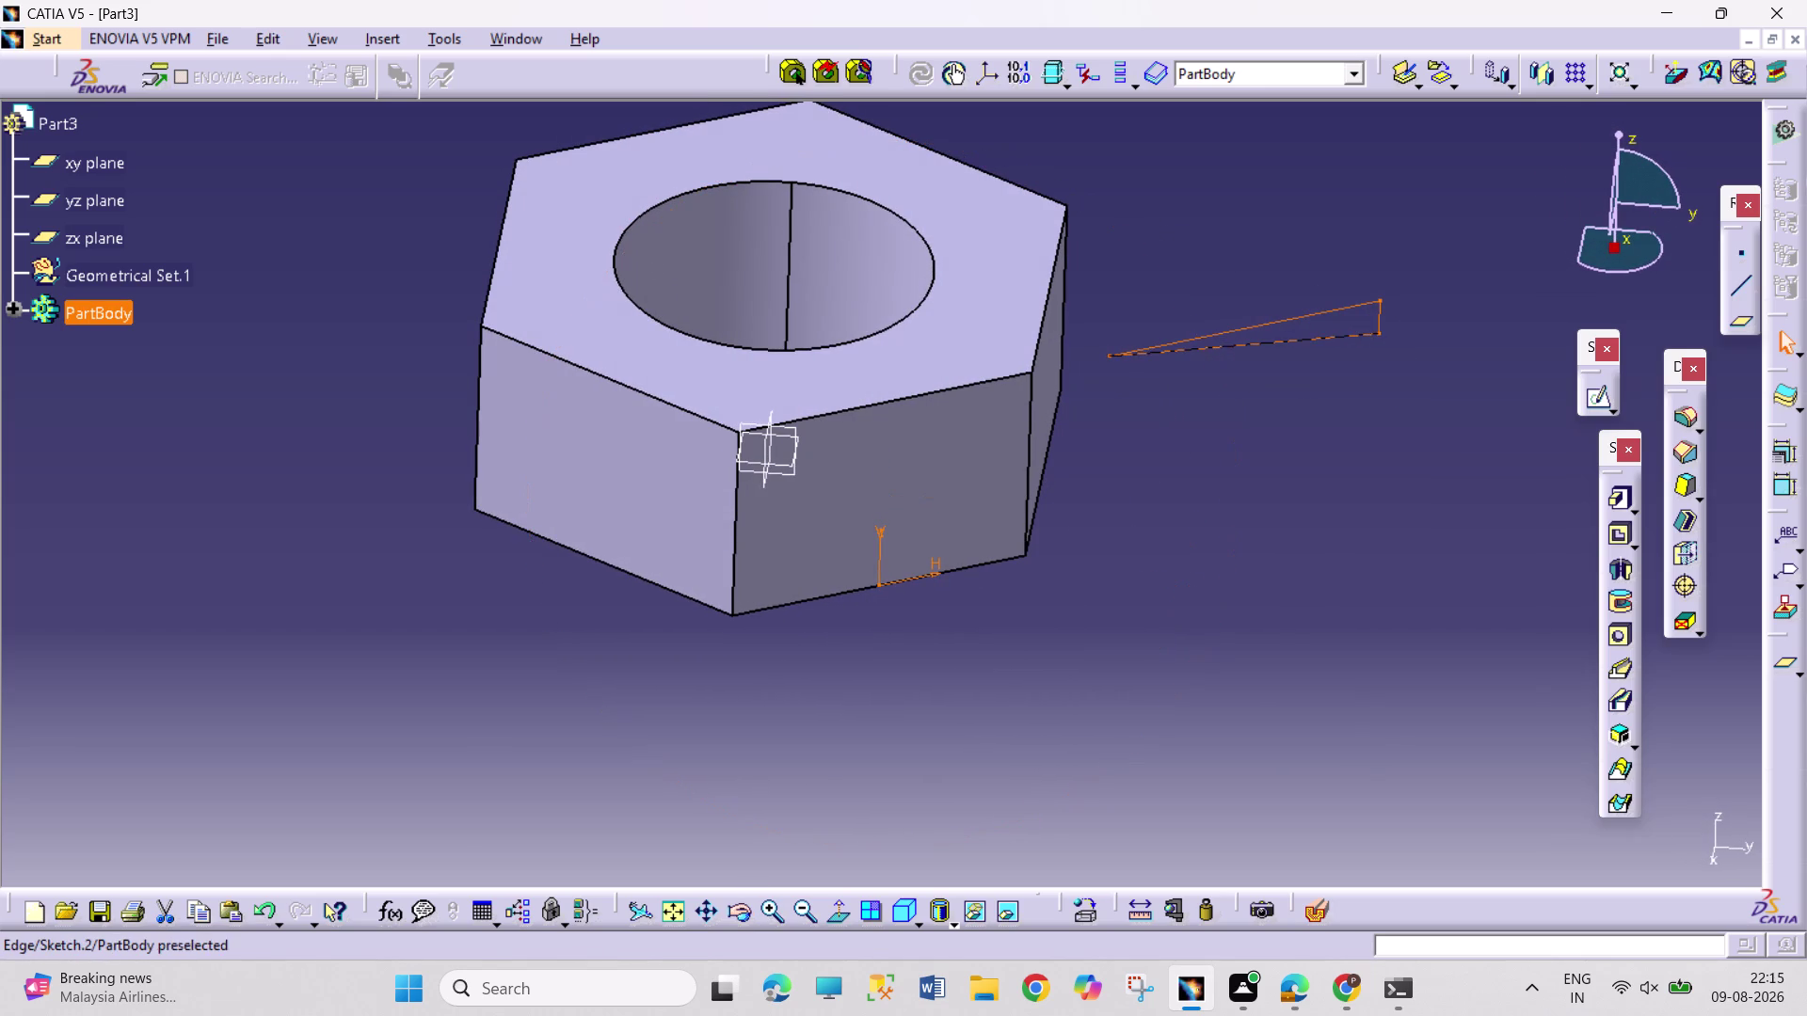
double_click(1283, 339)
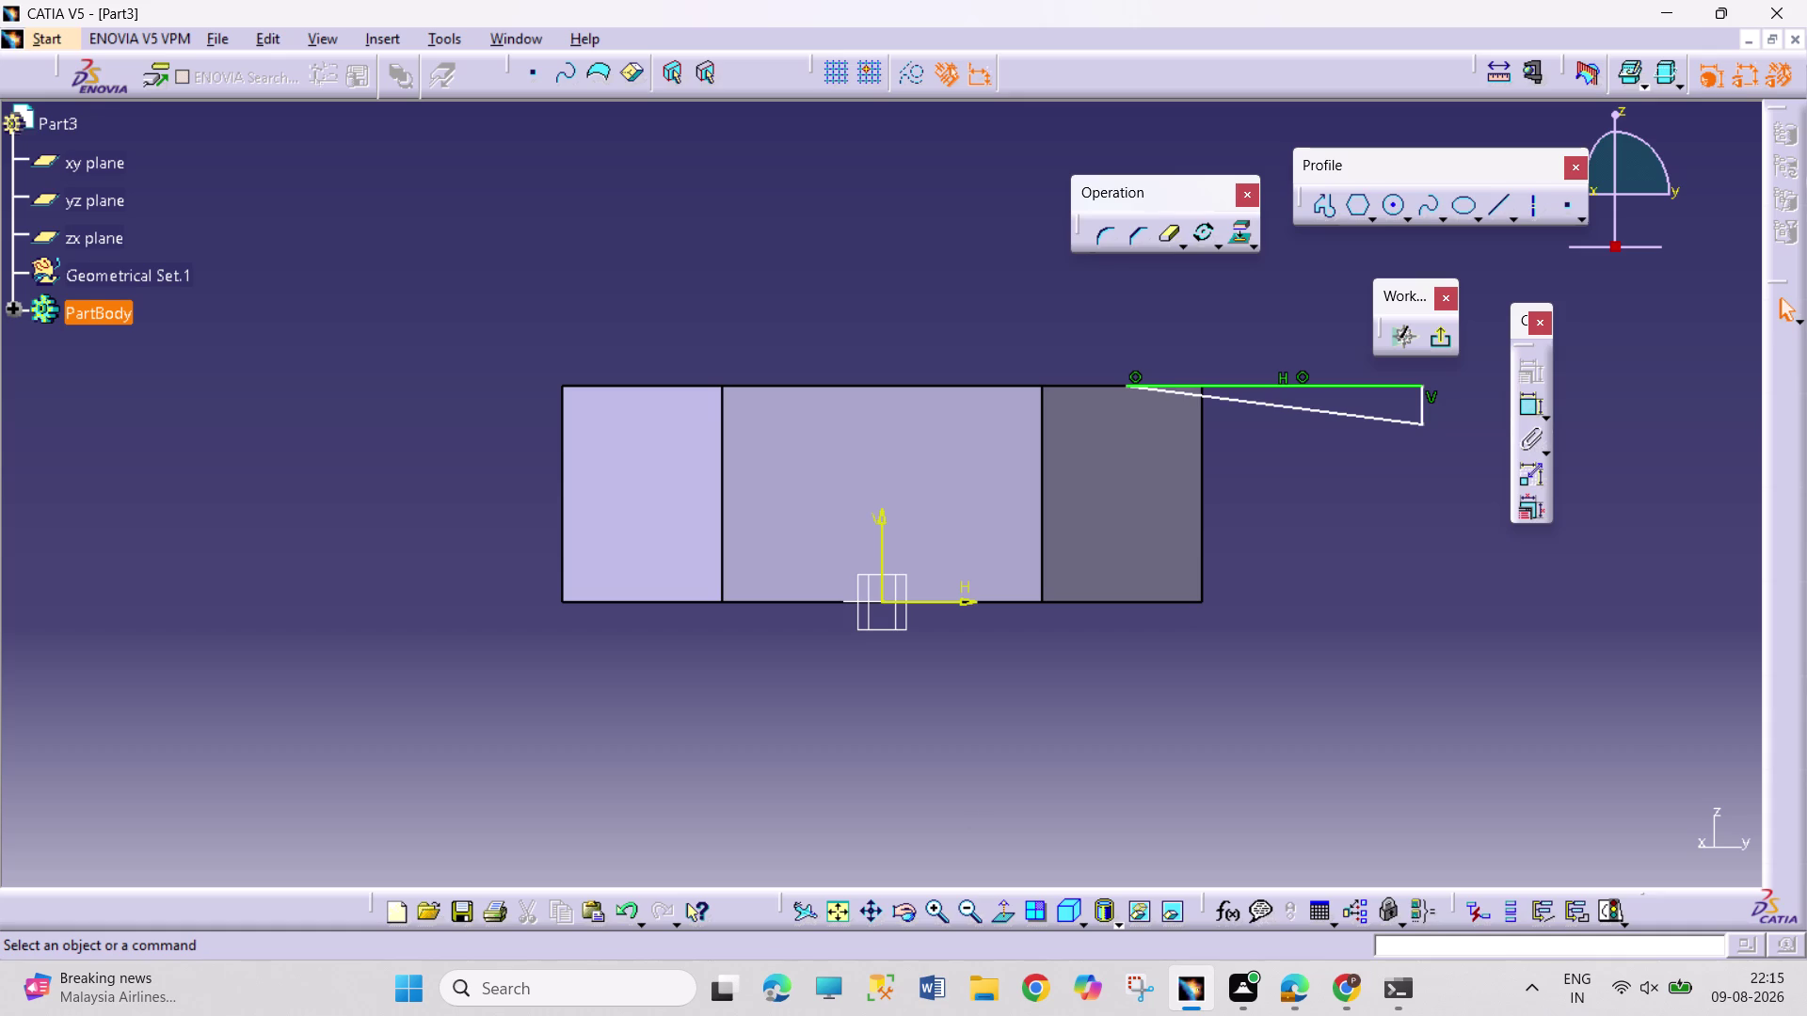
key(ctrl+z)
key(ctrl+z)
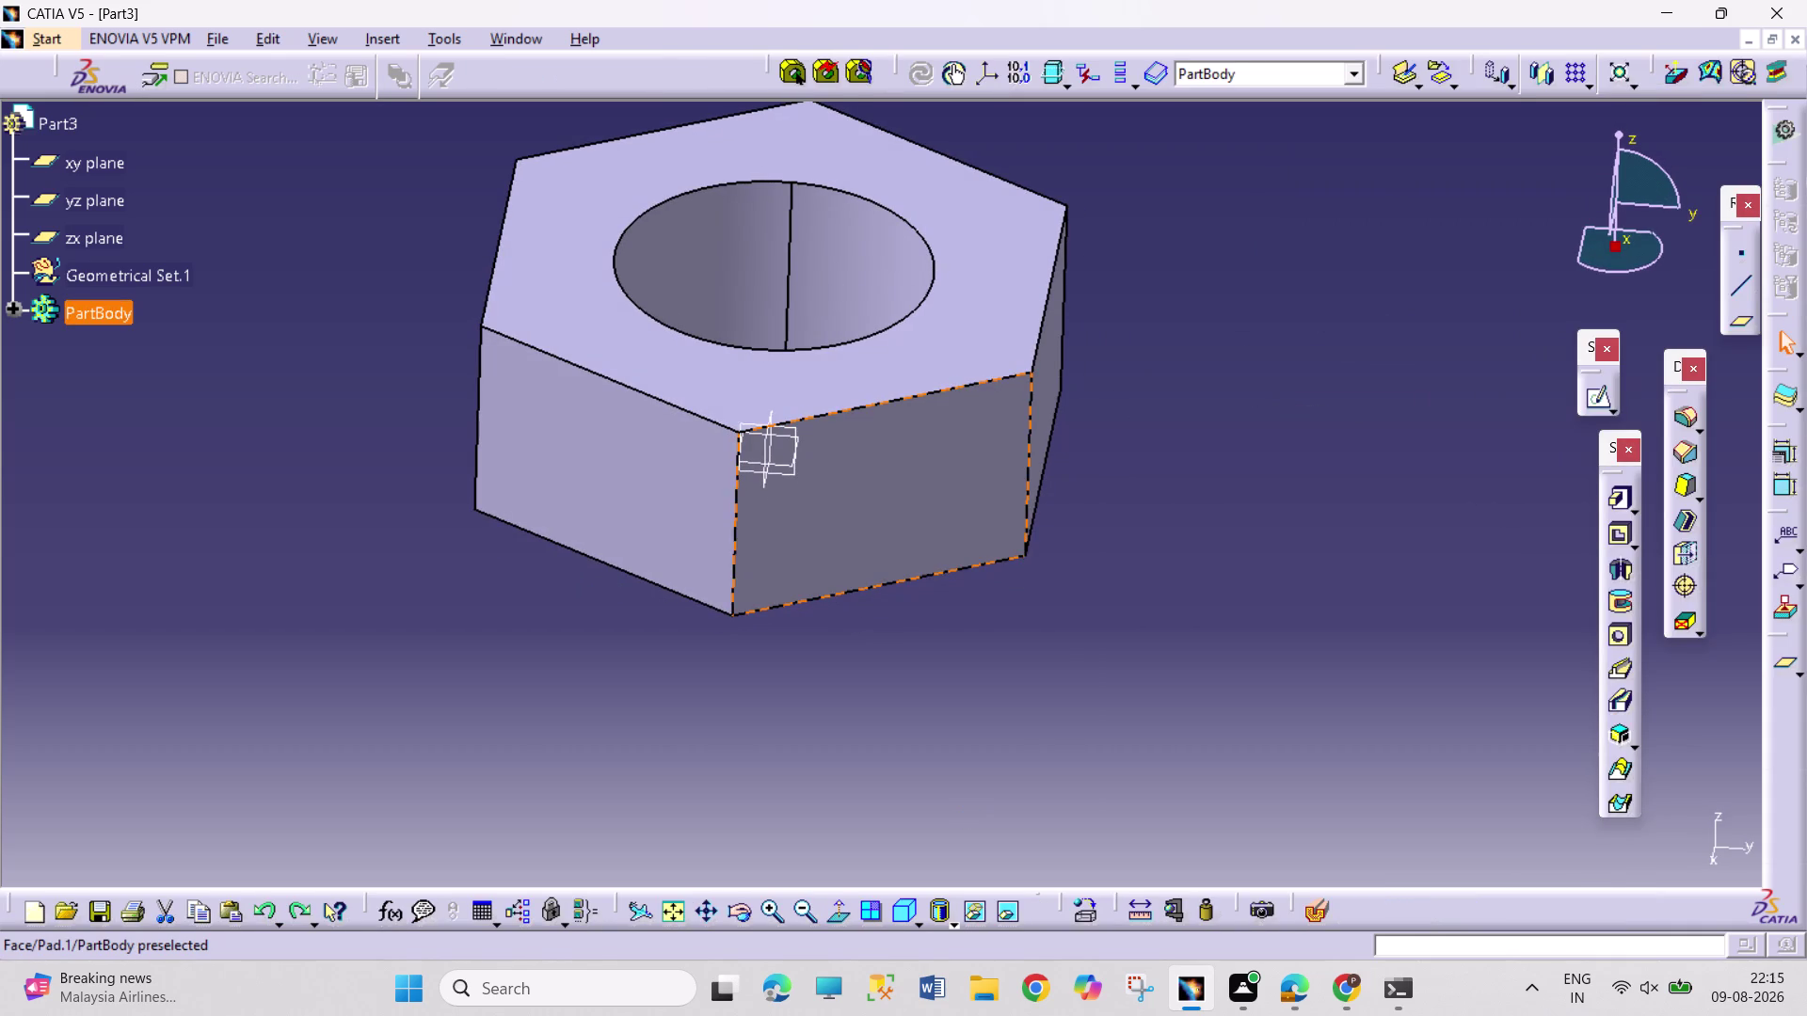
Start a new sketch on the nut's zx plane.
click(759, 467)
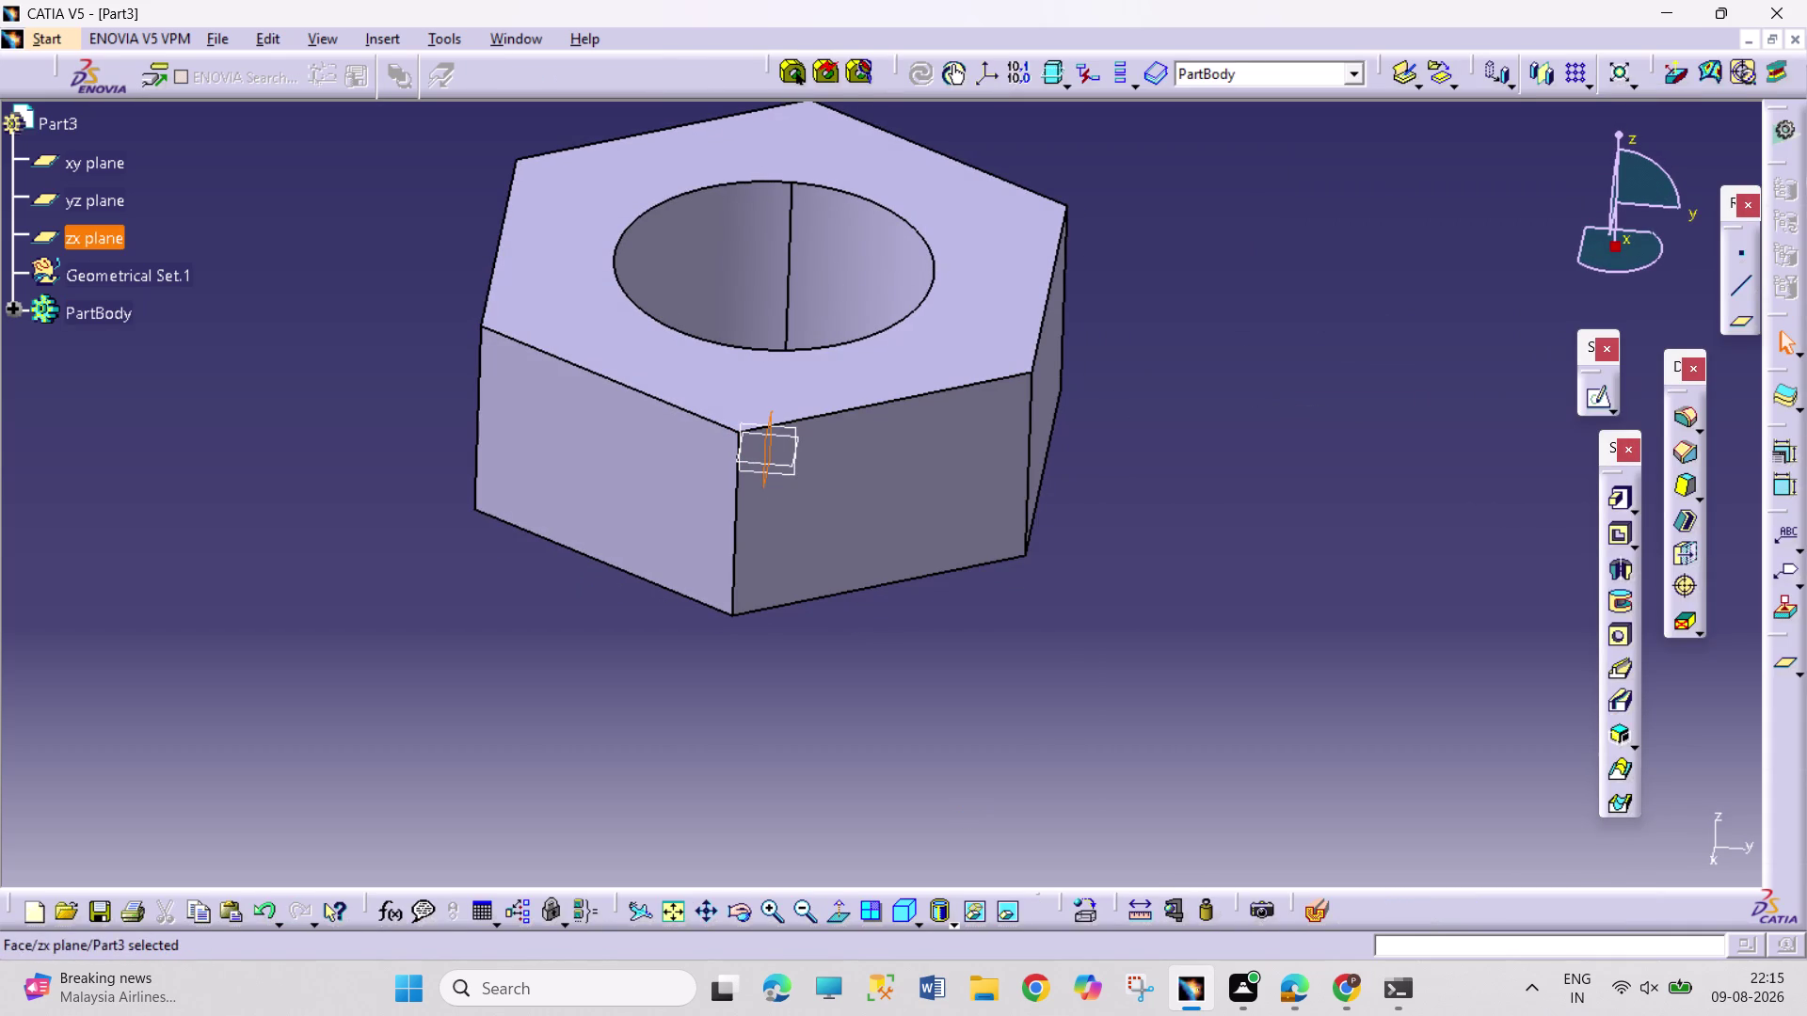
click(1593, 394)
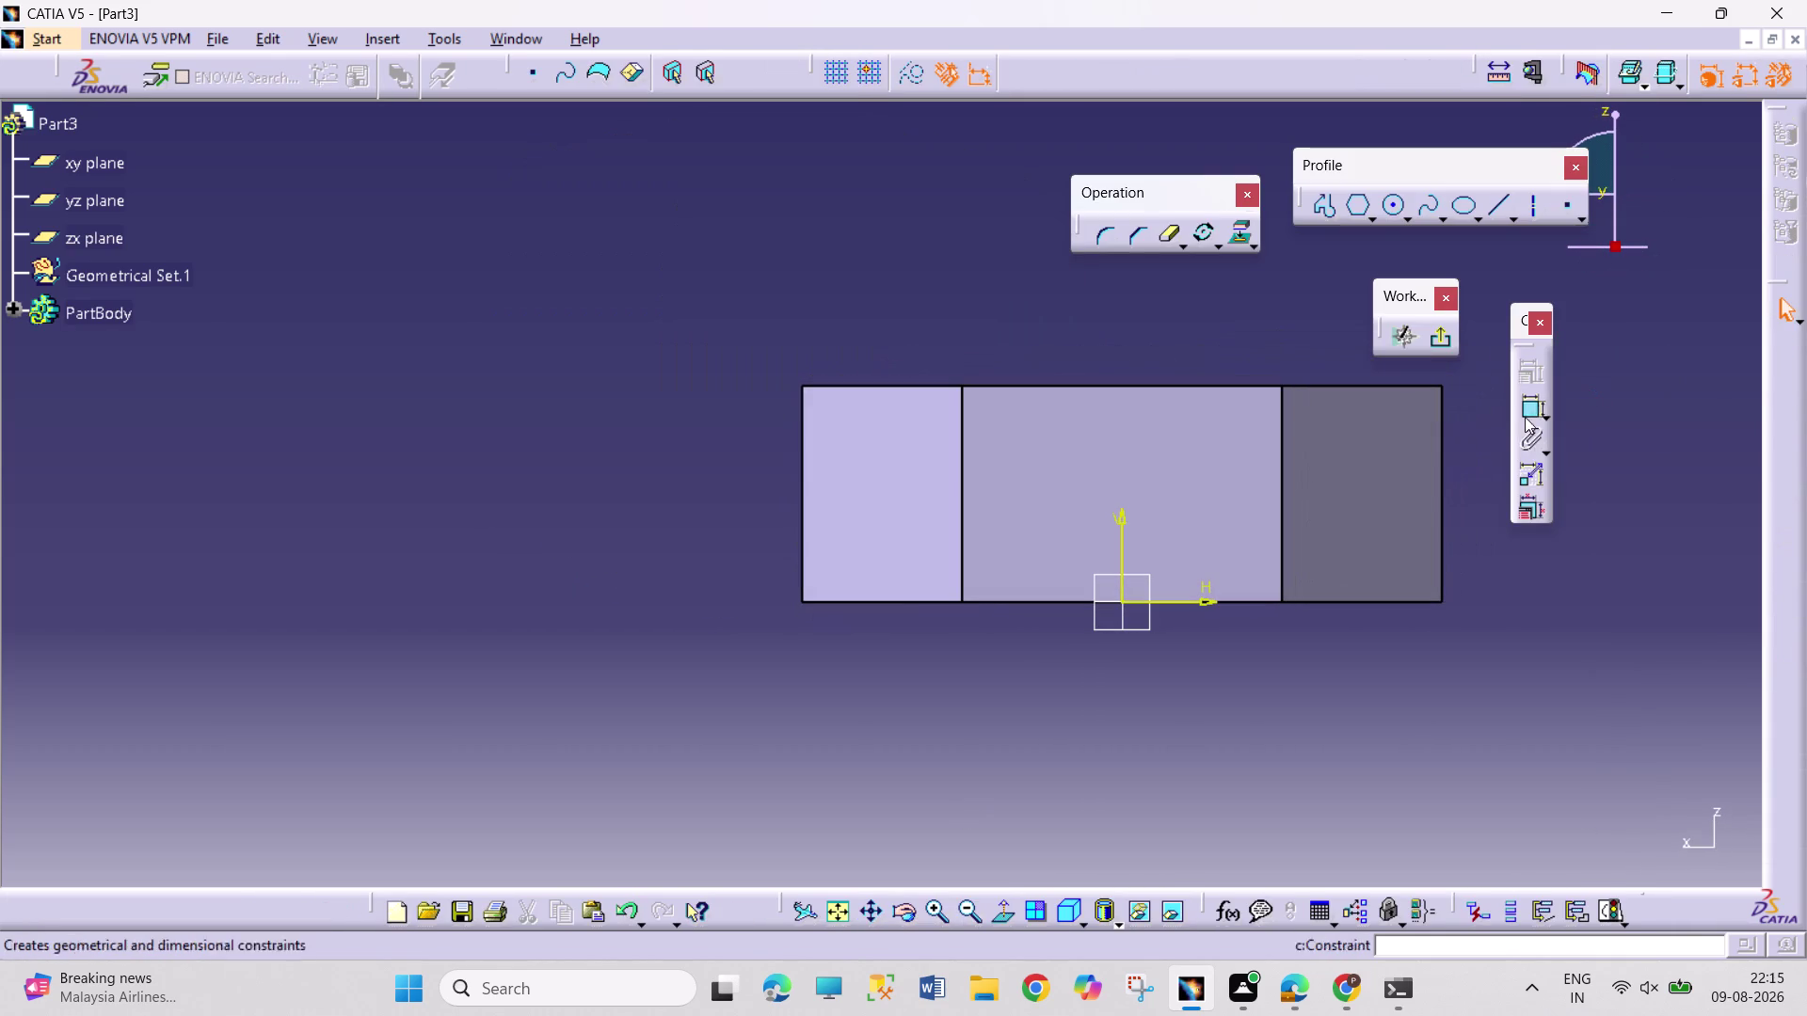
click(844, 916)
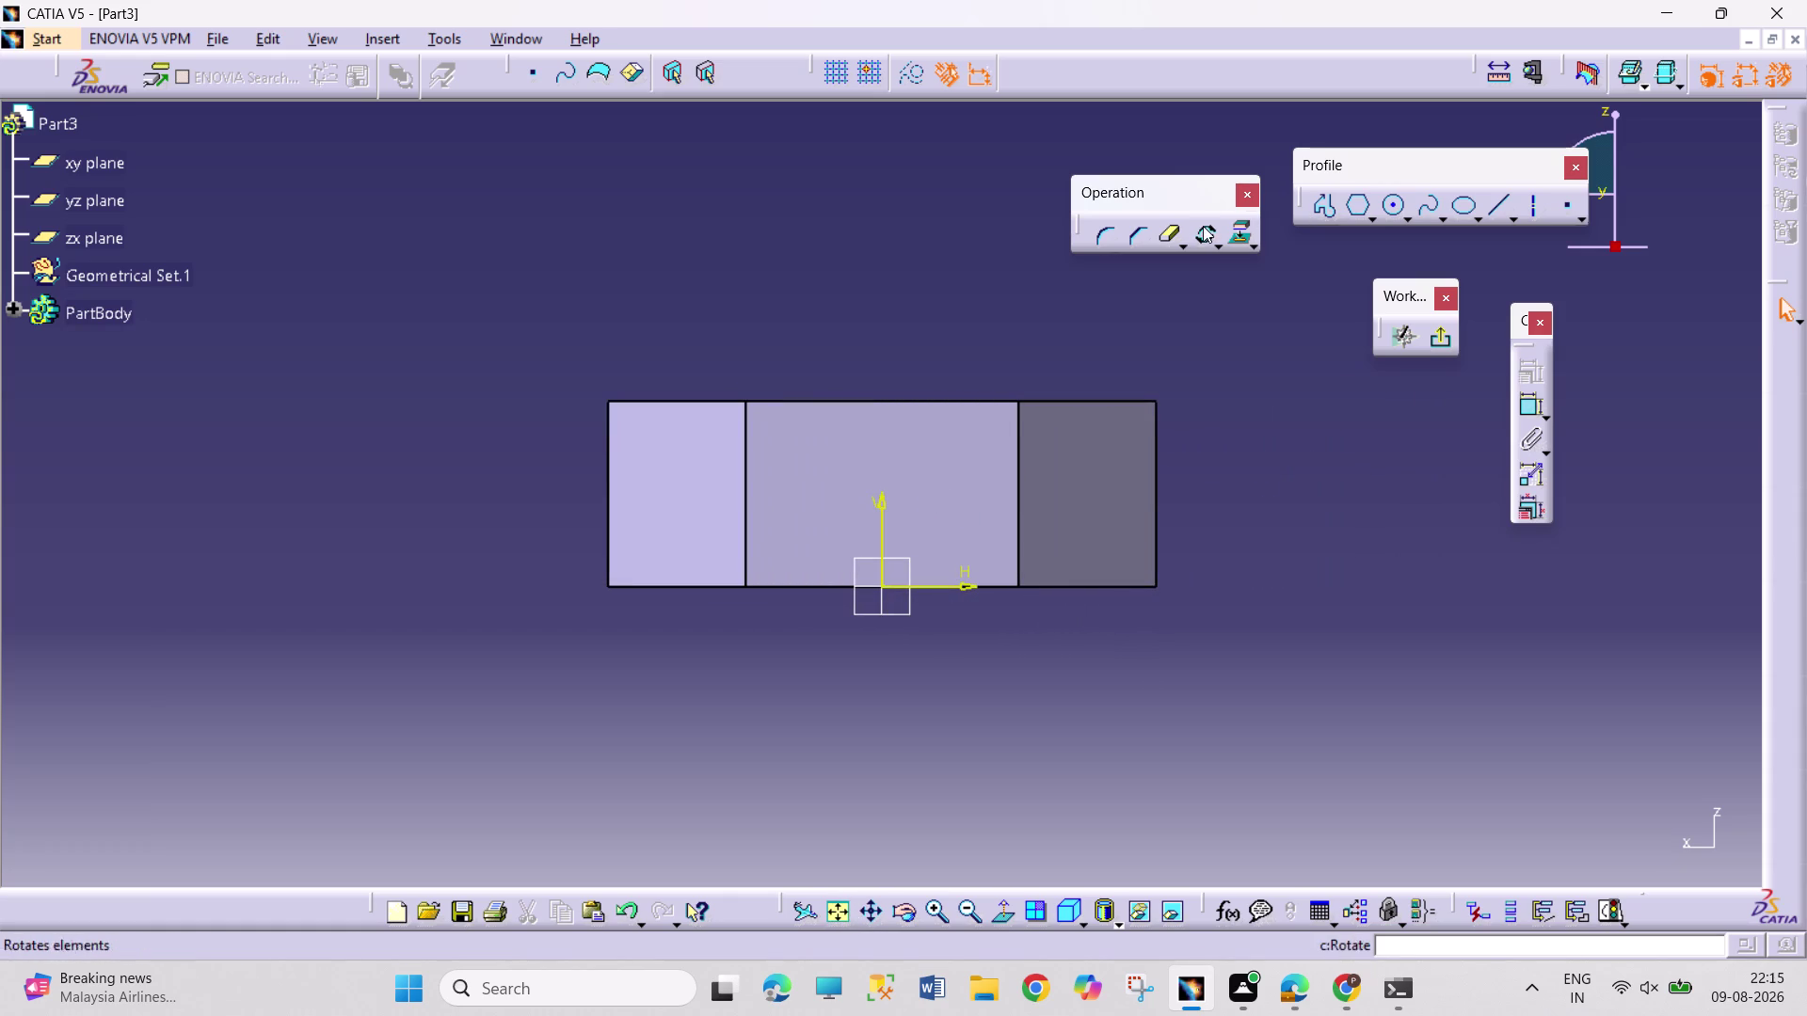
click(1333, 196)
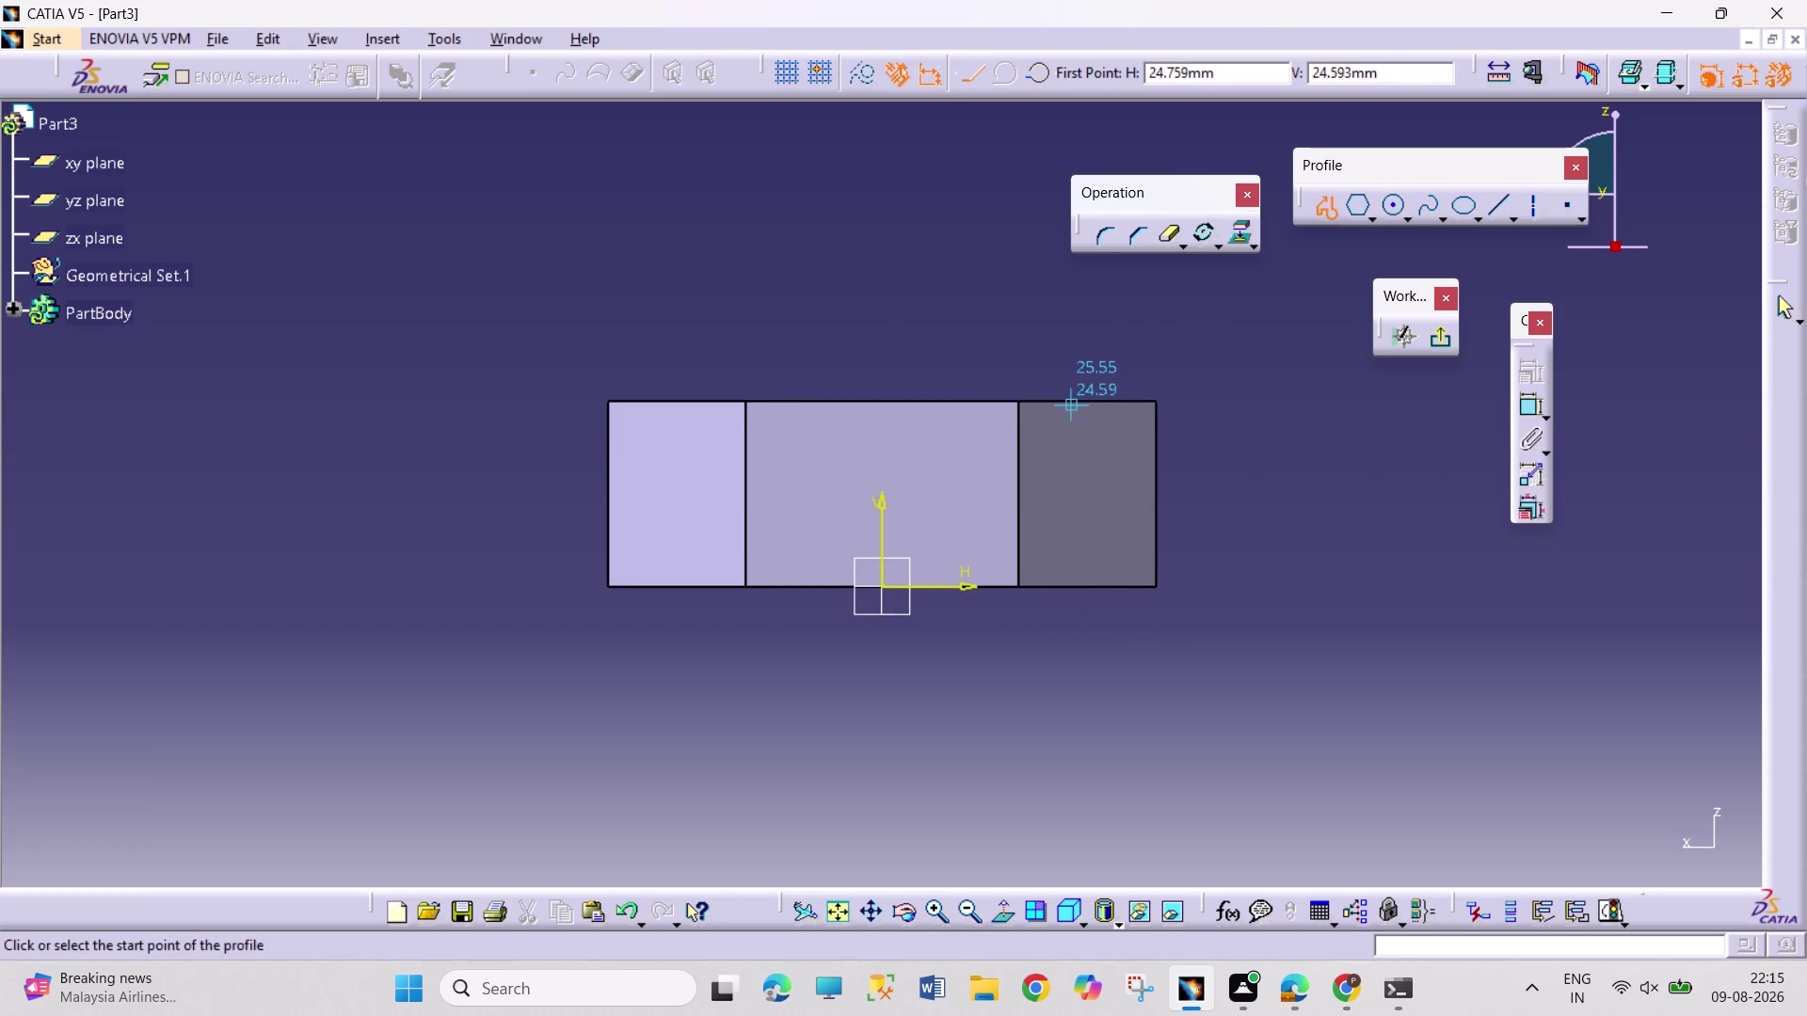
Draw a closed triangle starting and ending at the nut's top edge.
click(1060, 386)
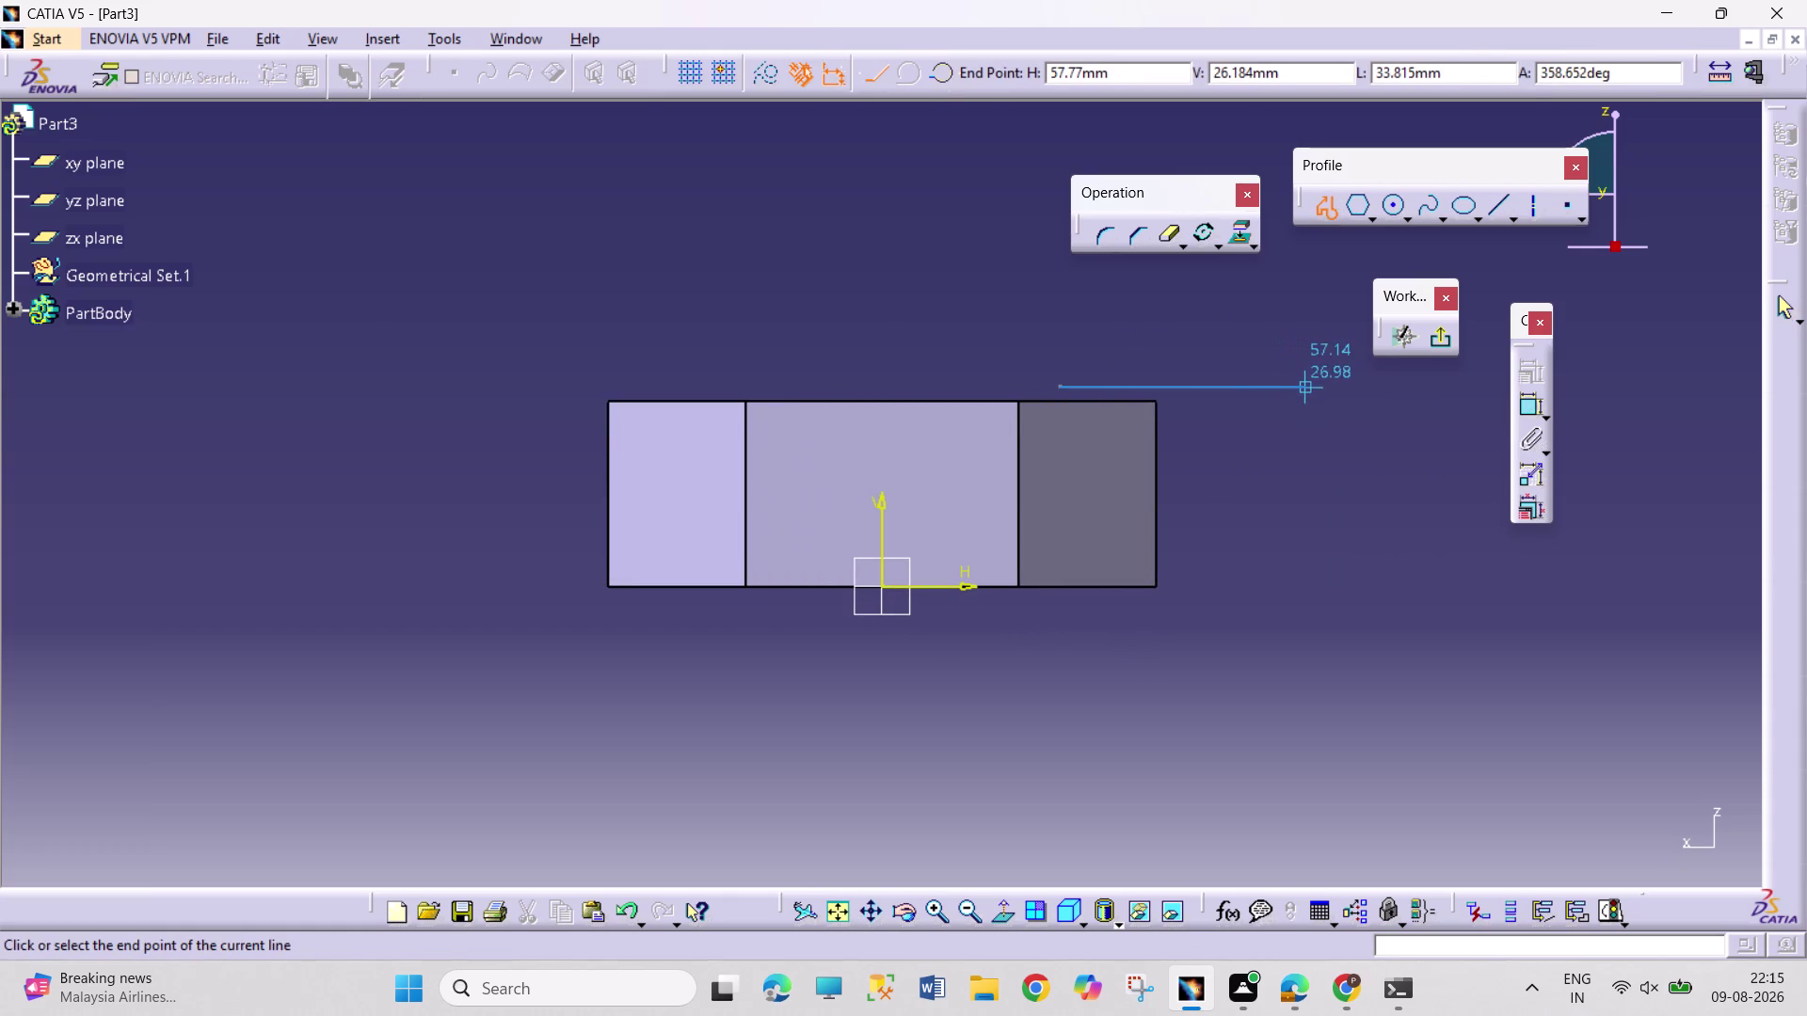
click(1312, 386)
click(1313, 426)
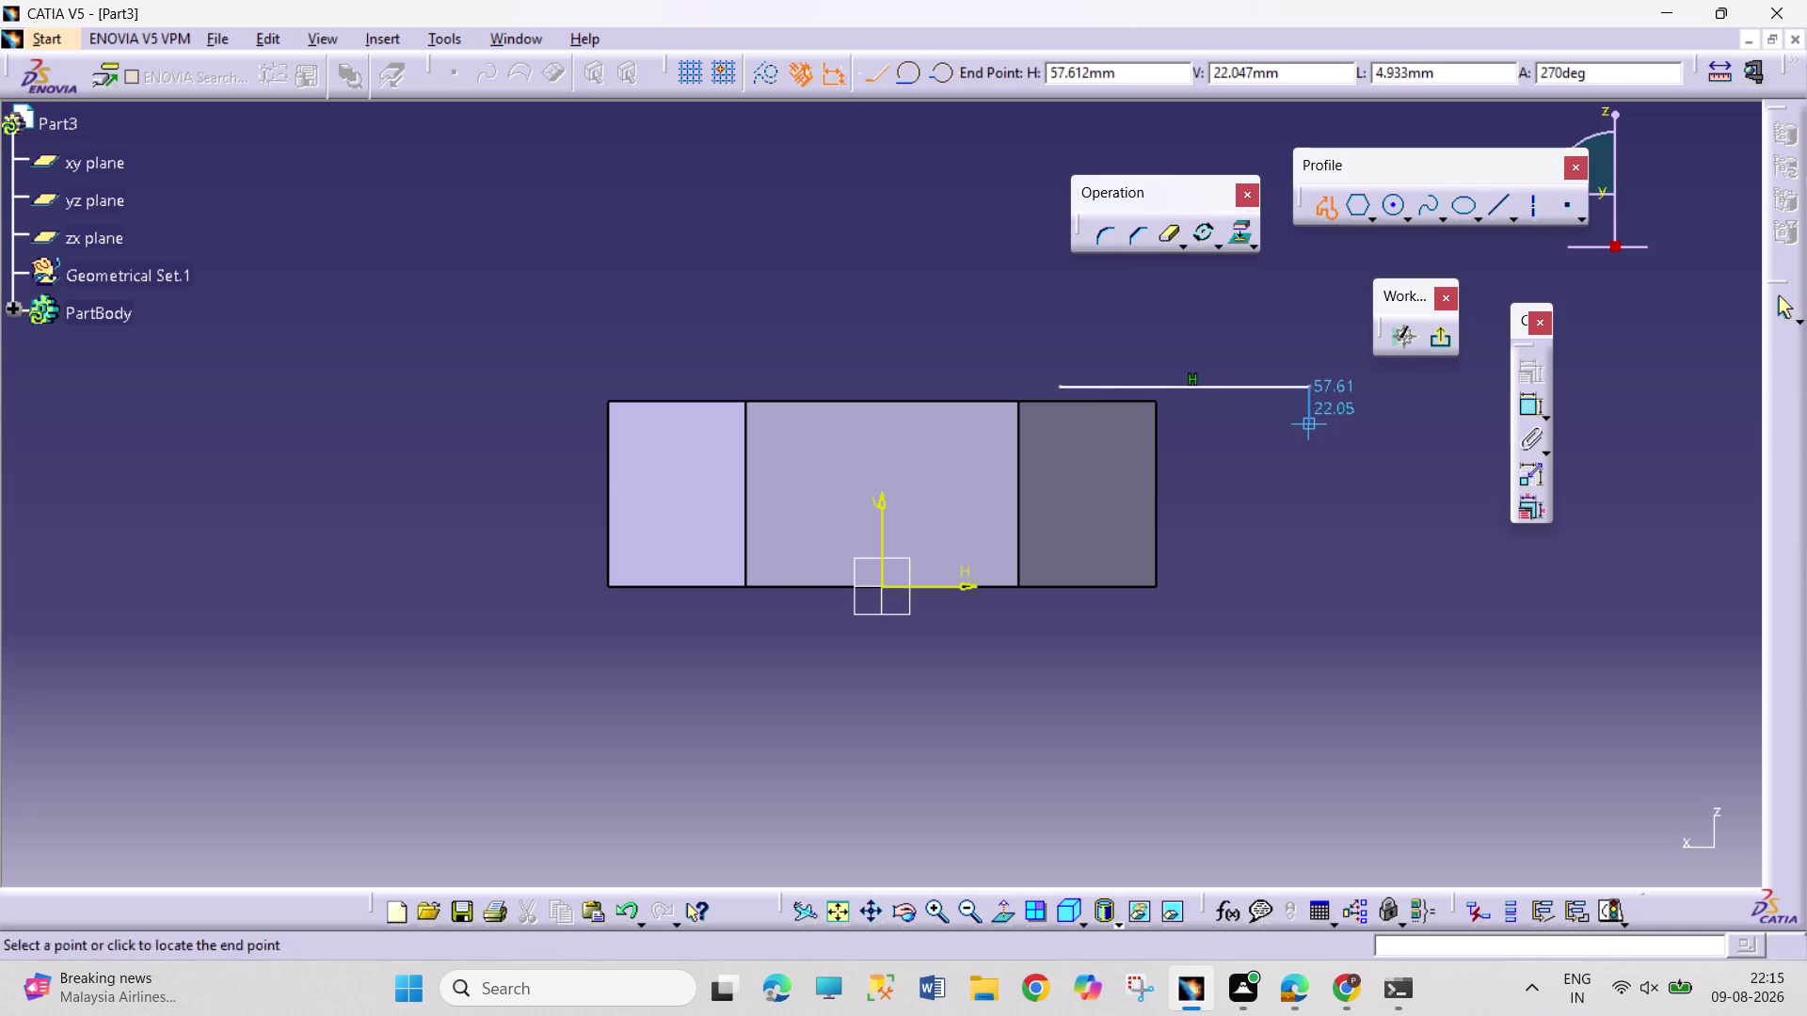
click(1060, 388)
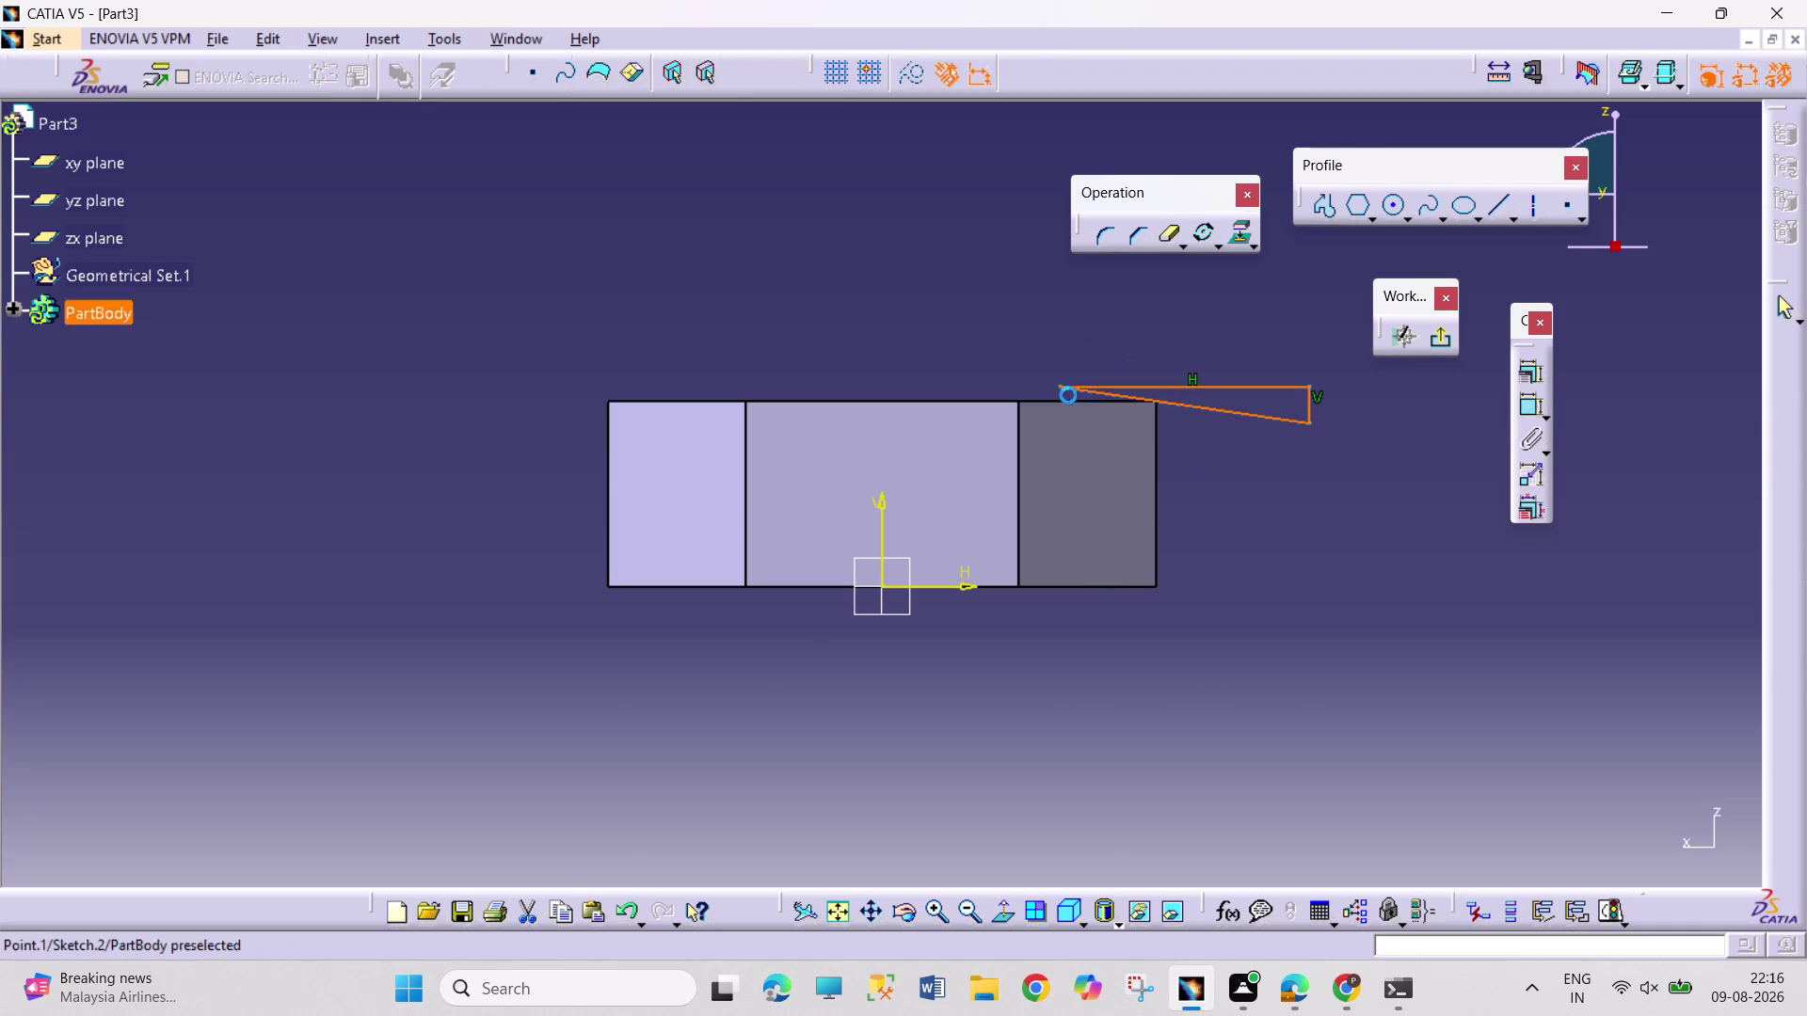
Make the triangle corner coincide with the nut's top edge, then exit the sketch.
click(1302, 485)
click(1163, 385)
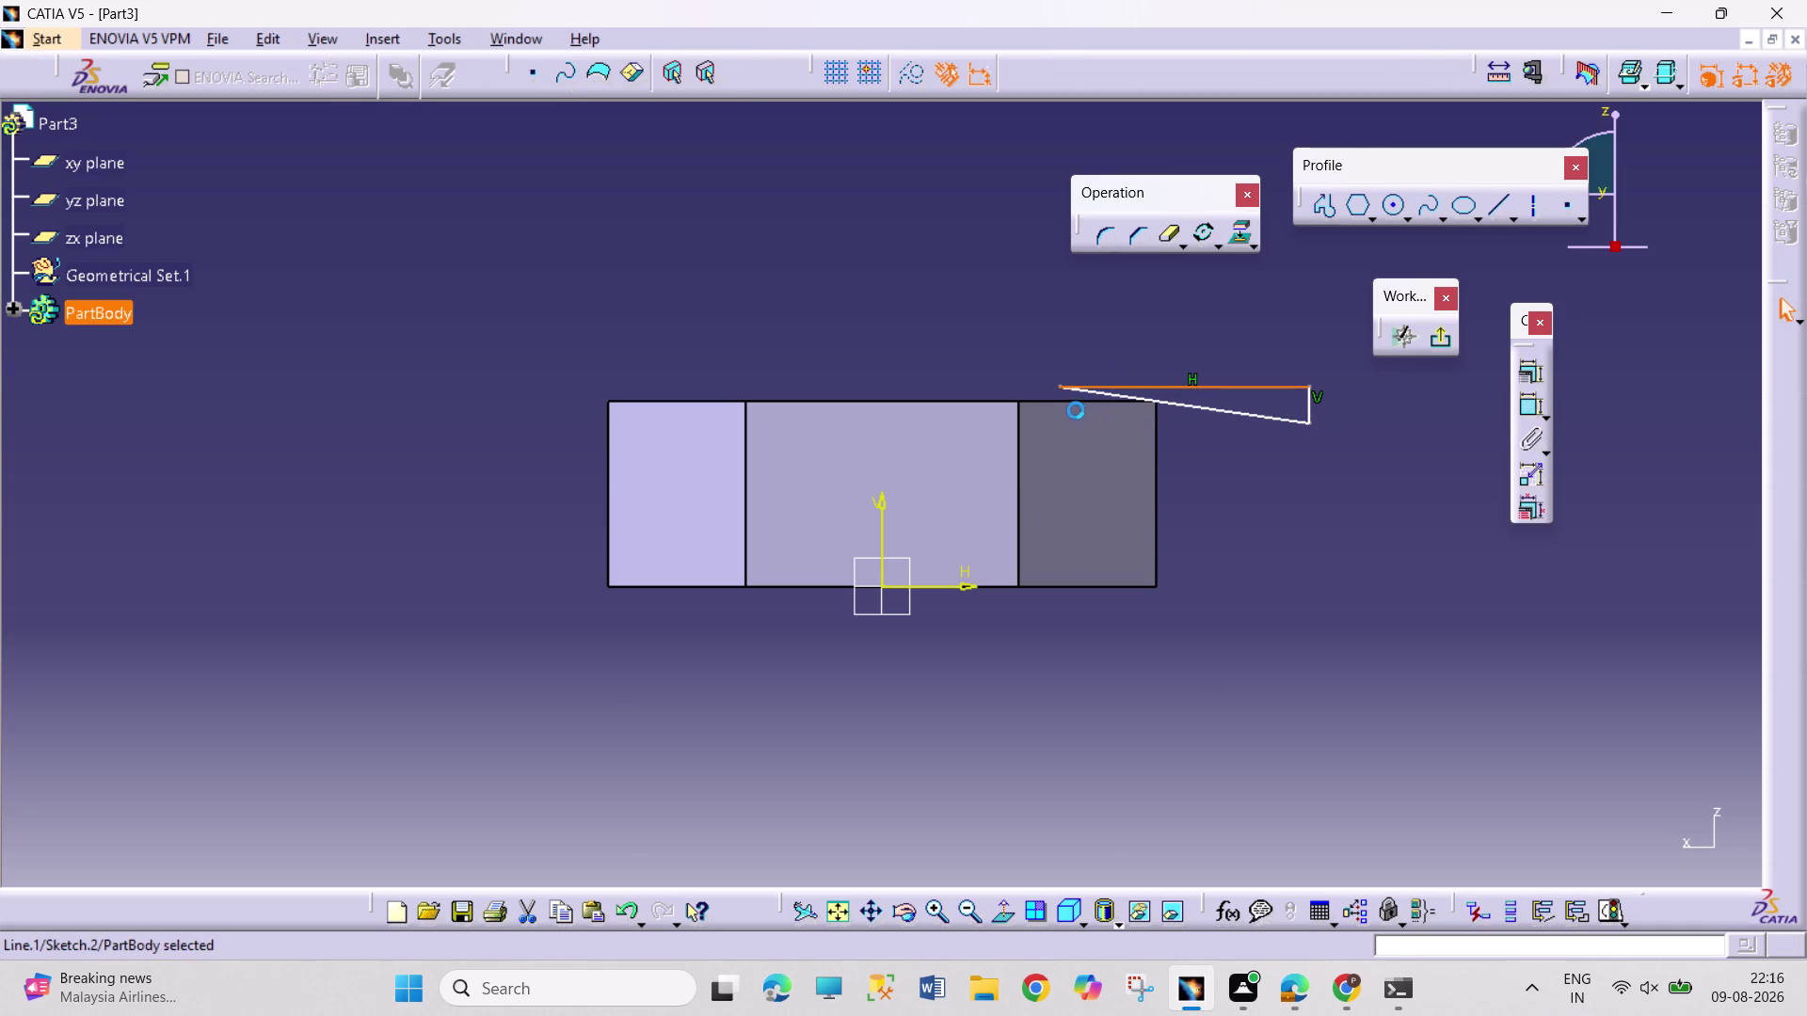
click(1075, 403)
click(1538, 367)
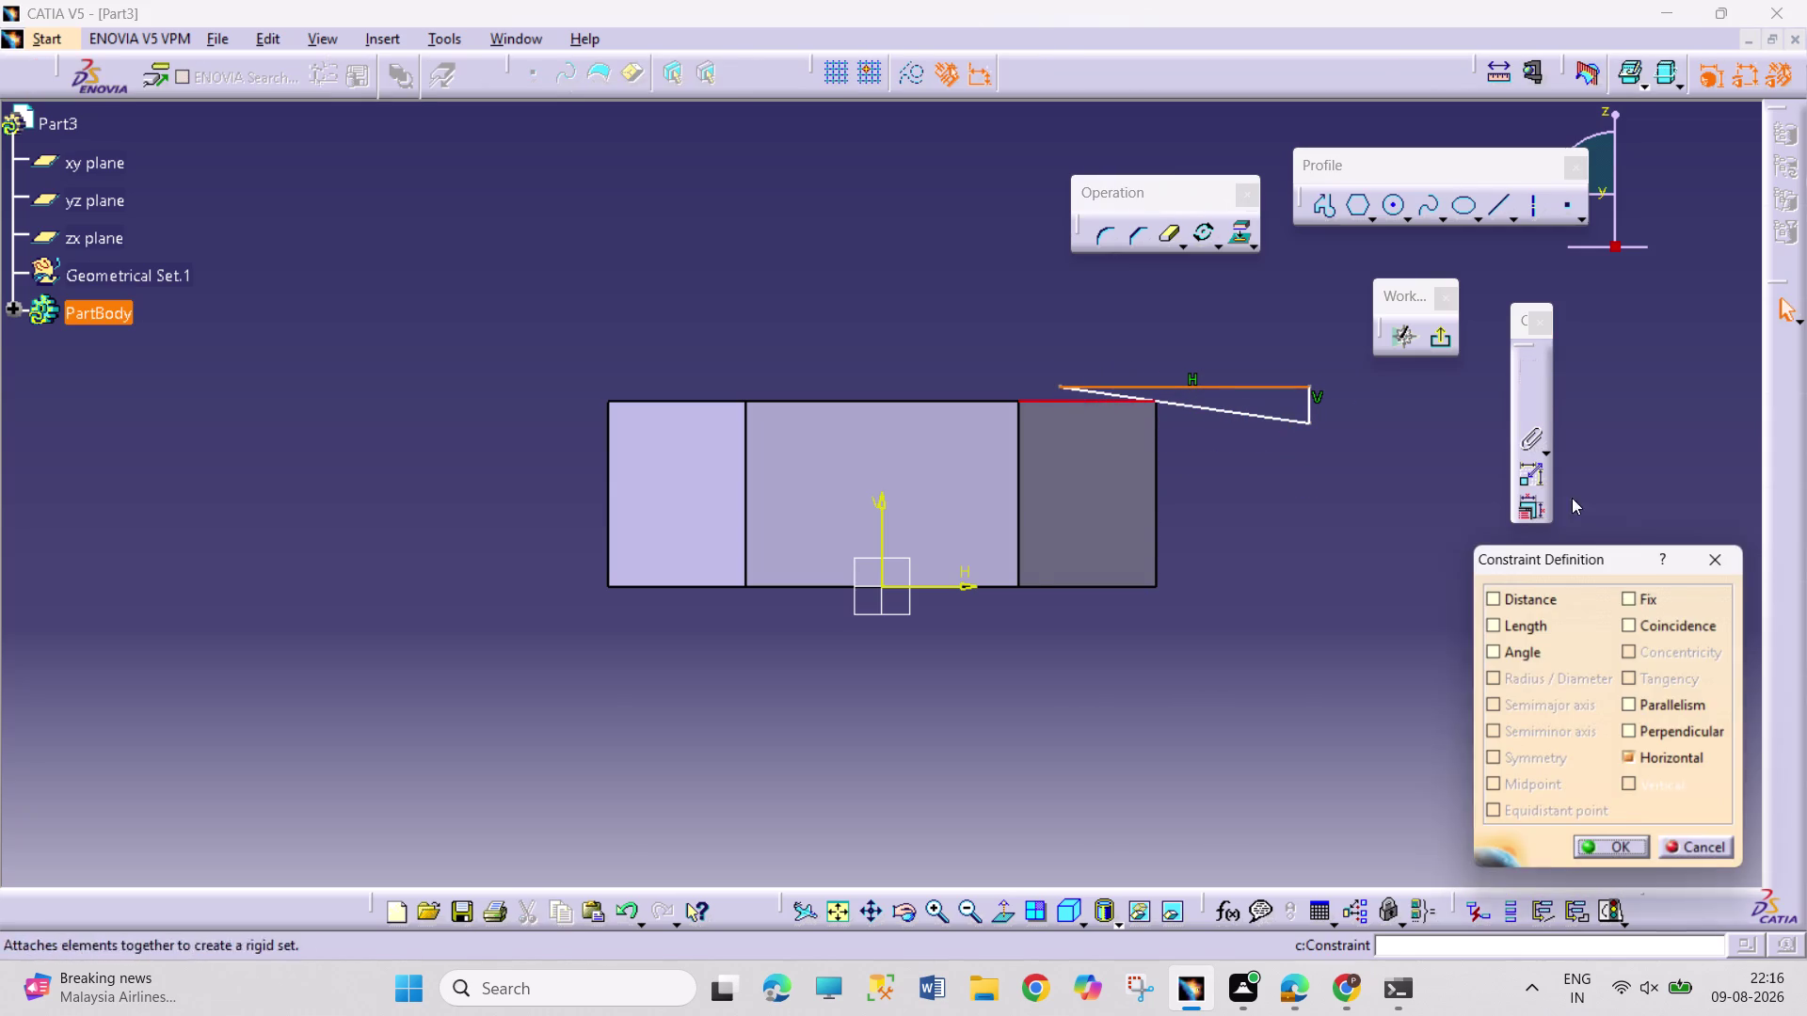
click(1666, 621)
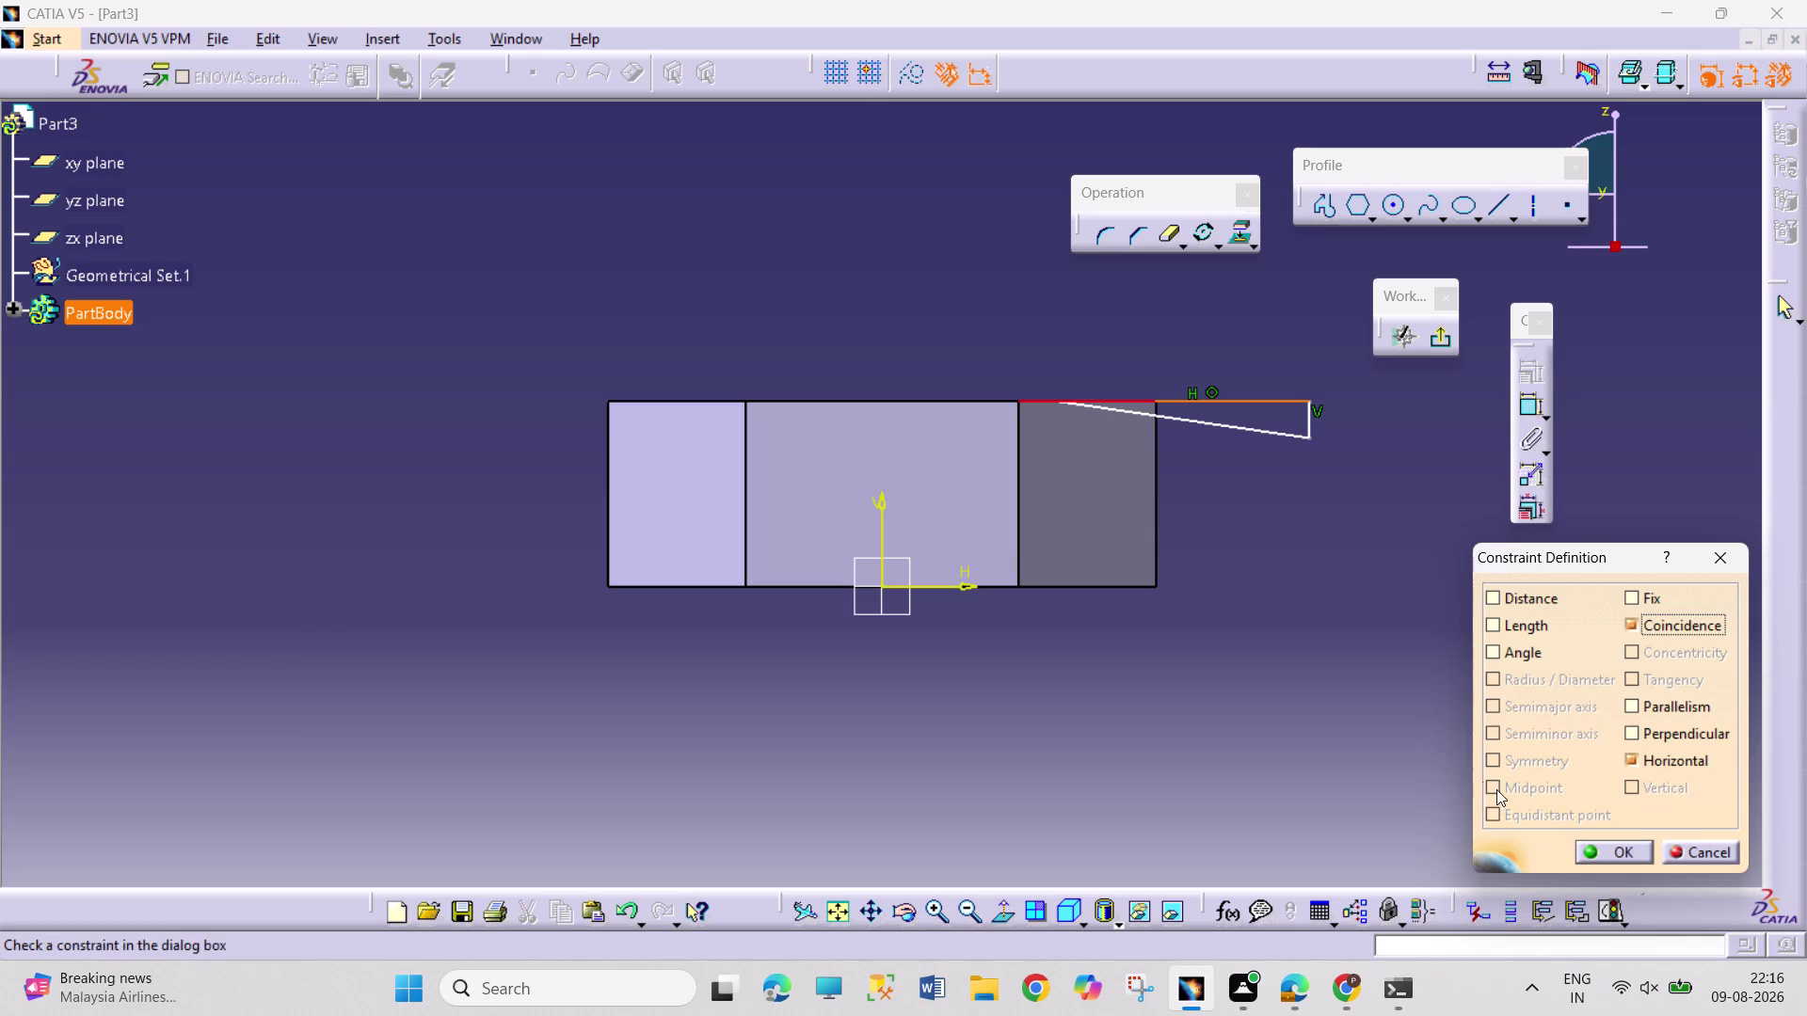
click(1627, 852)
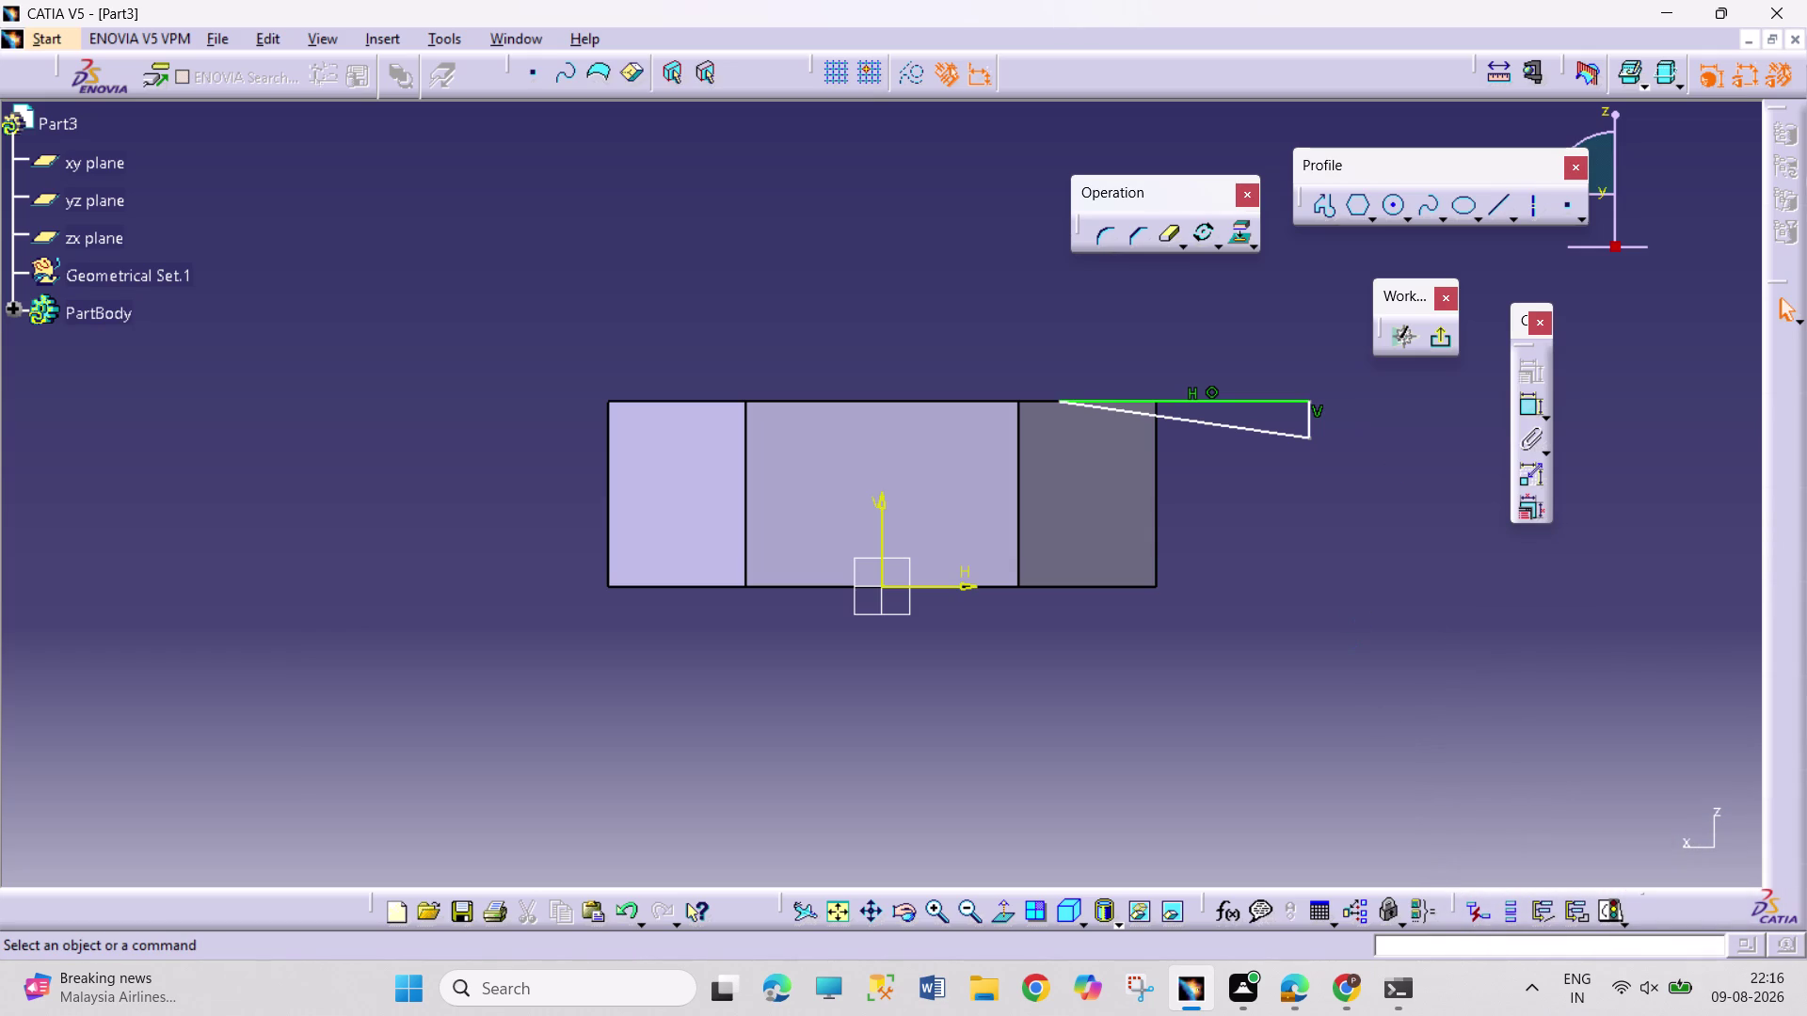
click(1437, 334)
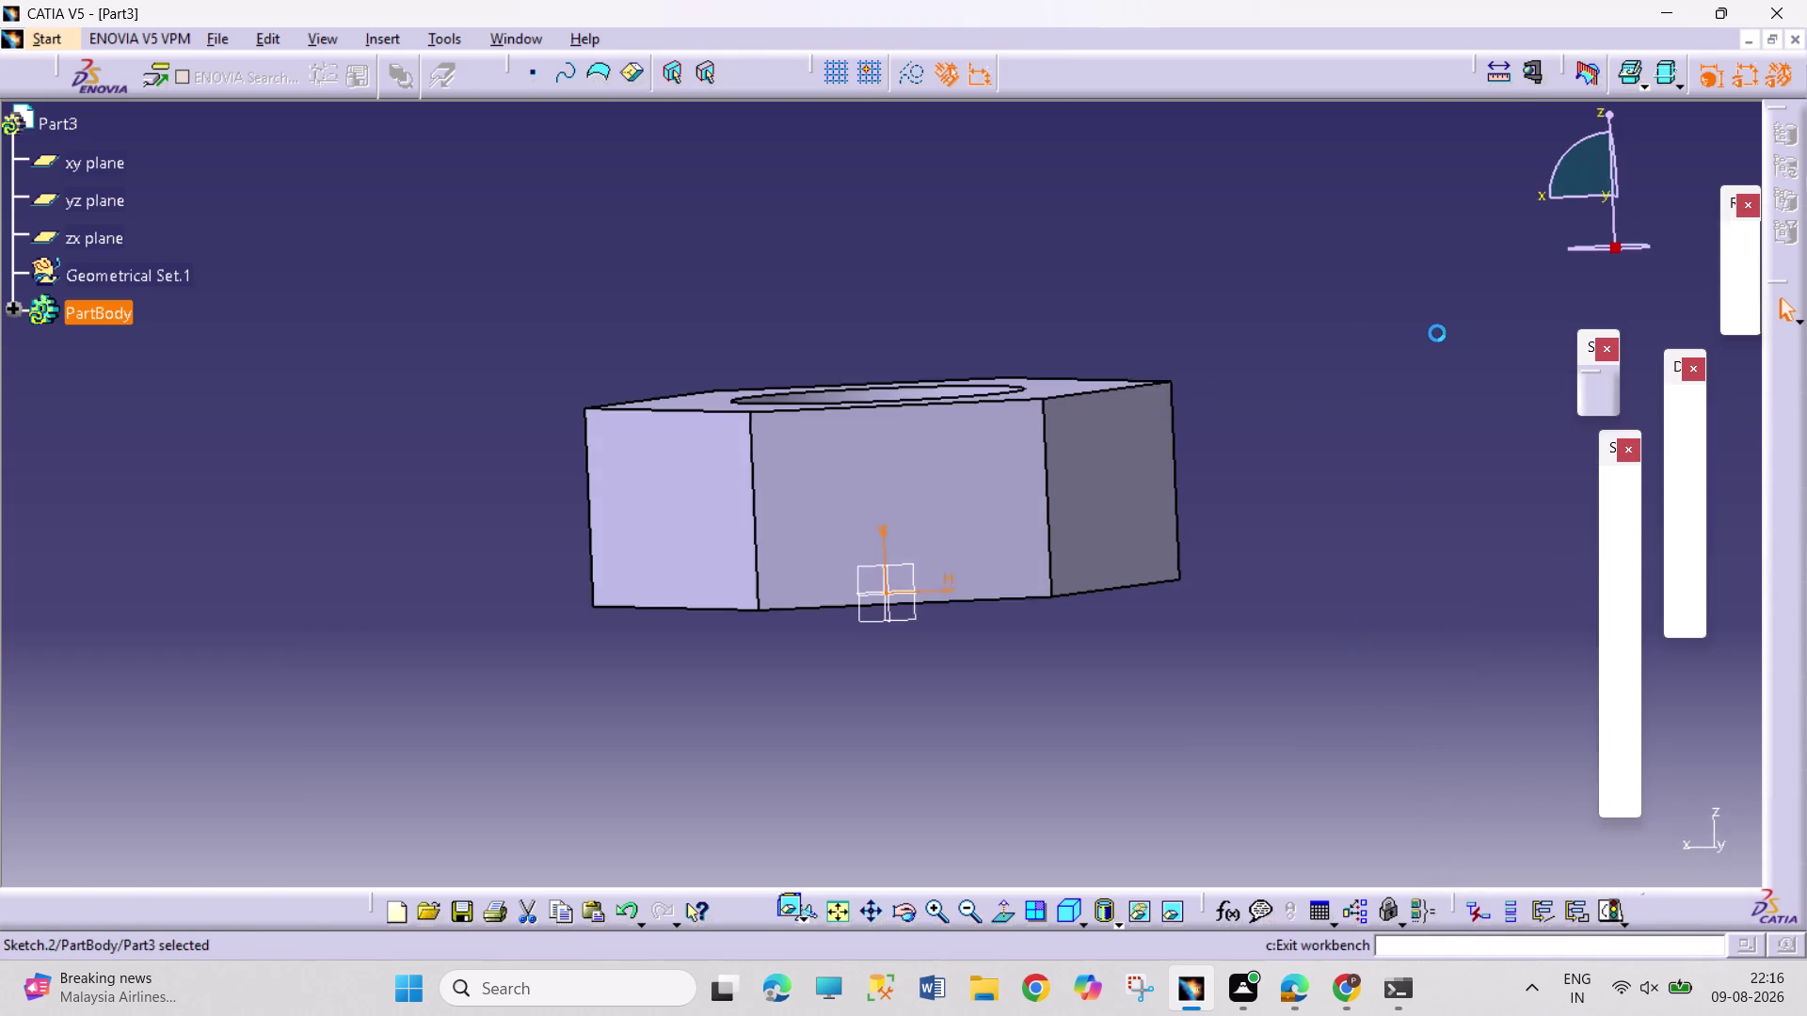
Start a pocket from the triangle sketch, check its depth, then cancel it.
click(1621, 534)
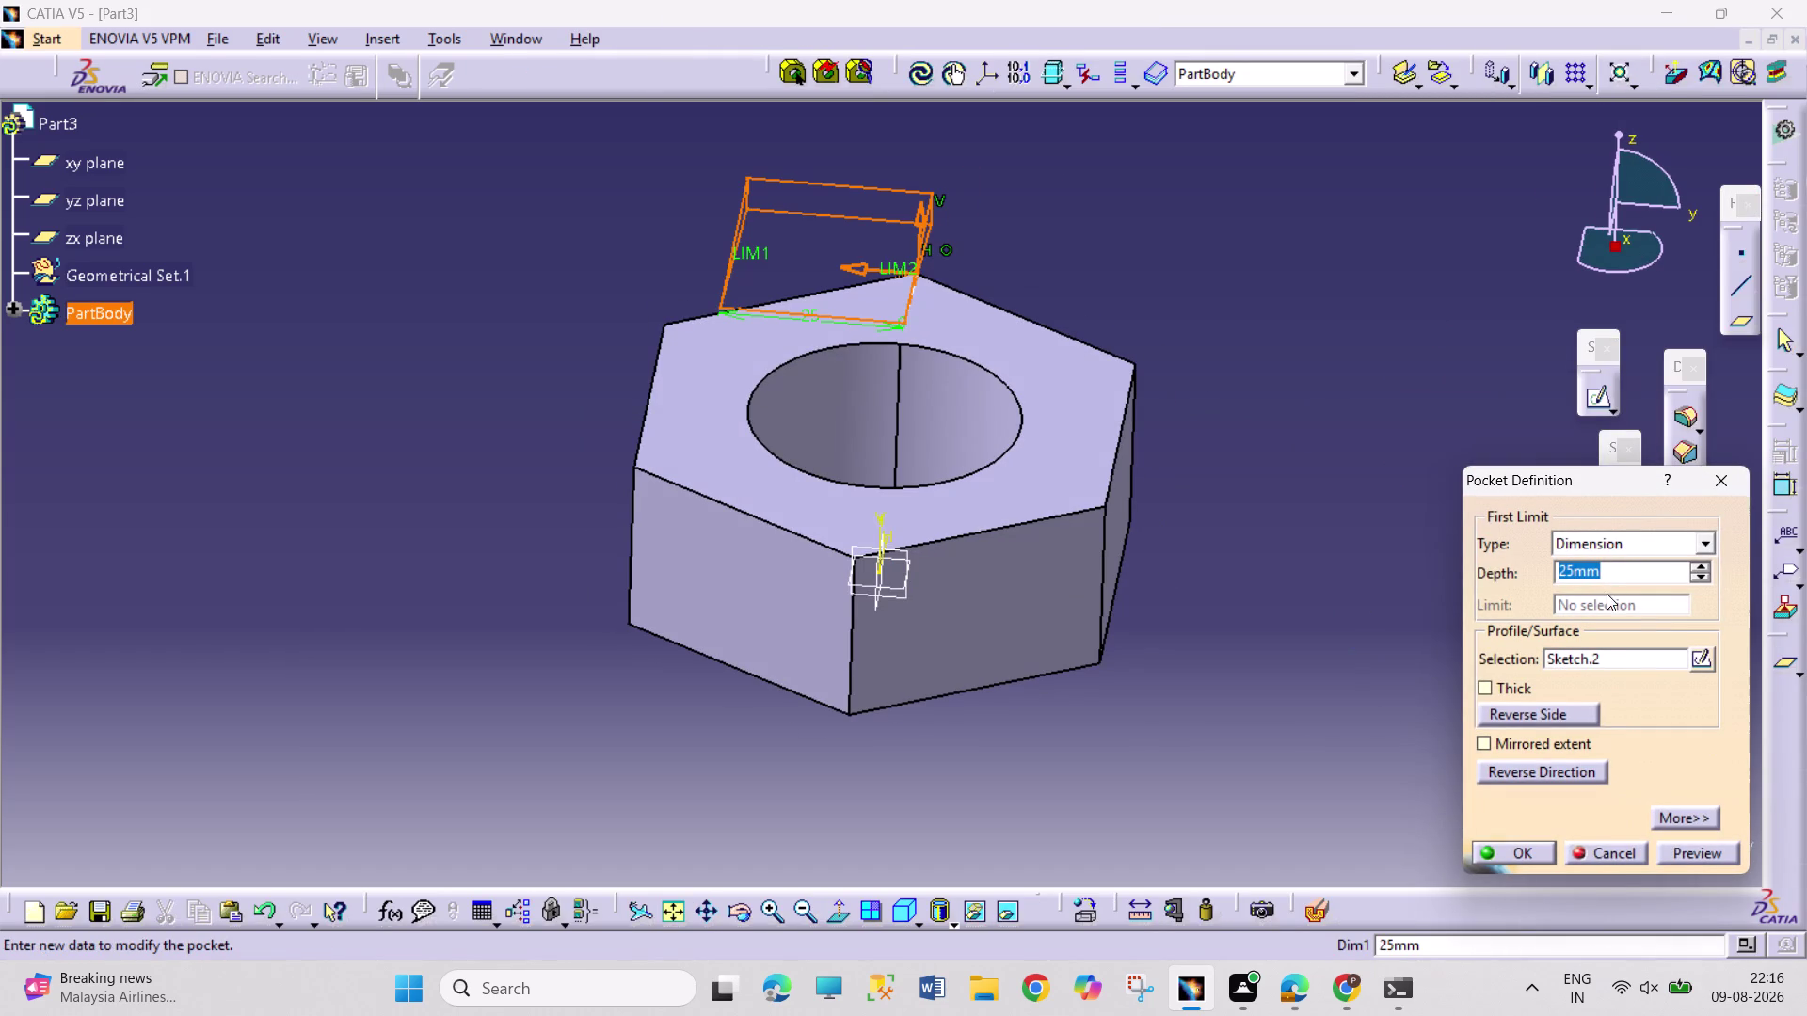
click(1726, 487)
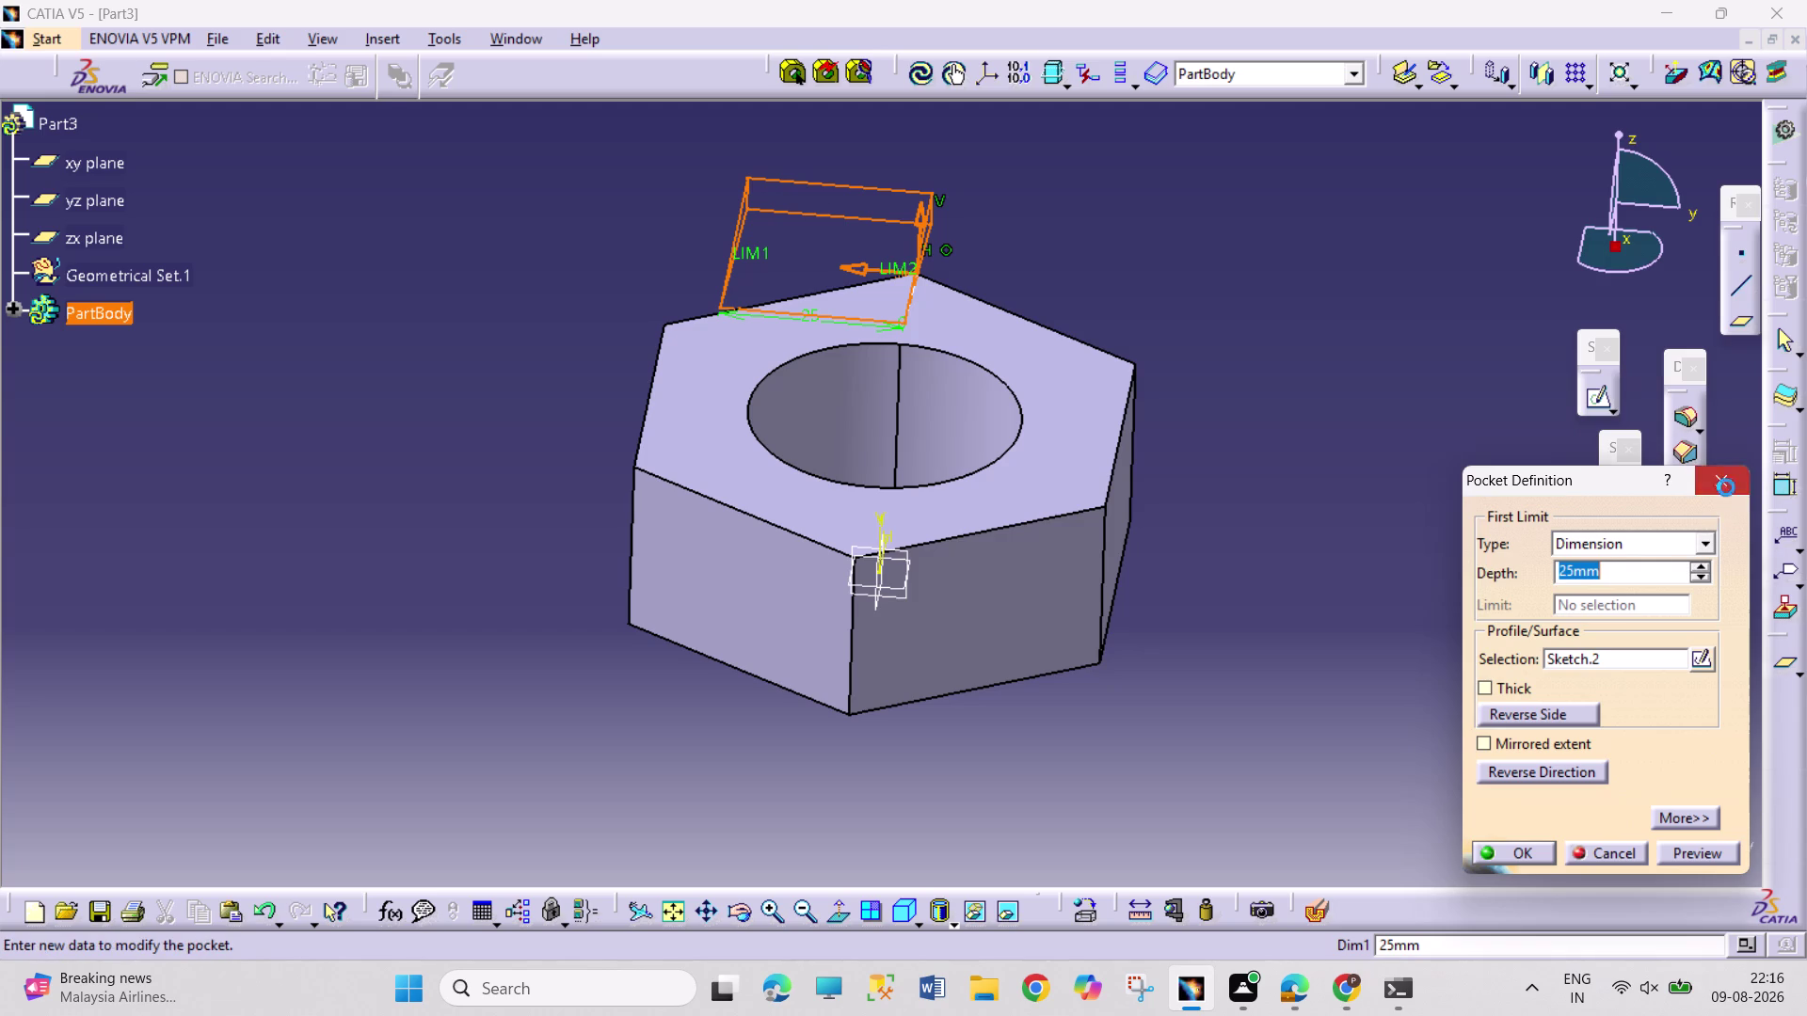
click(1615, 607)
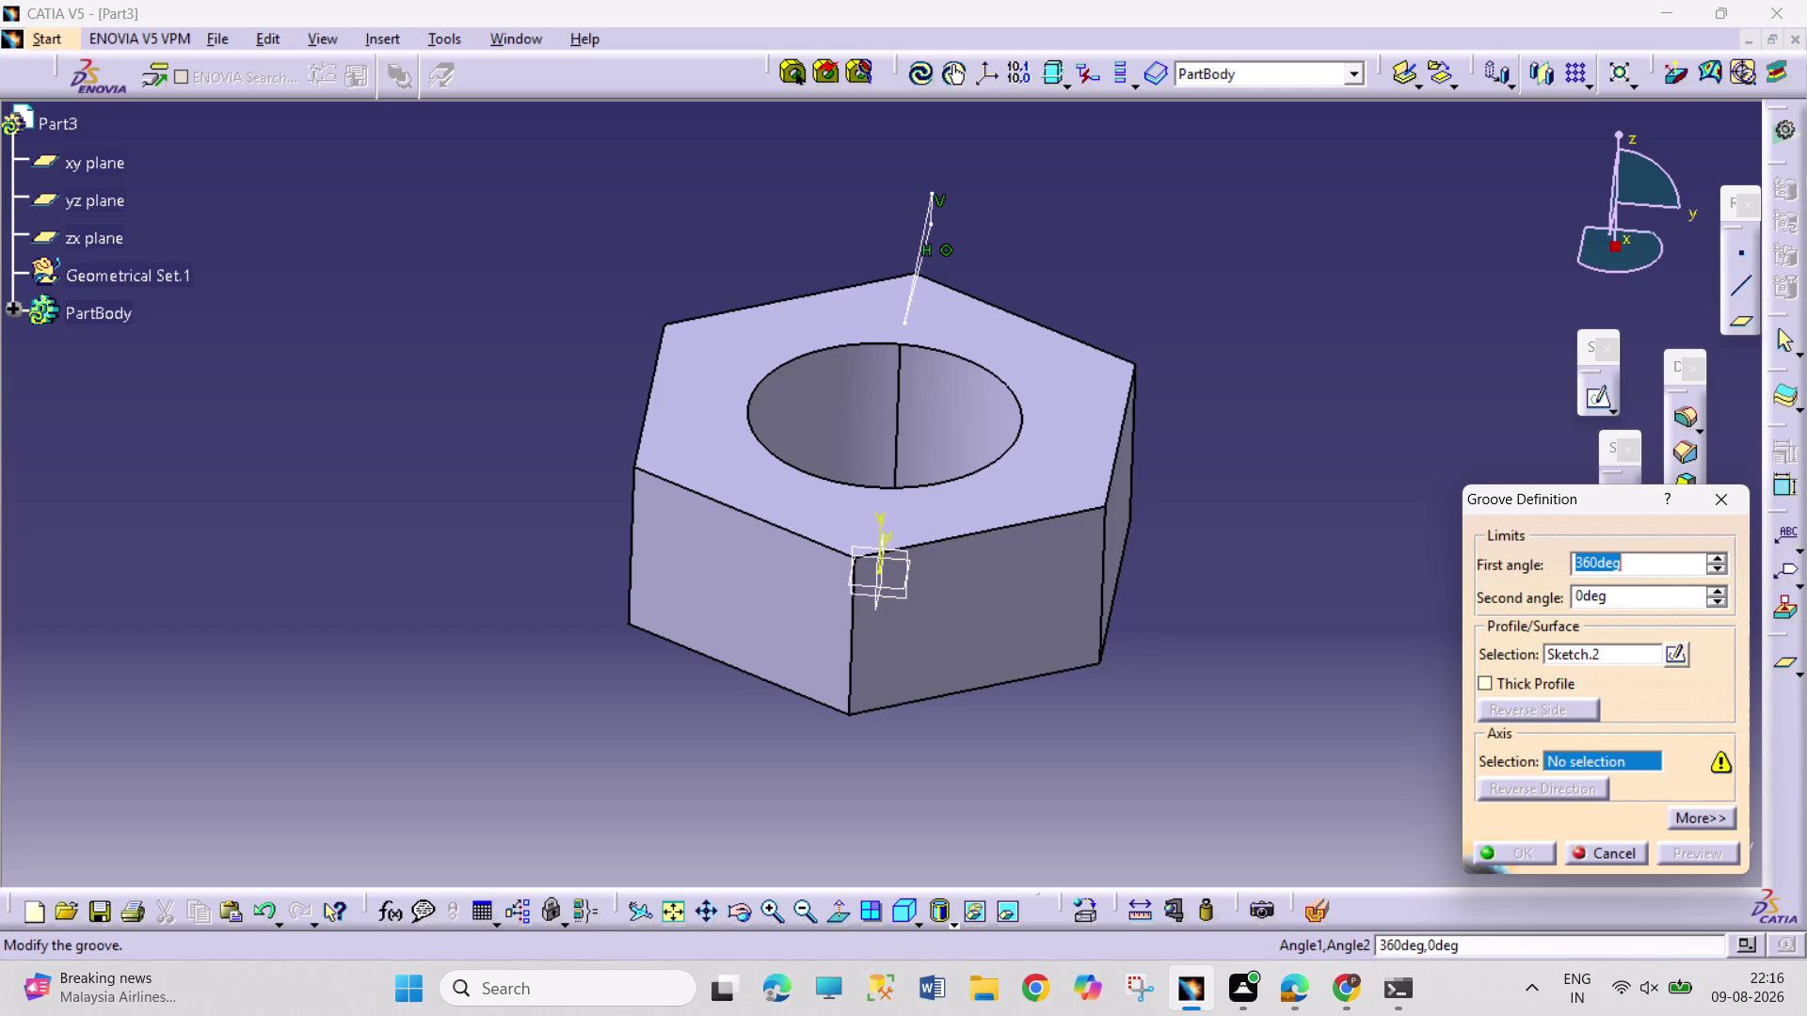
Try a sketch edge as the groove axis, then clear that axis choice.
click(919, 266)
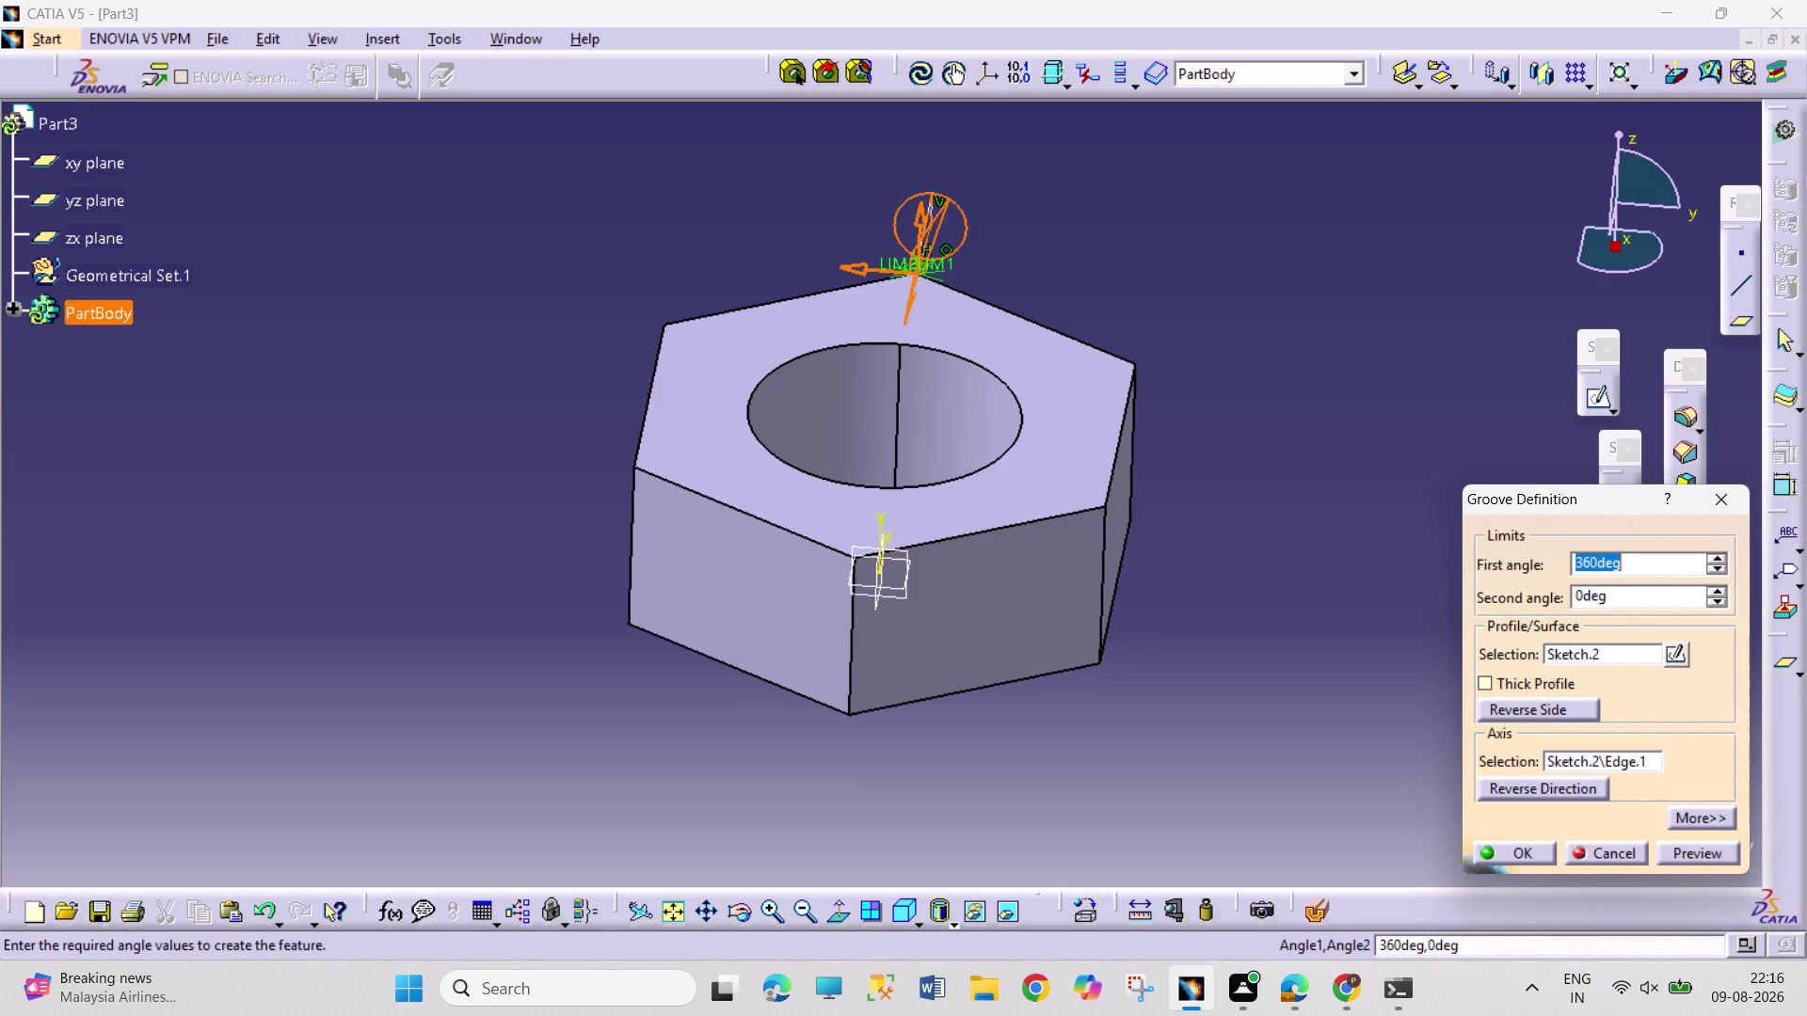
right_click(1603, 765)
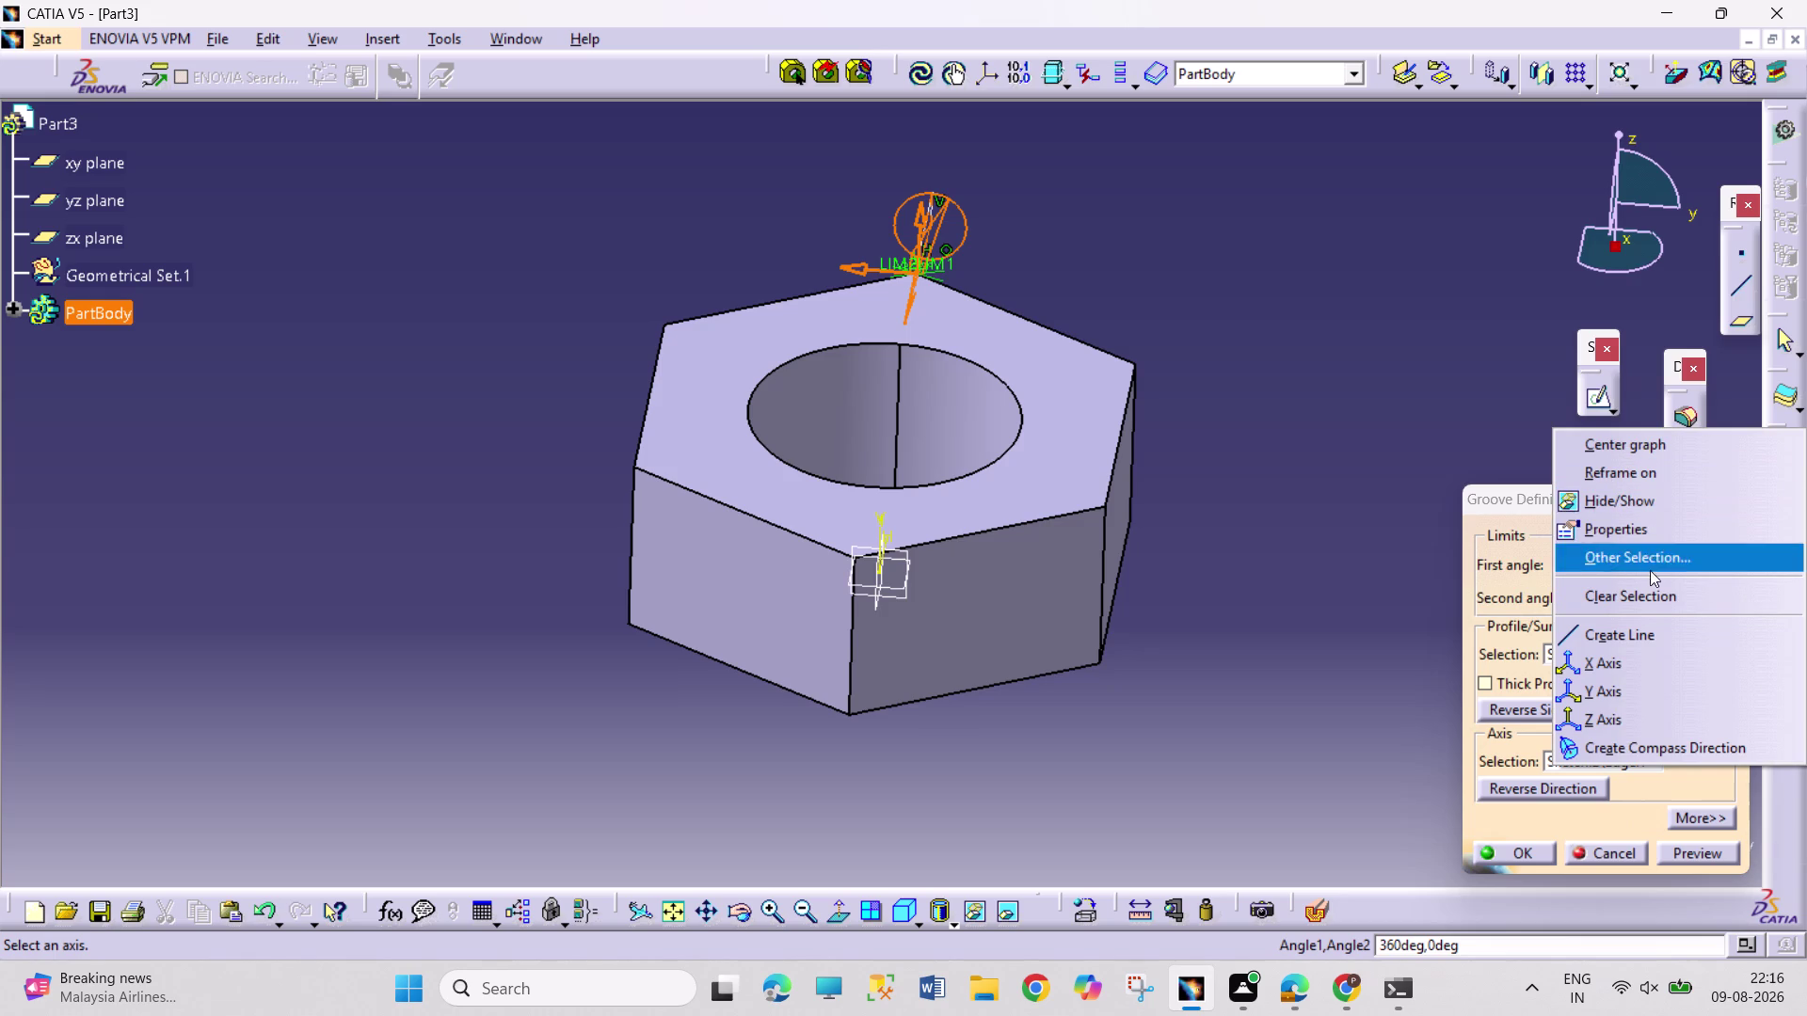
click(1650, 592)
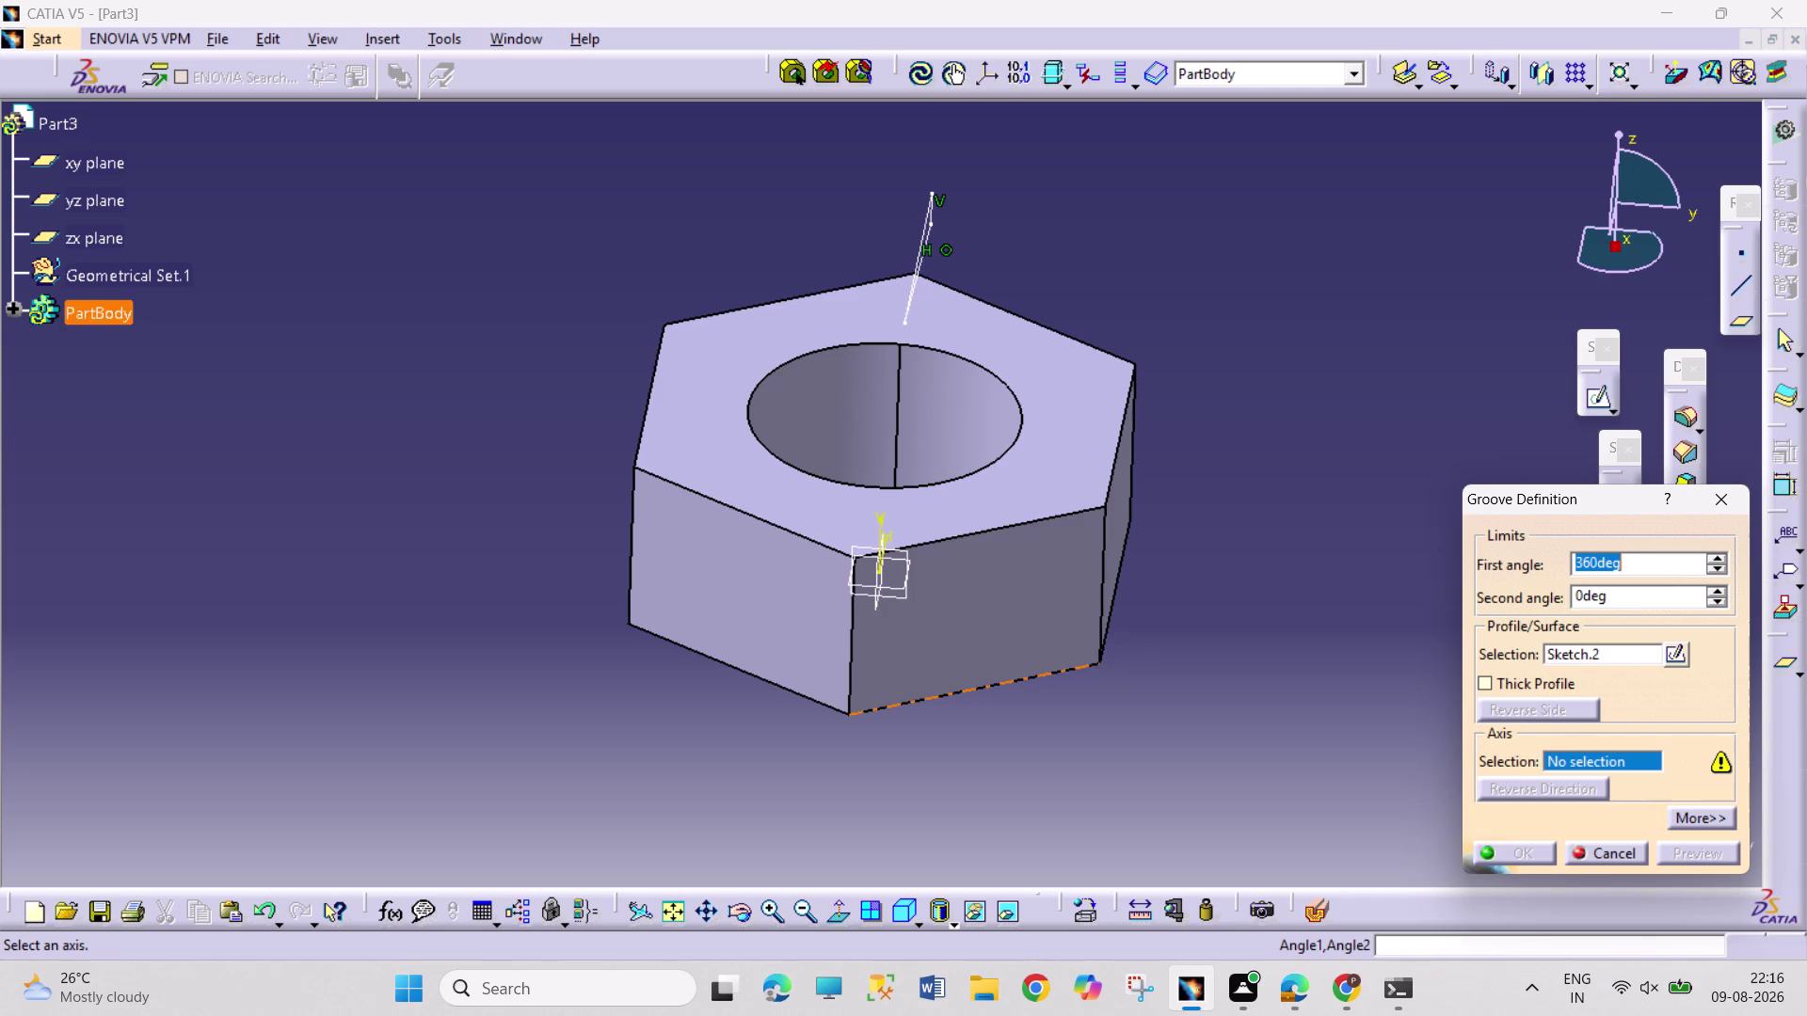
Use the vertical direction as groove axis and create the 360° groove.
click(747, 919)
drag(980, 819, 823, 722)
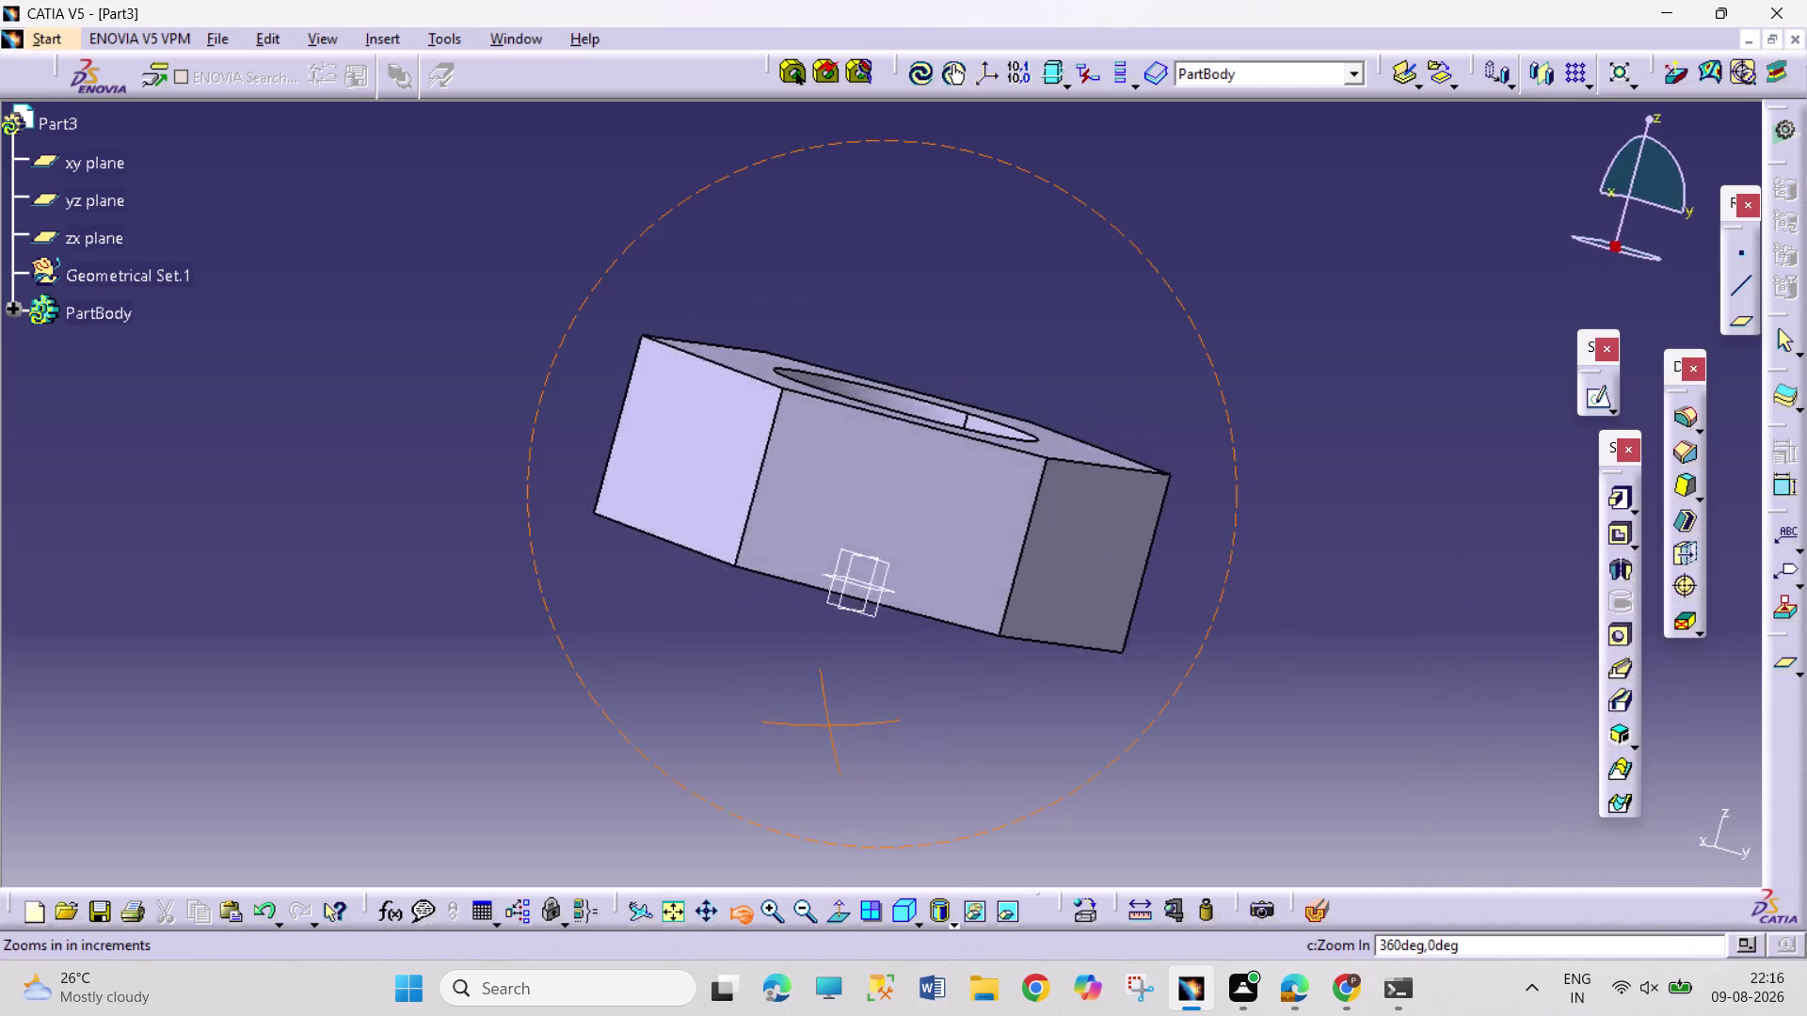
drag(824, 723, 796, 818)
click(871, 531)
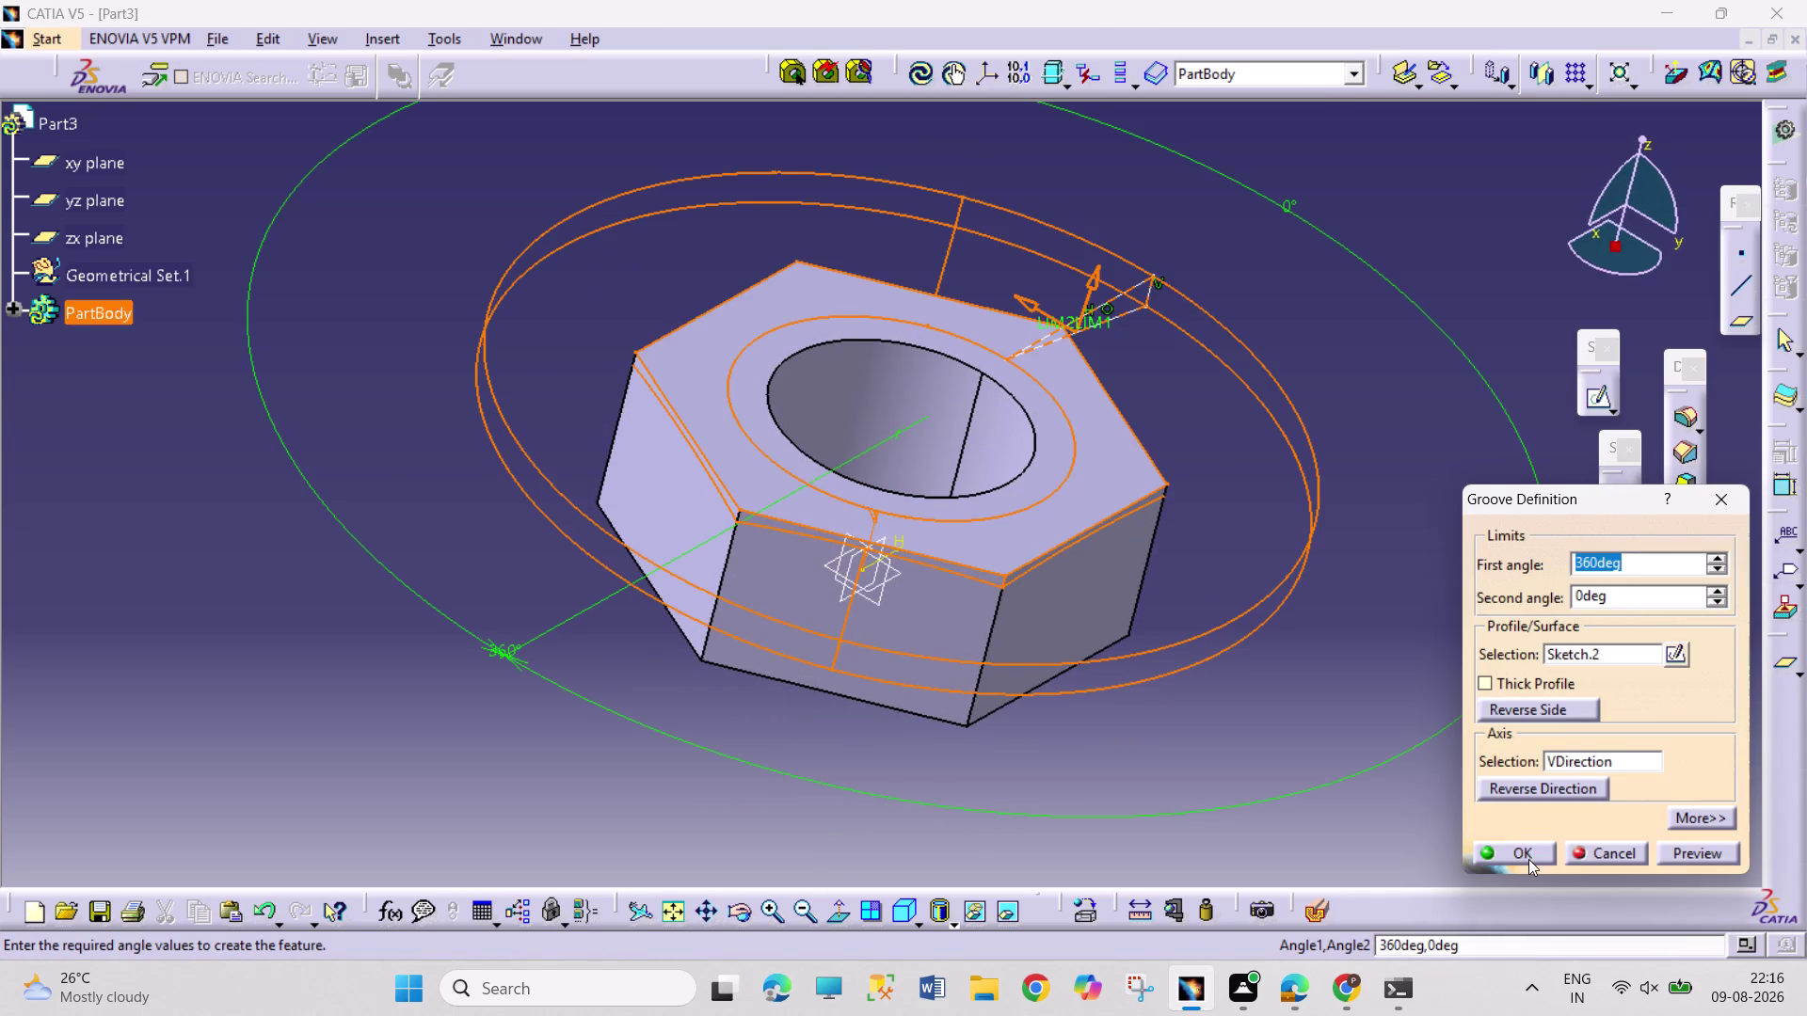
click(1528, 859)
click(1375, 802)
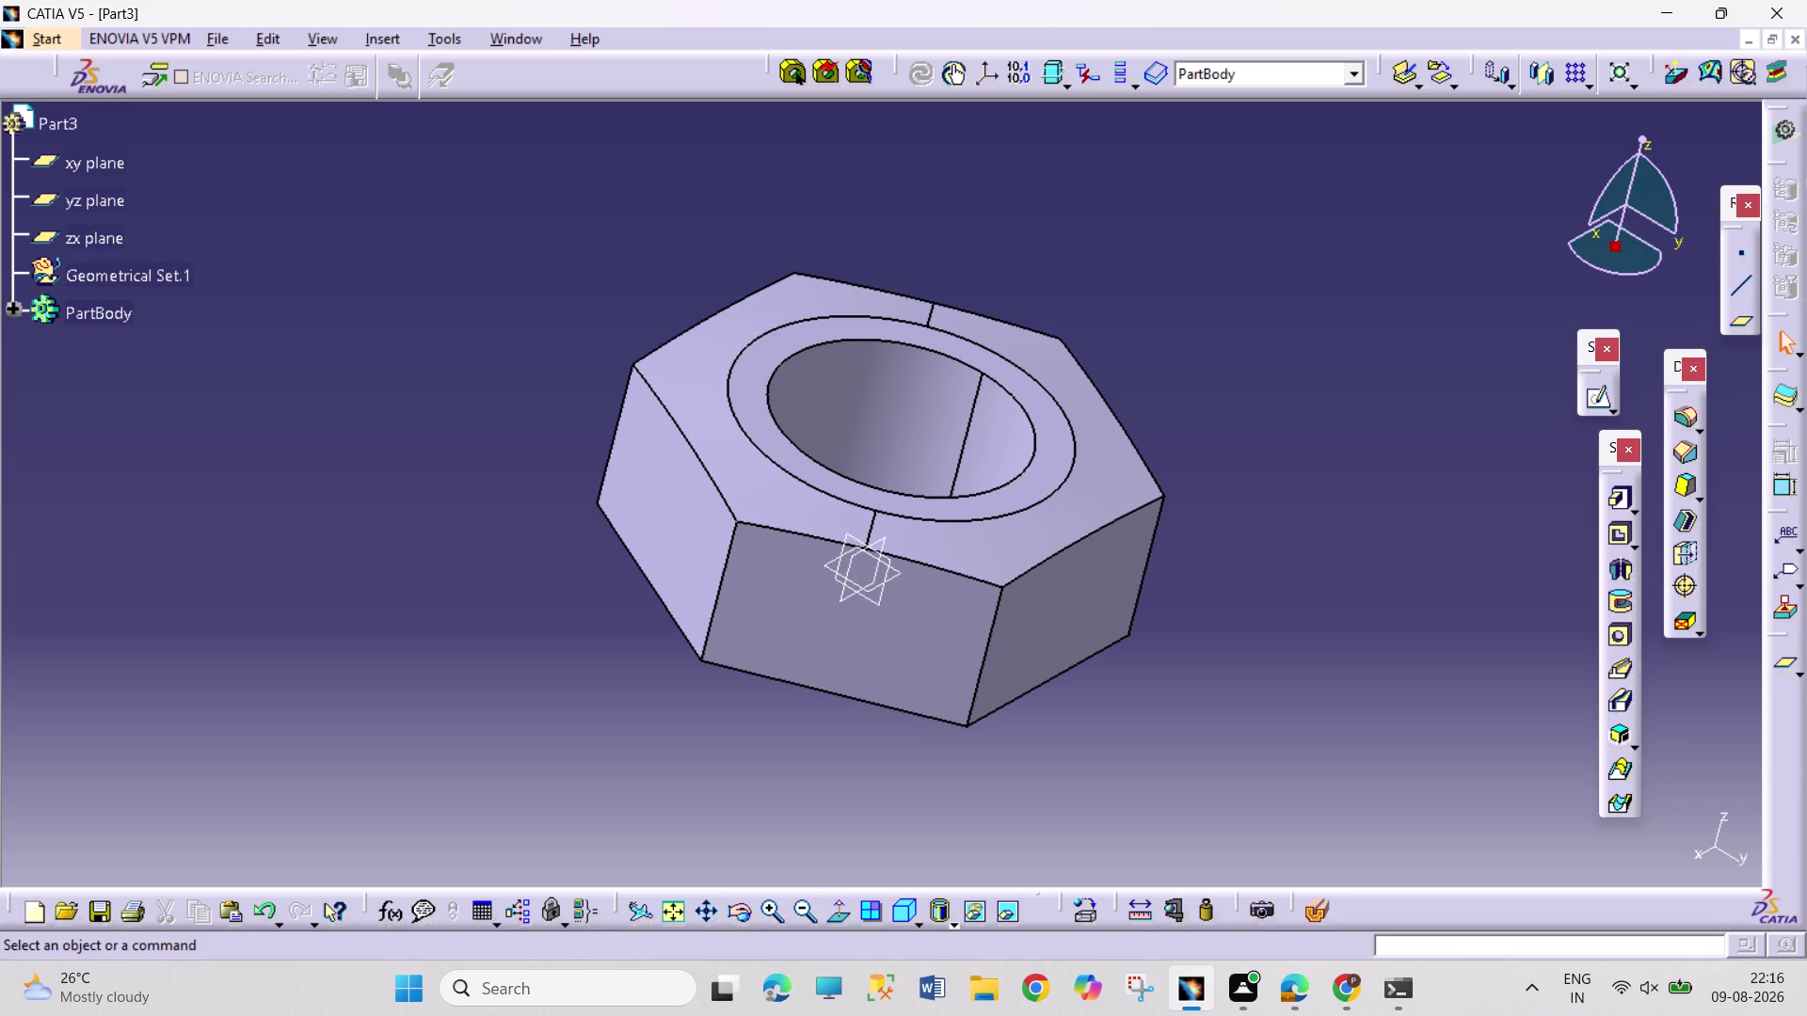
click(19, 310)
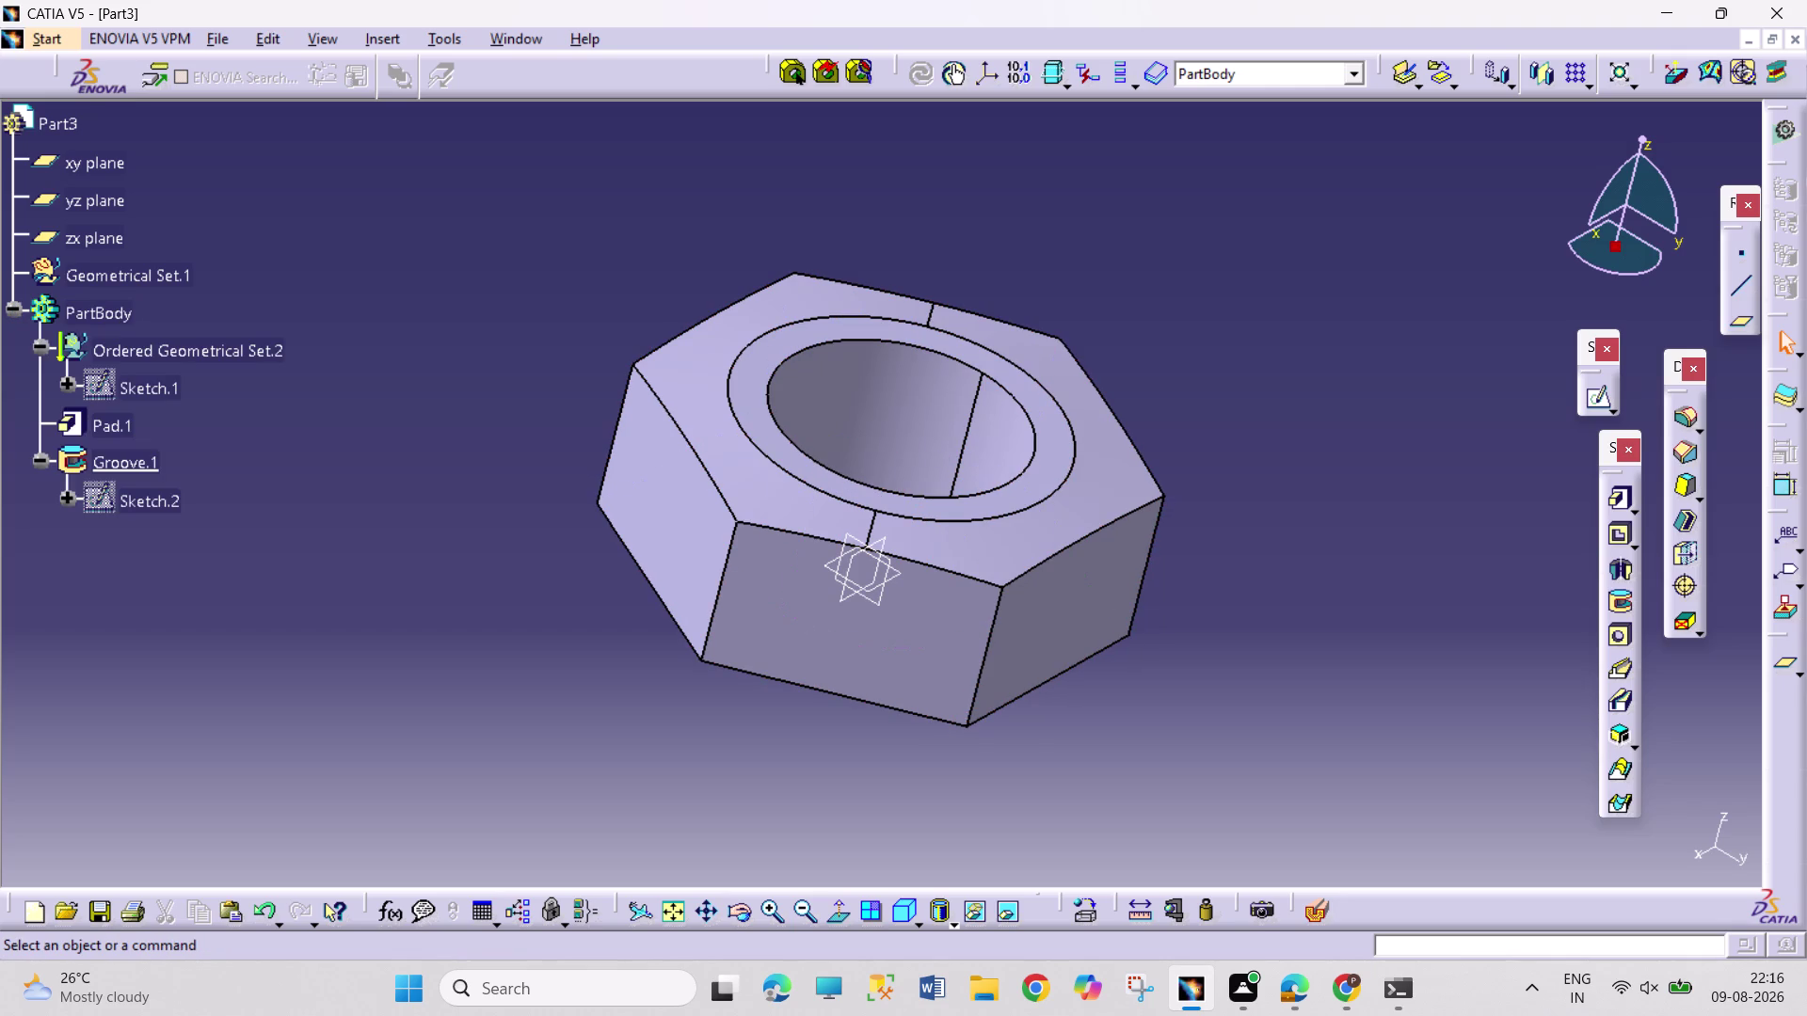
Drag Sketch.2's triangle corners to enlarge it, lengthening its vertical side.
double_click(138, 504)
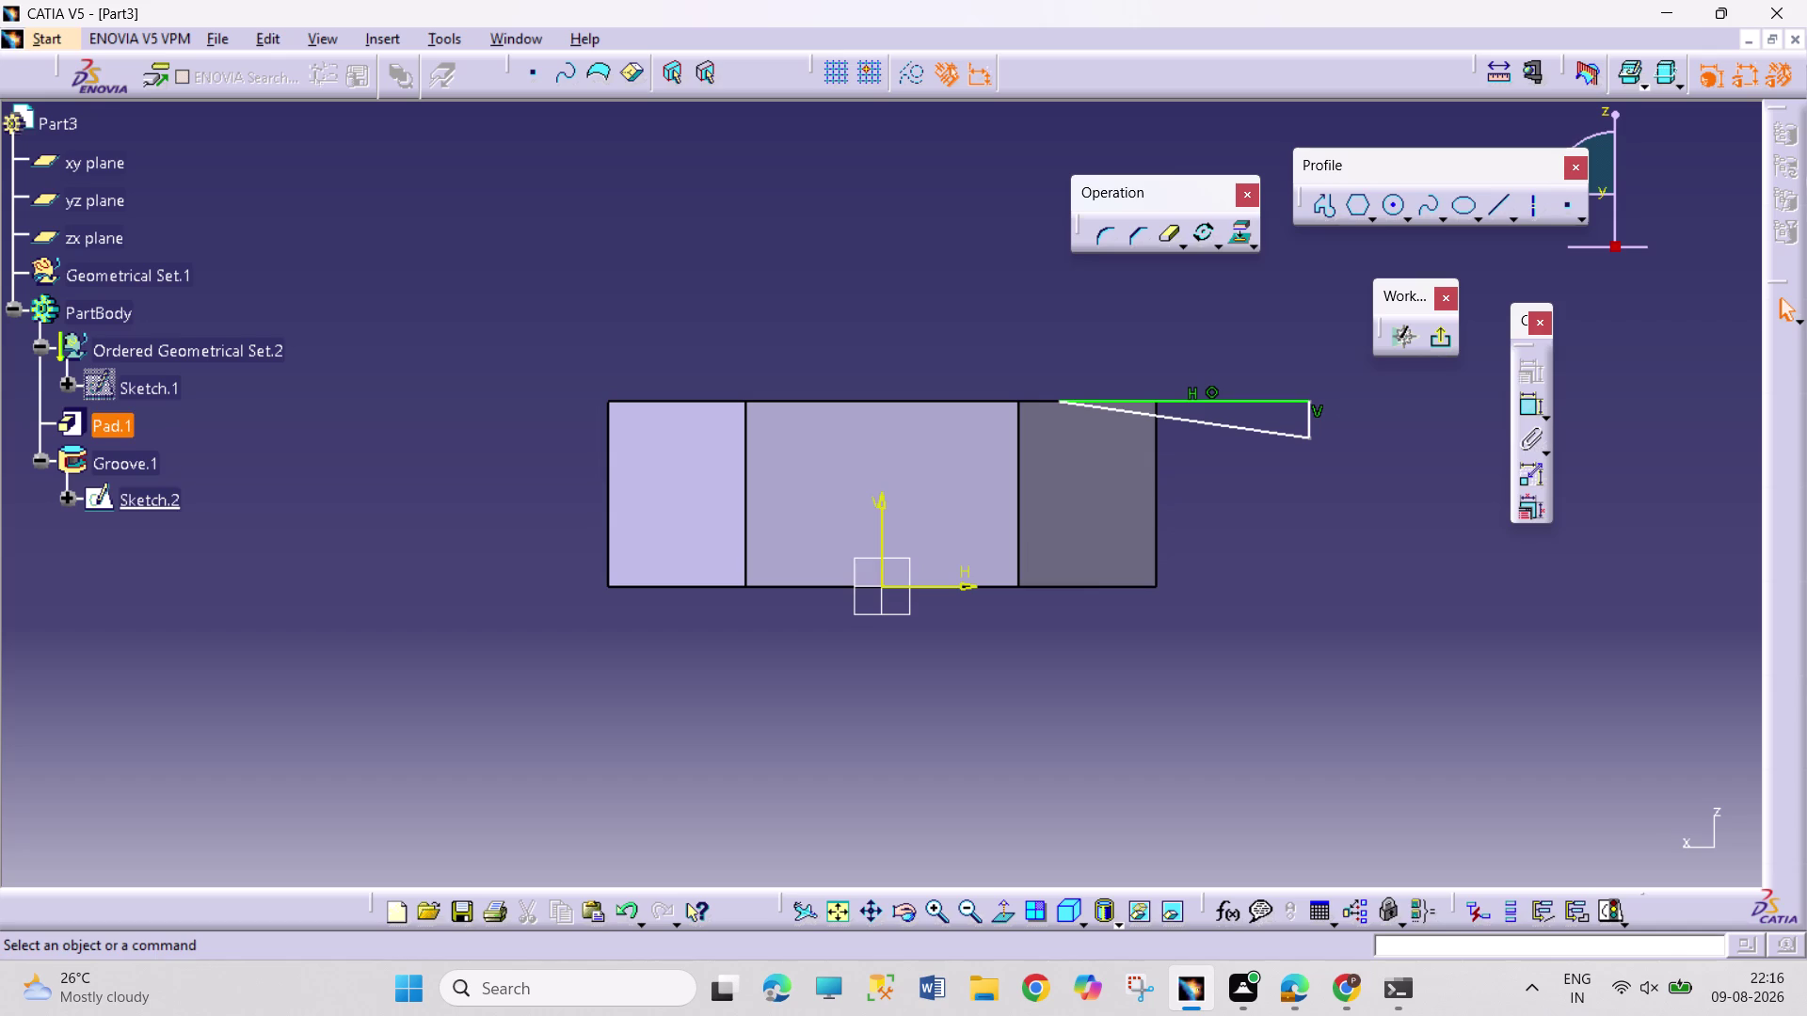
drag(1056, 403, 1102, 420)
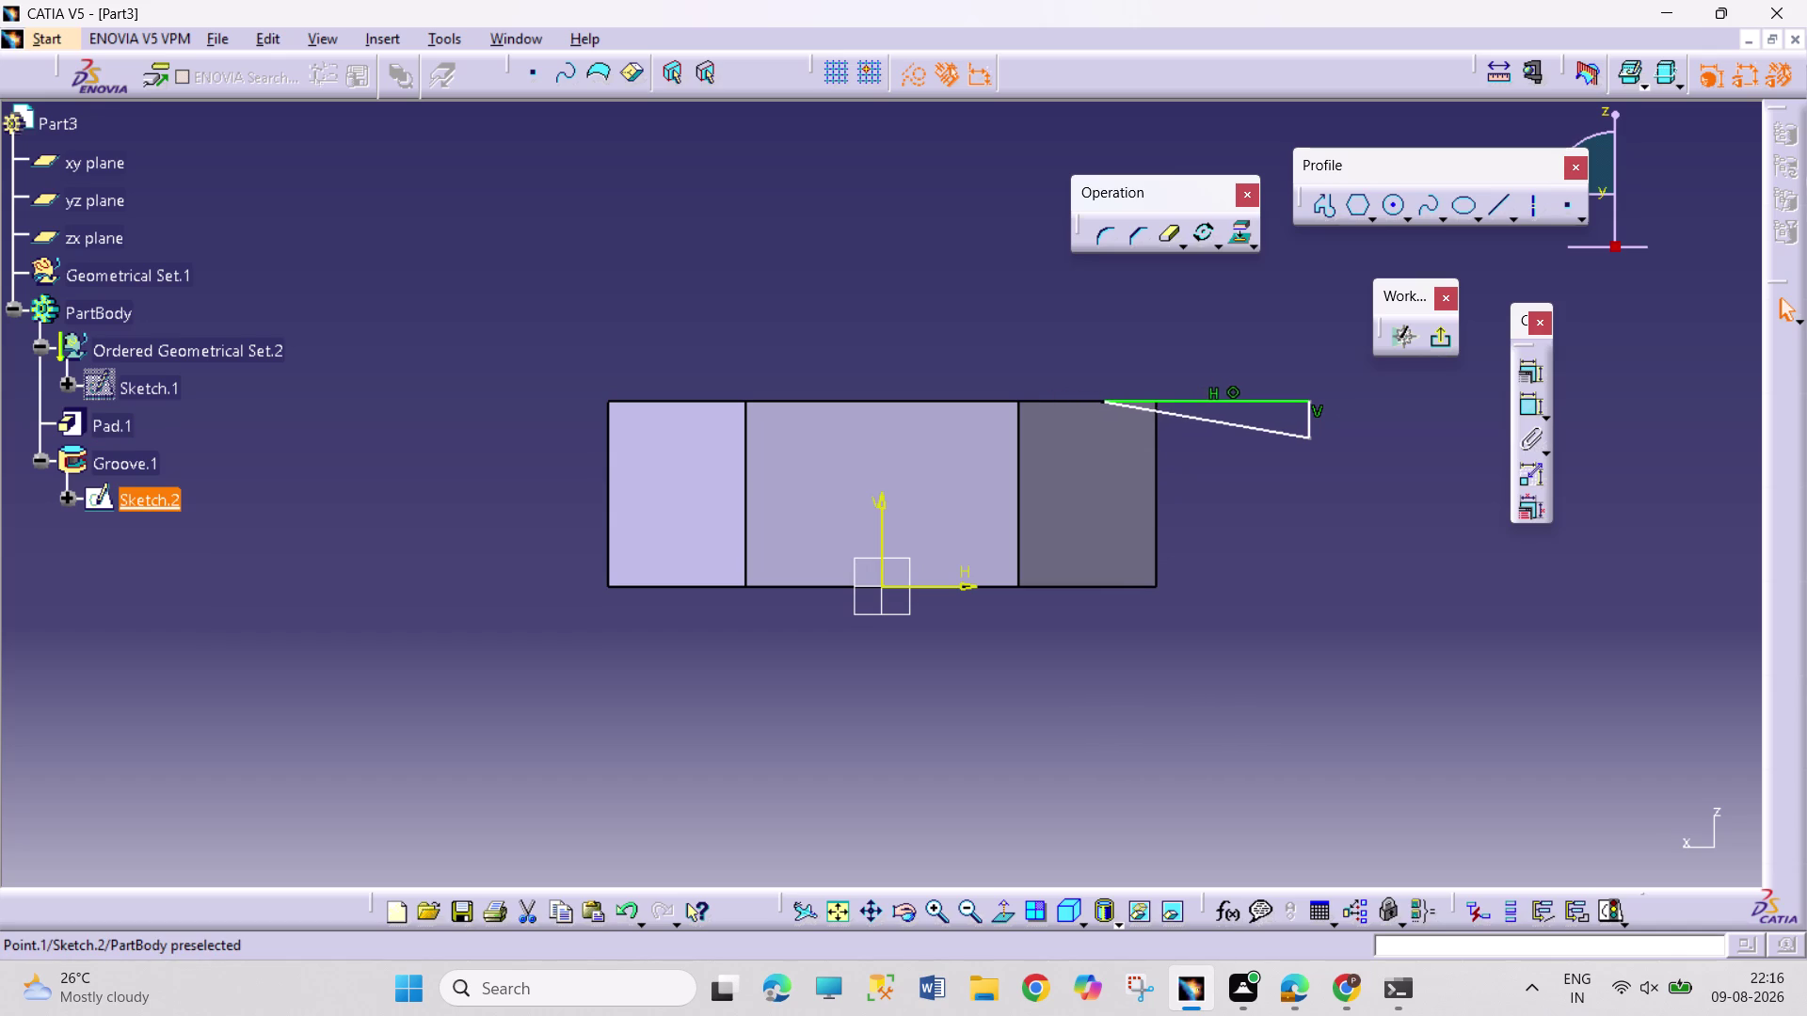
drag(1102, 420, 1111, 431)
drag(1311, 437, 1310, 449)
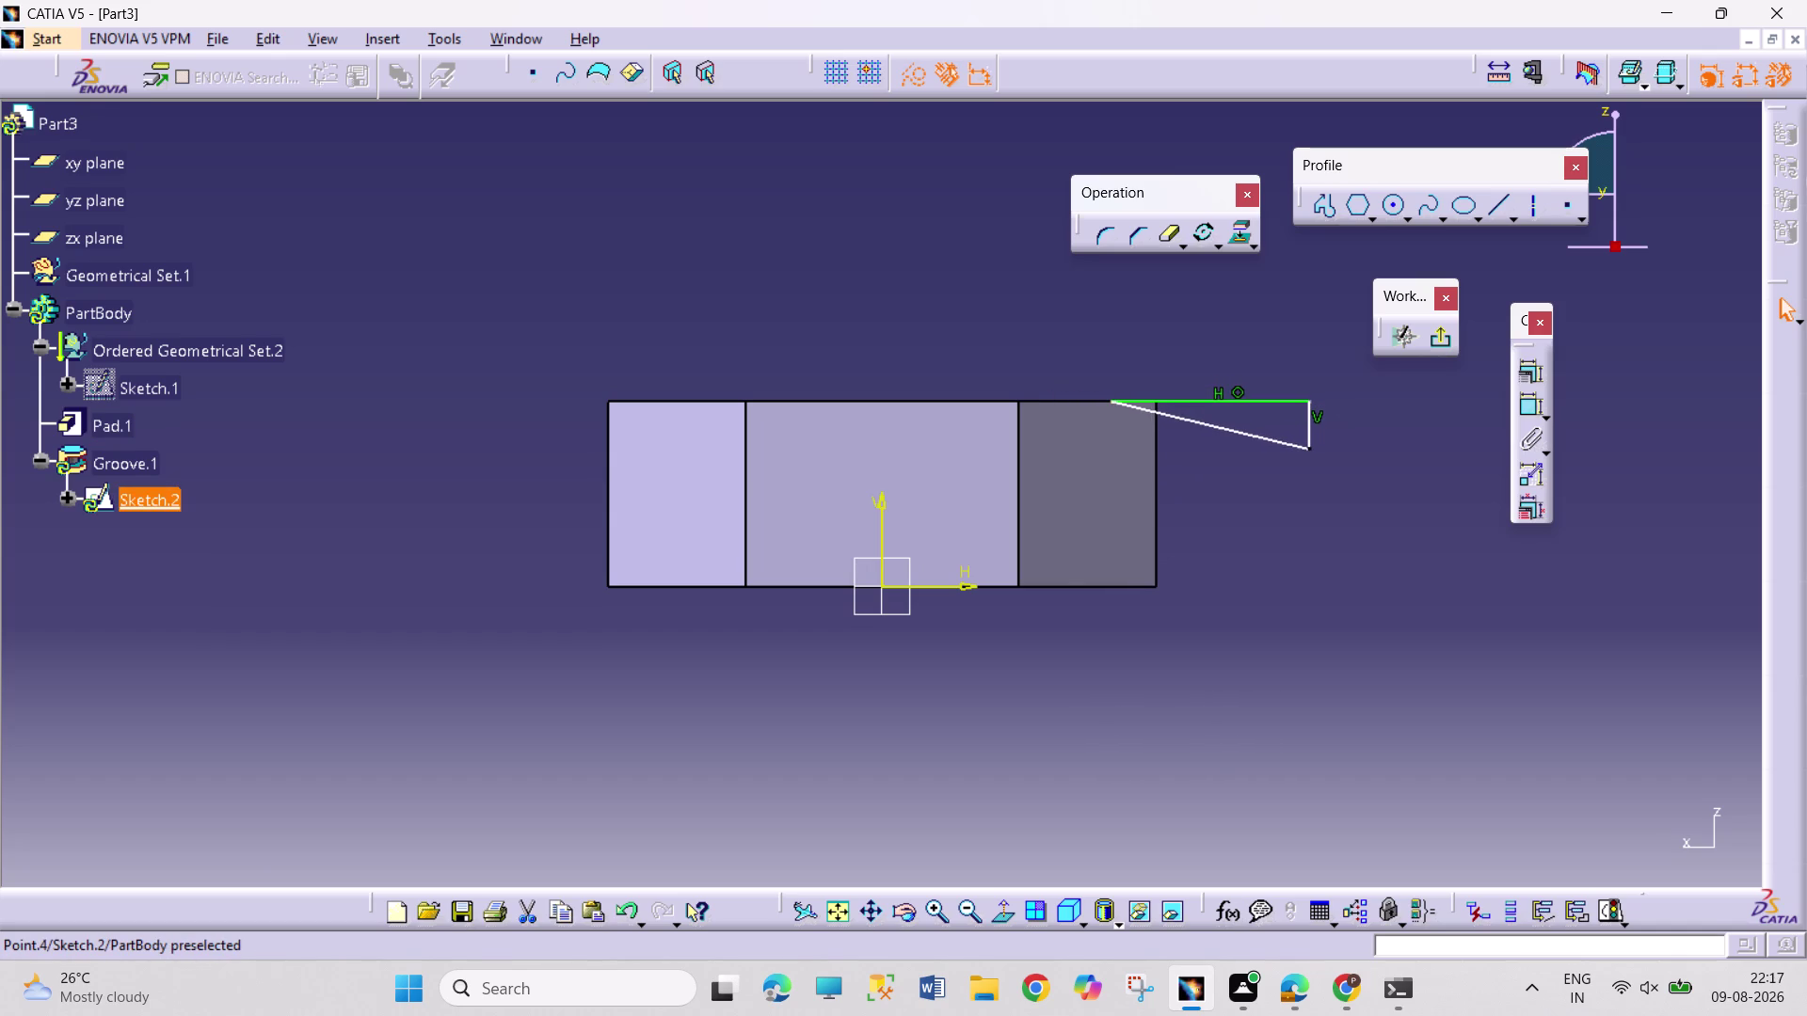
drag(1310, 449, 1310, 469)
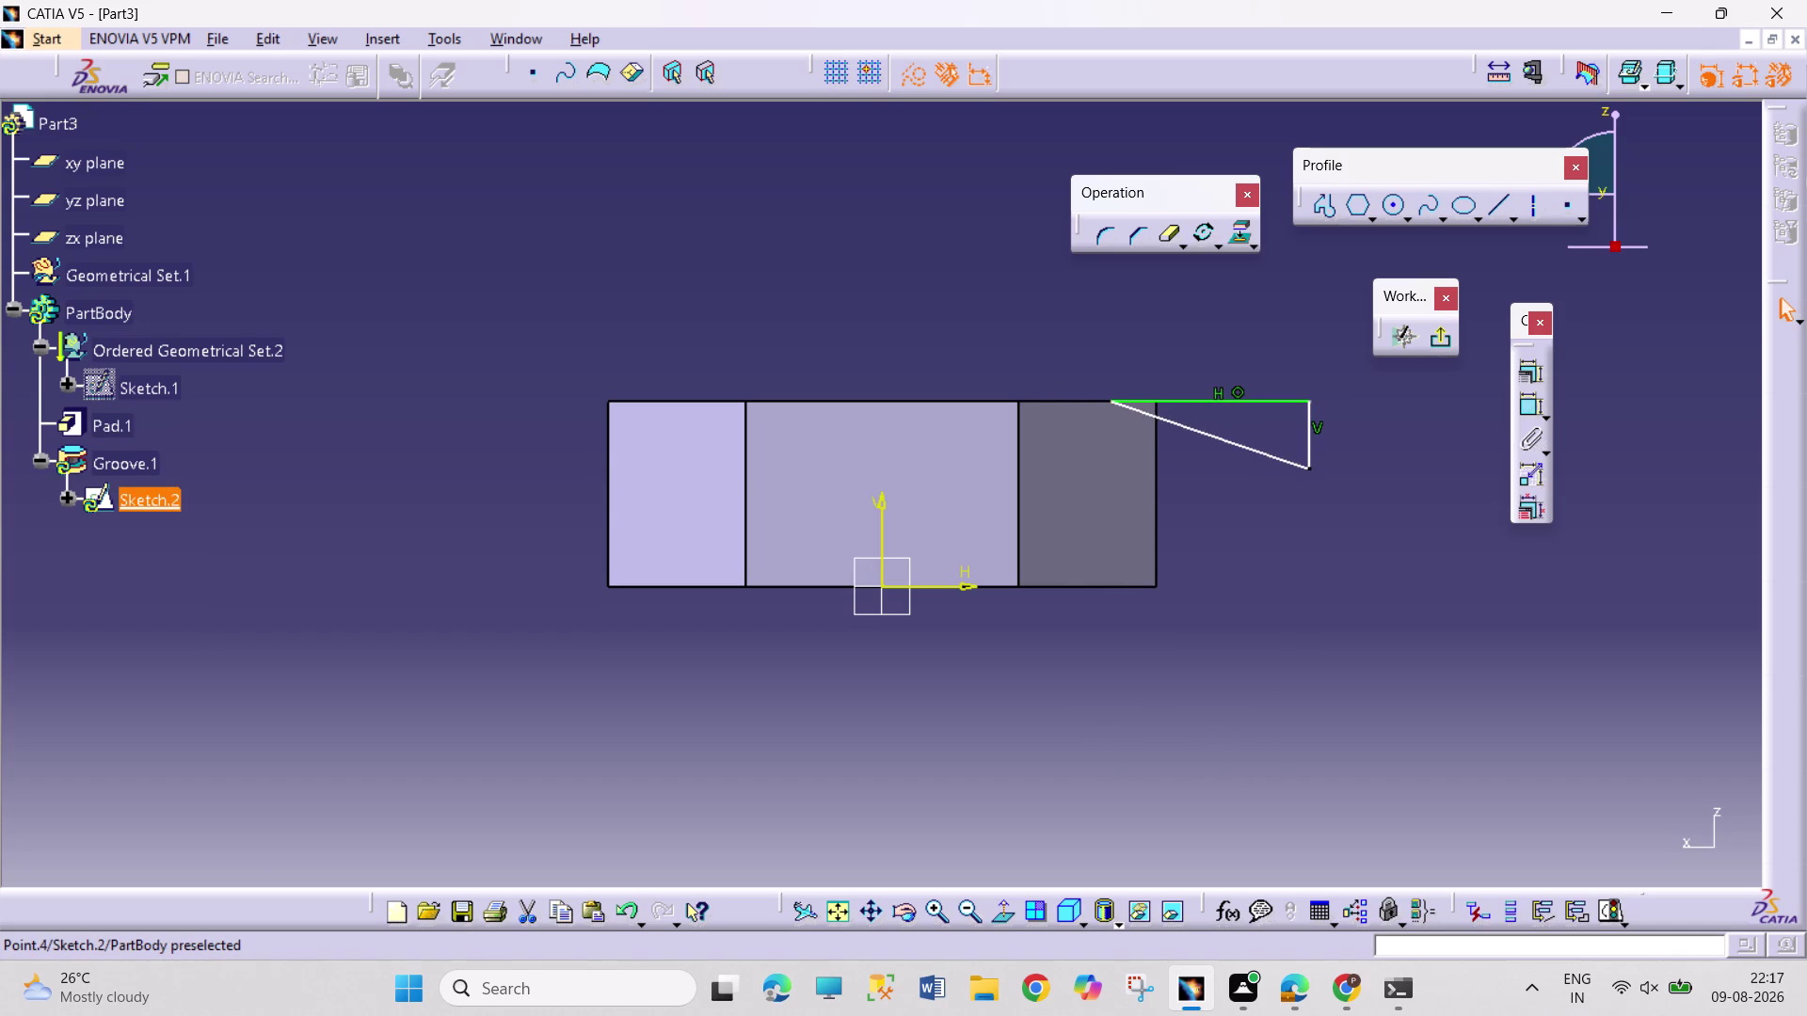
click(1109, 403)
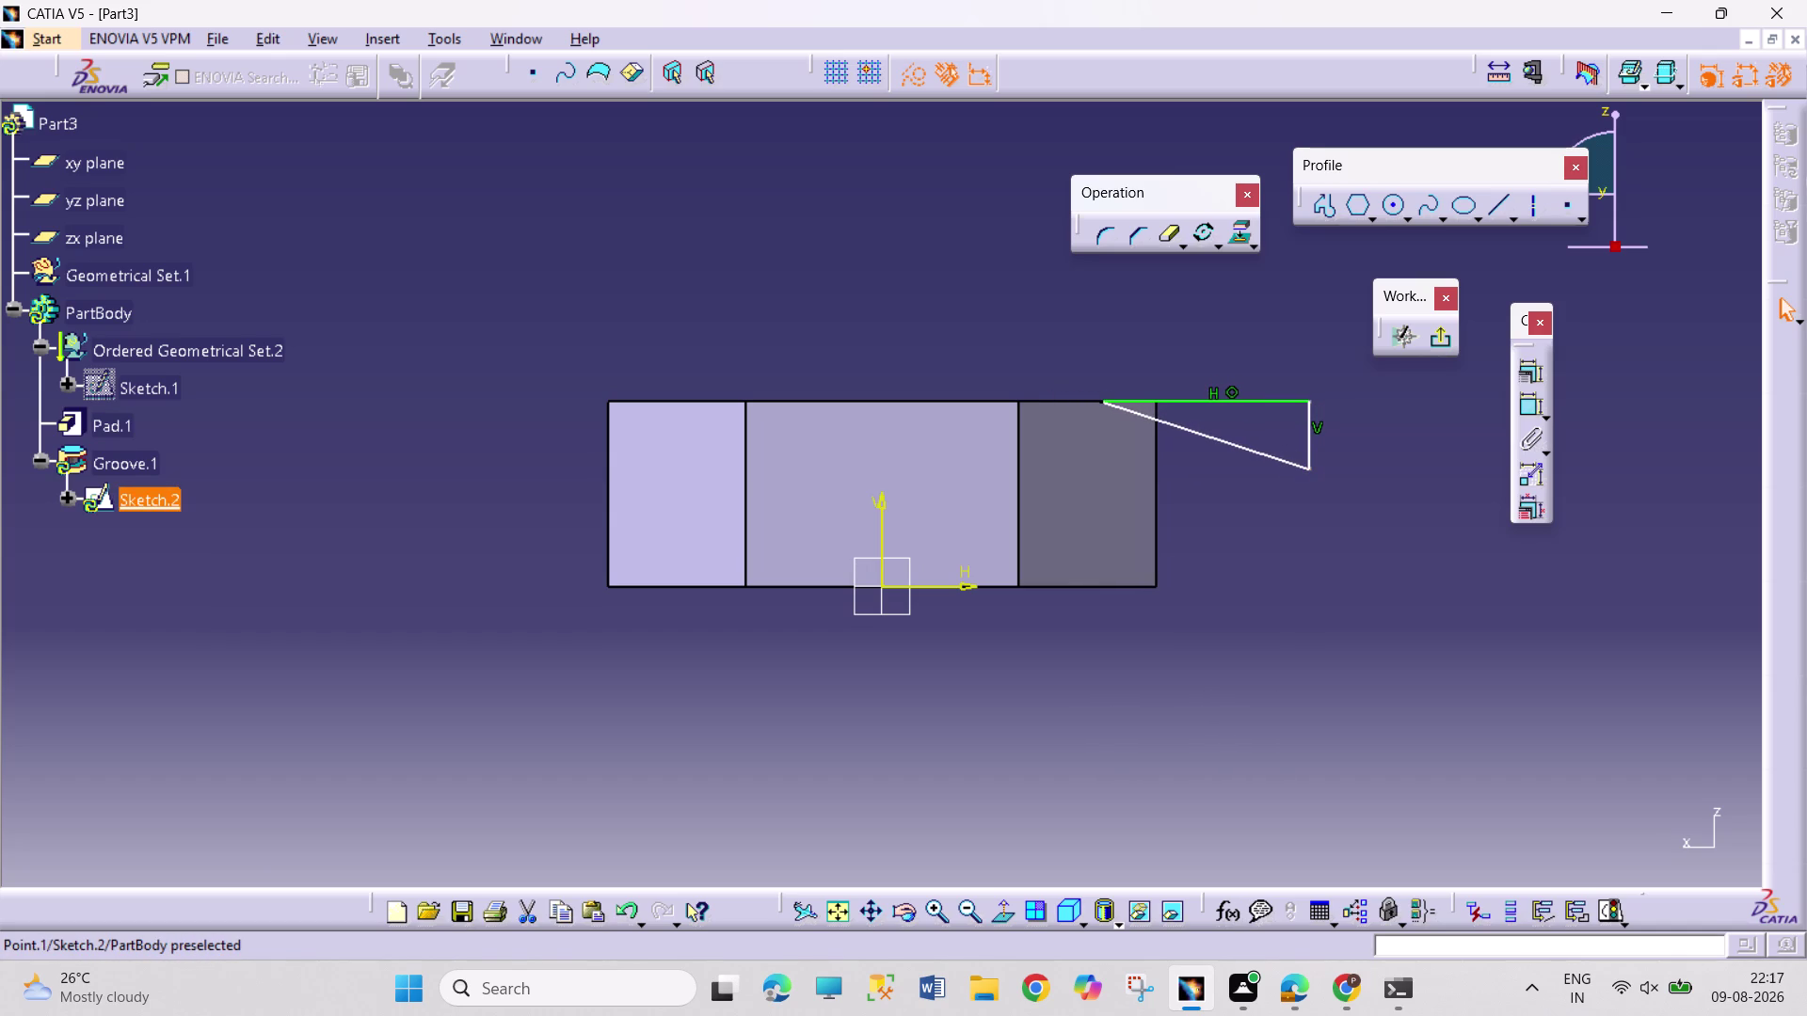
click(1430, 341)
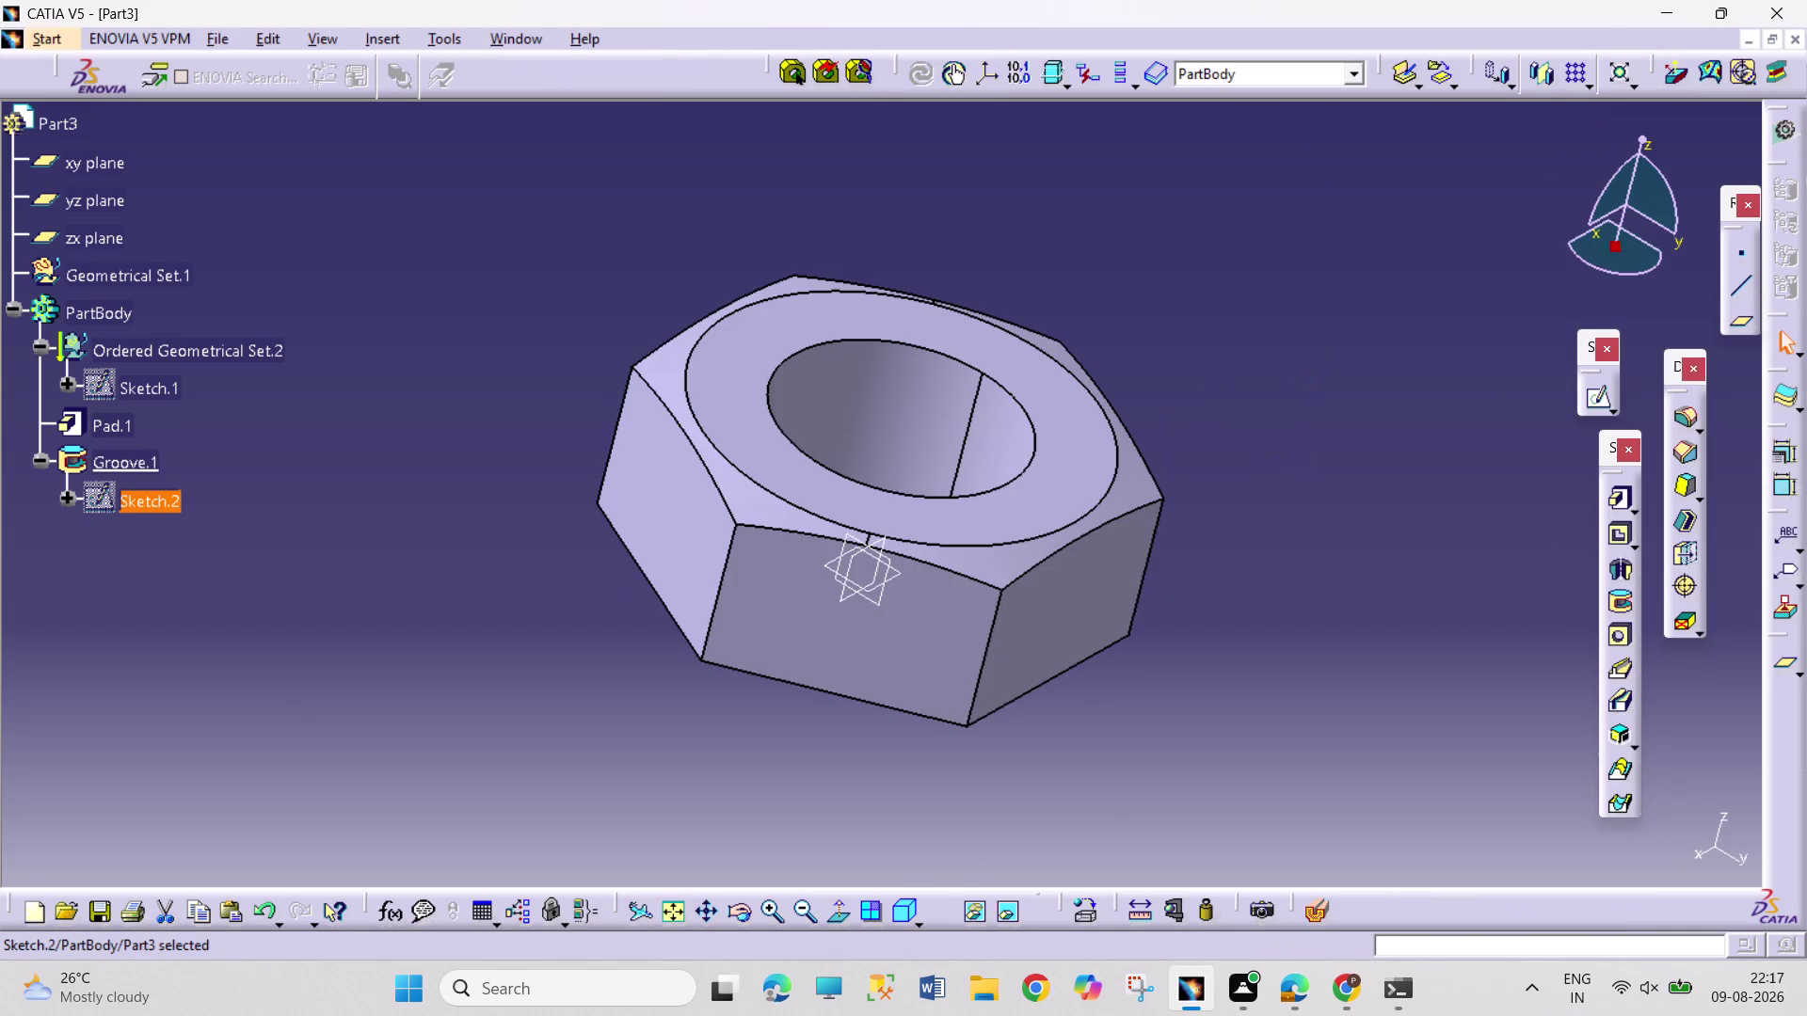
key(ctrl+s)
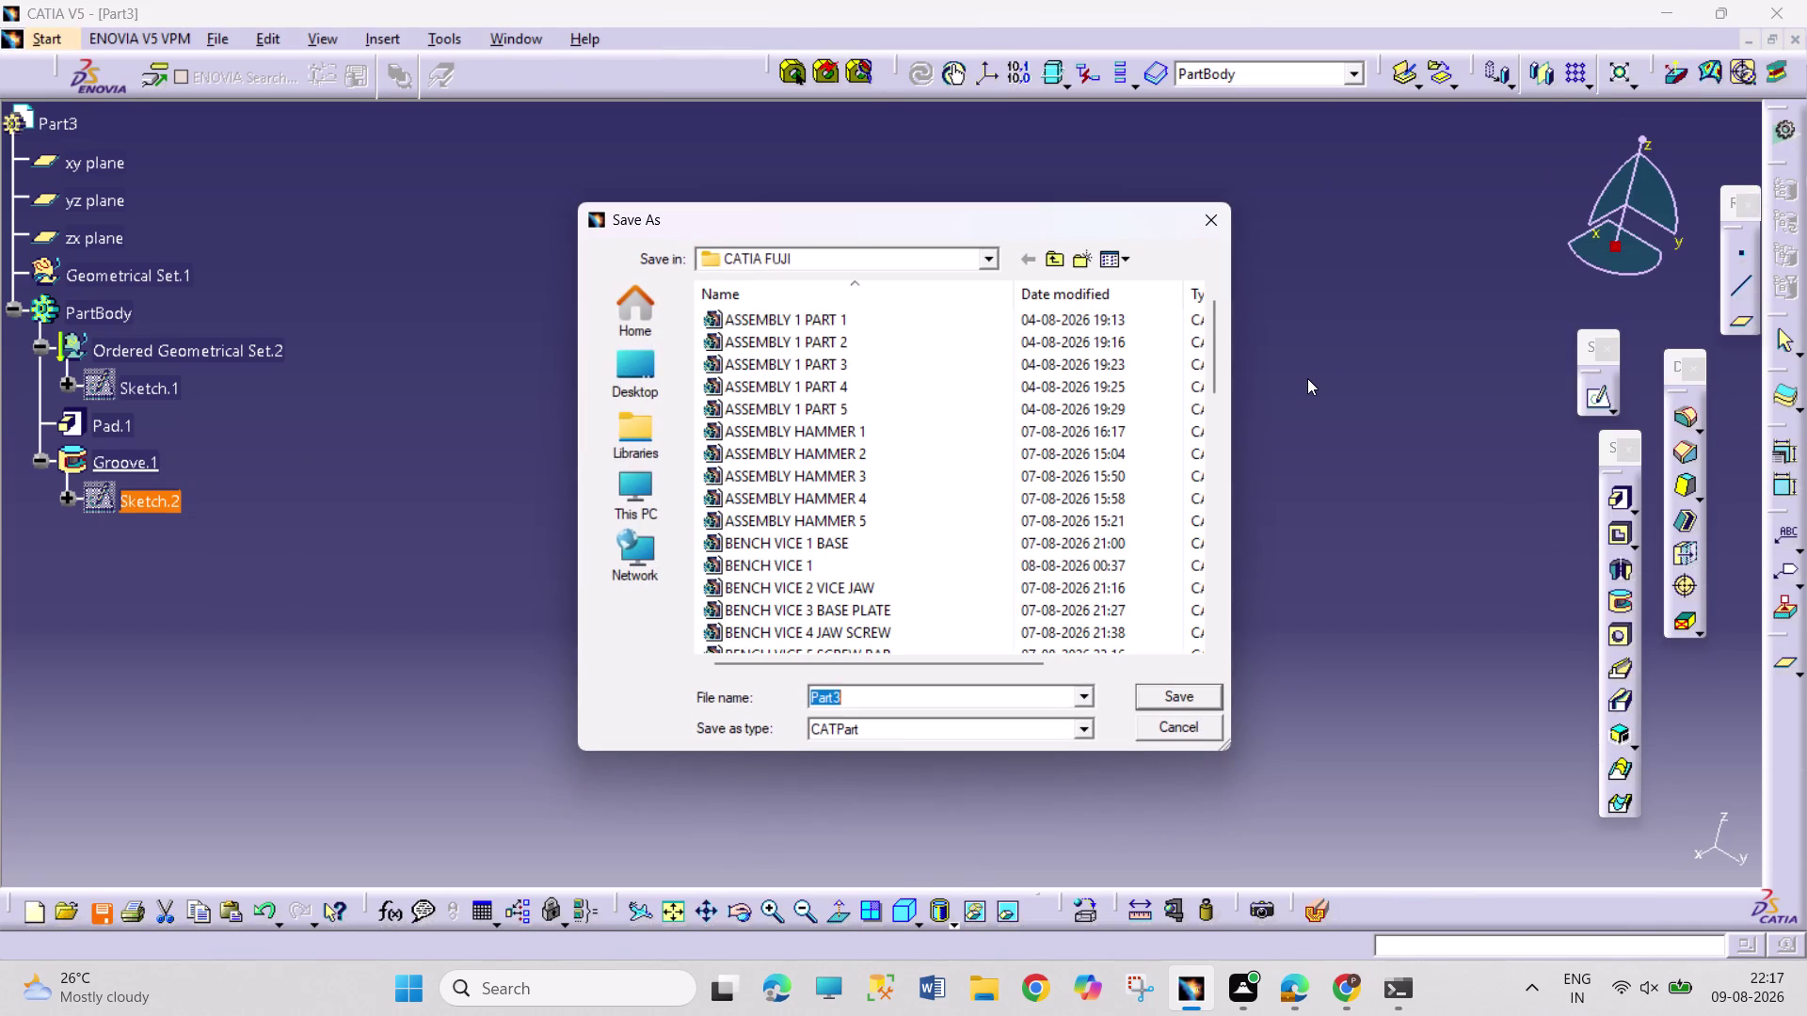
In the save dialog, reuse the existing BUTTERFLY BODY 2 file name.
scroll(down, 3)
scroll(down, 3)
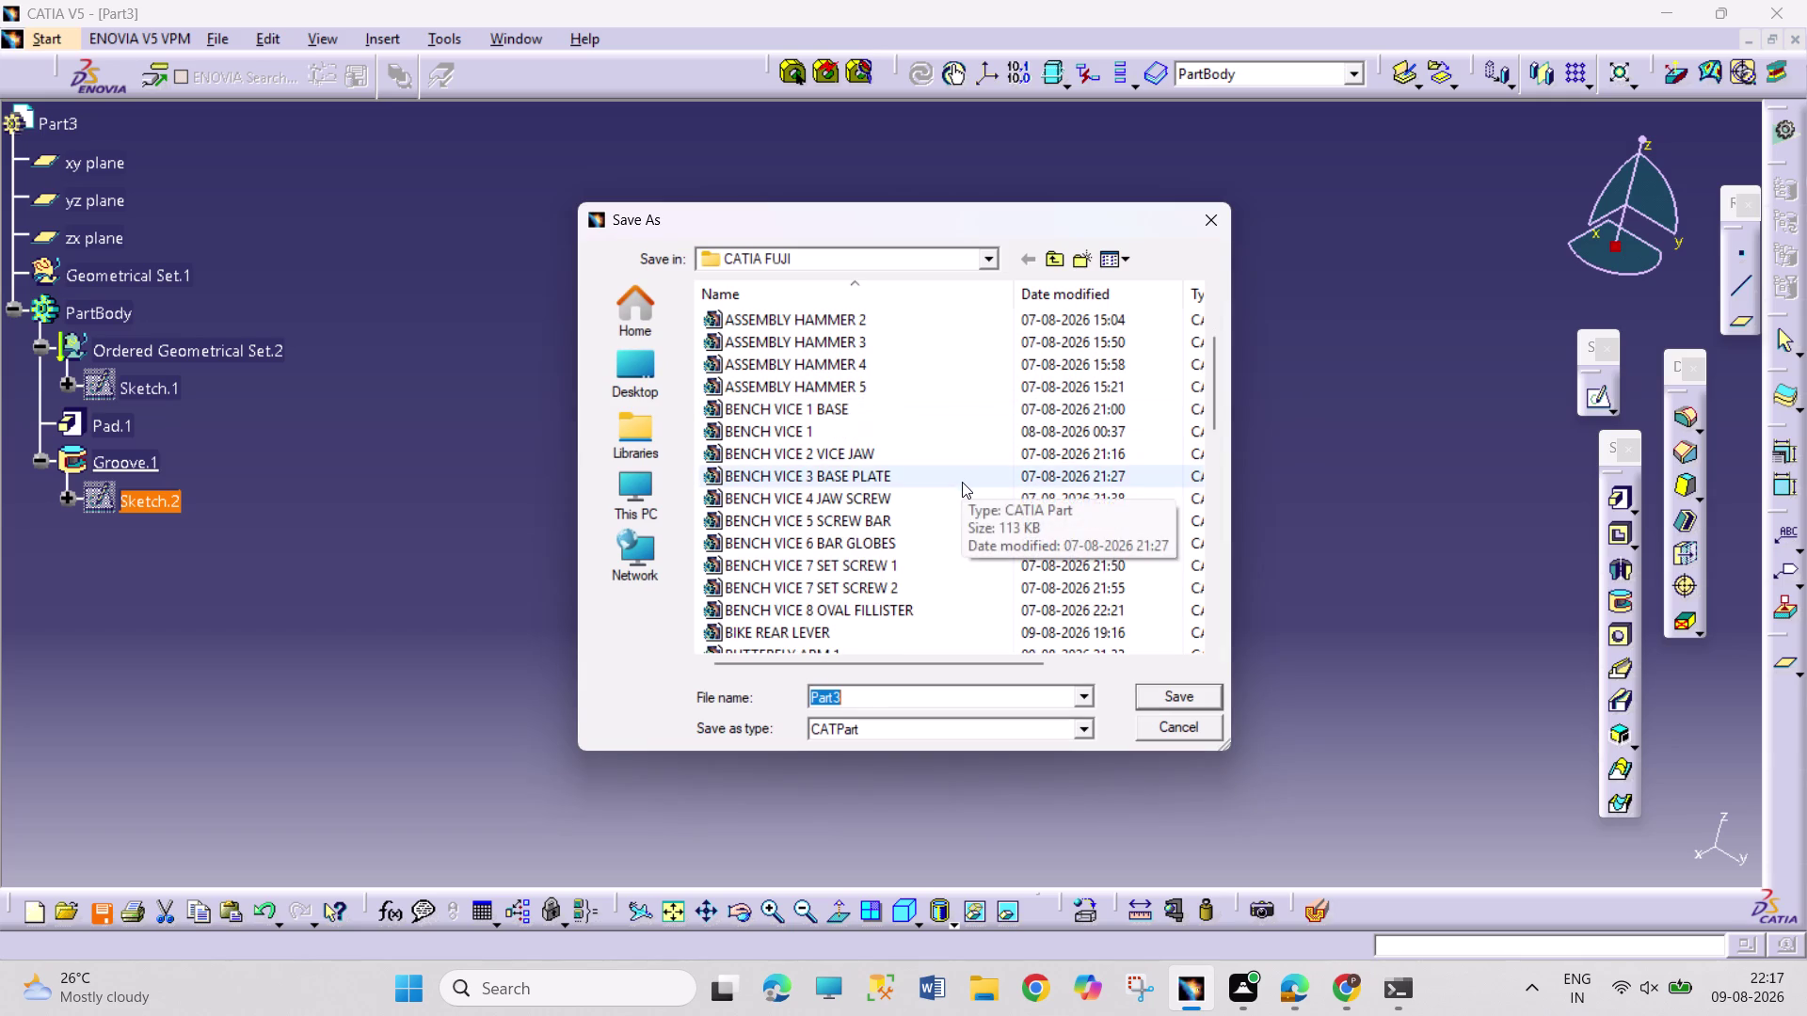
scroll(down, 3)
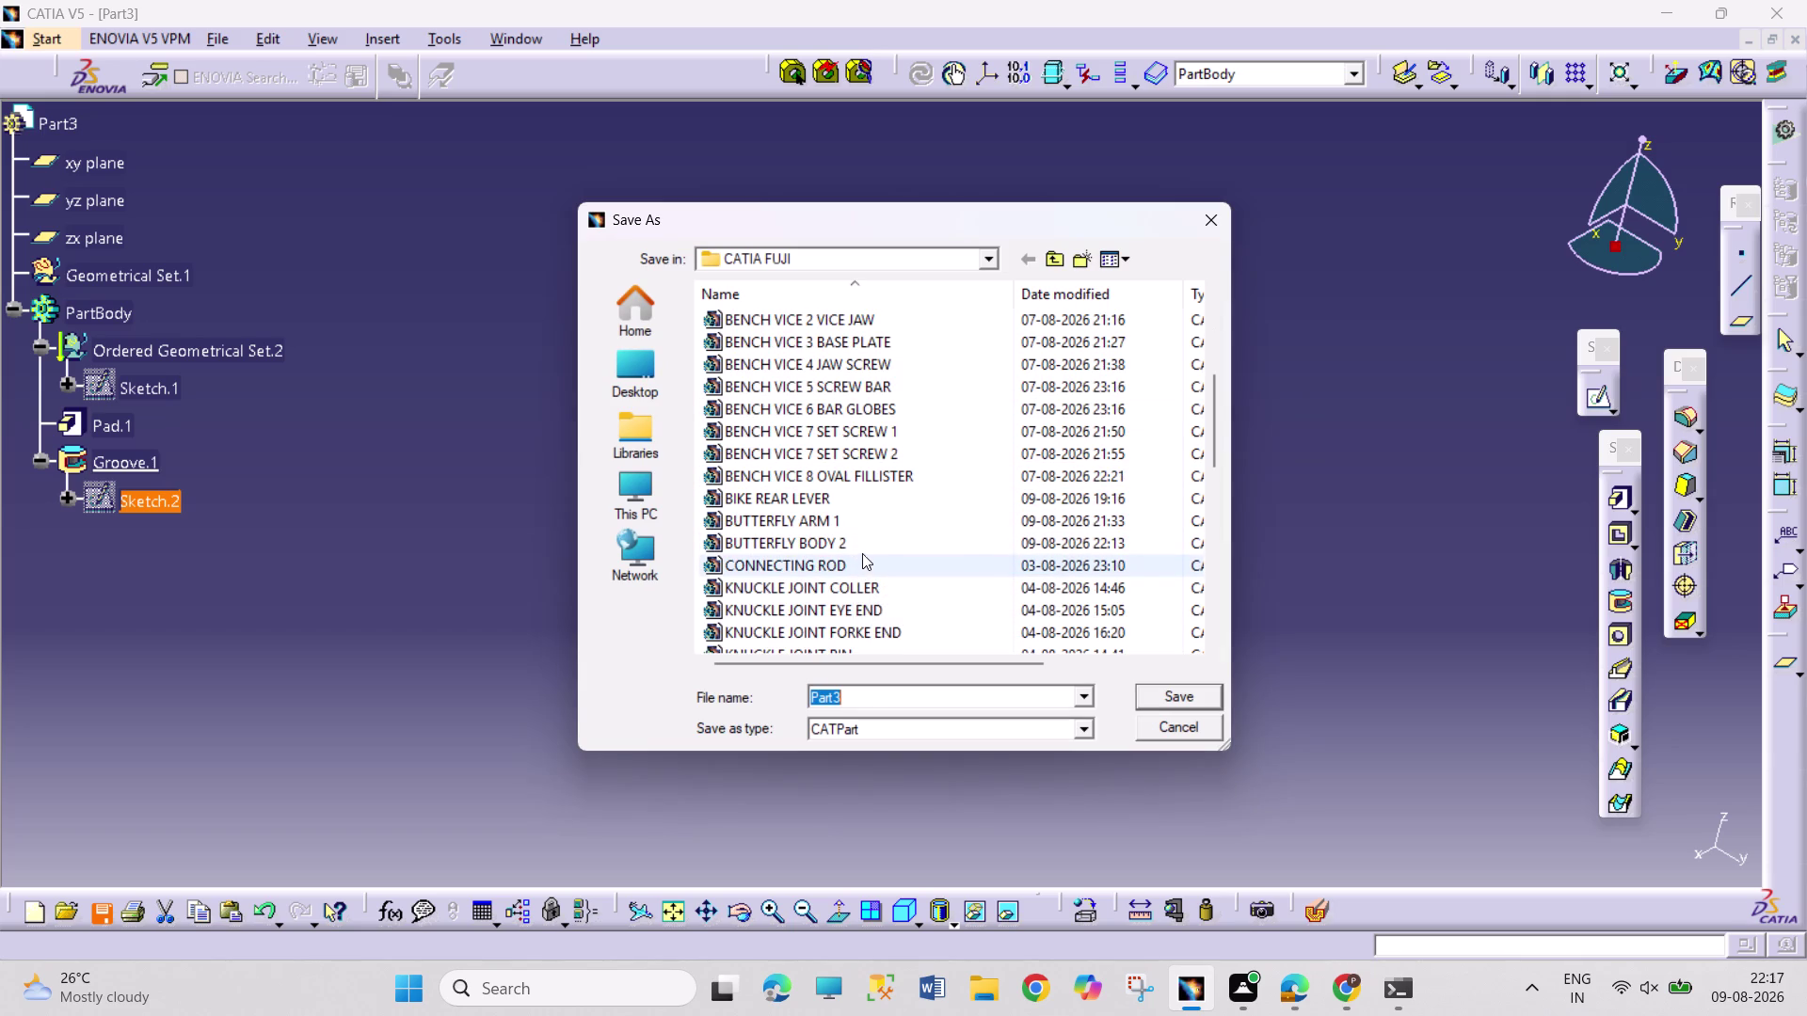
click(863, 553)
click(934, 704)
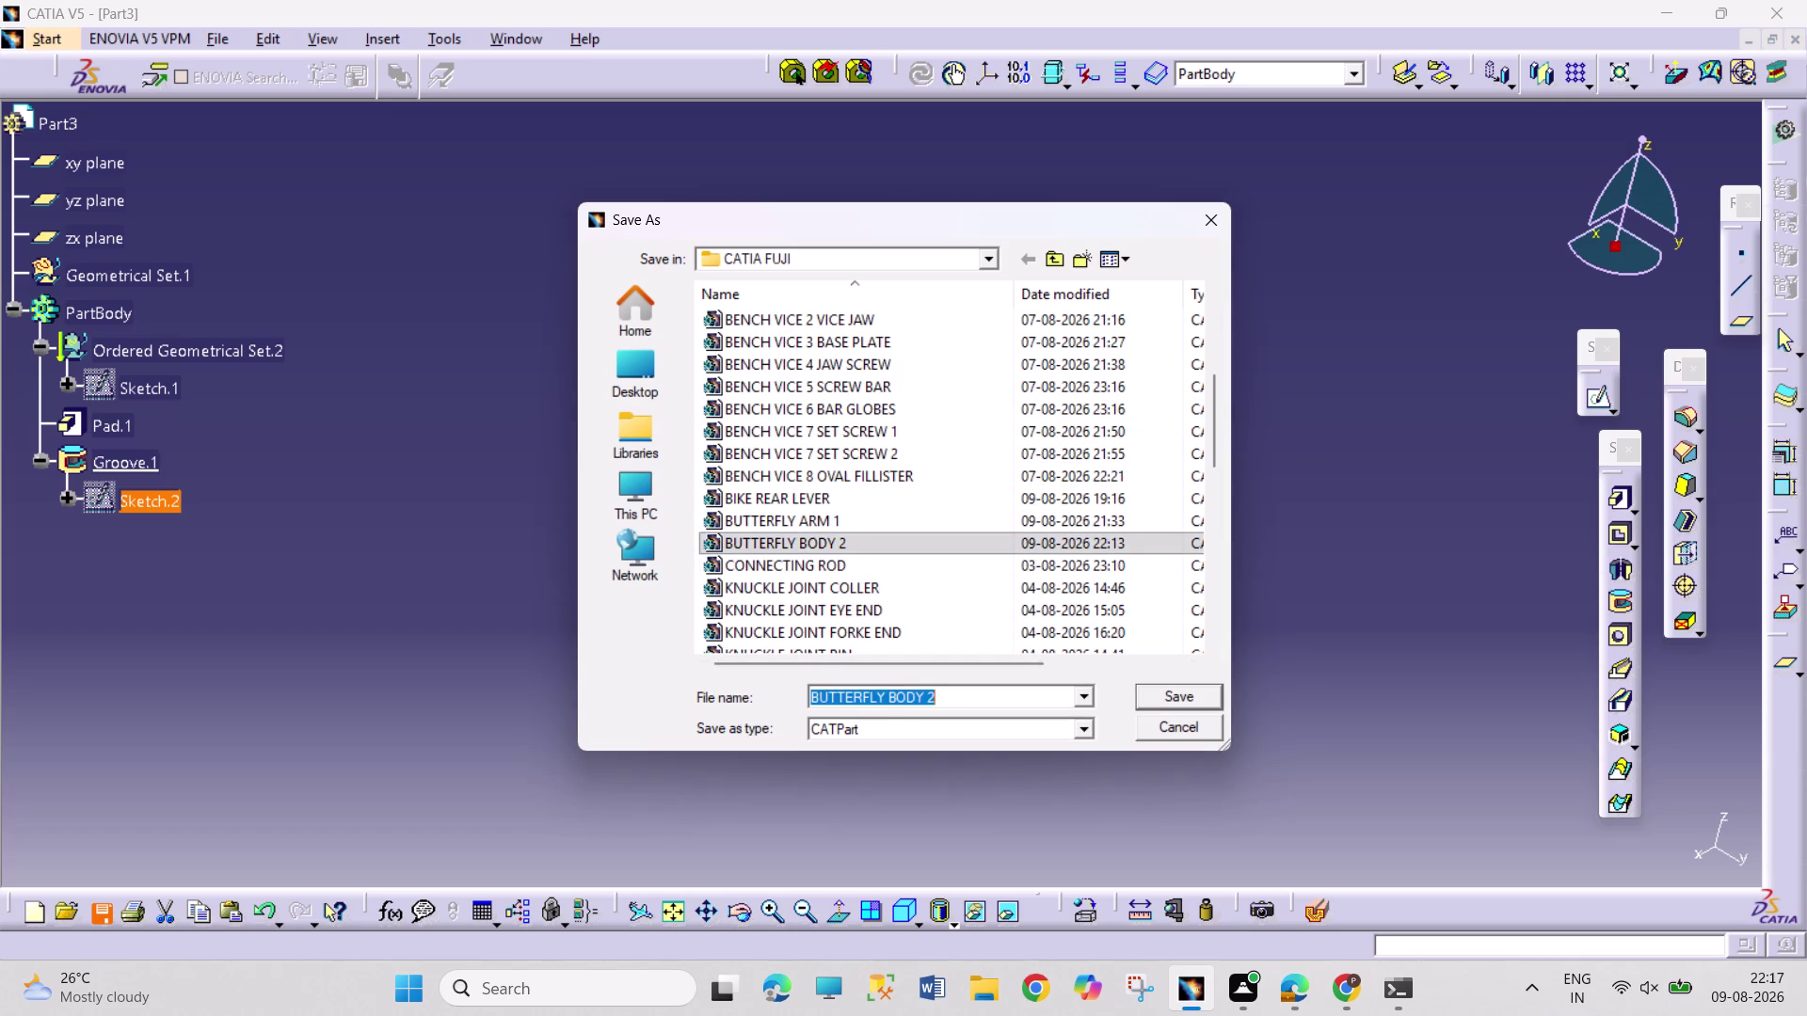
click(937, 699)
Edit the name to BUTTERFLY NUT 3, save the nut, and begin a new document.
key(BackSpace)
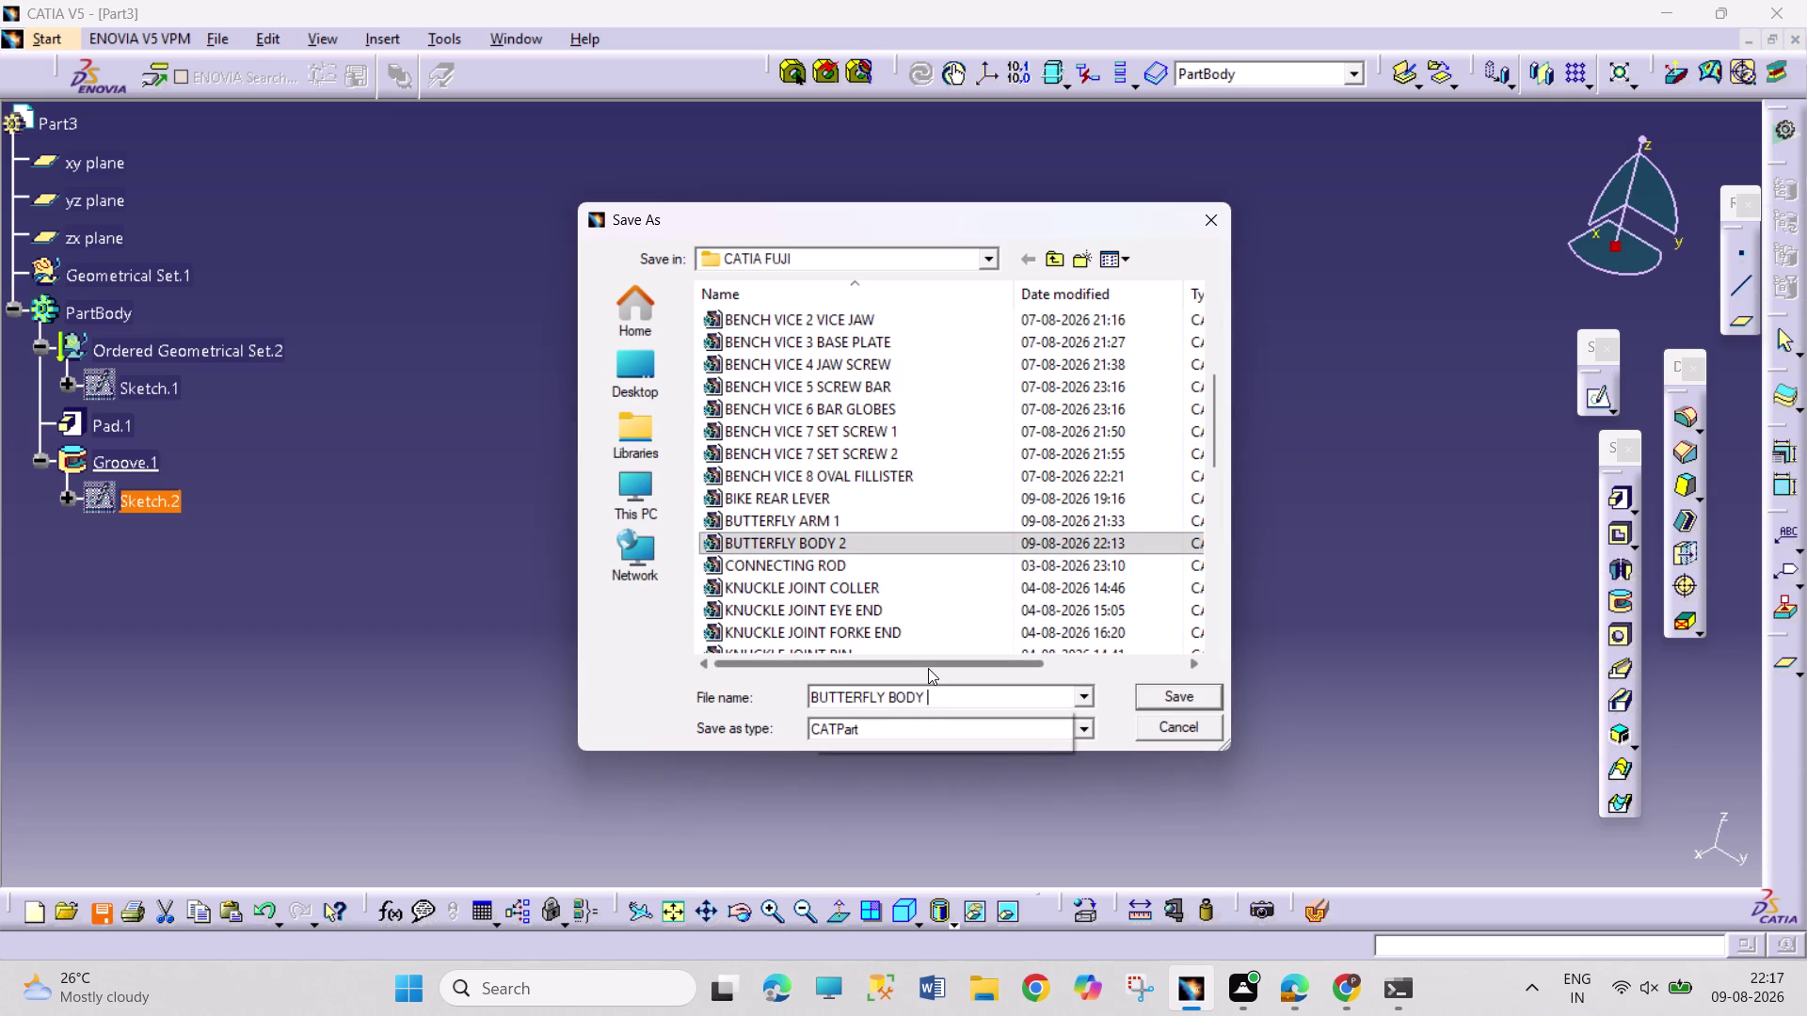
key(3)
key(Left)
key(Left)
key(Left)
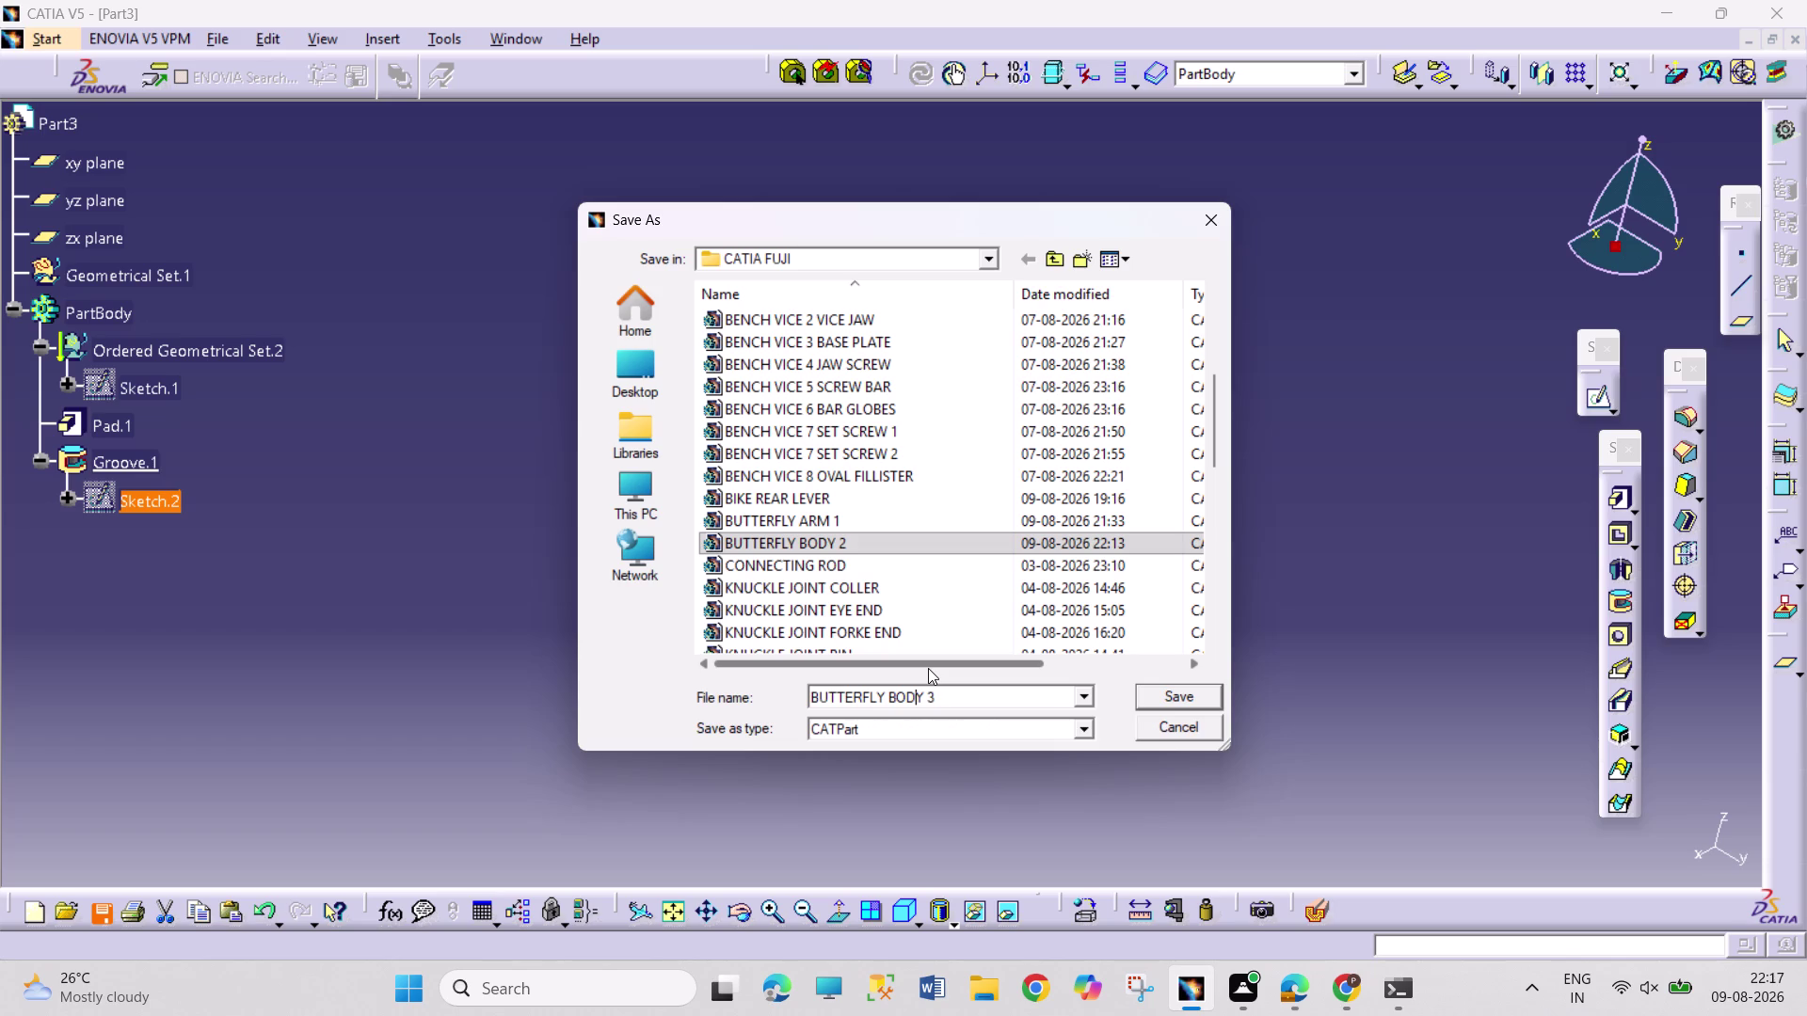
key(Right)
key(BackSpace)
key(BackSpace)
key(BackSpace)
key(BackSpace)
text(NUT)
key(Return)
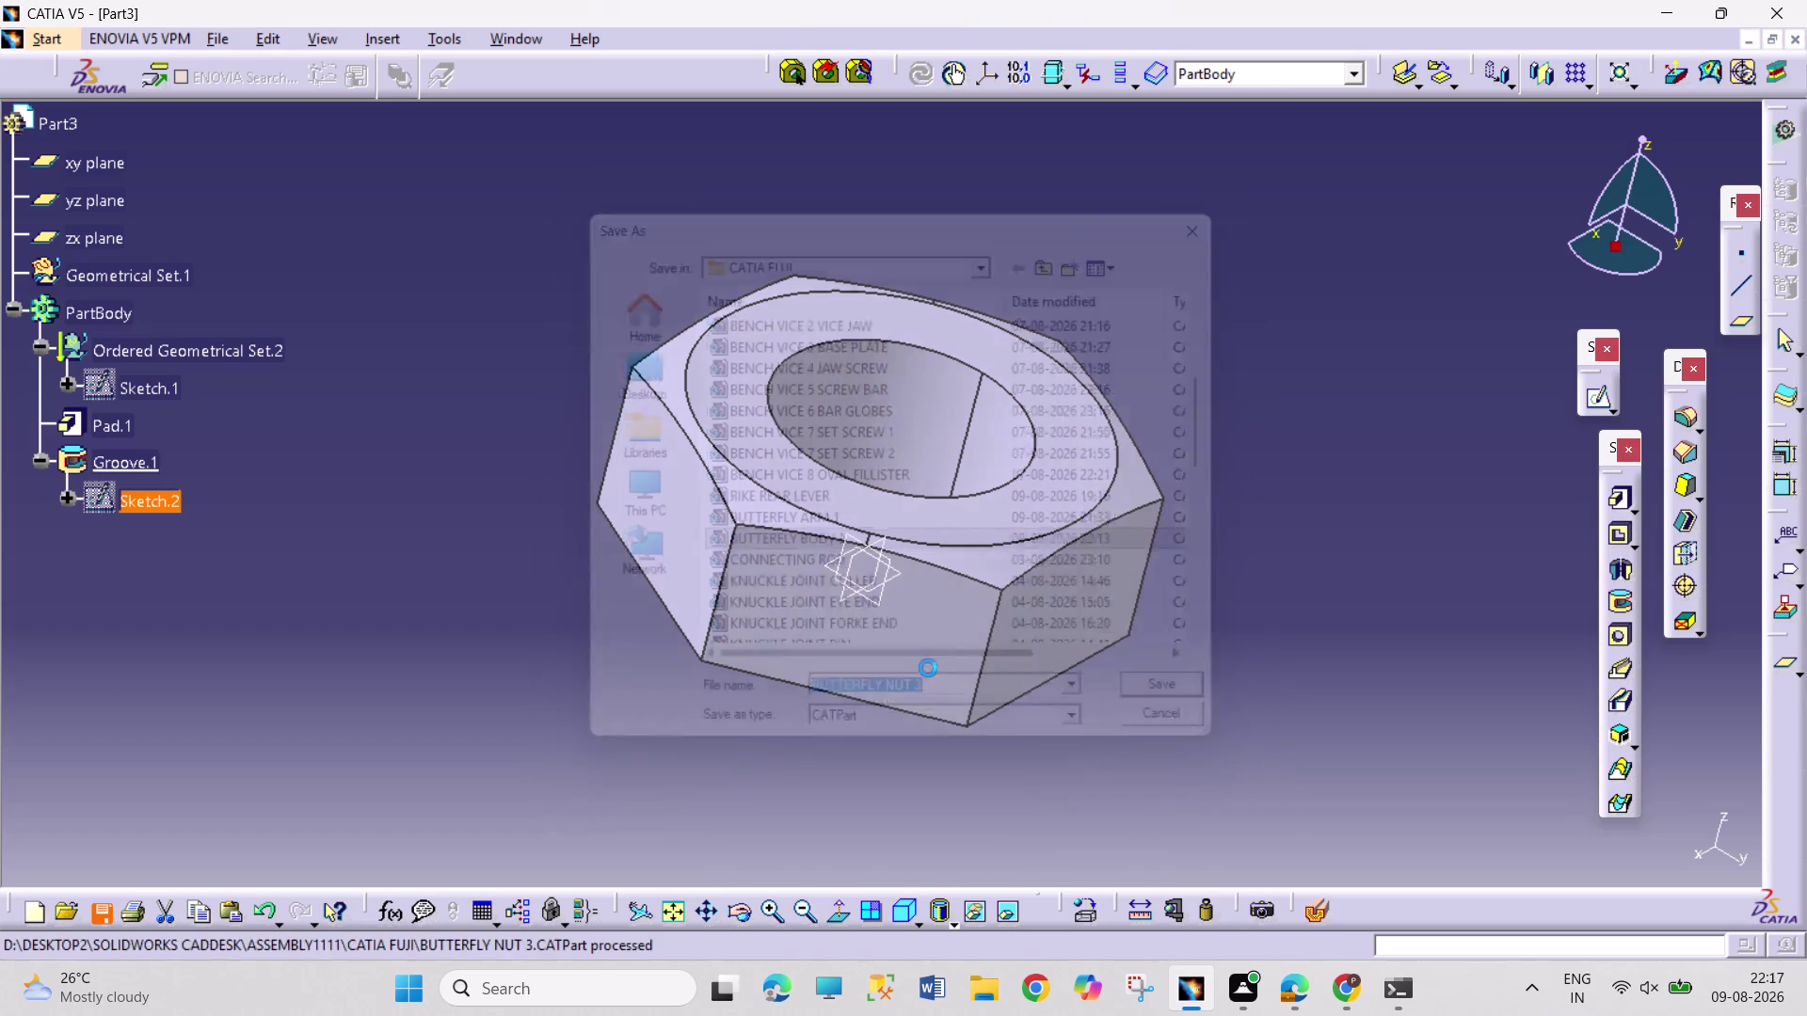
key(ctrl+n)
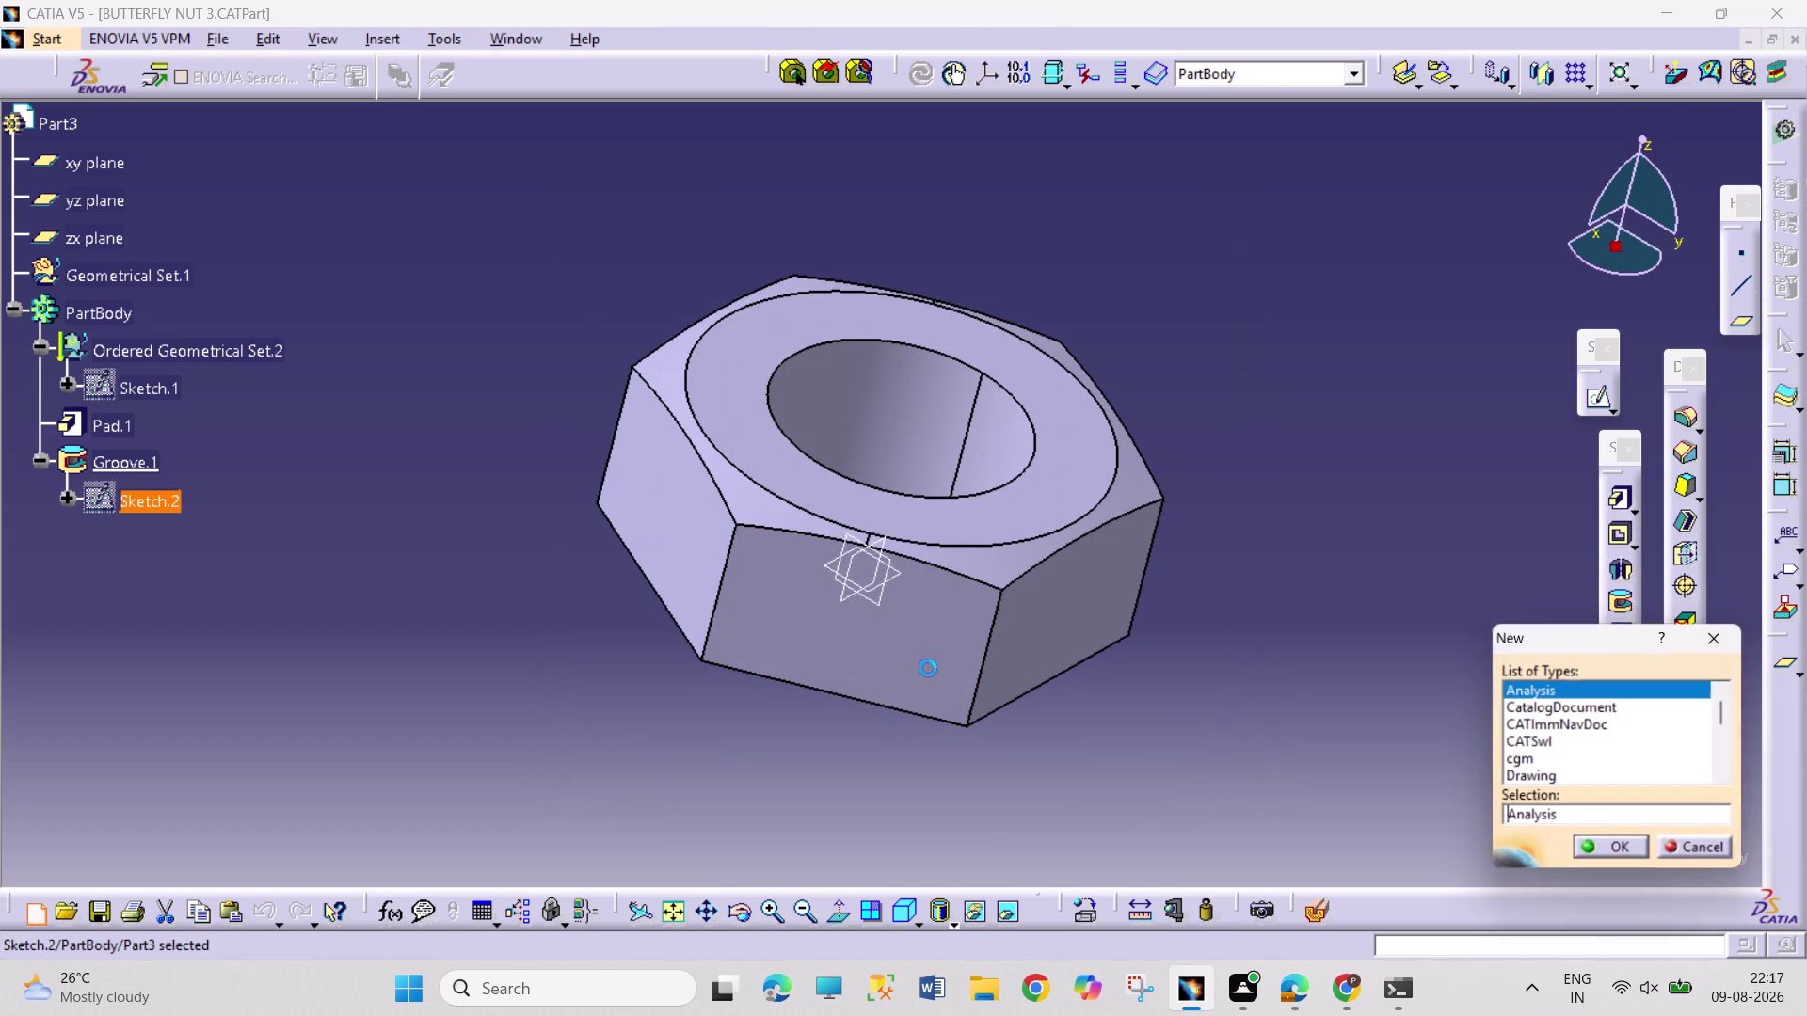
scroll(down, 3)
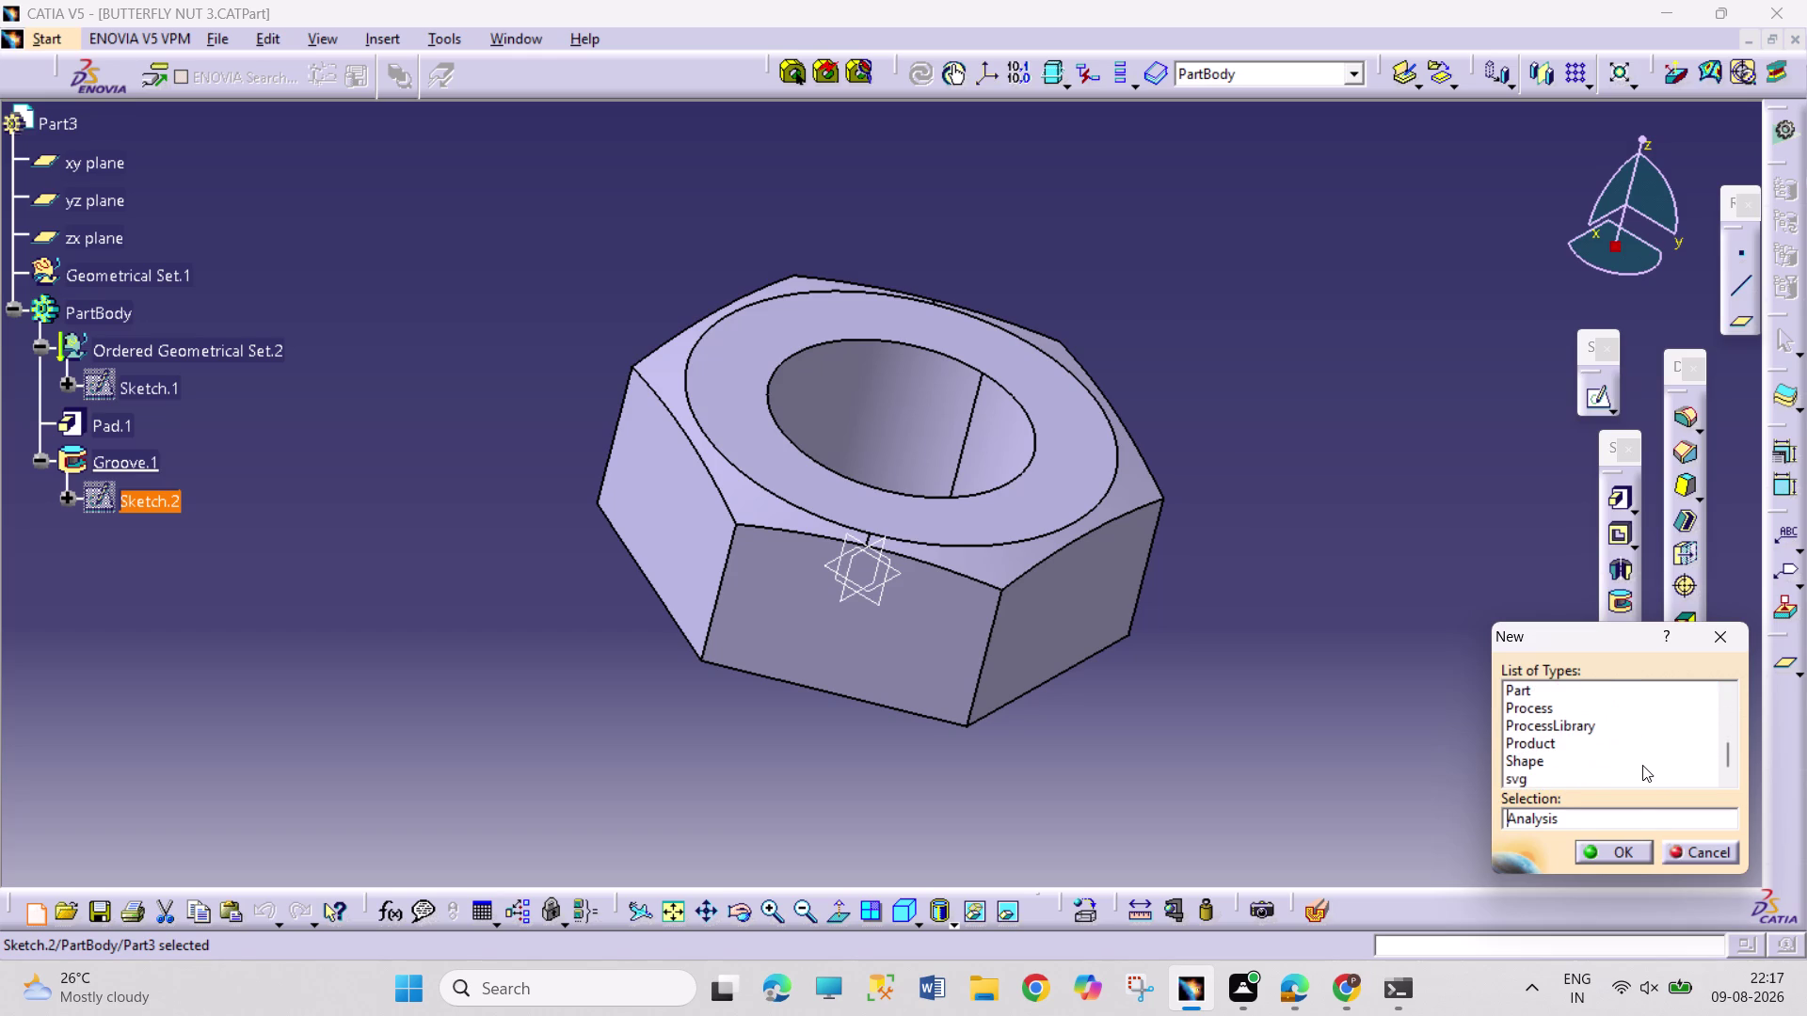
Create a new Part and start a sketch on the xy plane.
click(1597, 692)
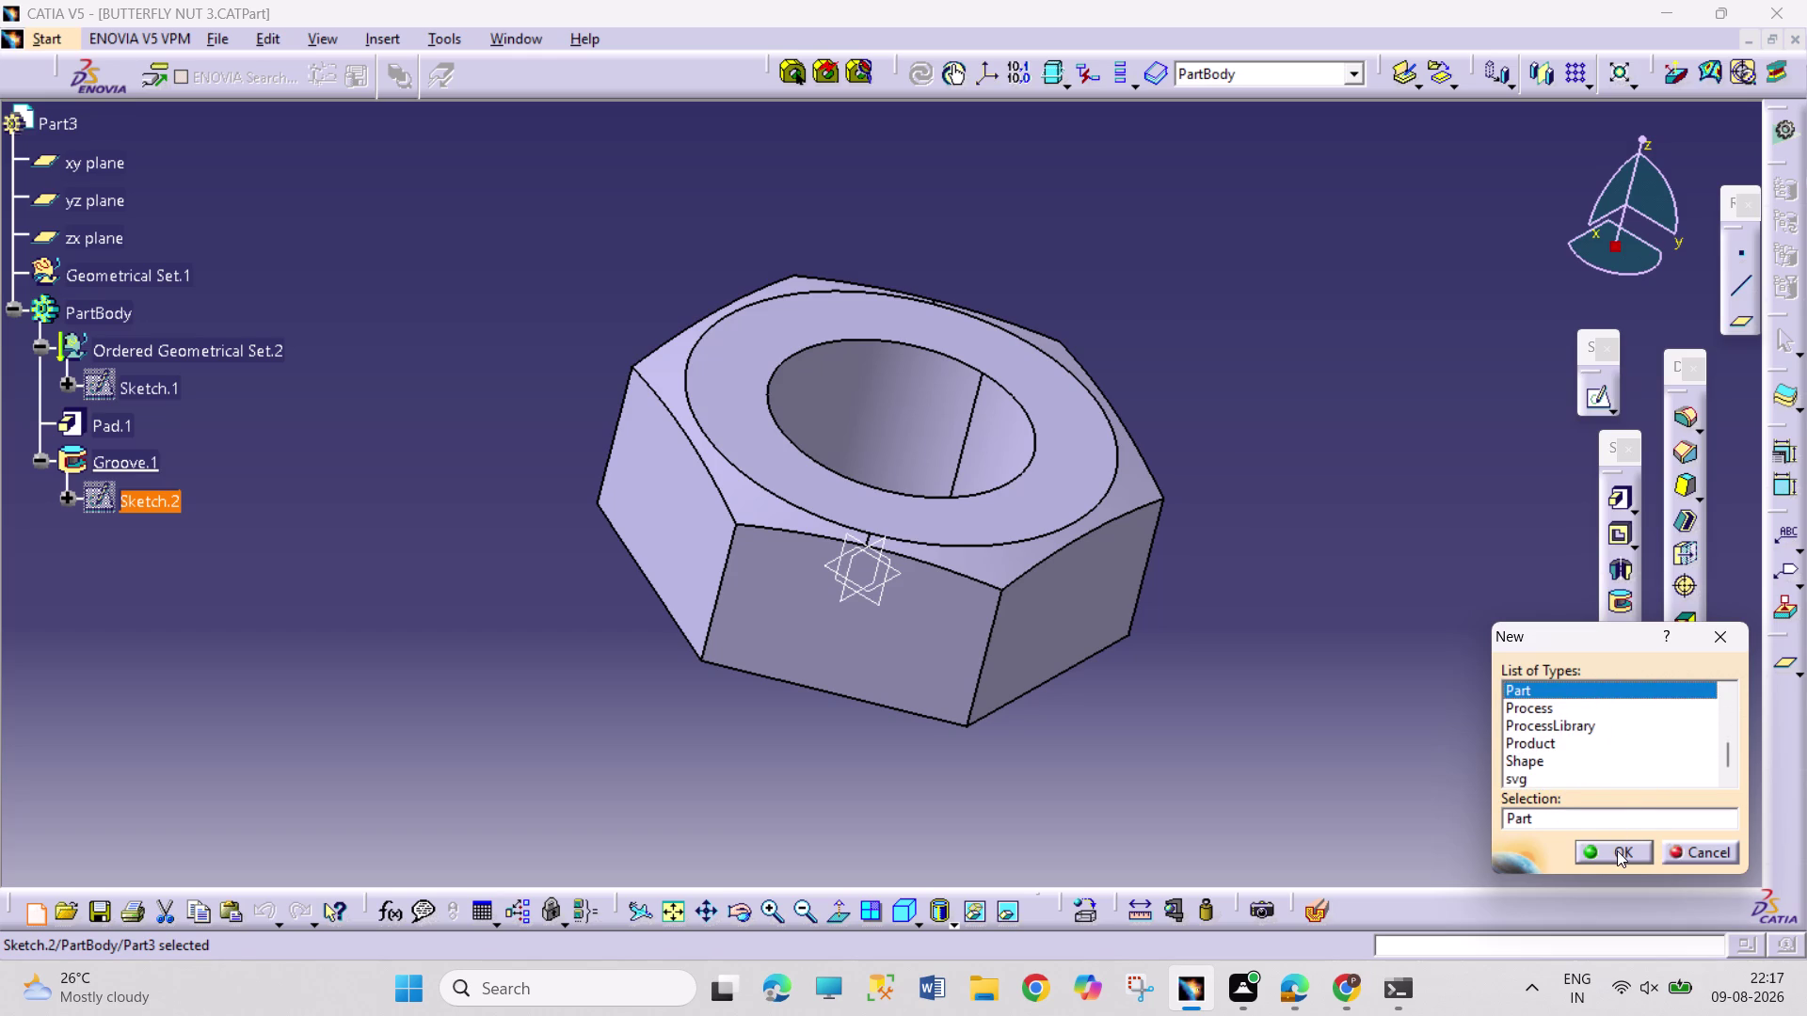
click(1615, 854)
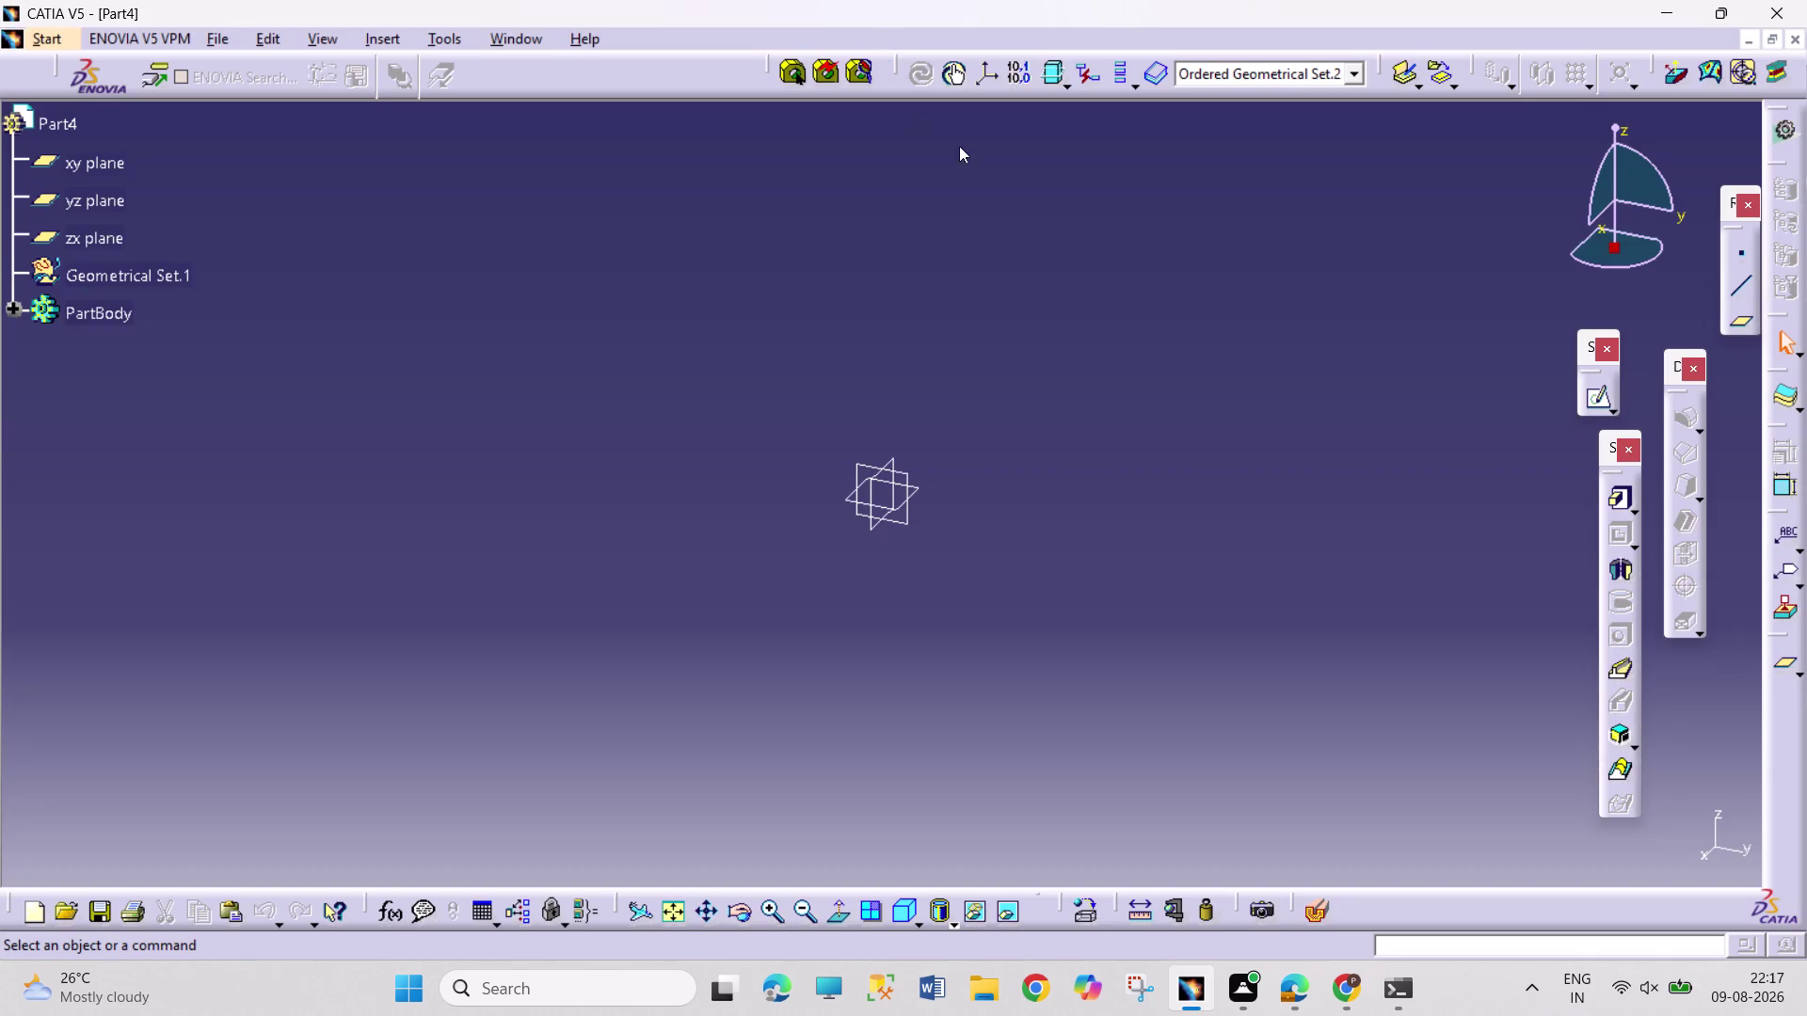
drag(920, 487, 929, 487)
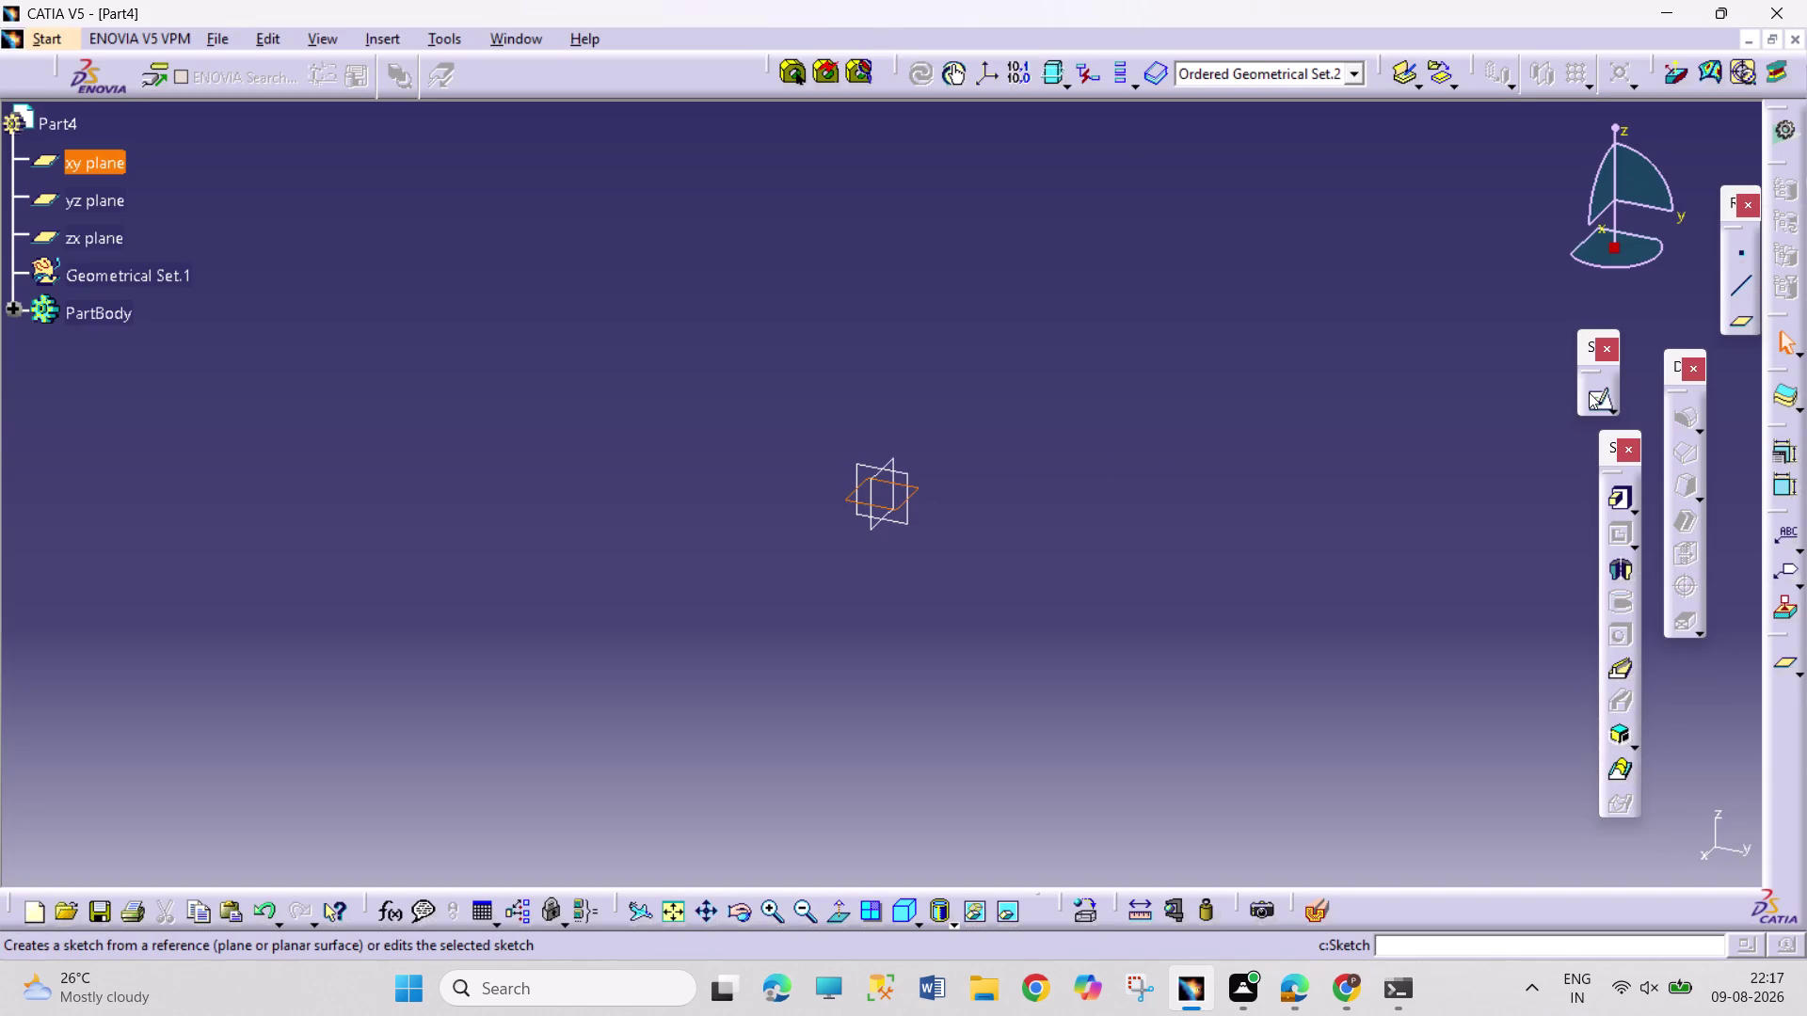
click(1589, 393)
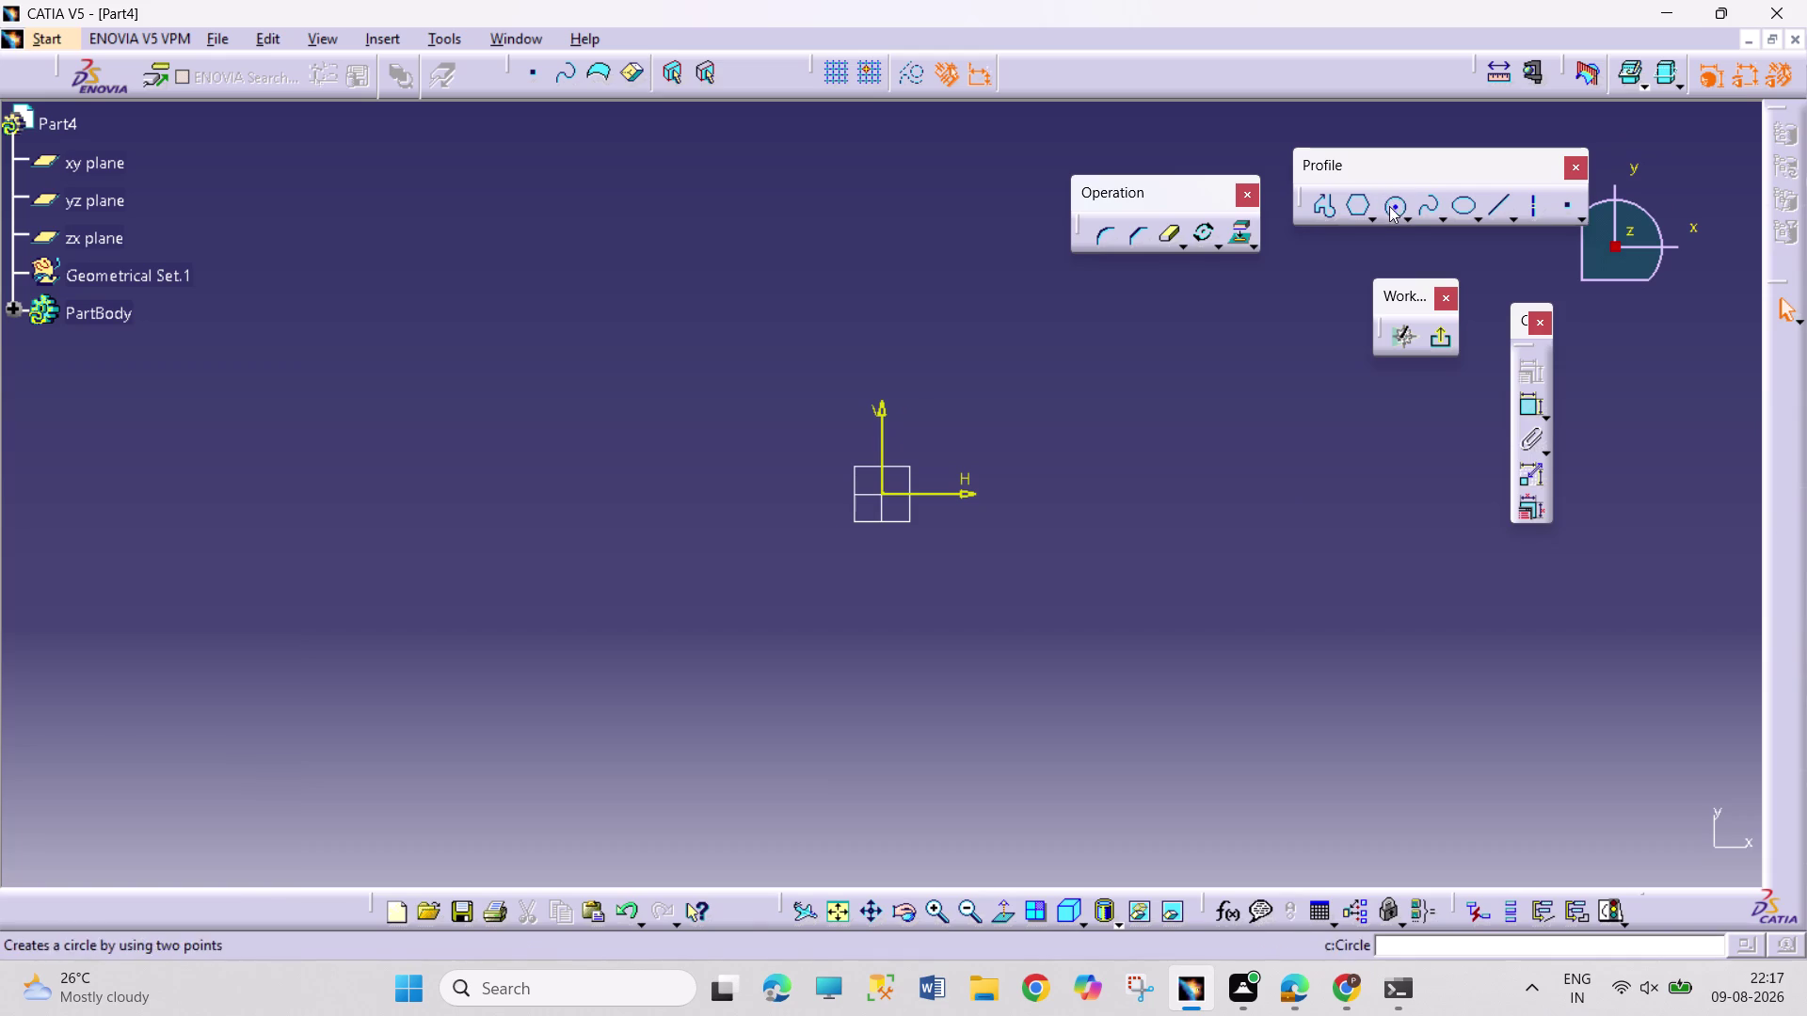
Sketch a large circle at the origin plus small circles left and right of it.
drag(1394, 208, 1393, 239)
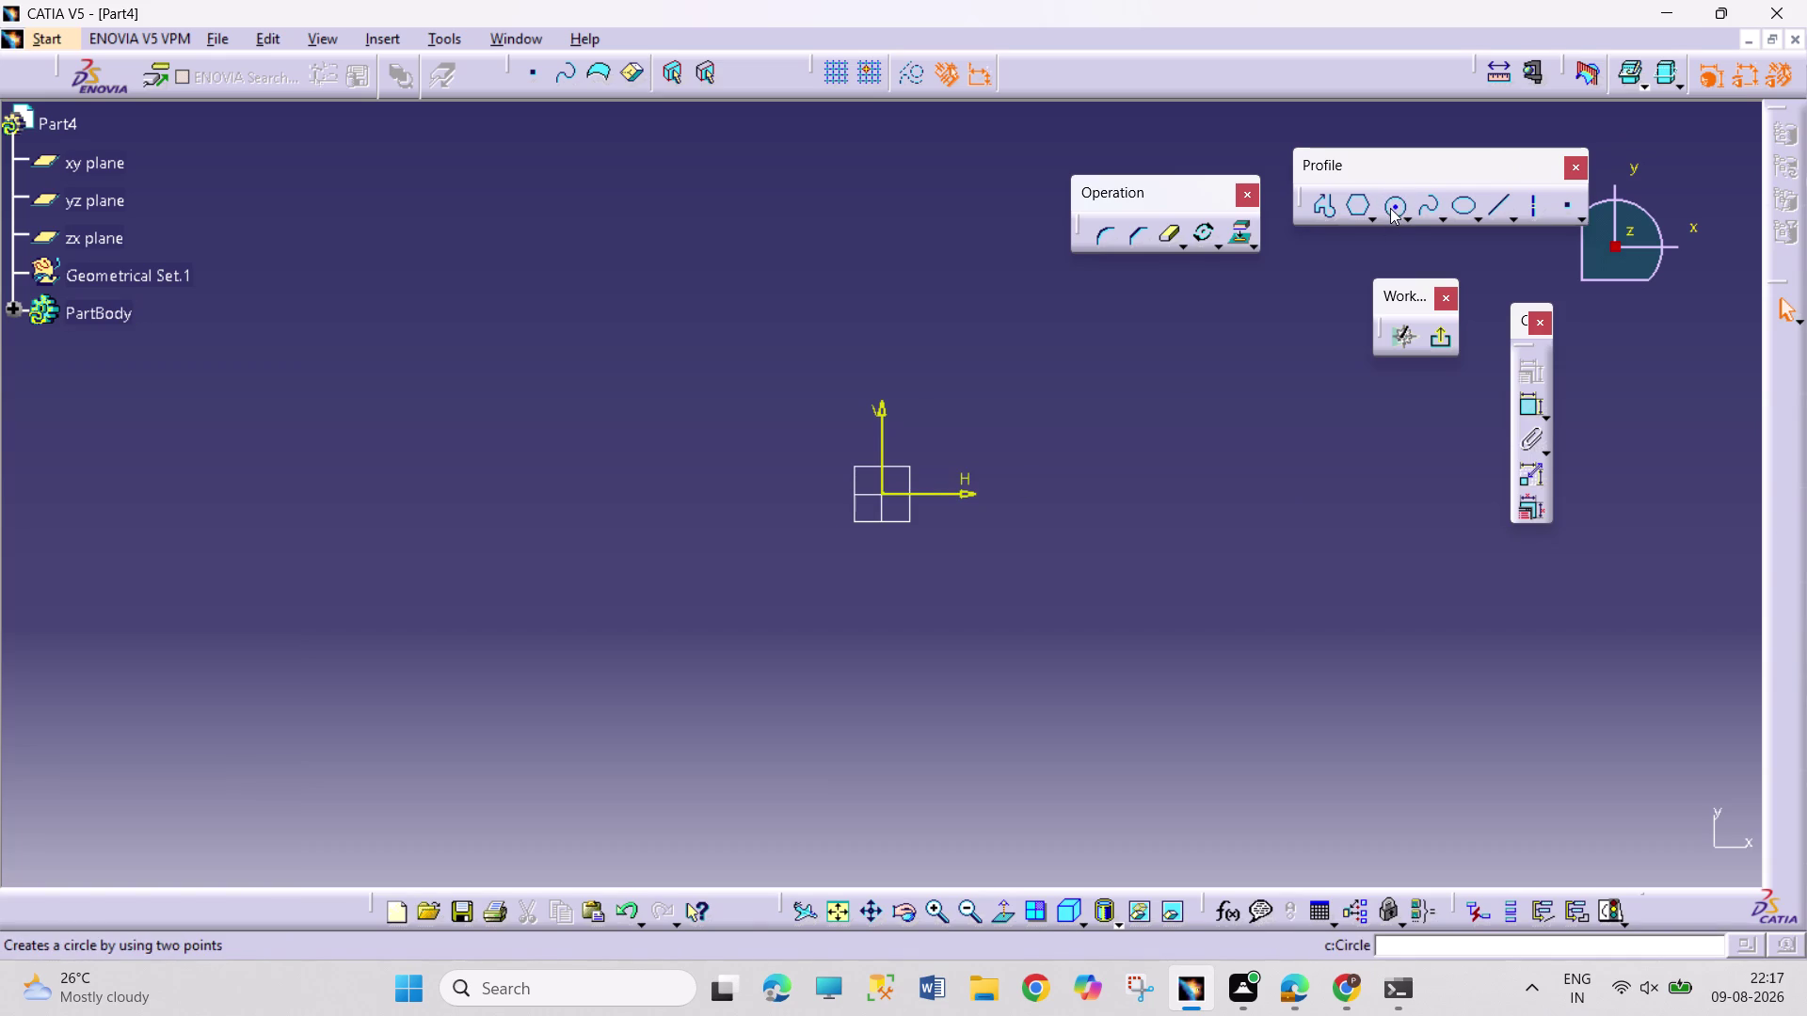
click(1386, 208)
drag(884, 497, 898, 520)
click(999, 593)
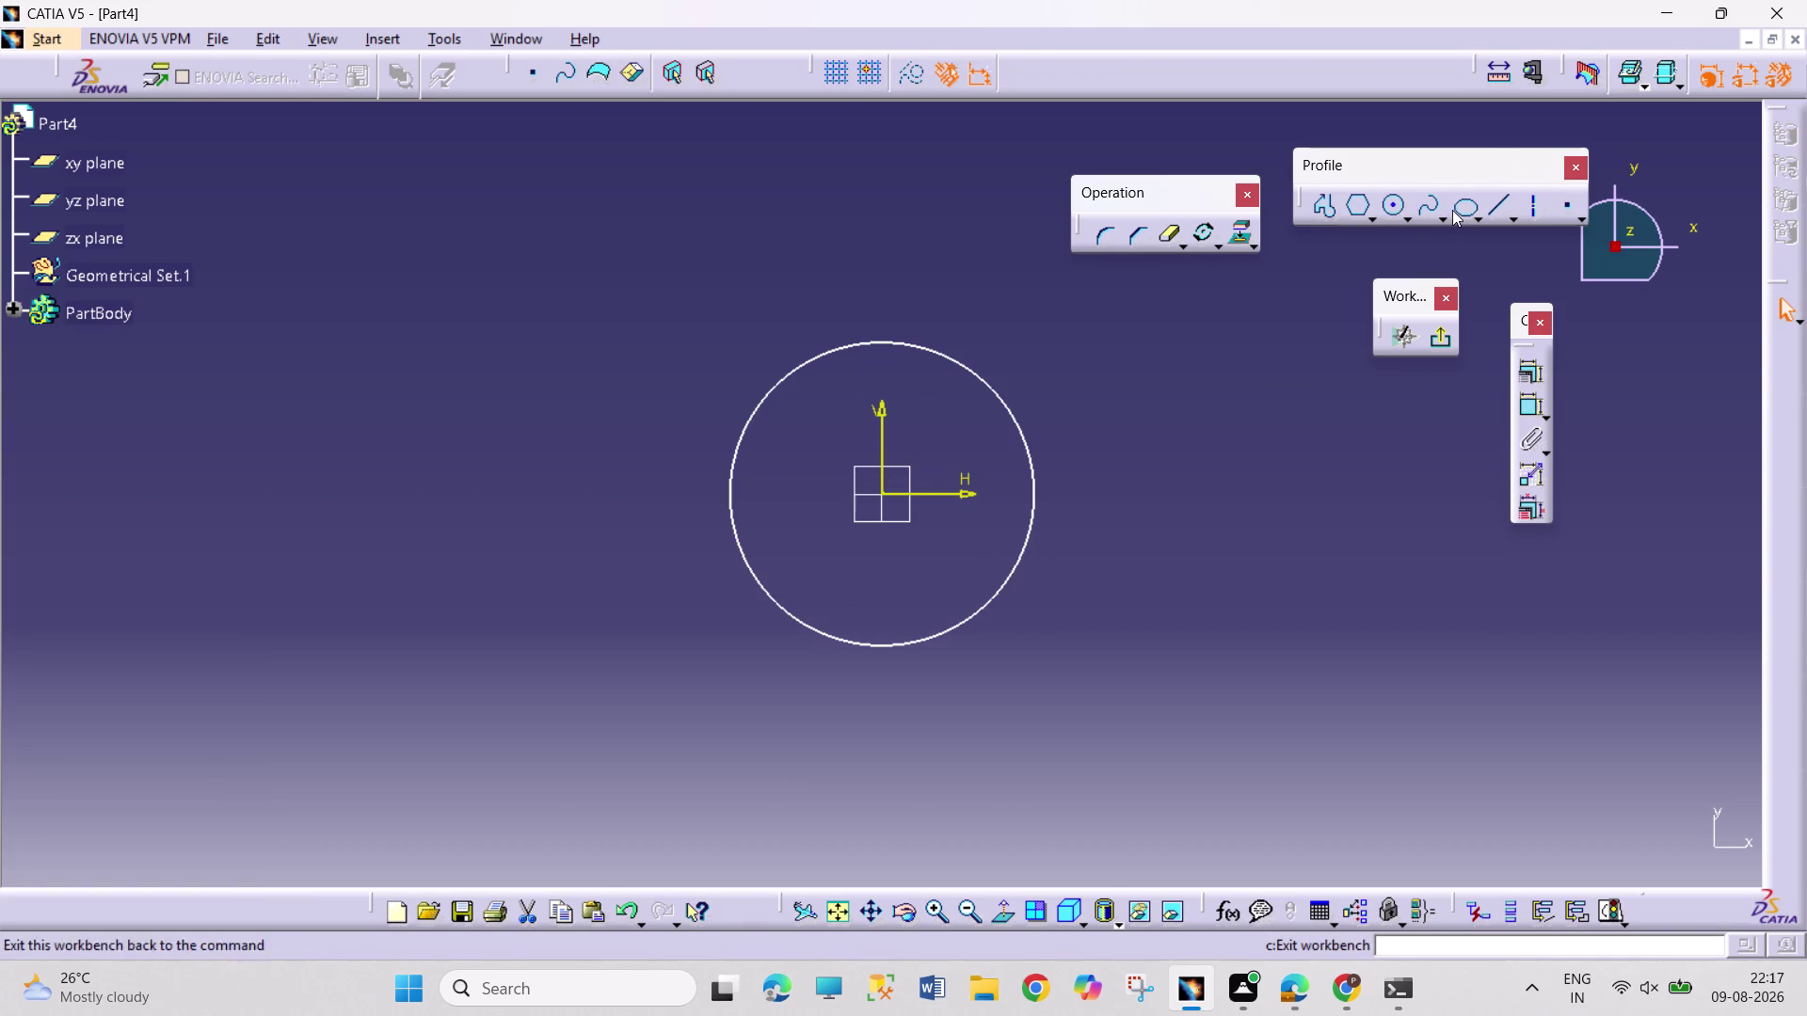
click(1394, 206)
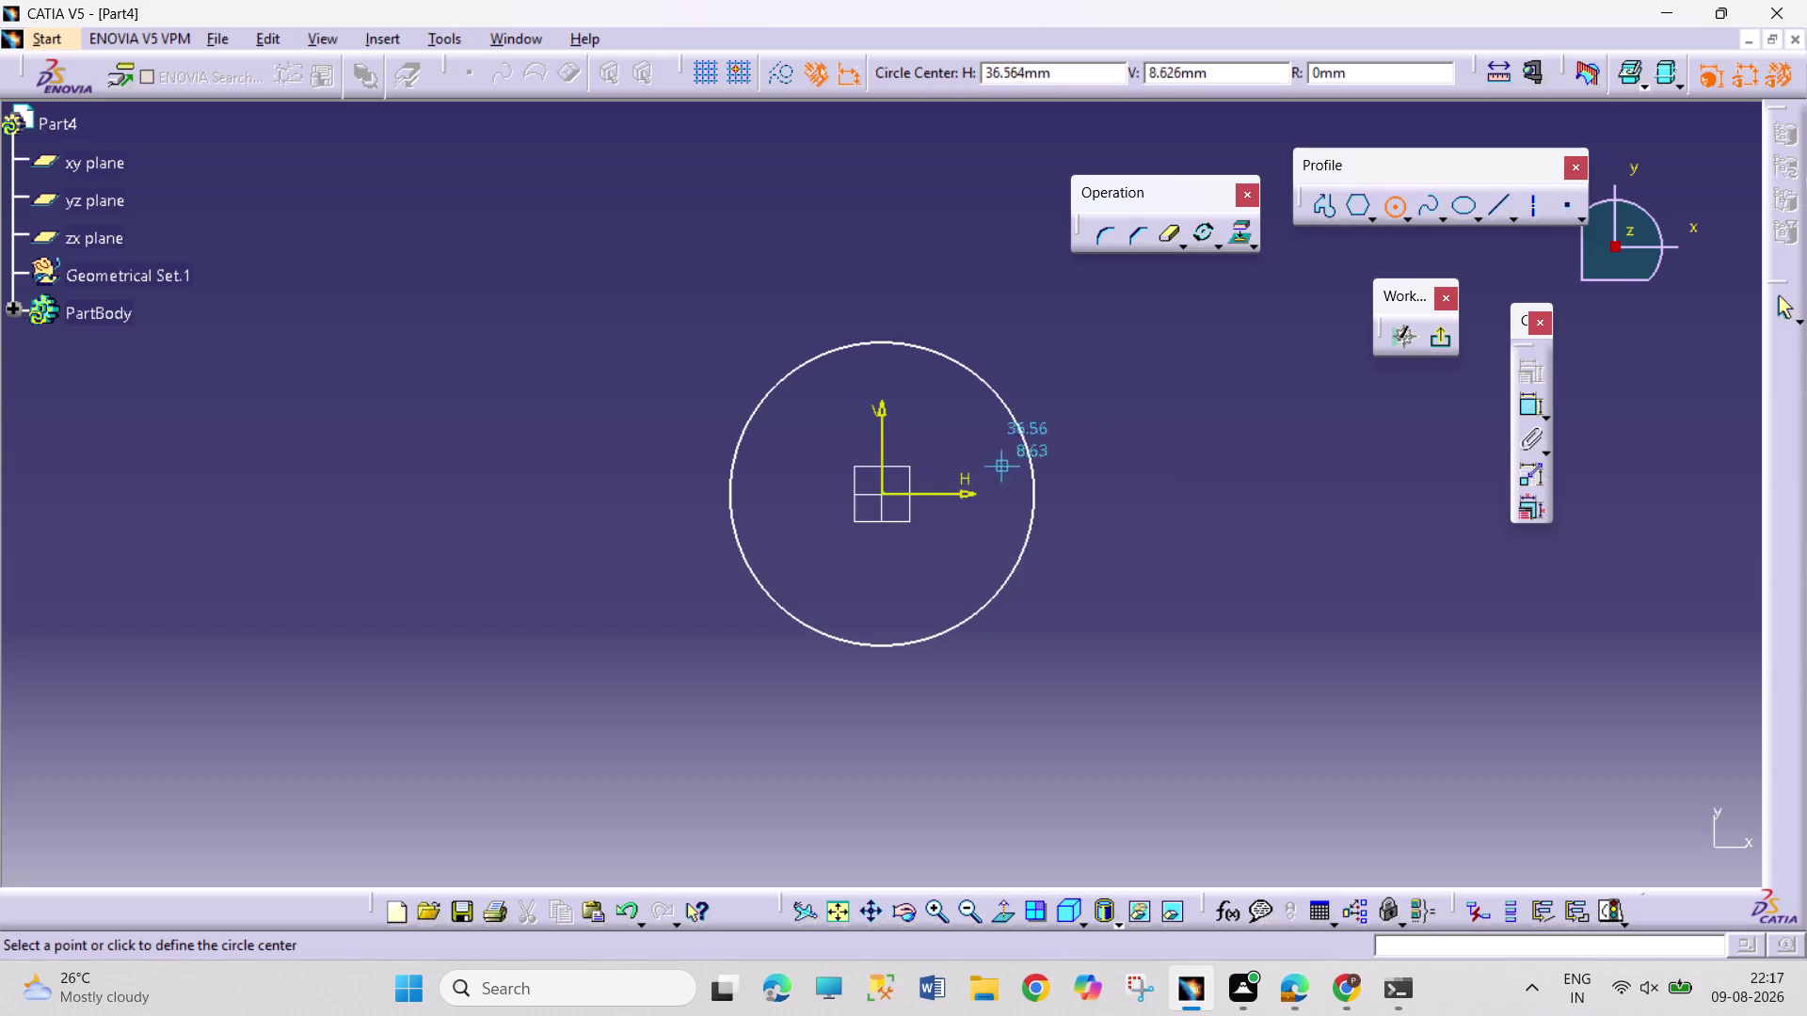
click(983, 494)
click(987, 513)
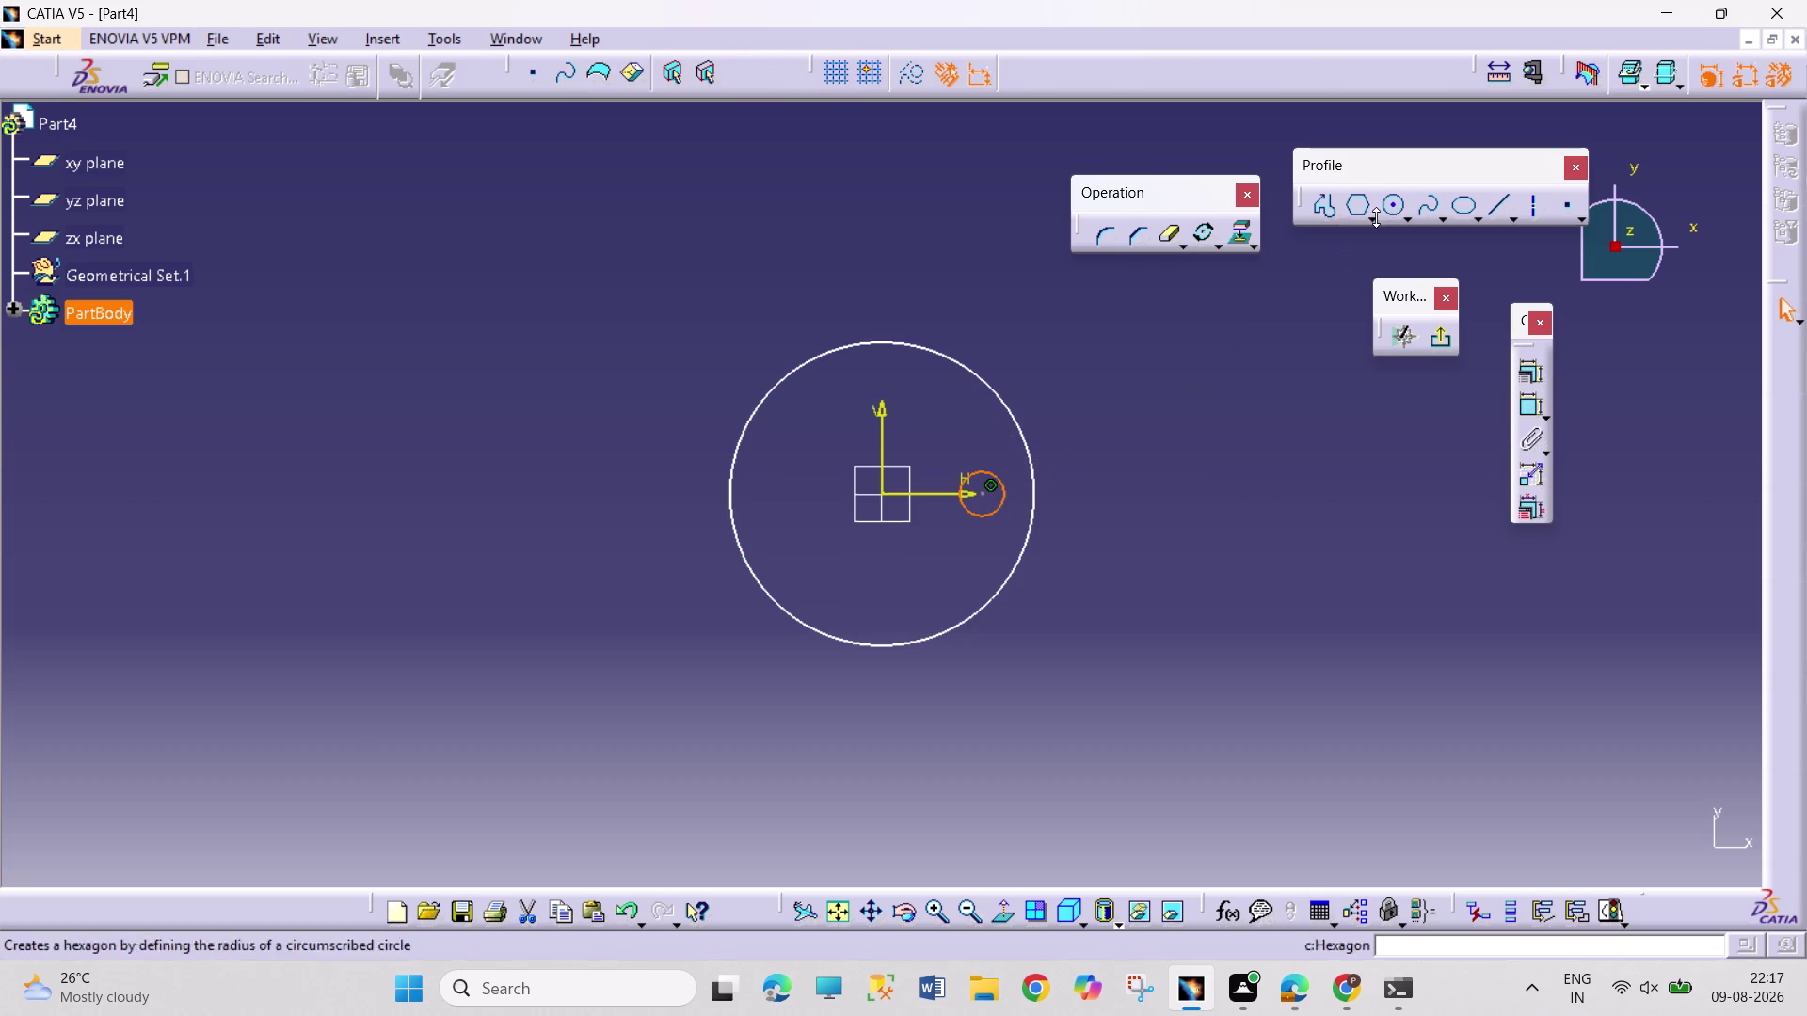
click(1390, 205)
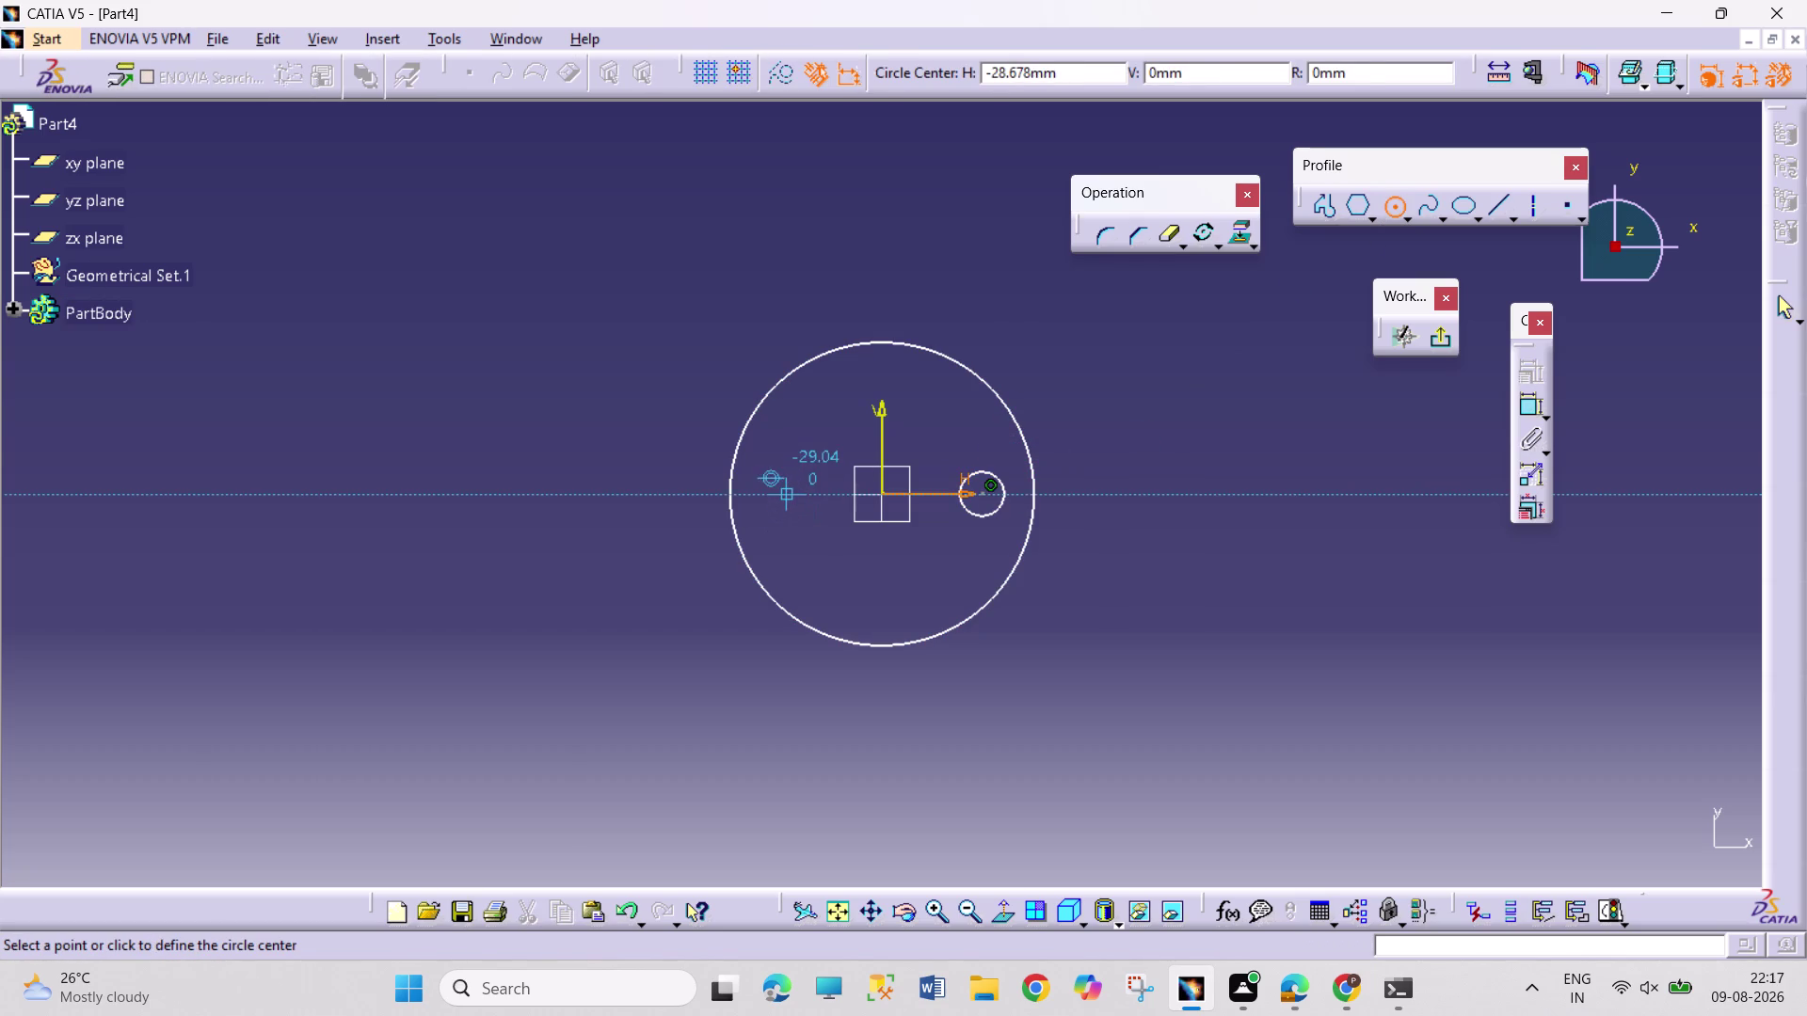
click(788, 494)
click(793, 514)
Add diameter dimensions to both small circles and the large circle.
click(1522, 404)
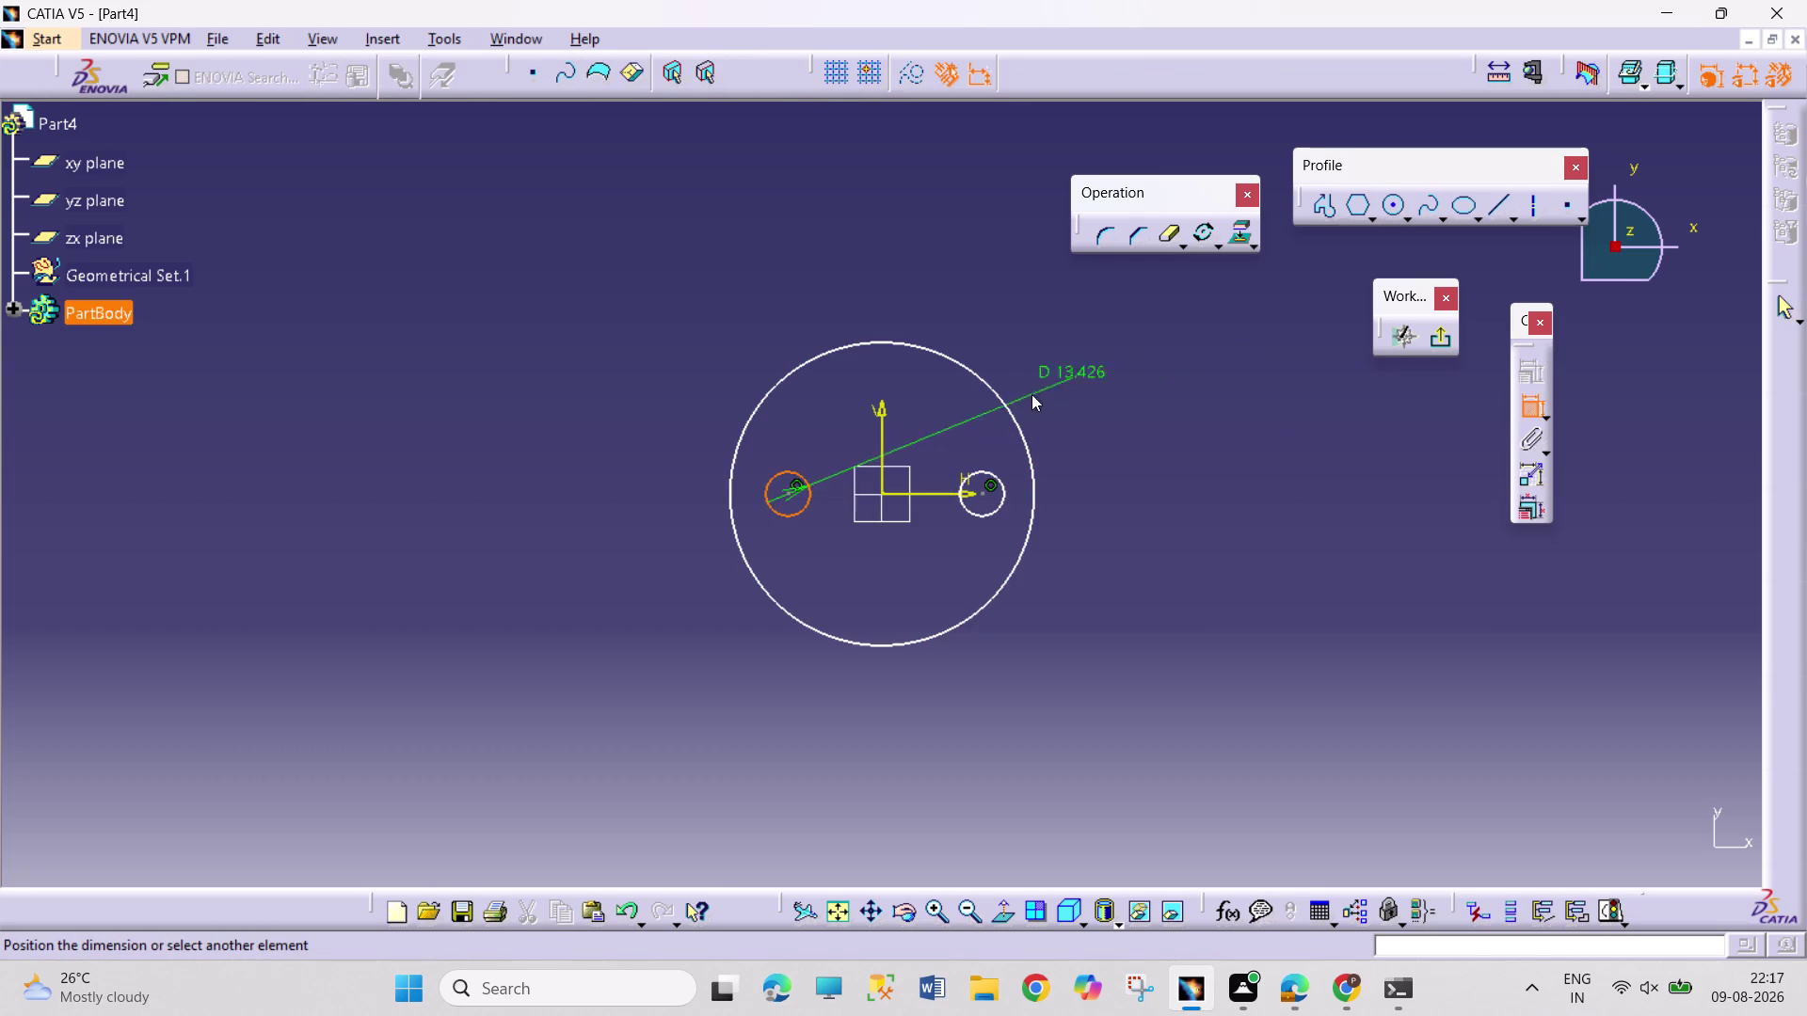
click(802, 313)
click(1521, 408)
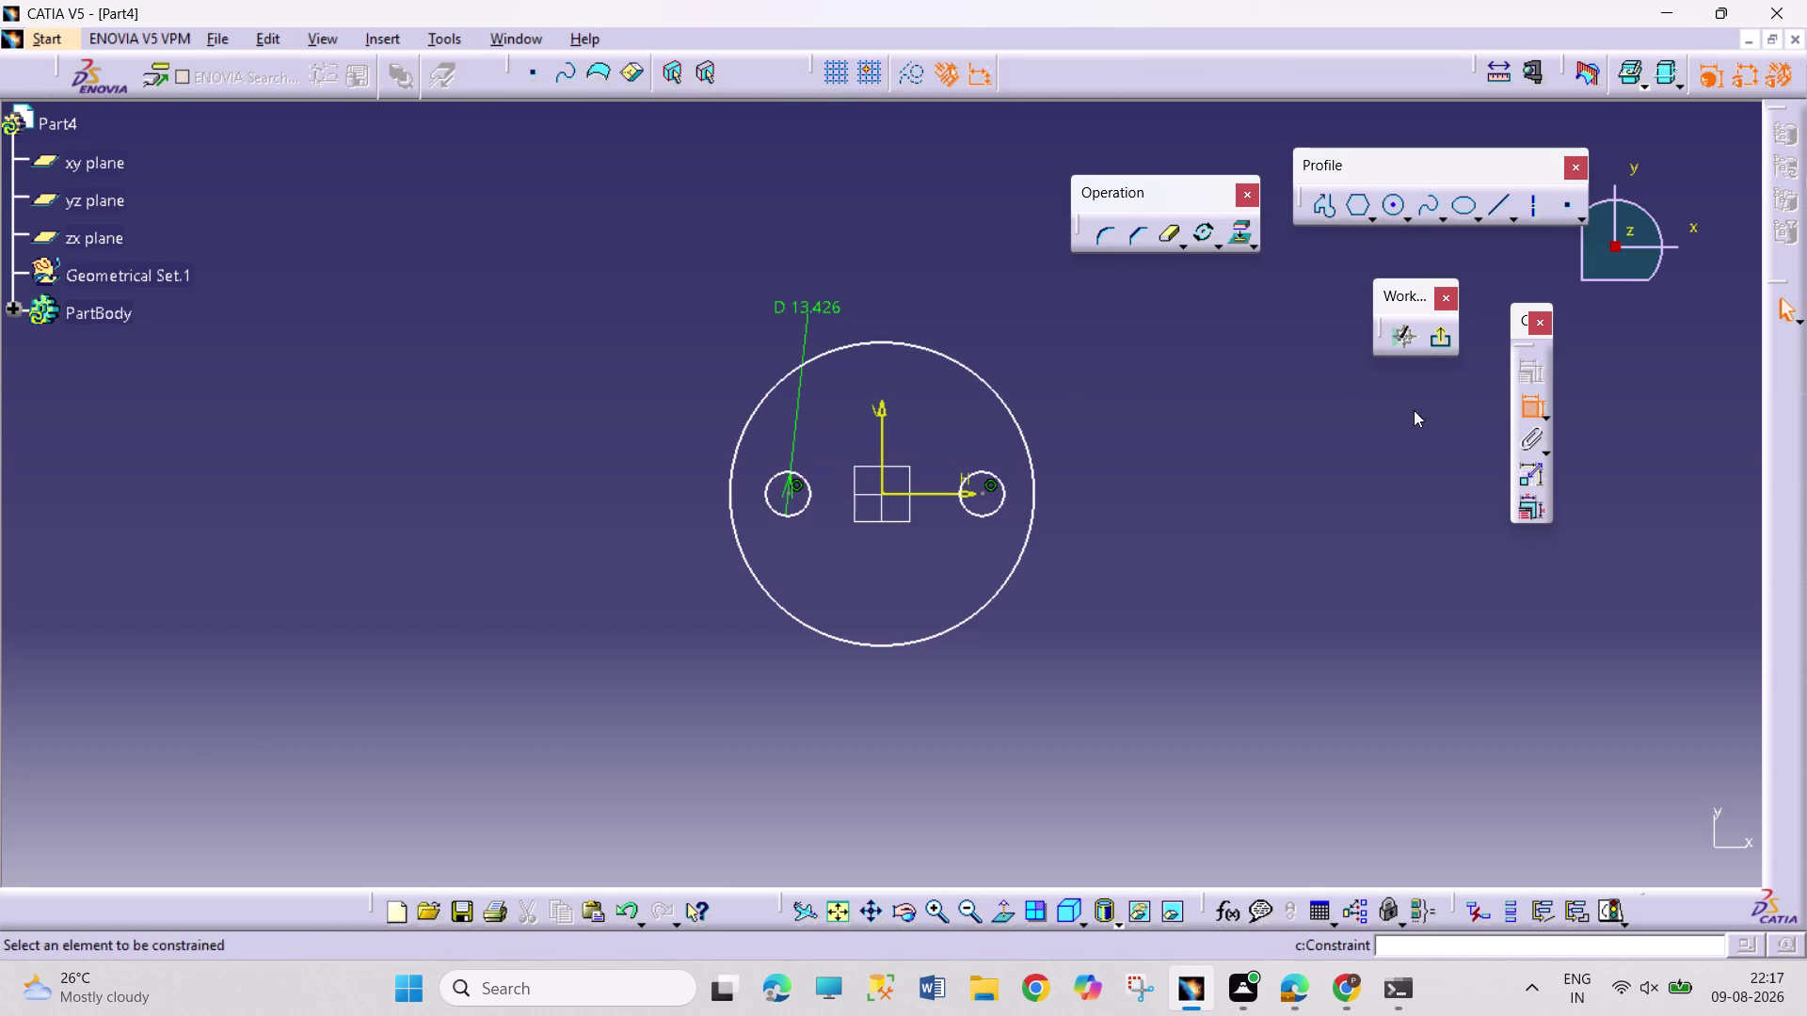
drag(1002, 488, 1019, 481)
click(1124, 420)
click(1519, 413)
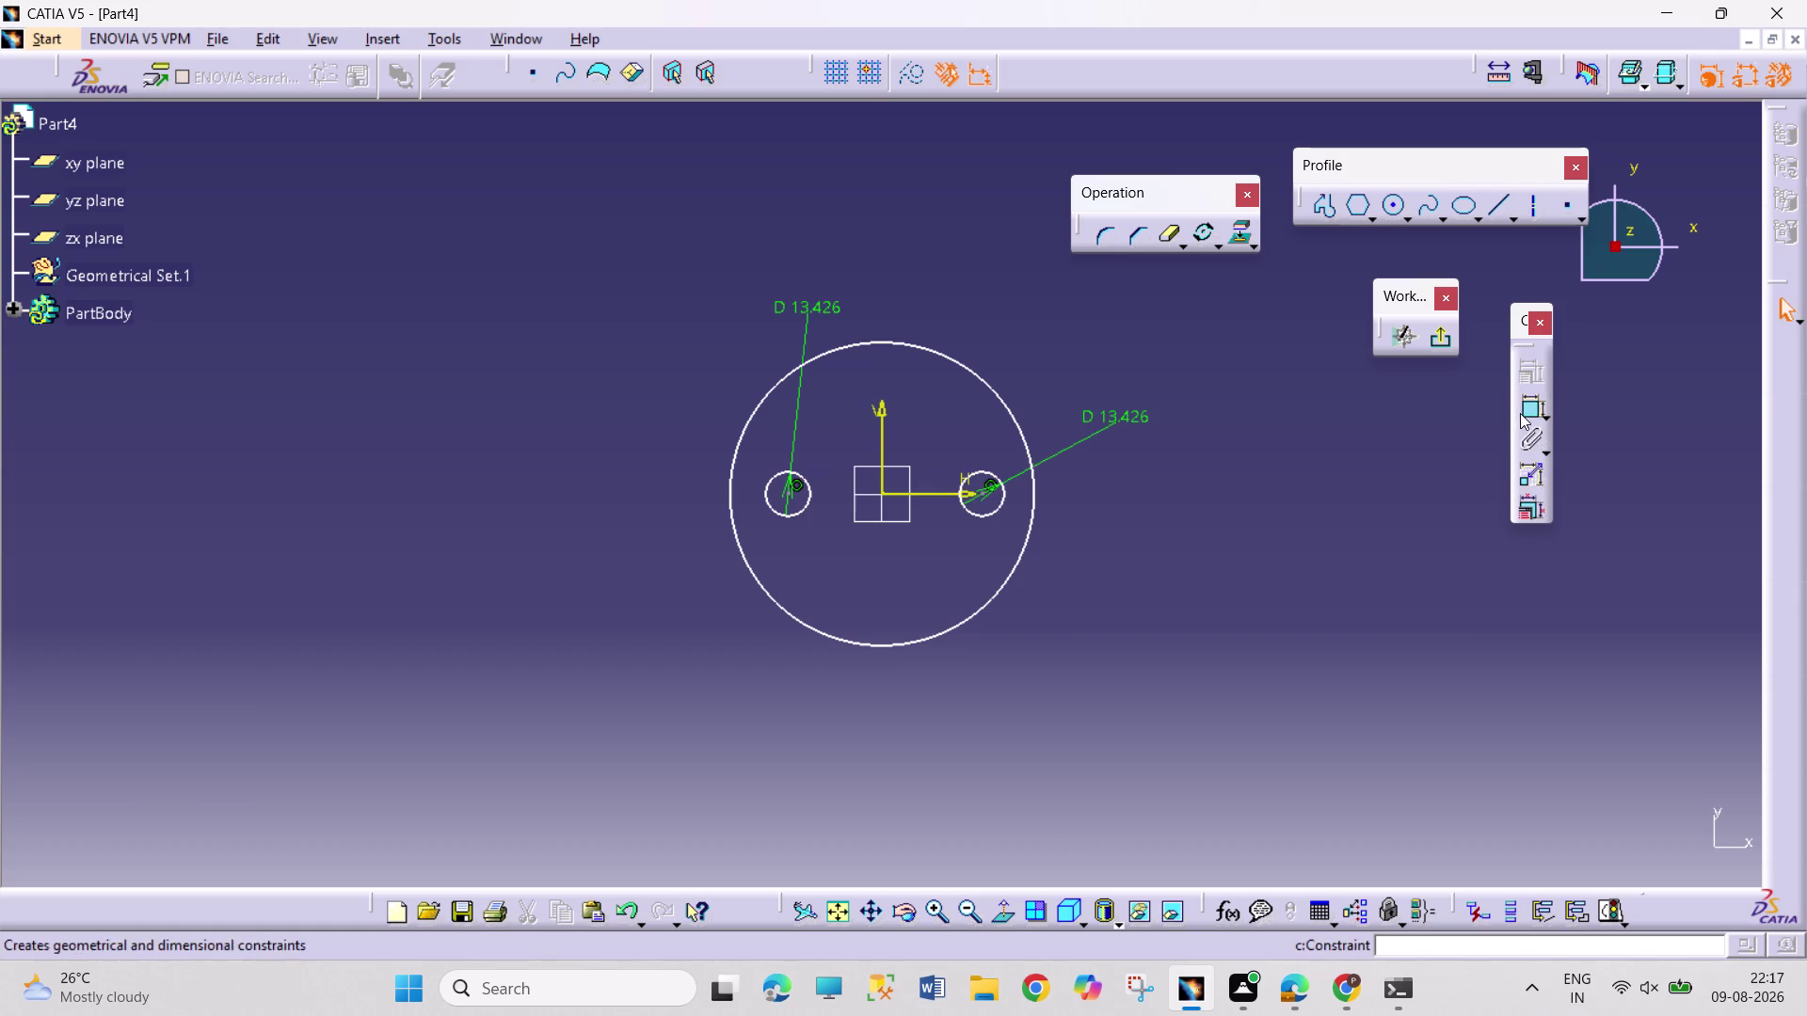
drag(990, 393, 1000, 377)
click(1044, 326)
double_click(1045, 326)
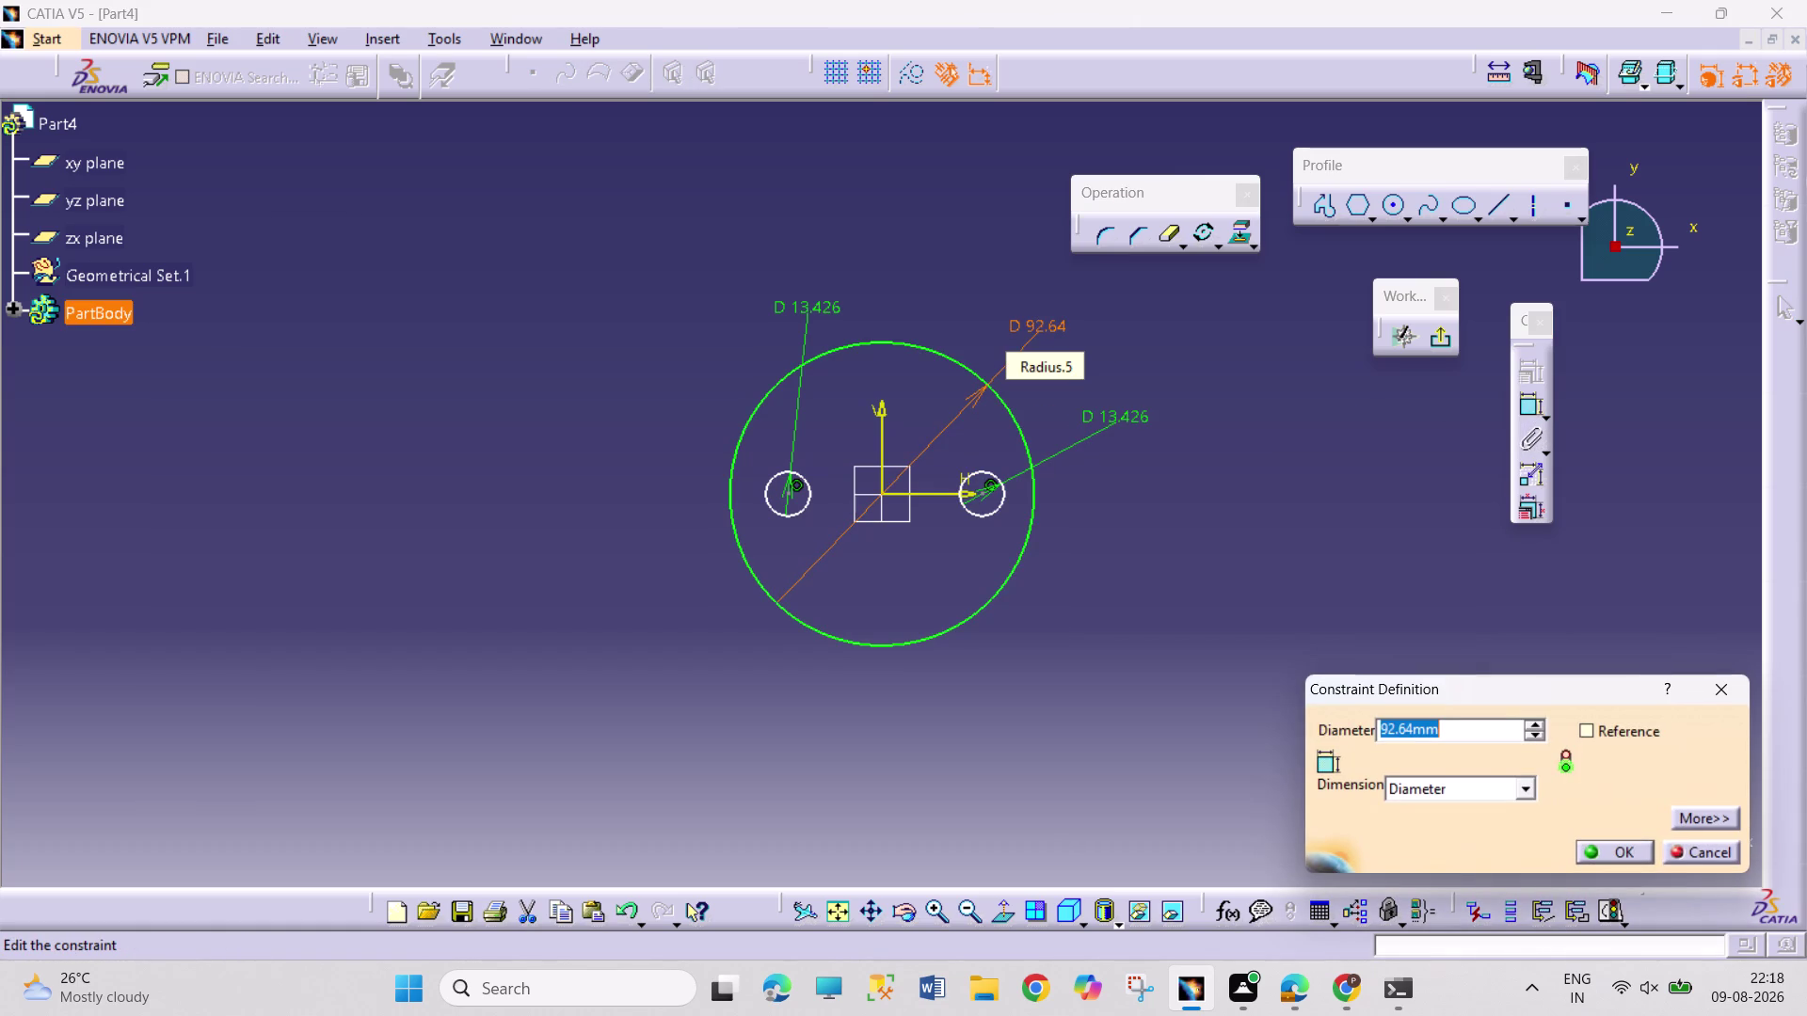
click(1695, 857)
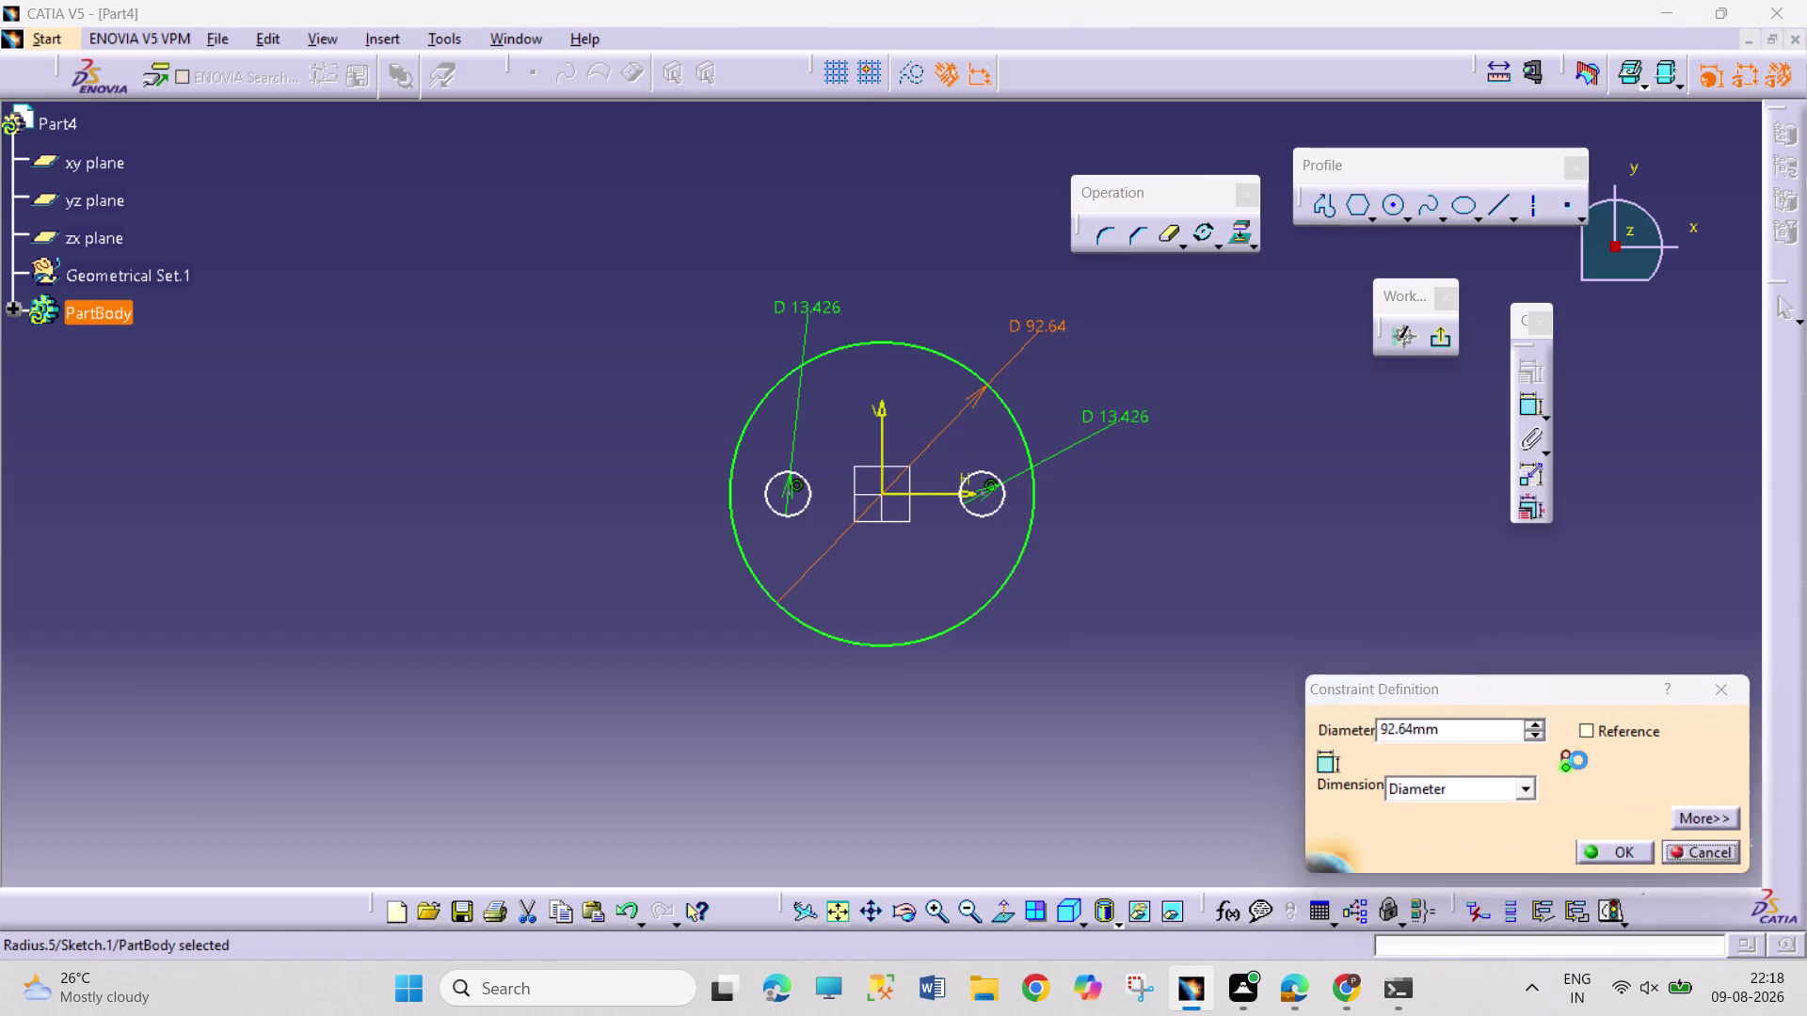
Undo the trial circles and dimensions to clear the sketch, and select Ellipse.
key(ctrl+z)
key(ctrl+z)
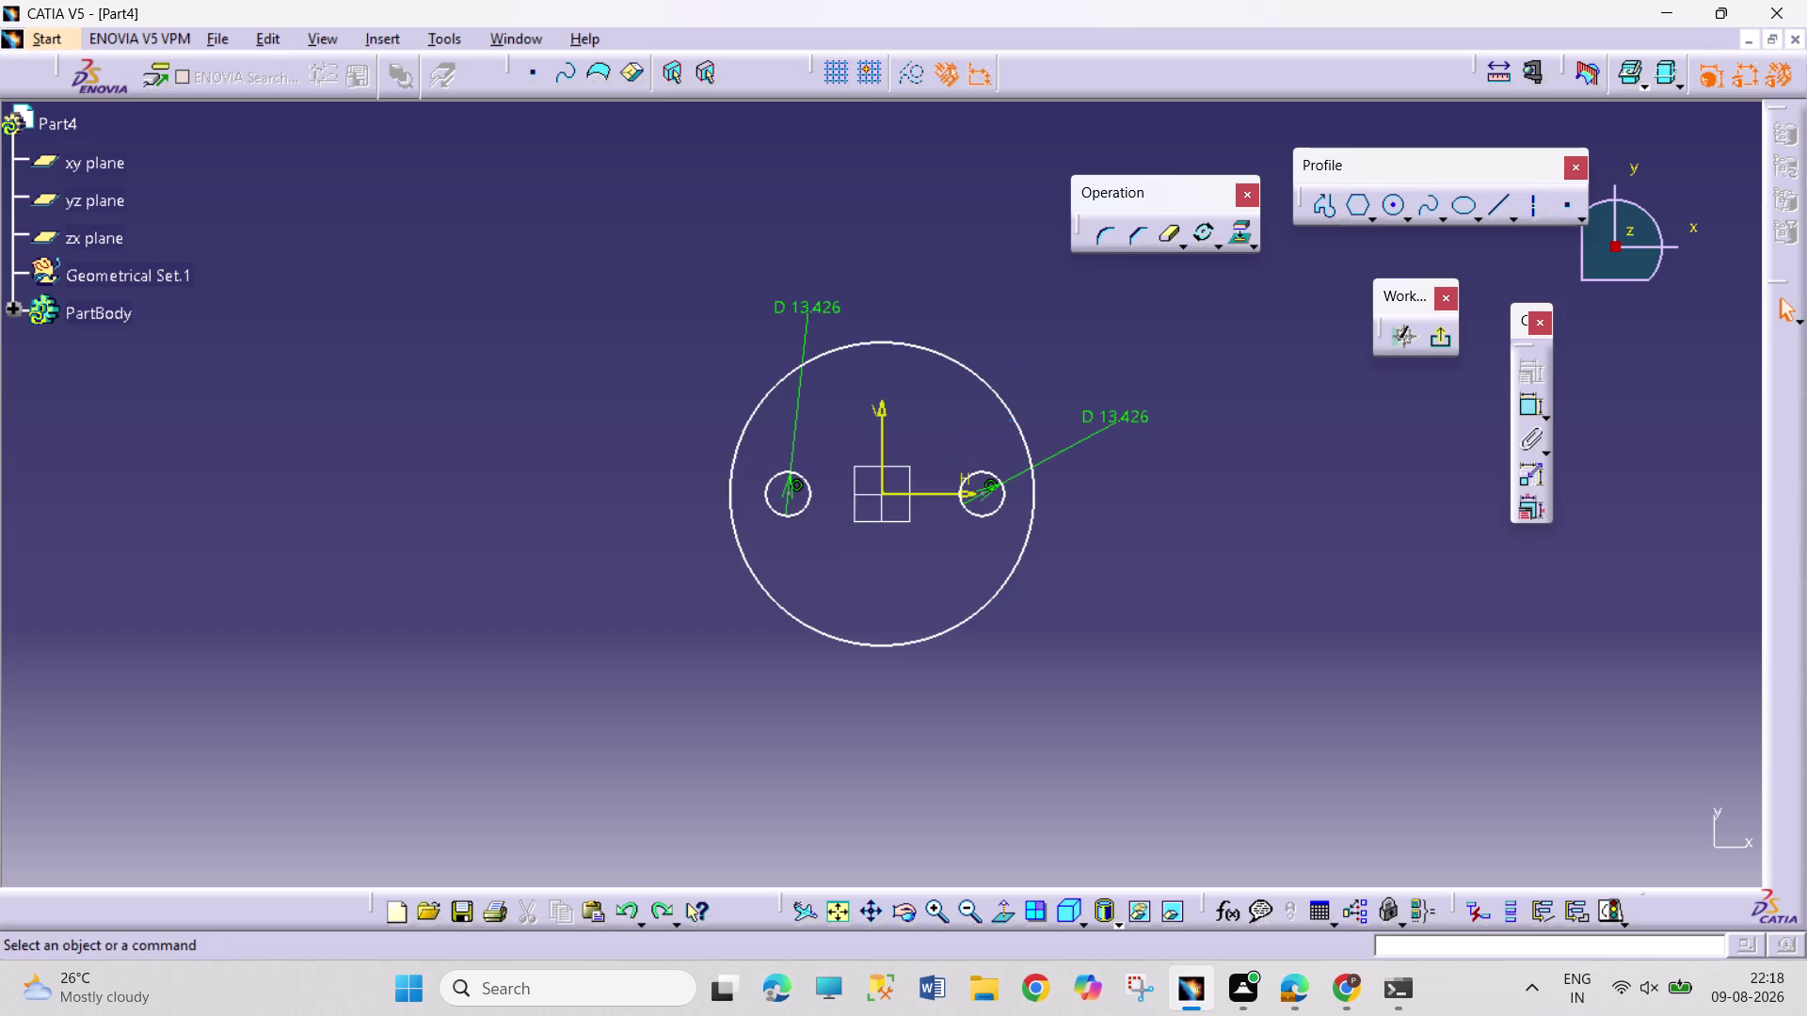
key(ctrl+z)
key(ctrl+z)
key(ctrl+z)
key(ctrl+z)
key(ctrl+z)
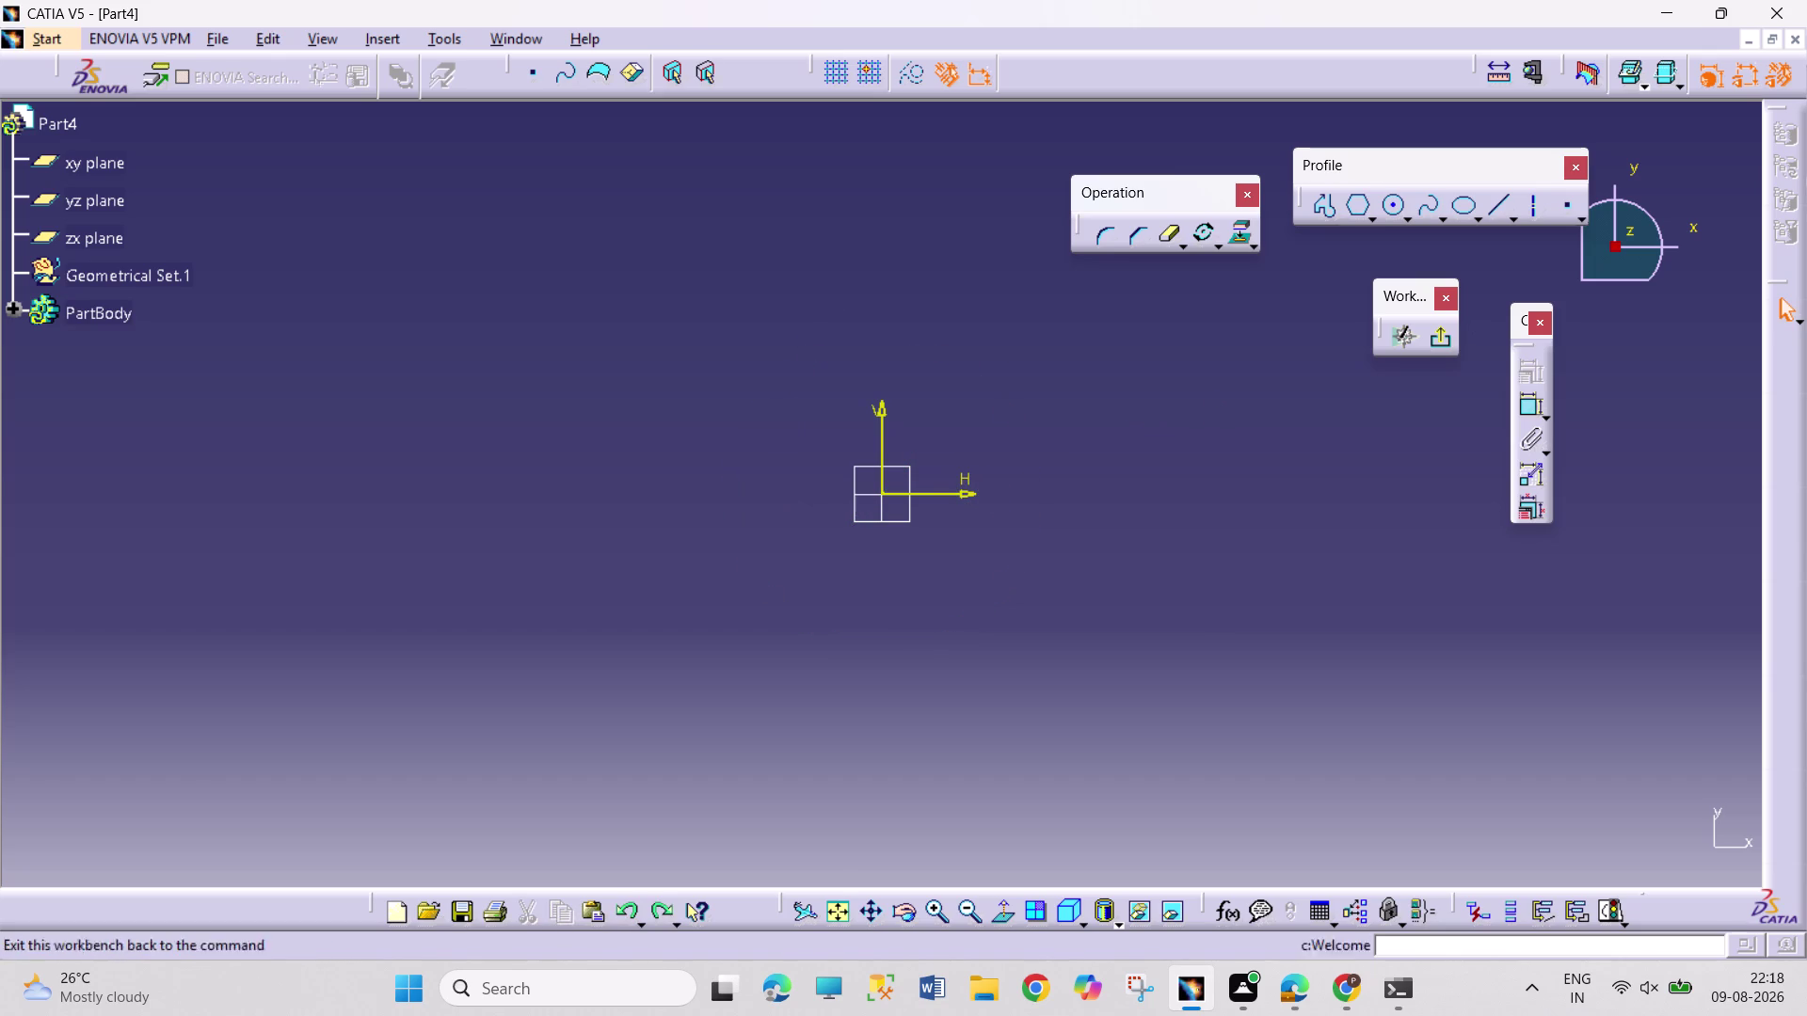
click(1466, 205)
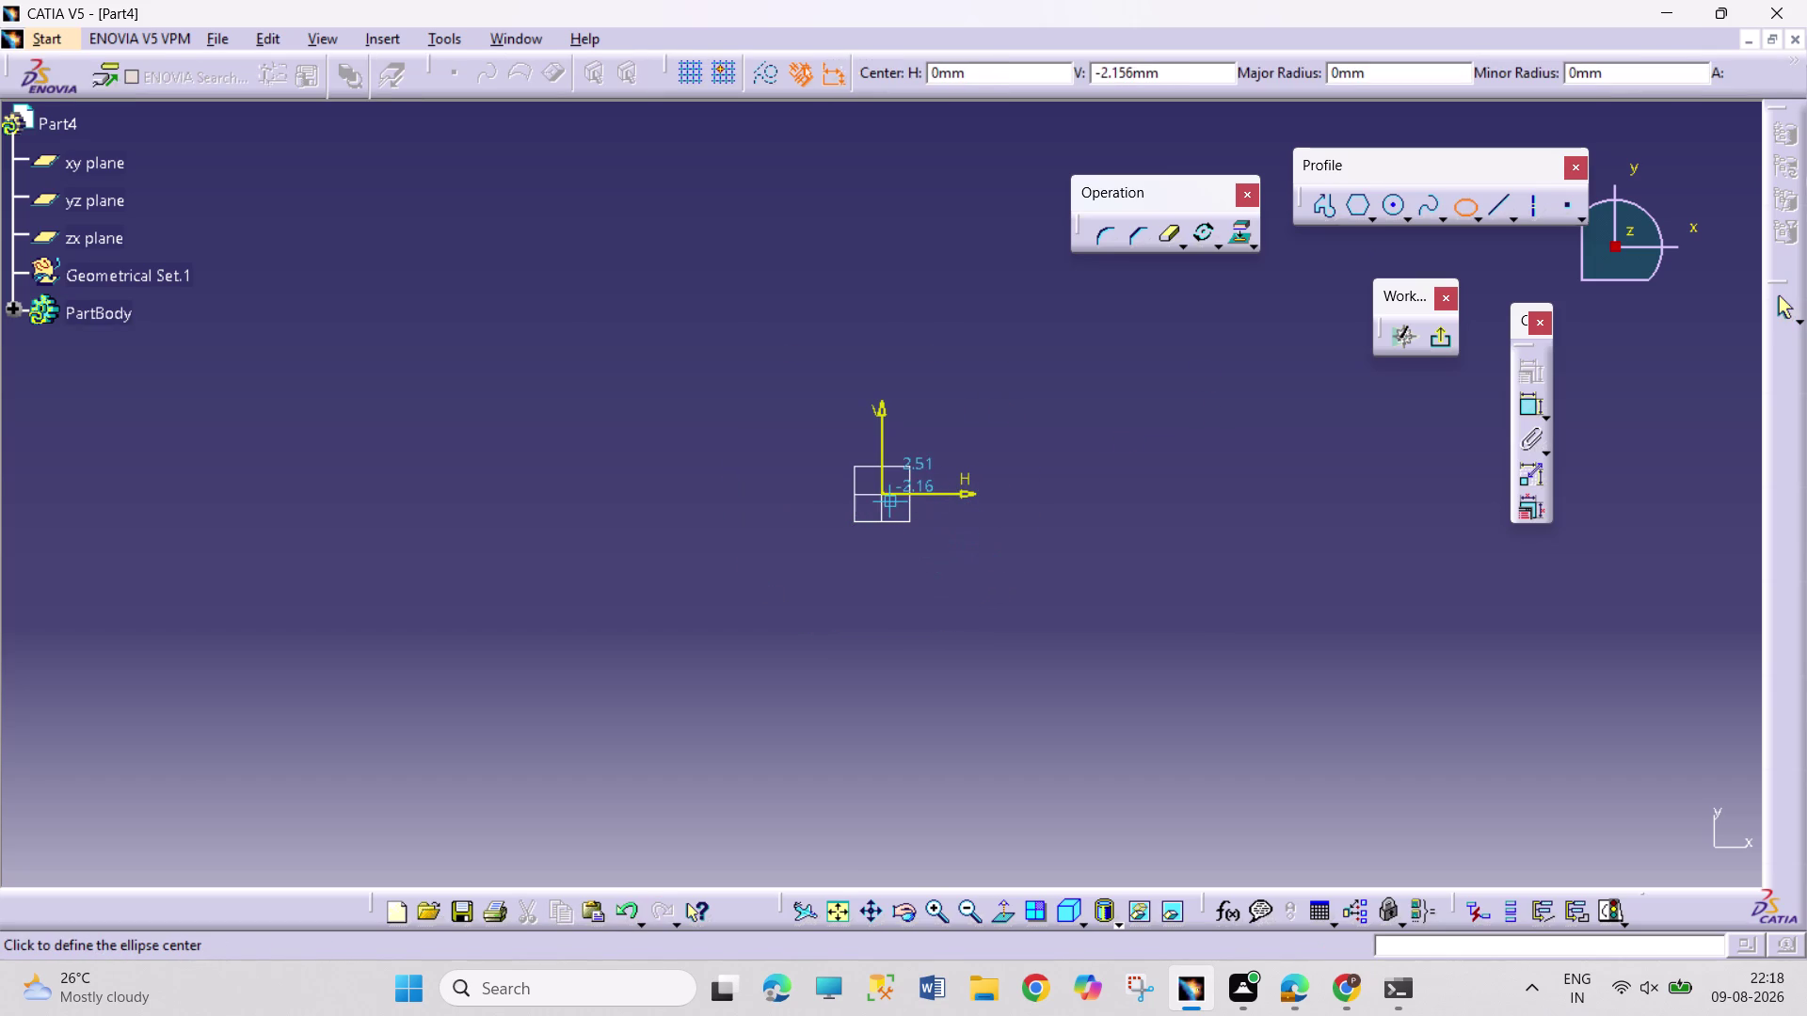
Draw an ellipse centred on the origin and dimension its width to 193.8 mm.
click(887, 495)
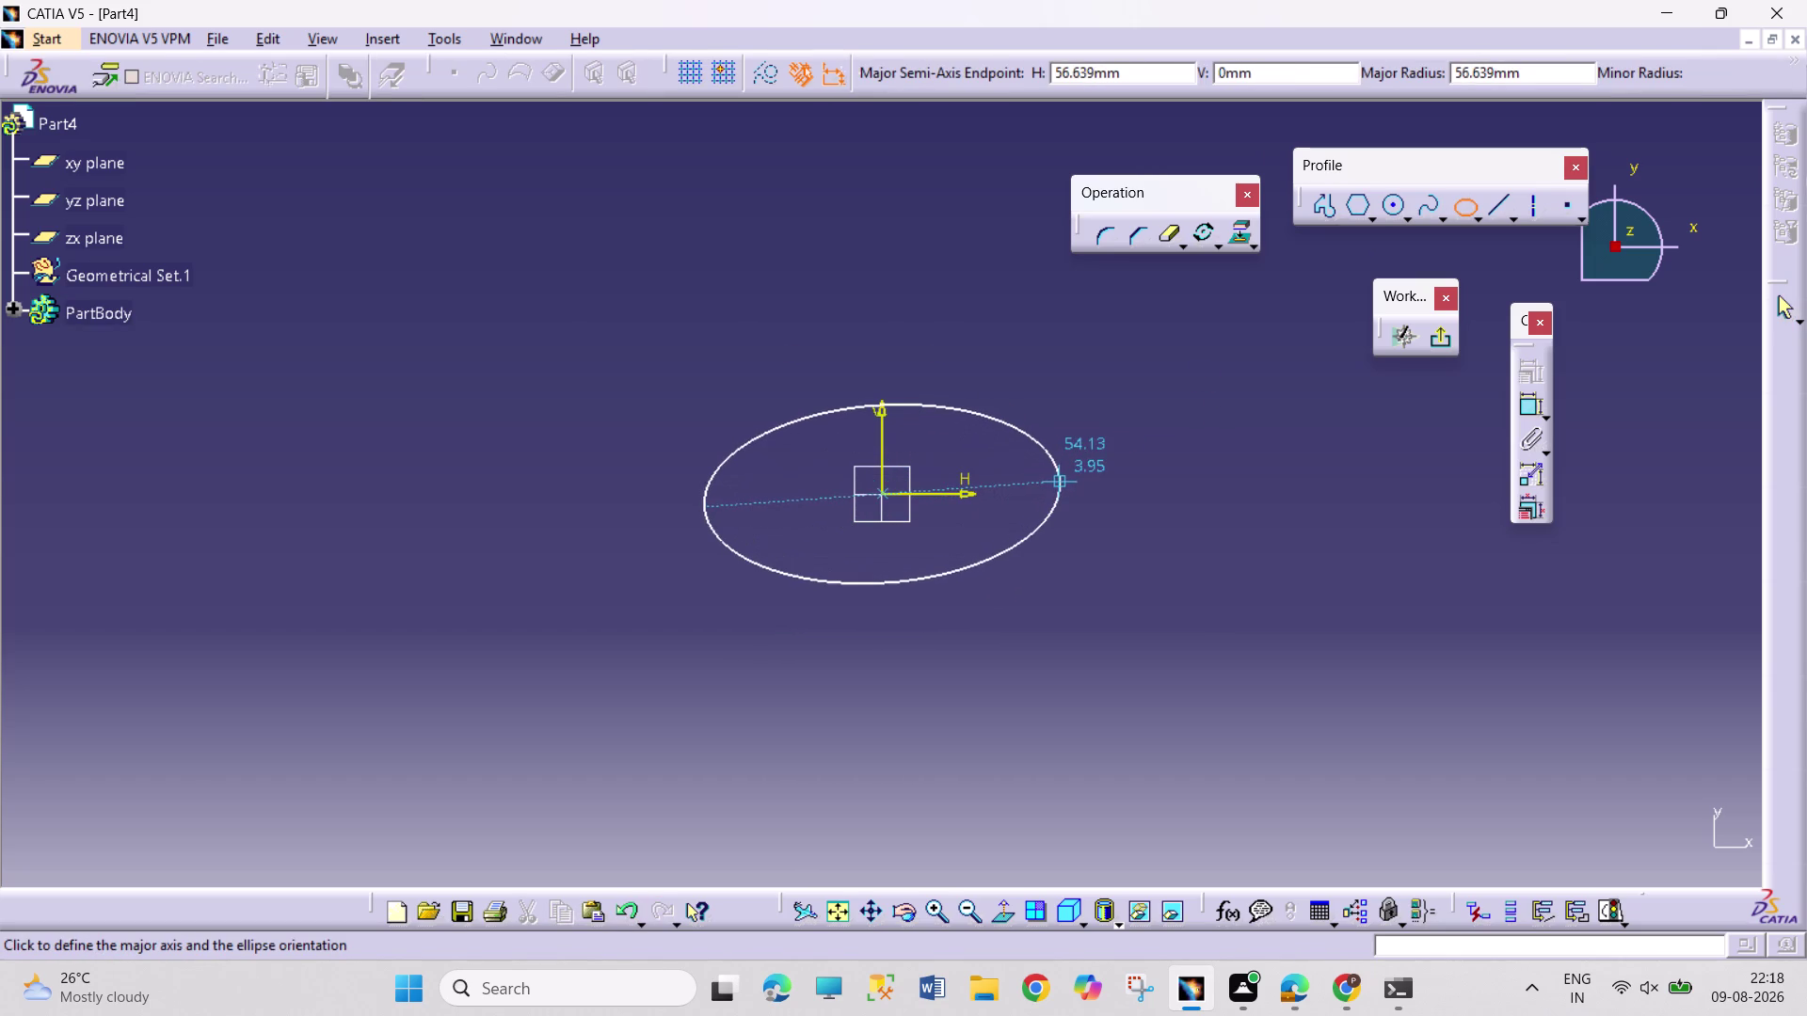
drag(1069, 495, 1060, 480)
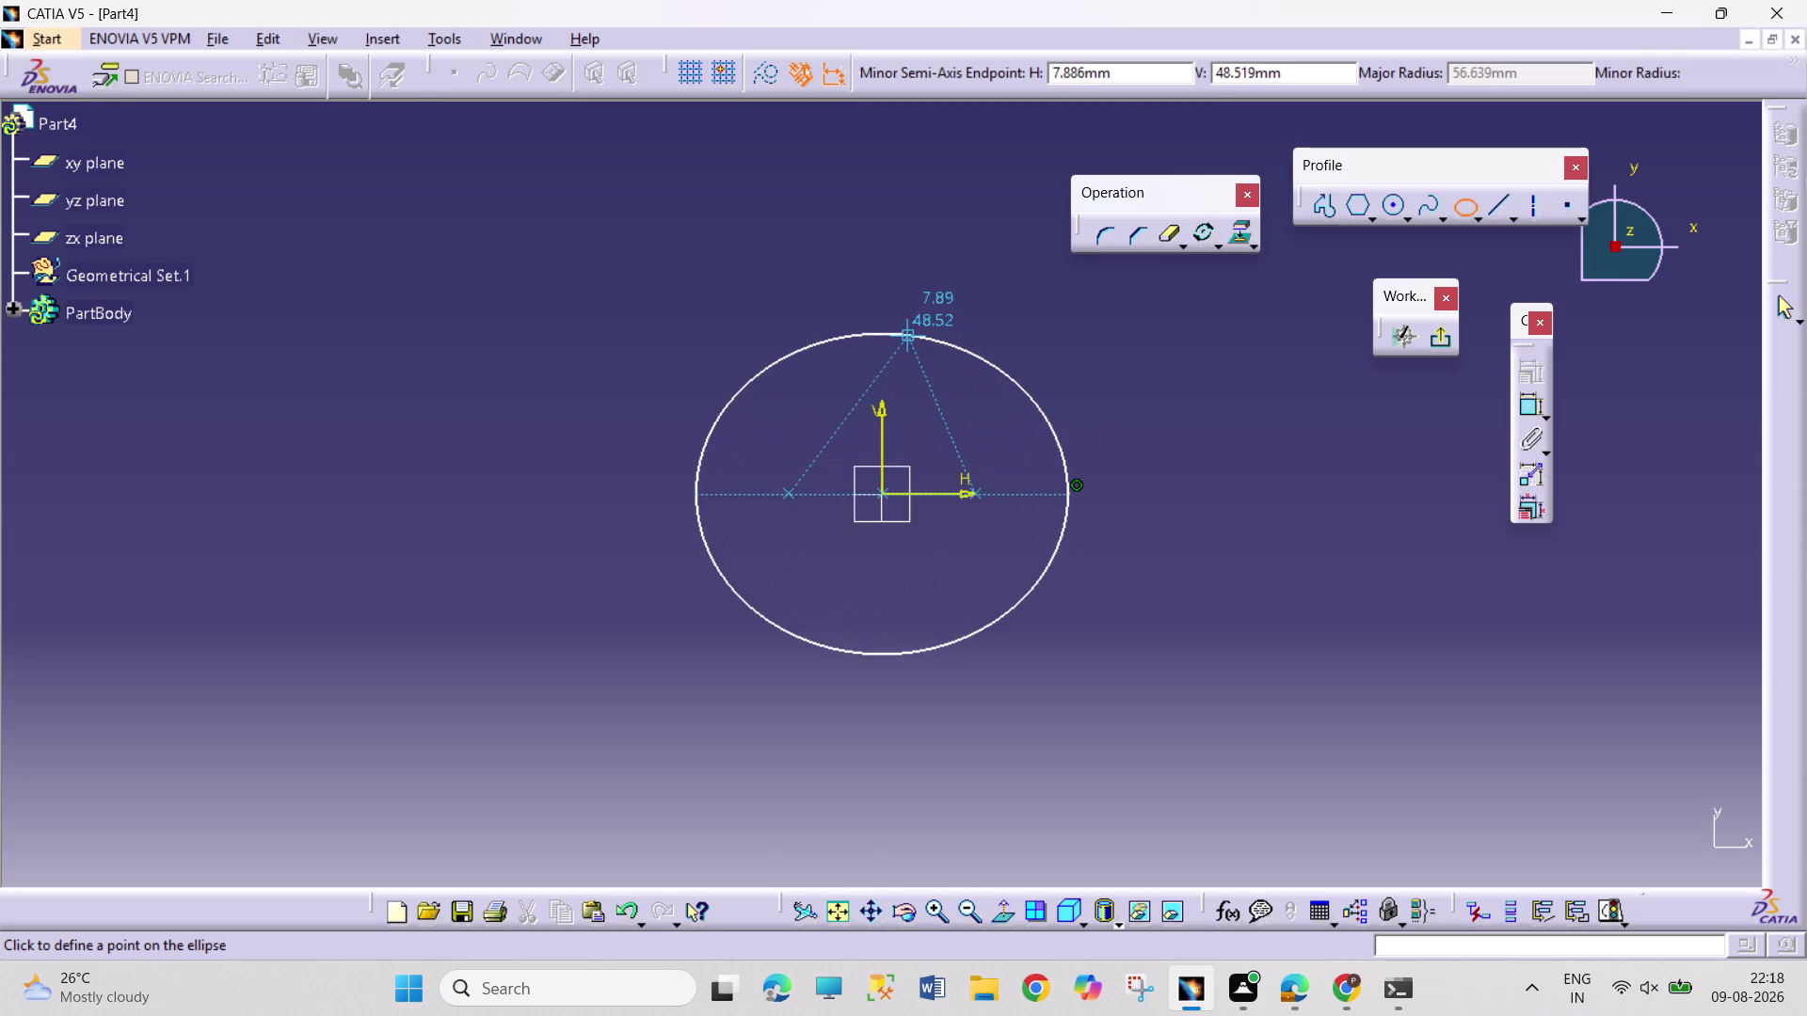
click(907, 333)
click(1519, 409)
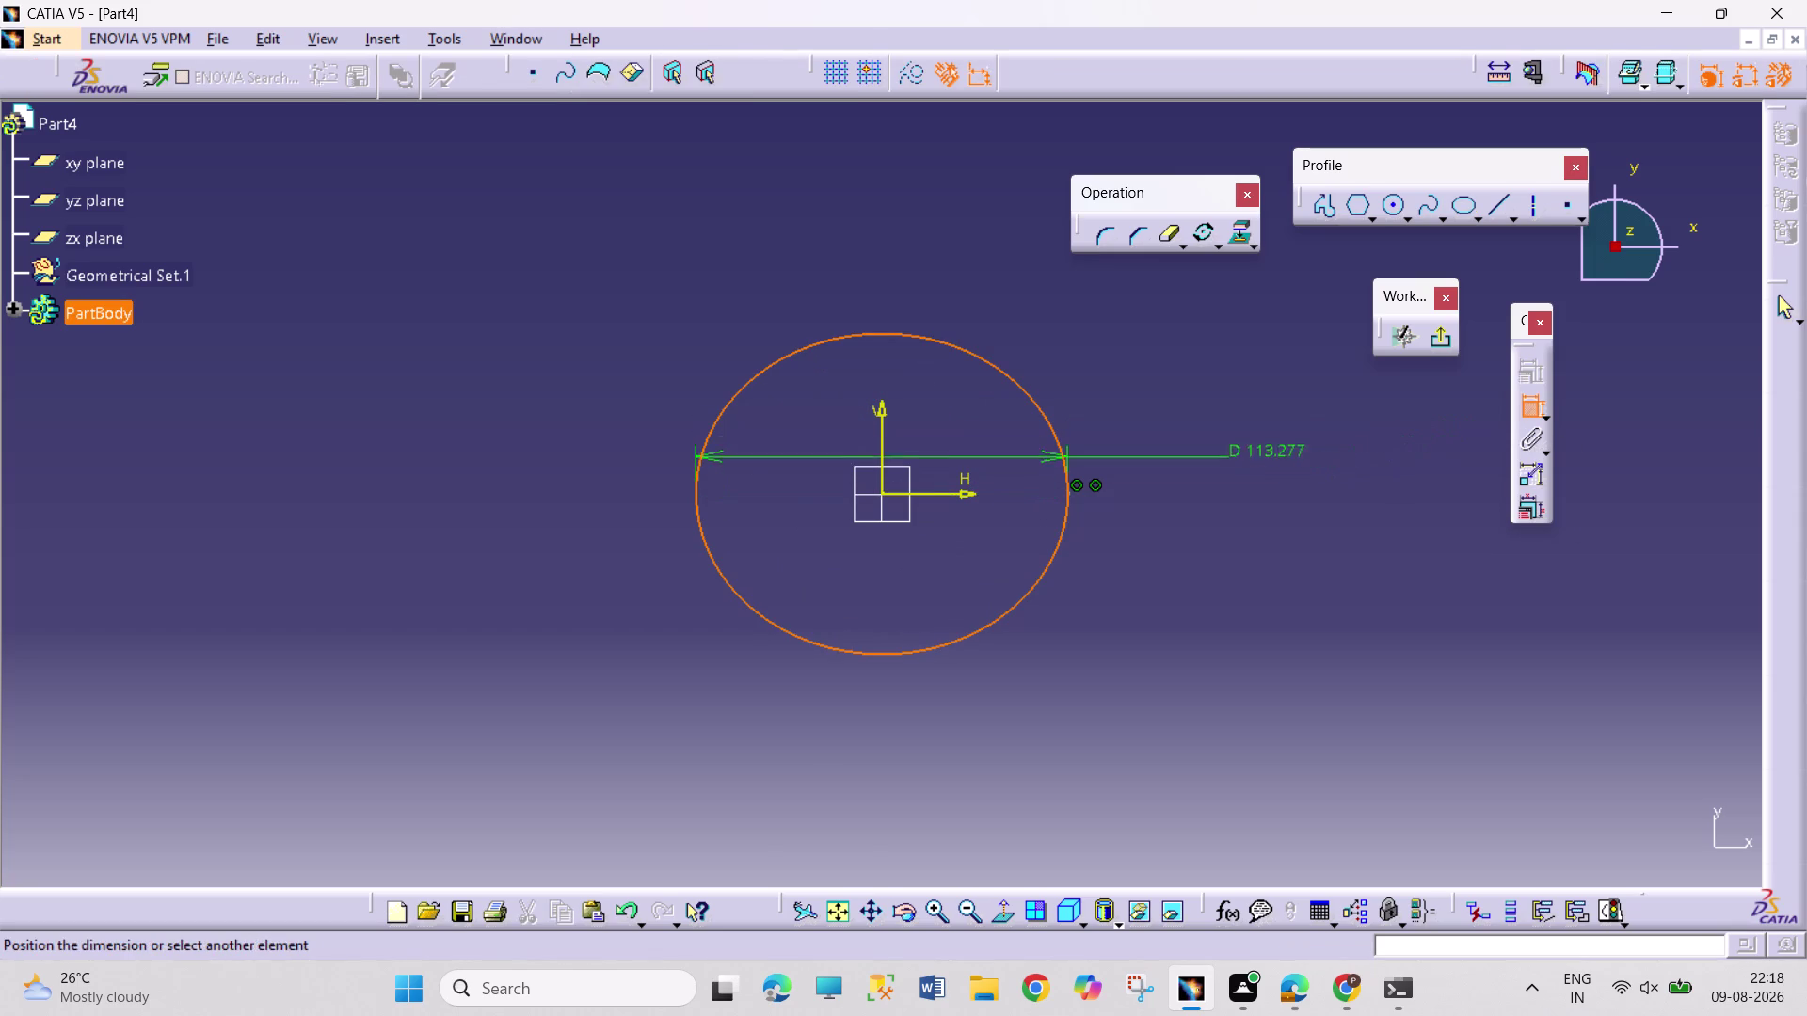
click(982, 269)
double_click(987, 262)
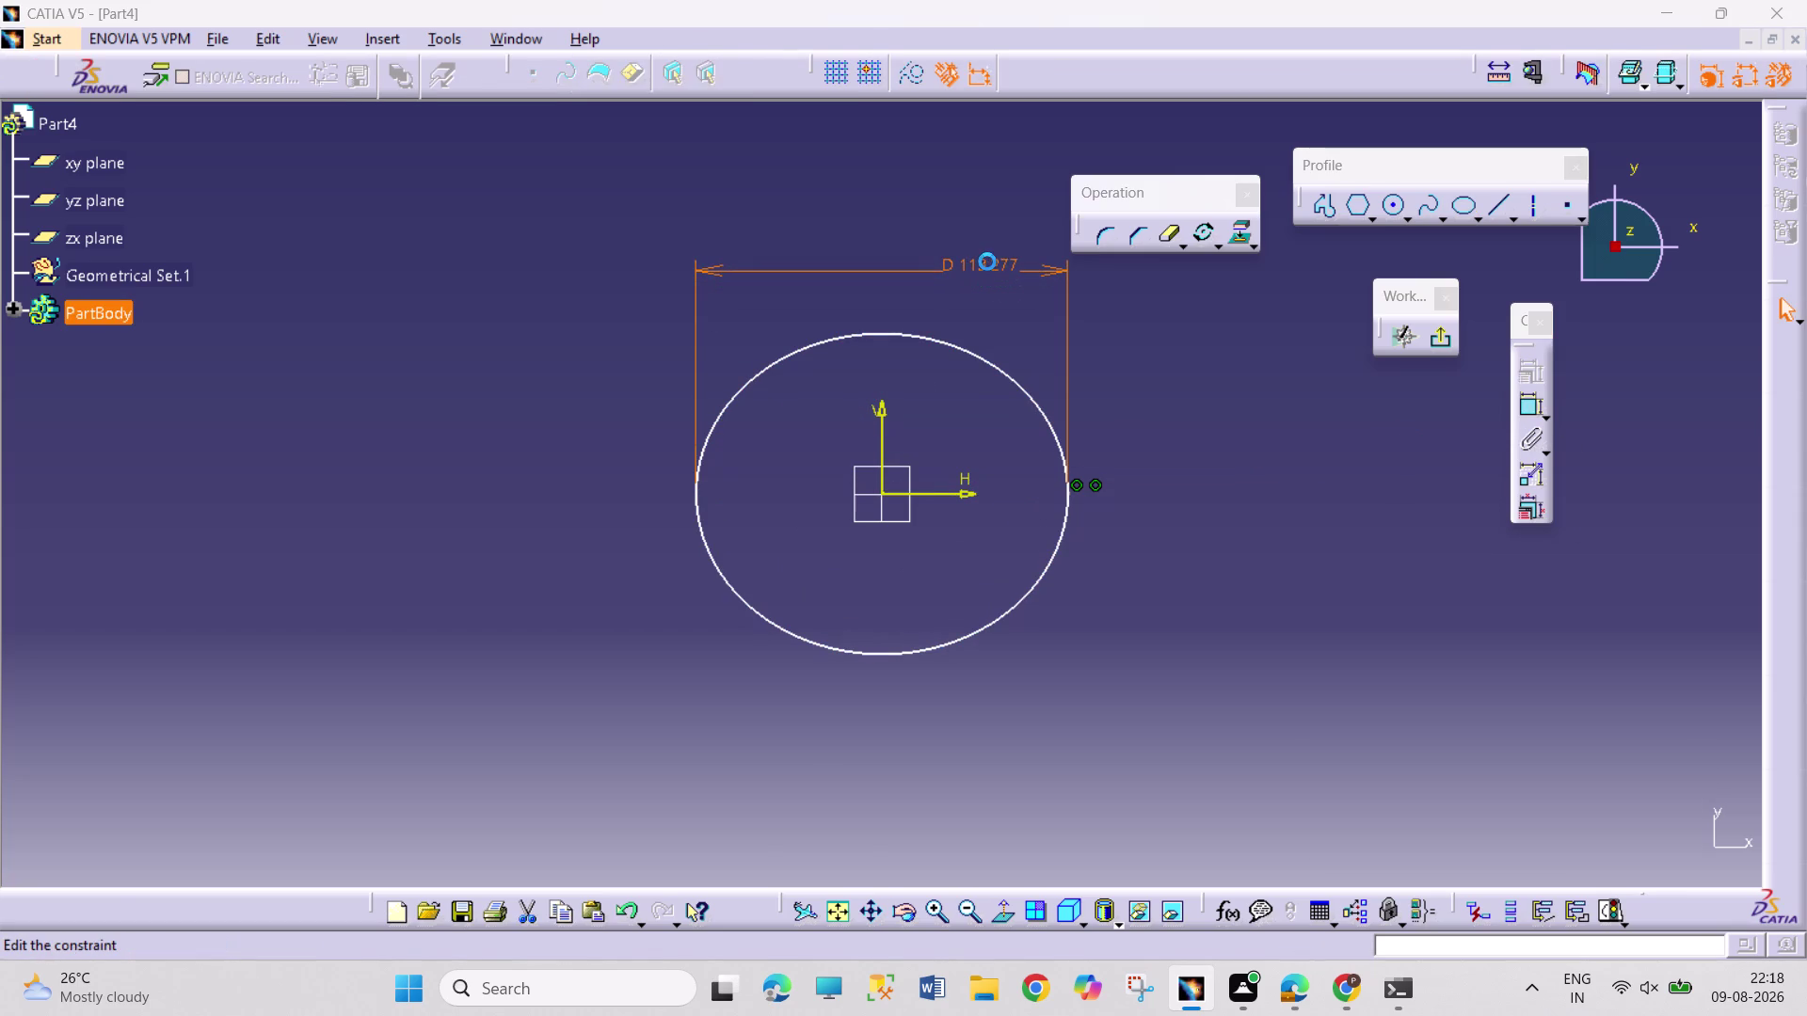
text(193.)
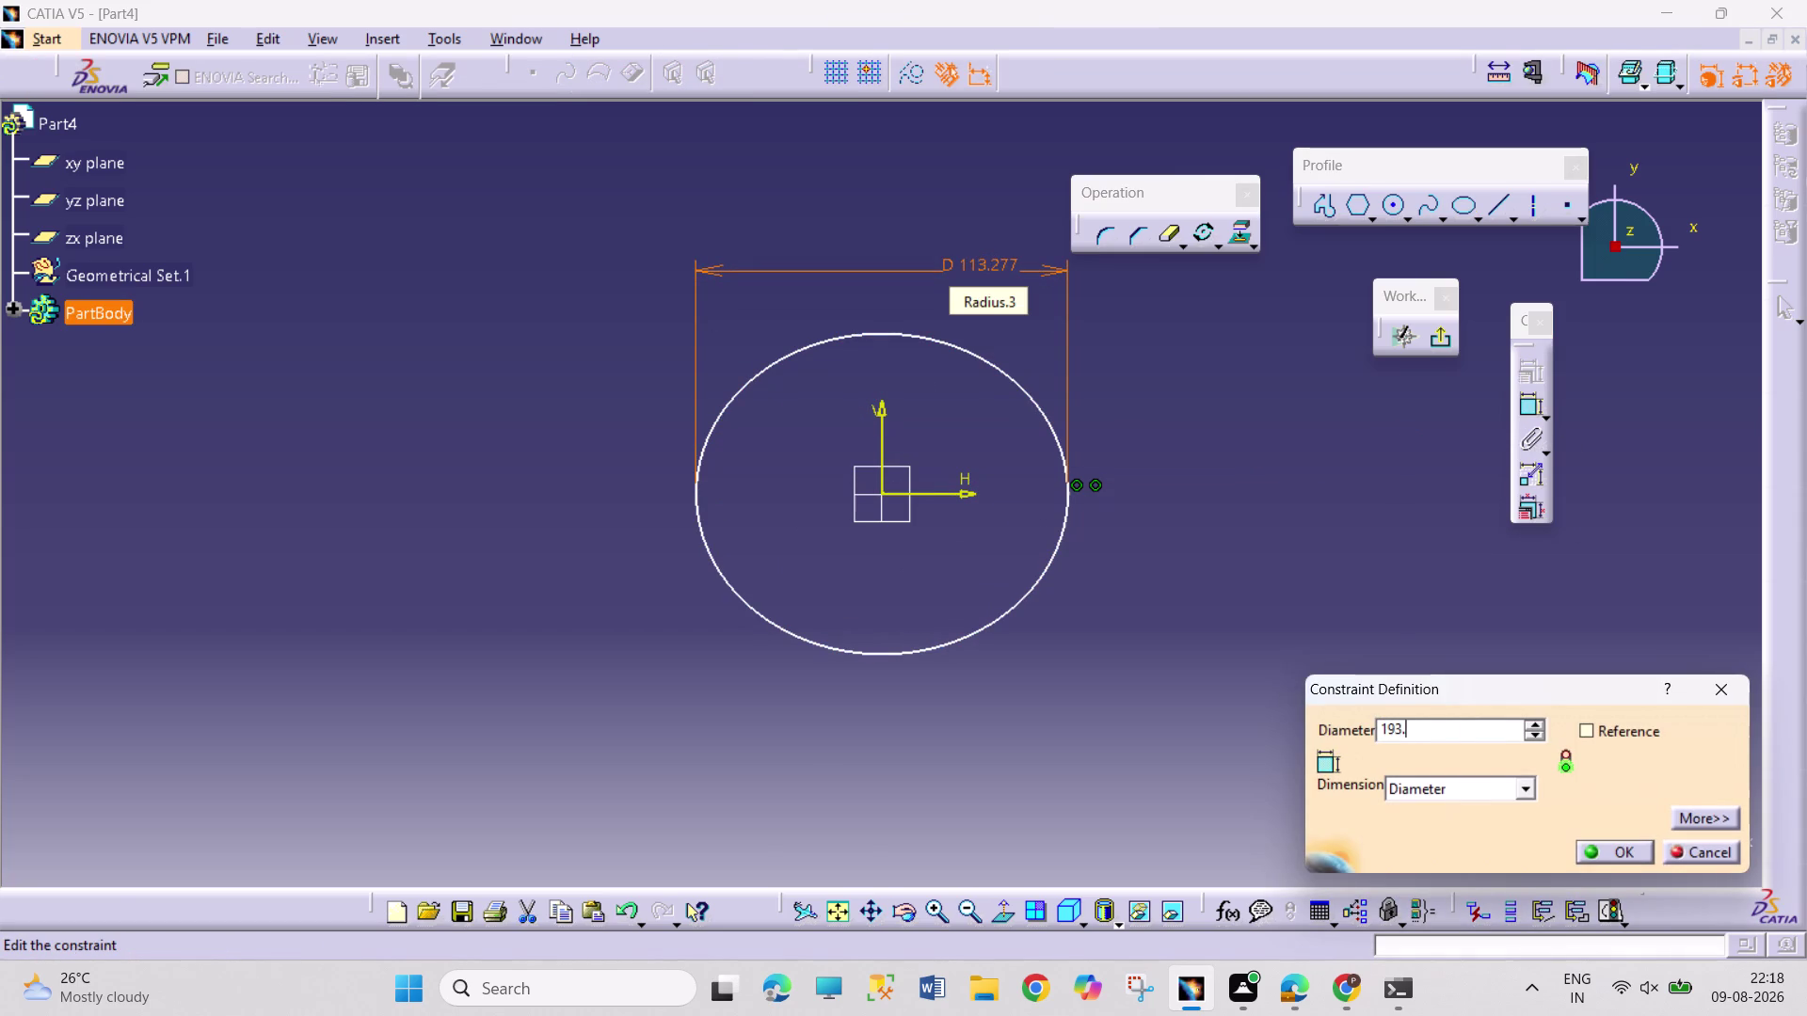
text(80)
key(Return)
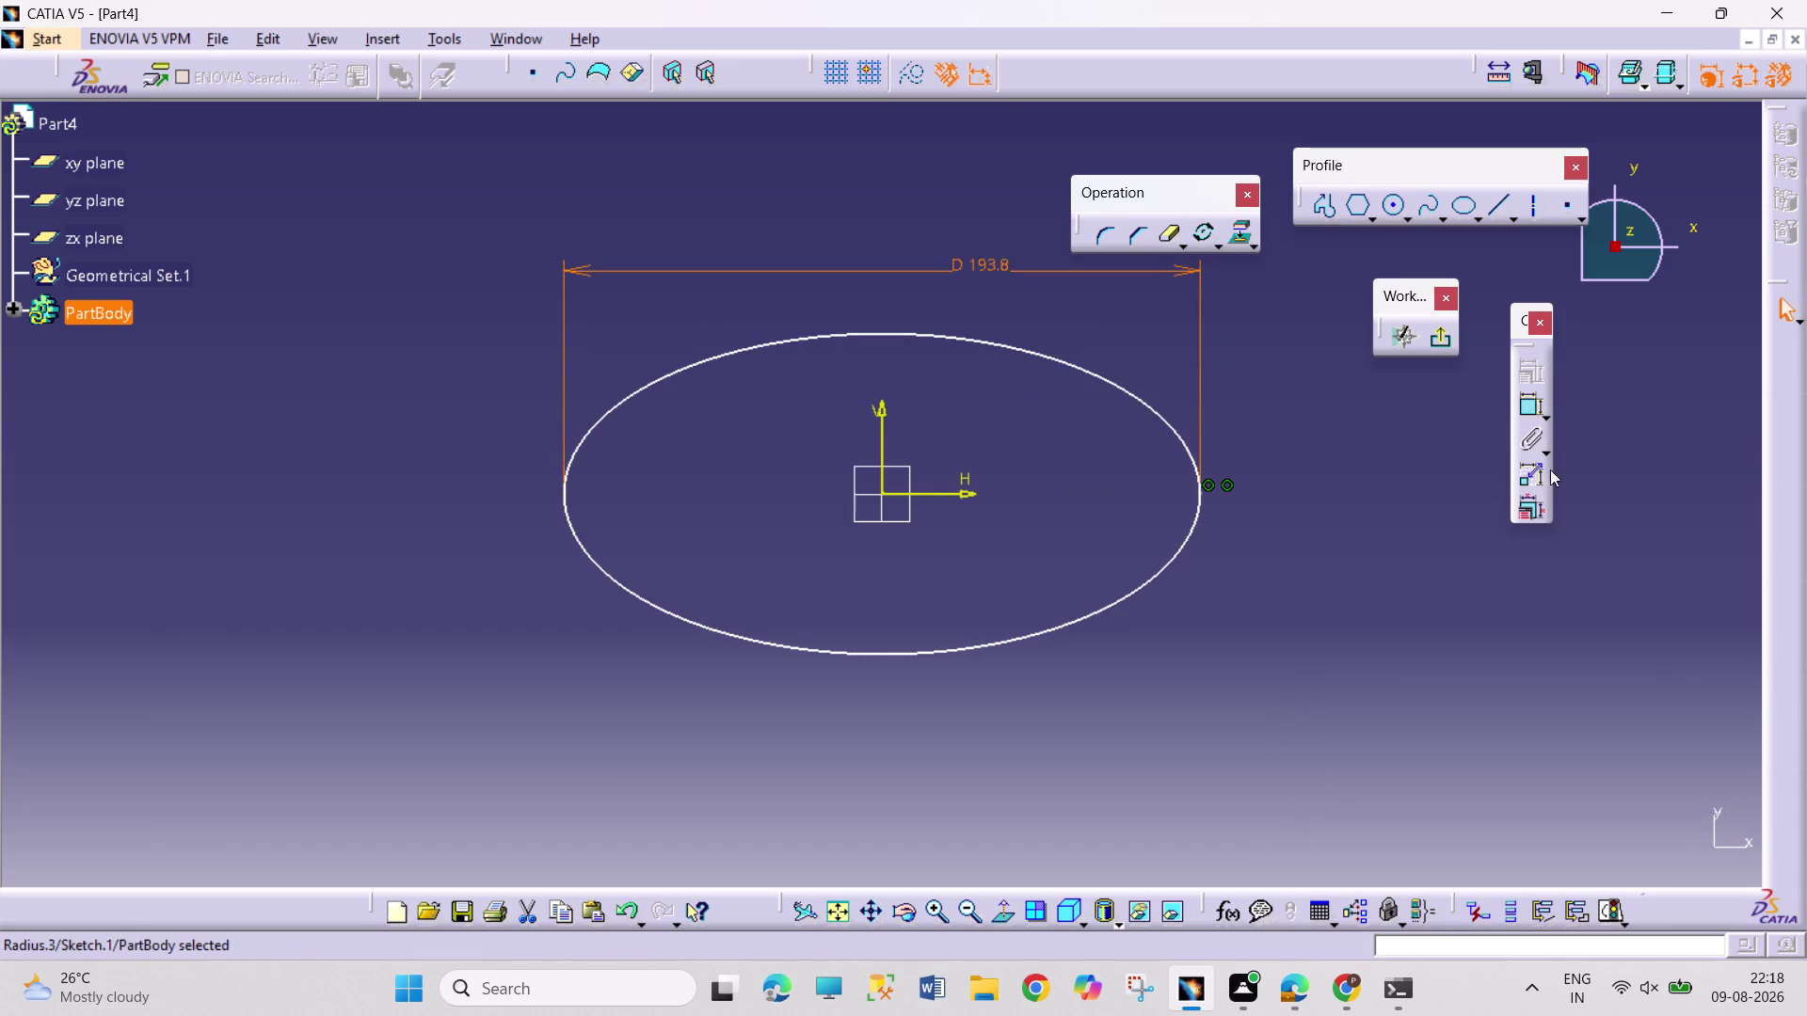
Constrain the ellipse's lower edge 205/2 below the horizontal axis.
click(1532, 401)
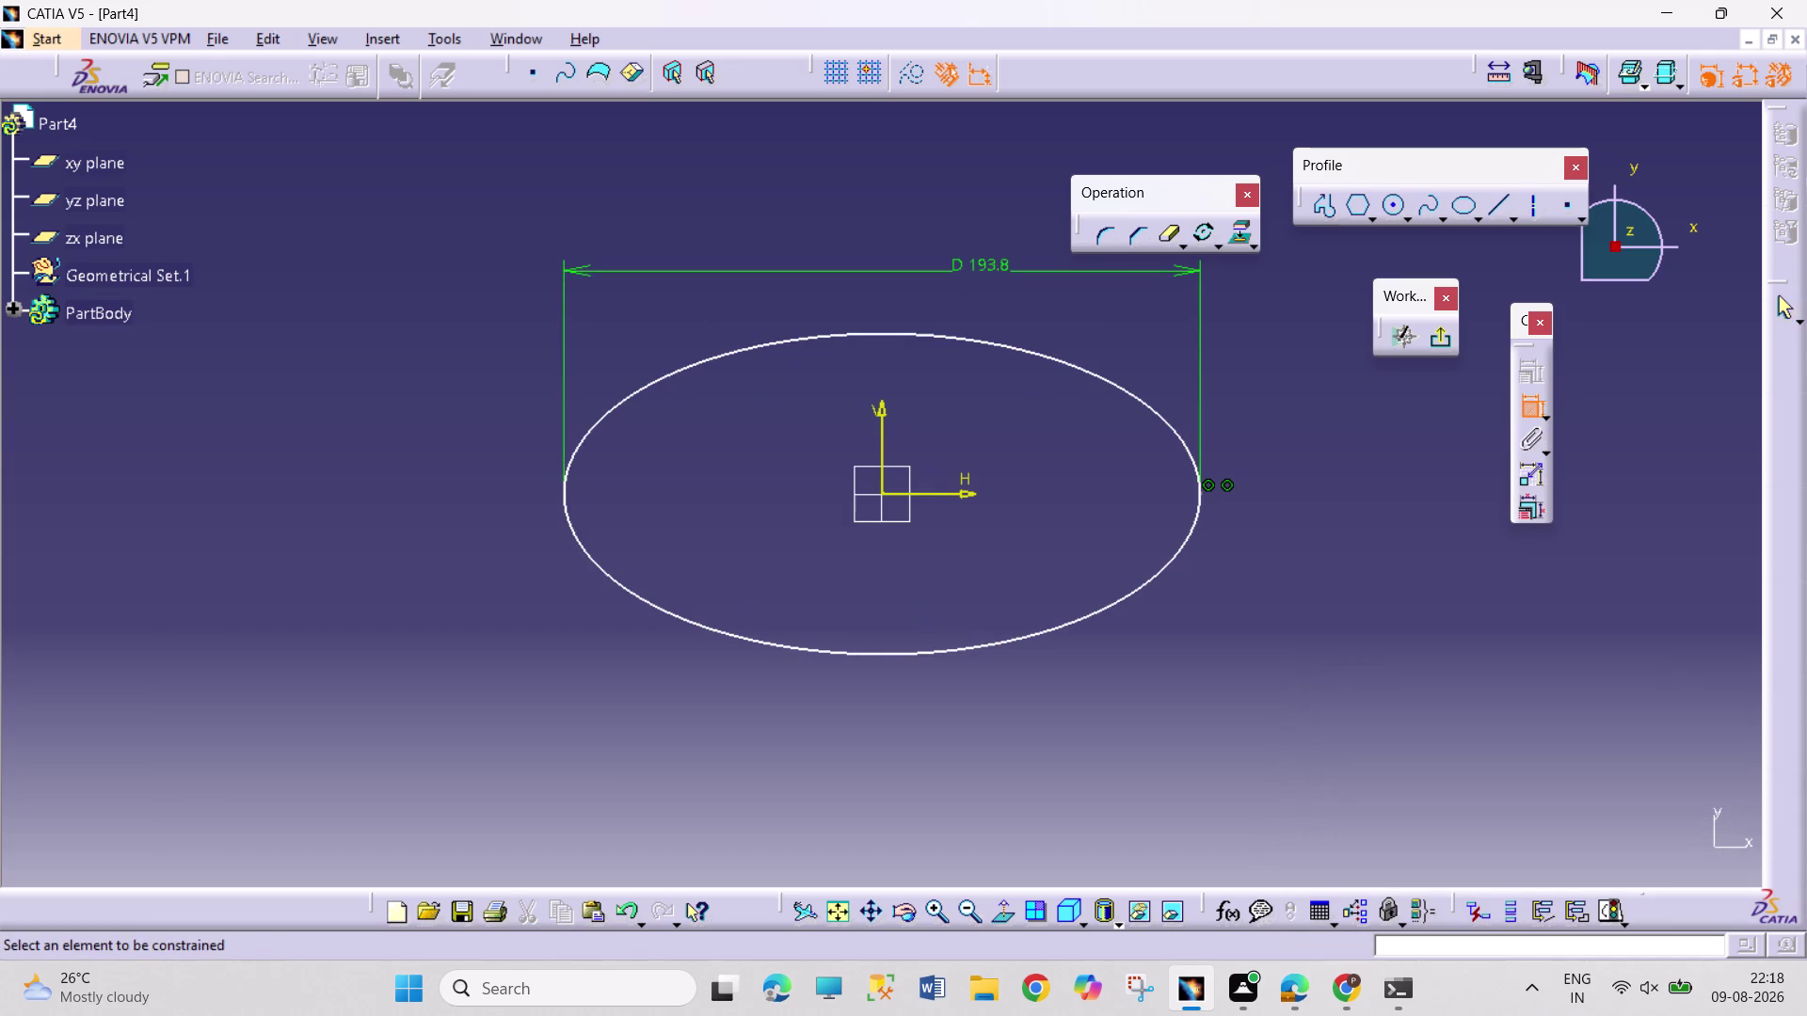
click(937, 490)
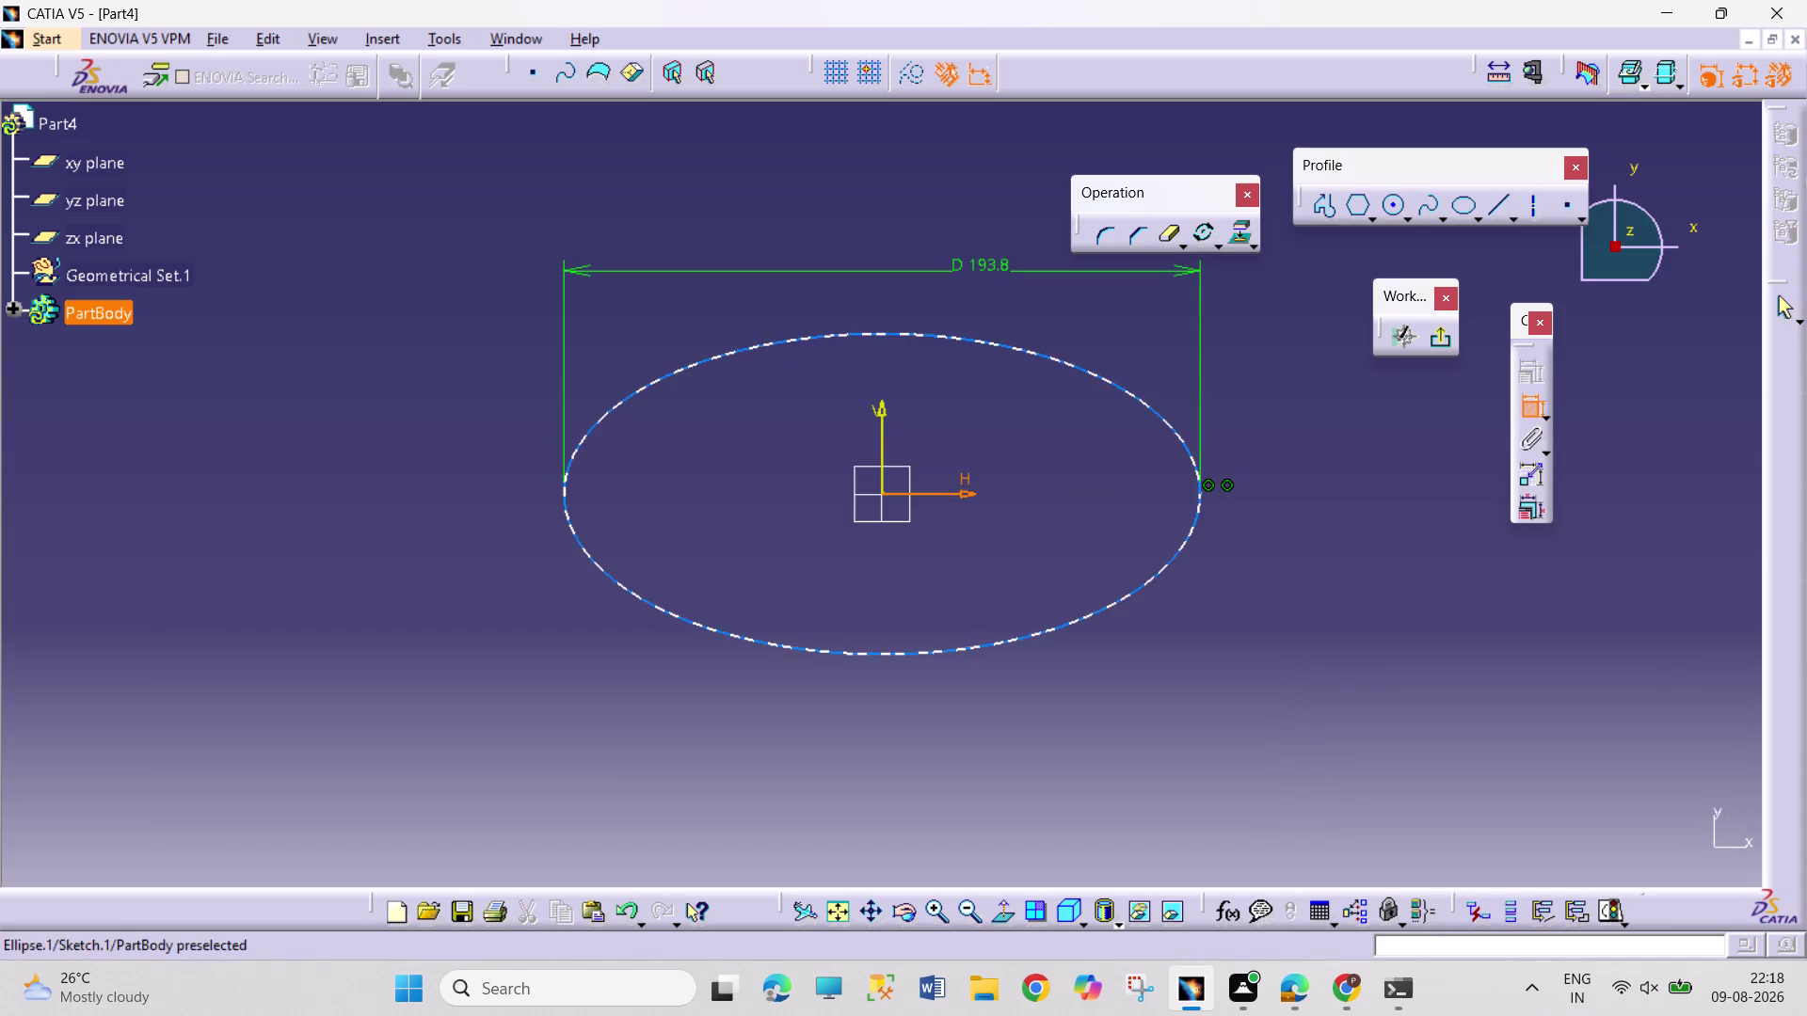
click(915, 652)
click(923, 755)
double_click(924, 748)
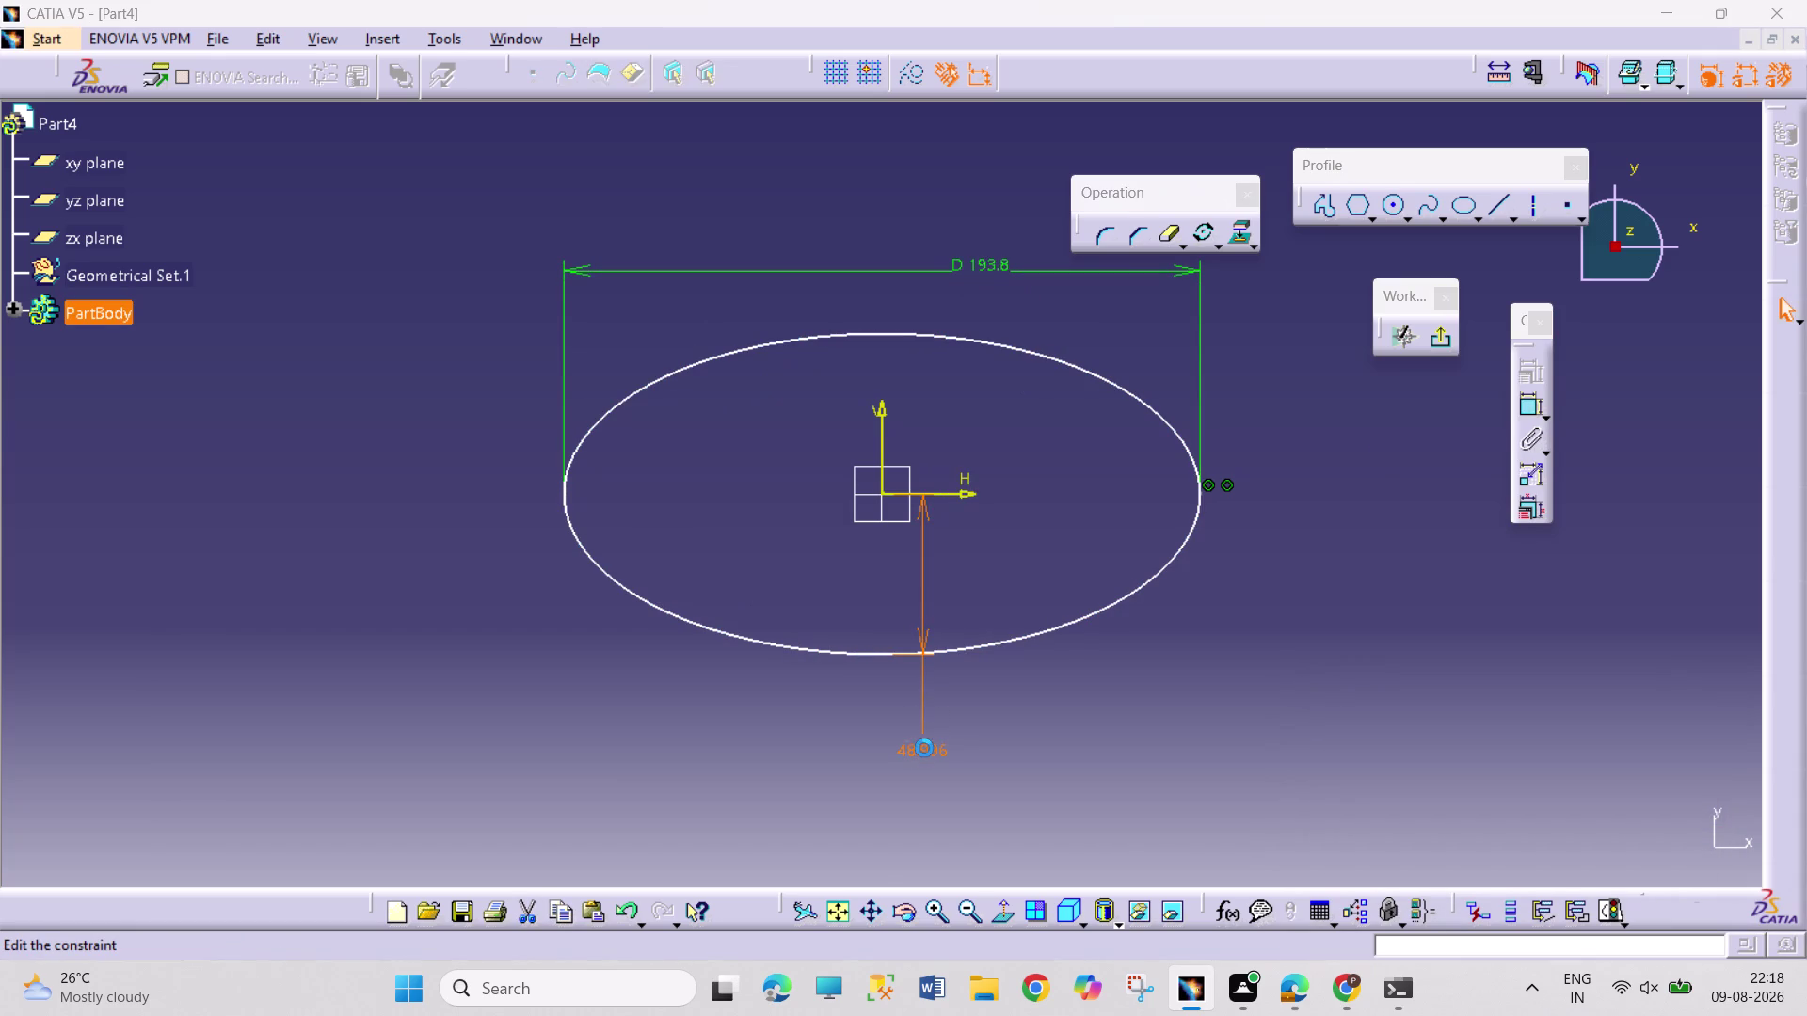
text(205/2)
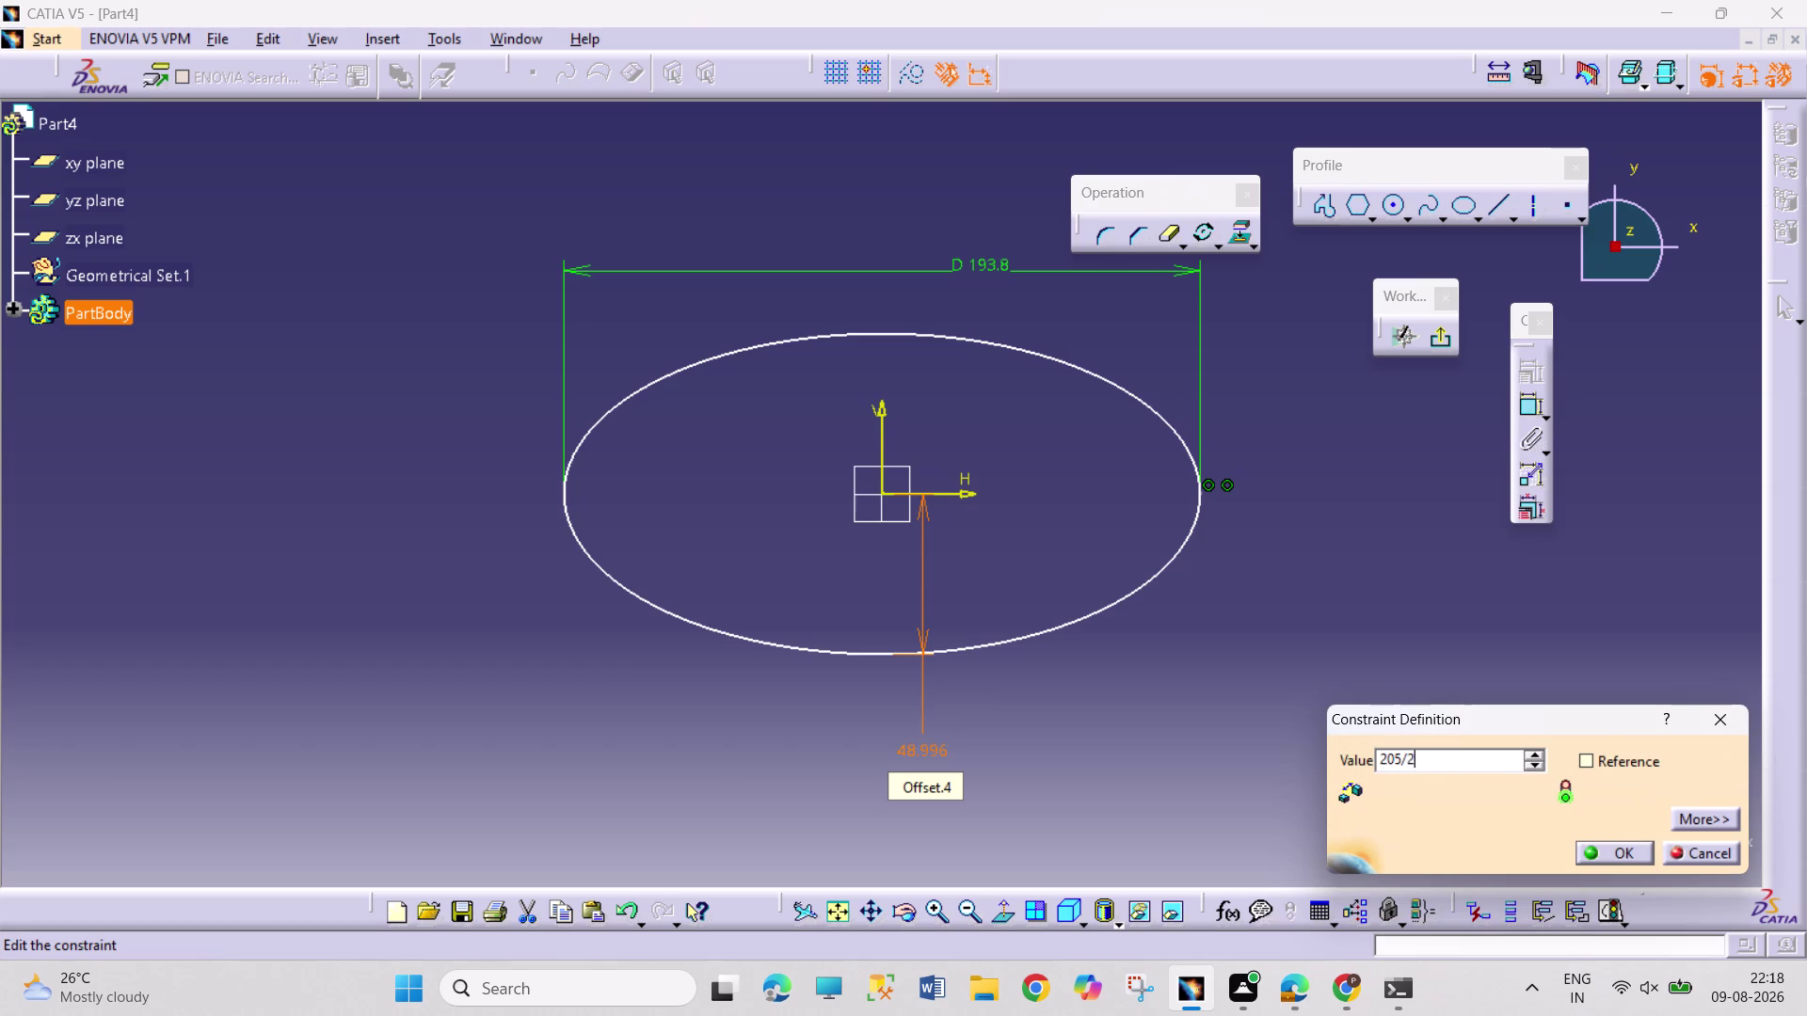
key(Return)
click(1297, 611)
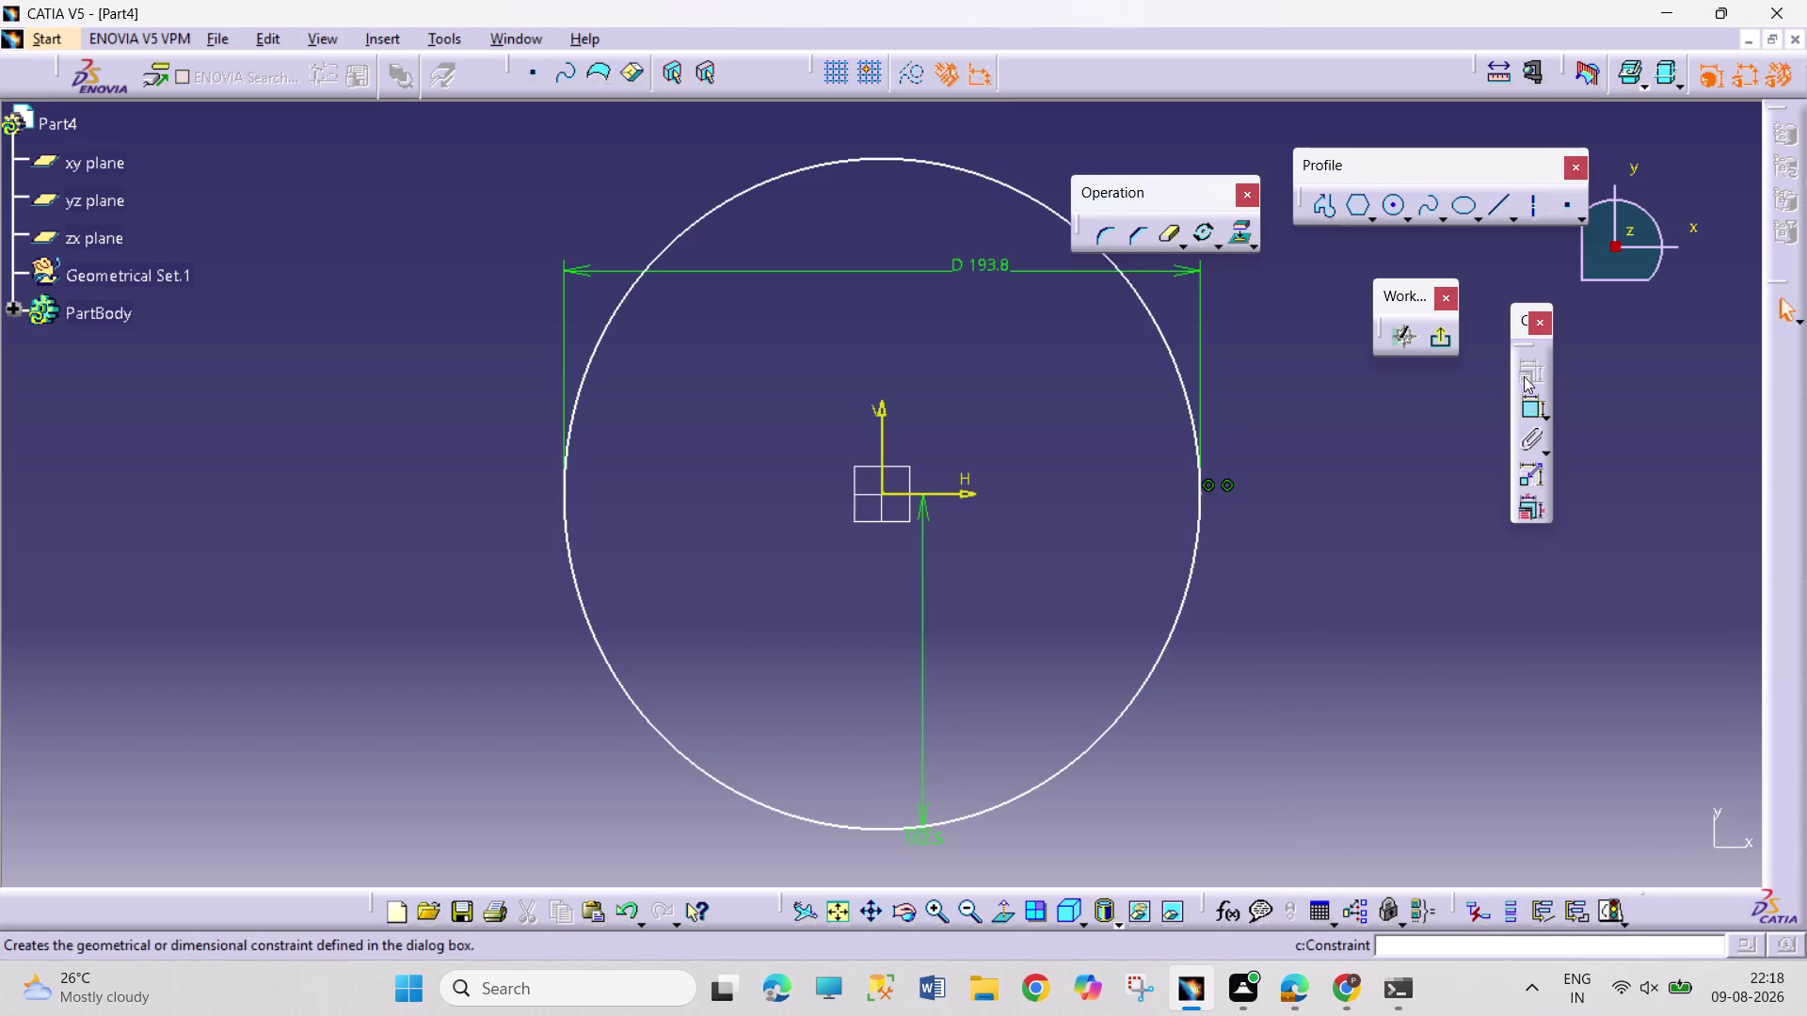
click(1396, 208)
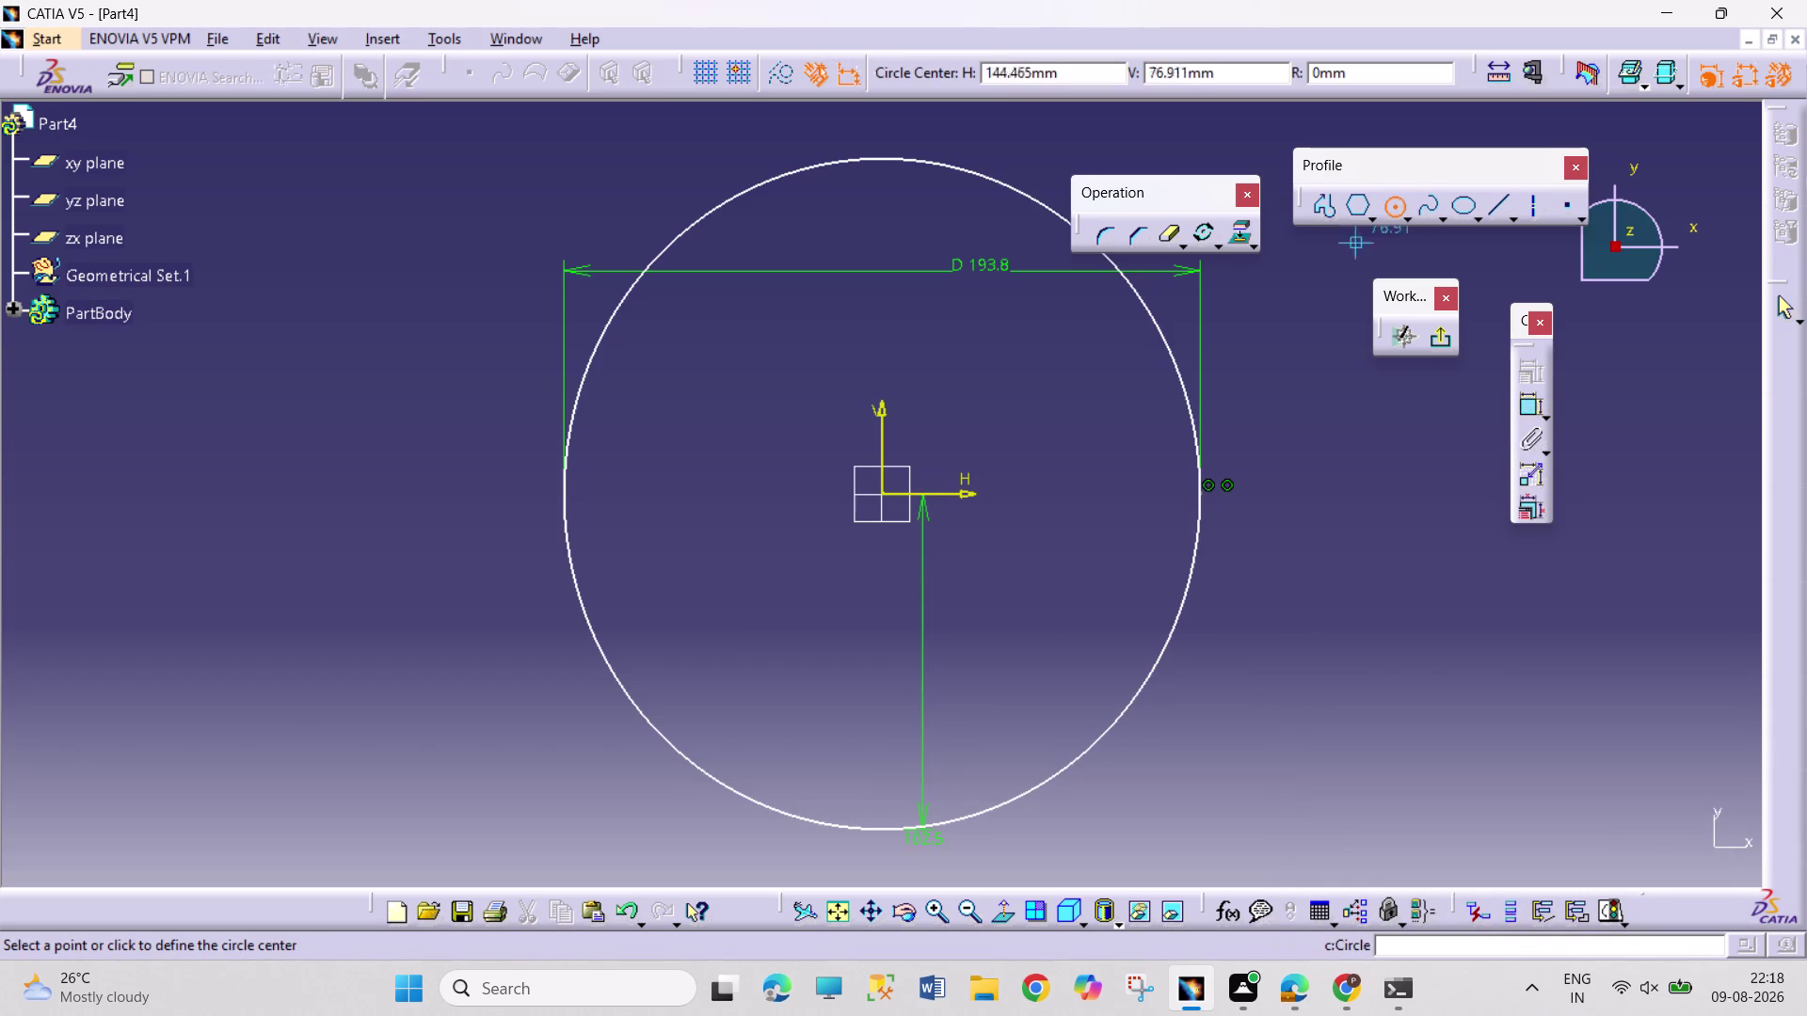
Draw a small circle right of the origin and mirror it across the vertical axis.
click(1058, 491)
click(1064, 520)
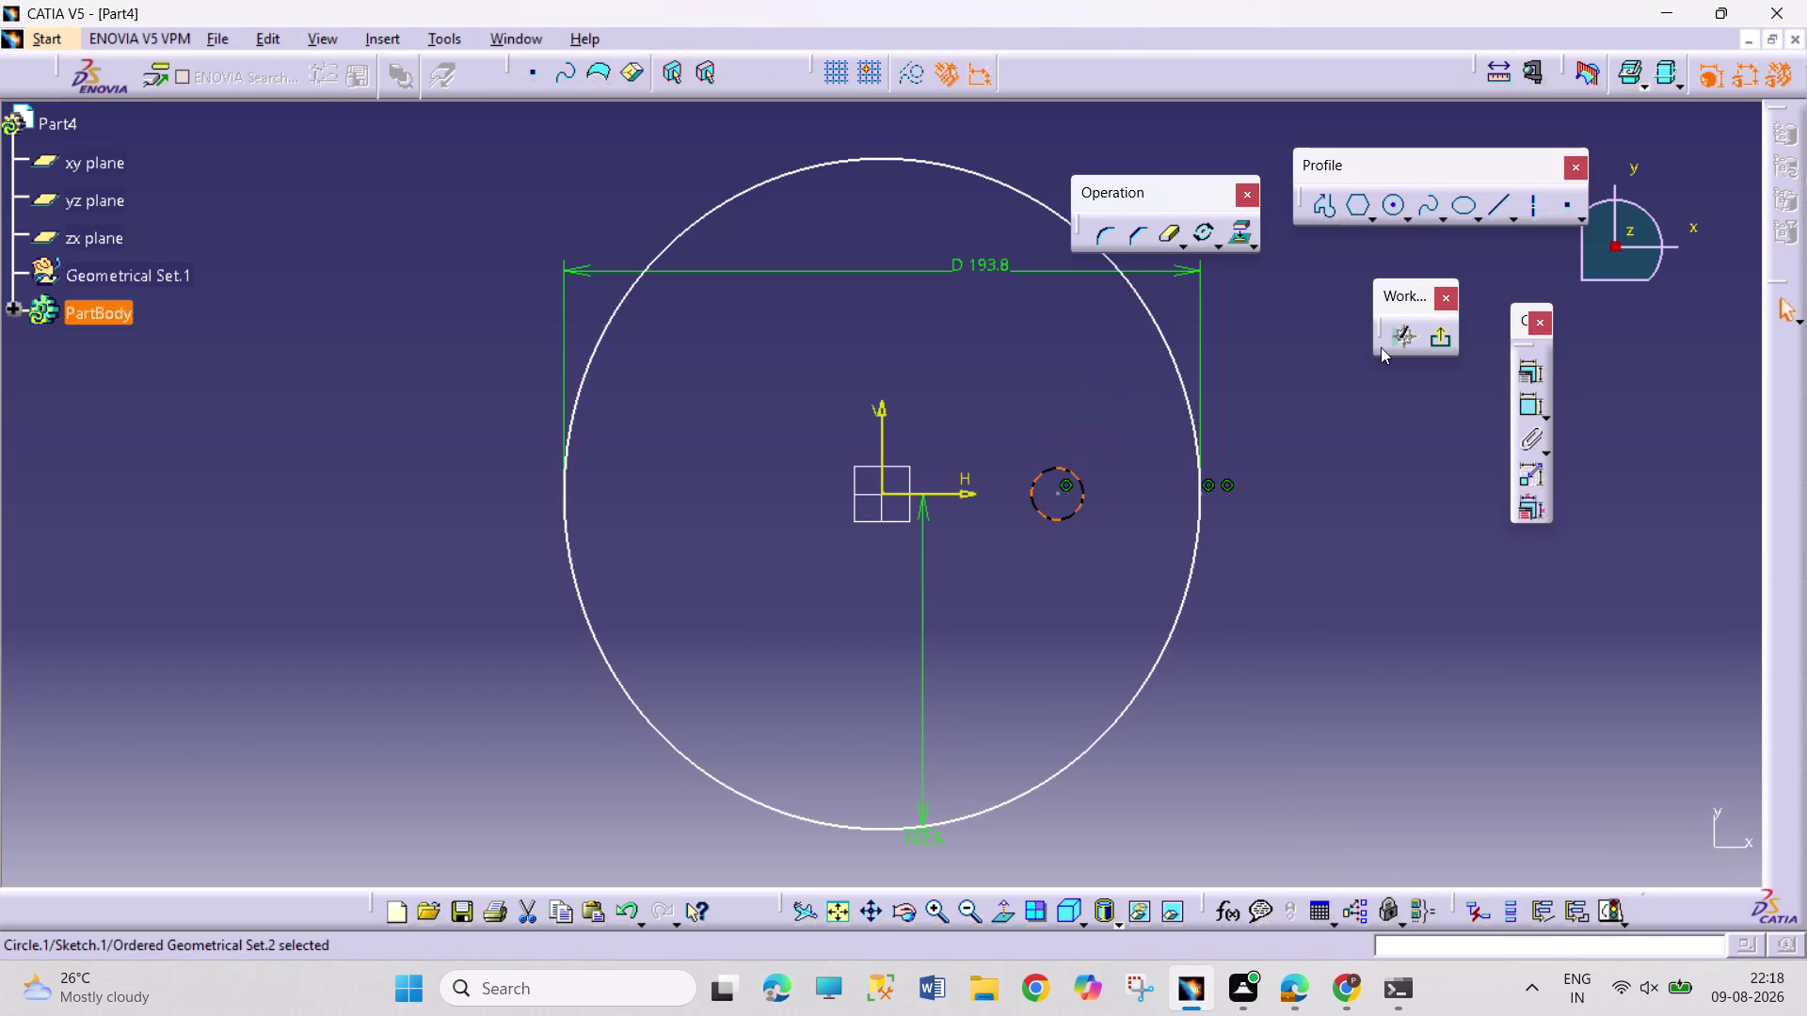
click(1216, 243)
click(1244, 271)
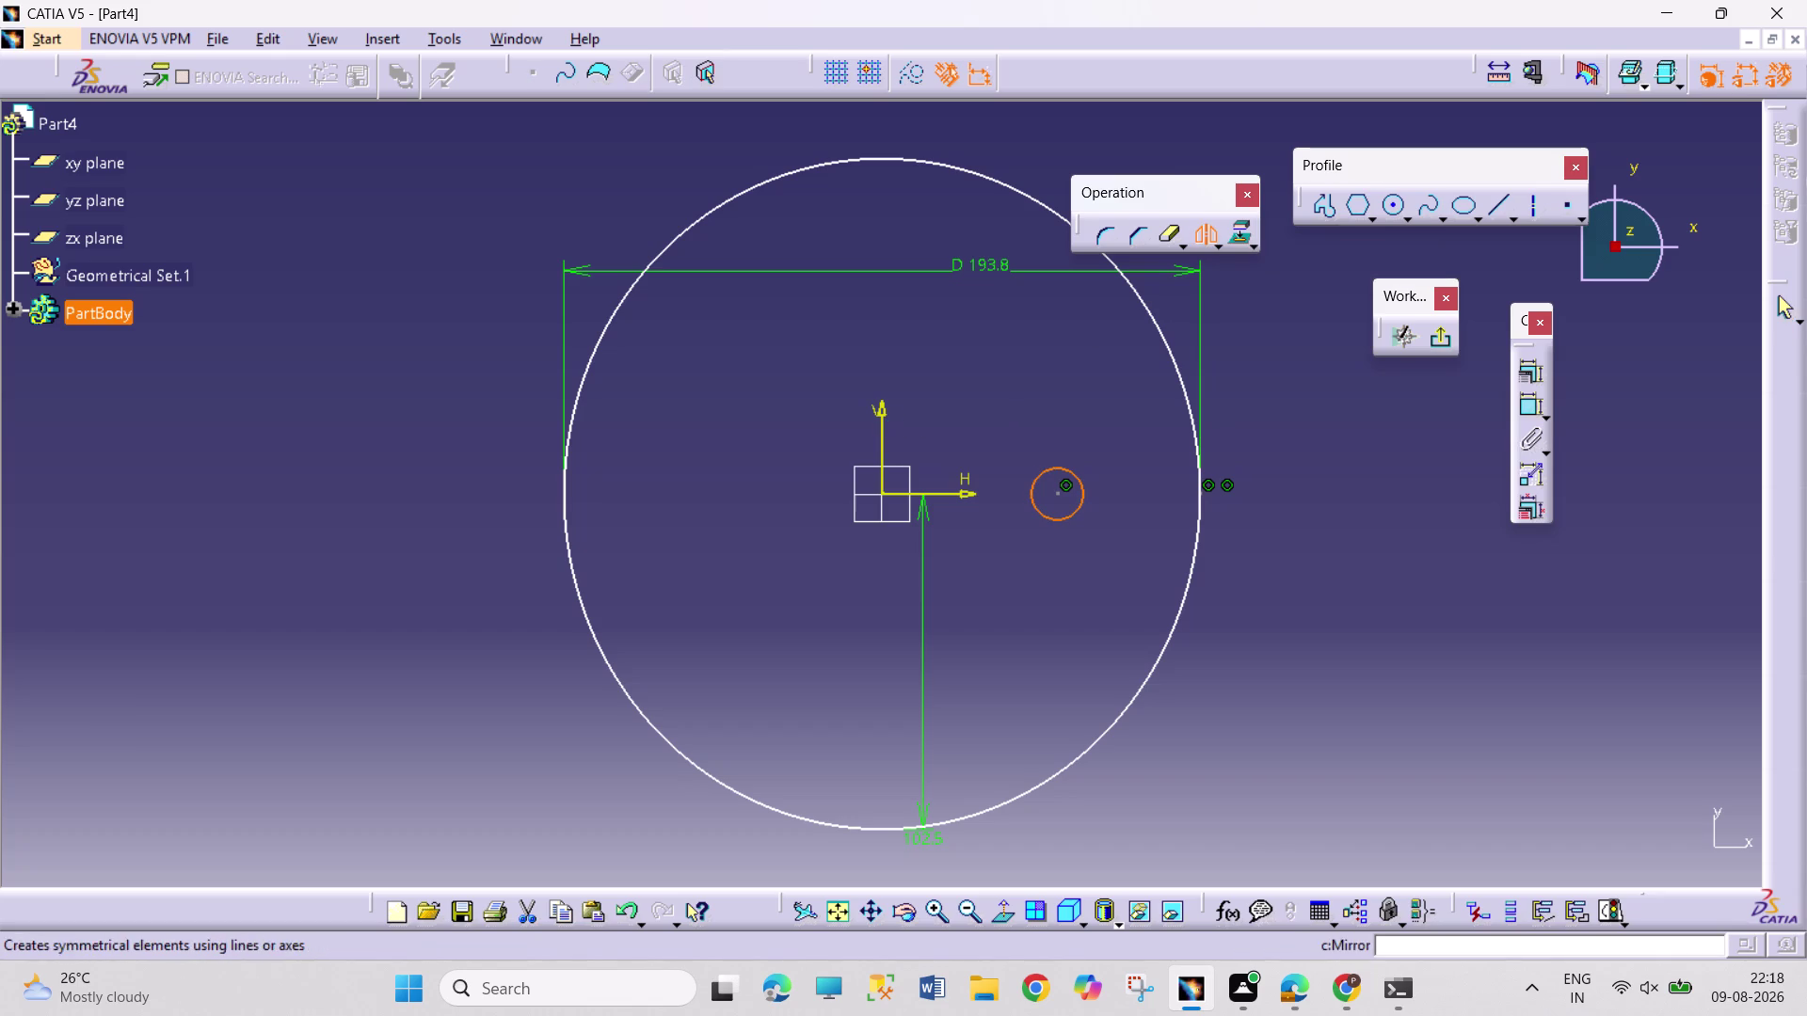
click(885, 431)
click(880, 429)
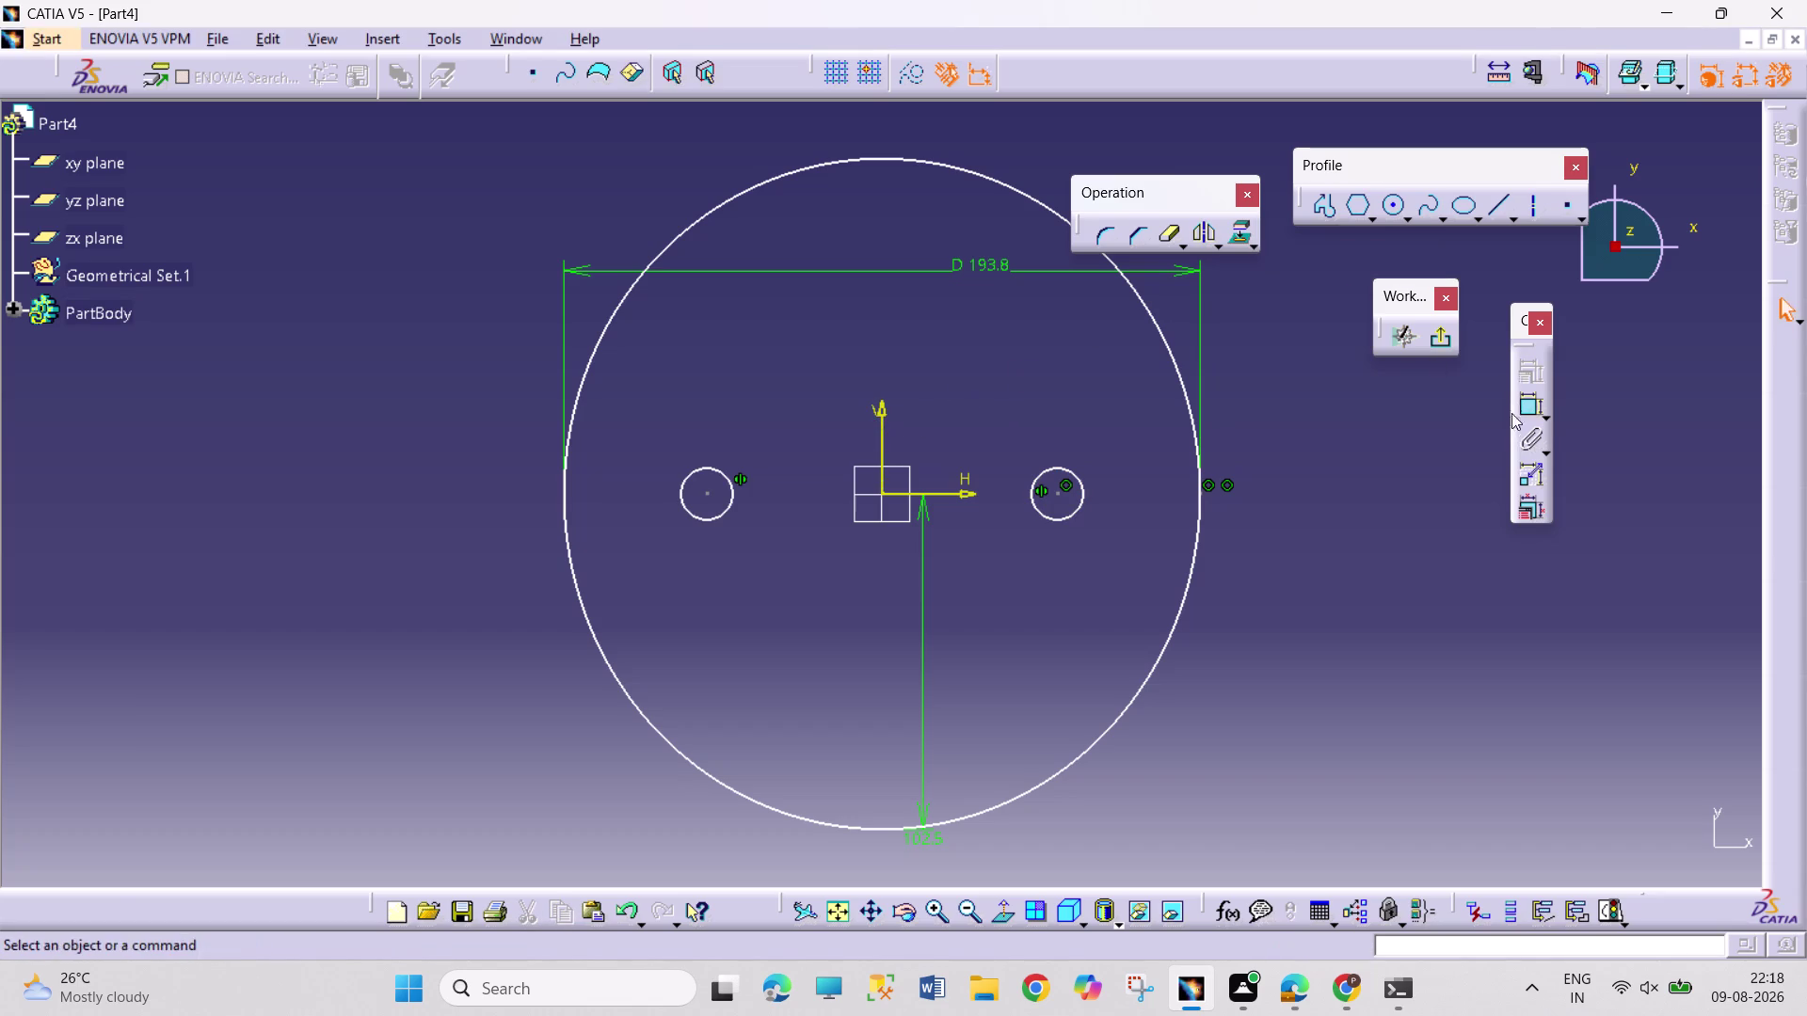
Set the distance between the two circle centres to 100 mm.
click(1529, 411)
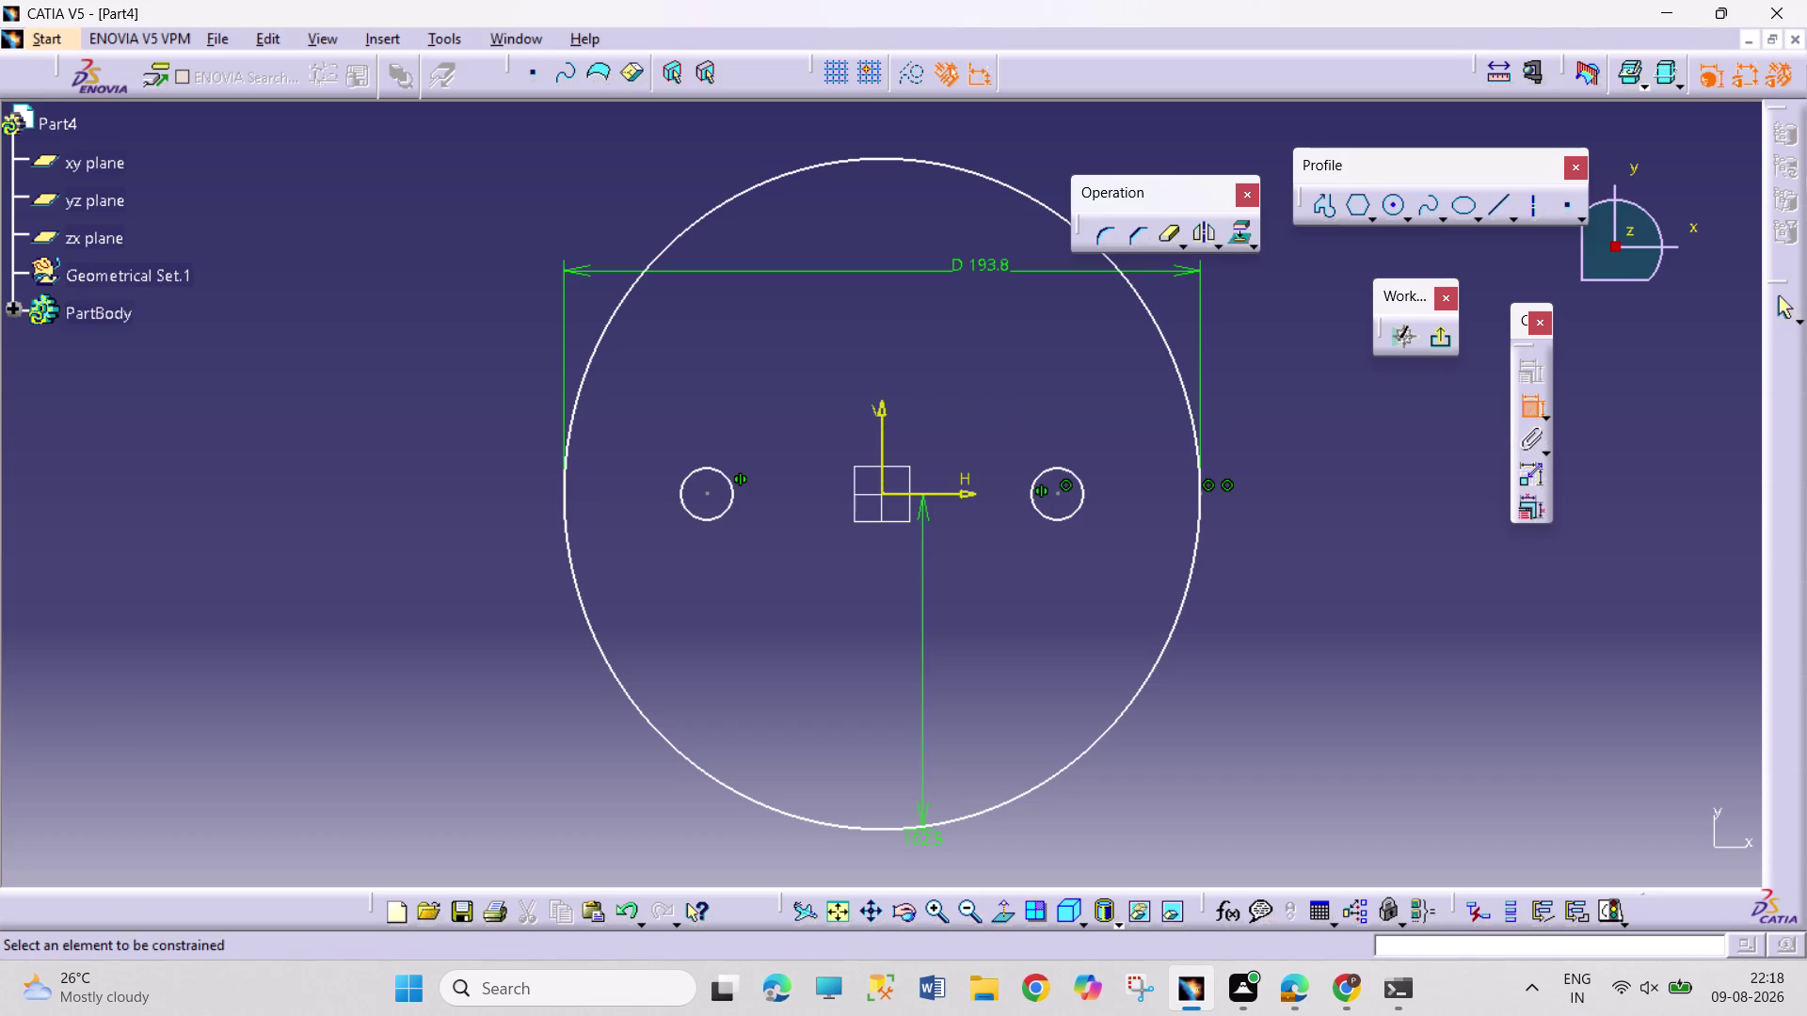
drag(1057, 489, 1049, 497)
click(705, 491)
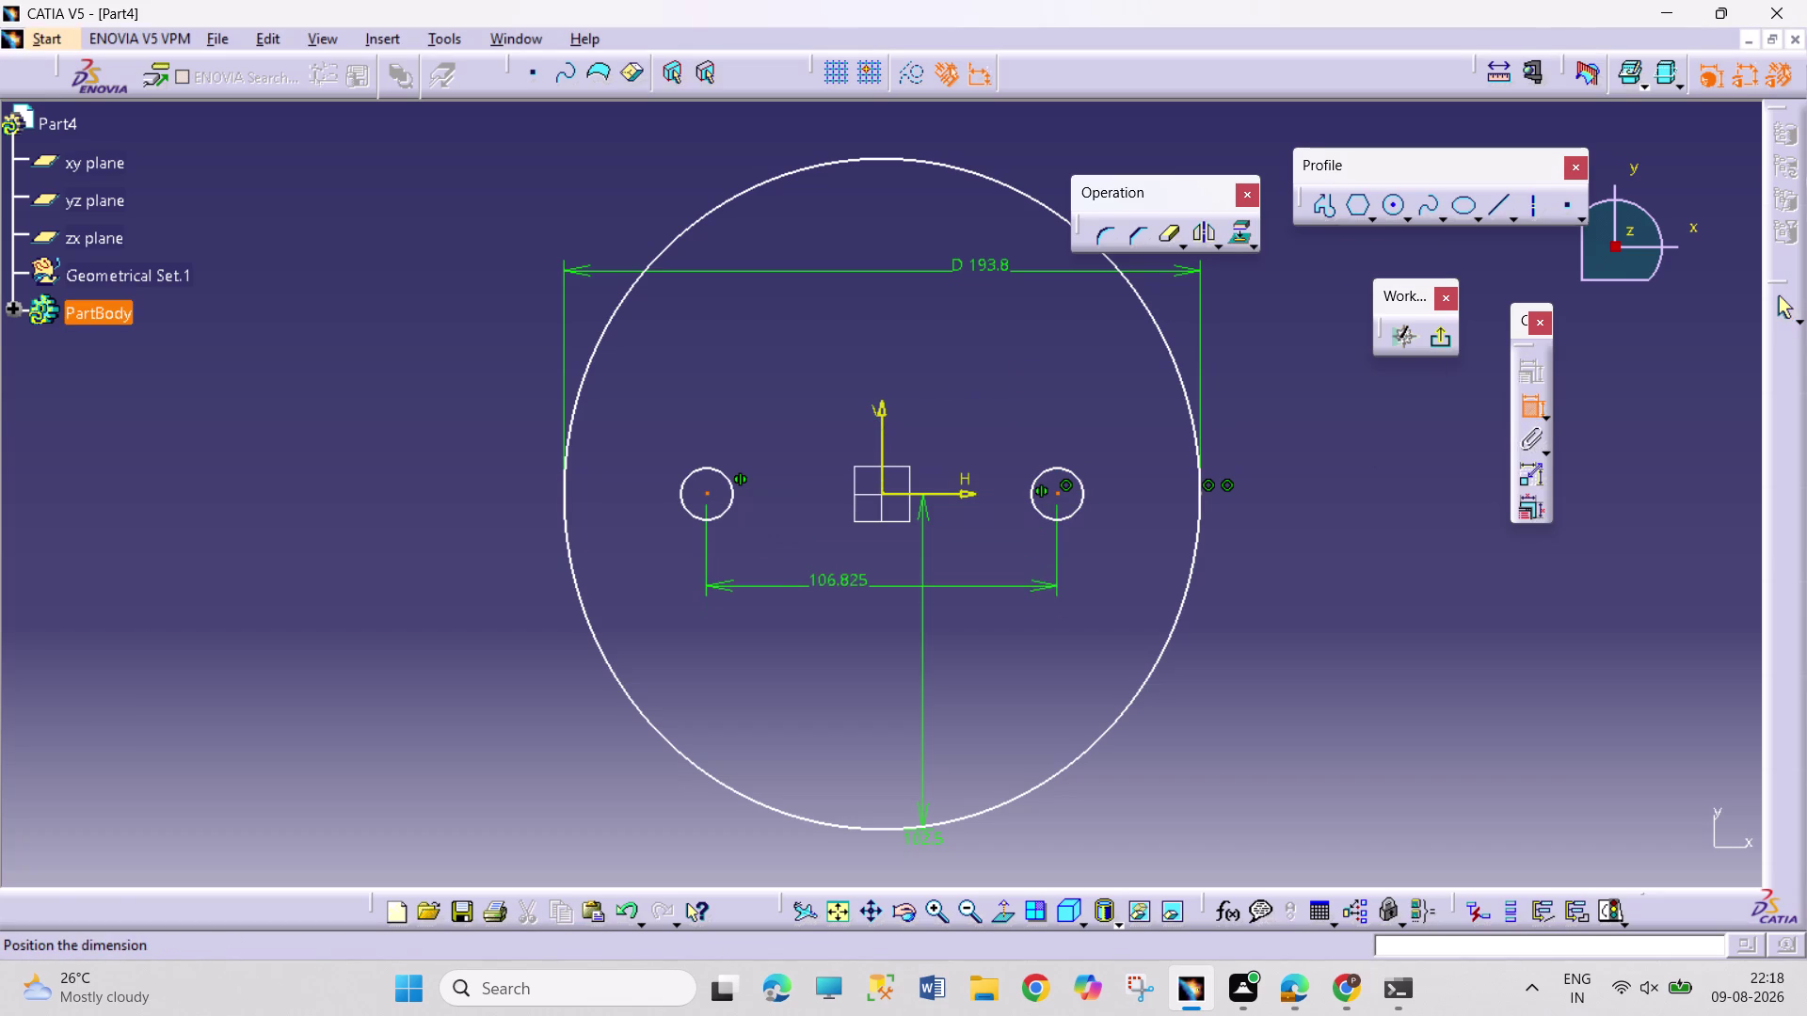
triple_click(842, 595)
text(1)
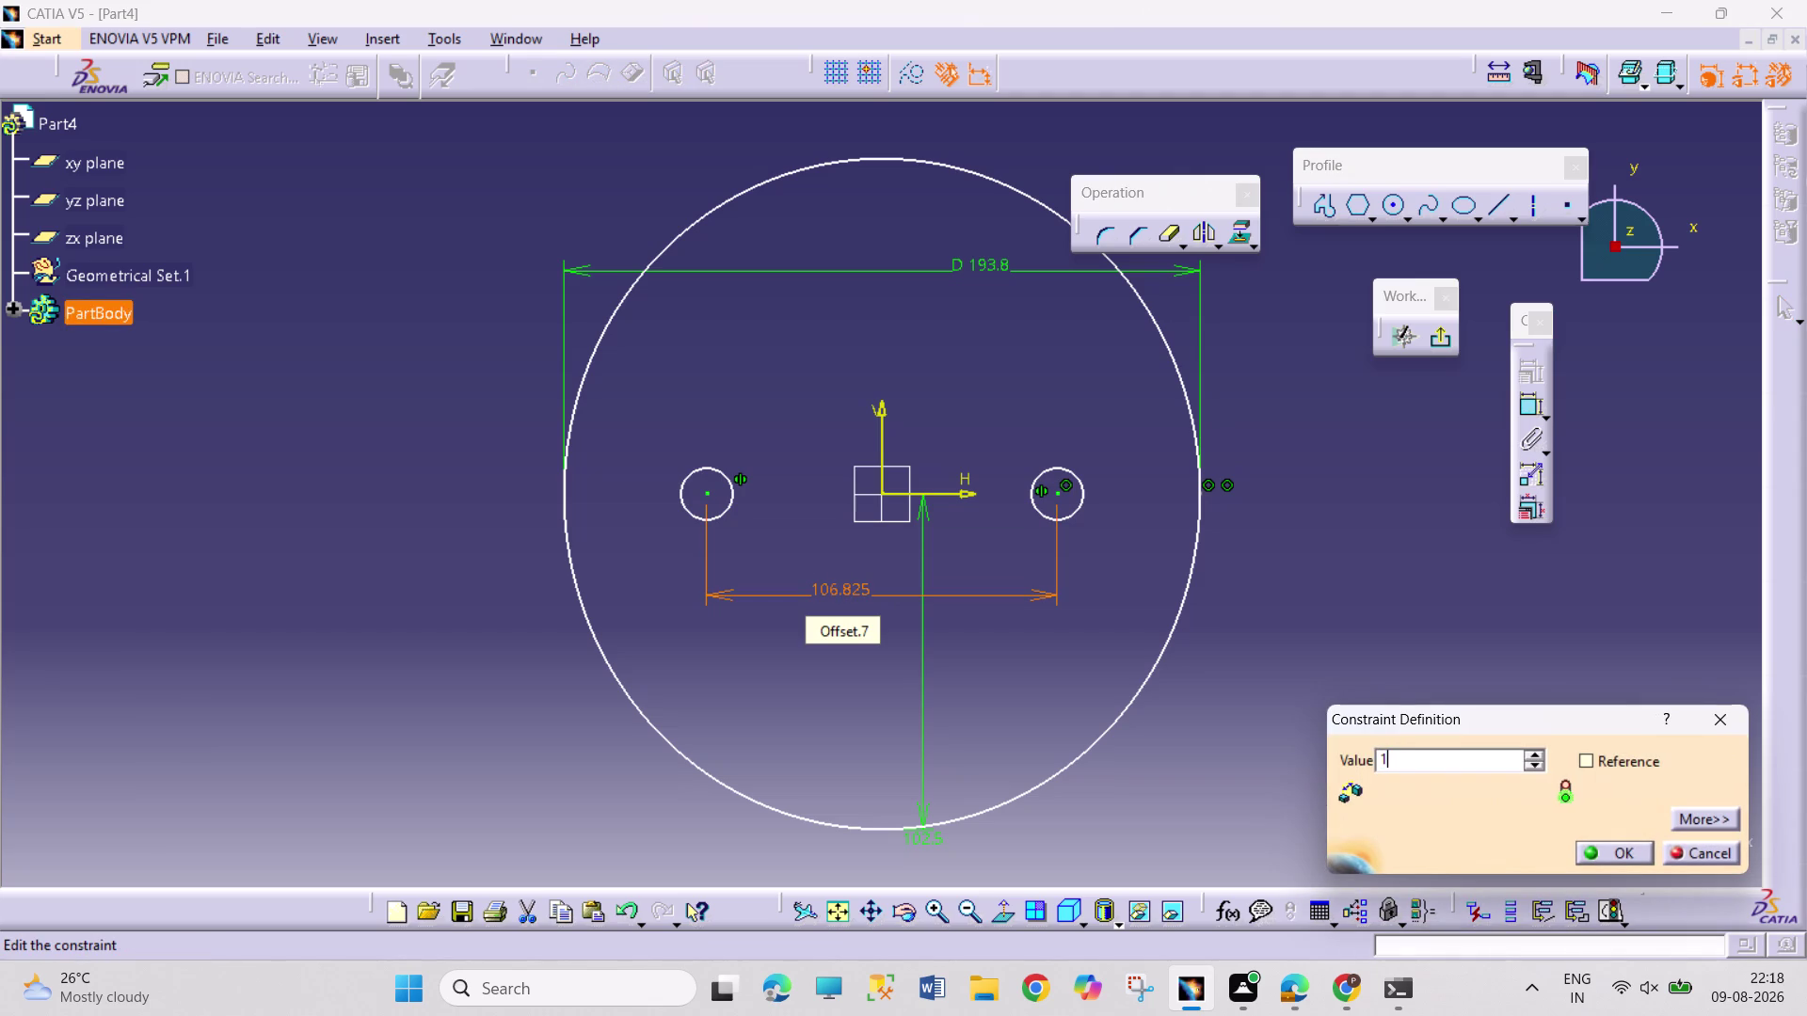
text(00)
key(Return)
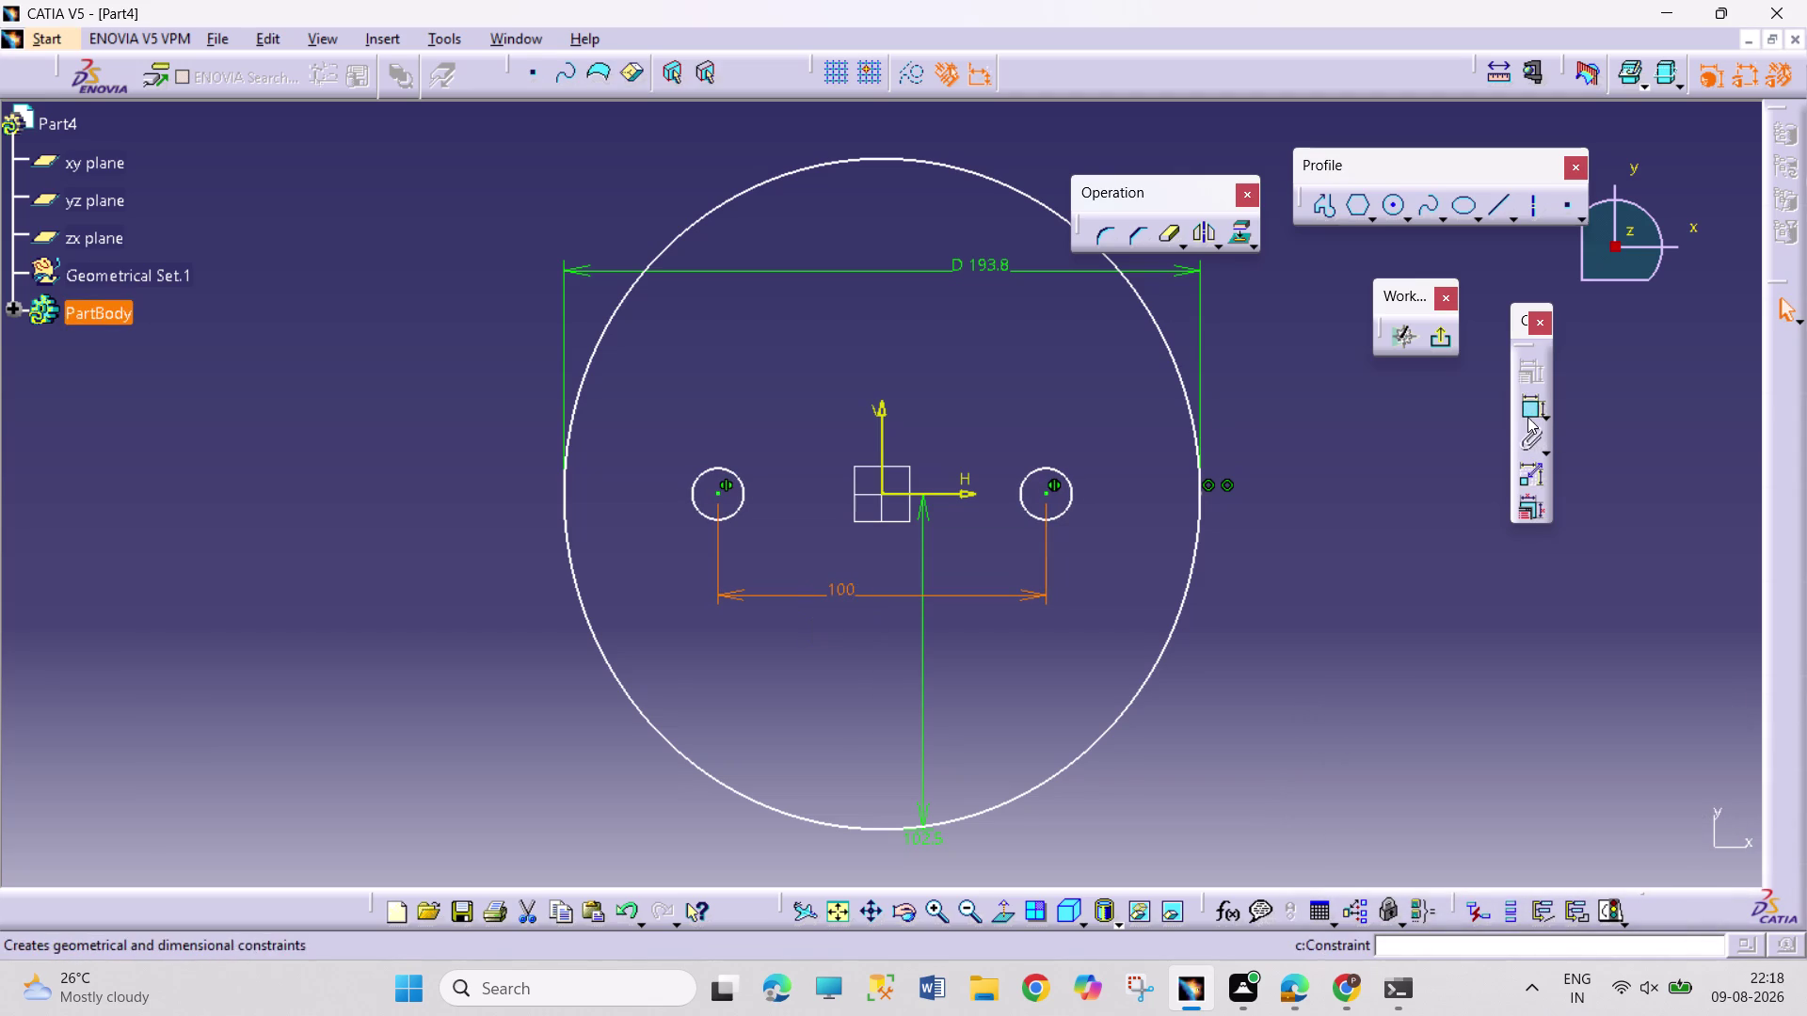
Dimension the right hole to 12.5 mm diameter and exit the sketch.
click(1527, 417)
click(1066, 495)
click(1106, 452)
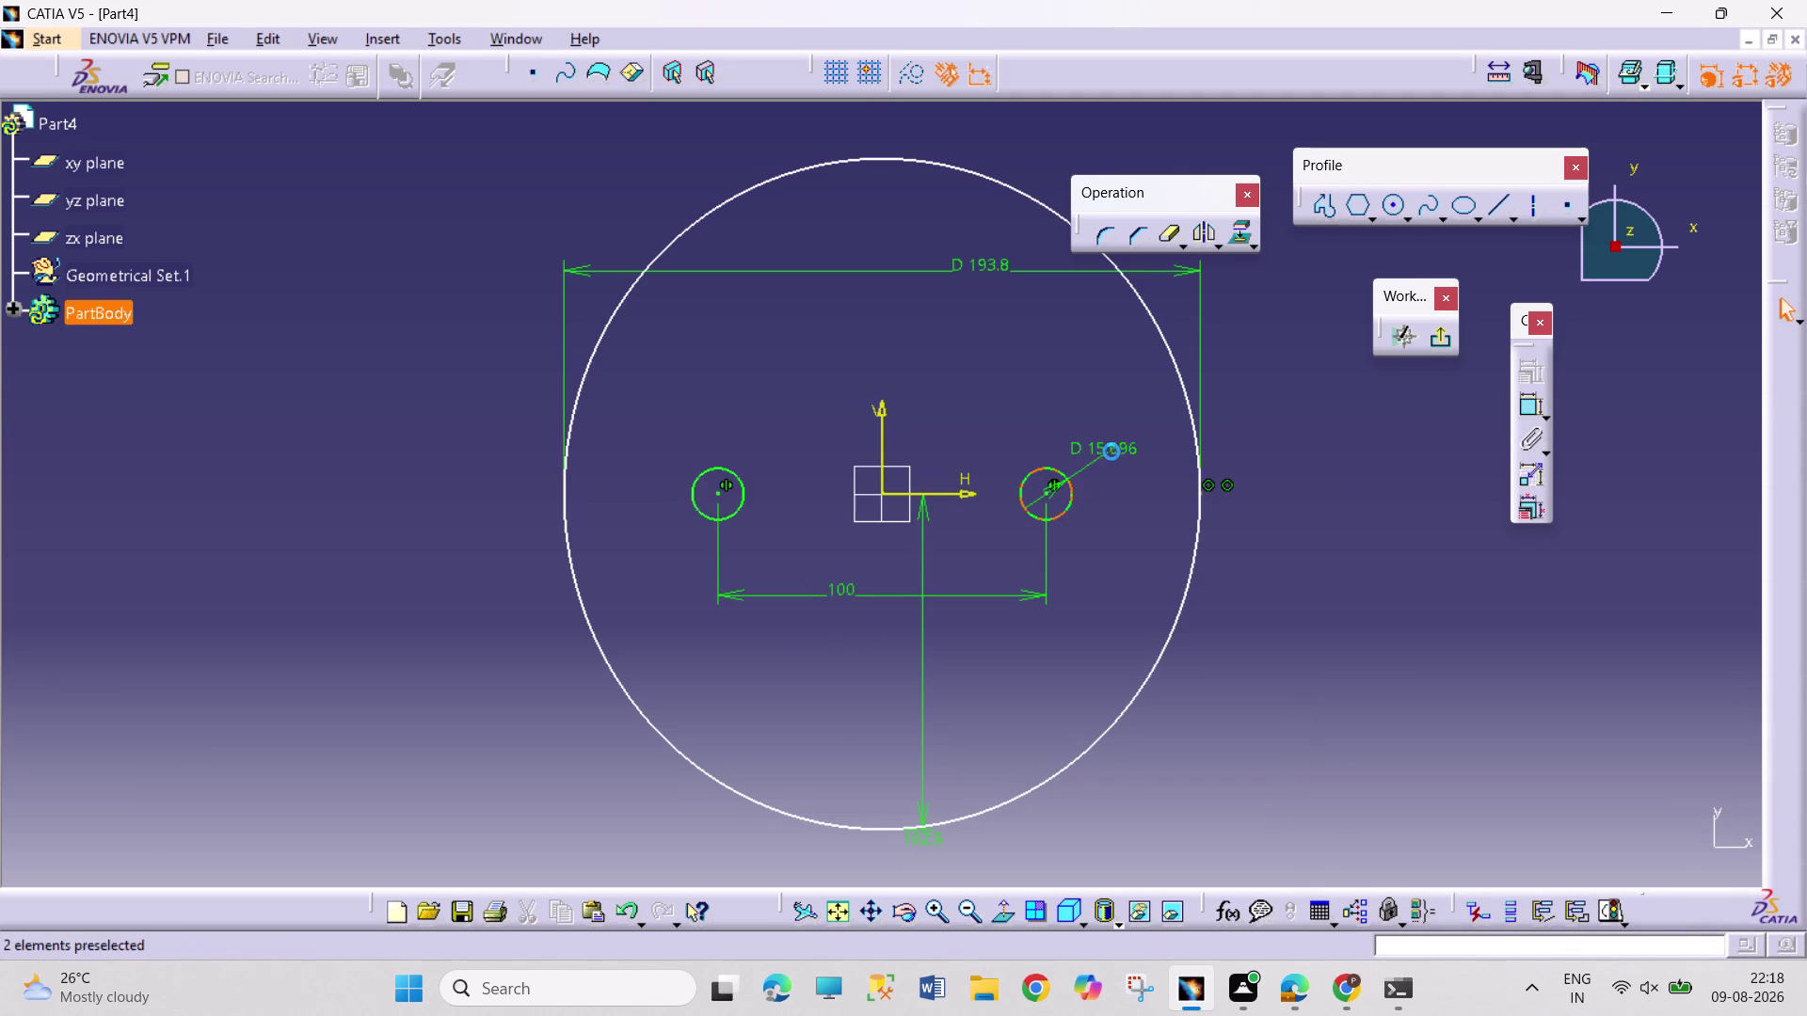
double_click(1111, 449)
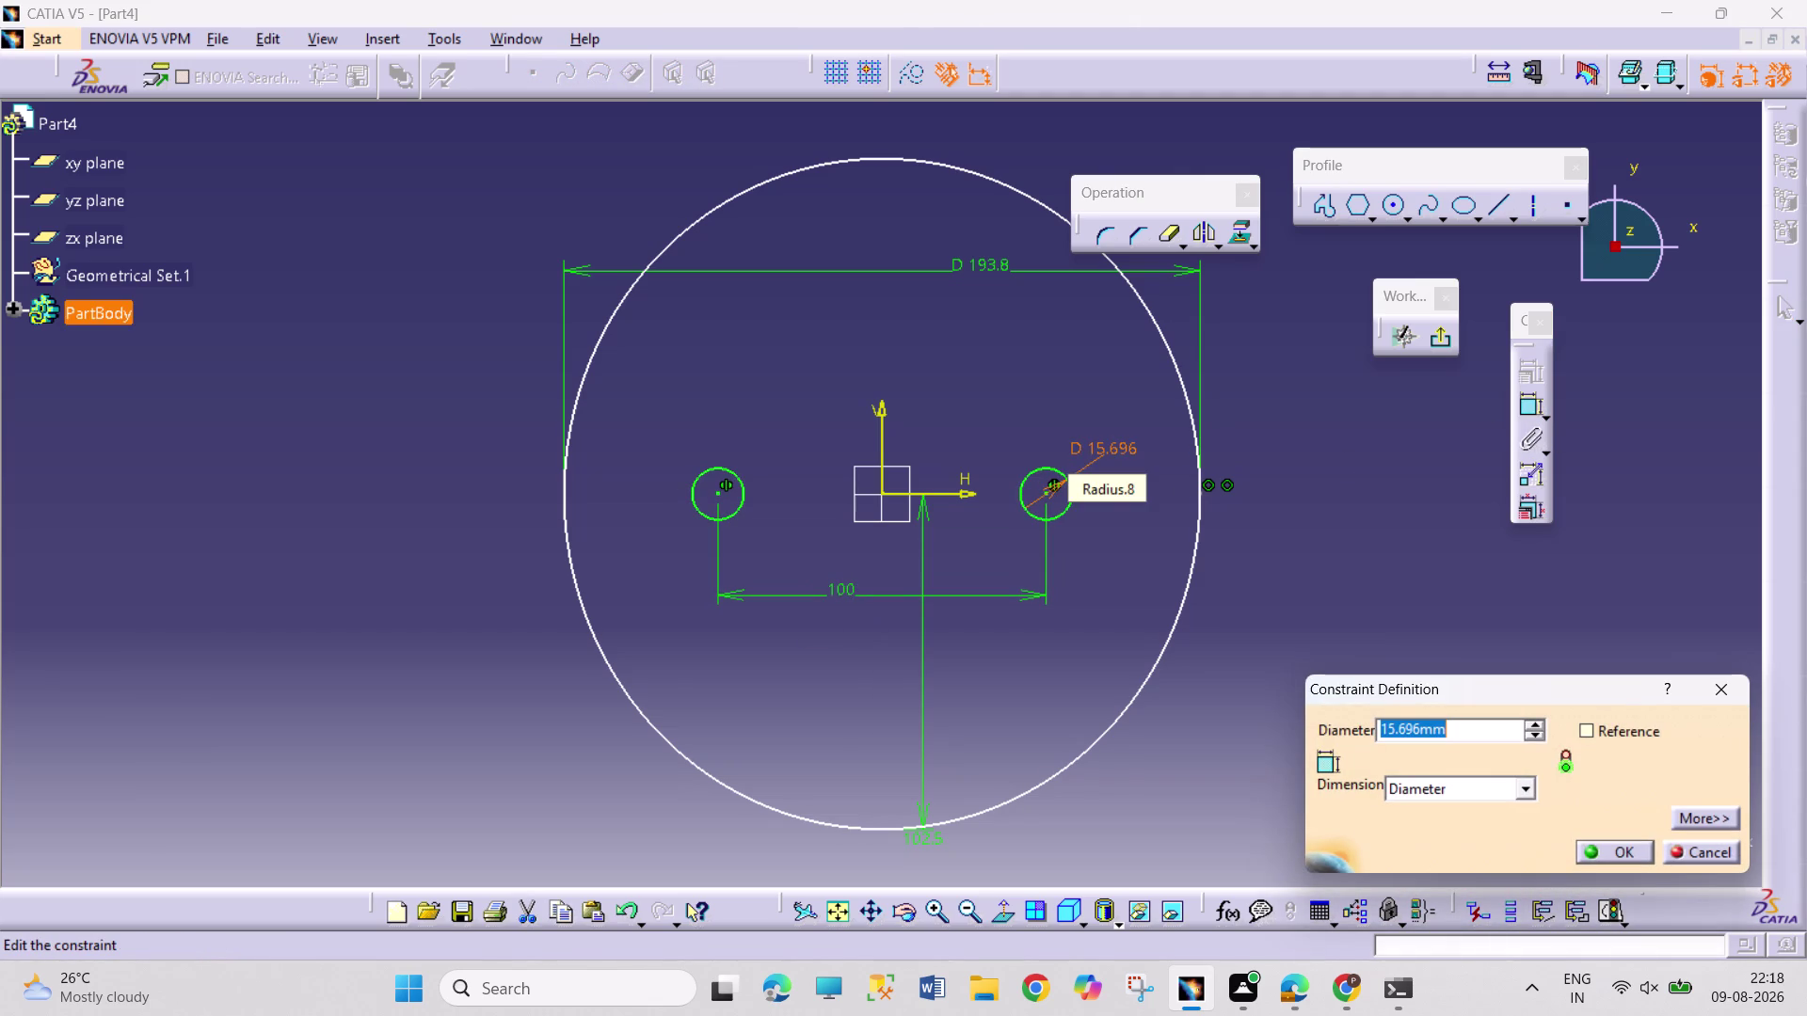
text(12.5)
key(Return)
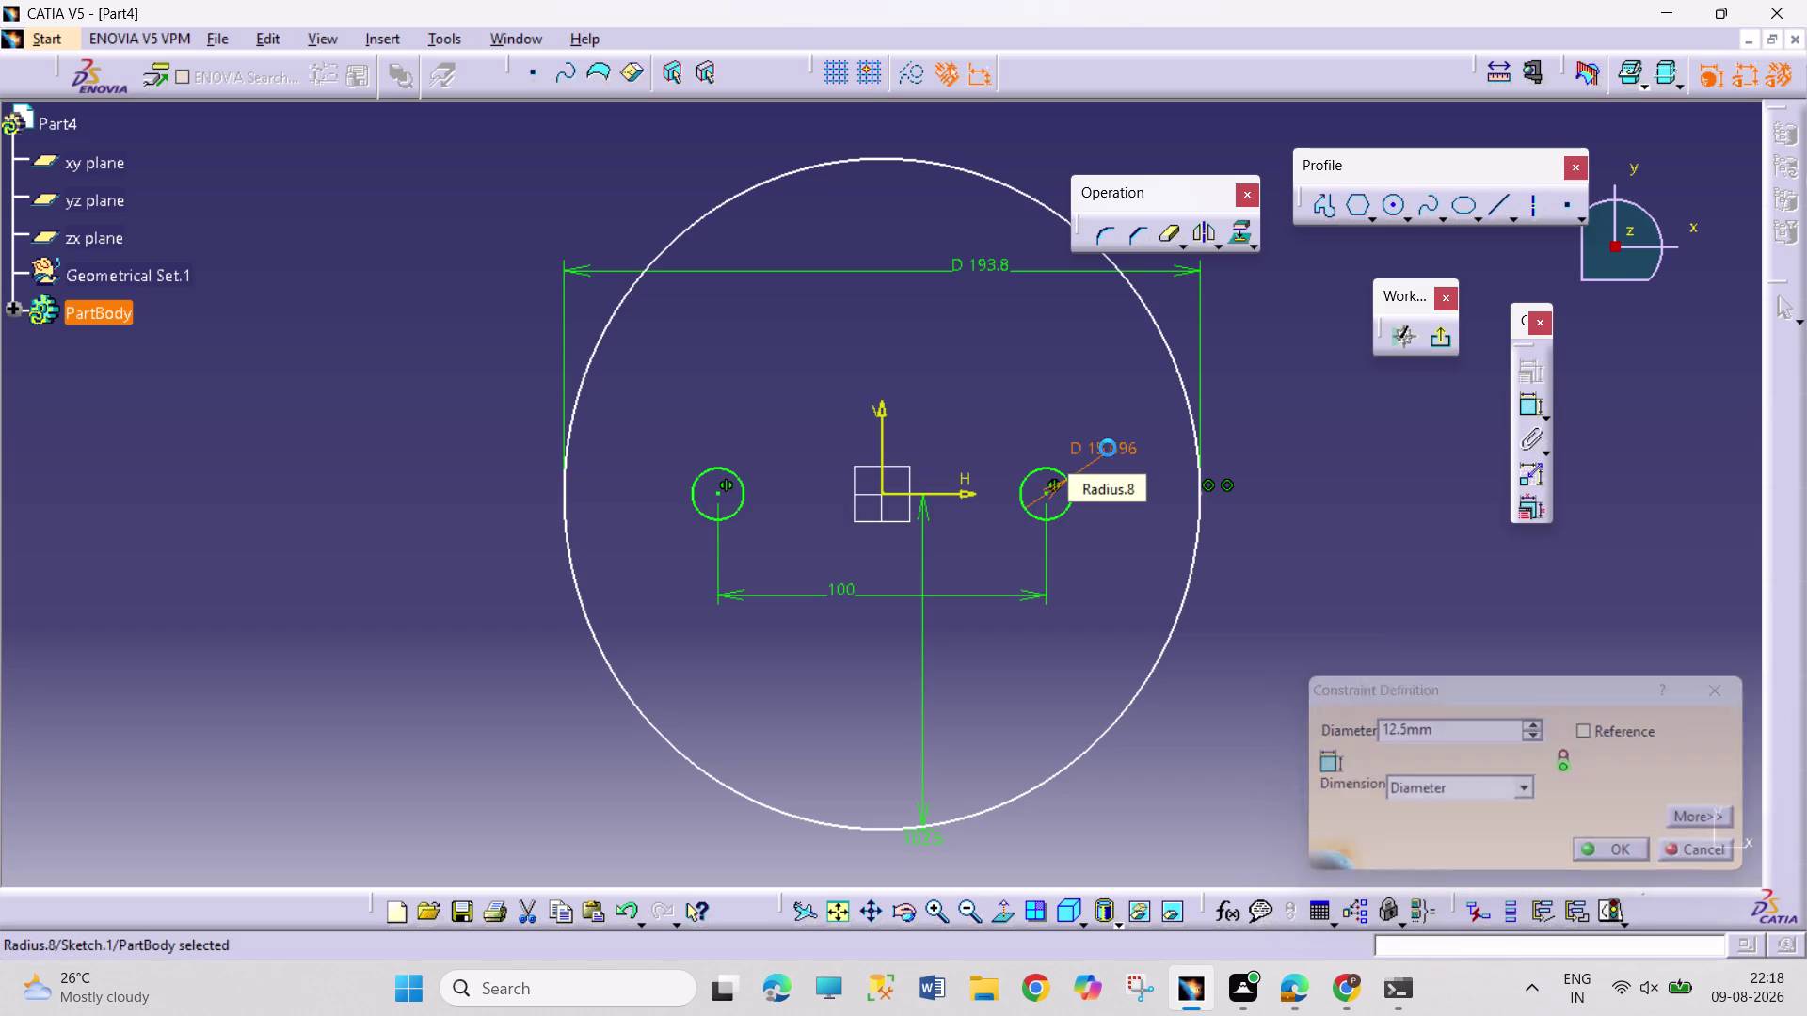
click(1411, 569)
click(1436, 352)
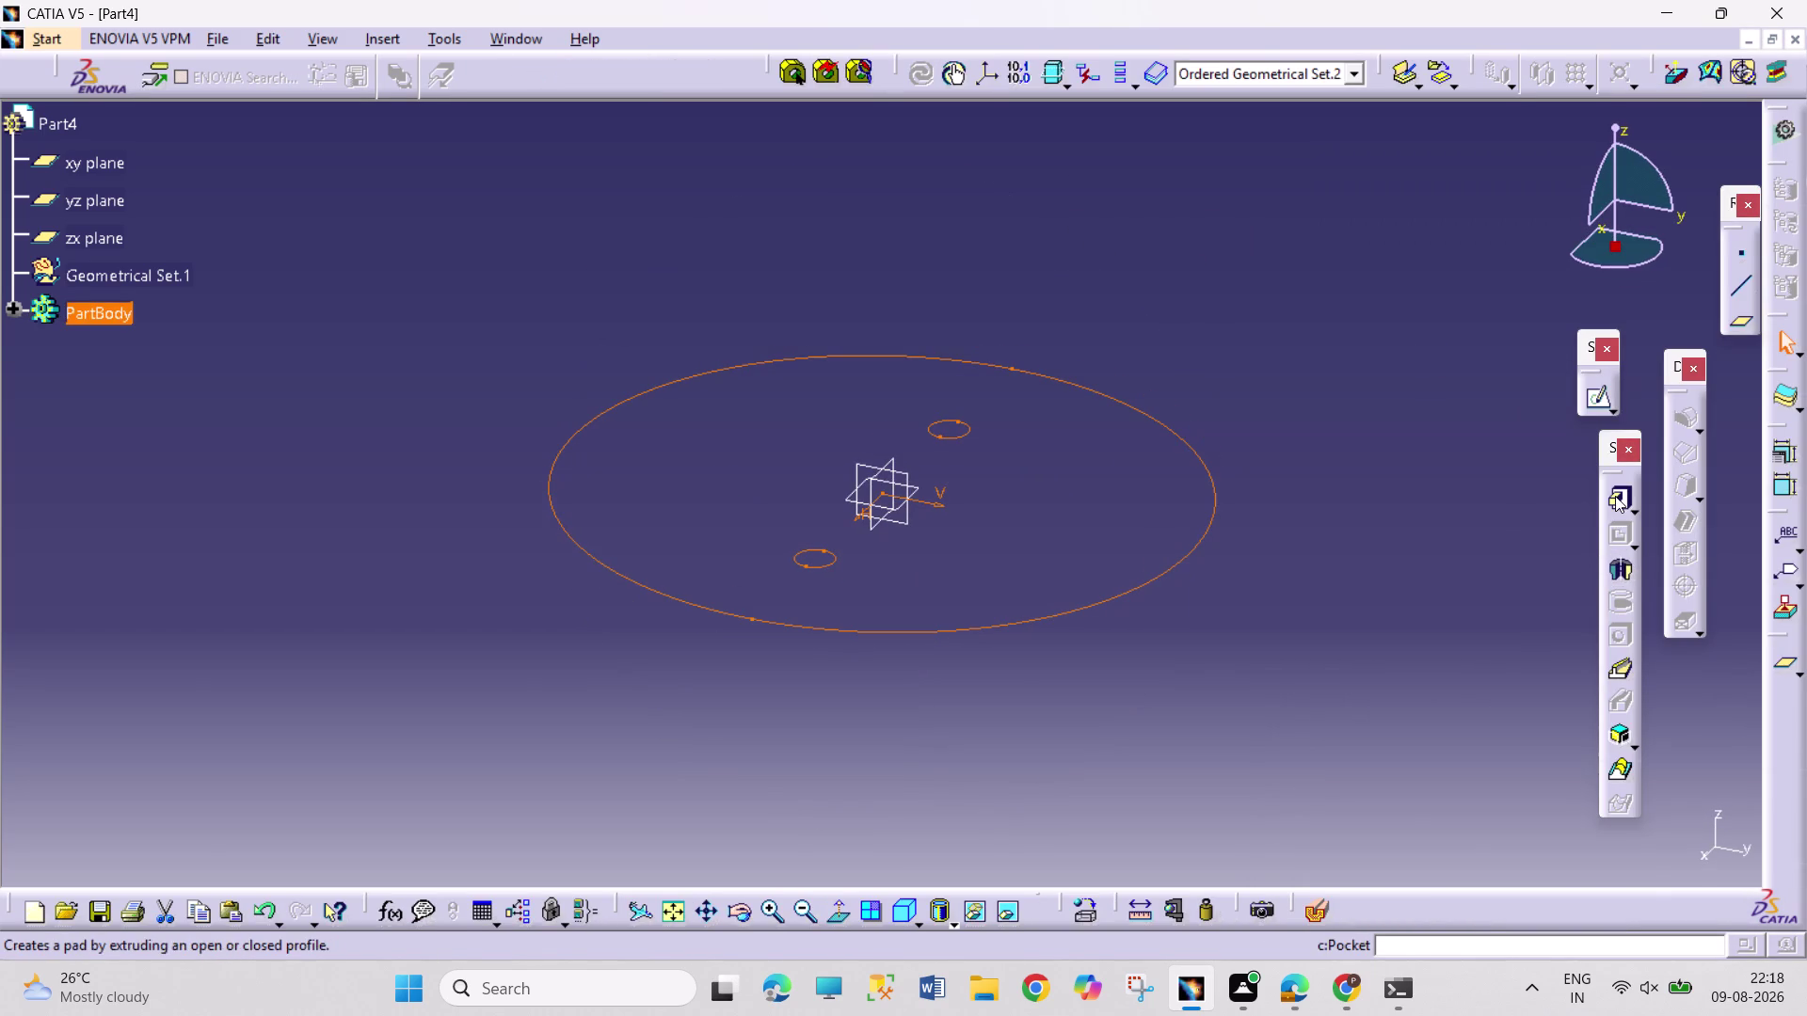
Pad the ellipse sketch with a value of 6 into a two-hole plate, then open Save As.
click(1615, 496)
click(1091, 528)
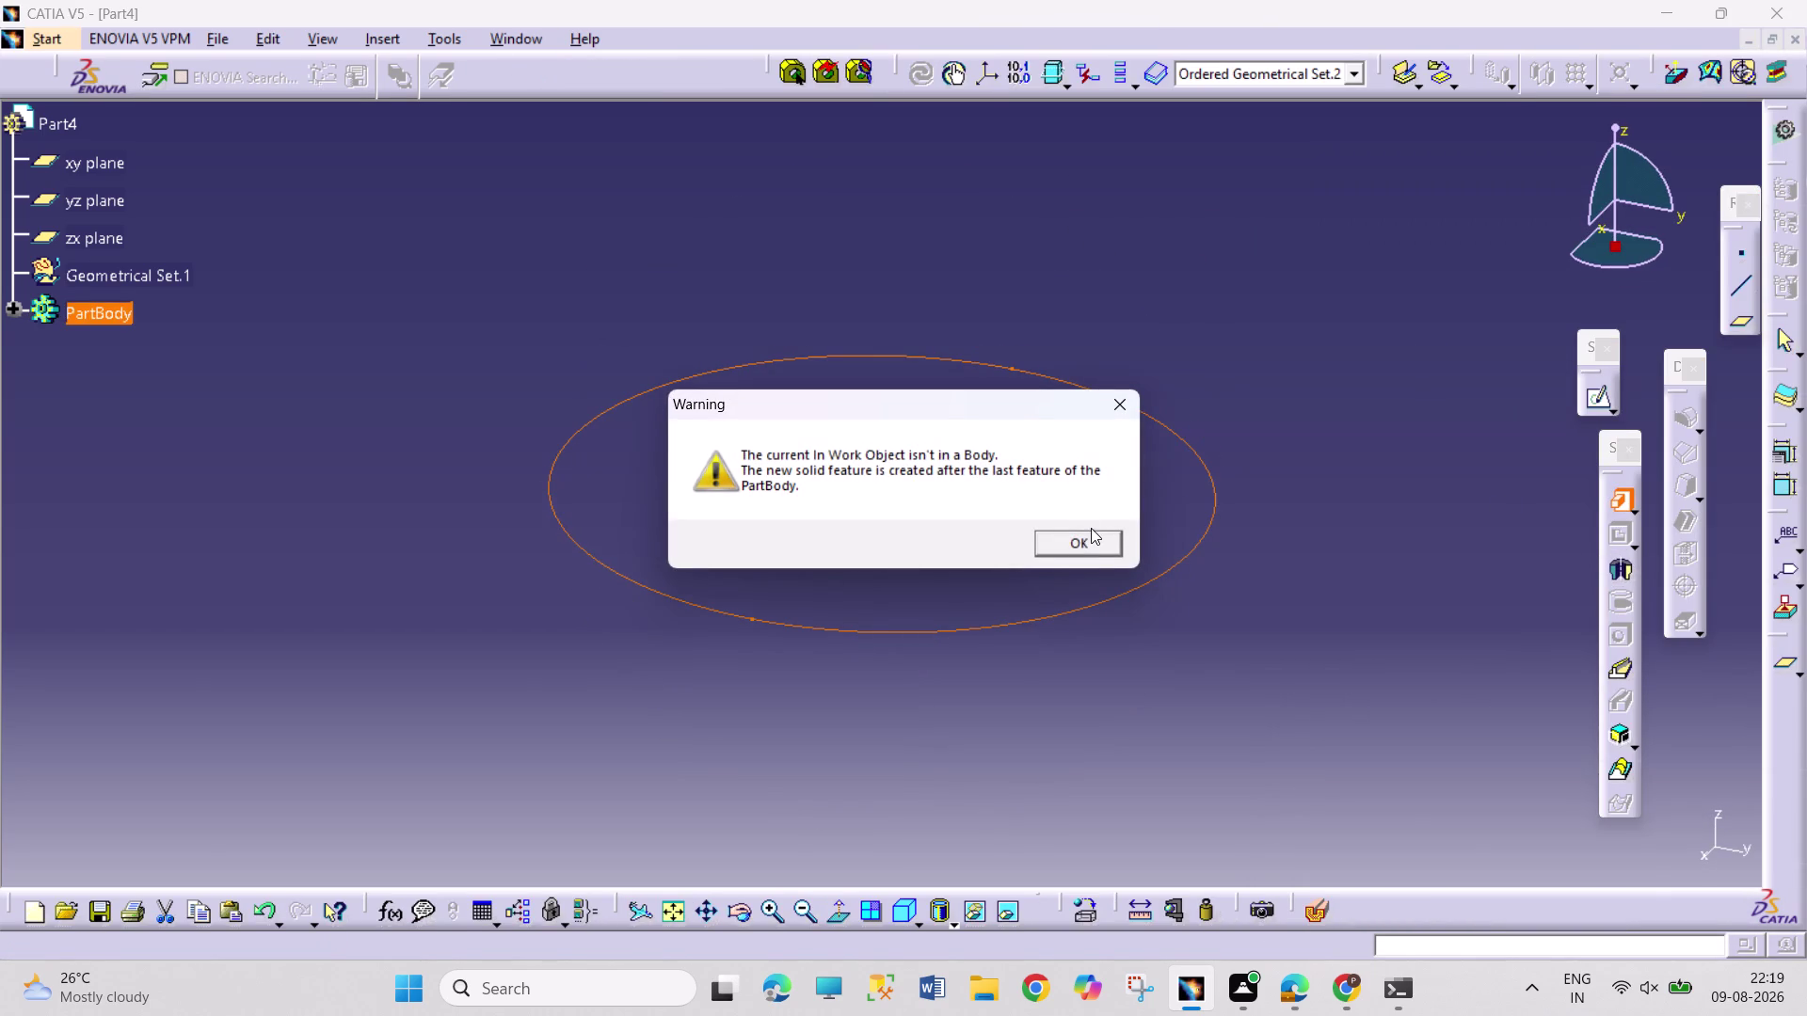
click(1100, 533)
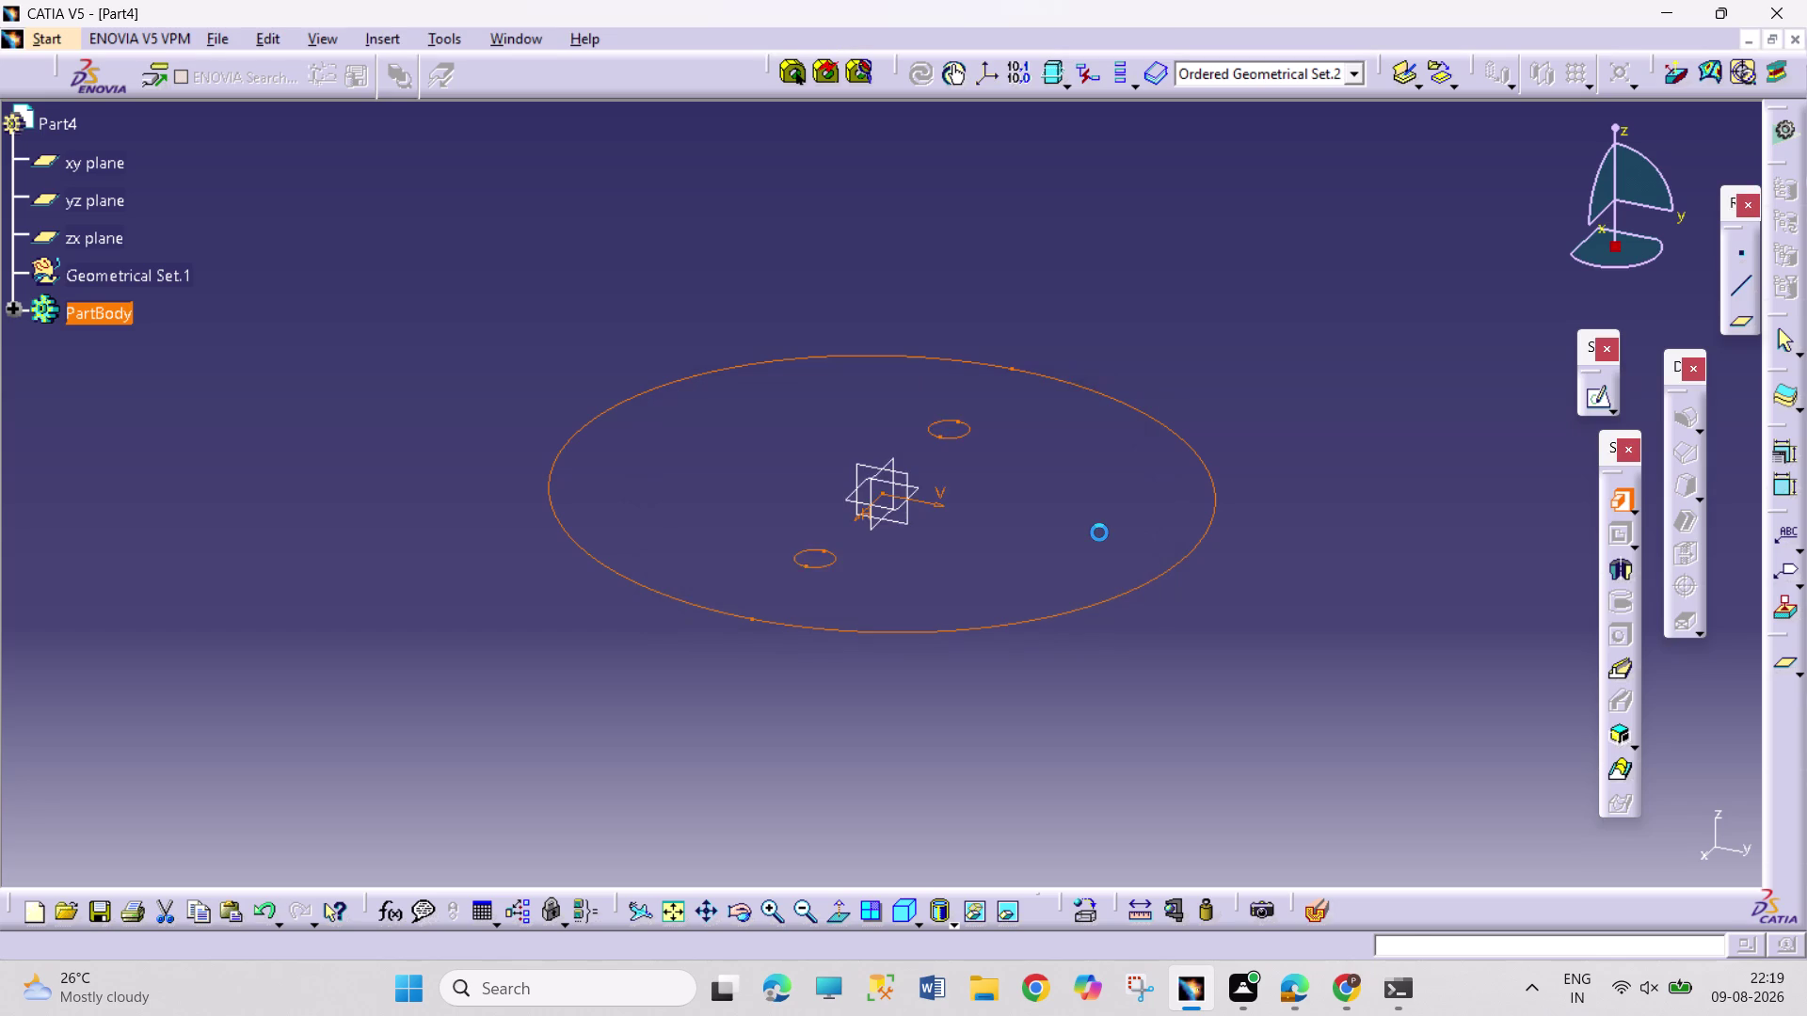
key(6)
key(Return)
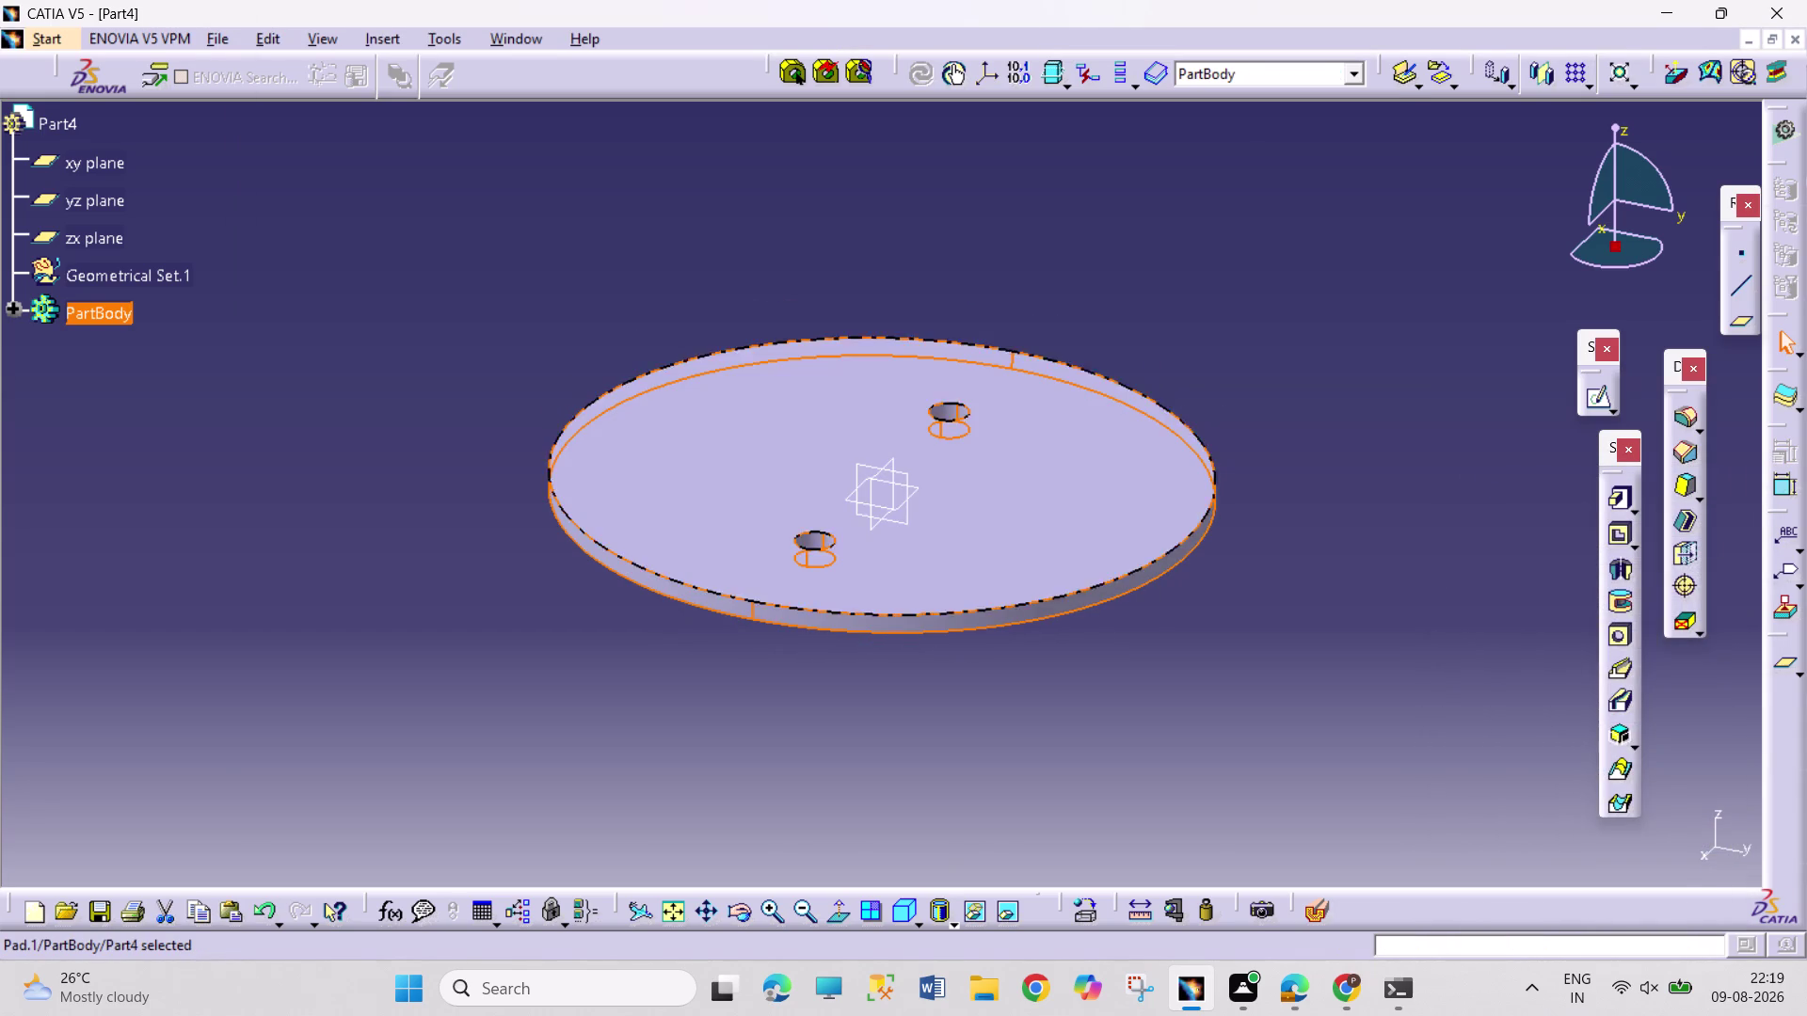
click(1294, 650)
key(ctrl+s)
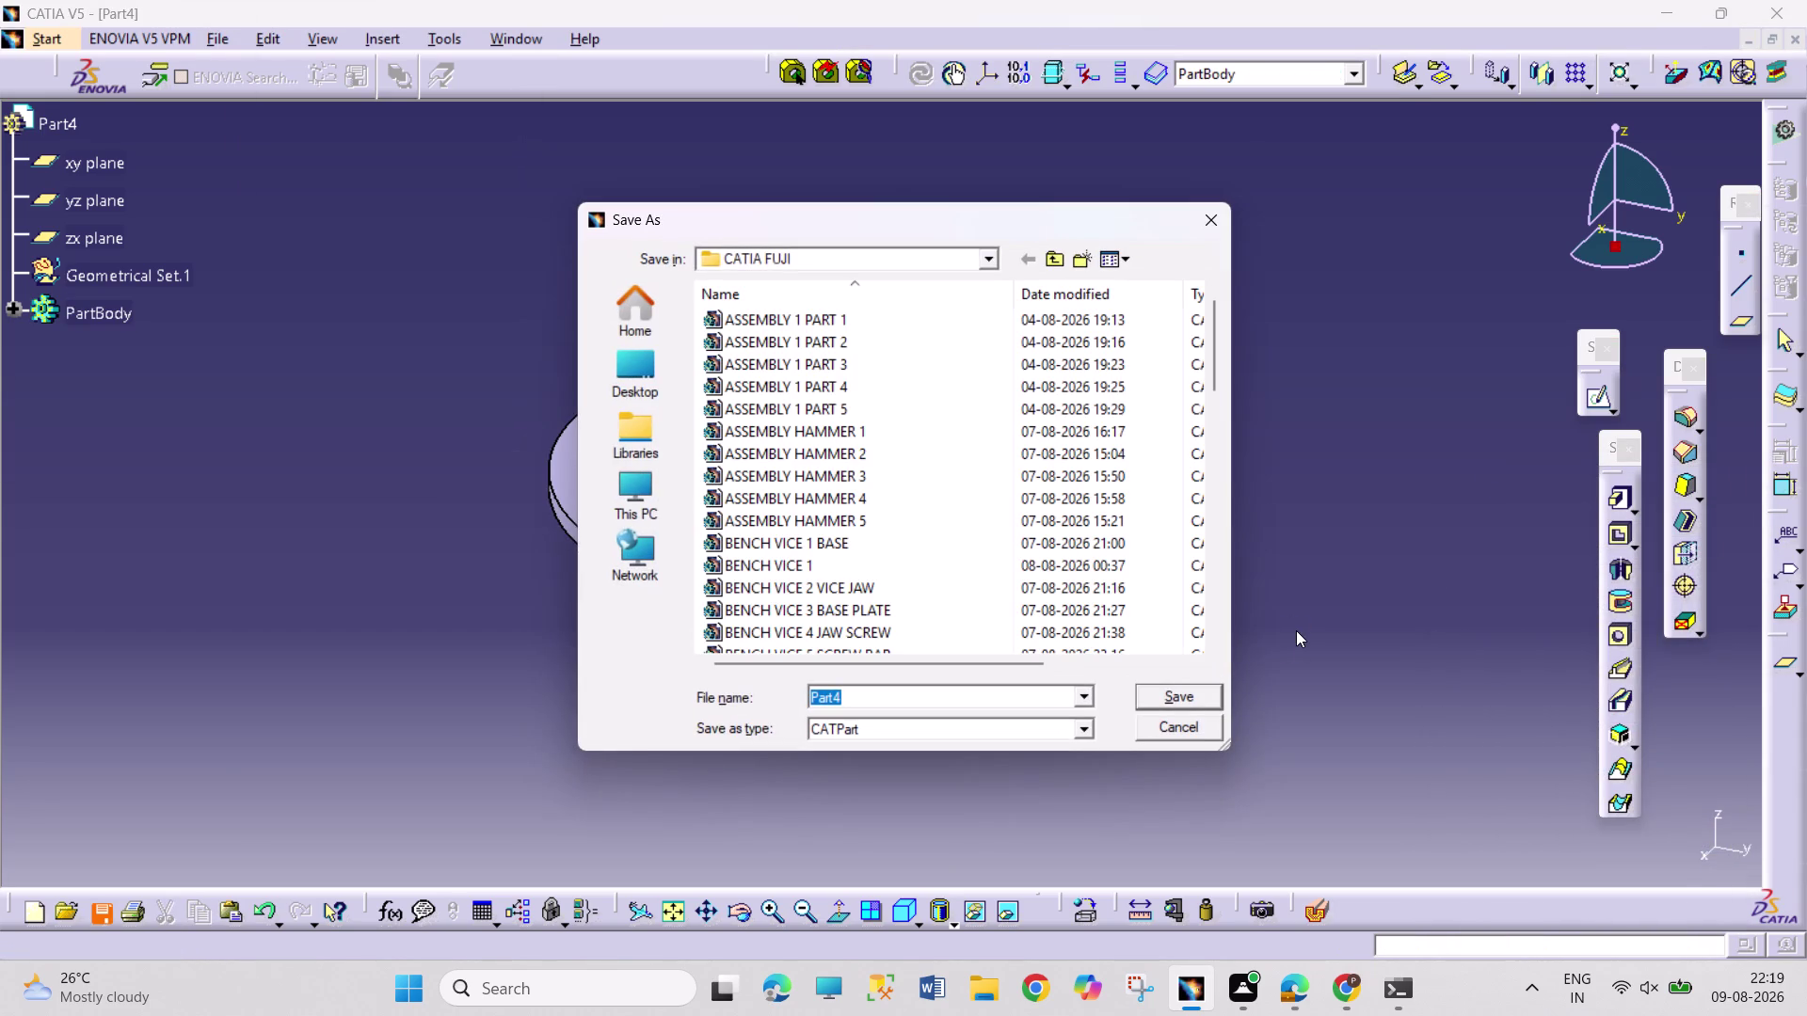
Save the plate under the file name BUTTERFLY PLATE 4.
text(BUTTE)
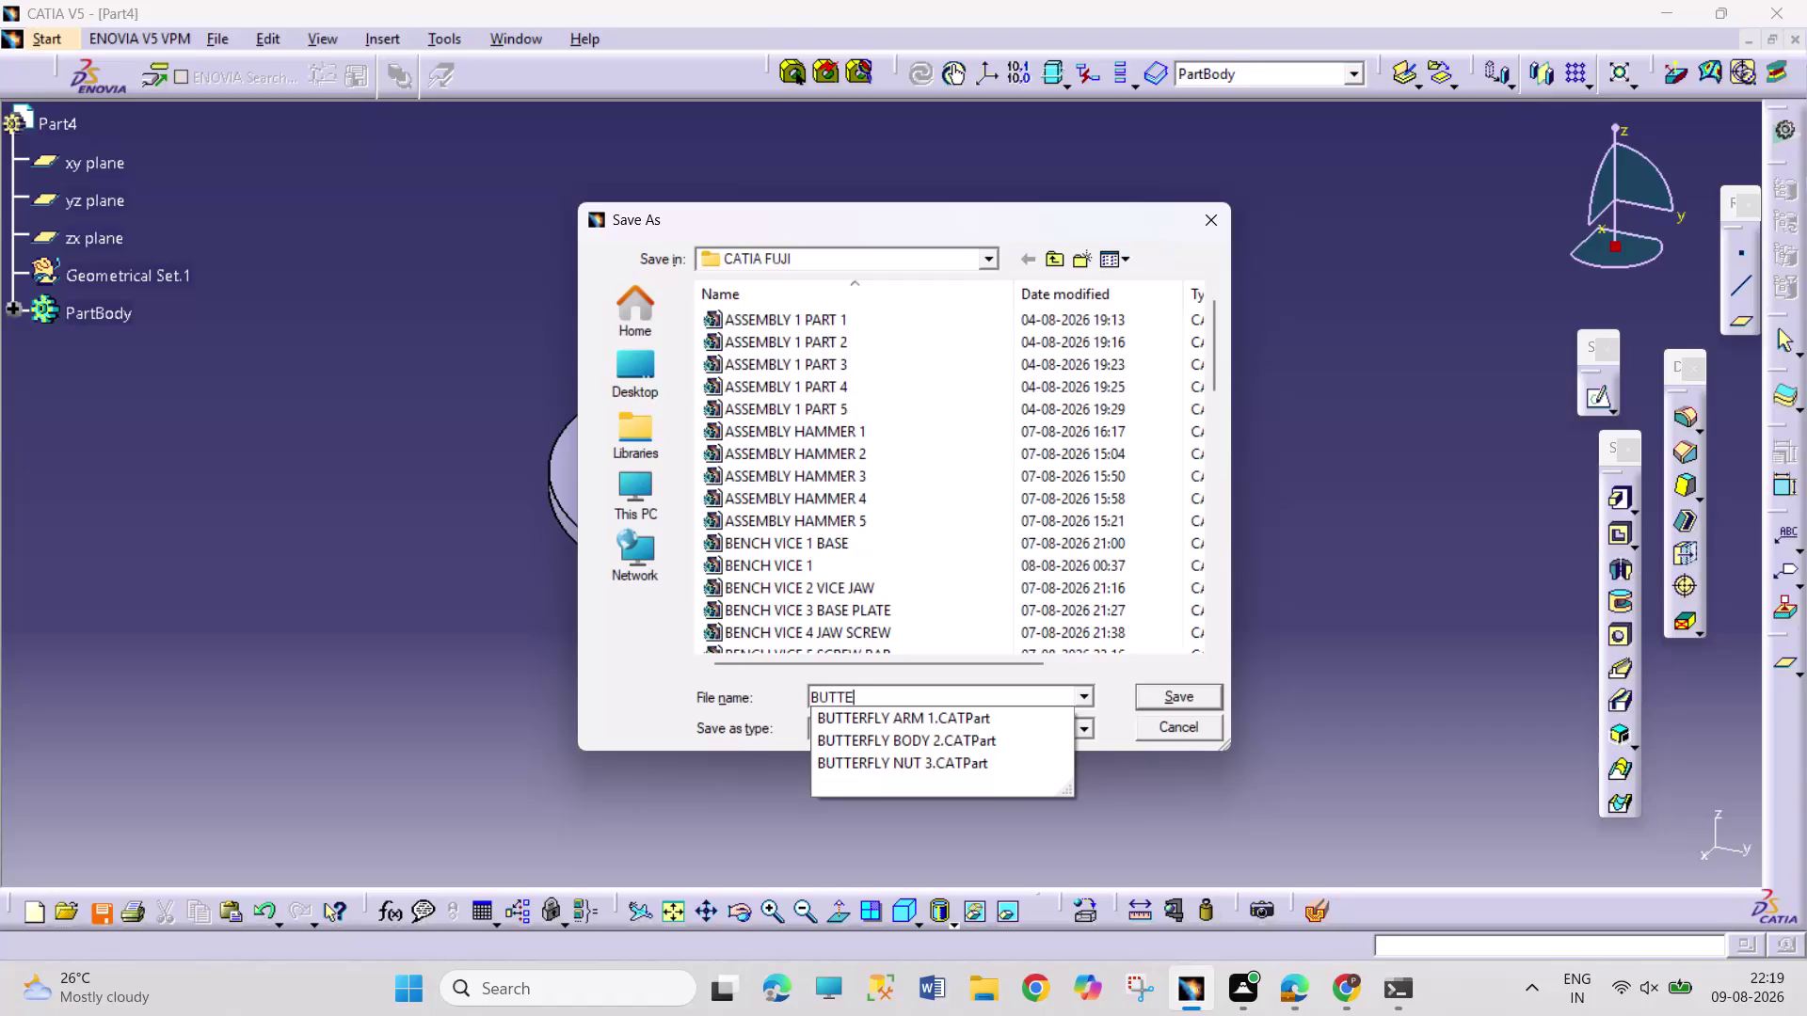
text(RFLY)
key(space)
text(PLA)
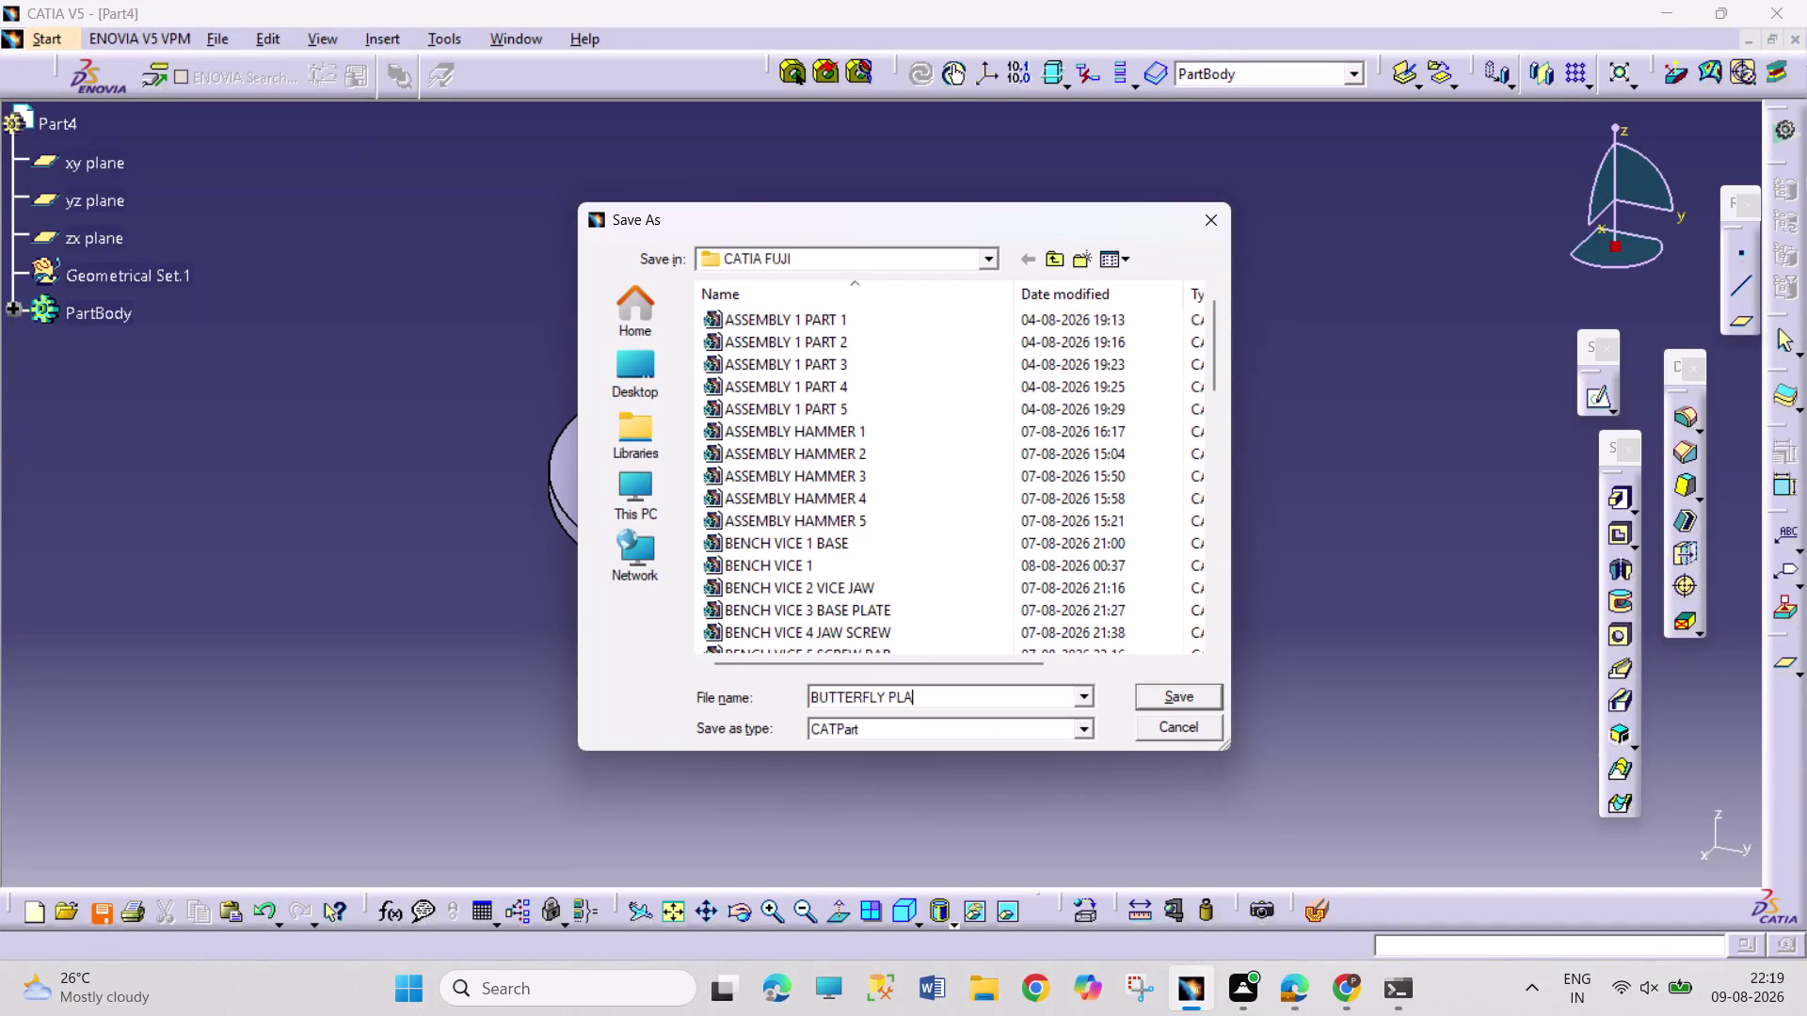
text(TE 4)
key(Return)
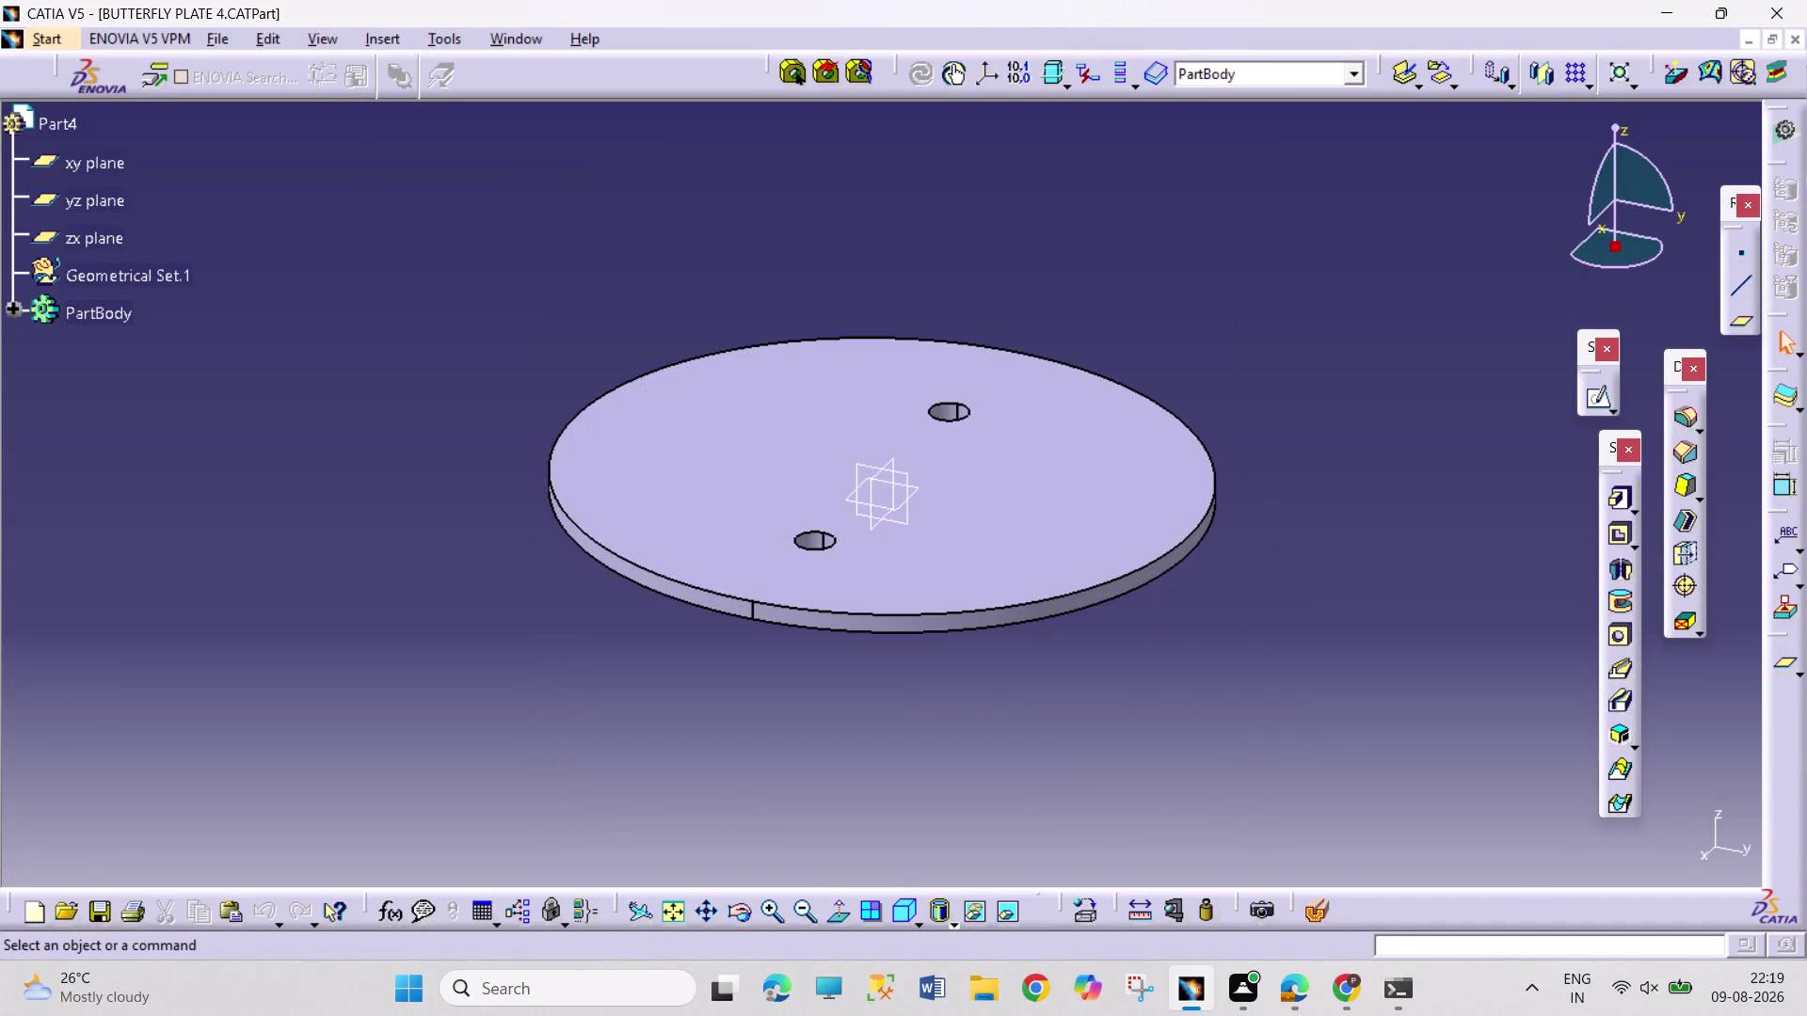
key(ctrl+n)
Create a new Part document and open a sketch on the xy plane.
scroll(down, 3)
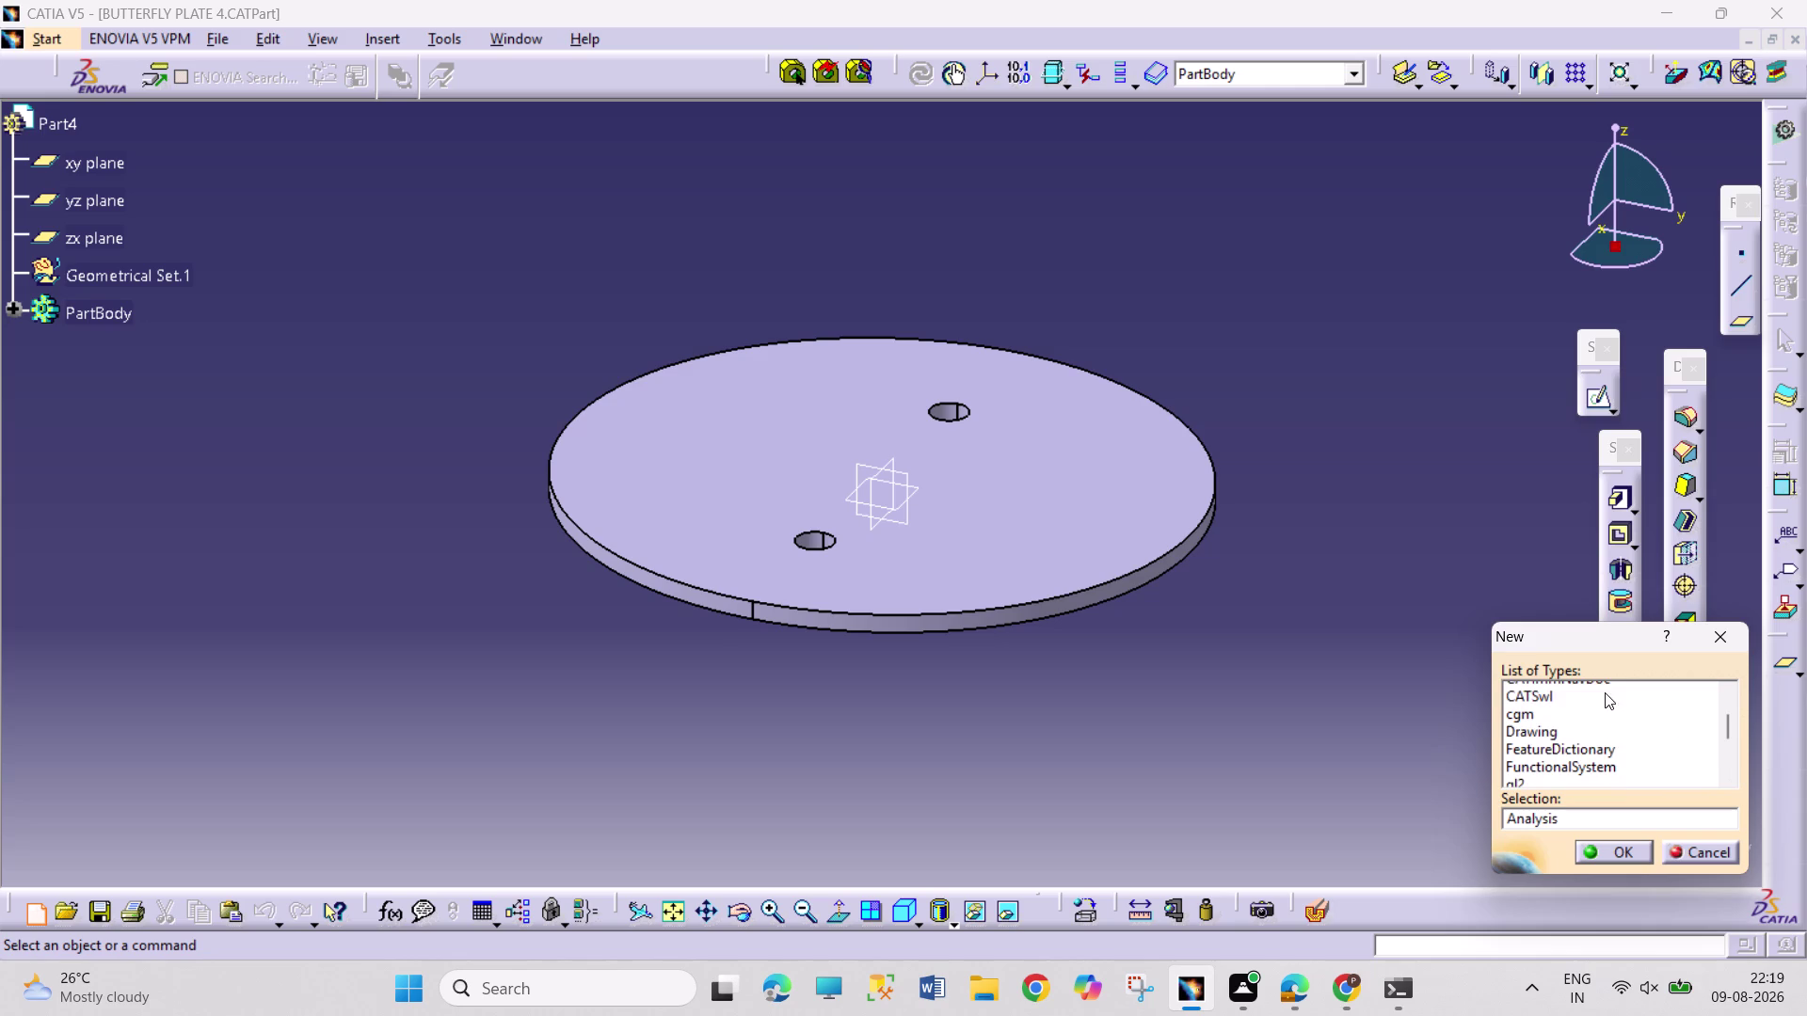
click(1604, 692)
click(1615, 846)
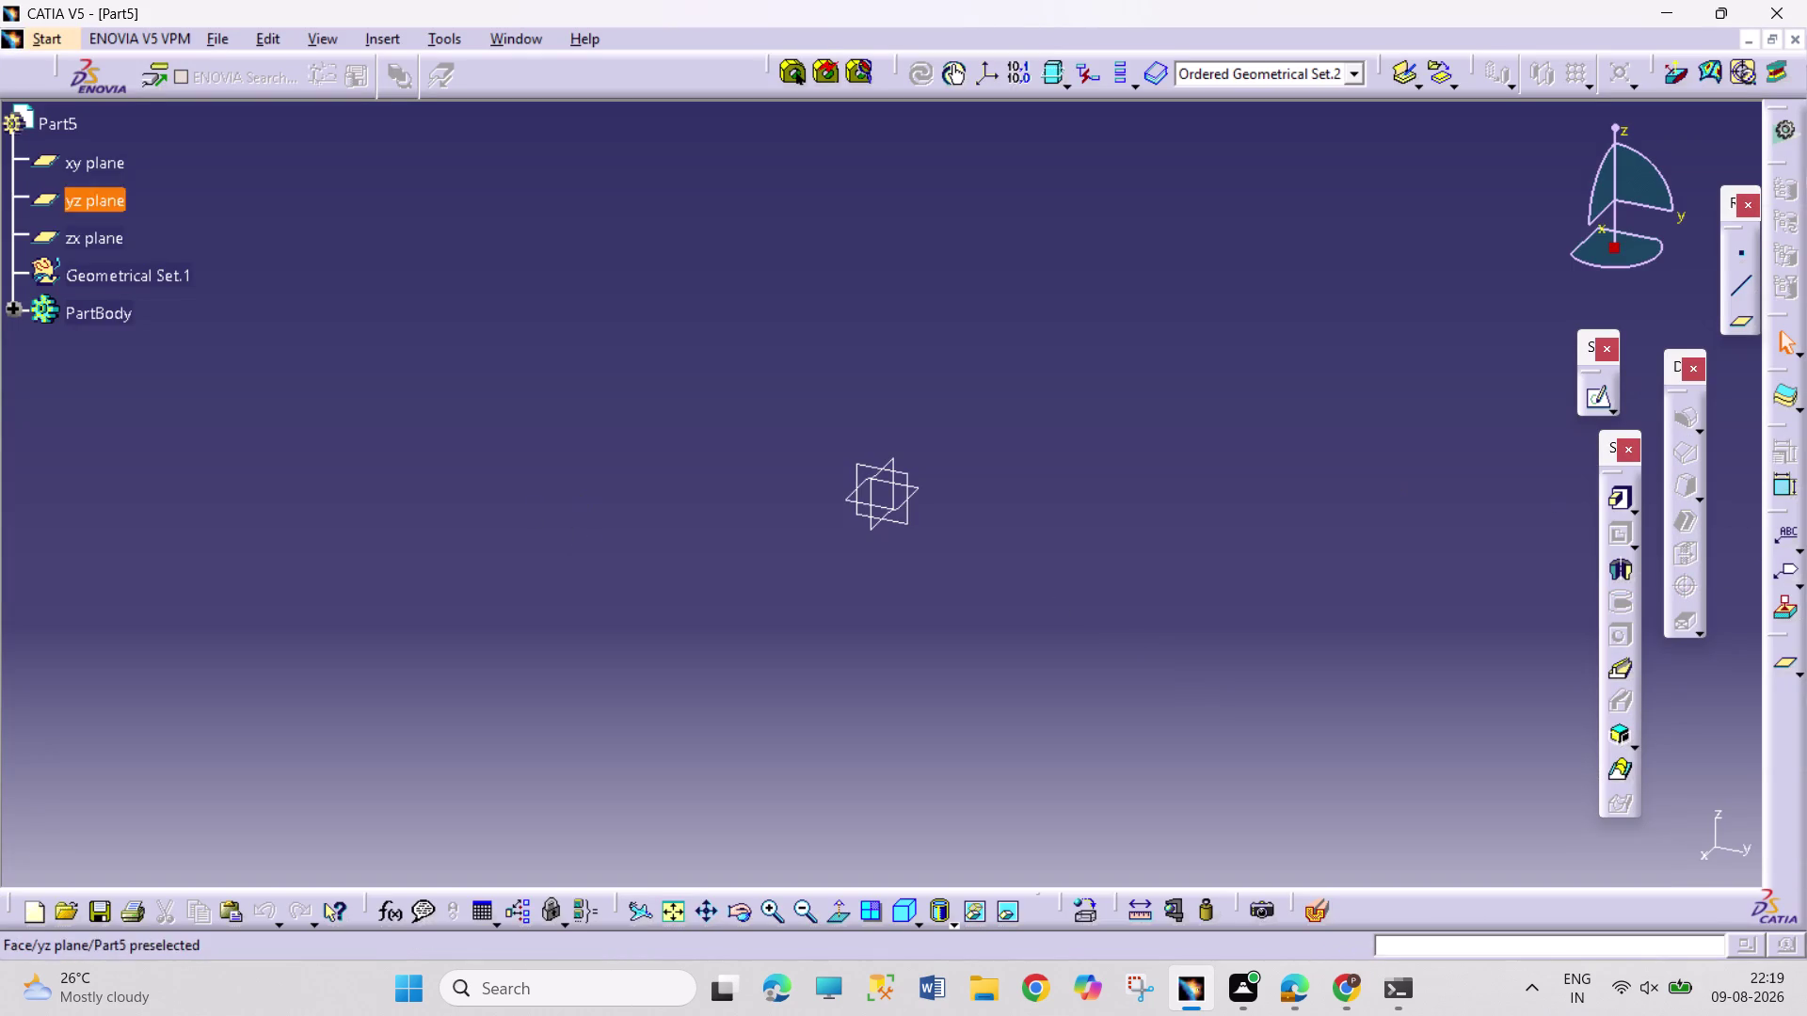
click(921, 489)
click(1586, 396)
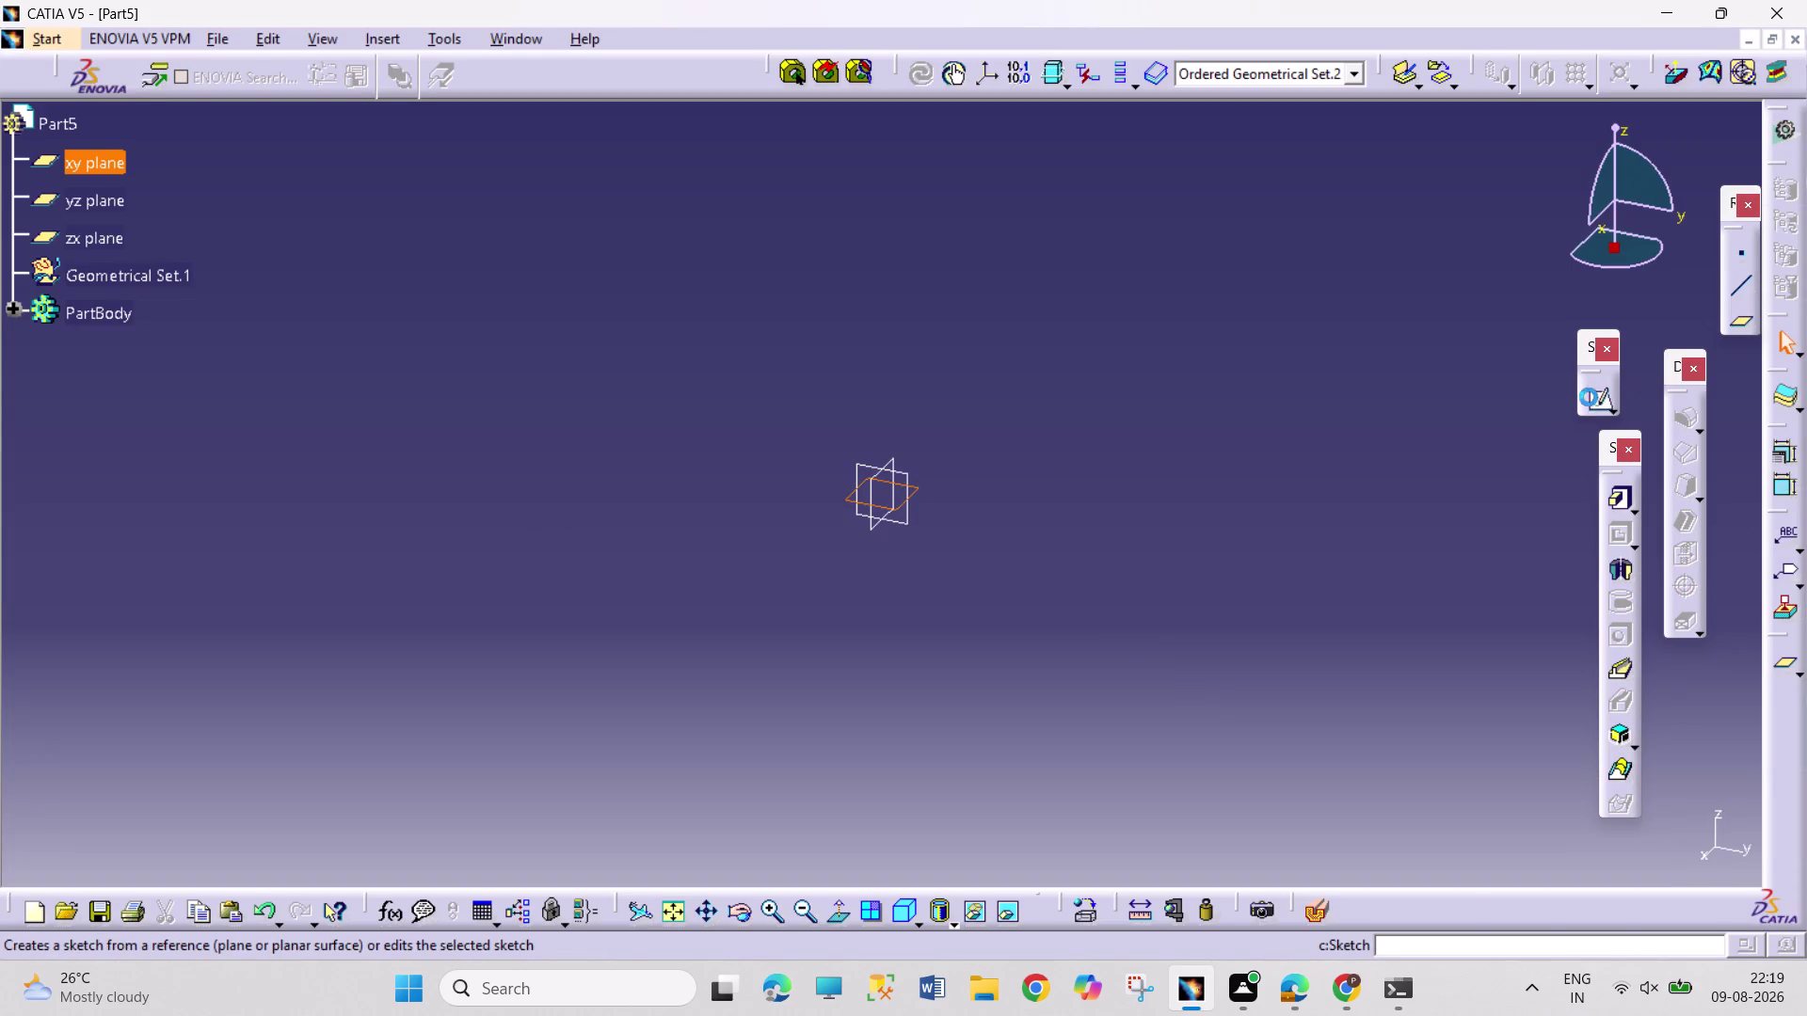
click(1394, 203)
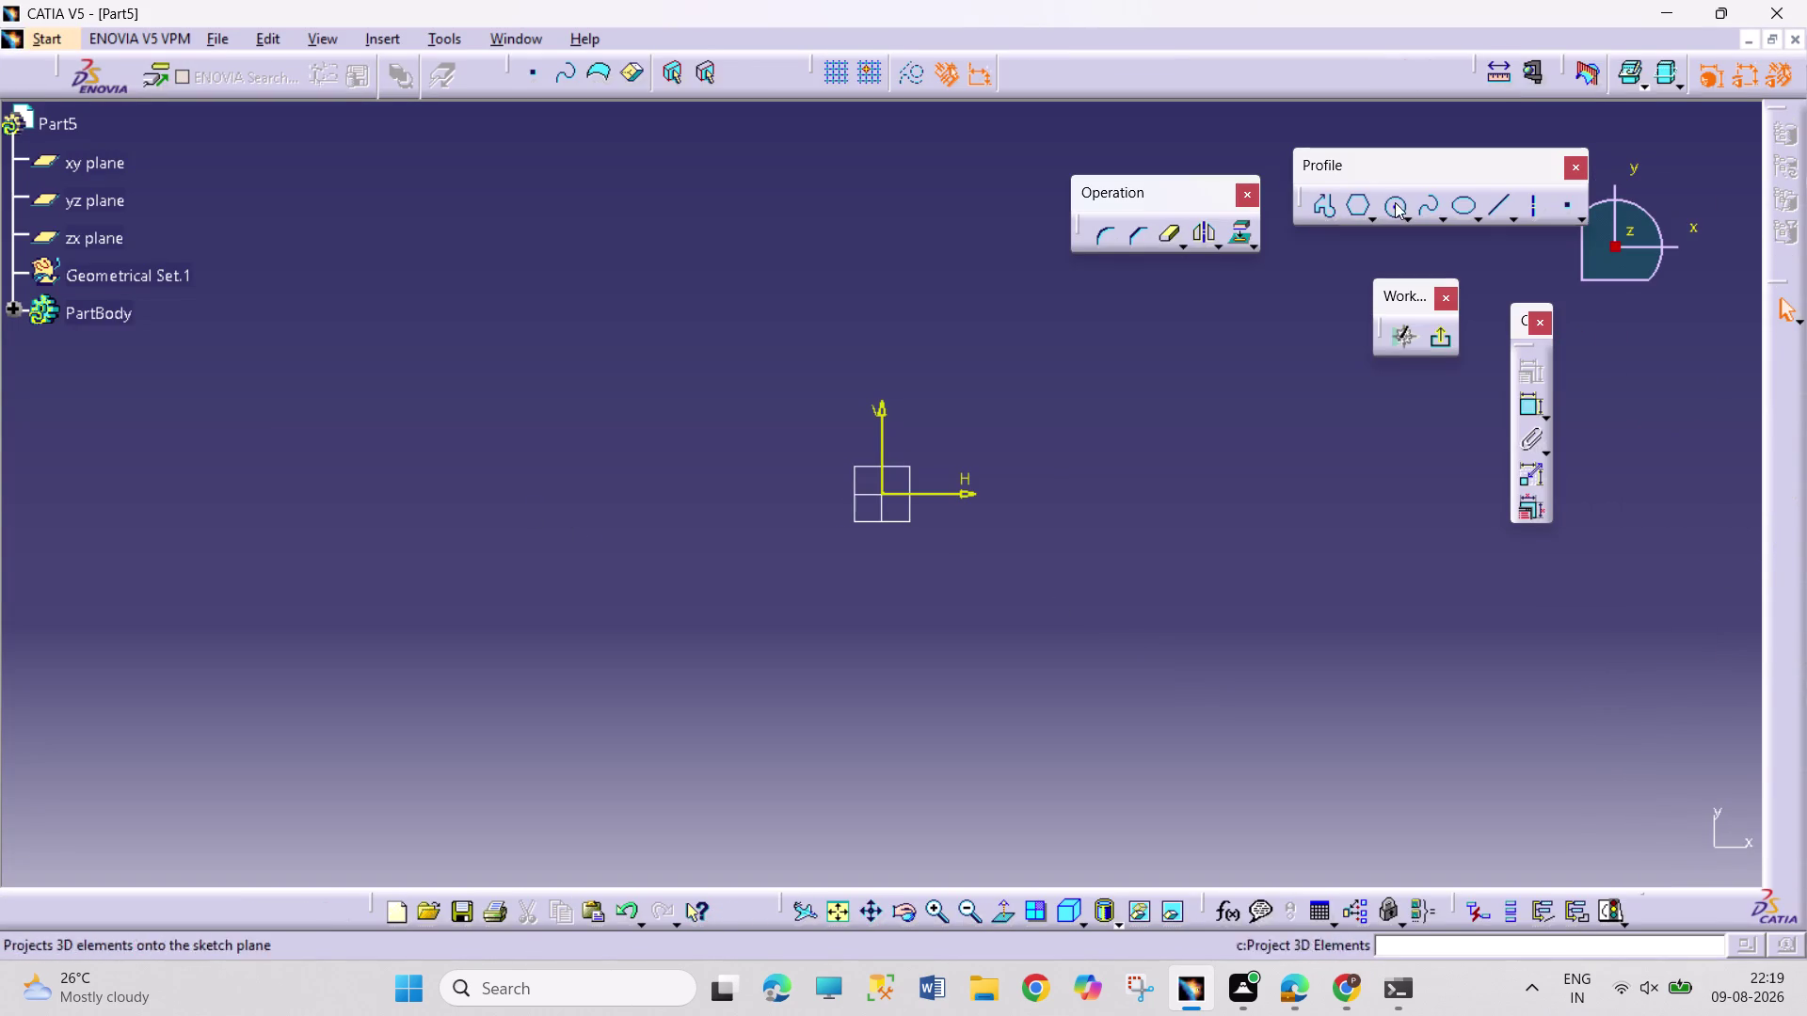
Draw a large and a small circle, both centred on the origin.
click(884, 493)
click(989, 661)
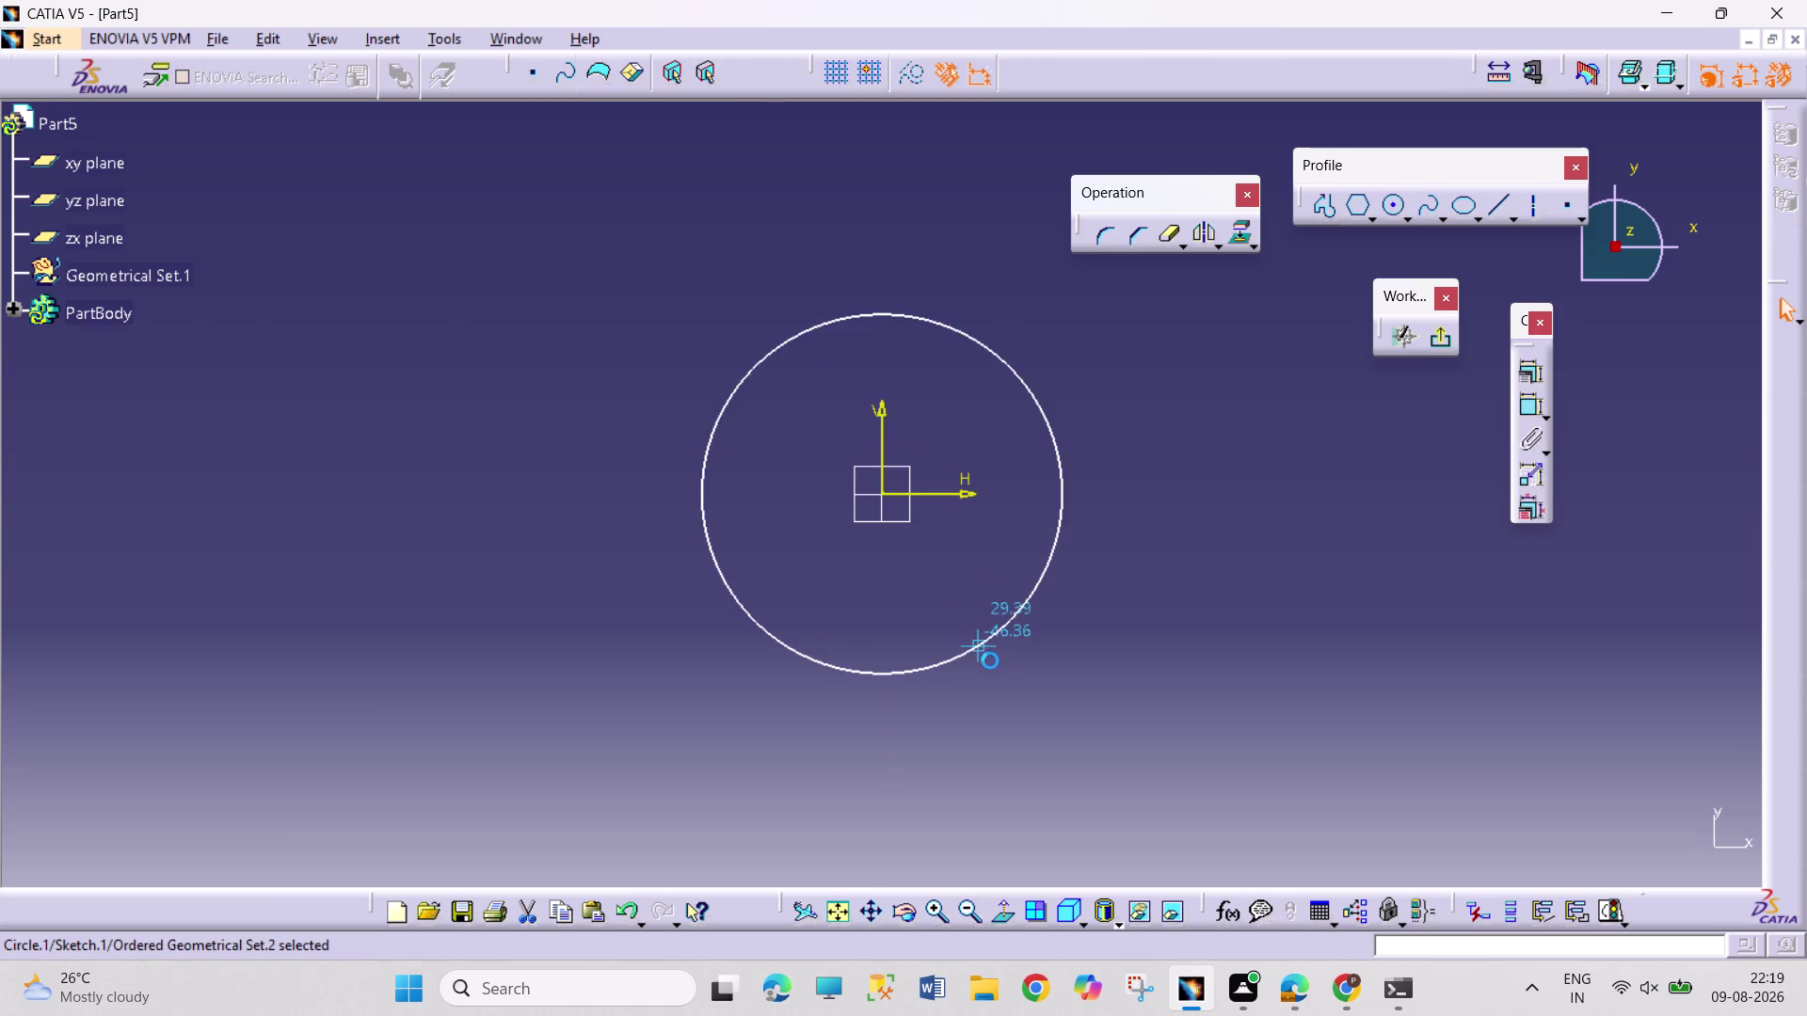
click(1391, 208)
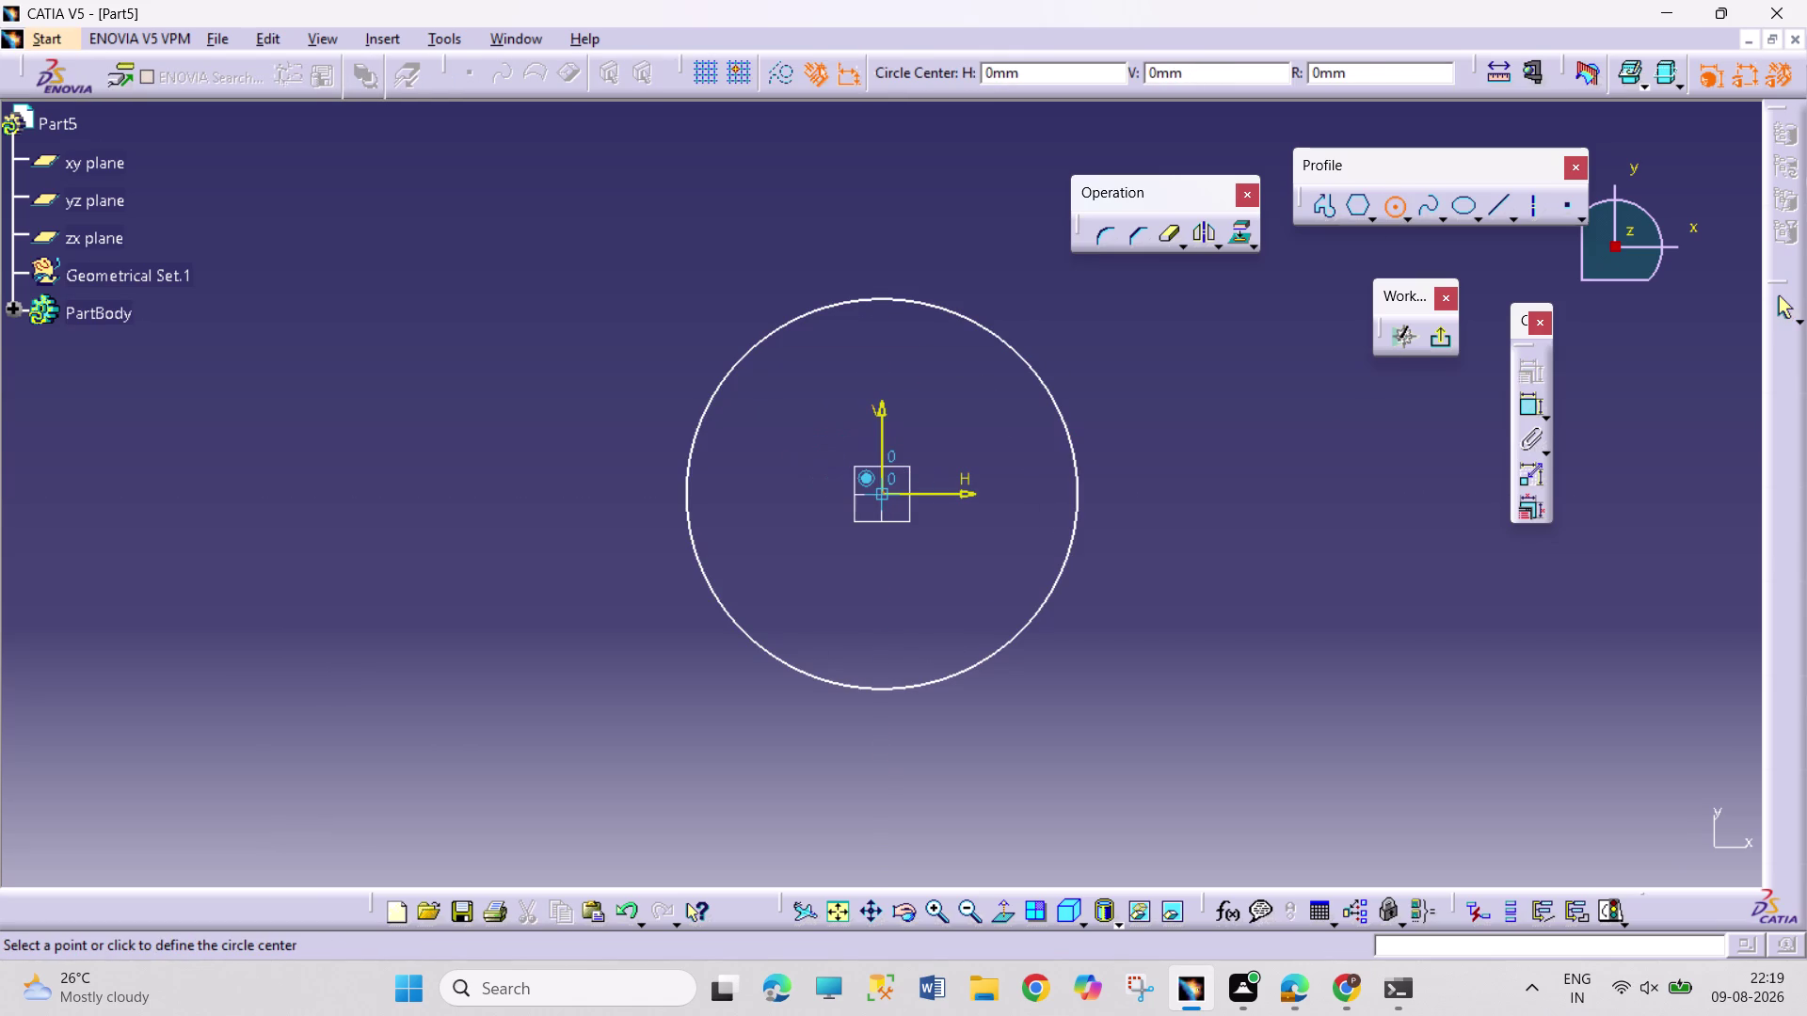
click(883, 495)
click(907, 541)
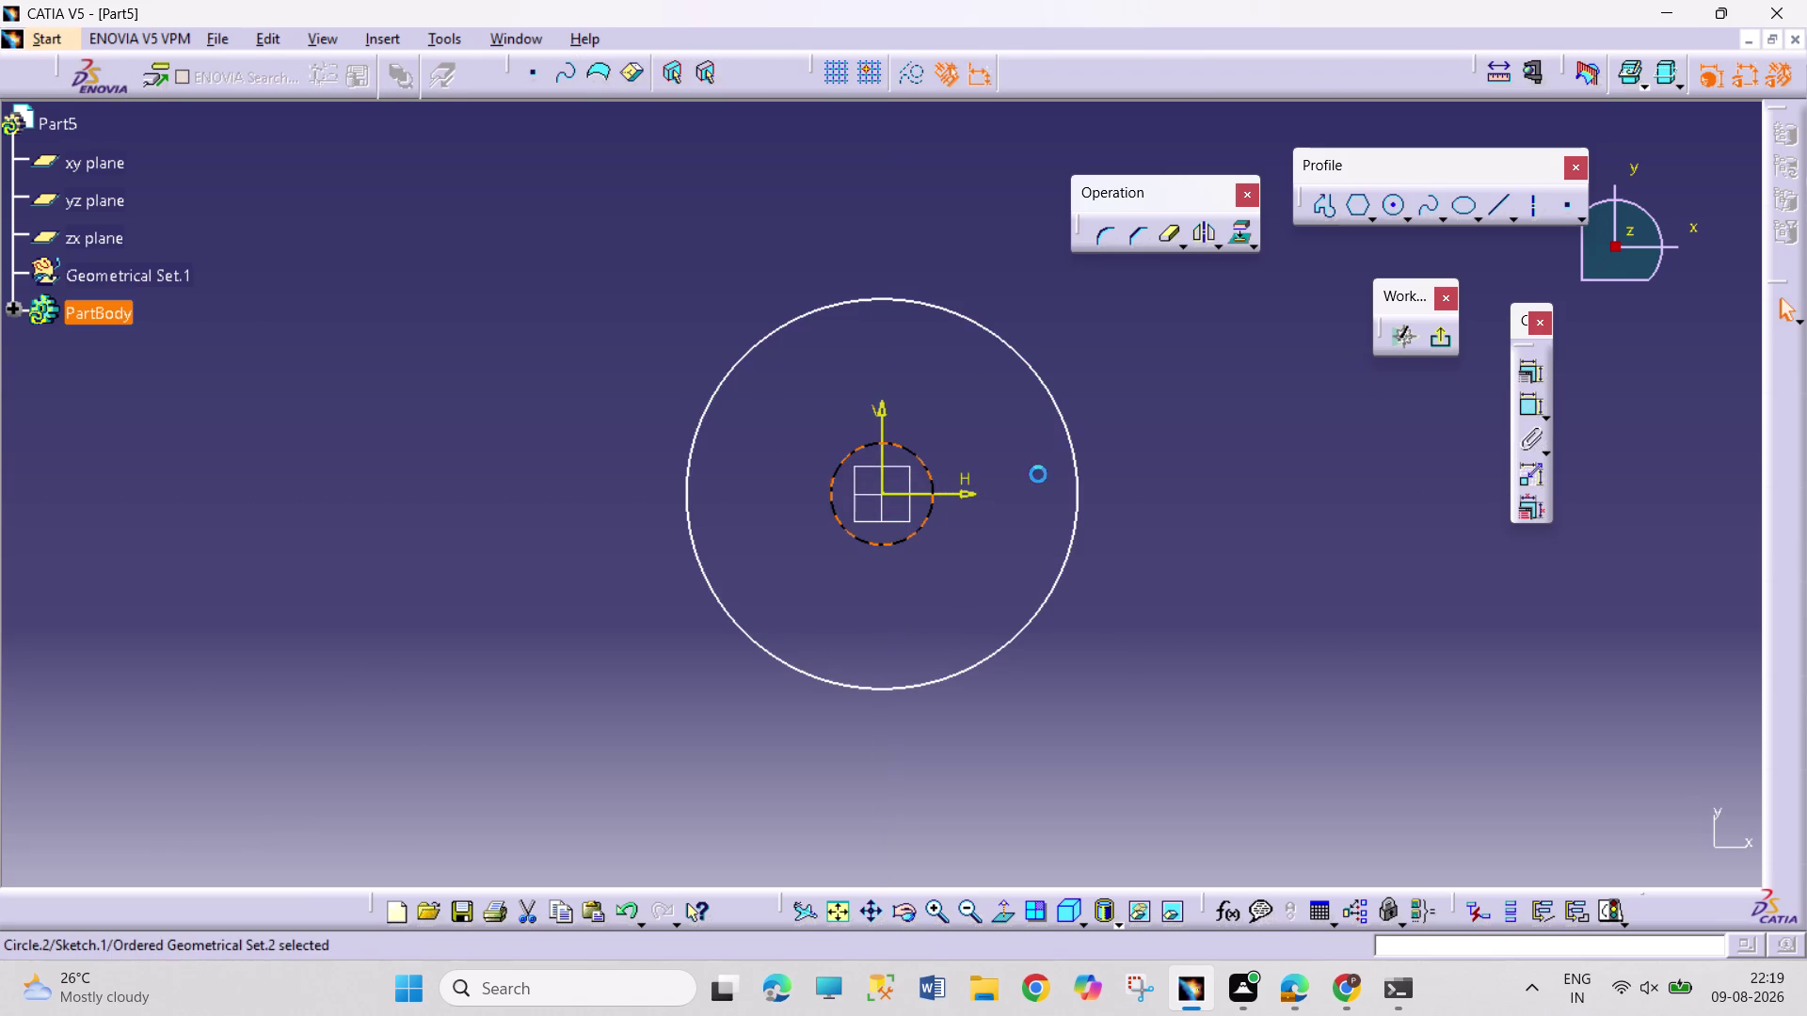
click(1521, 403)
click(1536, 409)
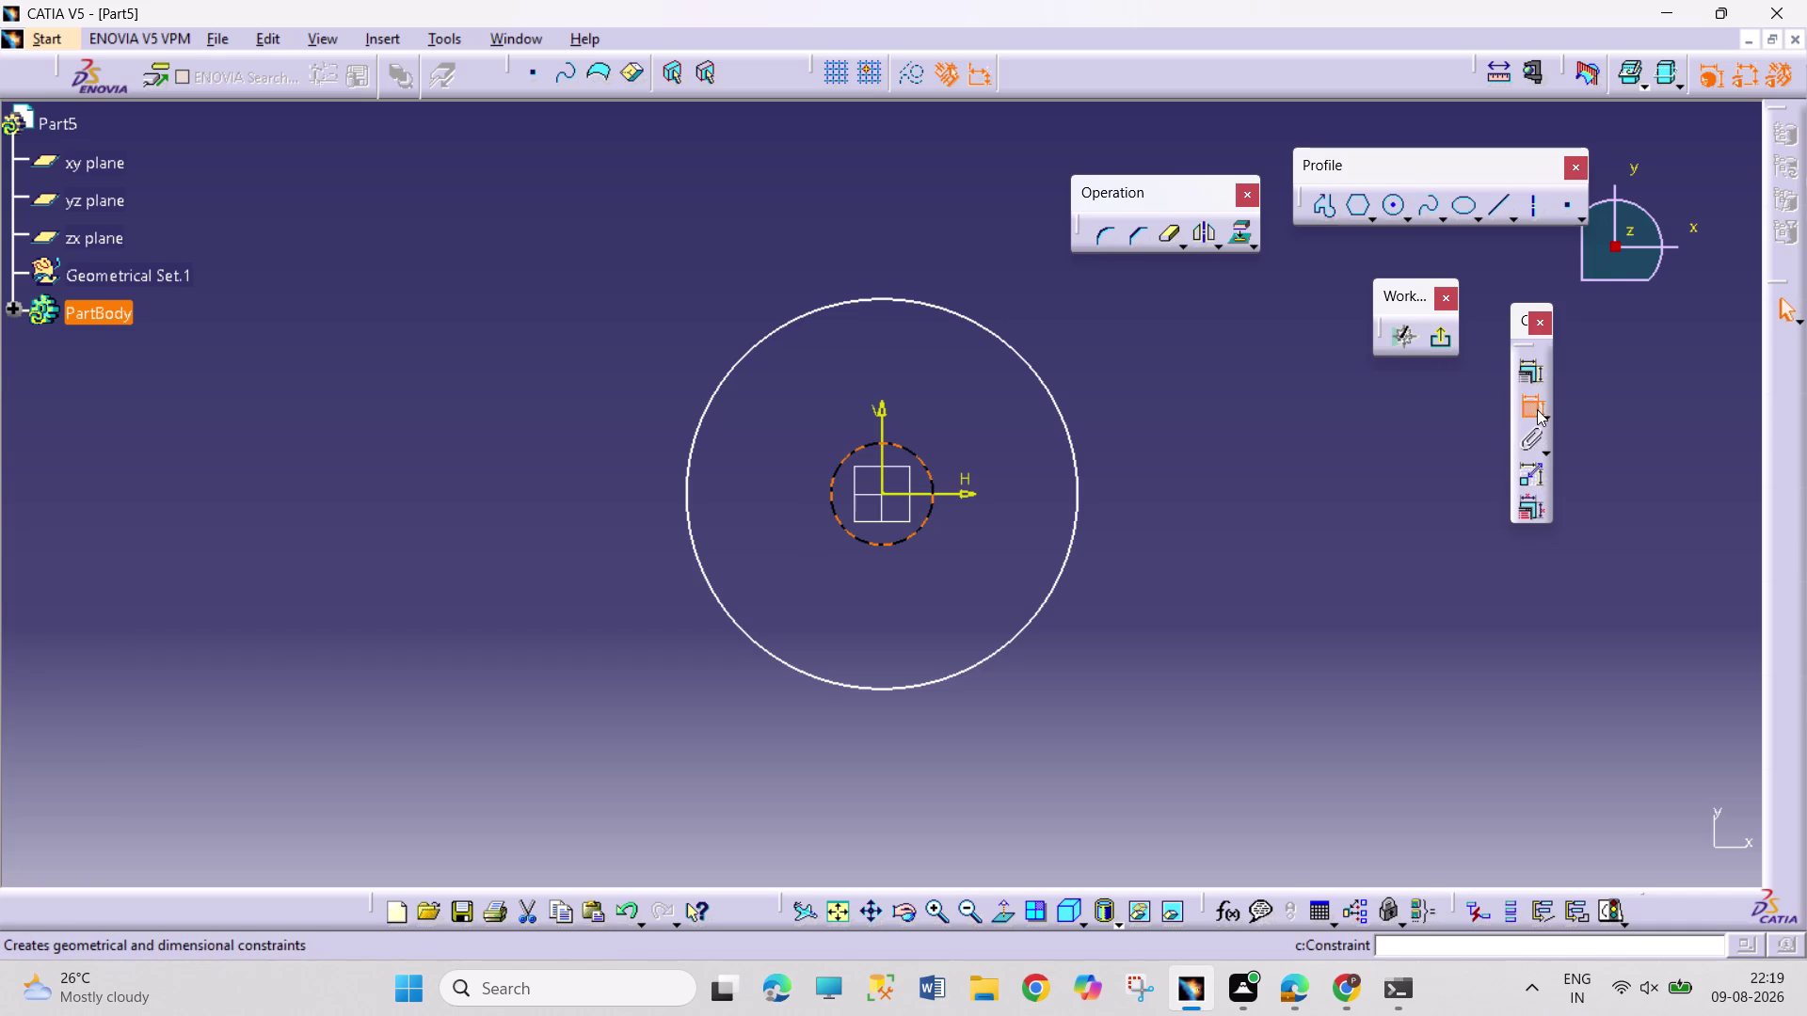
Add diameter dimensions to both circles and open the small one's value.
click(1261, 420)
click(1535, 414)
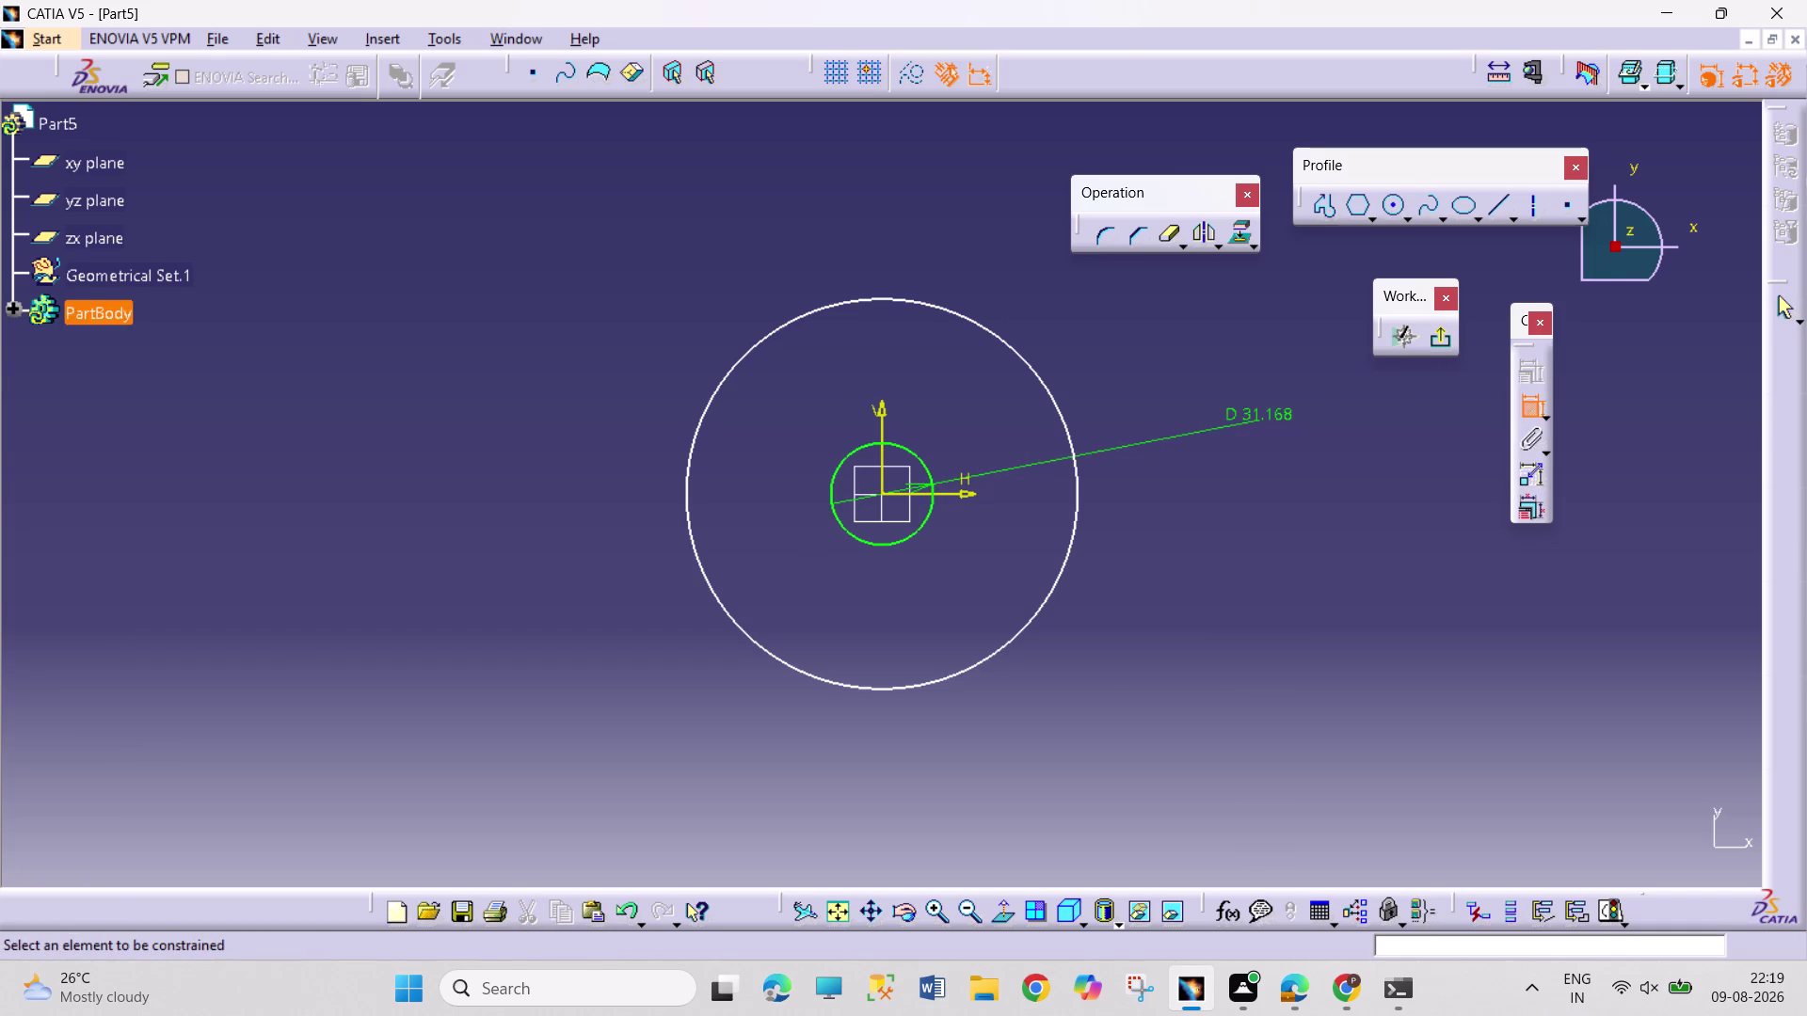
click(1054, 402)
click(1158, 326)
double_click(1270, 418)
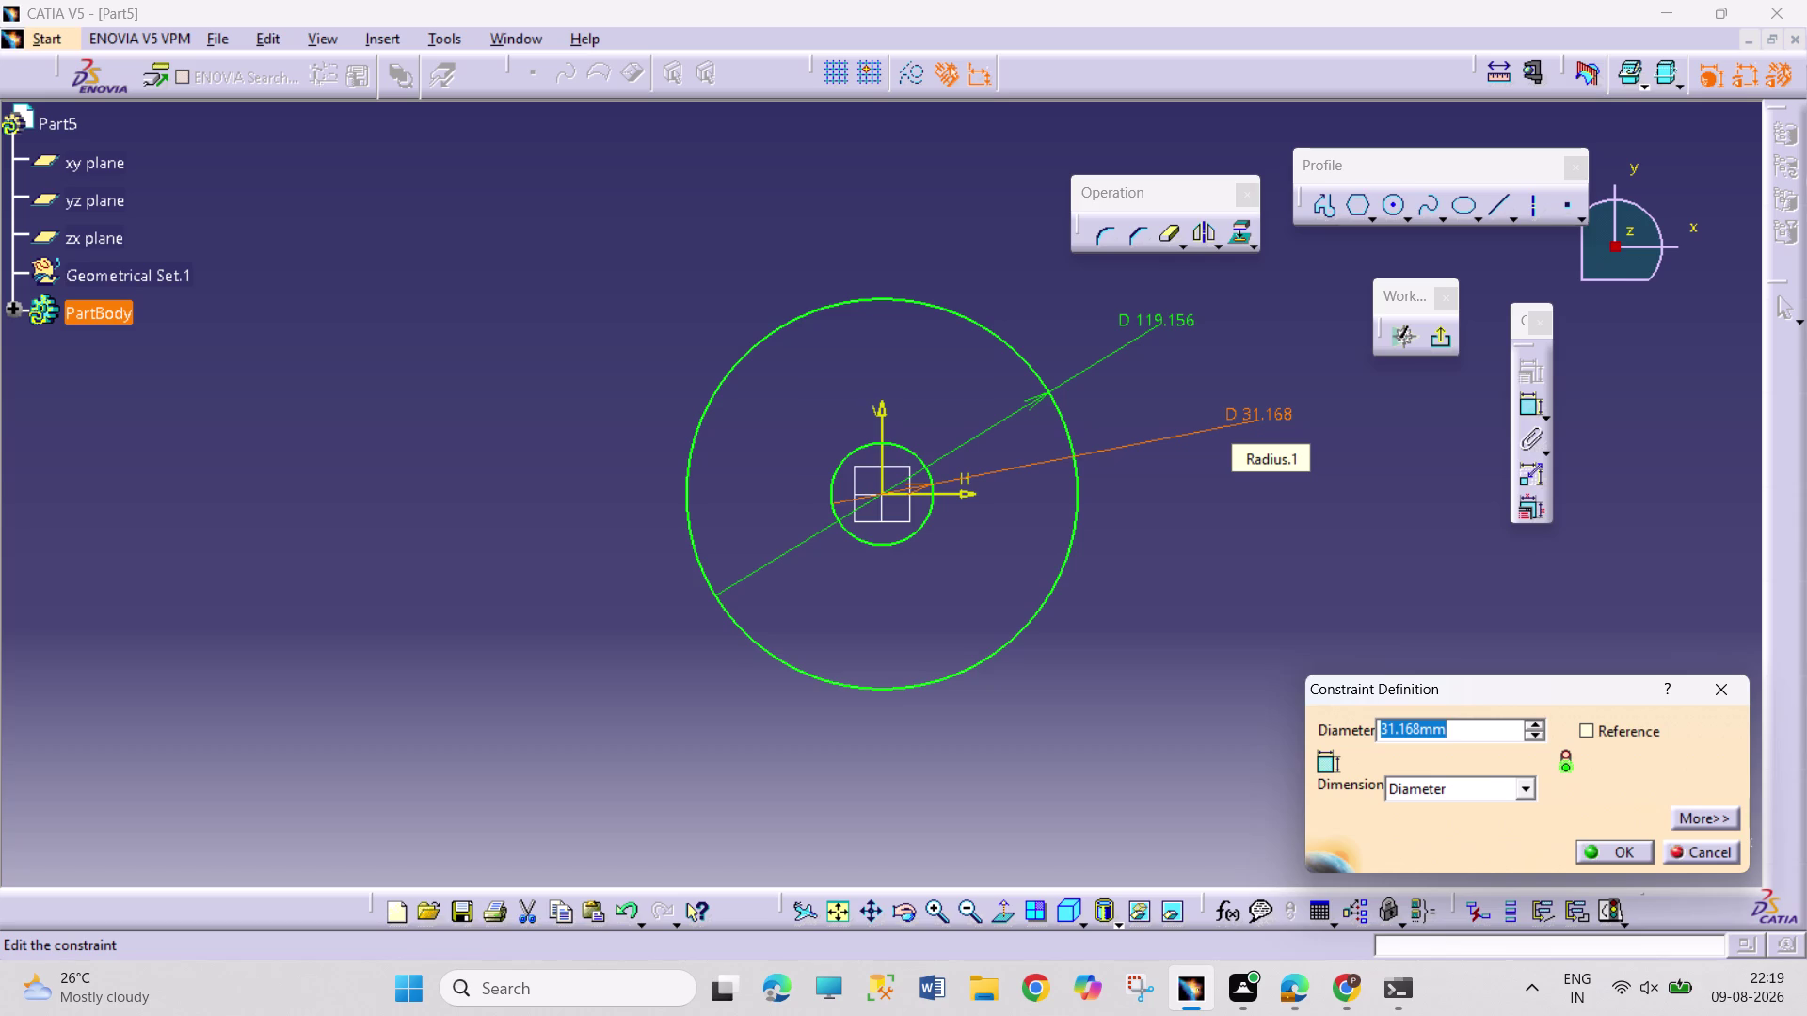
Set the outer circle's diameter to 200 mm and the inner one's to 56 mm.
text(200)
key(Return)
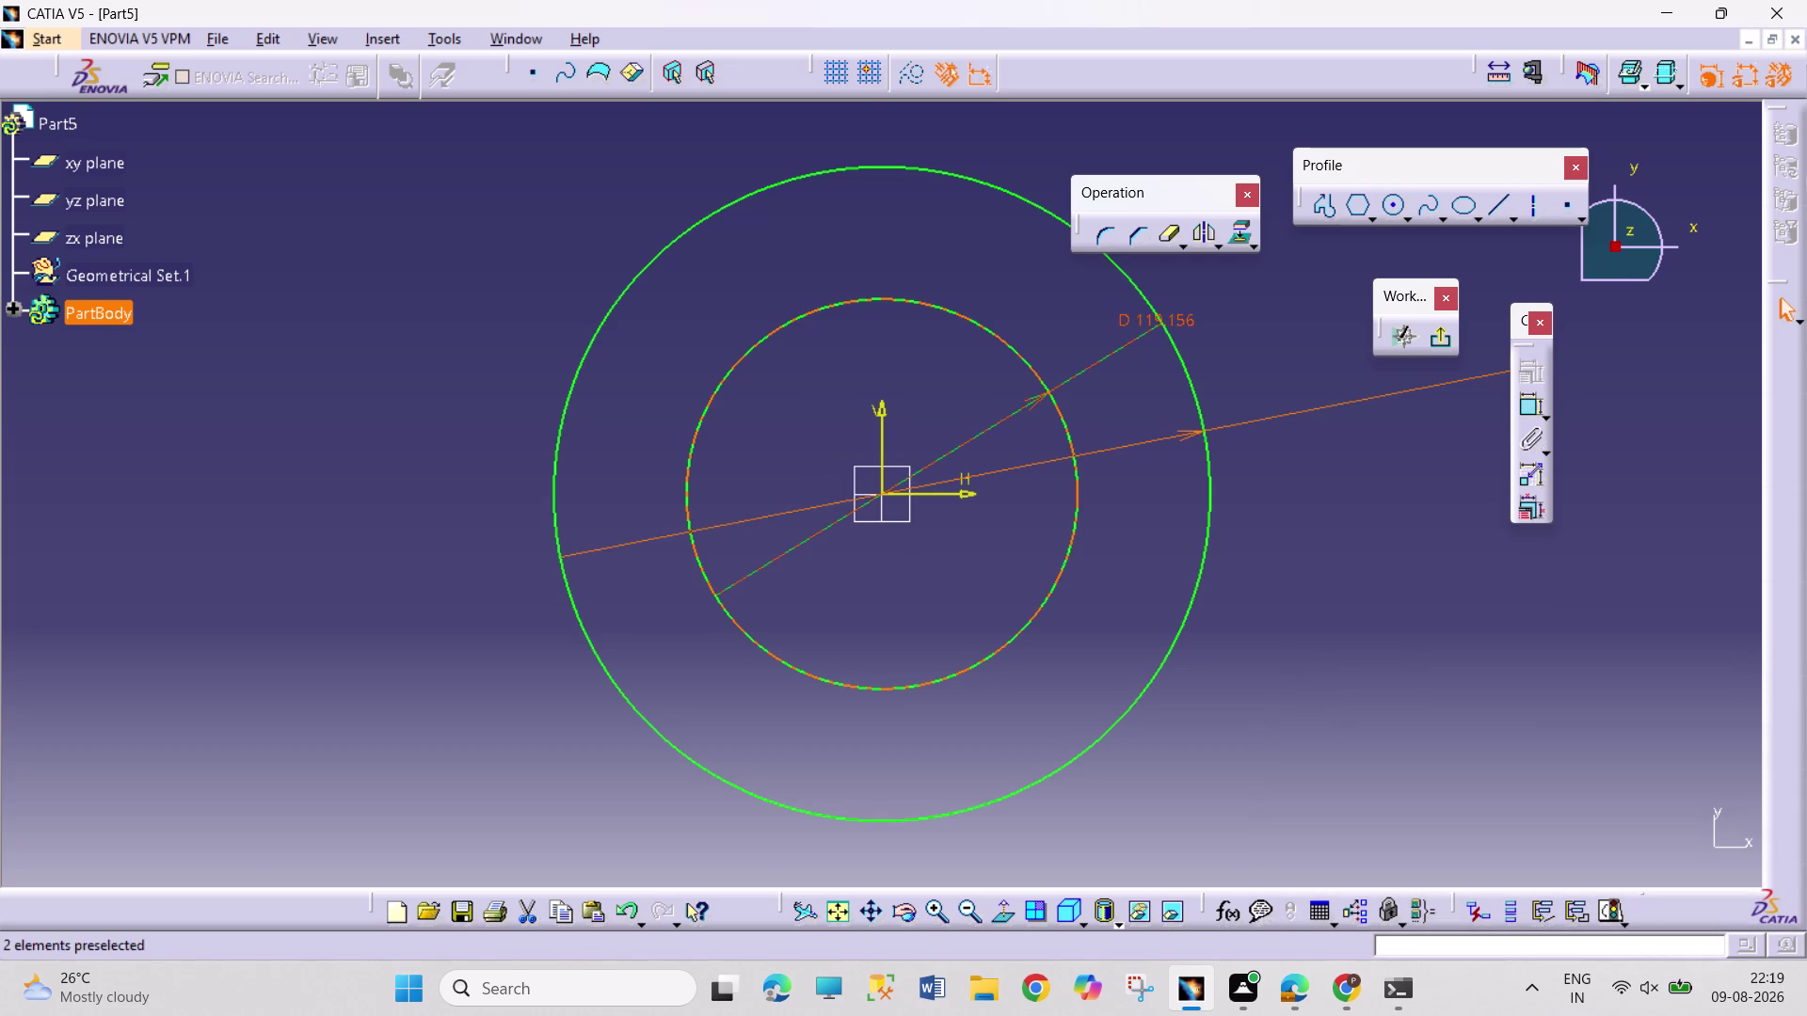
drag(1181, 315, 1244, 294)
double_click(1241, 286)
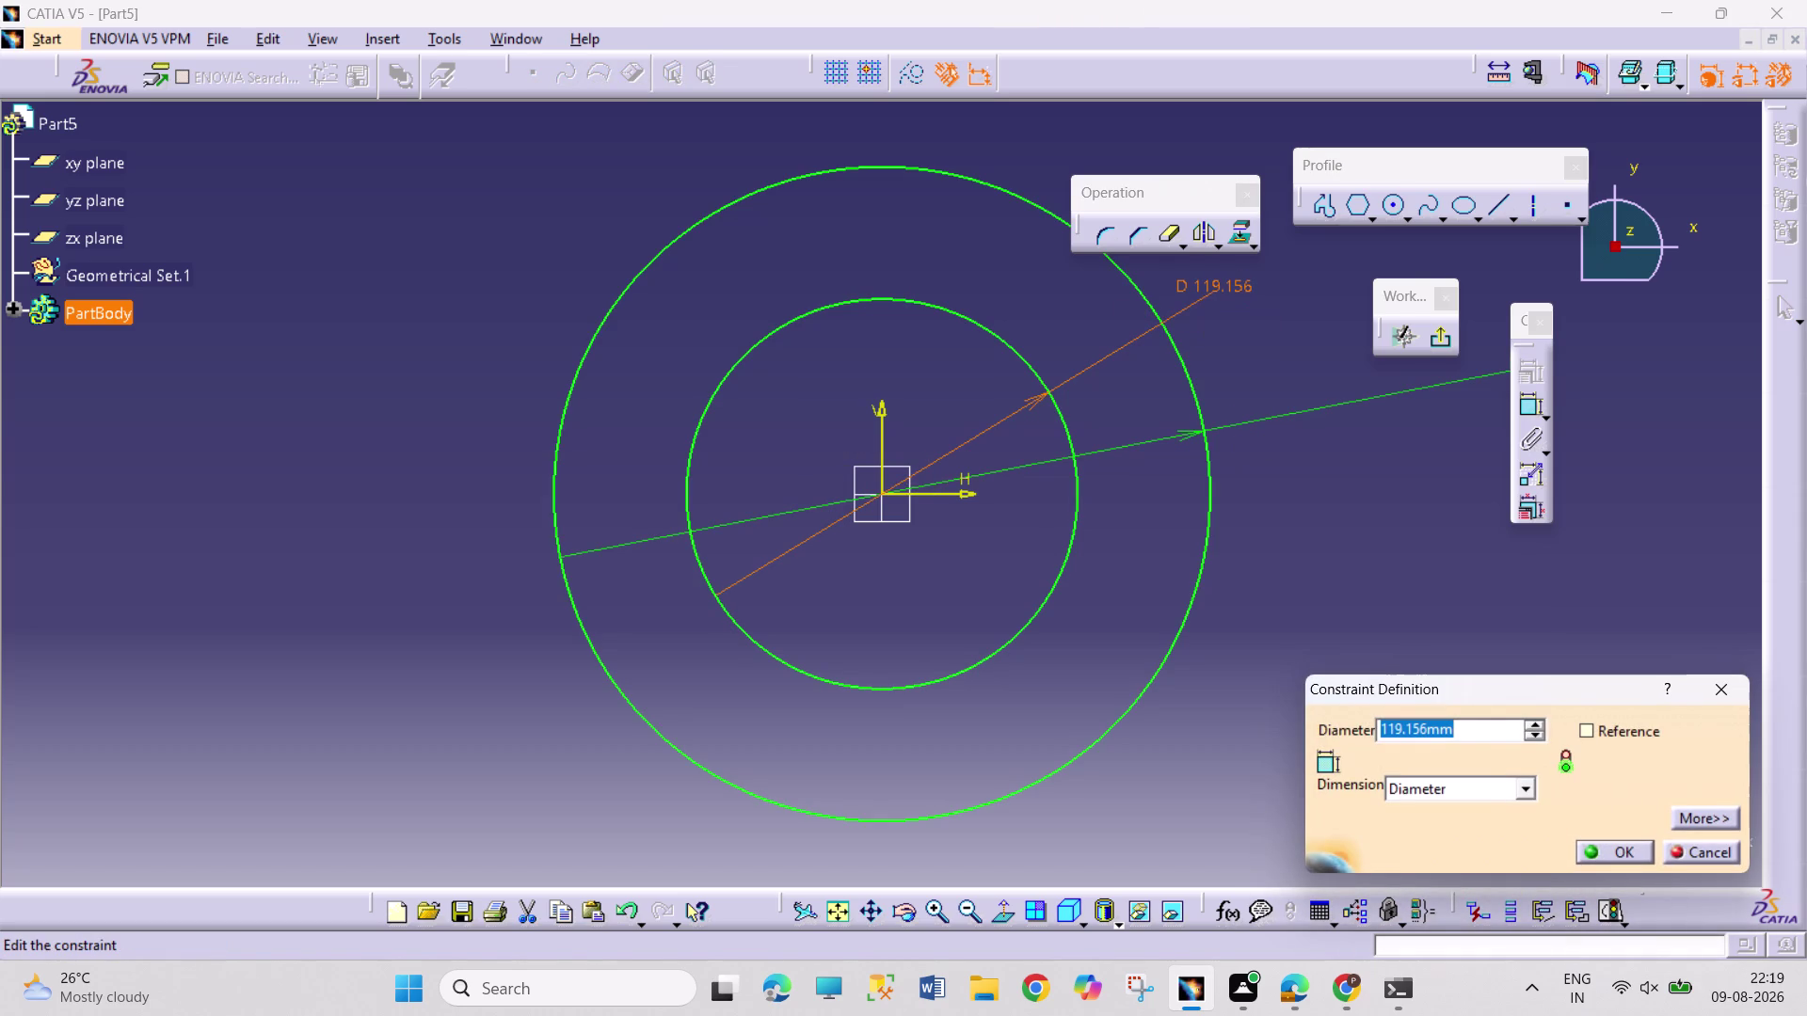
text(56)
key(Return)
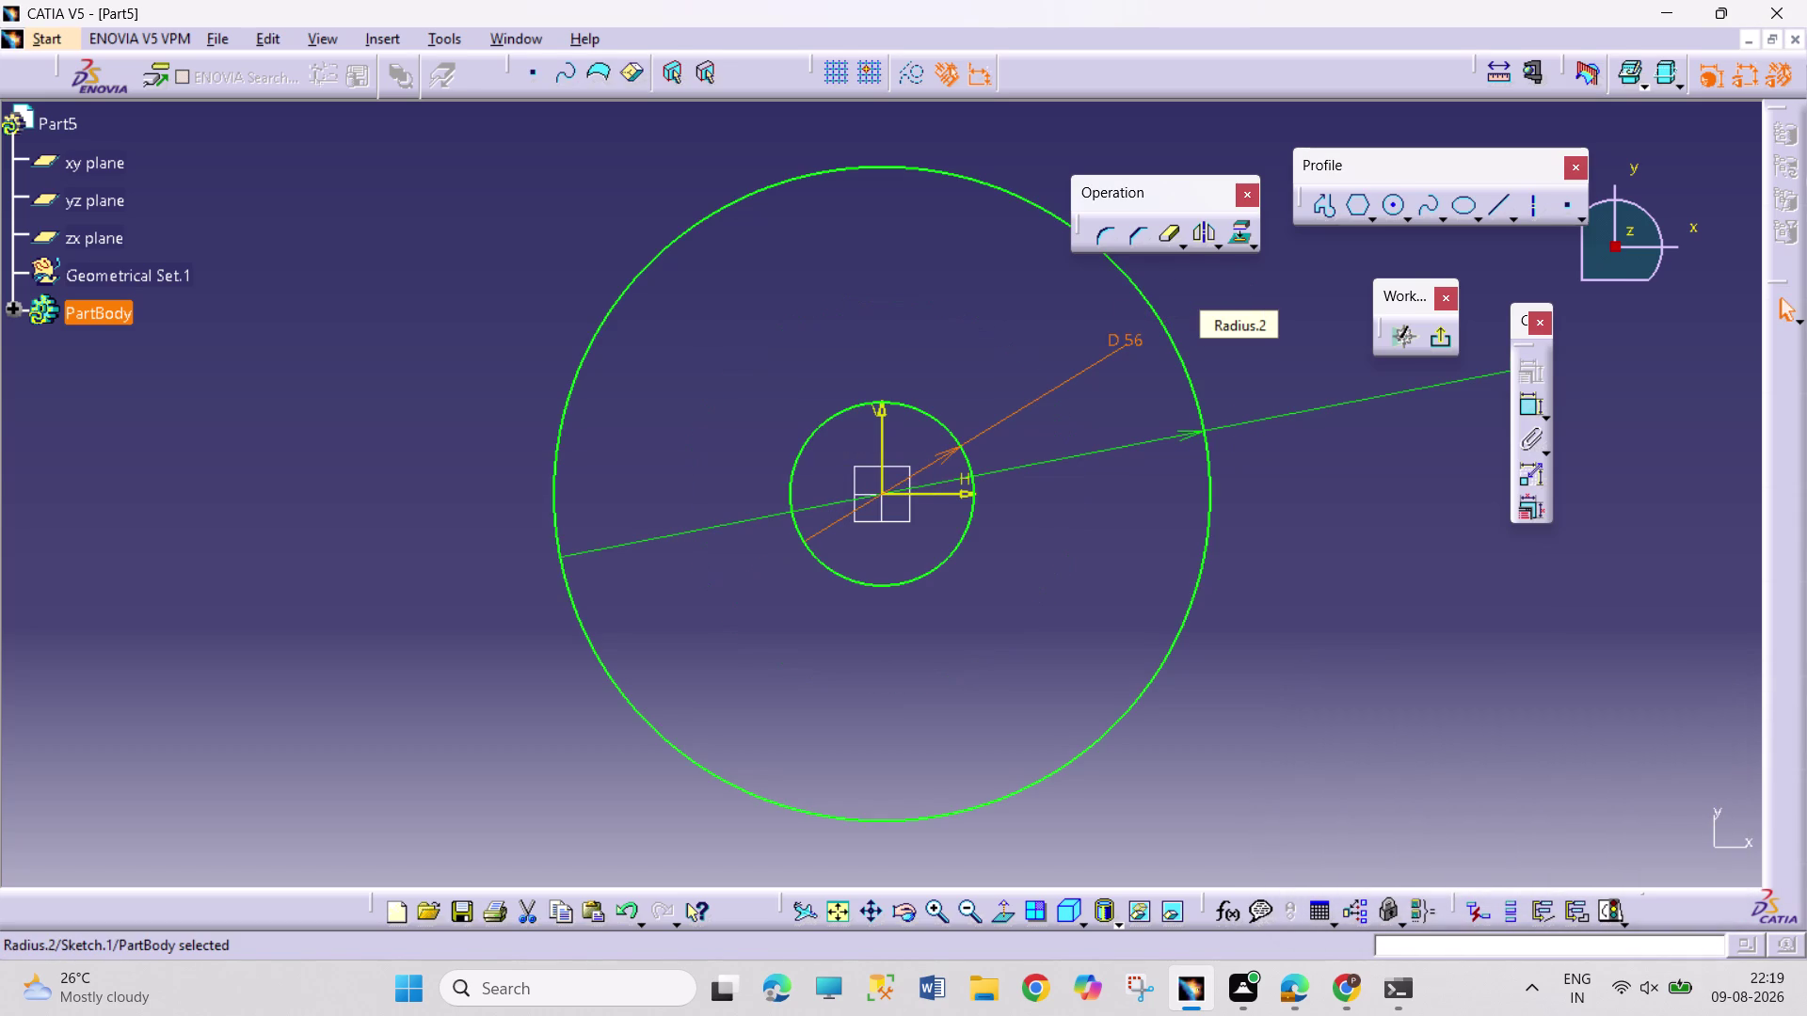
Draw a small 9.775 mm circle right of the origin and make its centre coincident with the horizontal axis.
click(1351, 560)
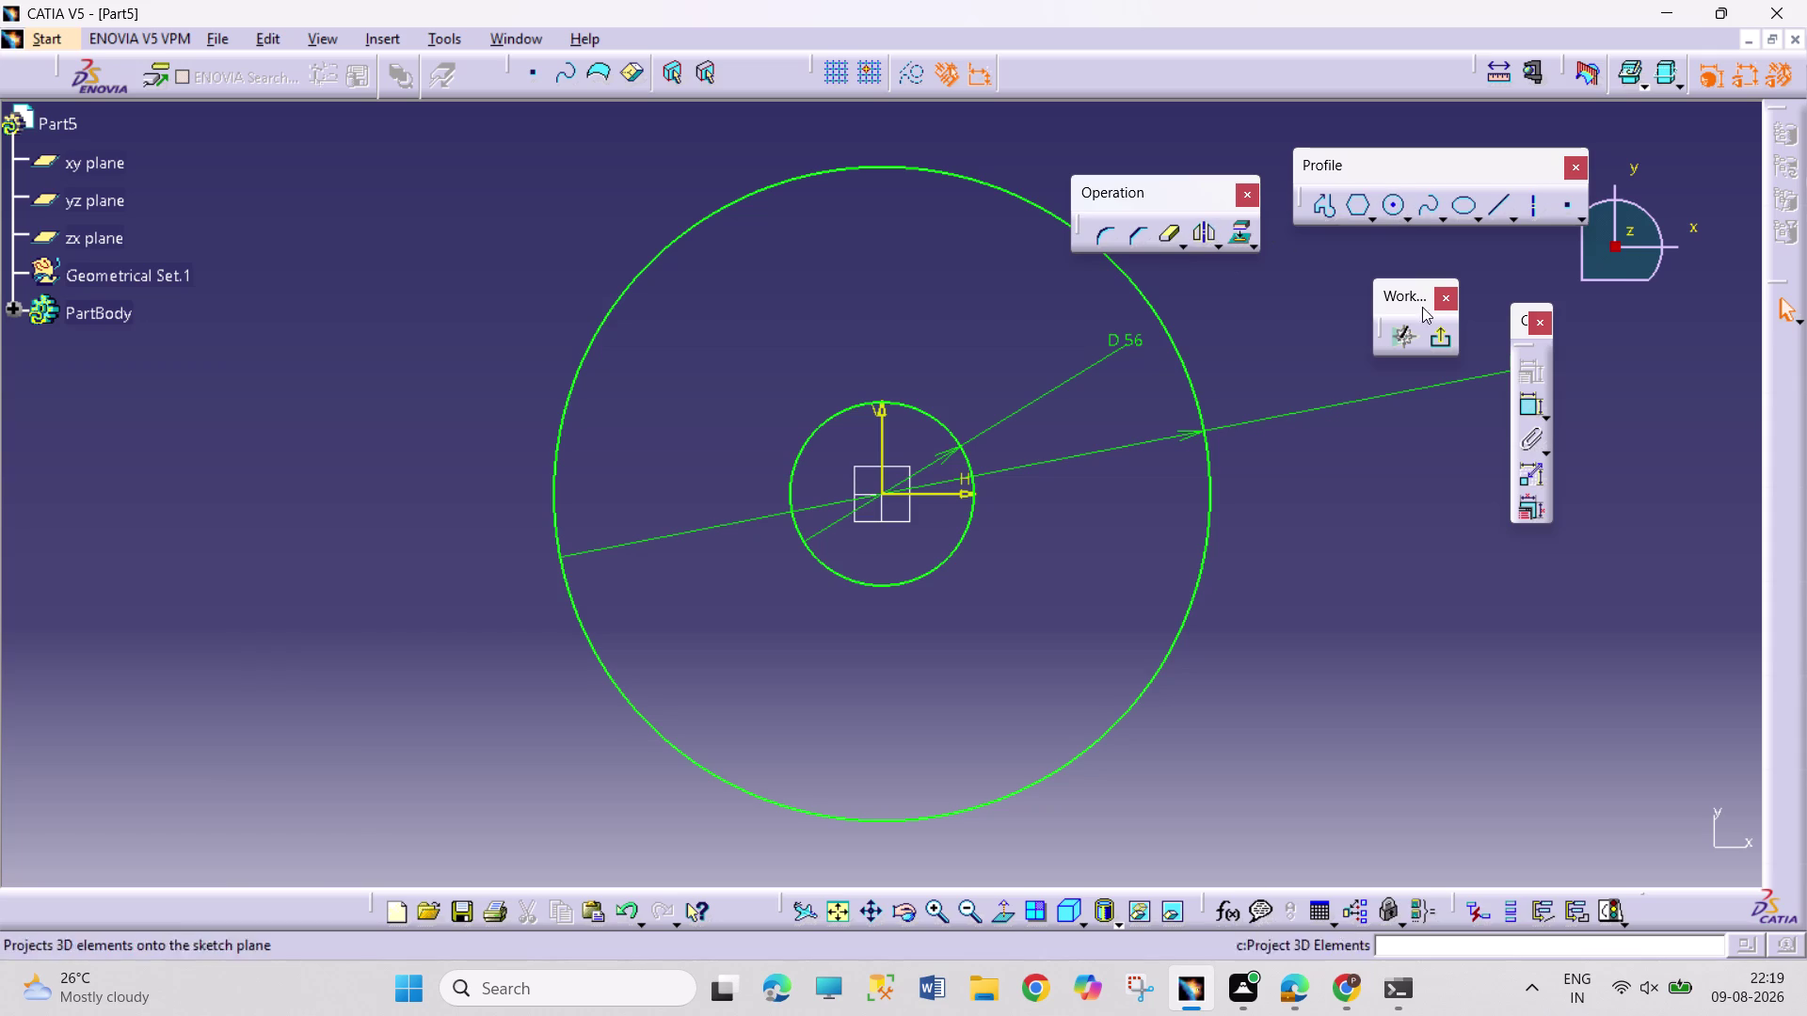
click(1391, 202)
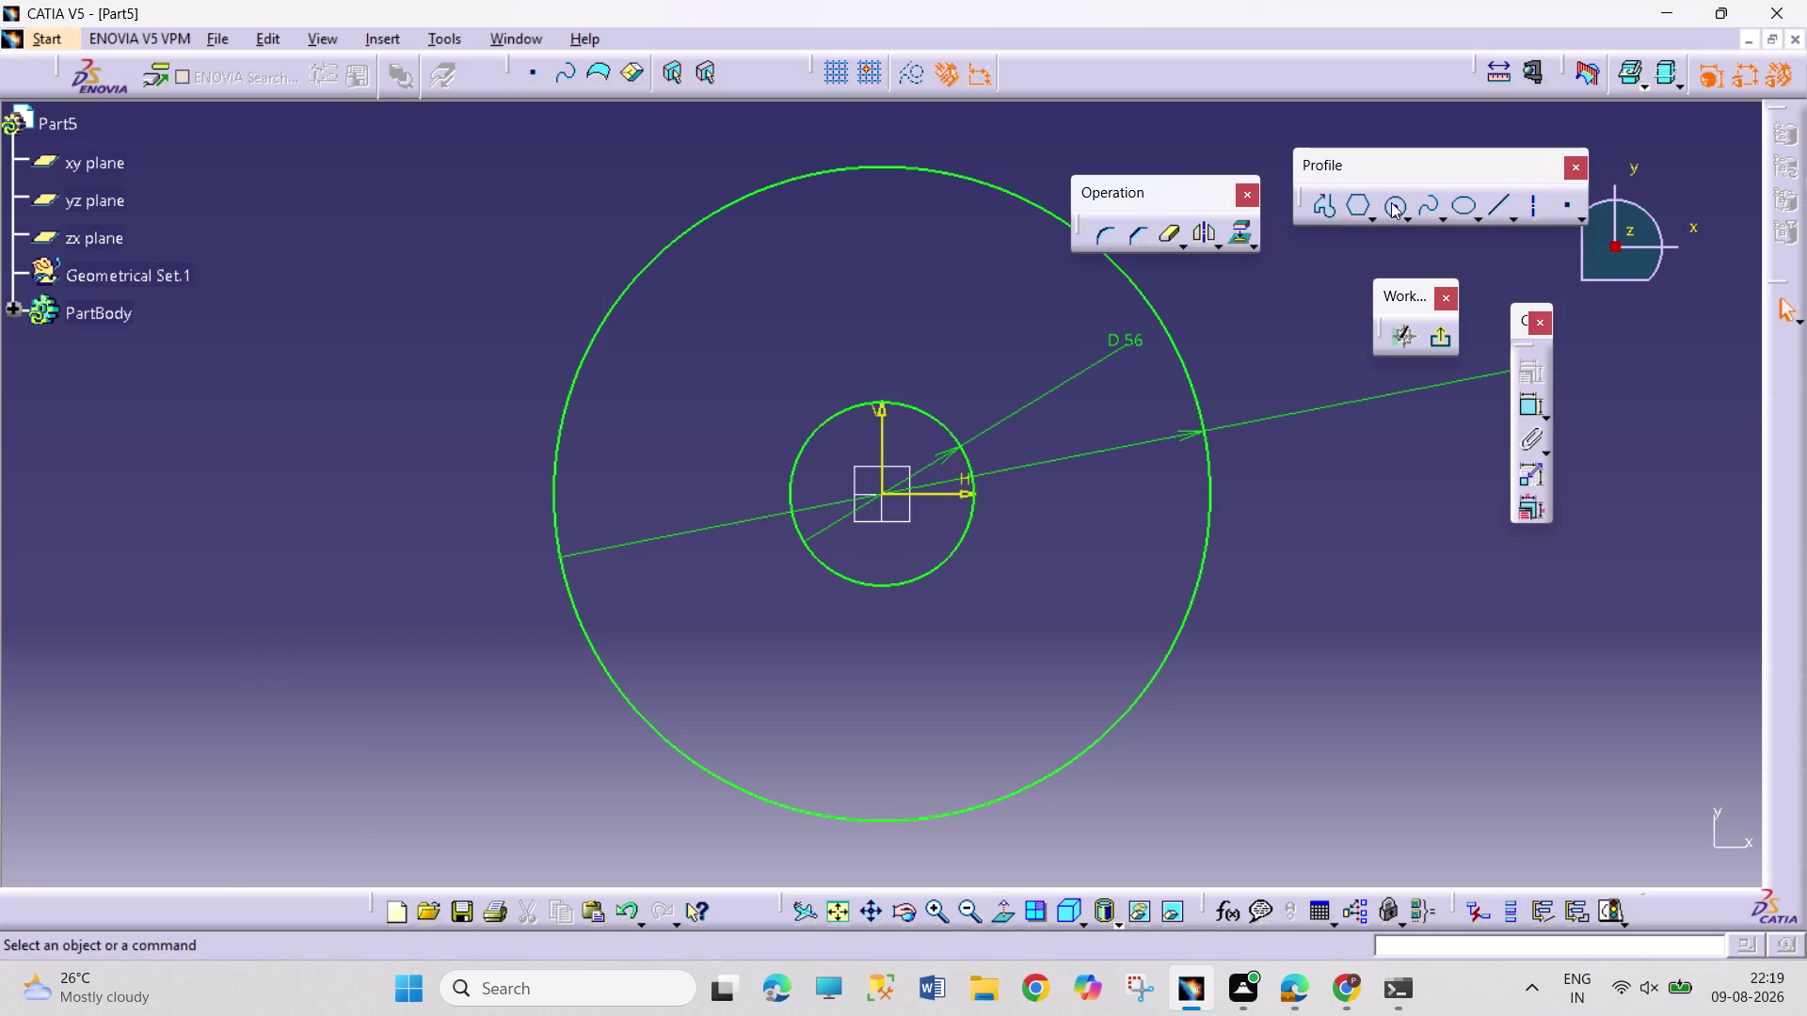
click(1117, 495)
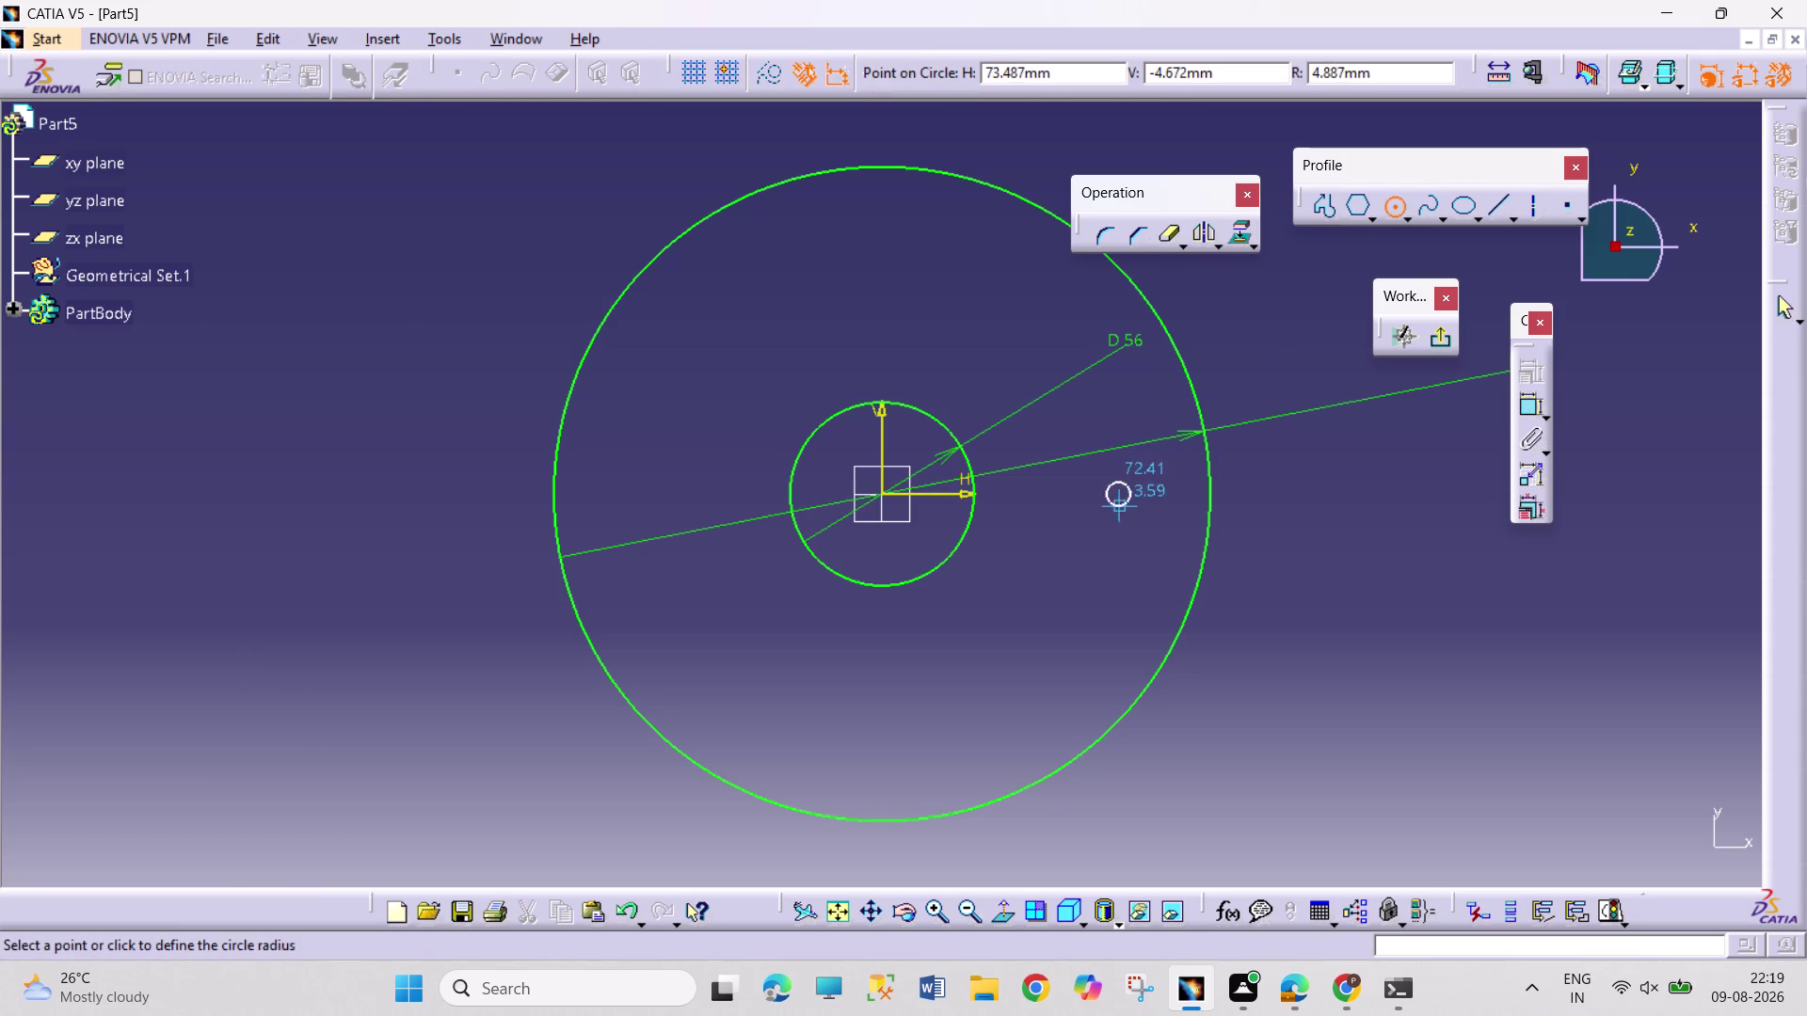
click(1125, 509)
click(1524, 409)
click(1312, 471)
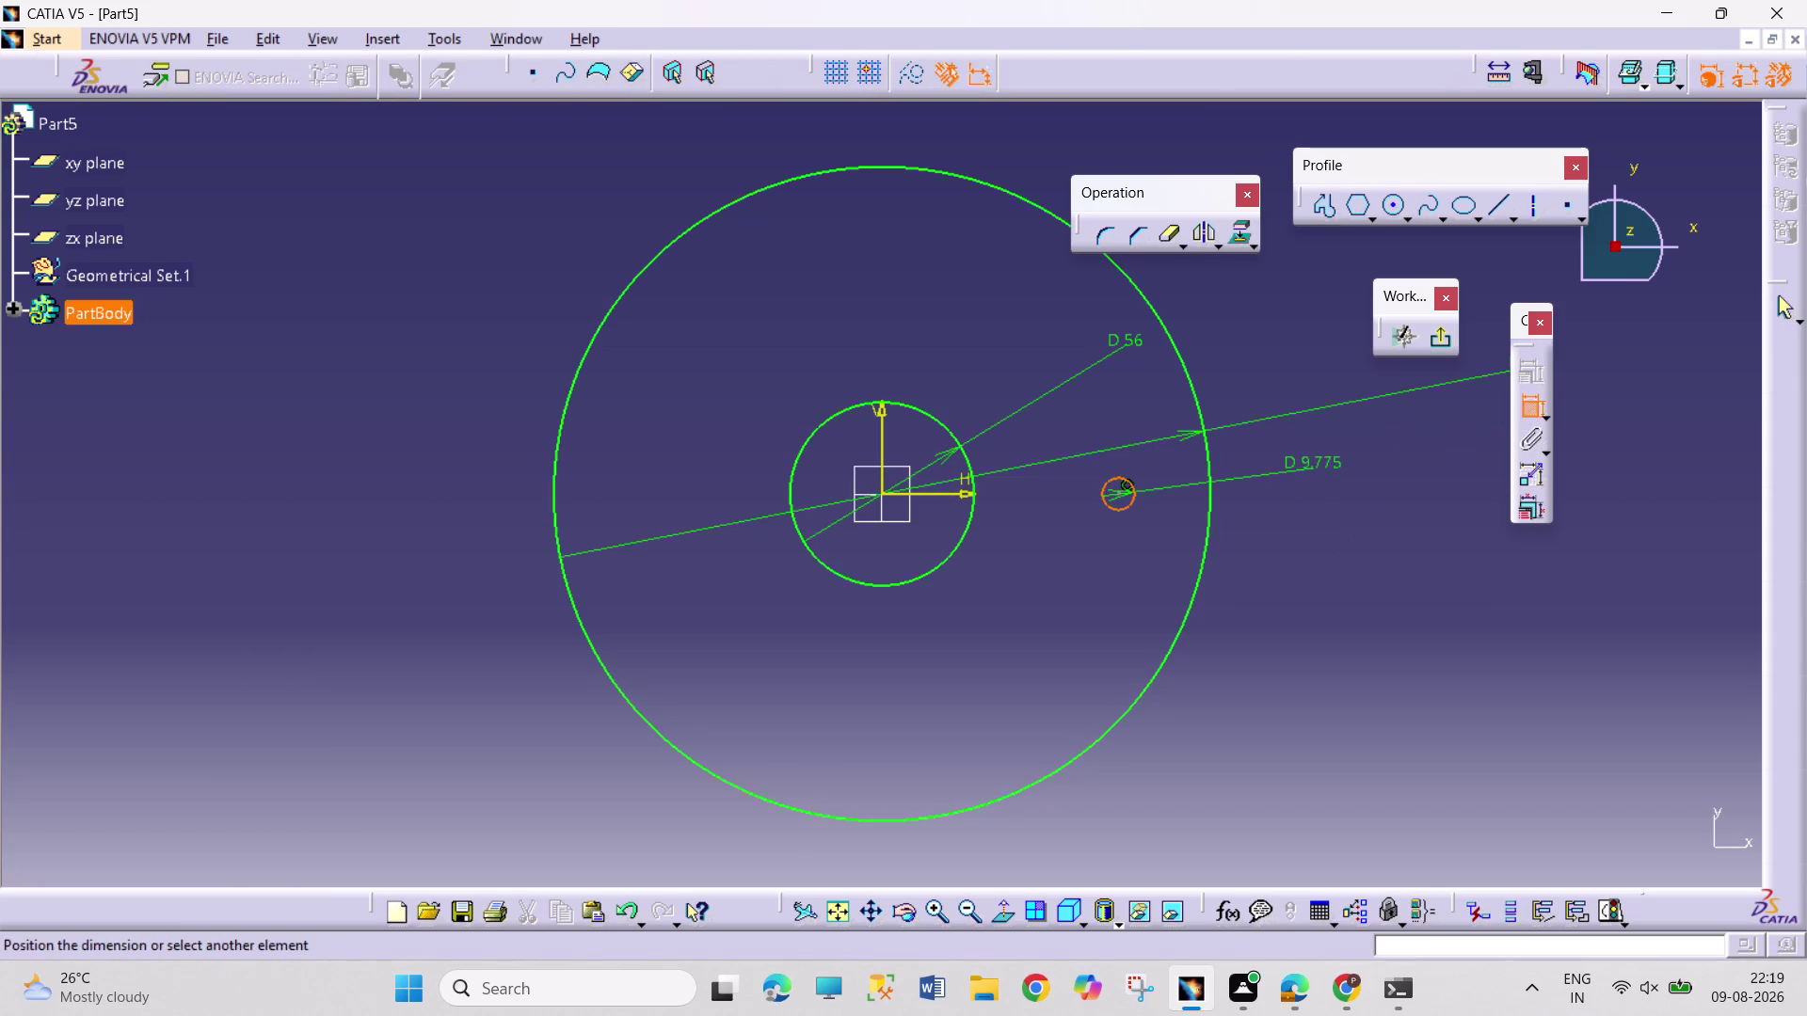
click(1116, 494)
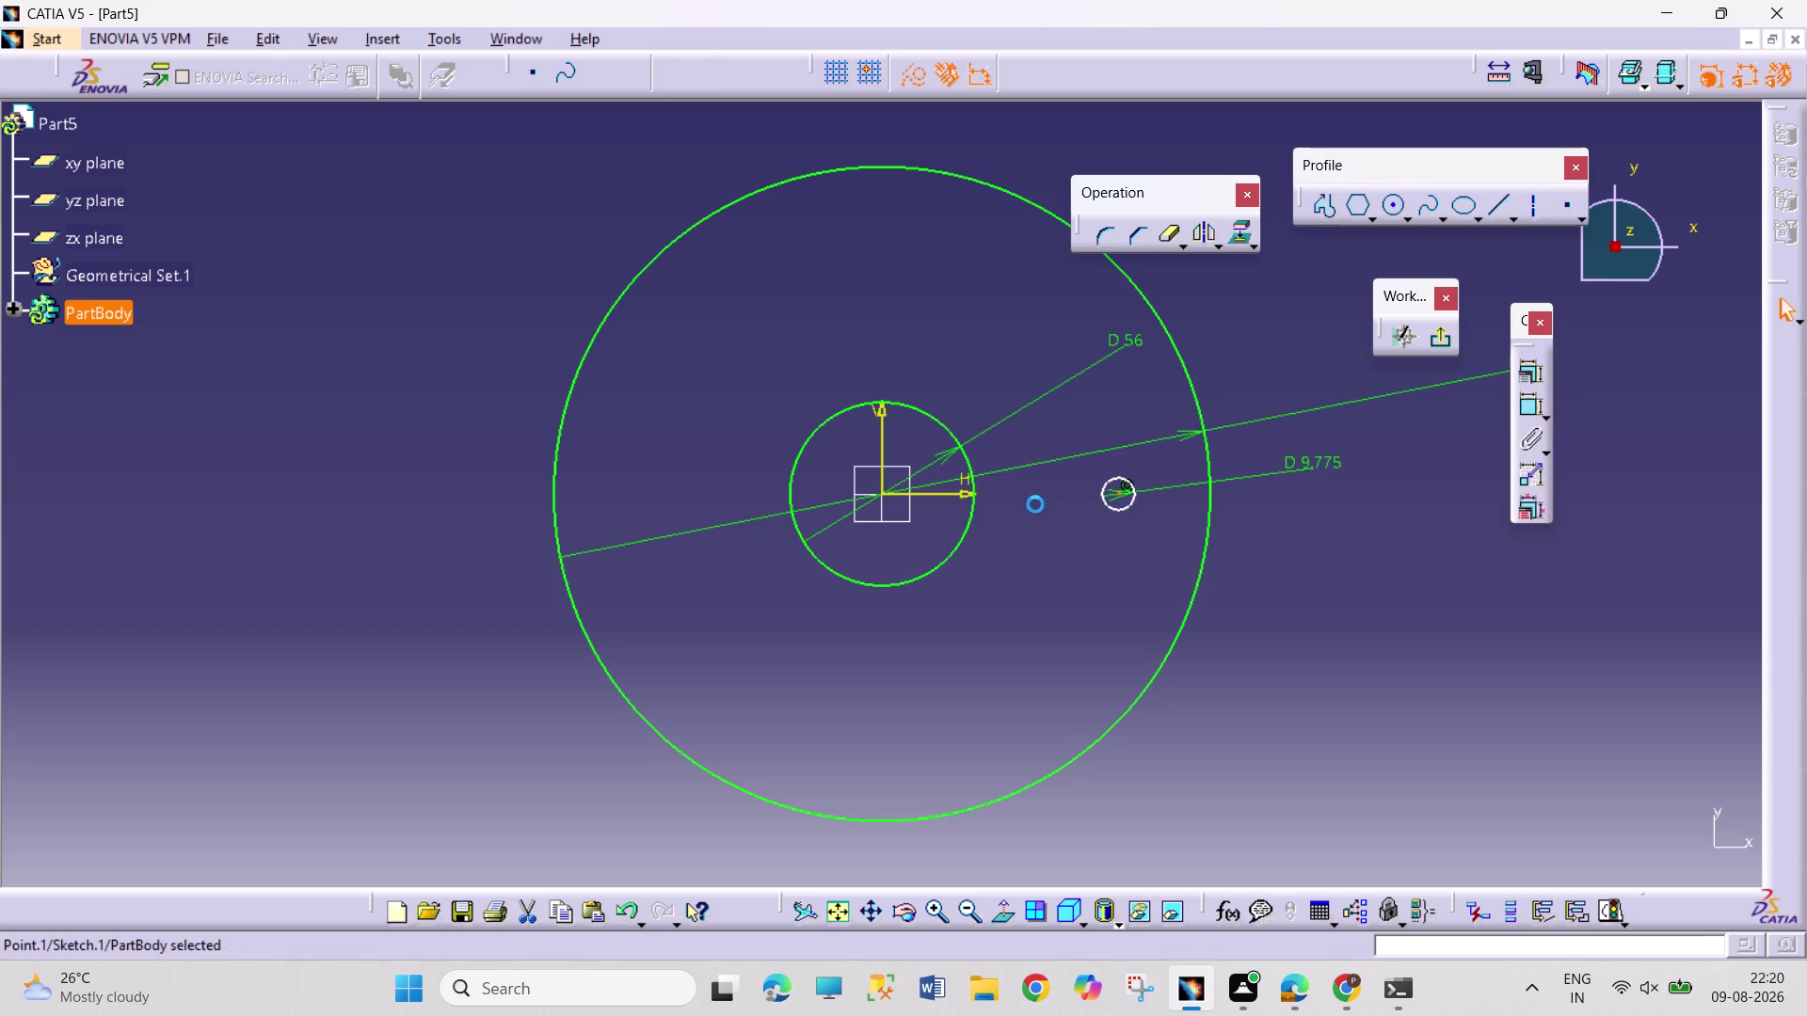
click(949, 494)
click(1540, 358)
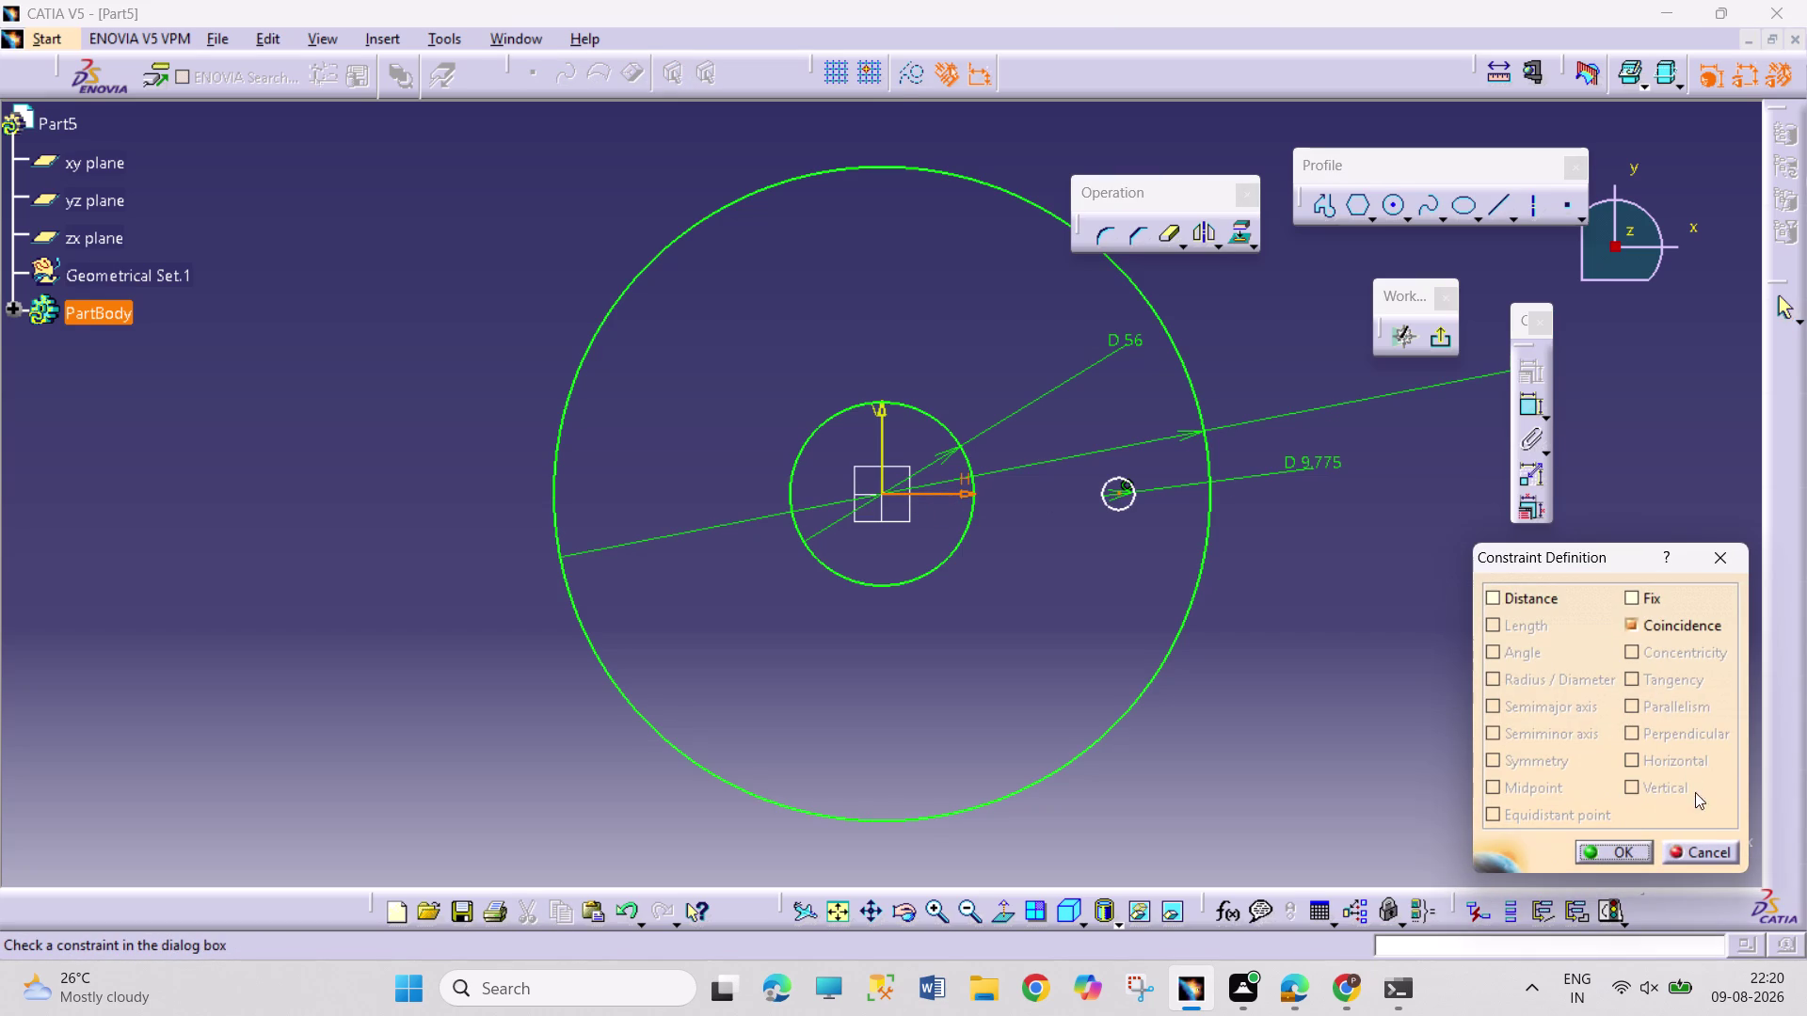
click(1696, 849)
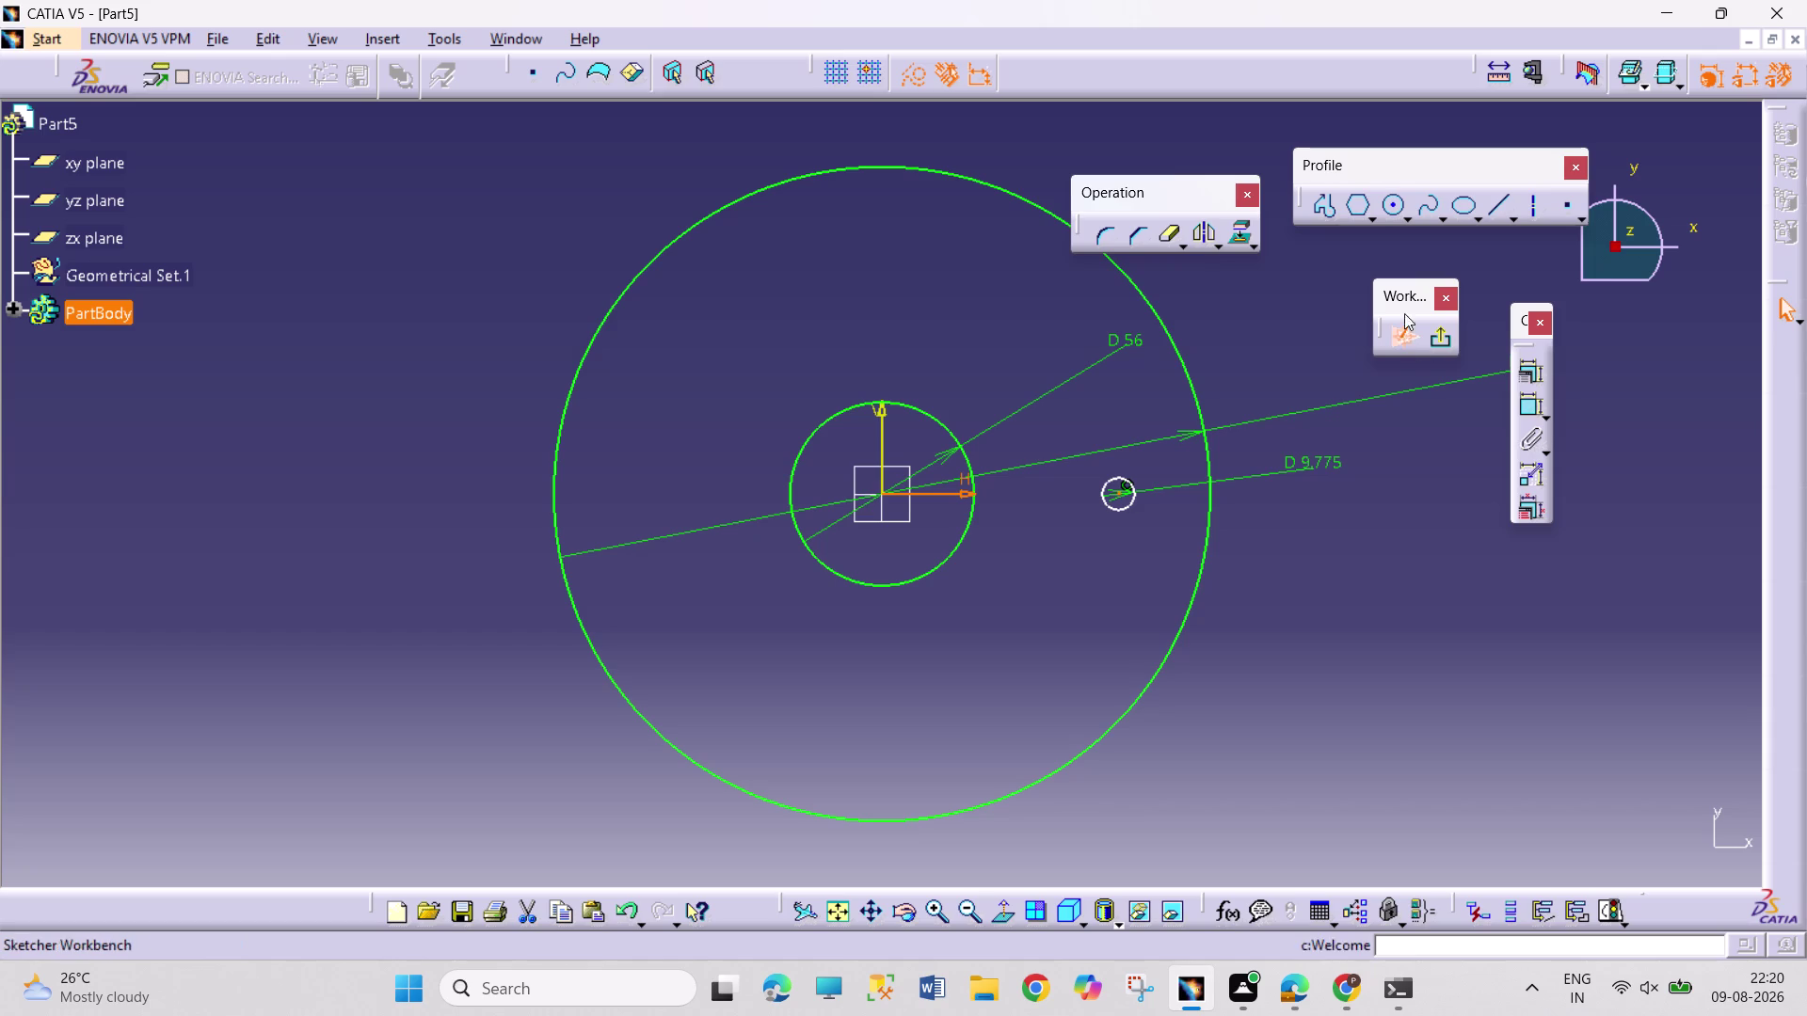
Draw a circle centred on the origin and dimension it to 150 mm diameter.
click(1402, 209)
click(1395, 204)
click(1395, 204)
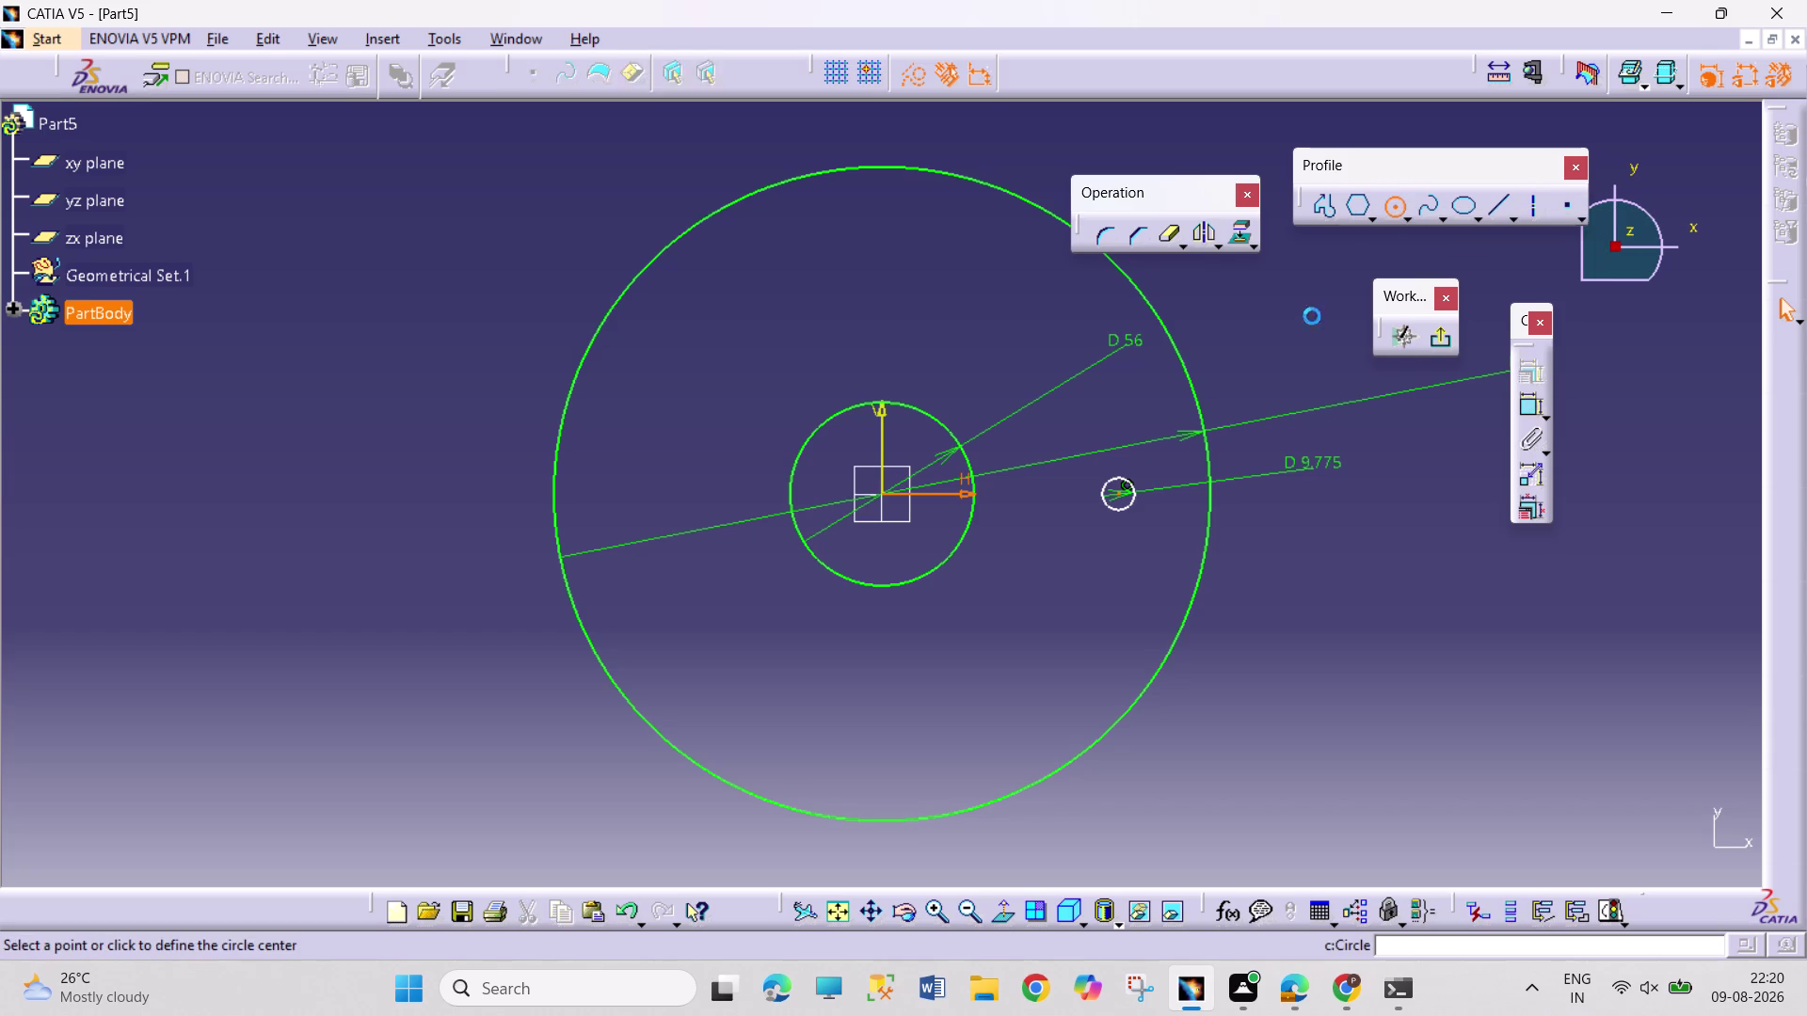
click(881, 494)
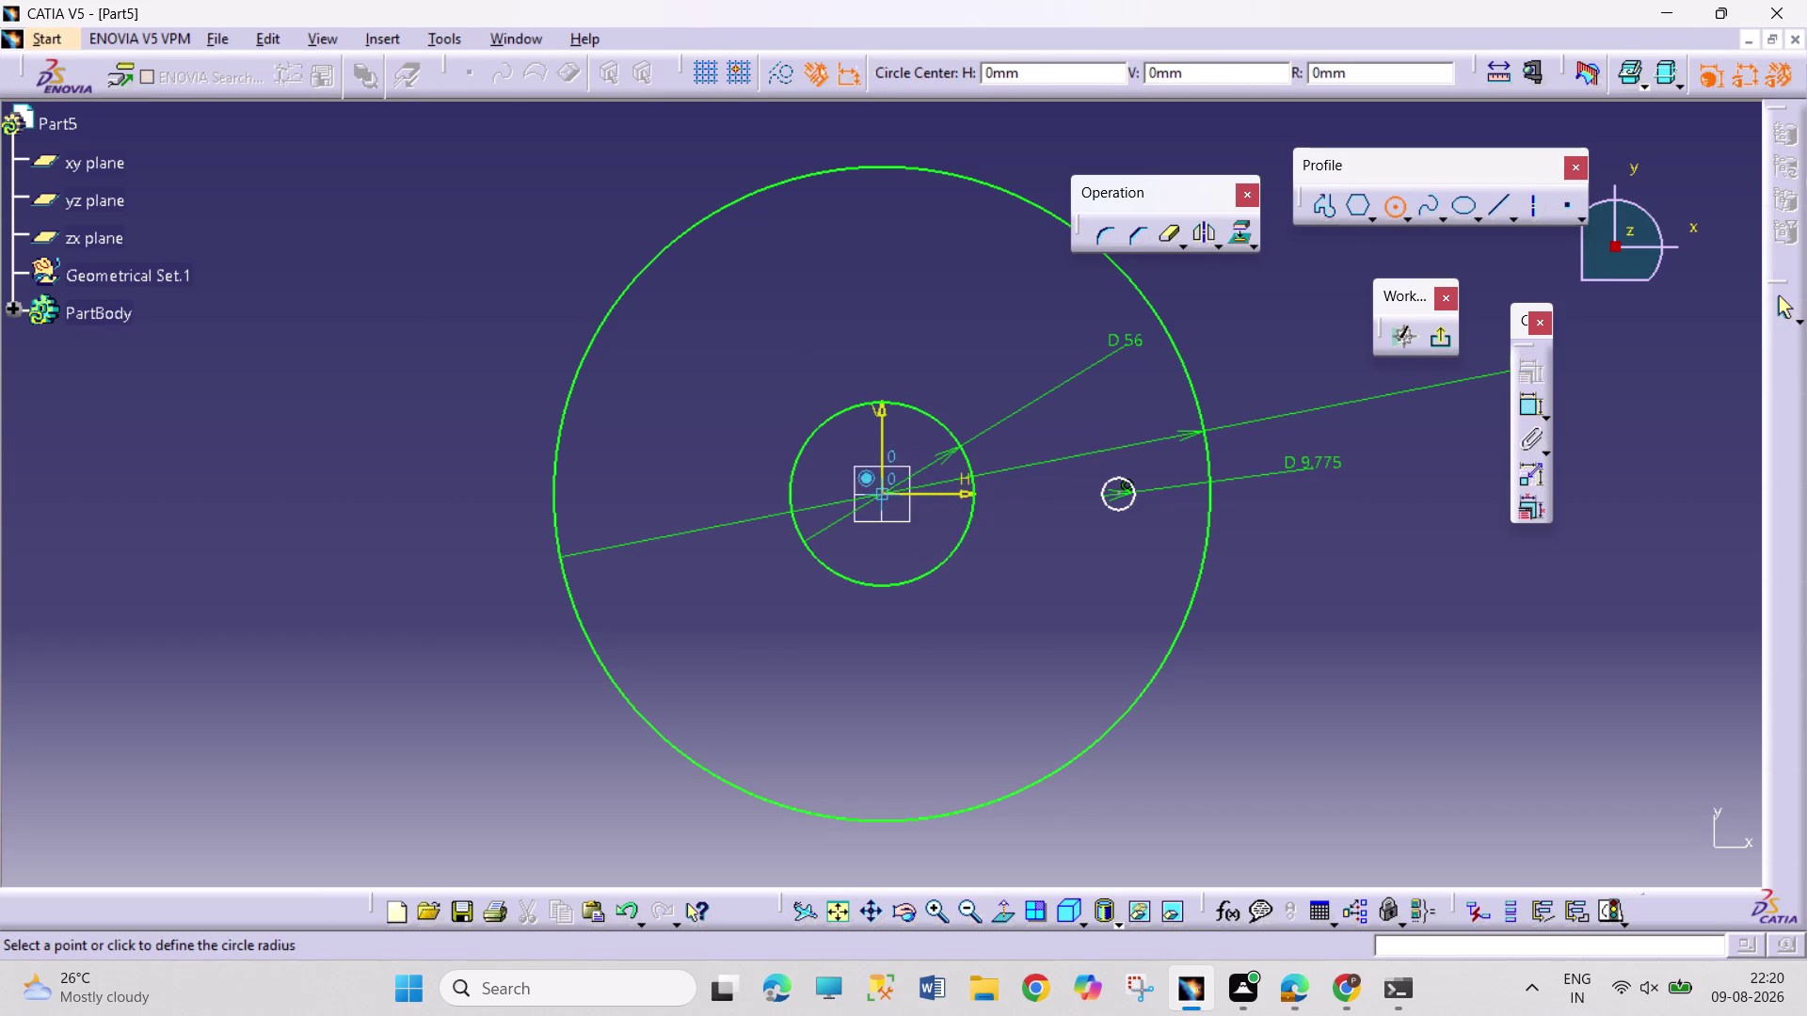
click(974, 668)
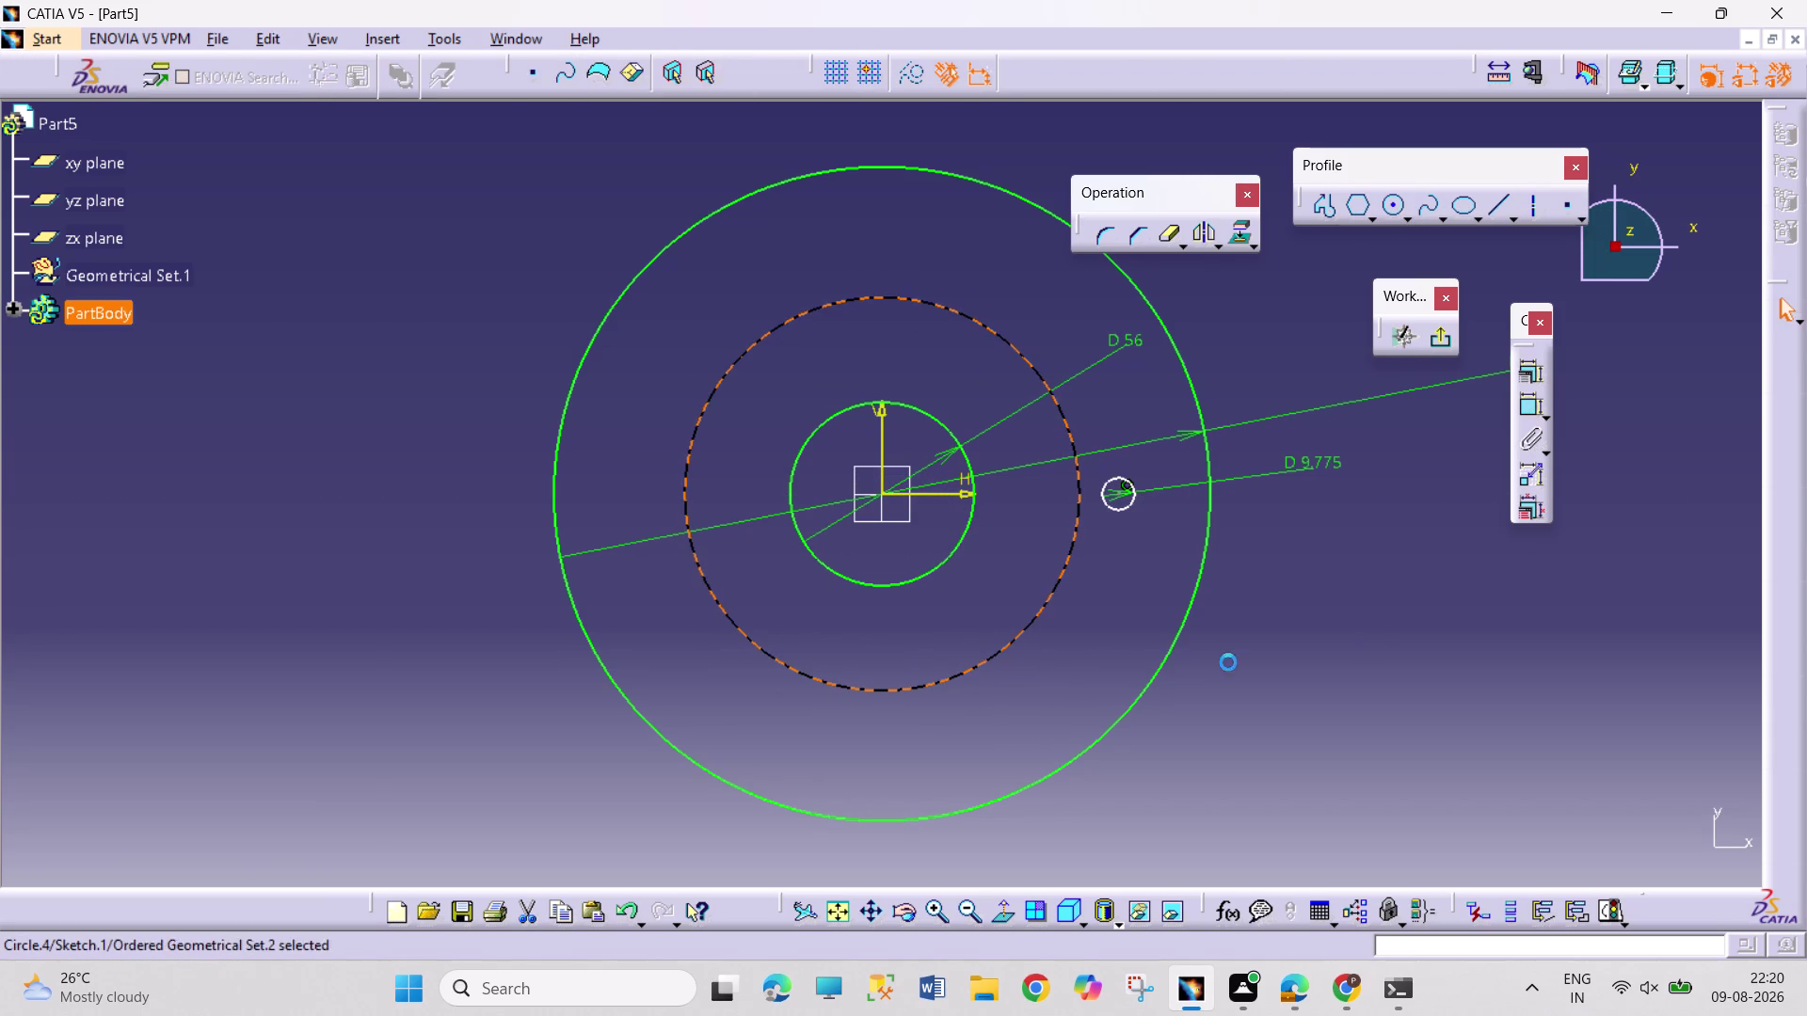
click(1530, 406)
click(1354, 704)
double_click(1375, 690)
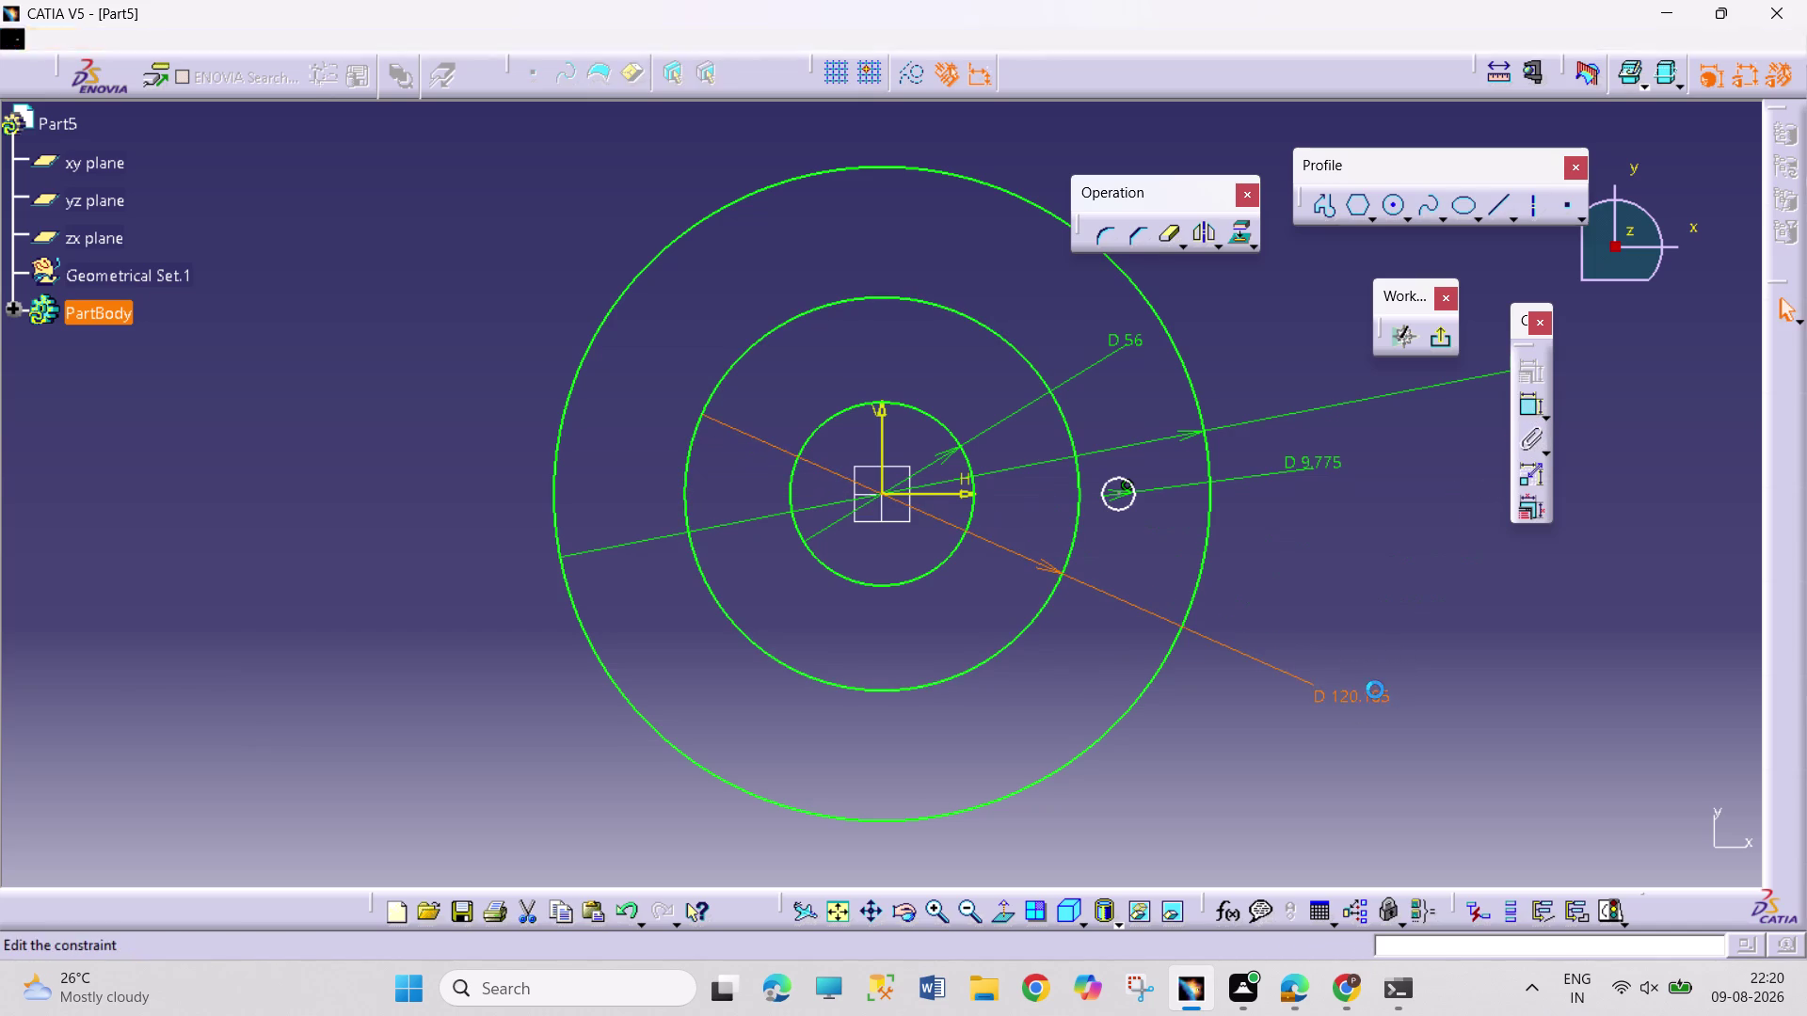
text(150)
key(Return)
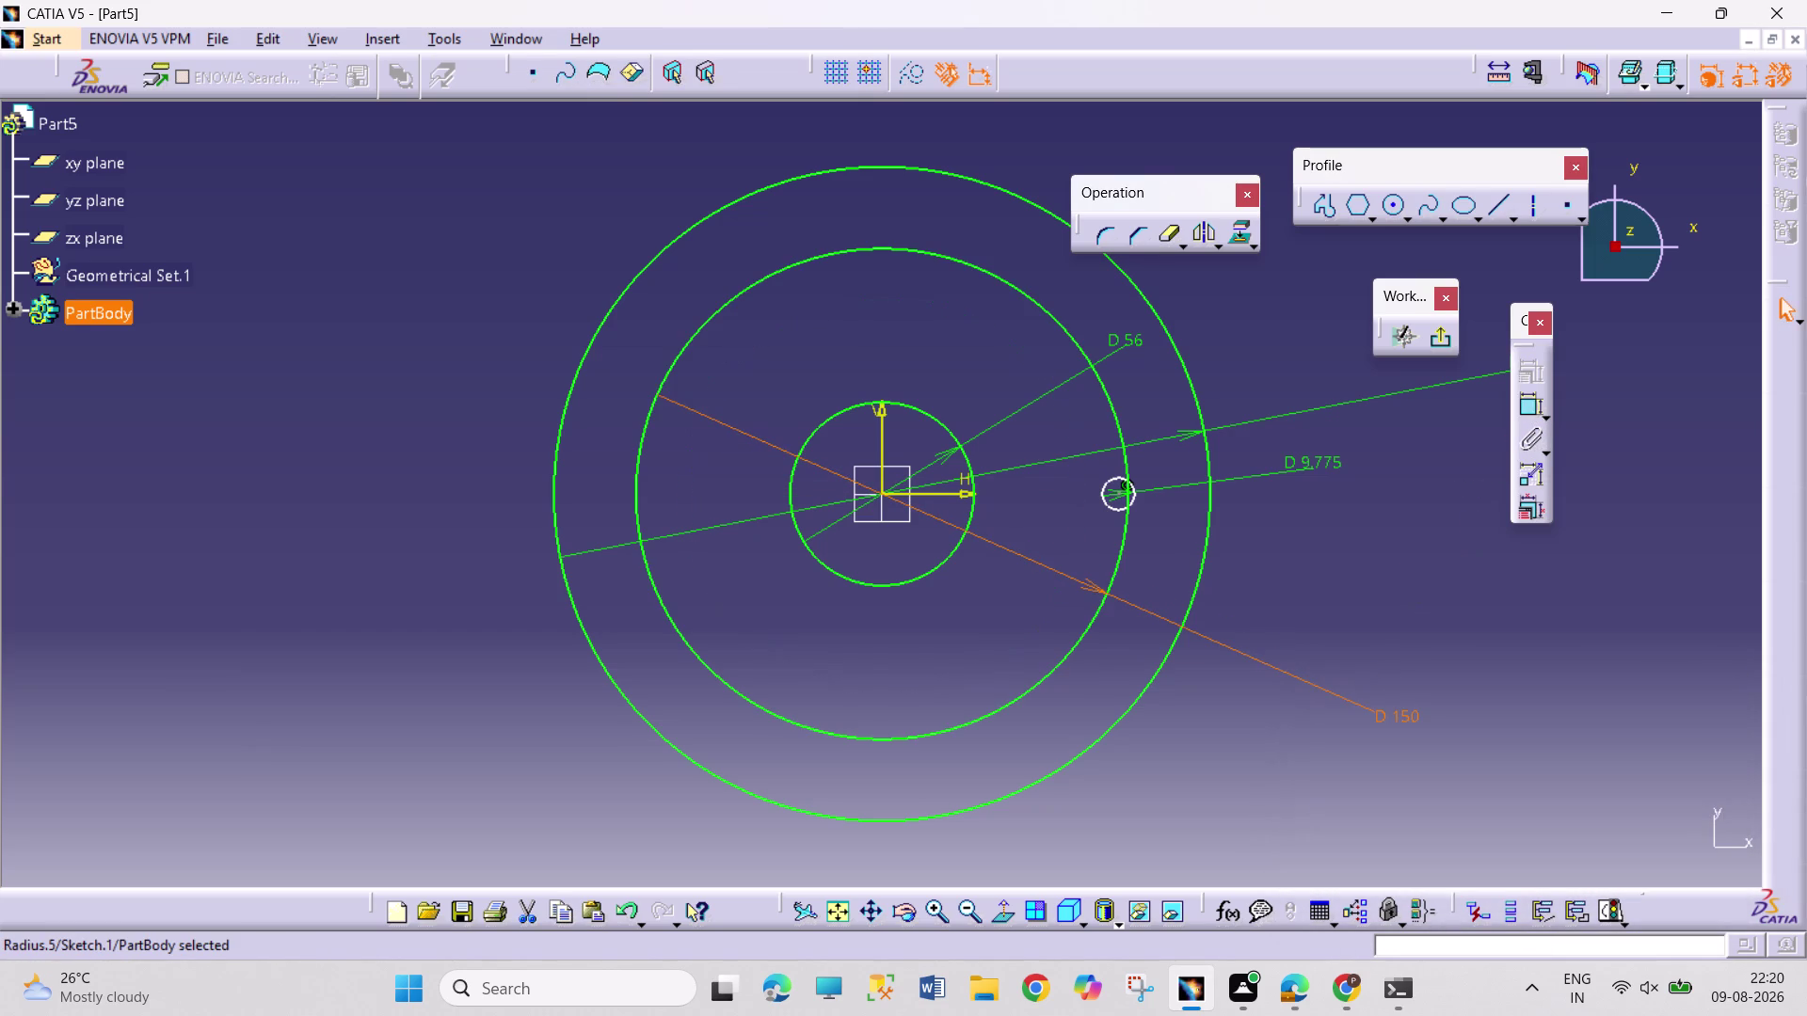
Constrain the 150 mm circle with another circle and convert it to construction geometry.
click(1298, 607)
click(1117, 493)
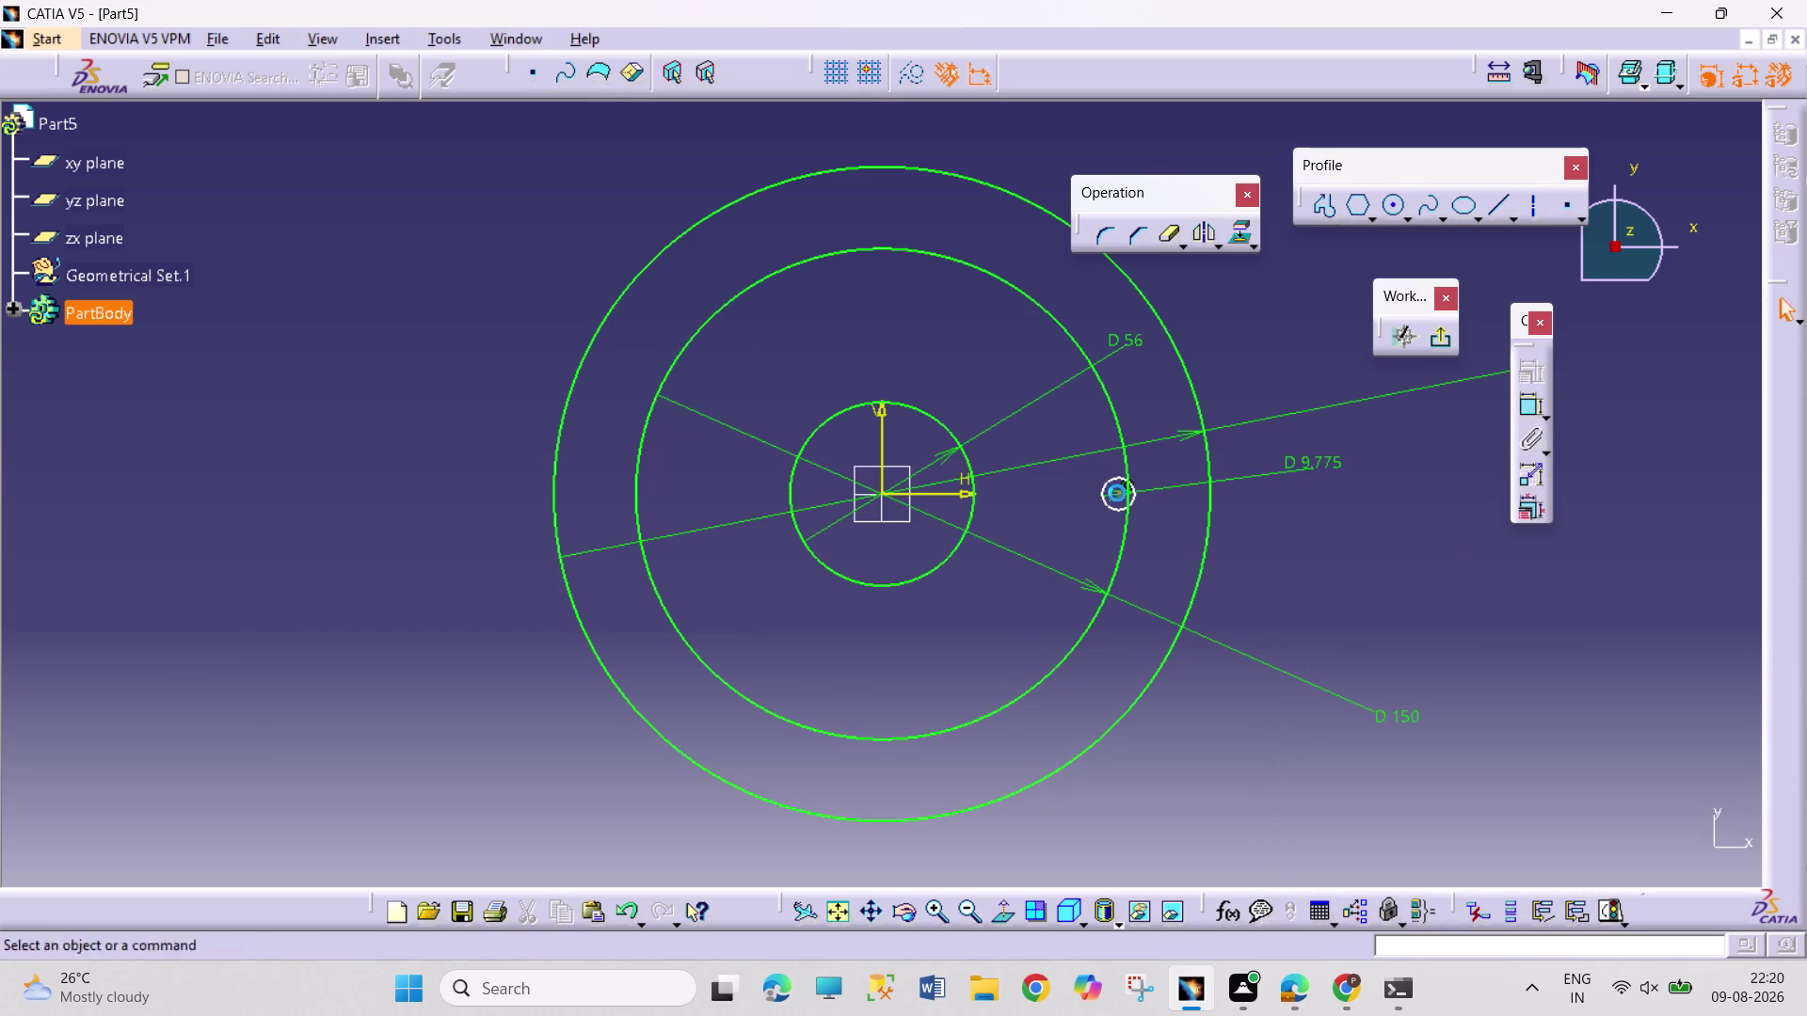
click(1123, 523)
click(1524, 372)
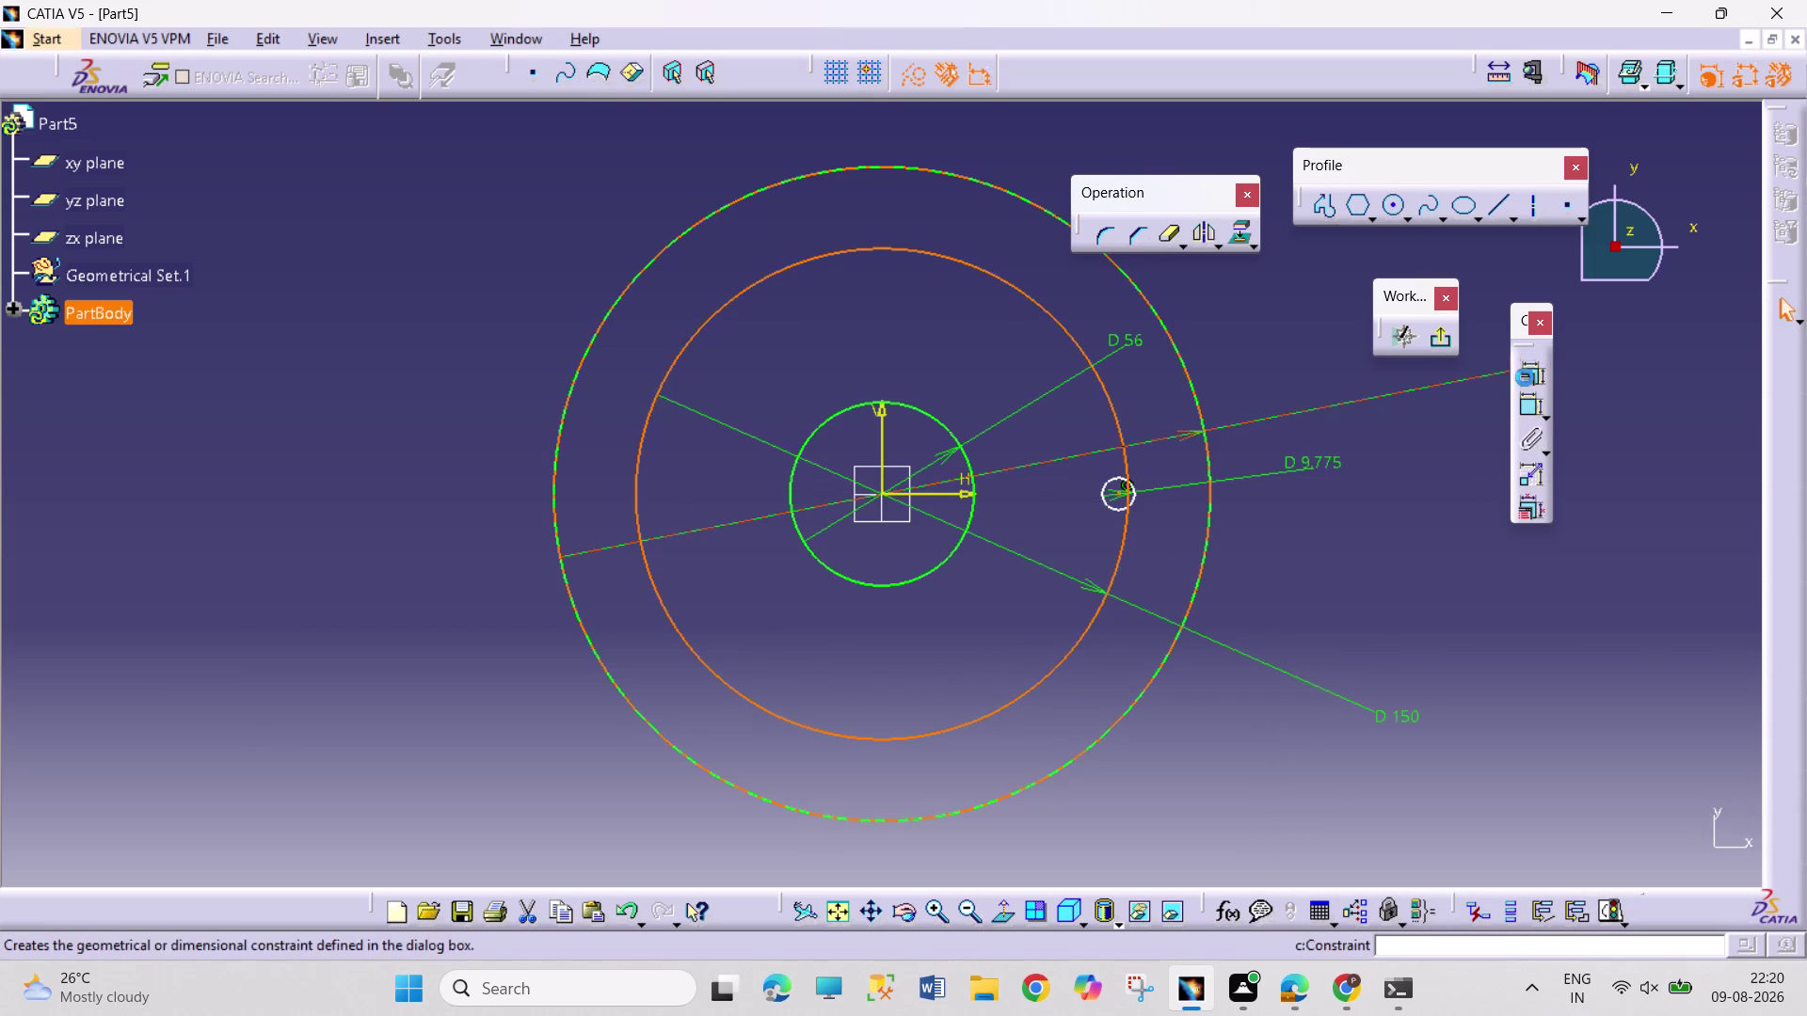
click(1653, 621)
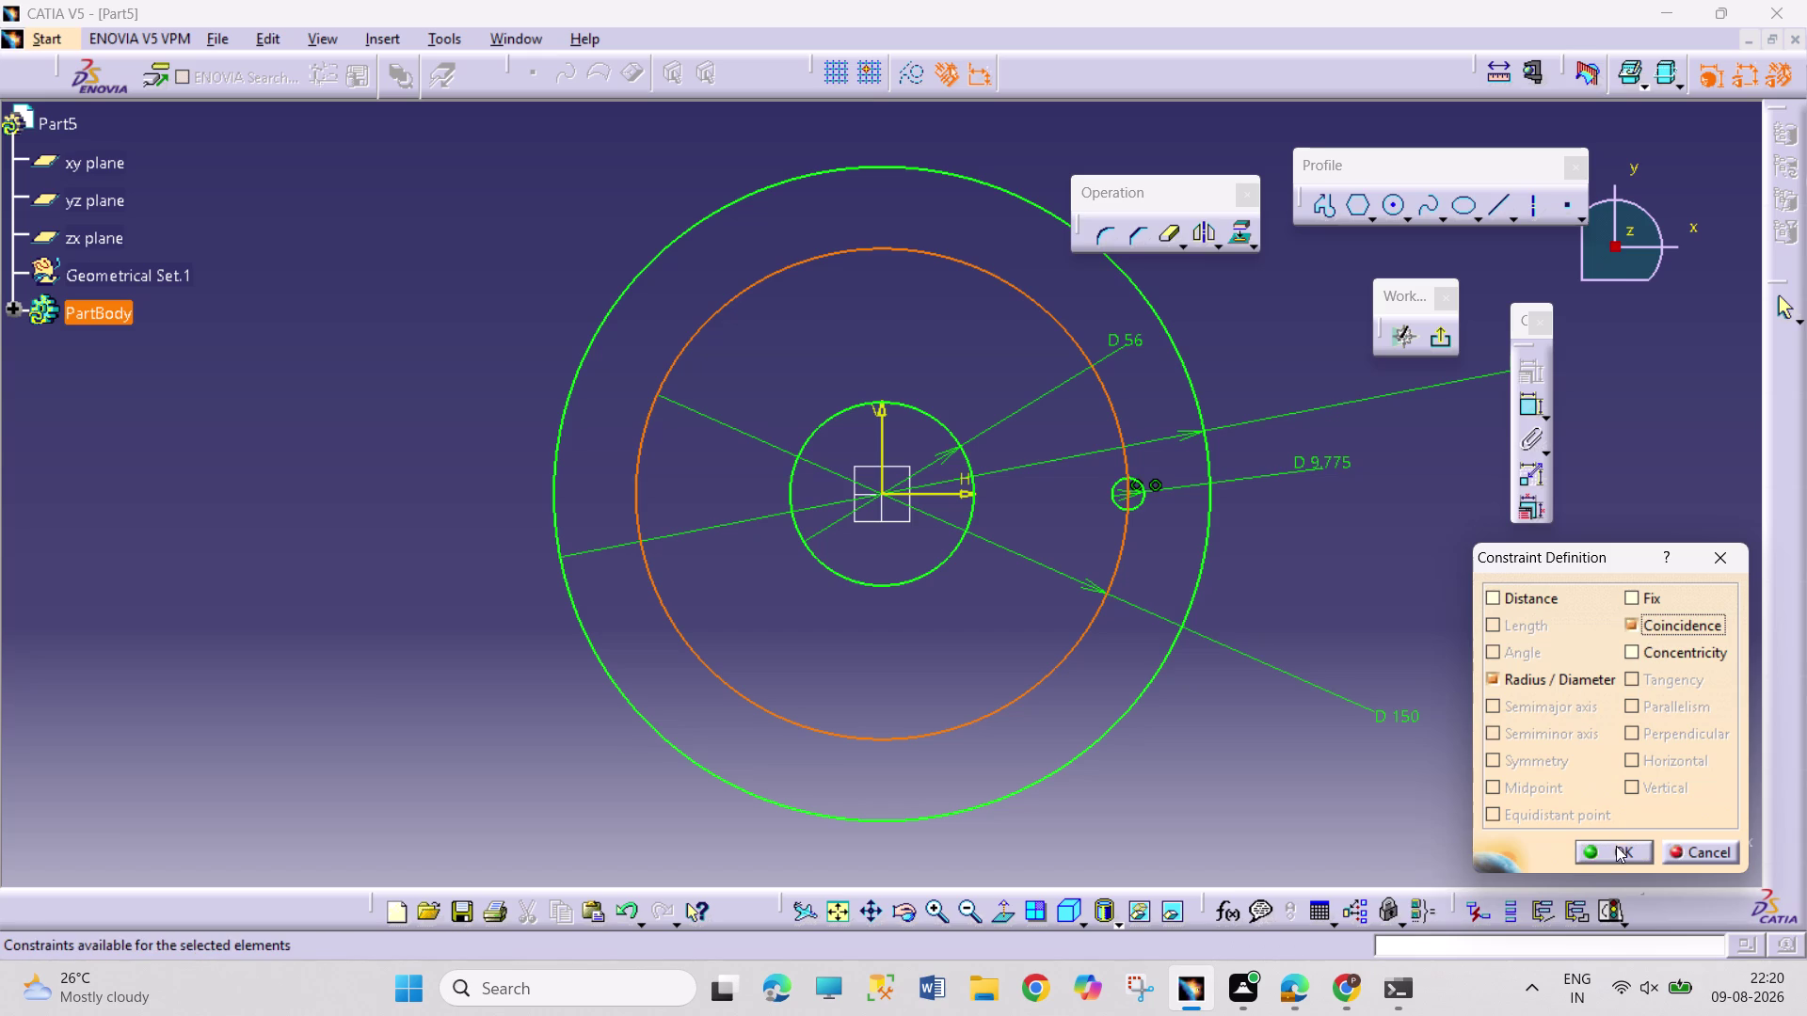
click(1615, 848)
click(1079, 644)
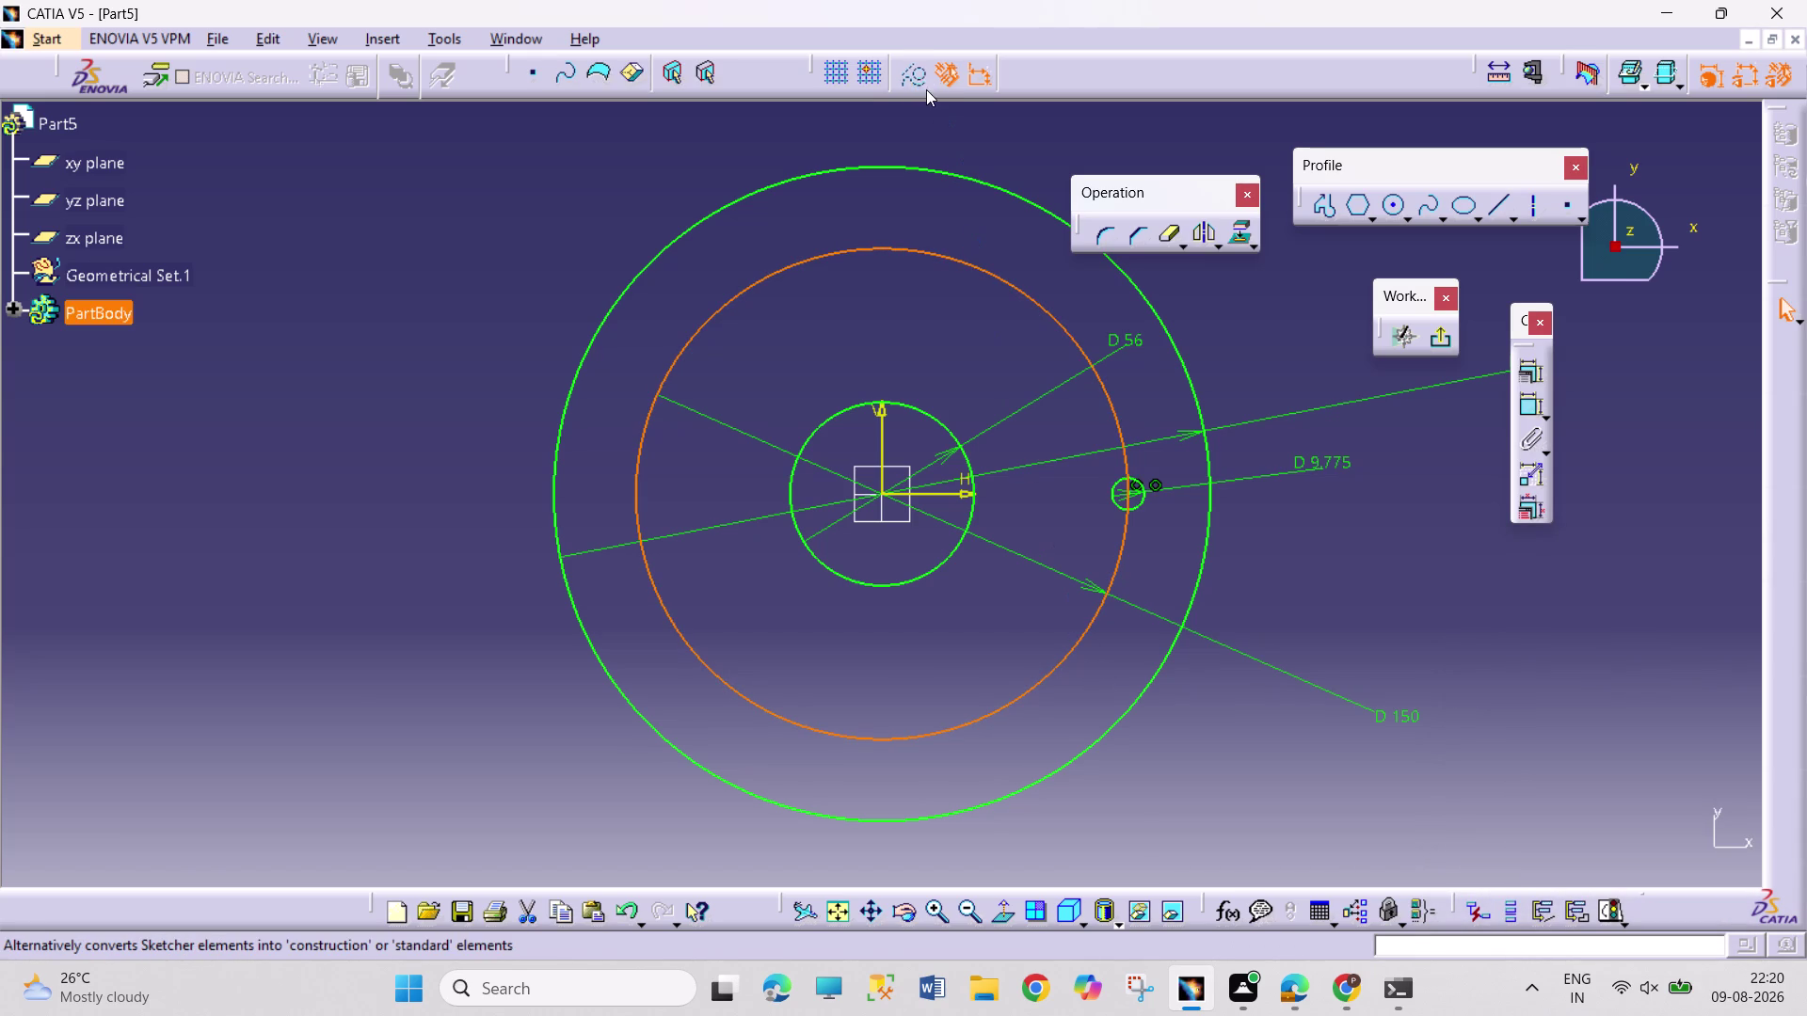
click(926, 89)
click(1392, 536)
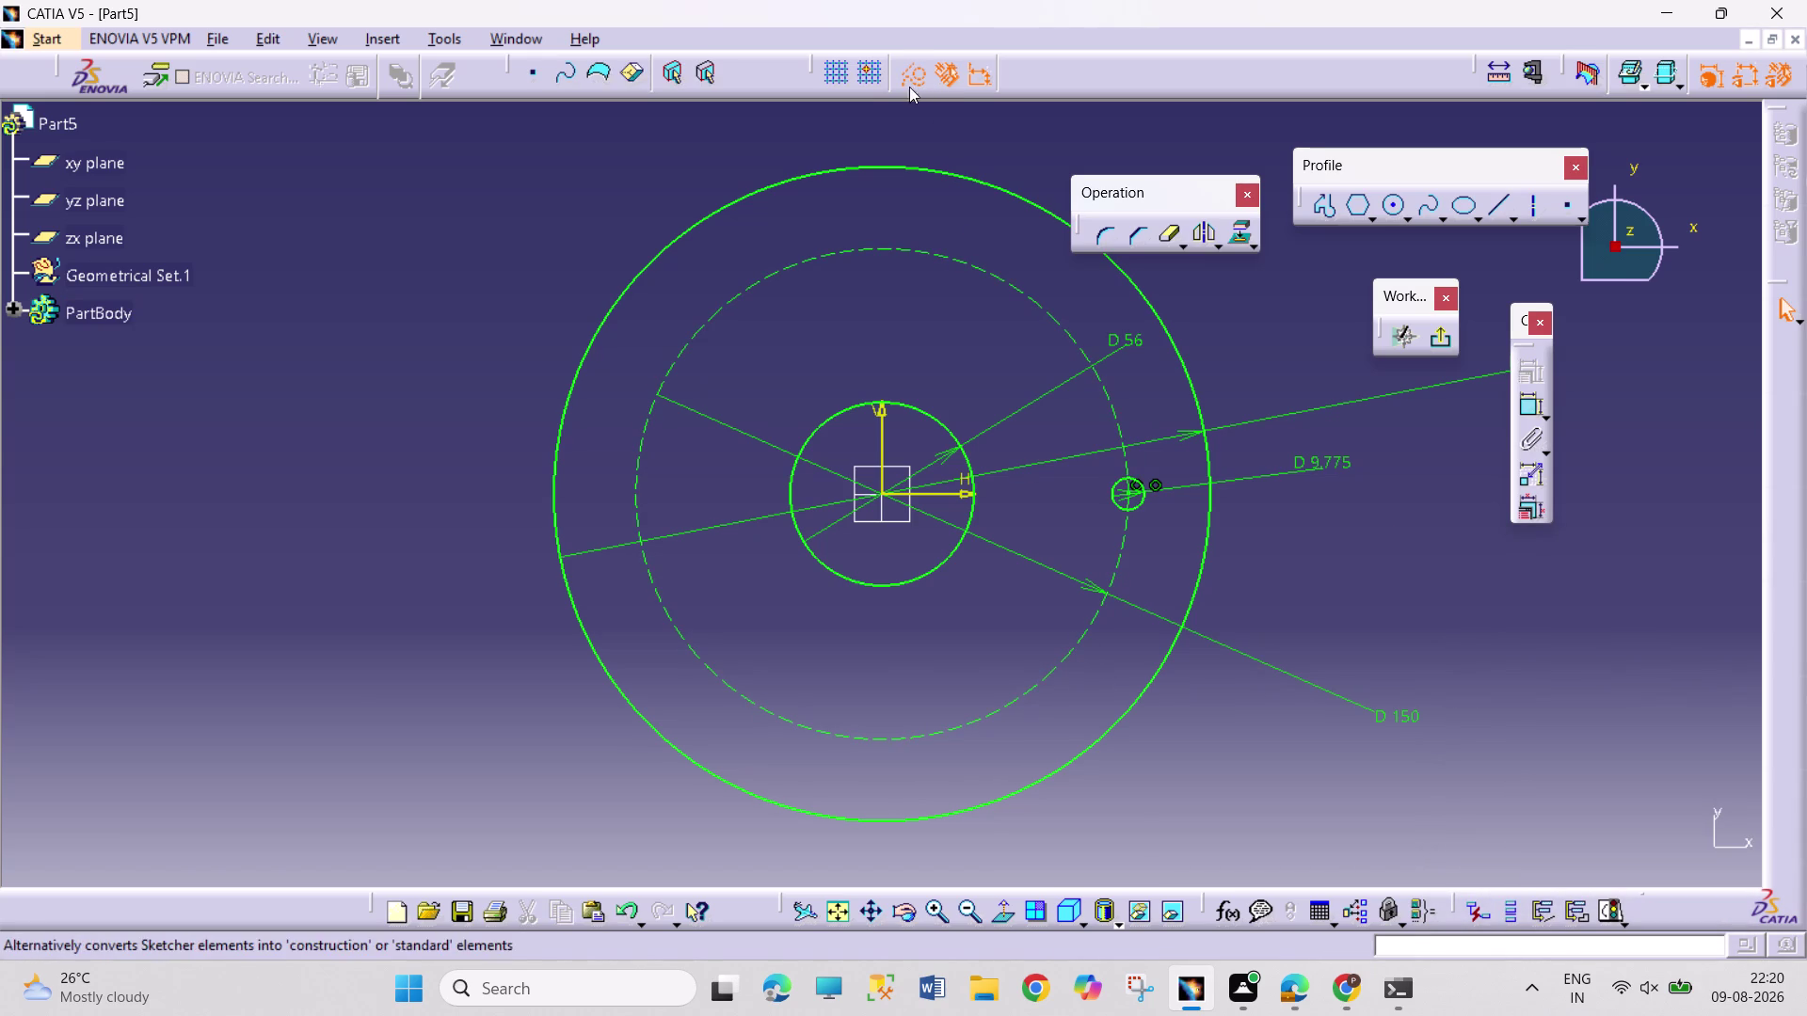
Change the small circle's diameter to 20.3 and choose the Rotate operation.
click(914, 79)
click(1448, 568)
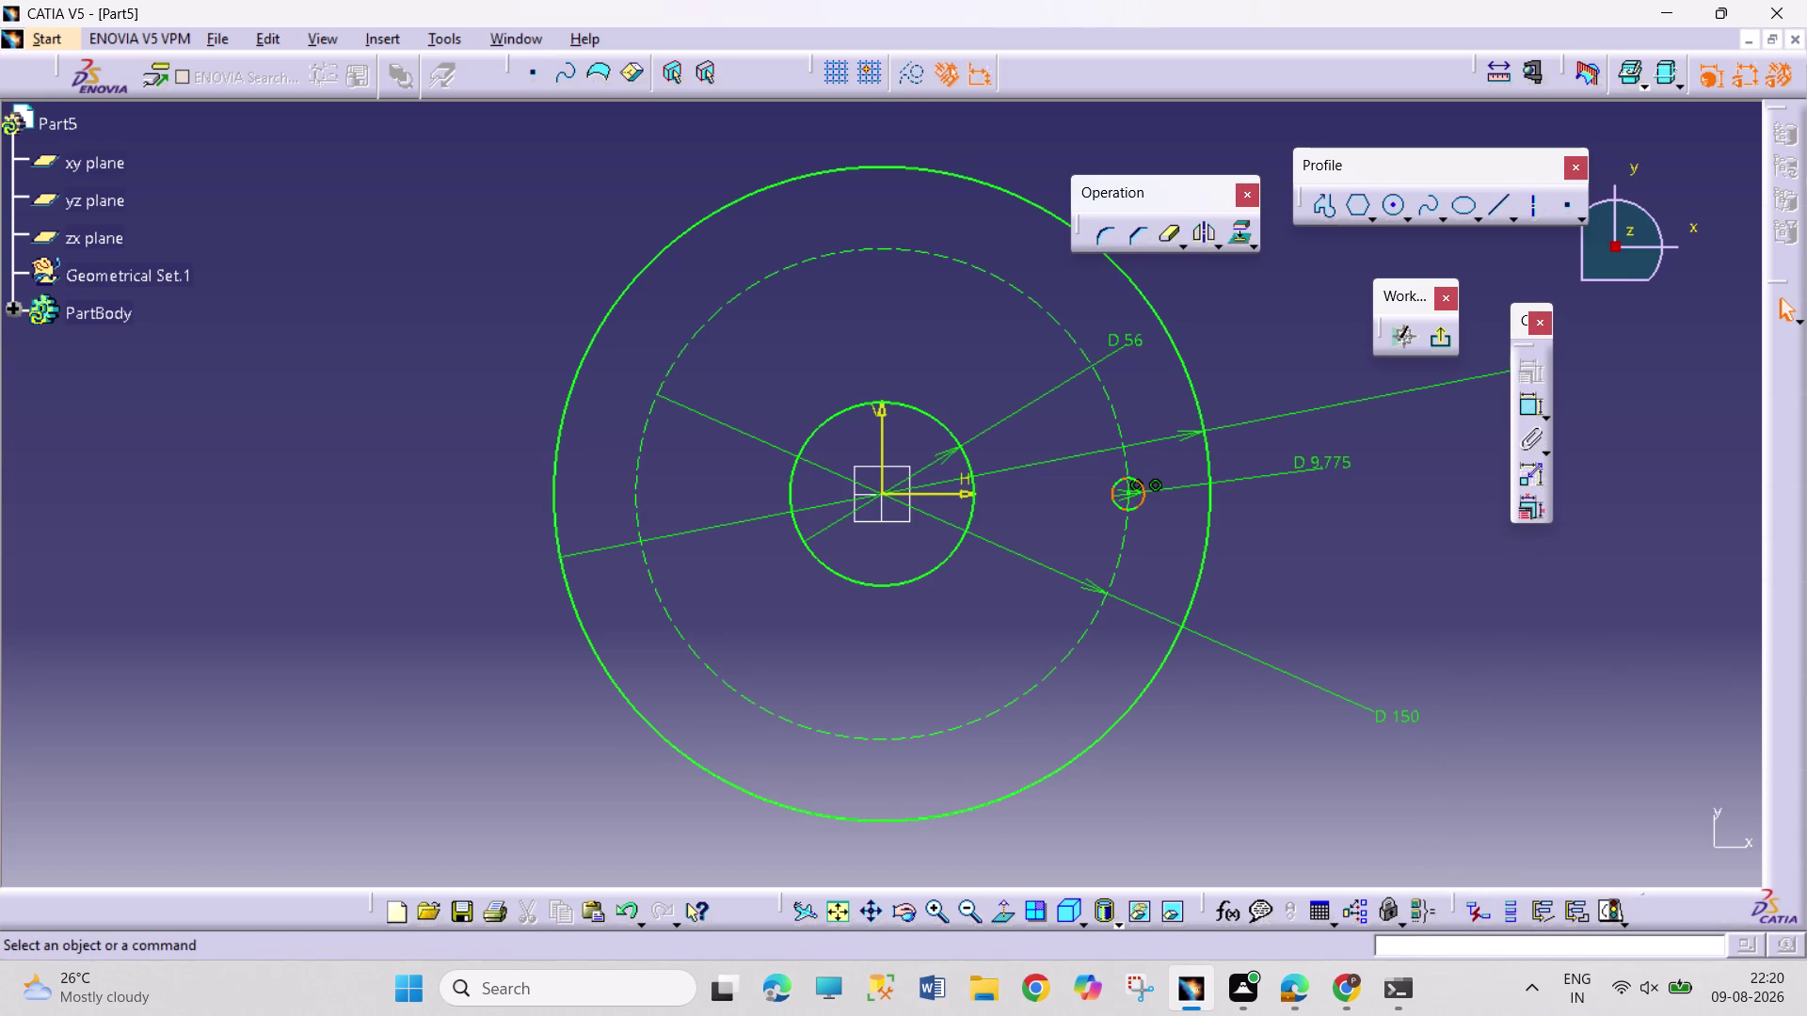
double_click(1322, 456)
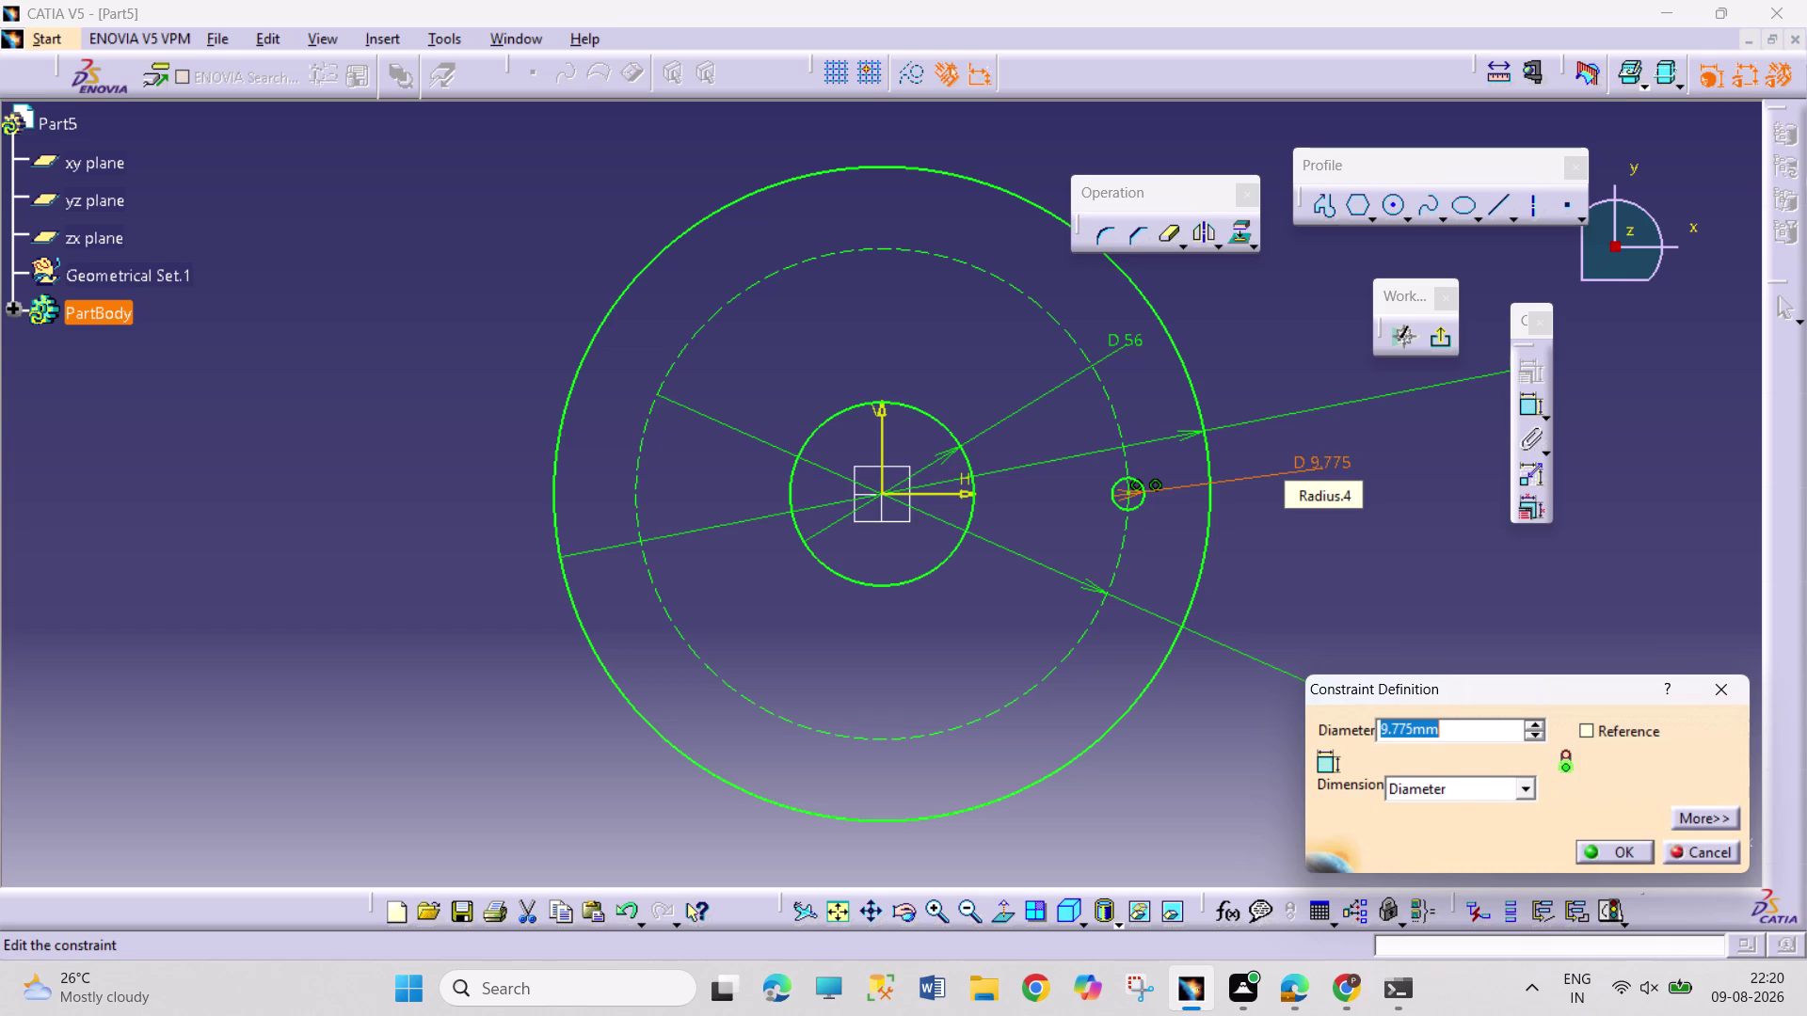
text(20.3)
key(Return)
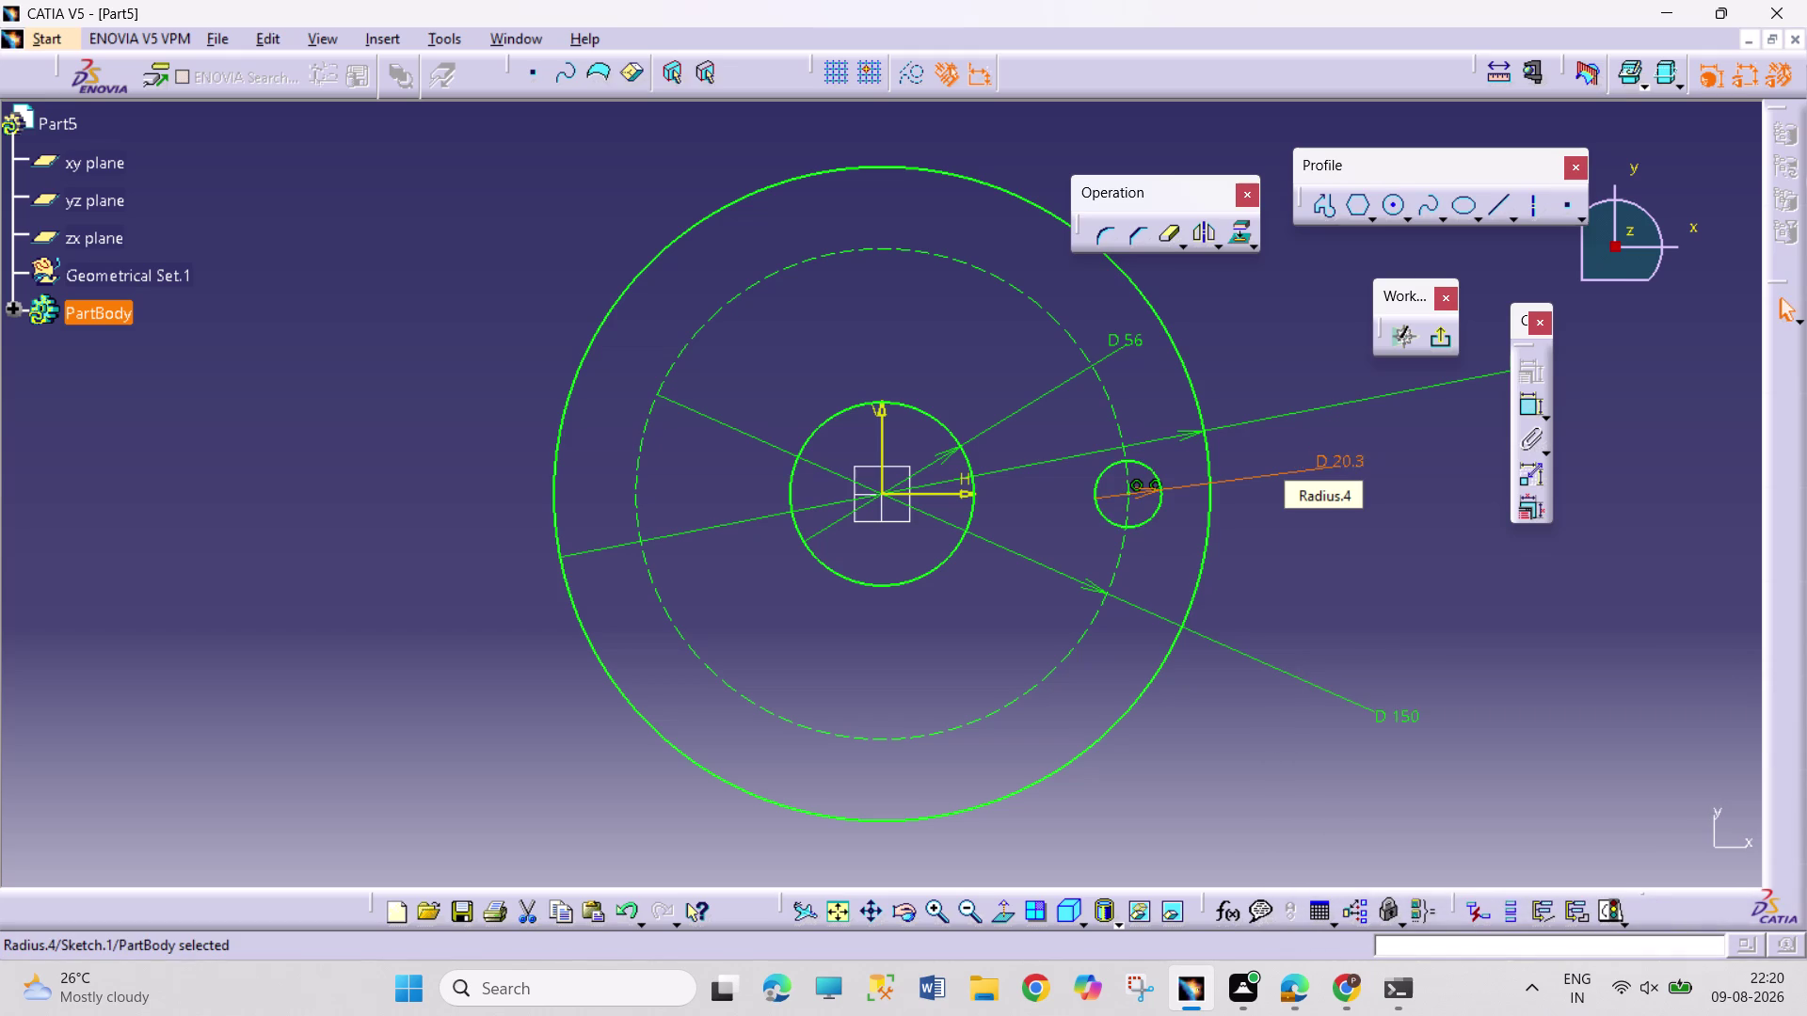
click(1217, 242)
click(1353, 263)
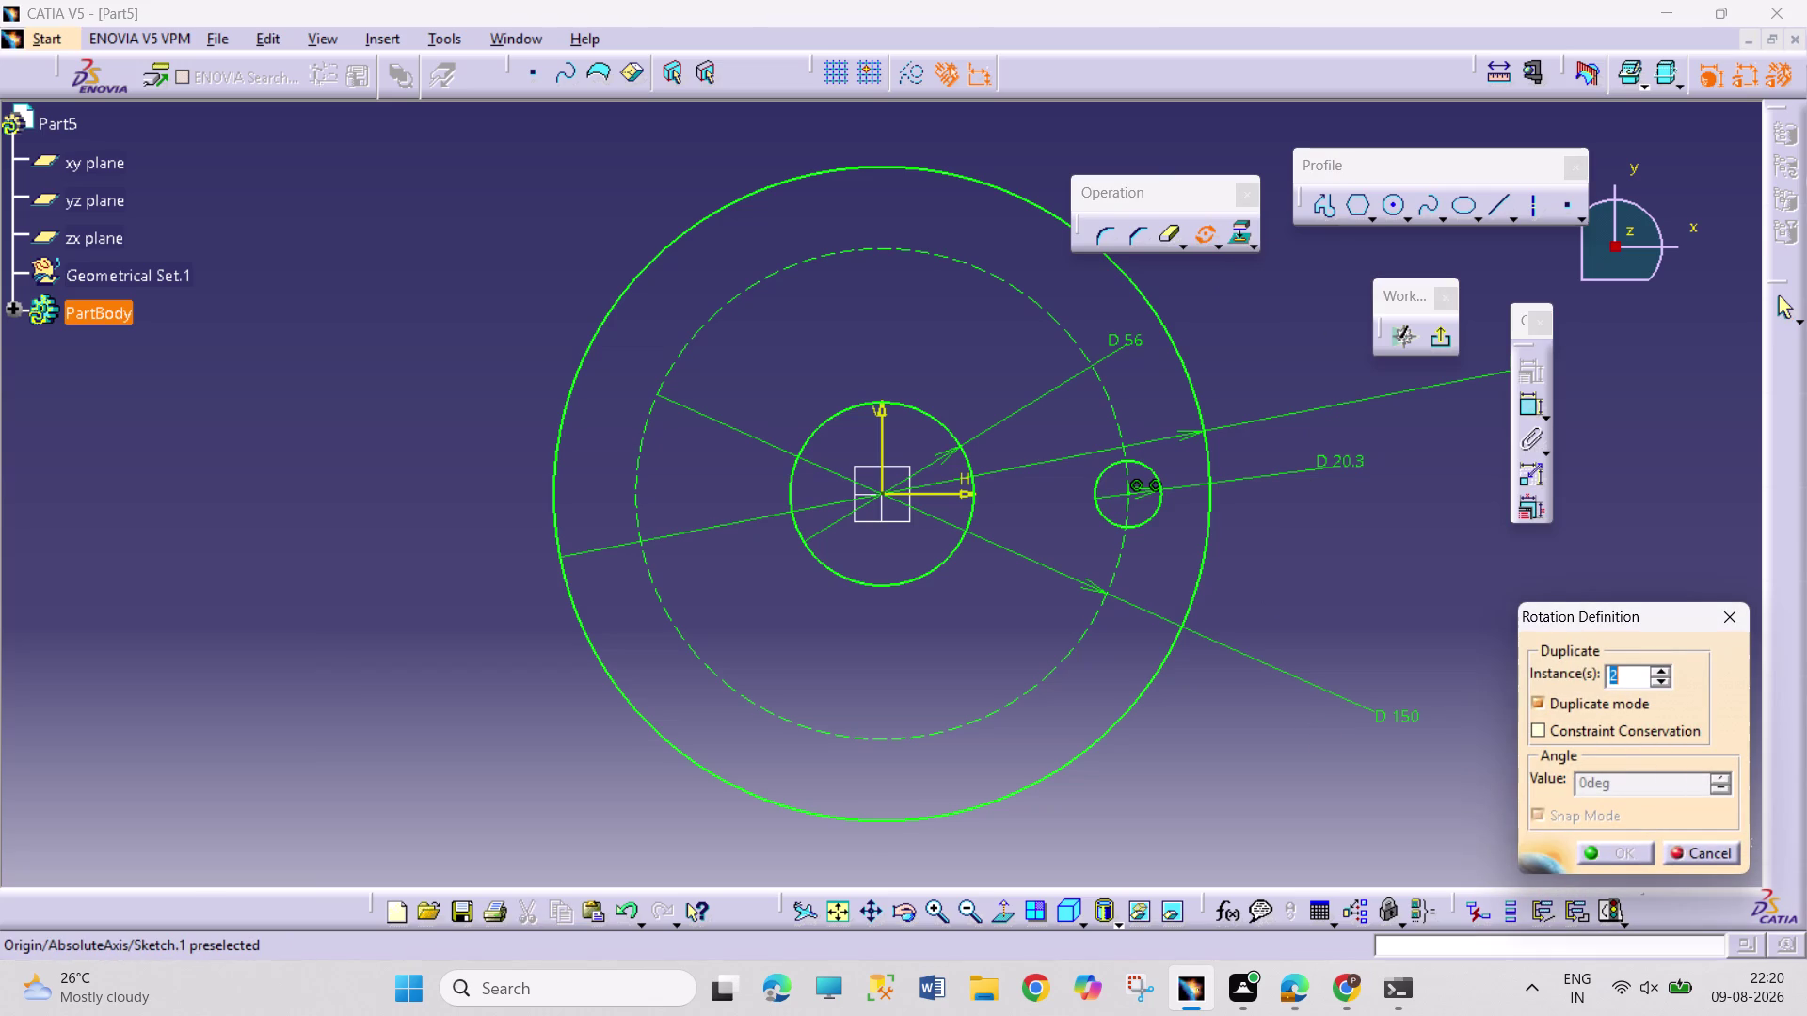
Rotate the small circle about the origin into two copies at 120°.
key(Return)
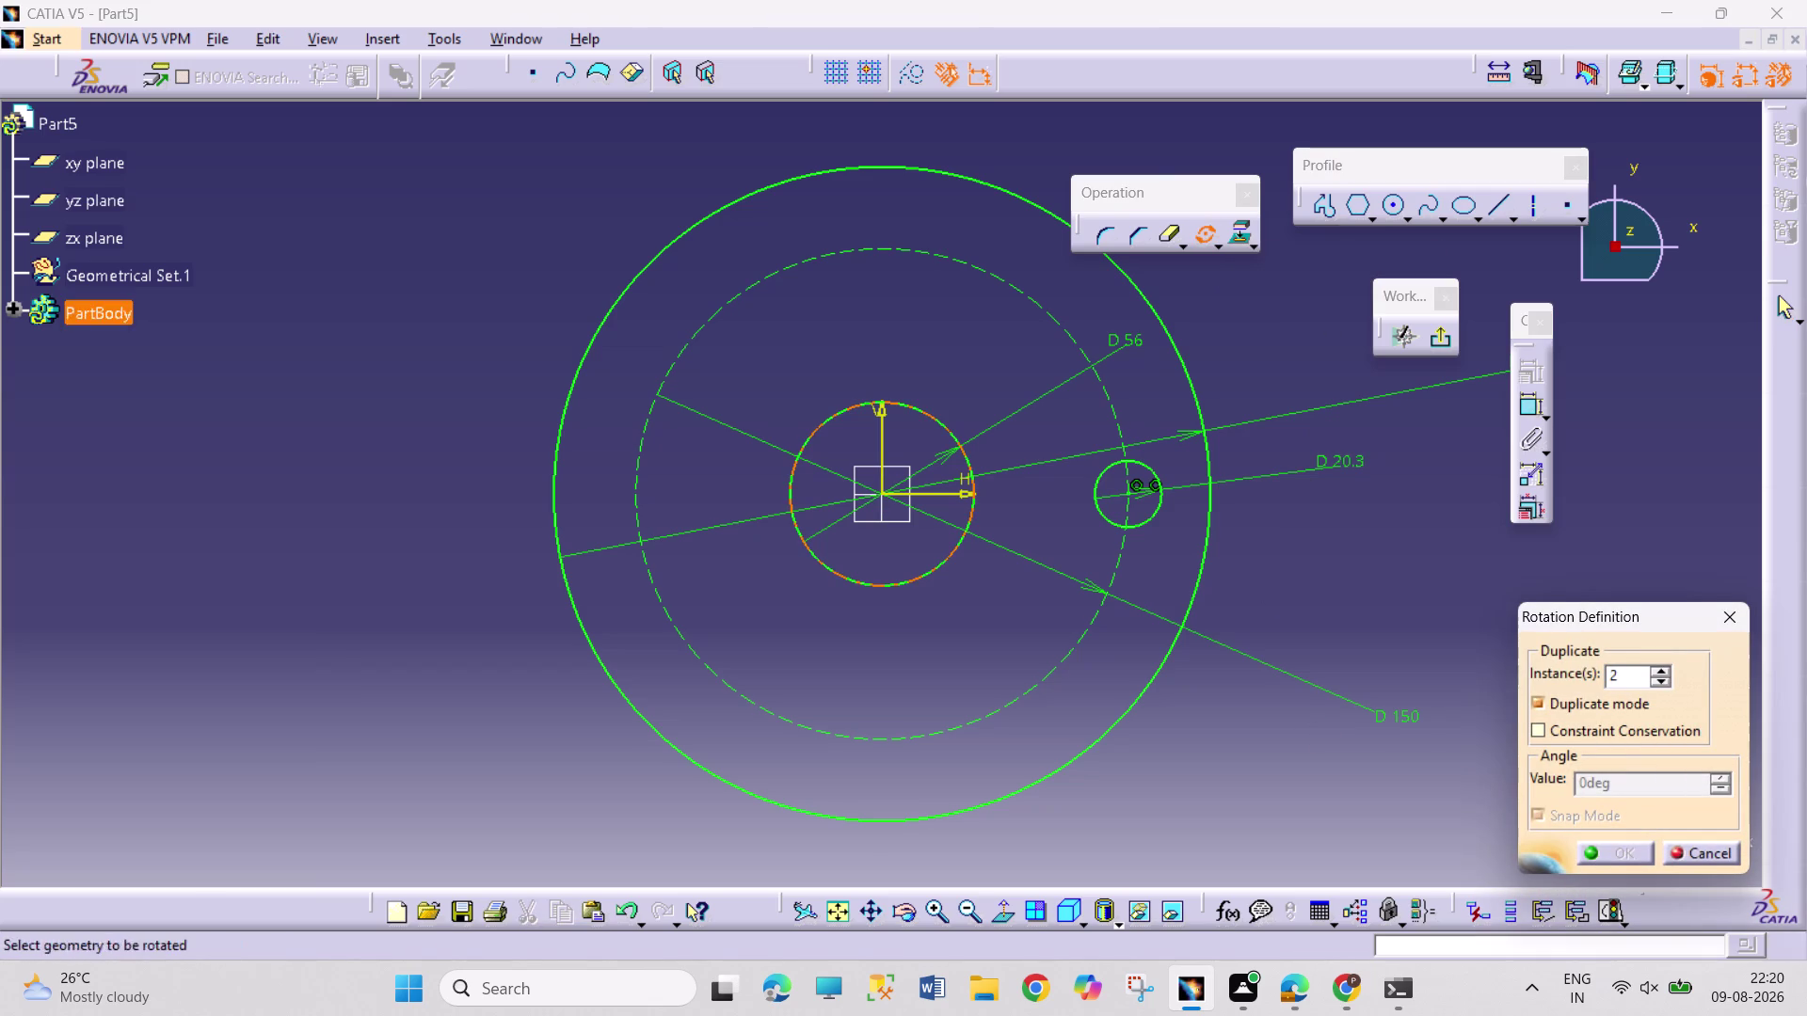
click(1131, 525)
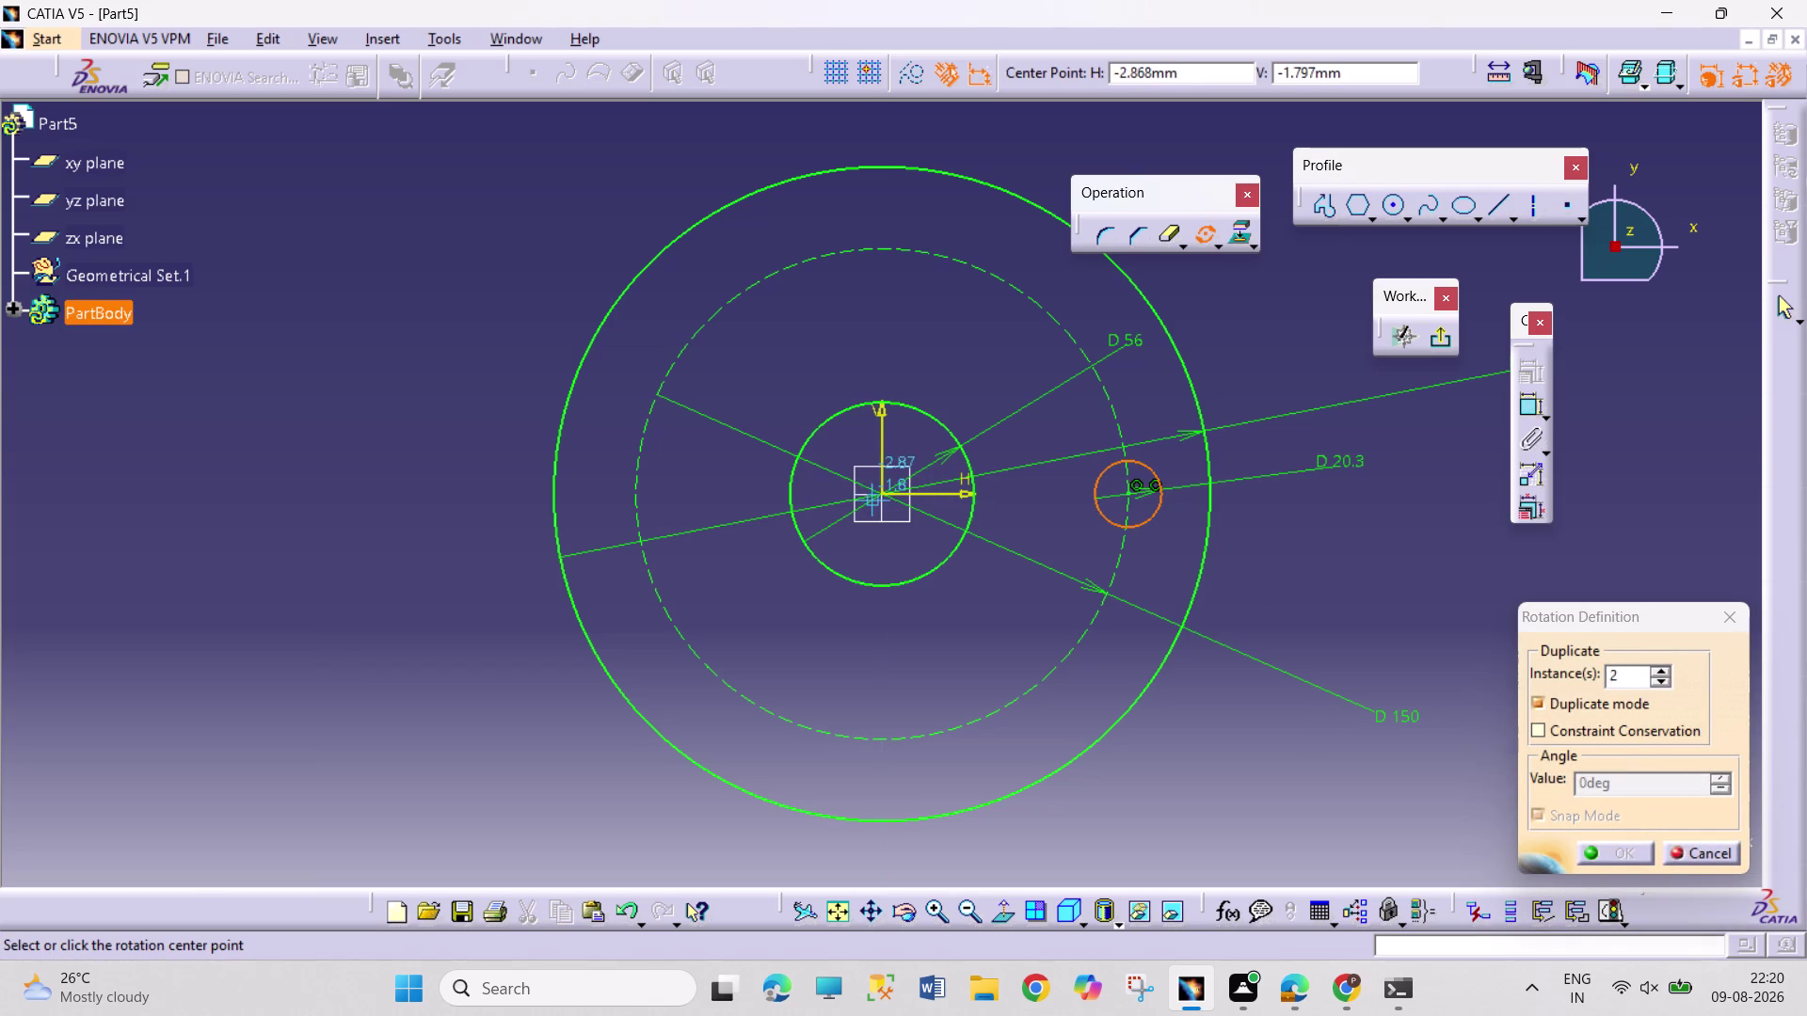
click(887, 495)
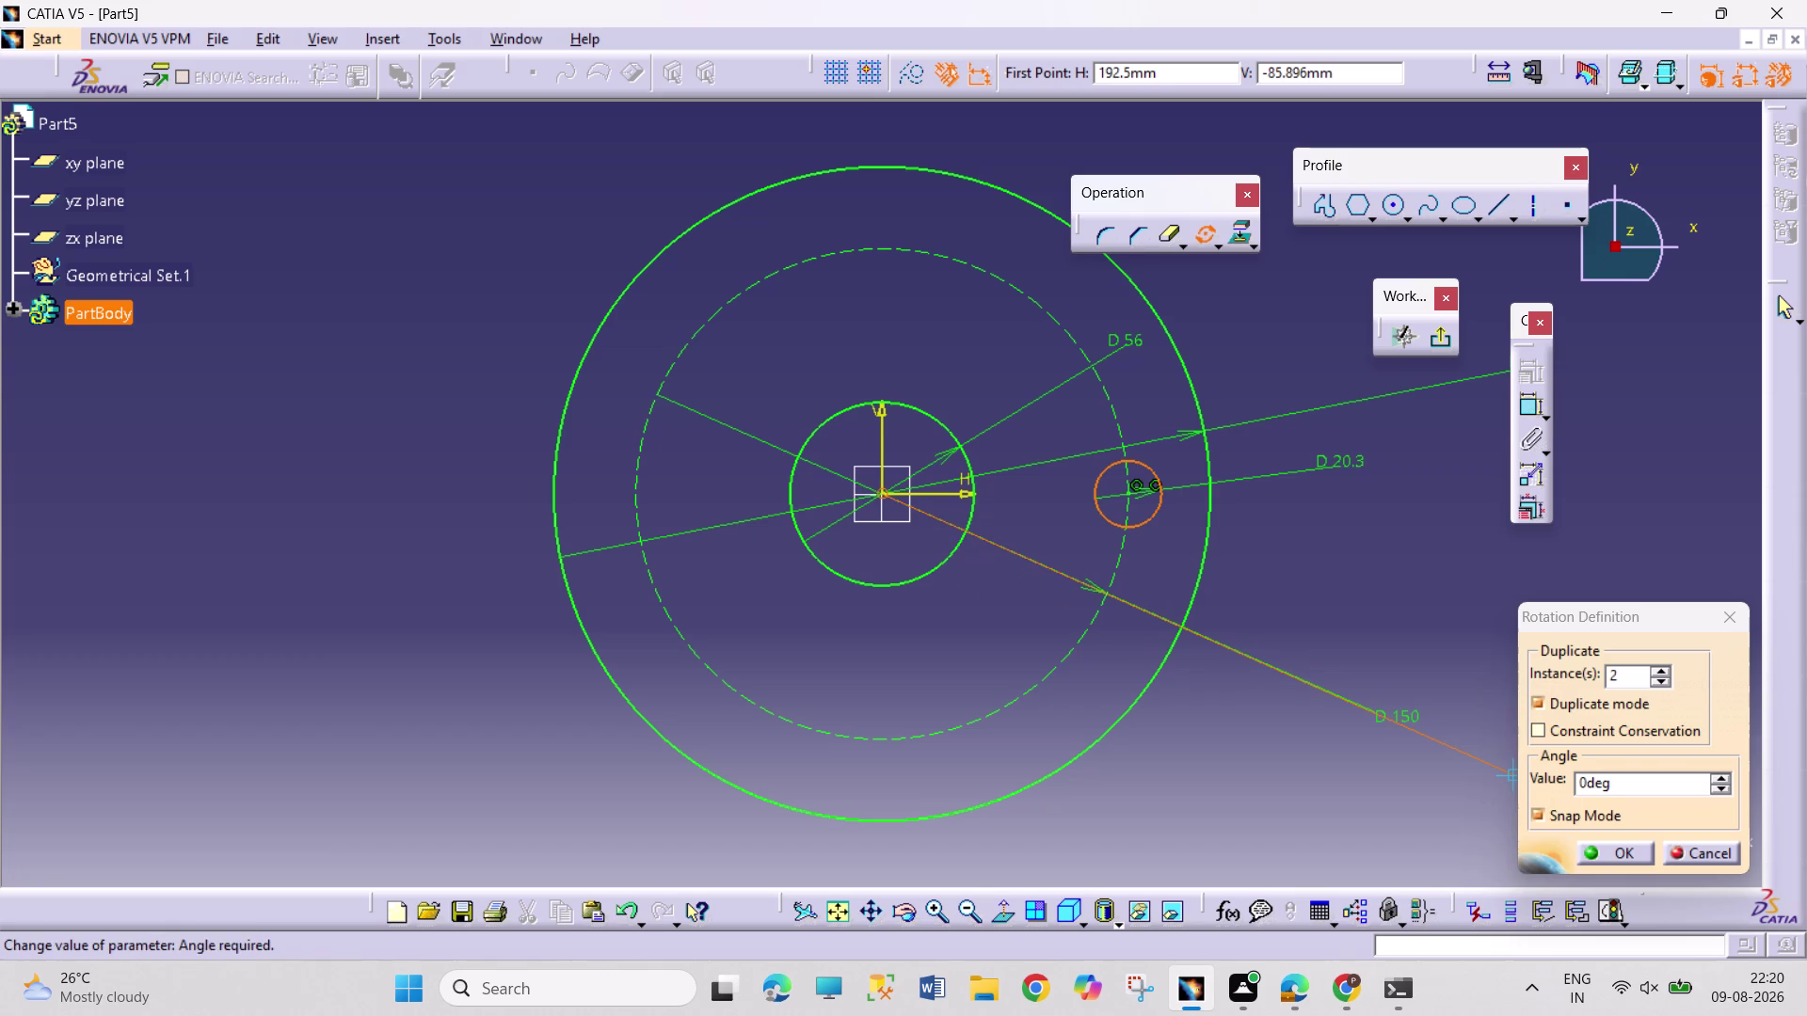
drag(1584, 784, 1523, 769)
text(120)
key(Return)
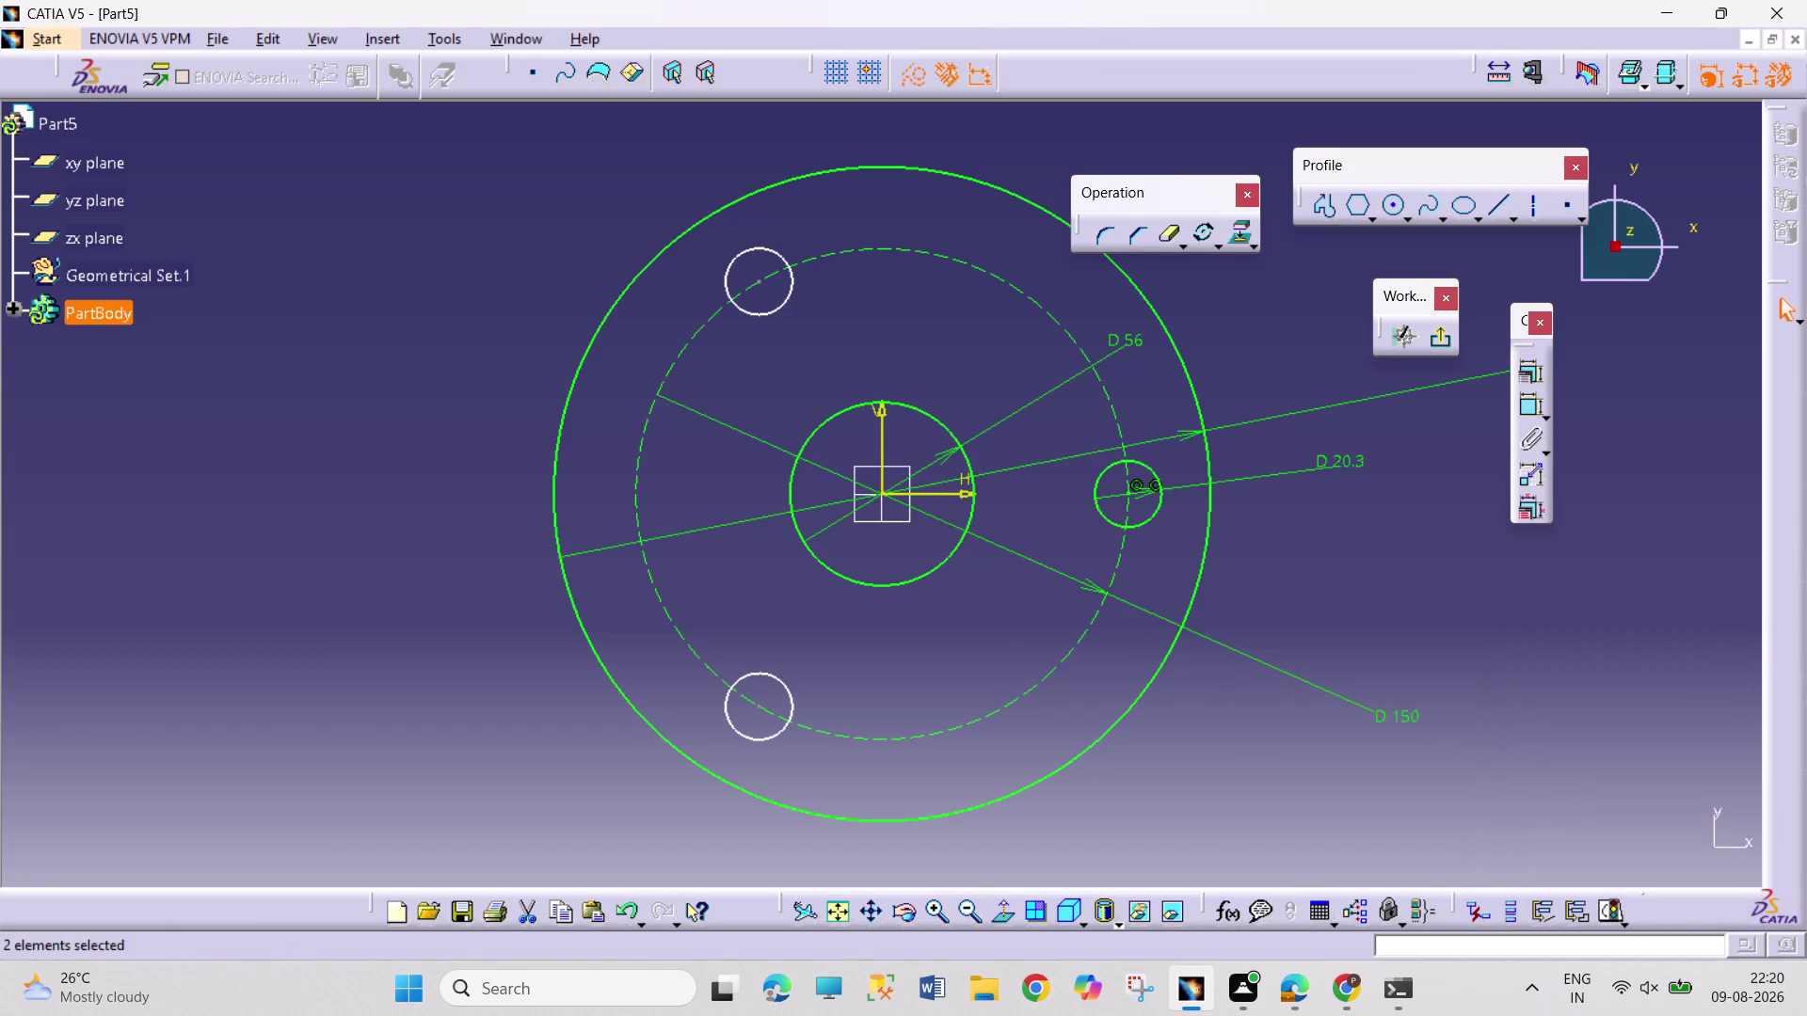
Exit the sketcher, pad the sketch 25 mm thick, and bring up Save As.
click(1447, 340)
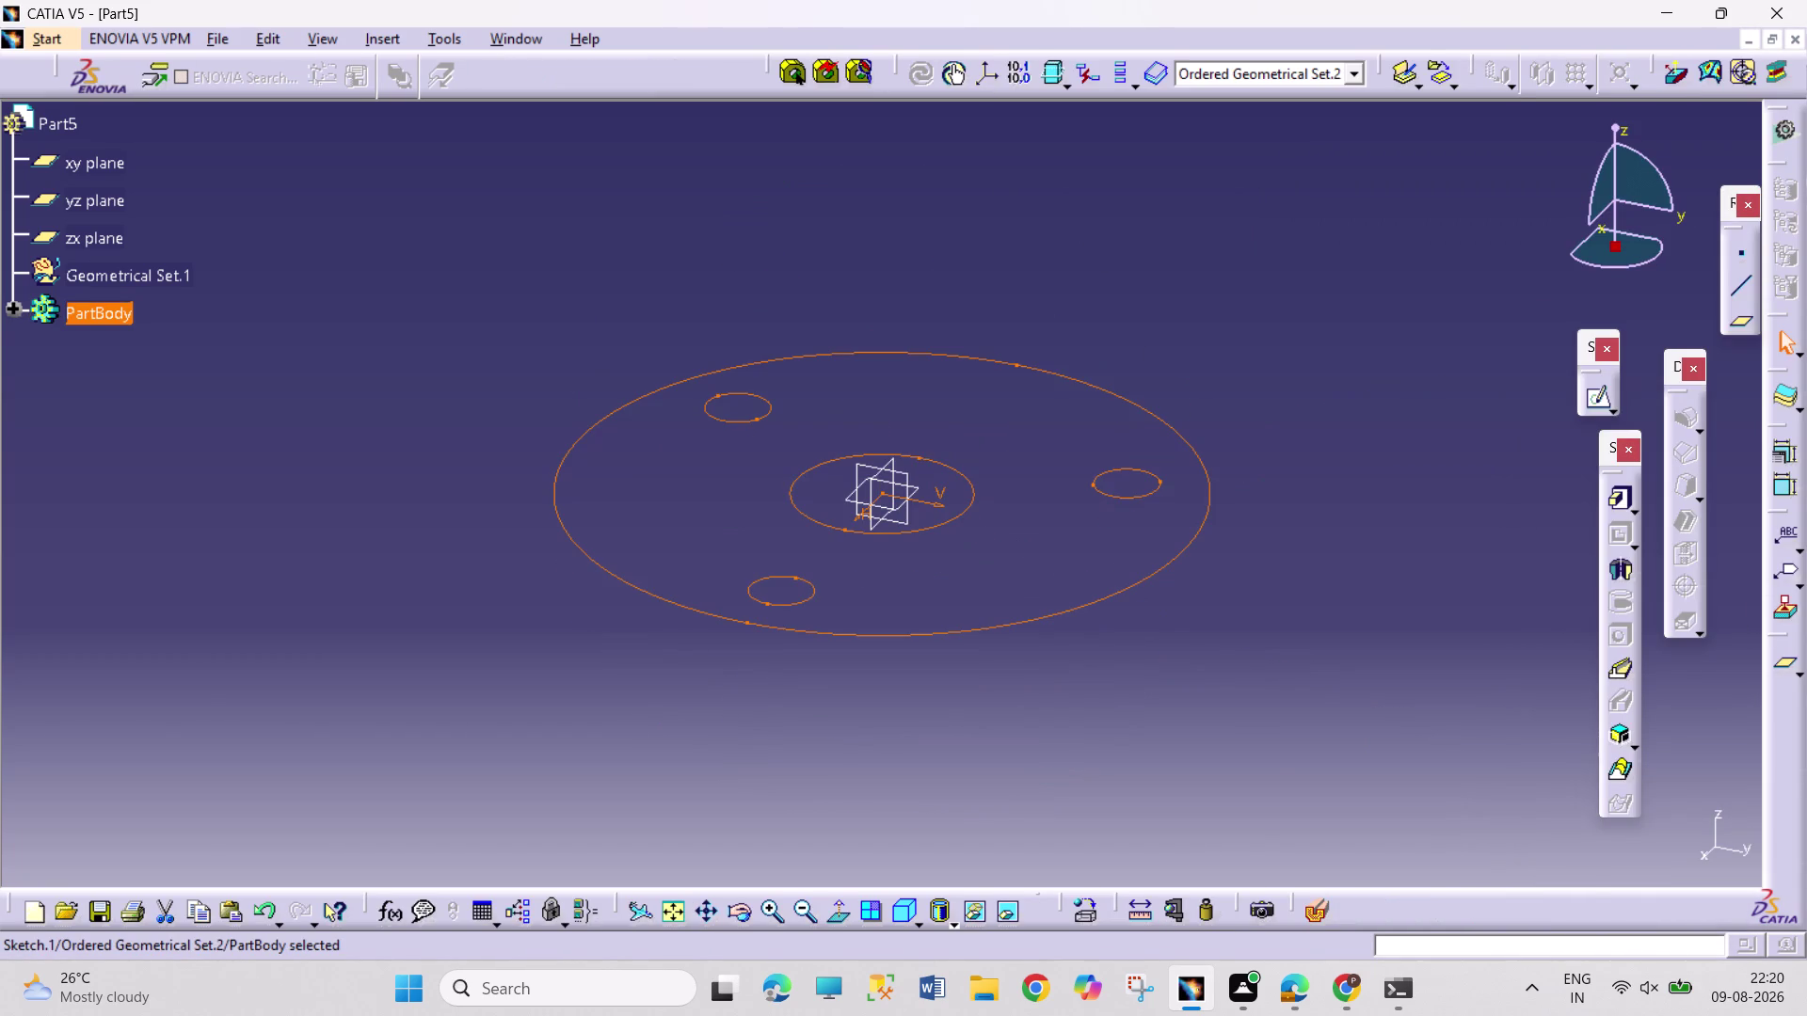
click(1613, 506)
click(1106, 533)
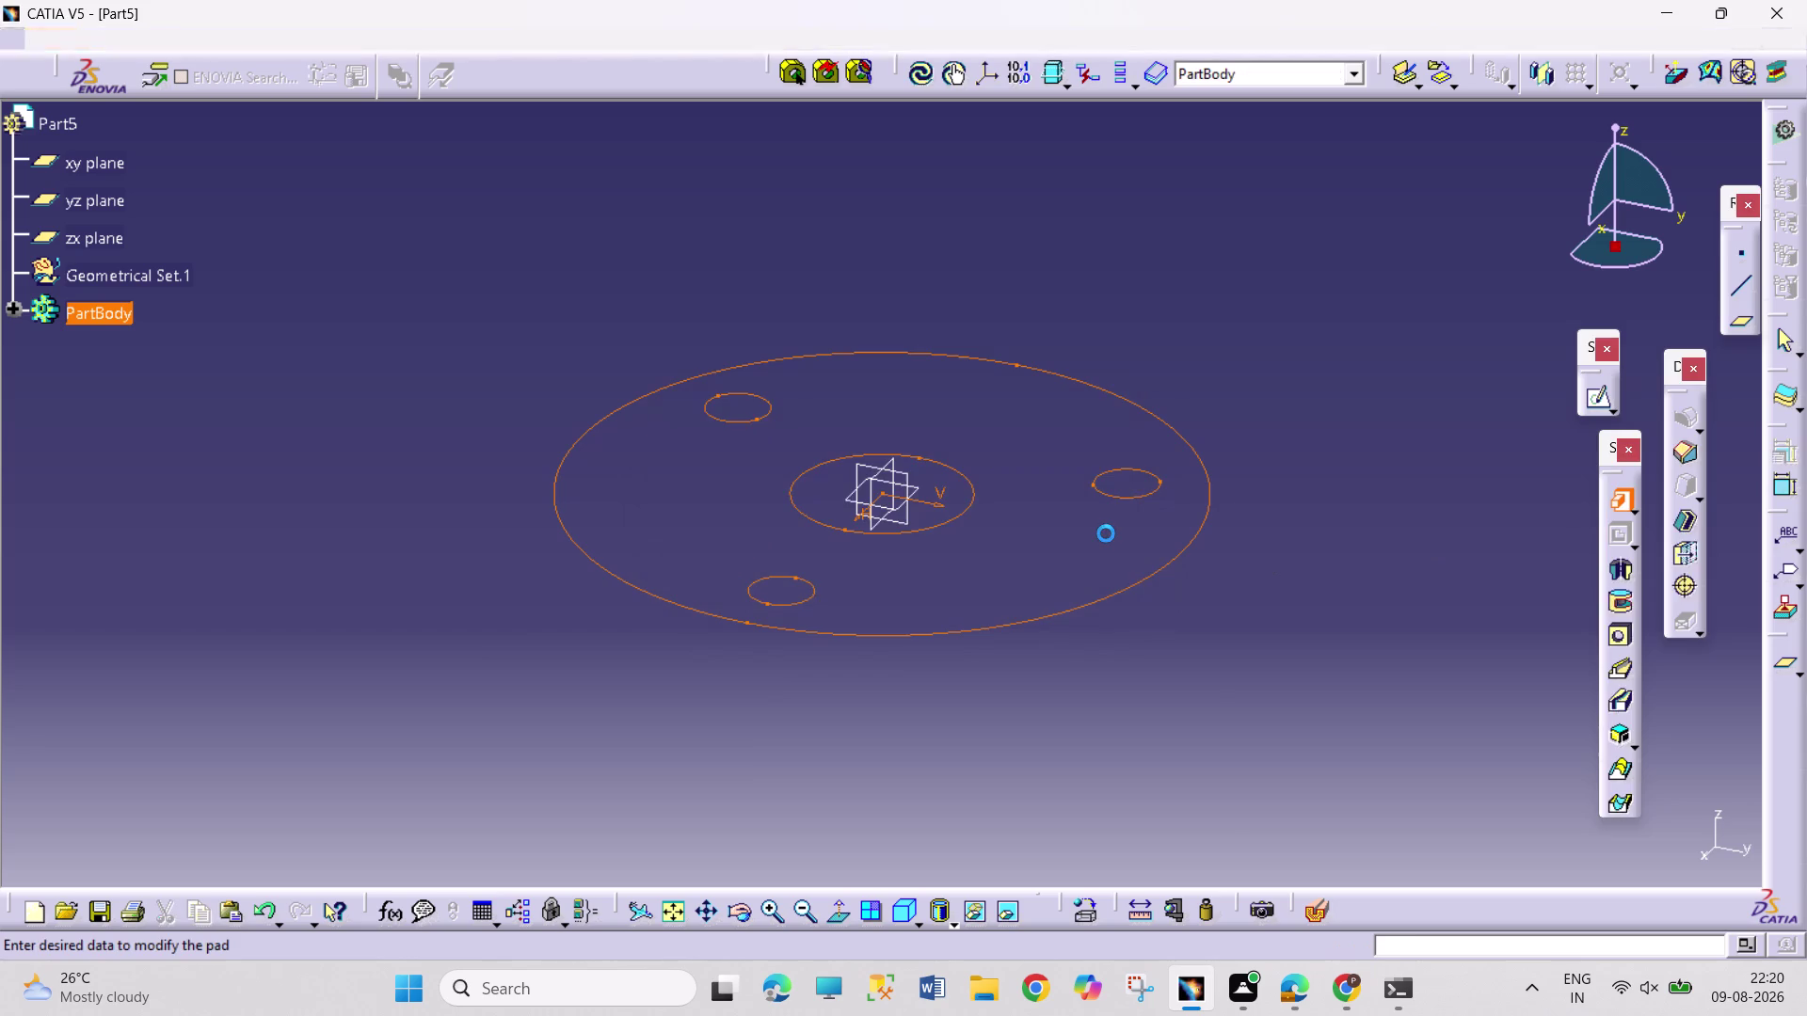
text(25)
key(Return)
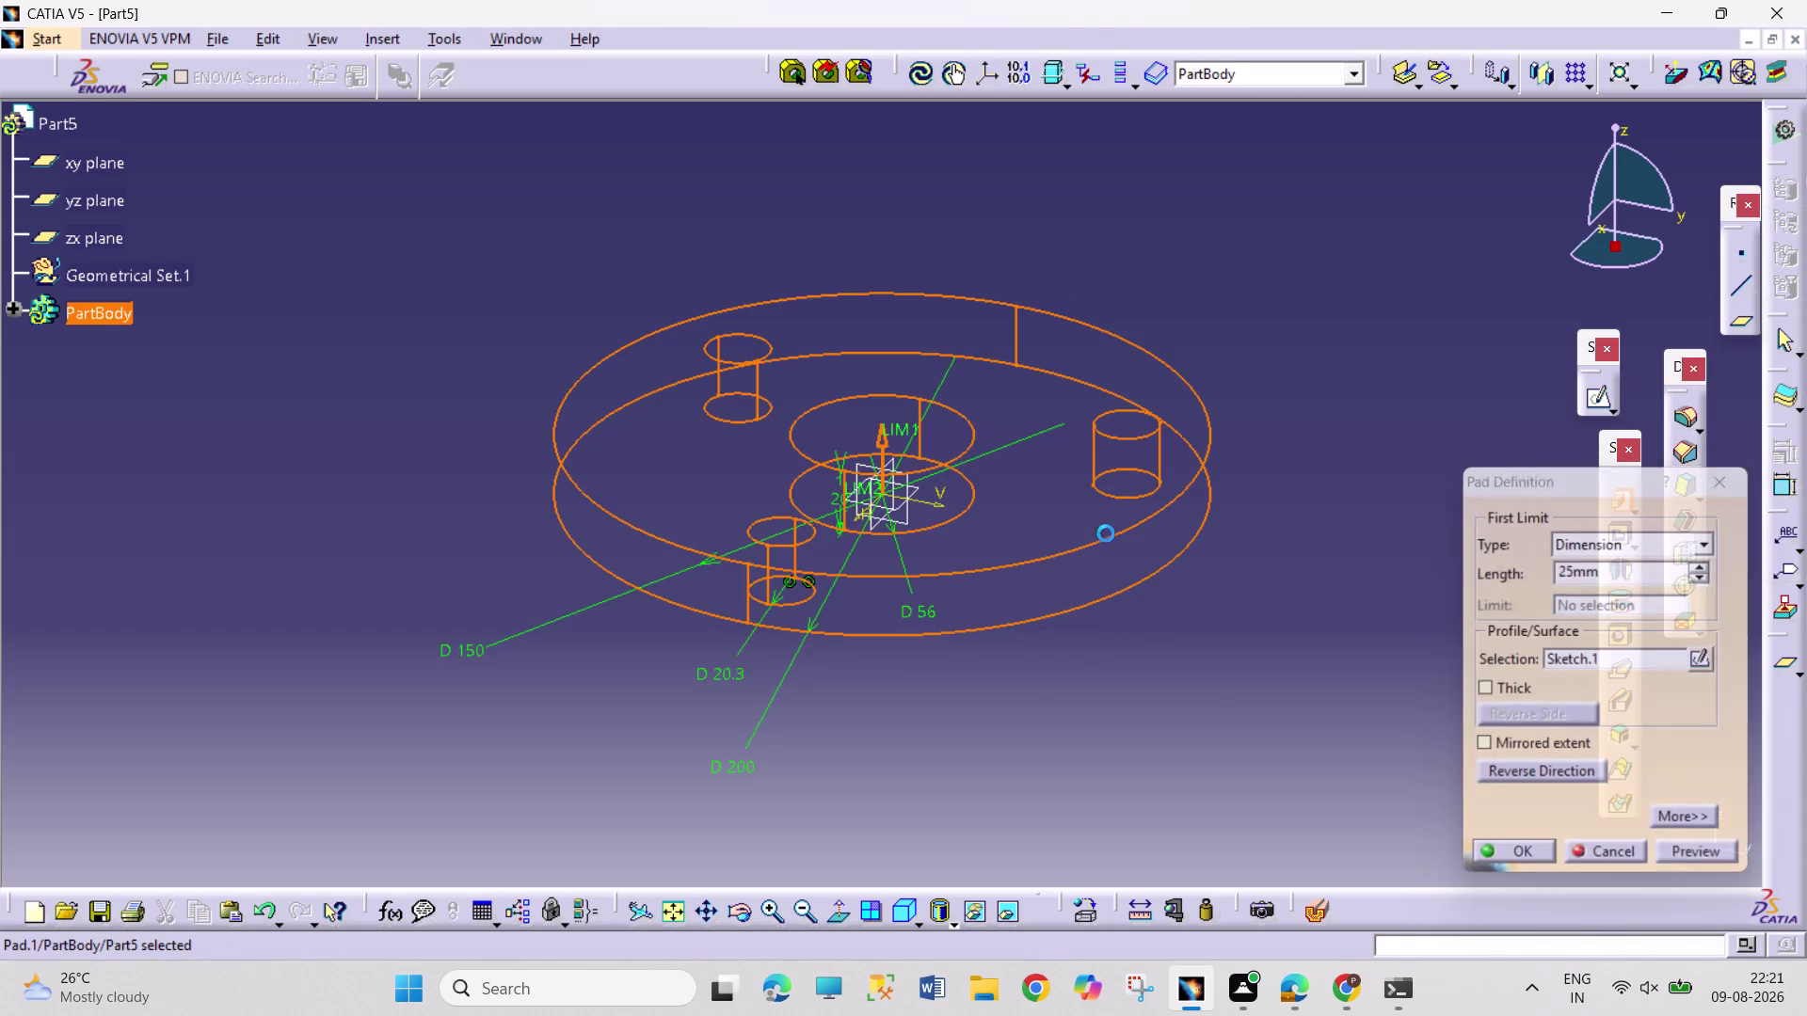
click(1193, 695)
key(ctrl+s)
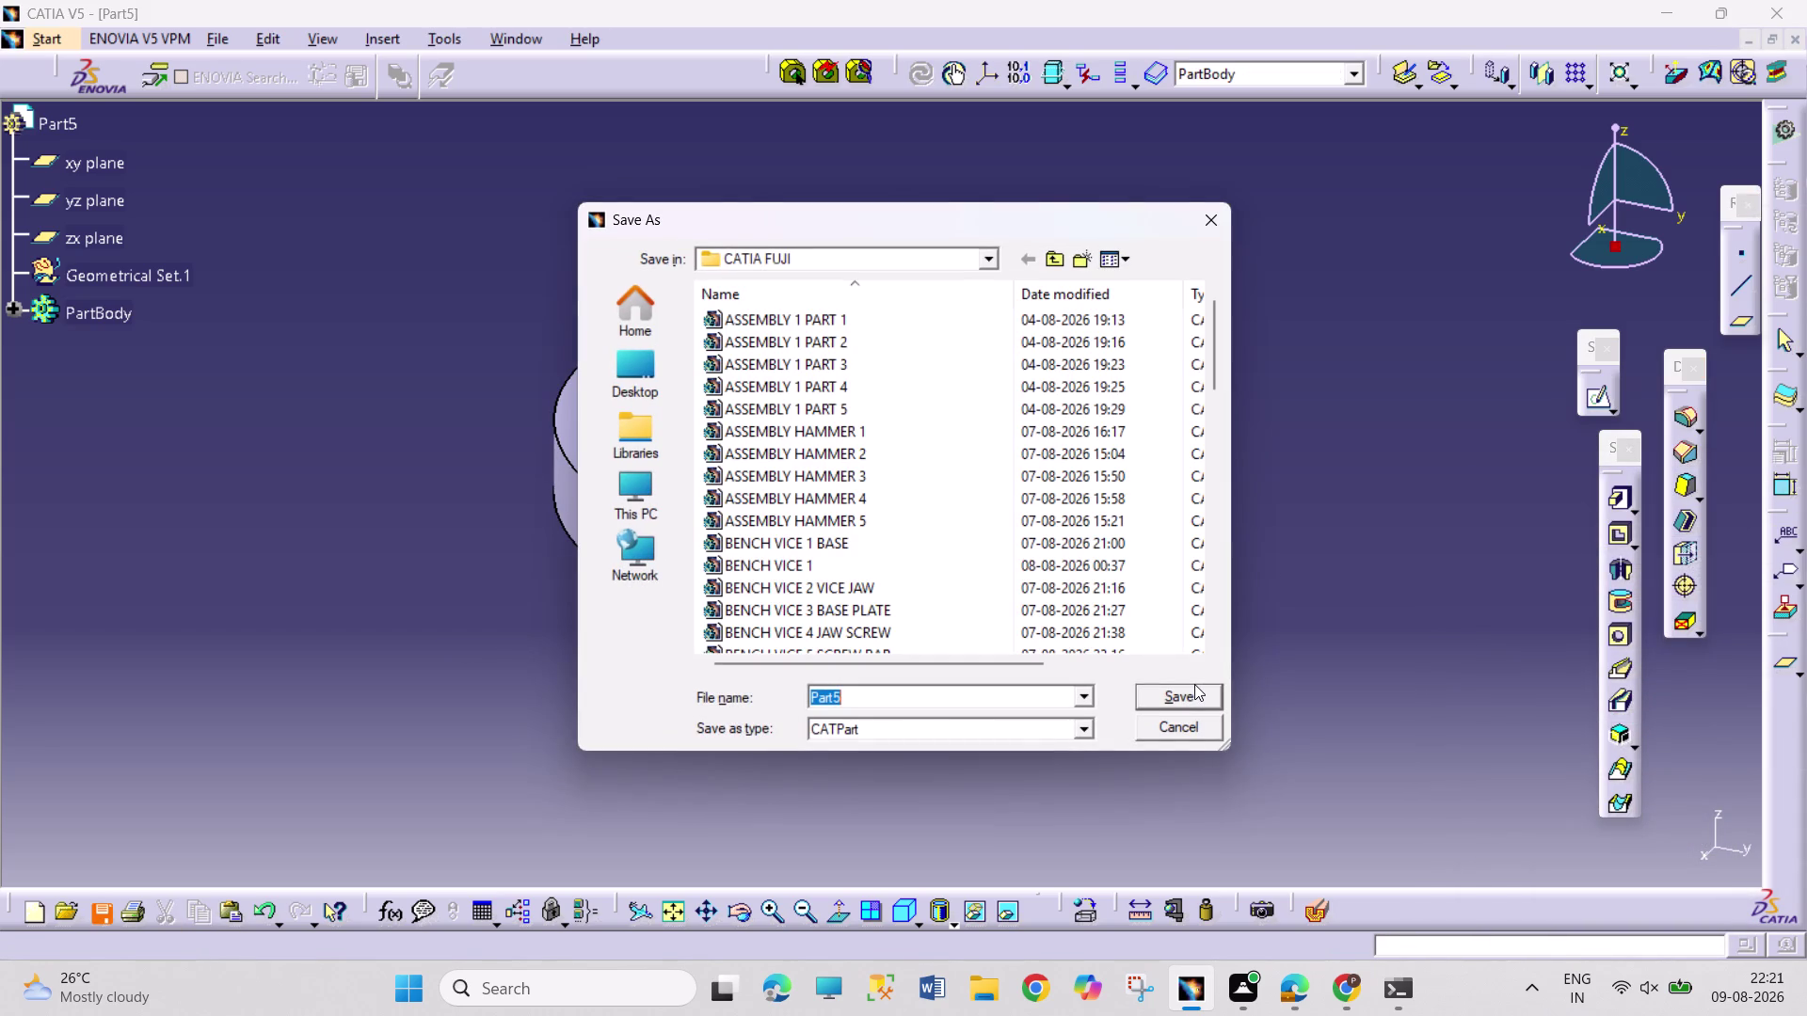
Save the part as BUTTERFLY RETAINER 5.
text(BUTTERFL)
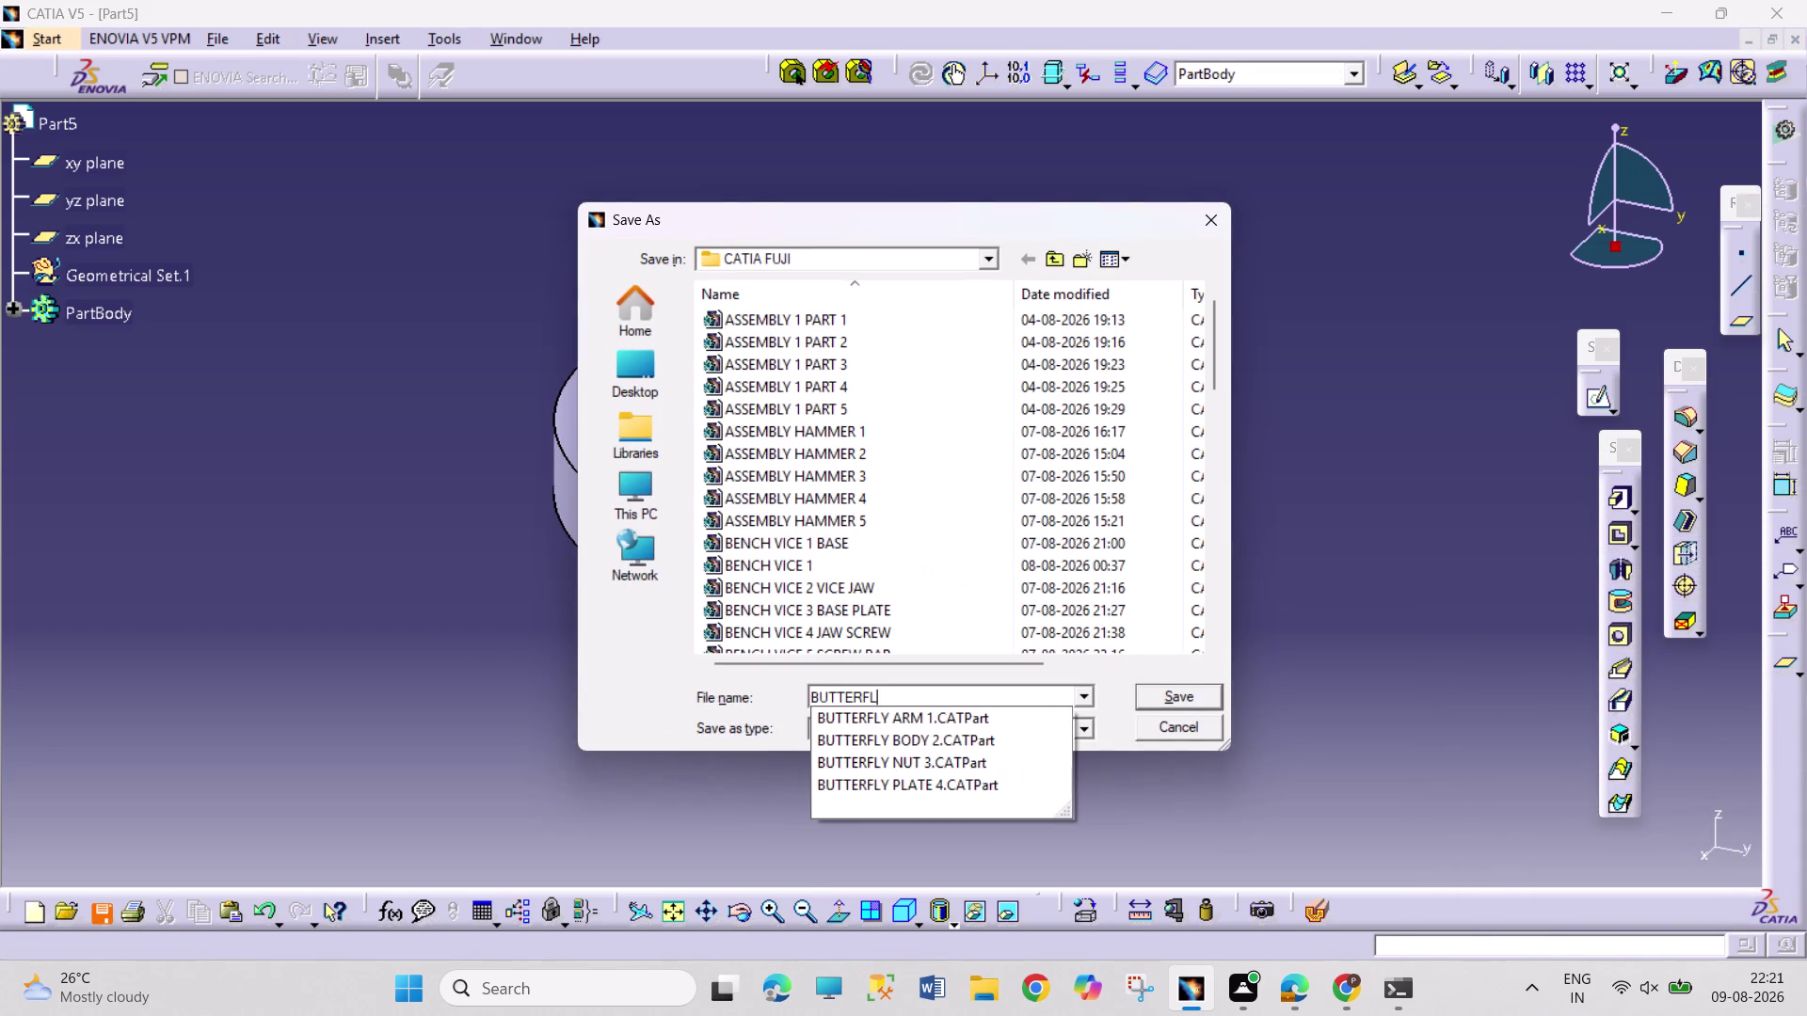
text(Y RE)
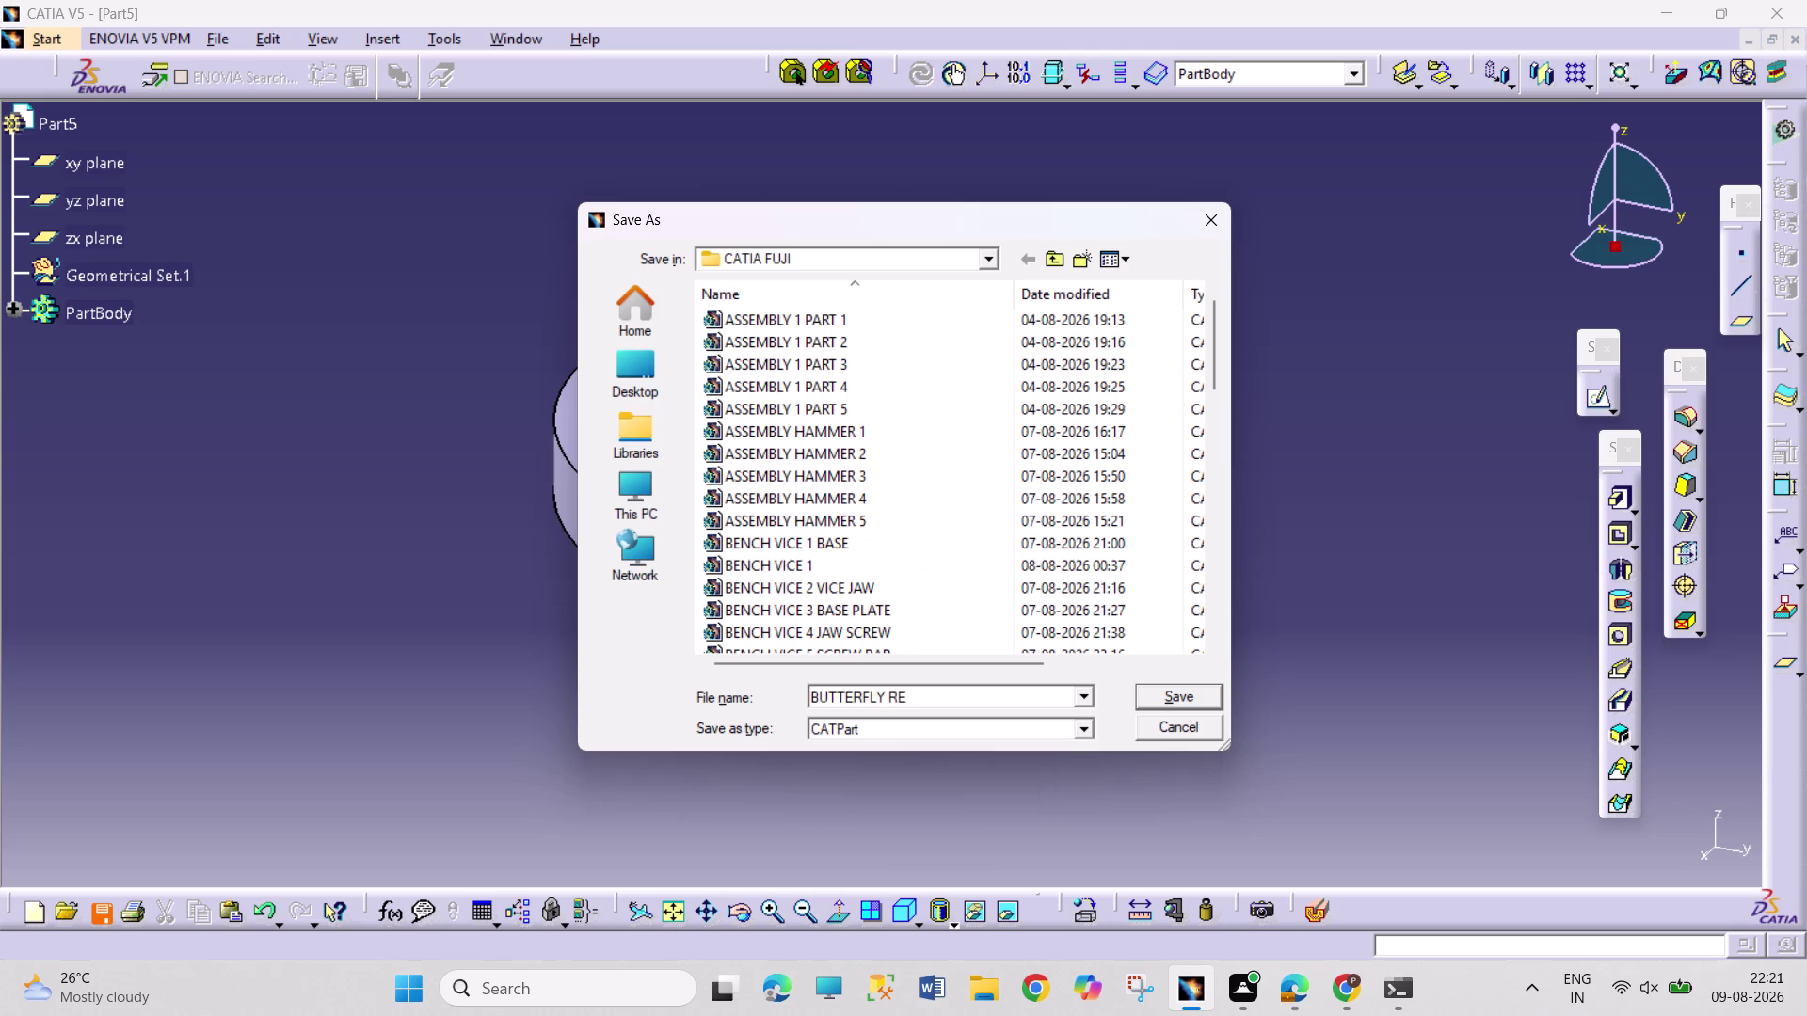
text(T)
text(AINER)
key(space)
key(5)
key(Return)
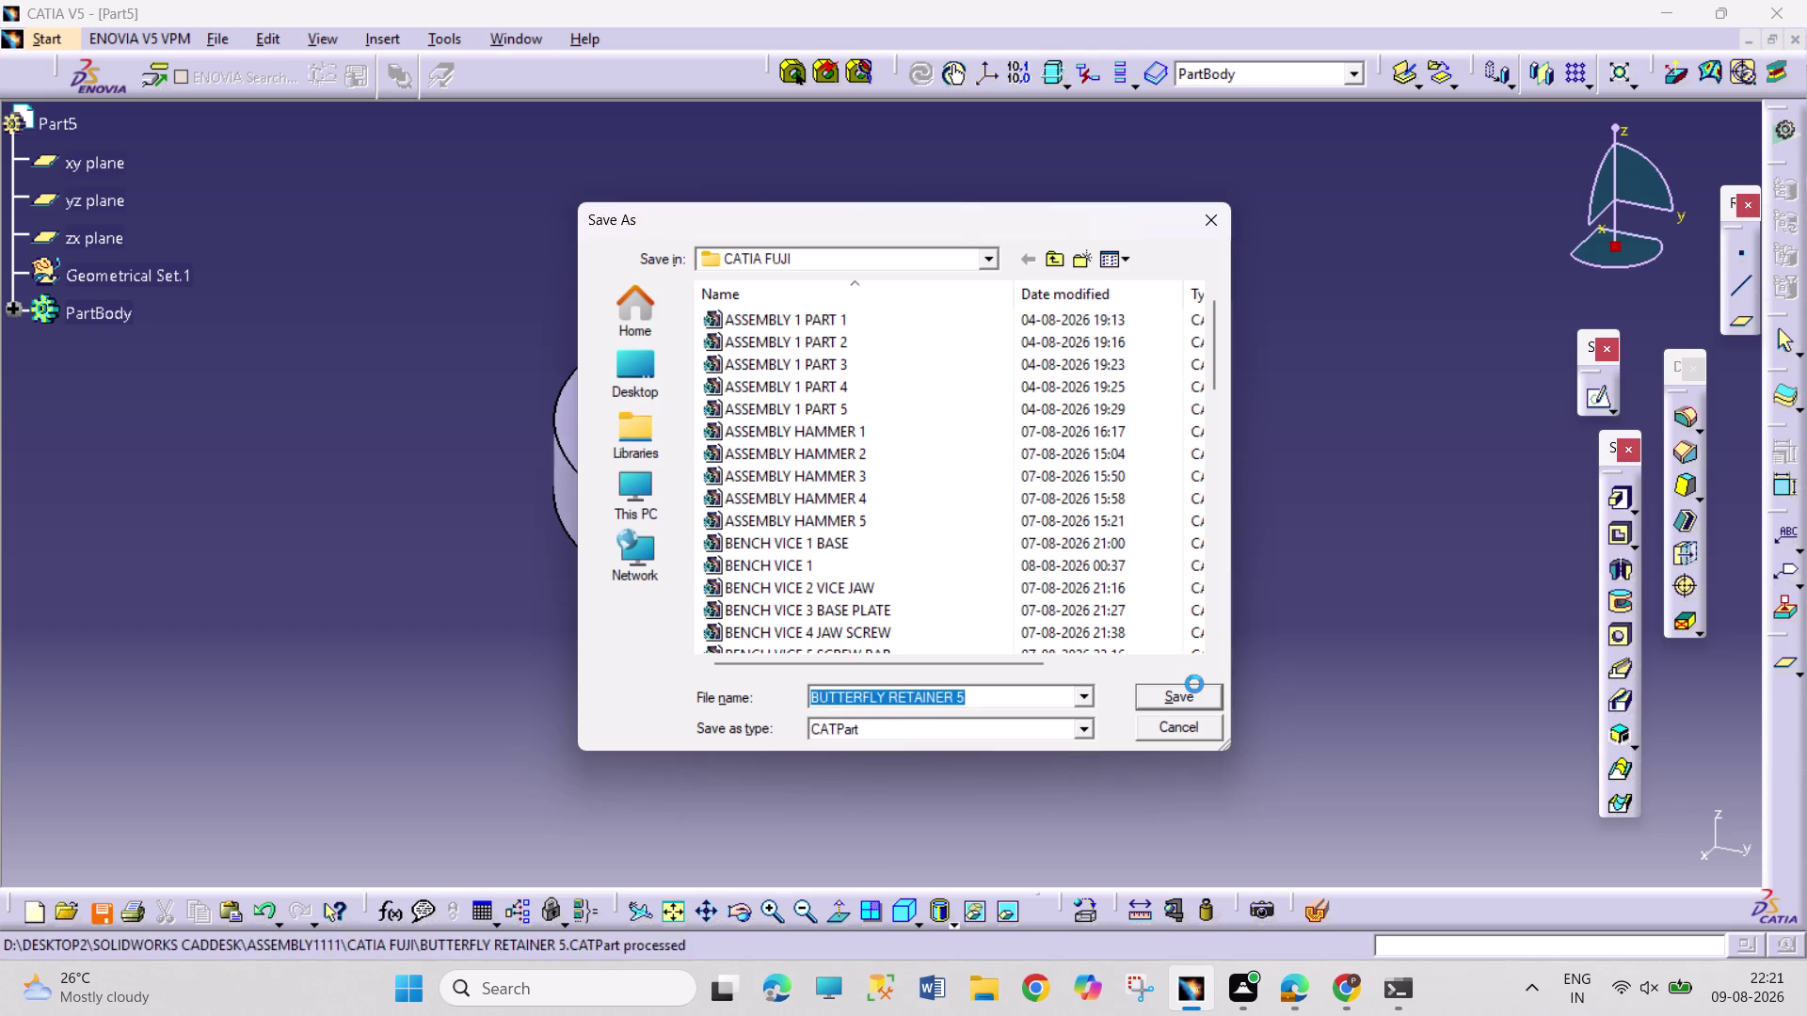
Bring up the New document dialog and scroll through its type list.
key(ctrl+n)
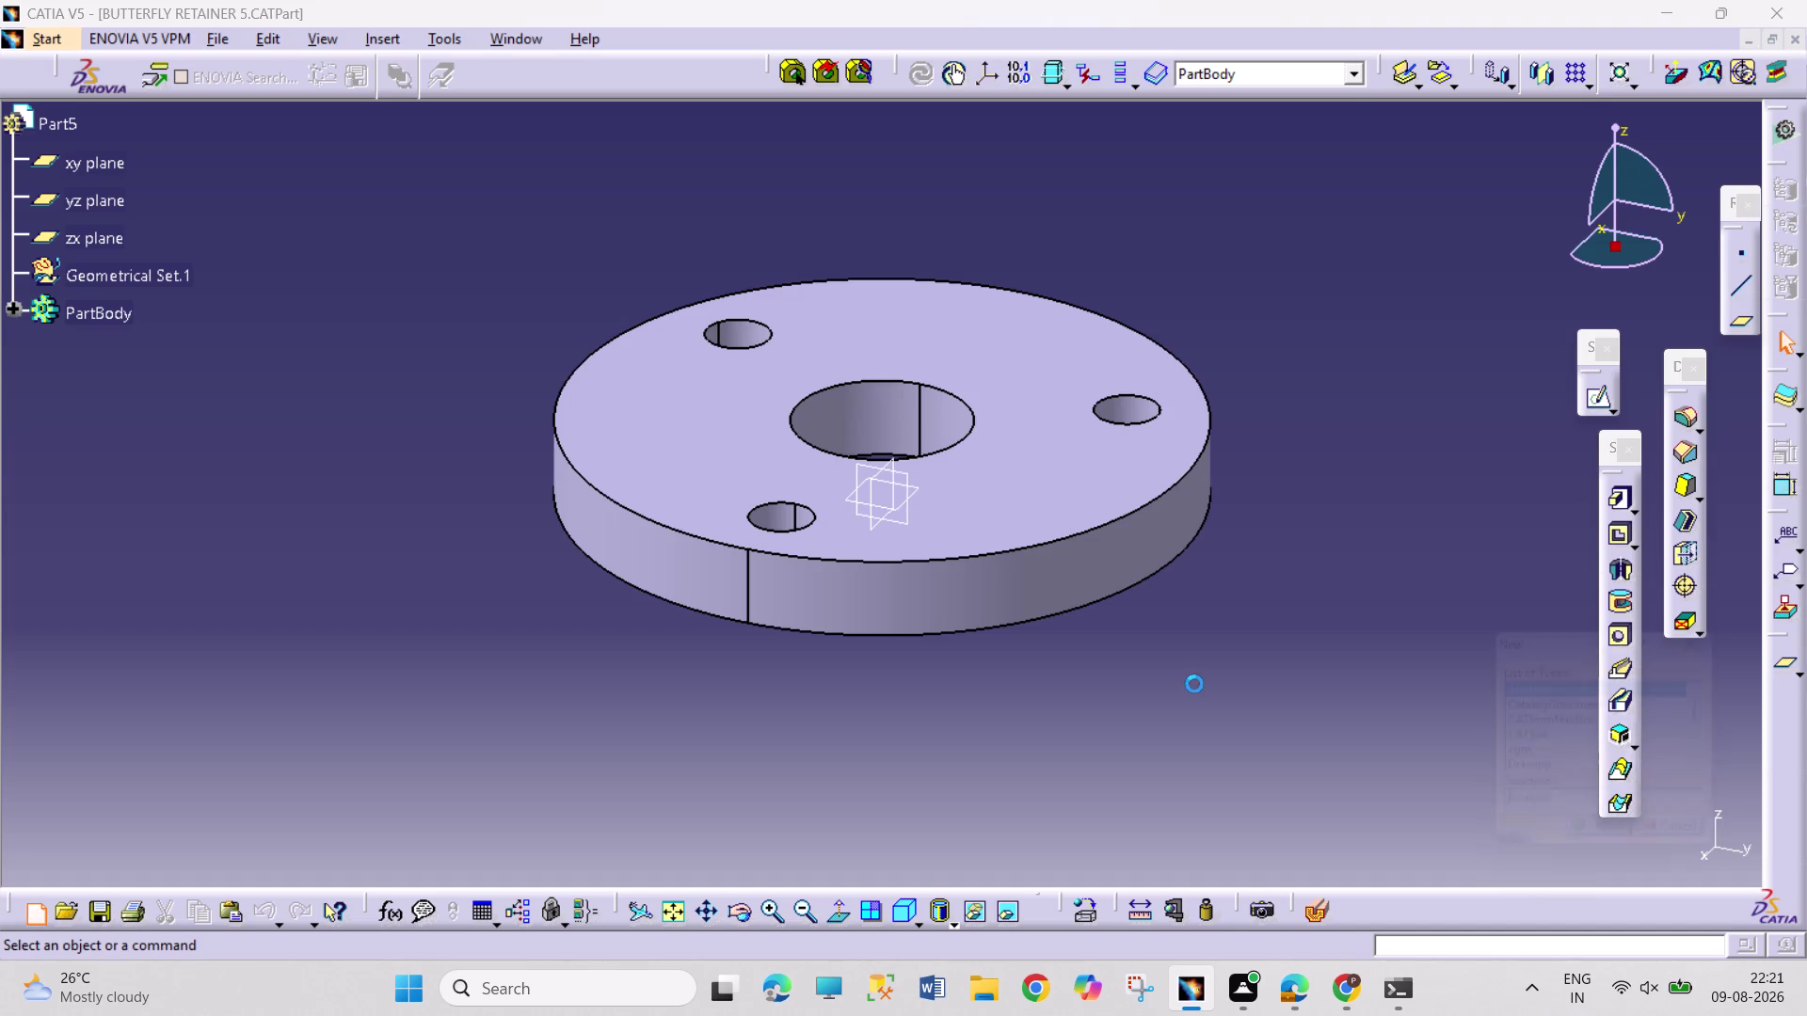
scroll(down, 3)
click(1597, 693)
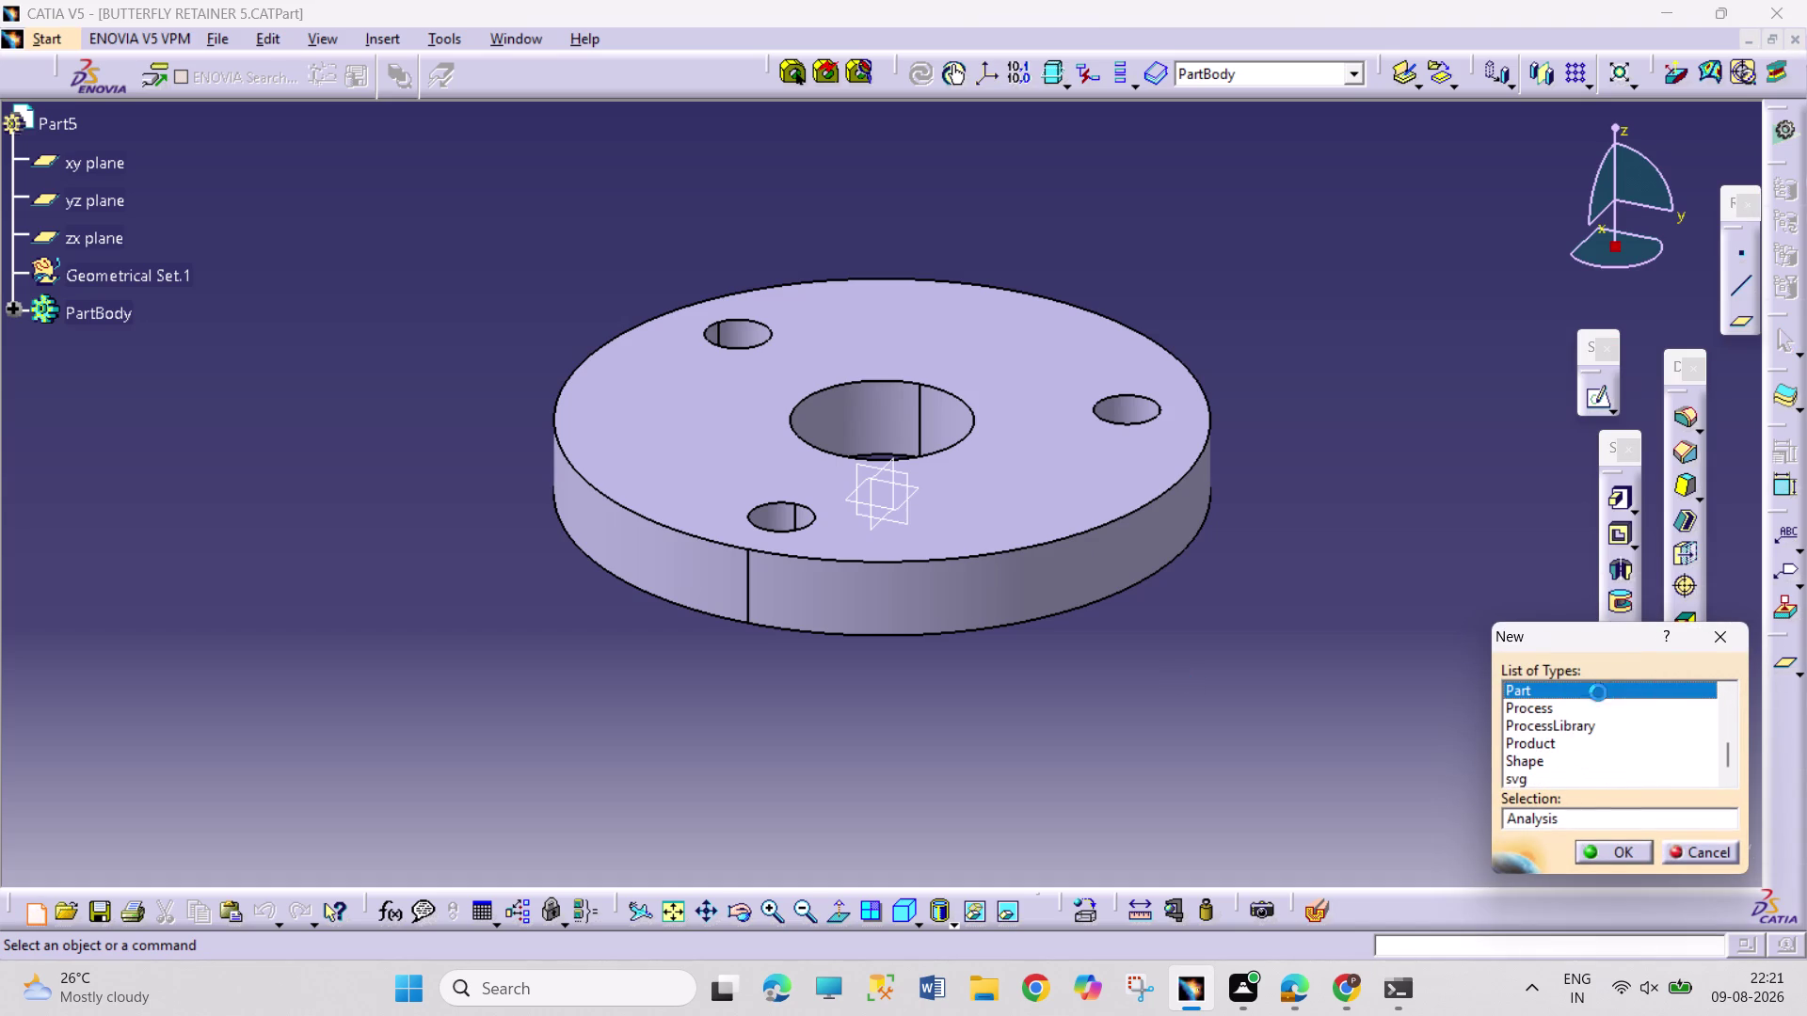
Create a new Part and start a sketch on the yz plane.
click(1603, 845)
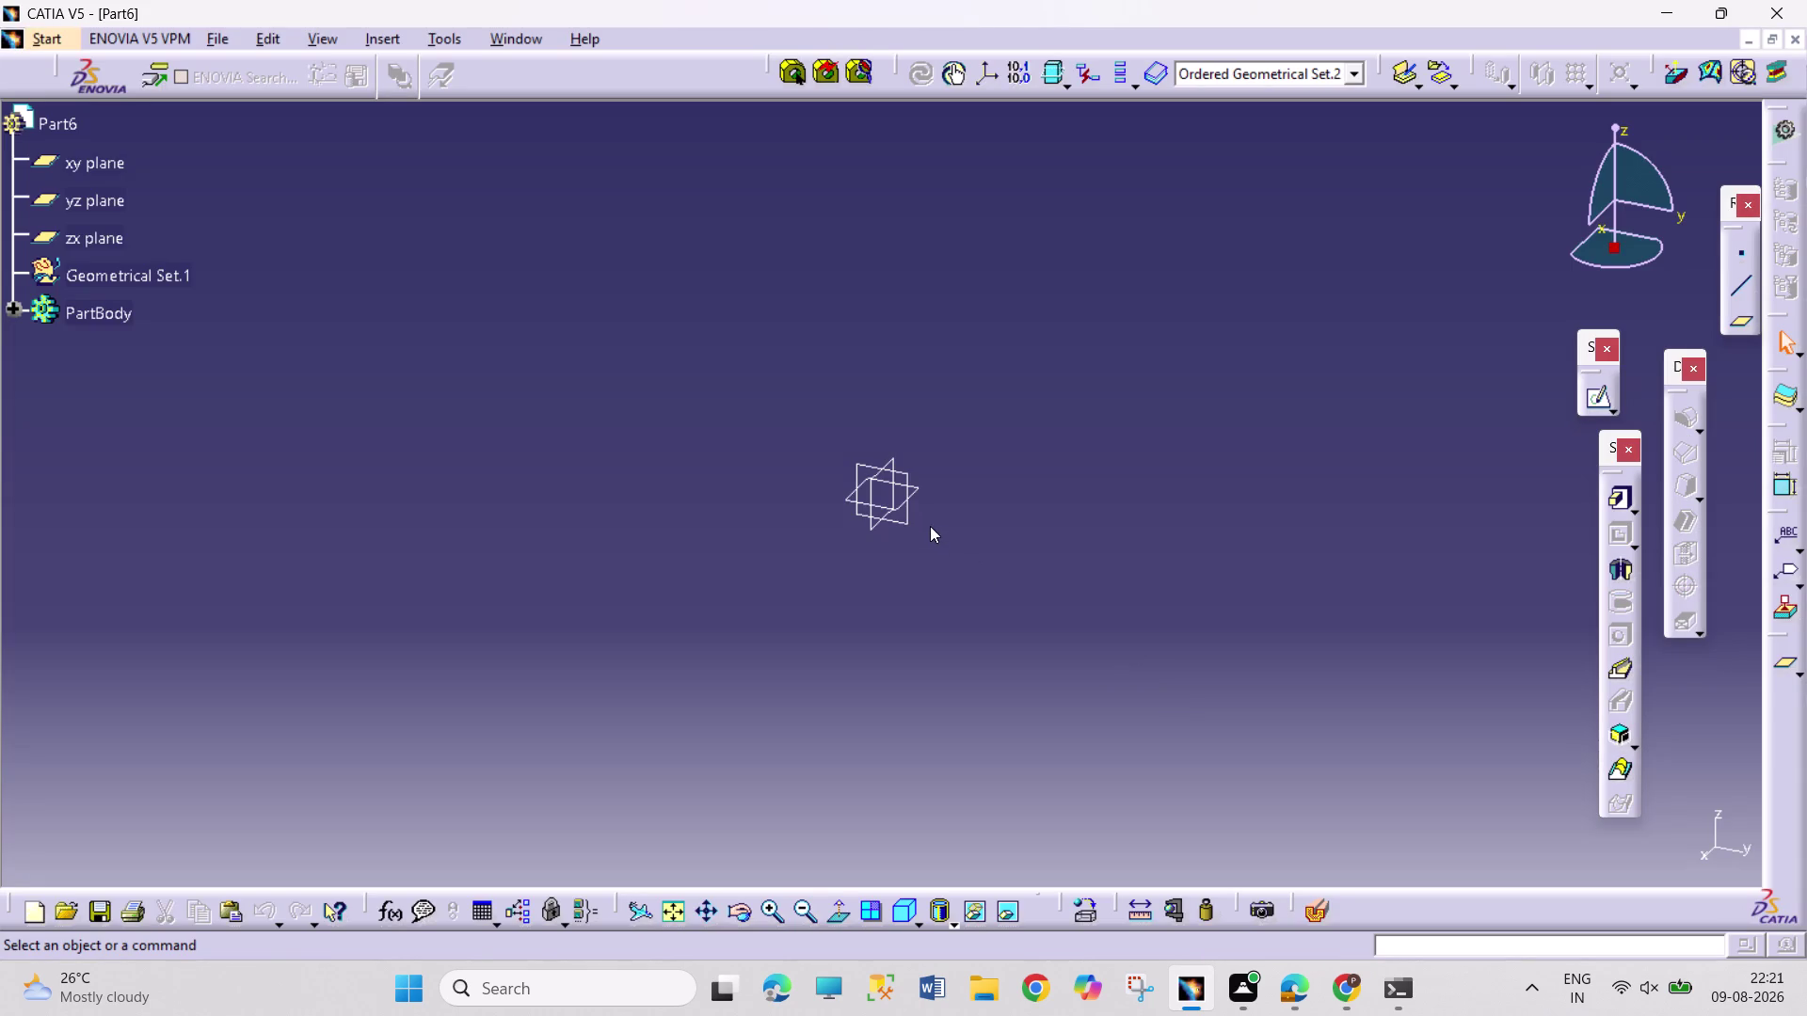
click(910, 513)
click(1594, 399)
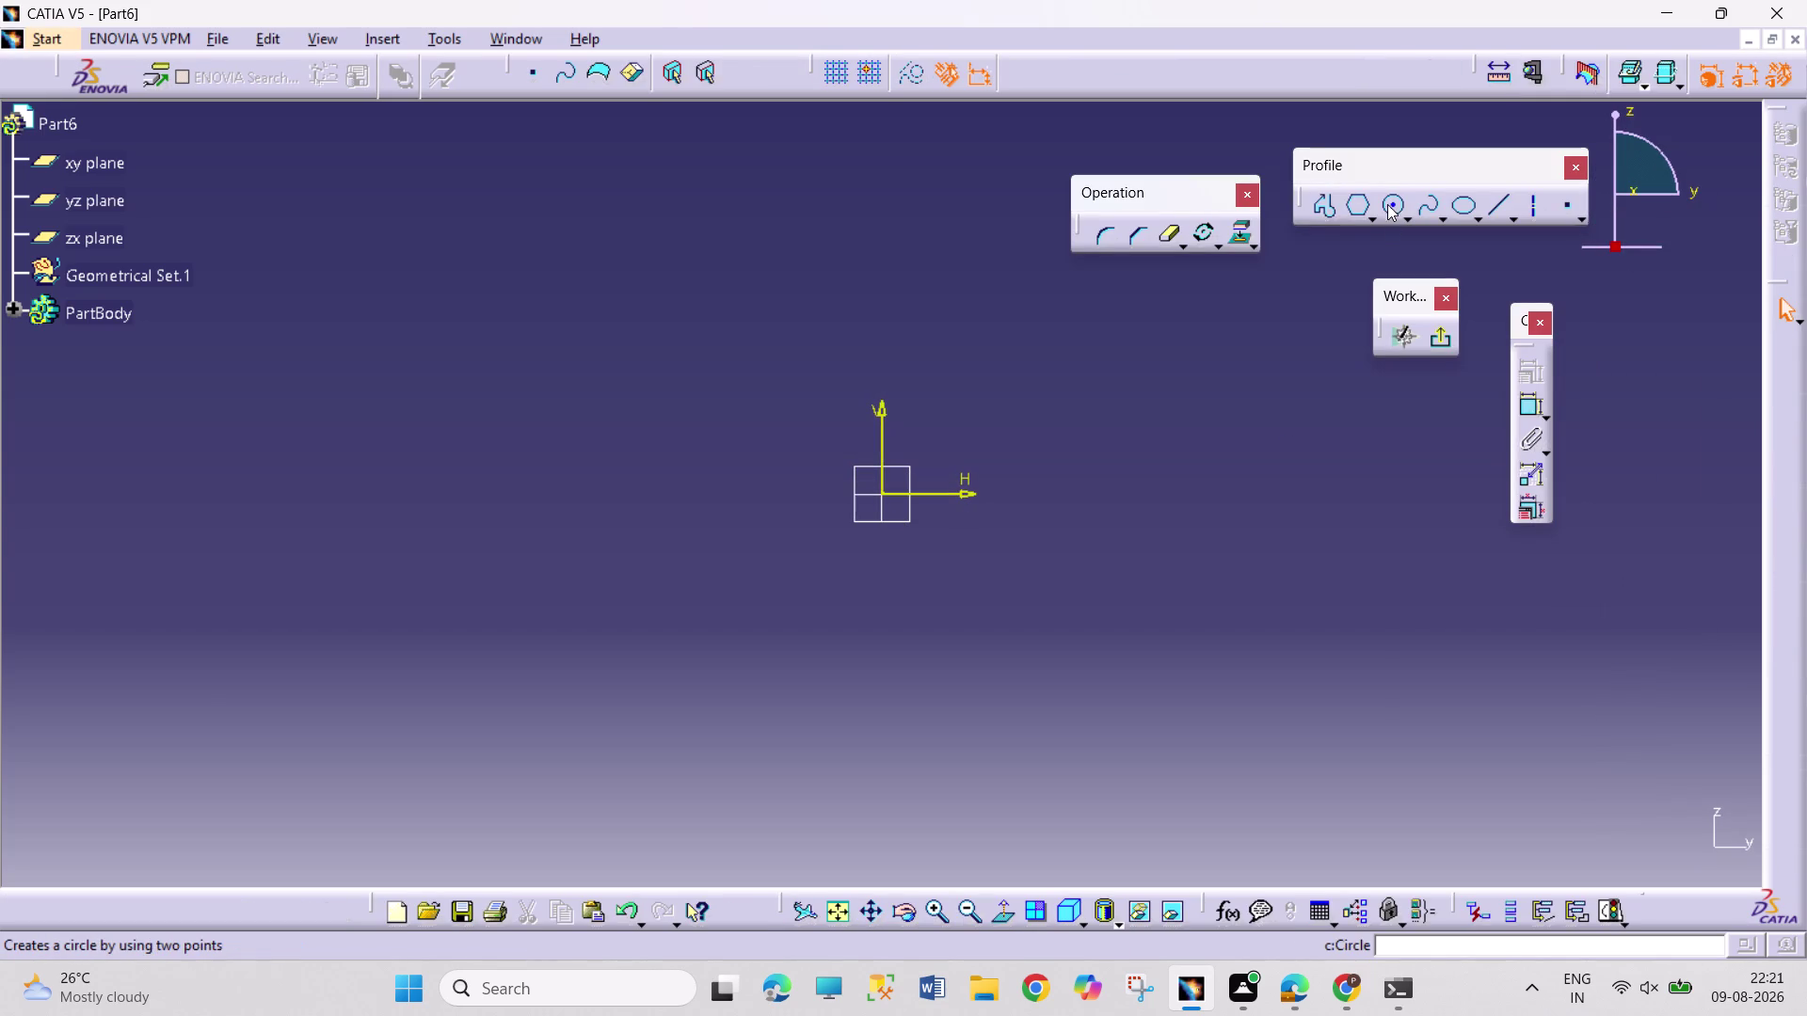
Draw an open profile from the origin: horizontal, angled, vertical and short top lines.
click(1332, 196)
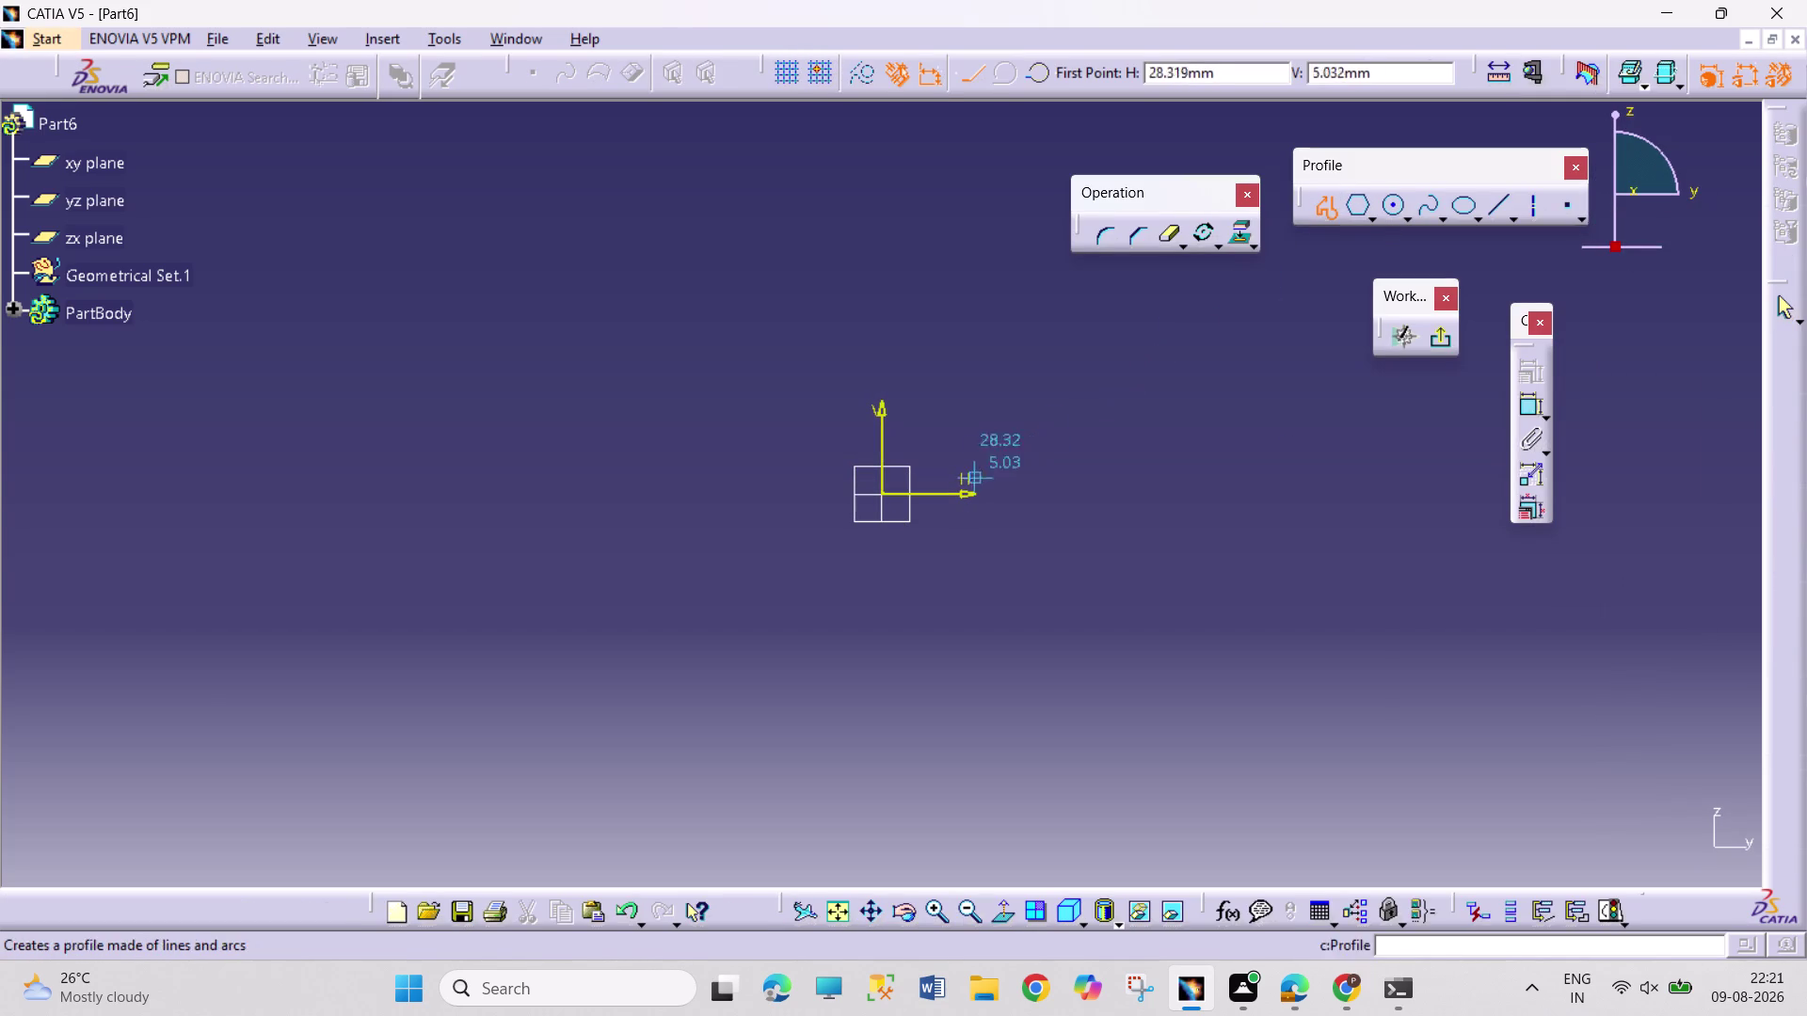
click(882, 491)
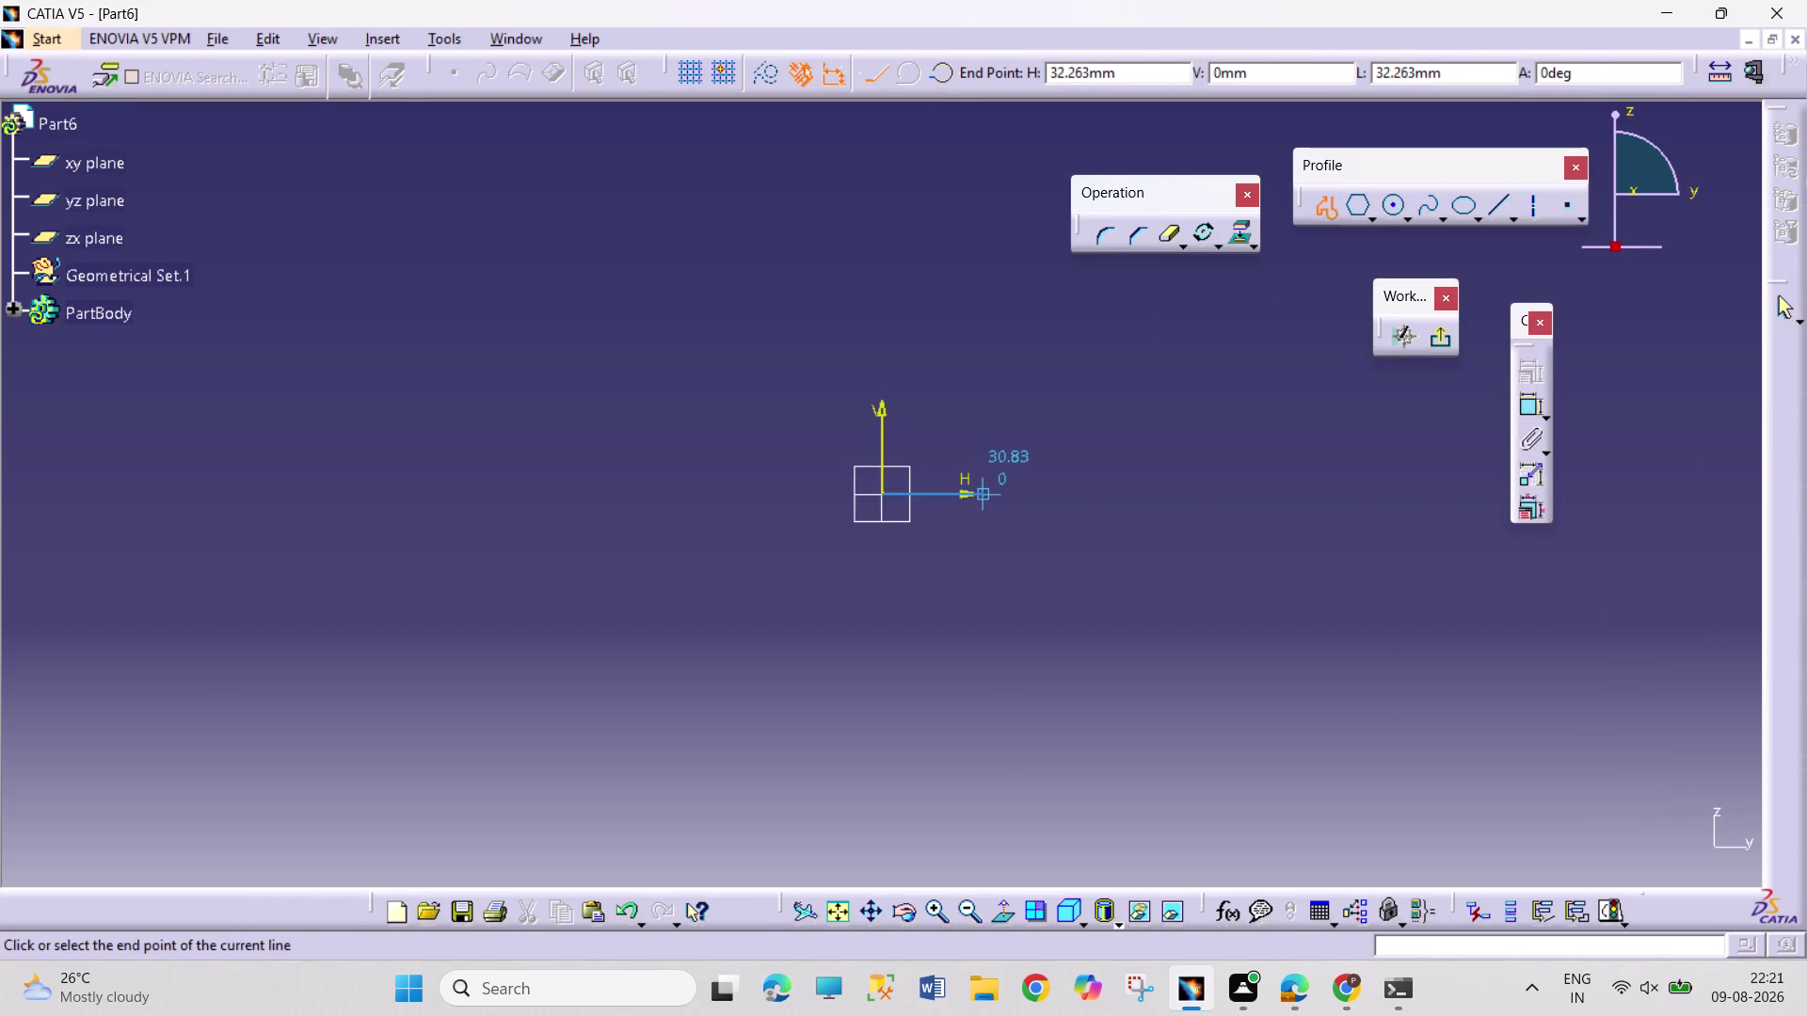
click(990, 493)
click(1015, 471)
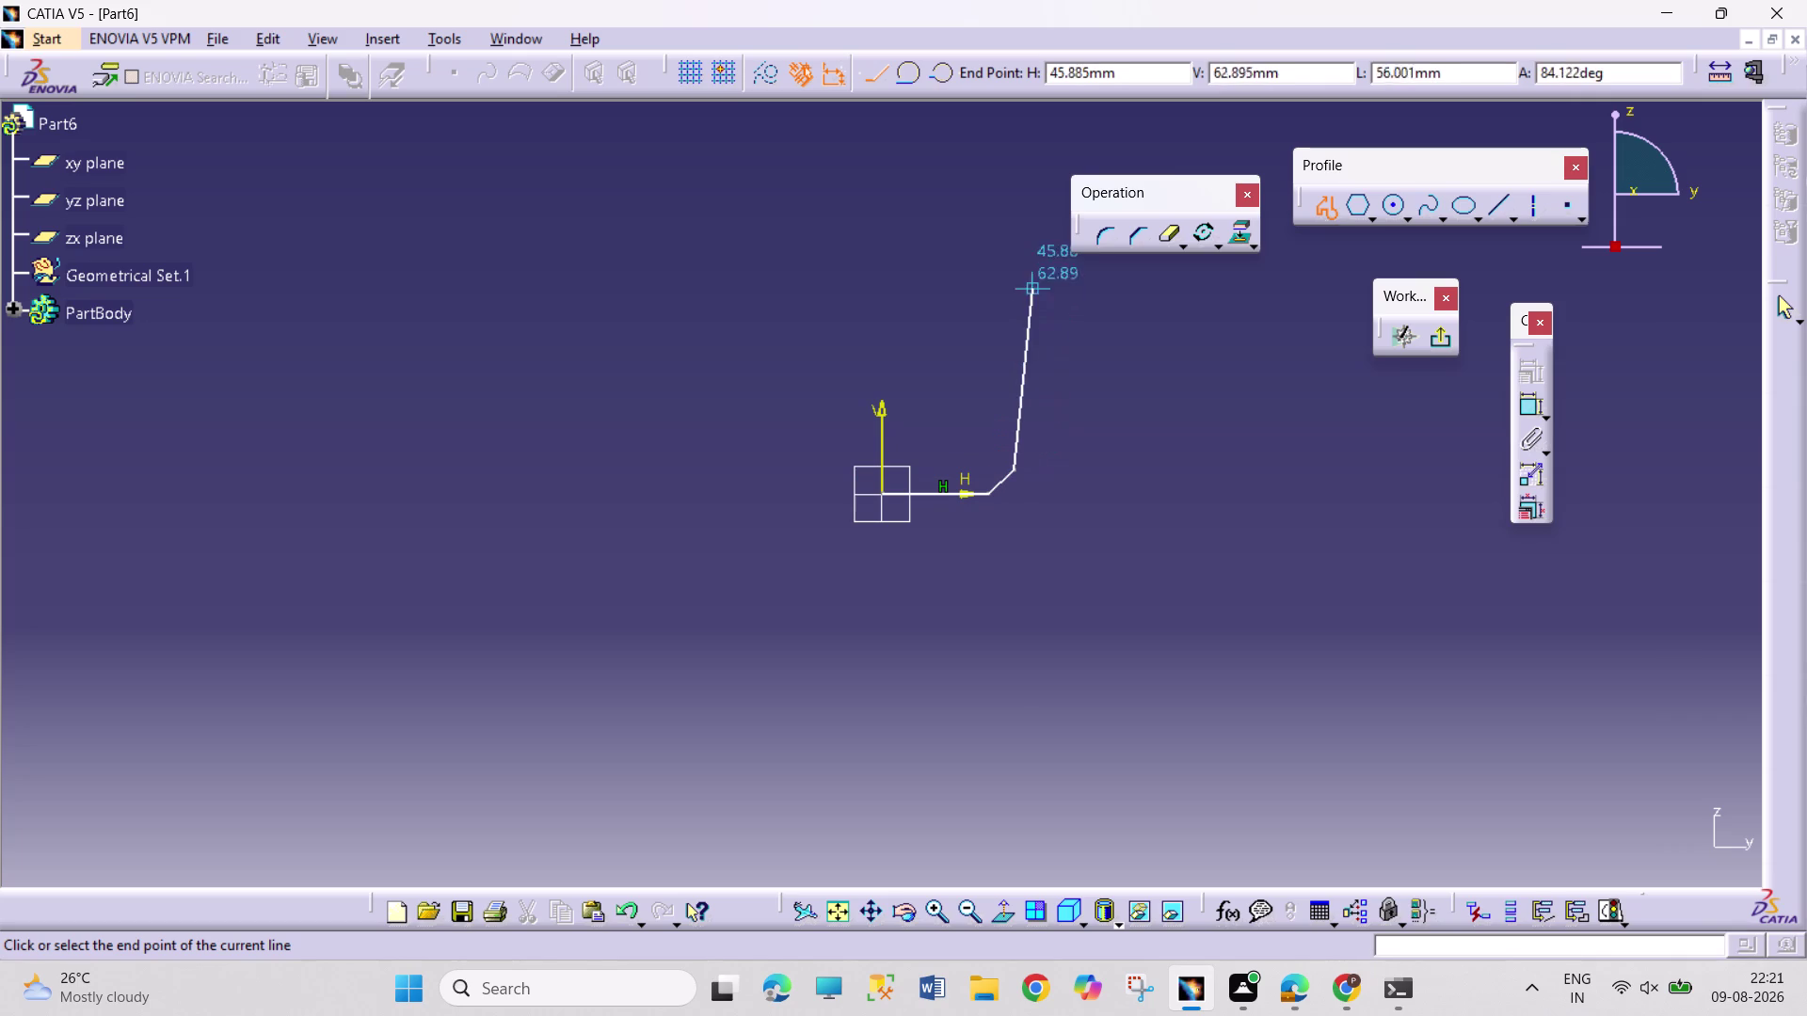
click(1016, 241)
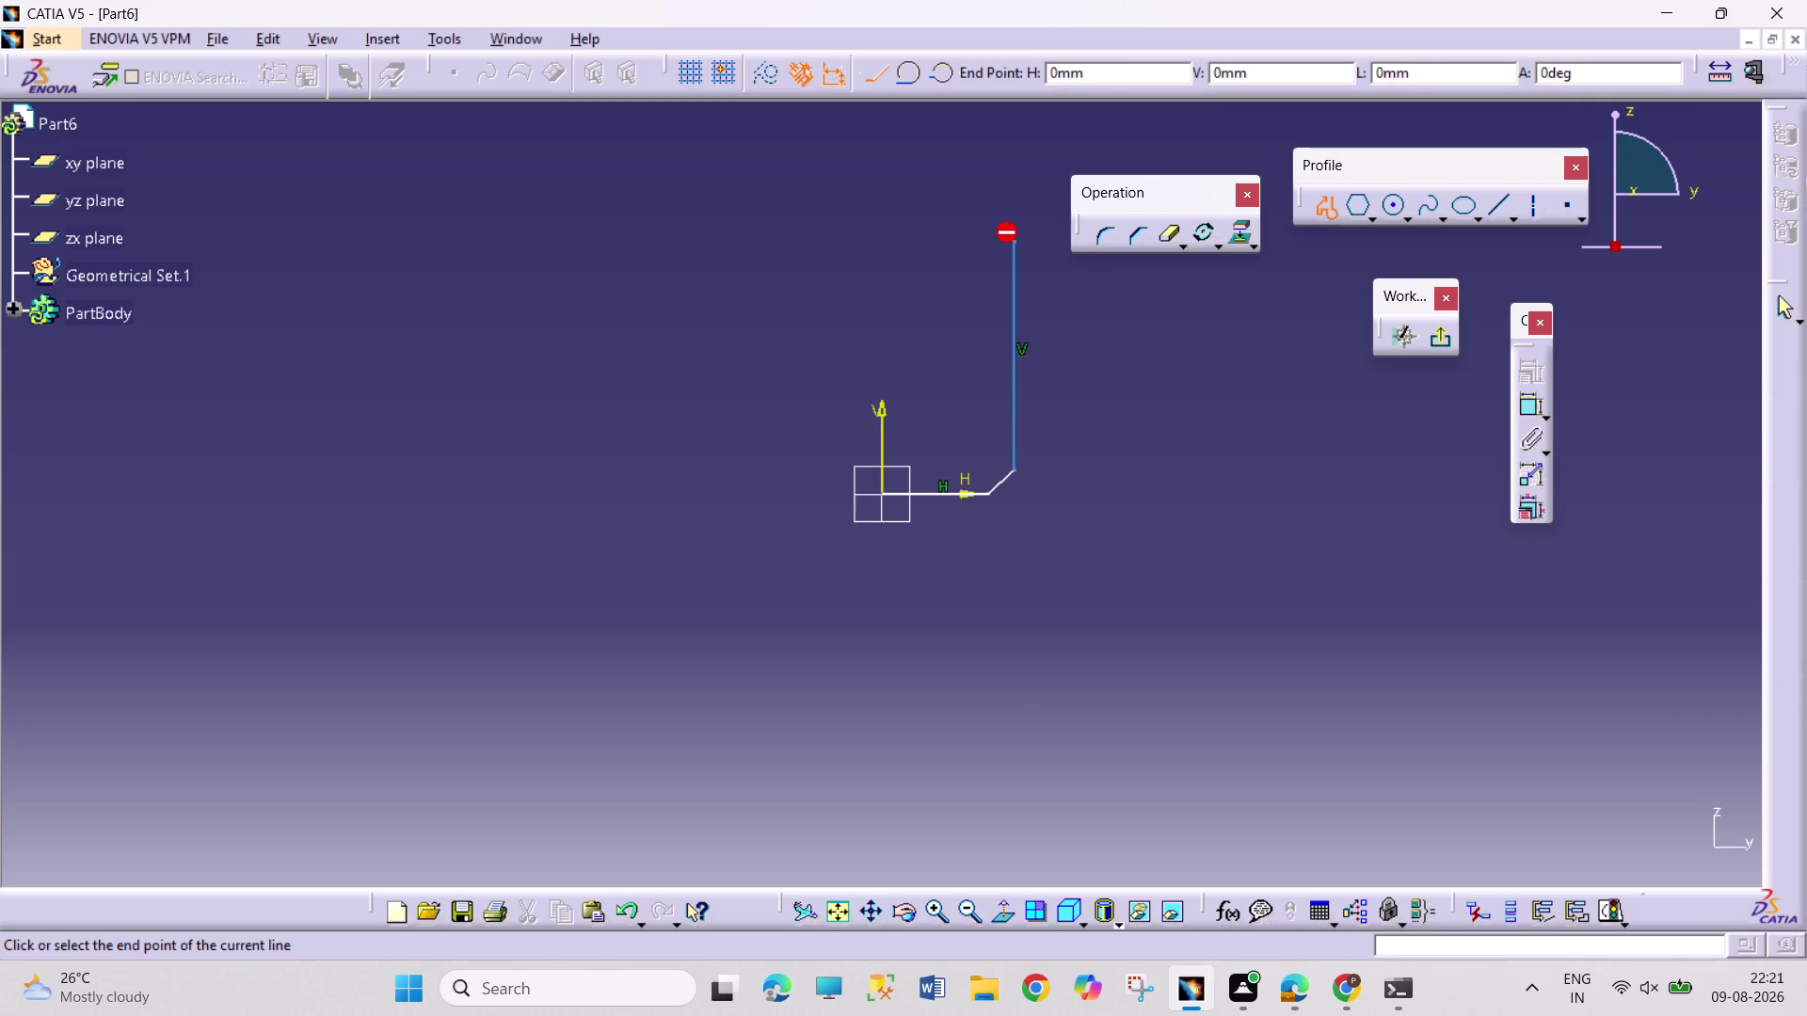
click(1053, 247)
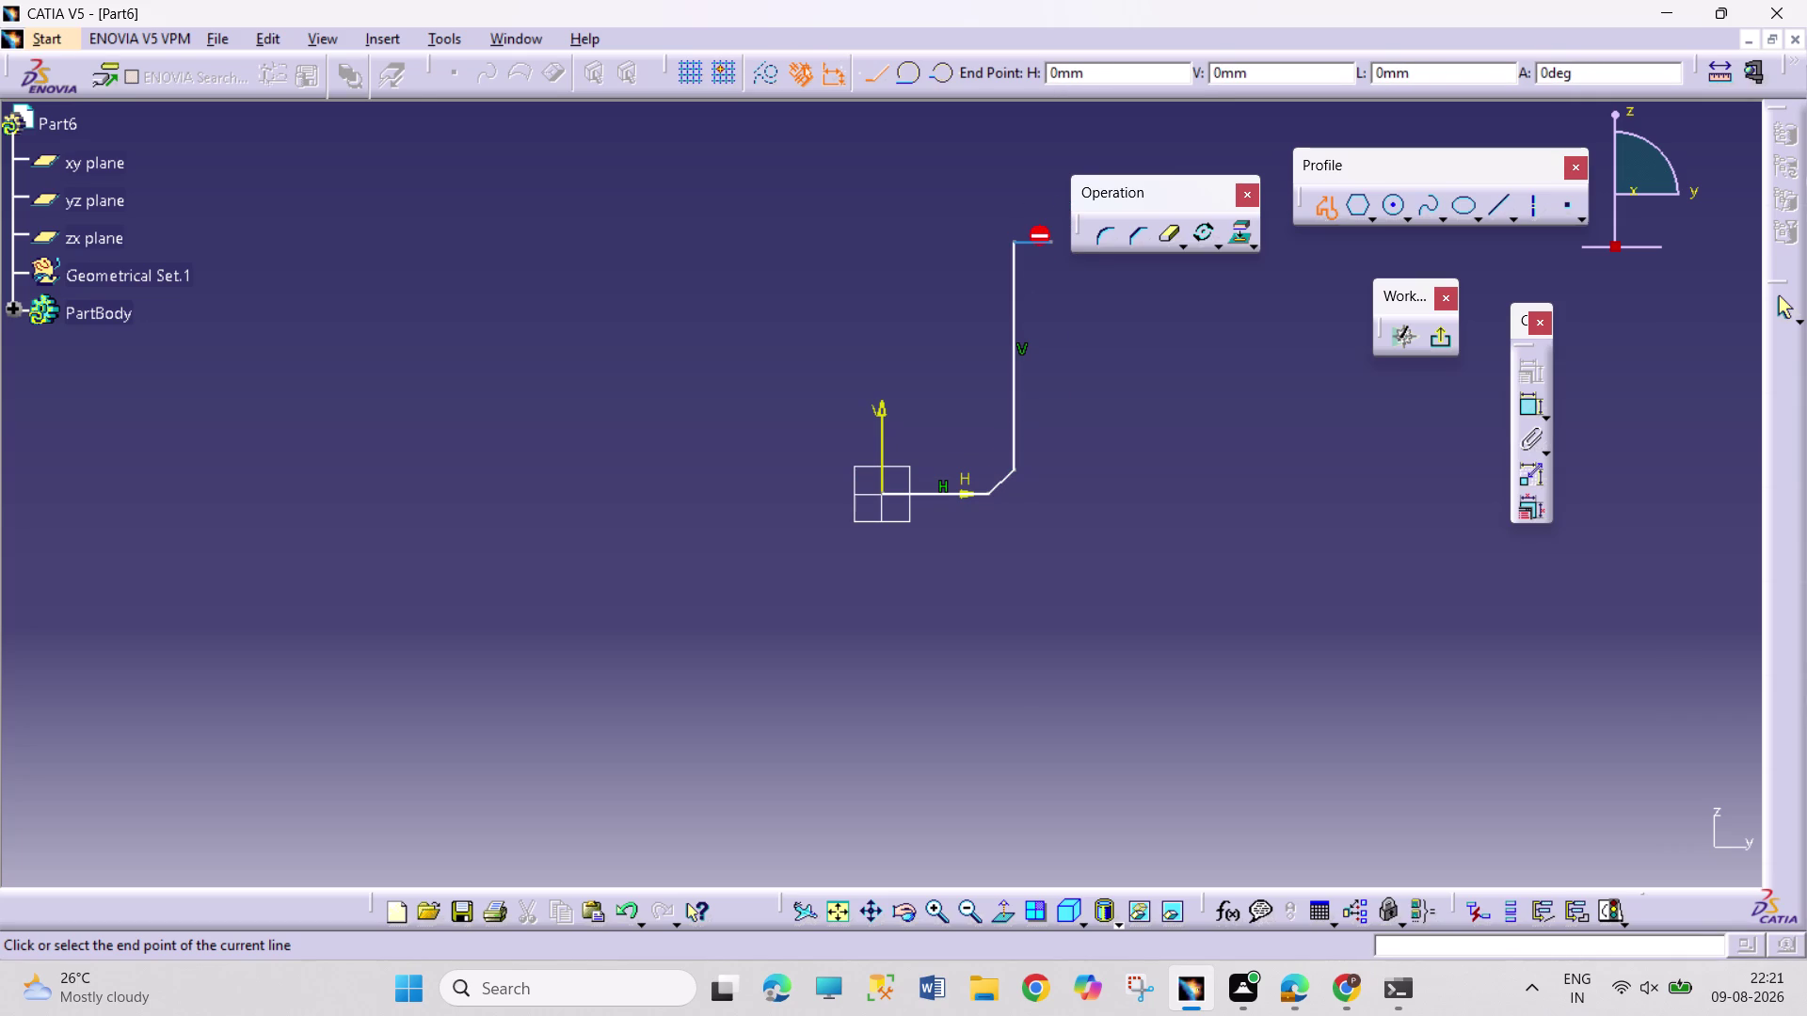
key(Escape)
key(Escape)
click(1521, 397)
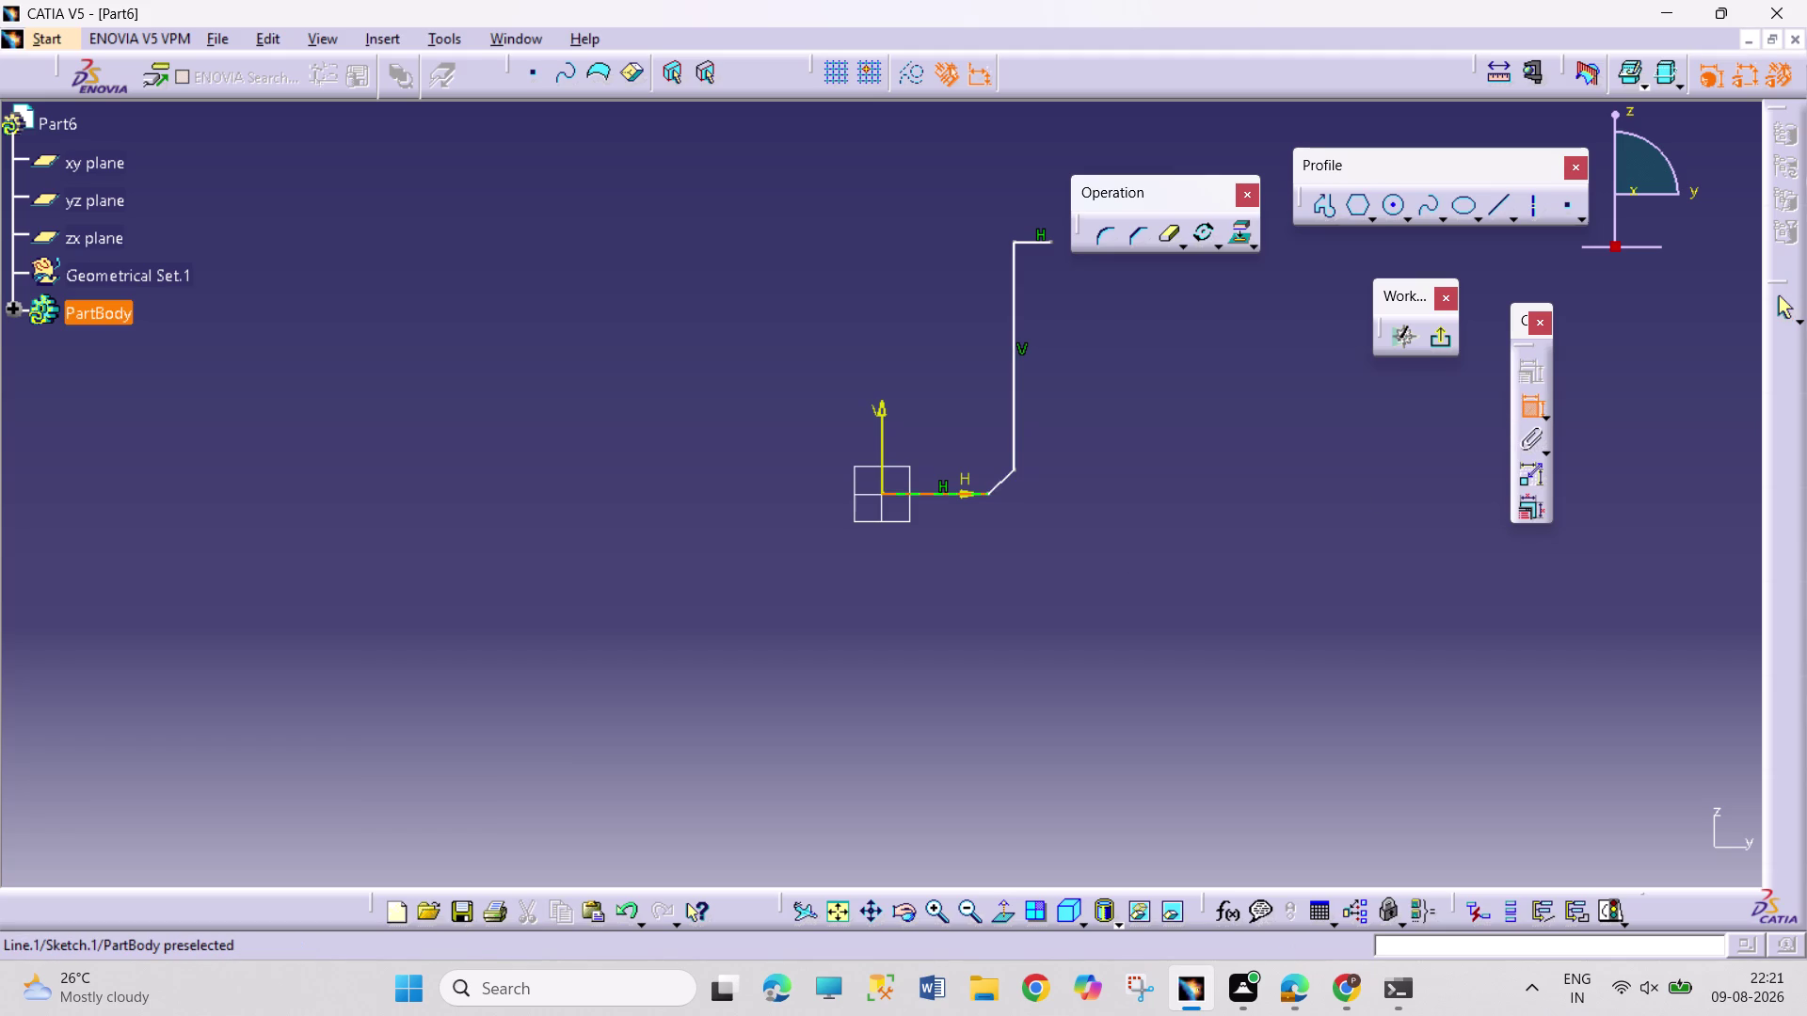
key(Escape)
key(Escape)
Delete the angled line and make the two loose line ends coincident.
right_click(1003, 480)
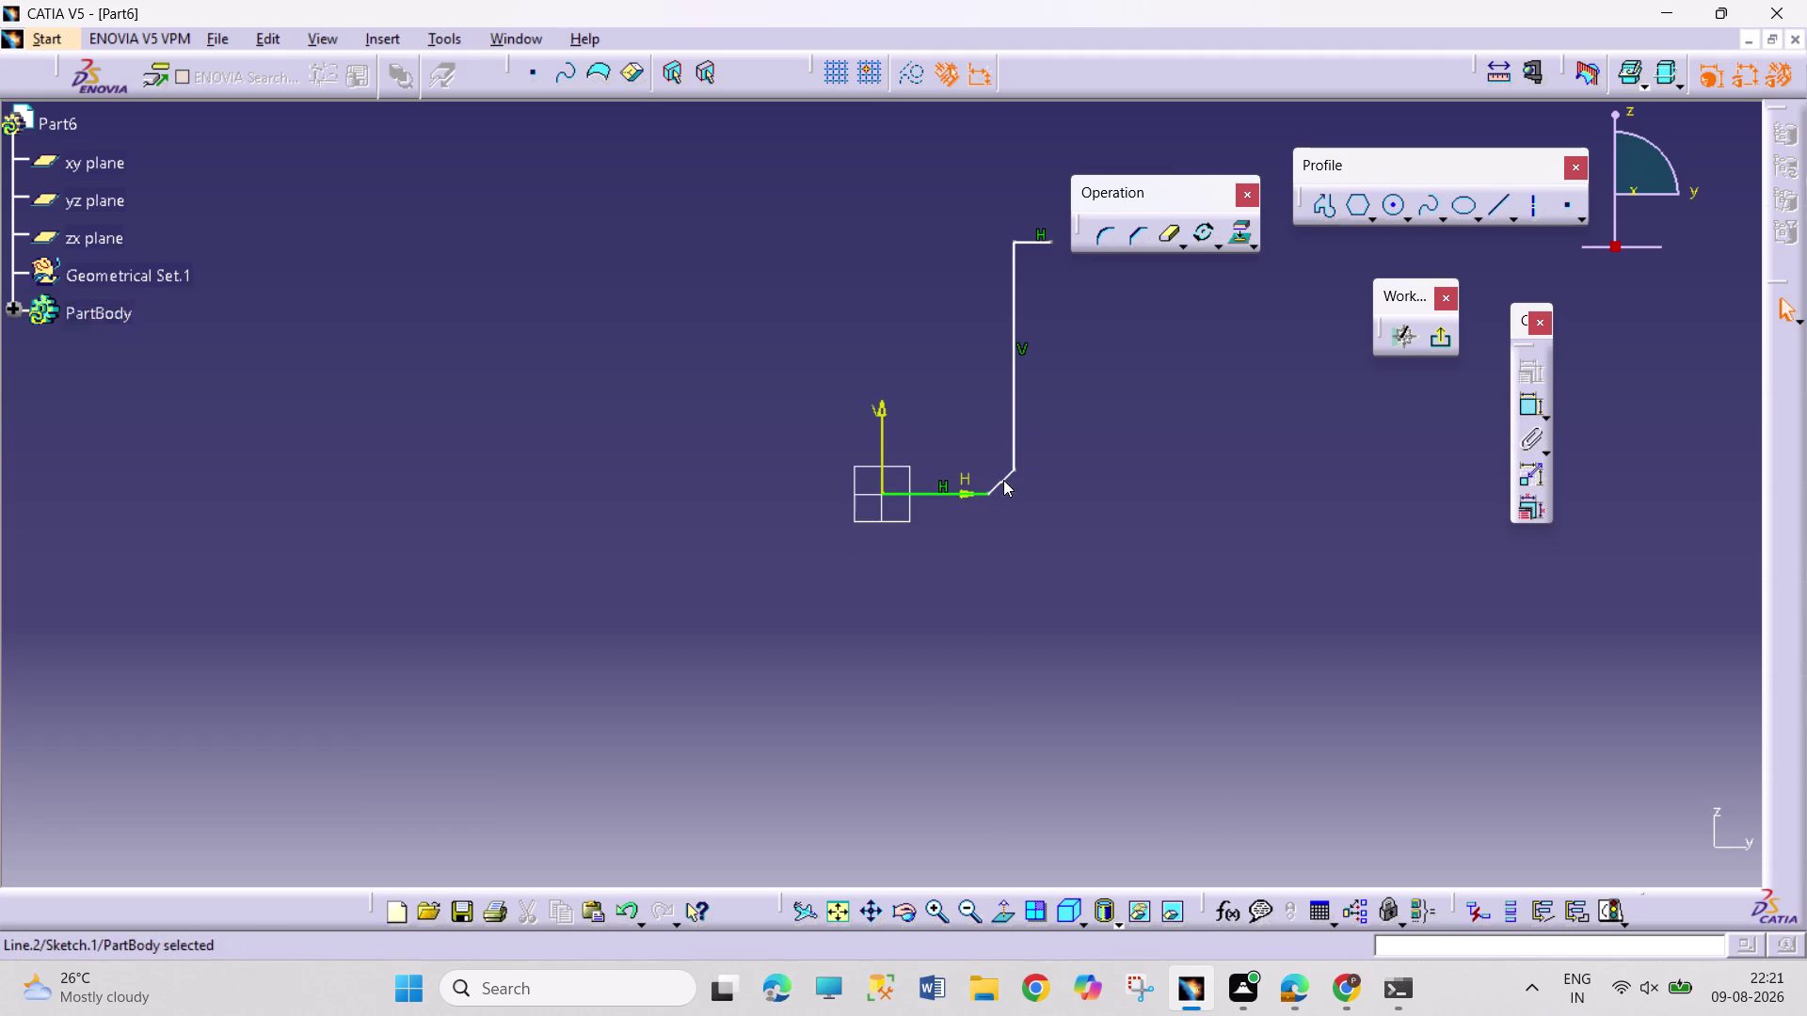
click(1072, 804)
click(1014, 470)
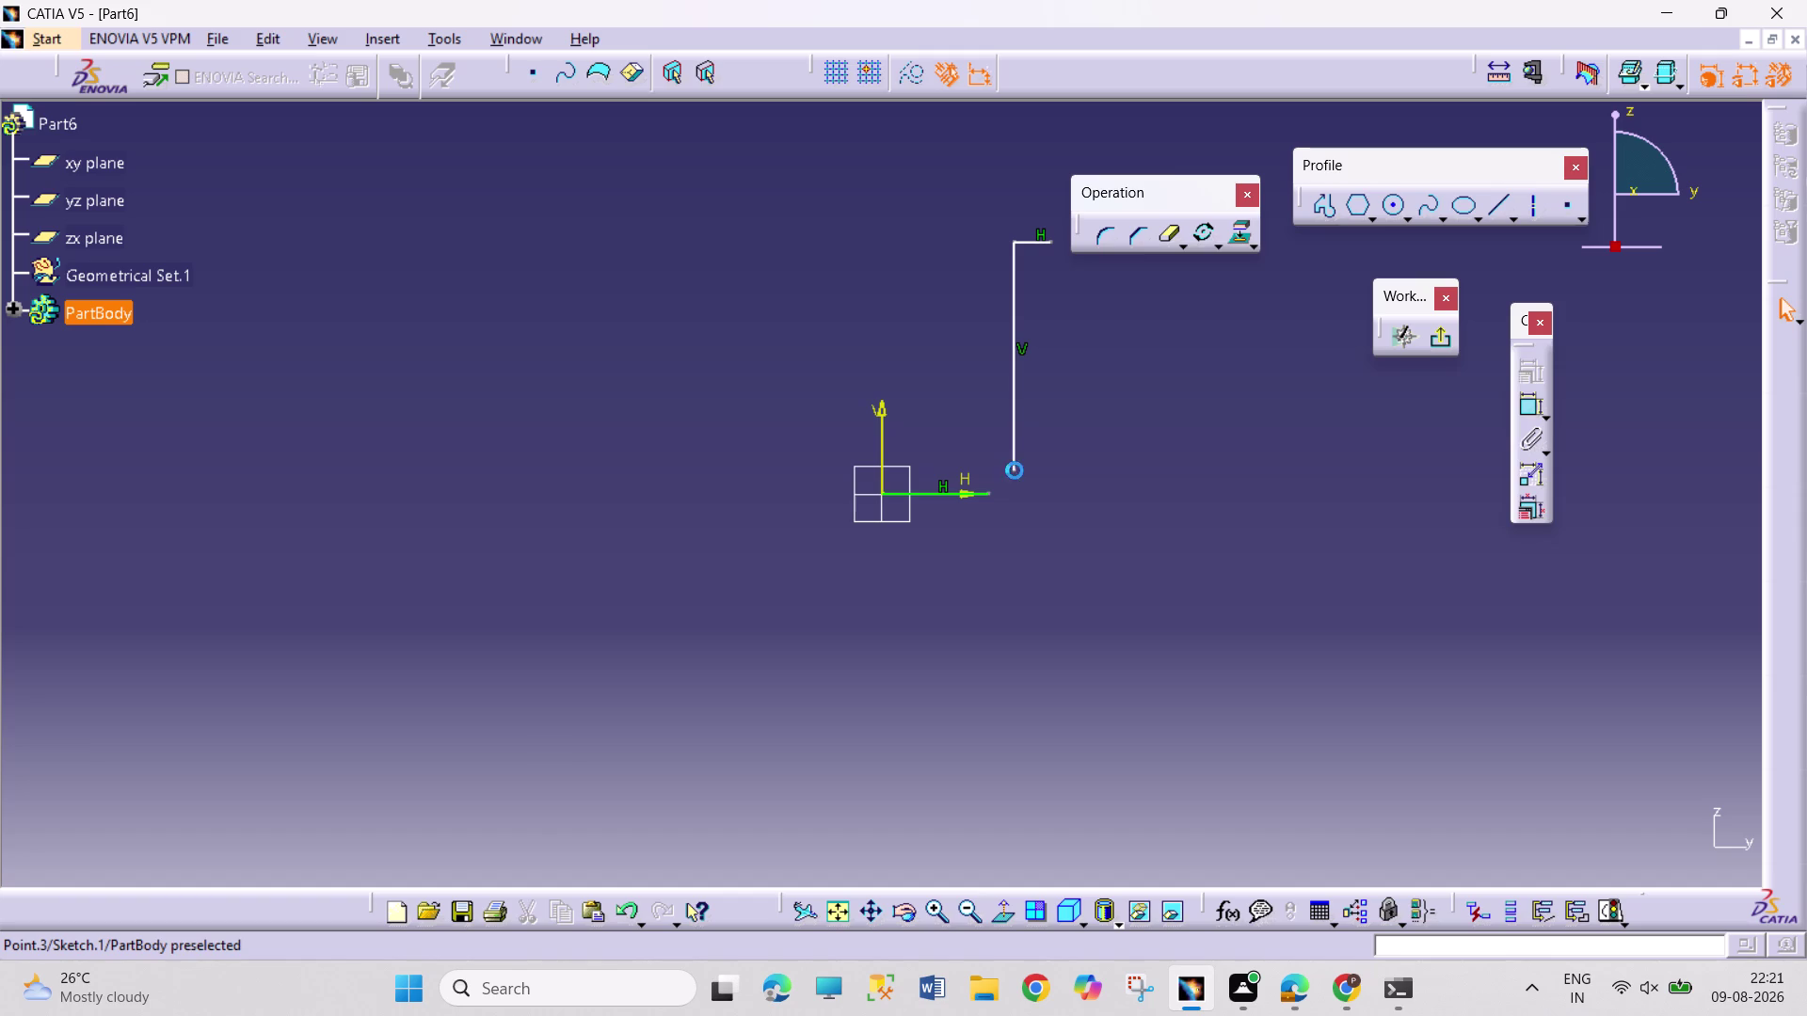
click(990, 496)
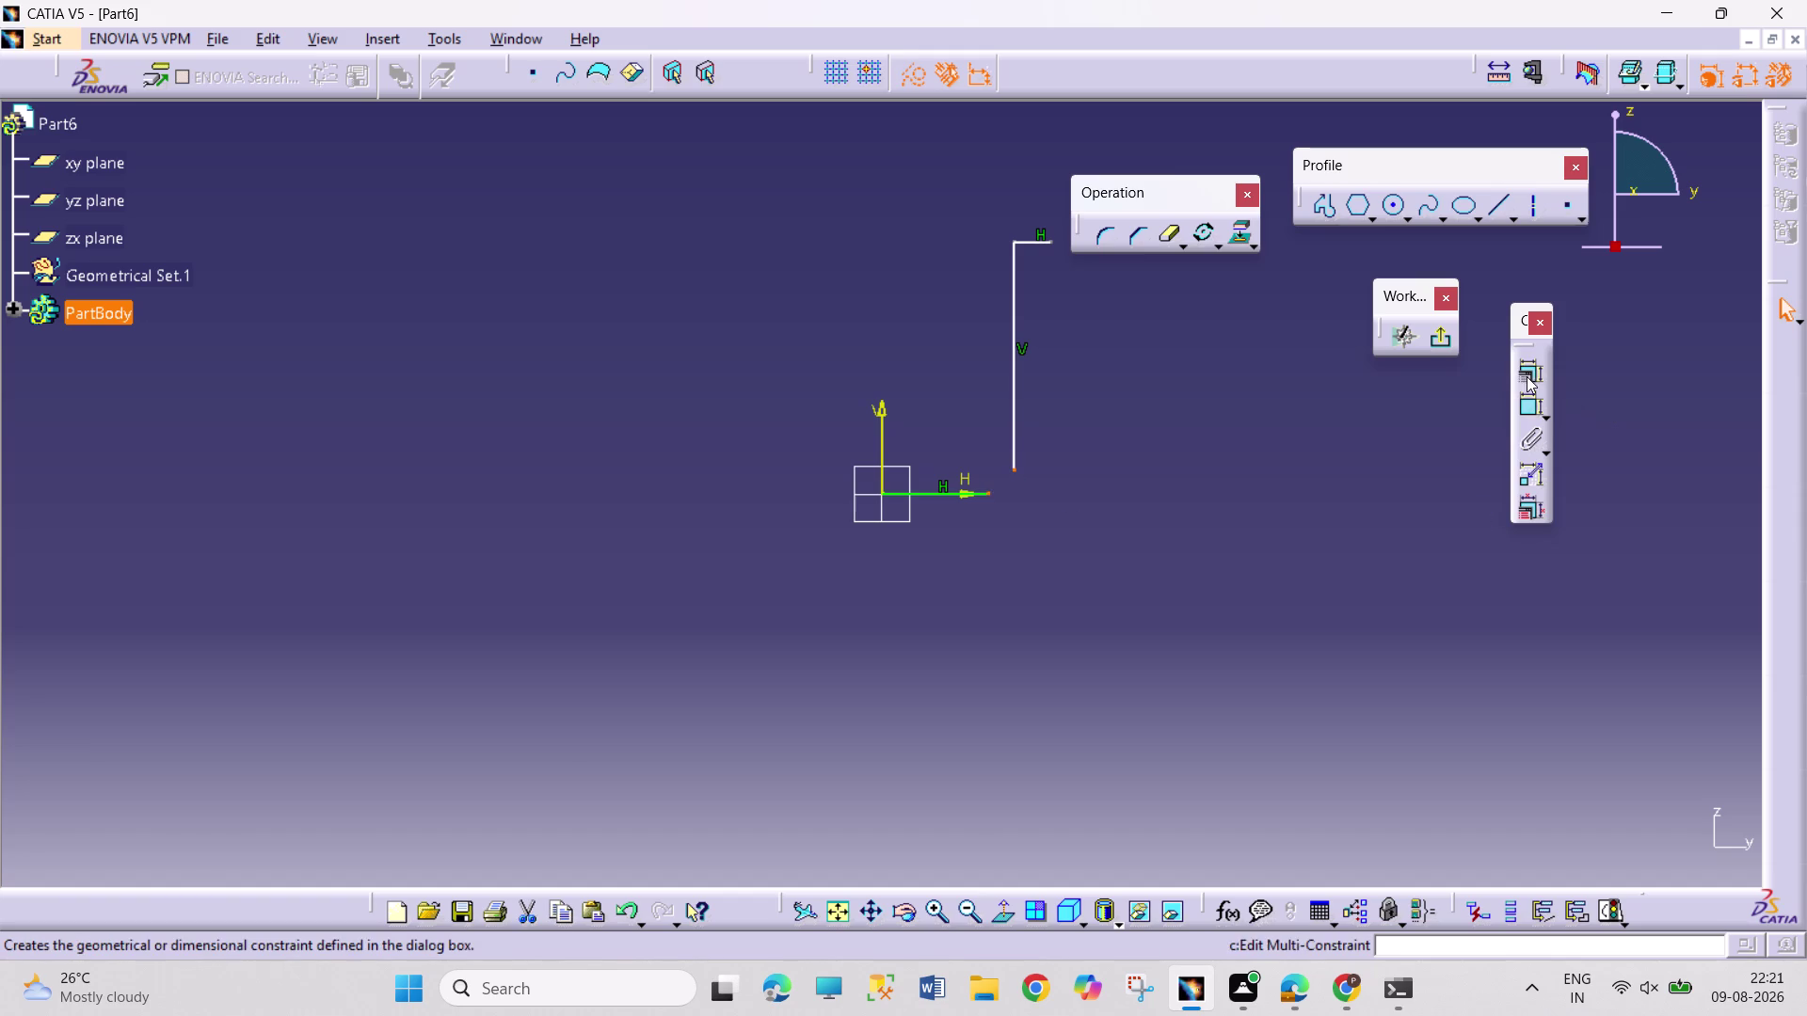
click(1536, 375)
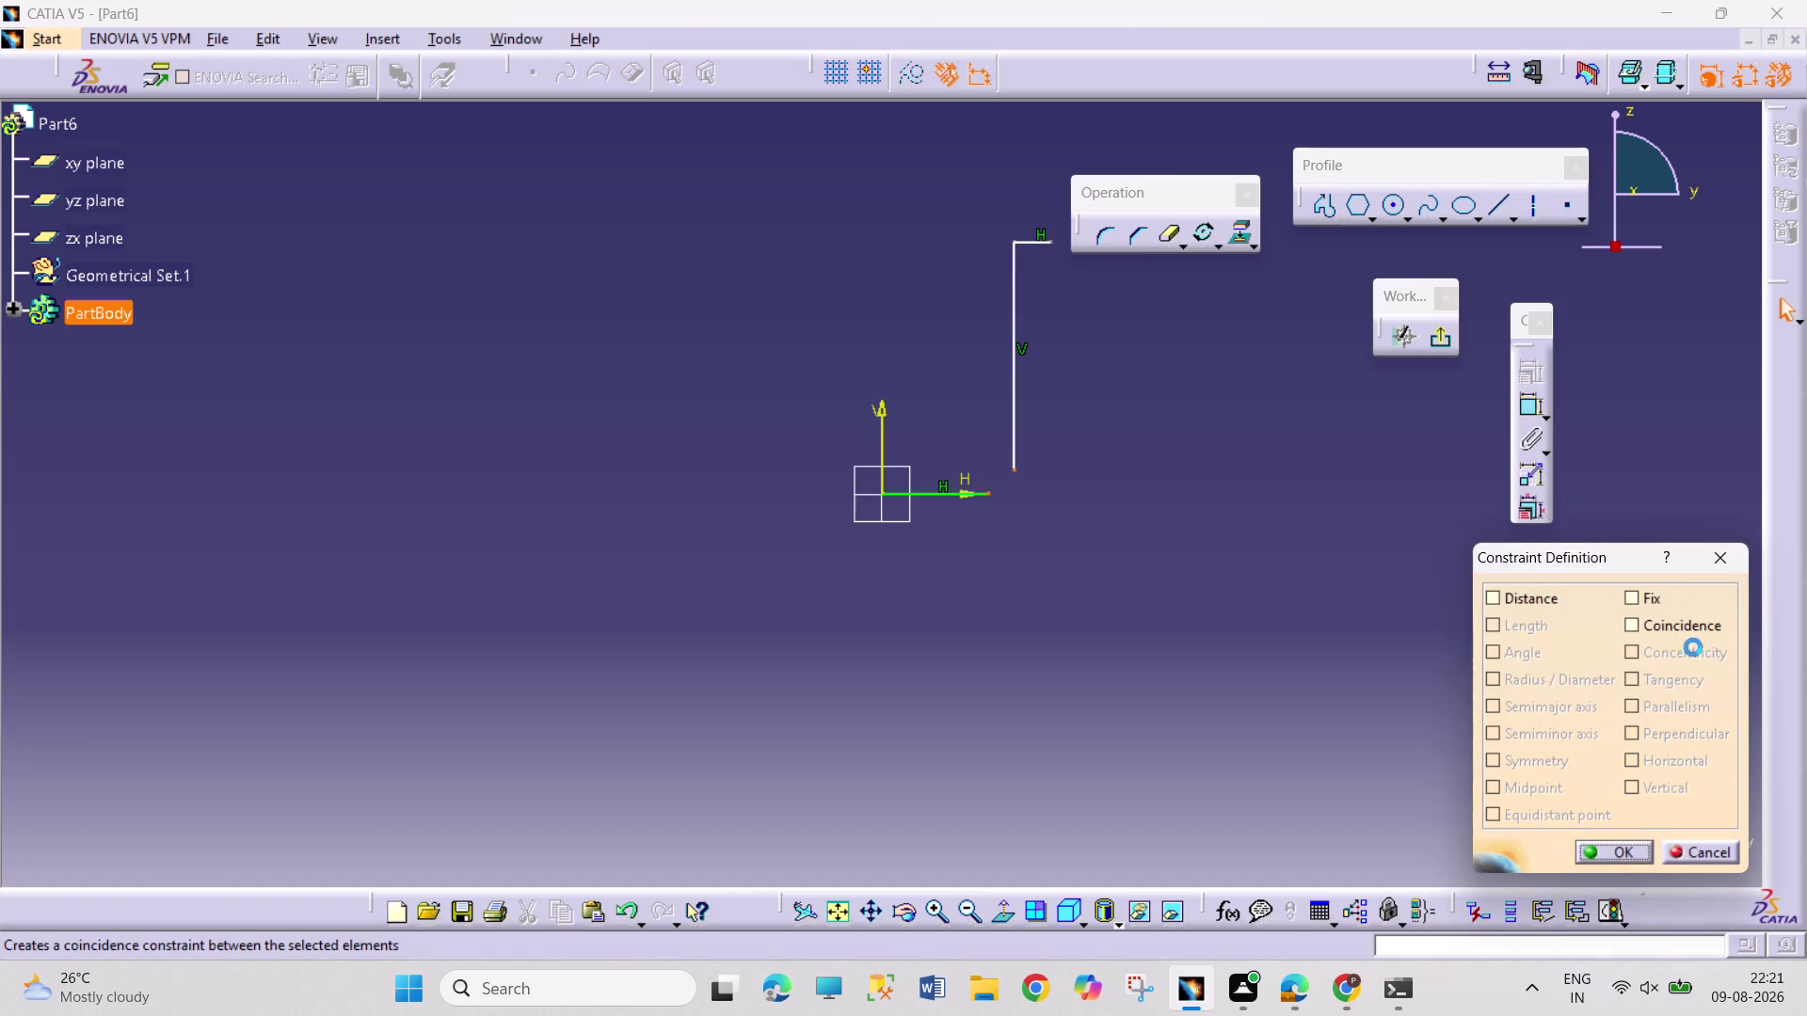
click(1670, 631)
click(1608, 857)
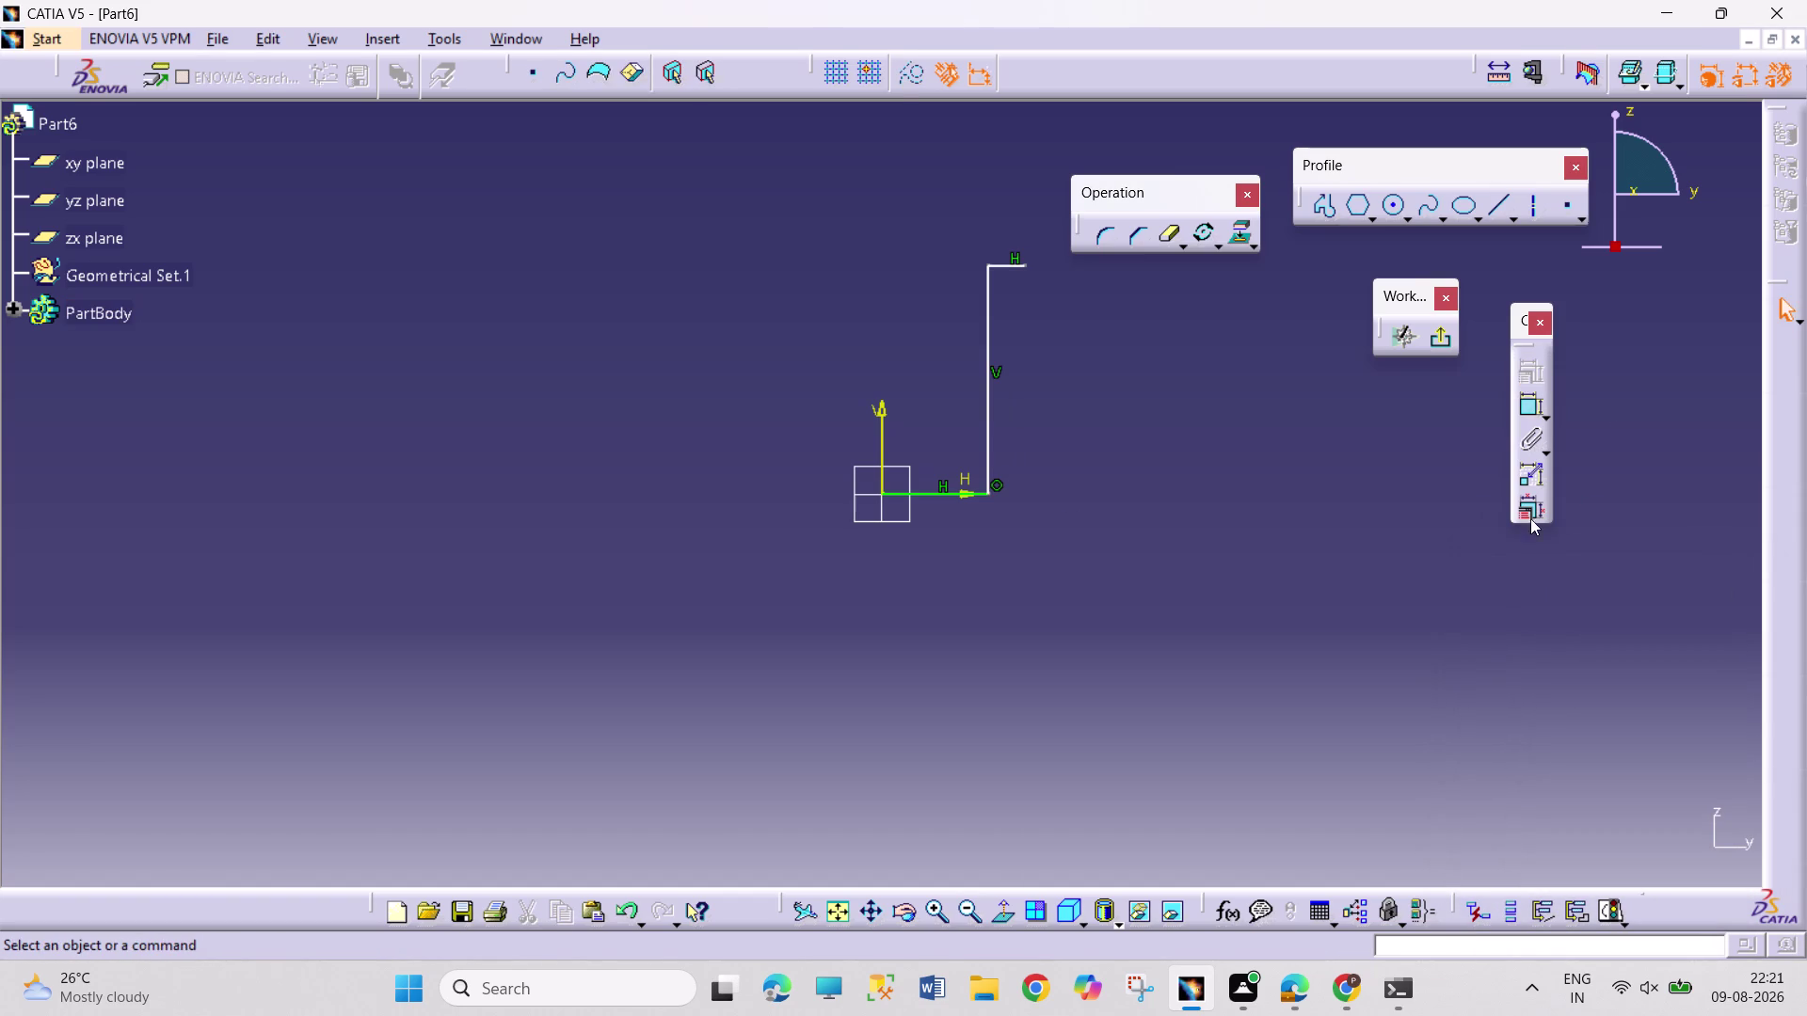
Dimension the vertical line to 41 mm long.
click(1532, 397)
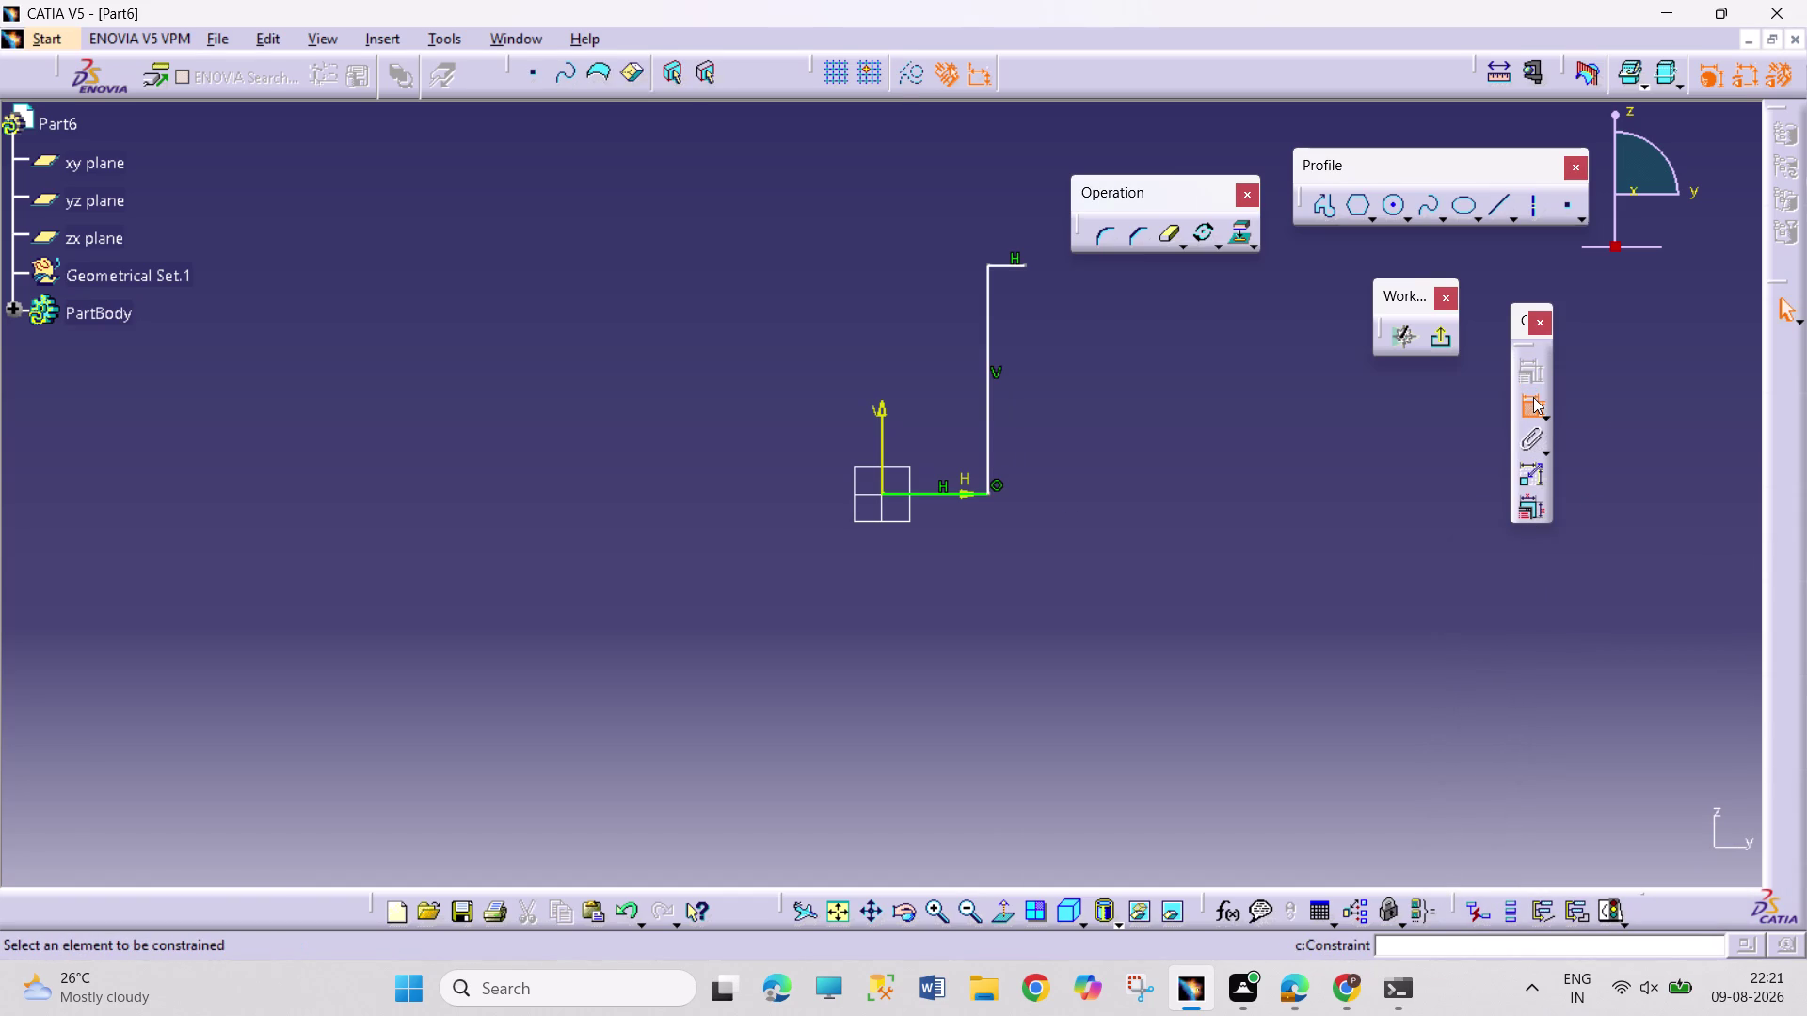
click(984, 415)
triple_click(1090, 425)
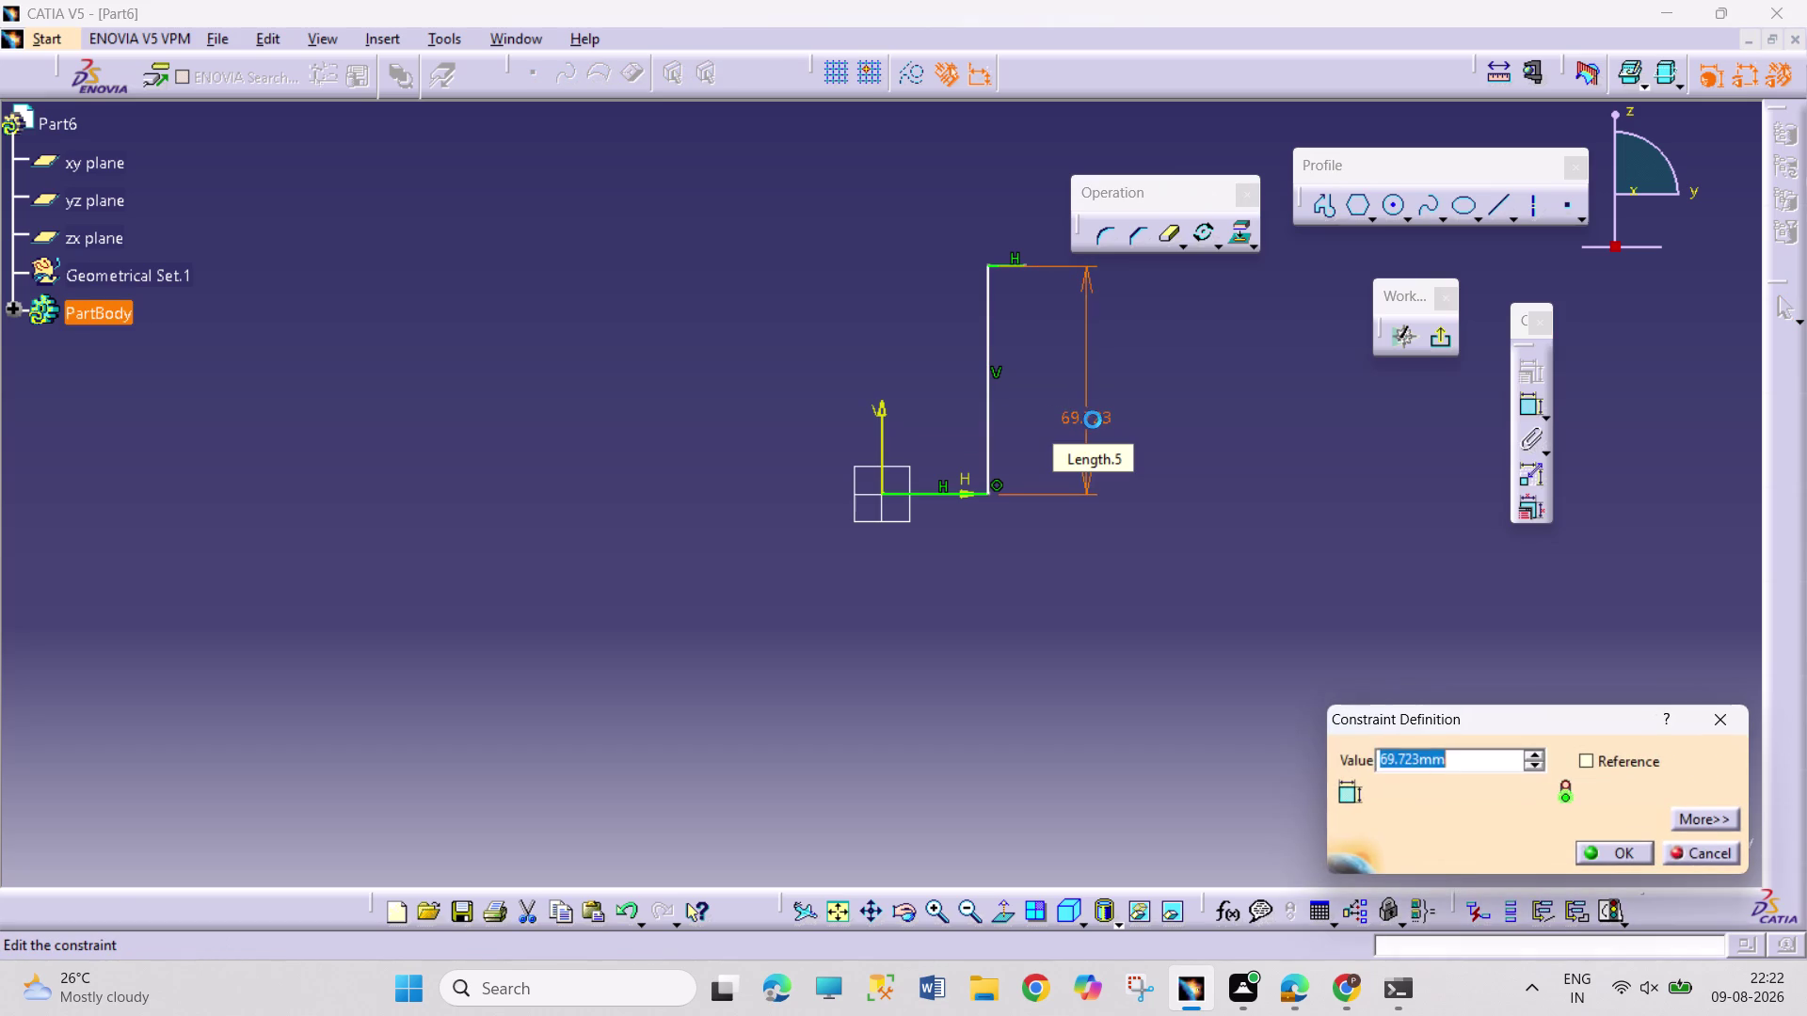
text(41.2)
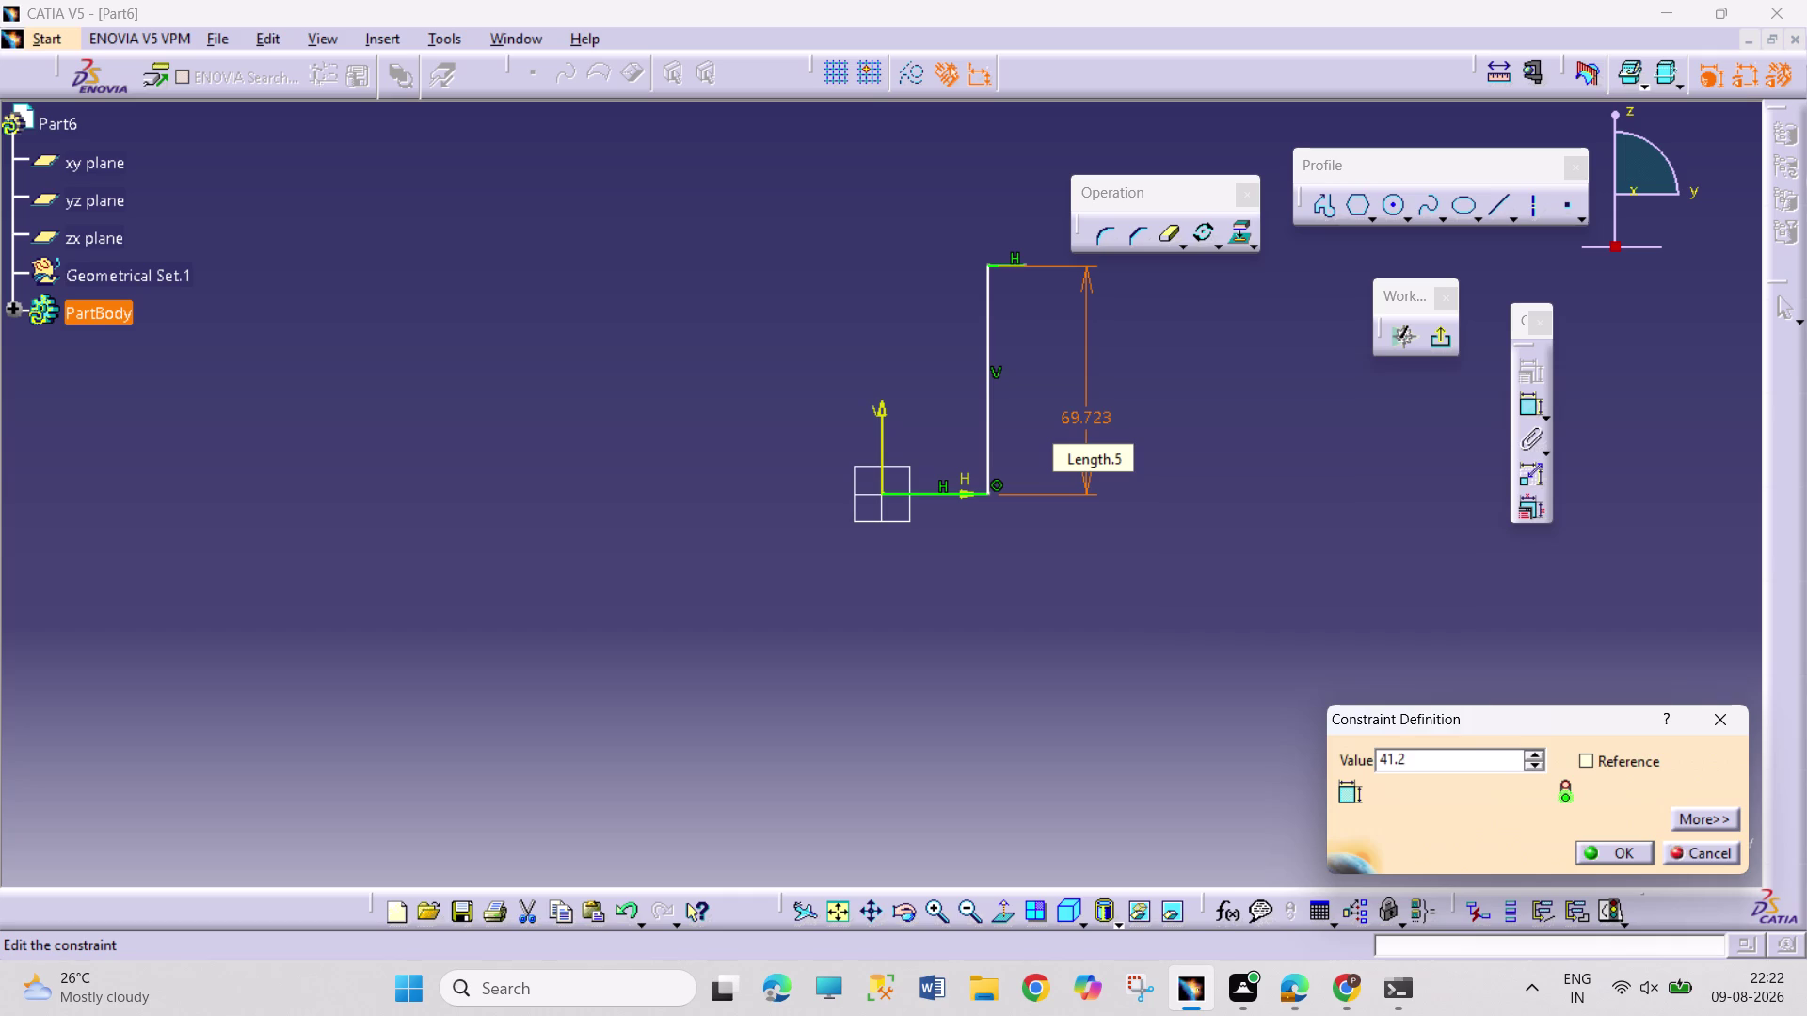
key(BackSpace)
key(BackSpace)
key(Return)
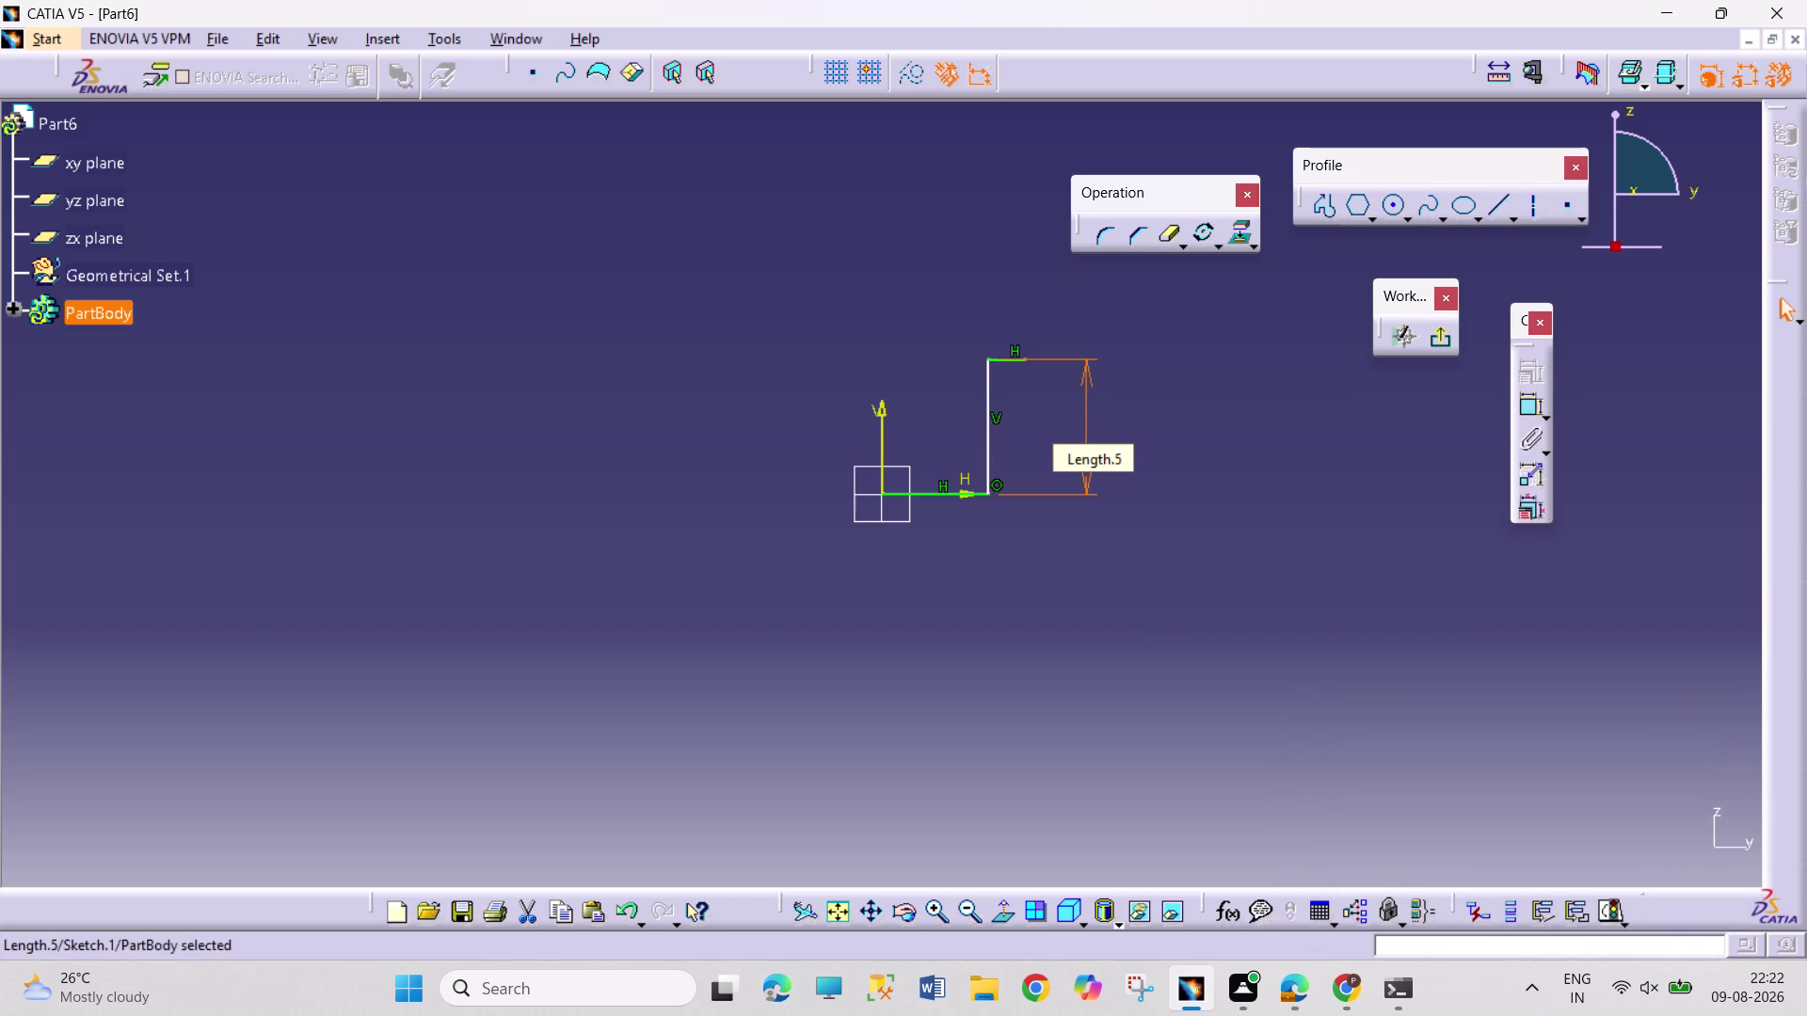
Add a 10 mm offset dimension between the vertical axis and the vertical line.
click(1228, 453)
click(1522, 408)
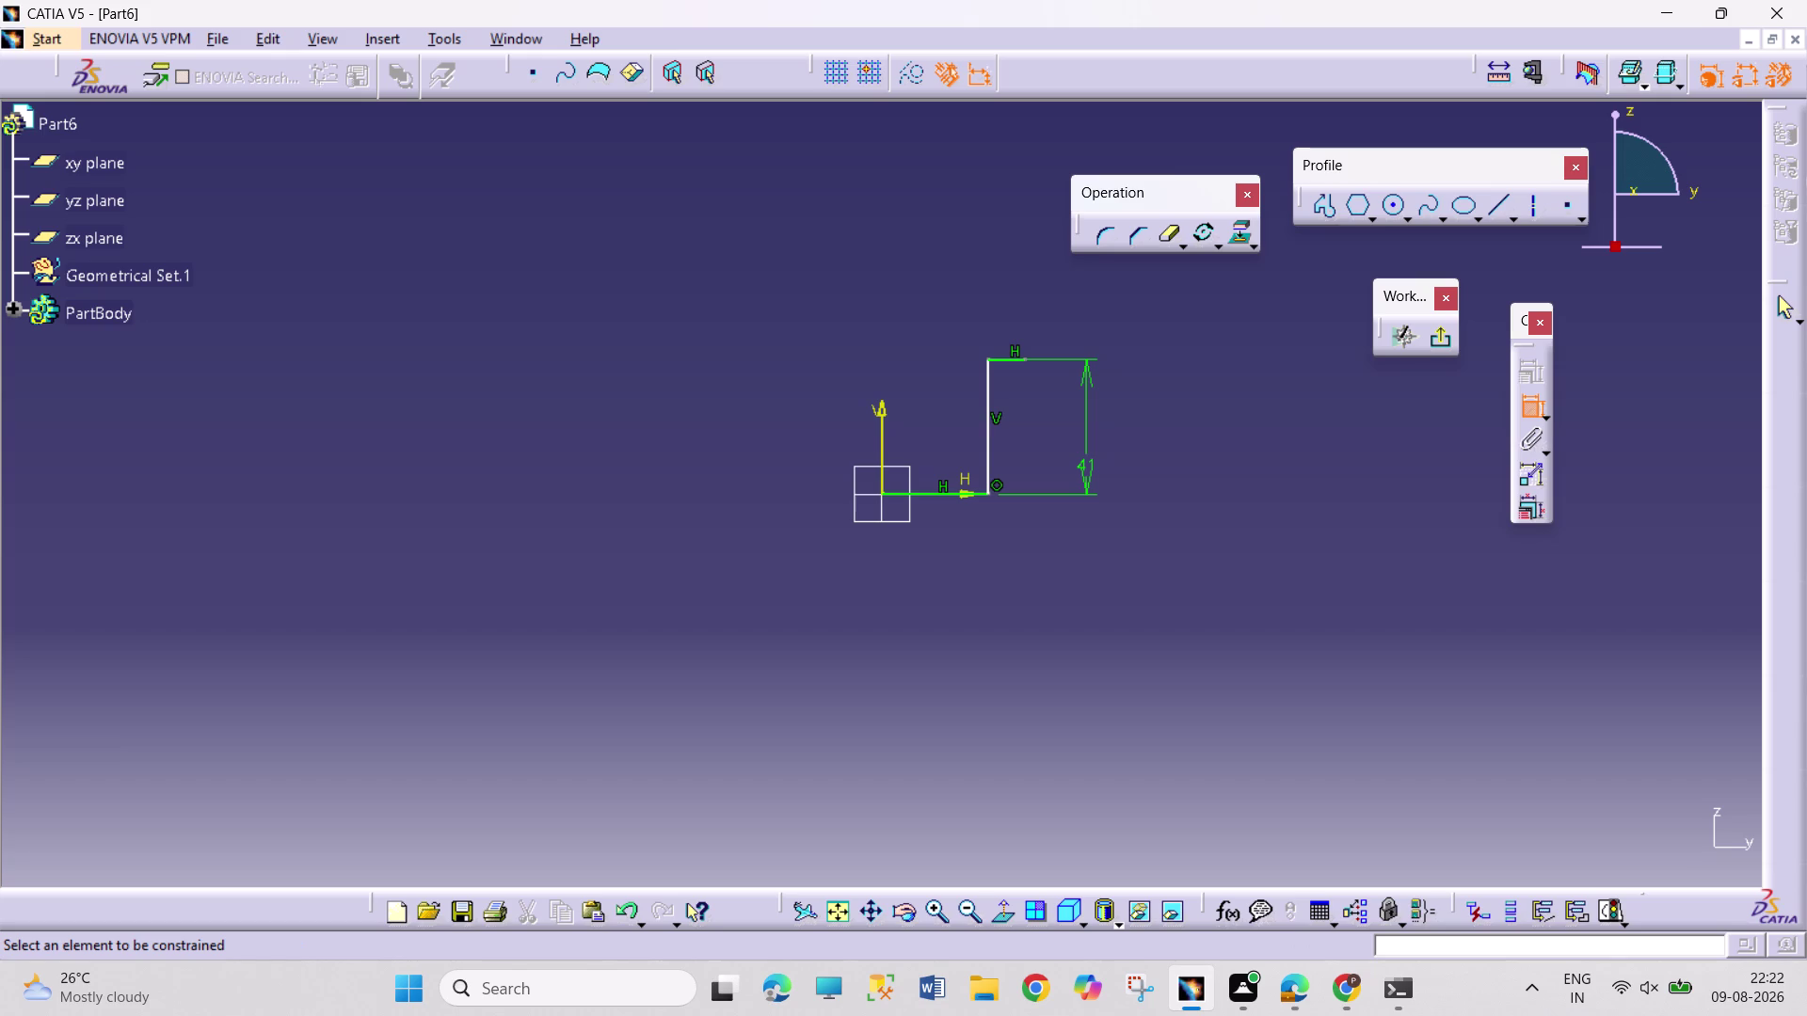
click(967, 495)
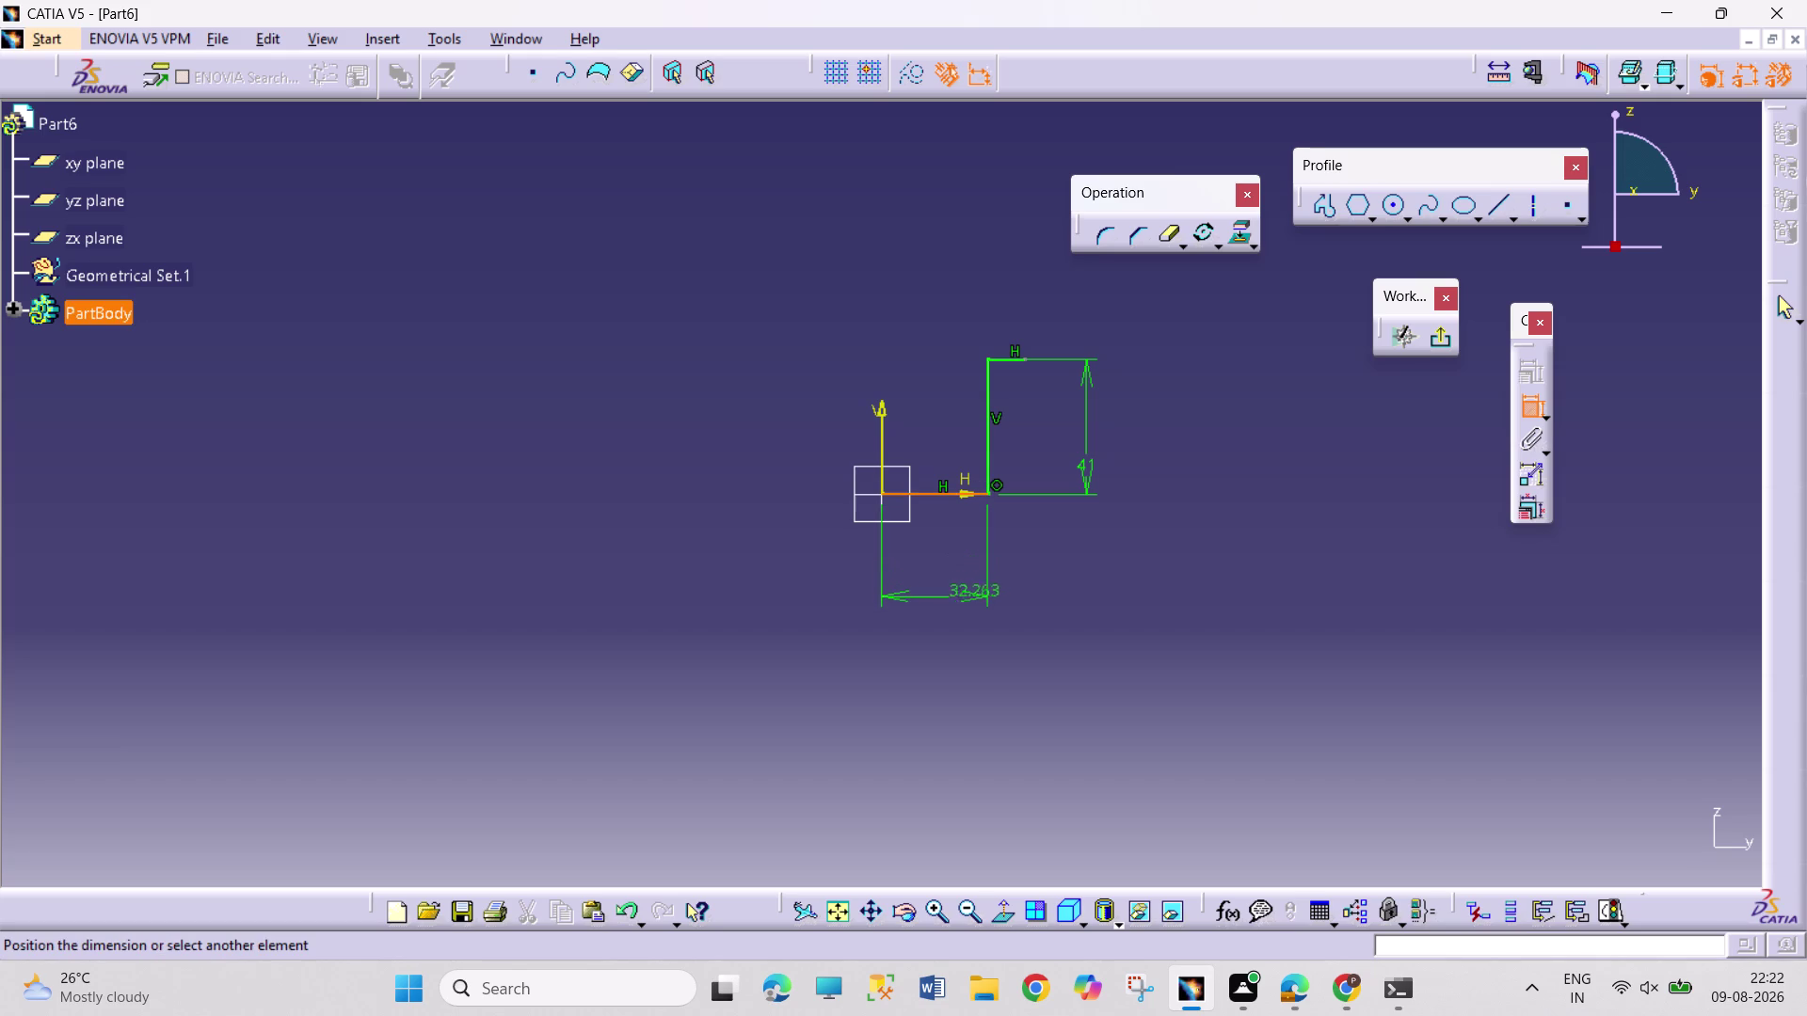
click(949, 597)
double_click(948, 585)
text(10)
key(Return)
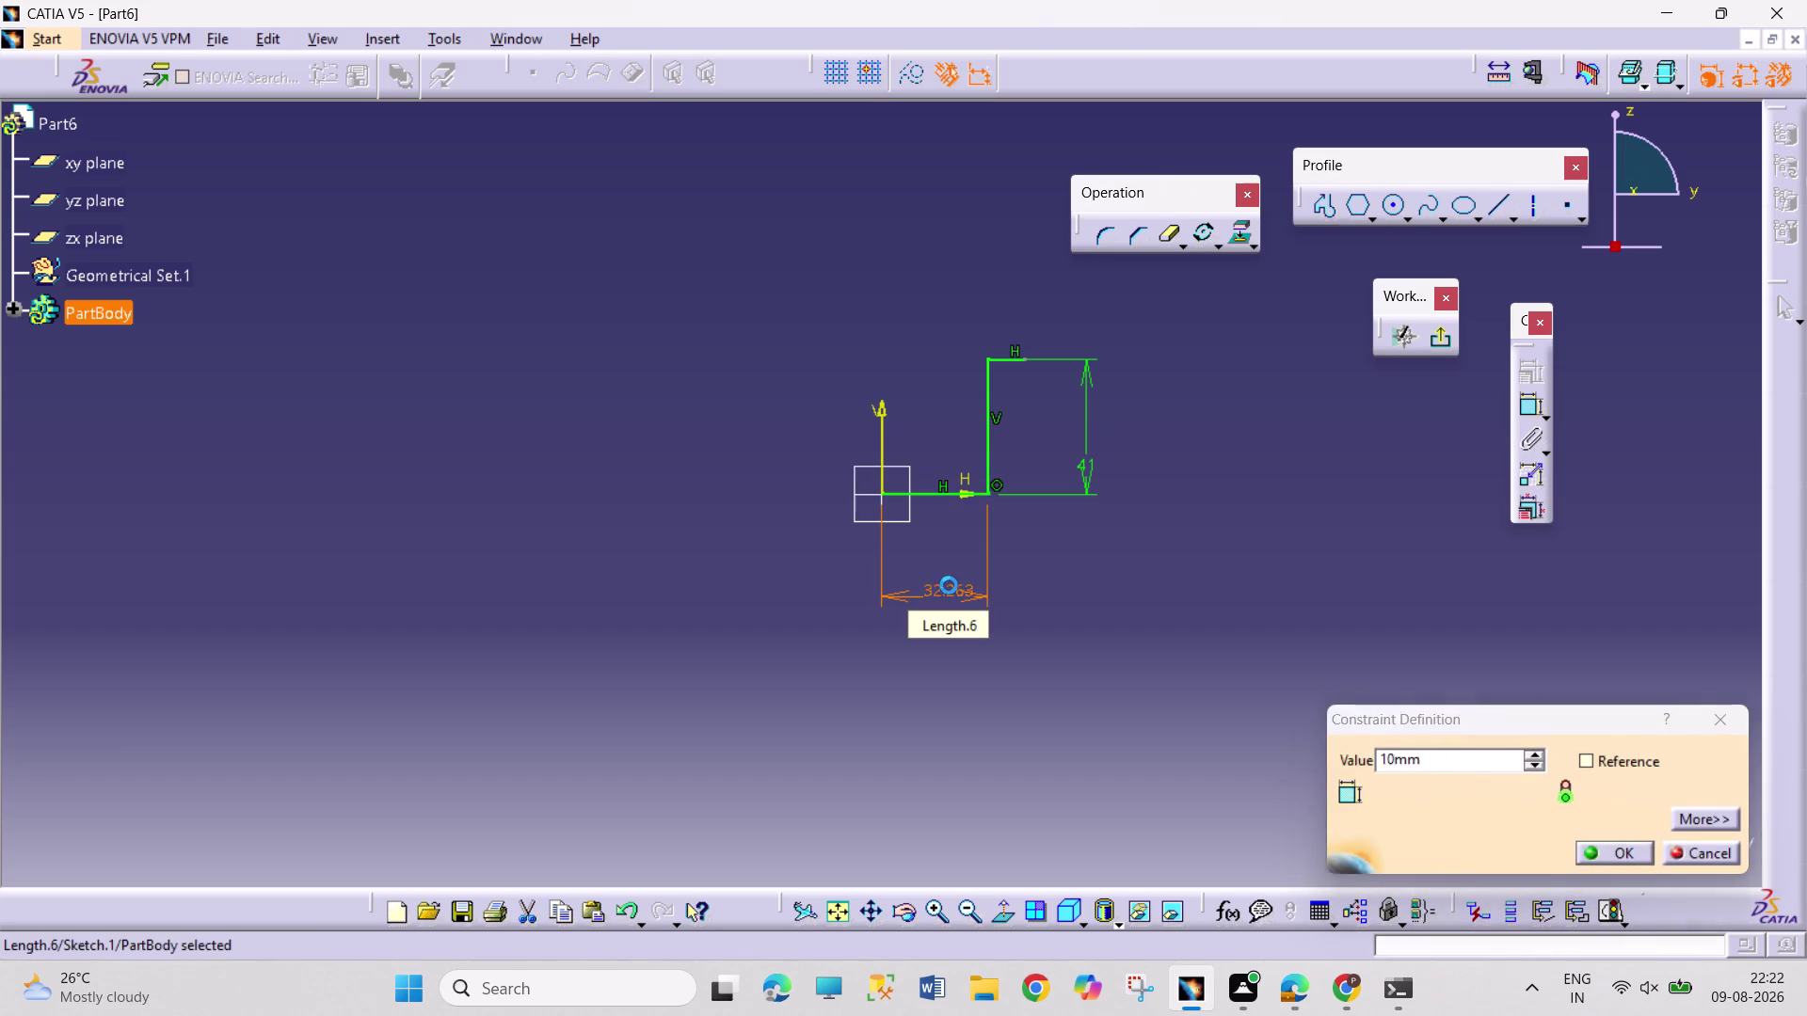
click(921, 597)
drag(926, 593, 967, 599)
click(1084, 645)
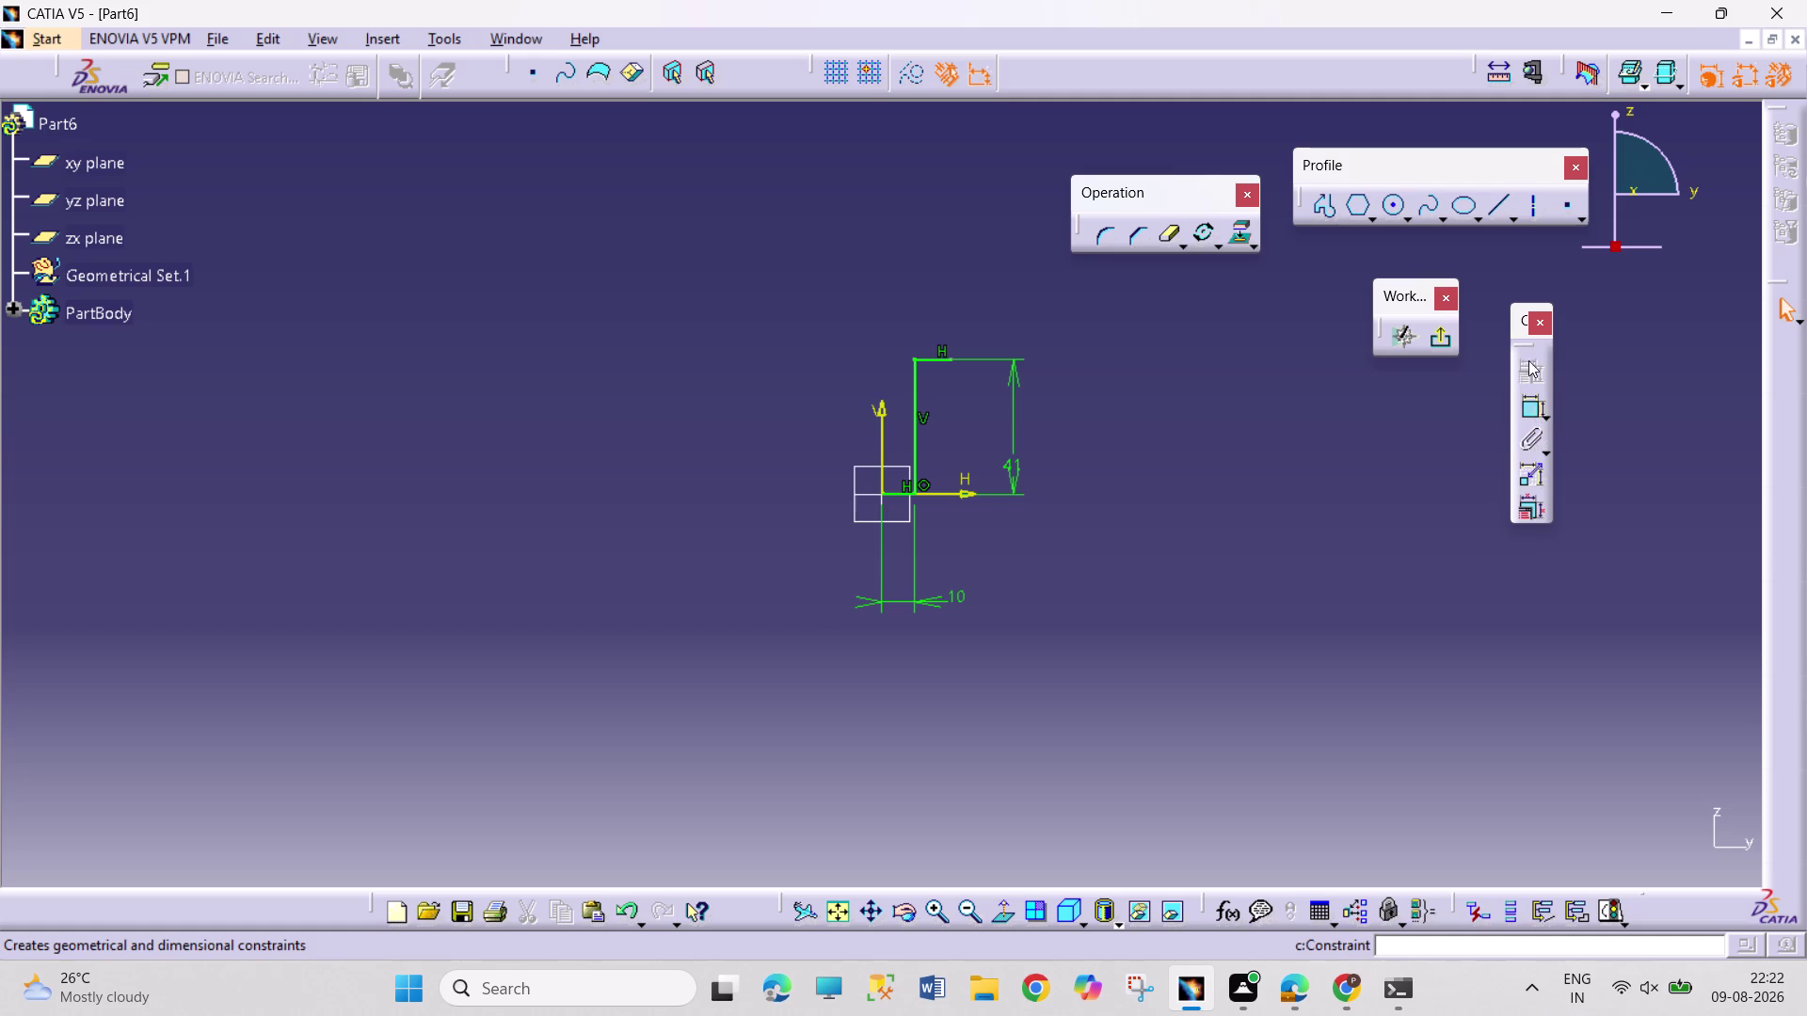
click(1395, 199)
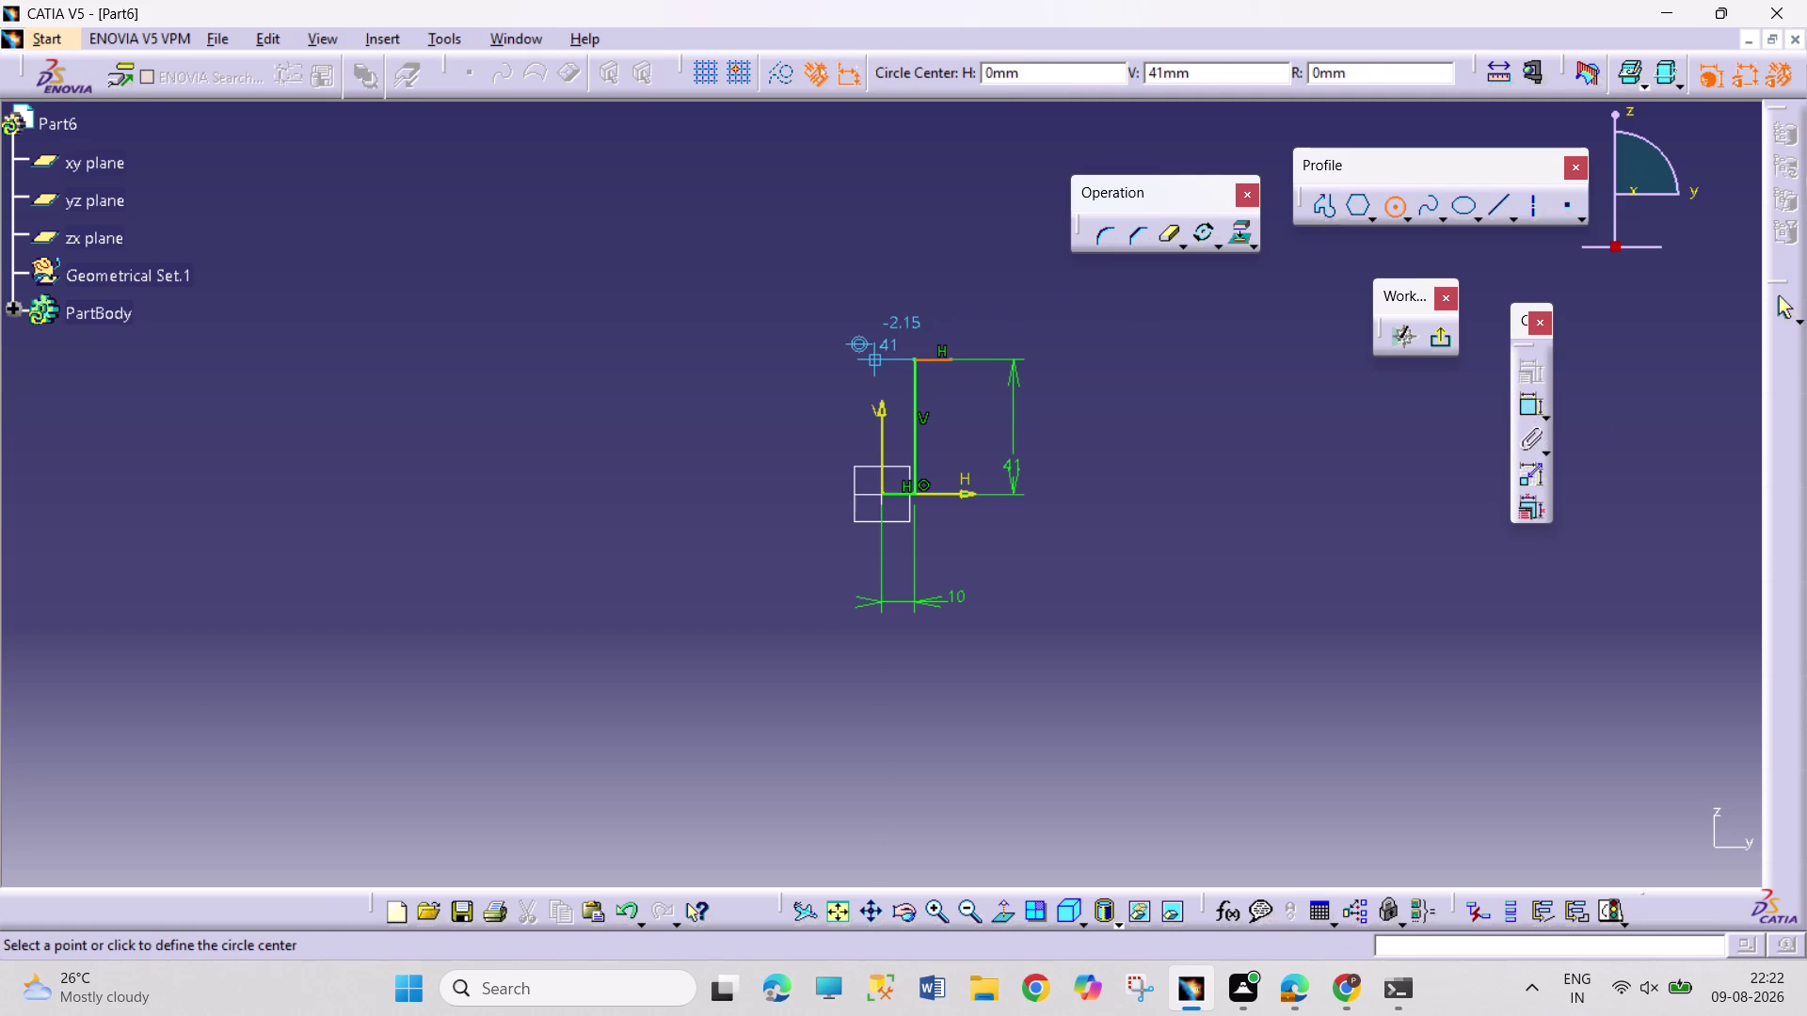
Draw a circle near the line top and dimension it to 30 mm diameter.
click(882, 357)
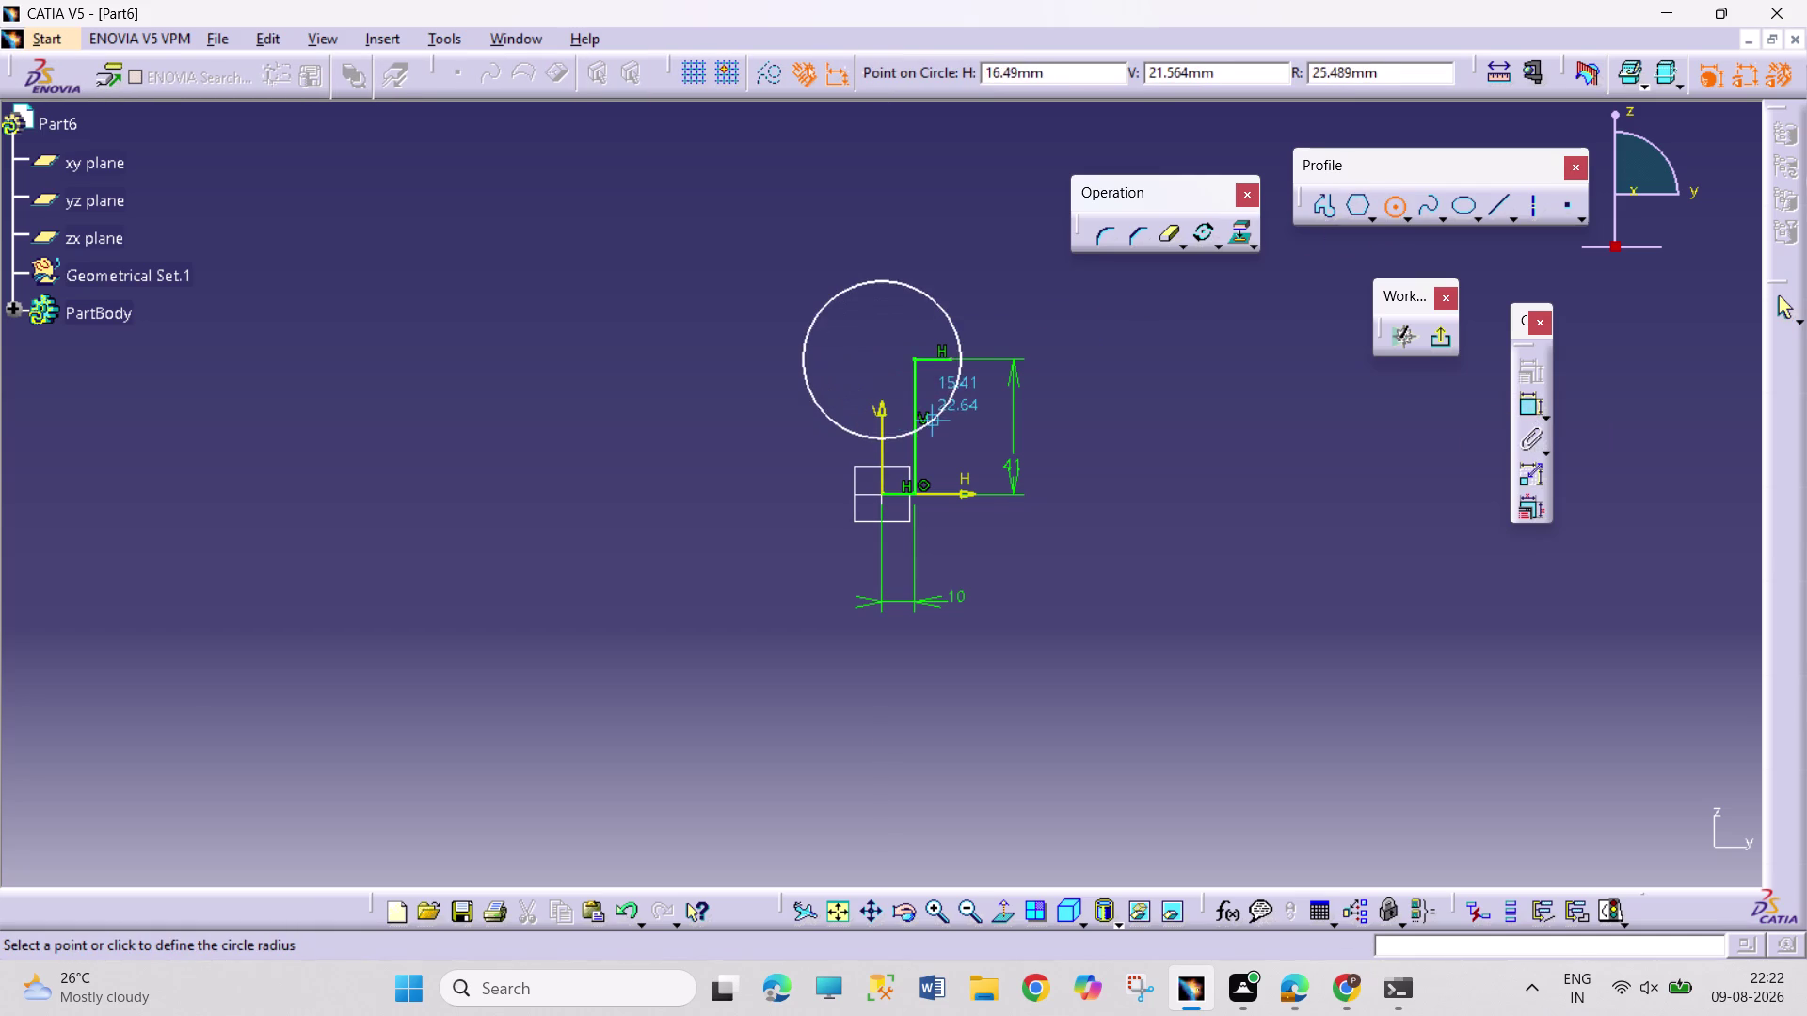
click(942, 430)
click(1528, 411)
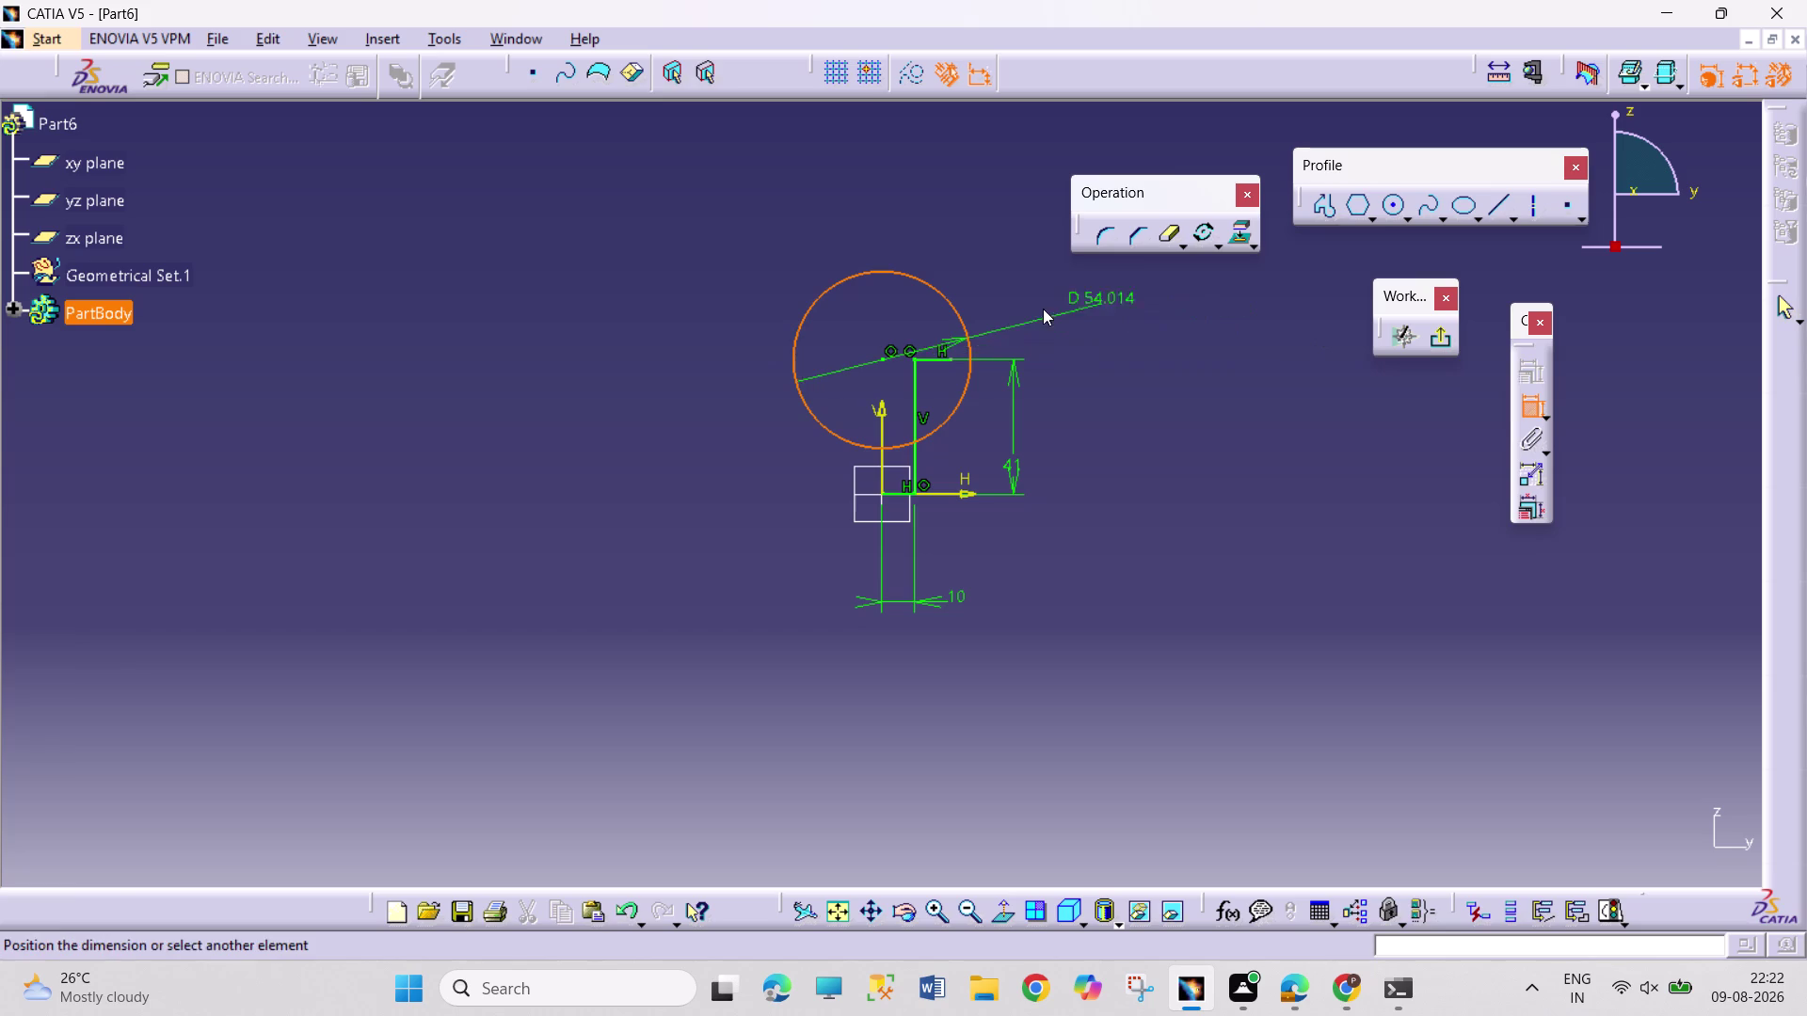
click(1037, 309)
double_click(1046, 306)
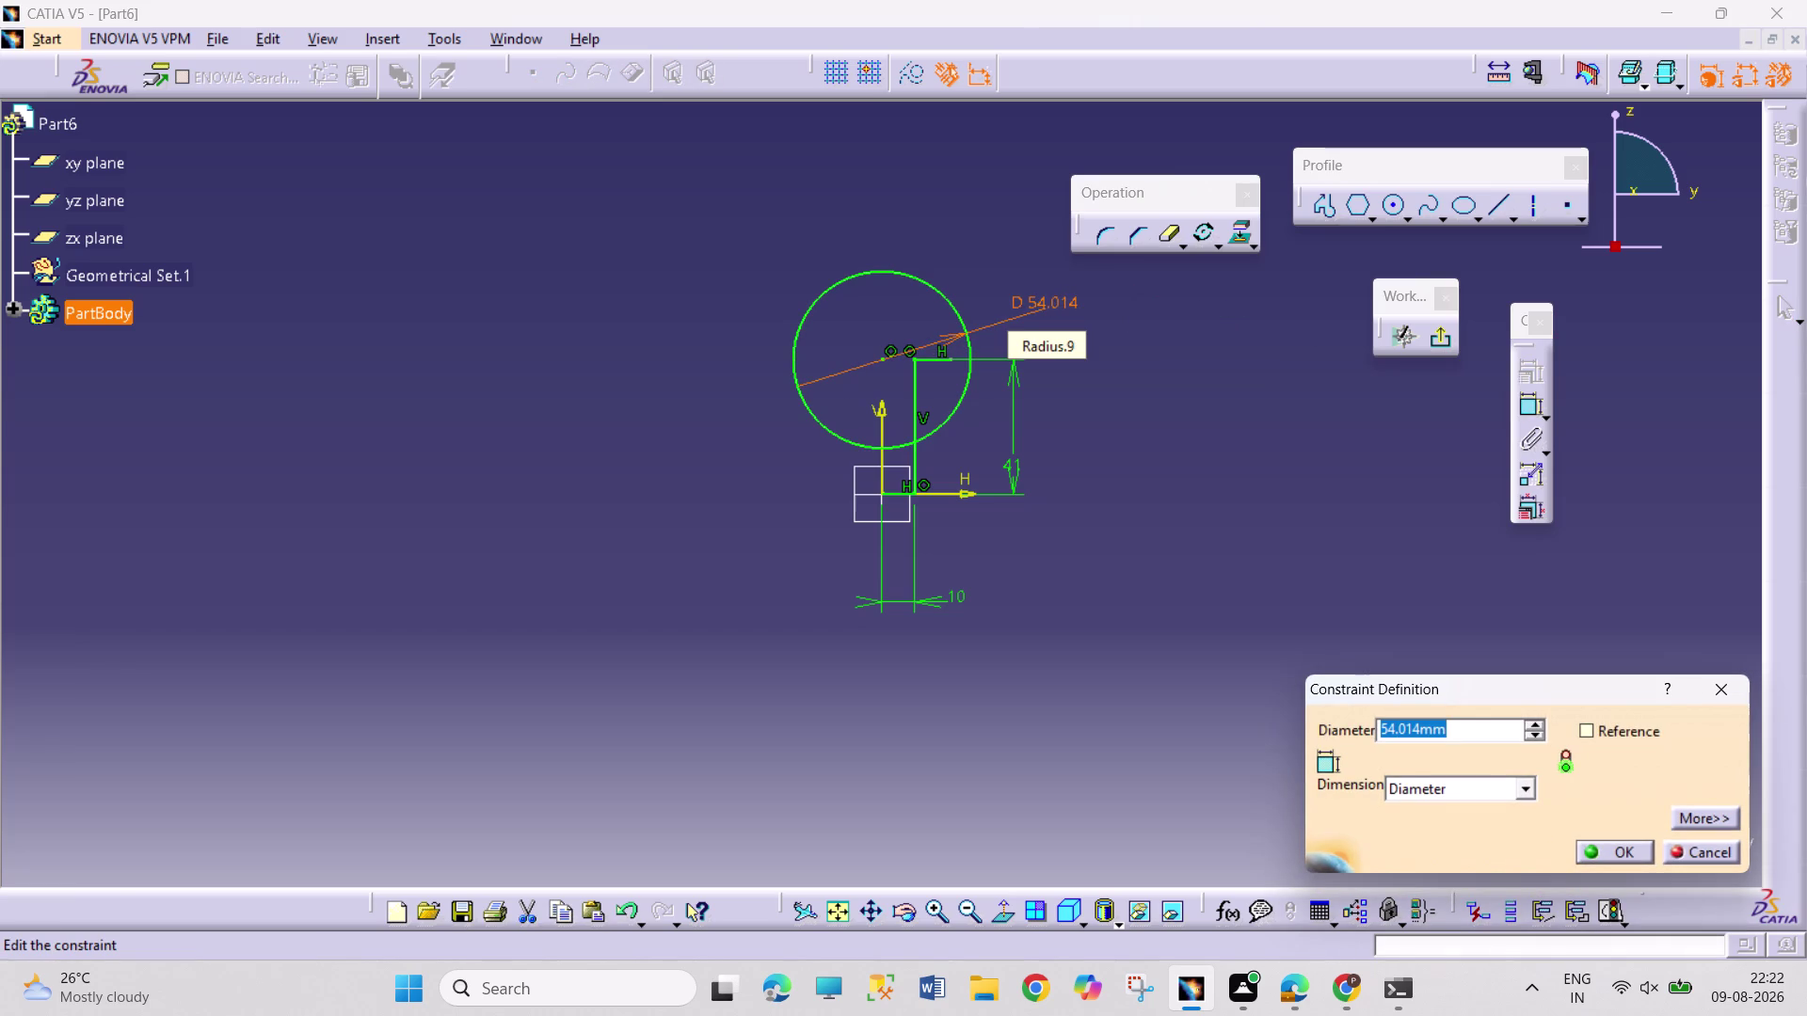
text(30)
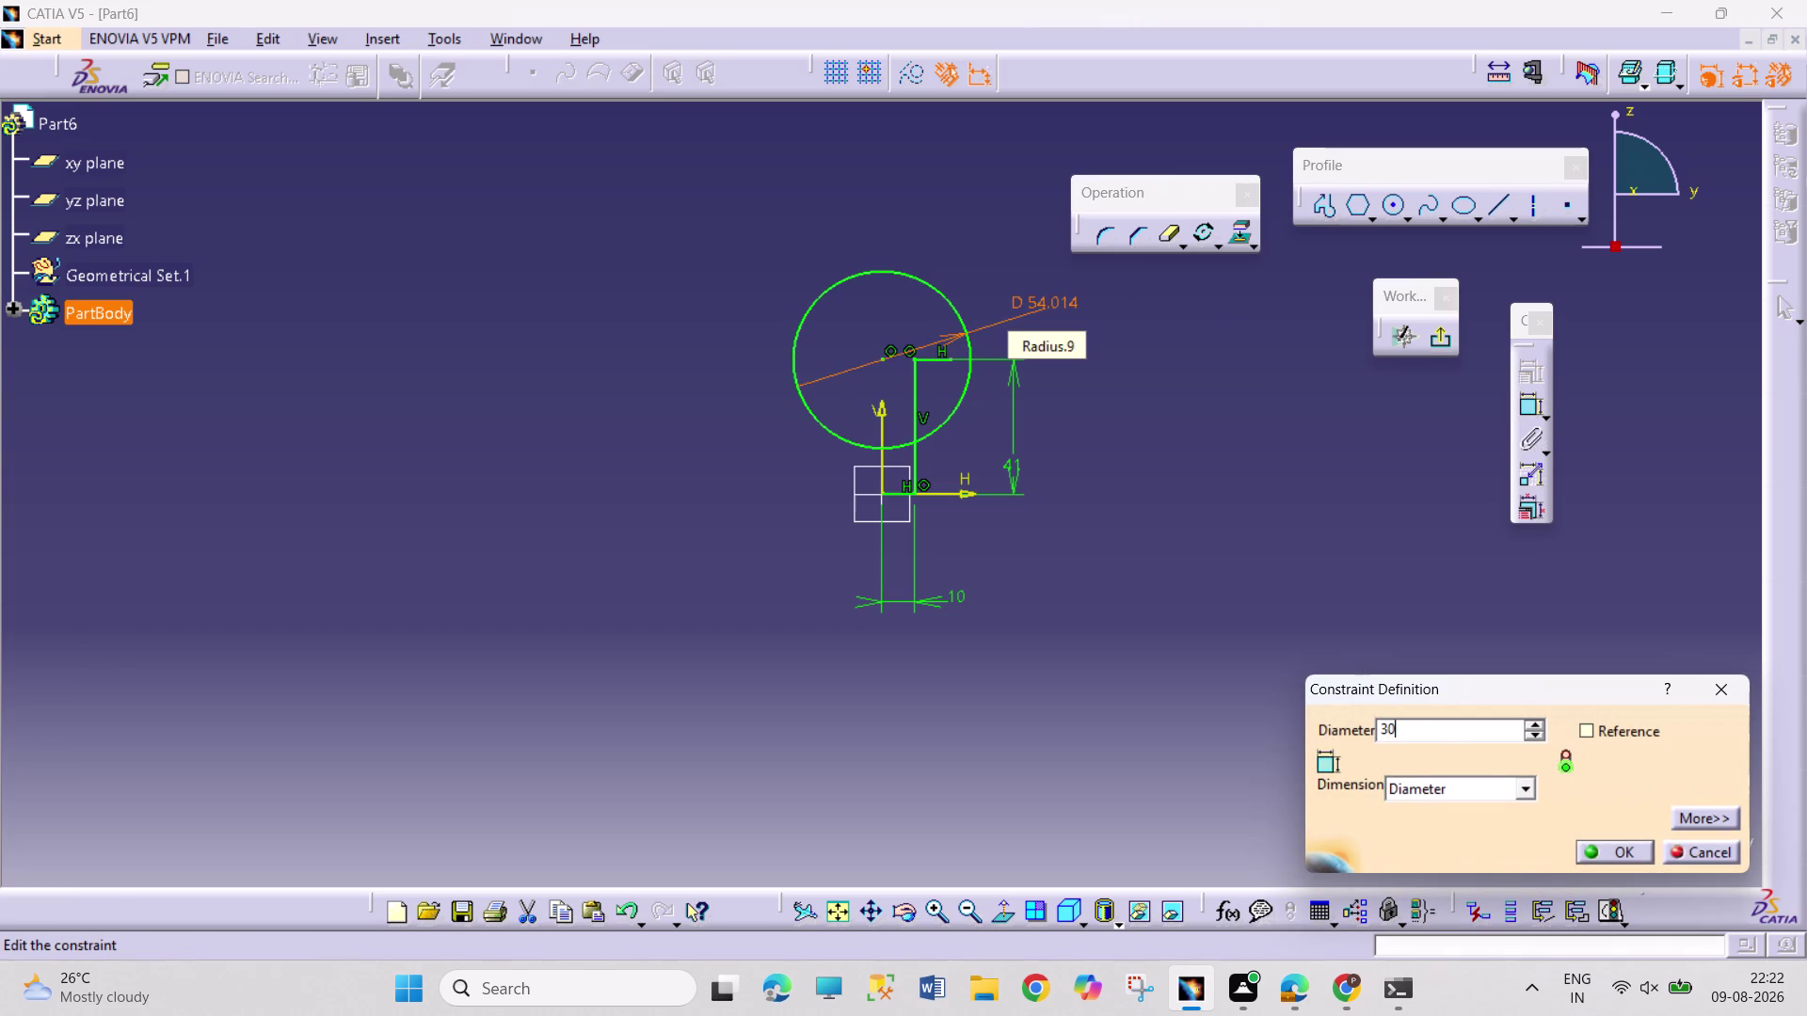
key(Return)
click(1141, 367)
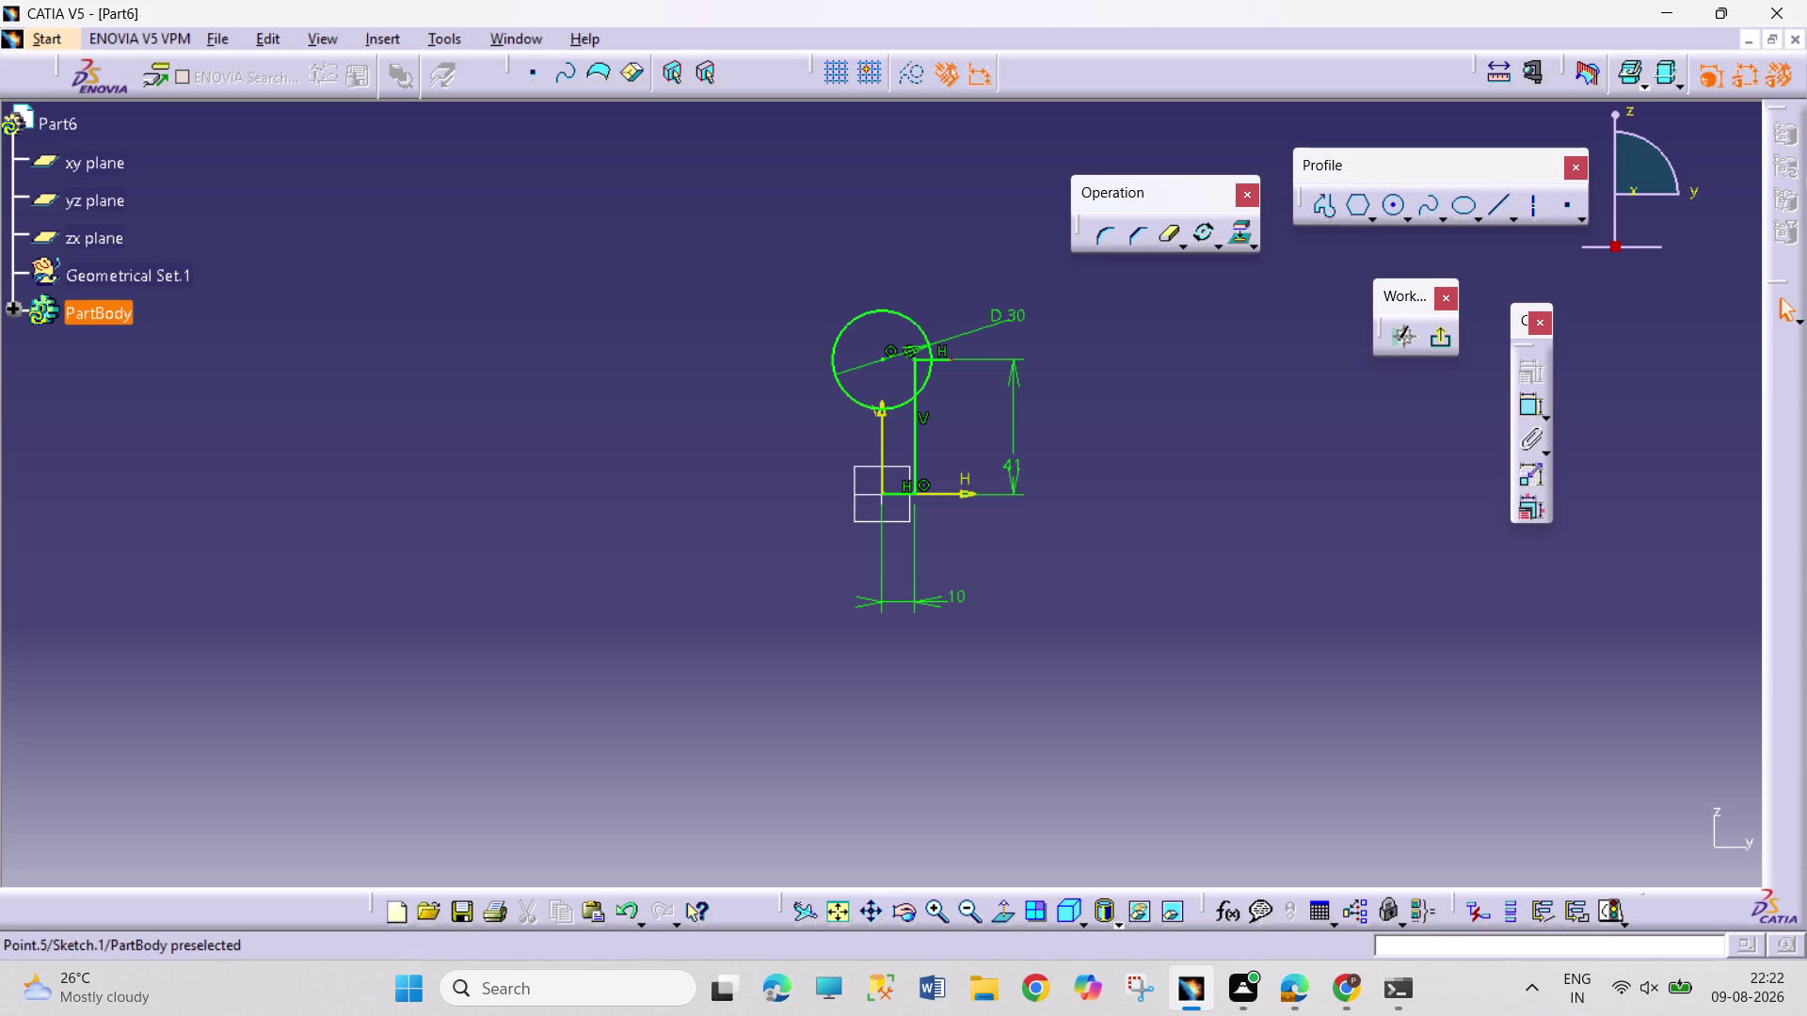
Make the circle's centre coincident with the top end of the vertical line.
click(952, 360)
click(933, 372)
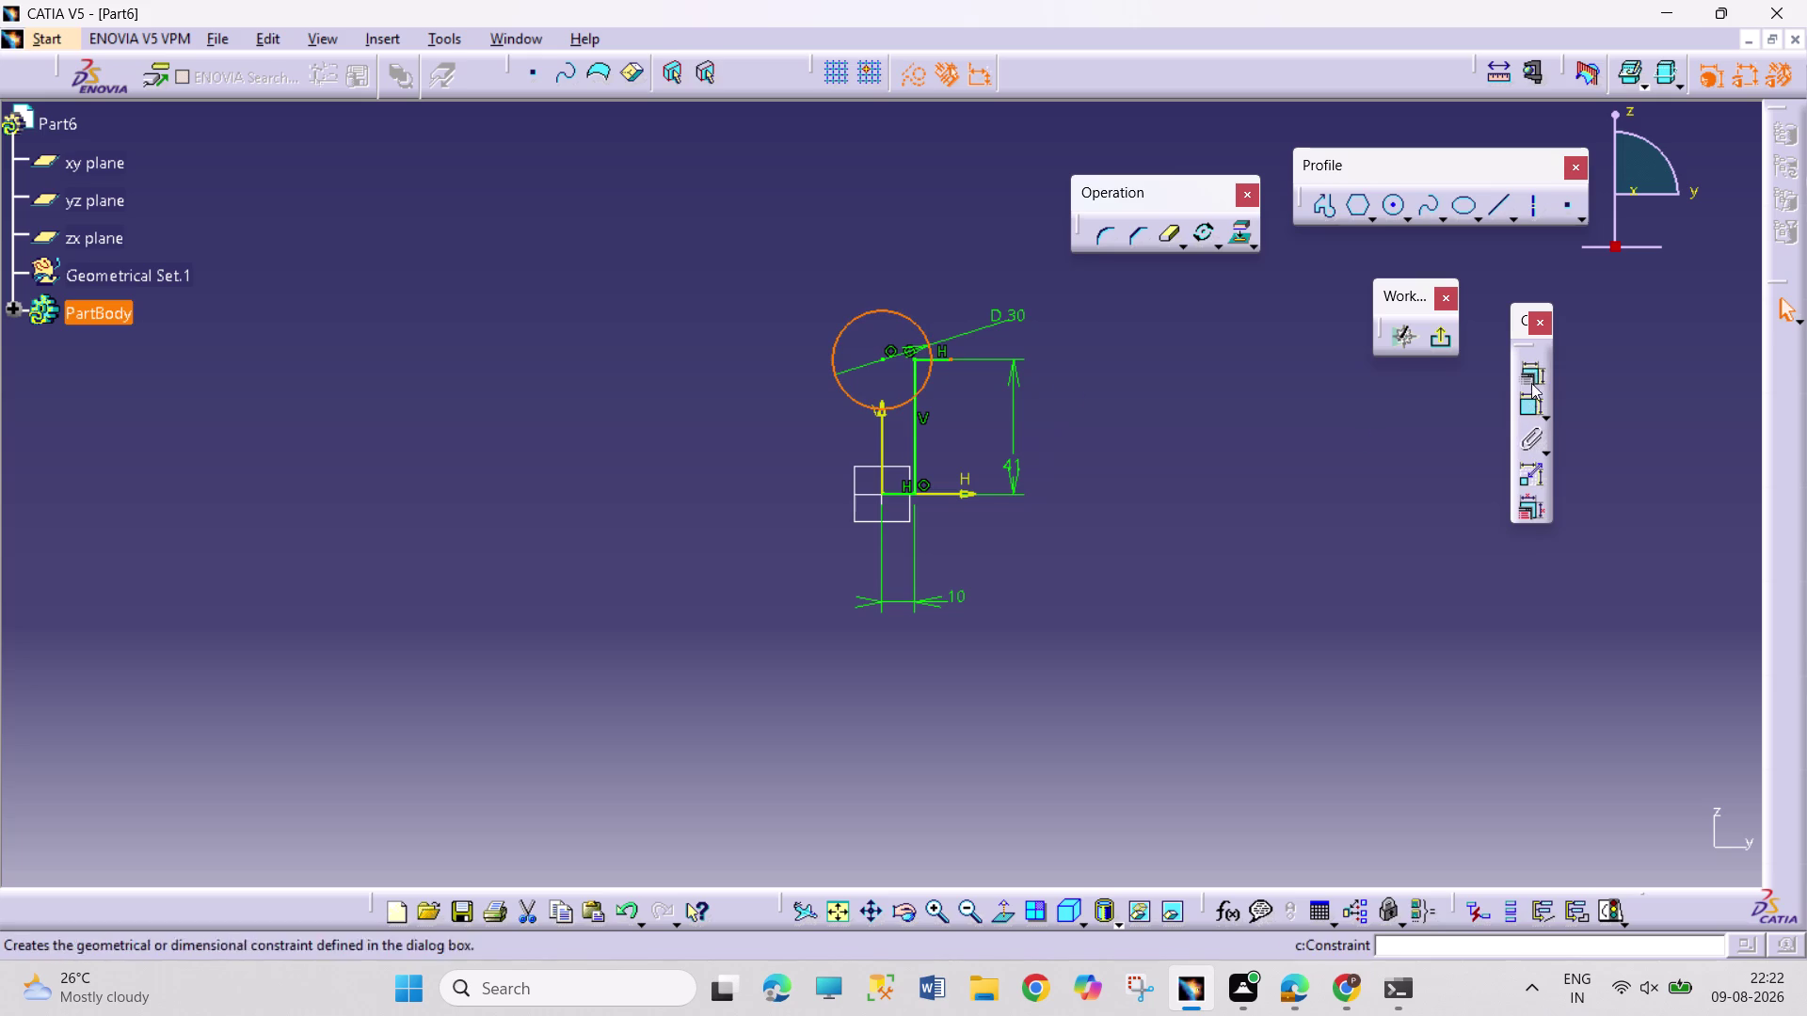
click(1533, 373)
click(1671, 626)
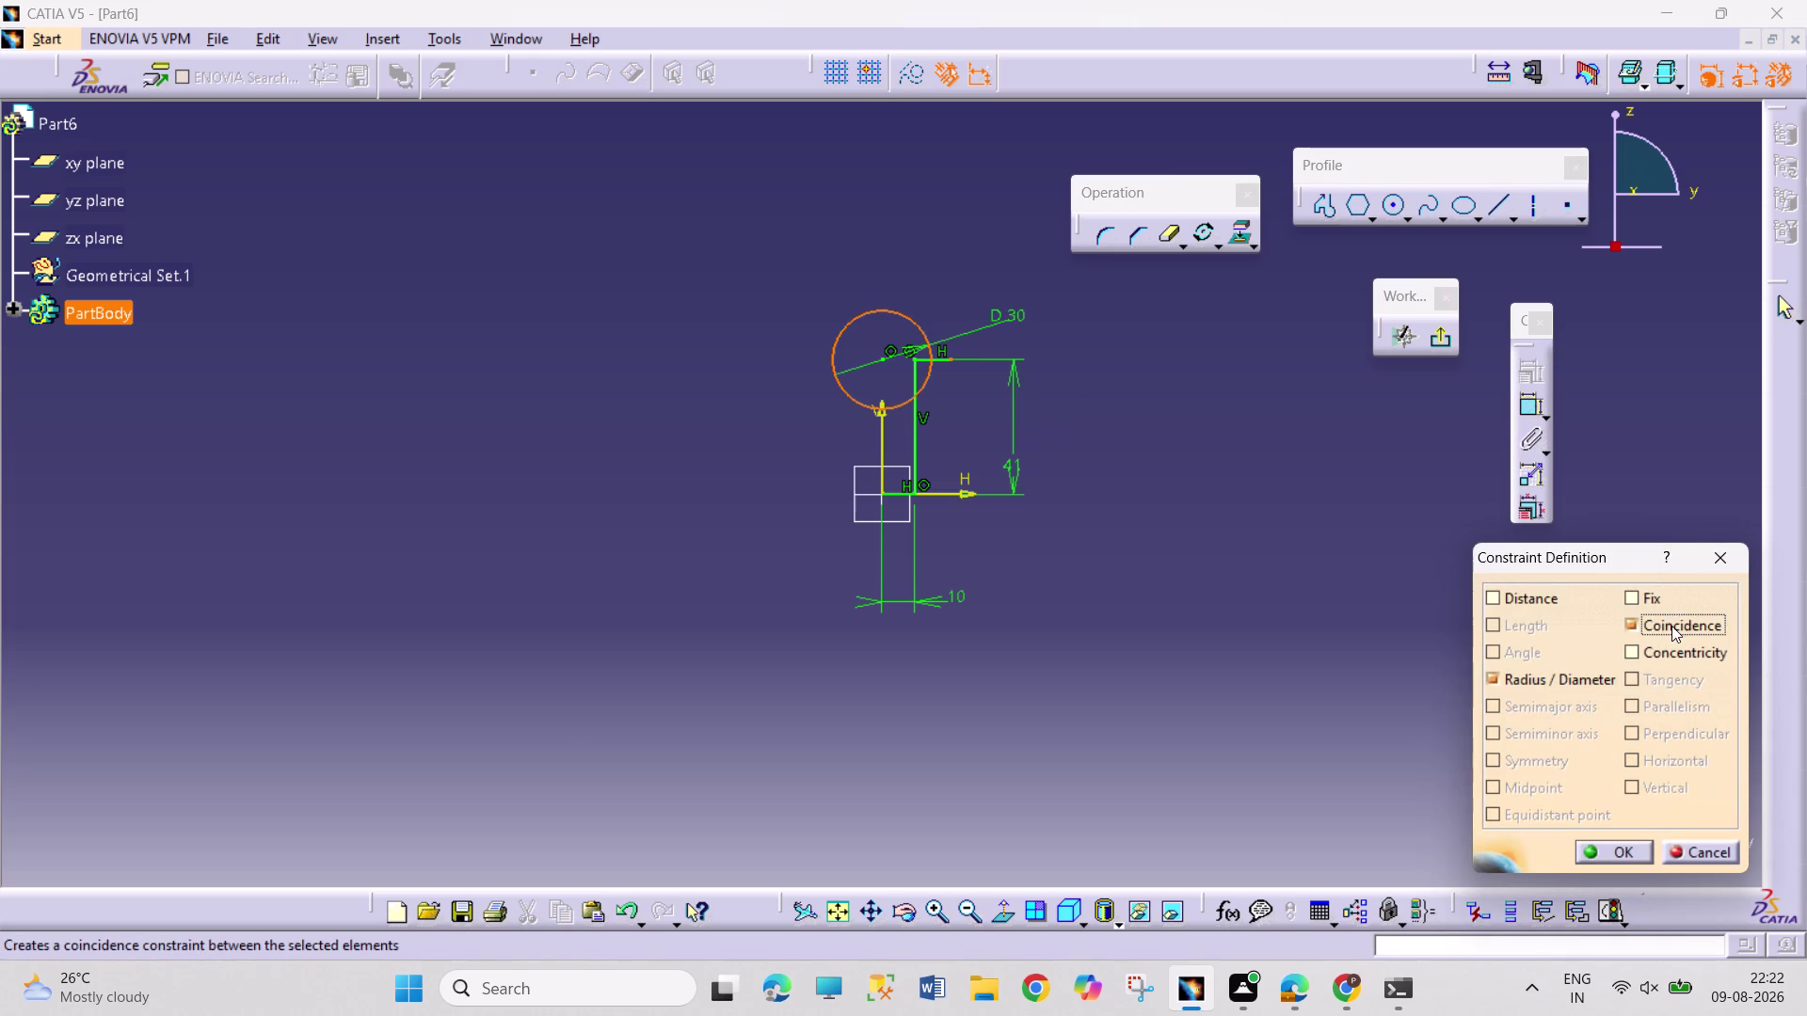
click(1603, 845)
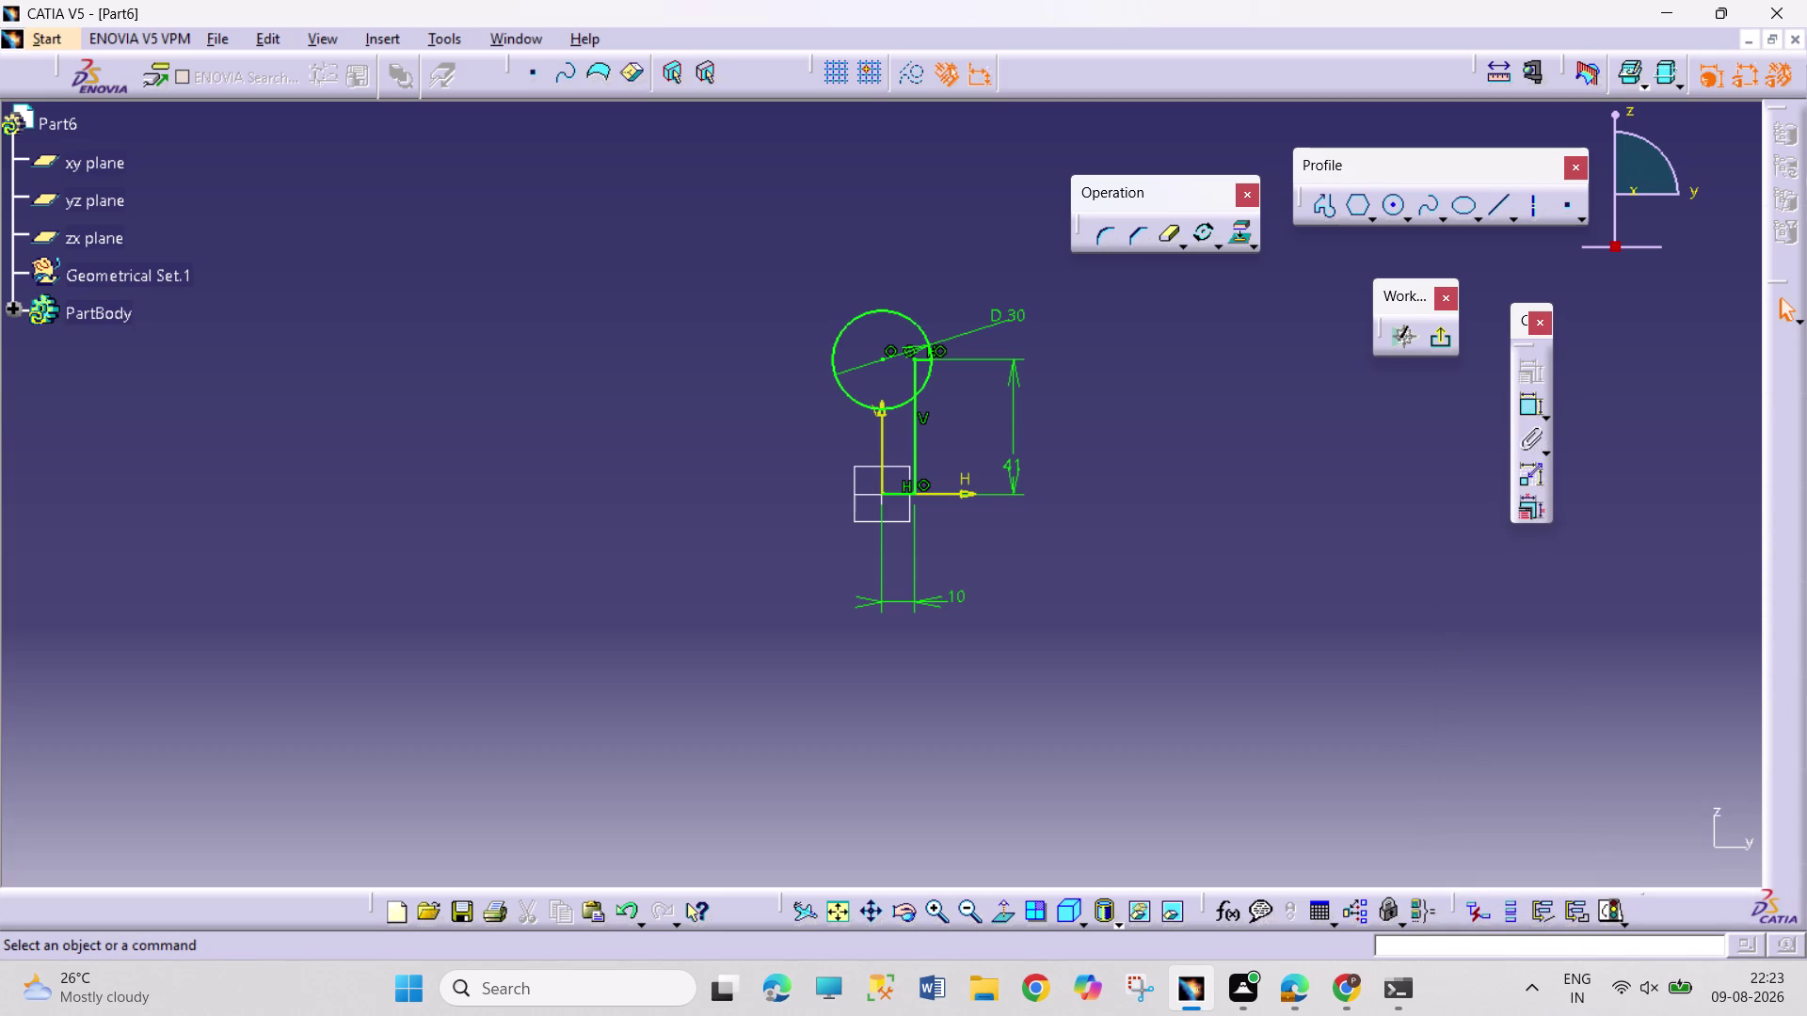
click(1493, 206)
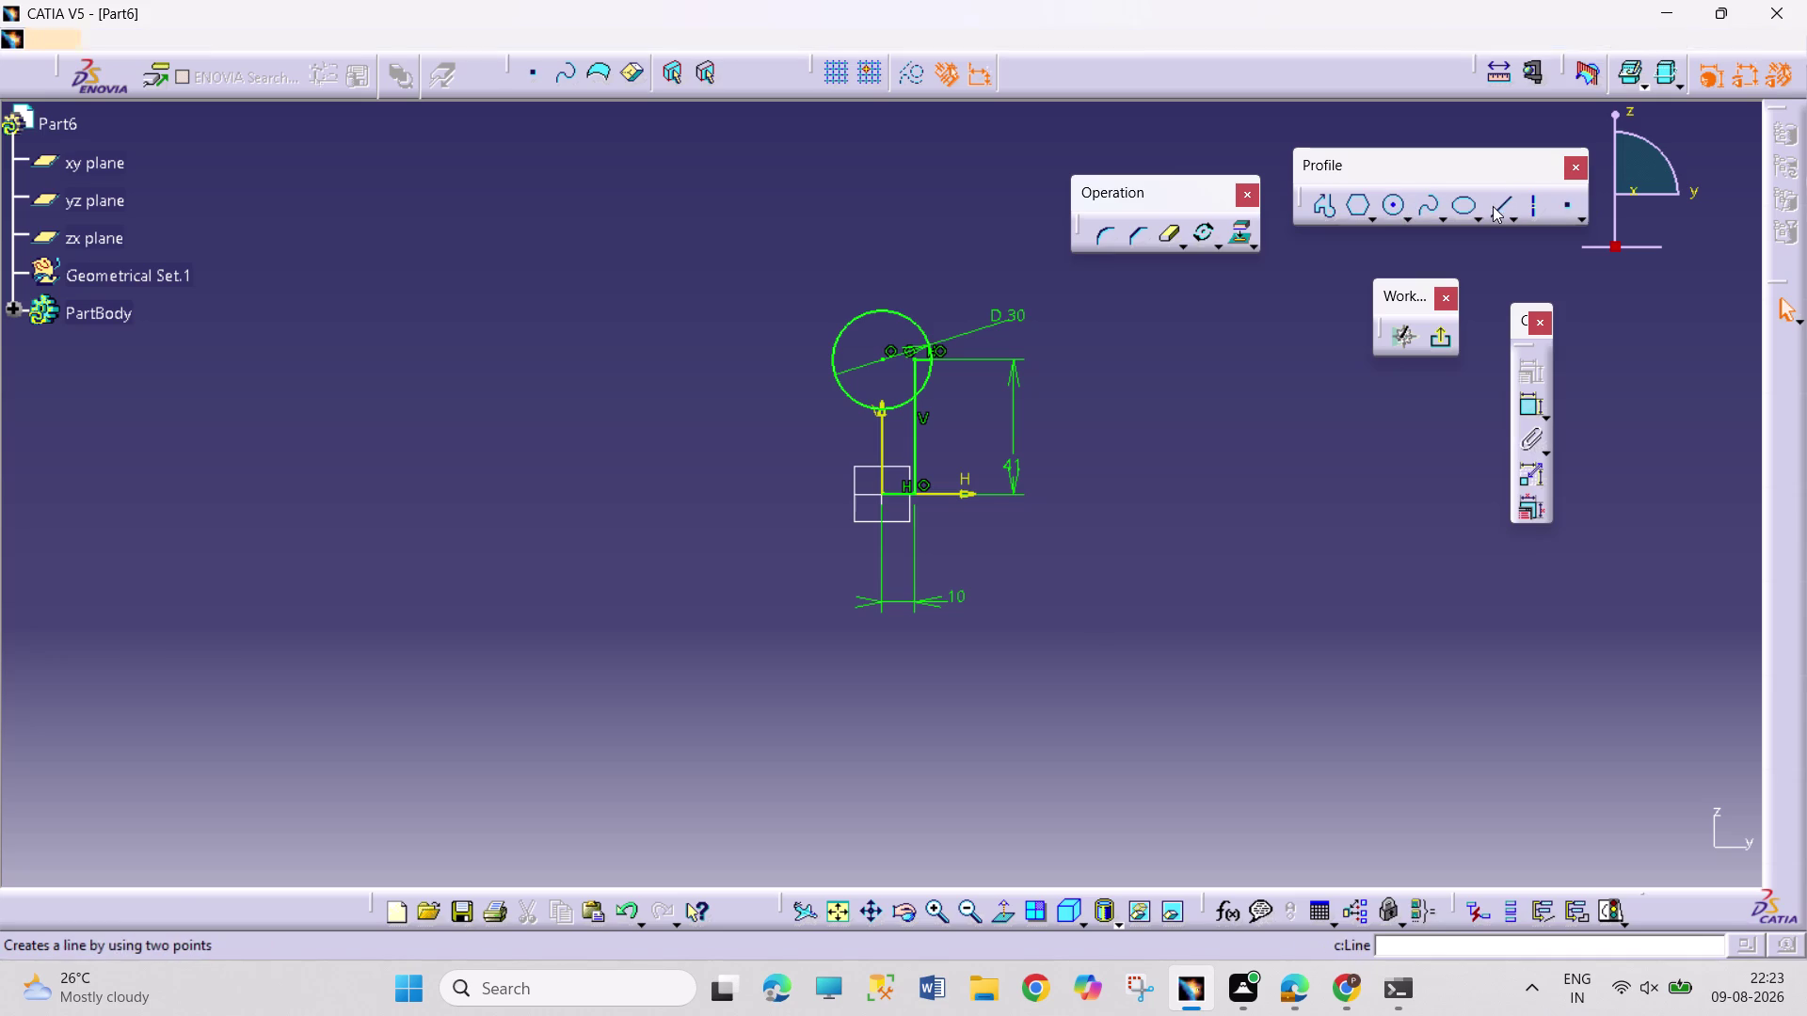
Draw a line from the circle top to the origin, trim the circle, and exit.
click(882, 310)
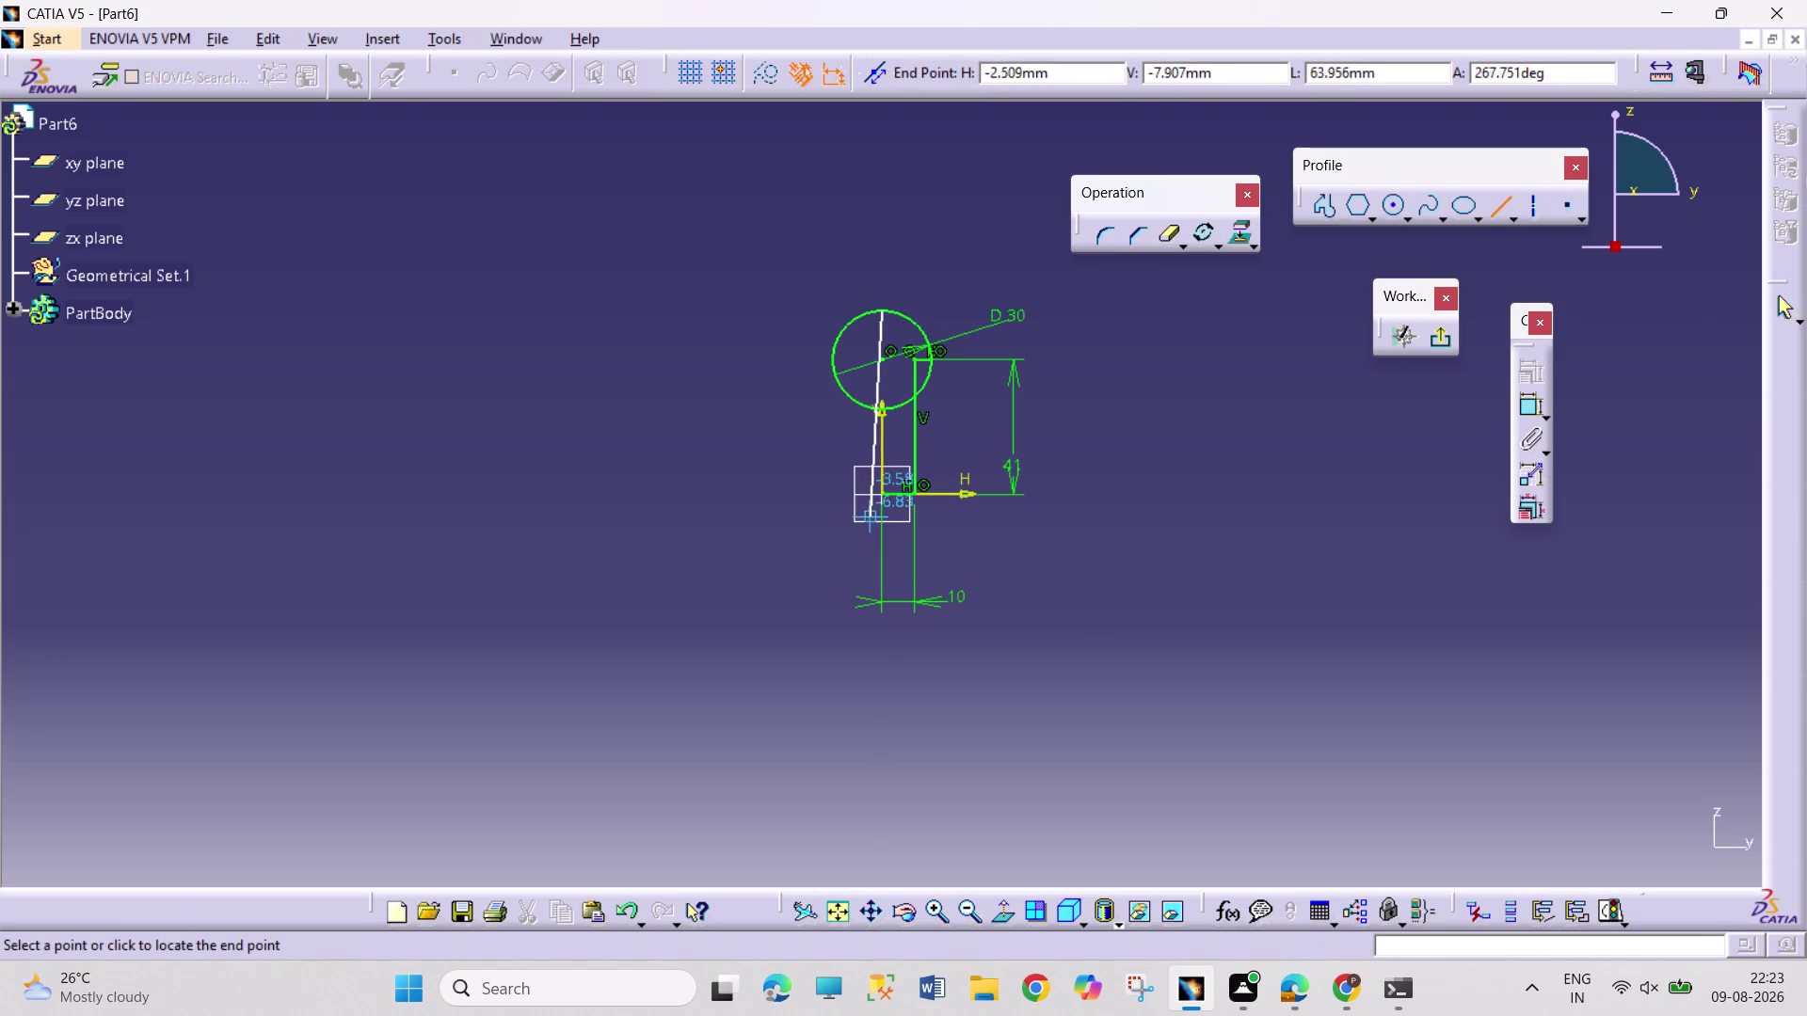
click(887, 492)
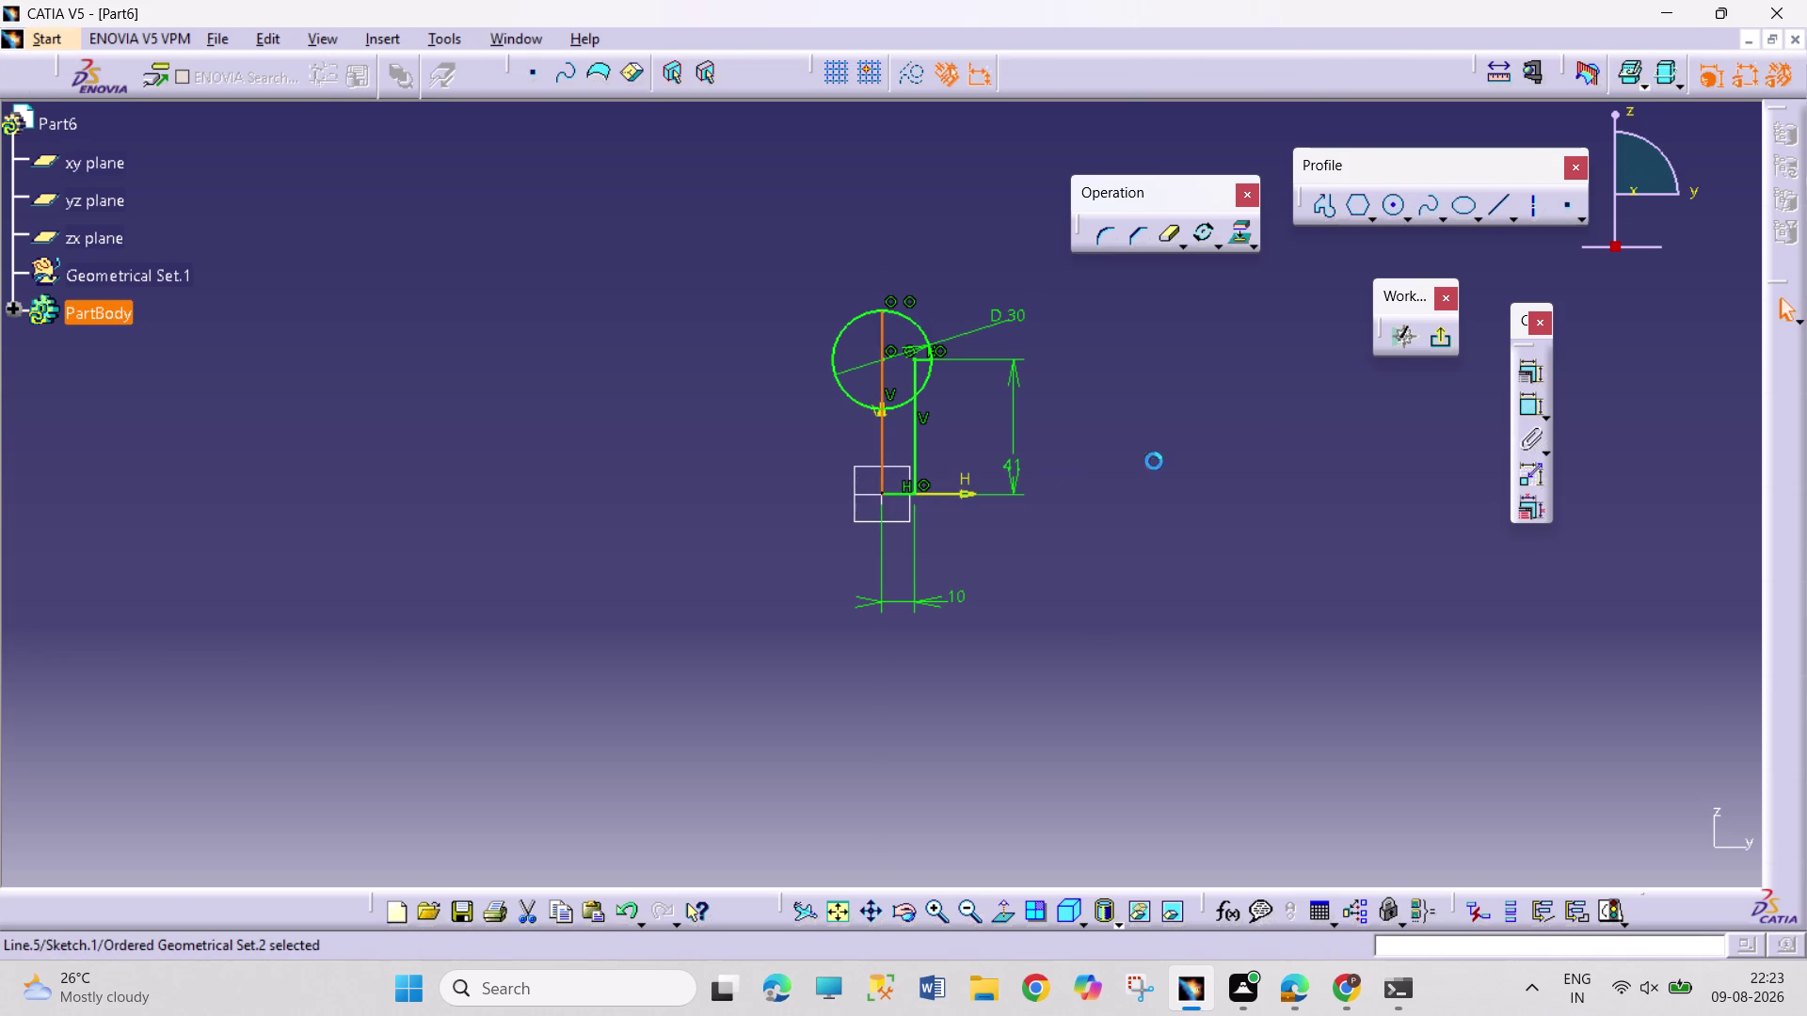
double_click(1163, 229)
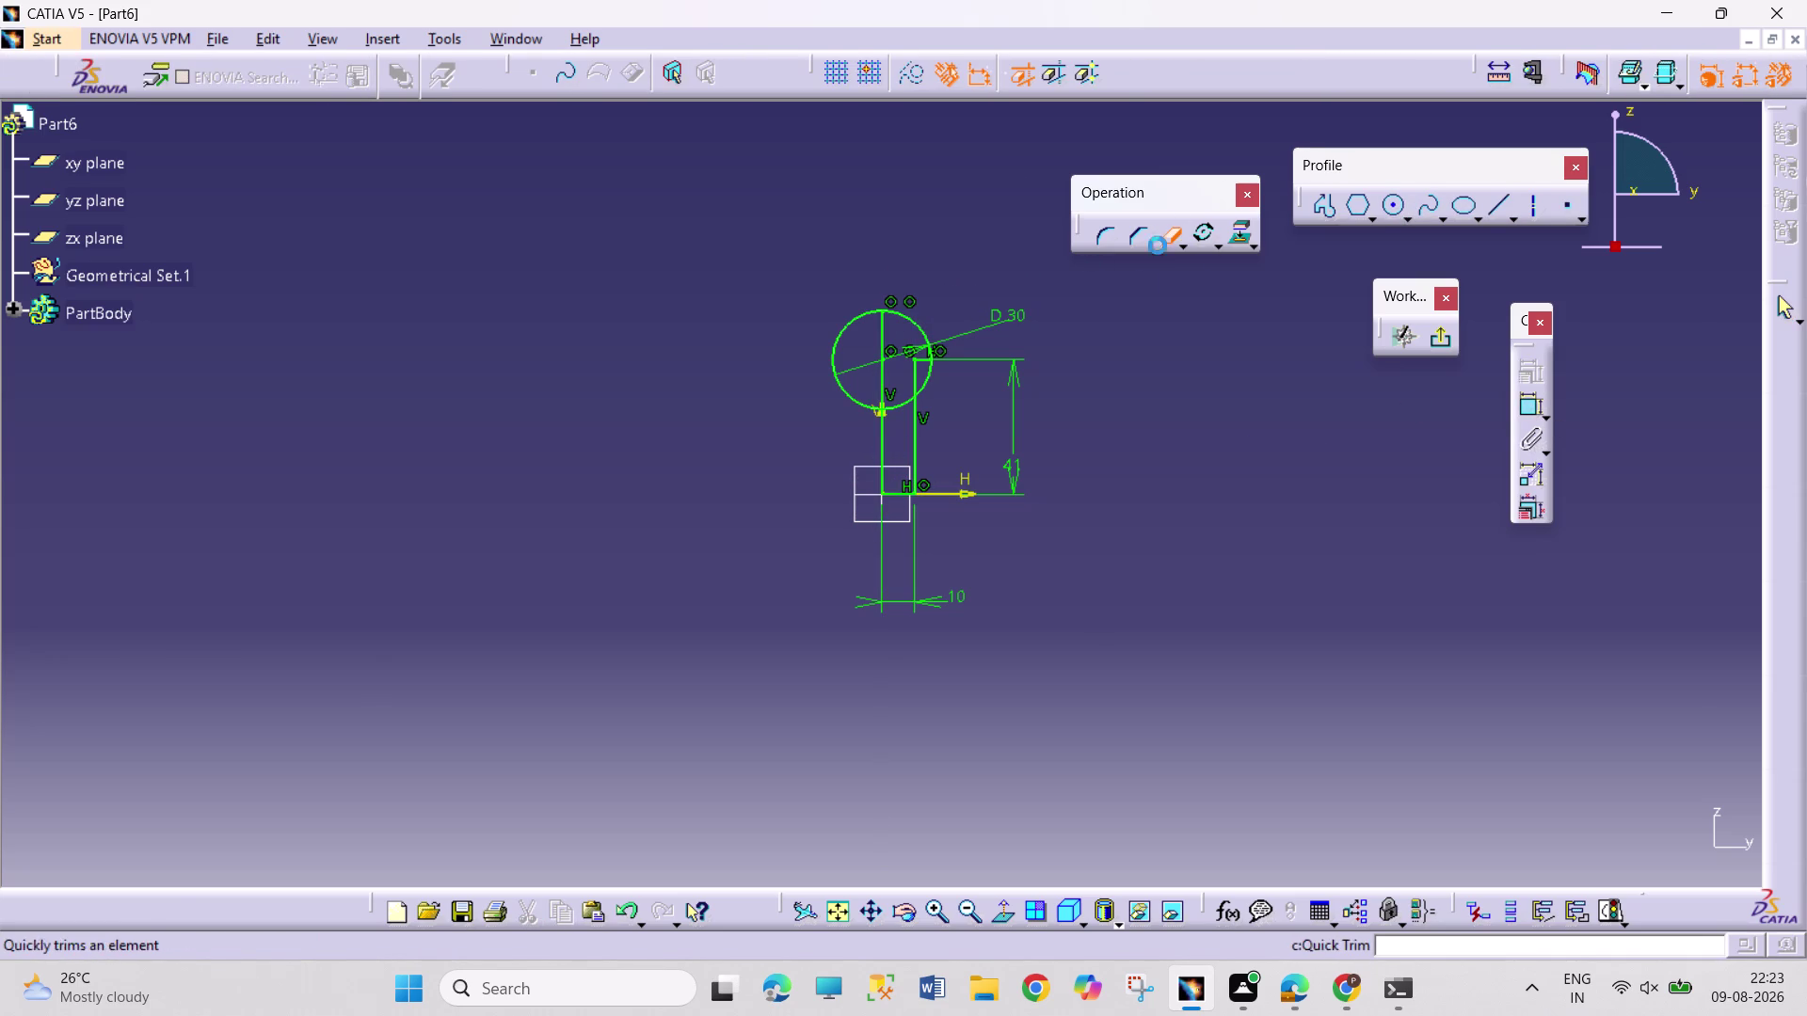
click(901, 404)
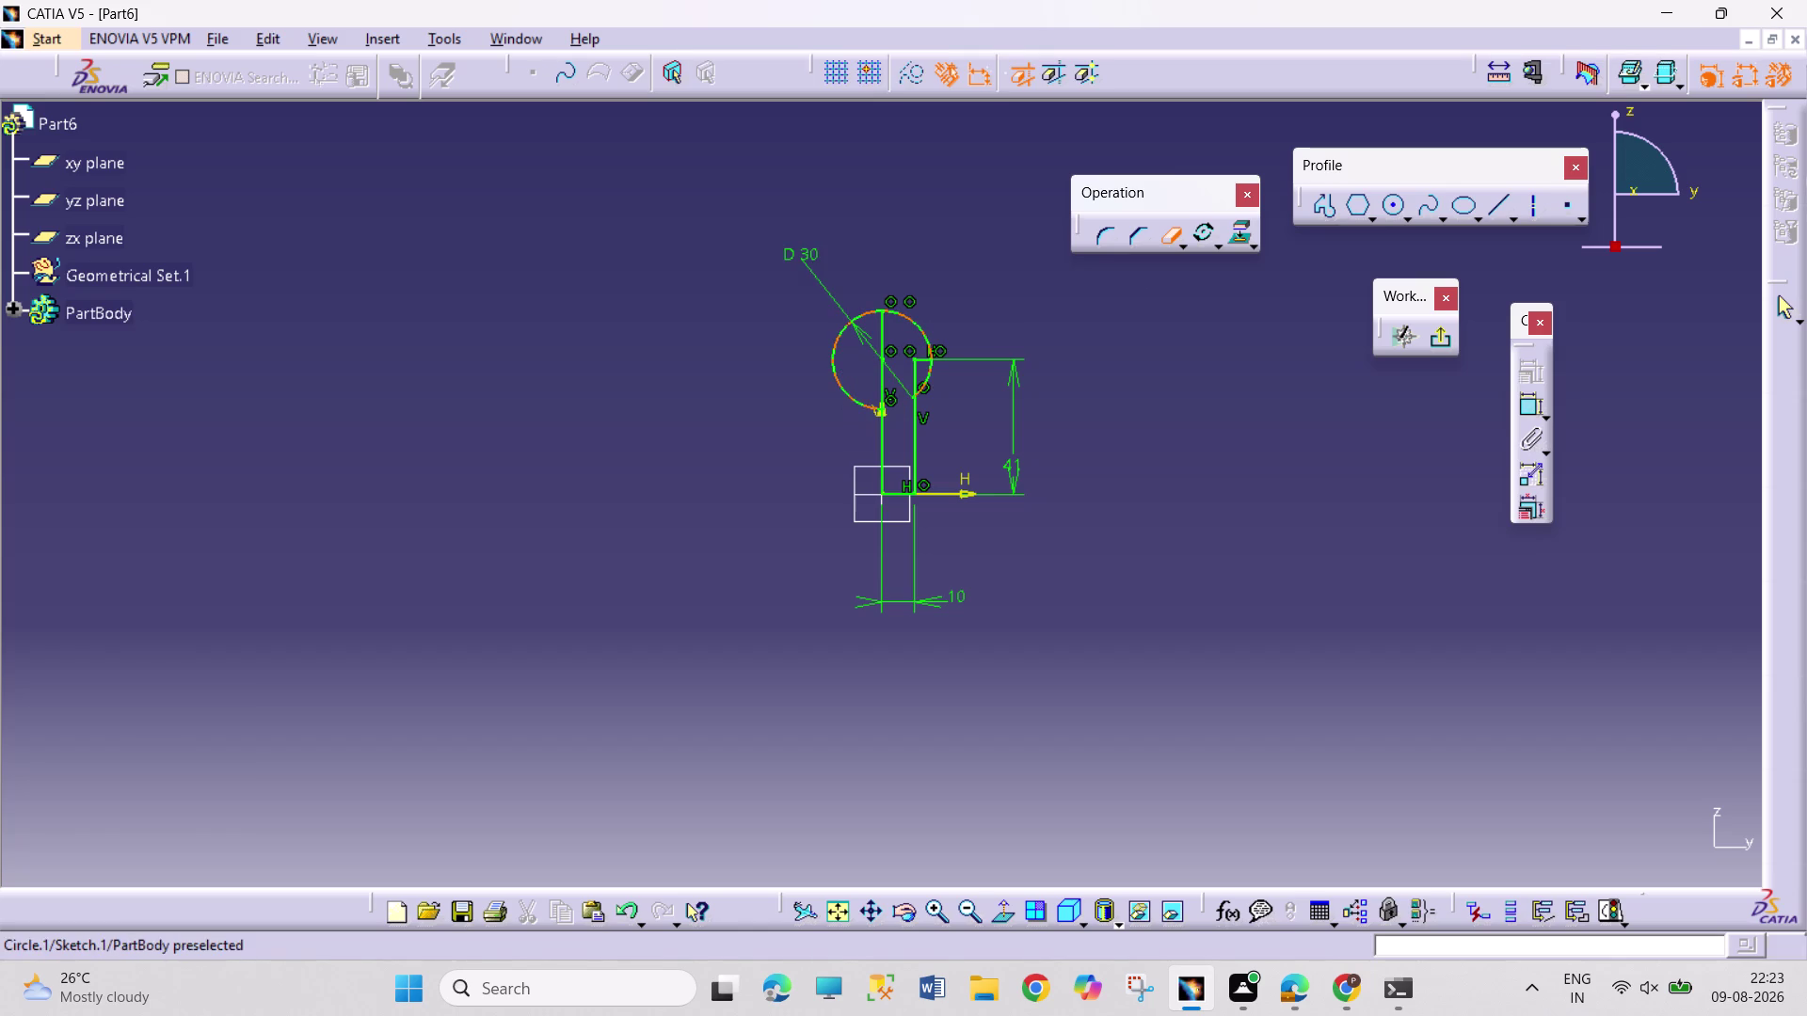
click(852, 399)
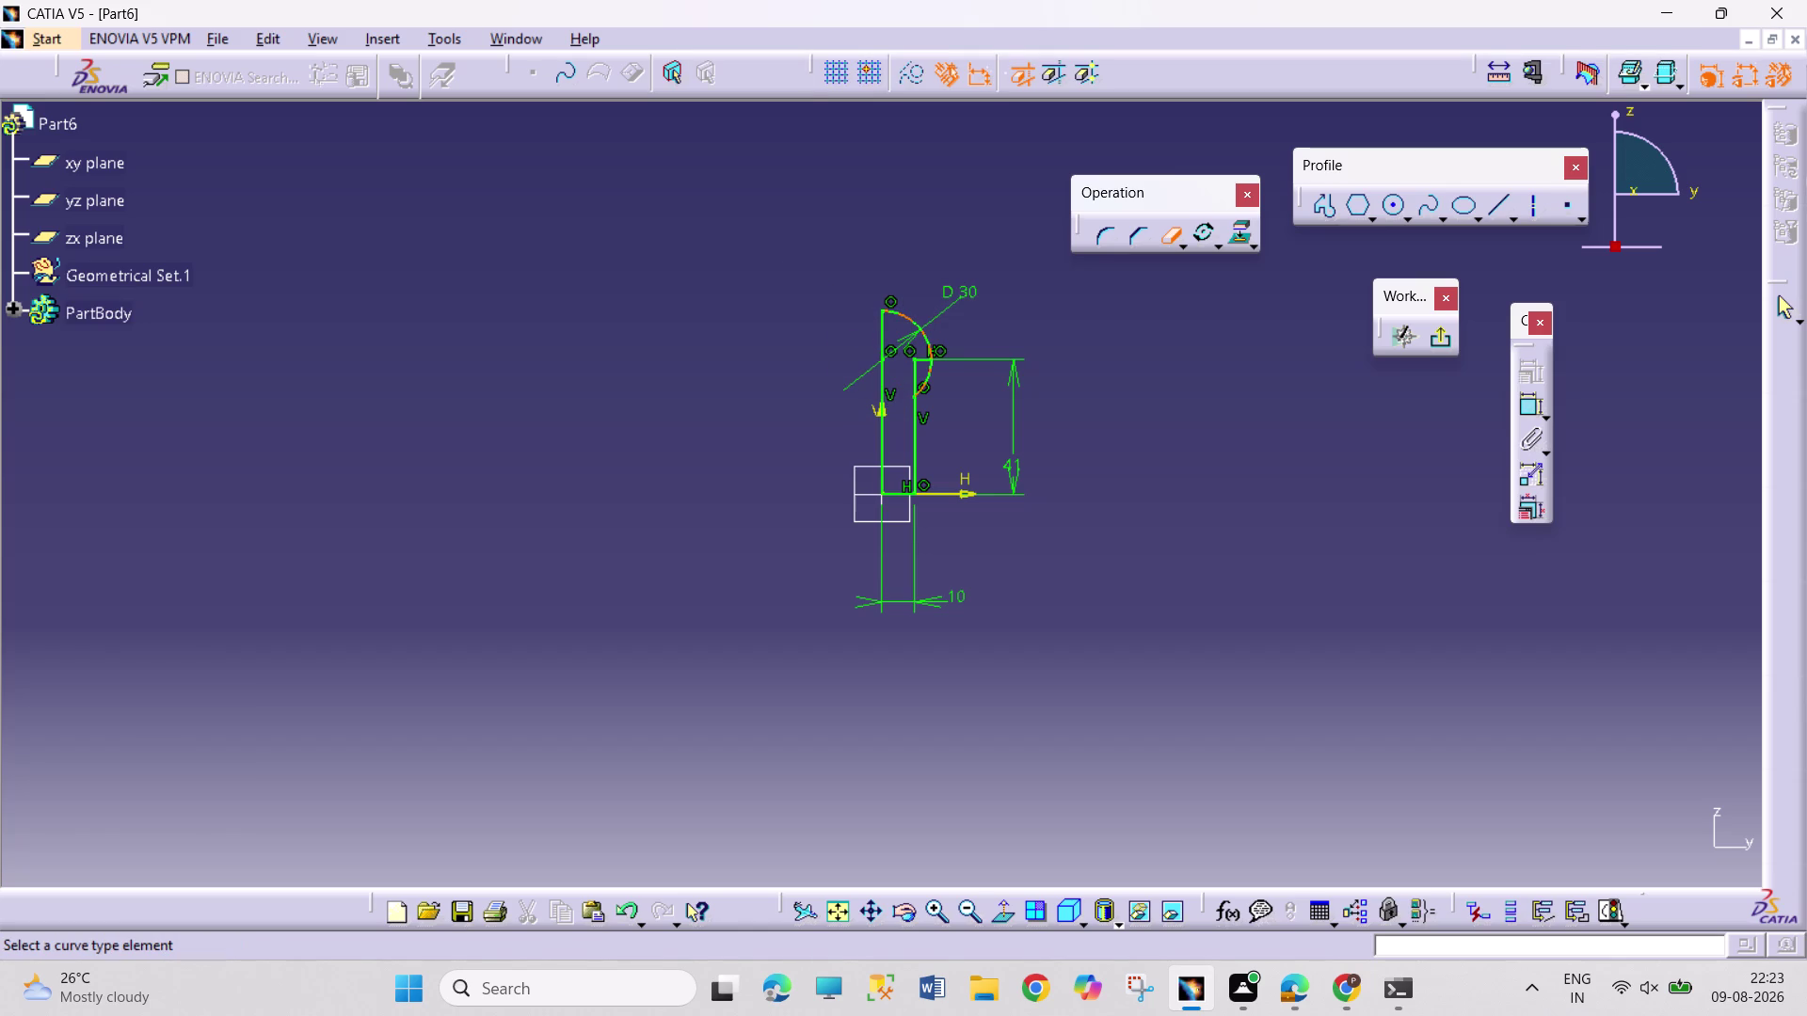
click(929, 377)
click(1170, 238)
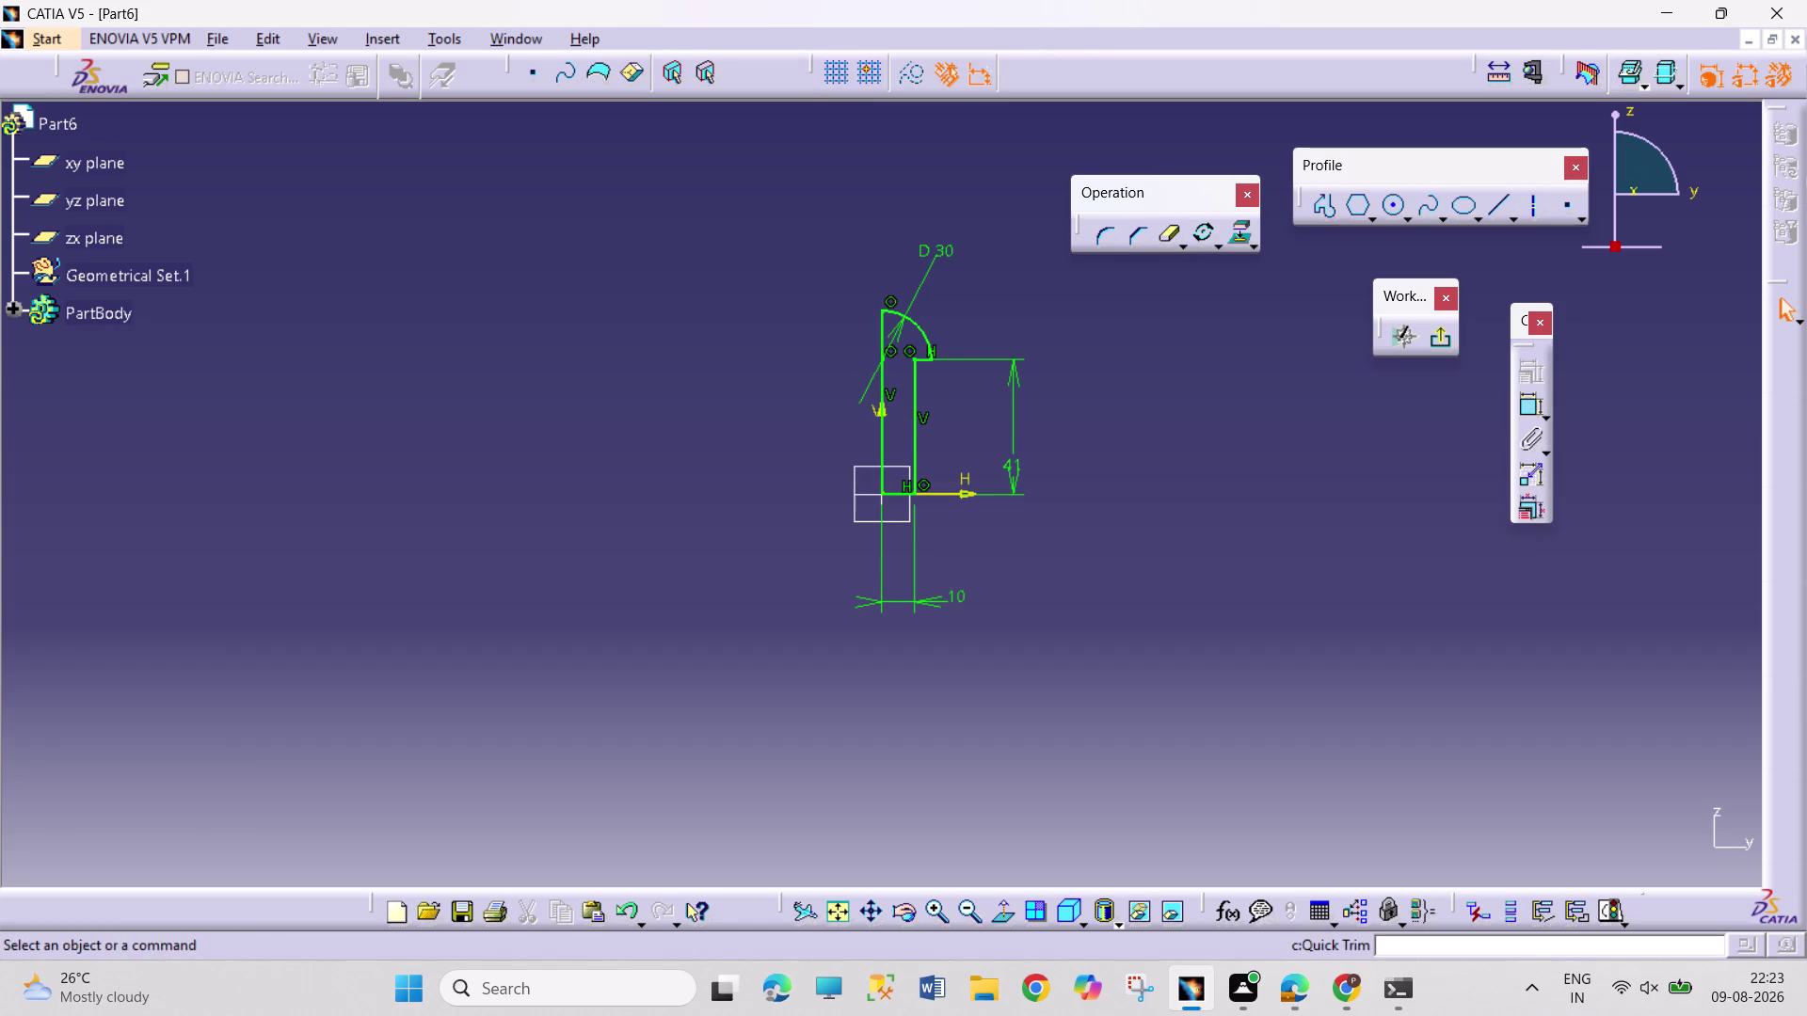
click(1436, 347)
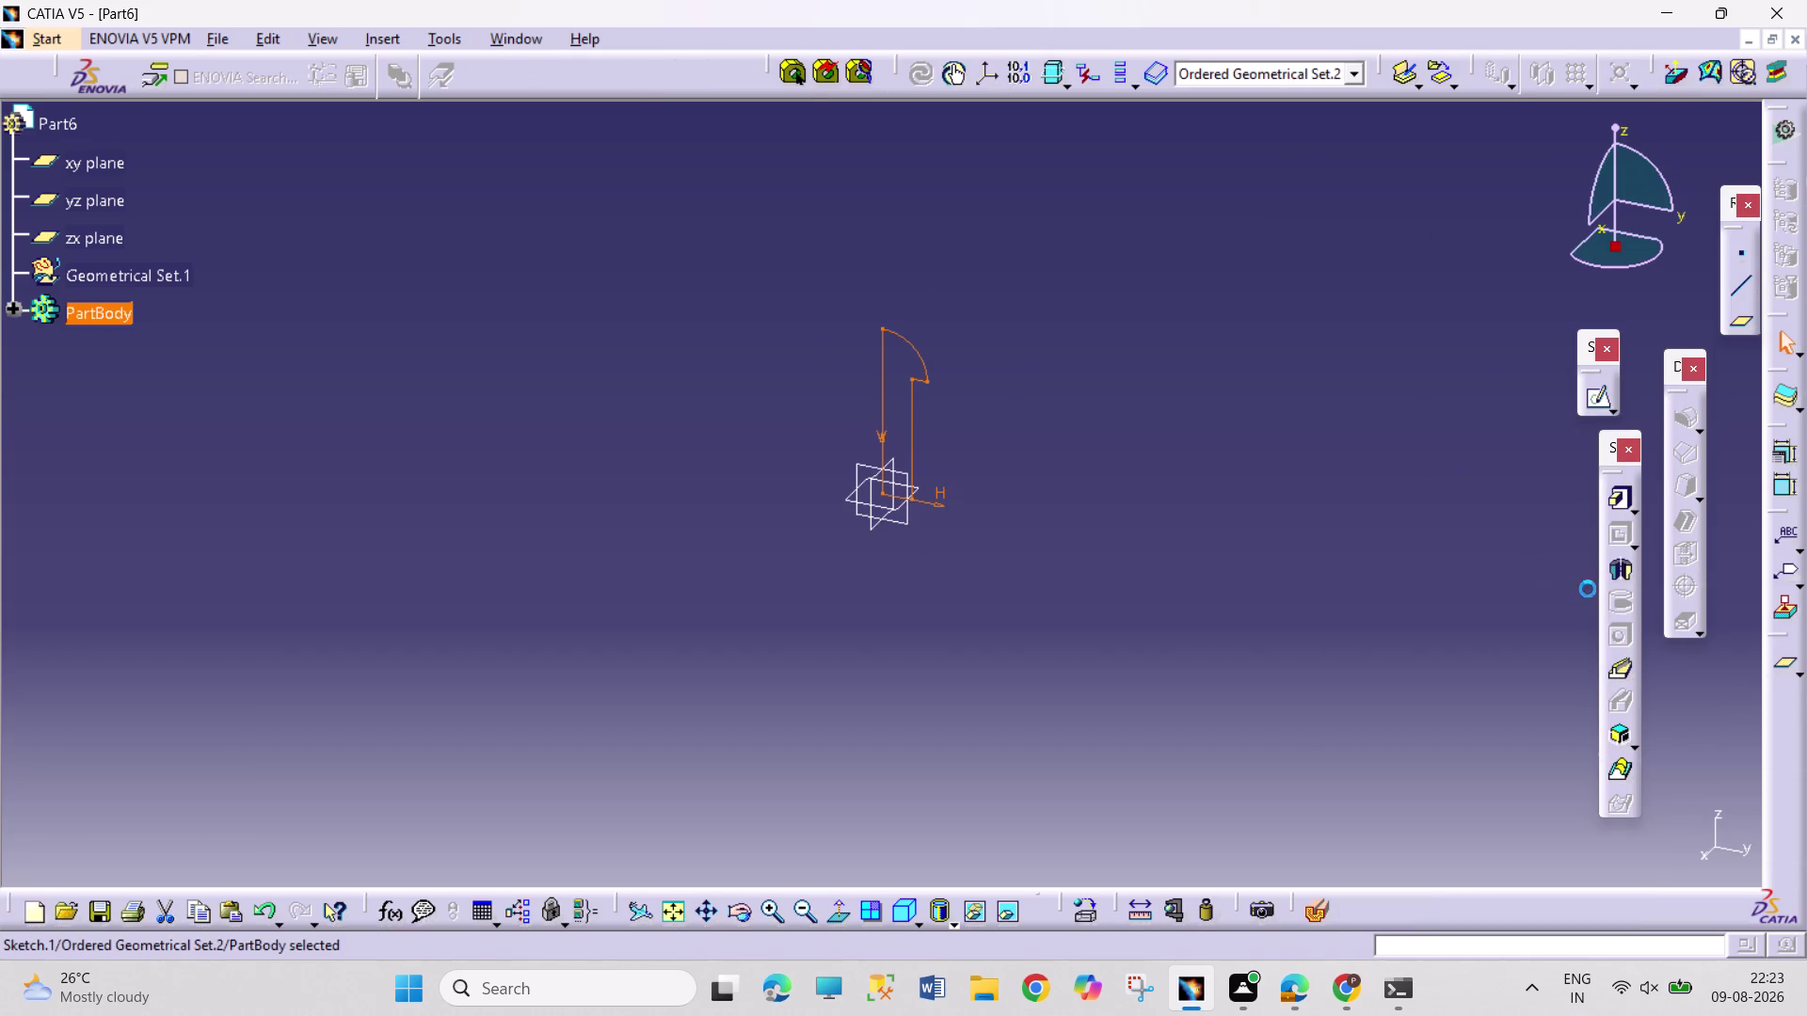
Revolve Sketch.1 a full 360° about its axis into a domed pin.
click(1618, 567)
click(1066, 549)
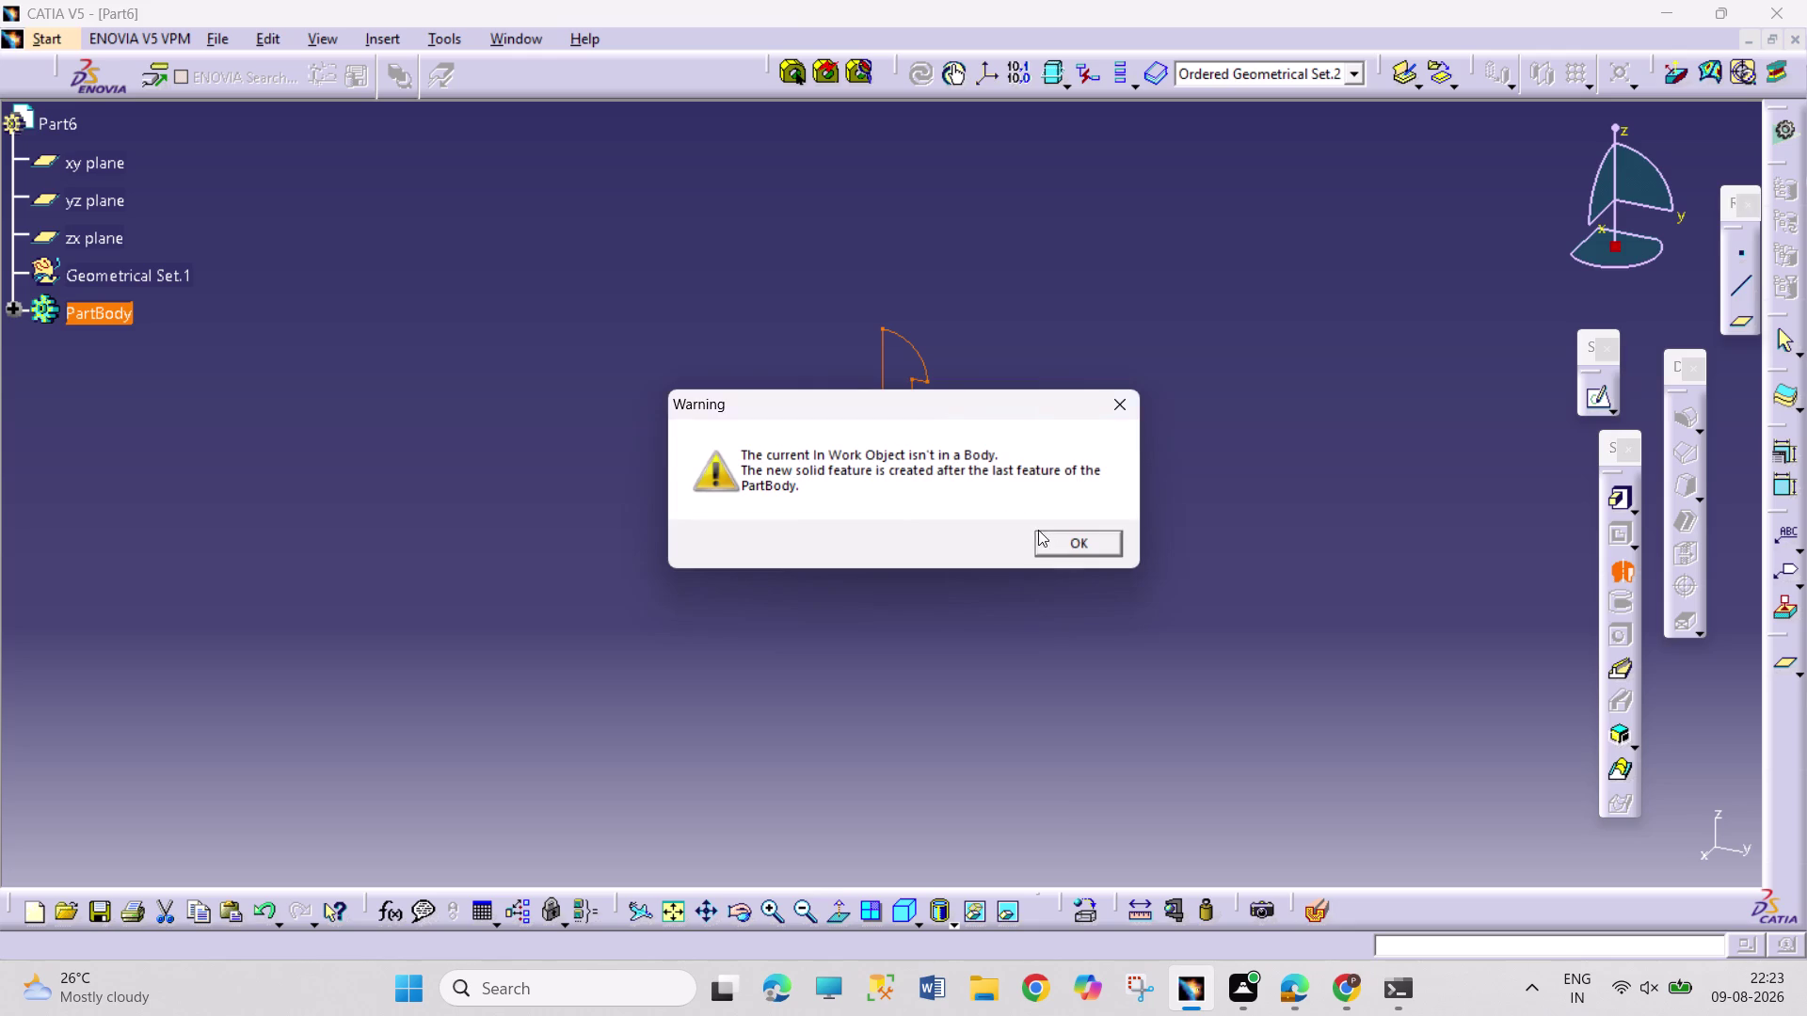
click(882, 423)
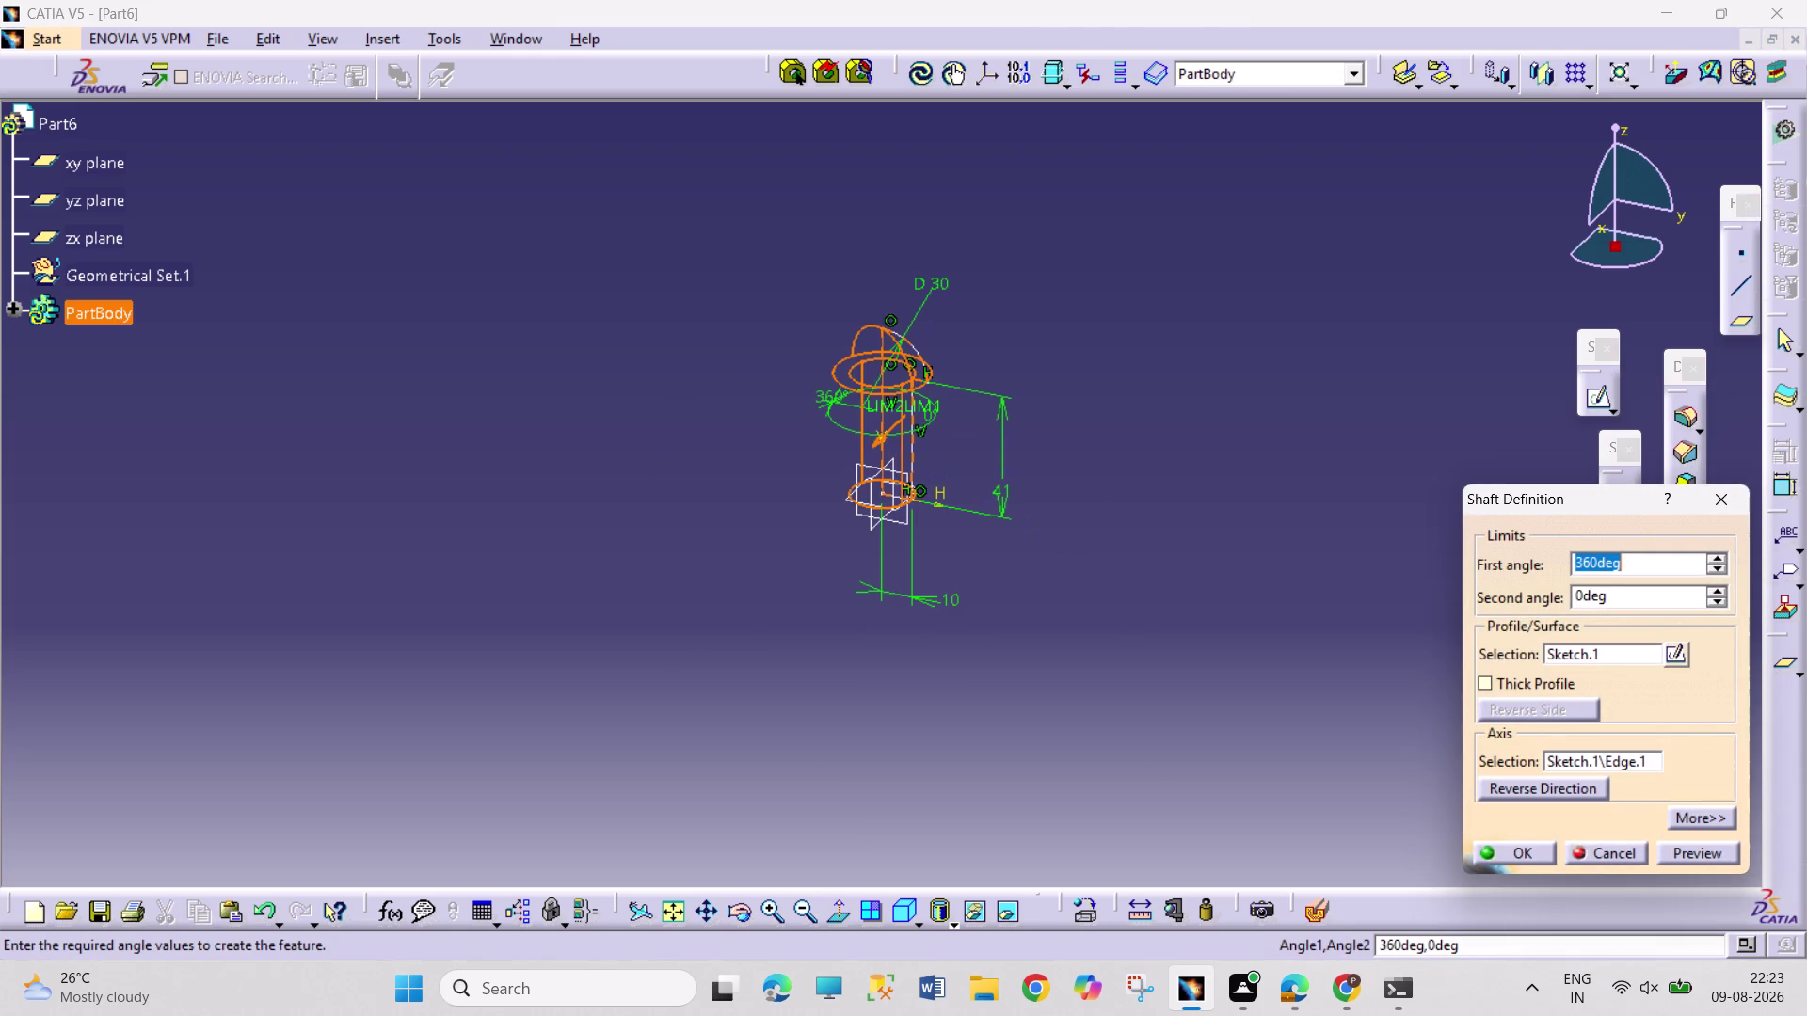
click(1523, 852)
click(1210, 715)
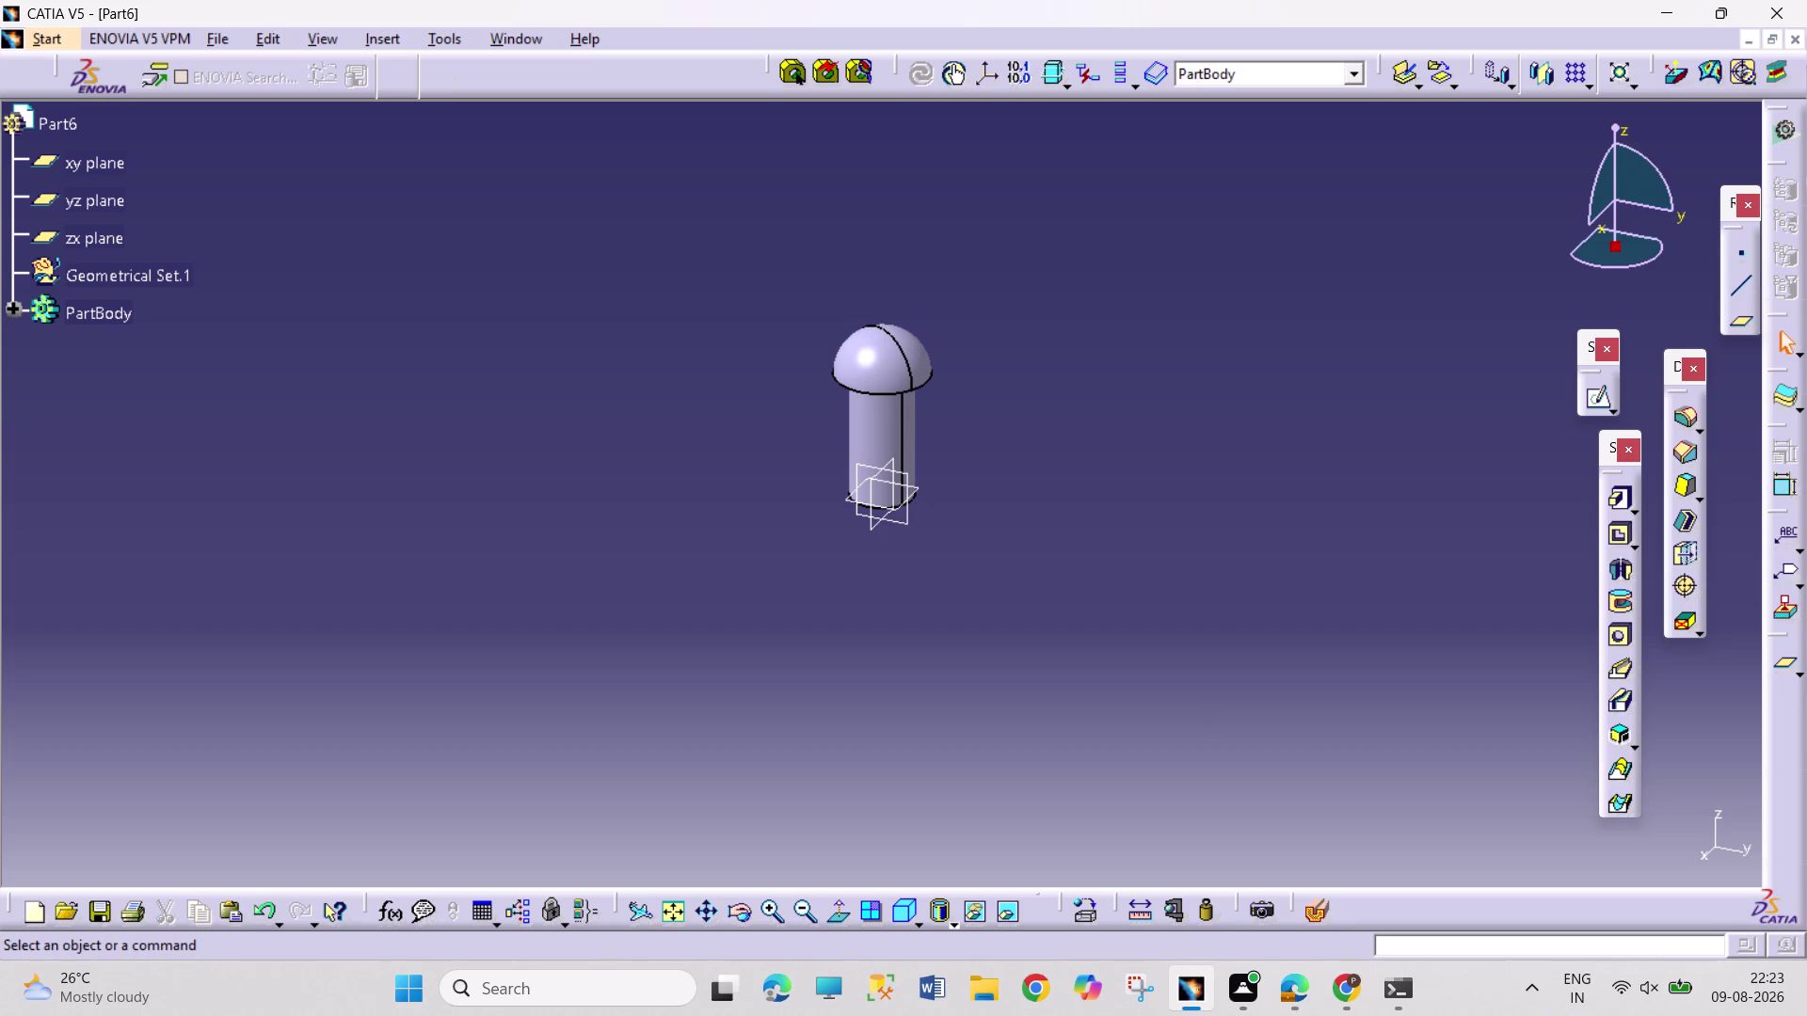
Save the domed pin as BUTTERFLY SCREW 6 and bring up the New document list.
key(ctrl+s)
text(BU)
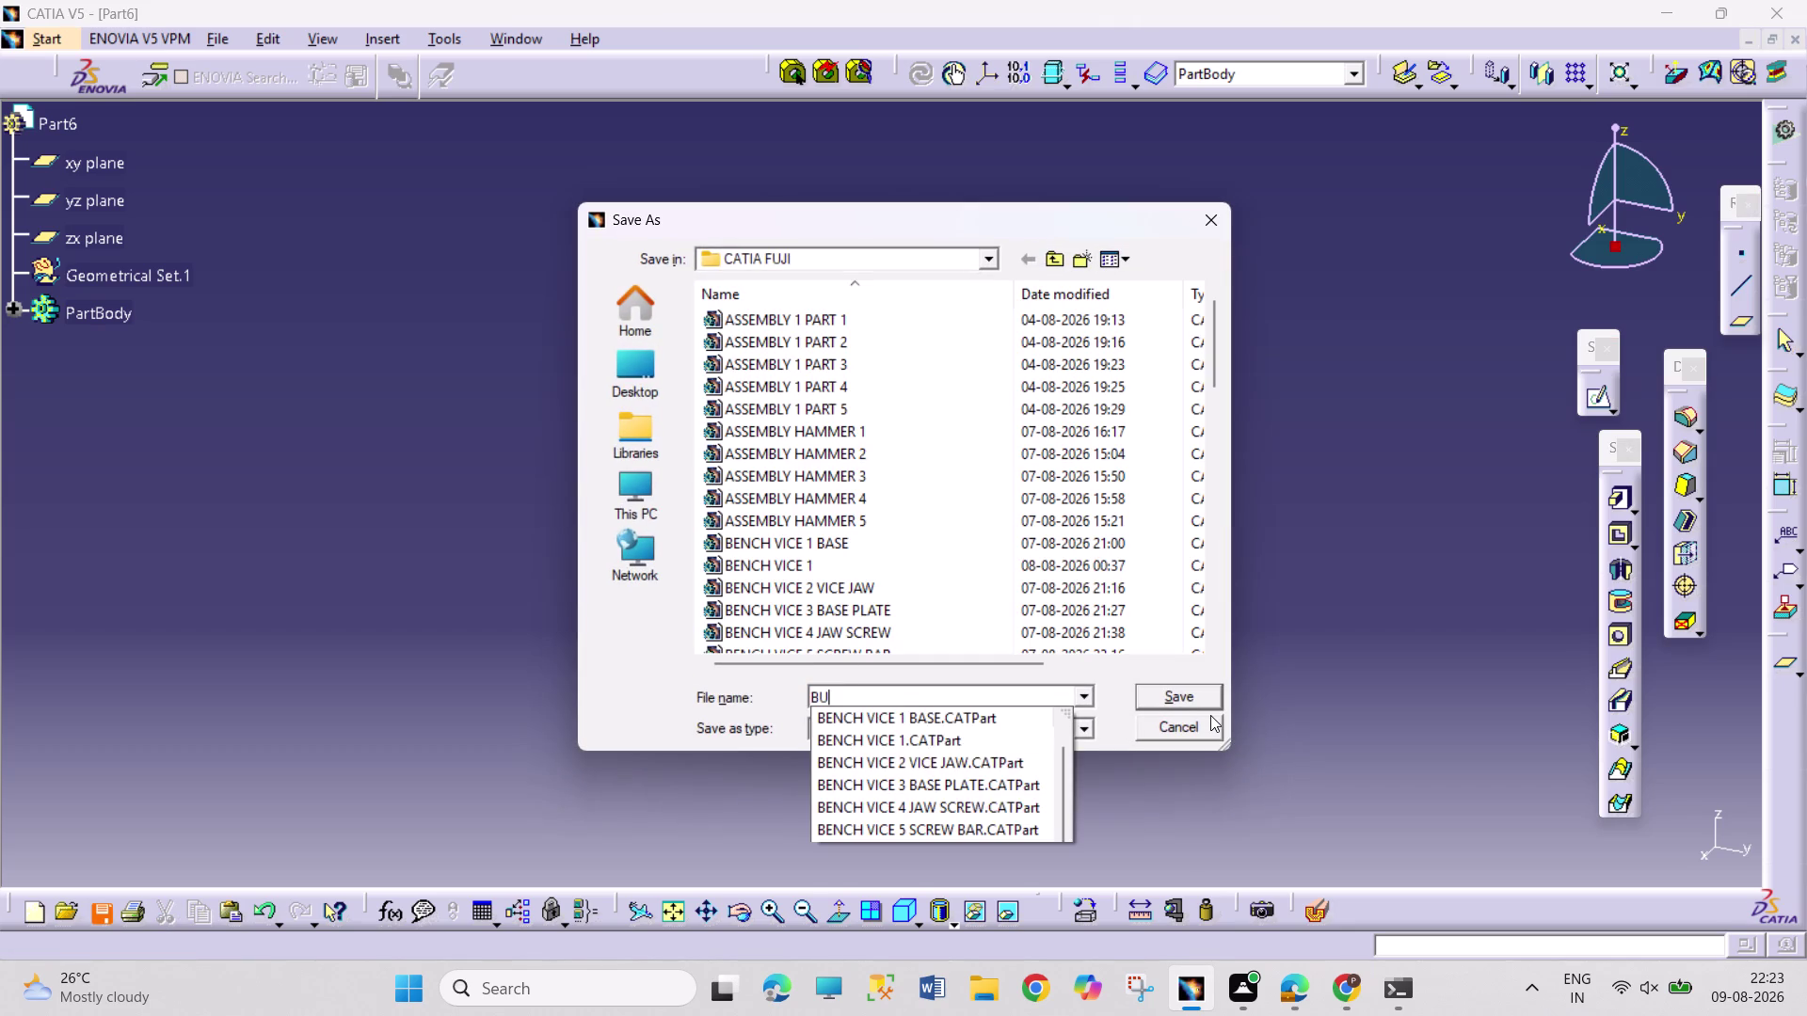
text(TTERFLY)
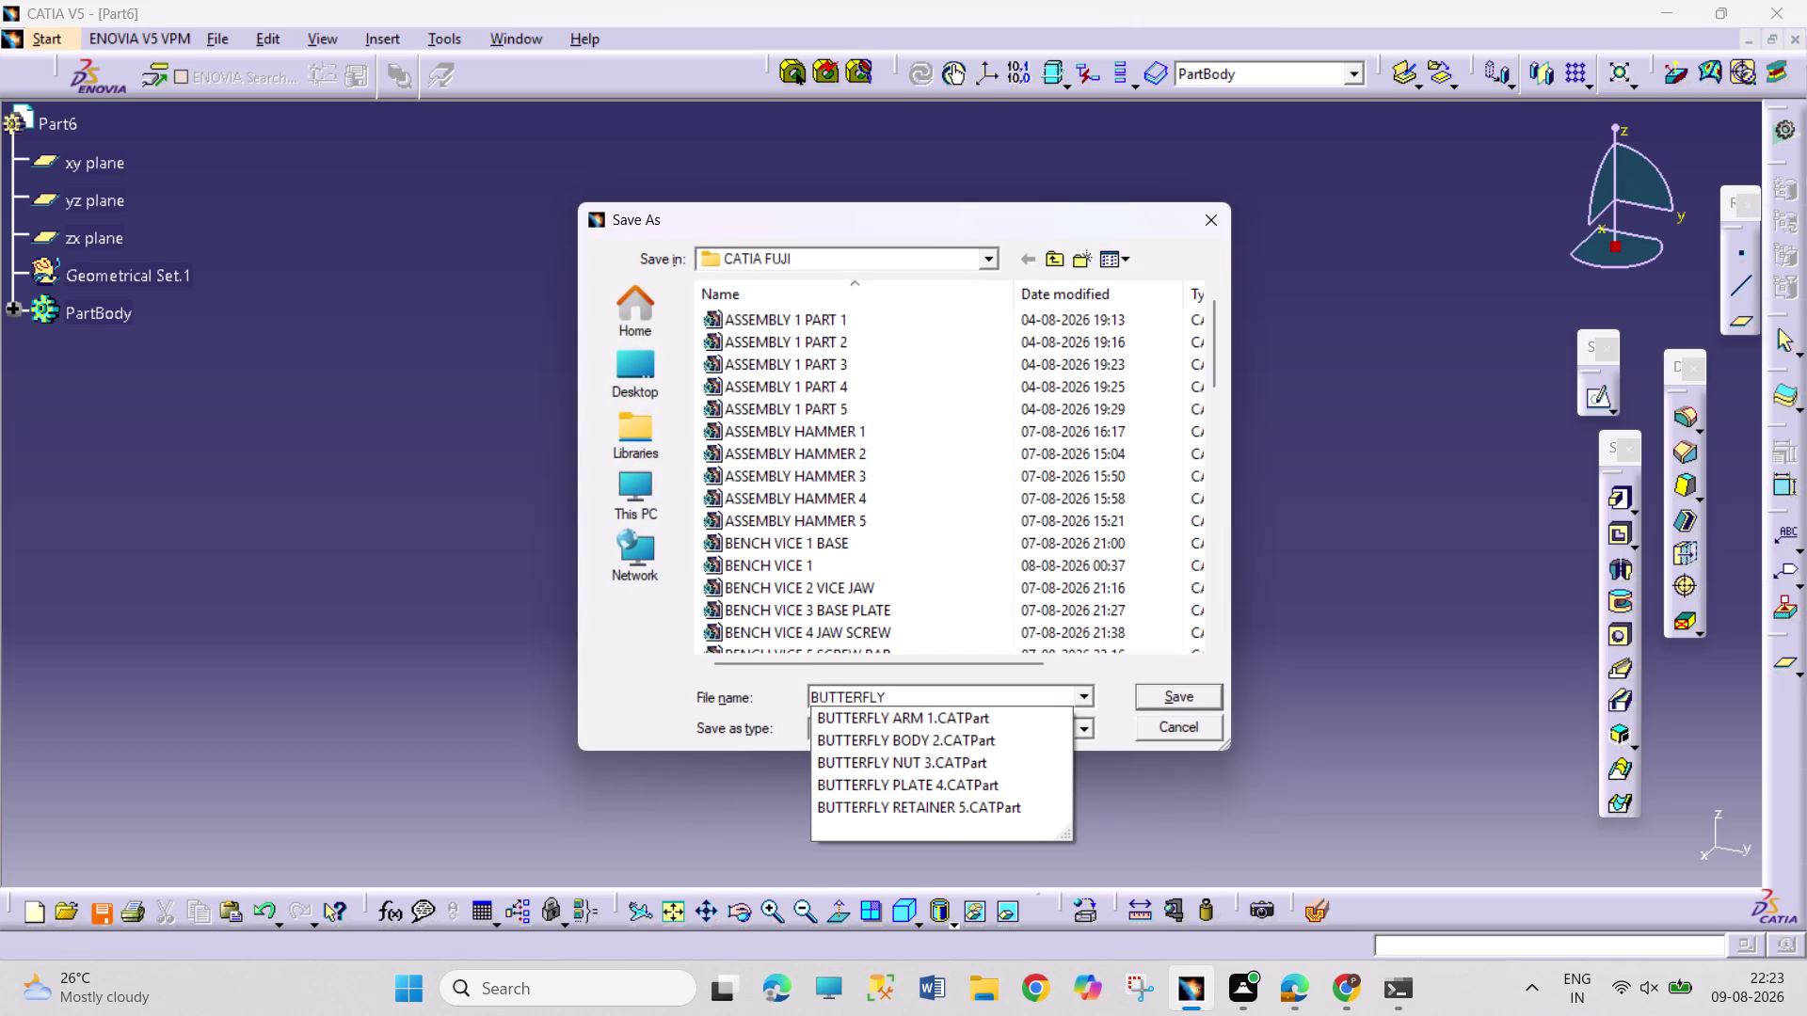
key(space)
text(SCREW)
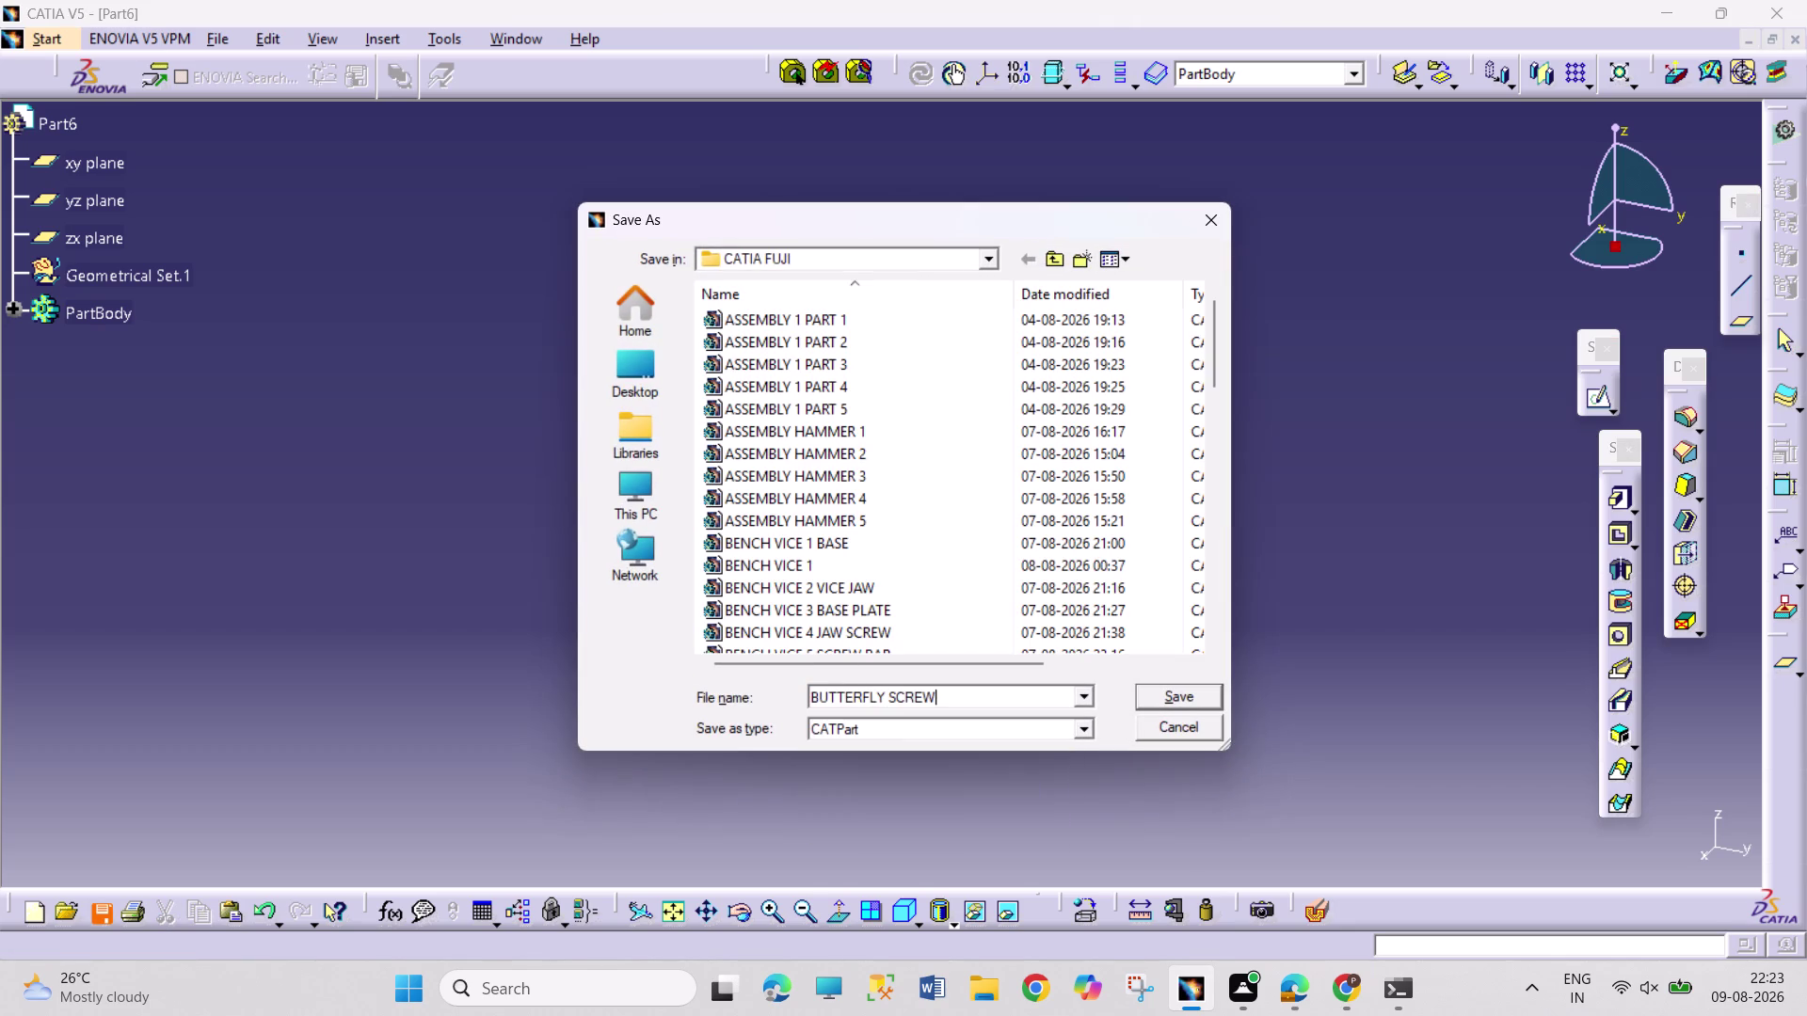
key(space)
text(6)
key(Return)
key(ctrl+n)
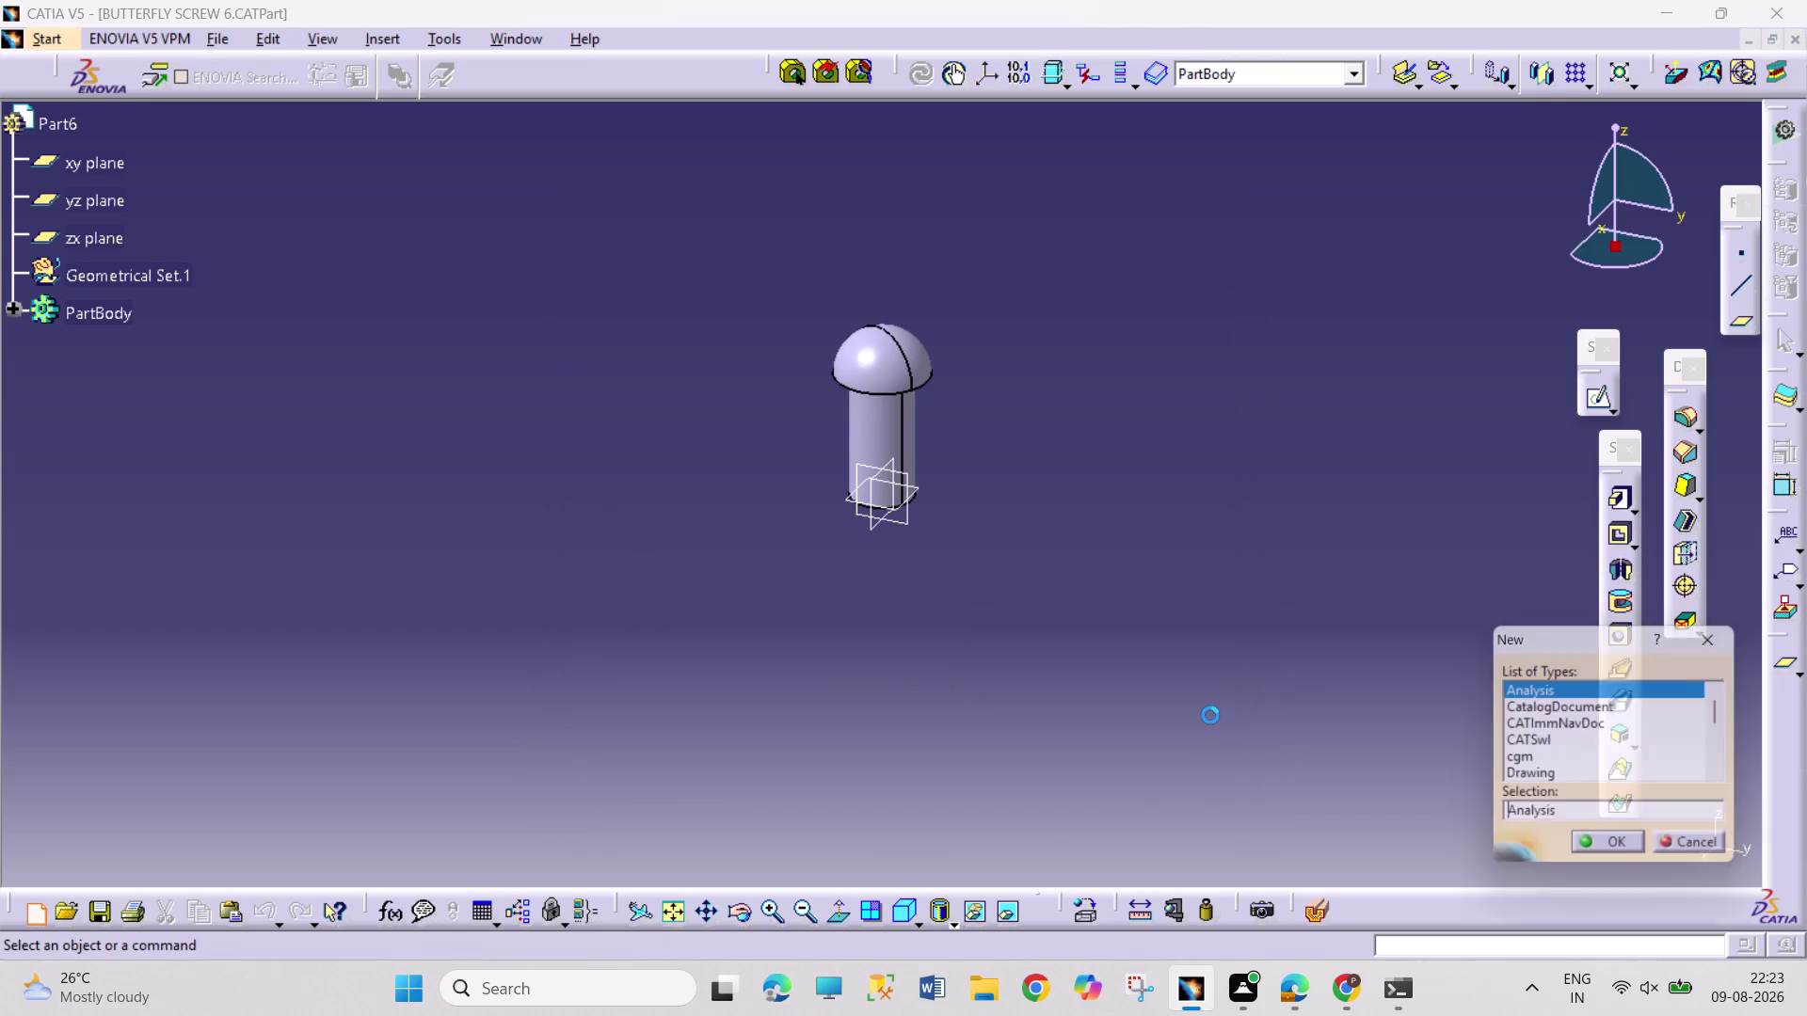
Create Part7 from the New dialog and start a sketch on its xy plane.
scroll(down, 3)
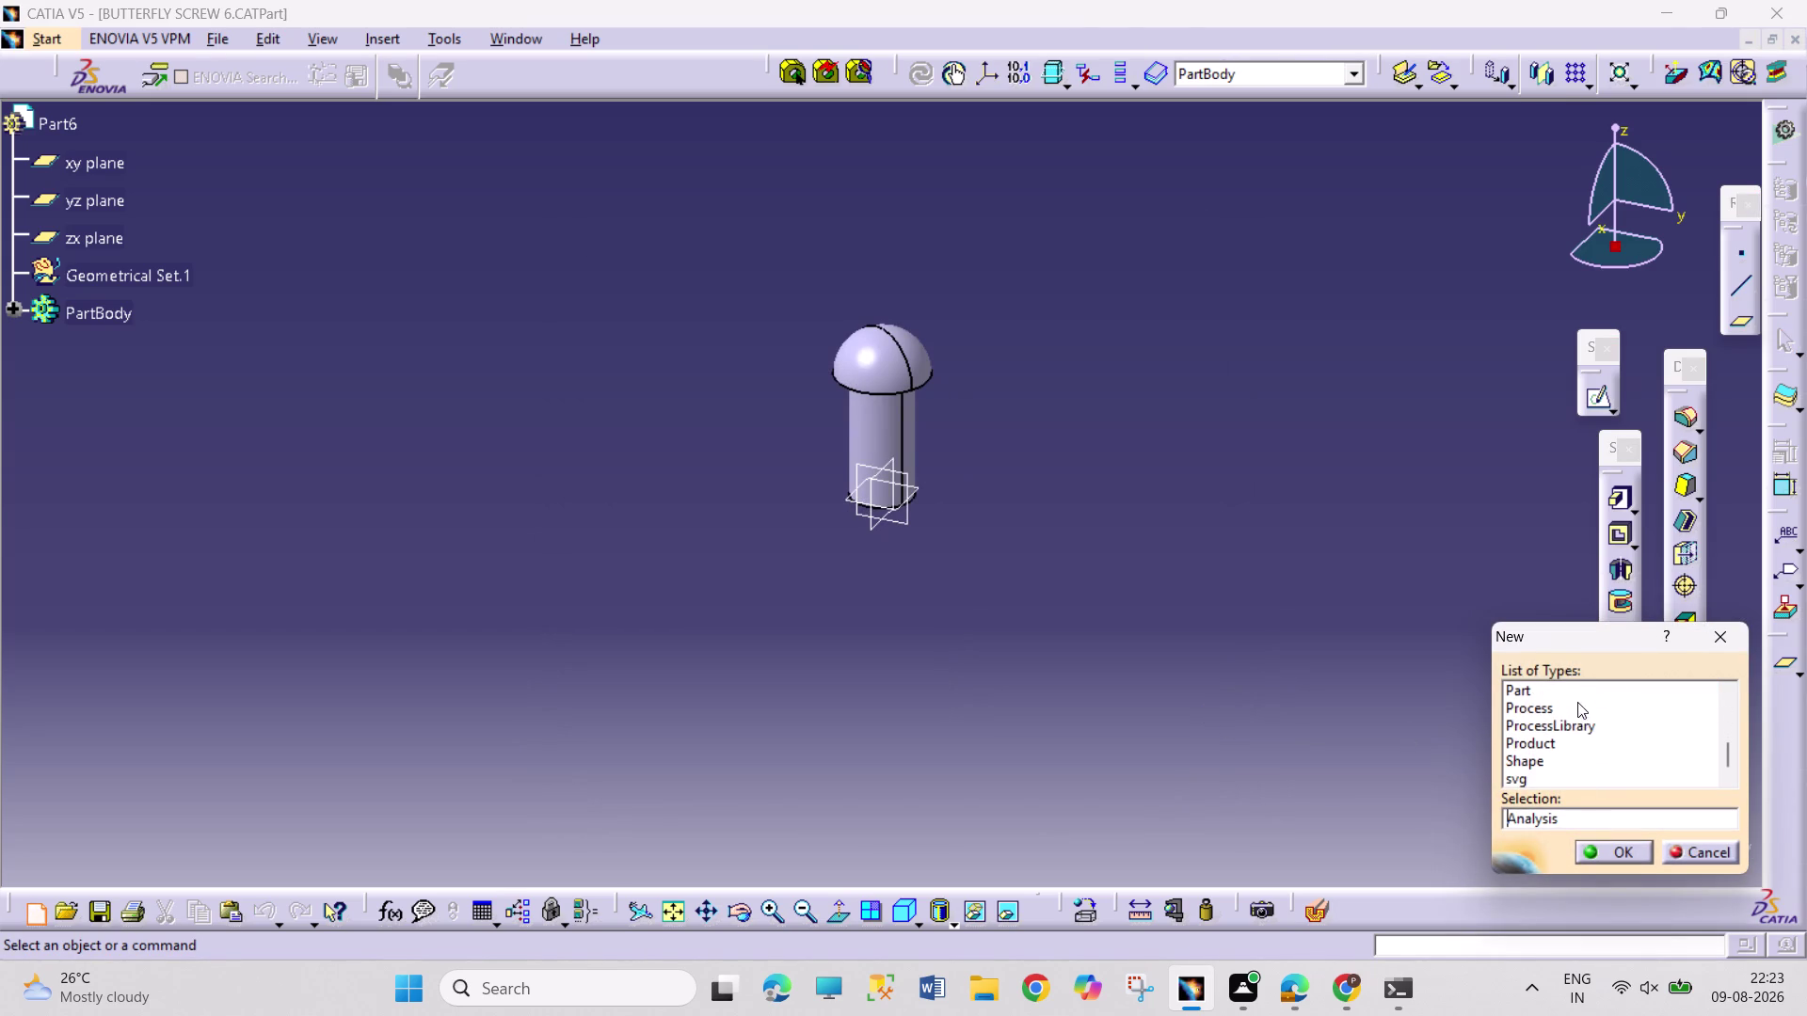
click(1574, 684)
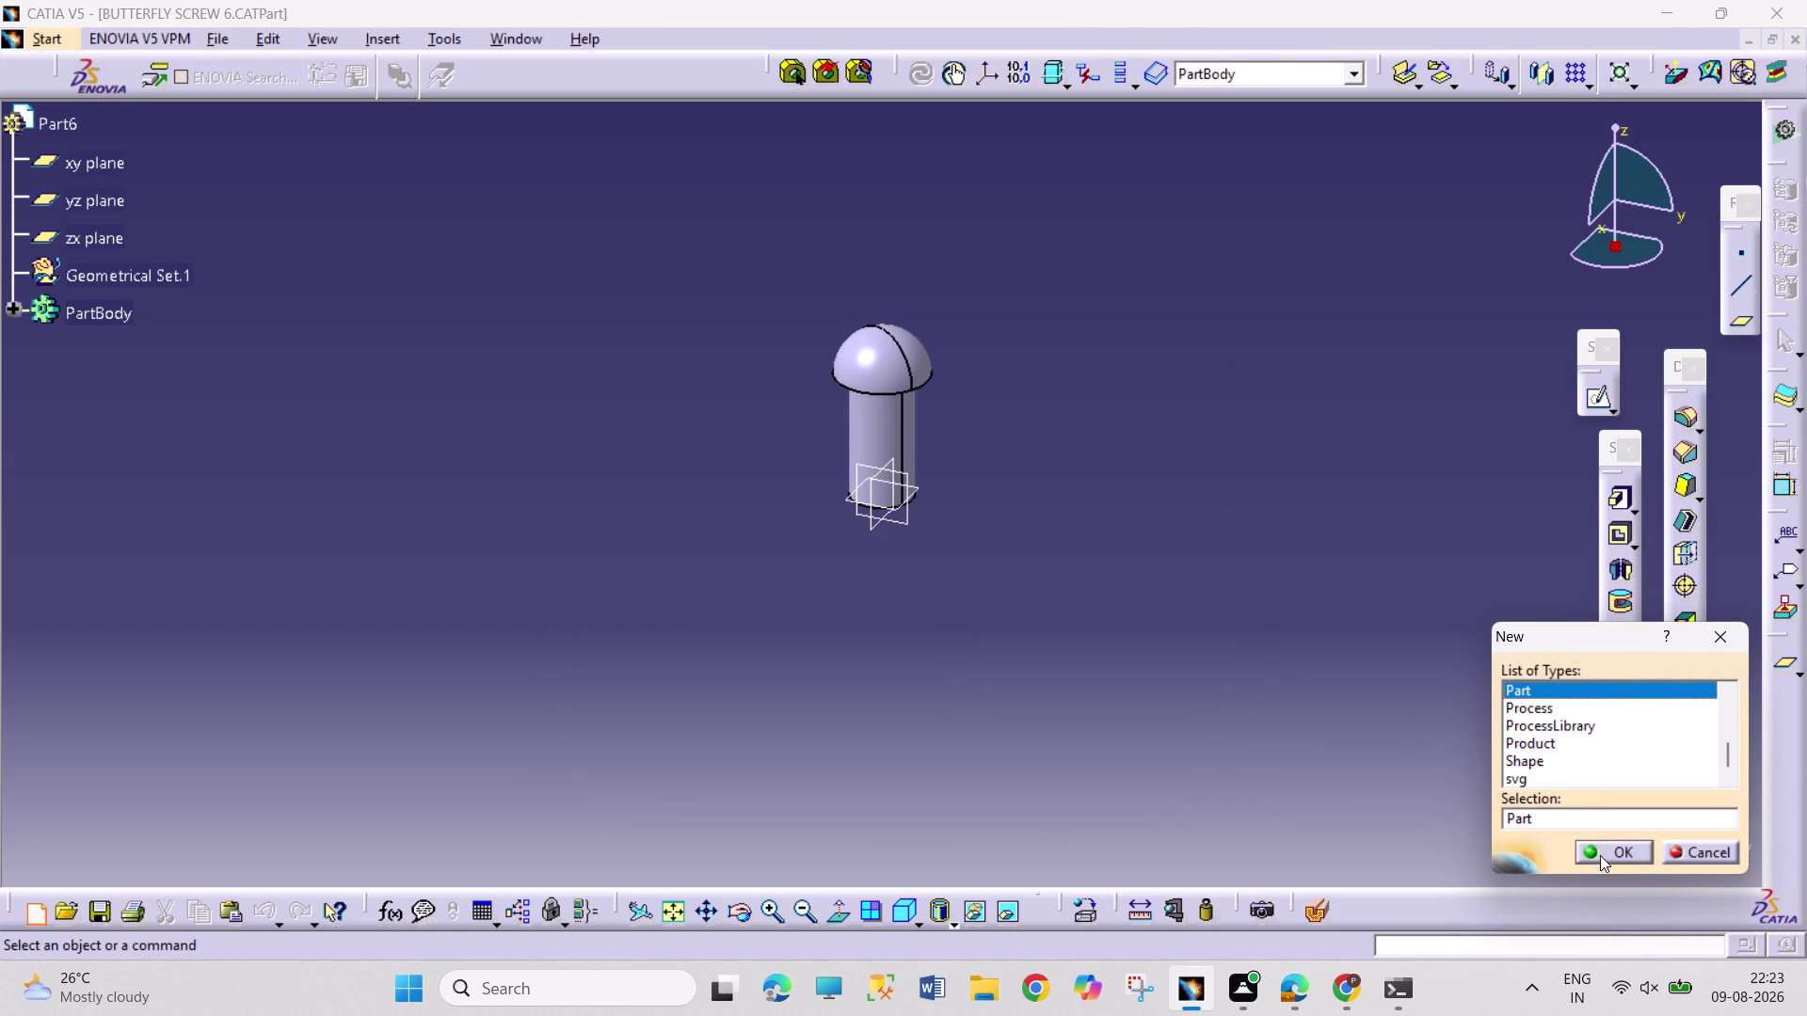
click(1599, 851)
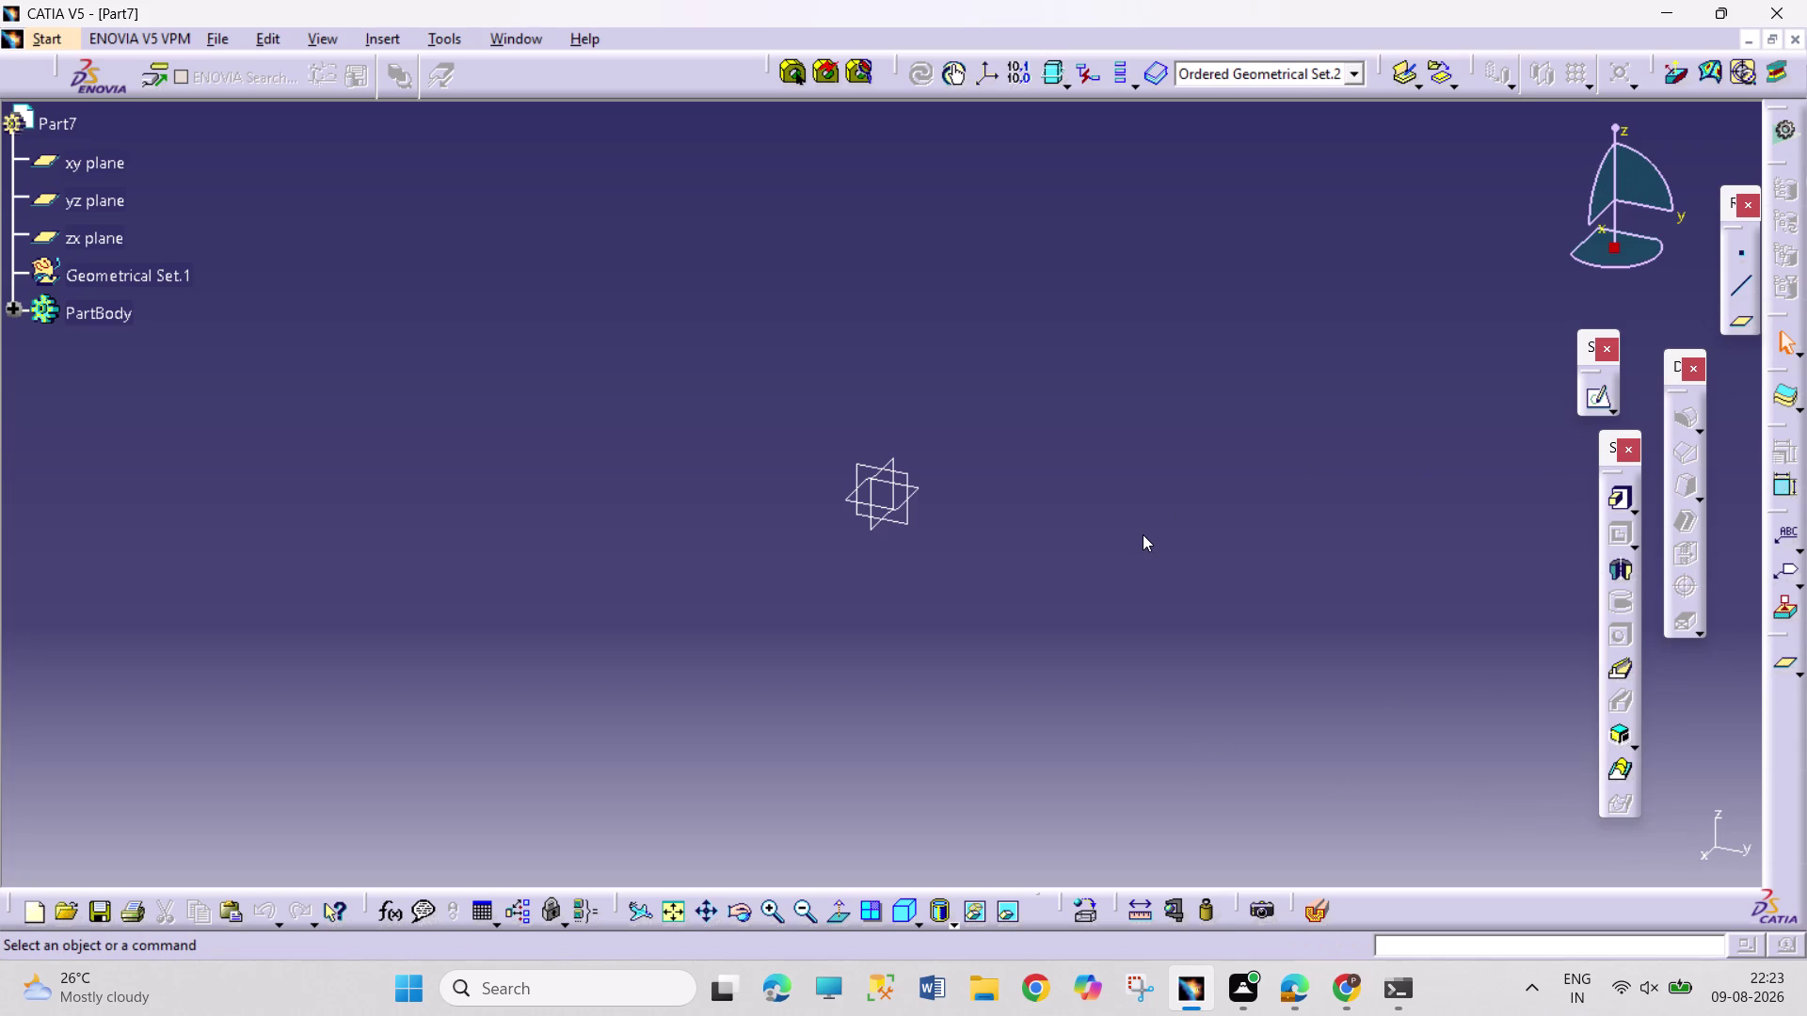
click(916, 495)
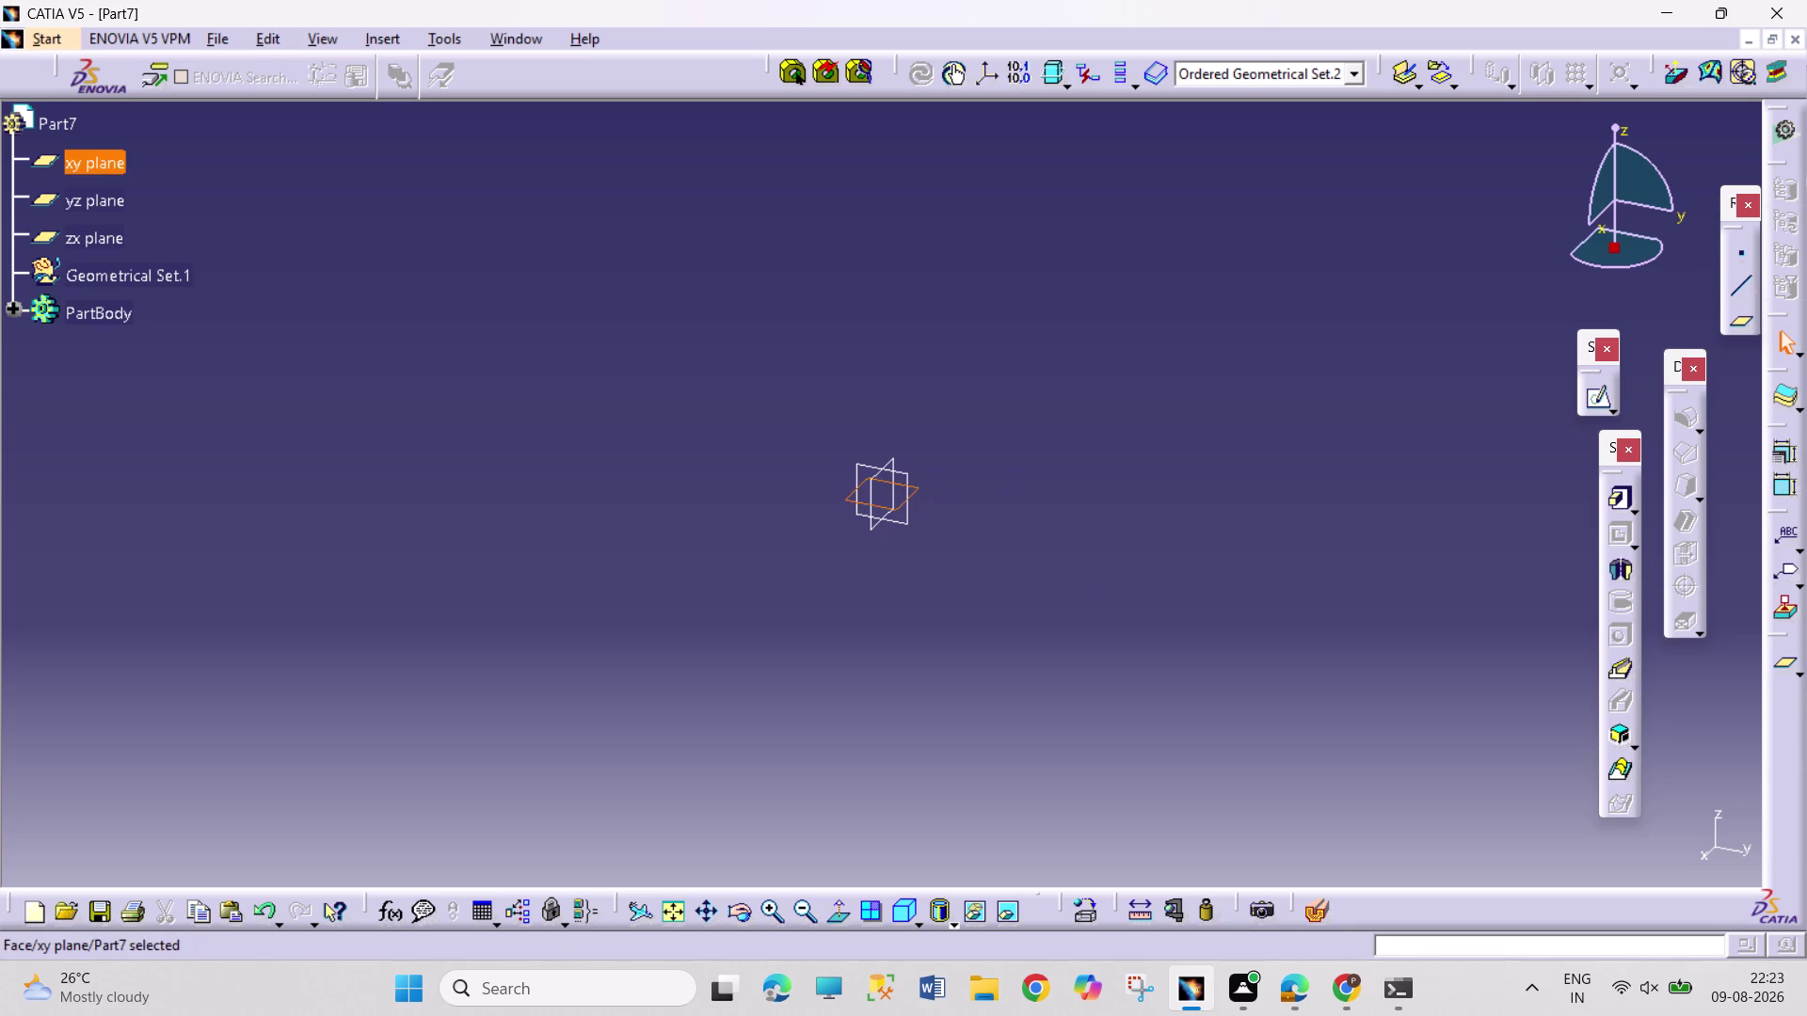
click(1587, 399)
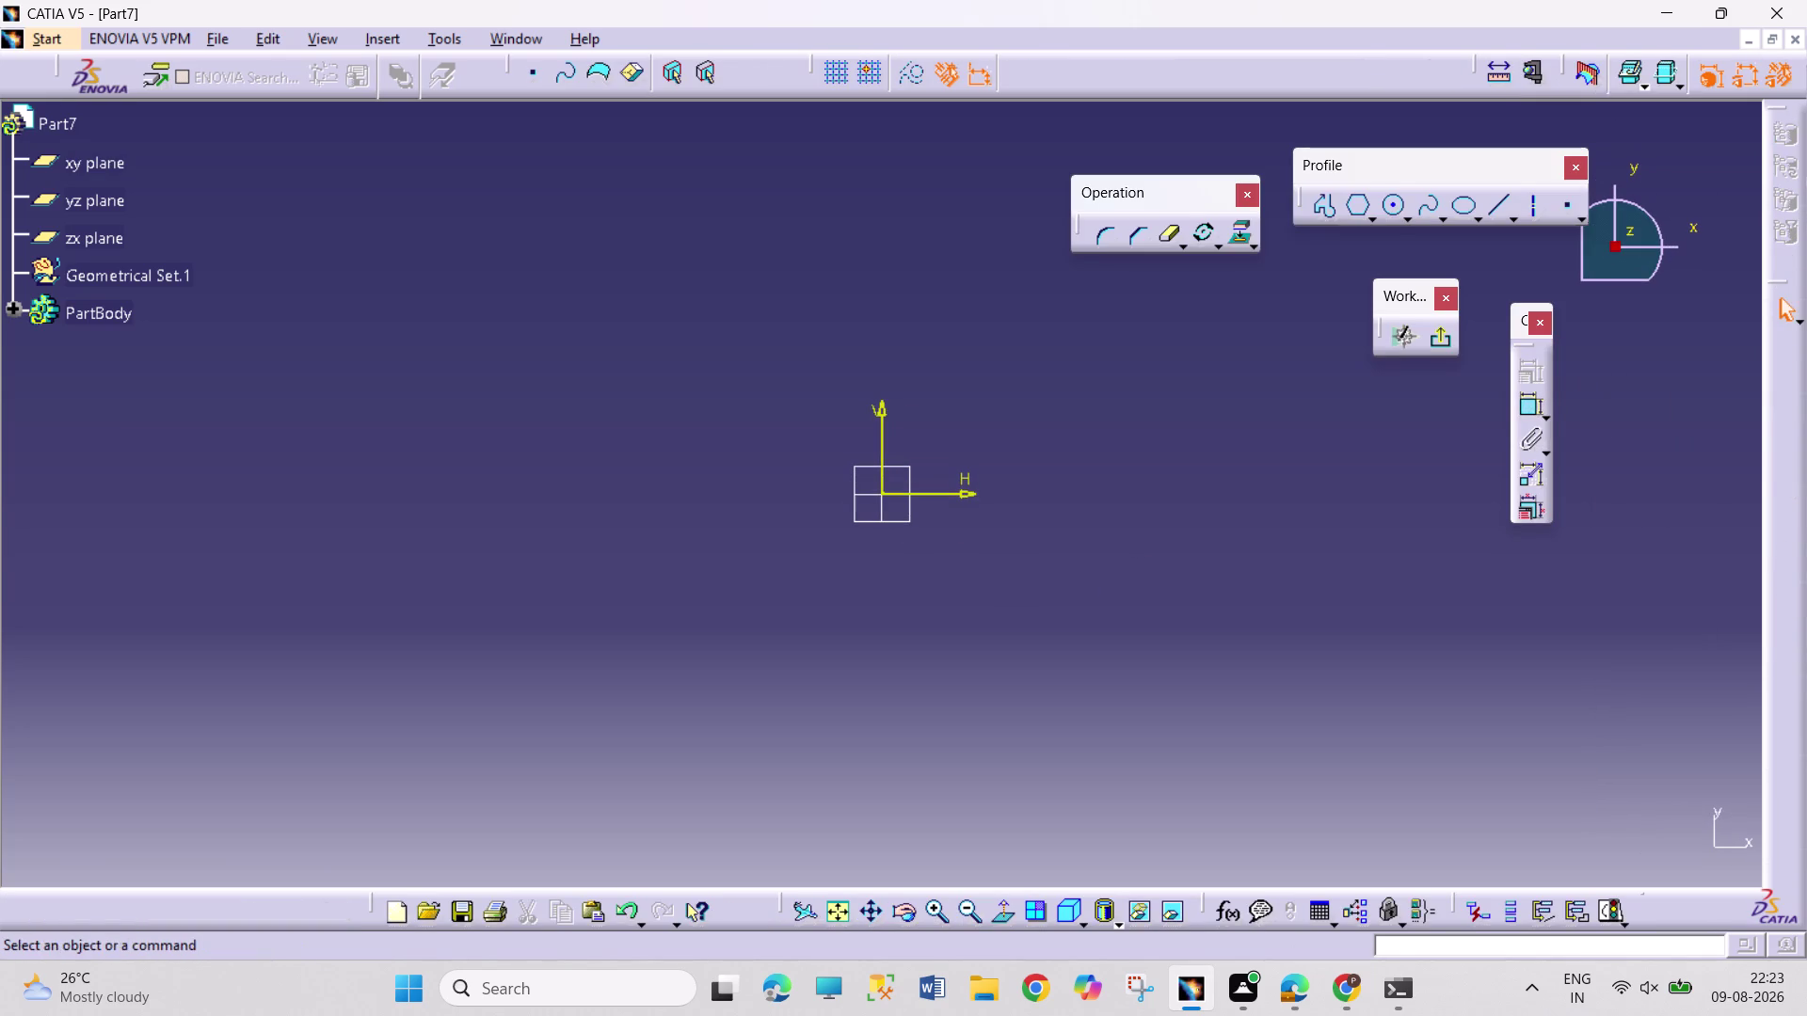
Draw the profile from the origin, along the axis, down a step and into the narrow groove.
click(1324, 210)
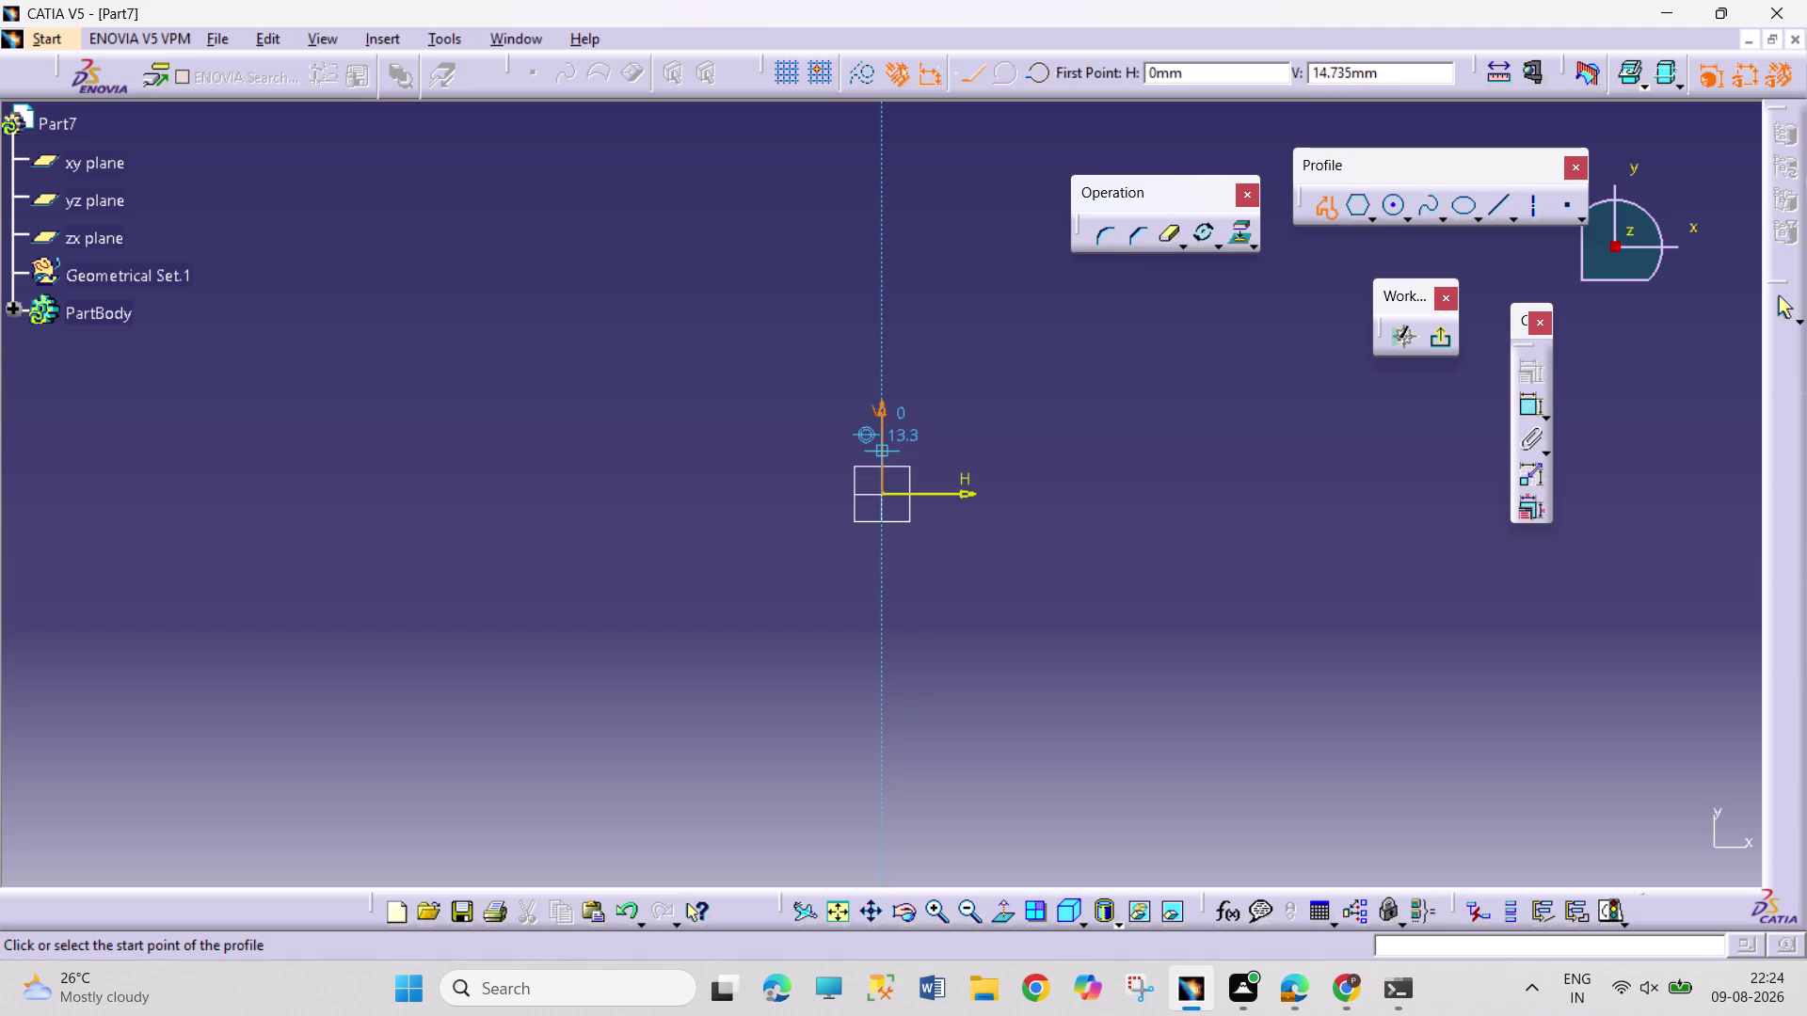
click(880, 395)
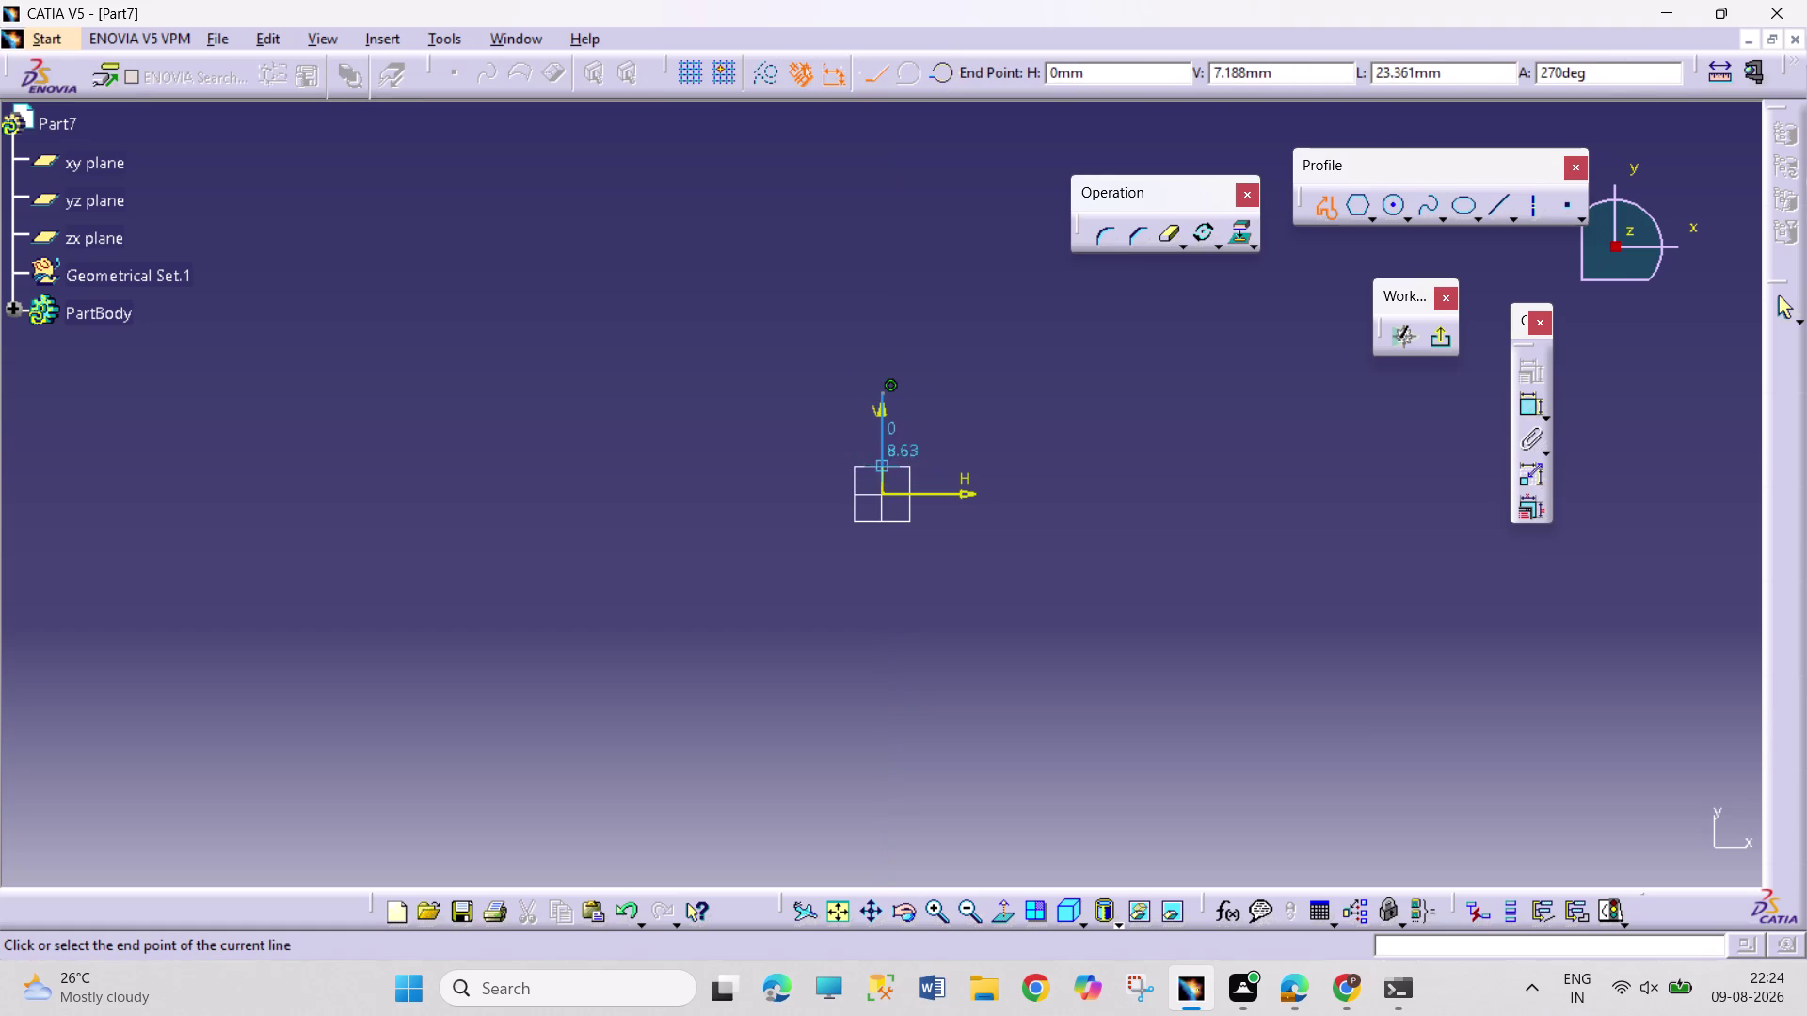
click(879, 493)
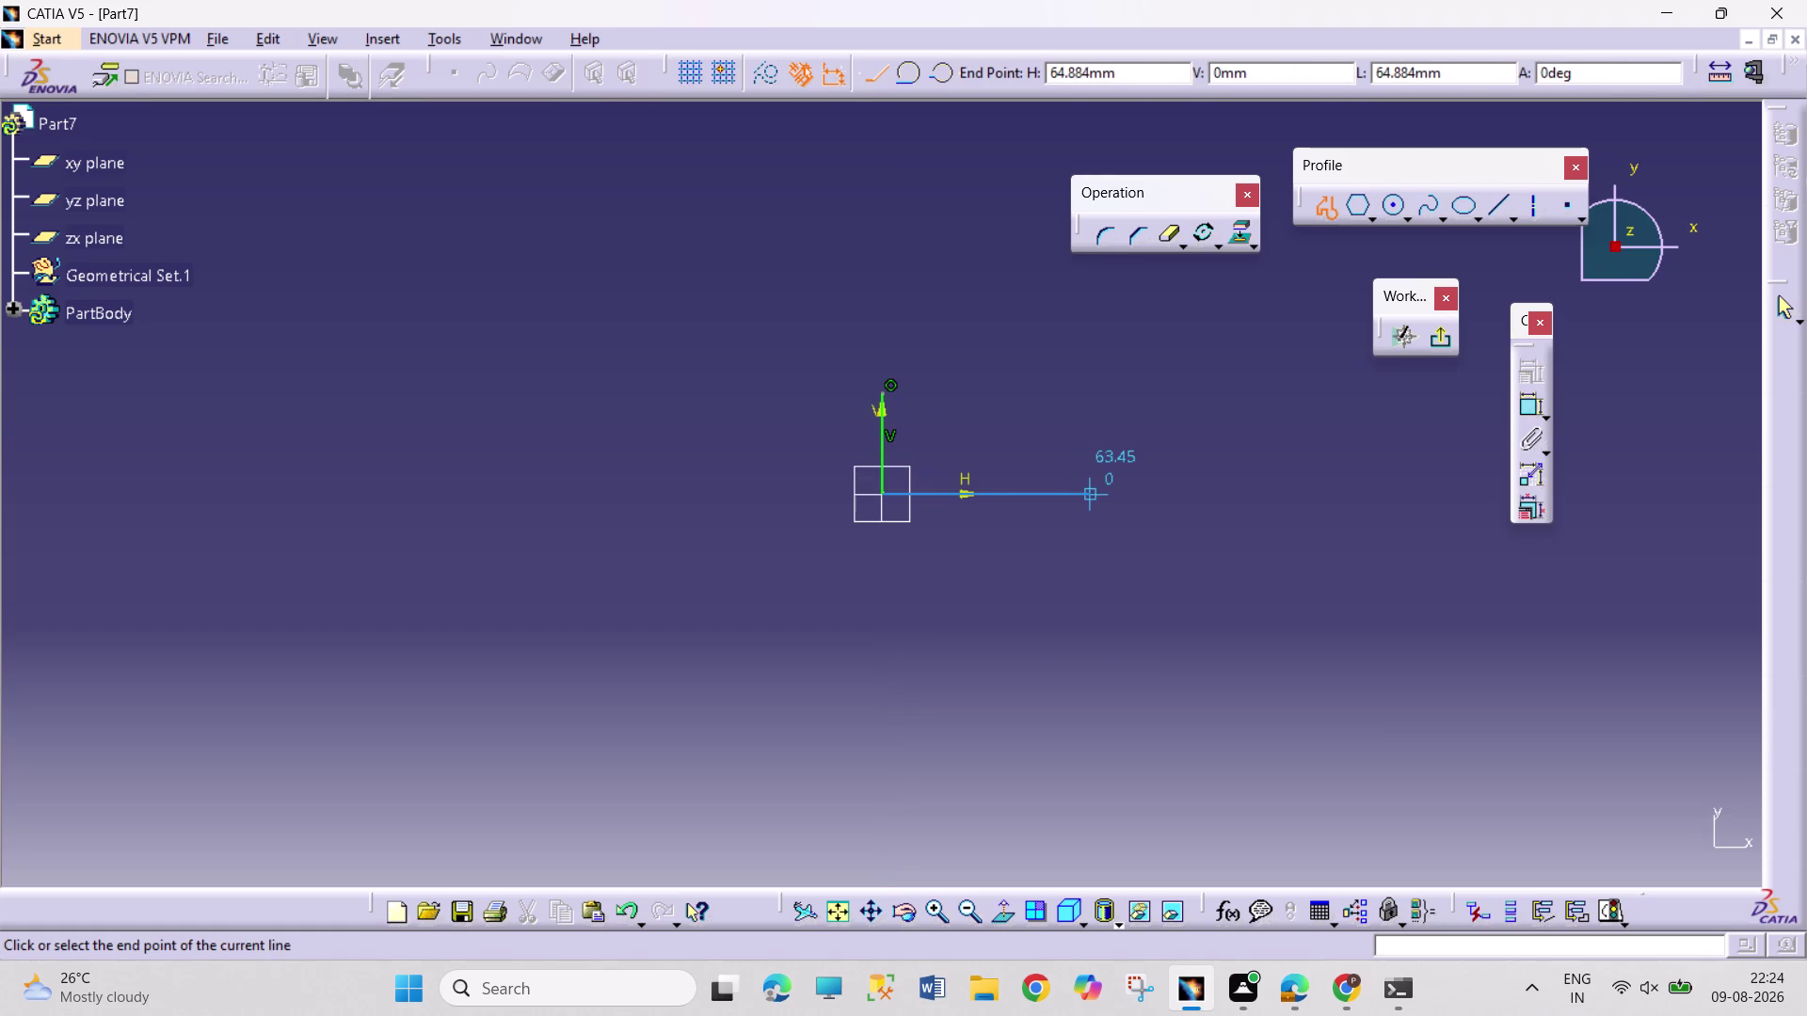
click(1096, 492)
click(1095, 522)
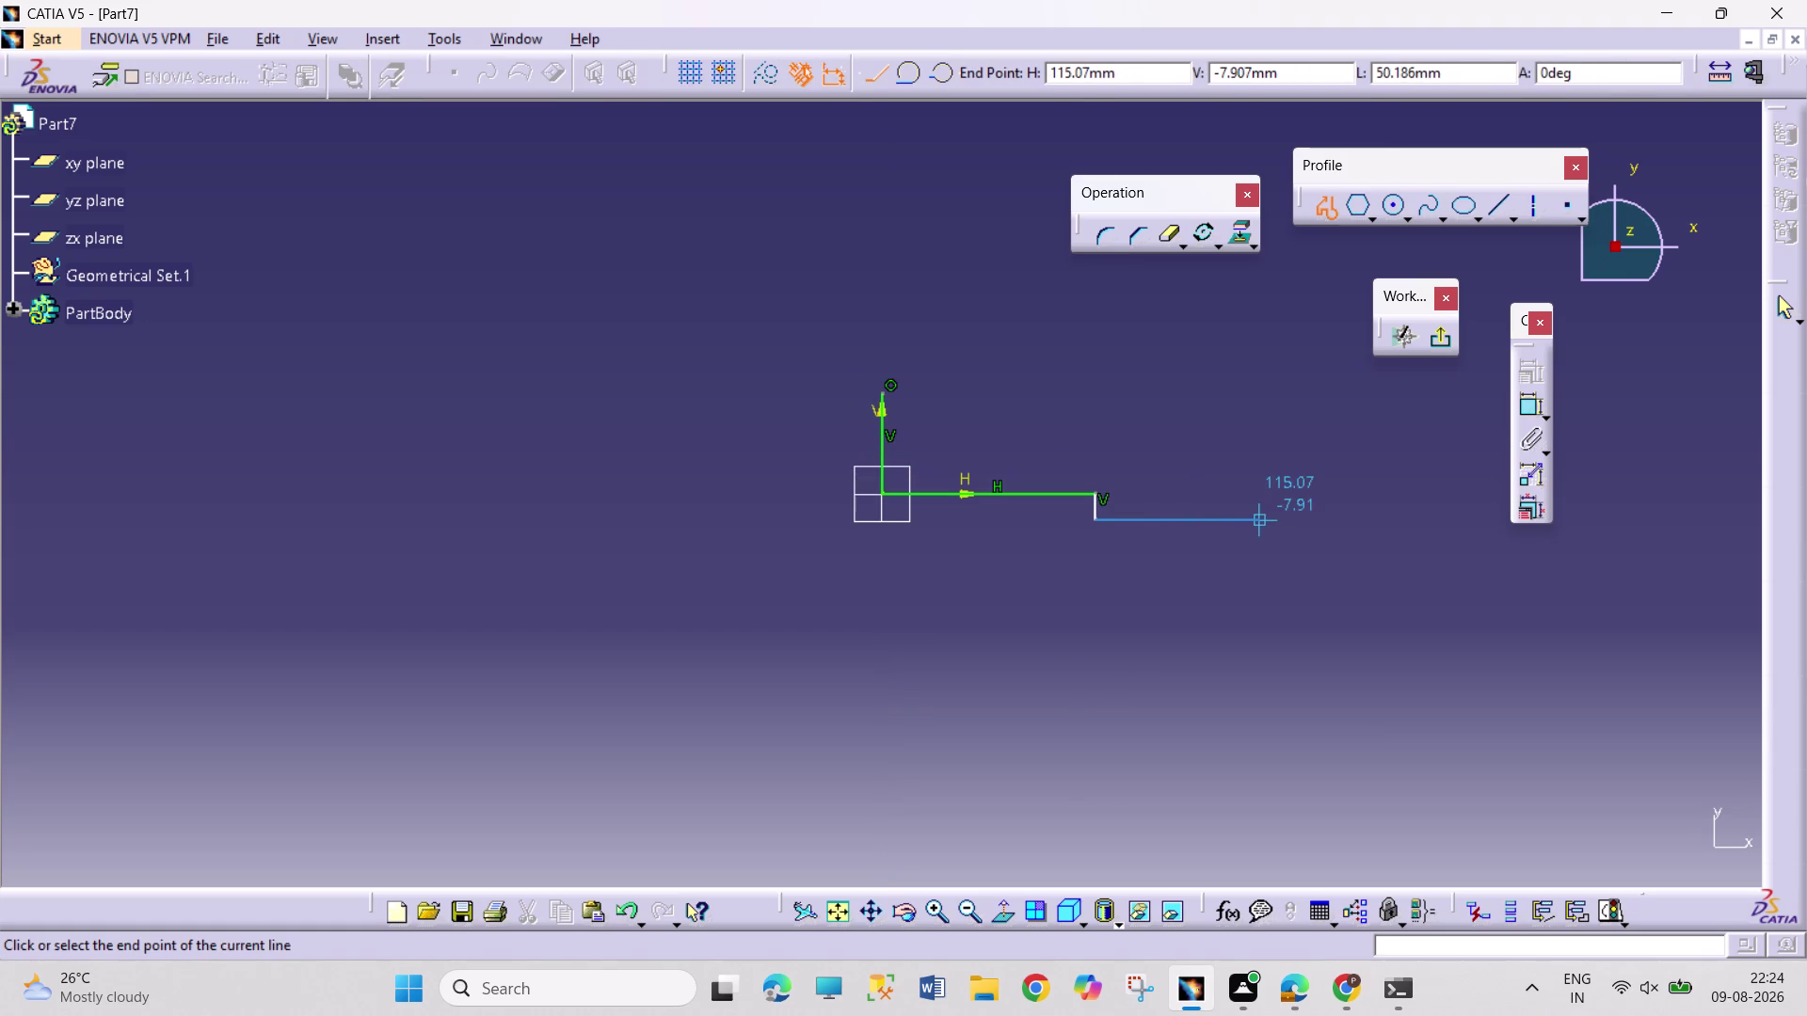
click(1266, 524)
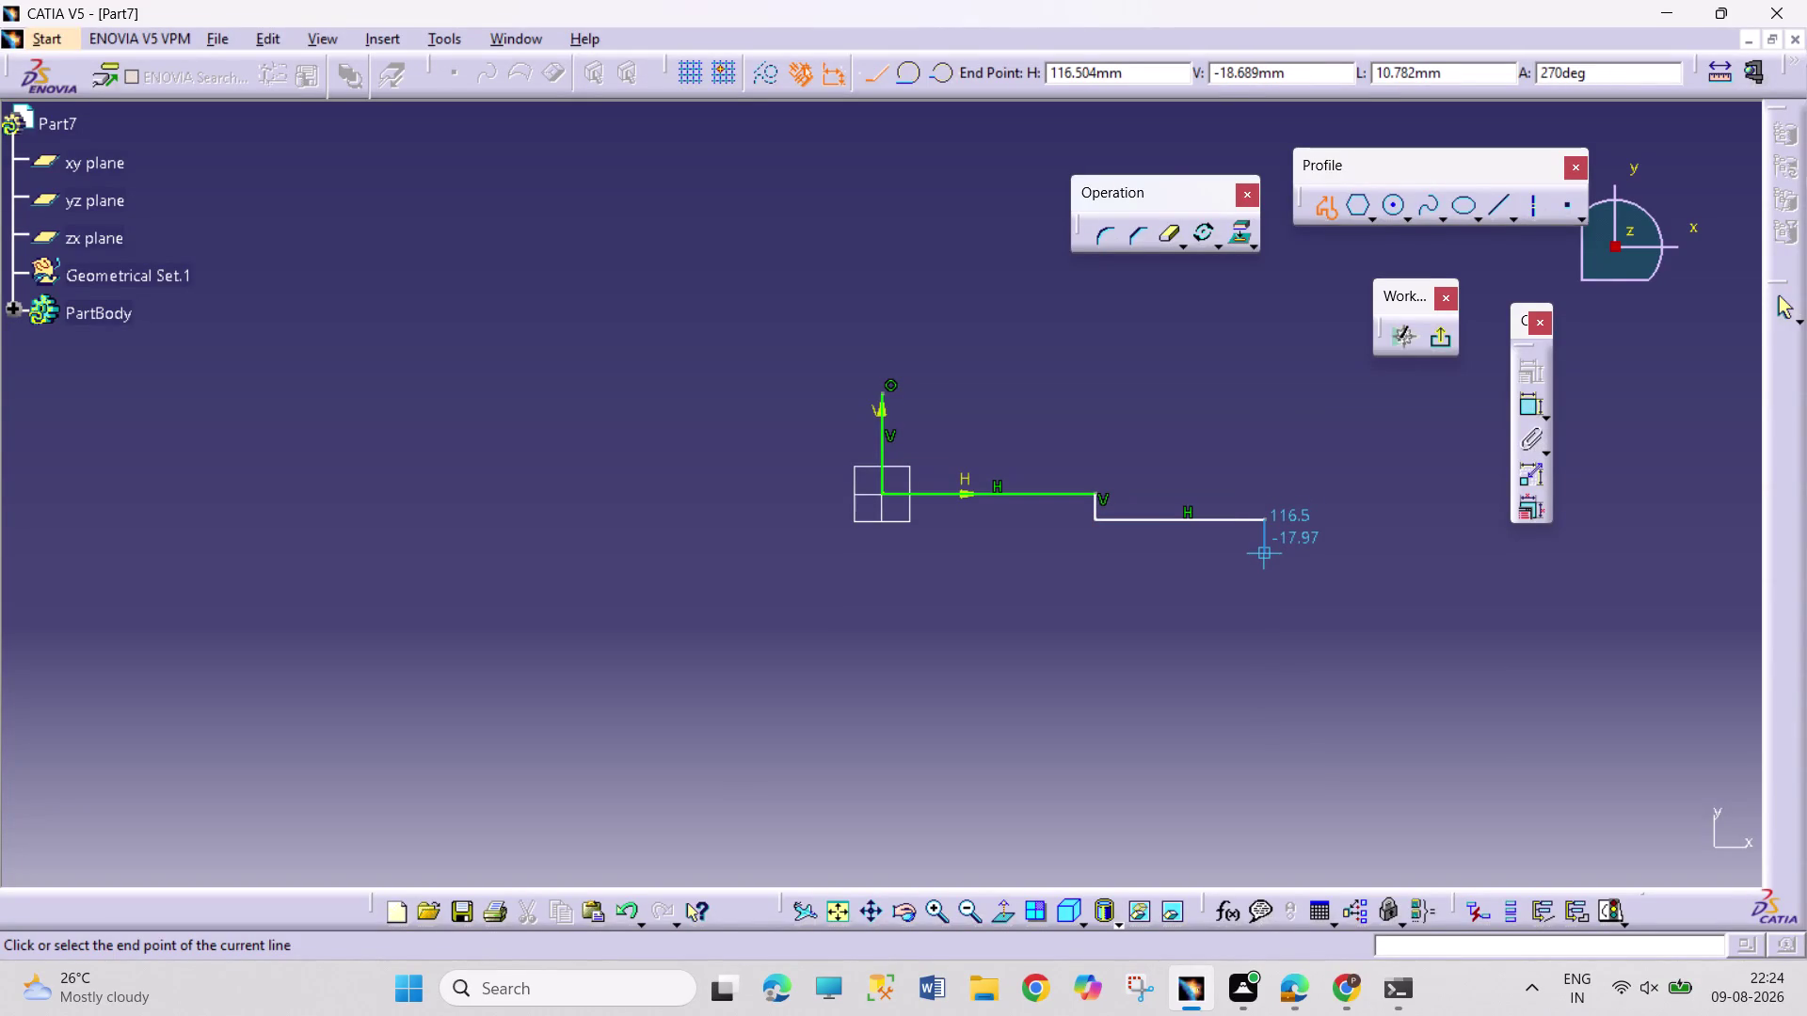
click(1266, 554)
click(1309, 554)
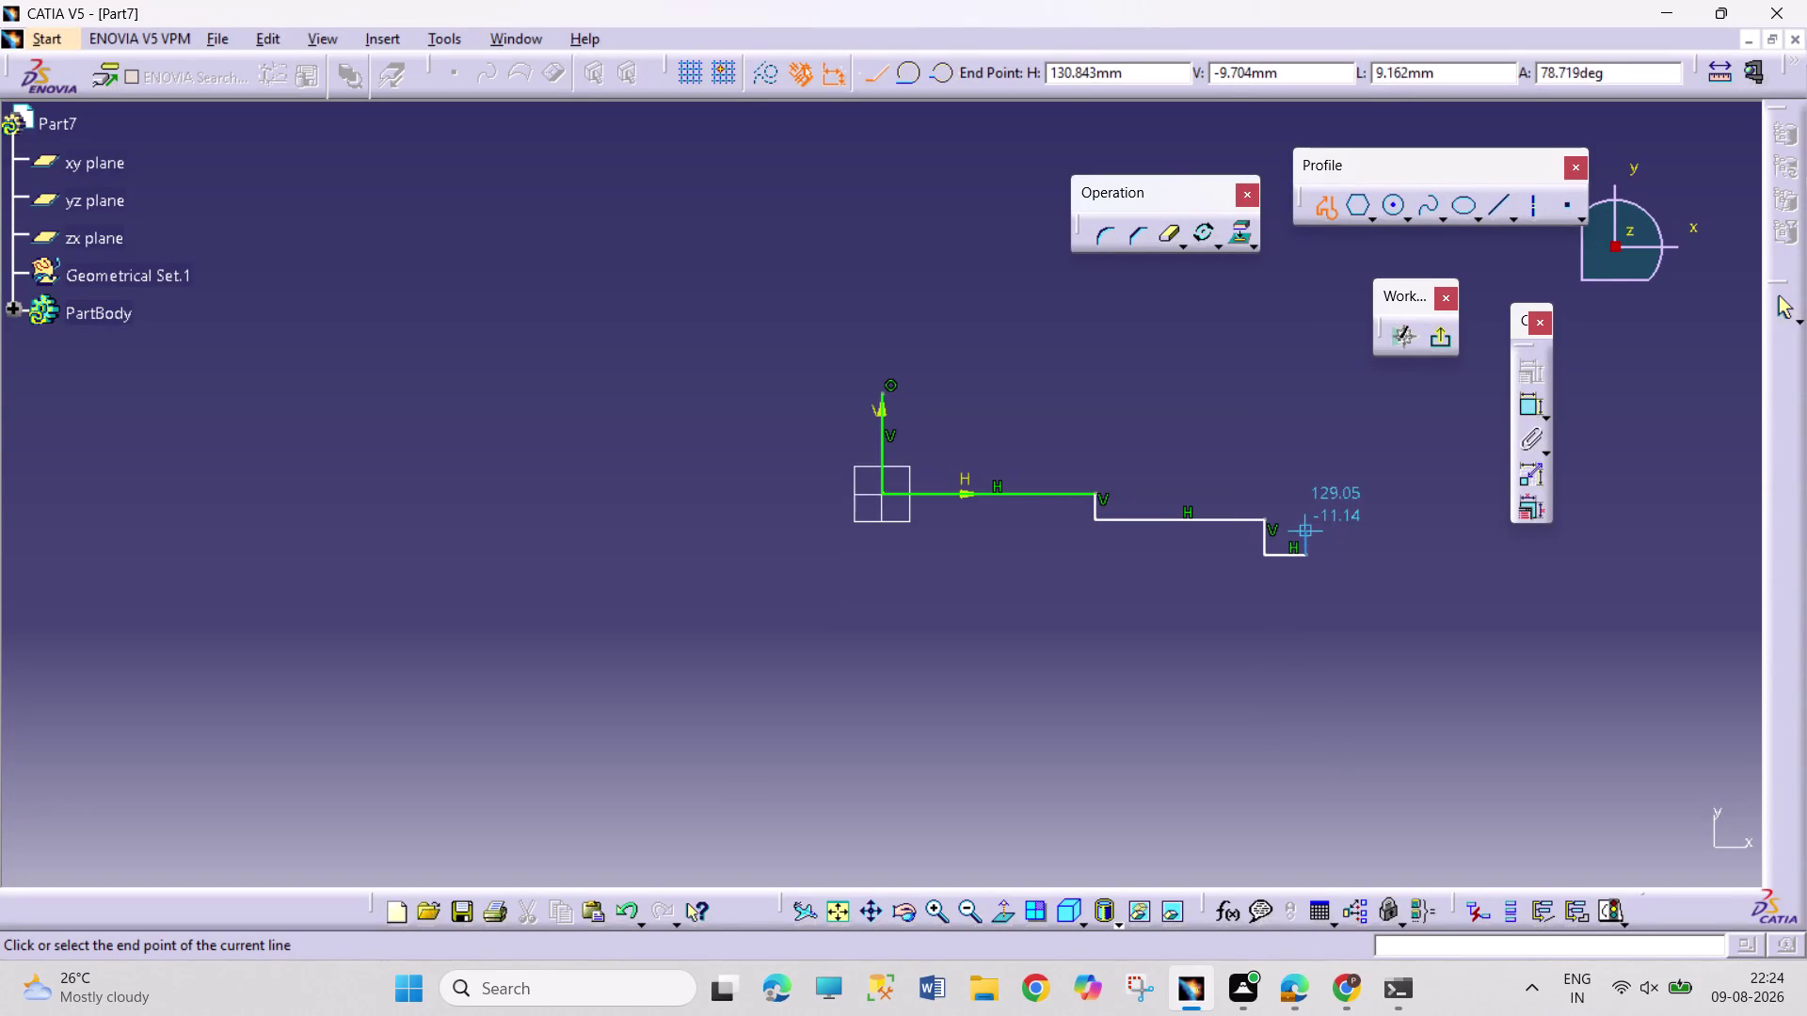
Continue the profile out of the groove to the raised right end and back along a lowered top edge.
click(1306, 514)
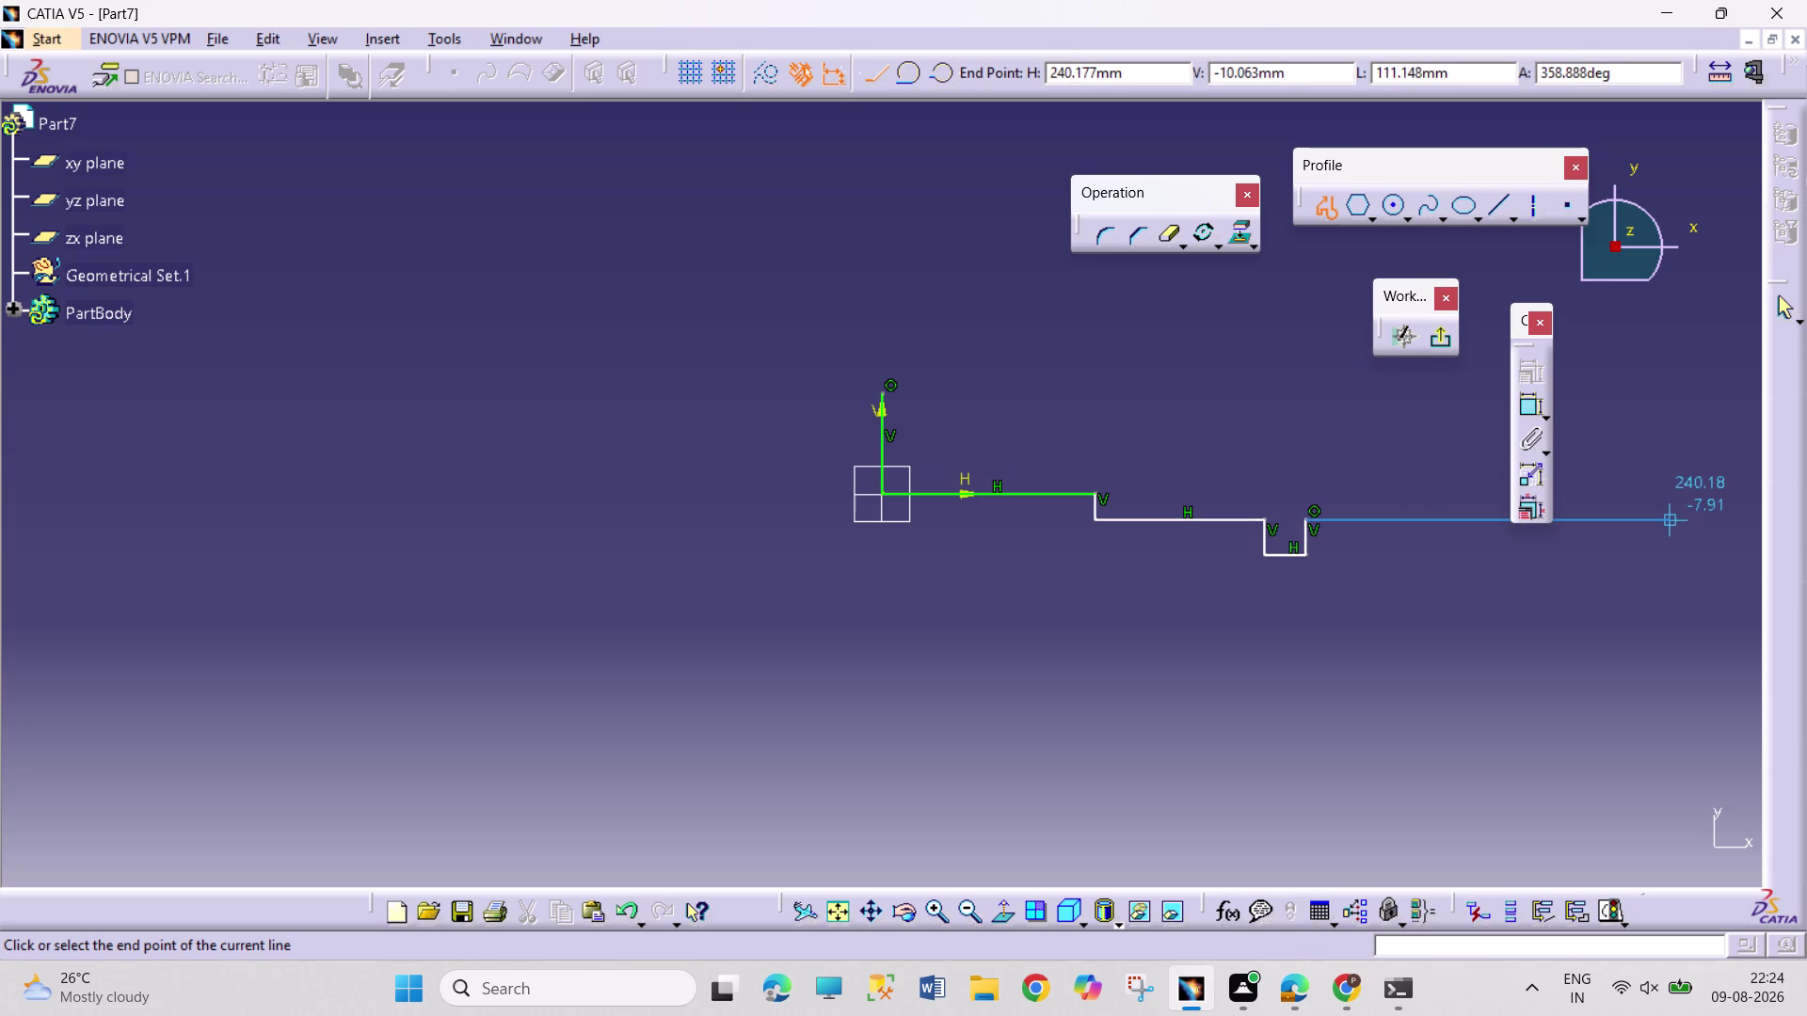
click(1670, 523)
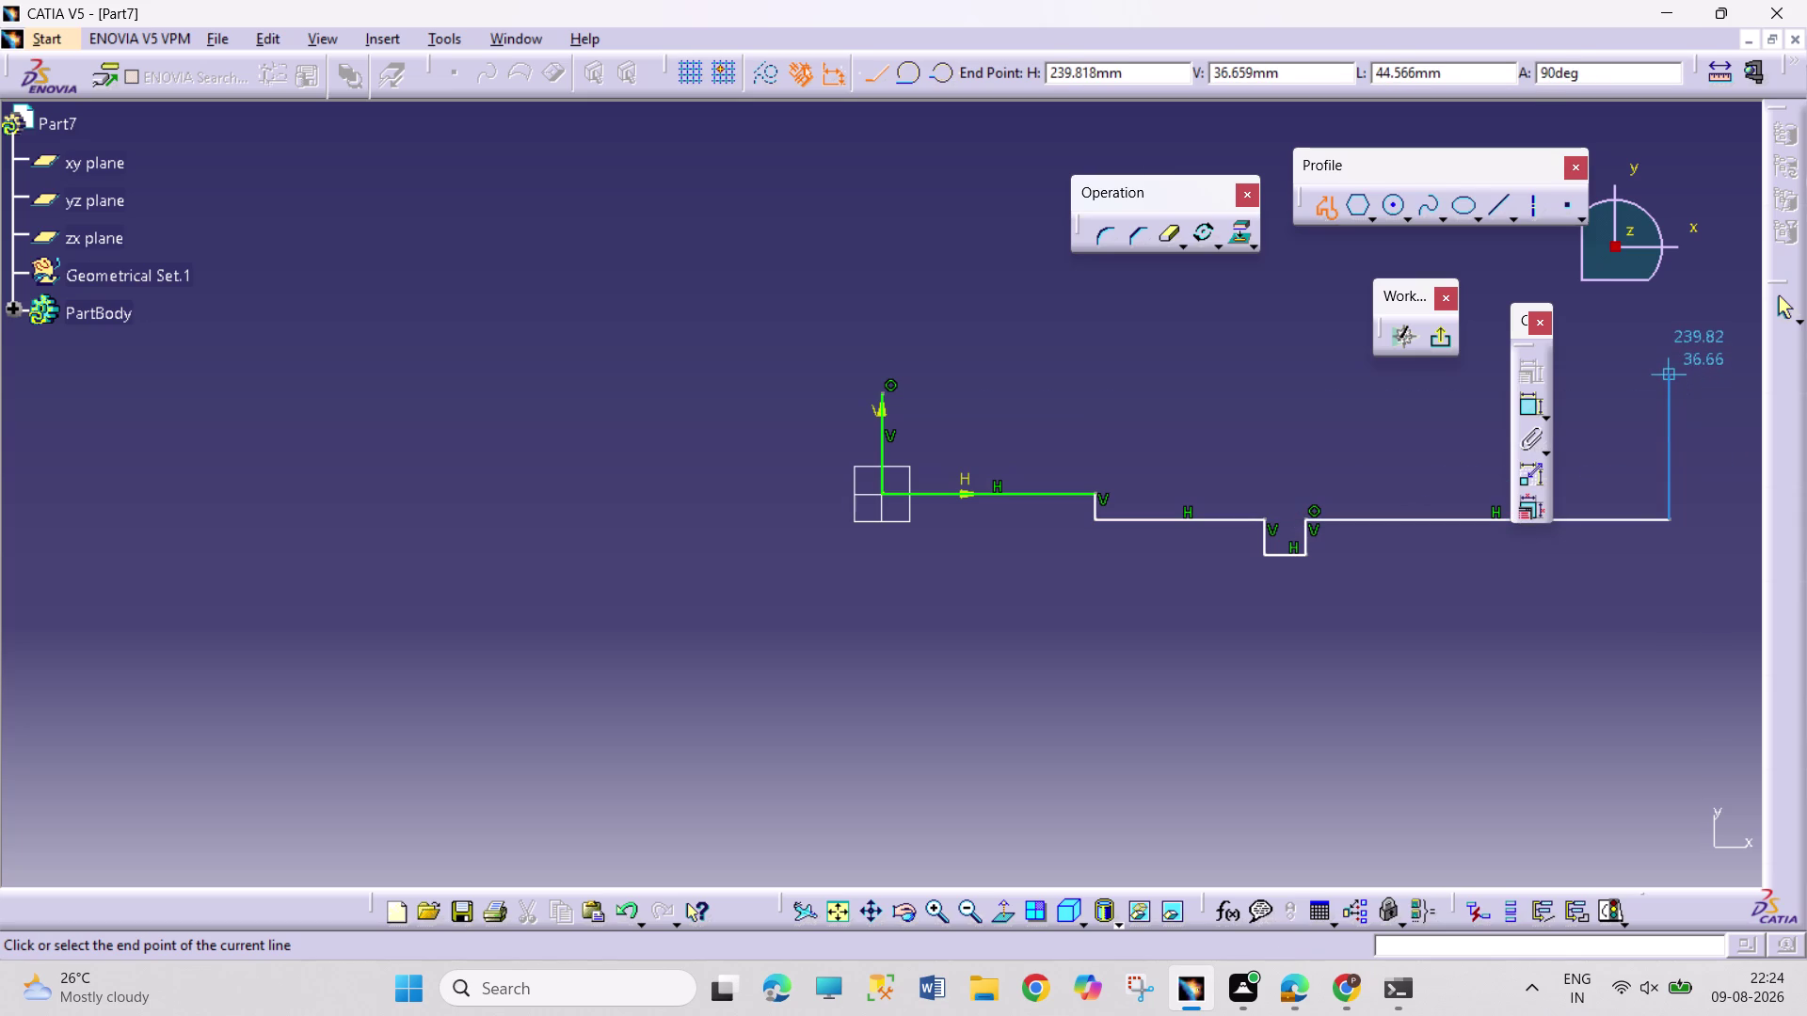
click(1666, 370)
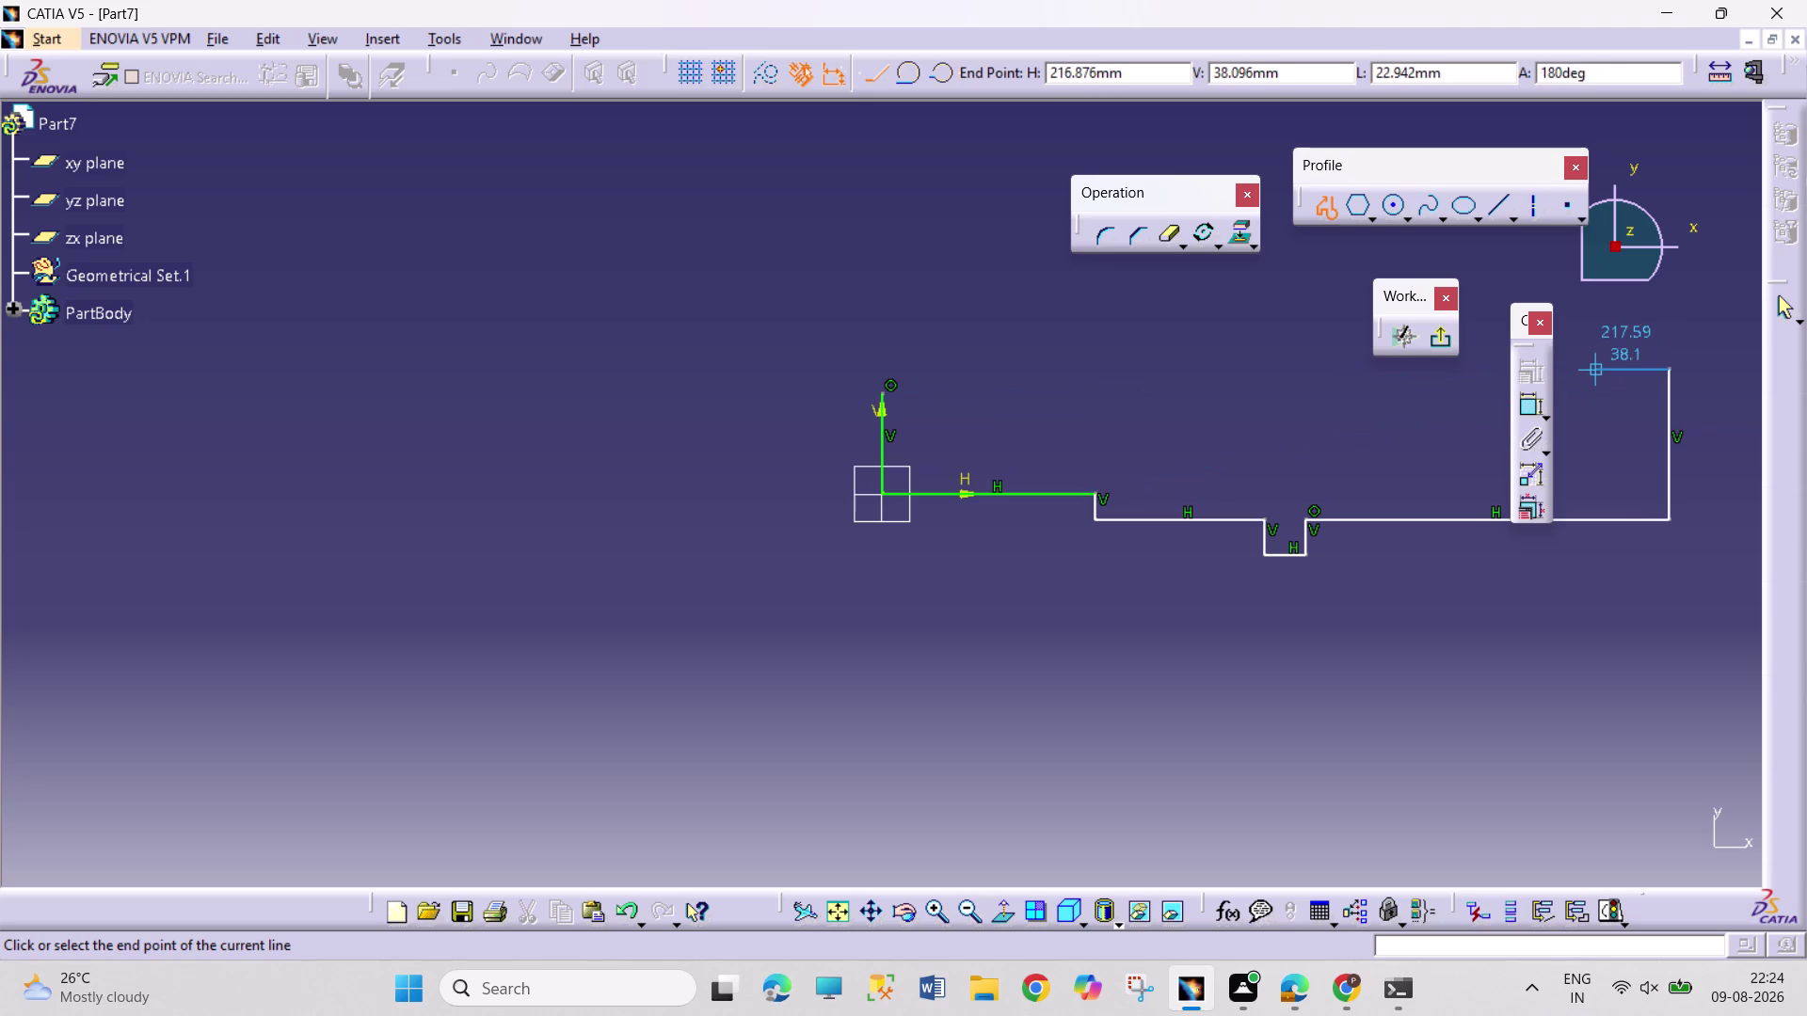
click(1584, 366)
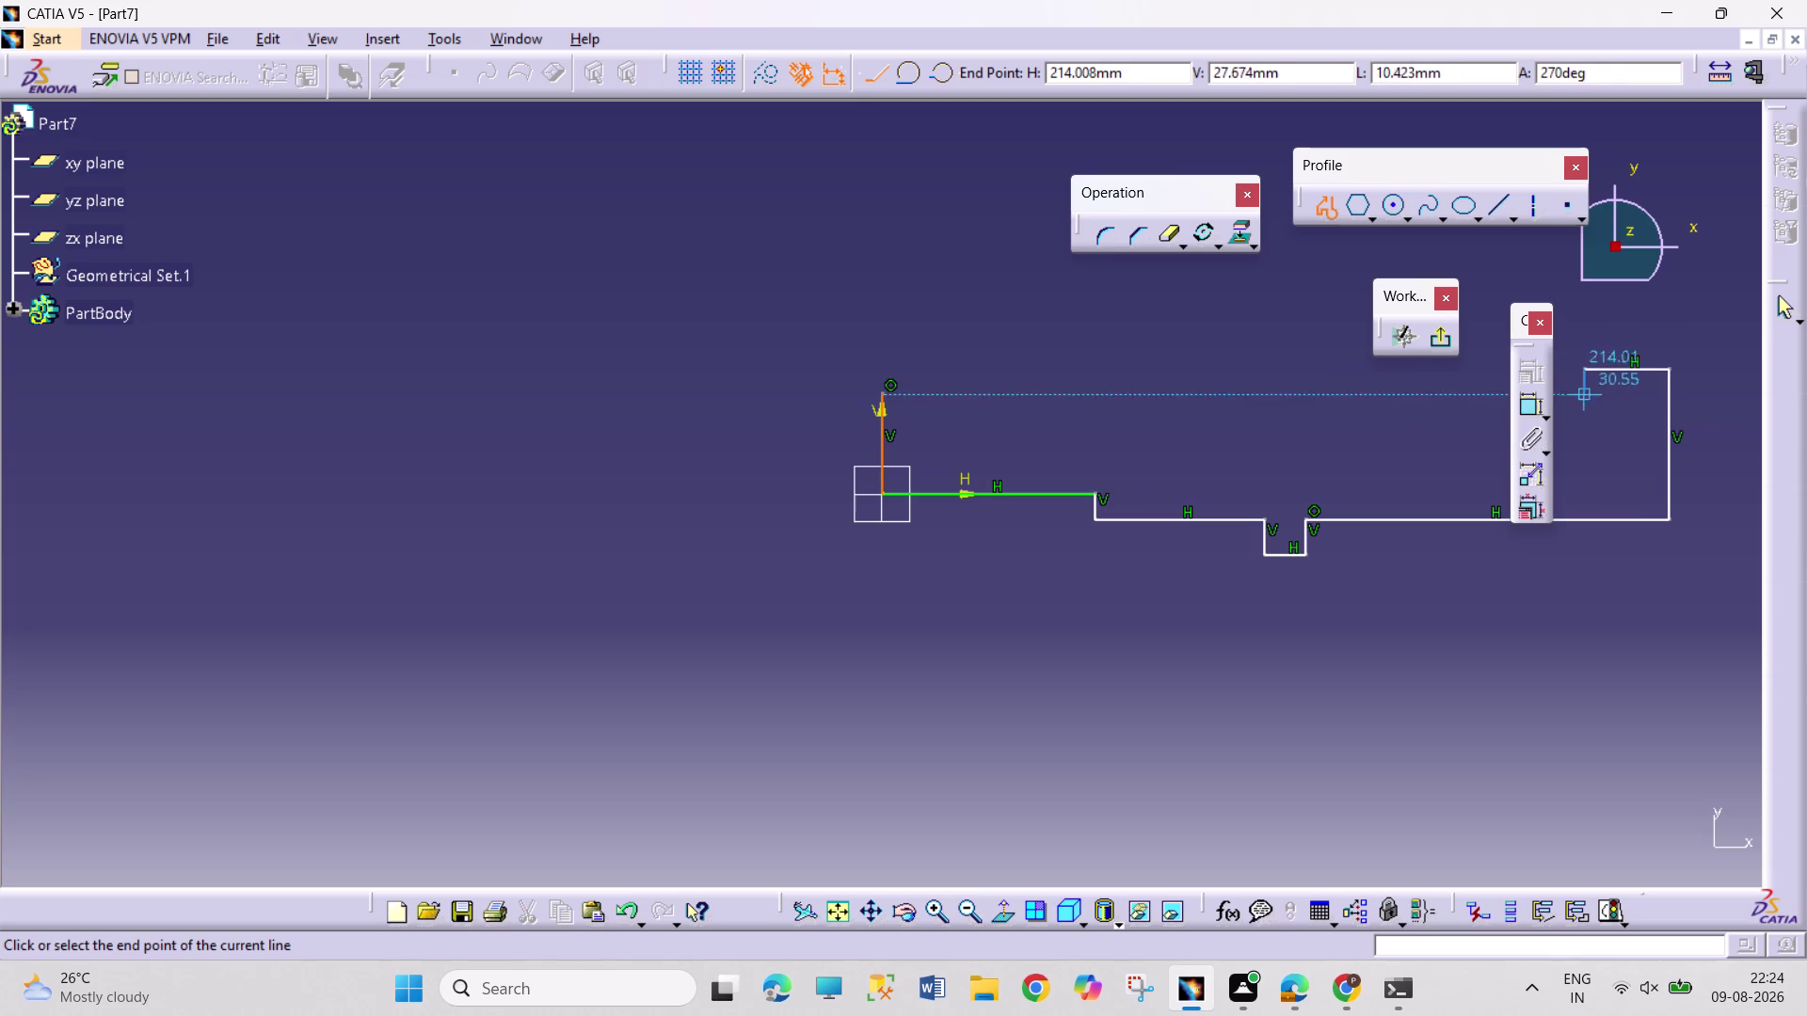
click(1587, 421)
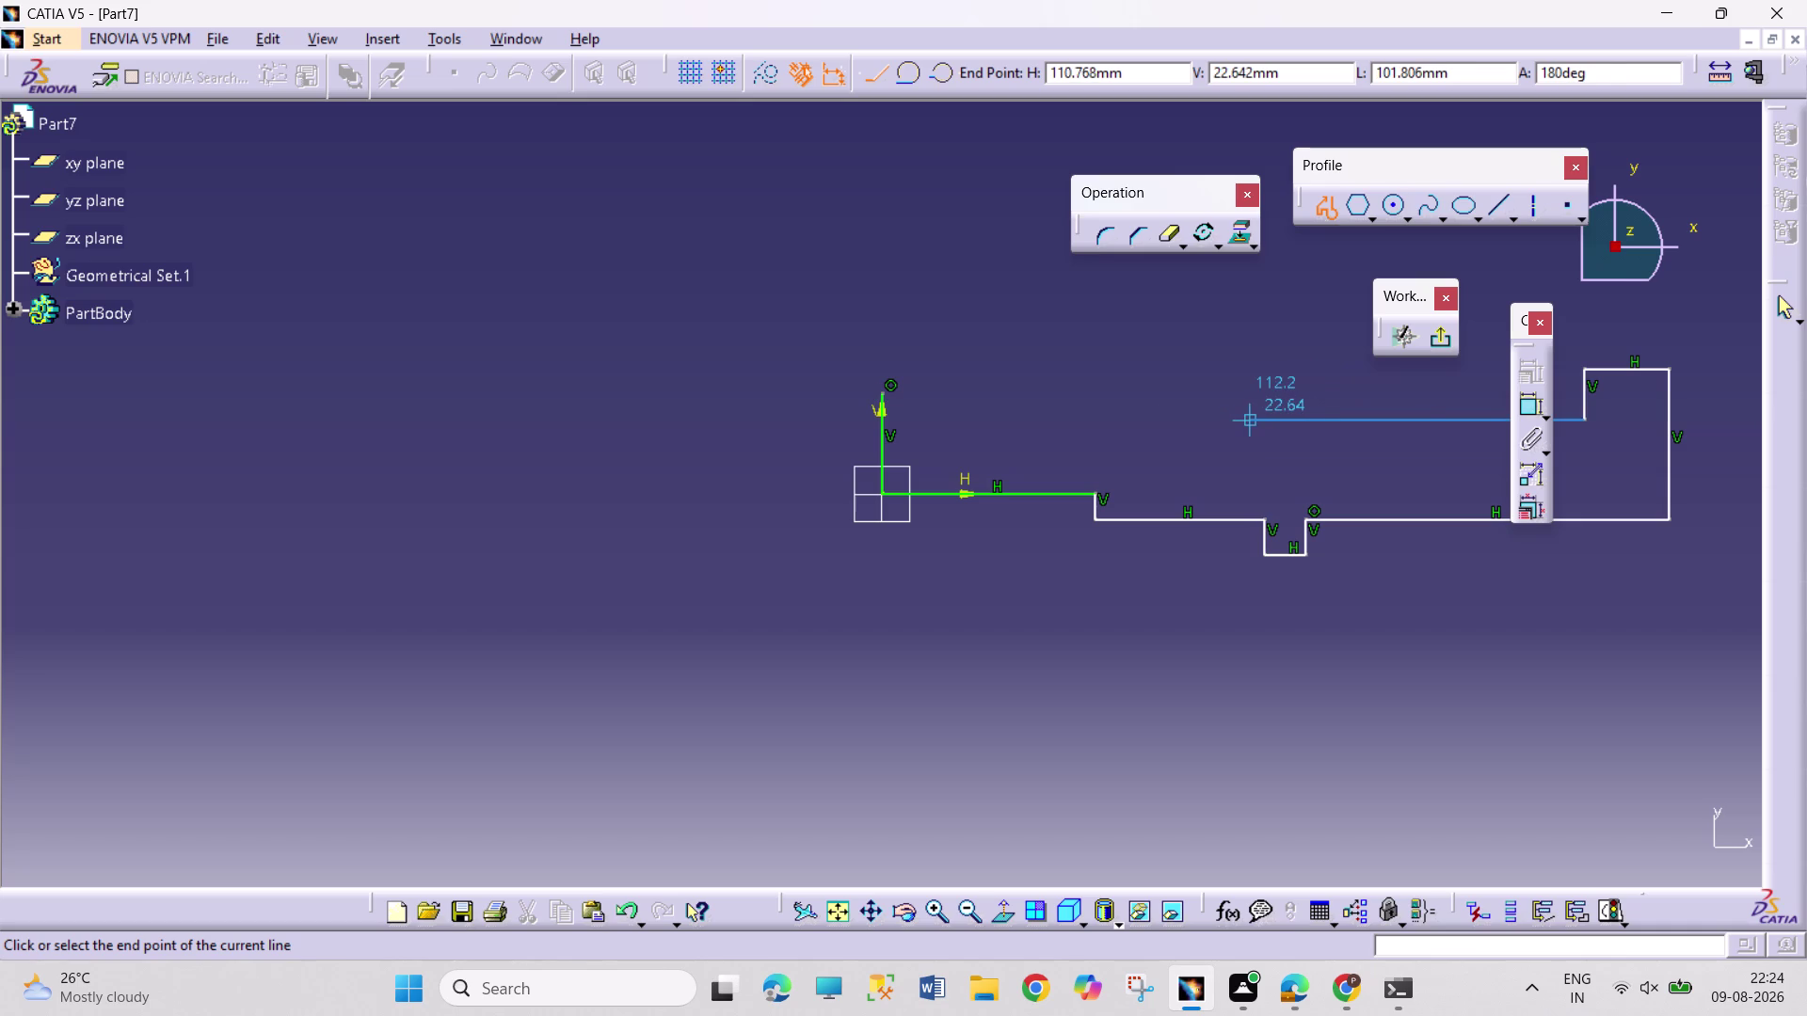
click(1331, 419)
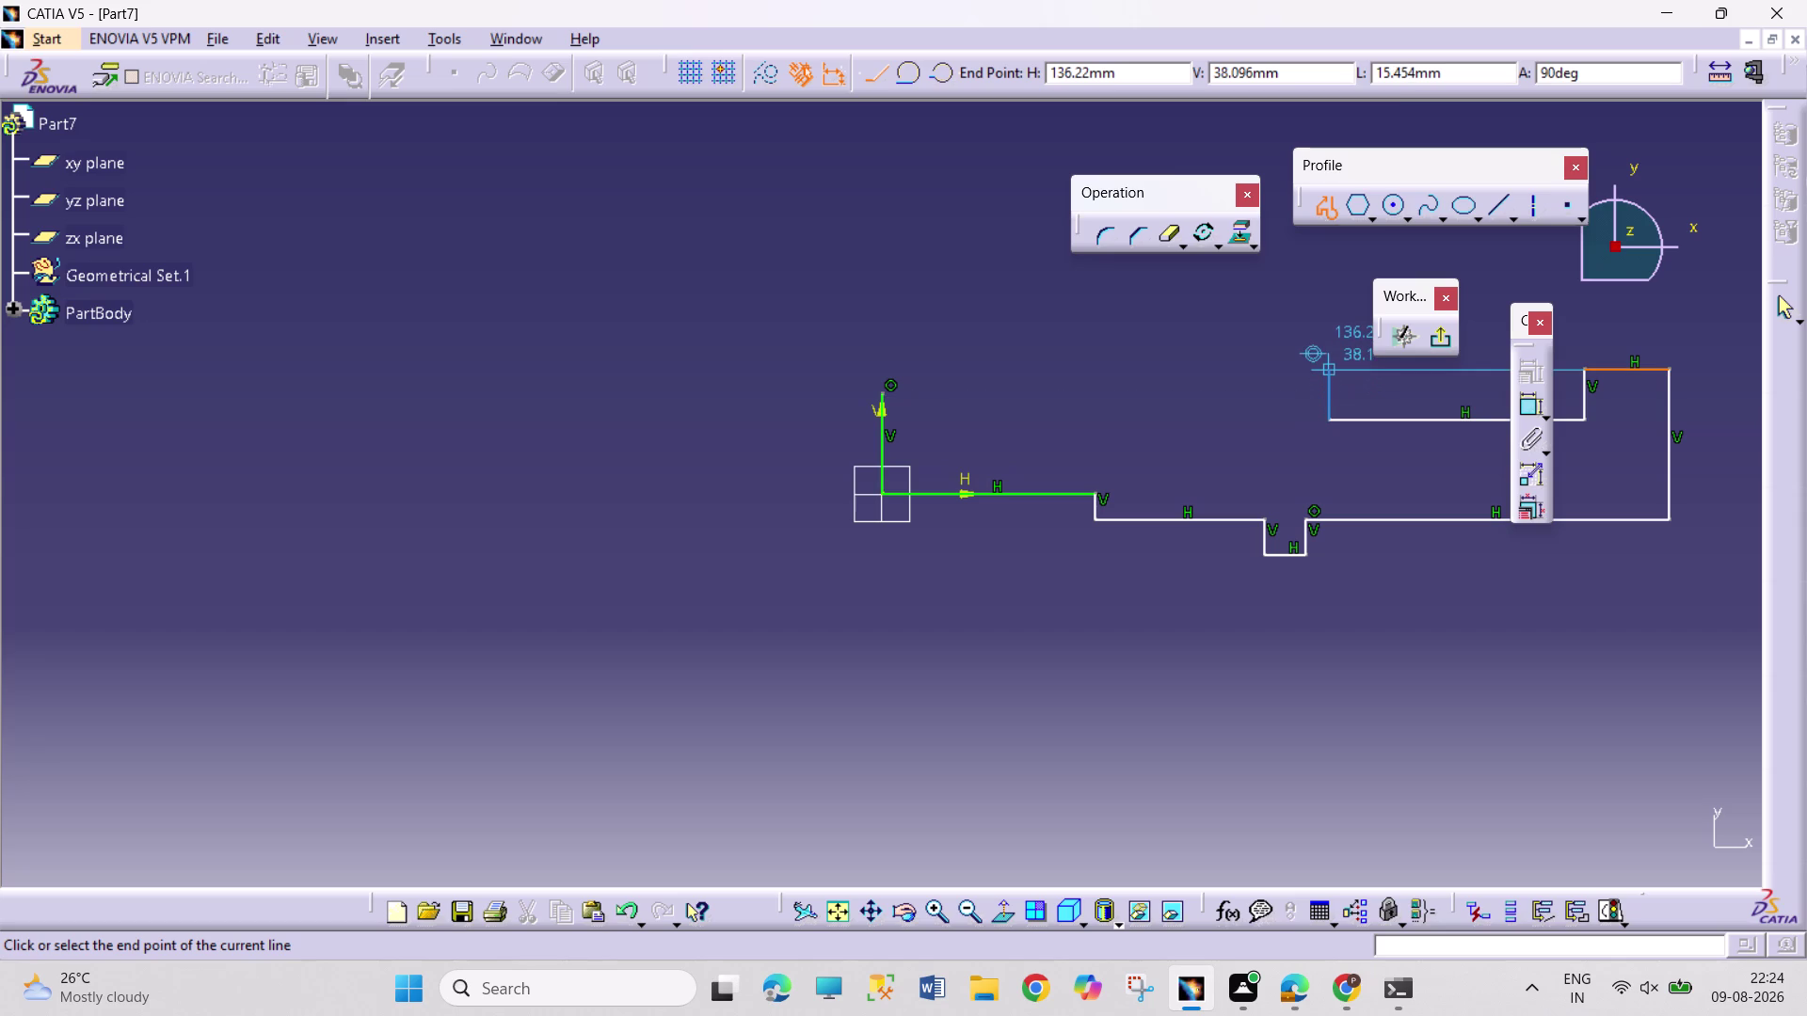
key(Escape)
key(Escape)
Delete the lowered top line and the short vertical segment from the profile.
key(Escape)
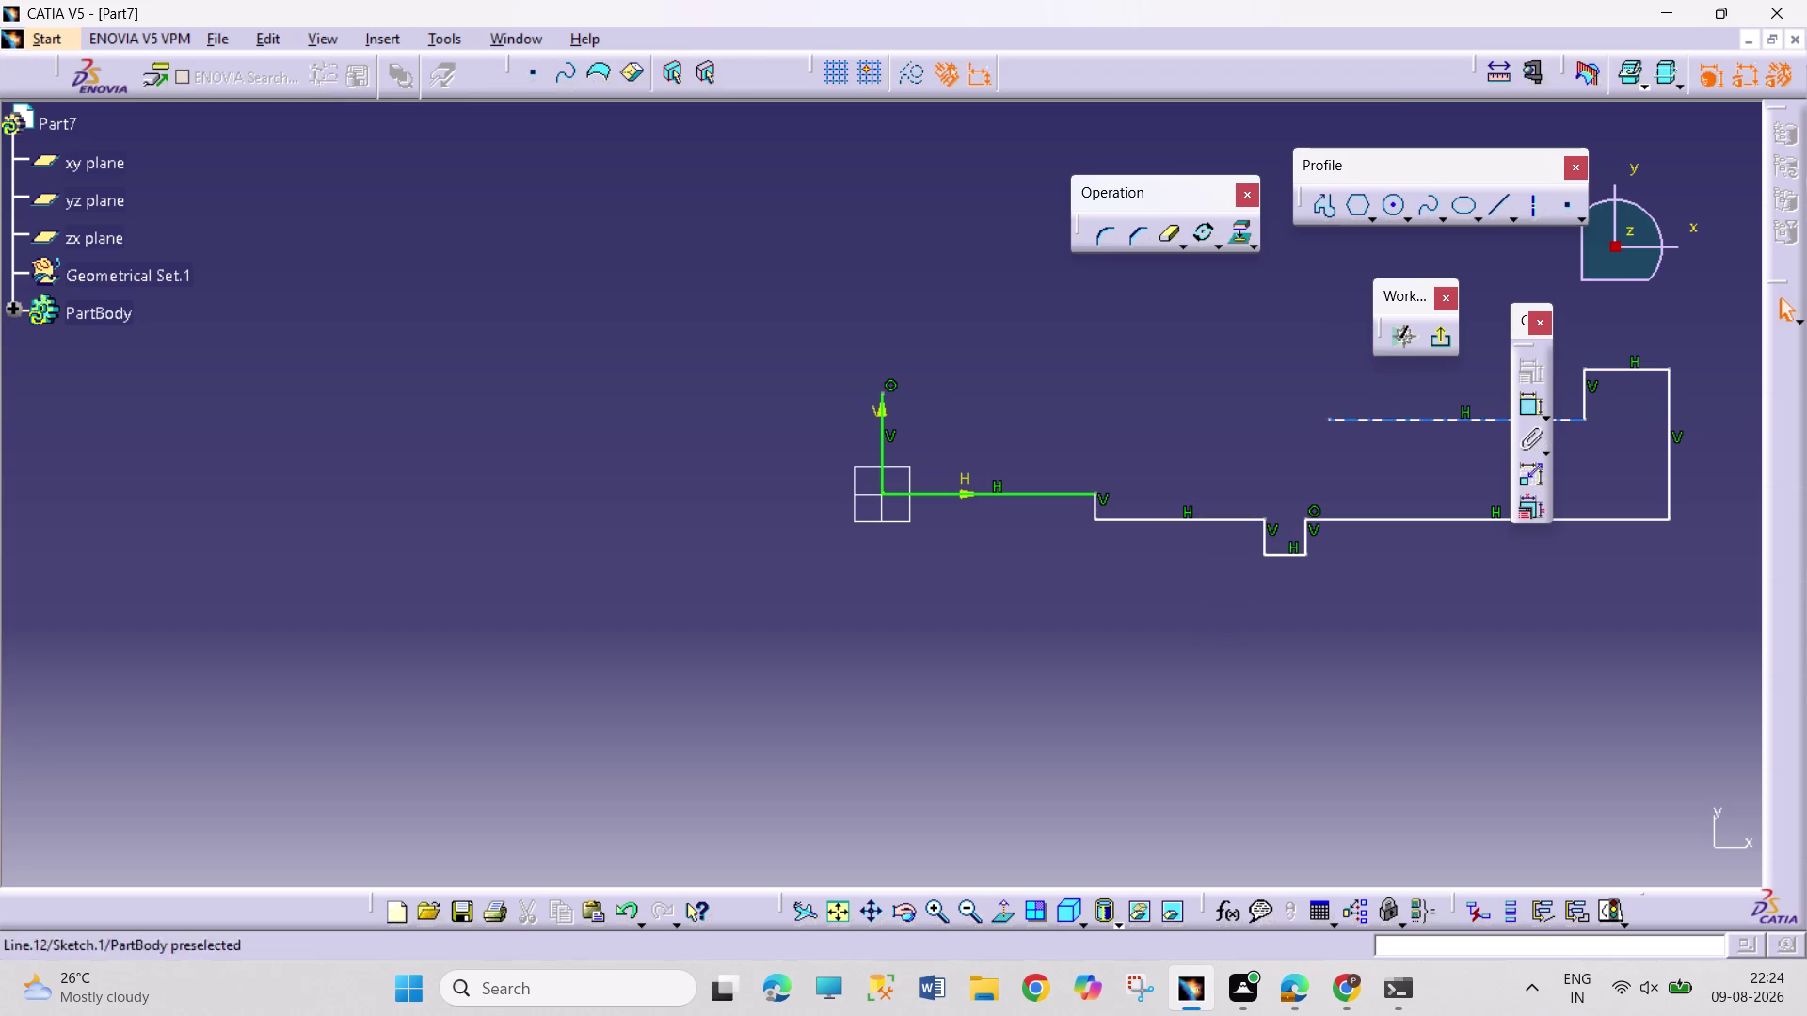
right_click(1471, 421)
click(1520, 740)
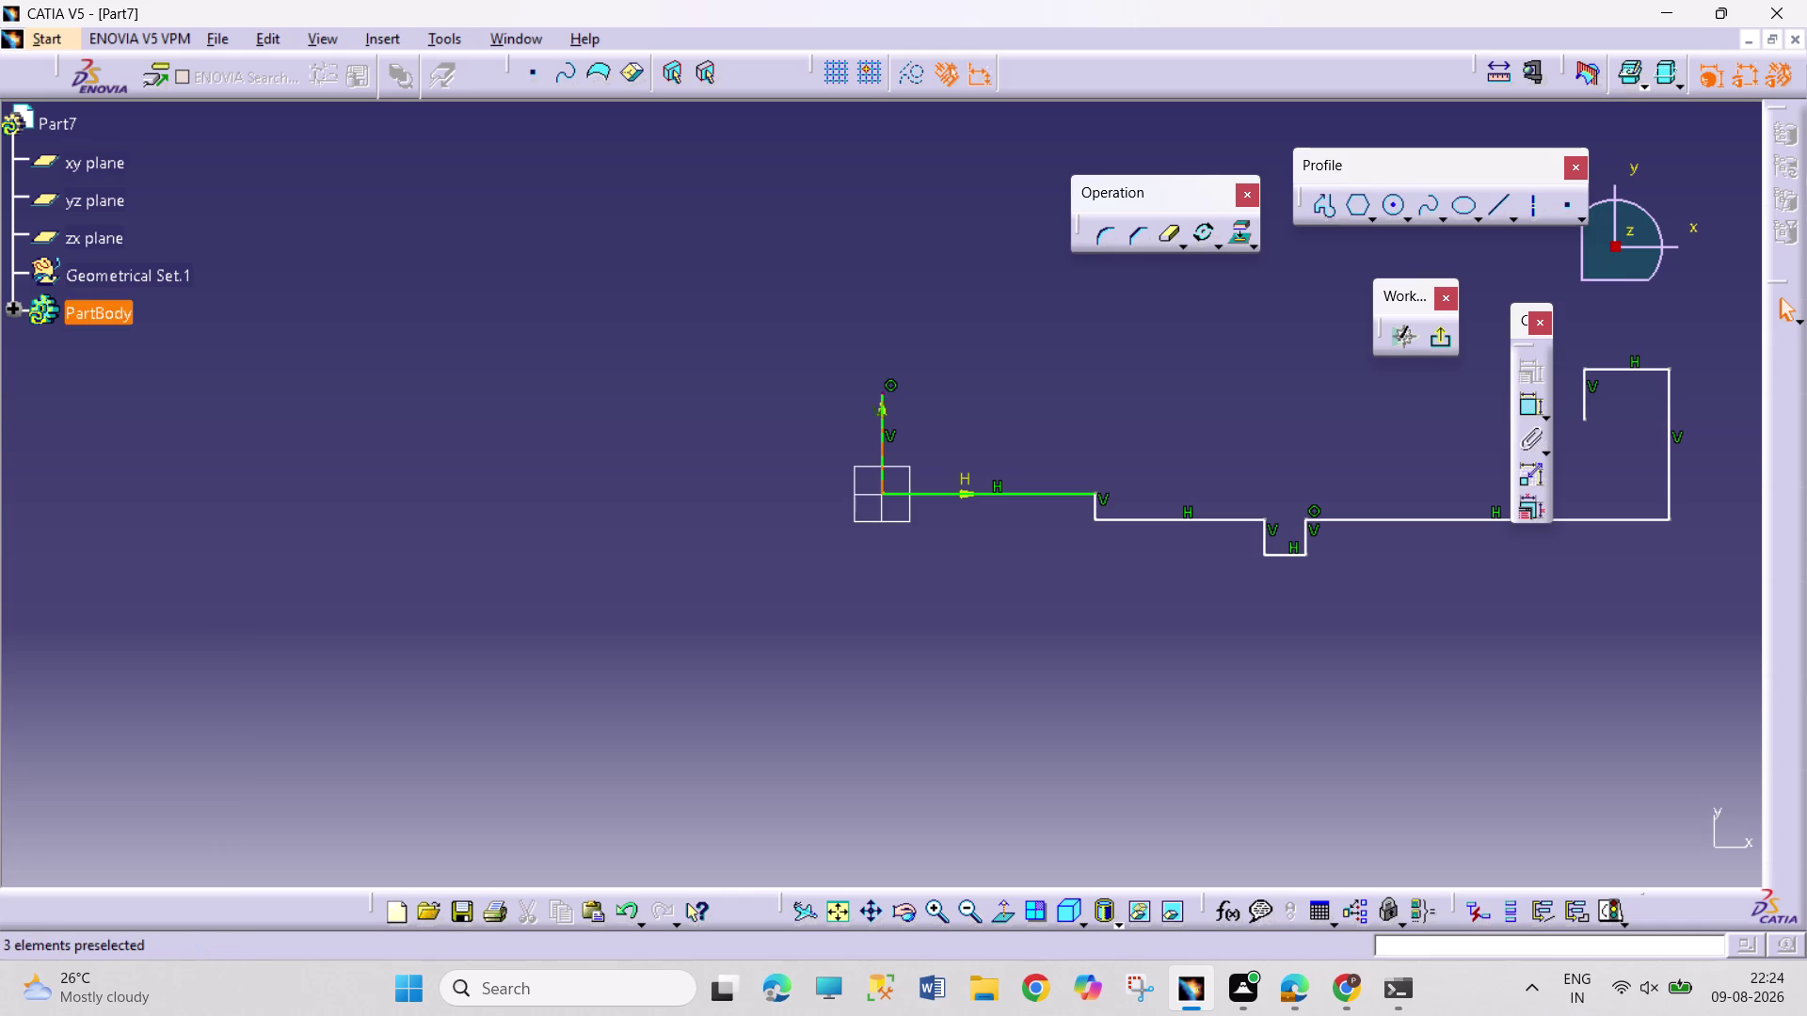
right_click(1584, 399)
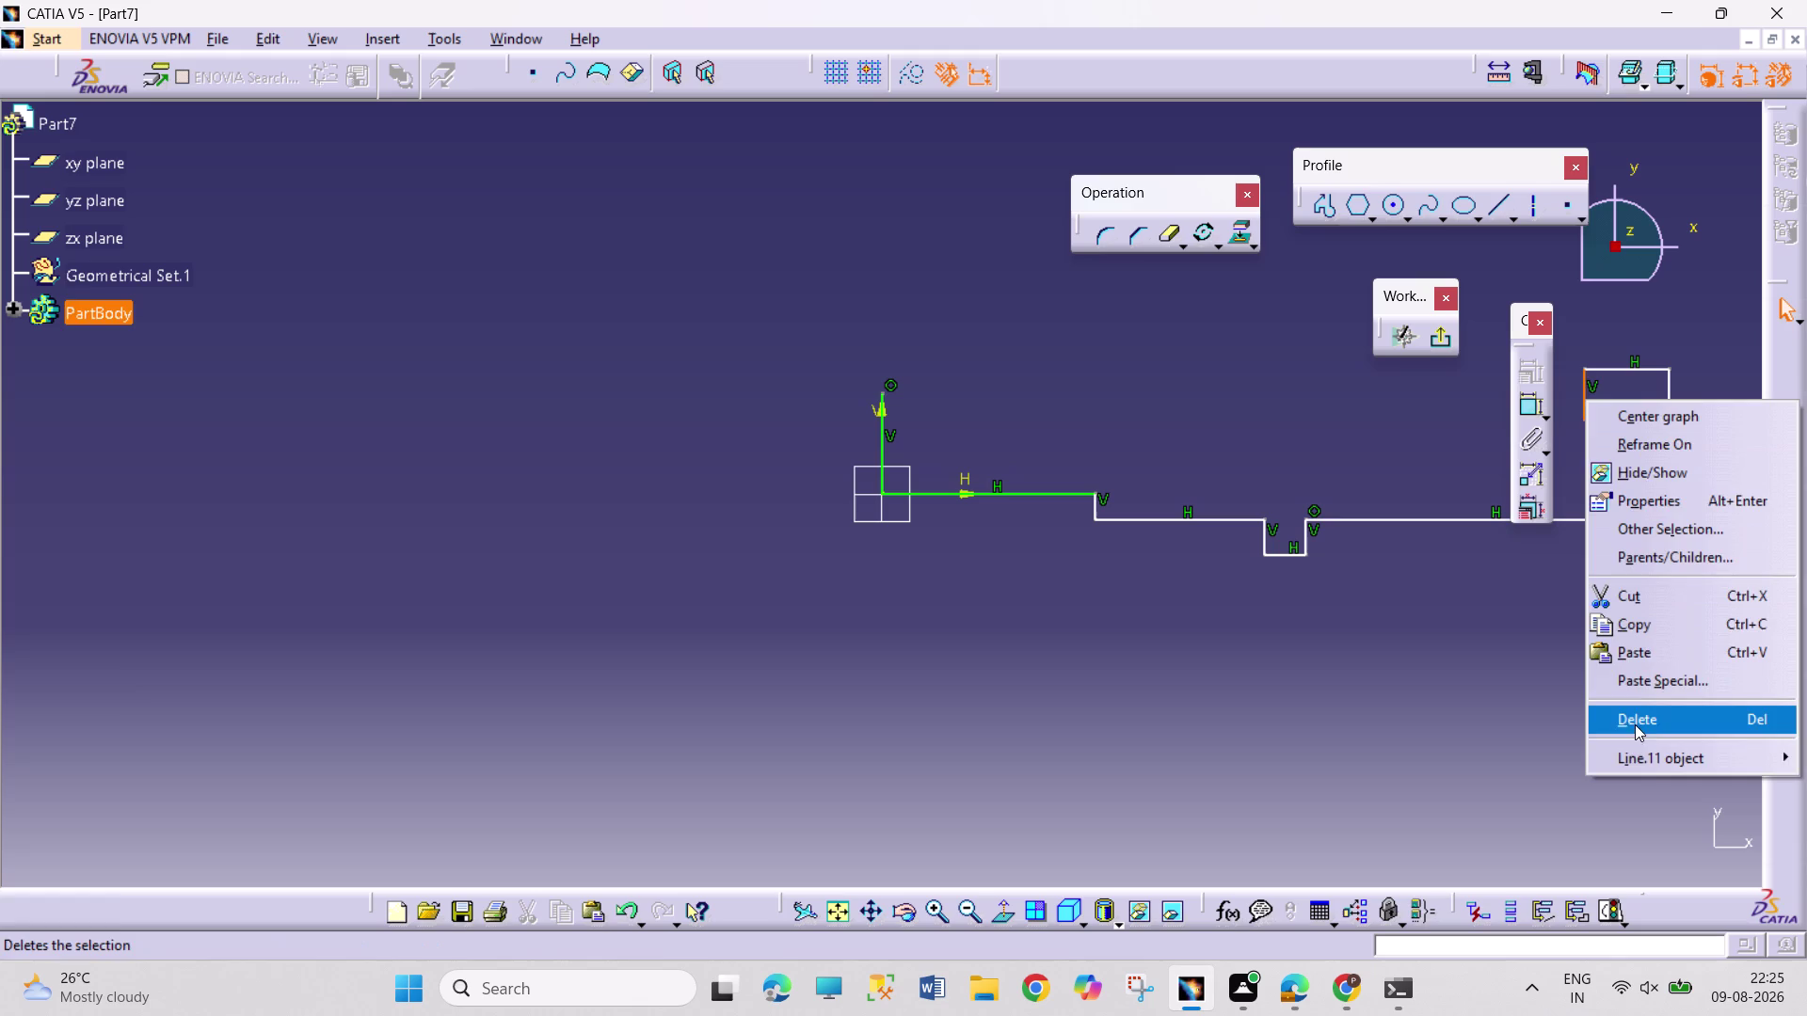
click(1634, 719)
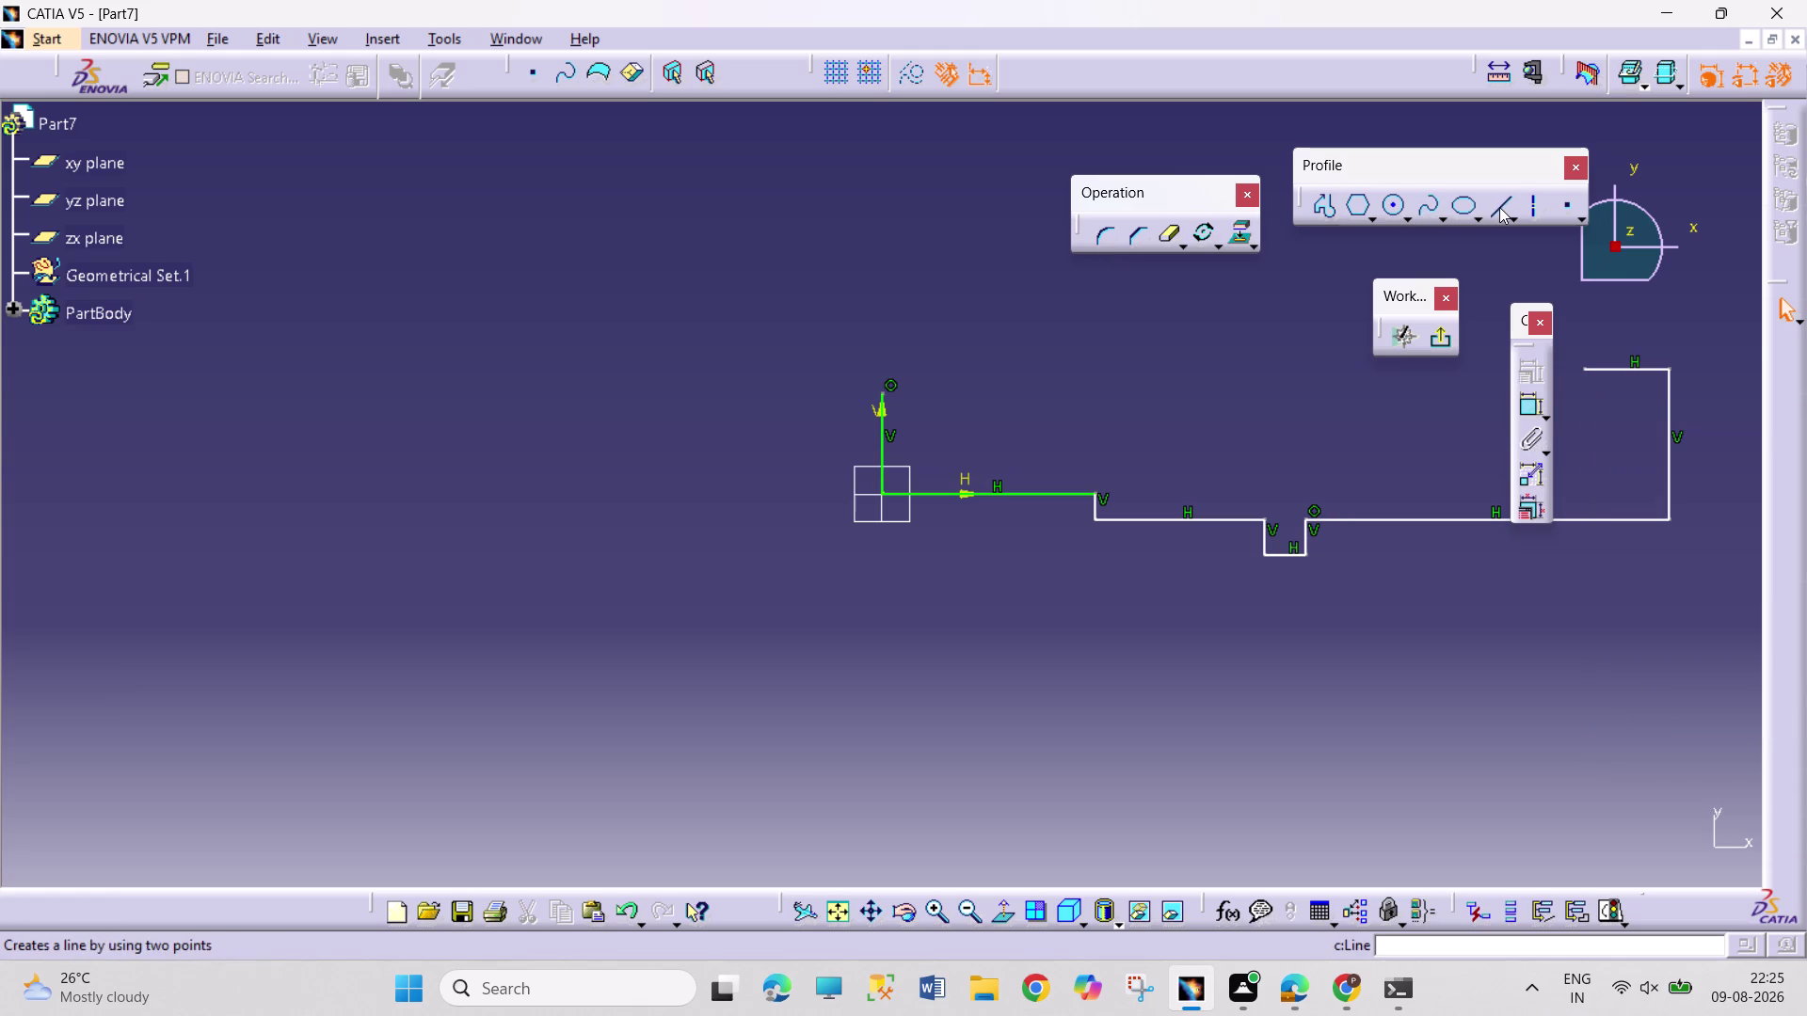
Draw a straight top line from the left vertical's top to the right end.
click(1499, 207)
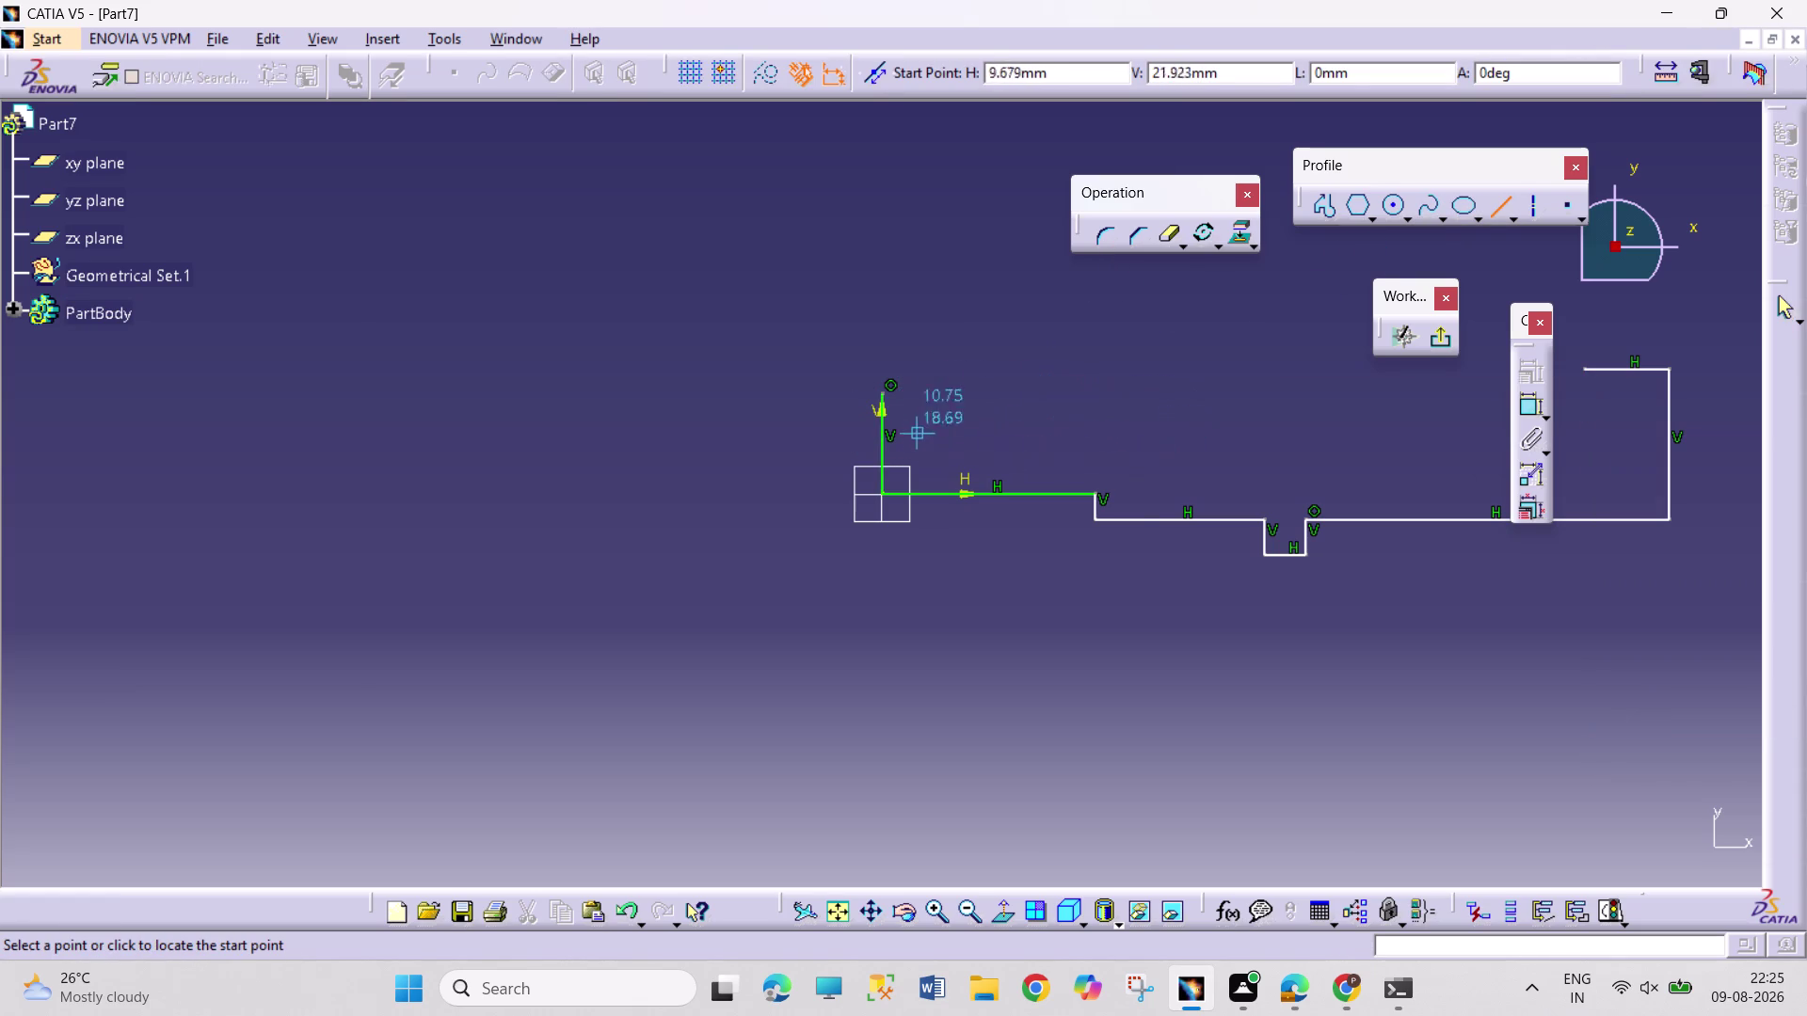
click(886, 393)
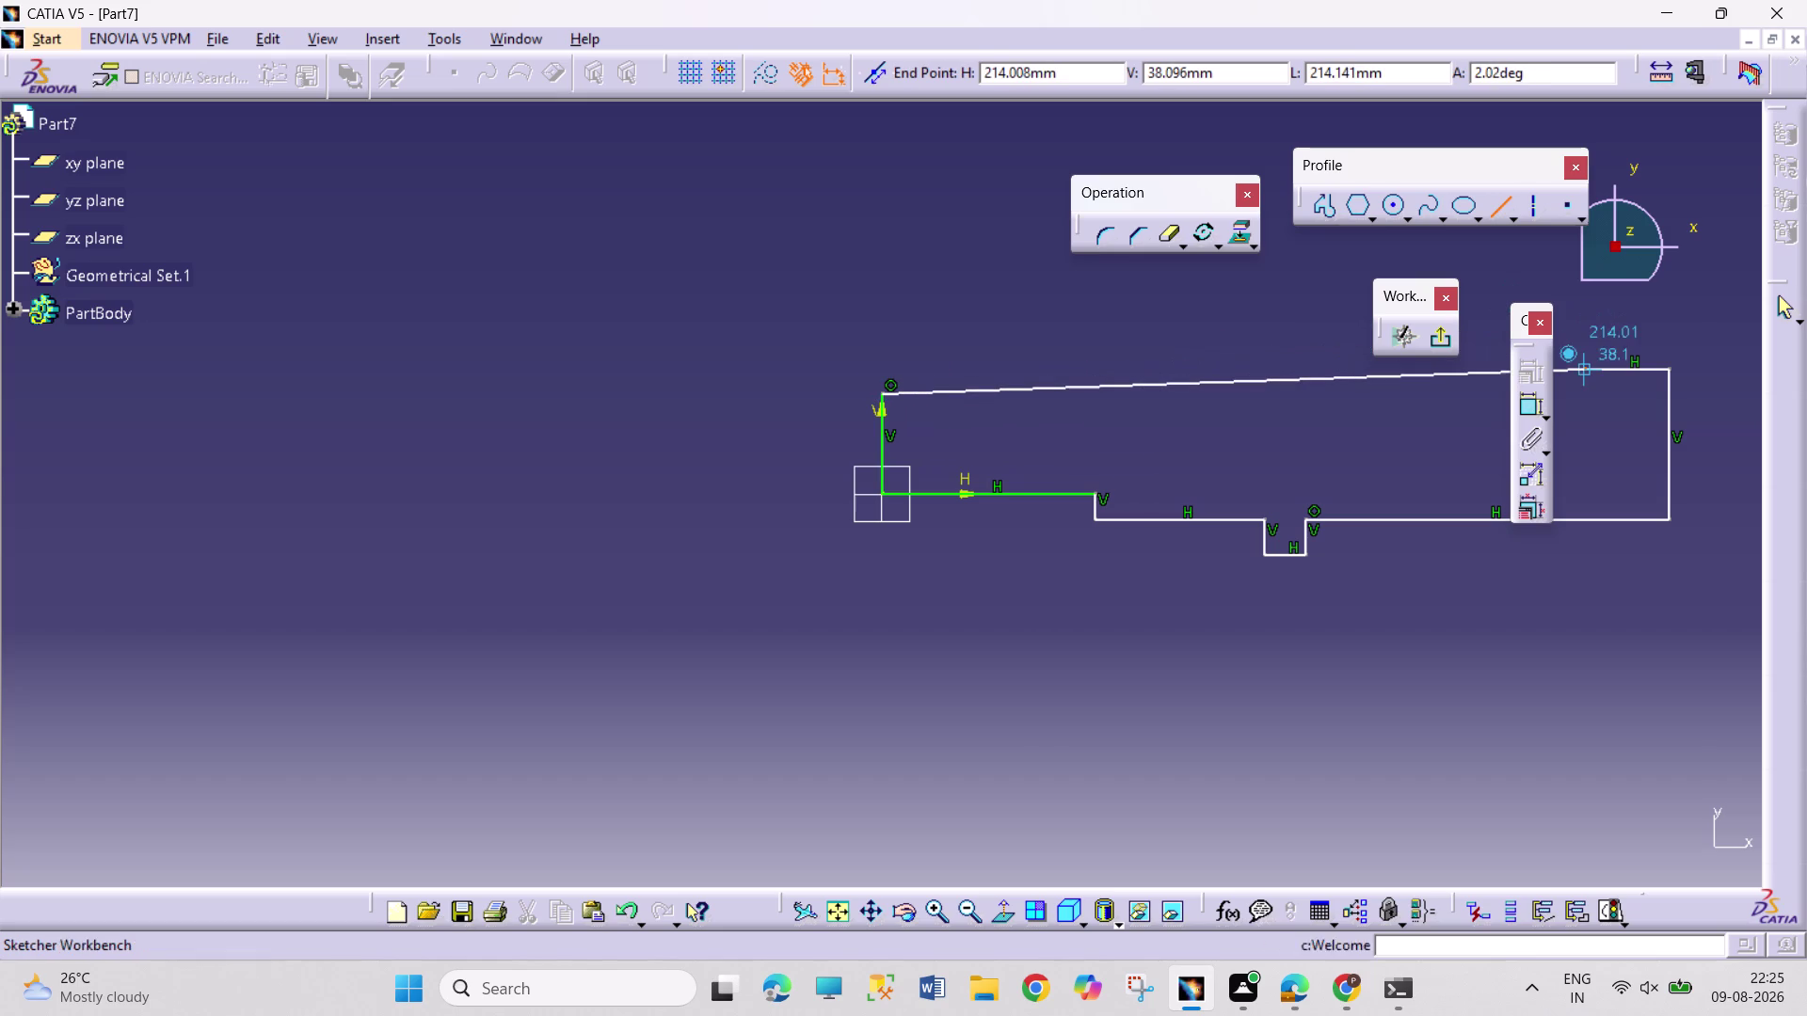
click(1696, 397)
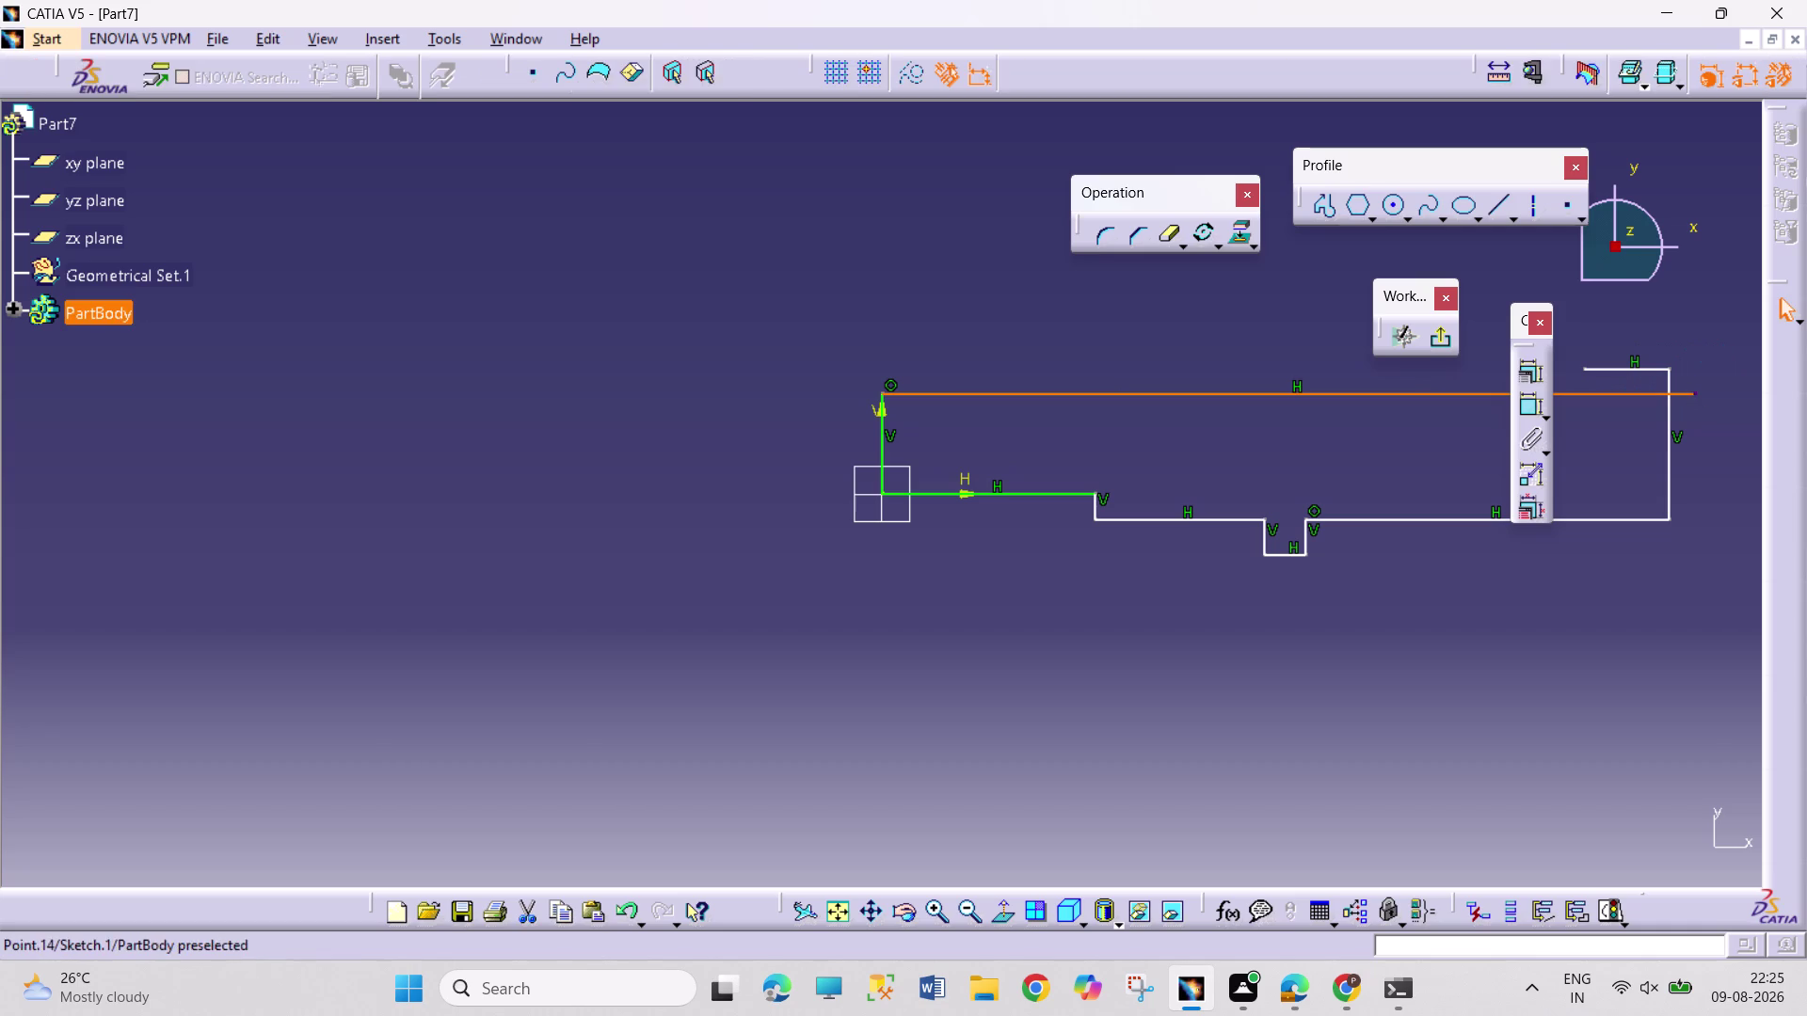
Quick Trim the overhanging top-line end and the old upper right corner.
click(1163, 235)
drag(1163, 235, 1171, 236)
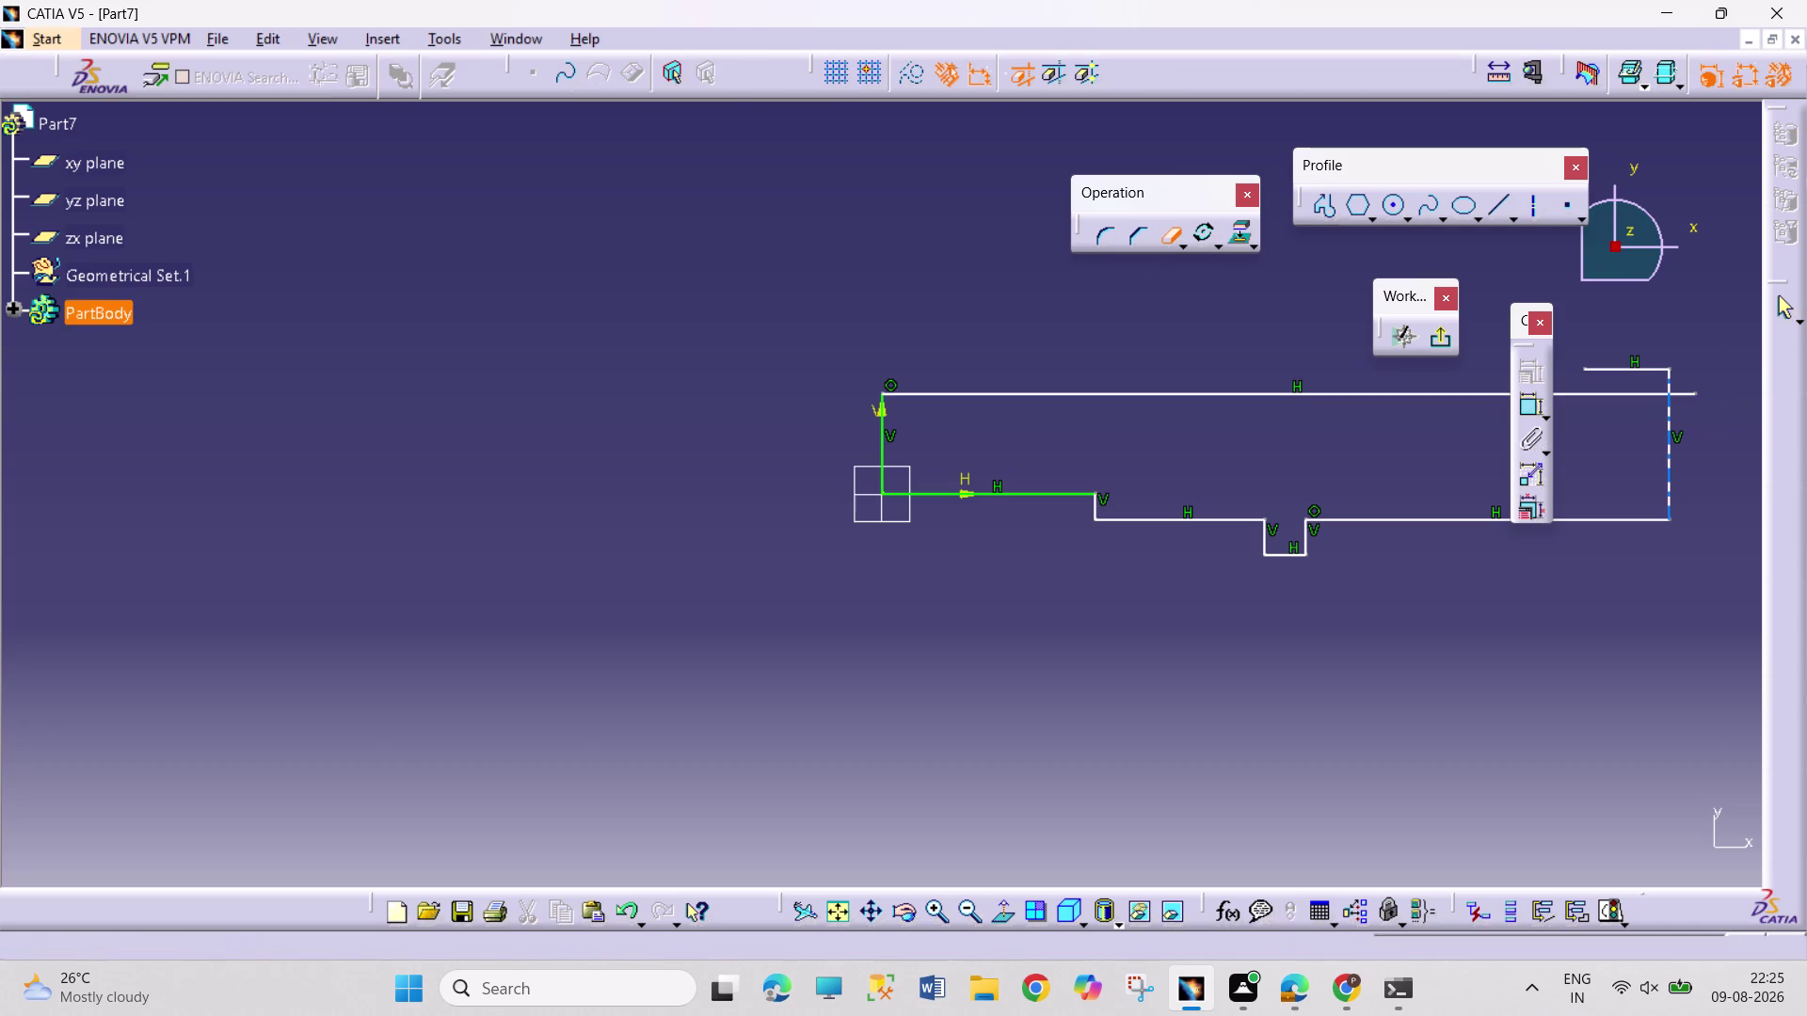
click(1669, 380)
click(1653, 374)
click(1679, 393)
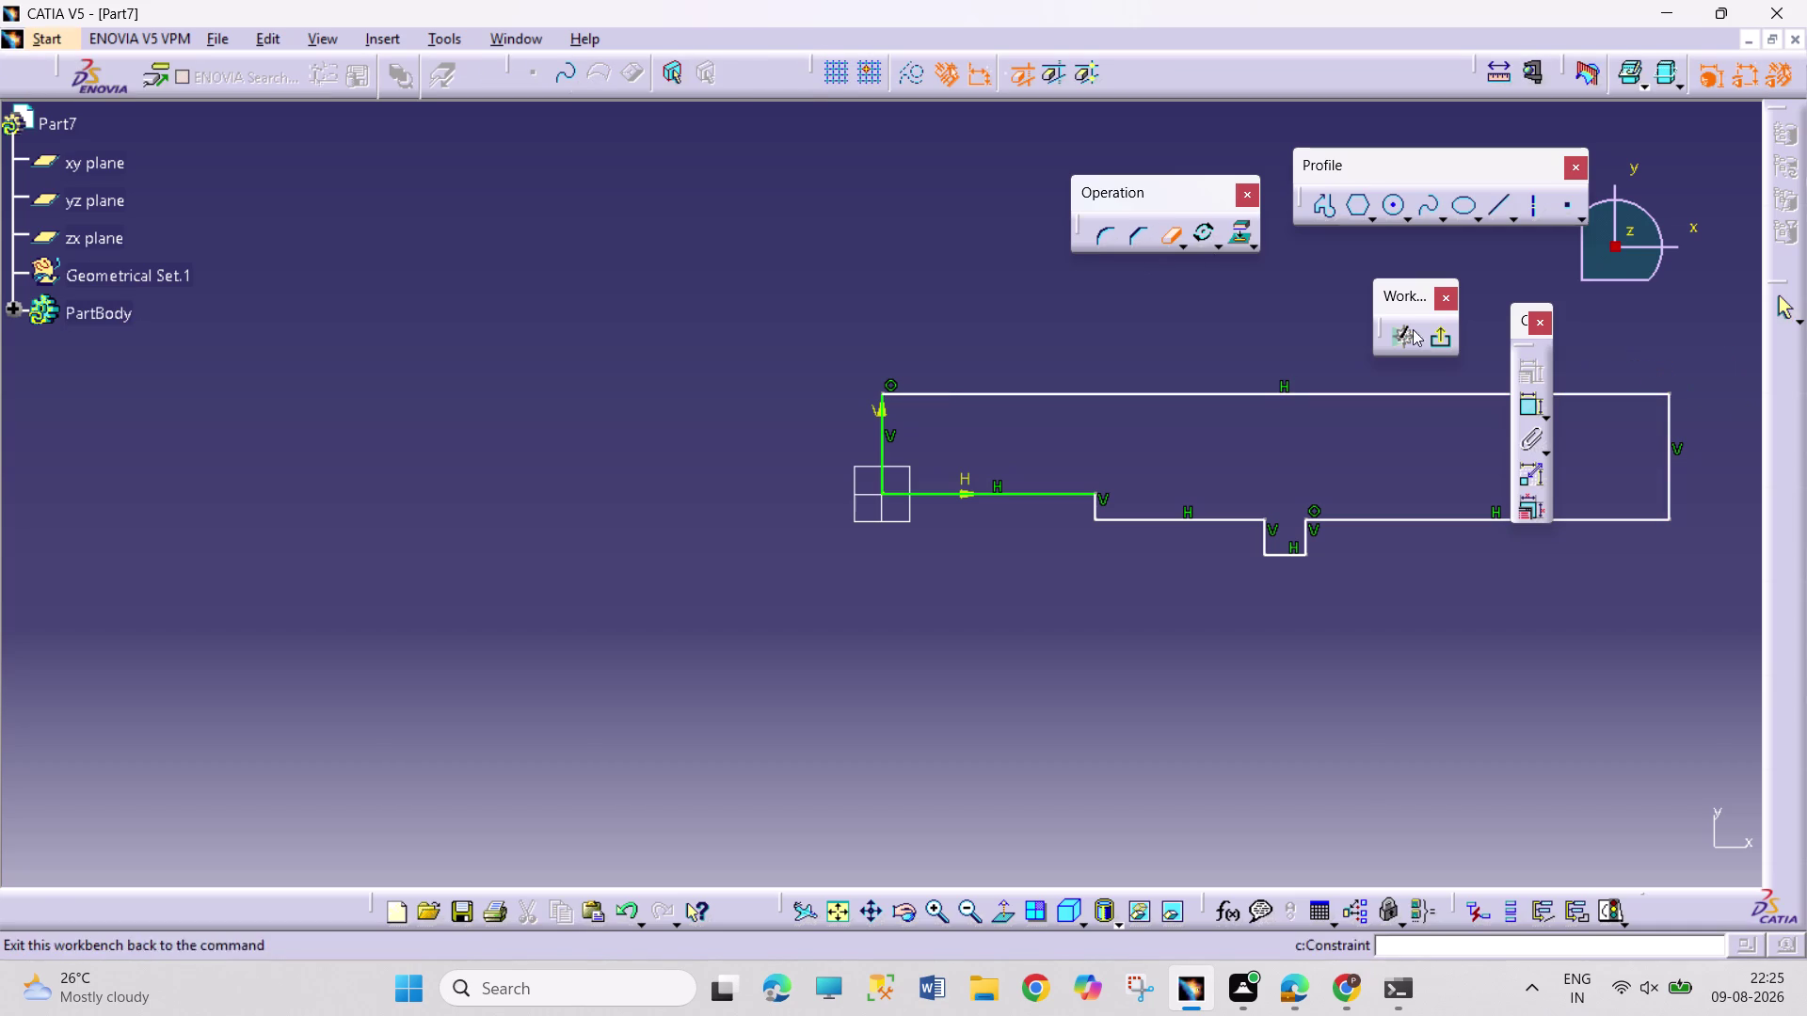
click(1169, 241)
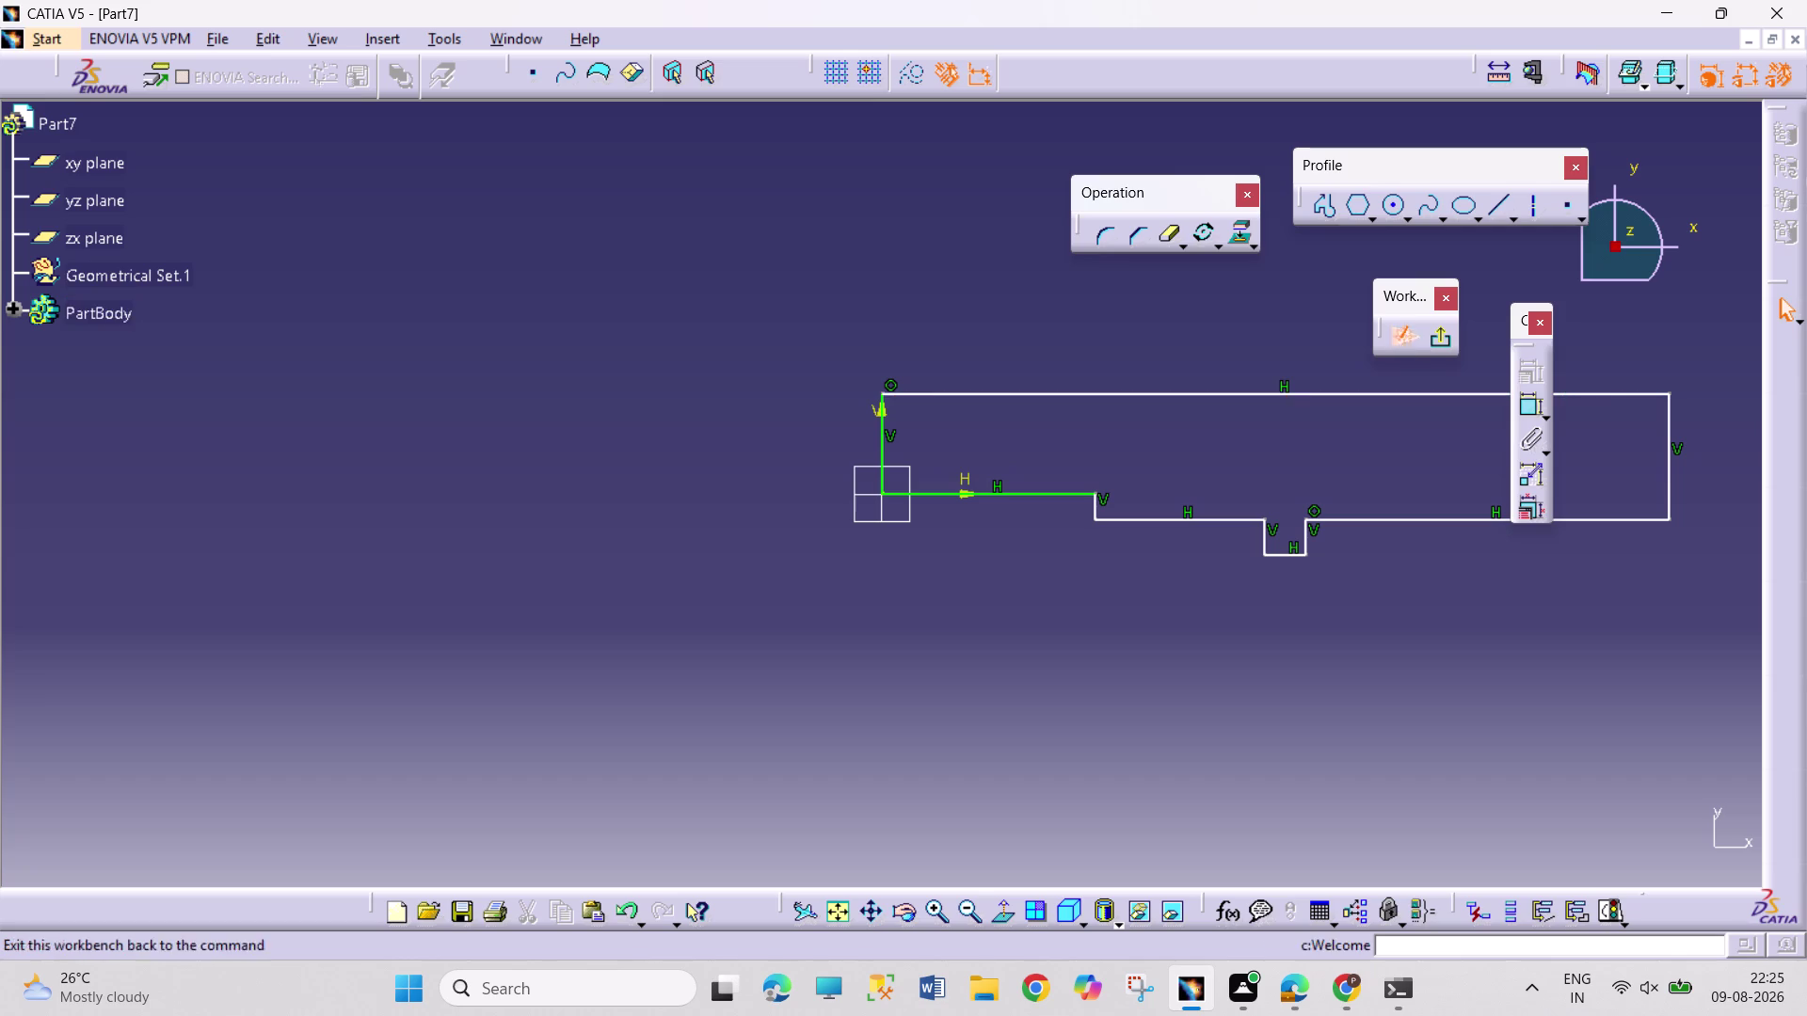
click(1532, 406)
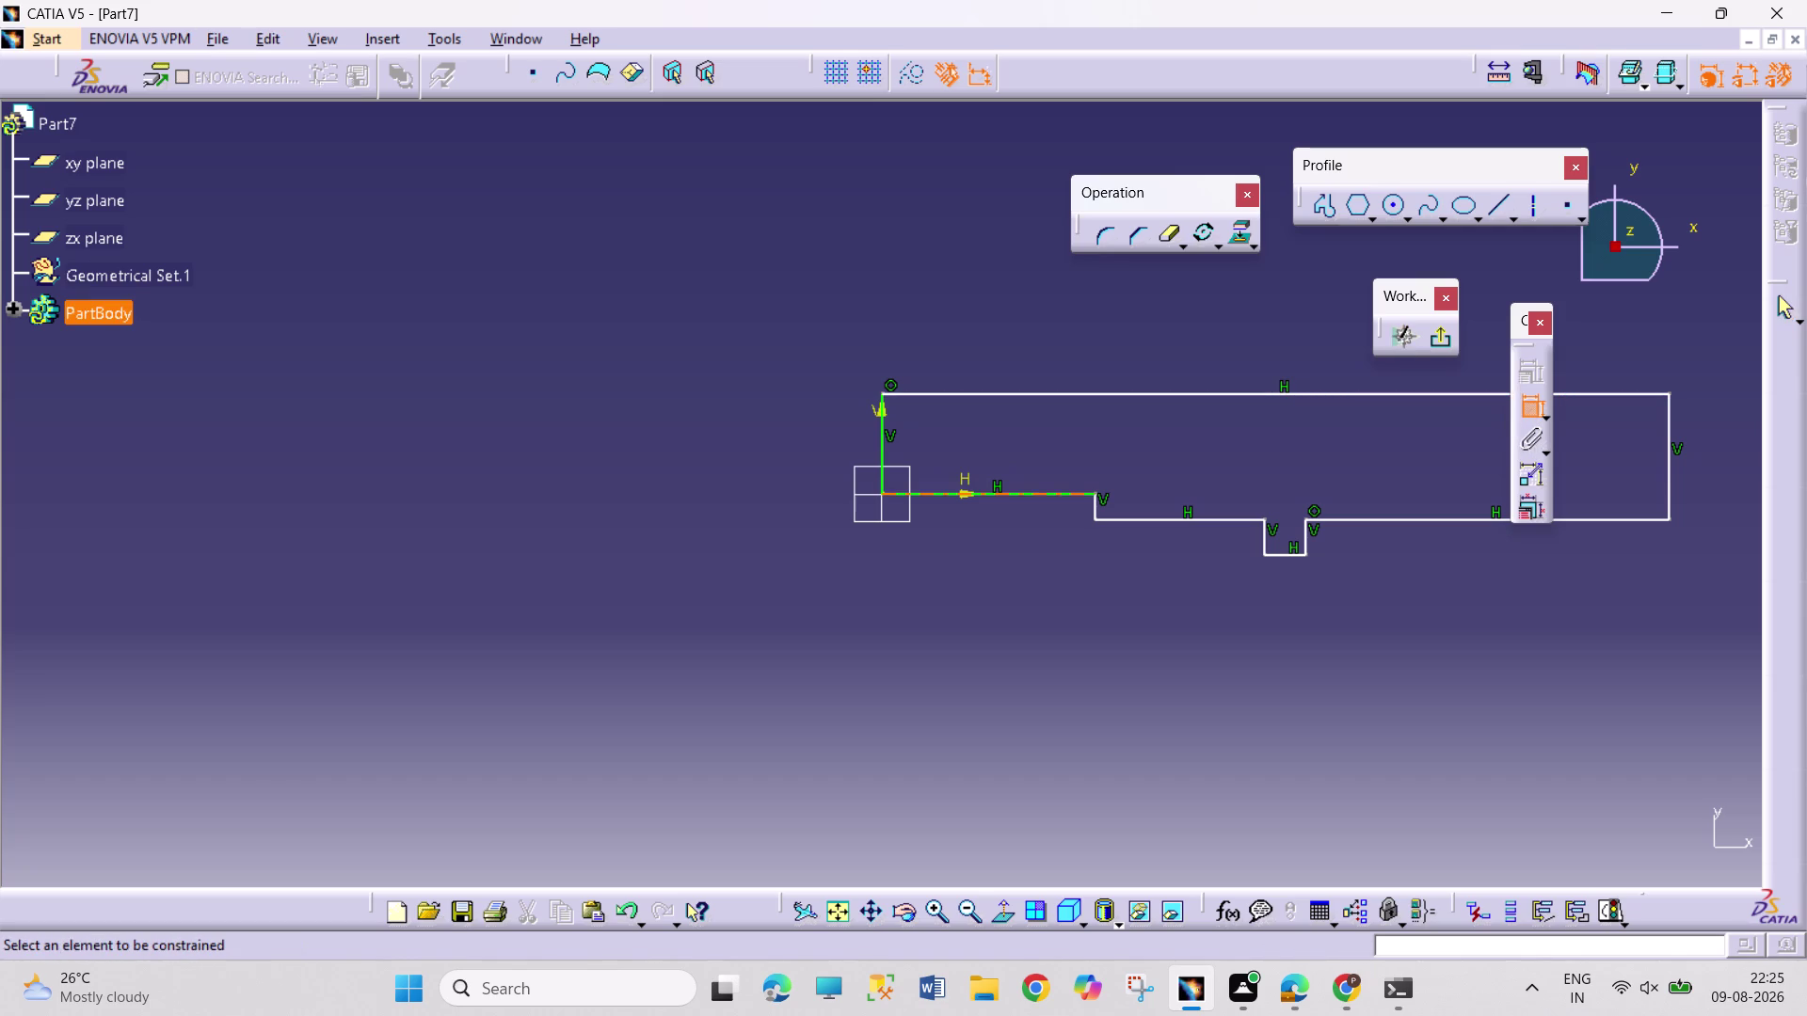
Dimension the first horizontal segment to a length of 68.
click(1011, 491)
click(1006, 563)
double_click(1006, 557)
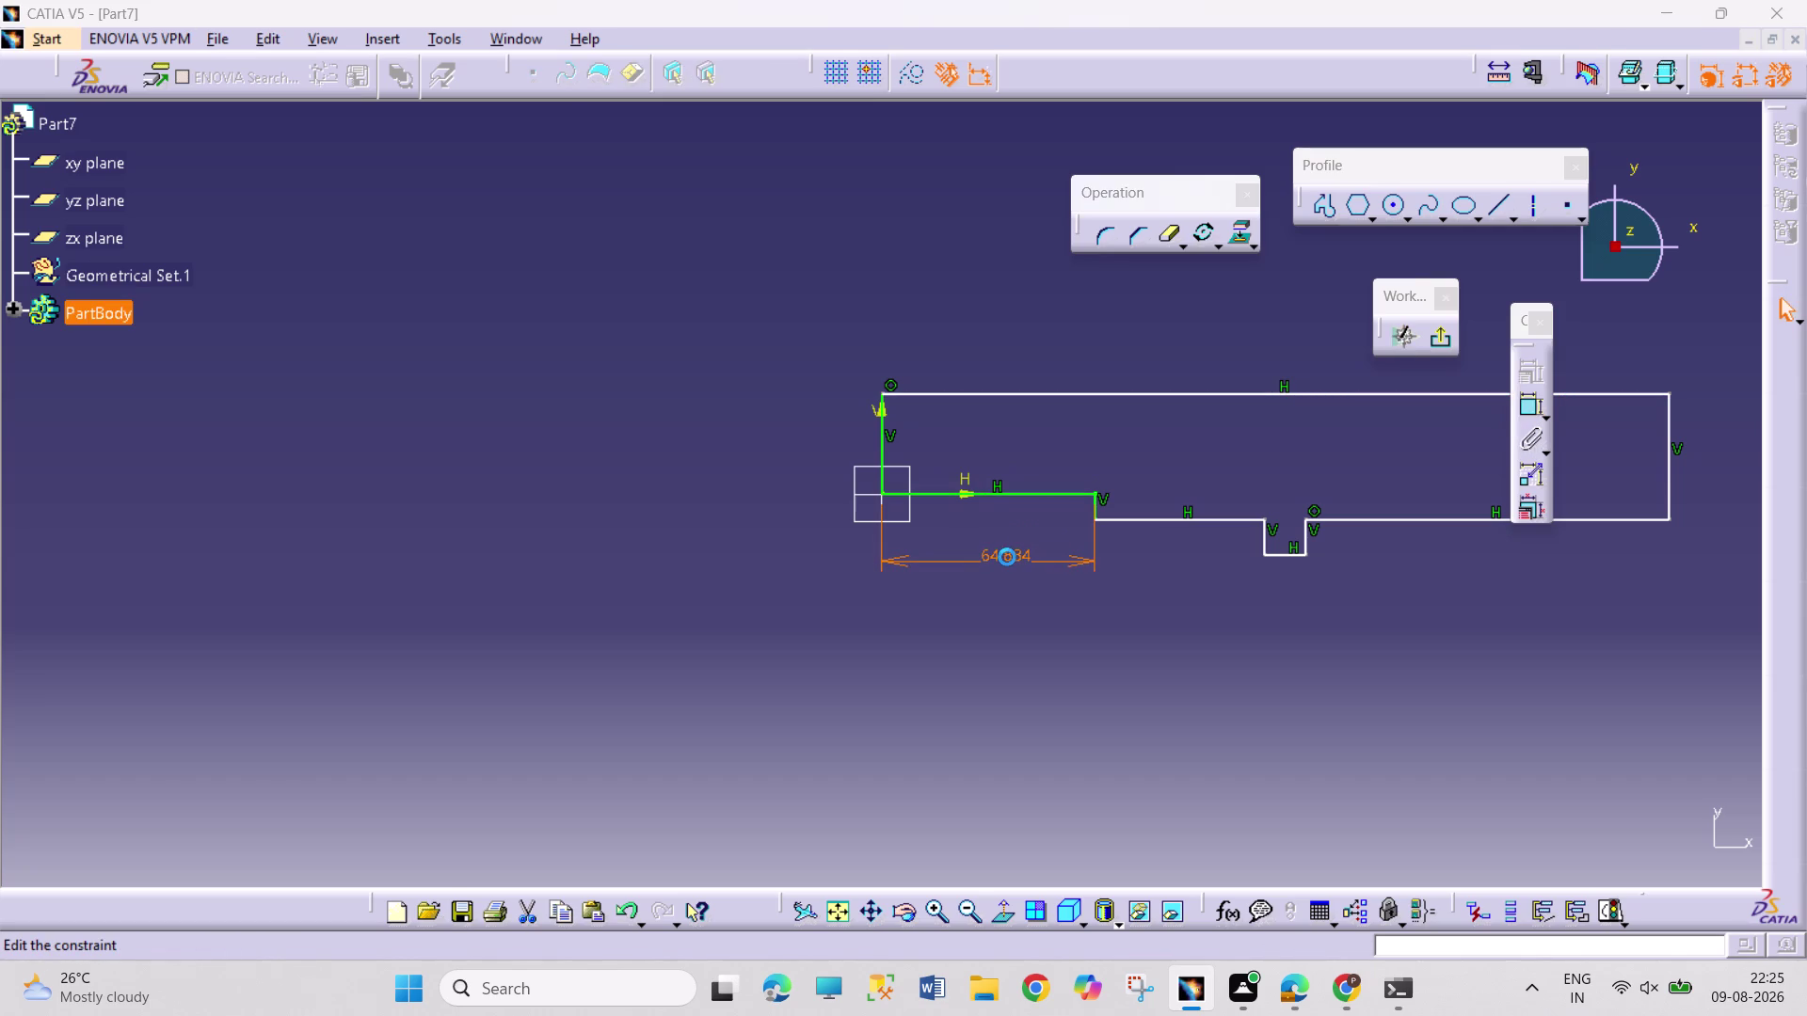
text(68)
key(Return)
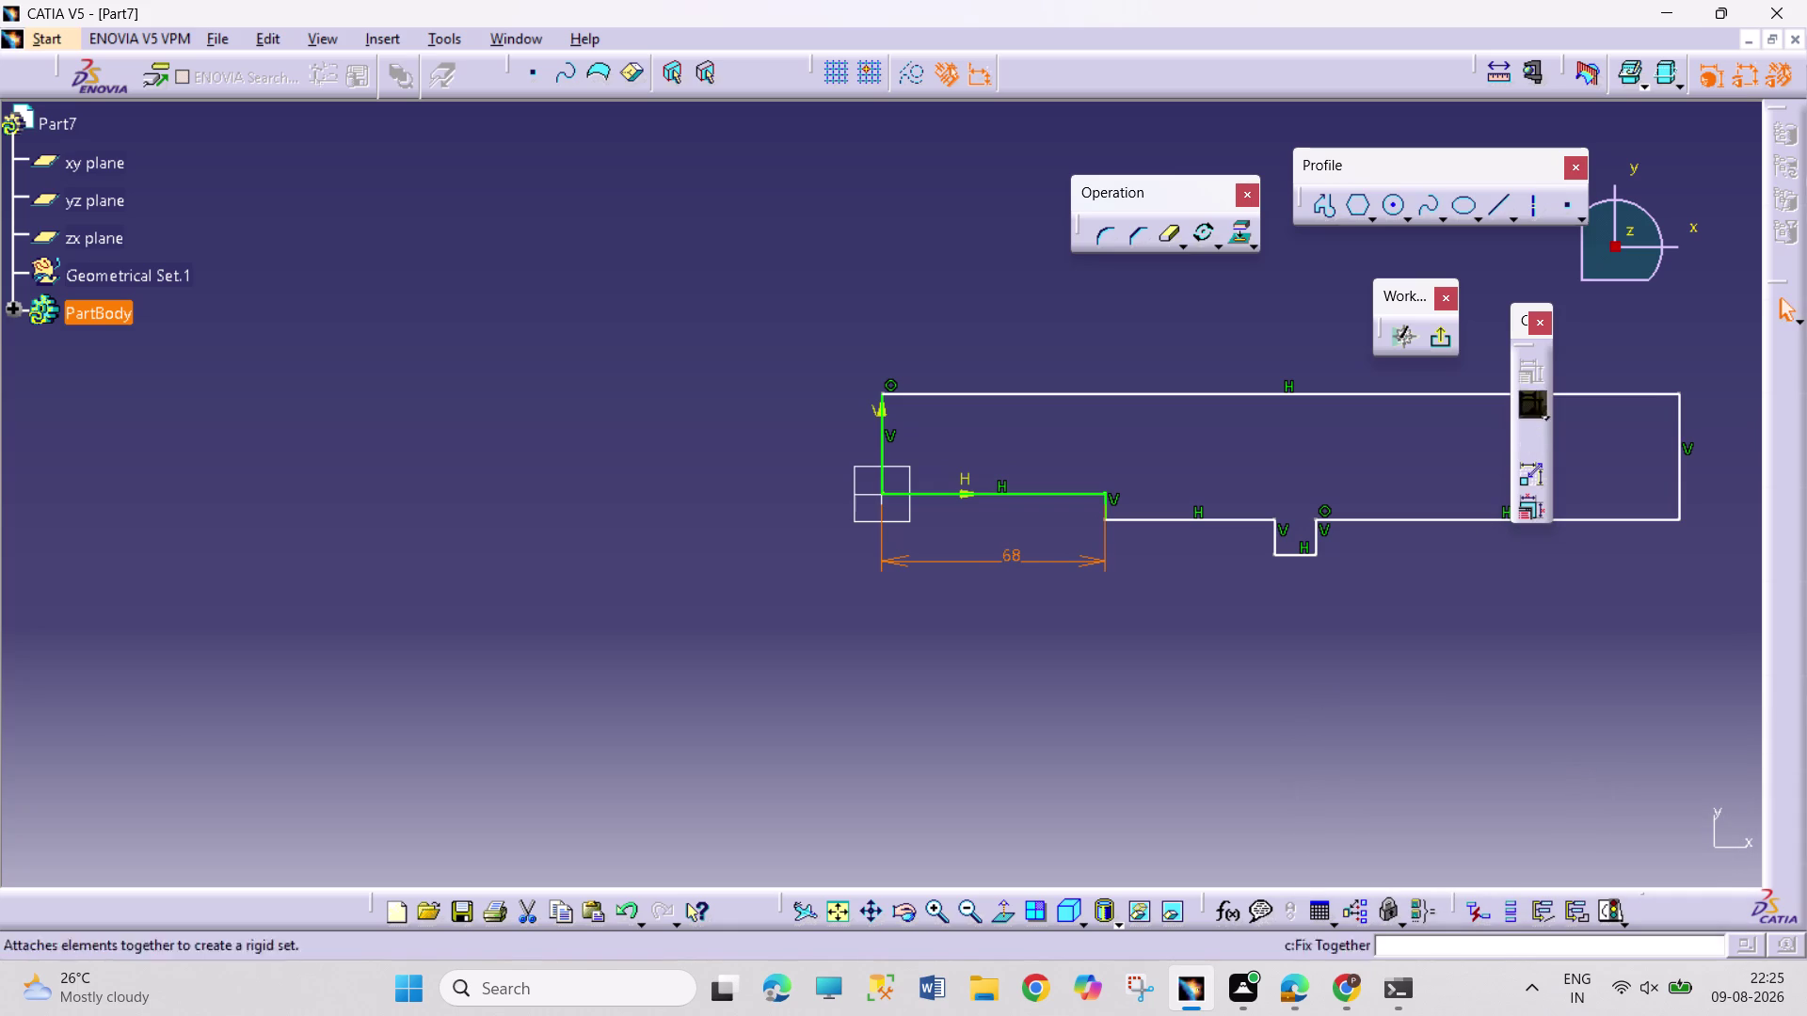
Set the groove's vertical edge 148 from the left end.
click(1524, 407)
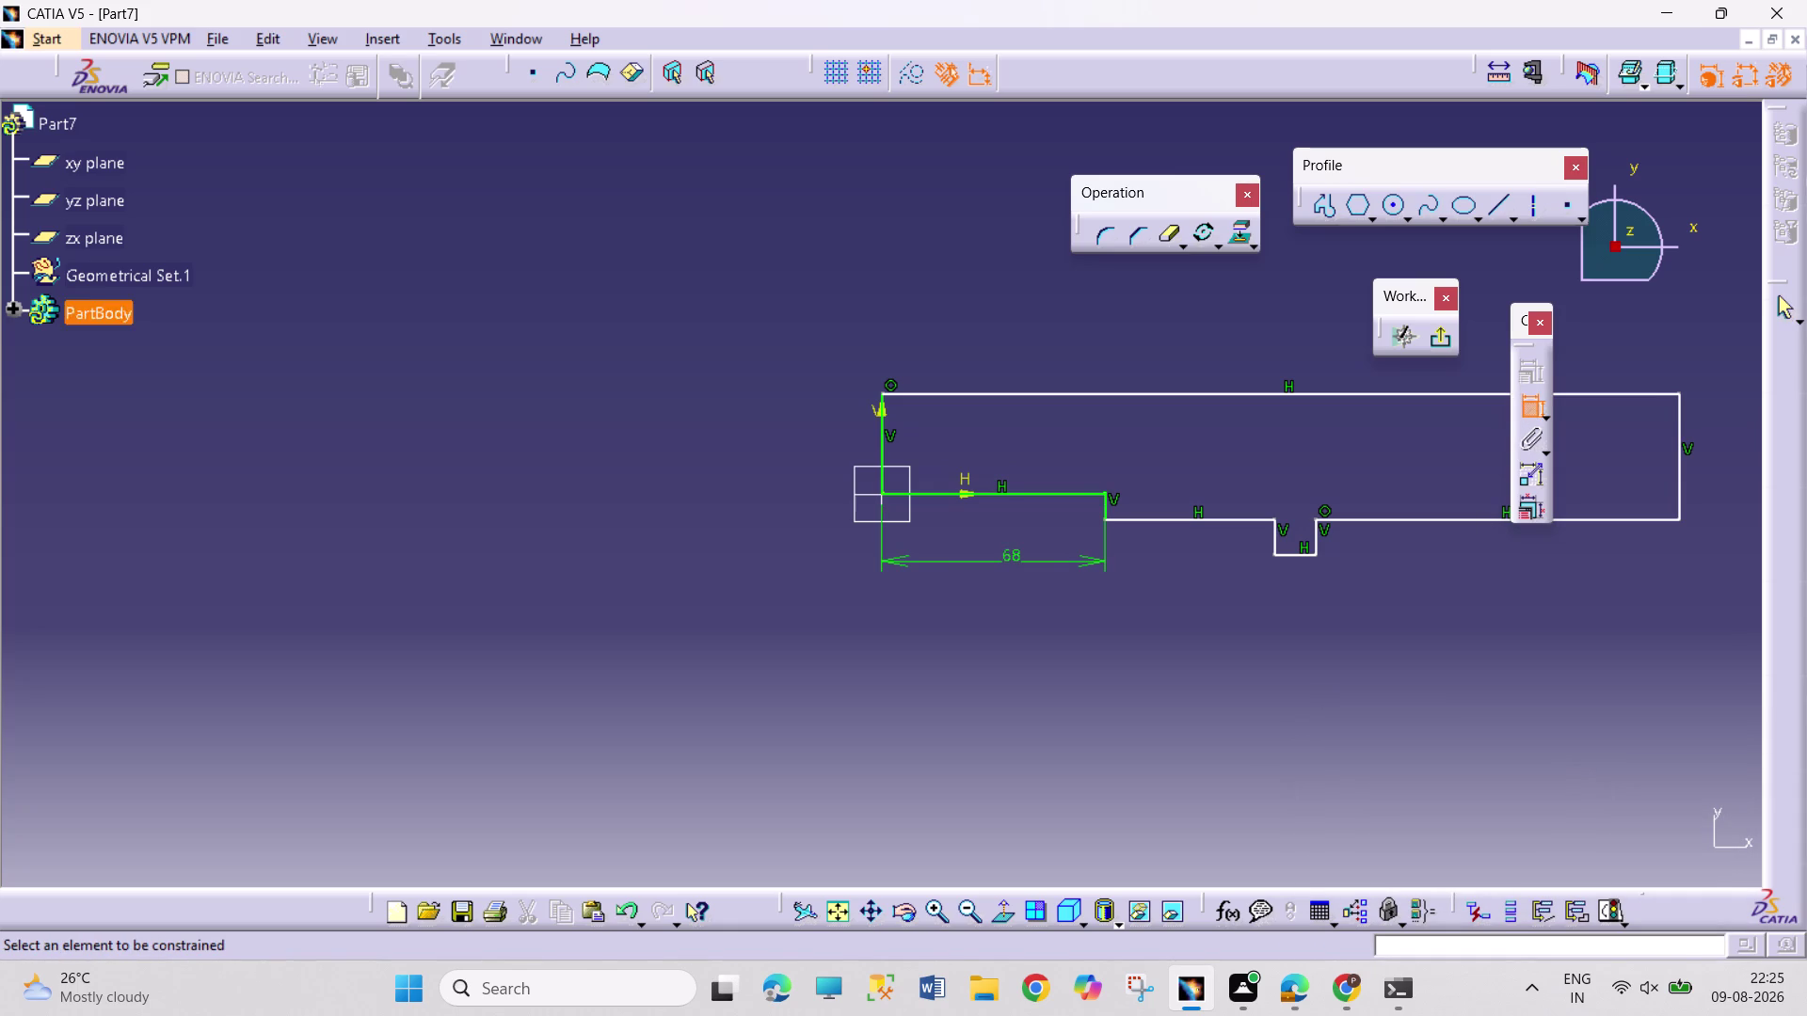
click(880, 463)
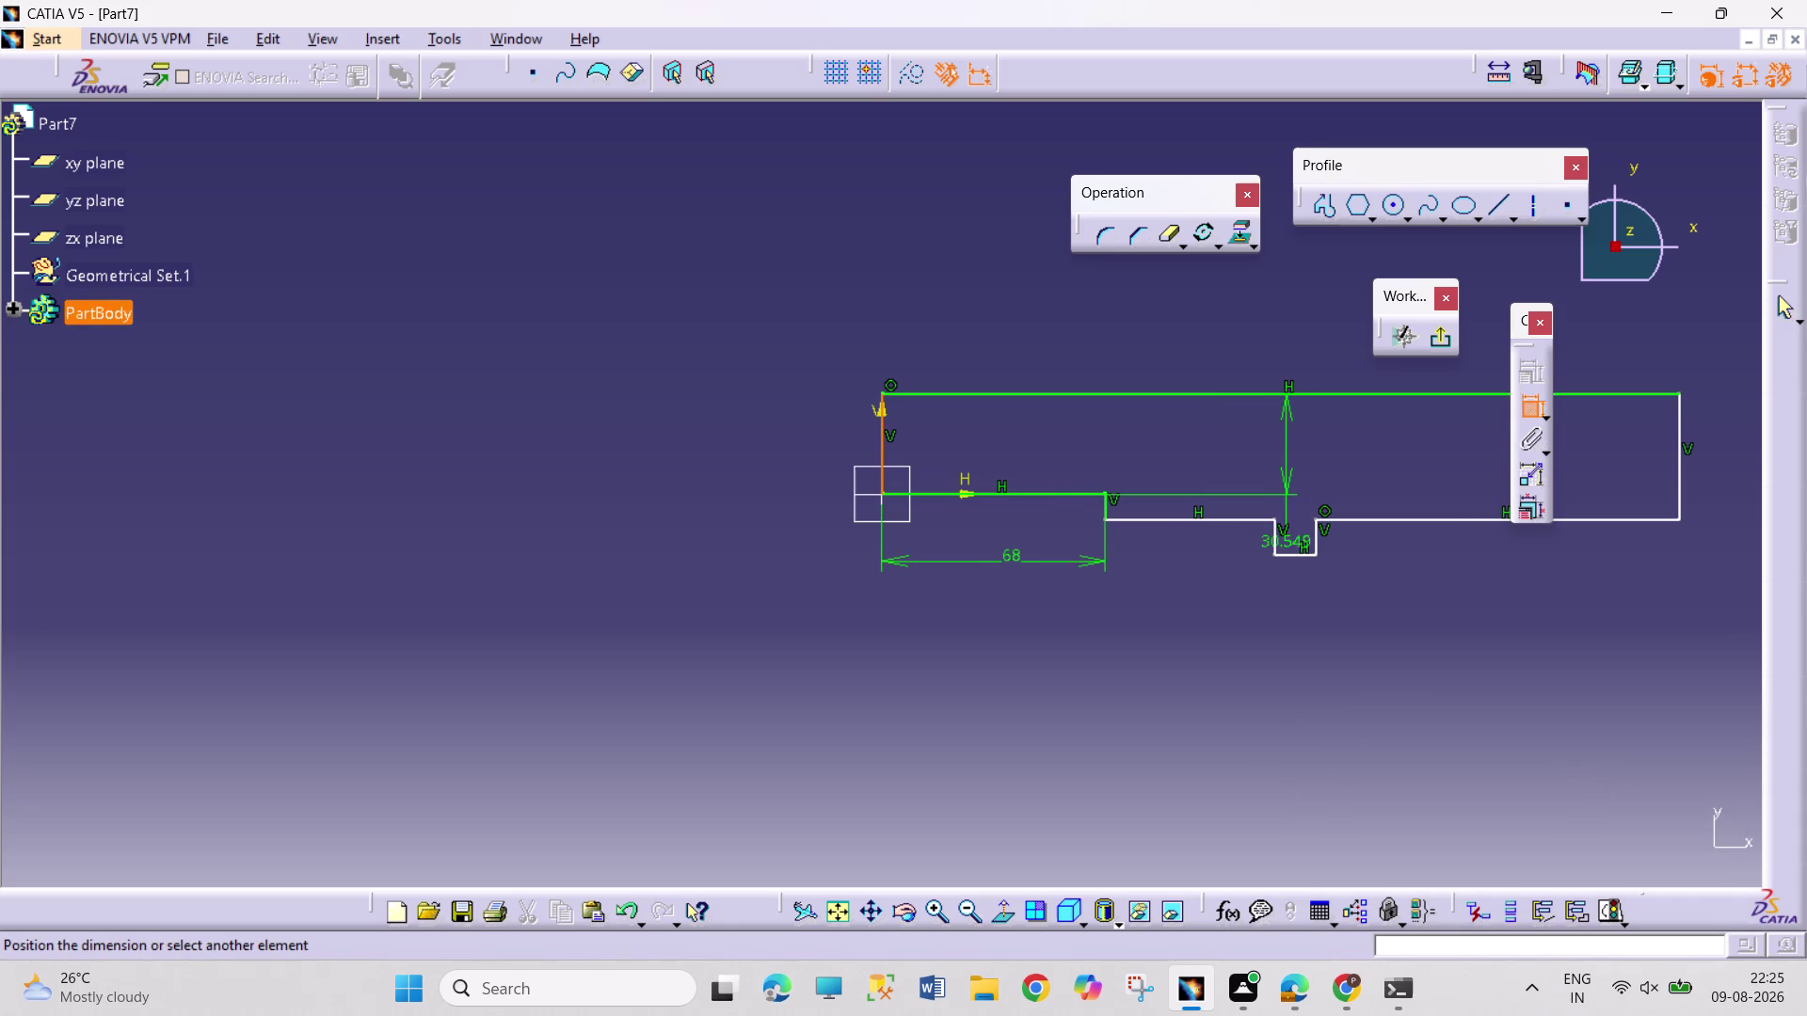
click(1273, 539)
click(1074, 673)
double_click(1078, 664)
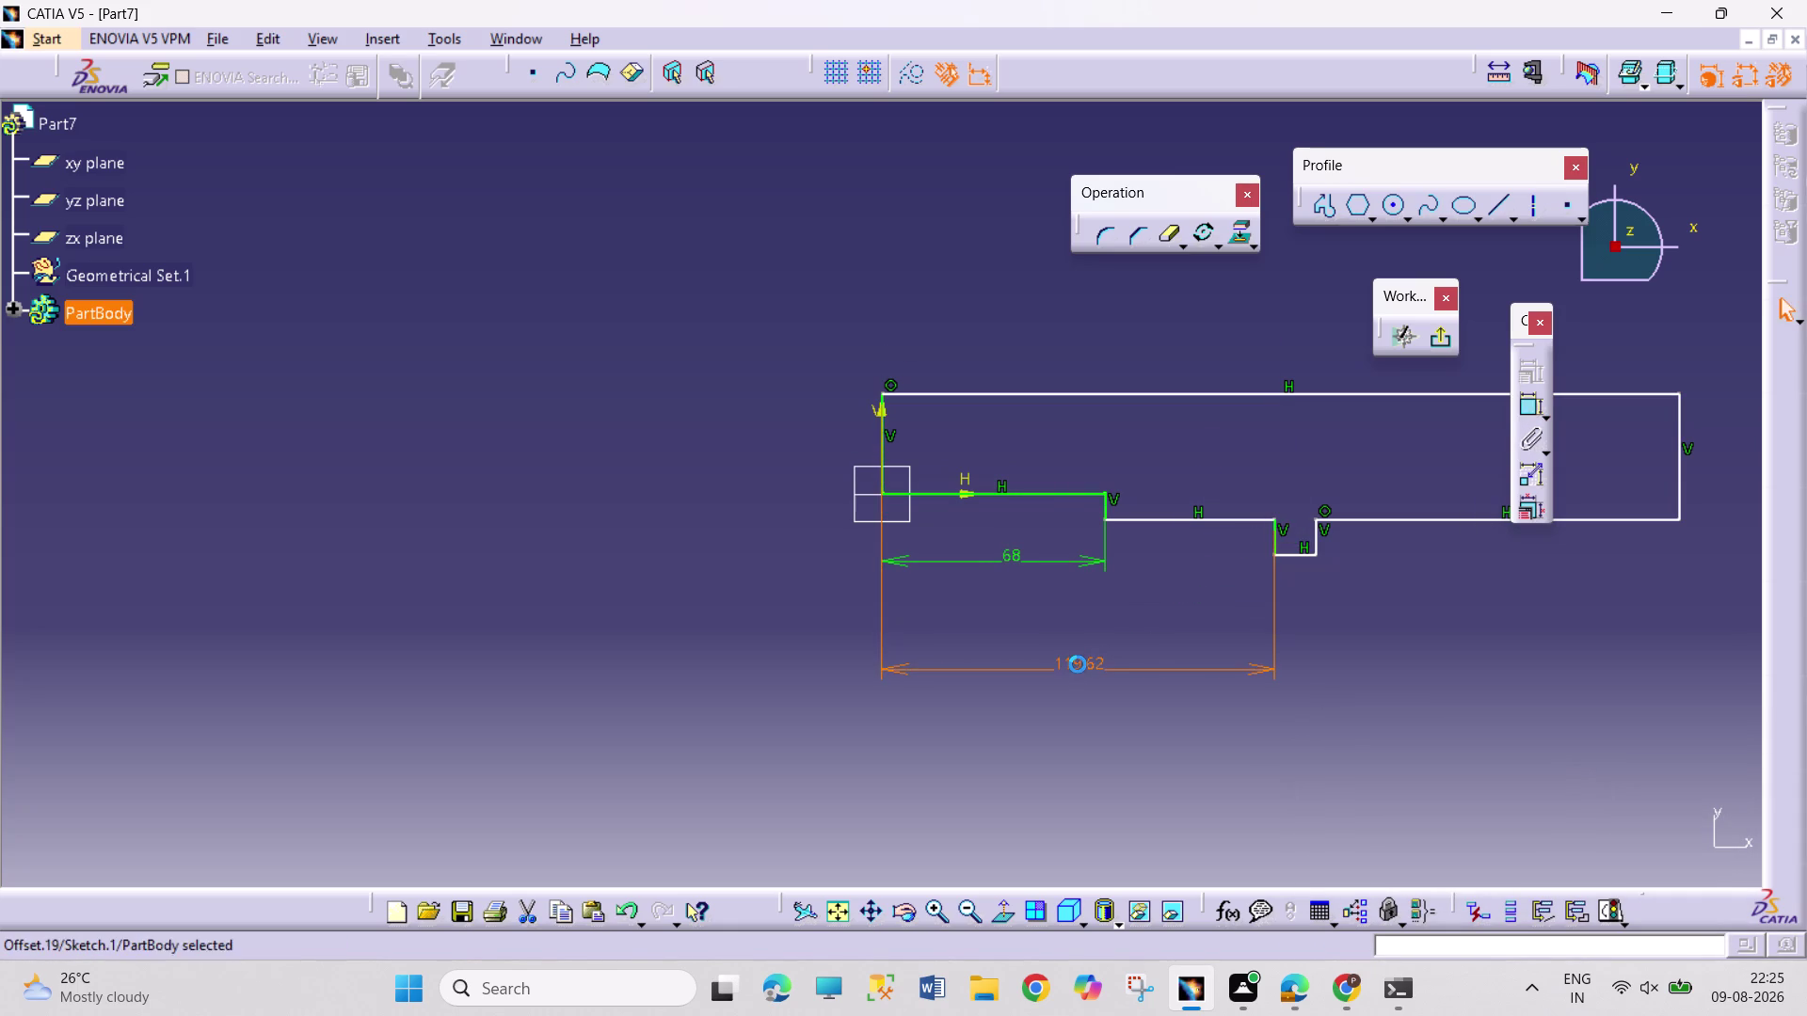
text(1)
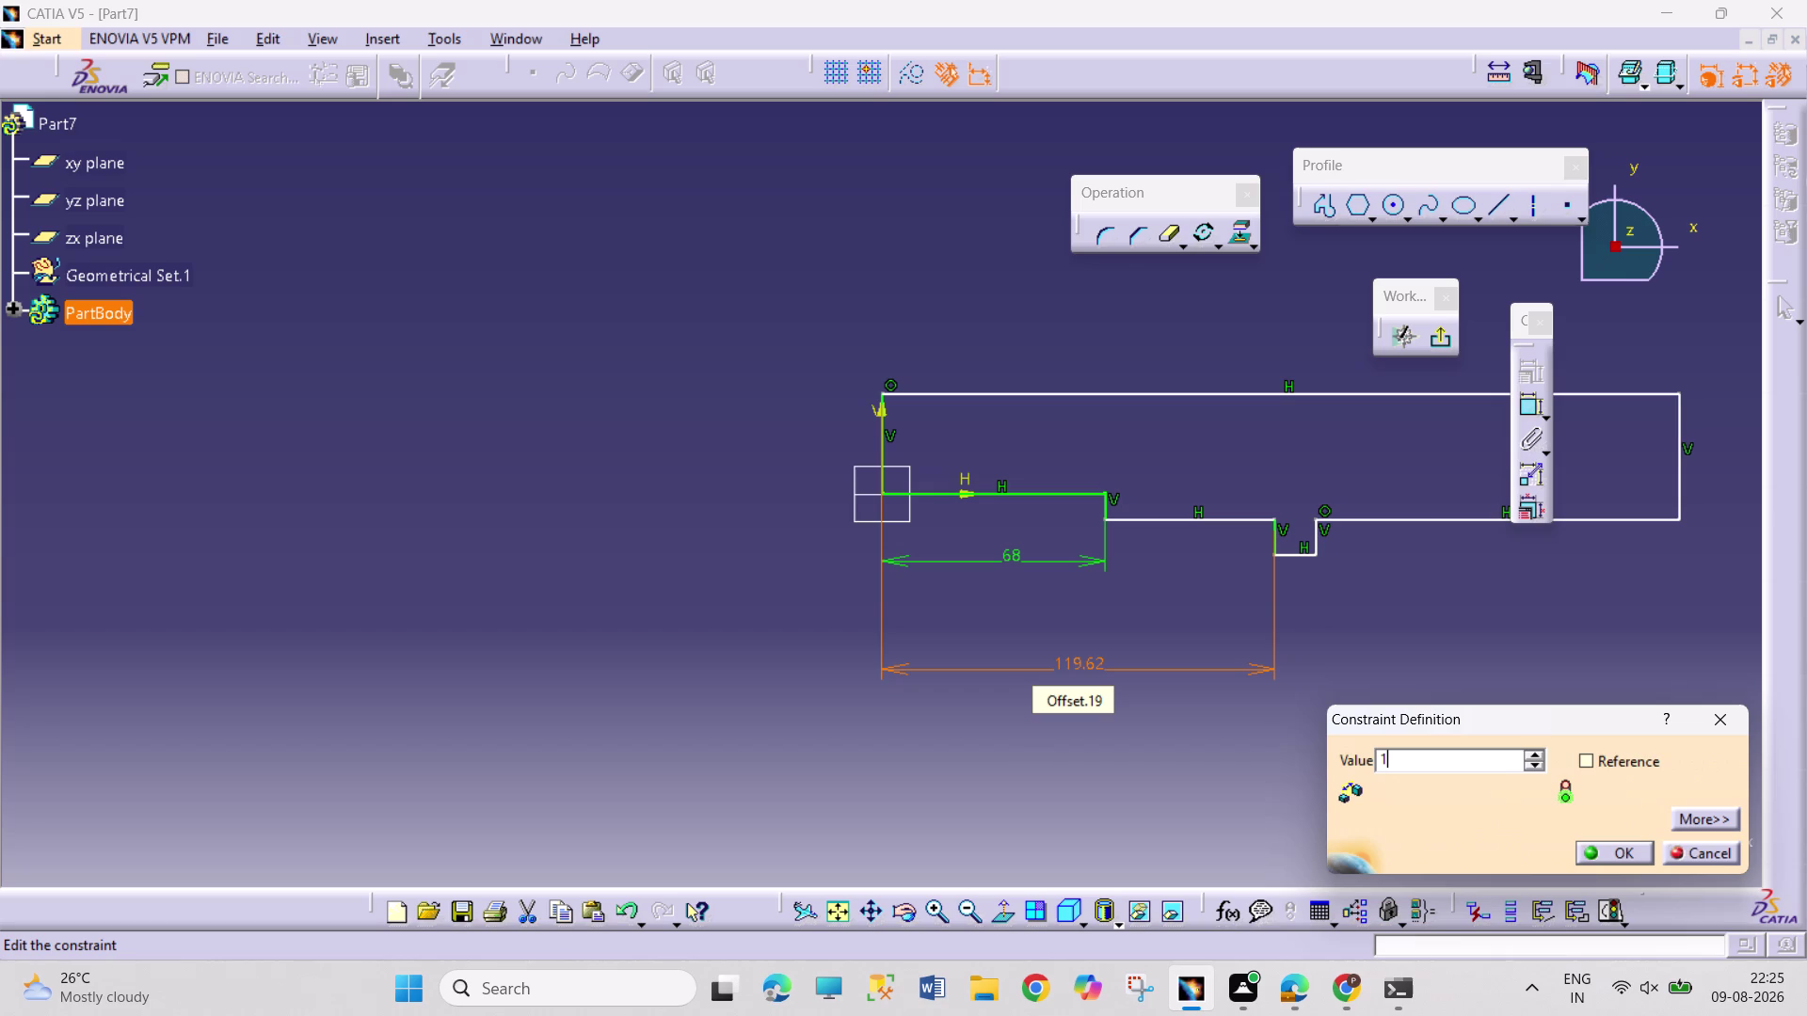
text(4)
key(8)
key(Return)
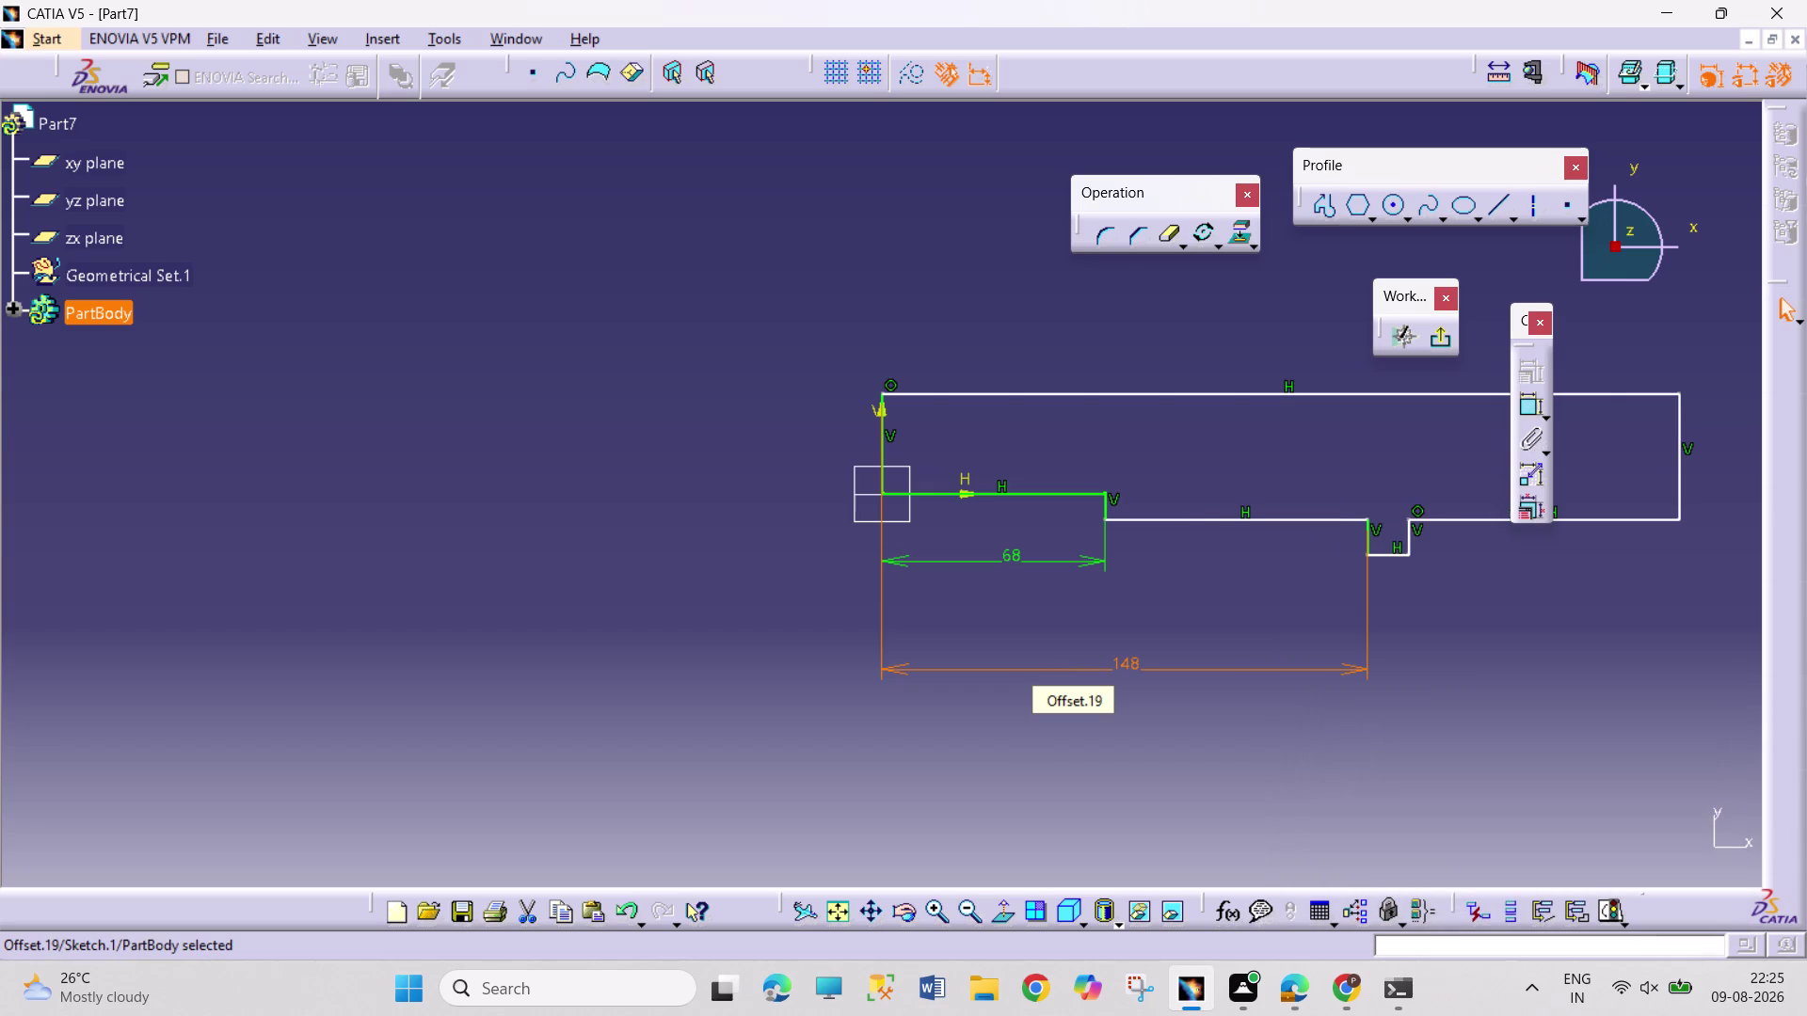
Change the third step's distance from the origin from 160.547 to 172.
click(1521, 403)
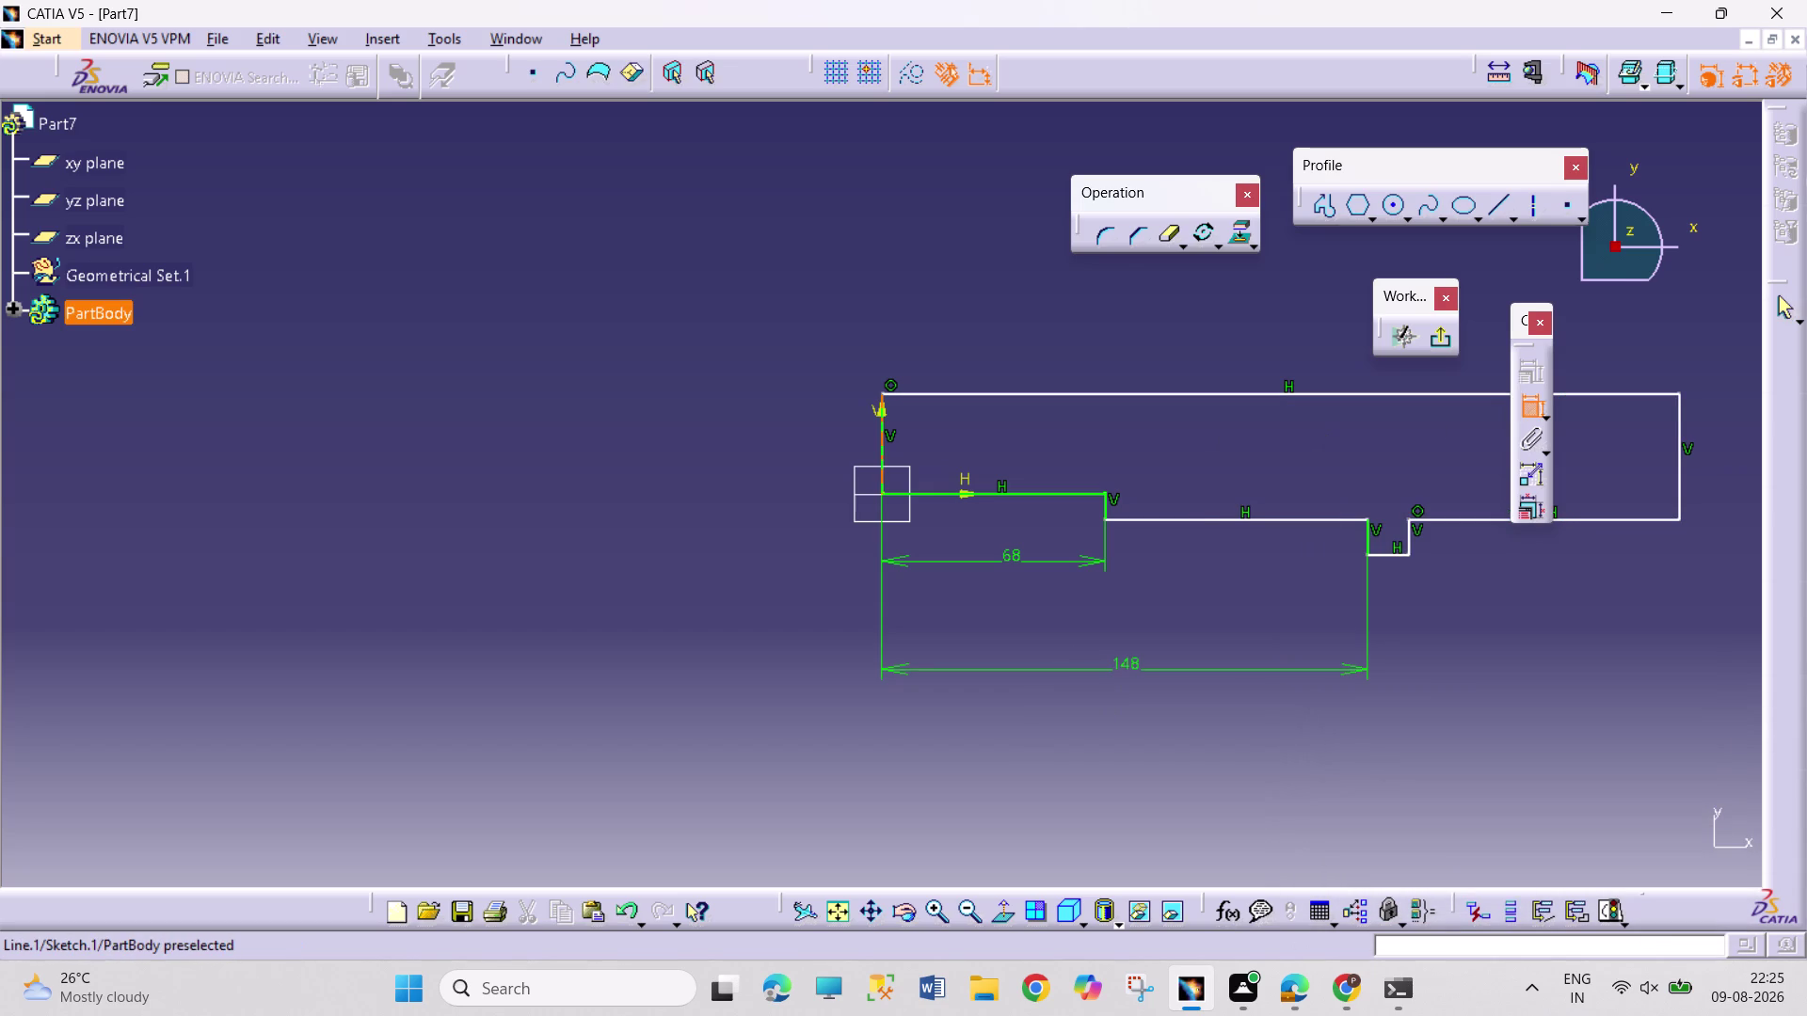
click(881, 448)
click(1411, 537)
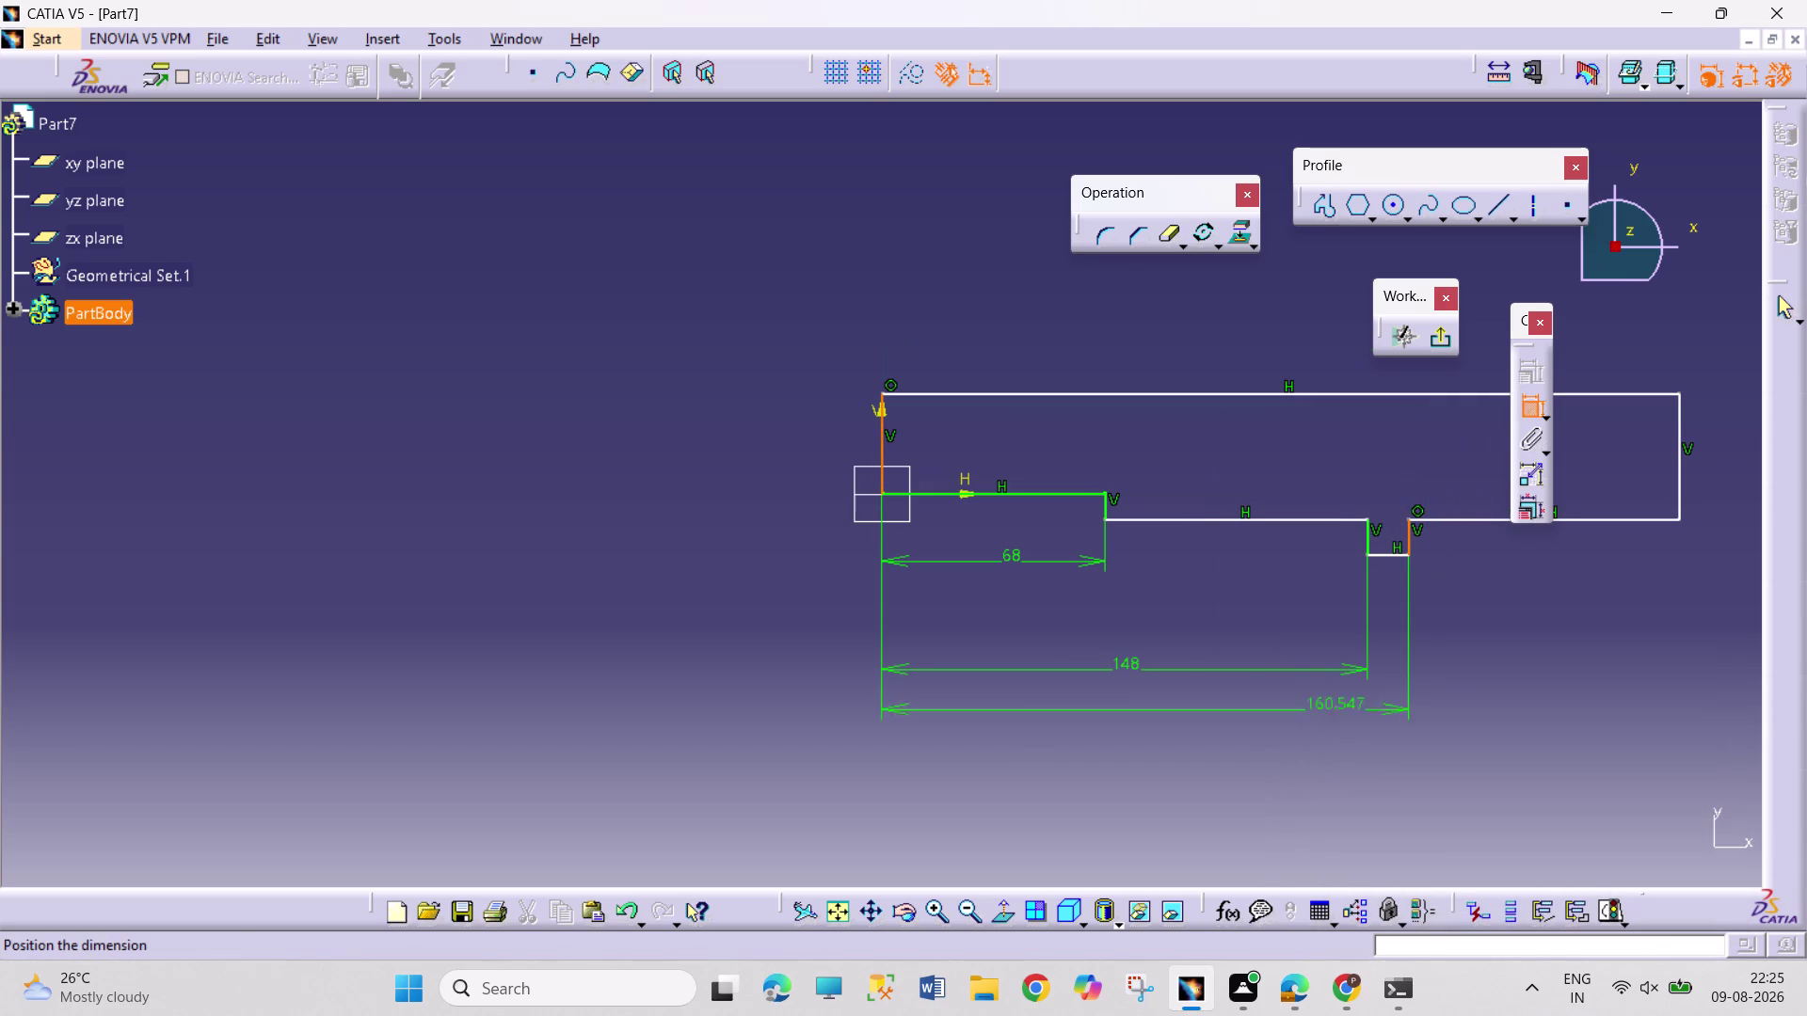
triple_click(1240, 758)
text(1)
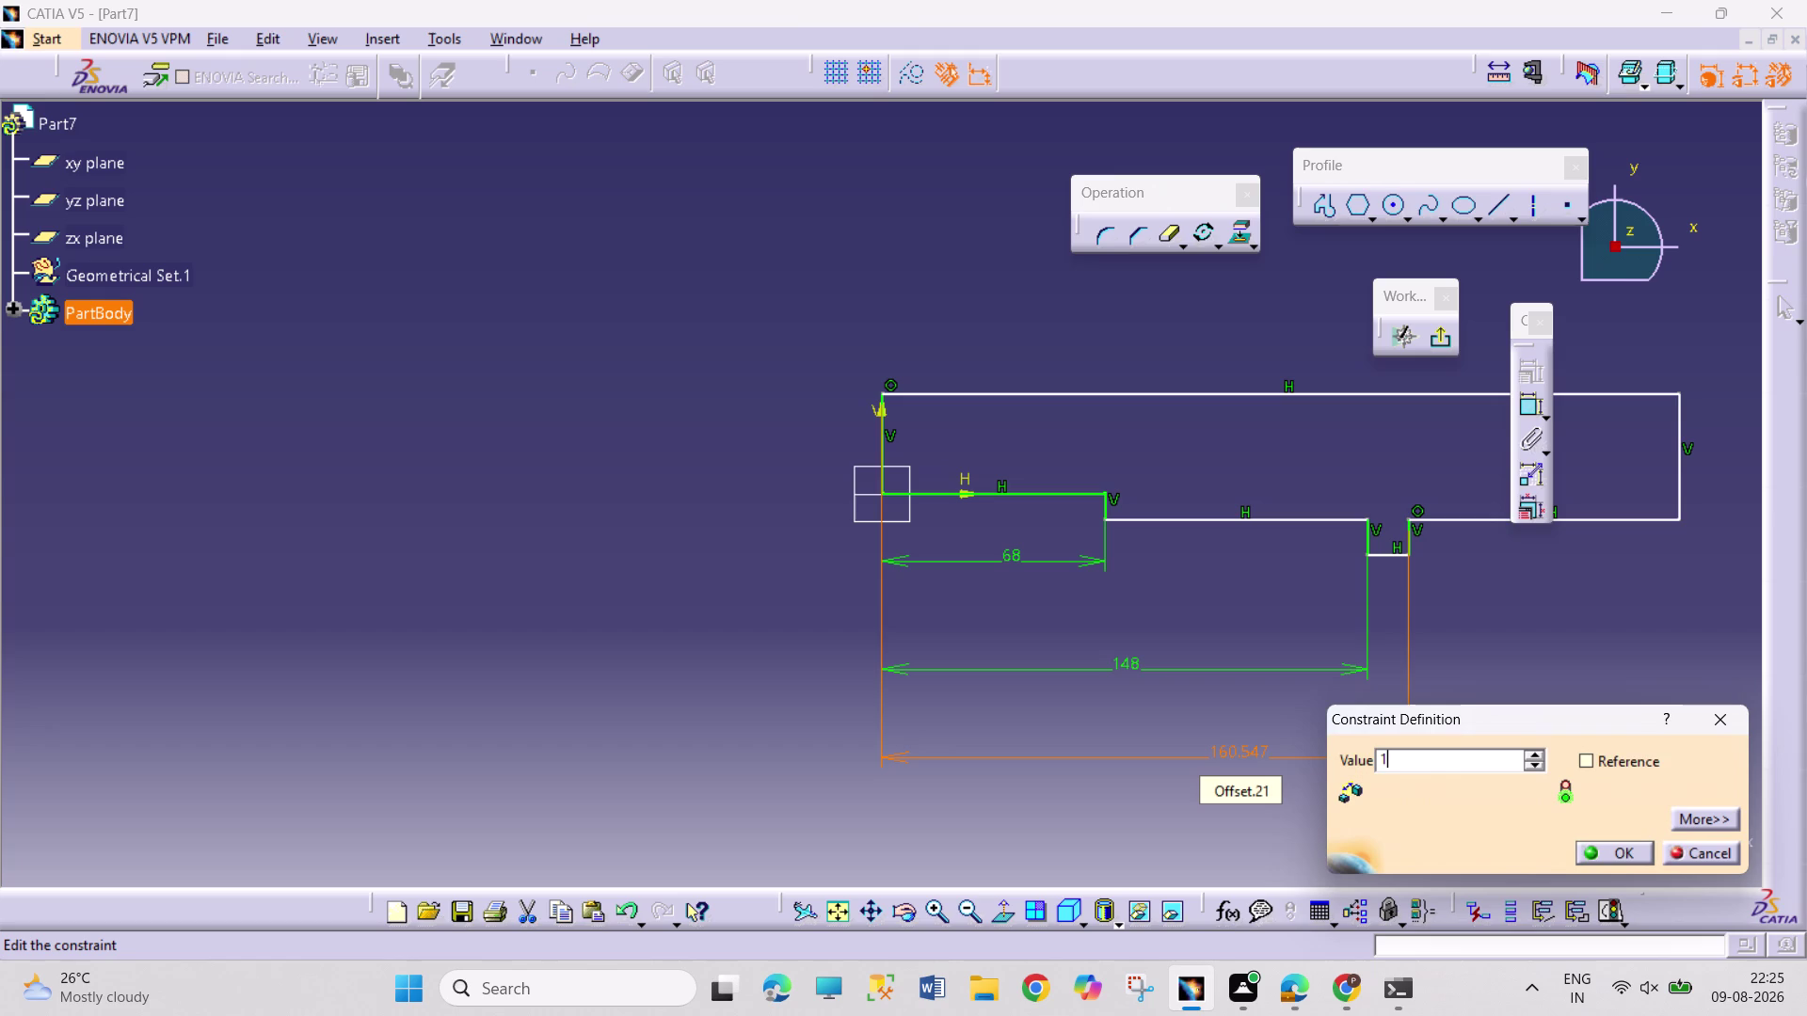
text(72)
key(Return)
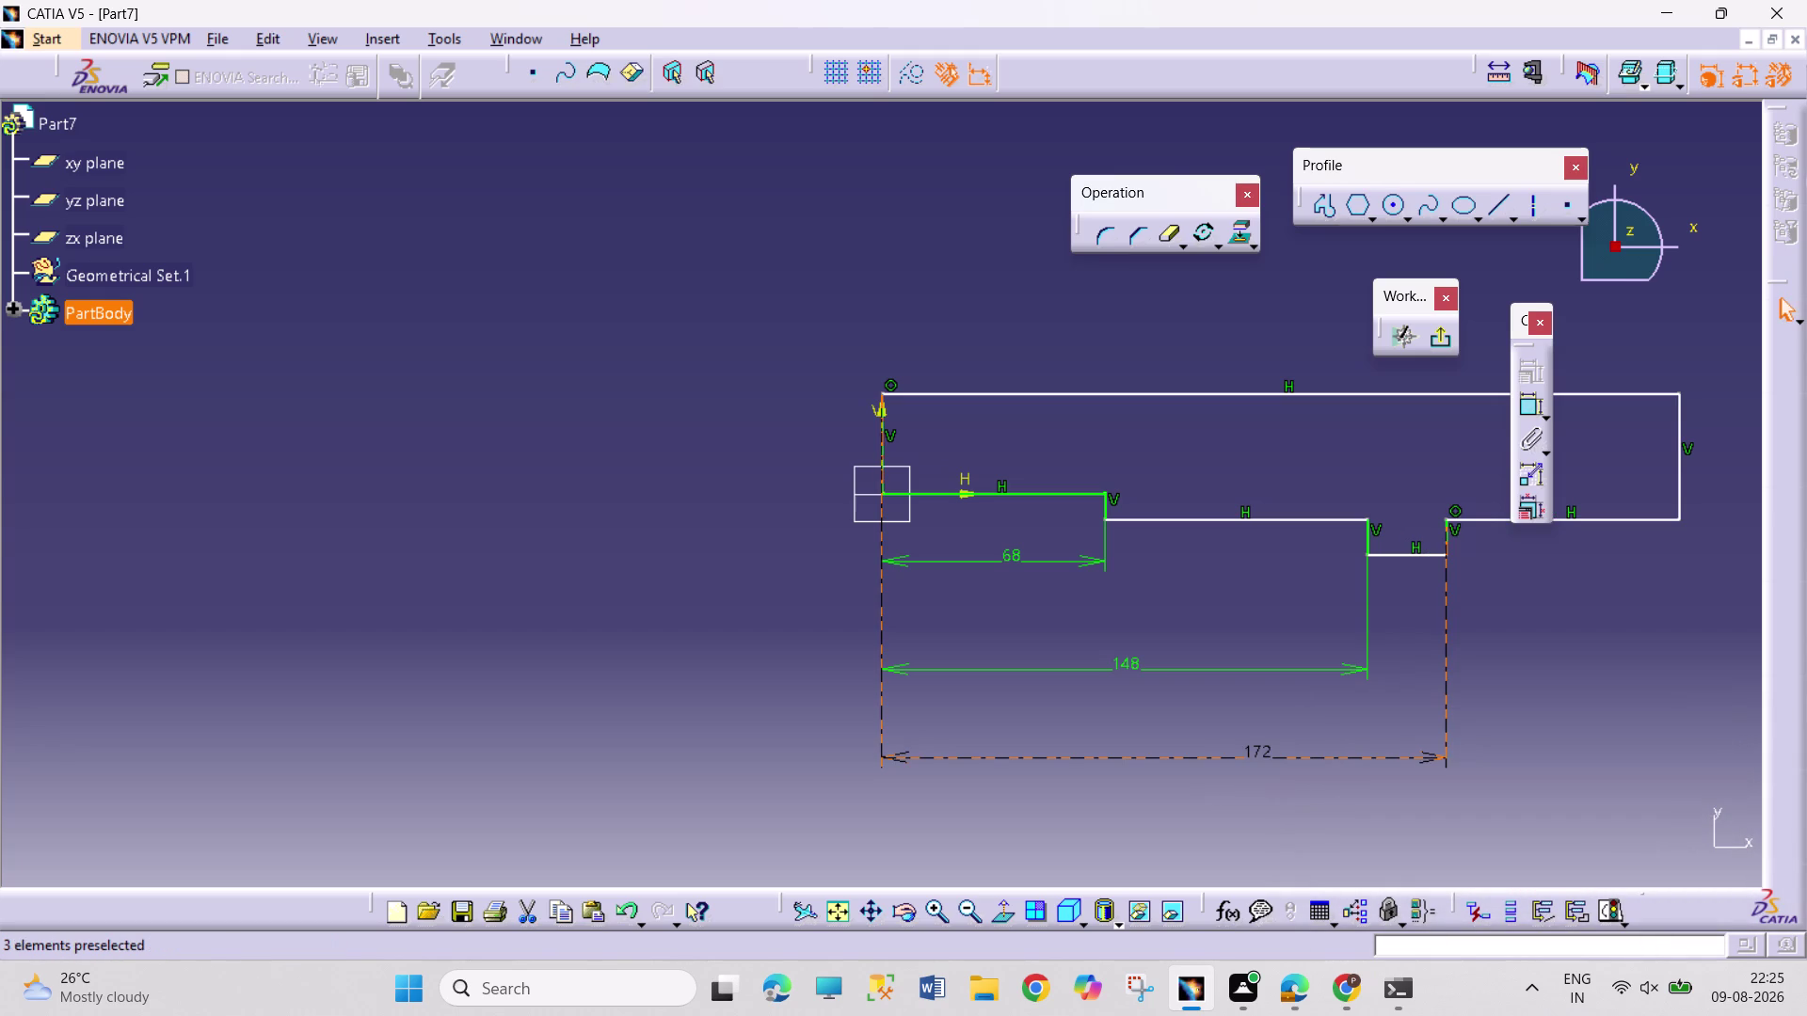
Dimension the last shaft segment to a length of 290 and fit the profile in view.
click(1525, 406)
click(1448, 538)
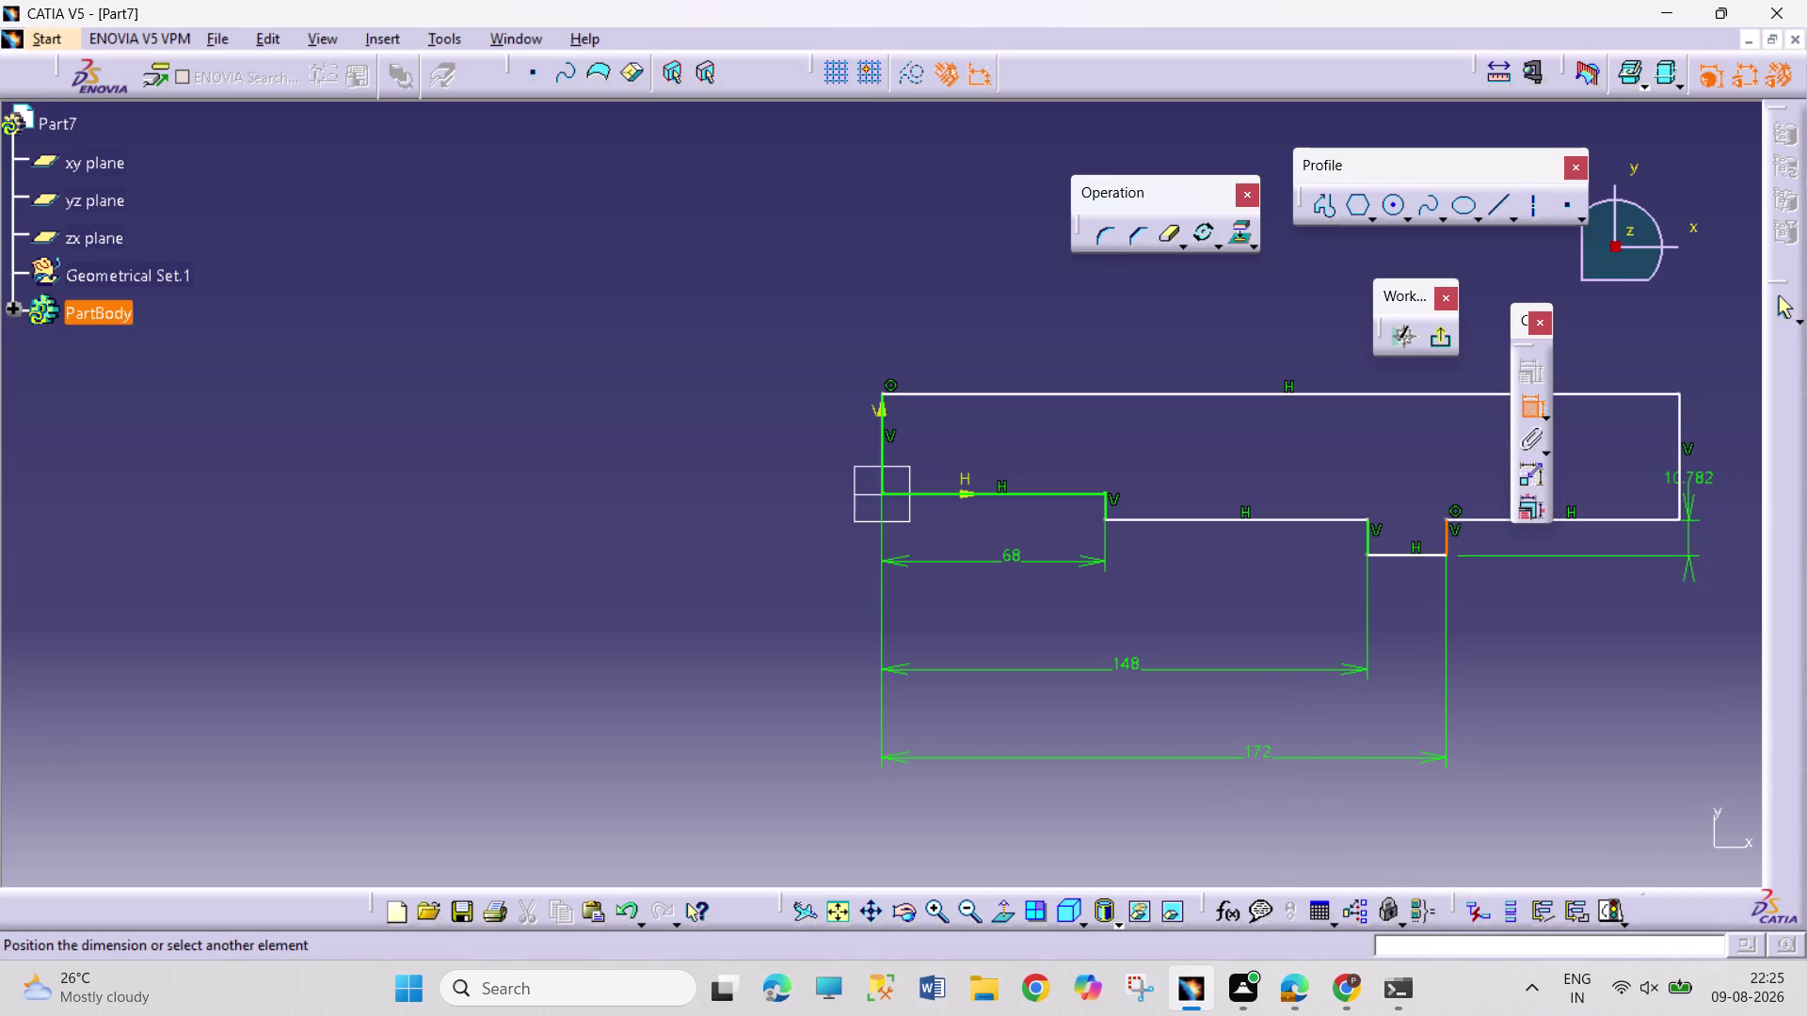
click(1678, 485)
click(1602, 634)
double_click(1604, 626)
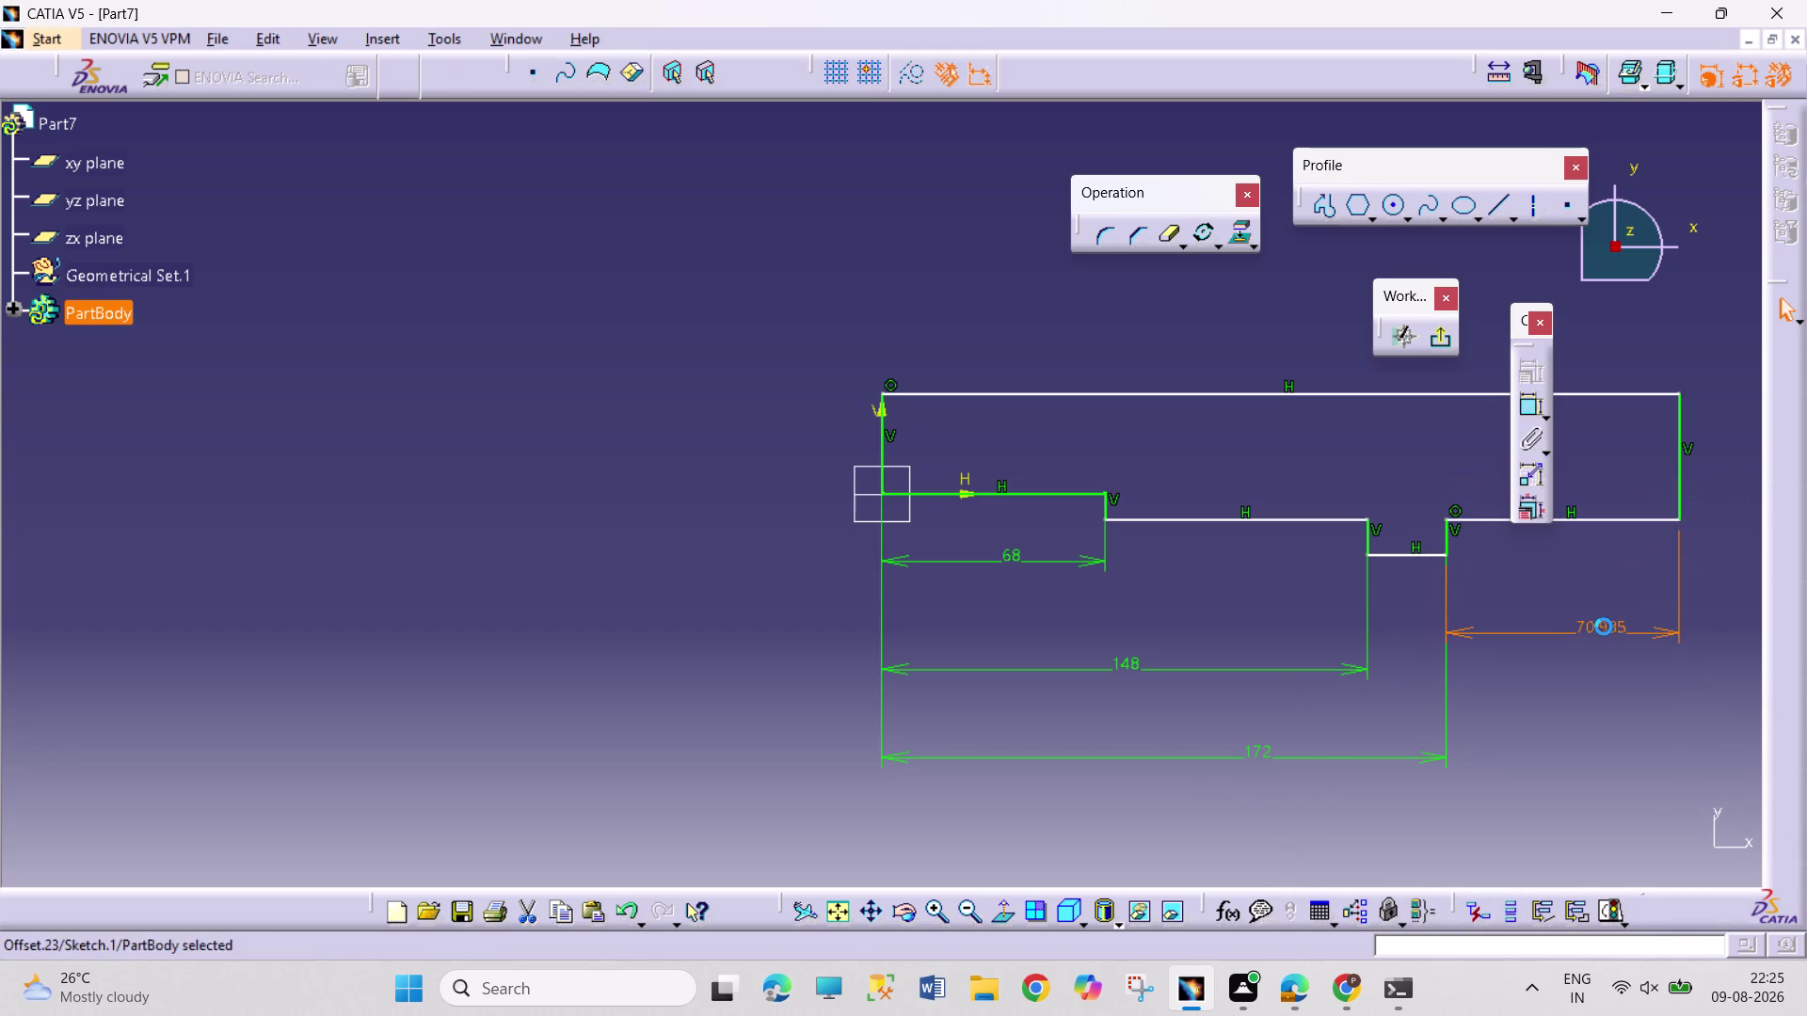
text(290)
key(Return)
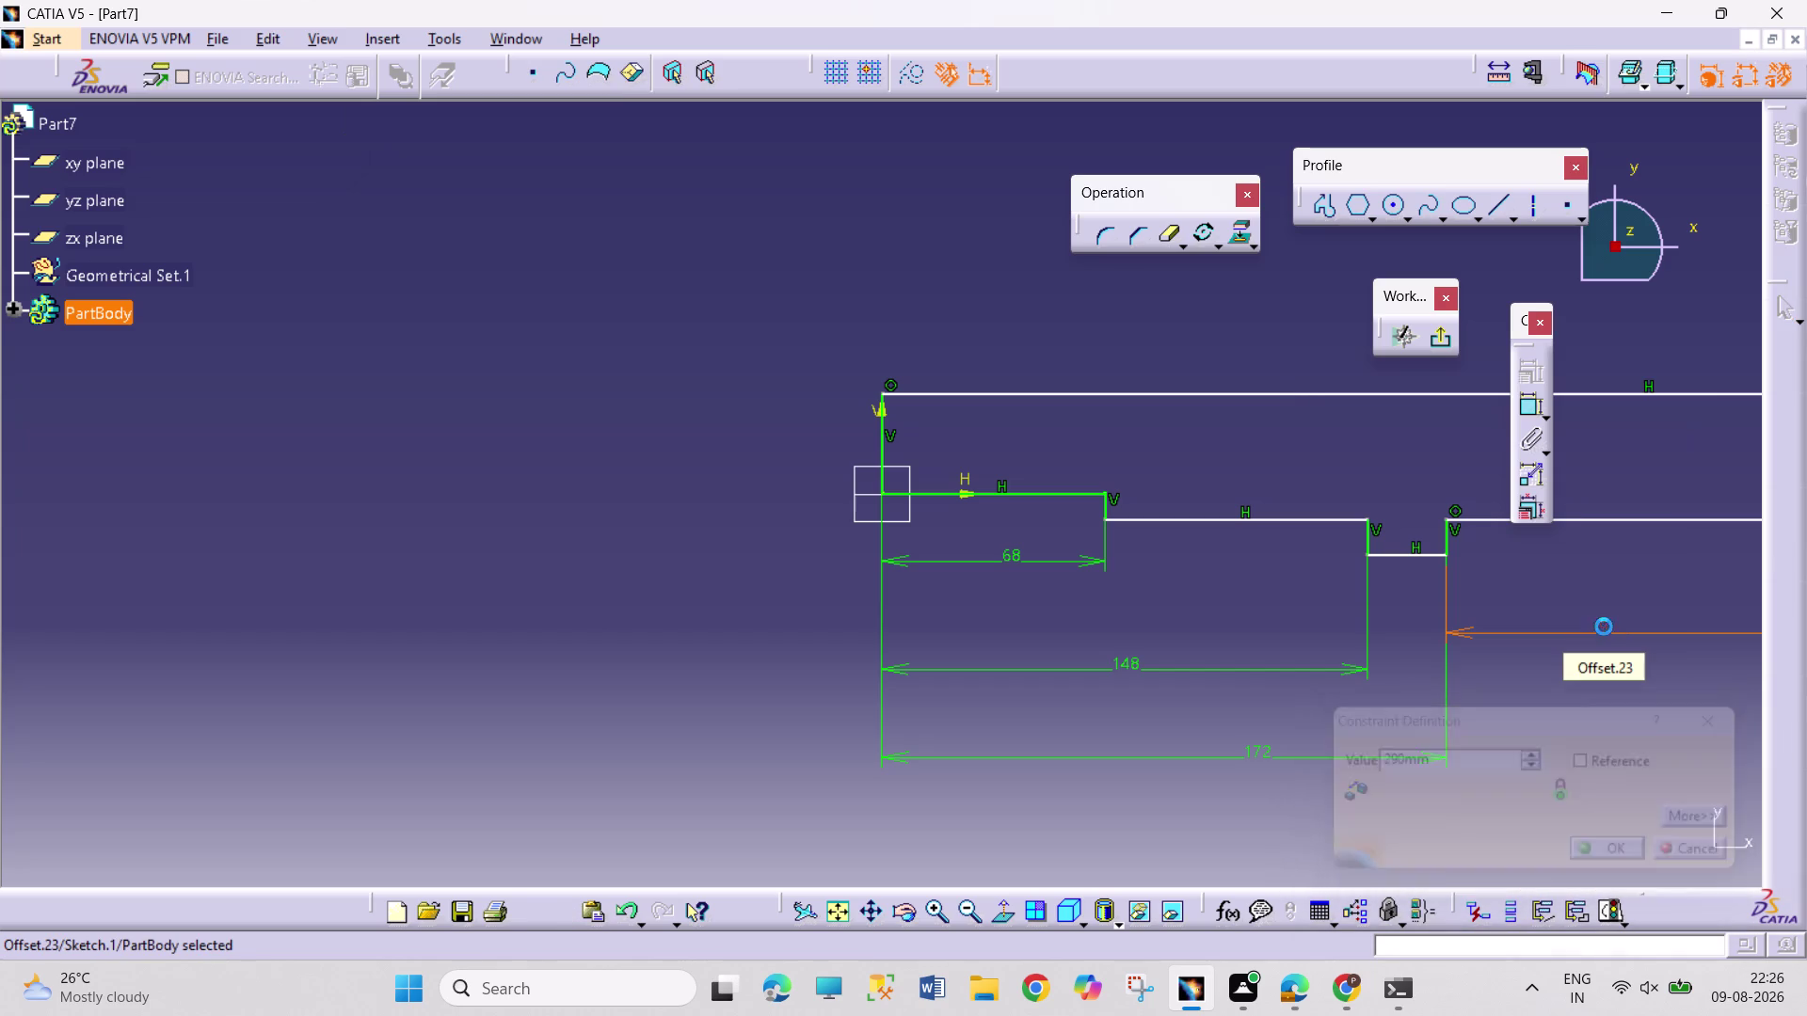
click(836, 909)
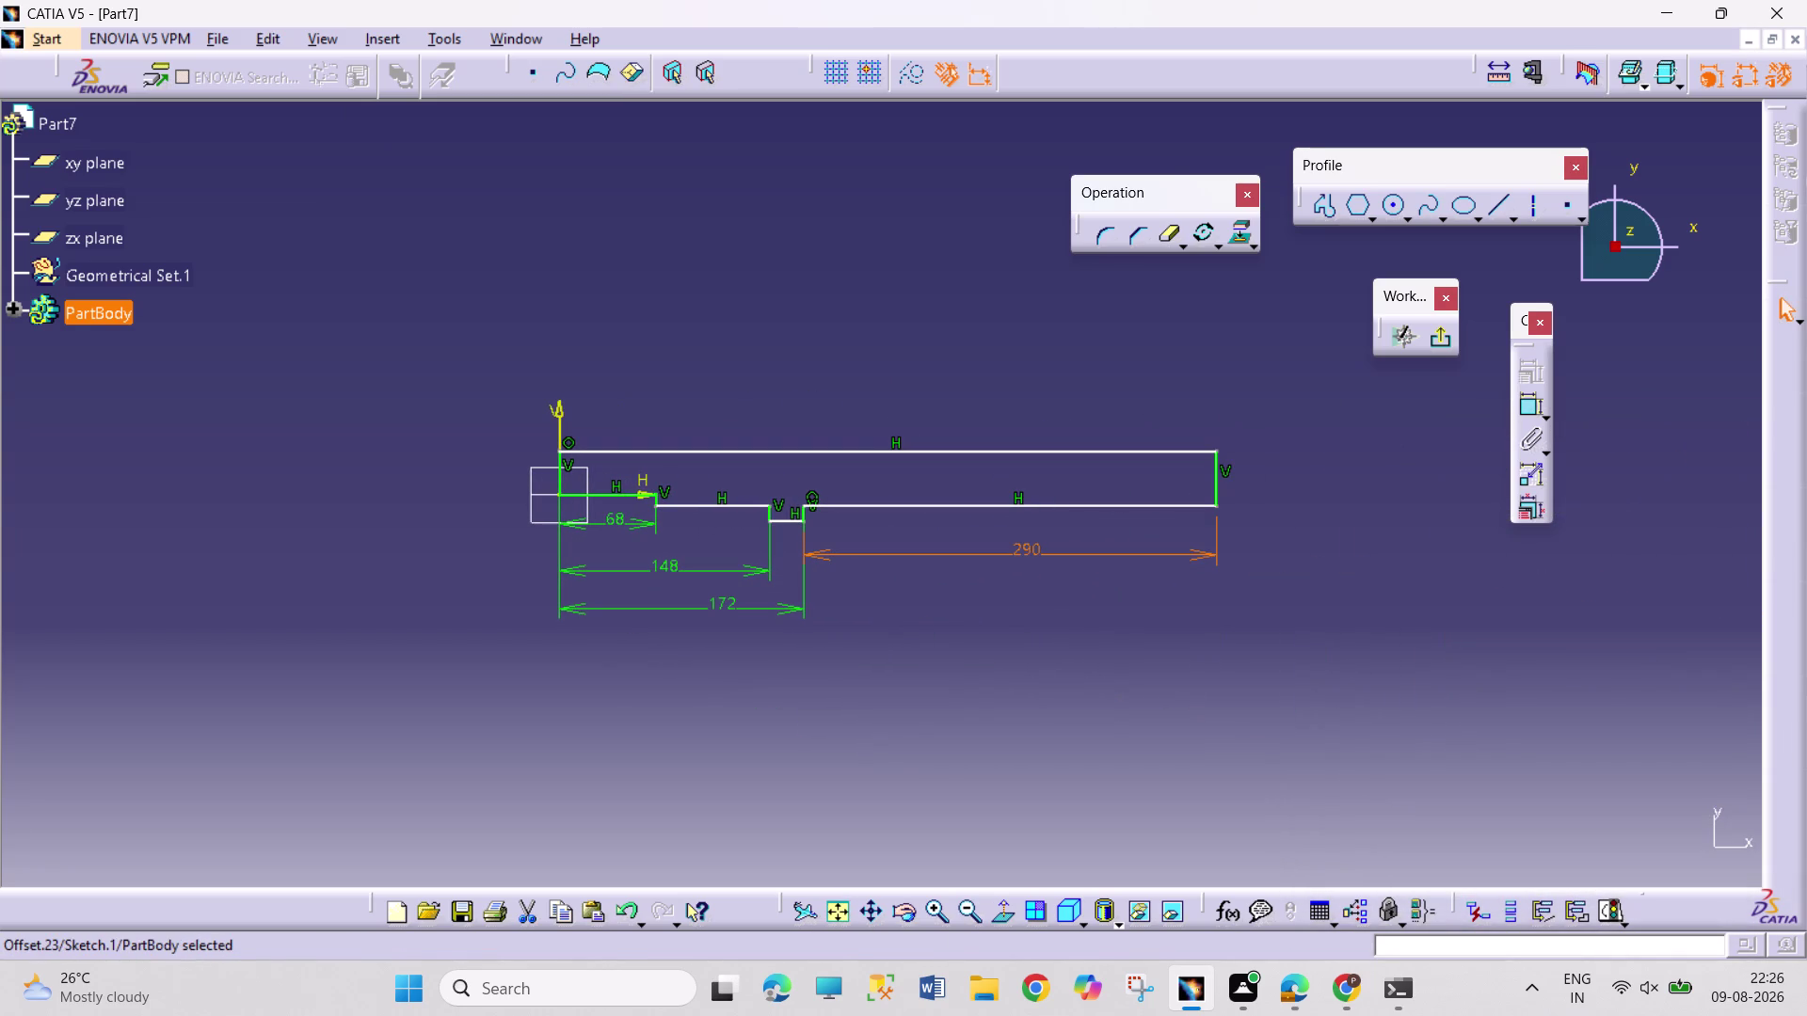
click(945, 911)
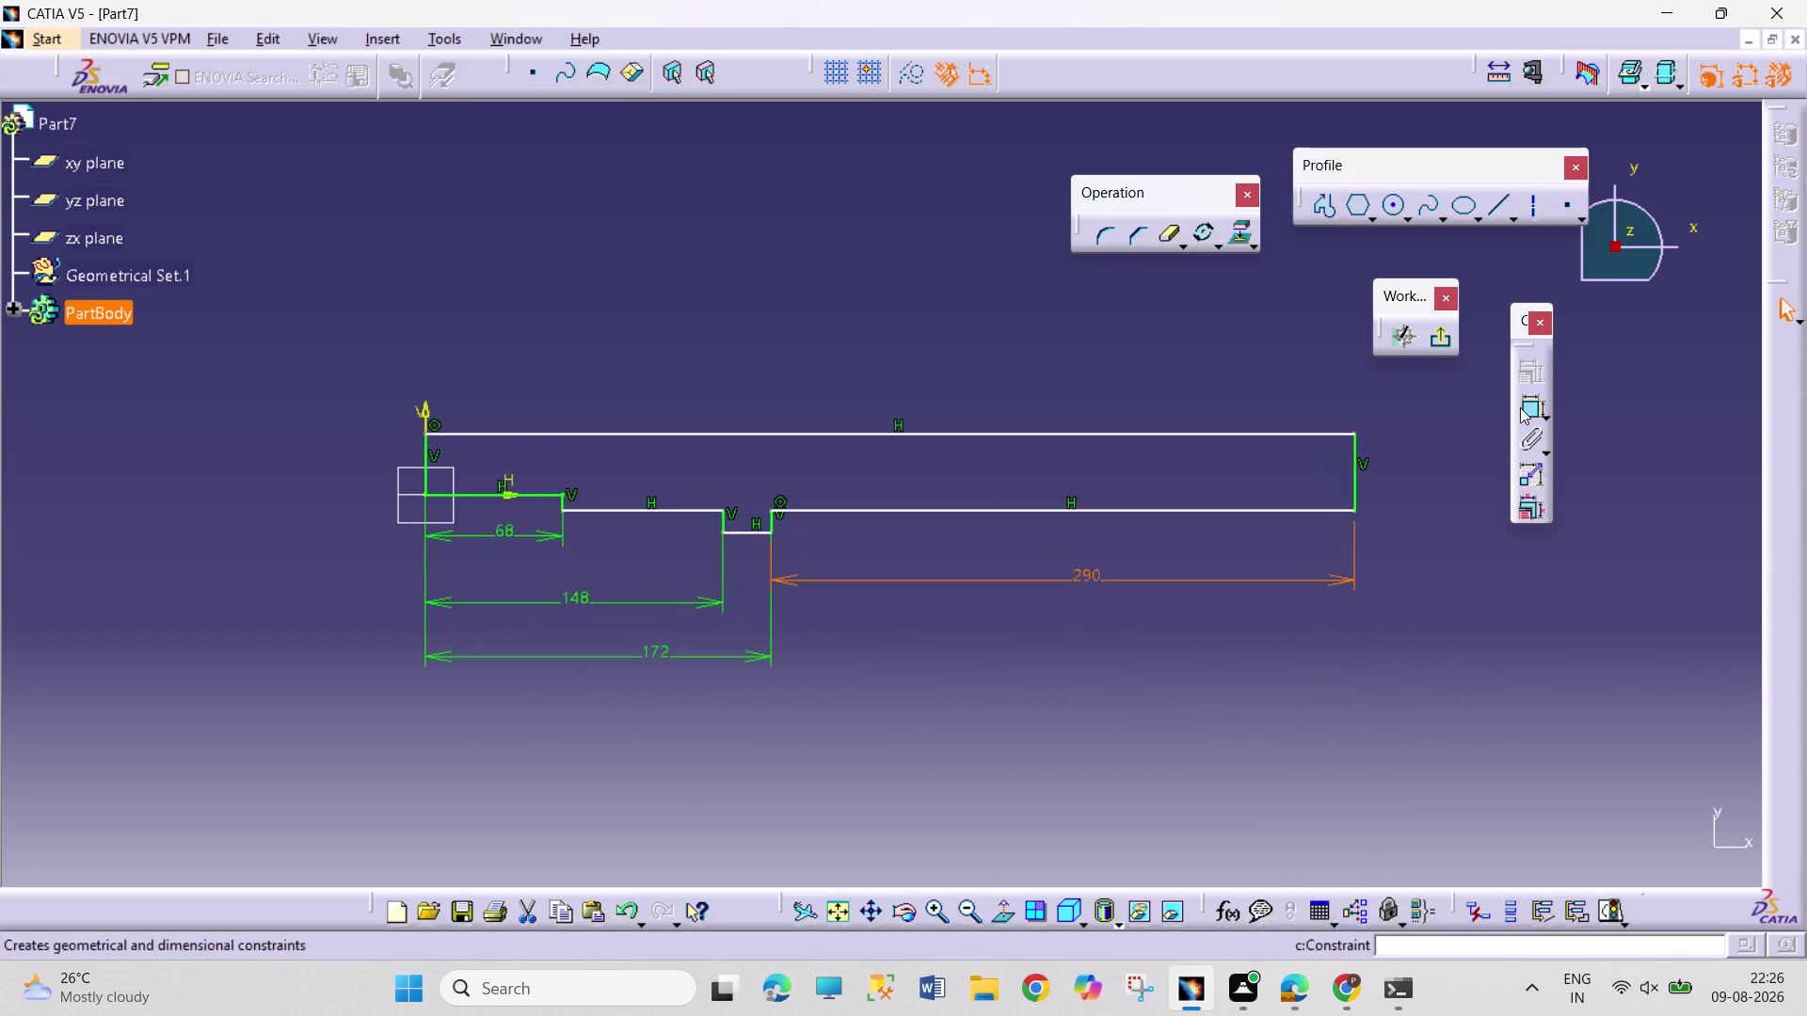
Set the first step's height from the axis to 37.5/2 (18.75).
click(1520, 408)
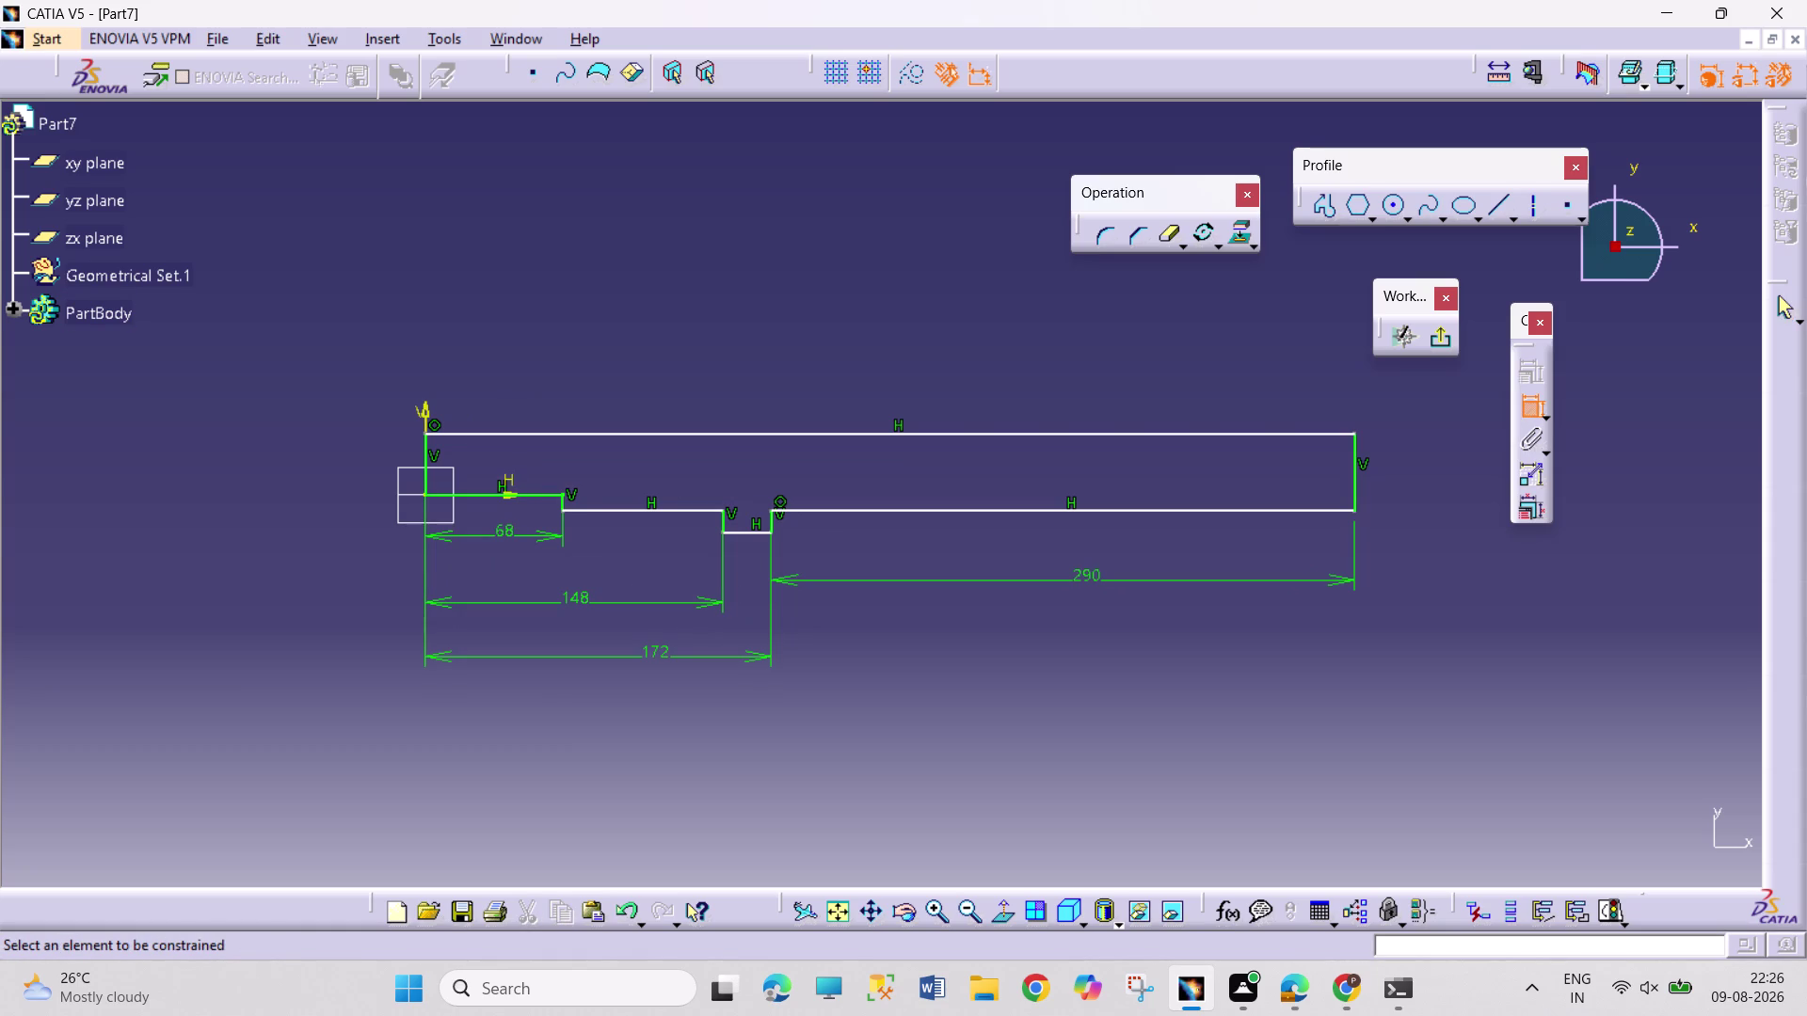
drag(429, 463, 385, 452)
click(328, 459)
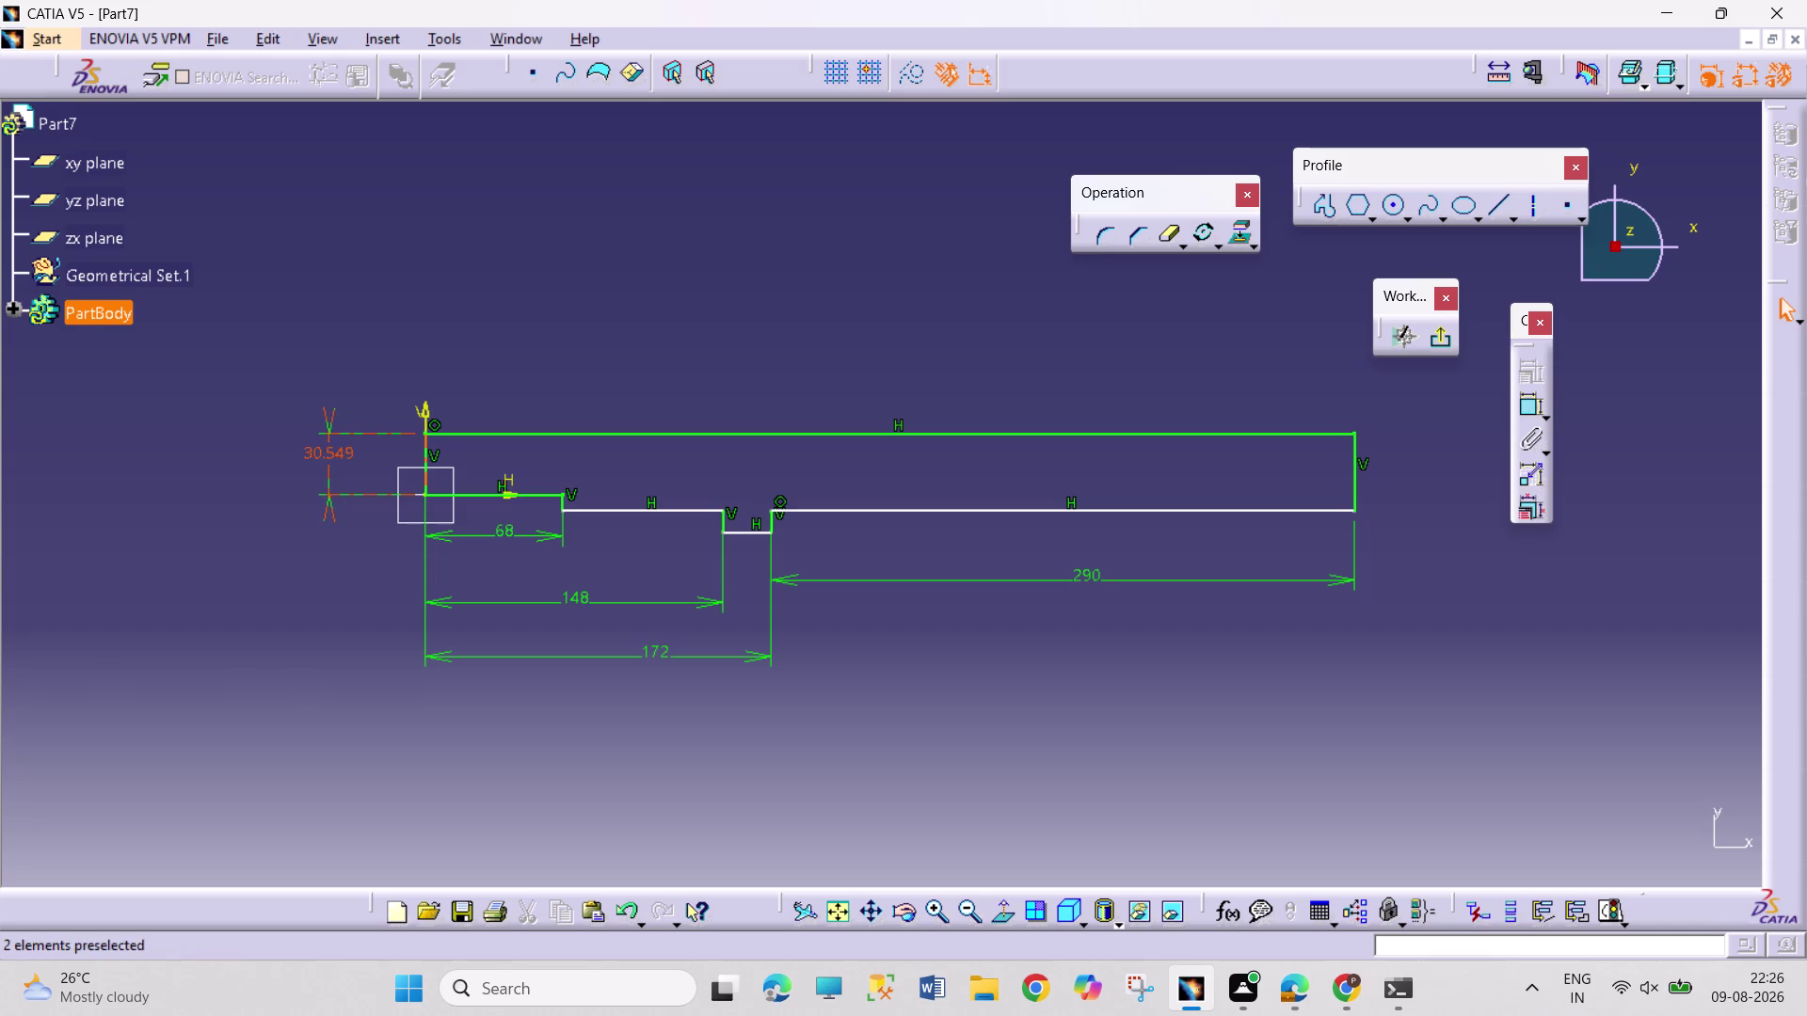
double_click(329, 451)
text(37)
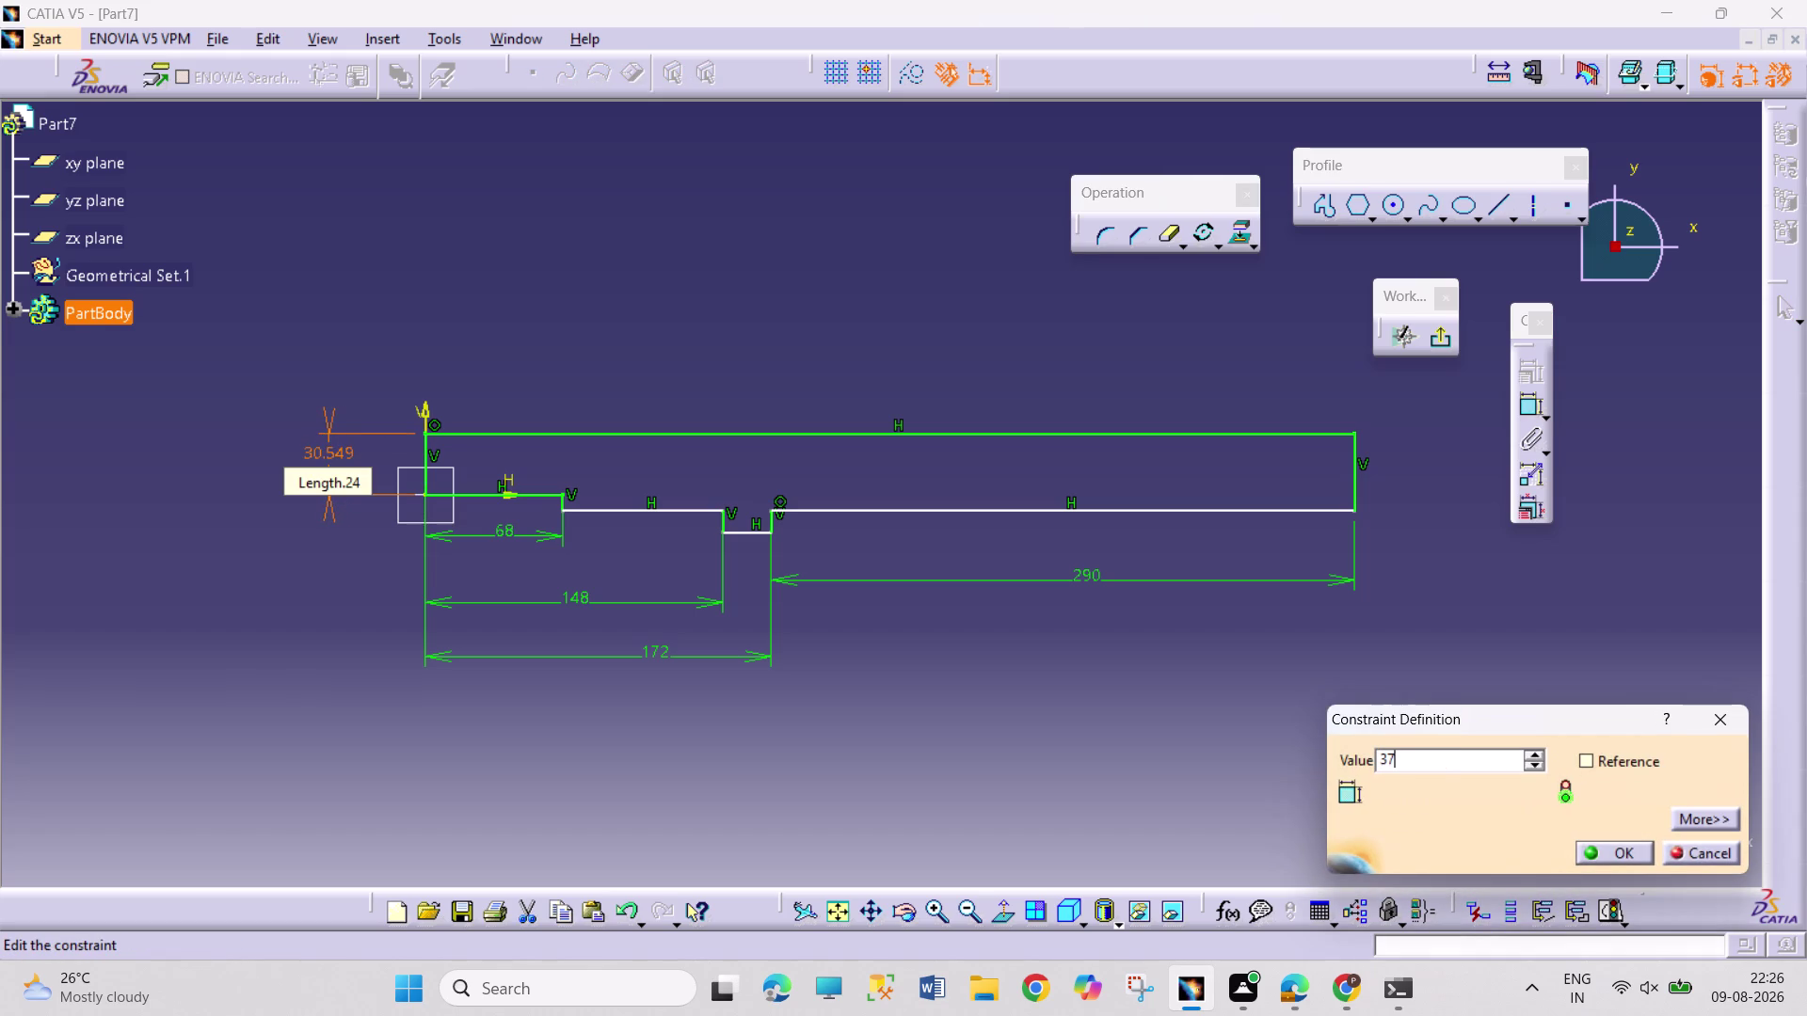
text(.5)
text(/2)
key(Return)
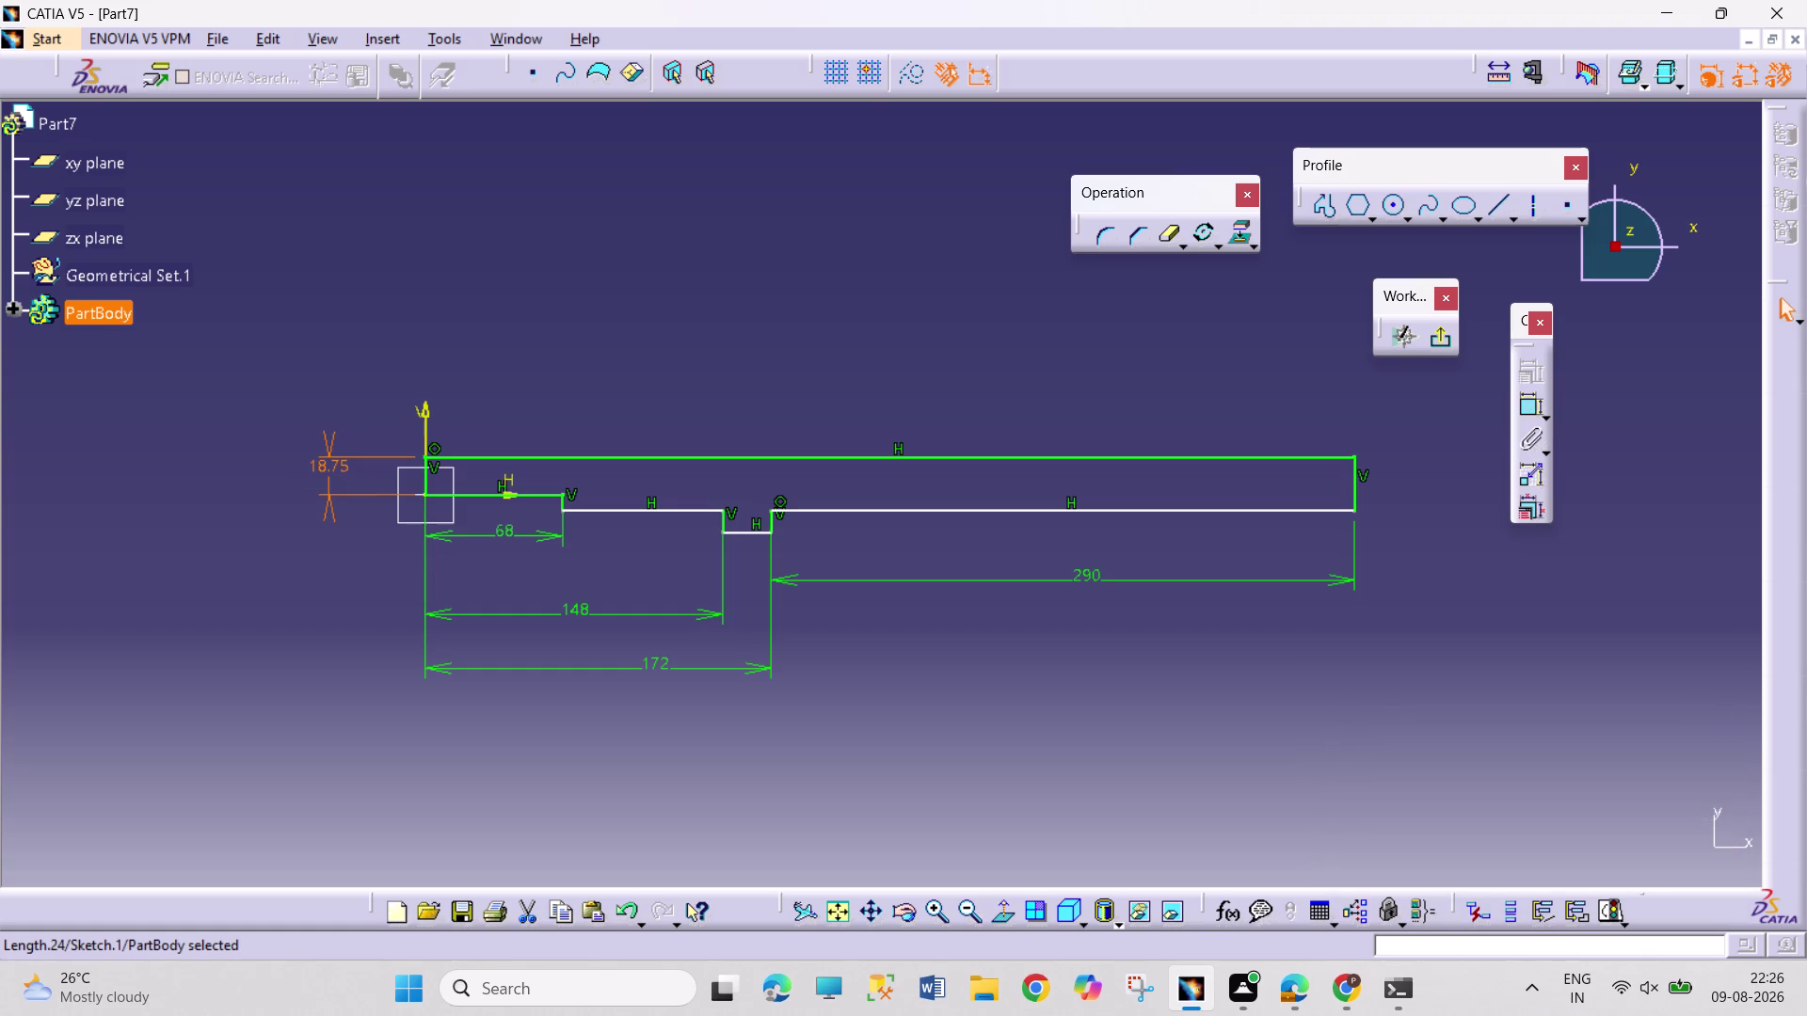
click(1532, 413)
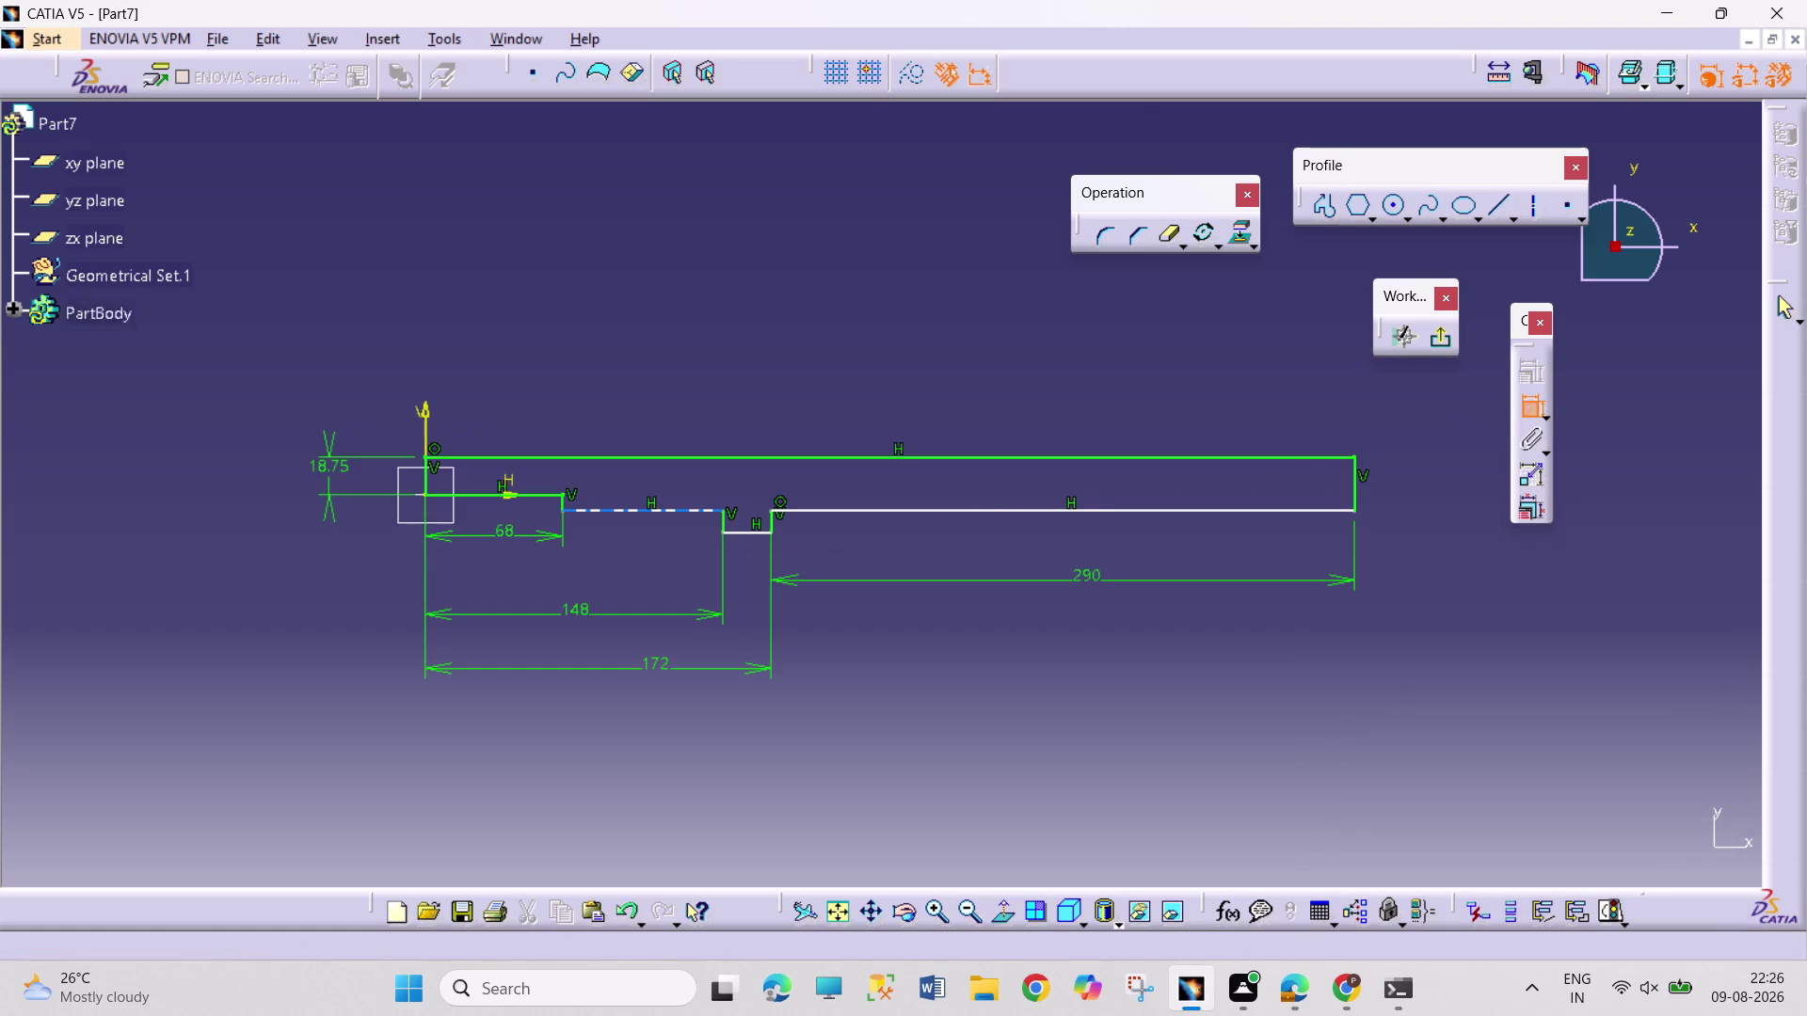
Give the second step's top edge a height of 28 from the axis.
click(666, 513)
click(668, 457)
click(673, 384)
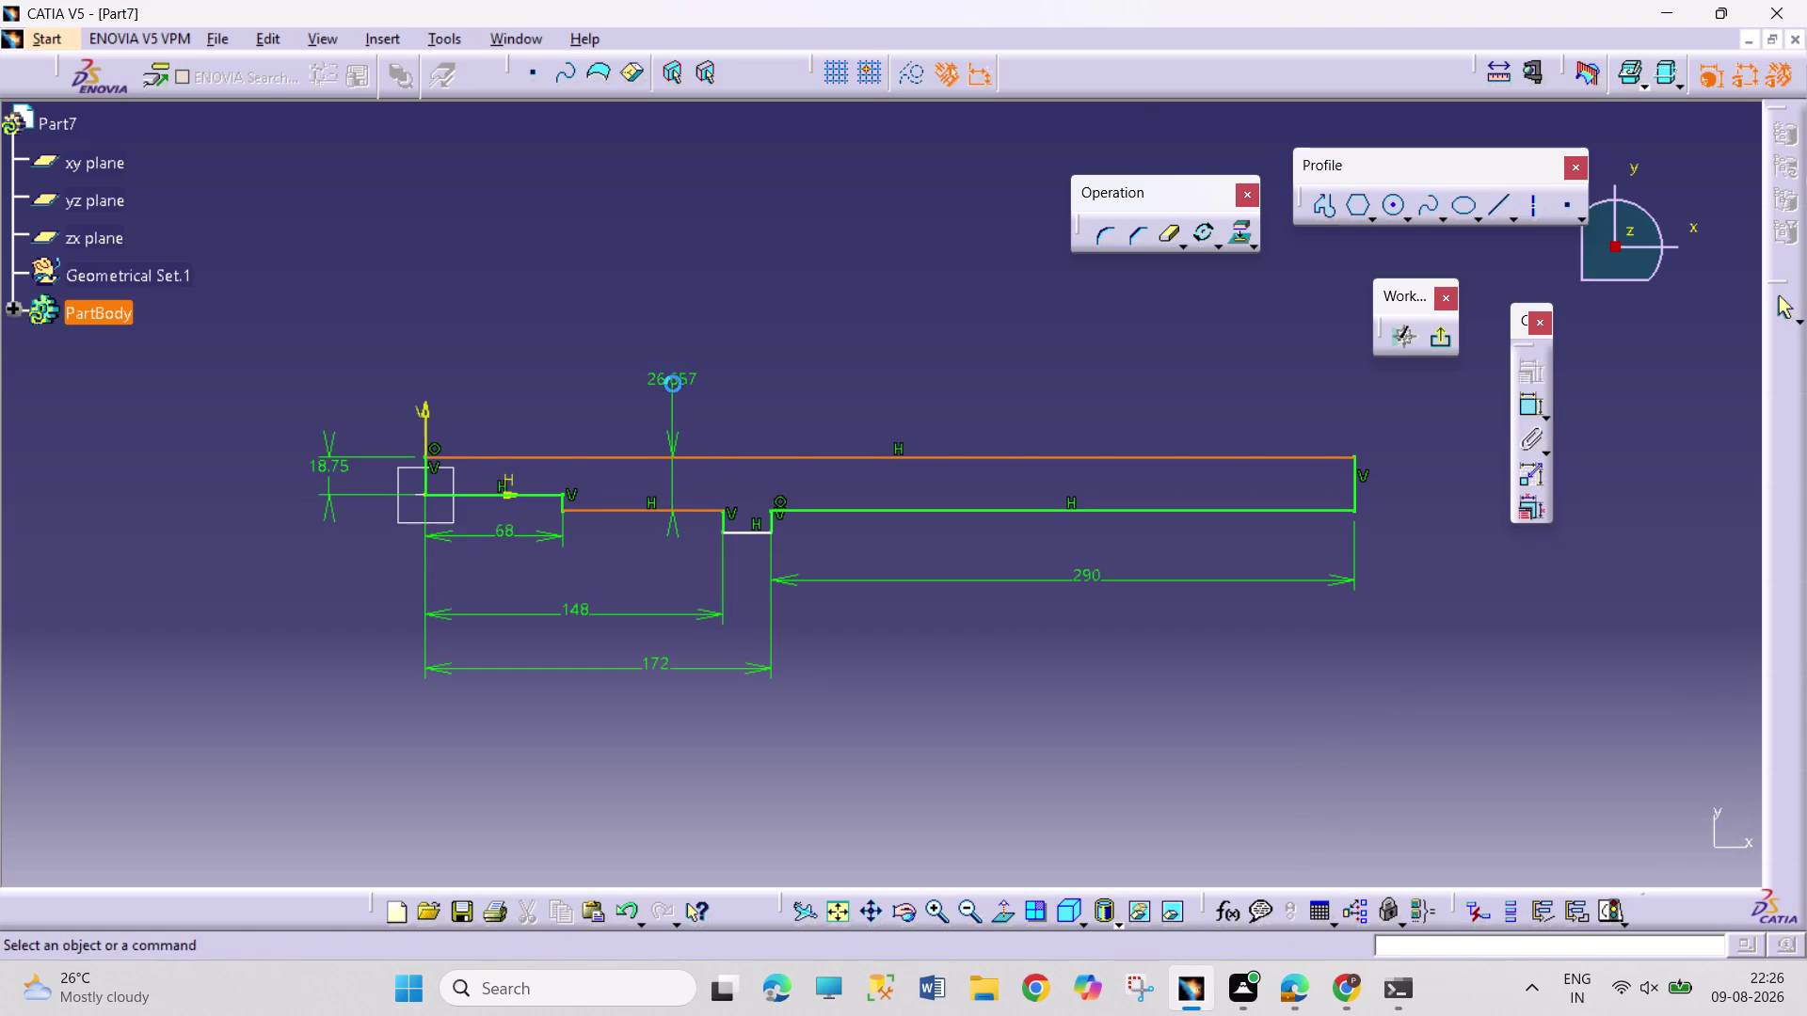
double_click(681, 378)
text(28)
key(Return)
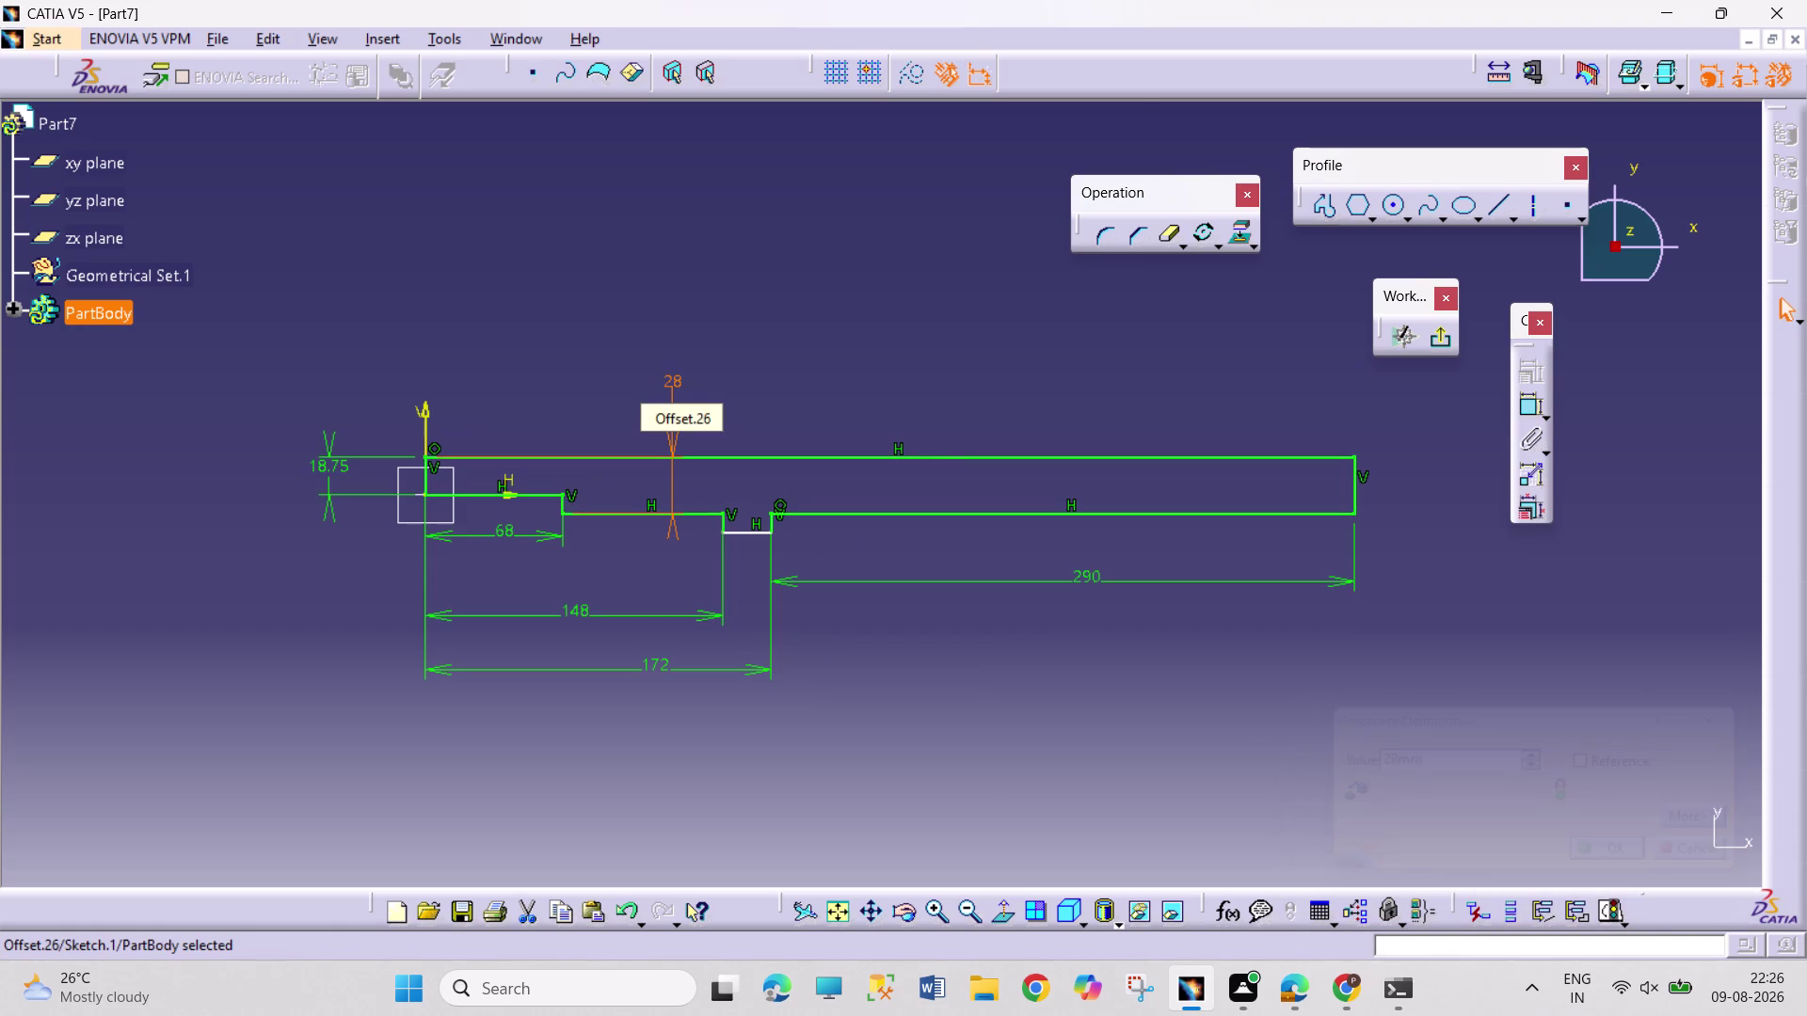
click(961, 353)
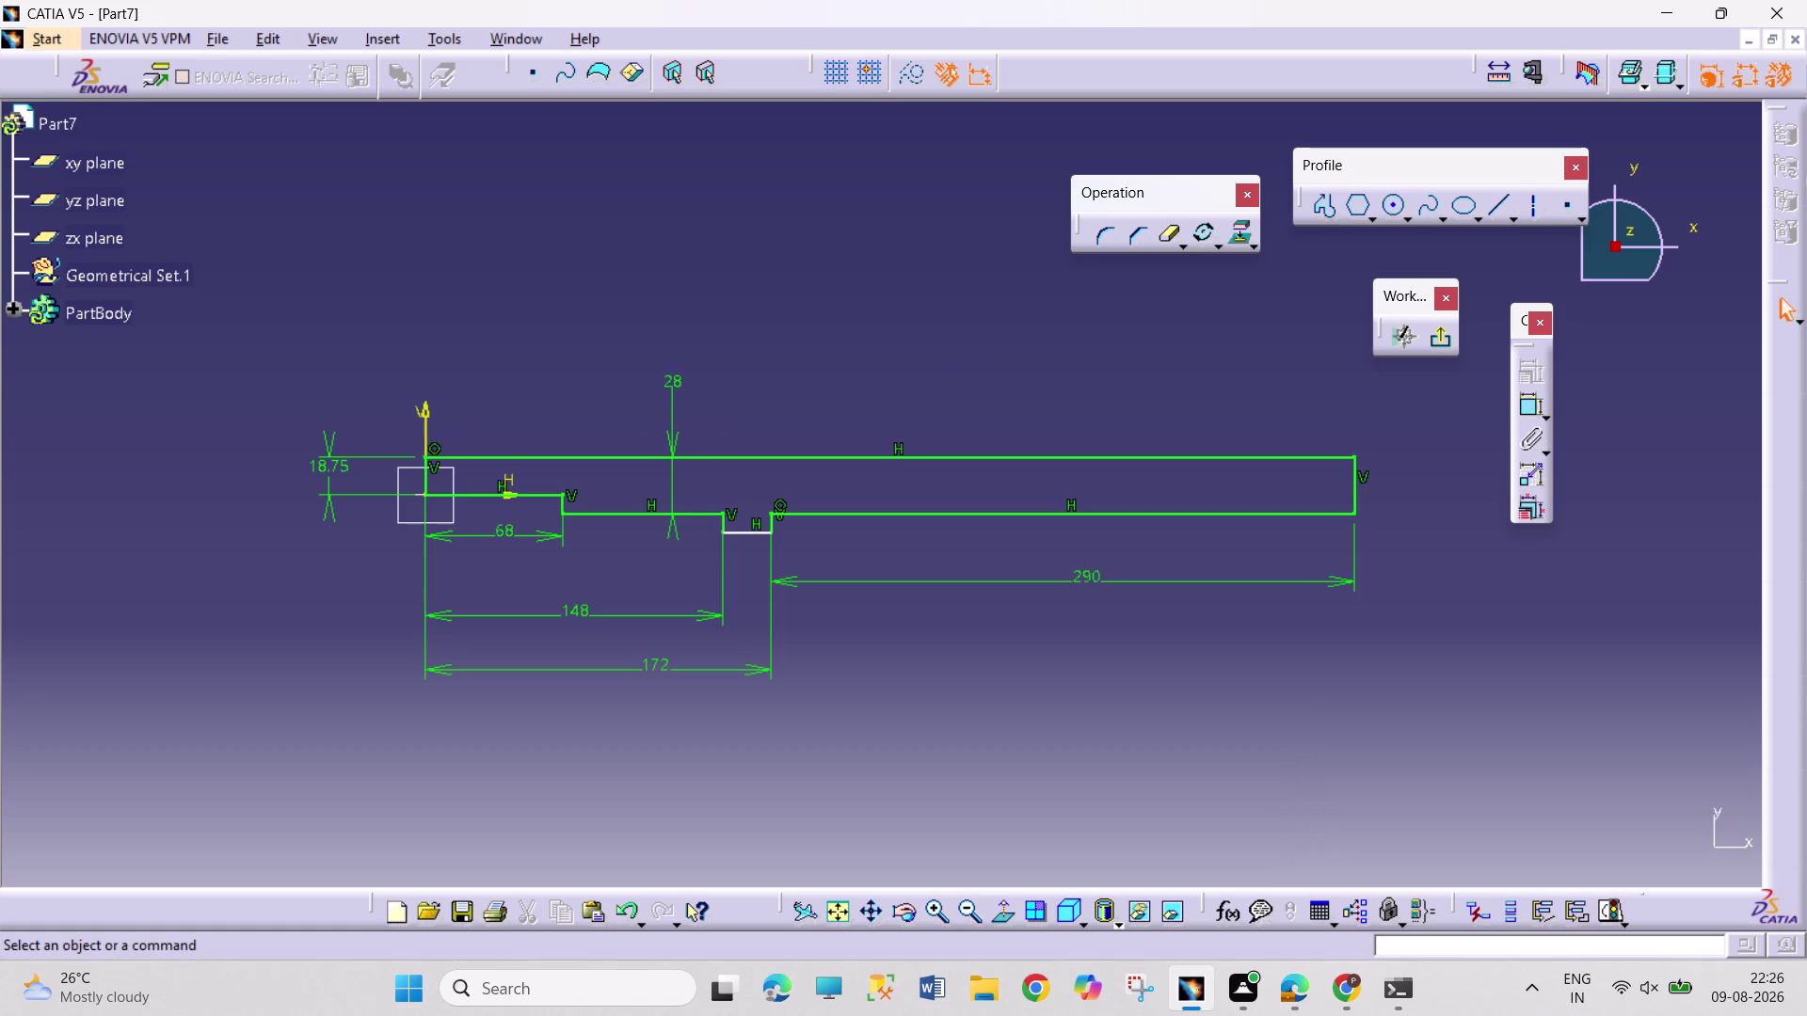
click(1524, 405)
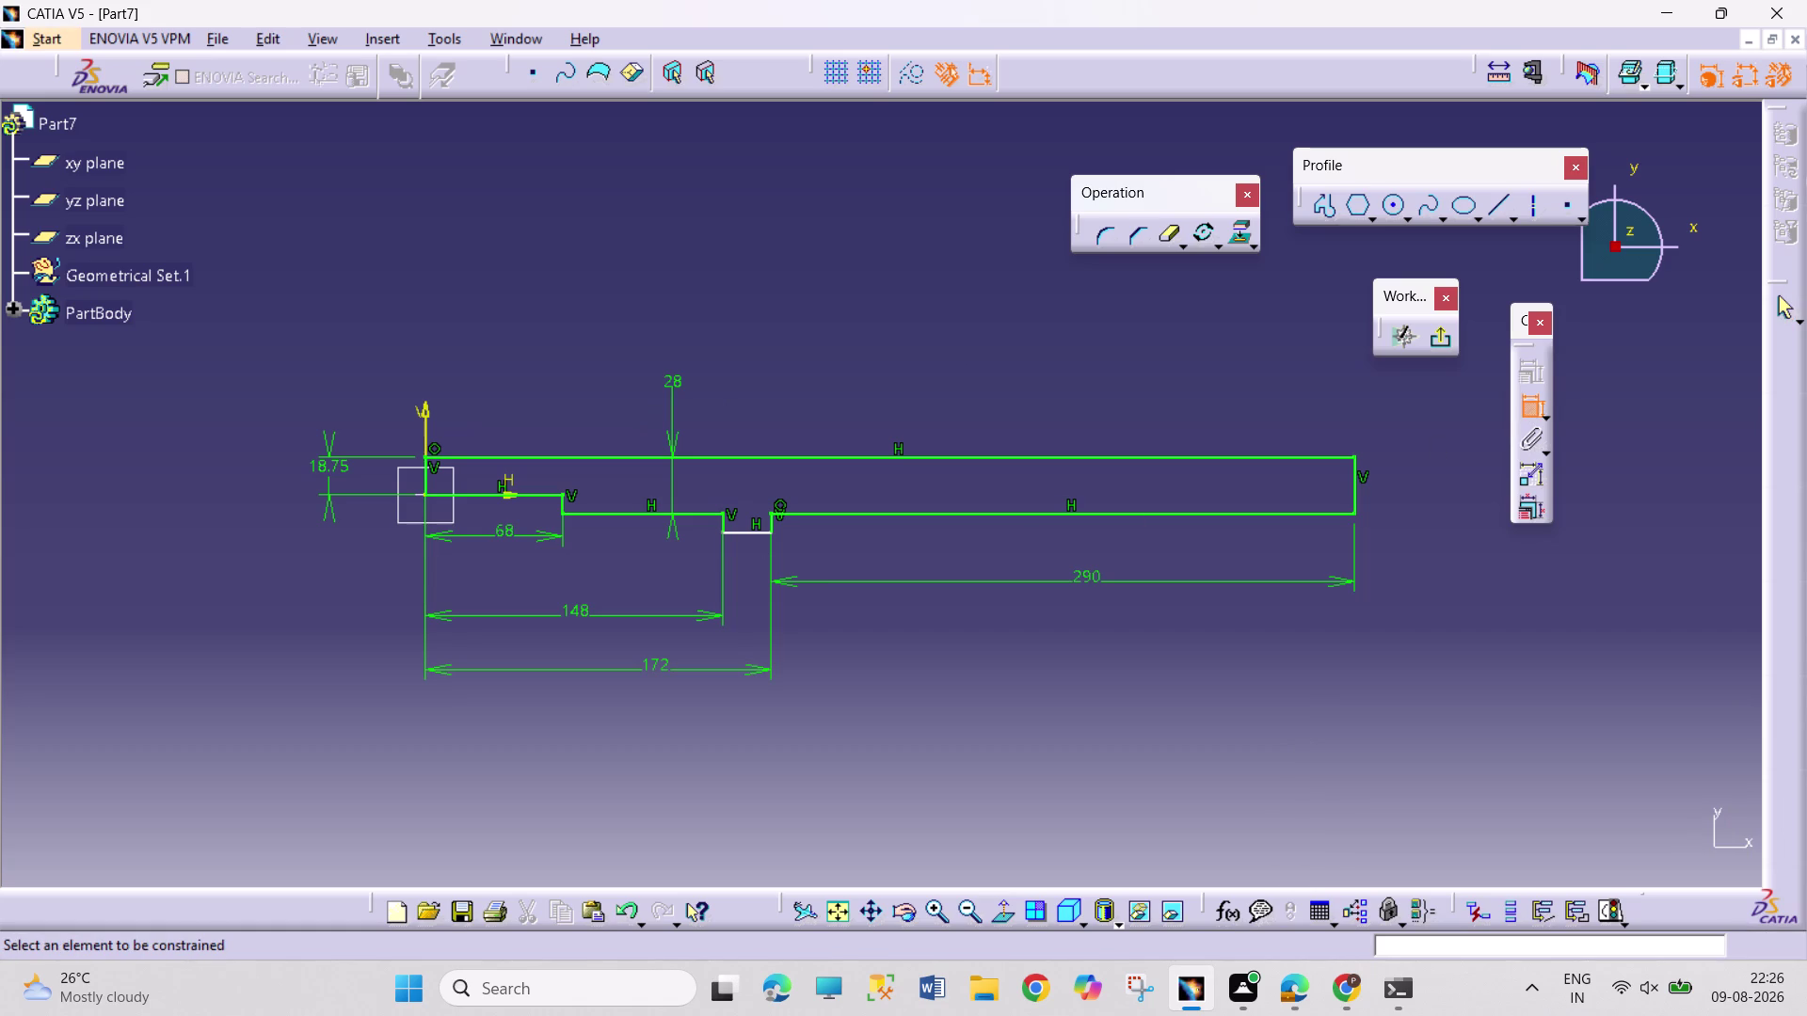
Dimension the collar's top edge to 87.5/2 (43.75), then exit the Sketcher.
click(752, 530)
click(775, 456)
click(774, 368)
double_click(779, 360)
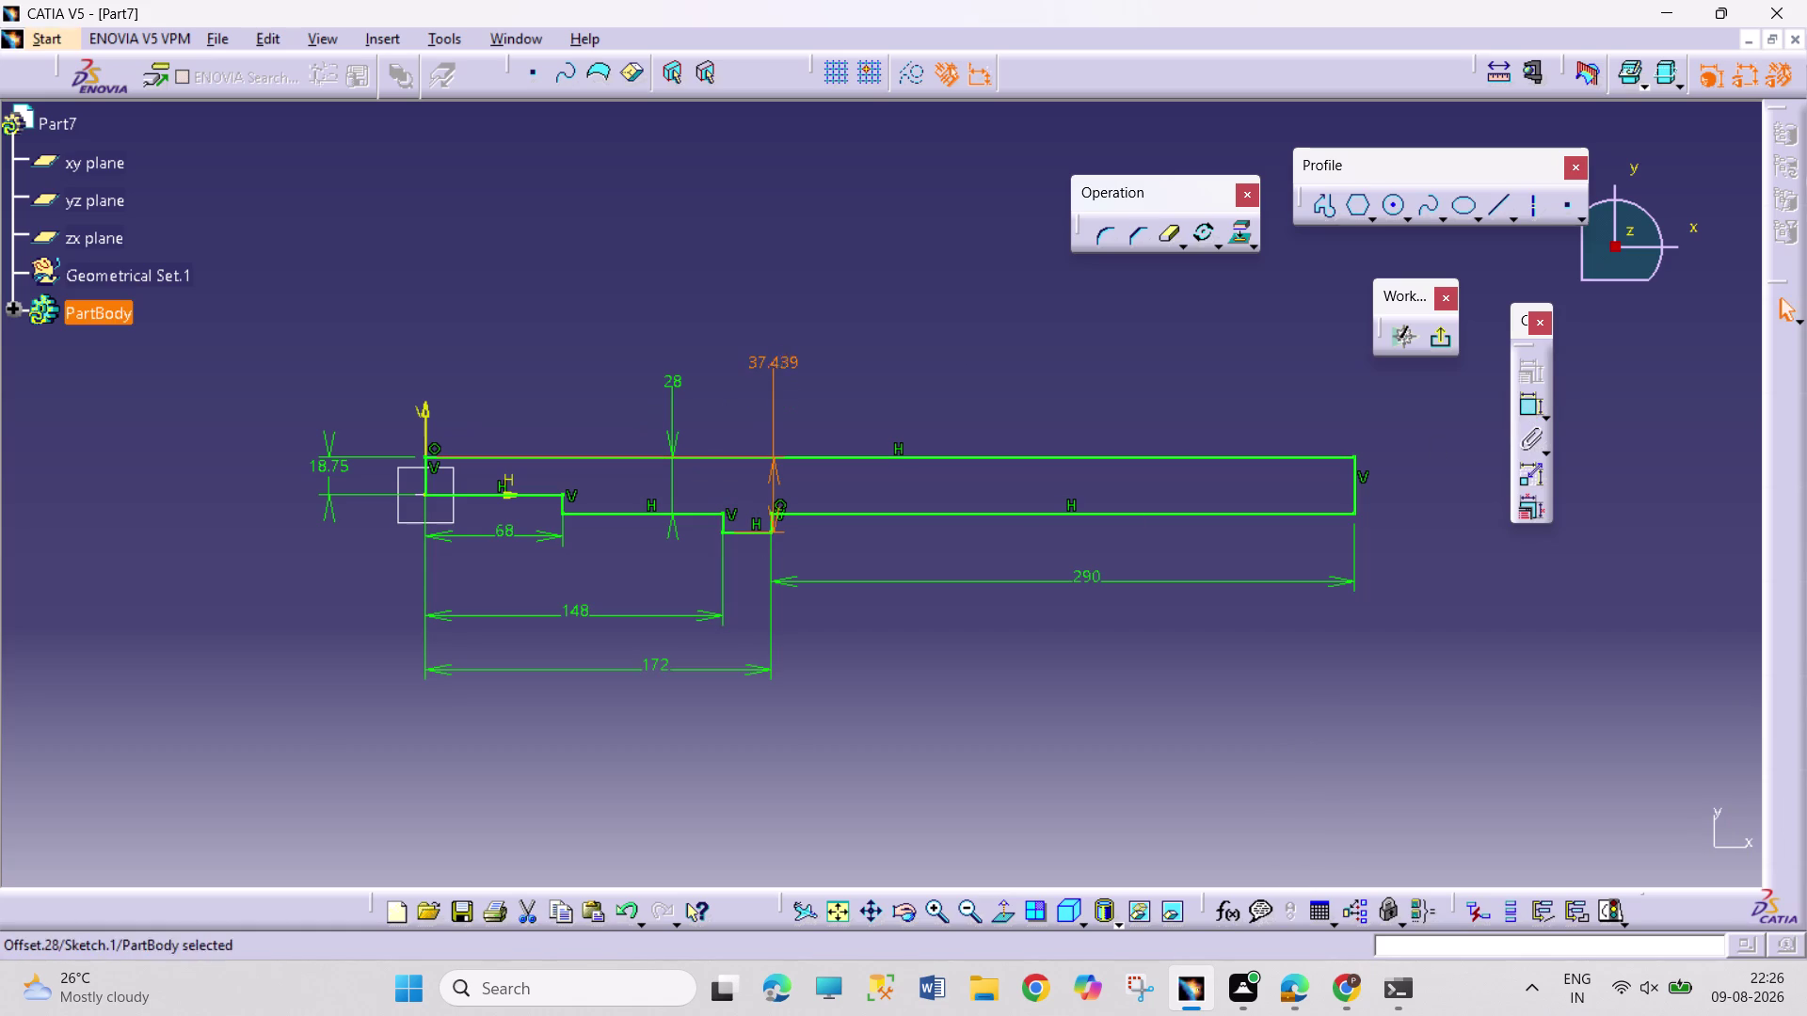
text(87.5)
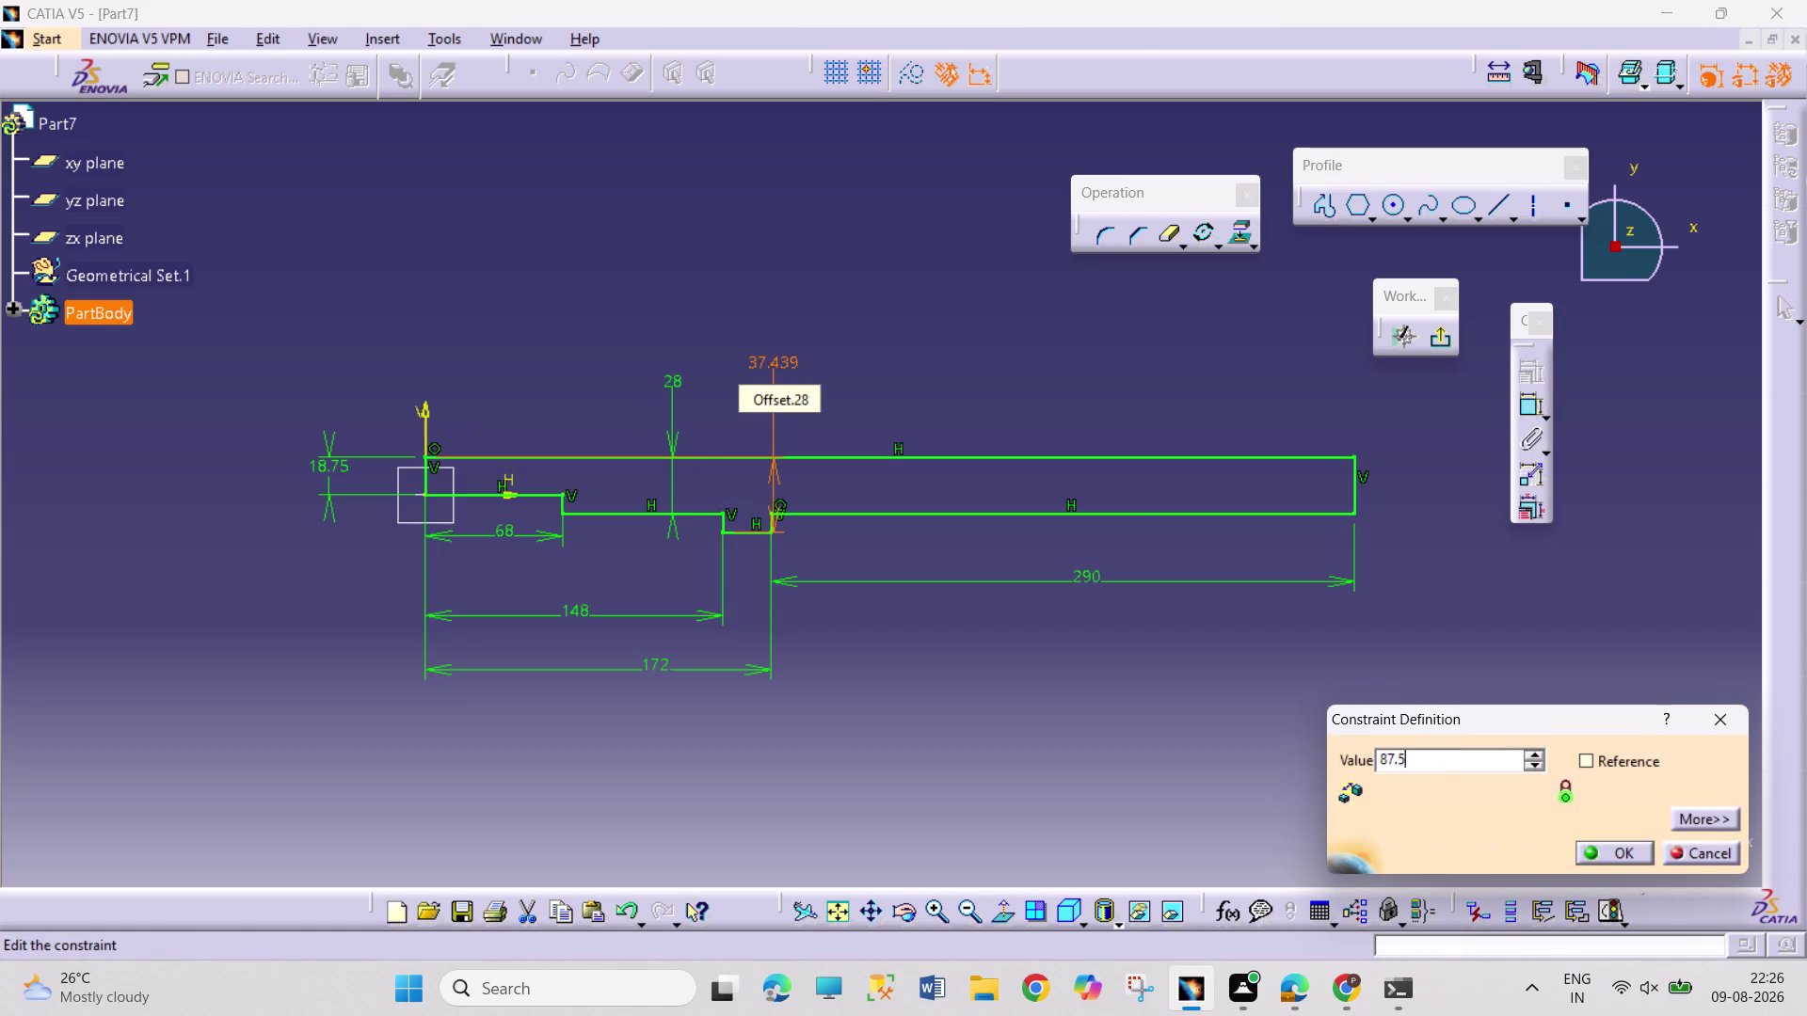
key(slash)
key(2)
key(Return)
click(957, 353)
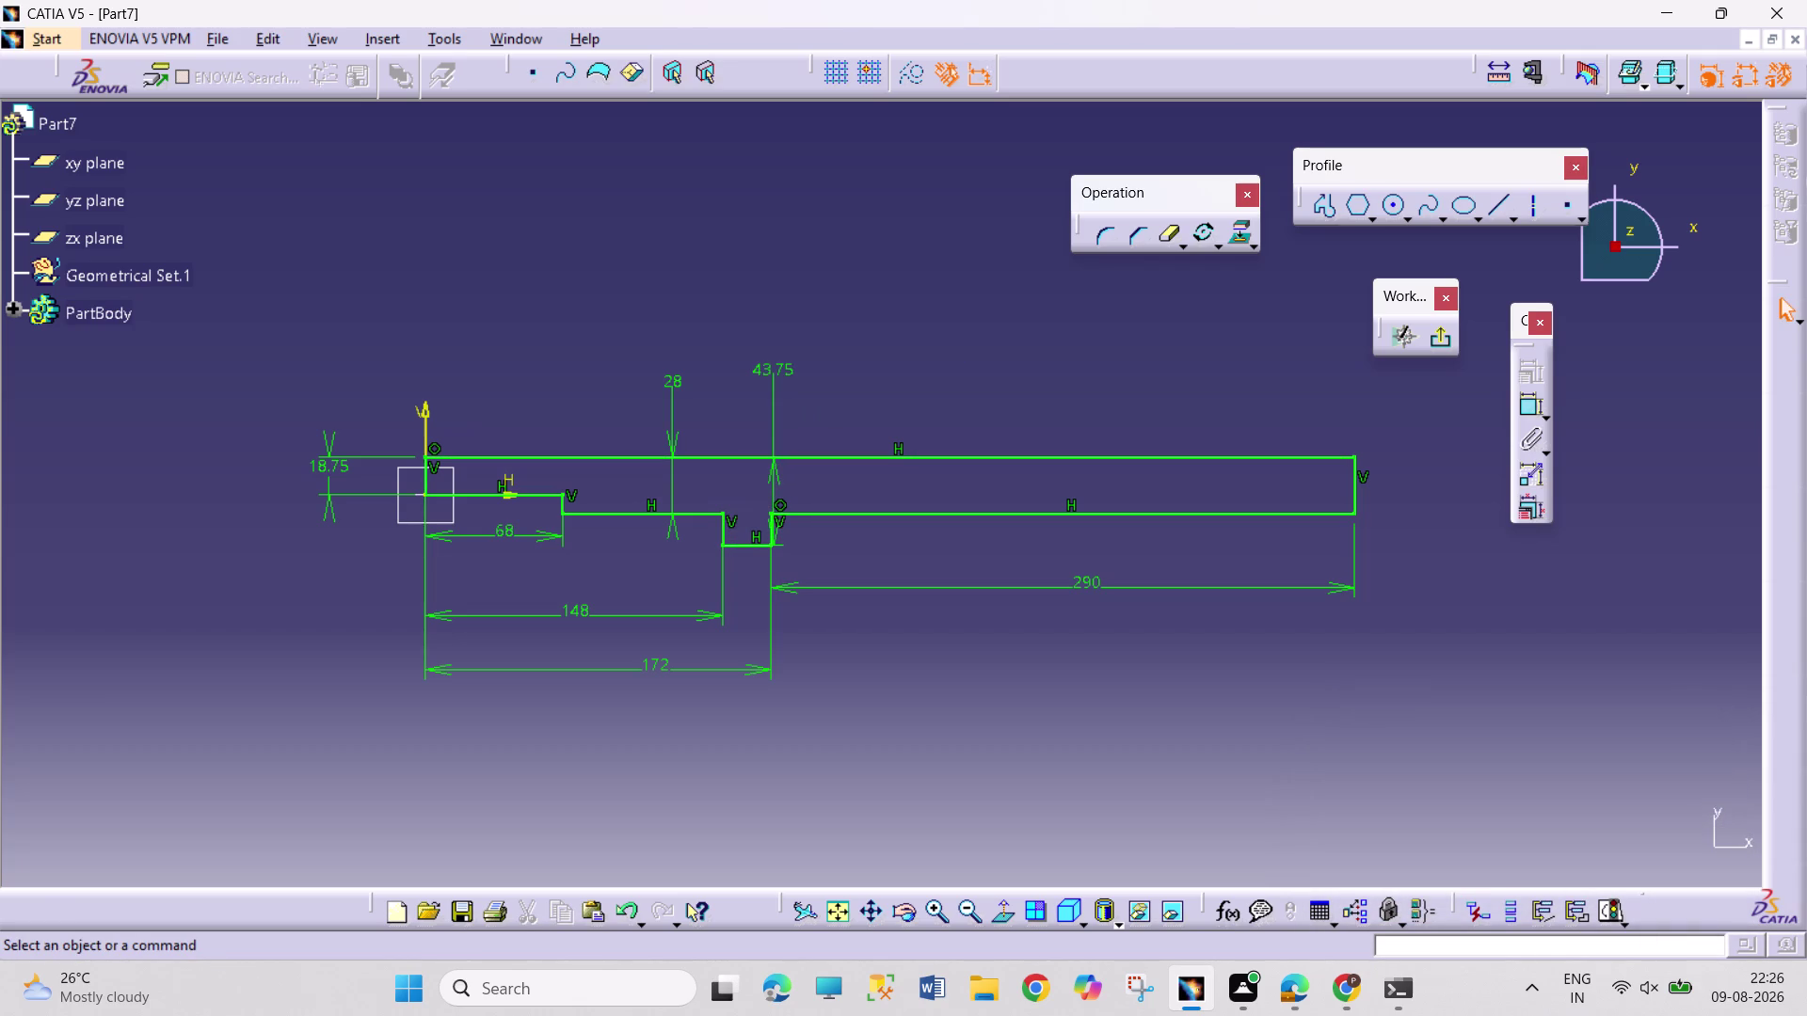
click(1436, 343)
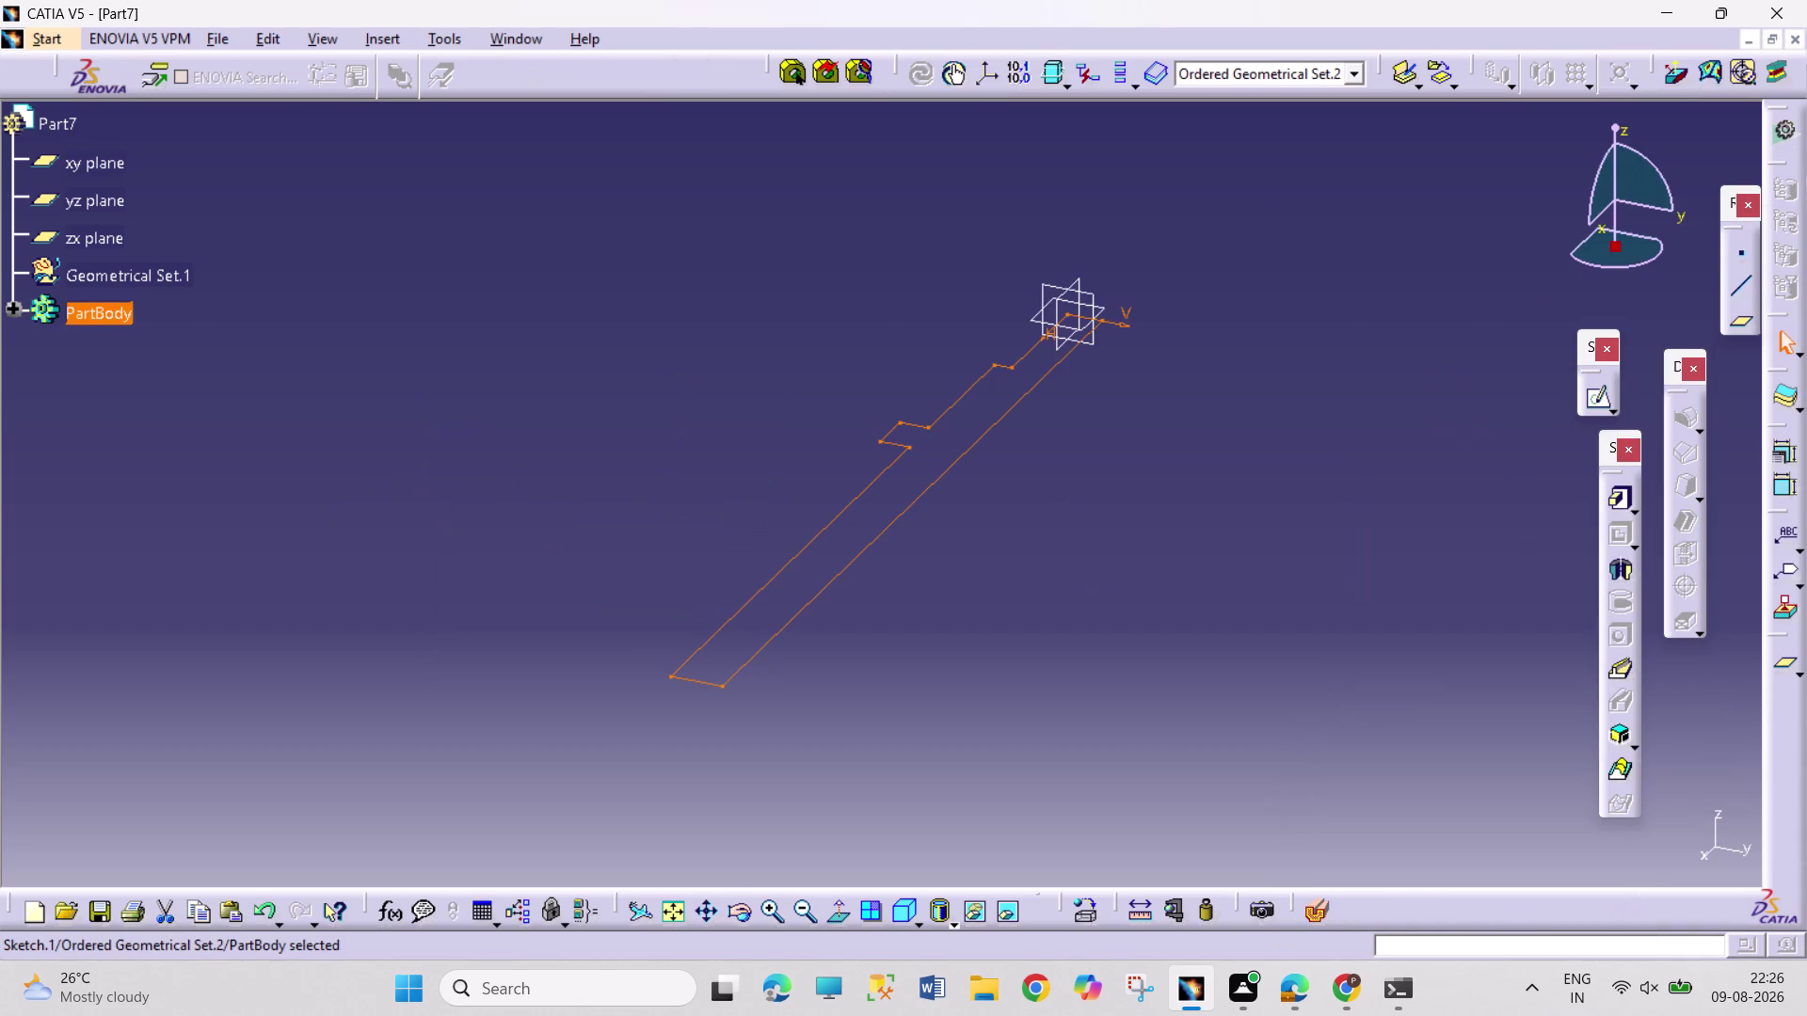
Revolve Sketch.1 a full 360° into a Shaft and rotate the view to inspect it.
click(1621, 563)
click(1055, 536)
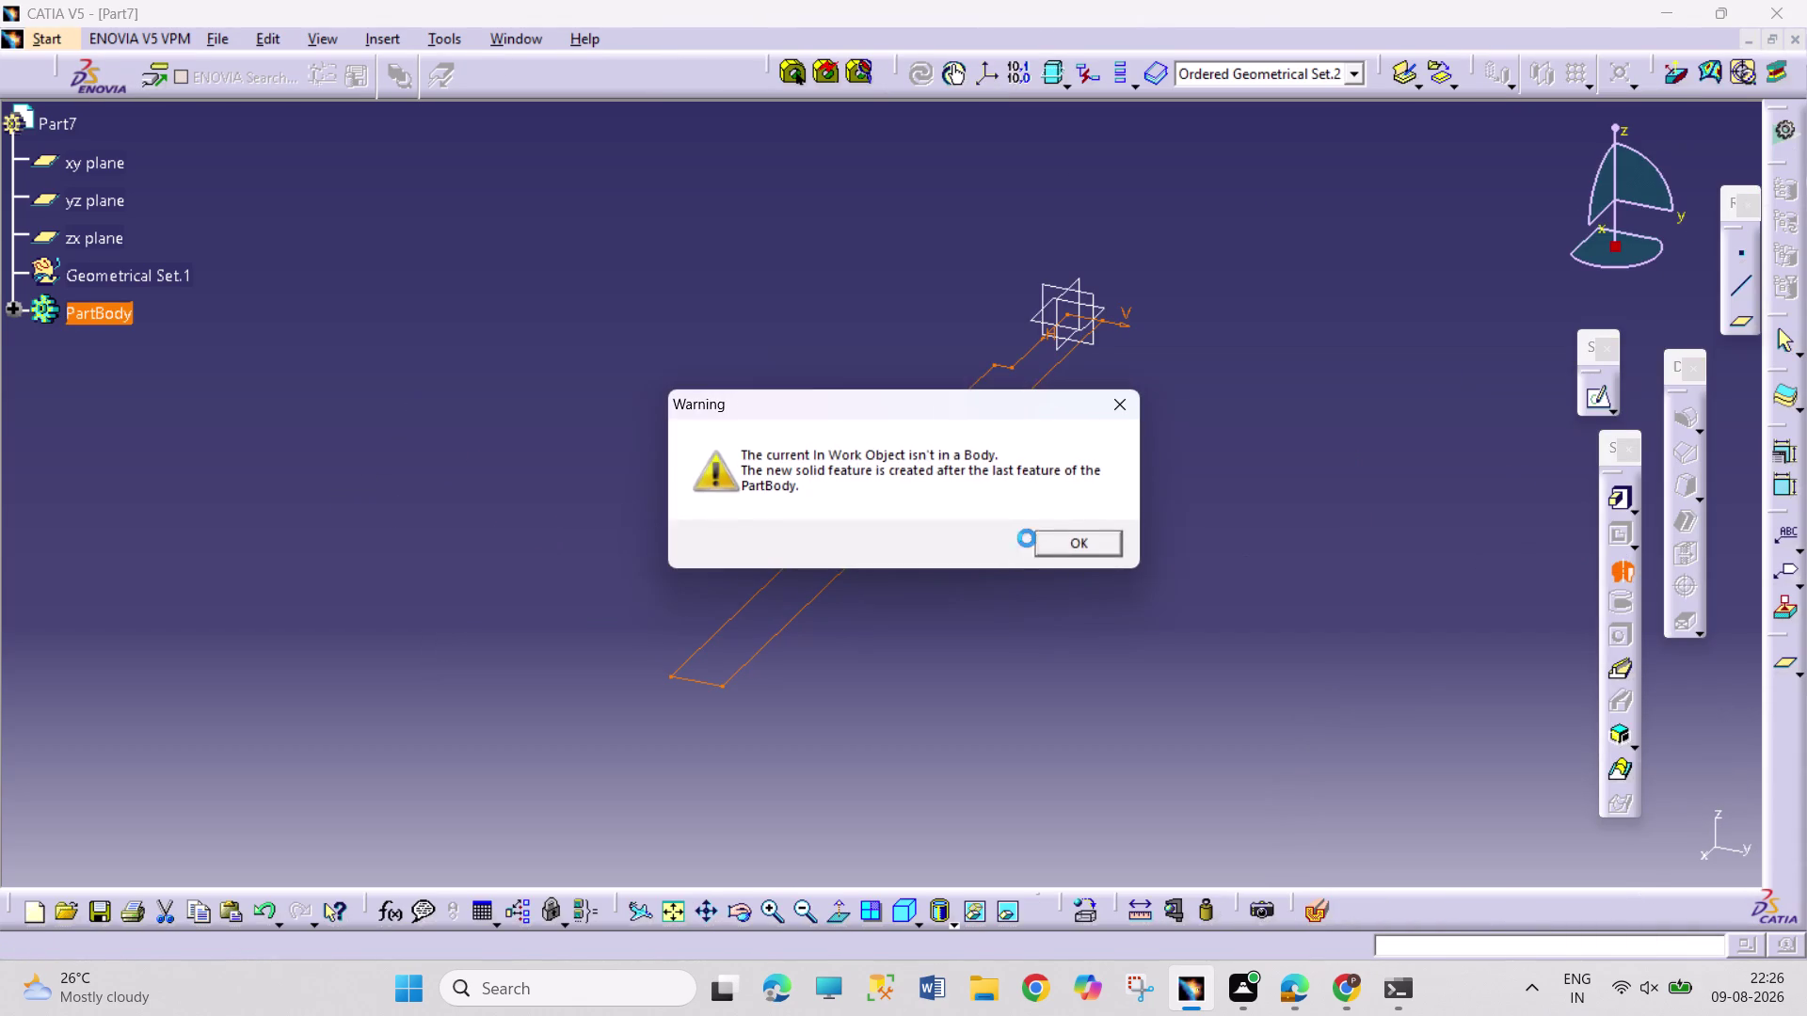
click(897, 520)
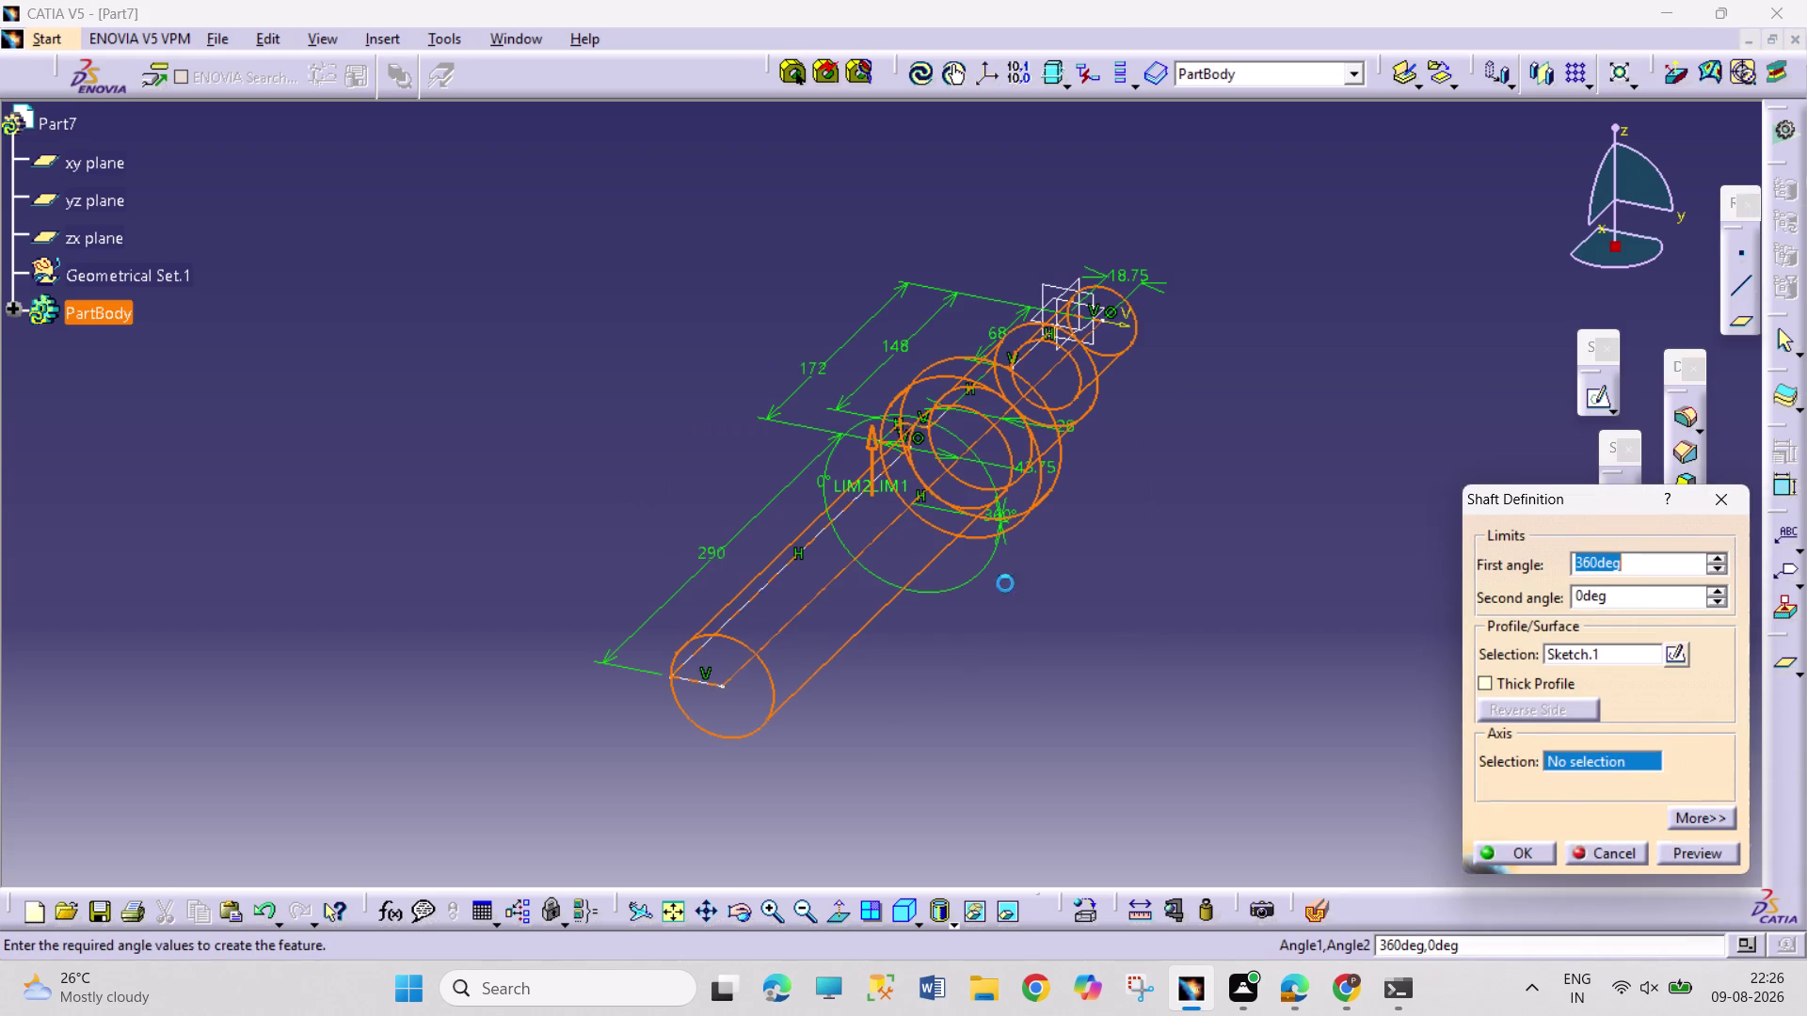
click(1516, 850)
click(1175, 759)
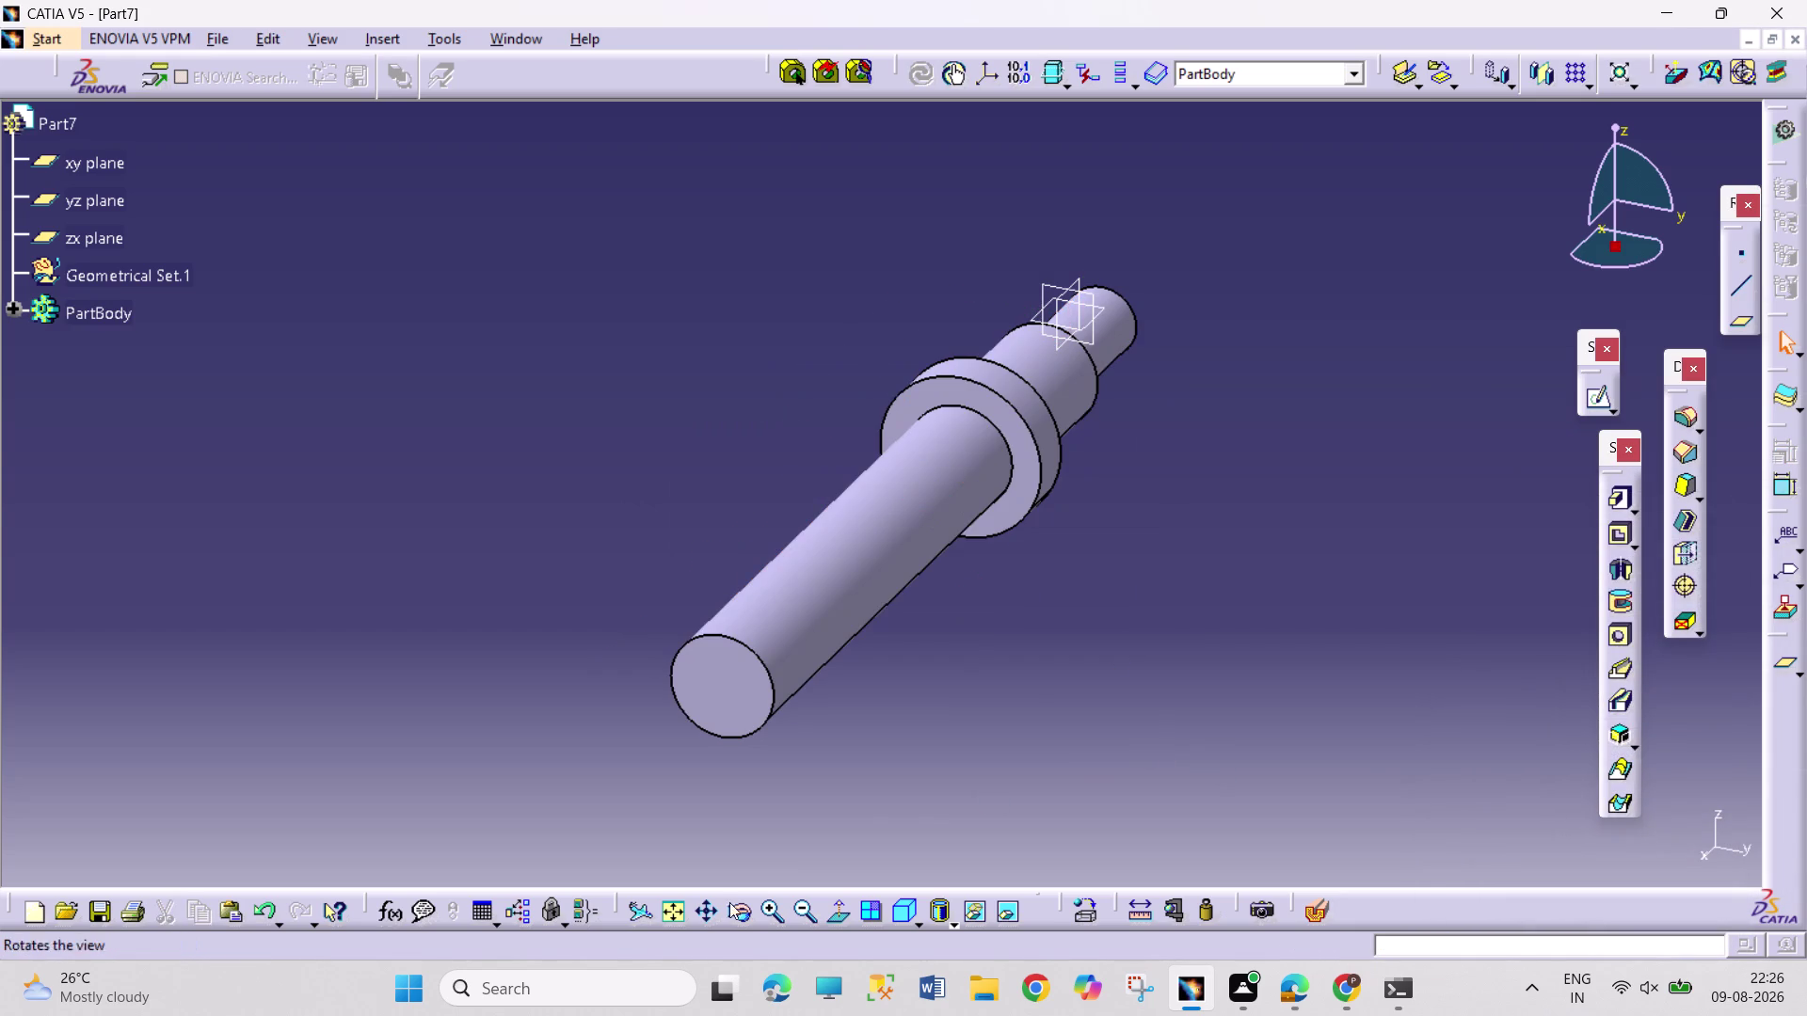
click(743, 921)
drag(515, 672, 1063, 771)
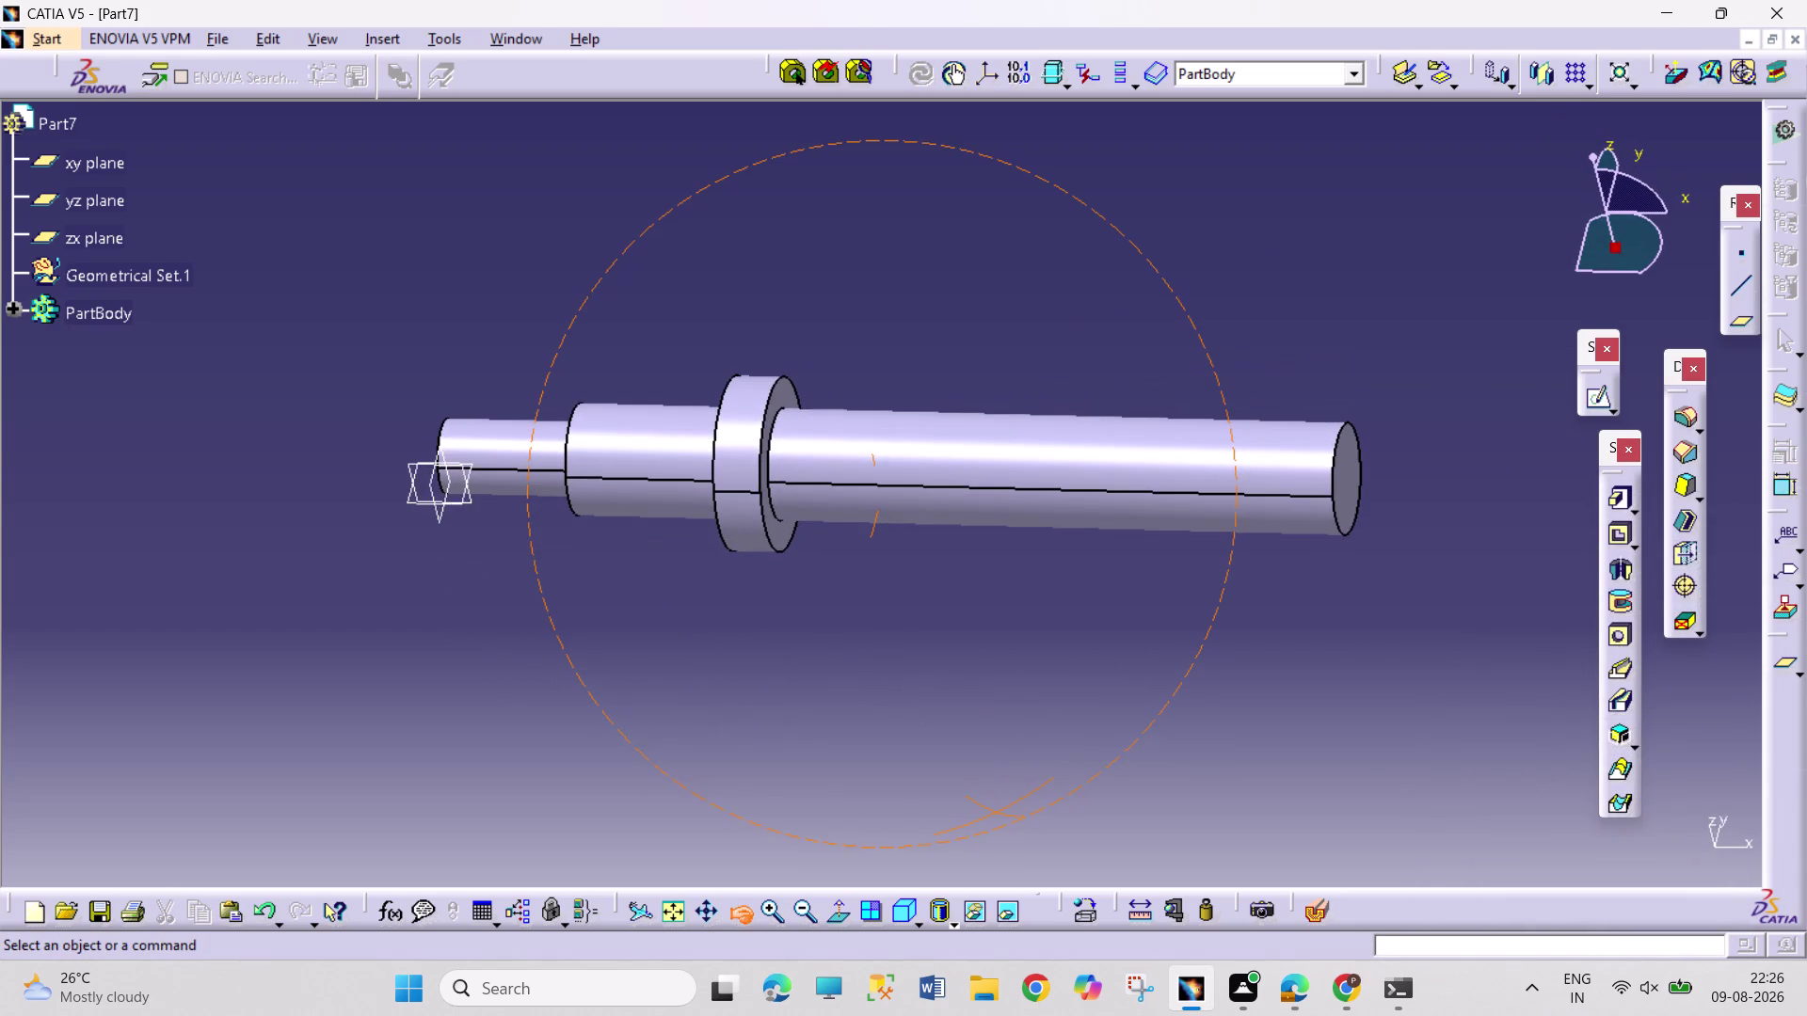
drag(1063, 772, 1044, 785)
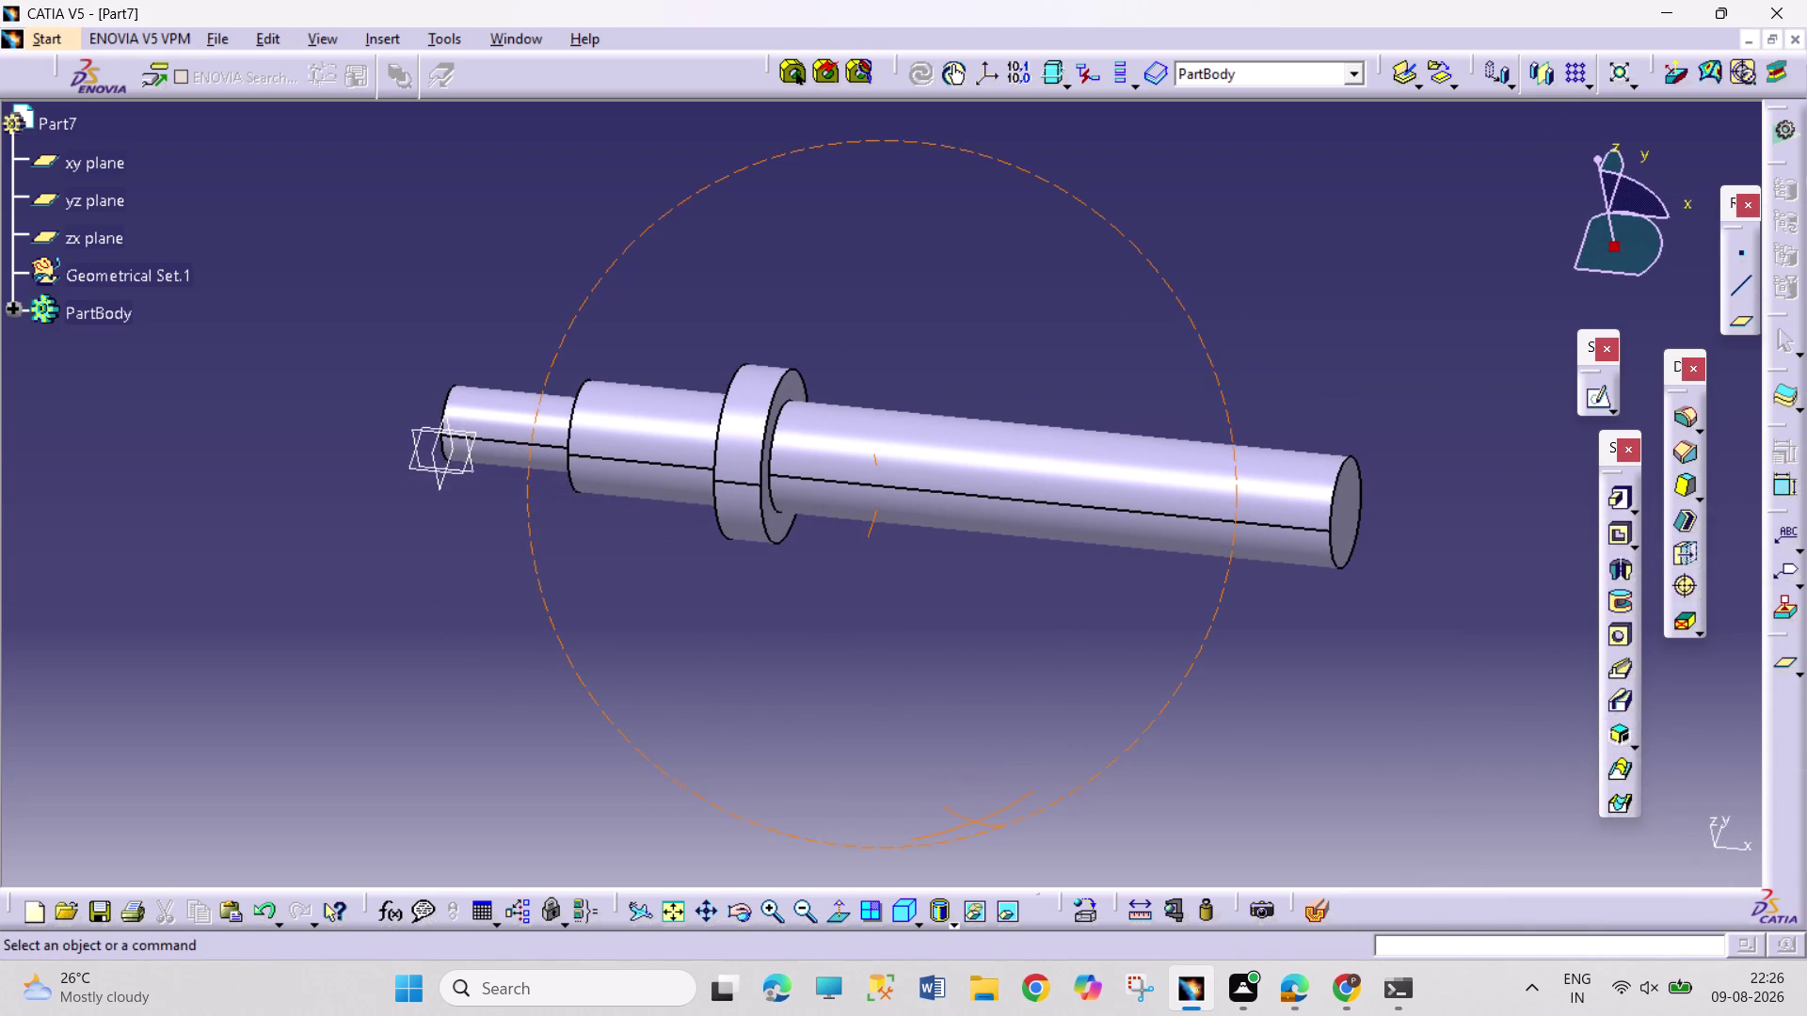
Start a new sketch on the zx plane.
click(464, 464)
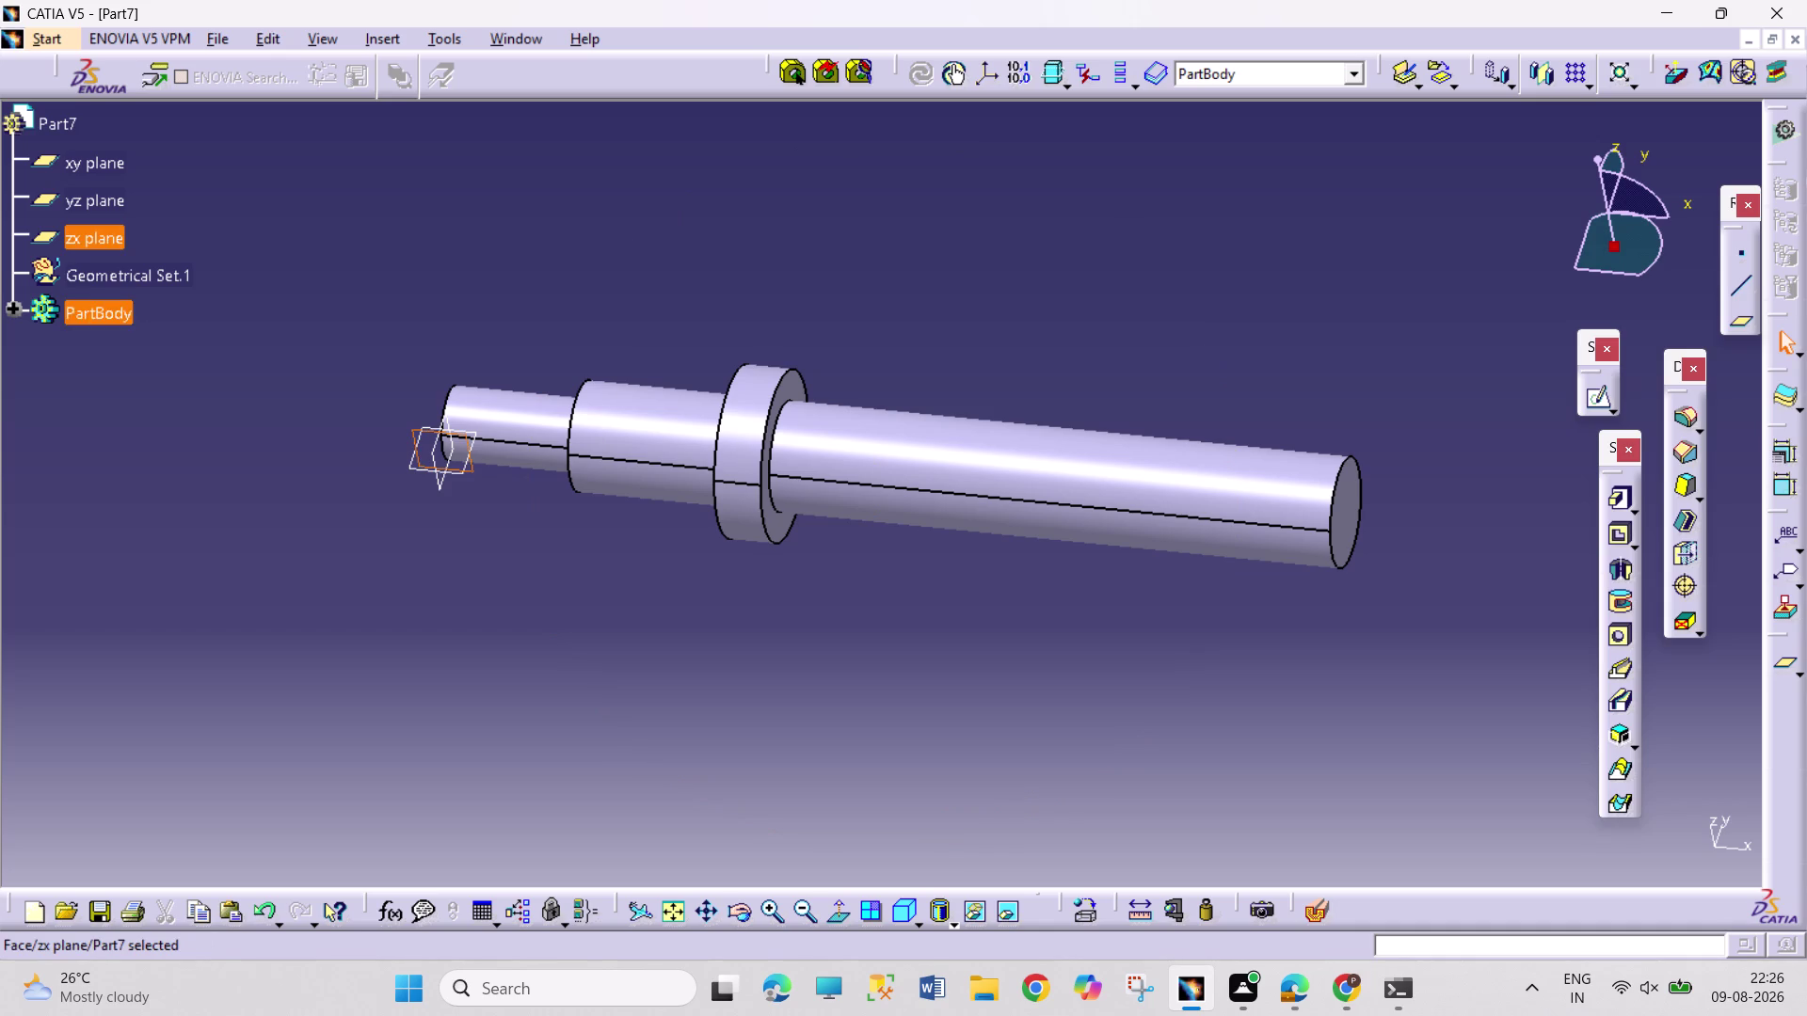
click(529, 605)
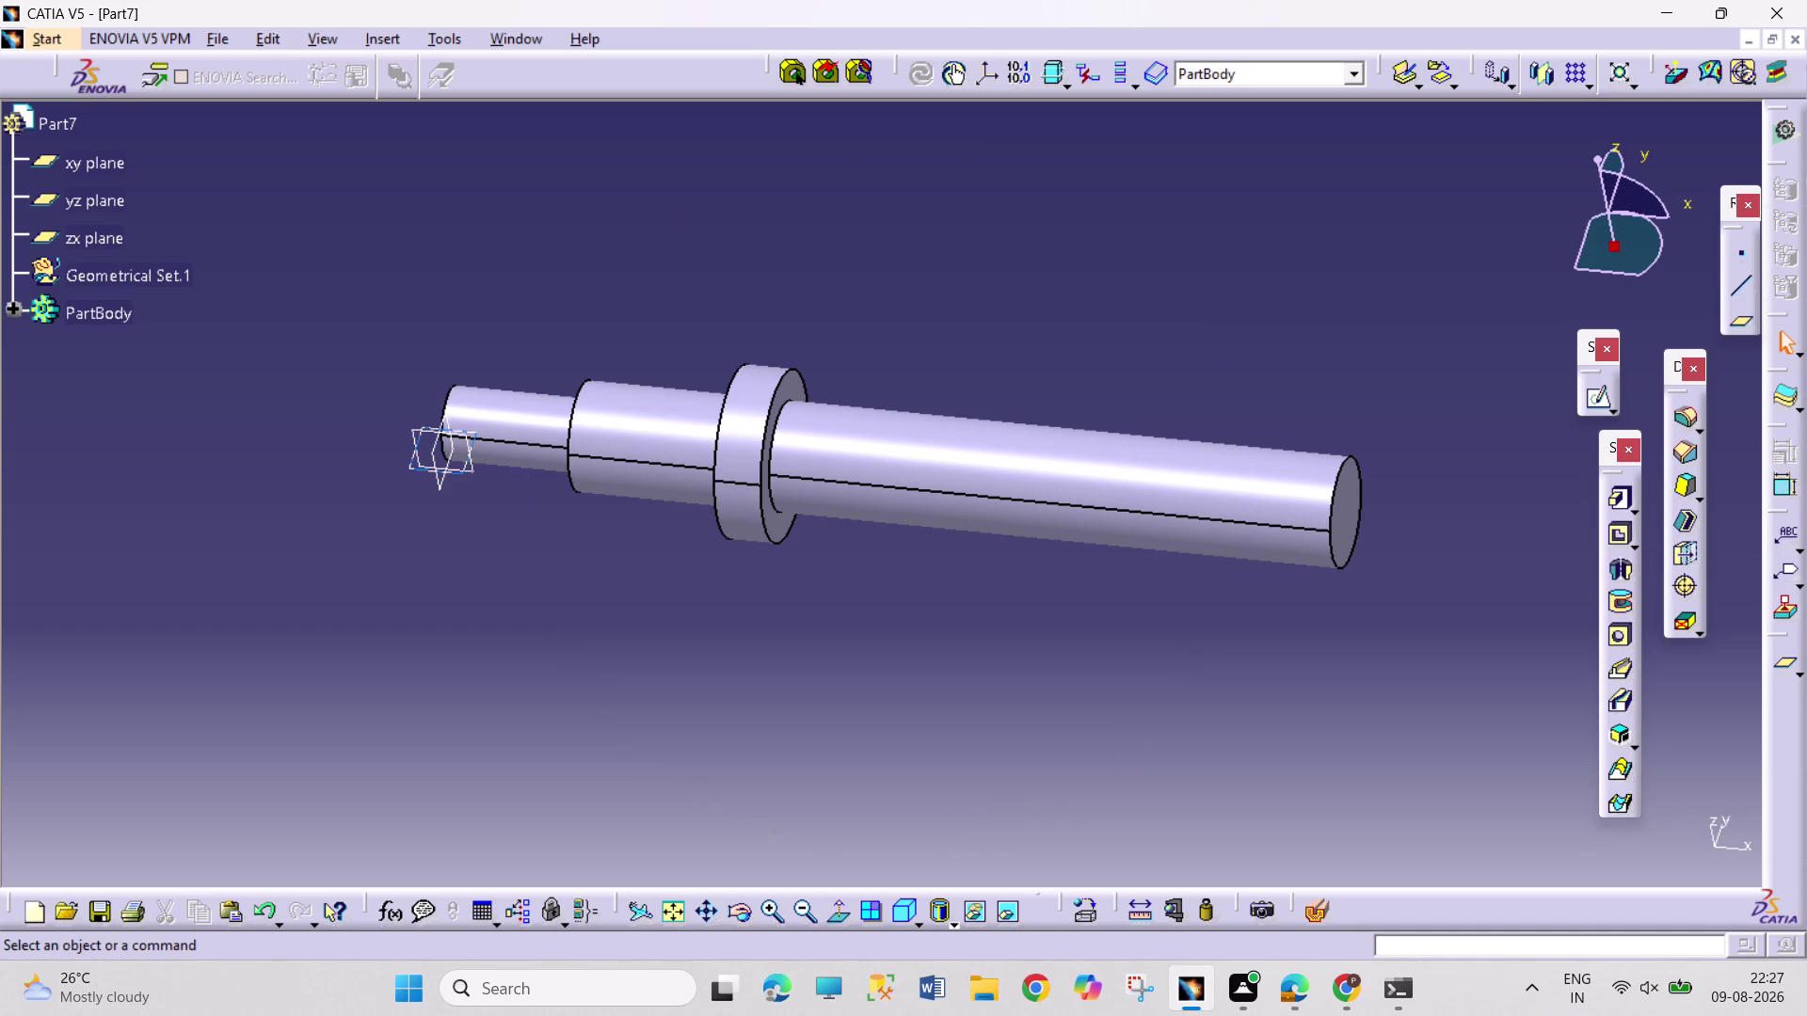
click(412, 466)
click(1588, 409)
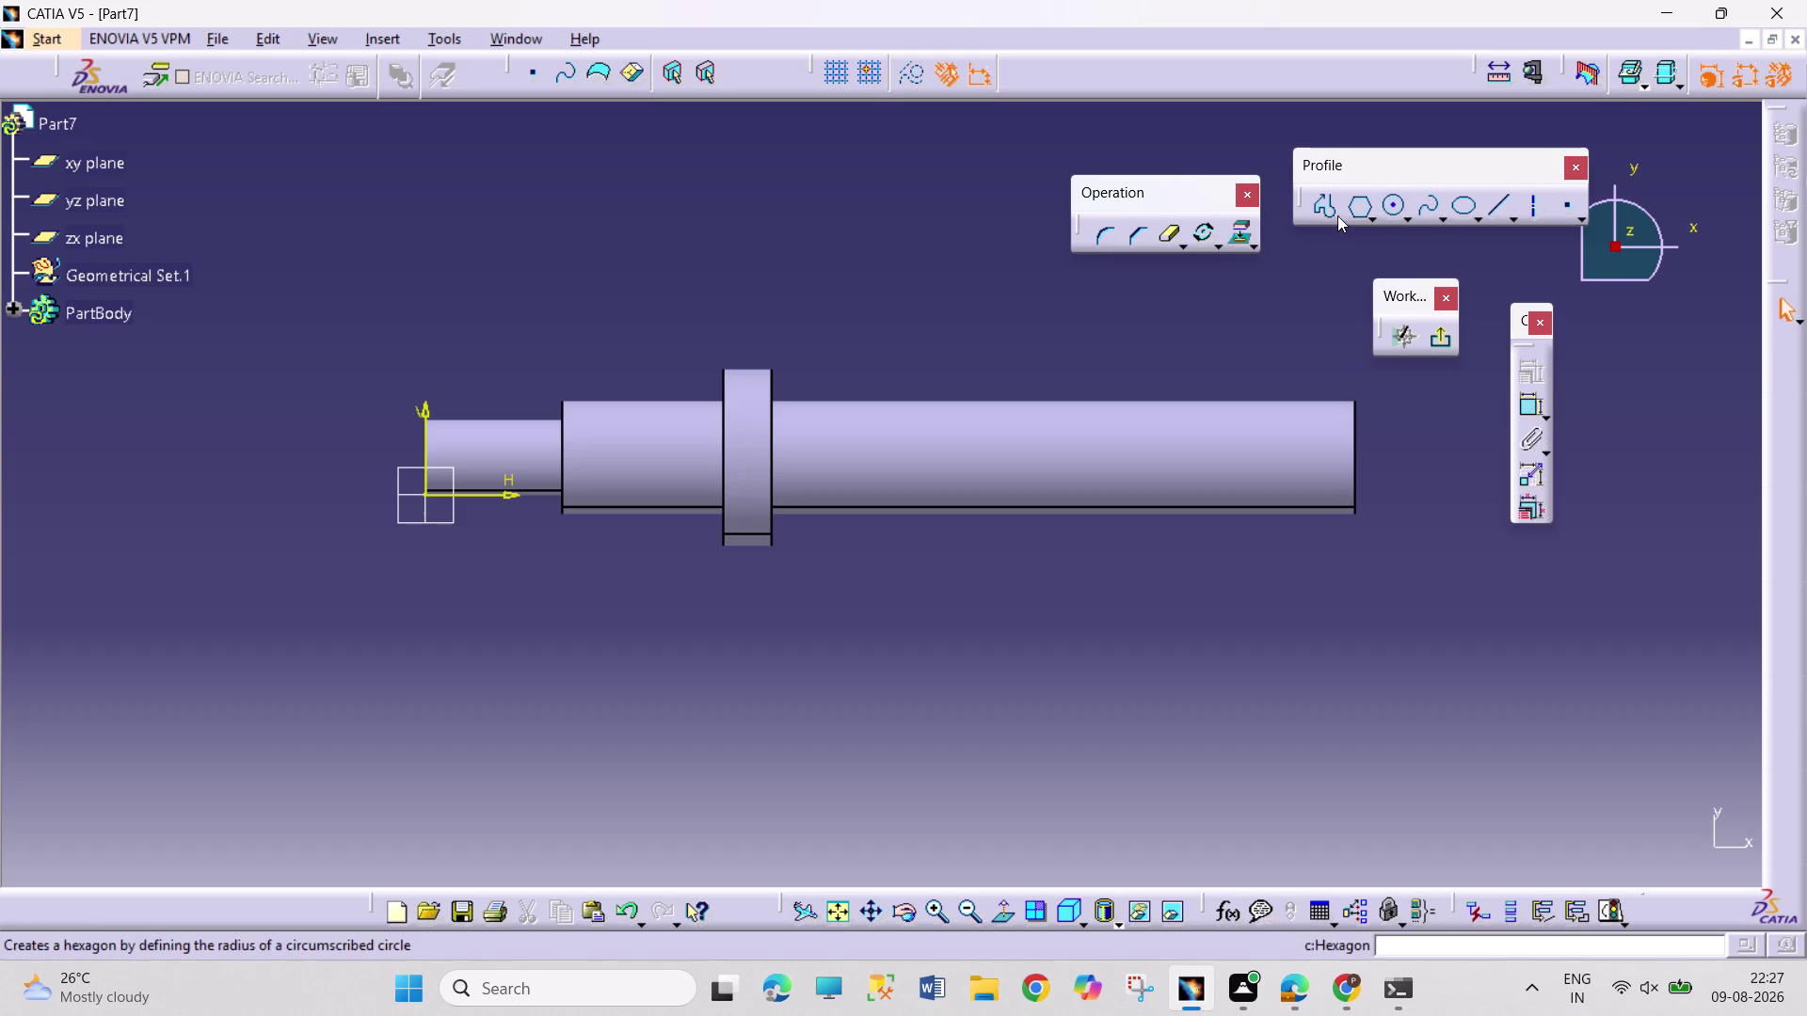
Draw a two-point rectangle over the long right-hand shaft section.
click(1370, 211)
click(1406, 227)
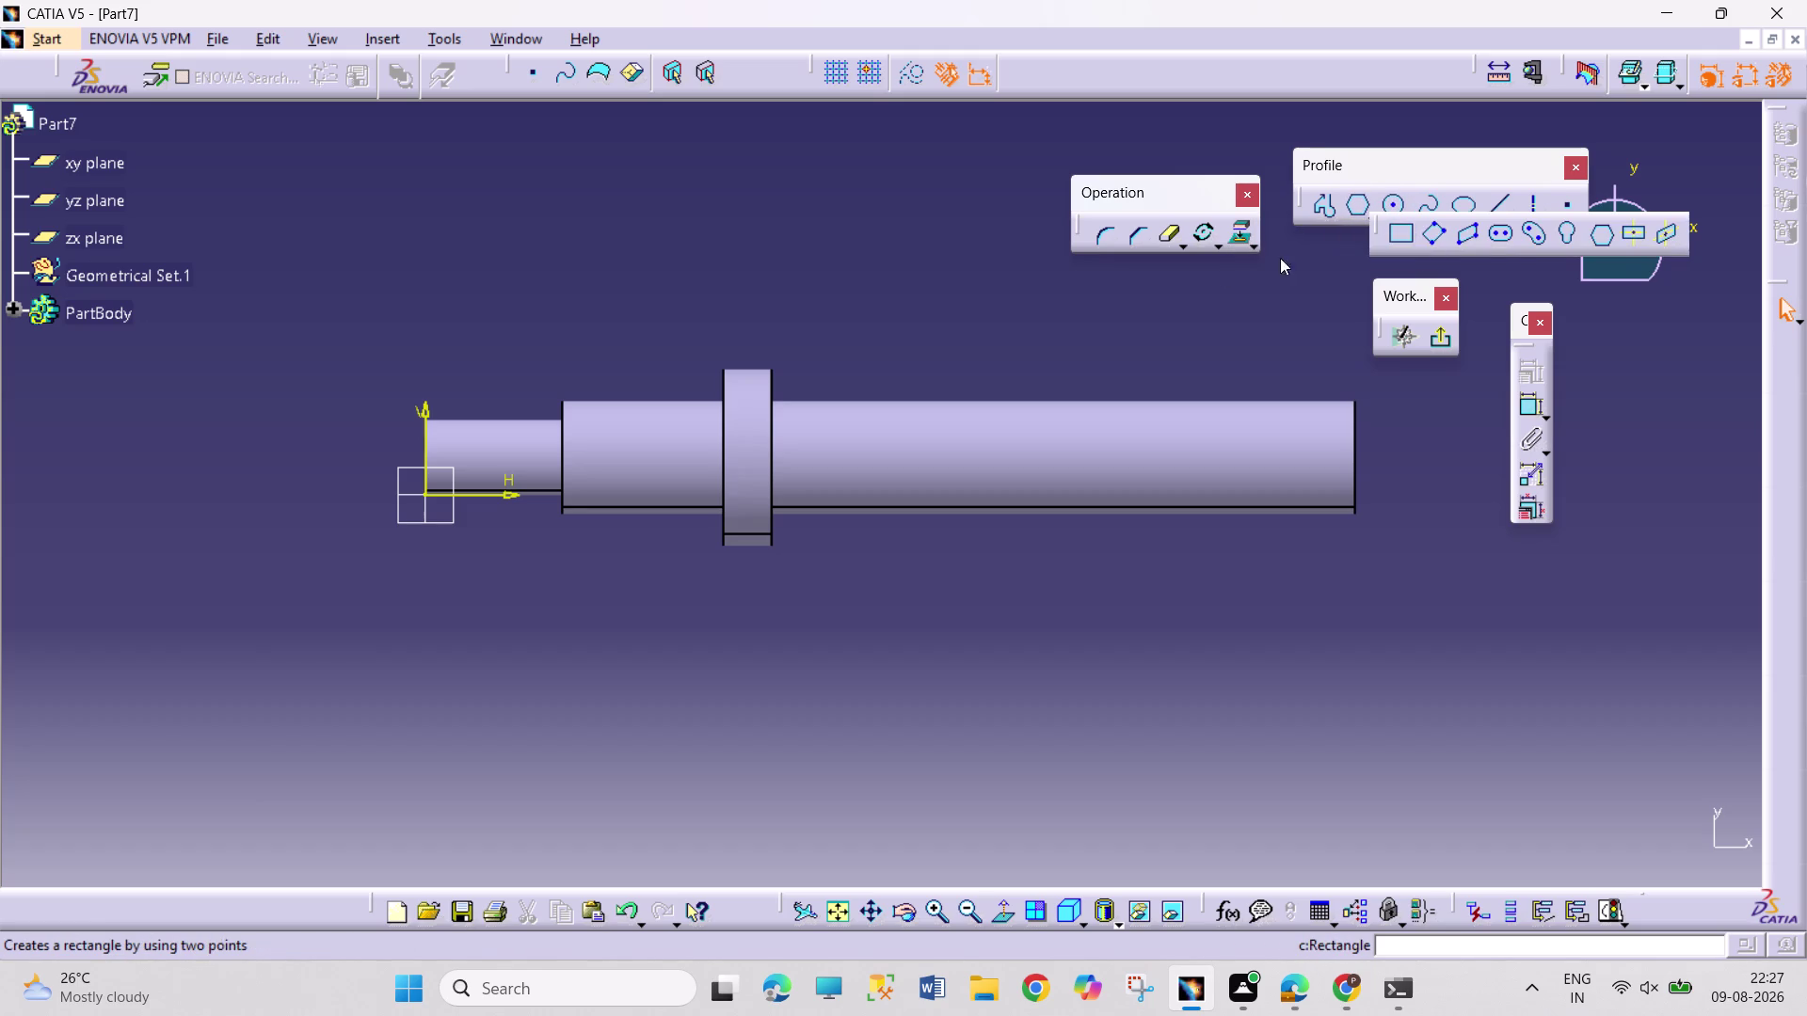
click(905, 341)
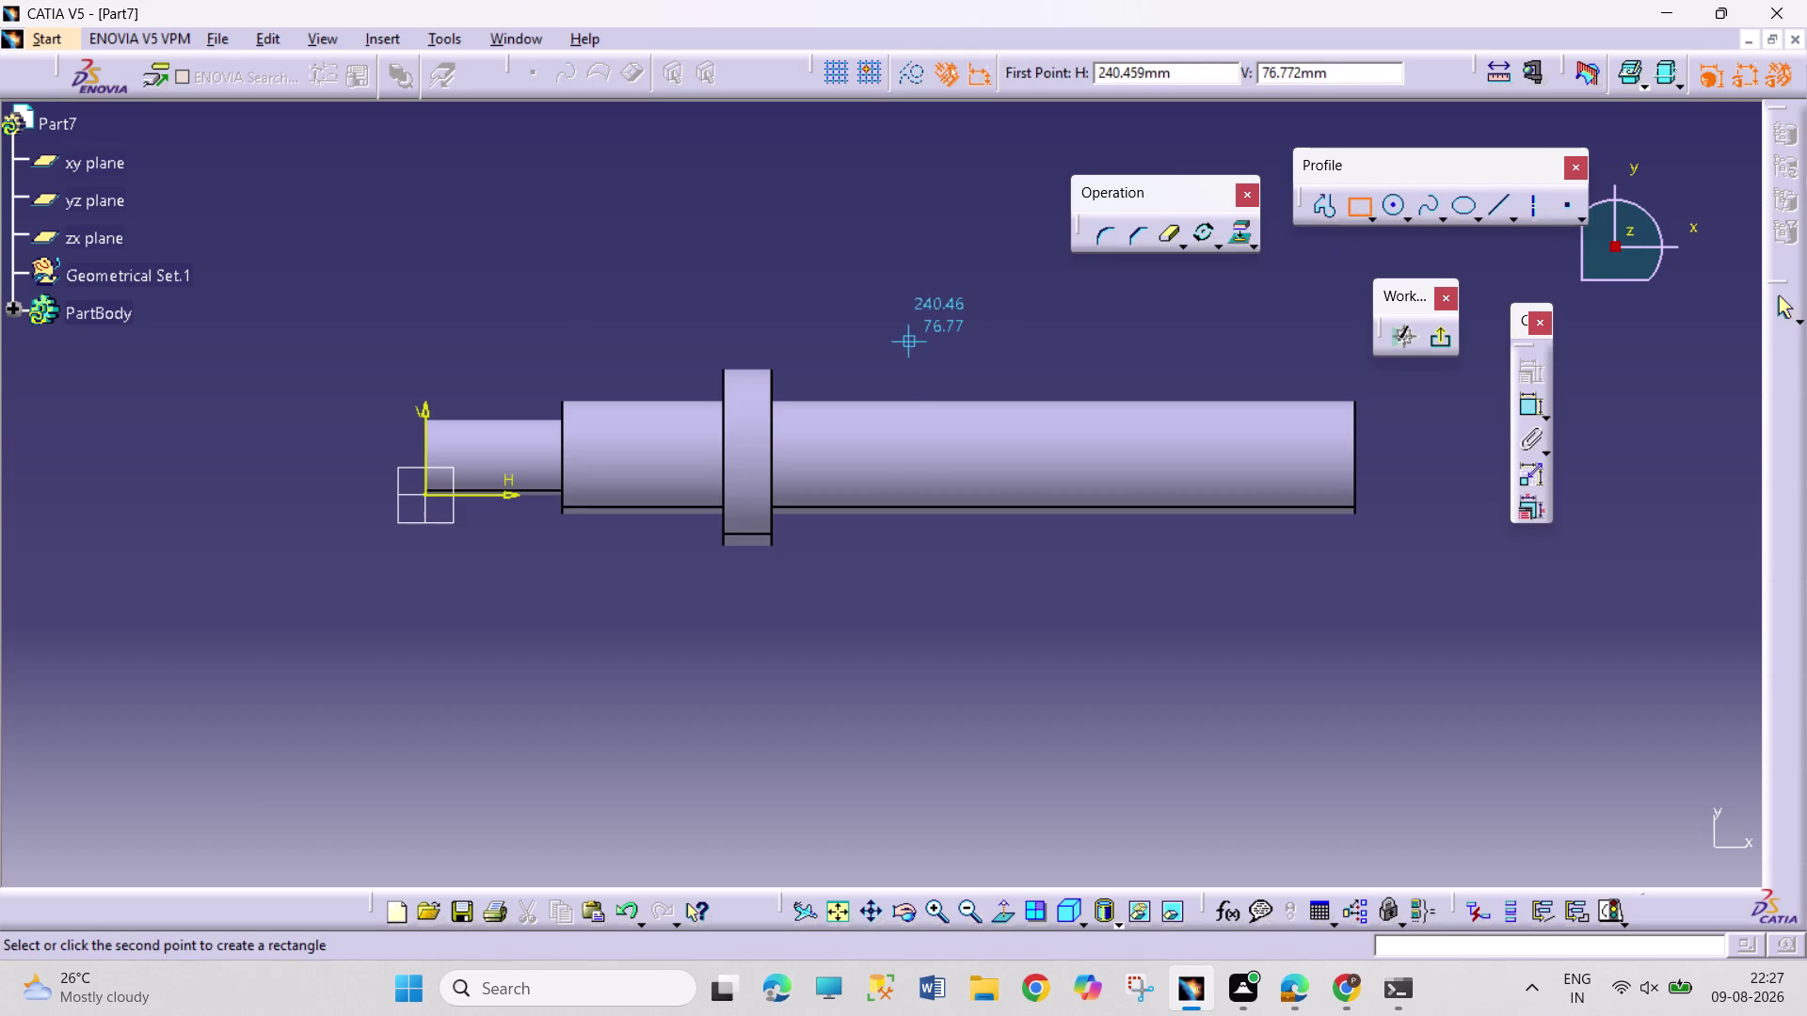
click(1249, 462)
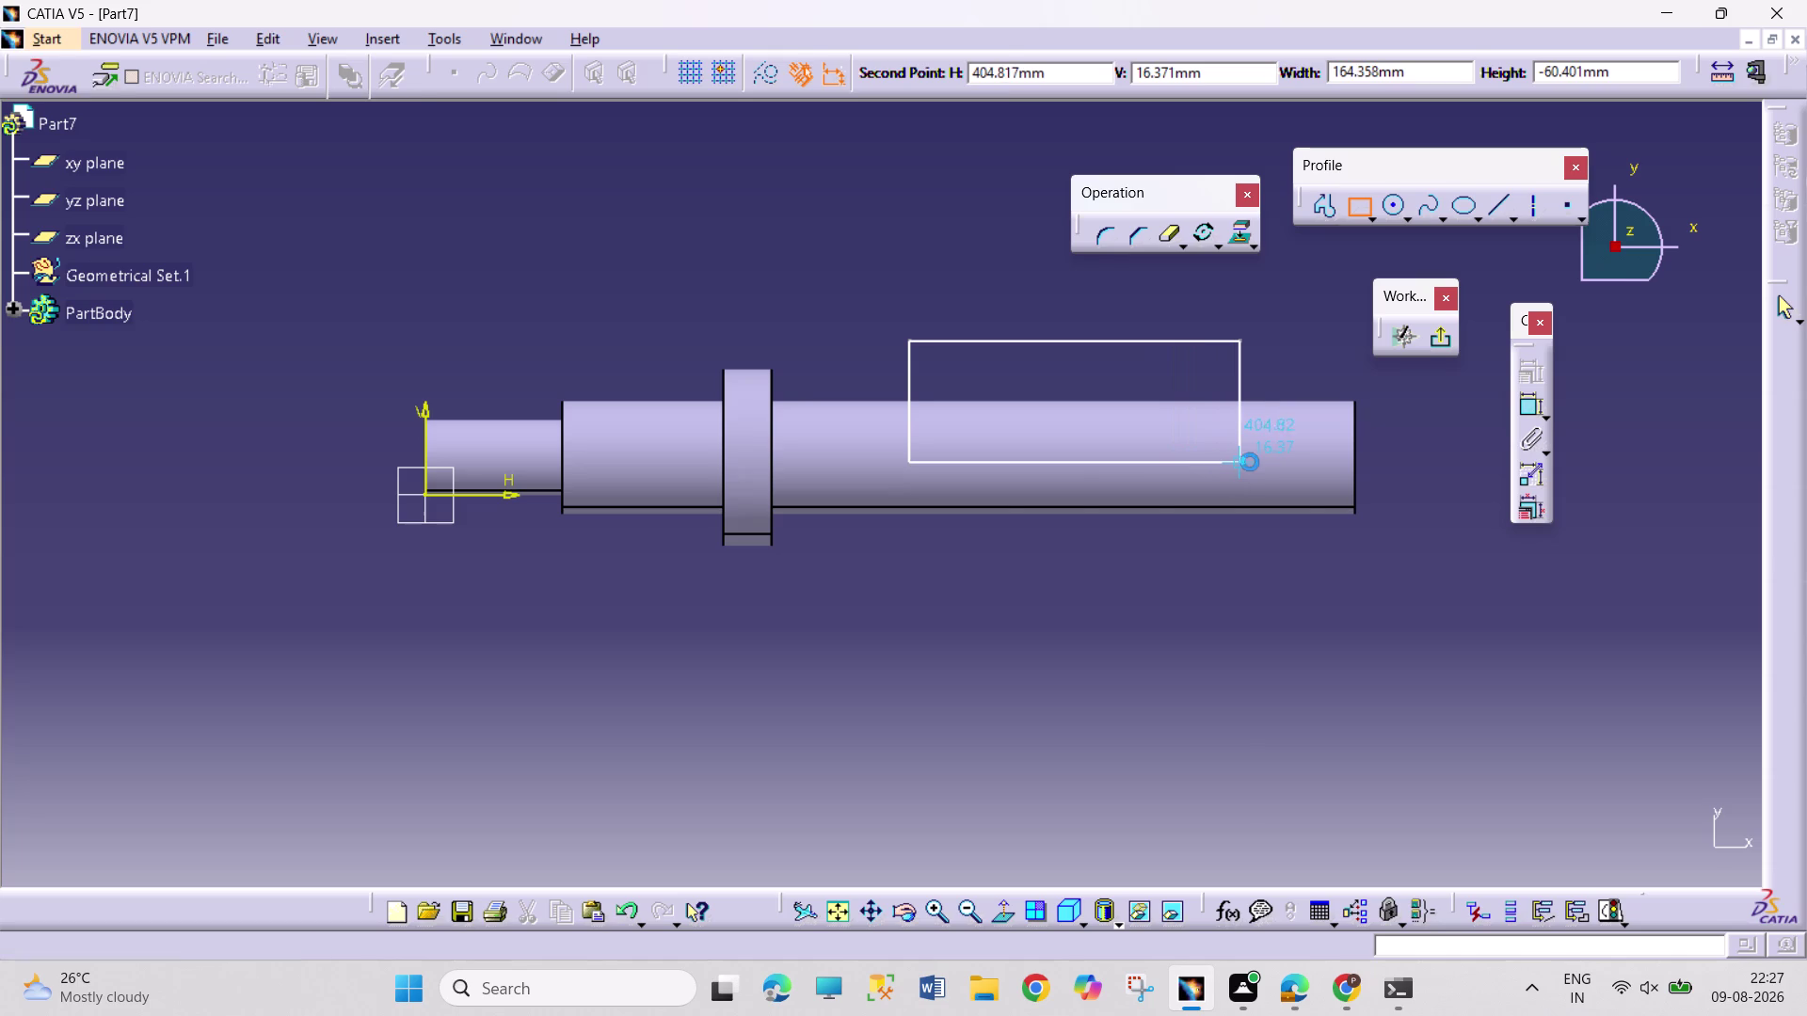
click(904, 916)
Orbit around the shaft to inspect the rectangle in 3D.
drag(889, 774, 890, 748)
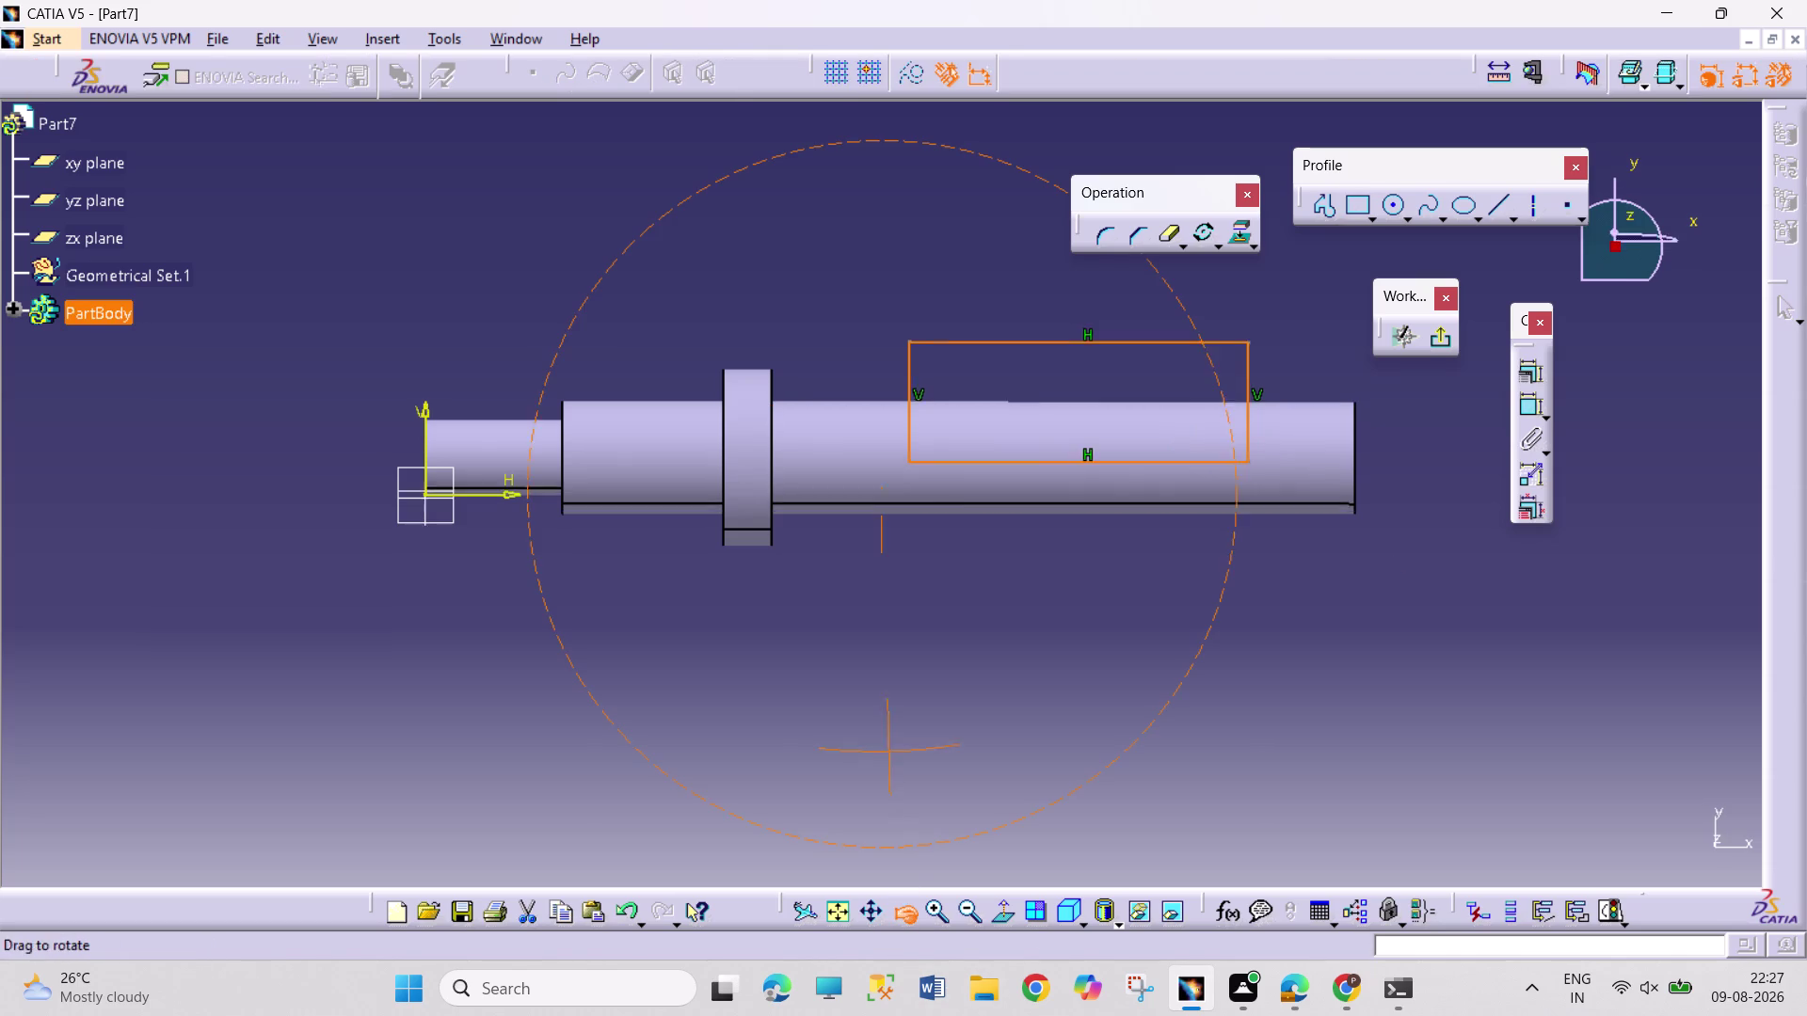
drag(890, 748, 592, 599)
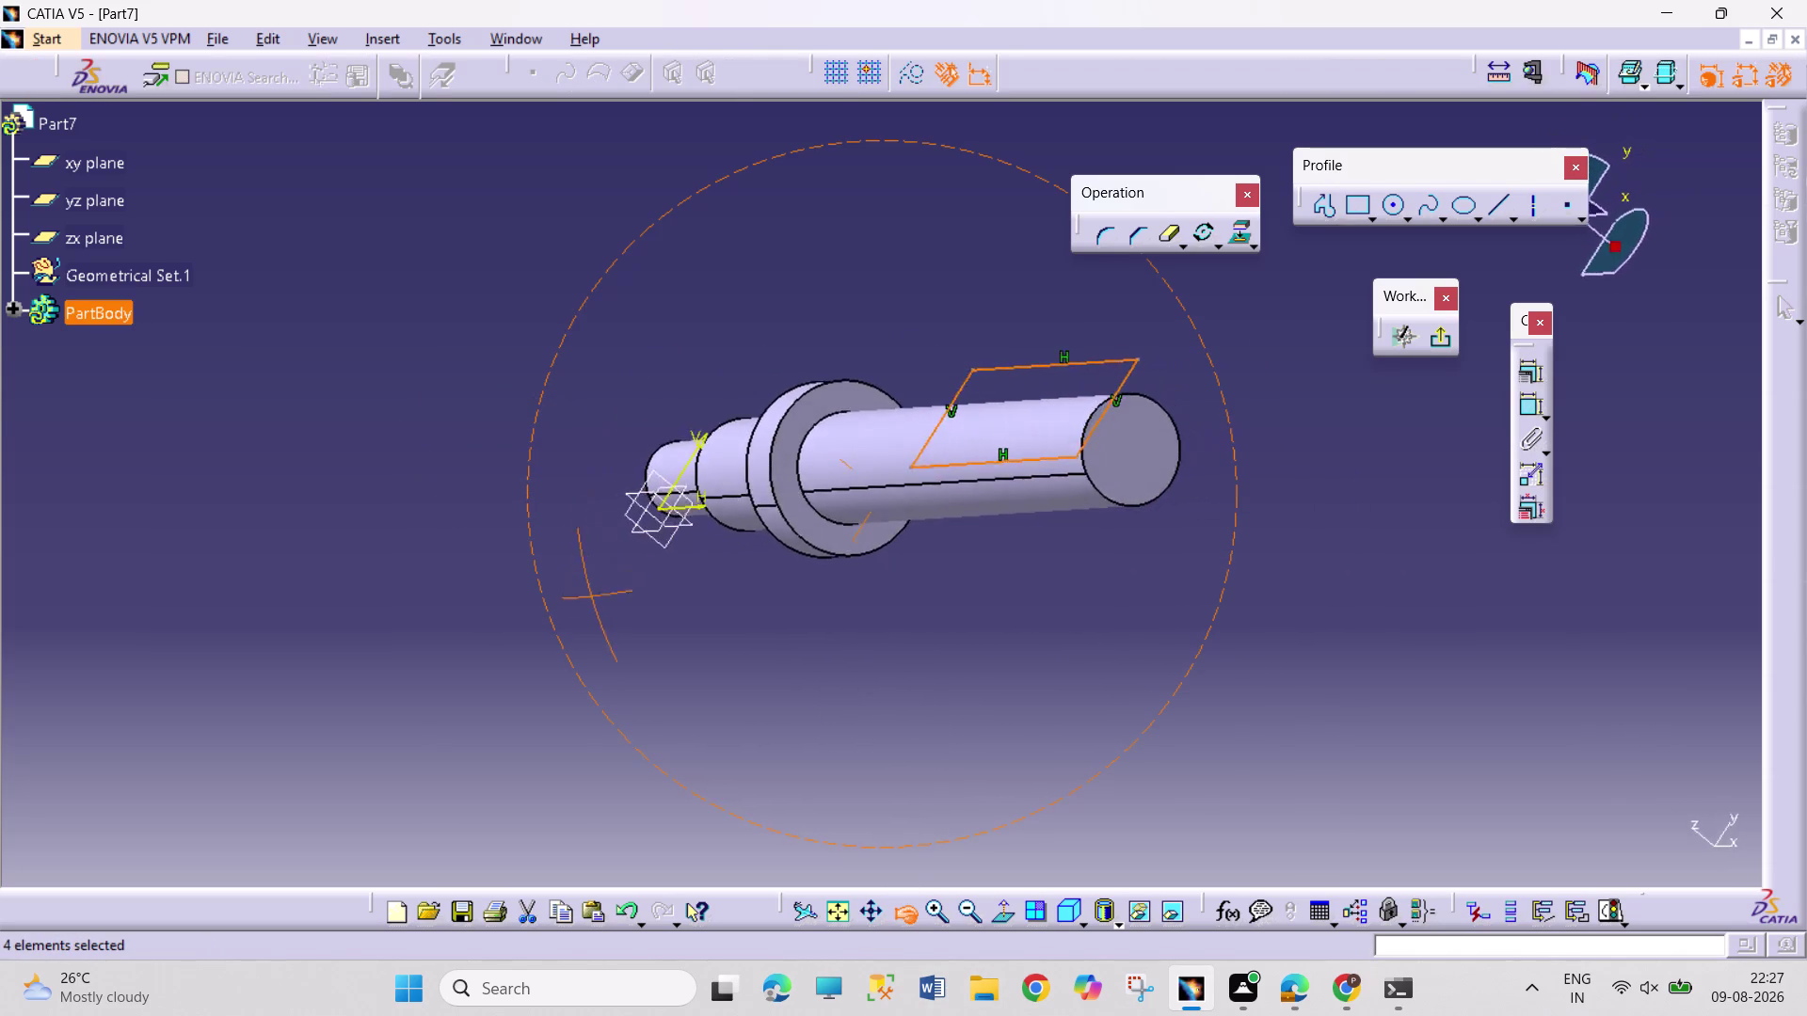
drag(592, 599, 538, 713)
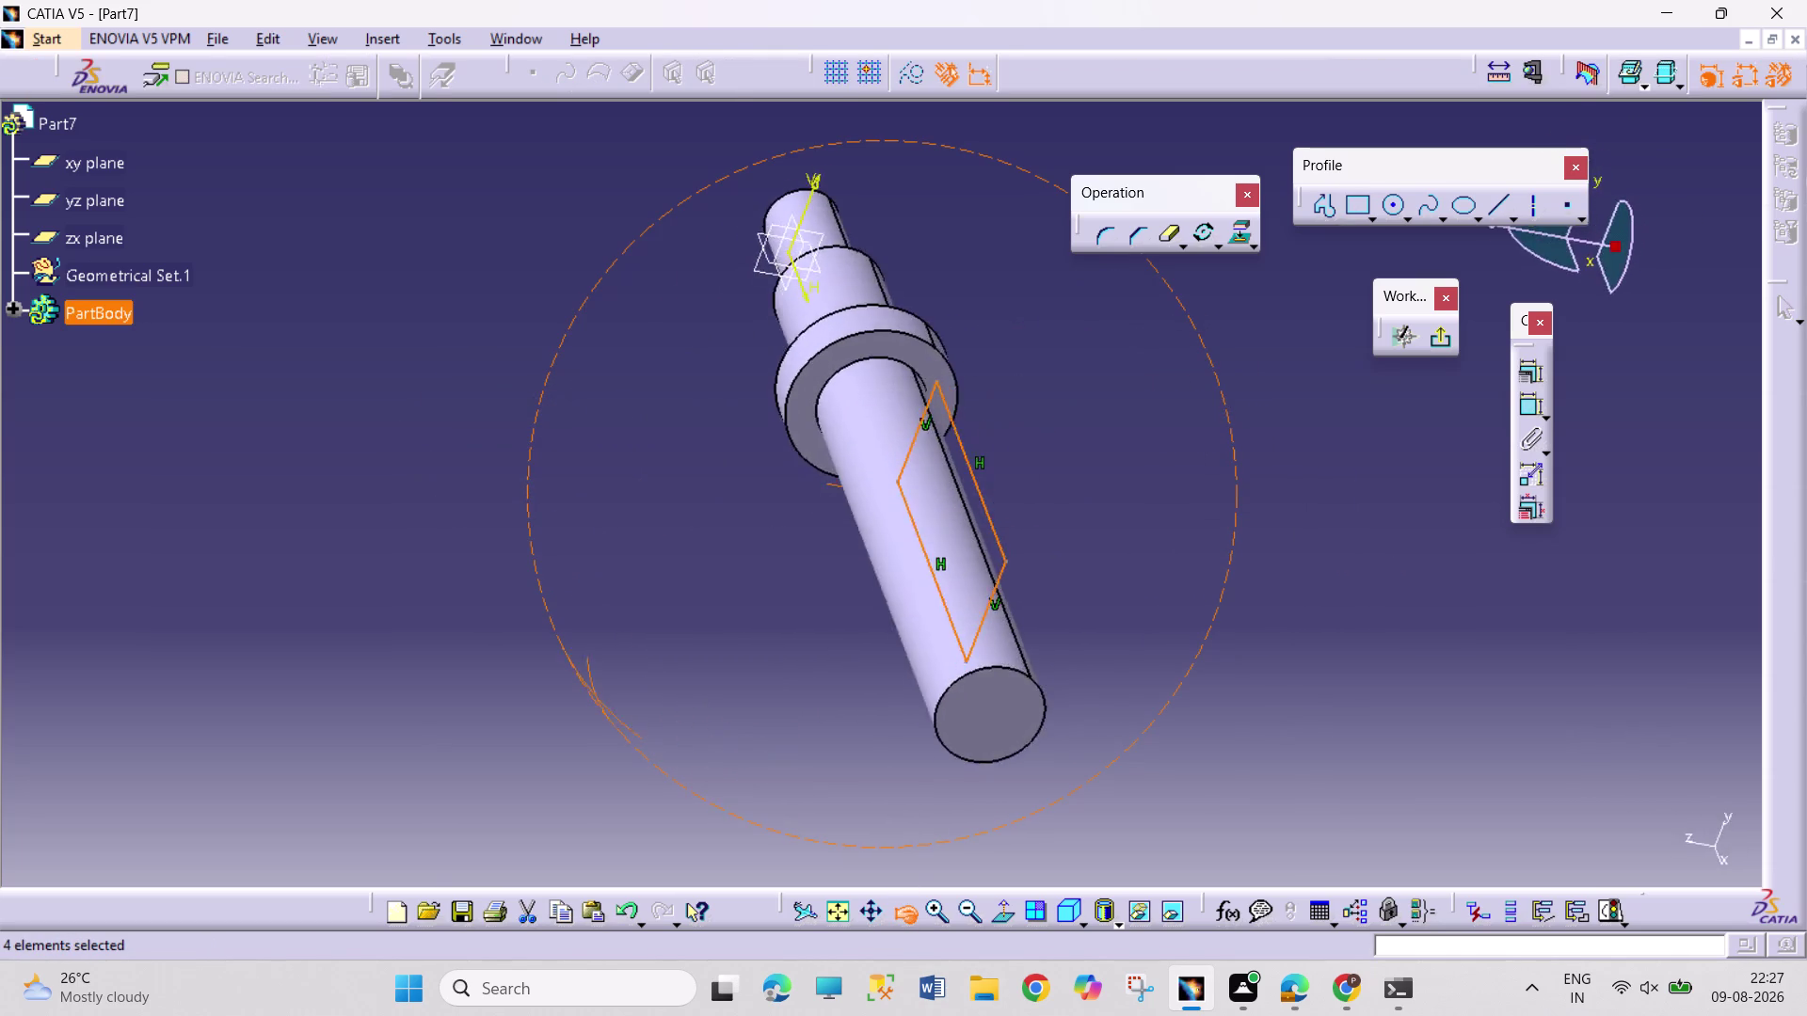
drag(539, 713, 489, 563)
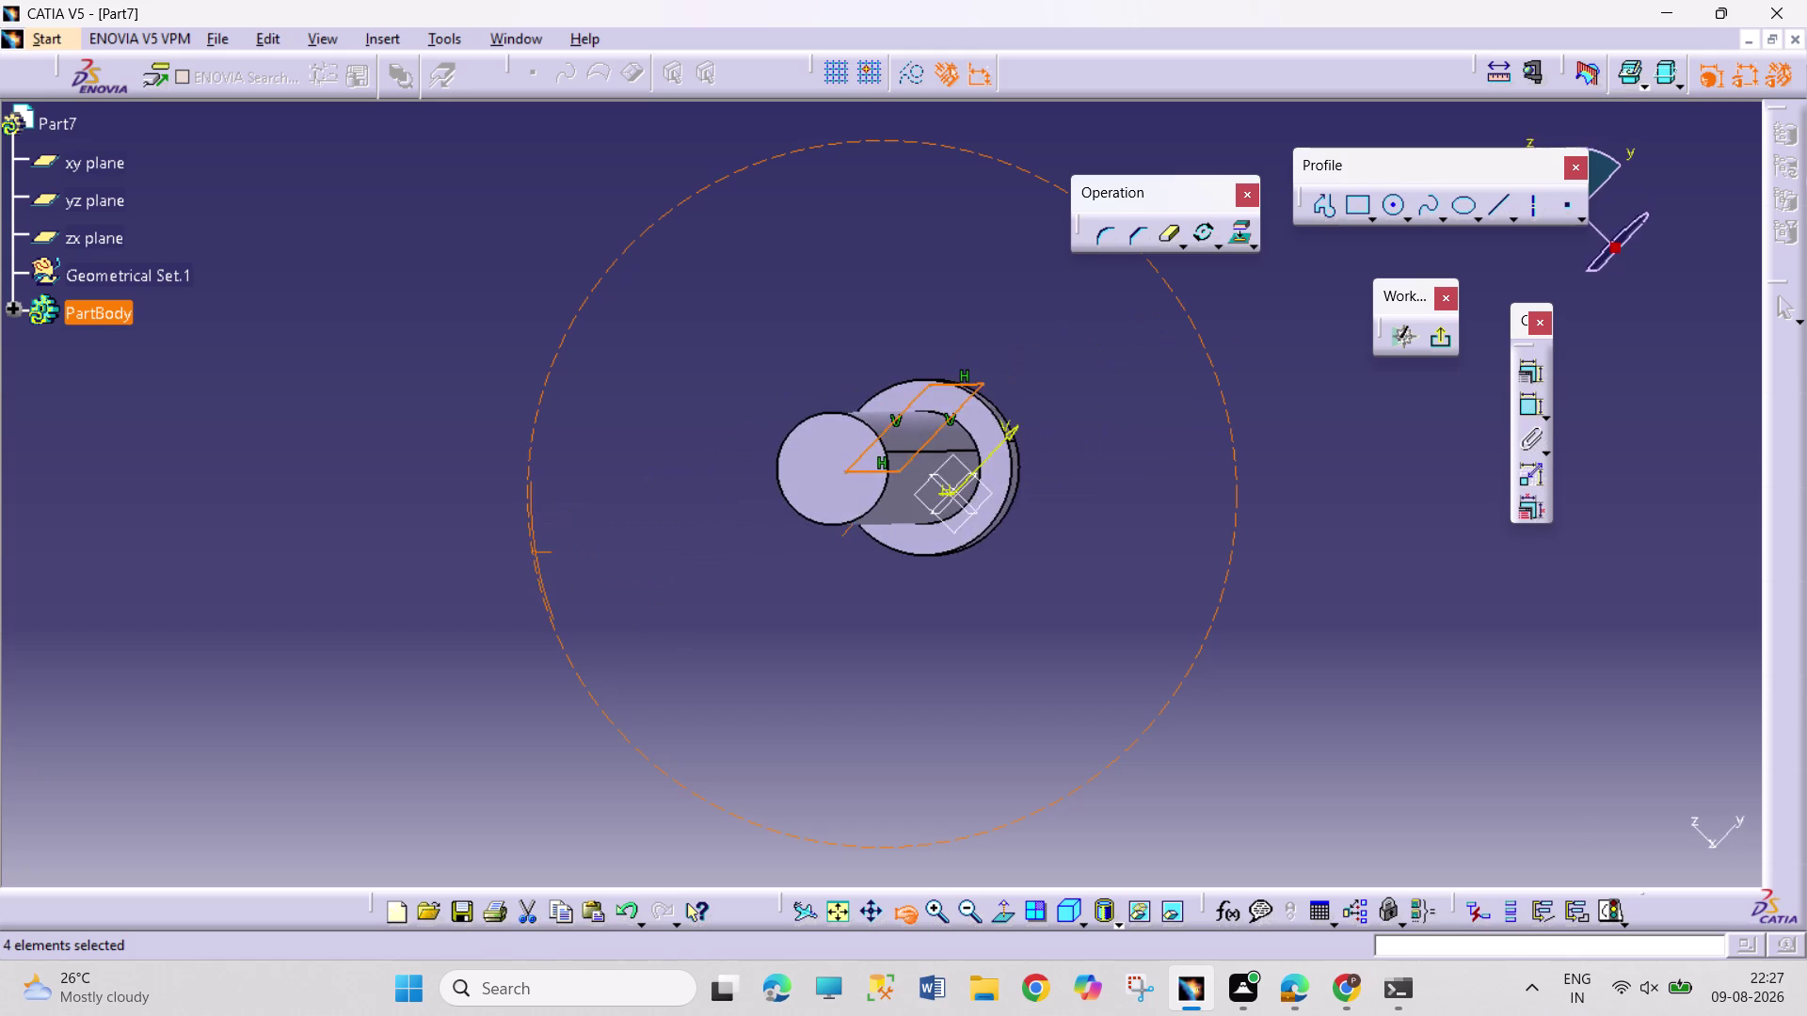
drag(489, 564, 813, 881)
click(1001, 915)
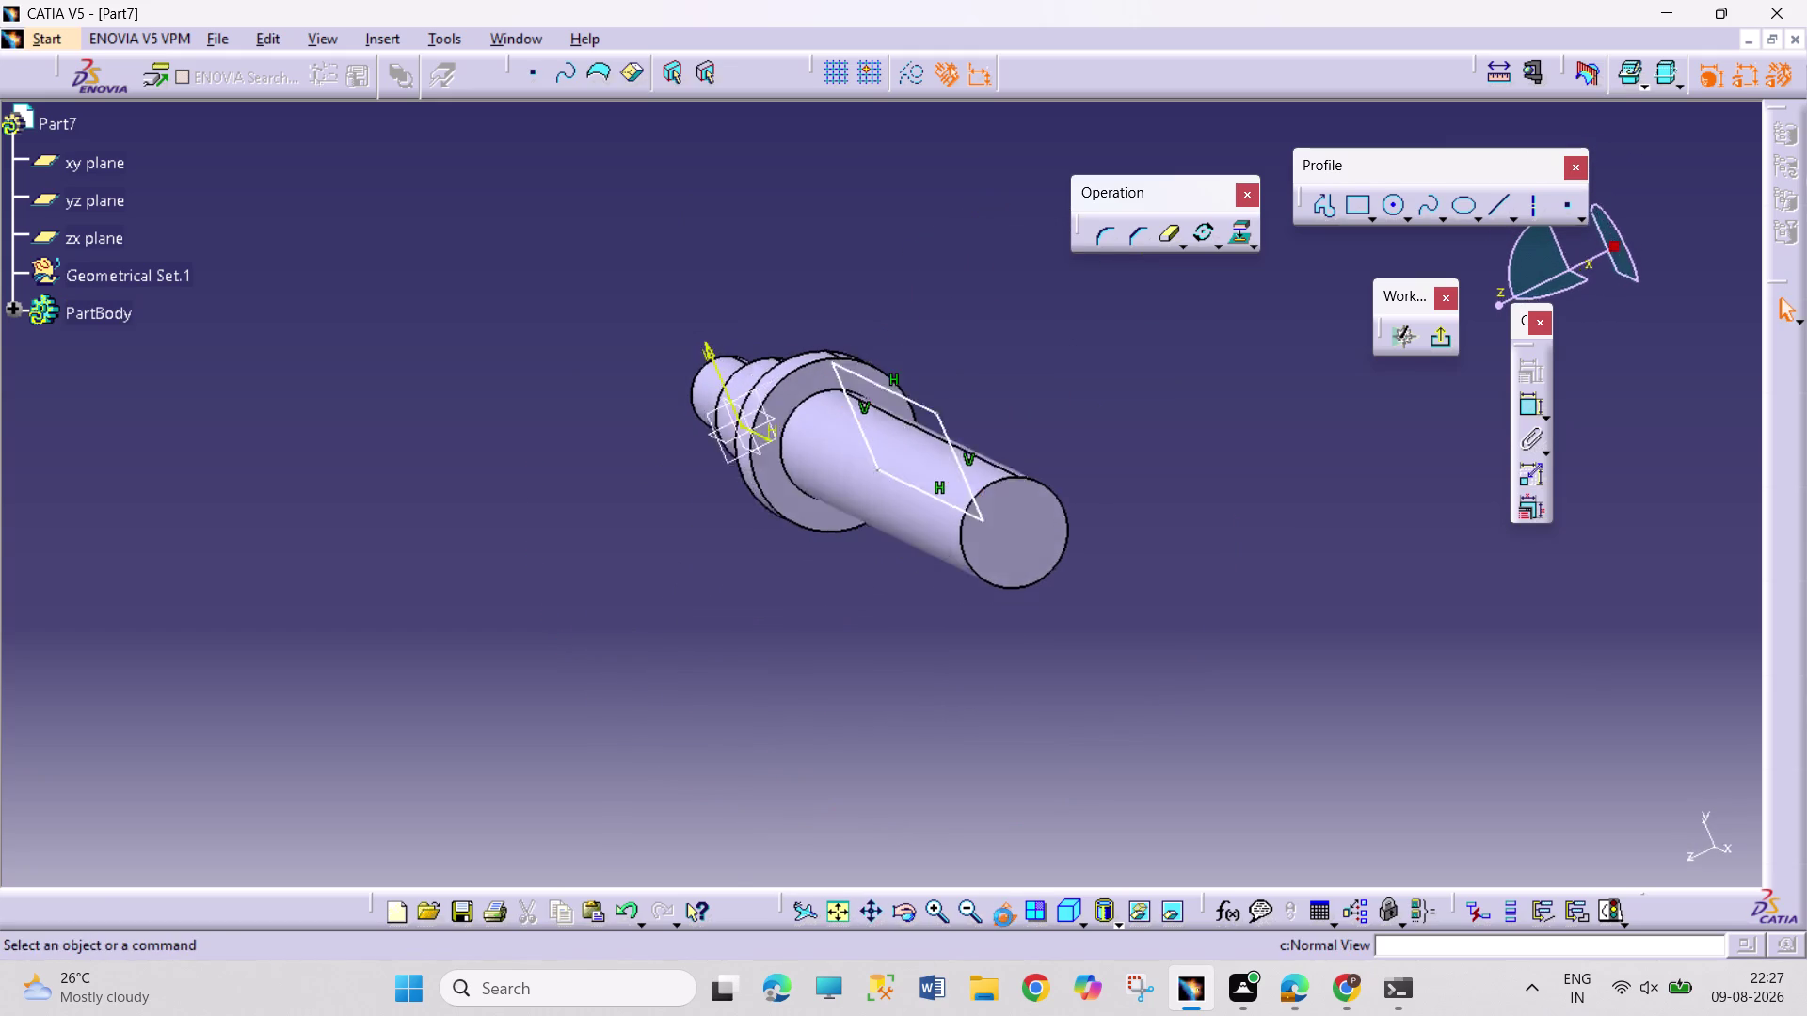
Return to the normal sketch view and dimension the rectangle's top edge (168.452).
click(1531, 416)
click(1140, 340)
click(1114, 296)
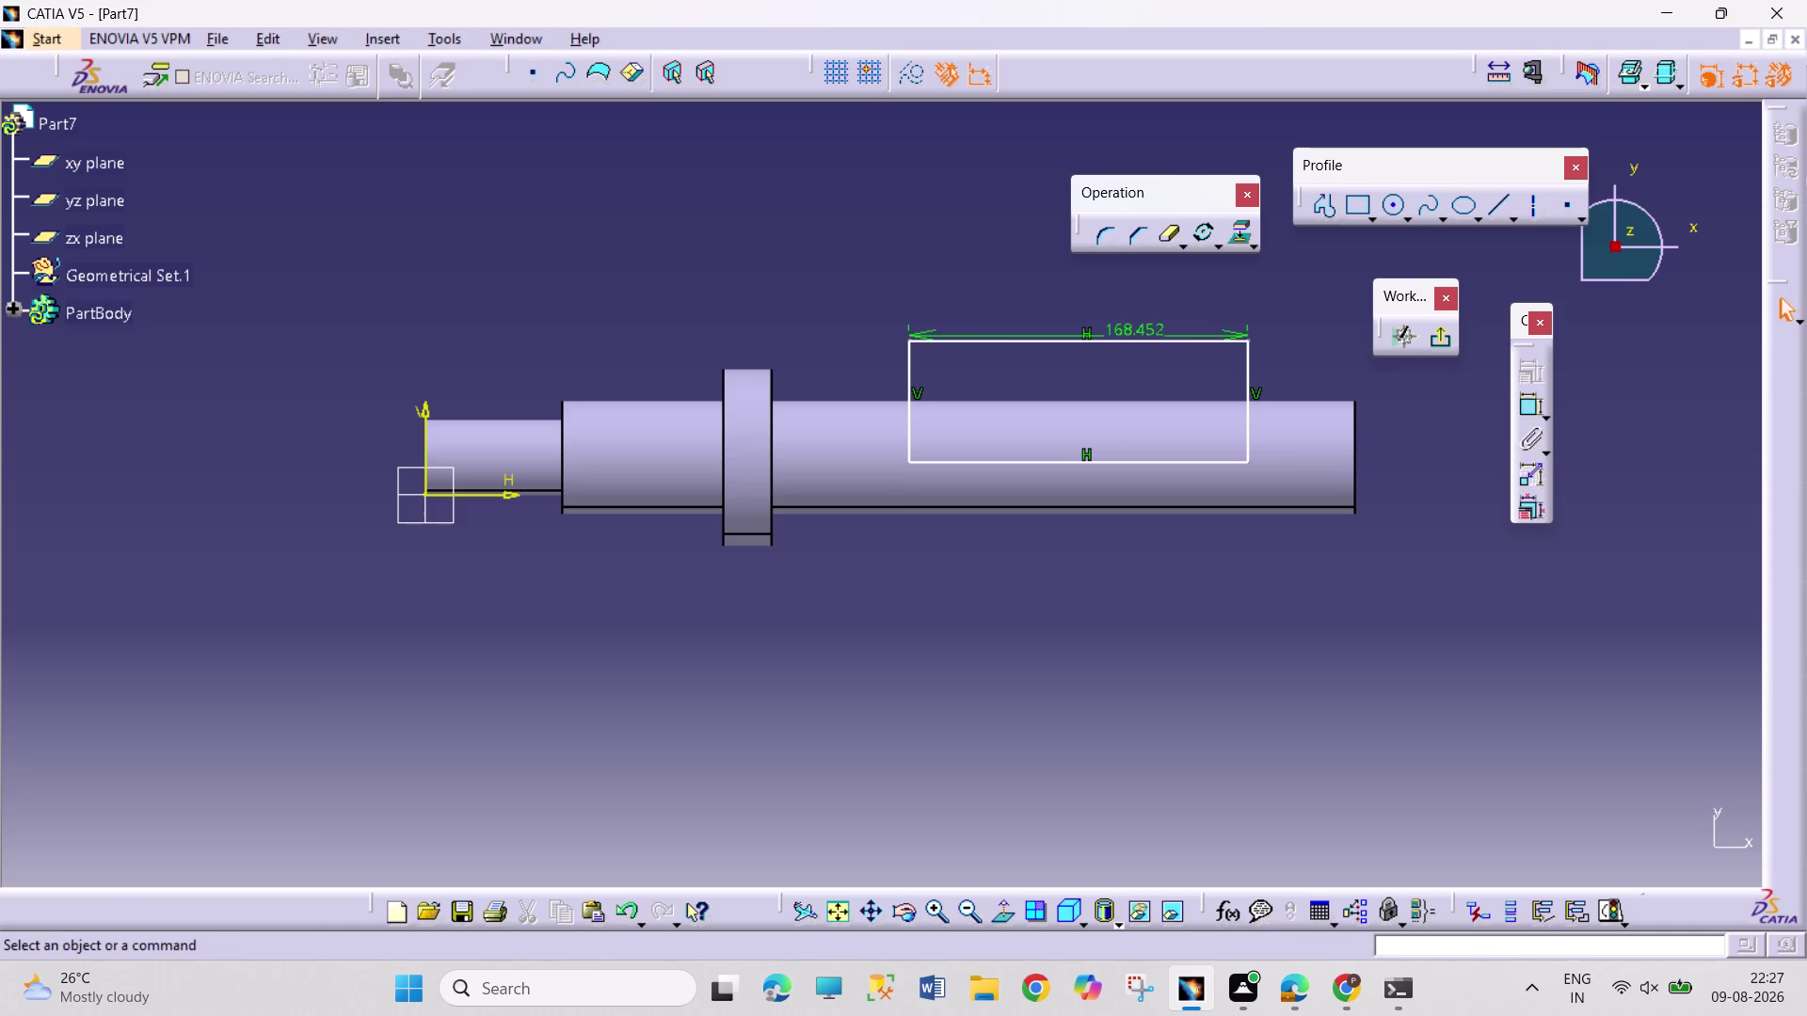
Change the top edge length to 194 and move the dimension above the rectangle.
double_click(1149, 322)
text(19)
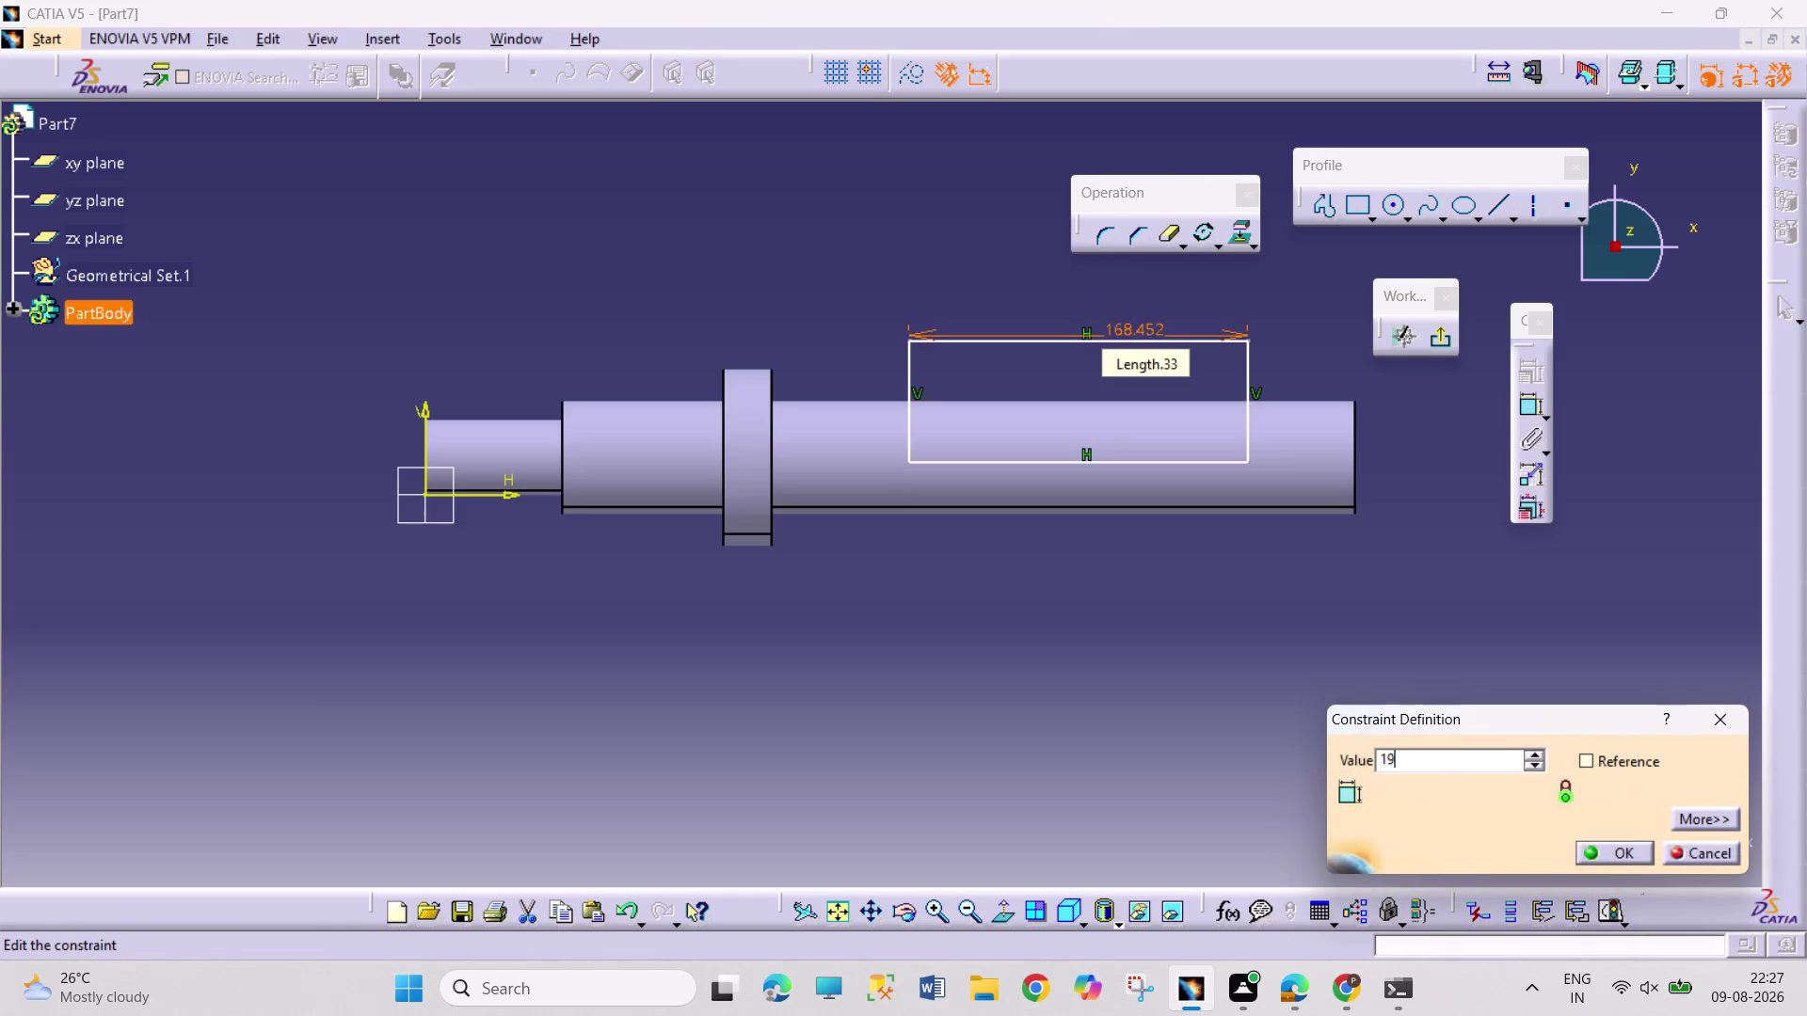
text(4)
key(Return)
drag(1164, 324, 1175, 292)
drag(1287, 332, 1286, 308)
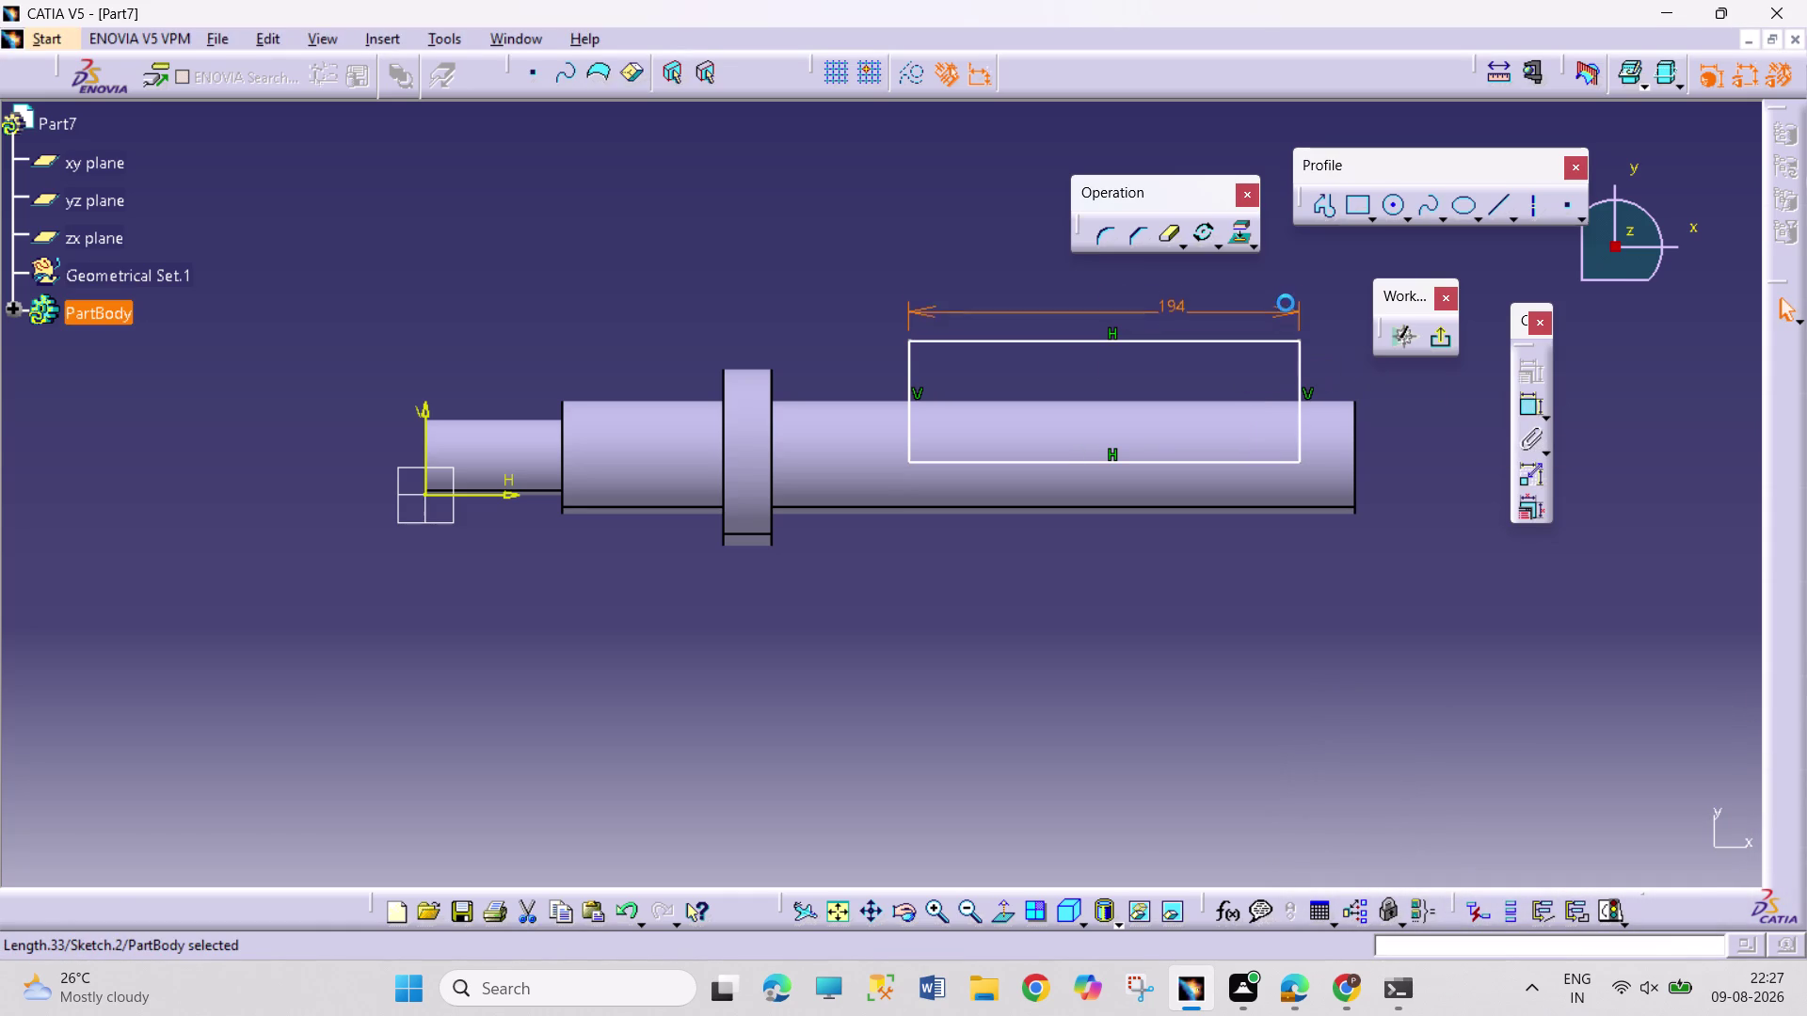
drag(1286, 308, 1286, 298)
click(1525, 402)
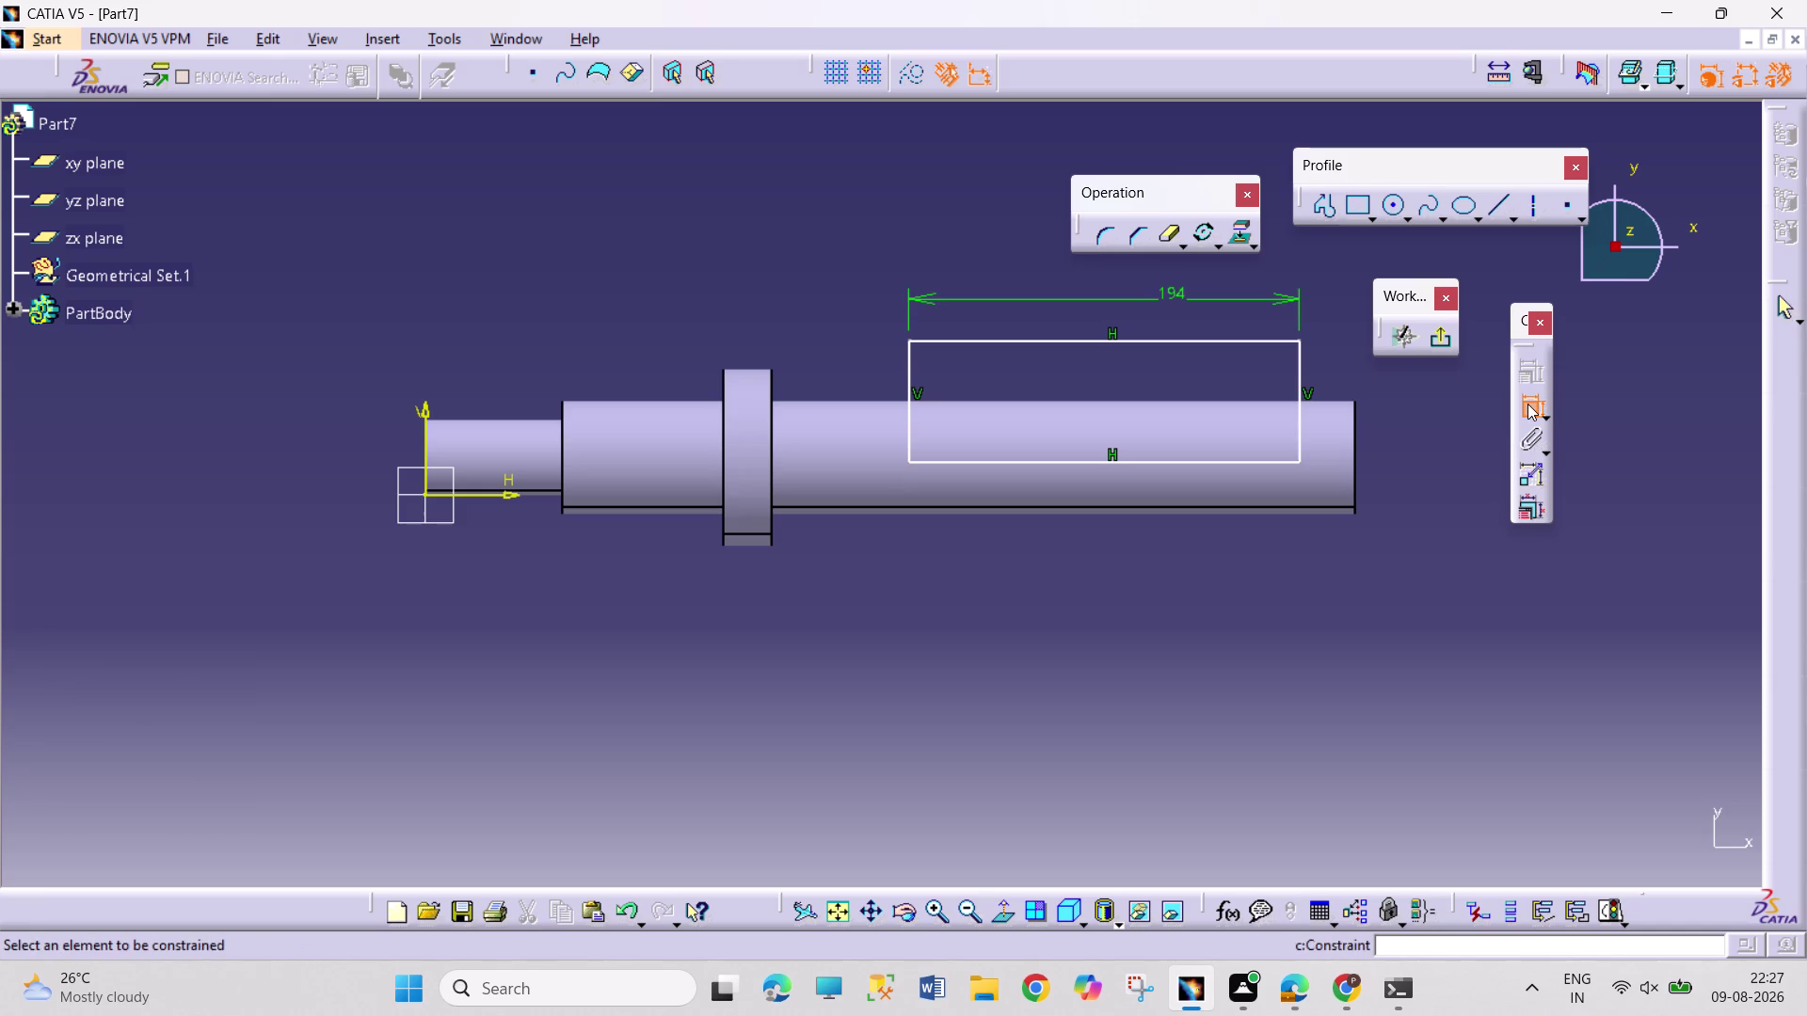
Start a dimension on the rectangle's right edge, then cancel it.
click(1297, 427)
click(1352, 431)
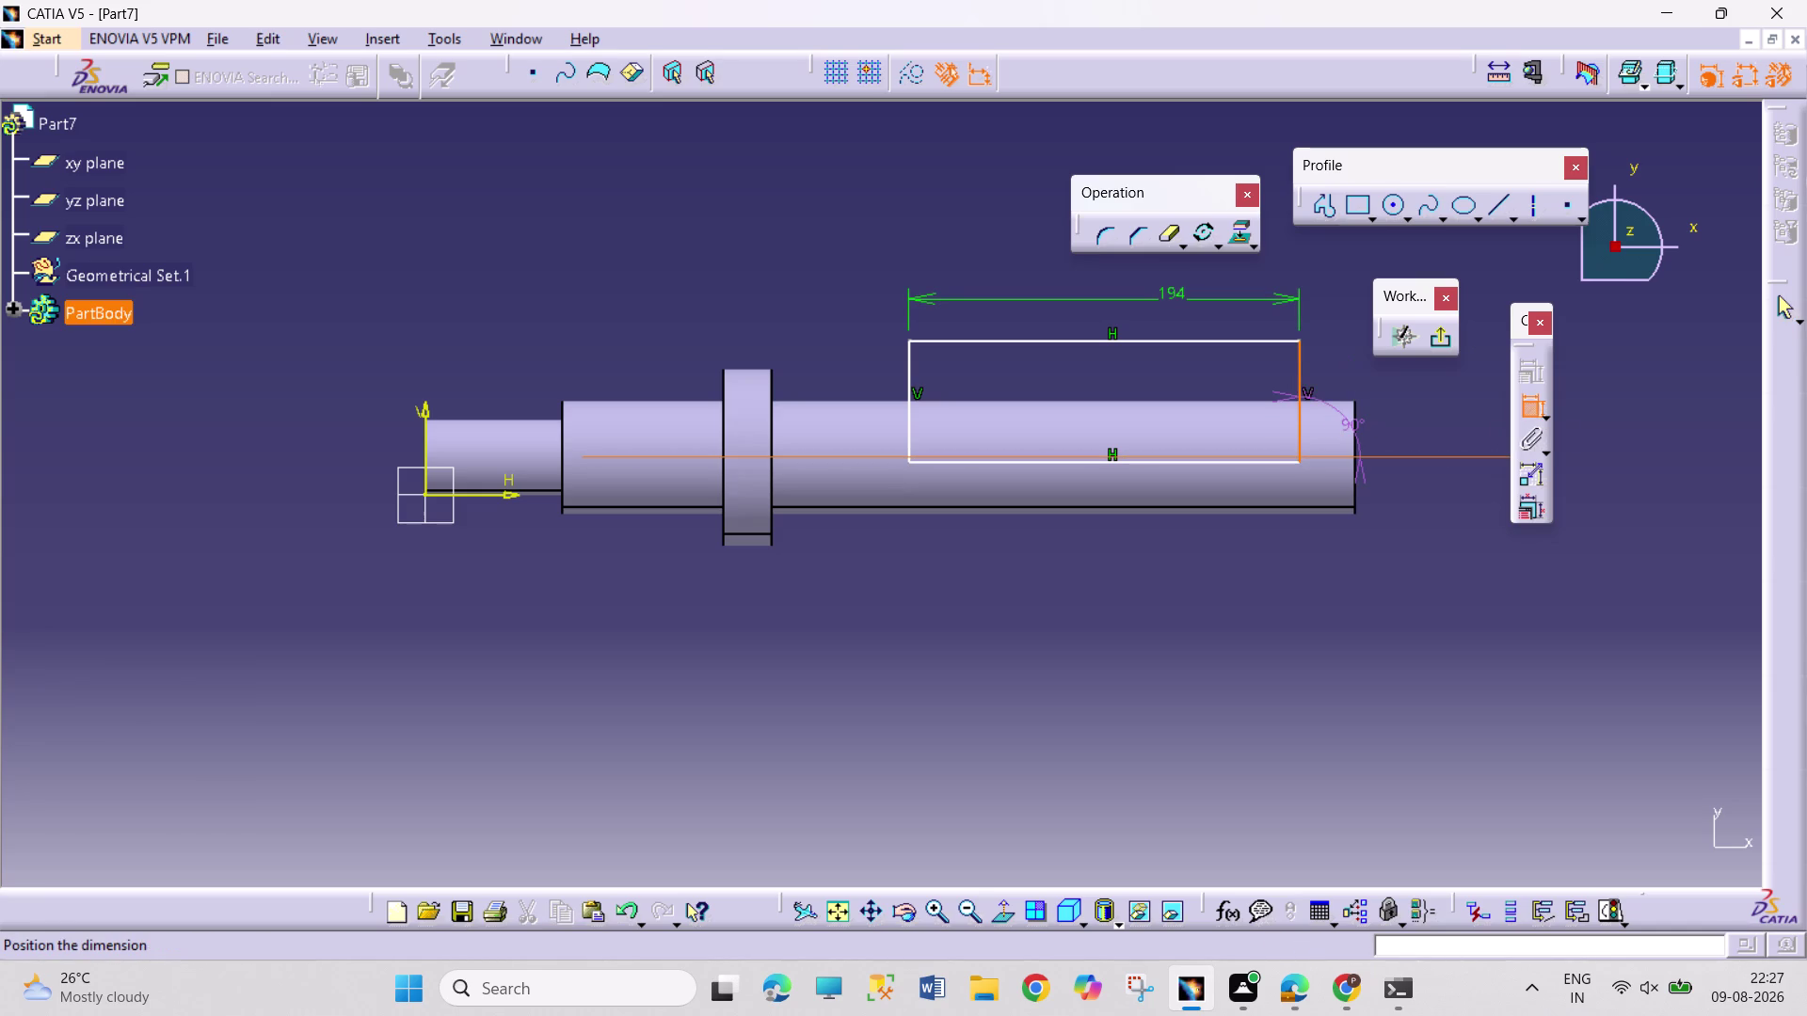
key(Escape)
key(Escape)
key(Escape)
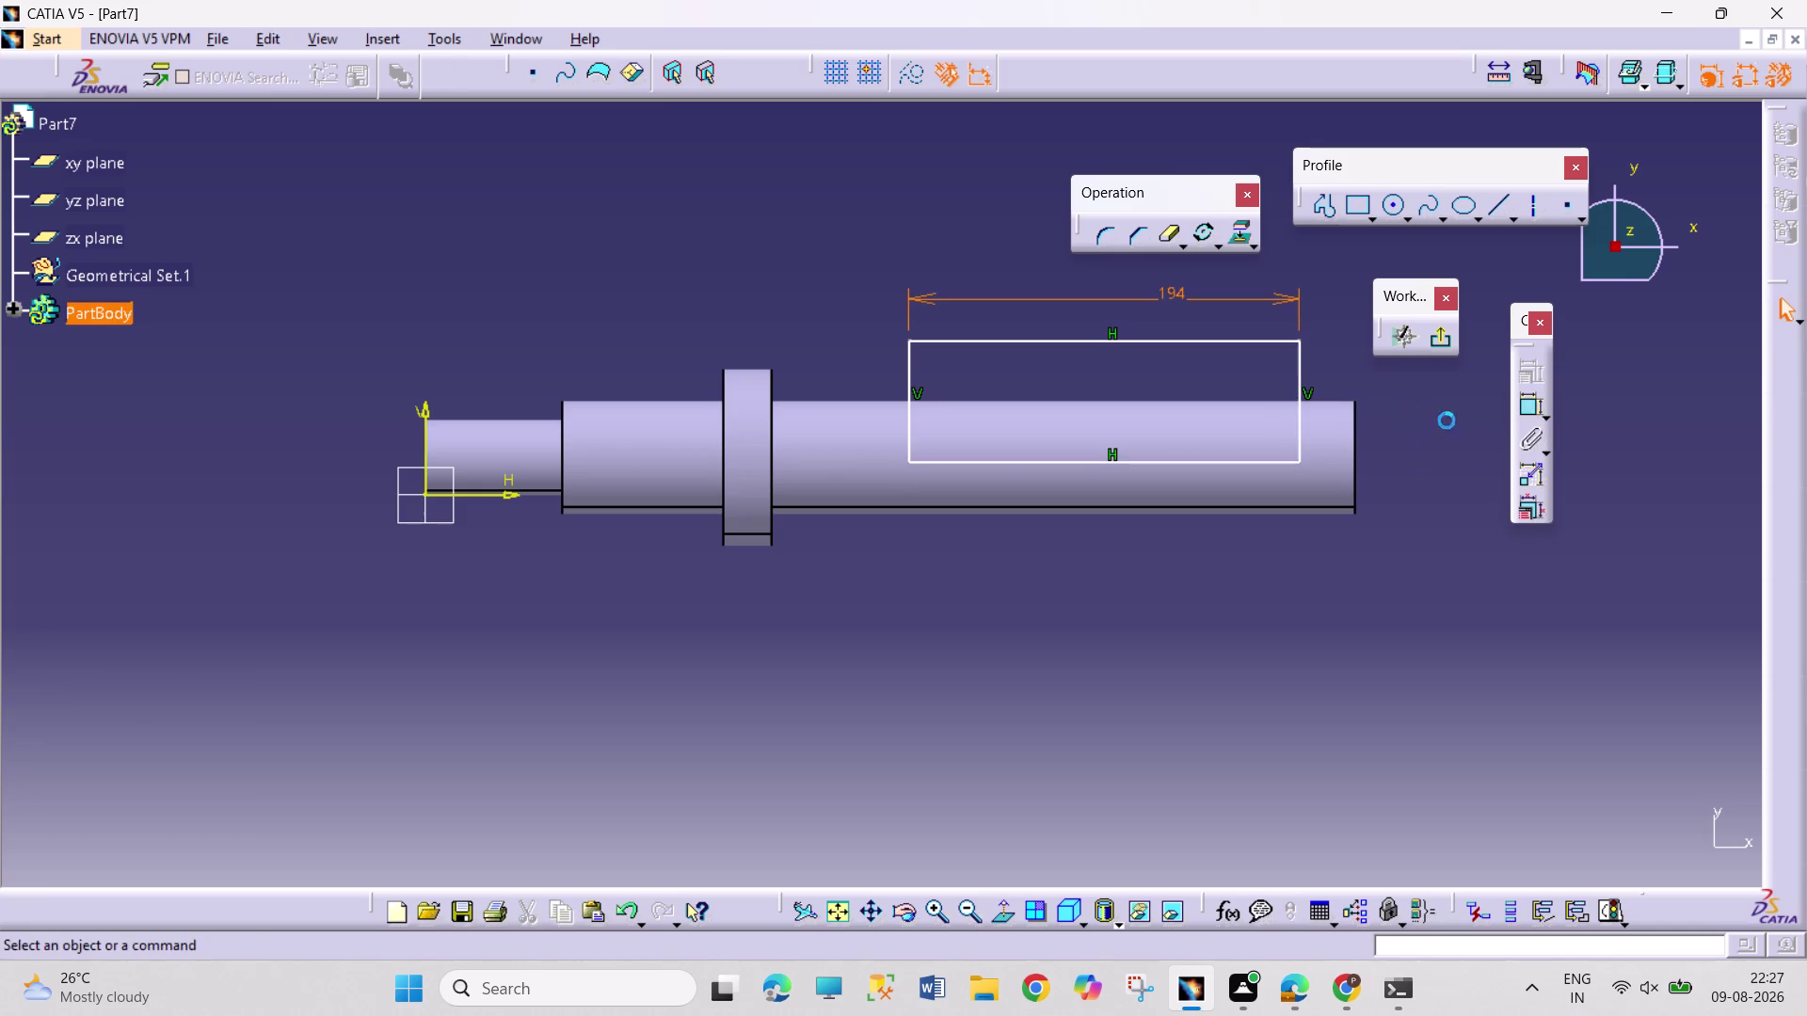
Dimension the rectangle's right edge 58 mm from the shaft's right end face.
key(Escape)
click(1524, 404)
click(1354, 435)
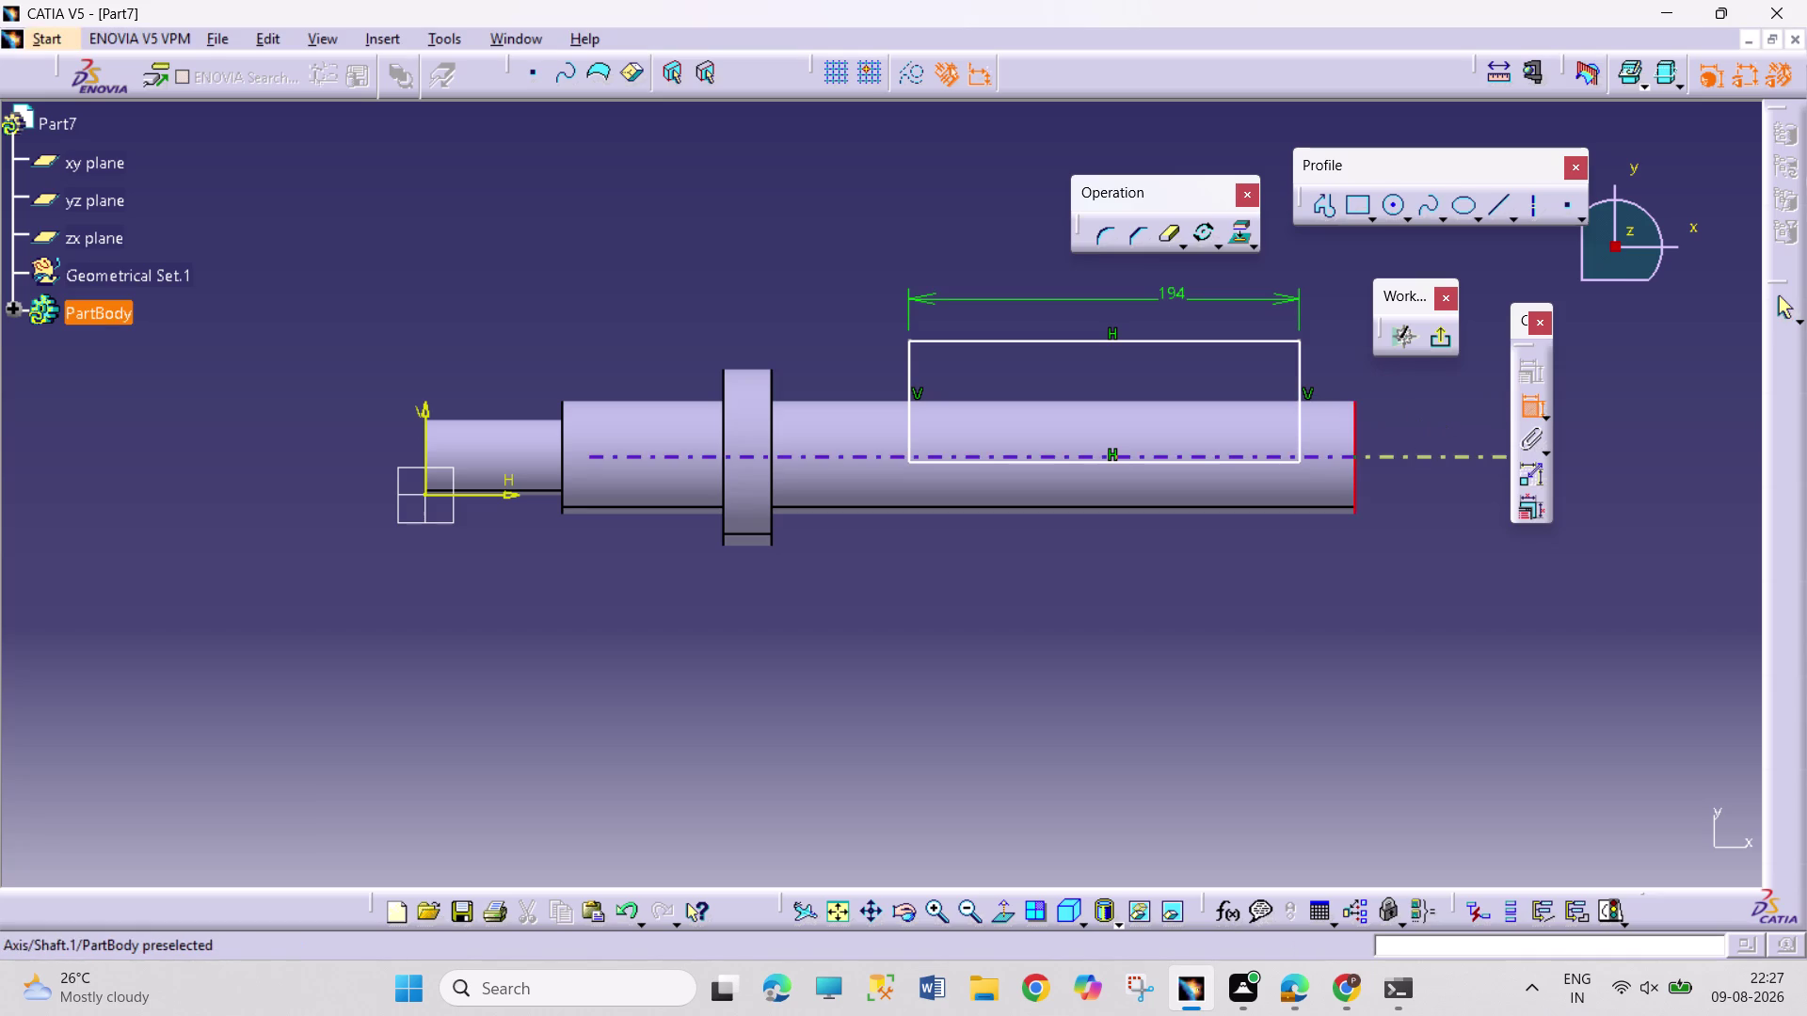
click(1300, 427)
click(1407, 380)
double_click(1411, 379)
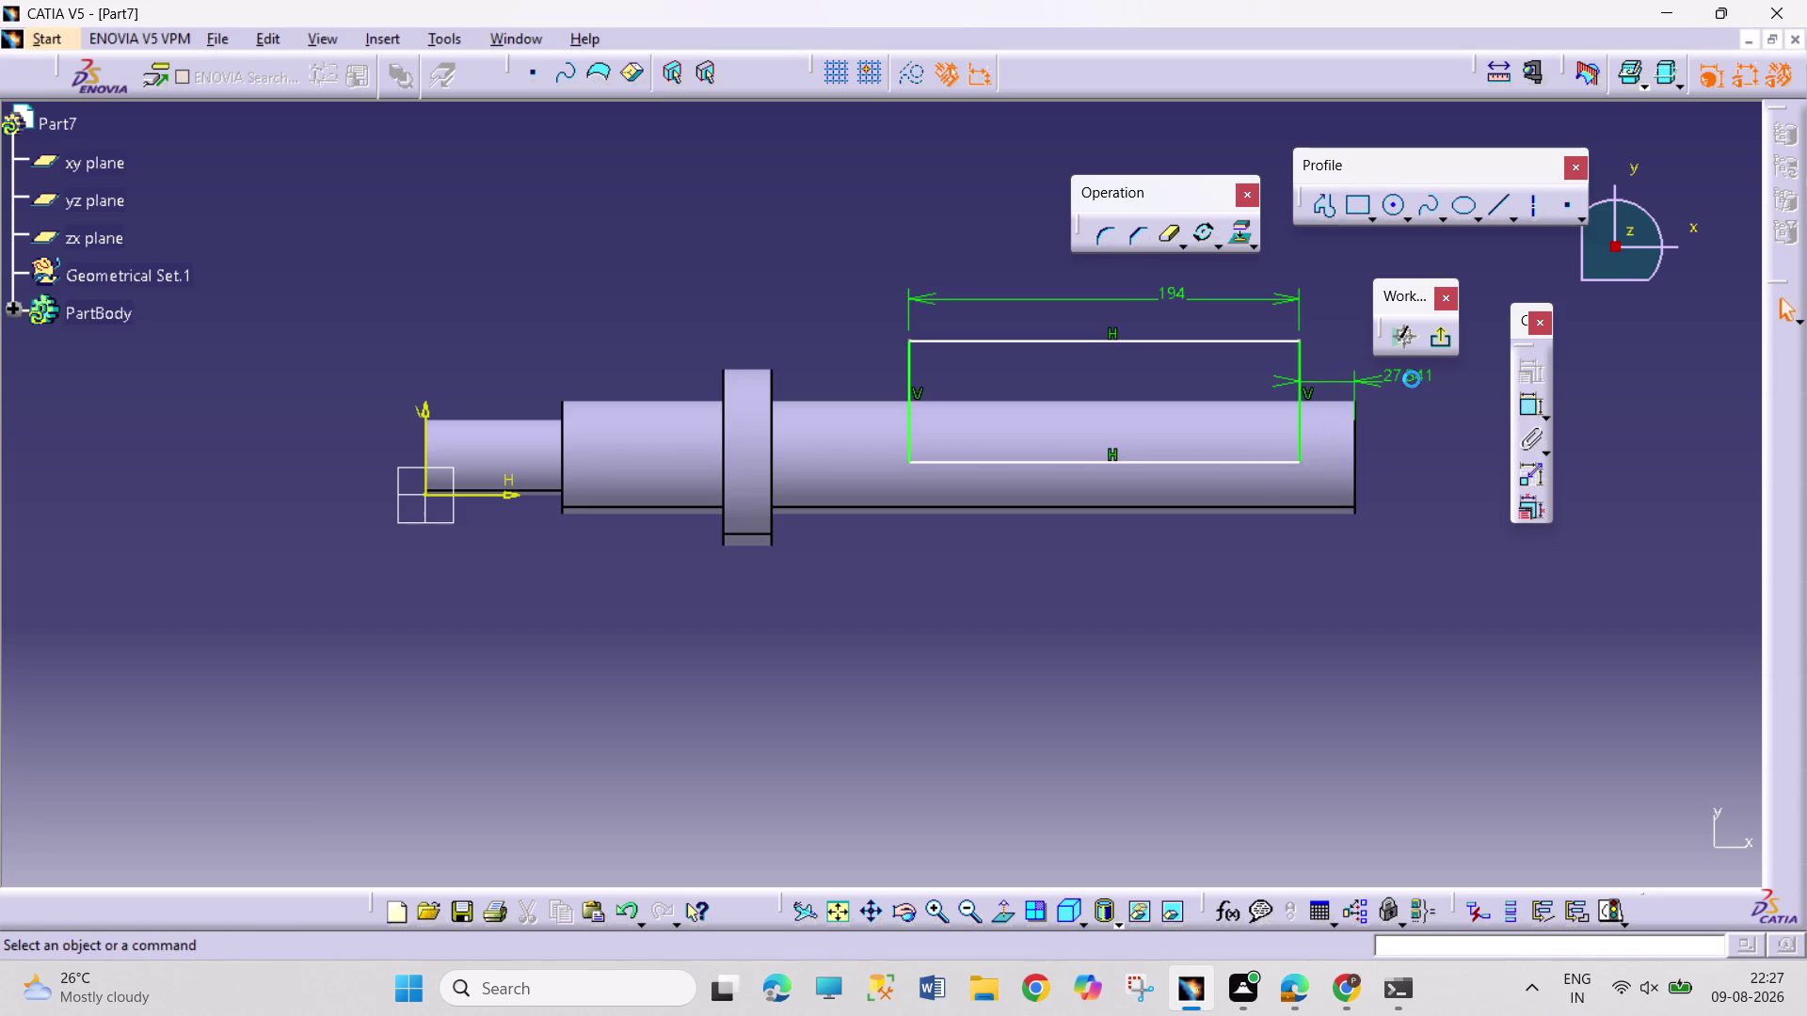
text(58)
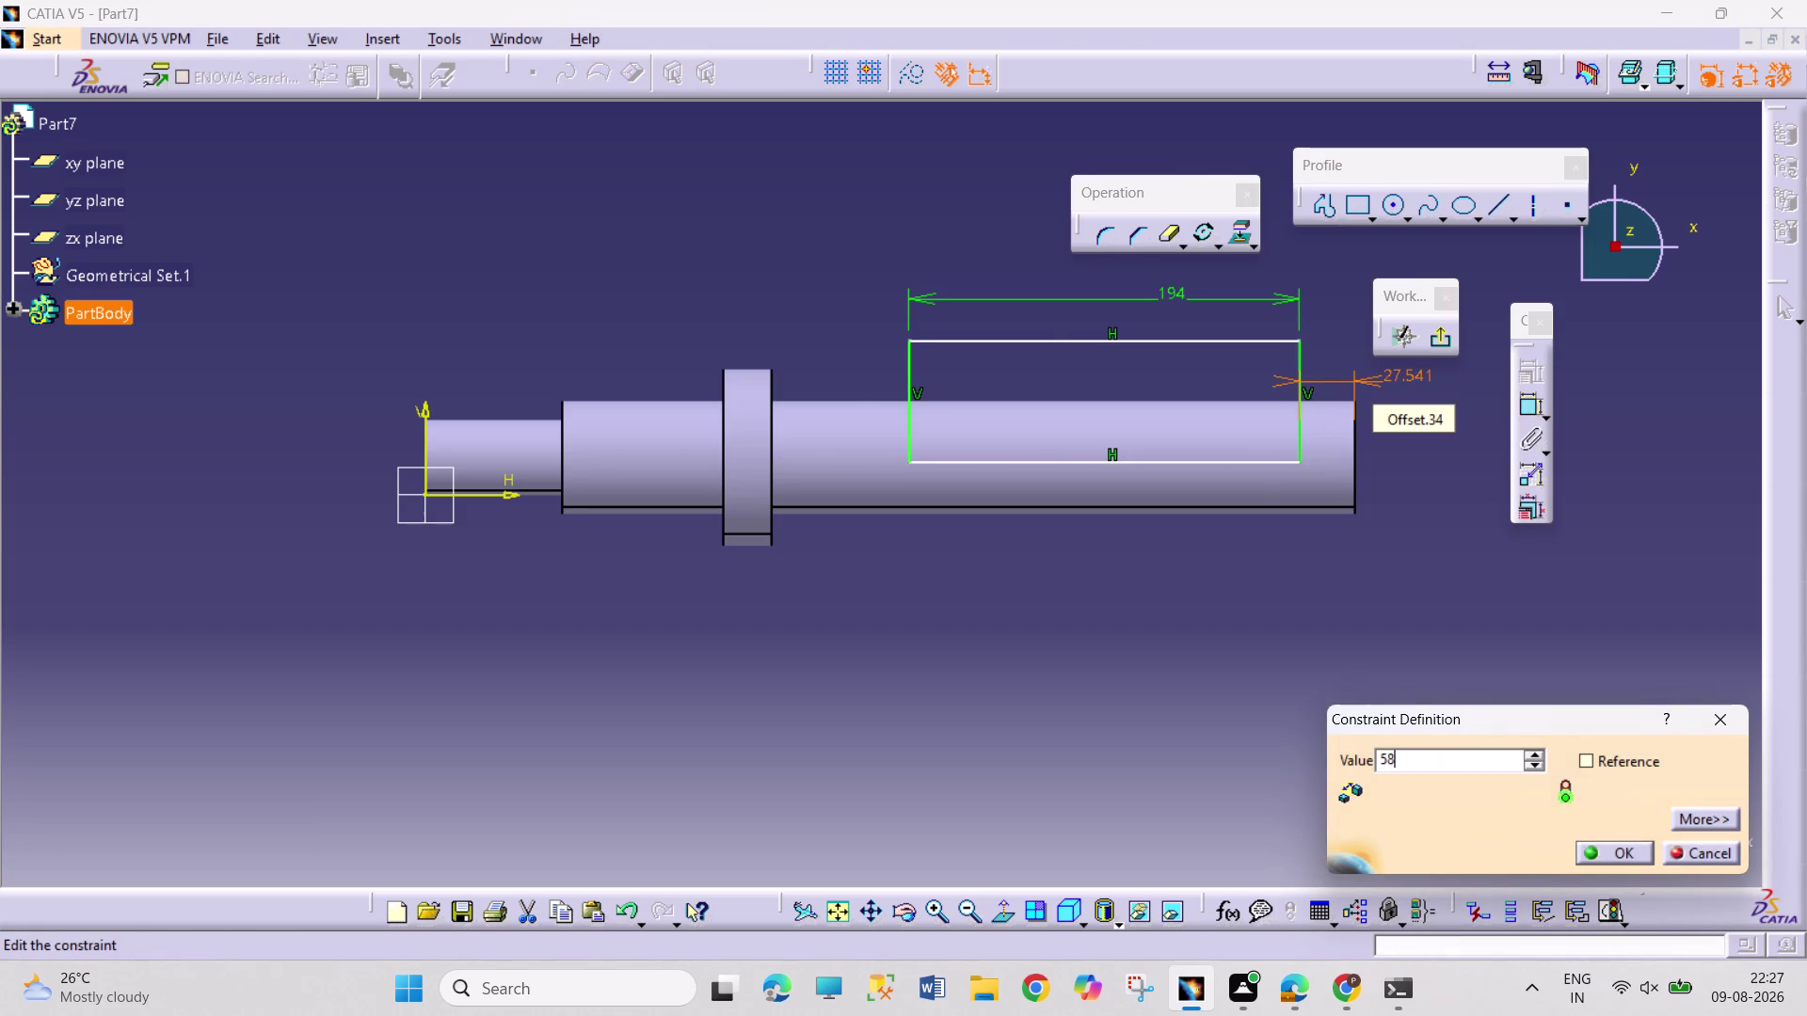
key(Return)
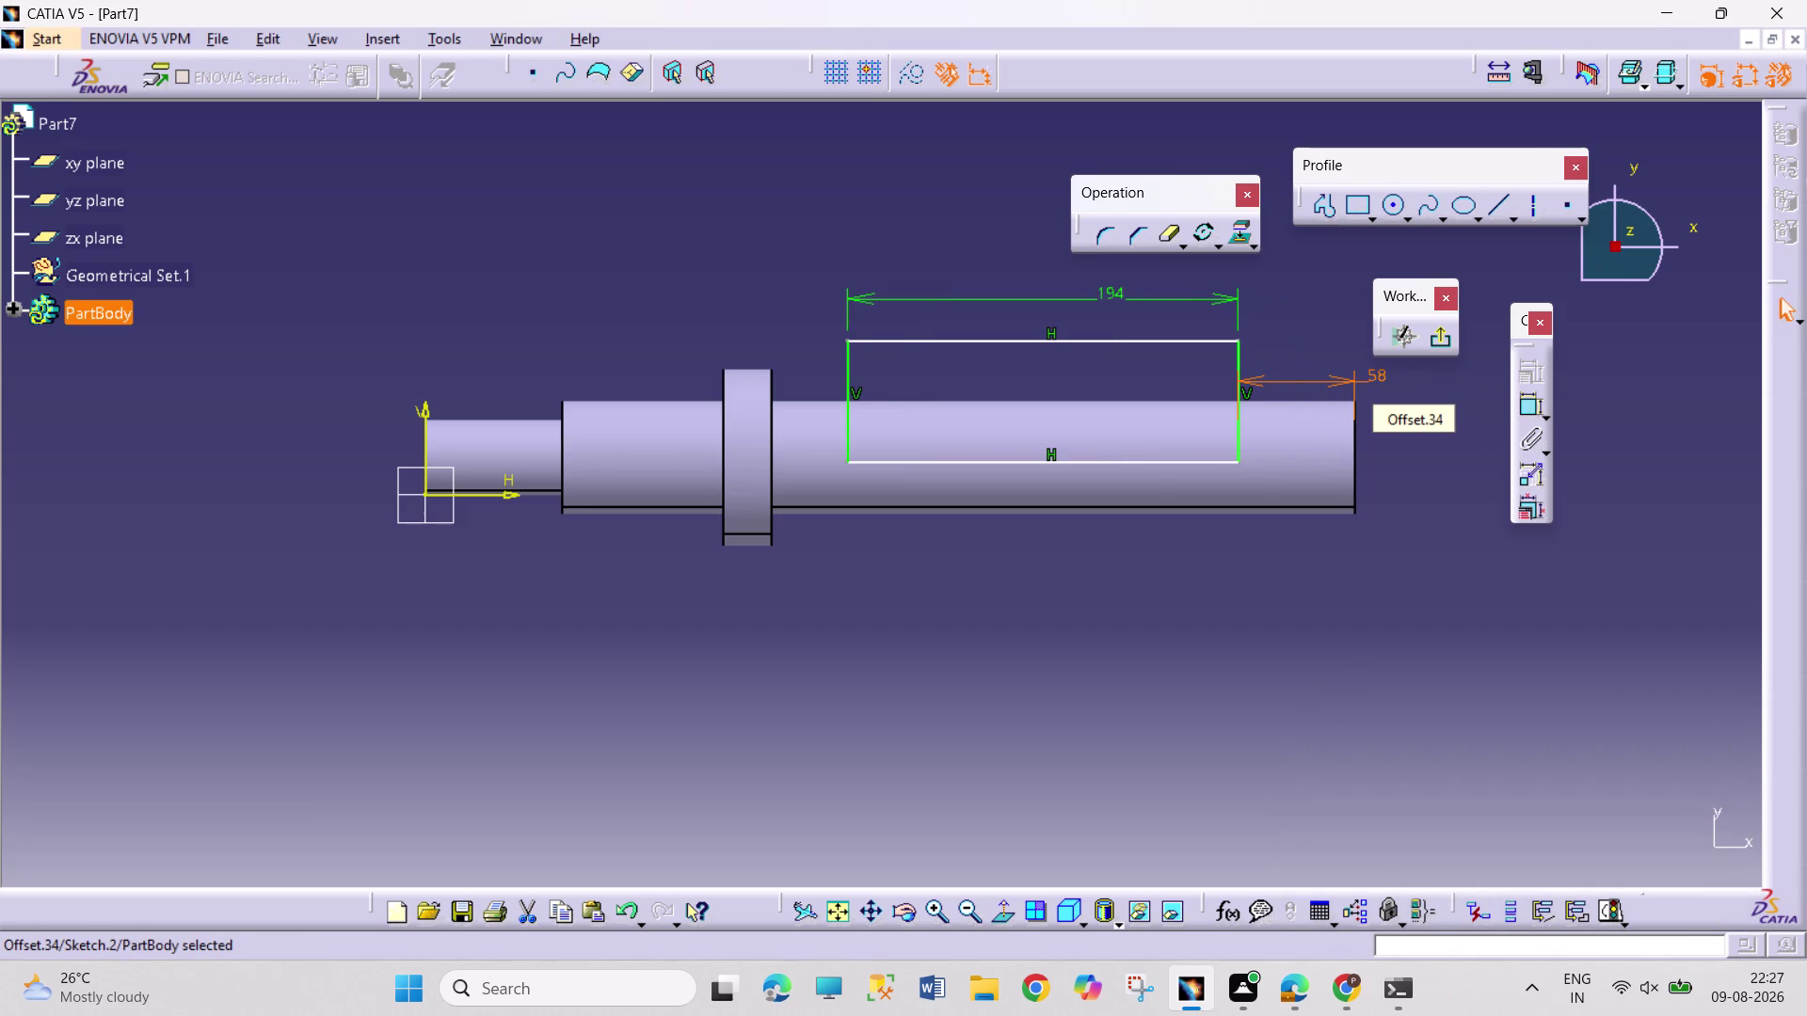
click(1523, 409)
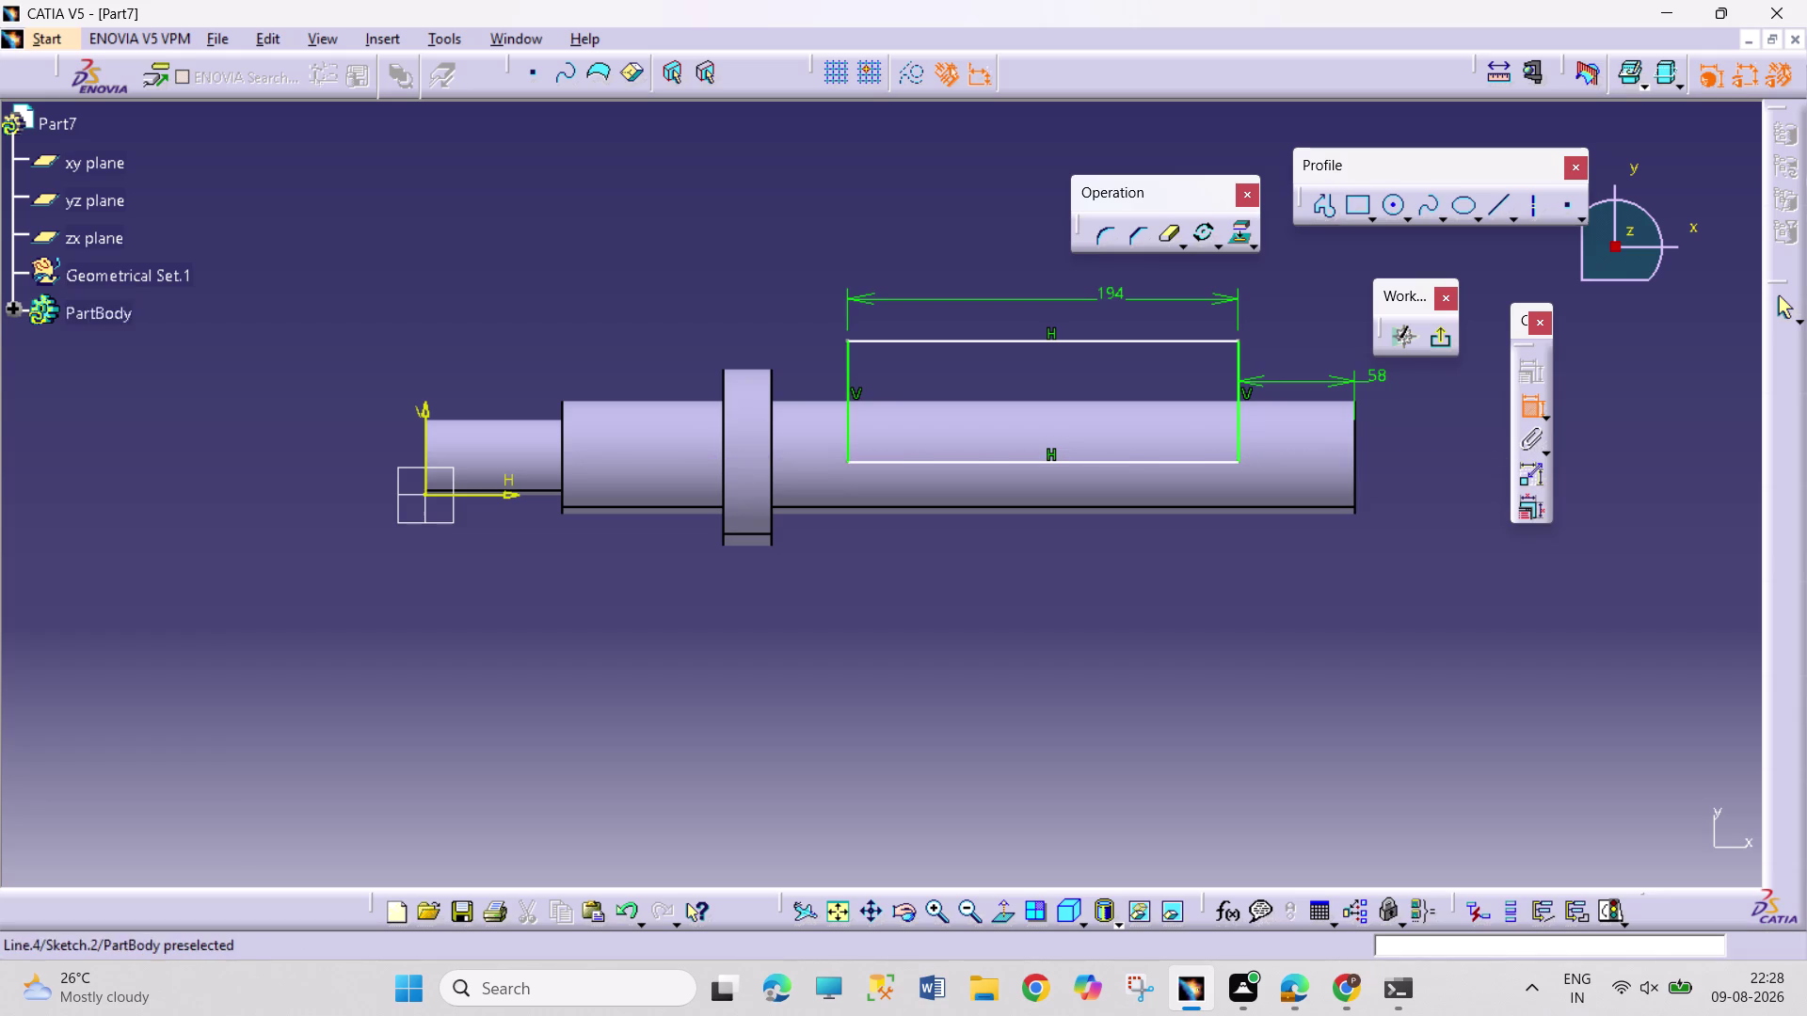
Place a height dimension on the rectangle, then delete it because it was misplaced.
click(1238, 413)
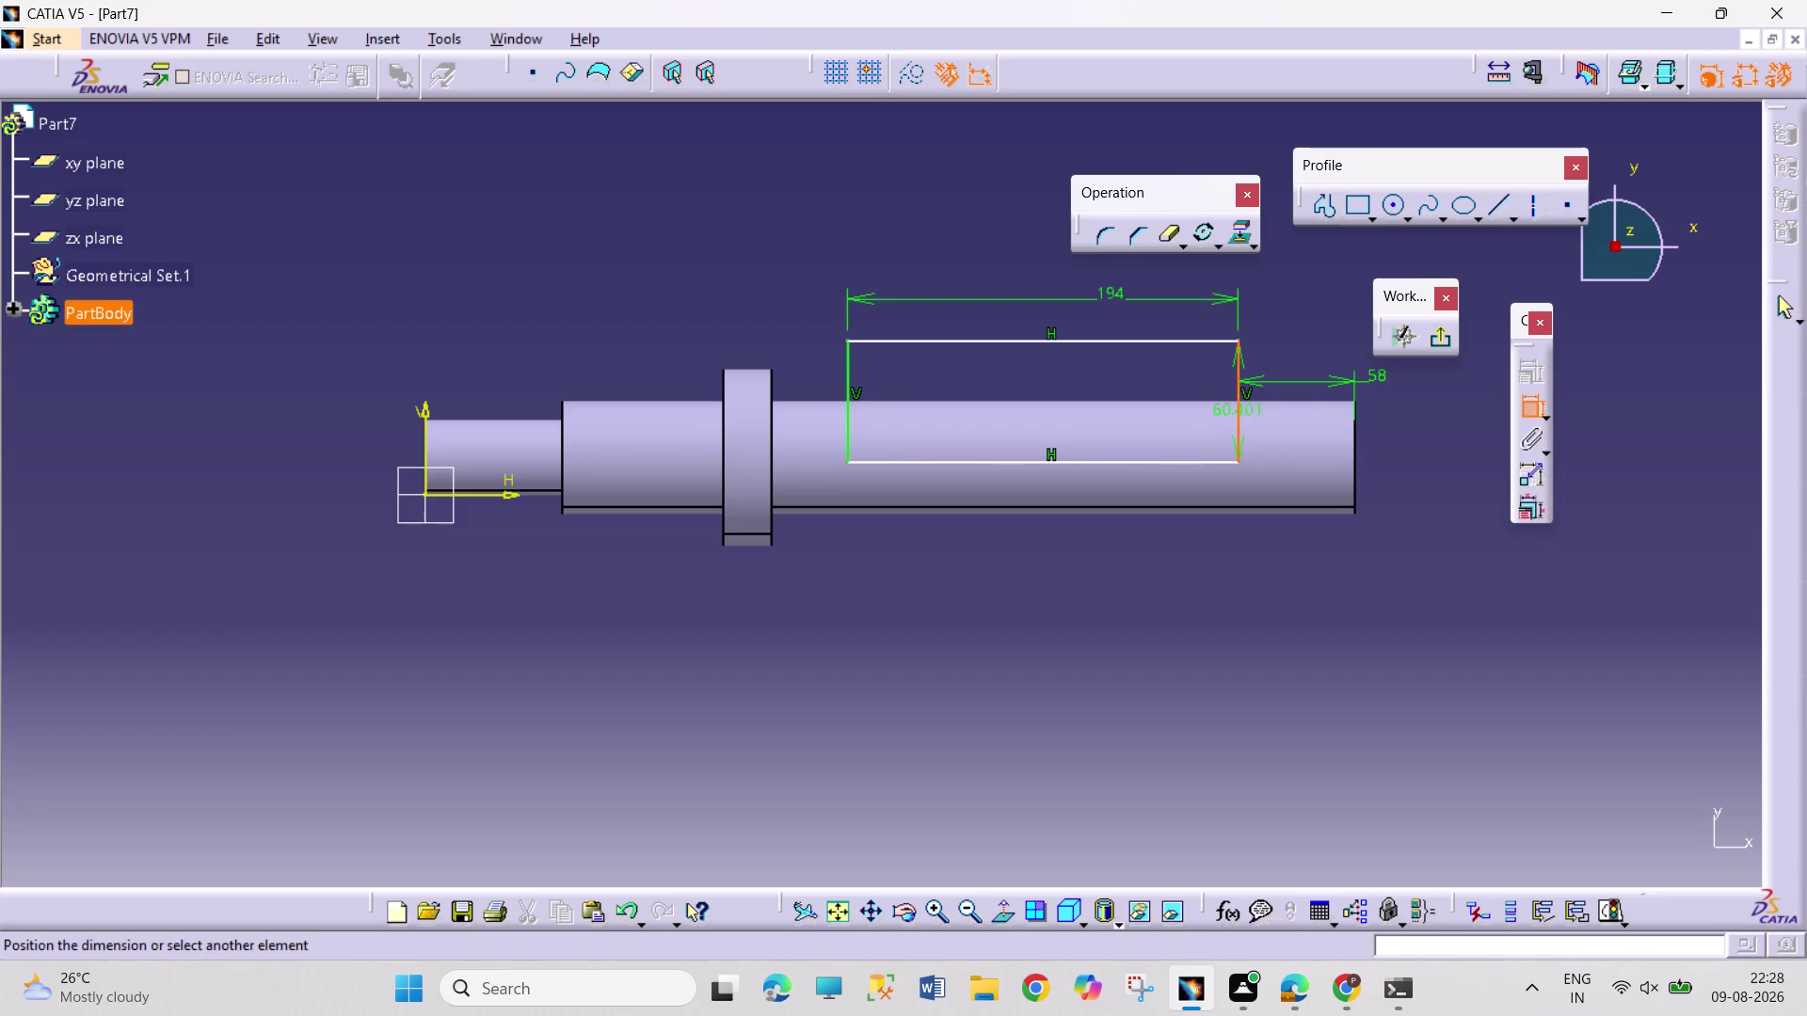
click(1308, 292)
right_click(1306, 281)
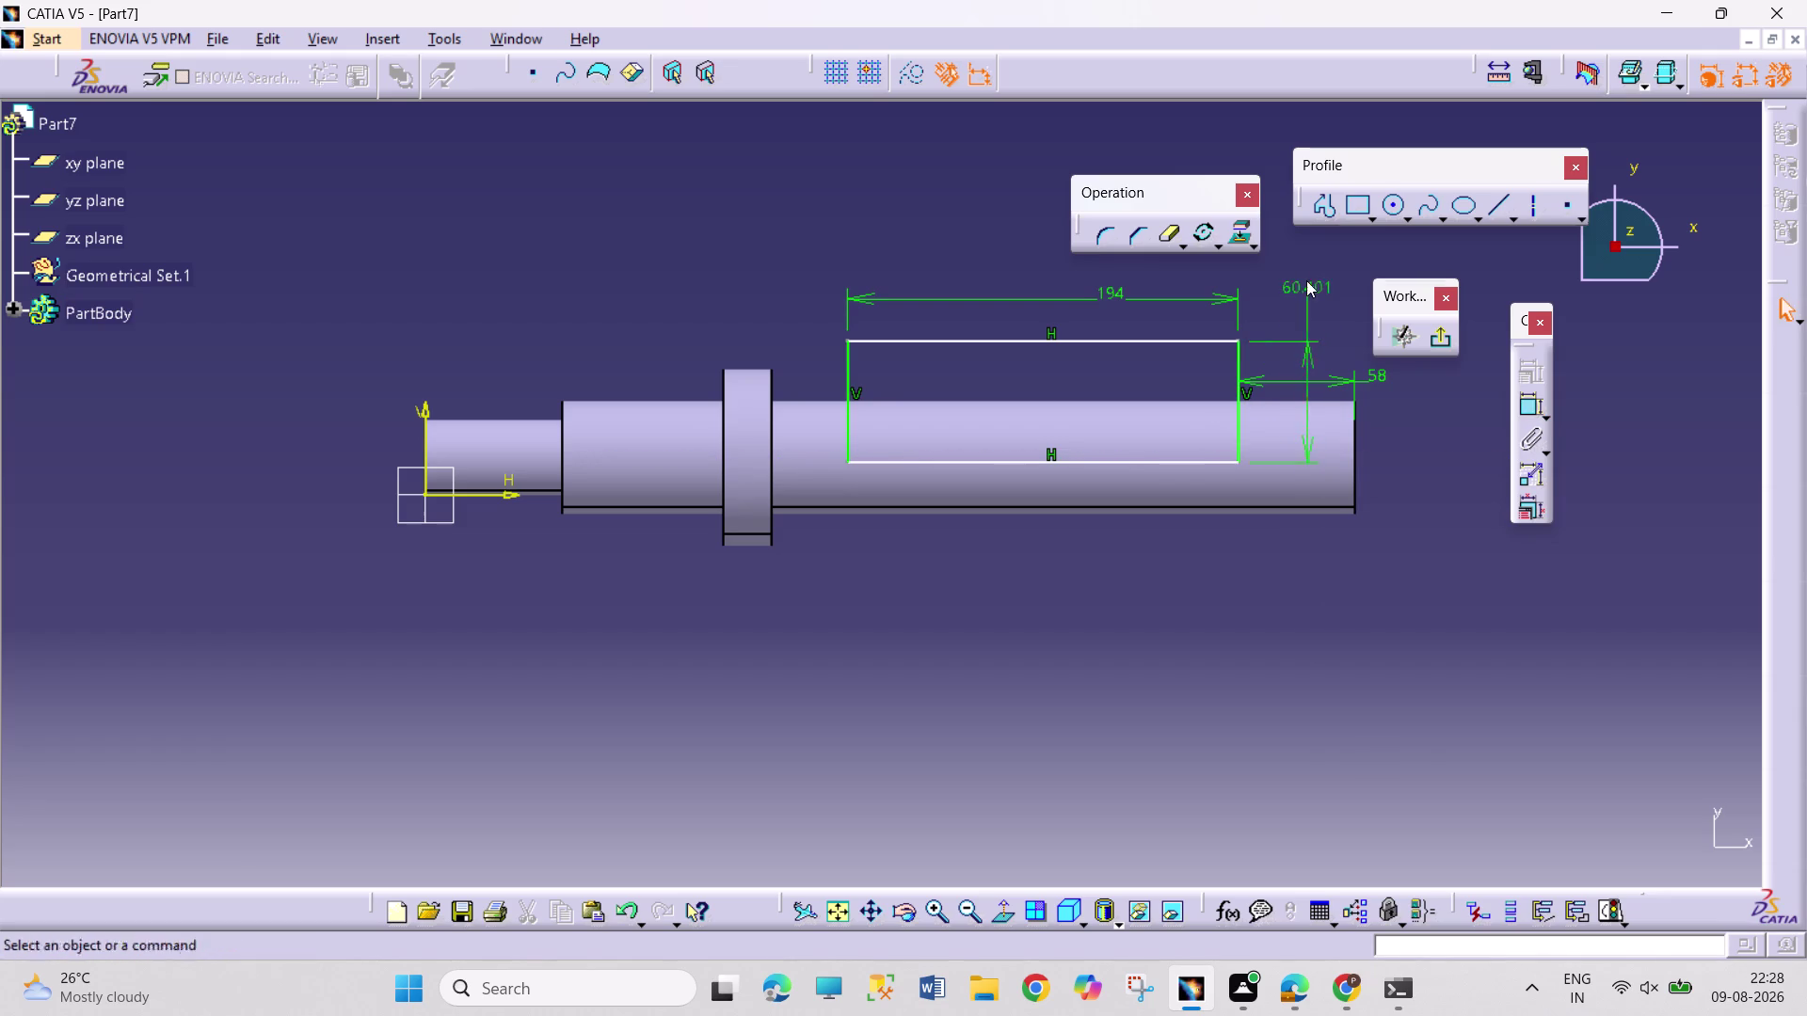
click(1407, 600)
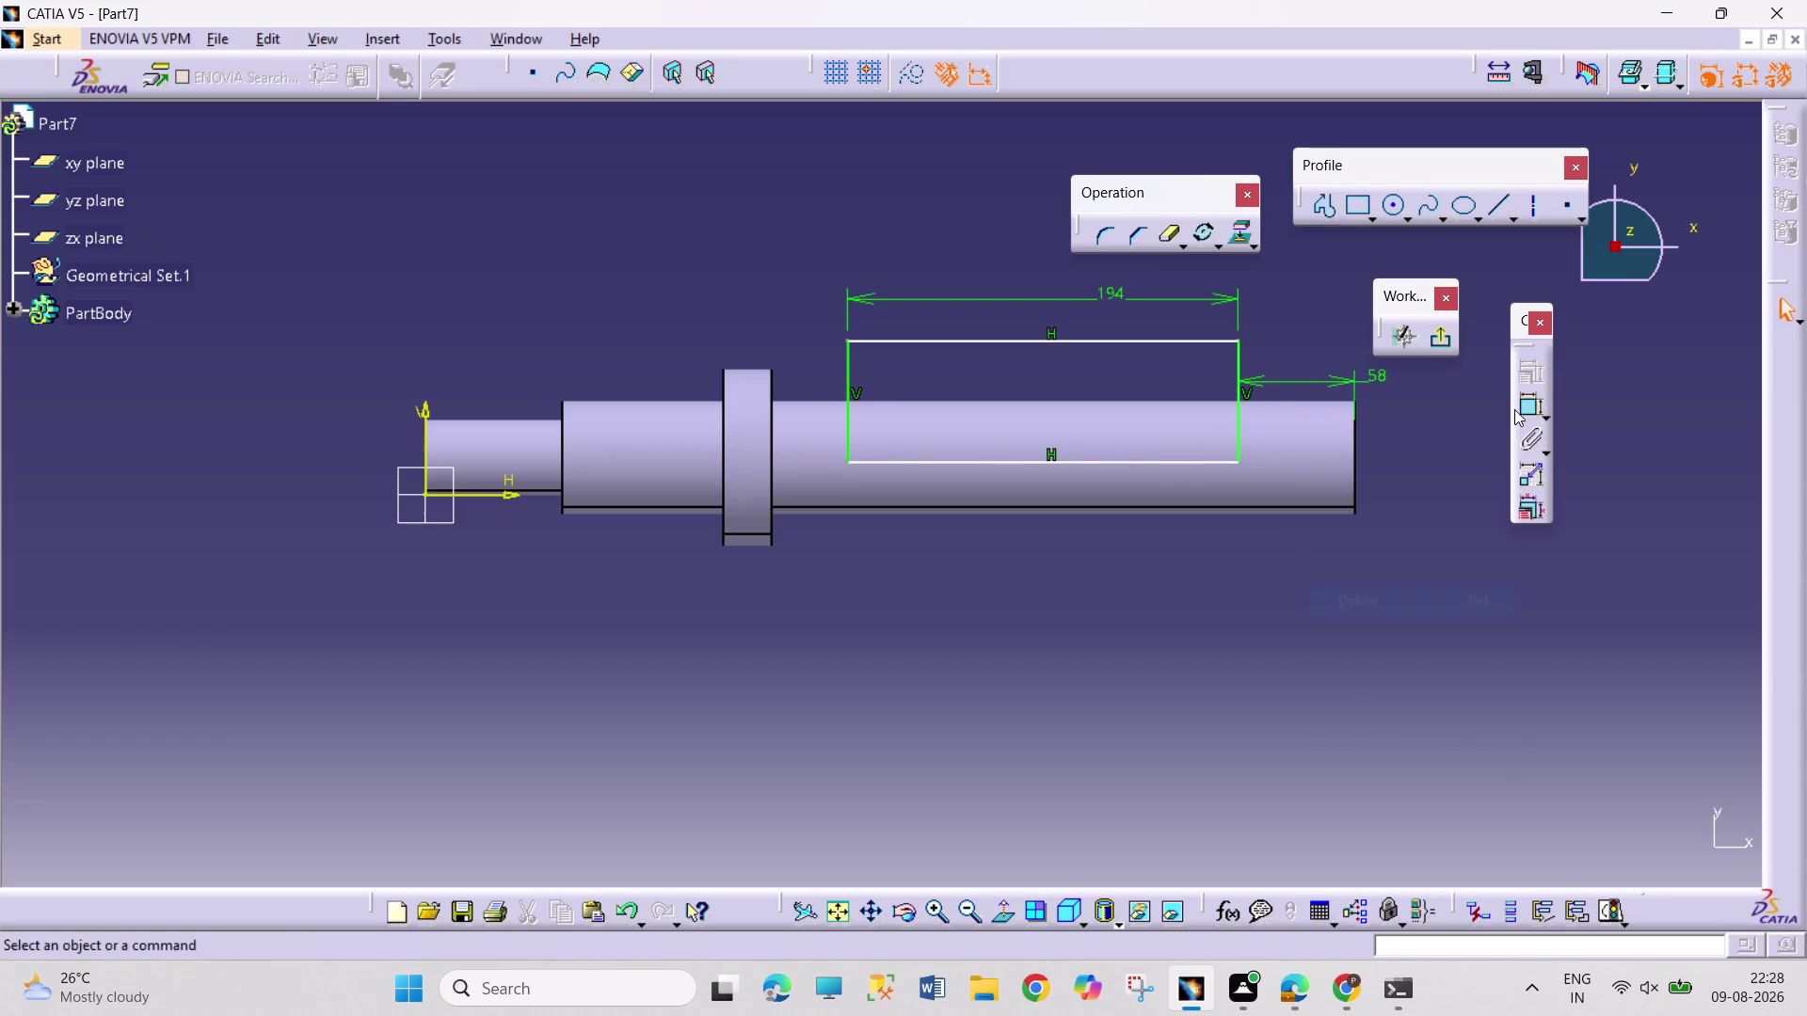
Redo the rectangle's right-edge dimension, placing the 60.401 height beside it.
click(1517, 409)
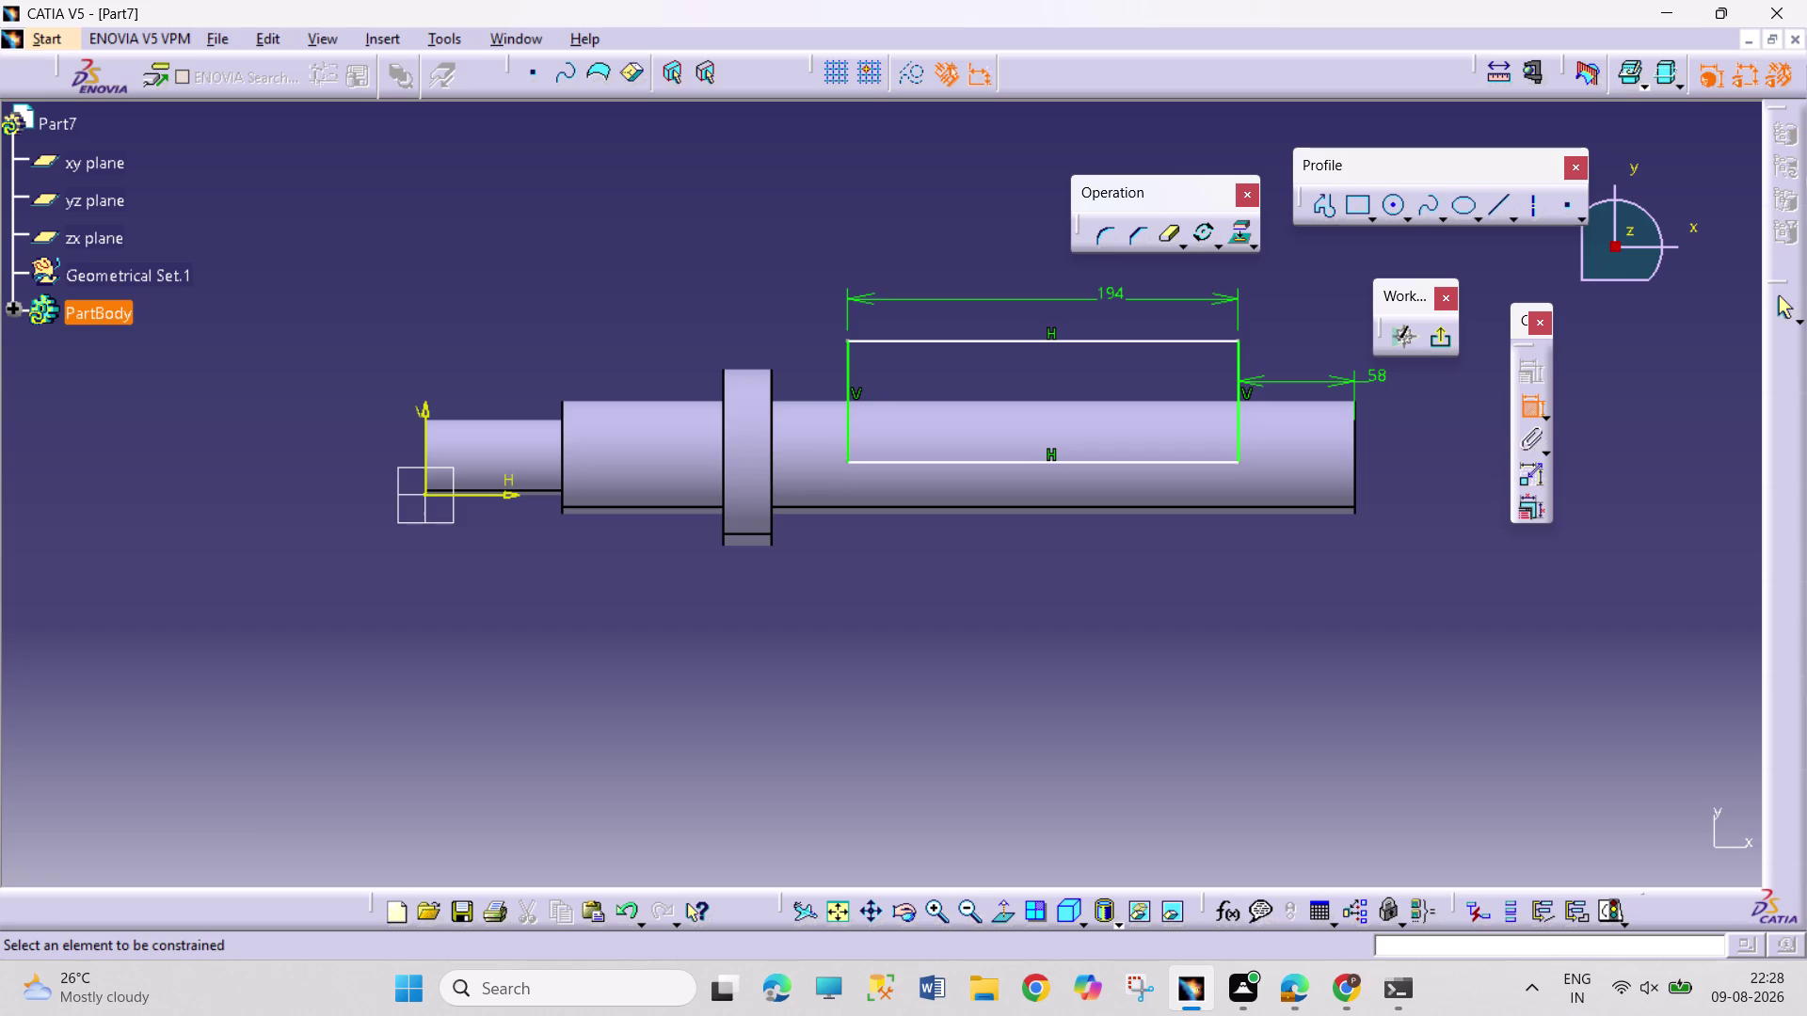
click(1238, 409)
click(1288, 306)
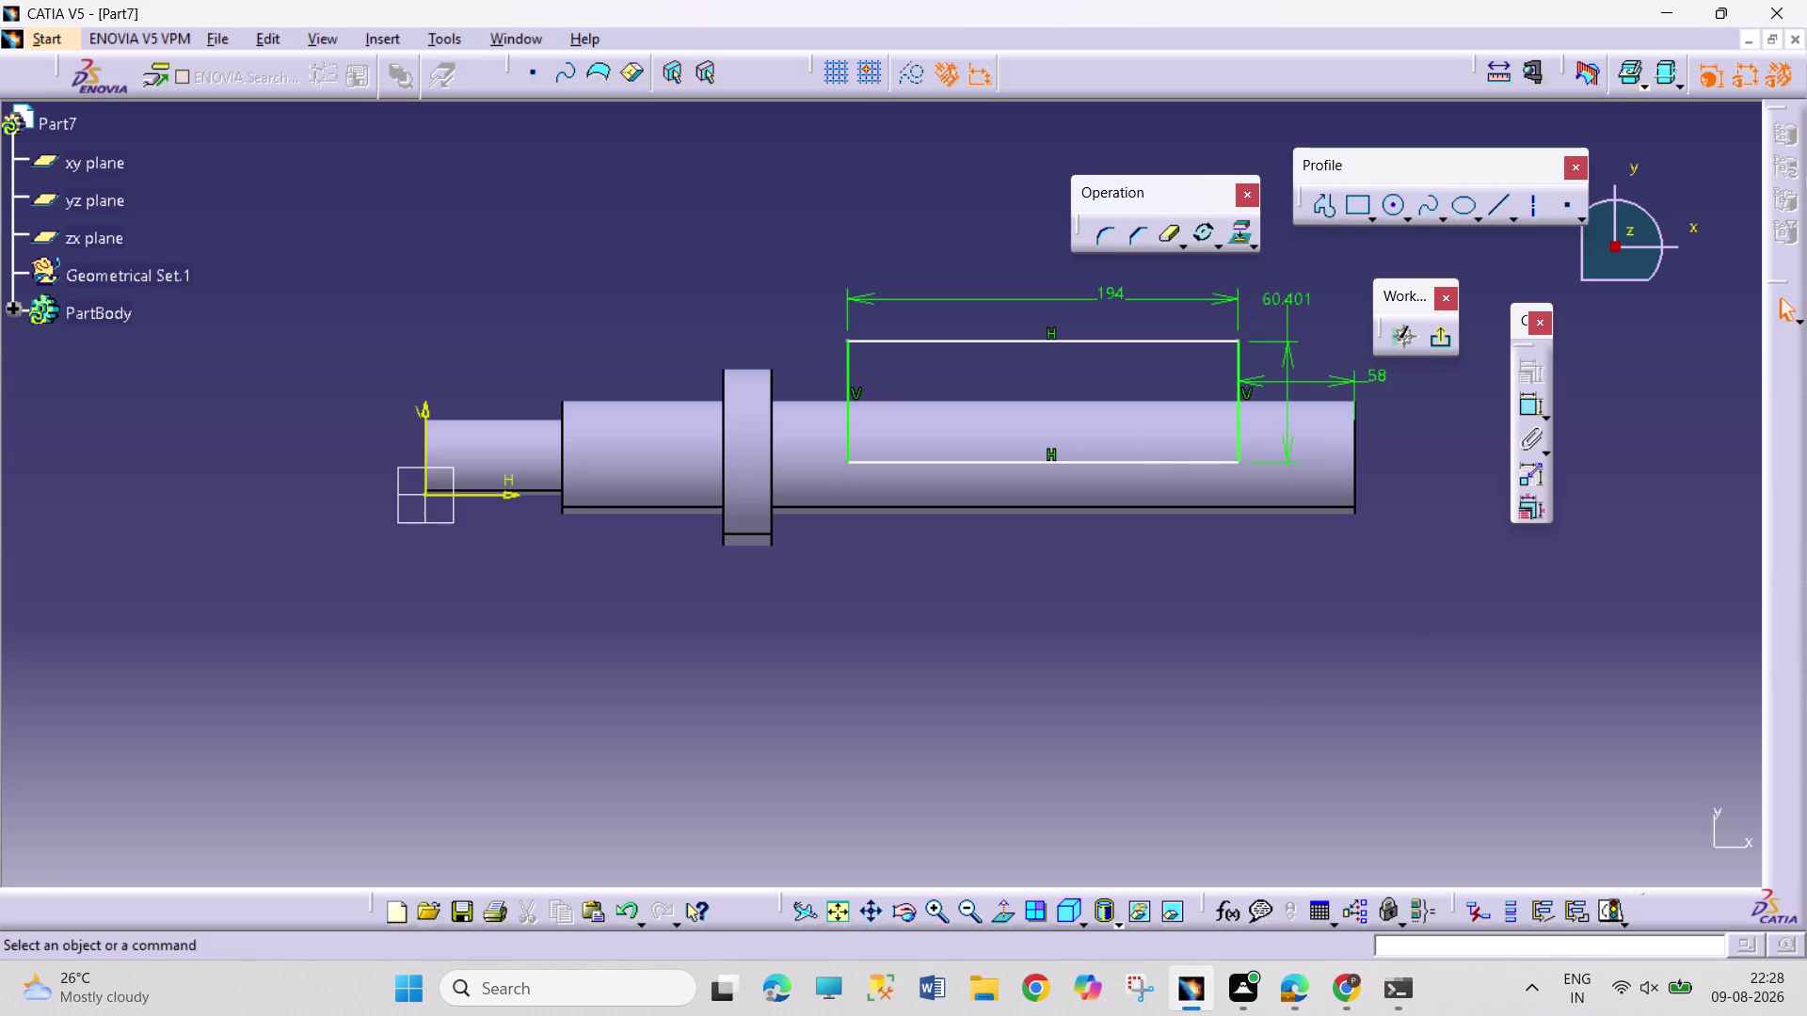